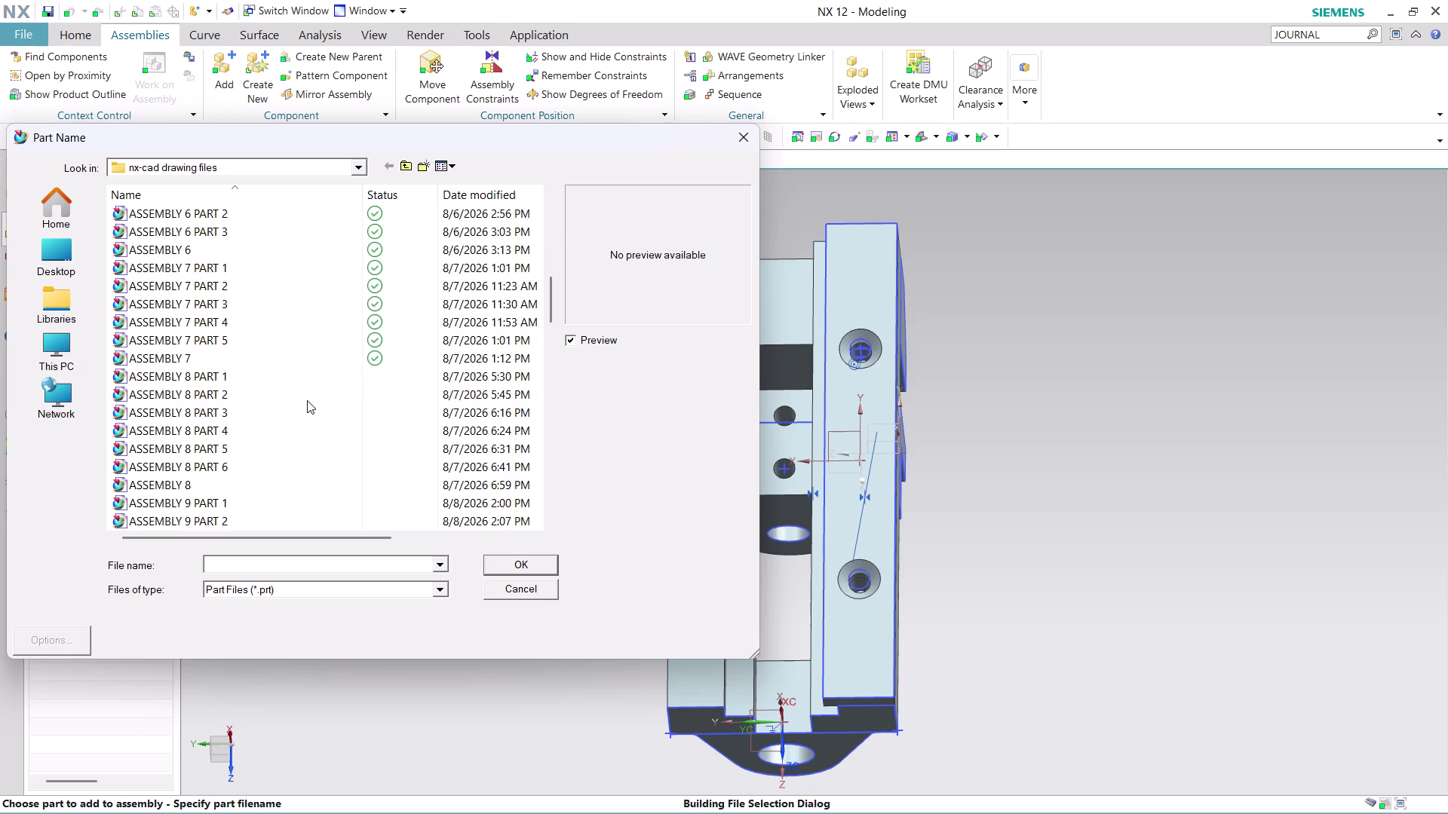
Select ASSEMBLY 15 PART 1 as the component to add.
scroll(down, 3)
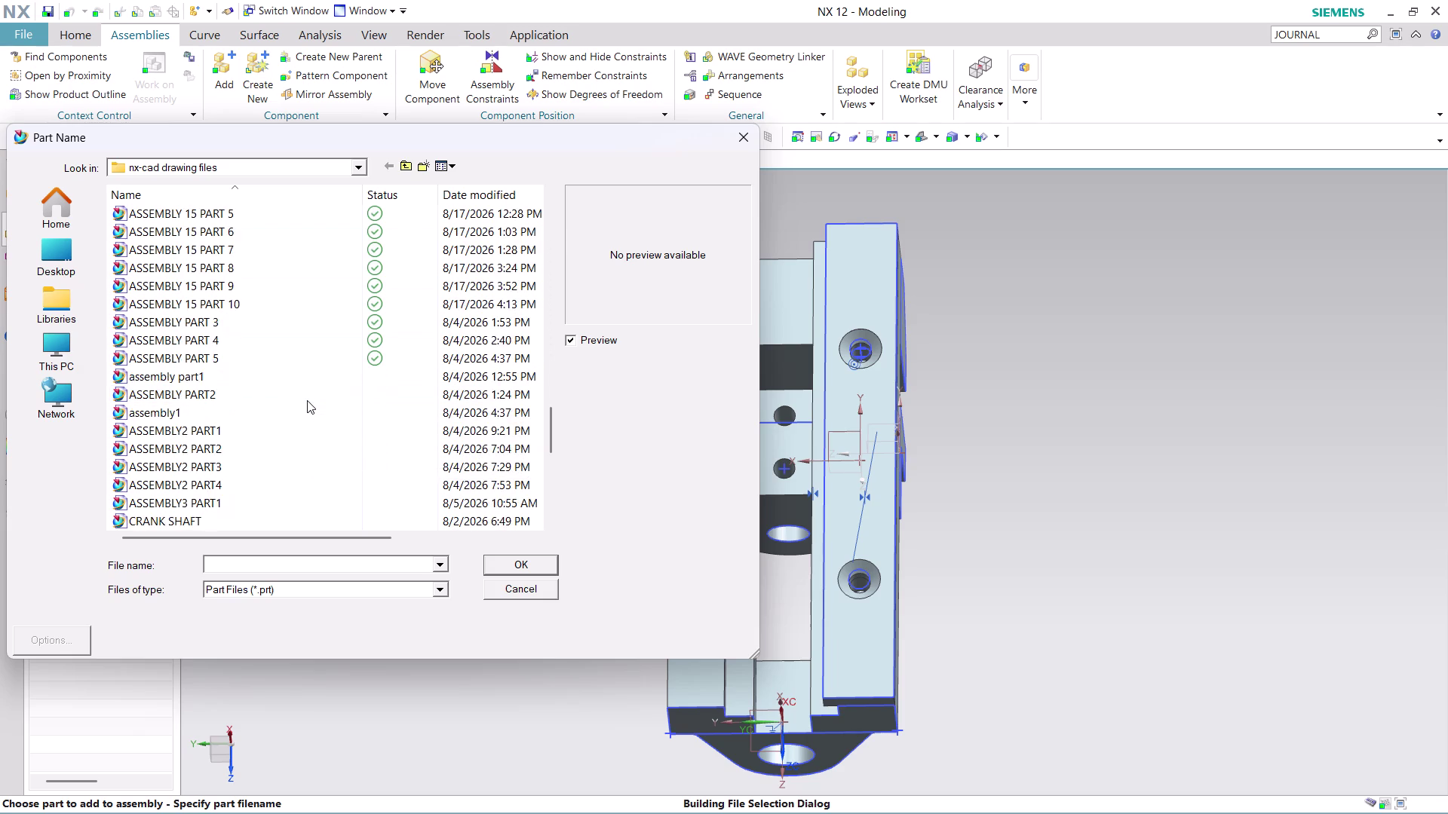
scroll(down, 3)
scroll(up, 3)
scroll(up, 3)
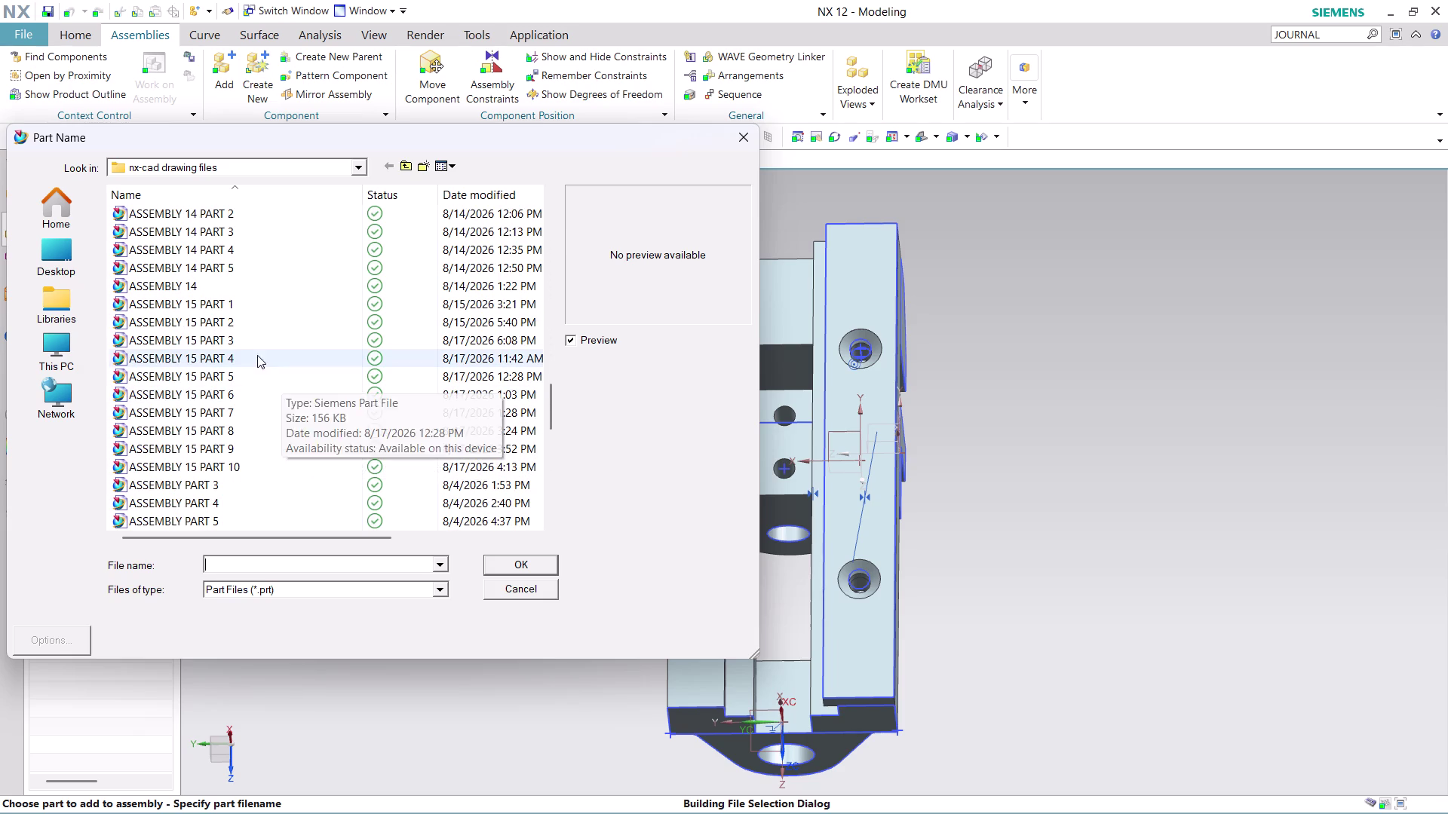
click(250, 298)
click(251, 325)
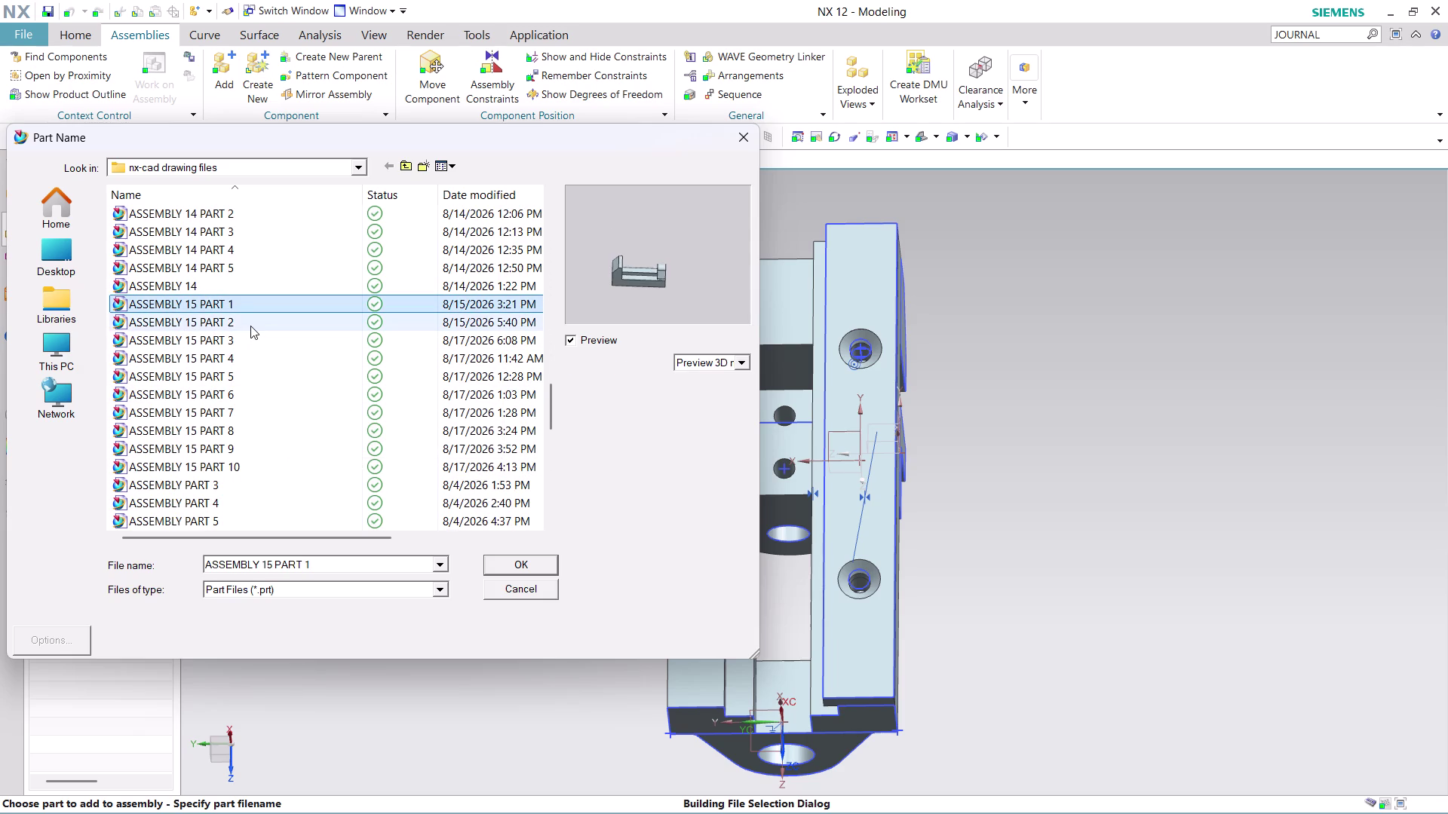
click(257, 343)
click(524, 562)
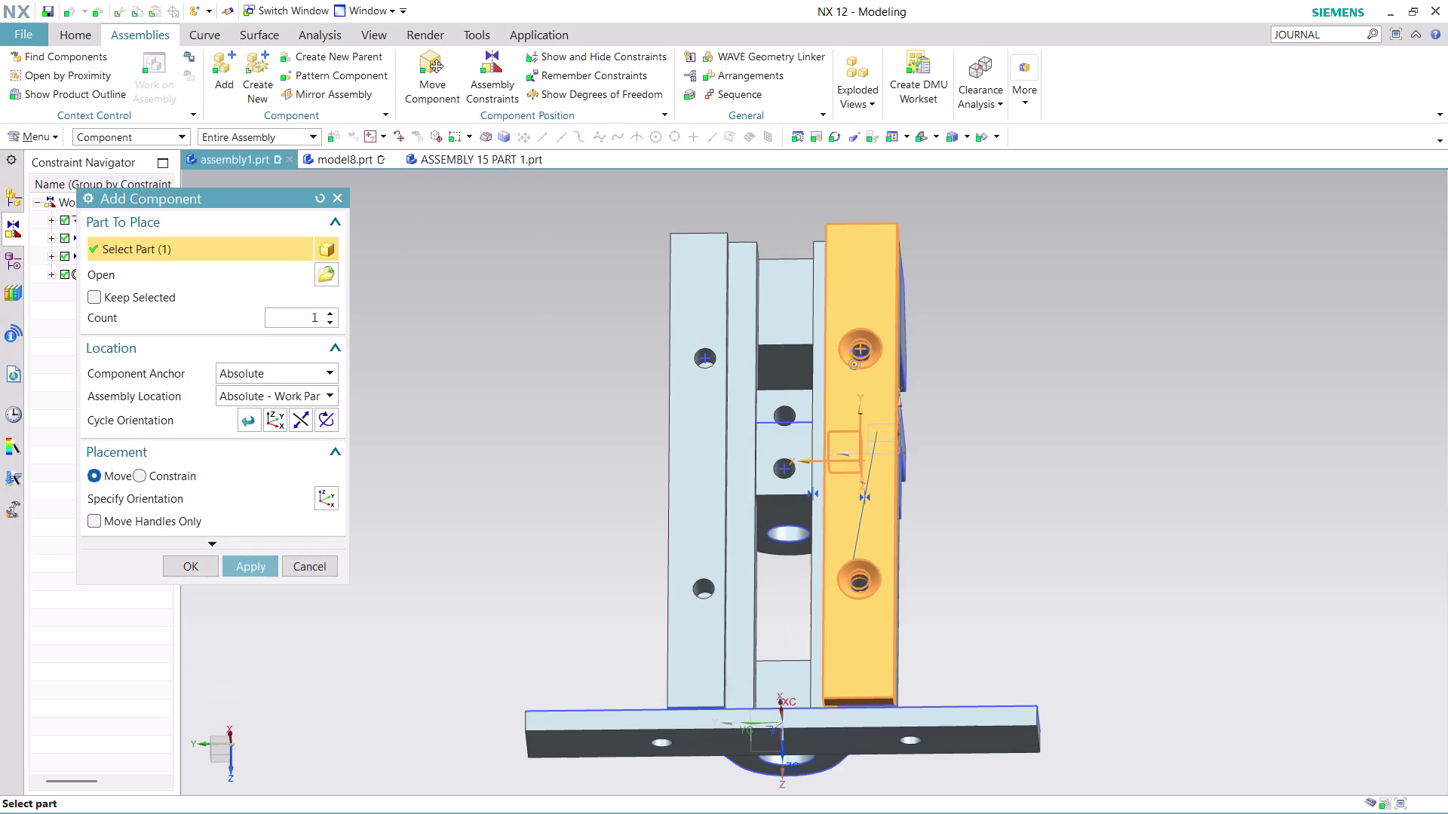
Set Assembly Location to Absolute - Displayed Part.
scroll(down, 3)
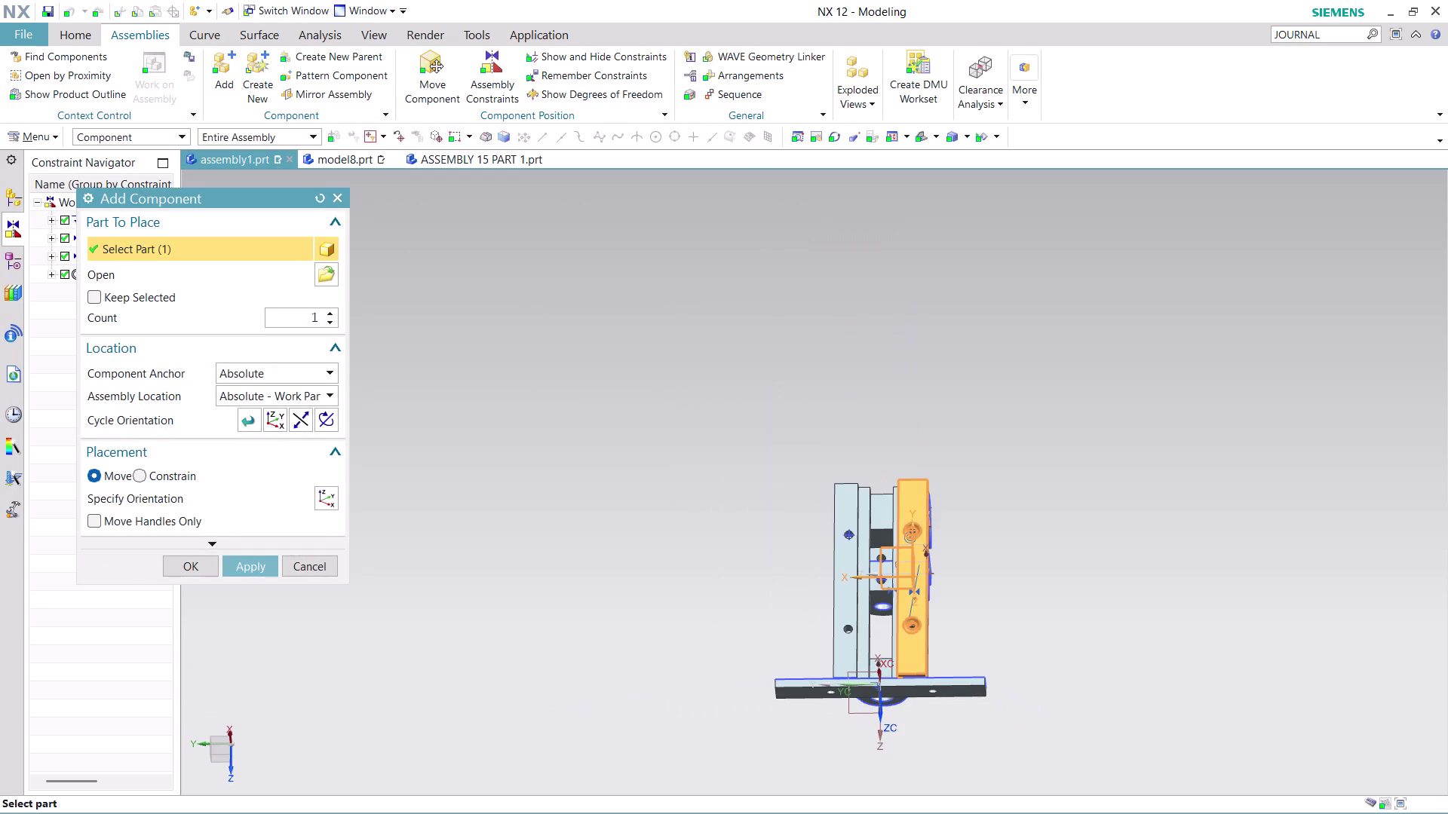
middle_drag(969, 750, 962, 689)
scroll(up, 3)
scroll(up, 3)
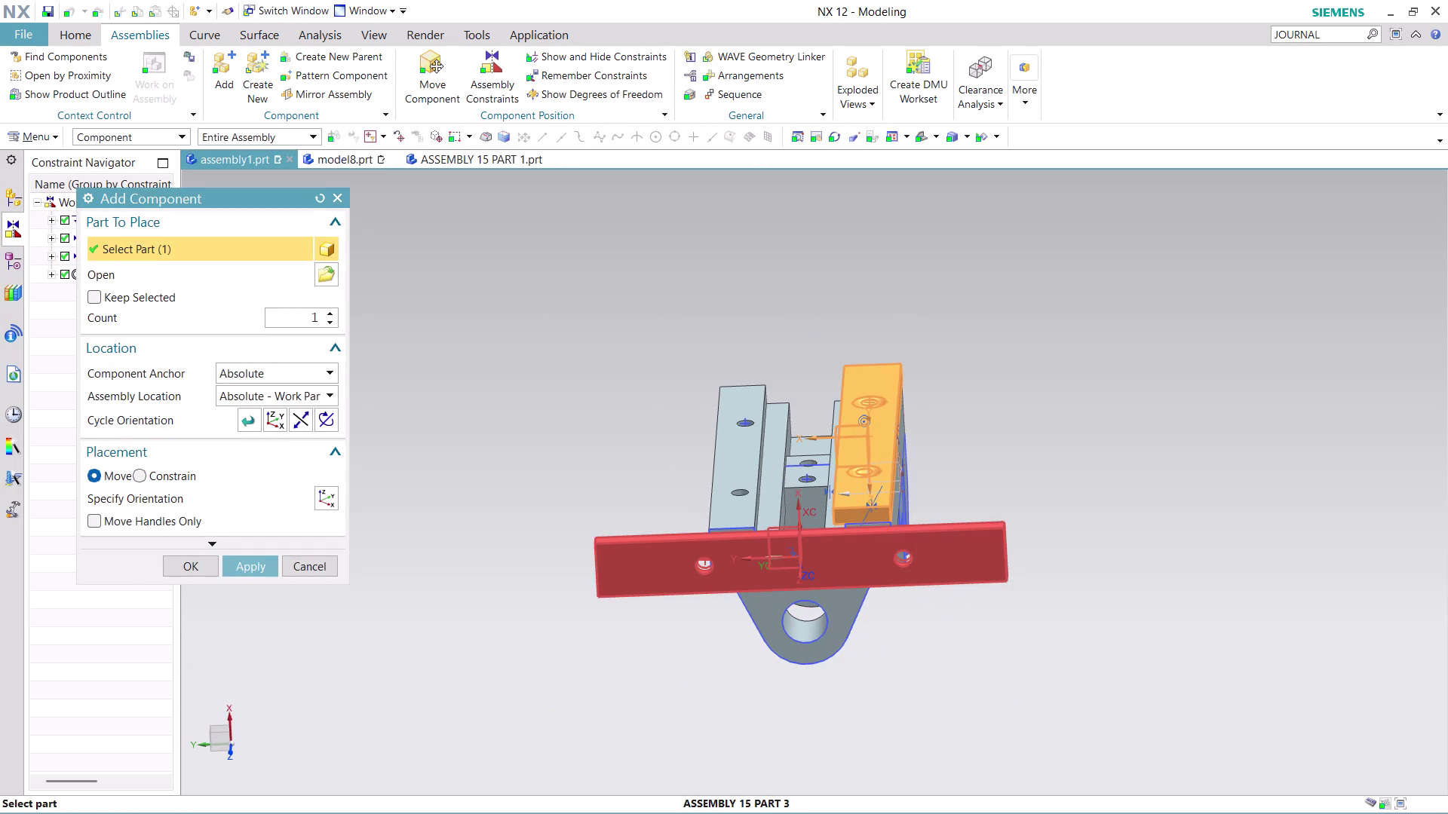
click(327, 398)
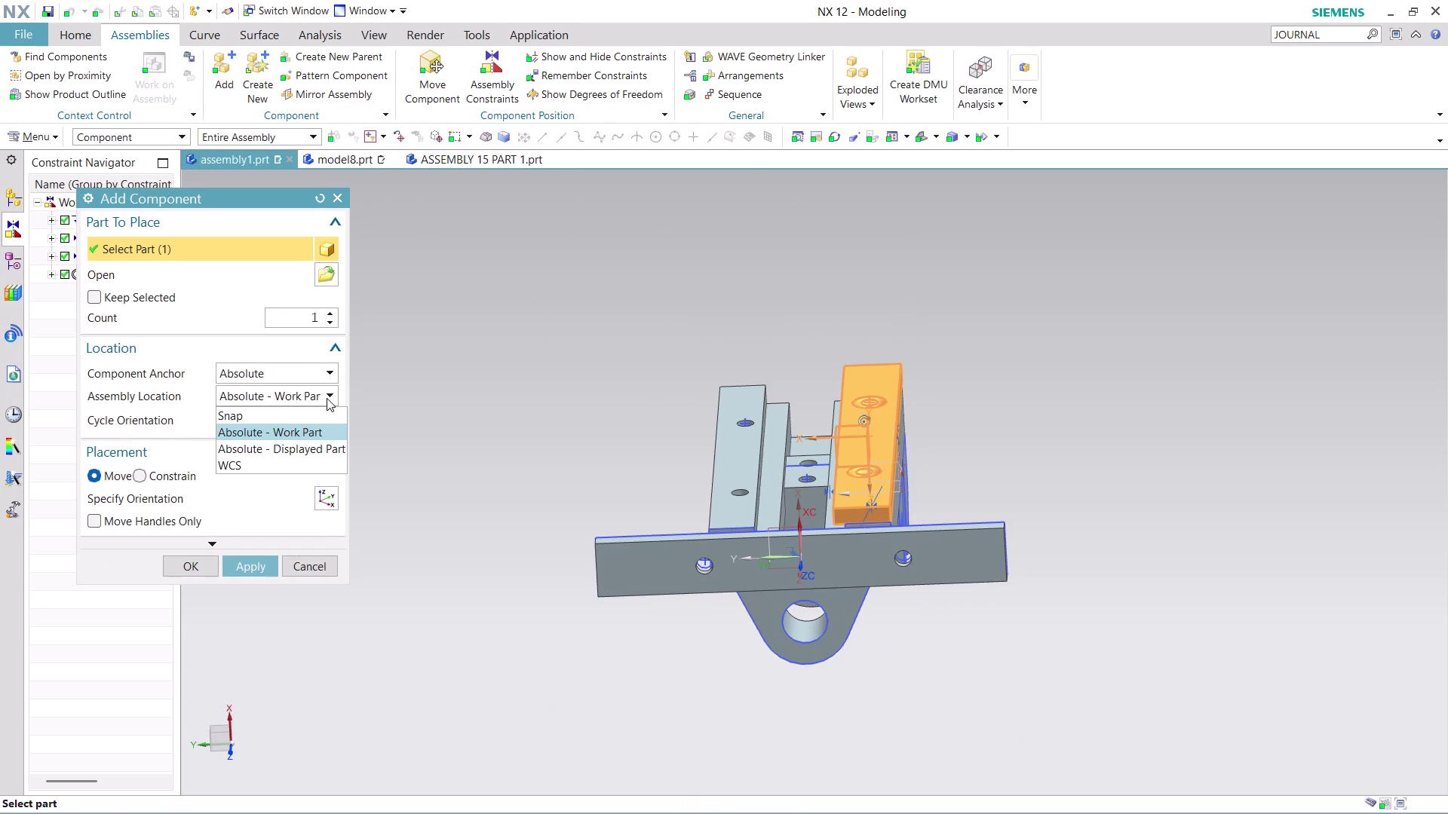
click(311, 442)
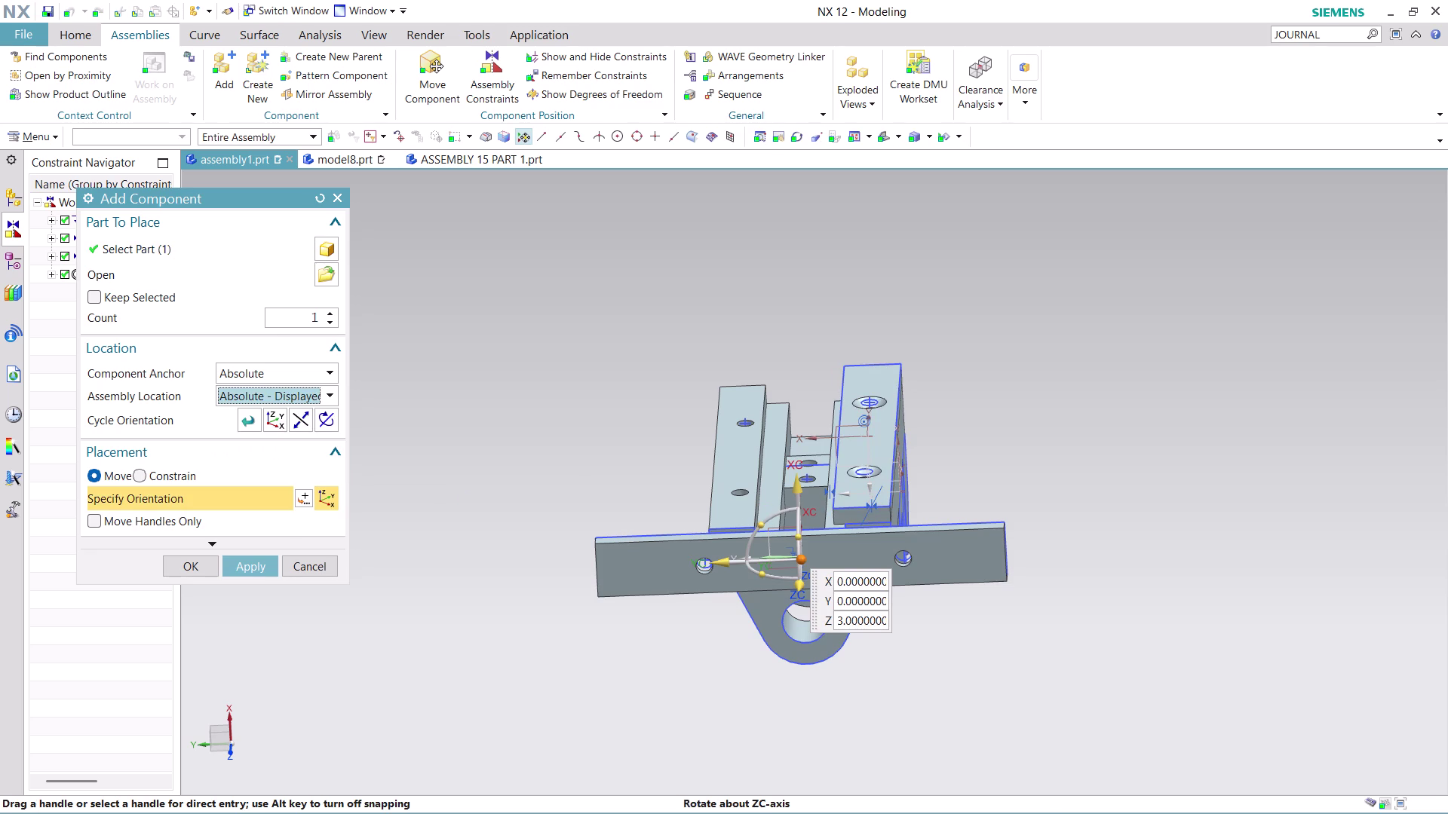
Drag the new bar upward above the base.
drag(800, 487, 765, 297)
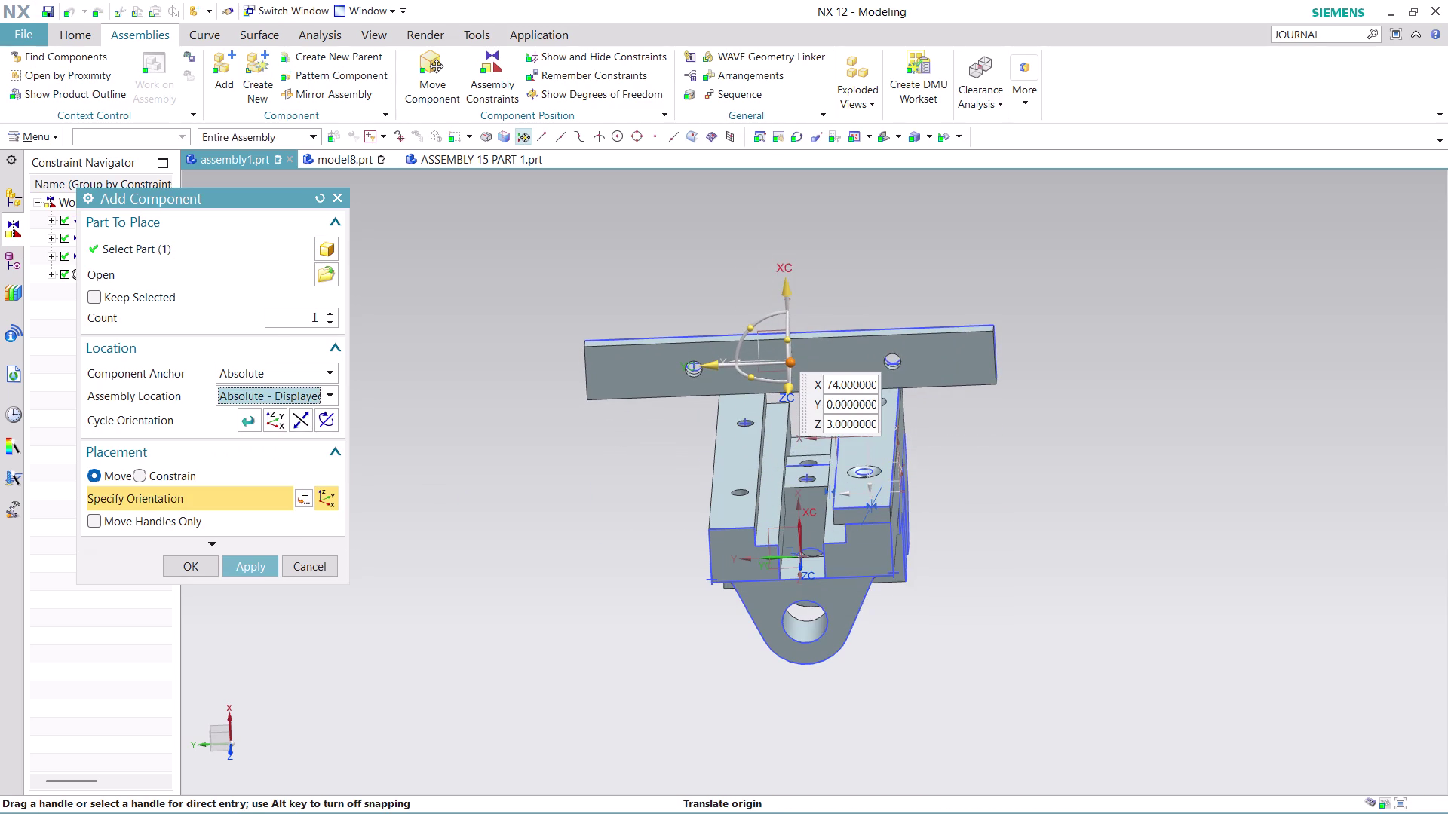
middle_drag(839, 272, 869, 325)
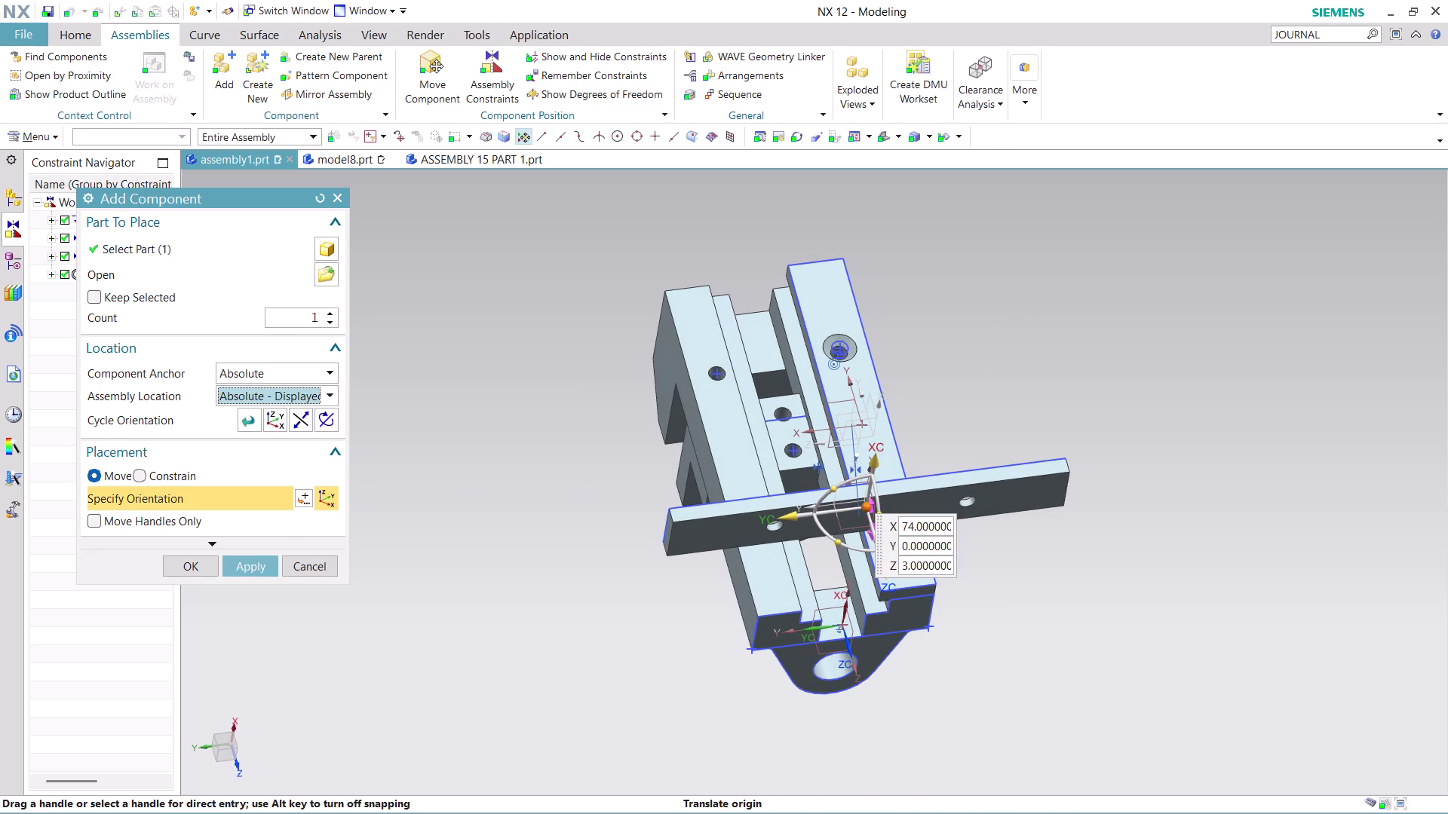
drag(879, 502, 866, 435)
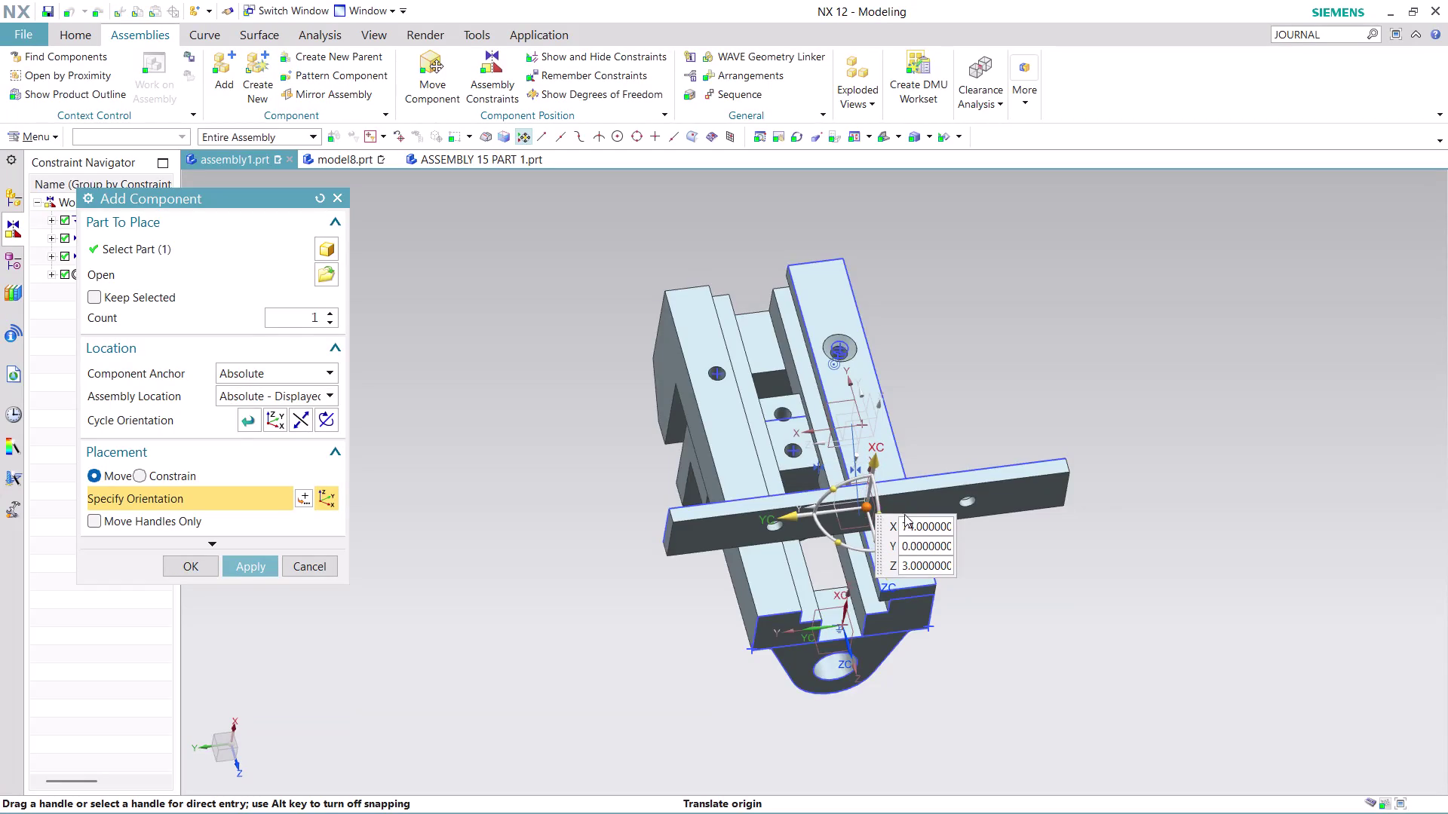
scroll(down, 3)
scroll(up, 3)
scroll(down, 3)
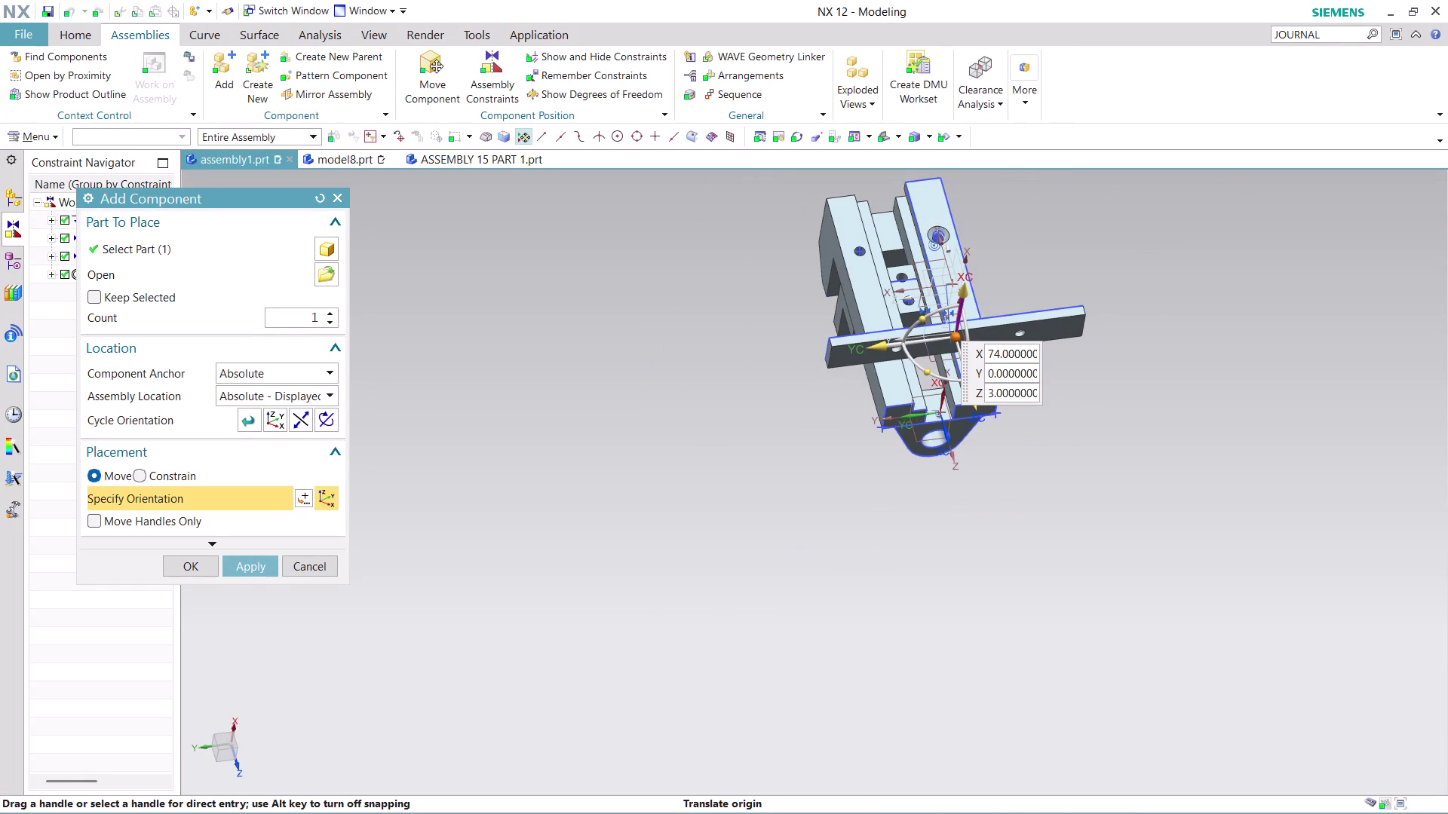
scroll(up, 3)
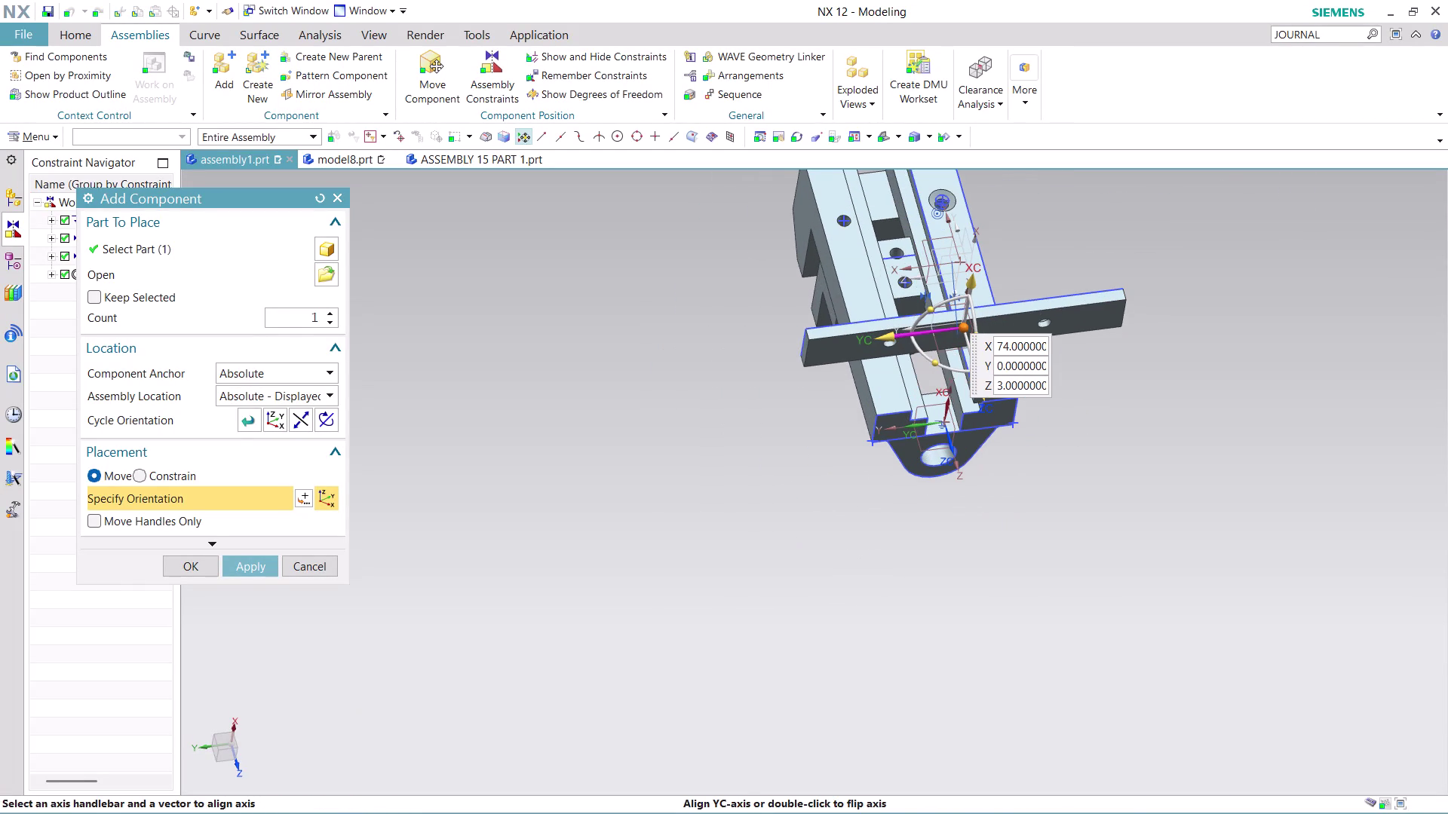
Rotate the bar to lie along the supports, slide it over them, and confirm.
drag(931, 359, 1011, 378)
drag(1006, 297, 969, 297)
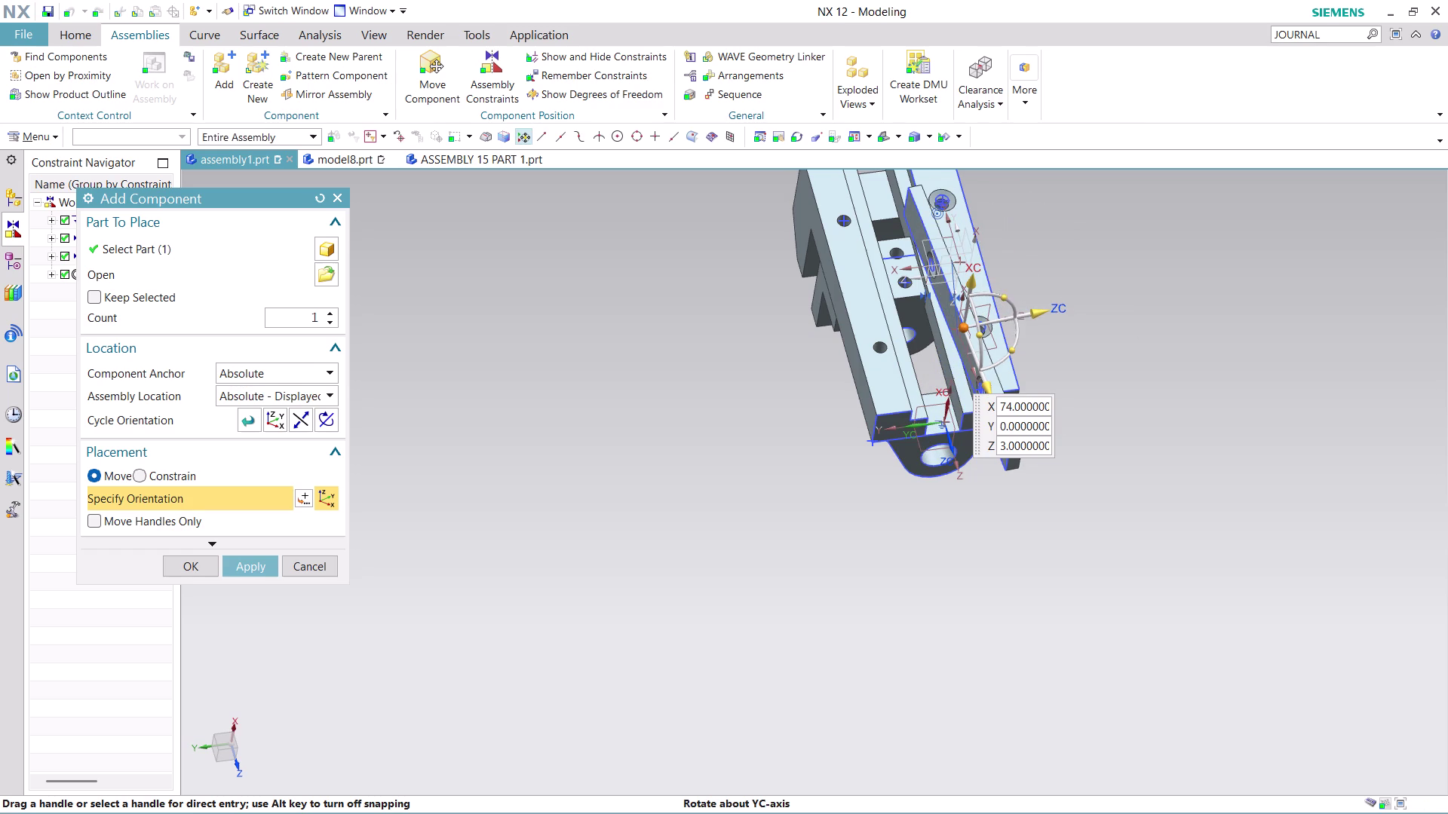
drag(969, 297, 1029, 376)
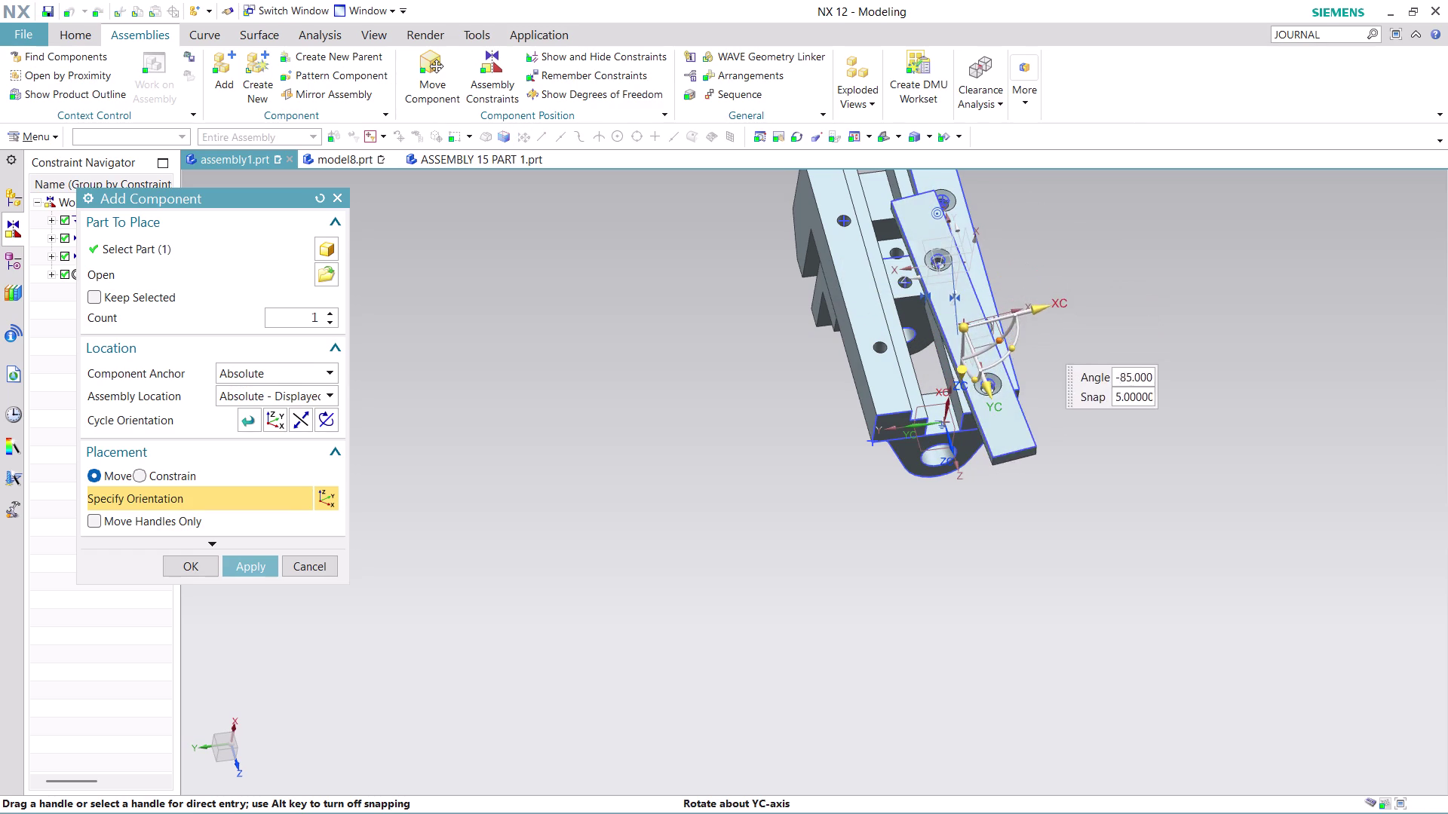
drag(1029, 377, 1008, 381)
scroll(down, 3)
scroll(up, 3)
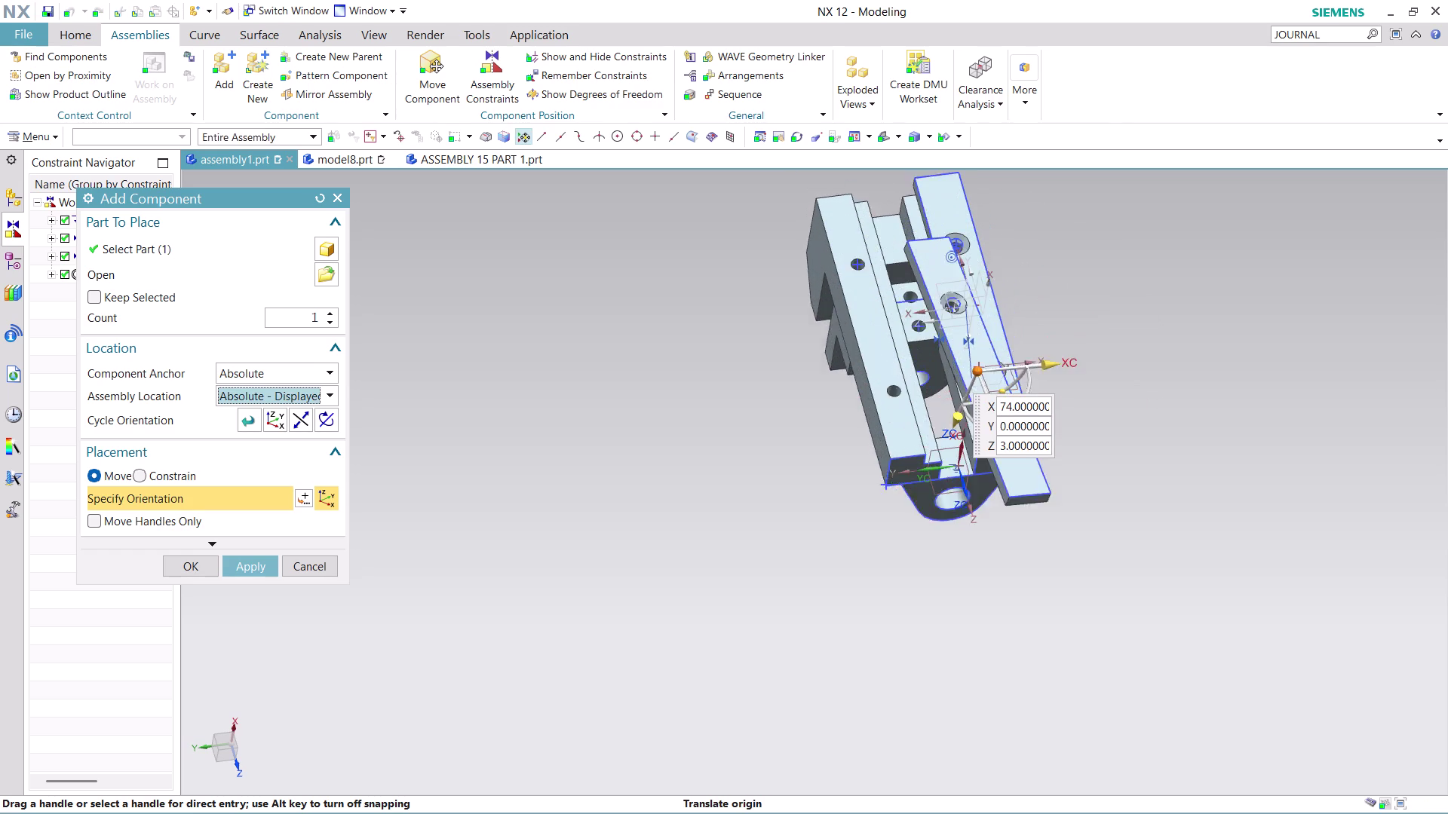
scroll(up, 3)
drag(973, 493, 905, 350)
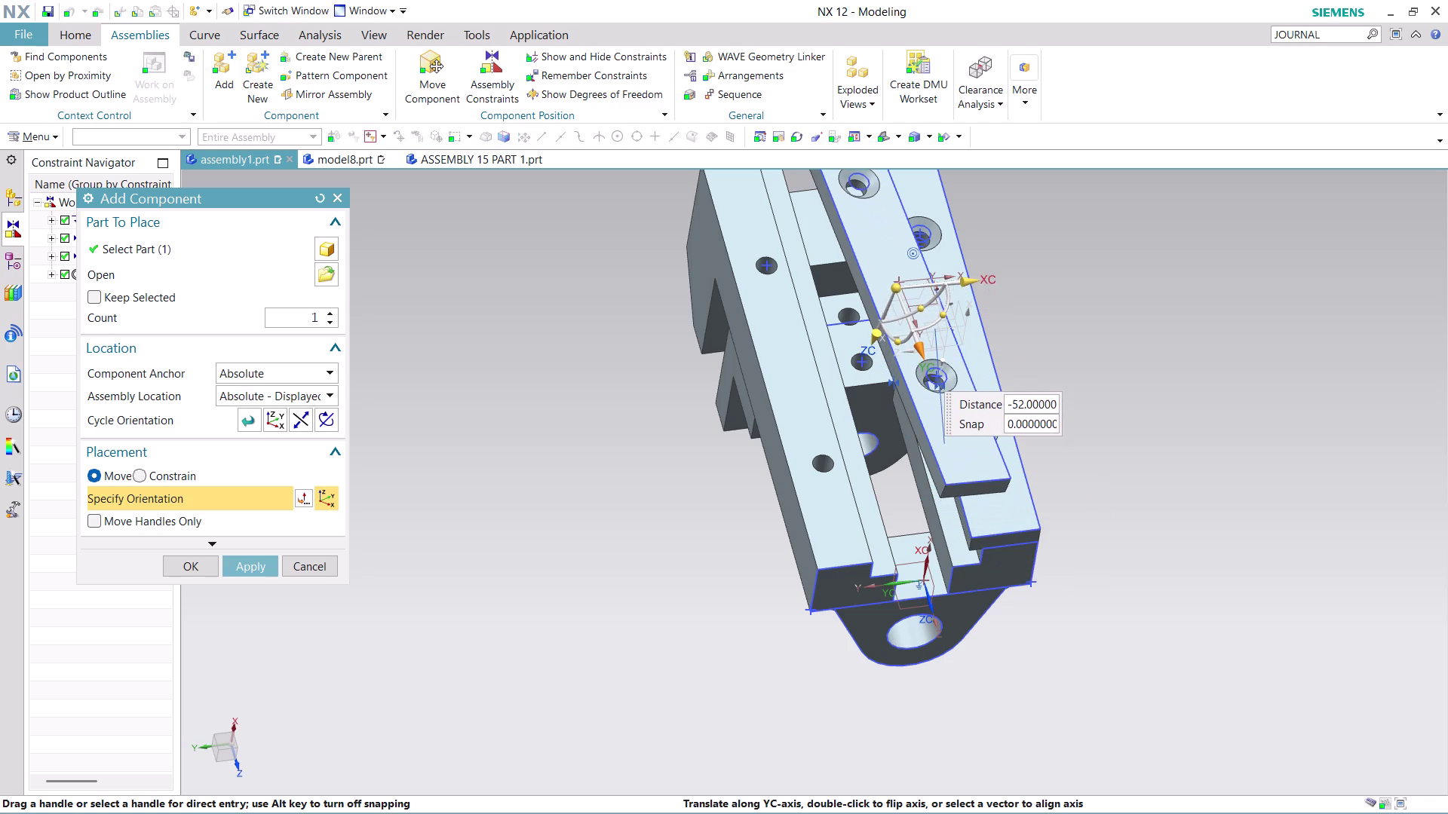
drag(904, 351, 903, 349)
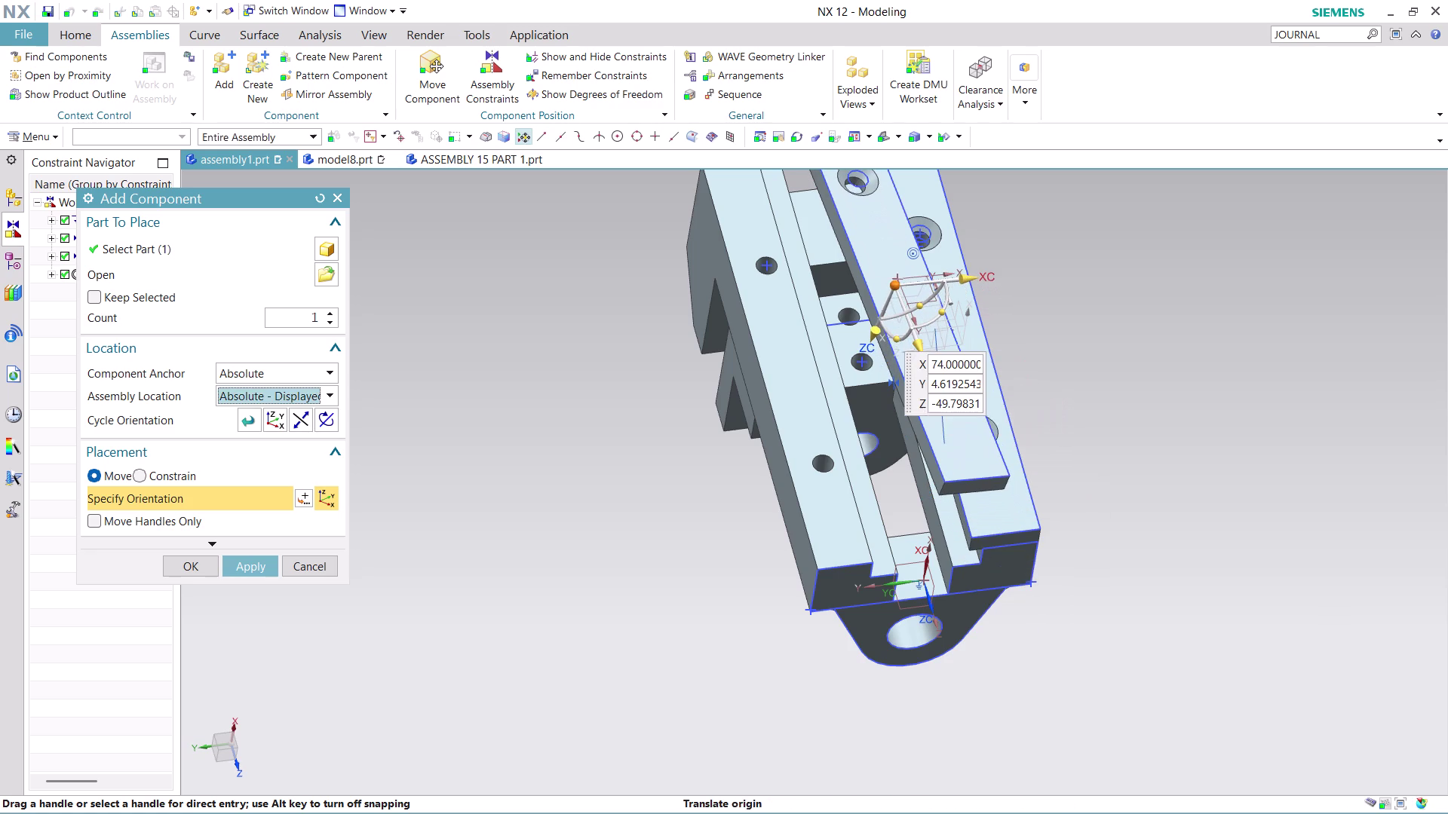
scroll(down, 3)
scroll(up, 3)
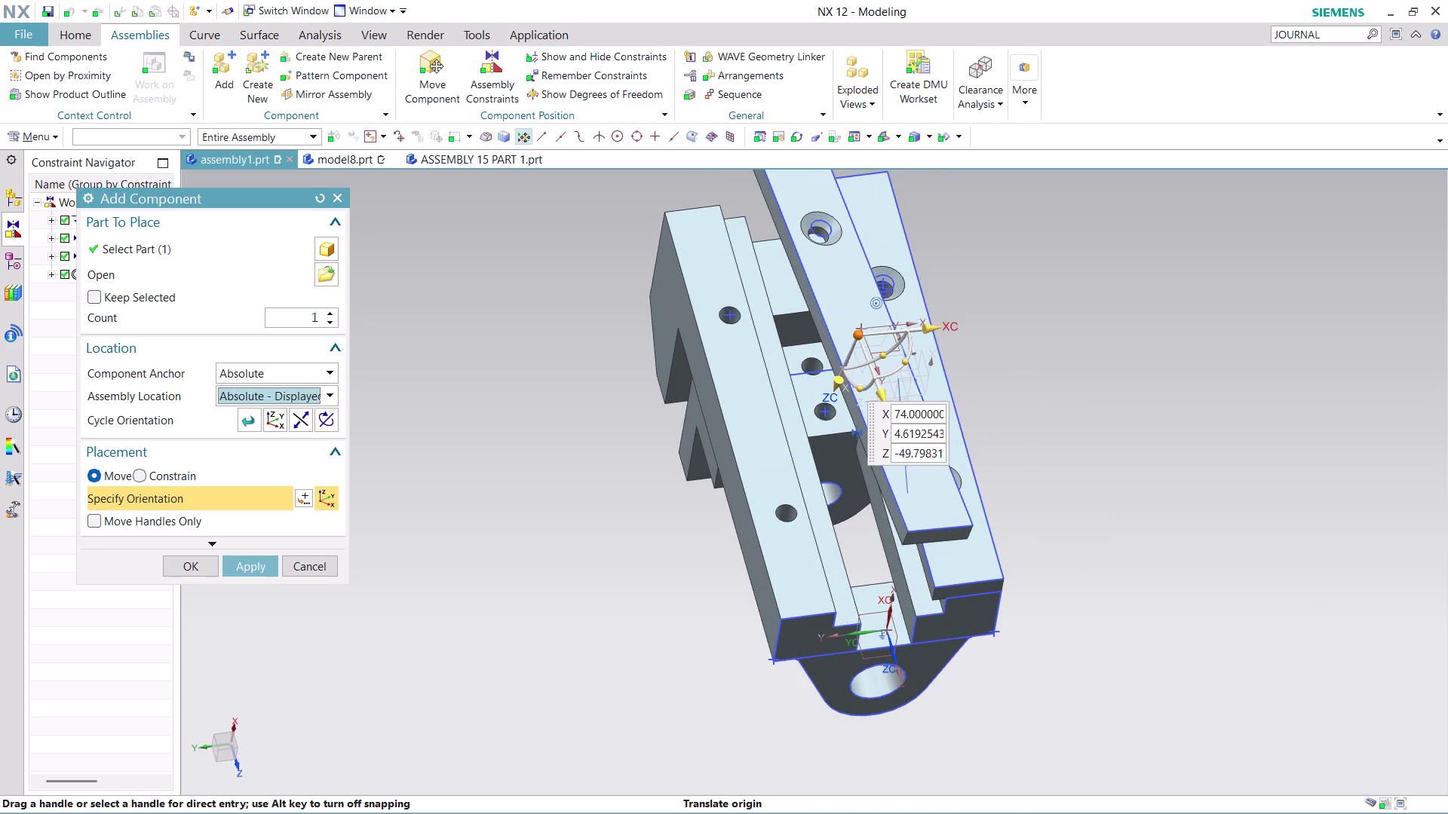
click(187, 568)
scroll(down, 3)
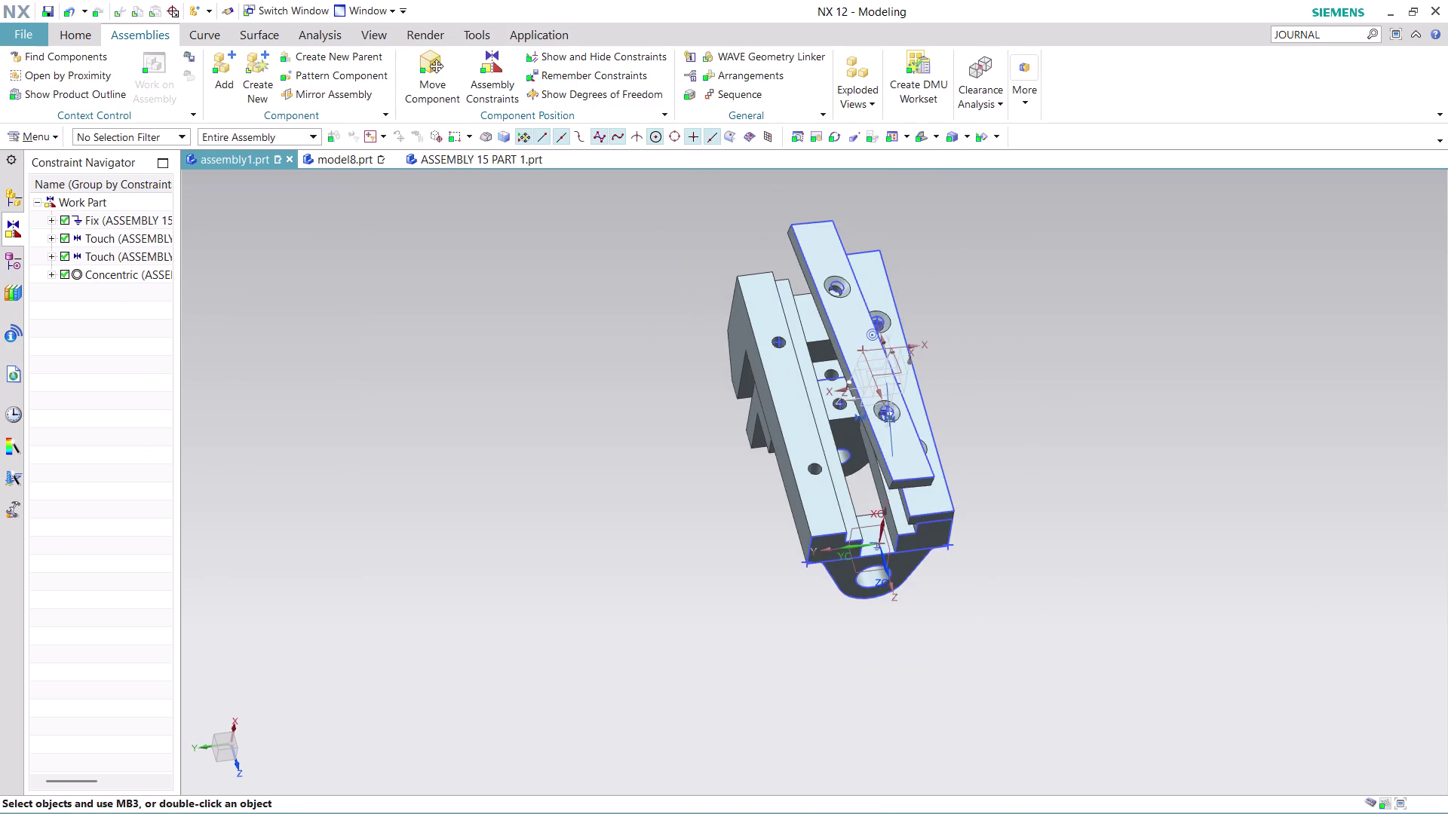
Make a bar hole edge concentric with the matching support hole.
middle_drag(989, 362, 675, 327)
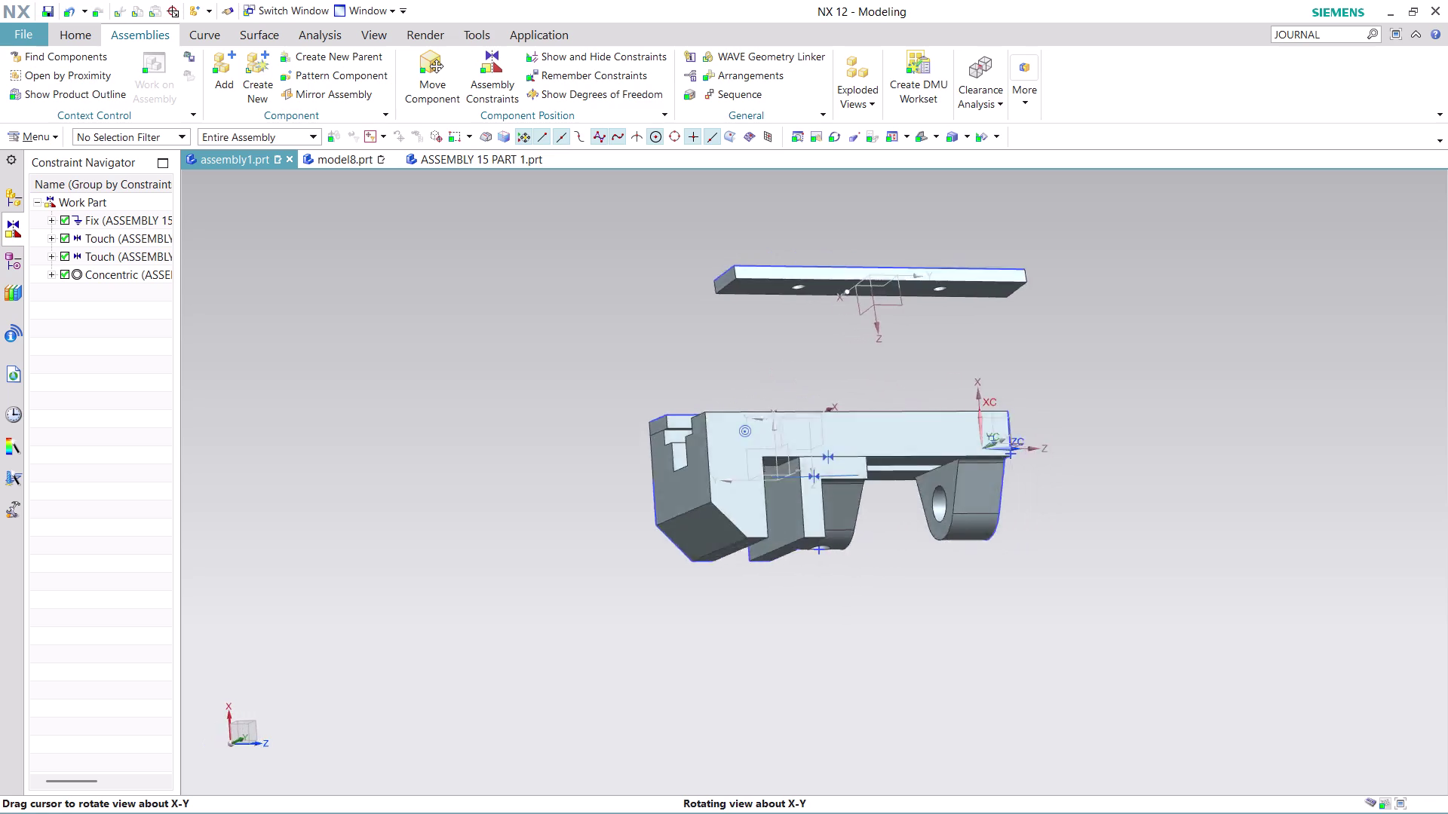
middle_drag(674, 328, 627, 362)
scroll(up, 3)
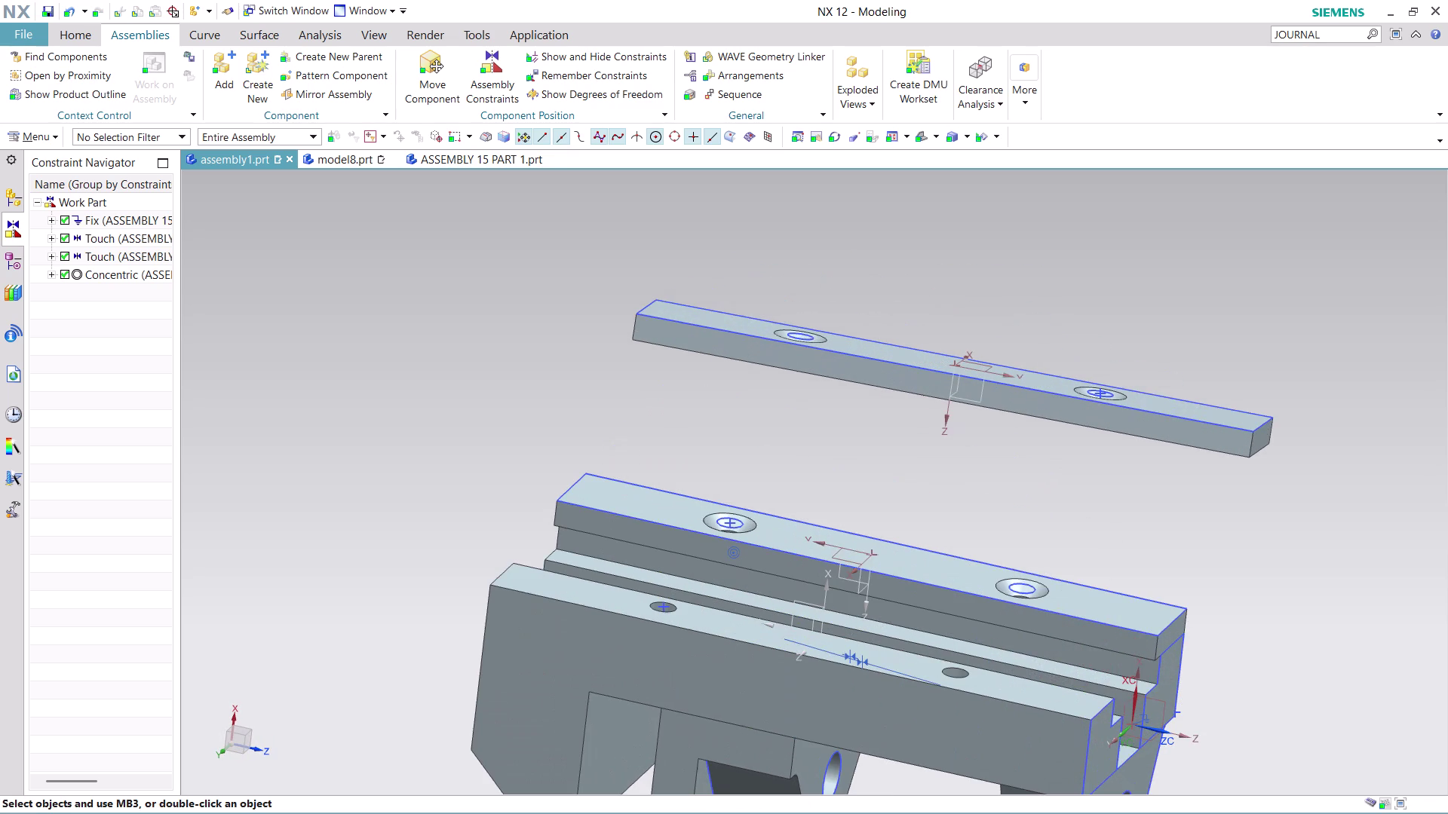
scroll(up, 3)
click(518, 67)
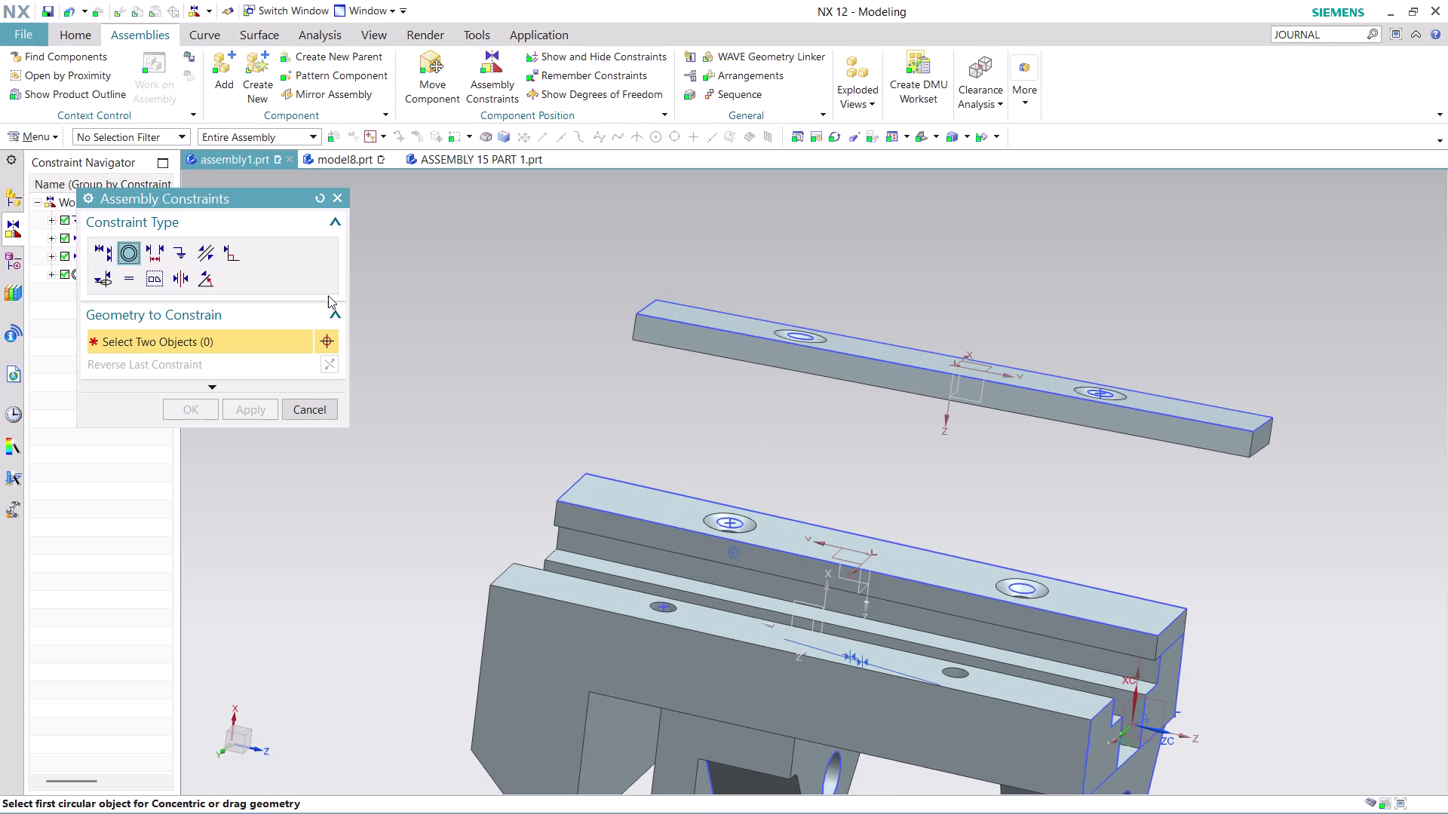
middle_drag(986, 295, 988, 251)
click(813, 361)
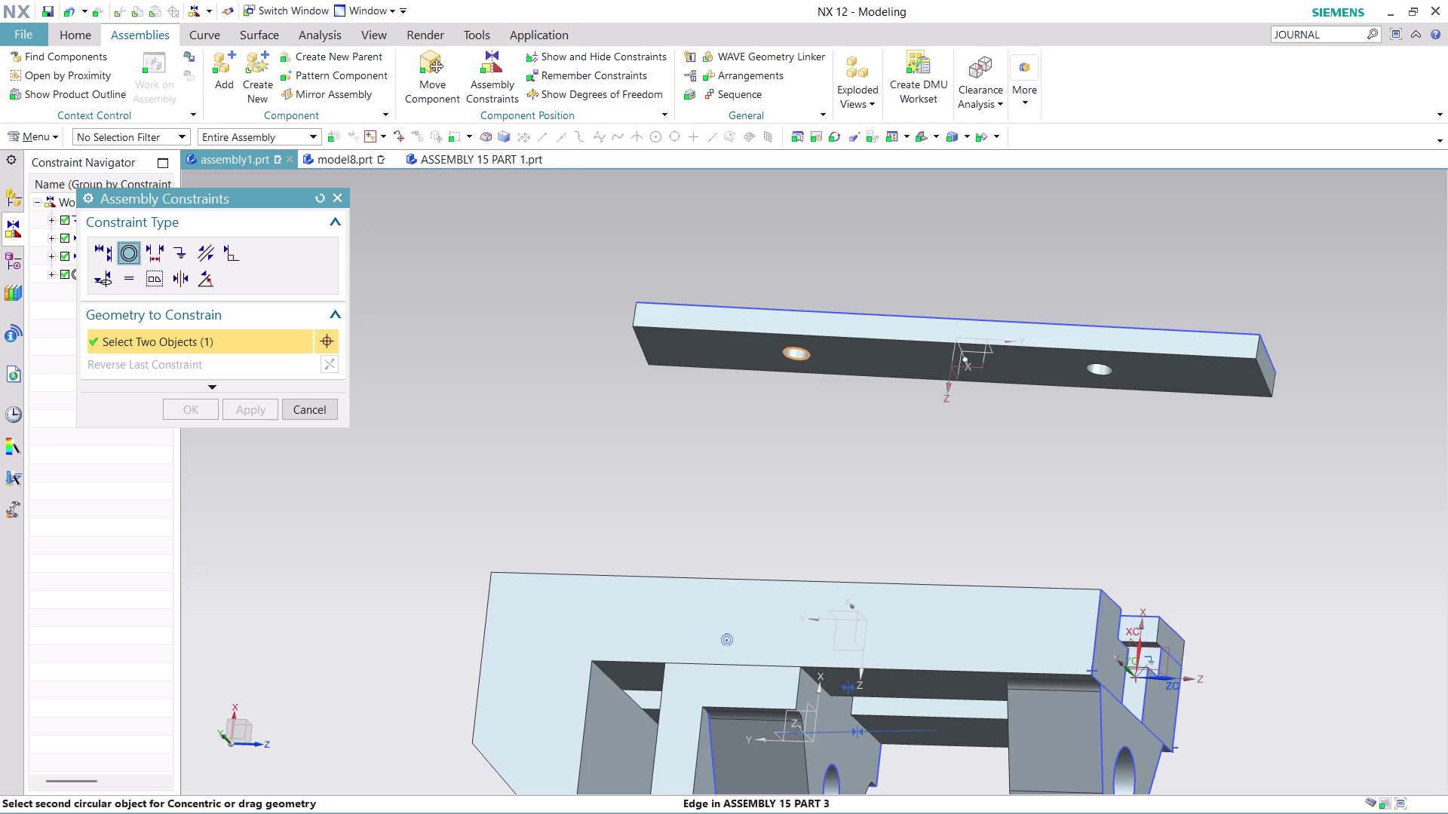
middle_drag(860, 257, 863, 330)
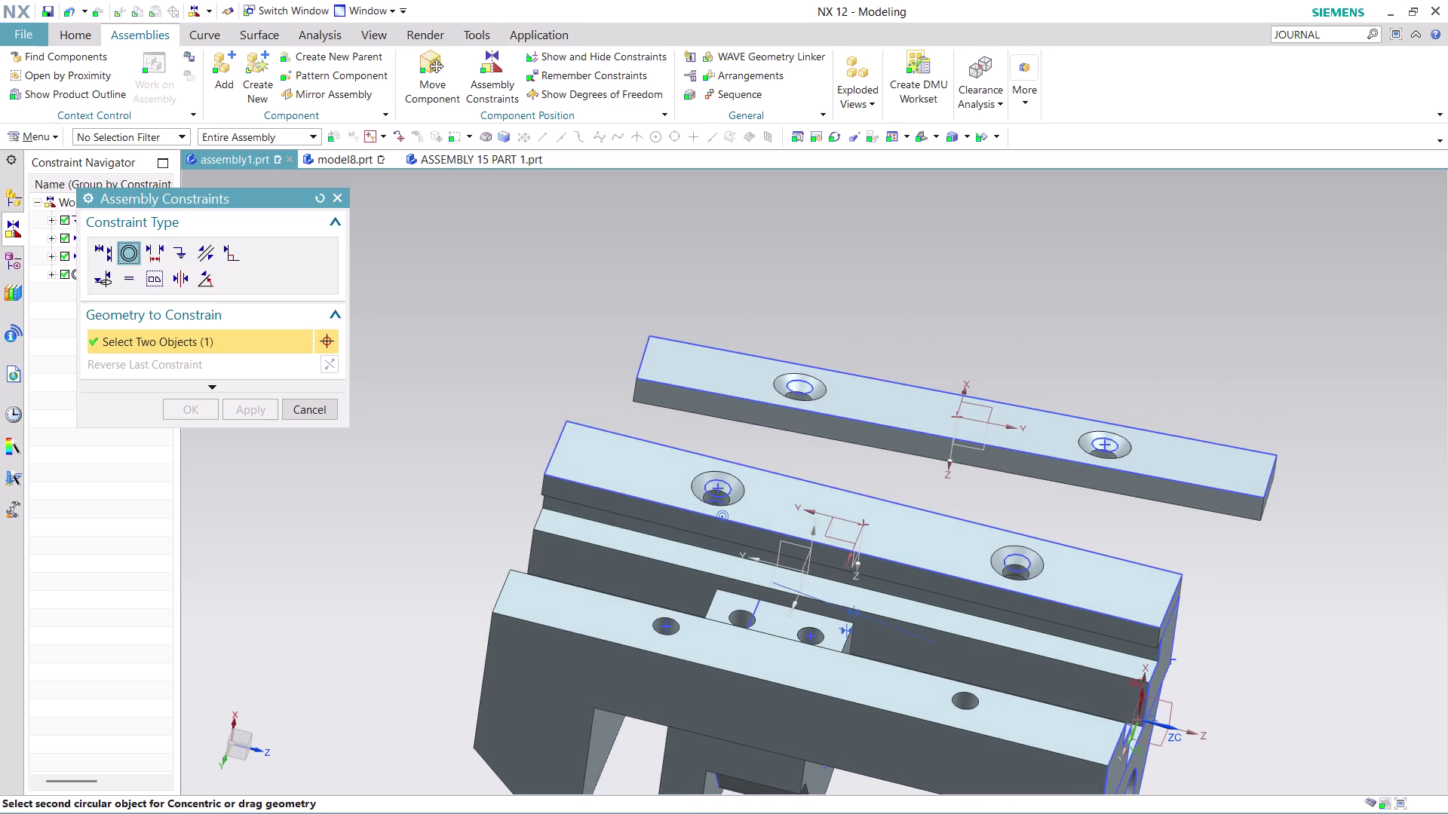
middle_drag(1048, 338, 1047, 270)
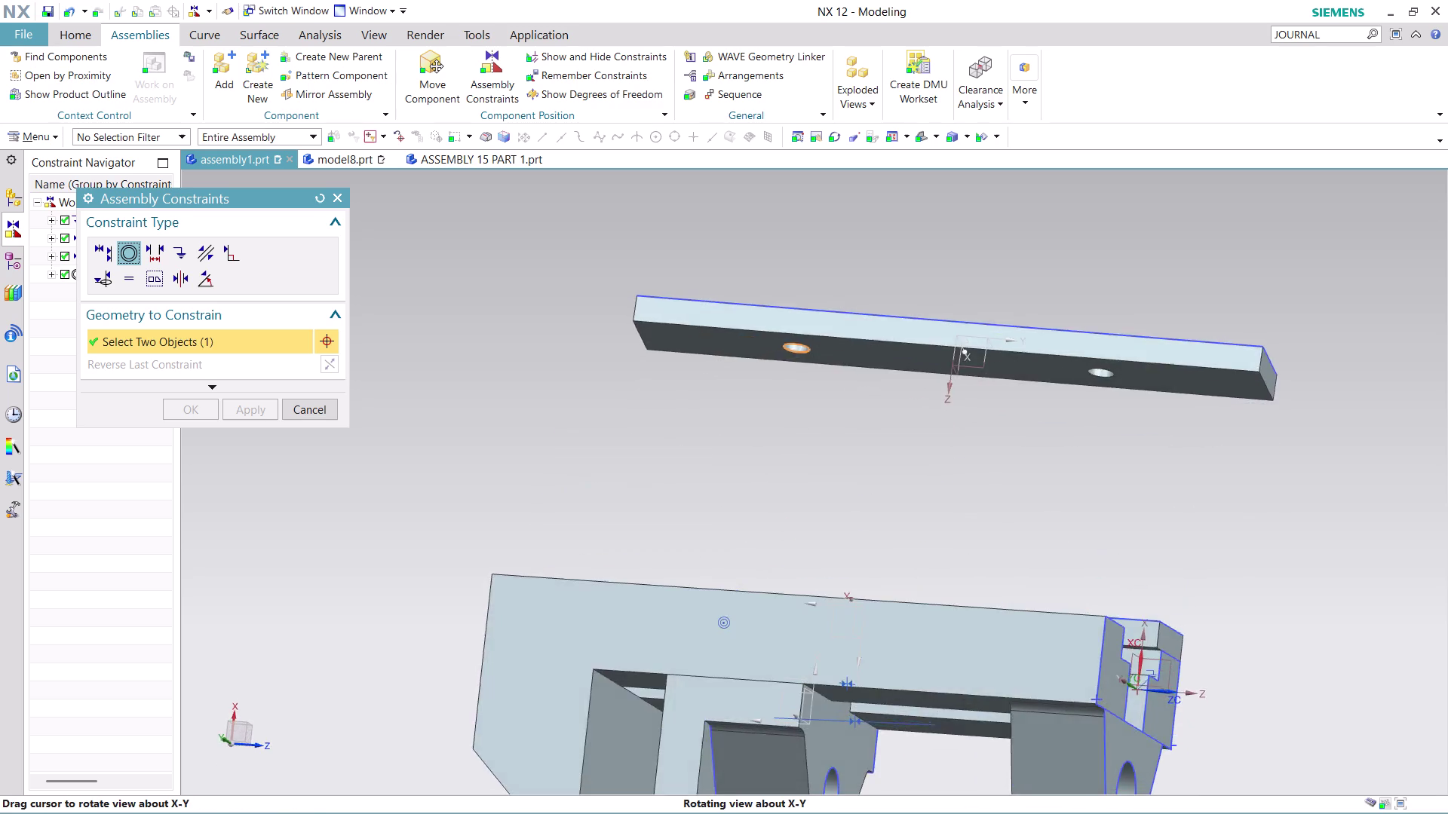
middle_drag(1048, 270, 1040, 346)
click(669, 644)
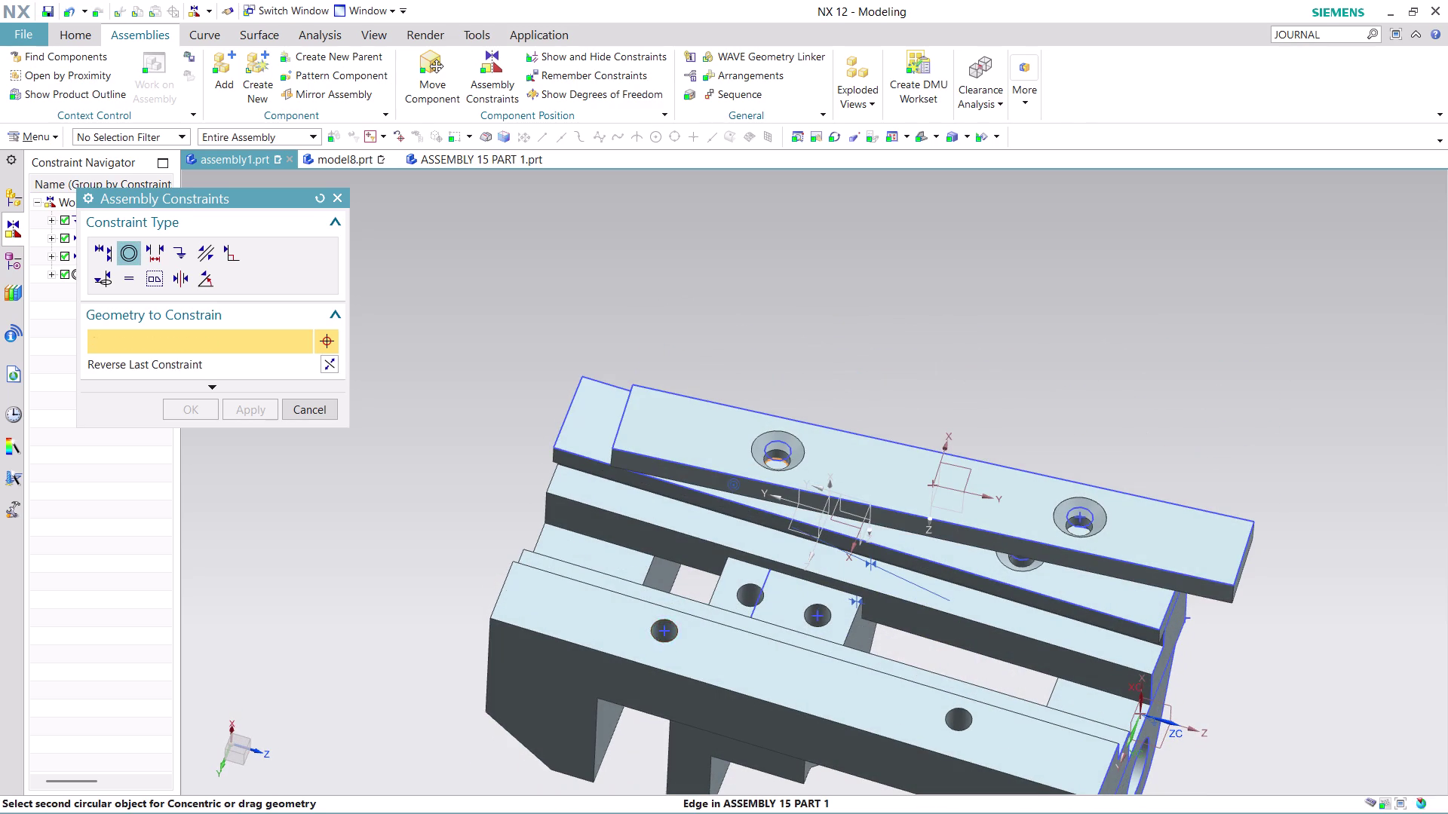
Inspect the alignment, undo it with Ctrl+Z, and cancel the constraint dialog.
scroll(down, 3)
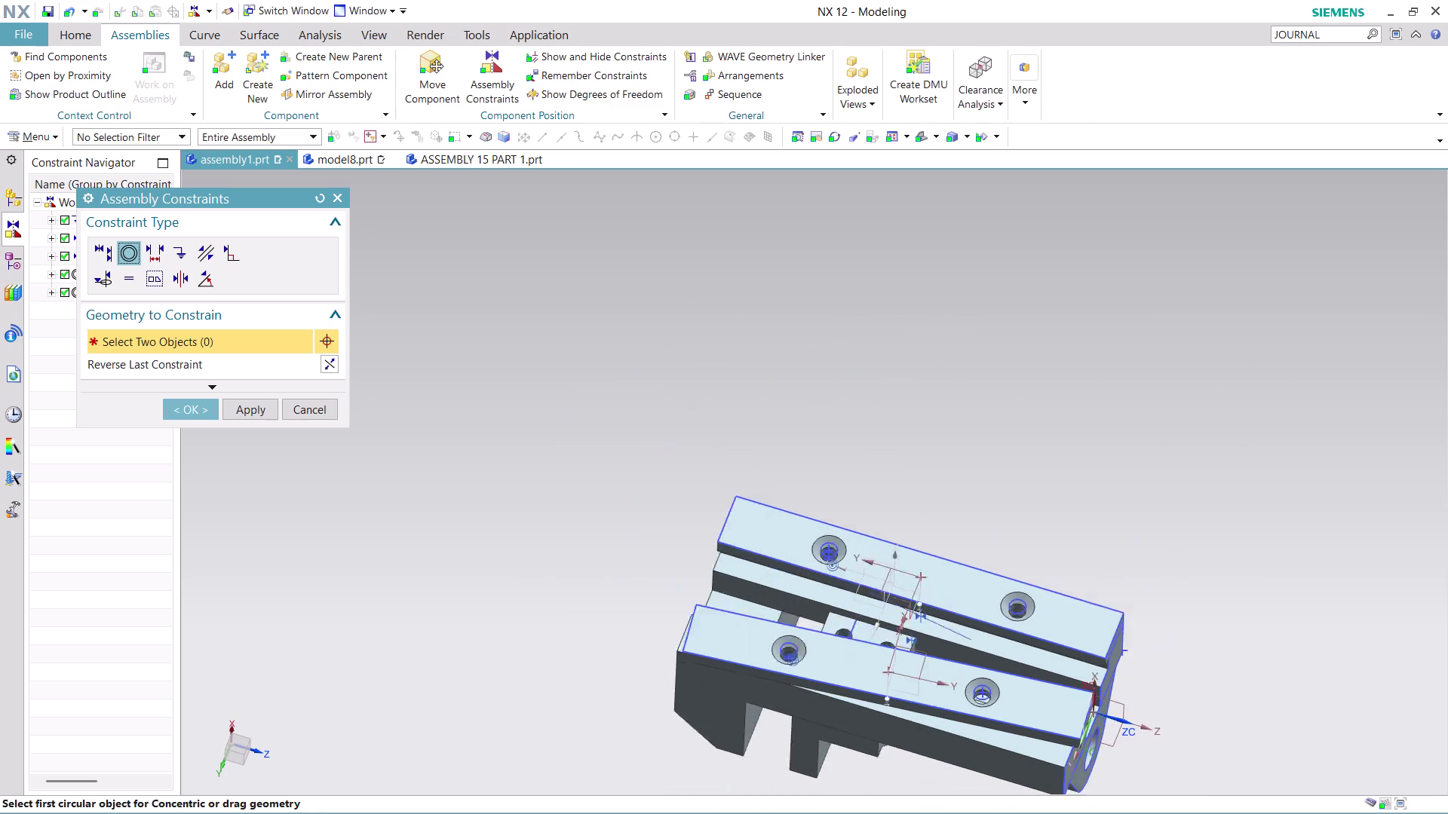
scroll(down, 3)
scroll(up, 3)
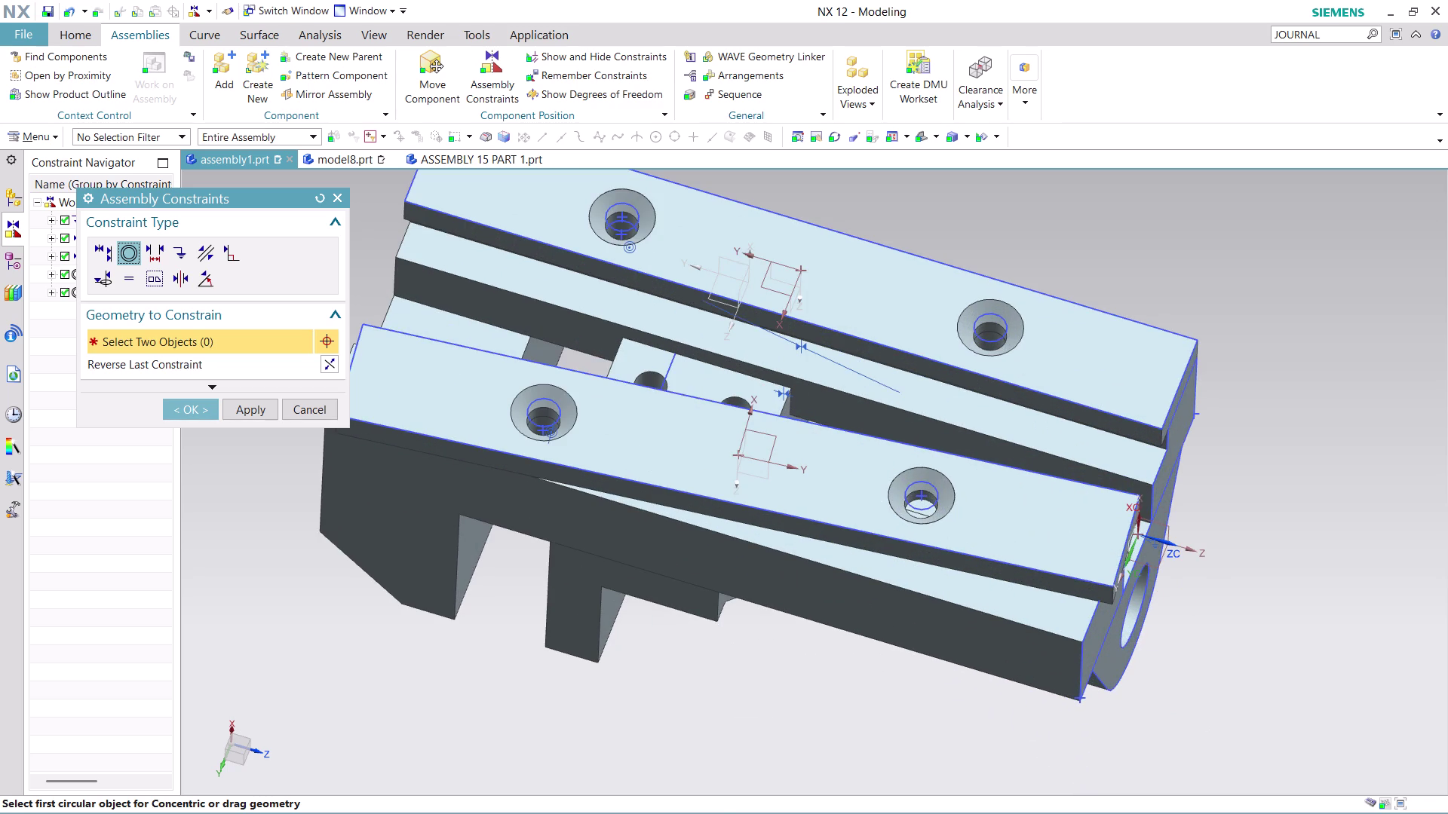
middle_drag(1265, 583, 1257, 536)
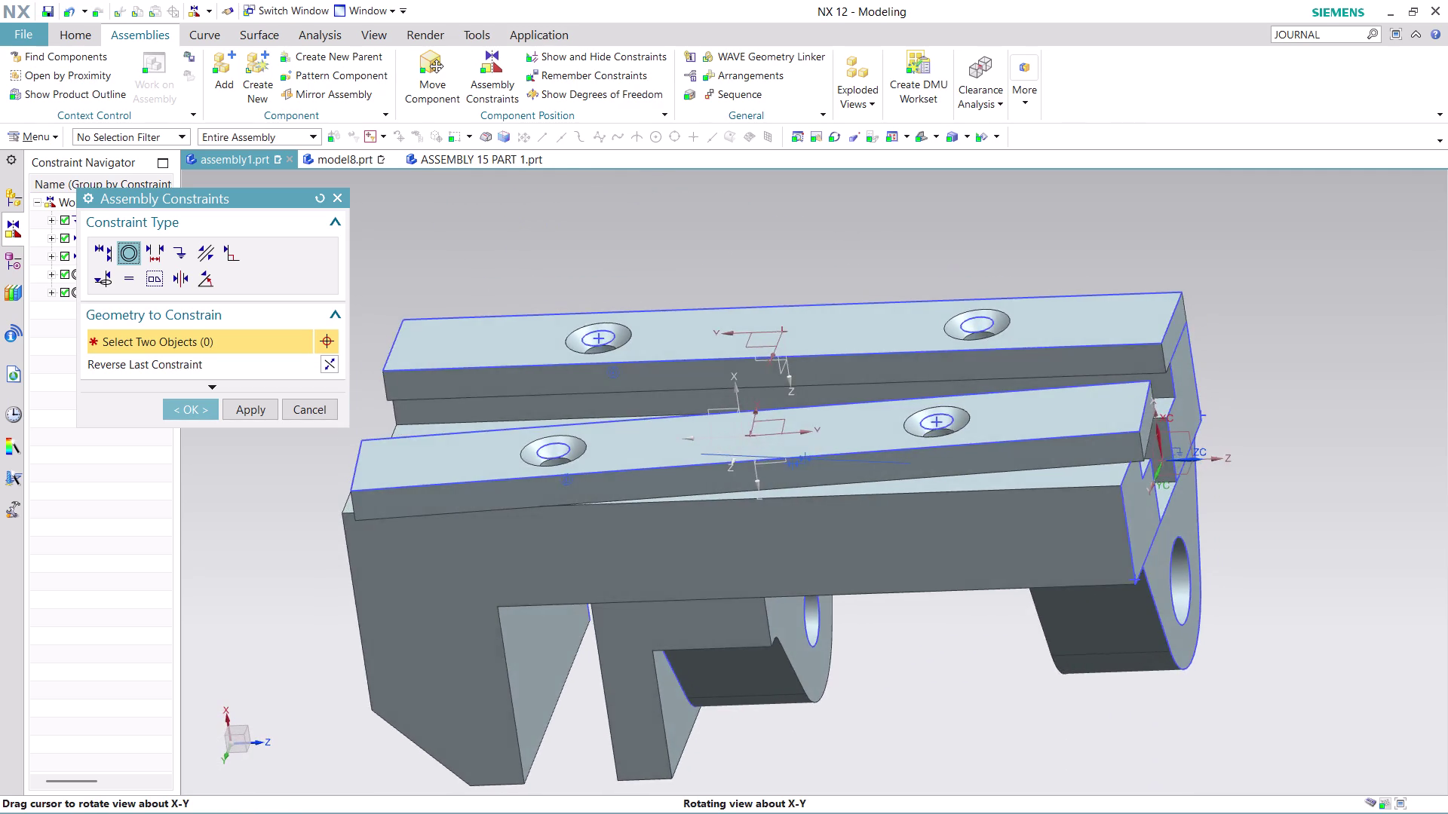
middle_drag(1258, 536, 1277, 546)
scroll(down, 3)
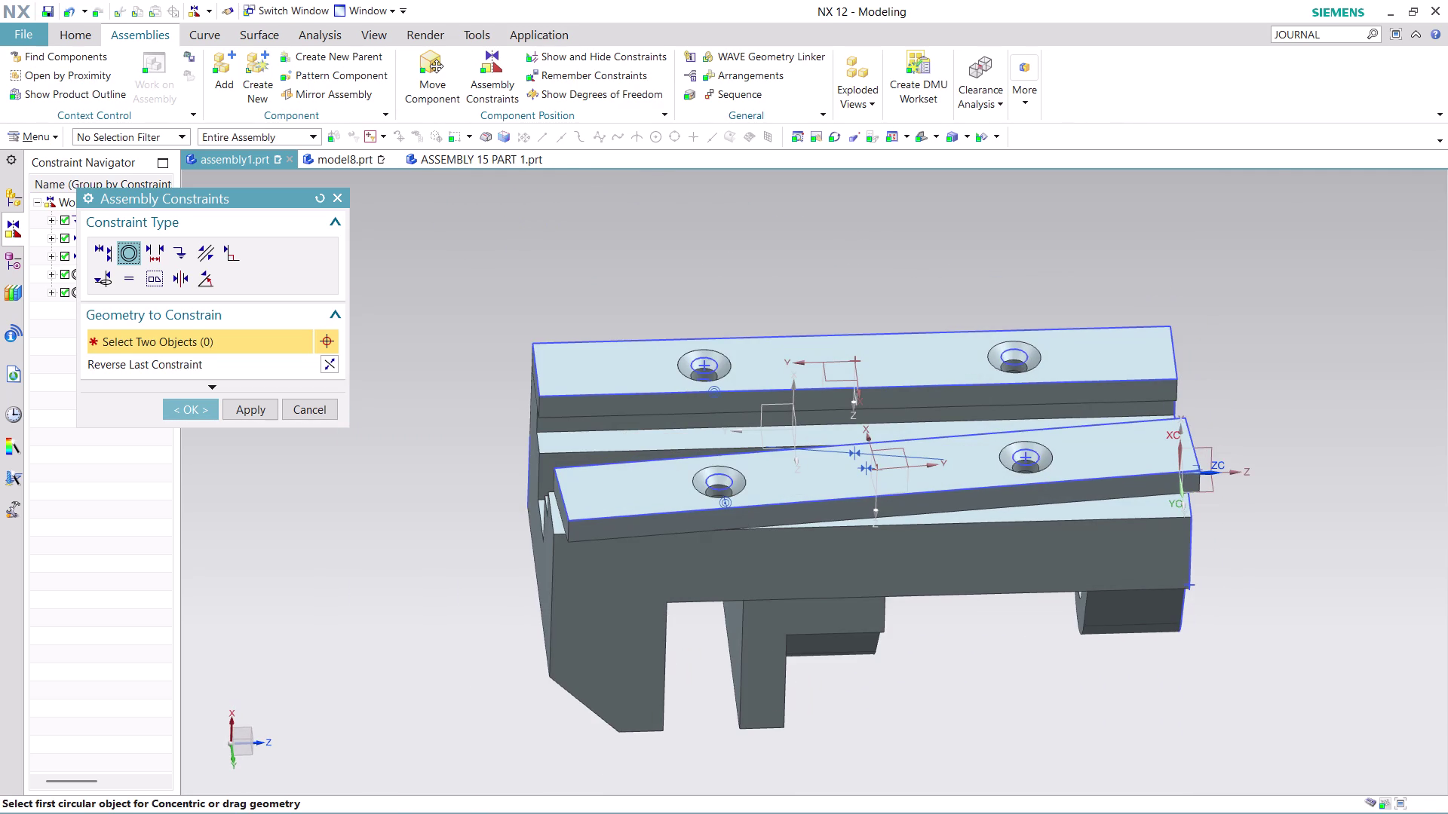
key(ctrl+z)
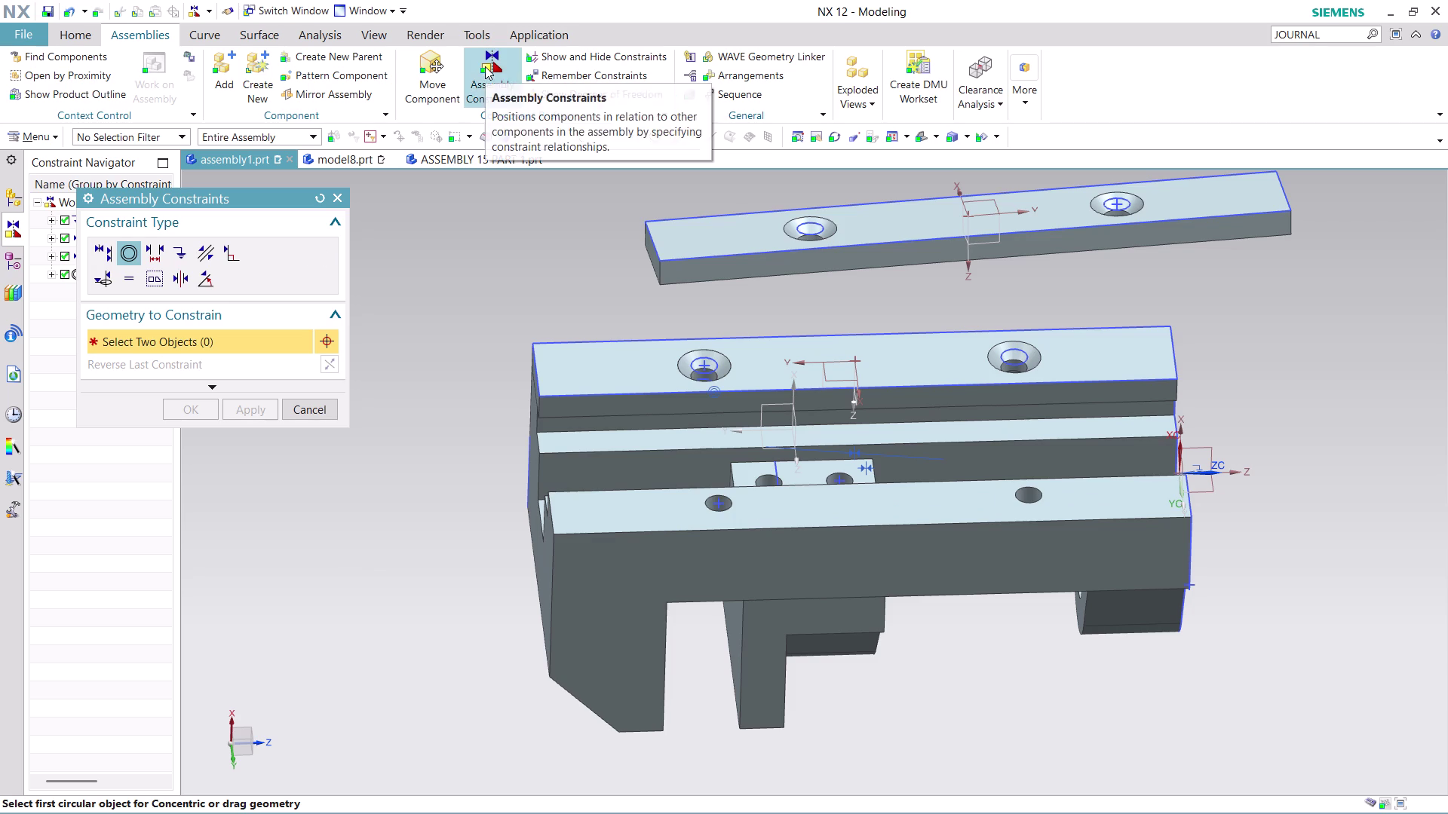
click(425, 77)
Rotate the top plate about 180° around its vertical ZC axis with Move Component.
click(735, 236)
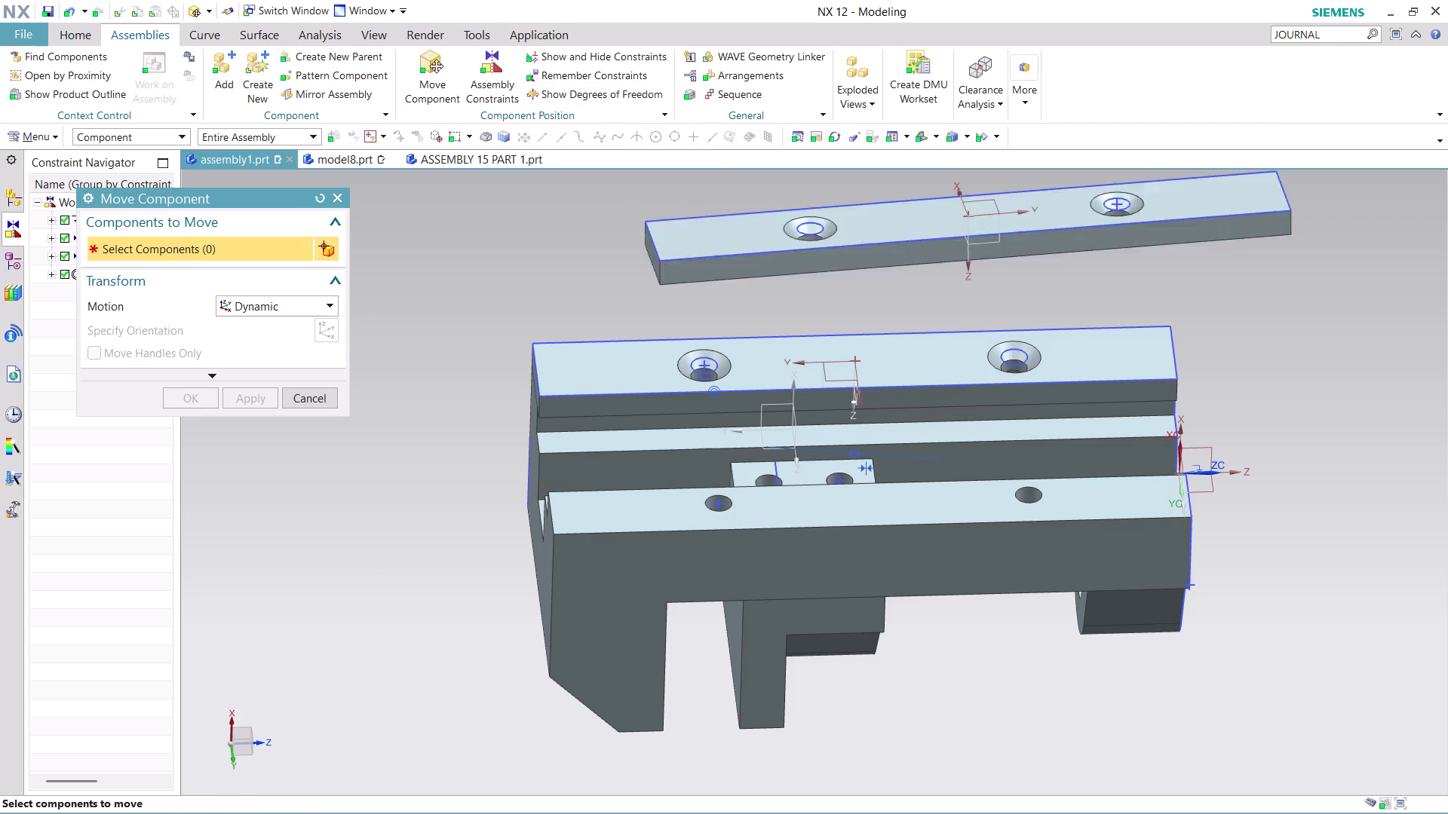
click(329, 335)
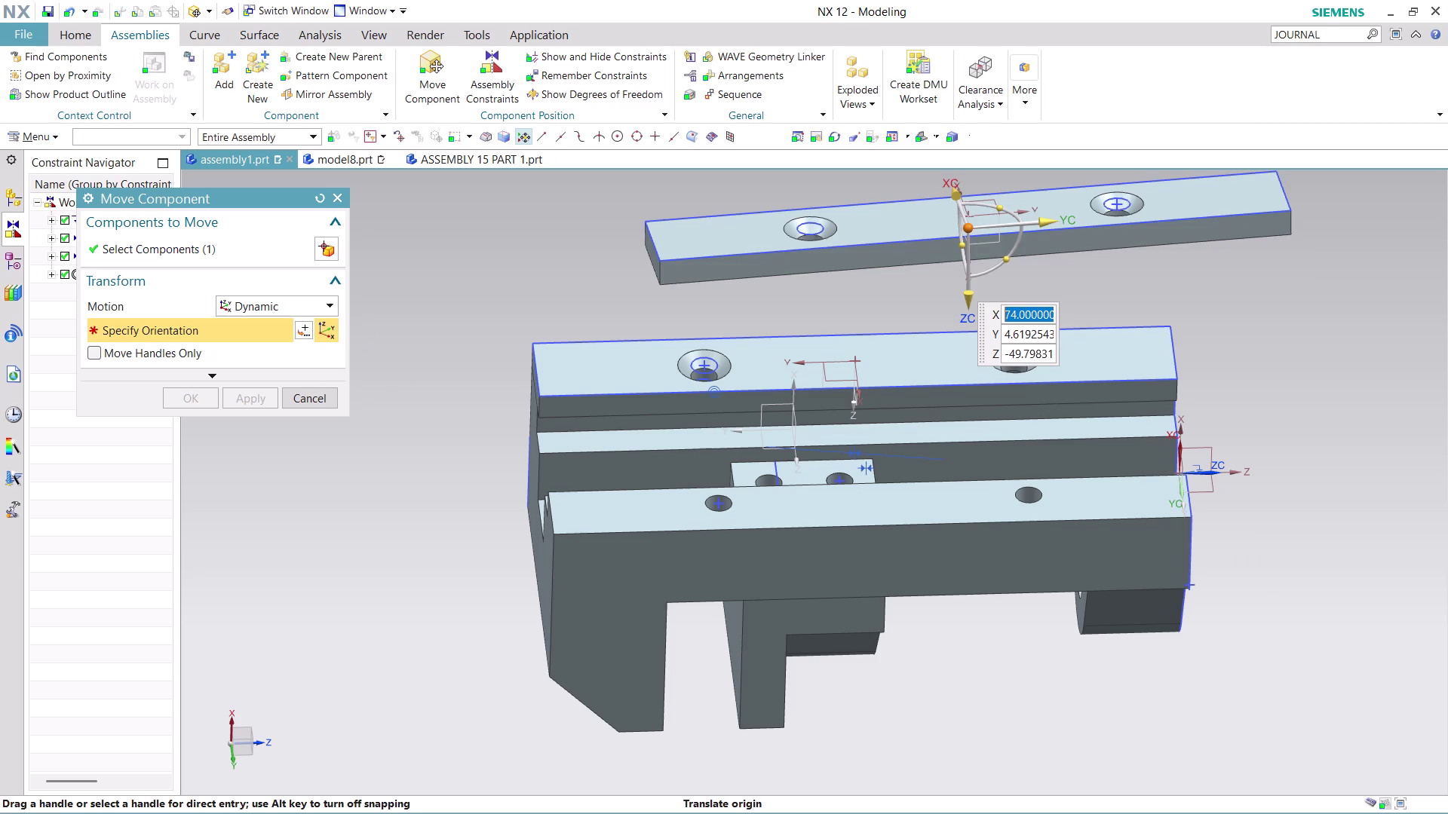
drag(1008, 206, 878, 257)
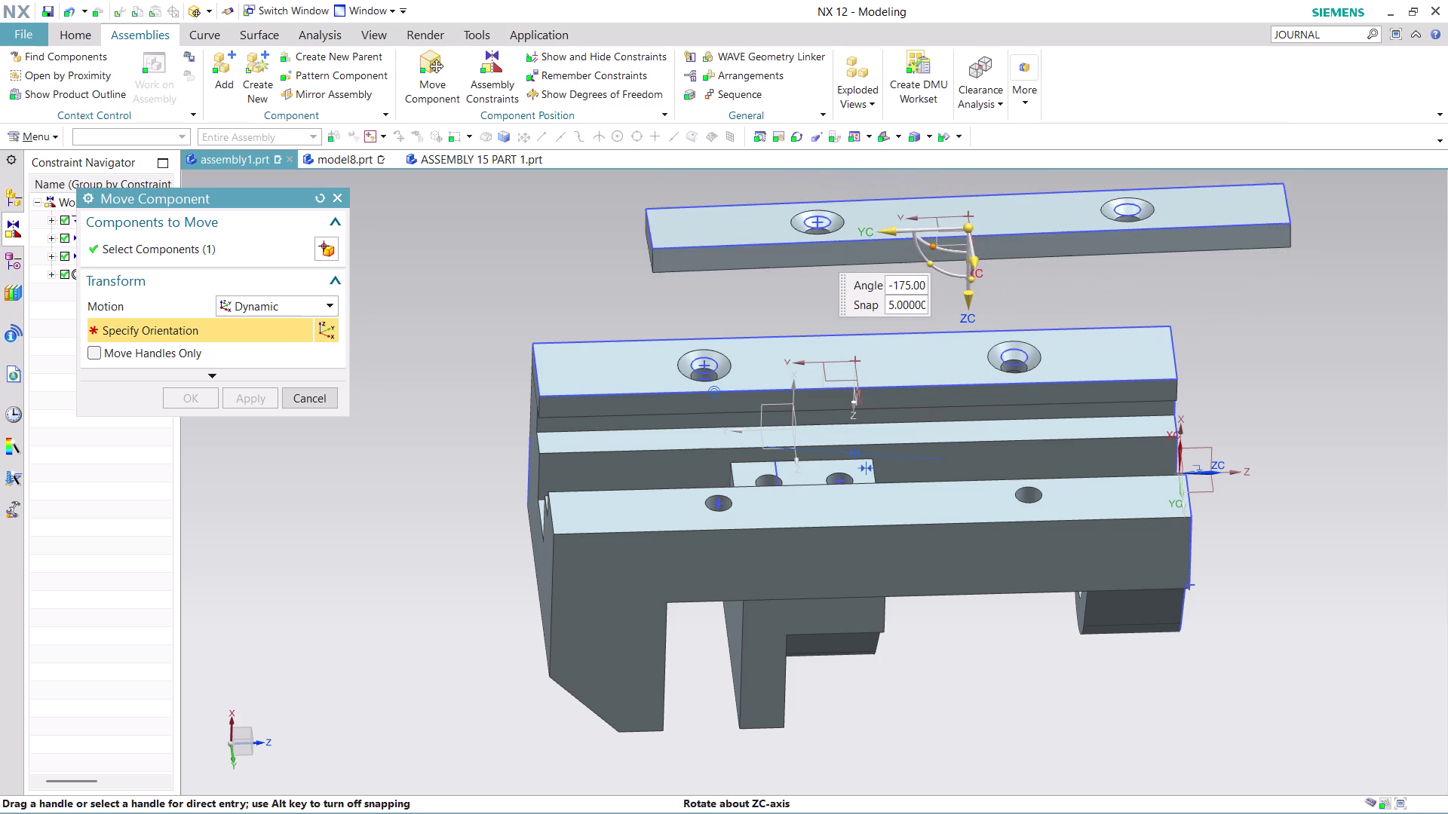
drag(878, 258, 865, 258)
click(180, 393)
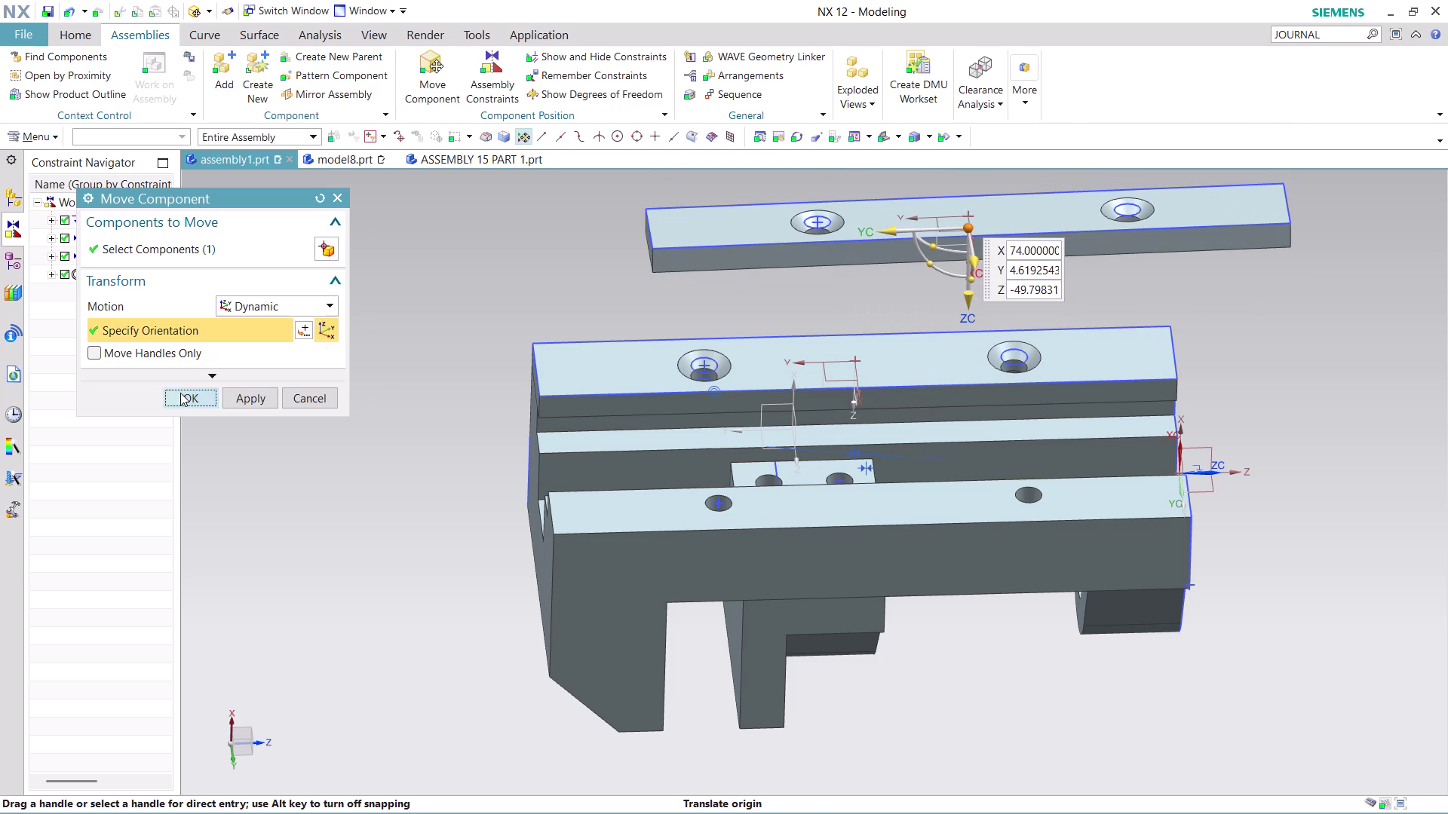
middle_drag(1038, 283, 1015, 232)
scroll(down, 3)
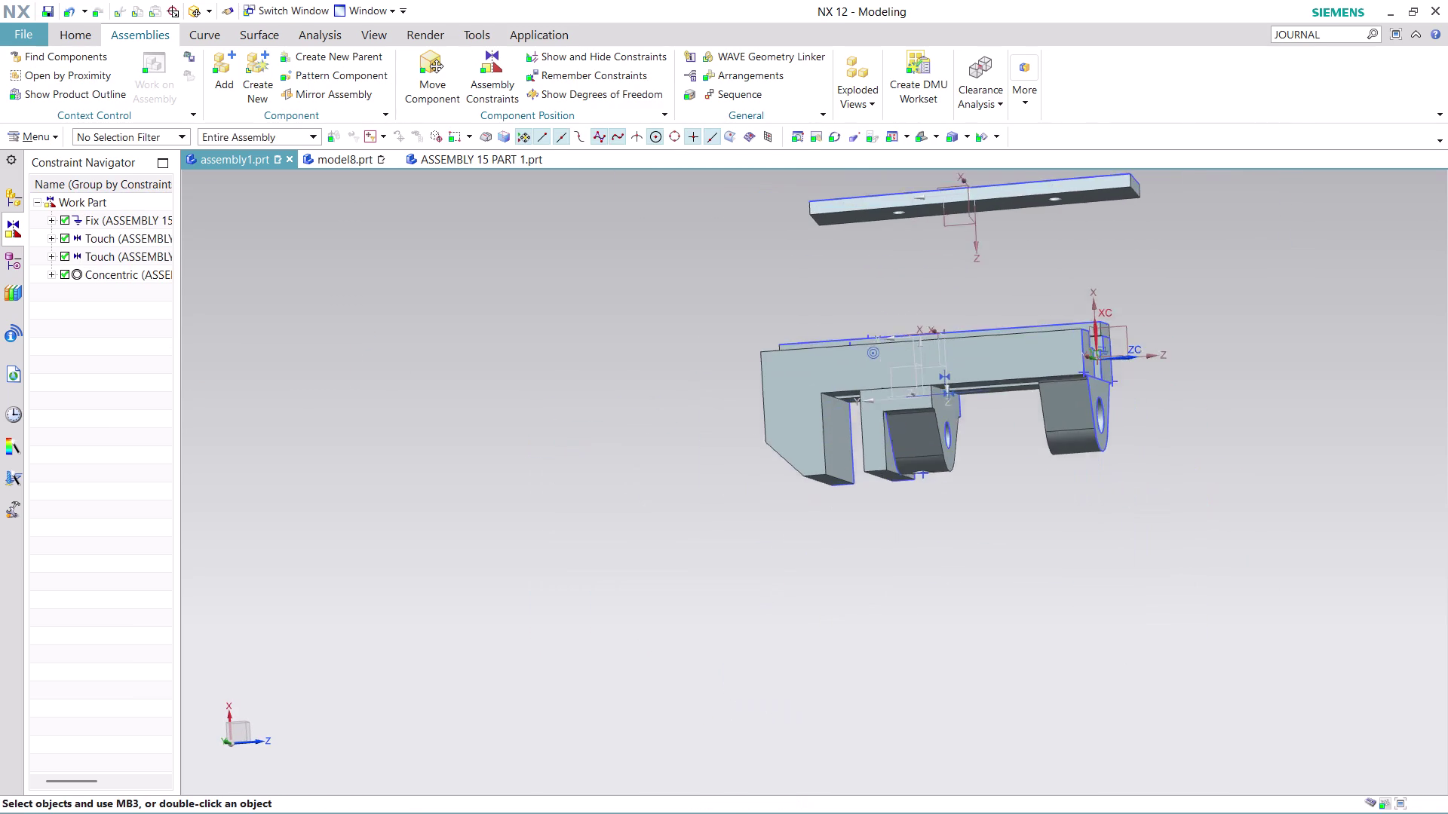
scroll(down, 3)
scroll(up, 3)
scroll(up, 3)
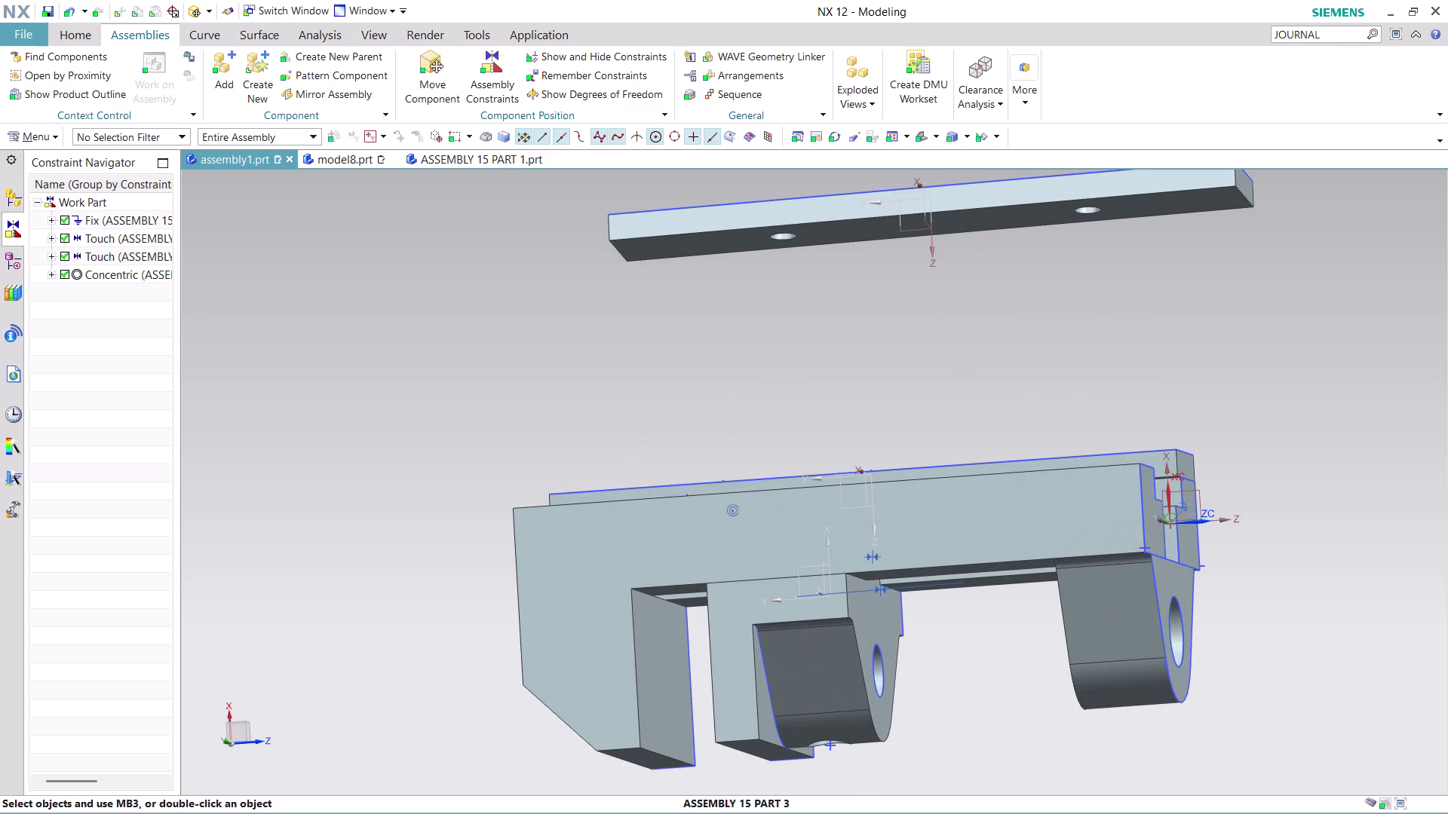
click(510, 72)
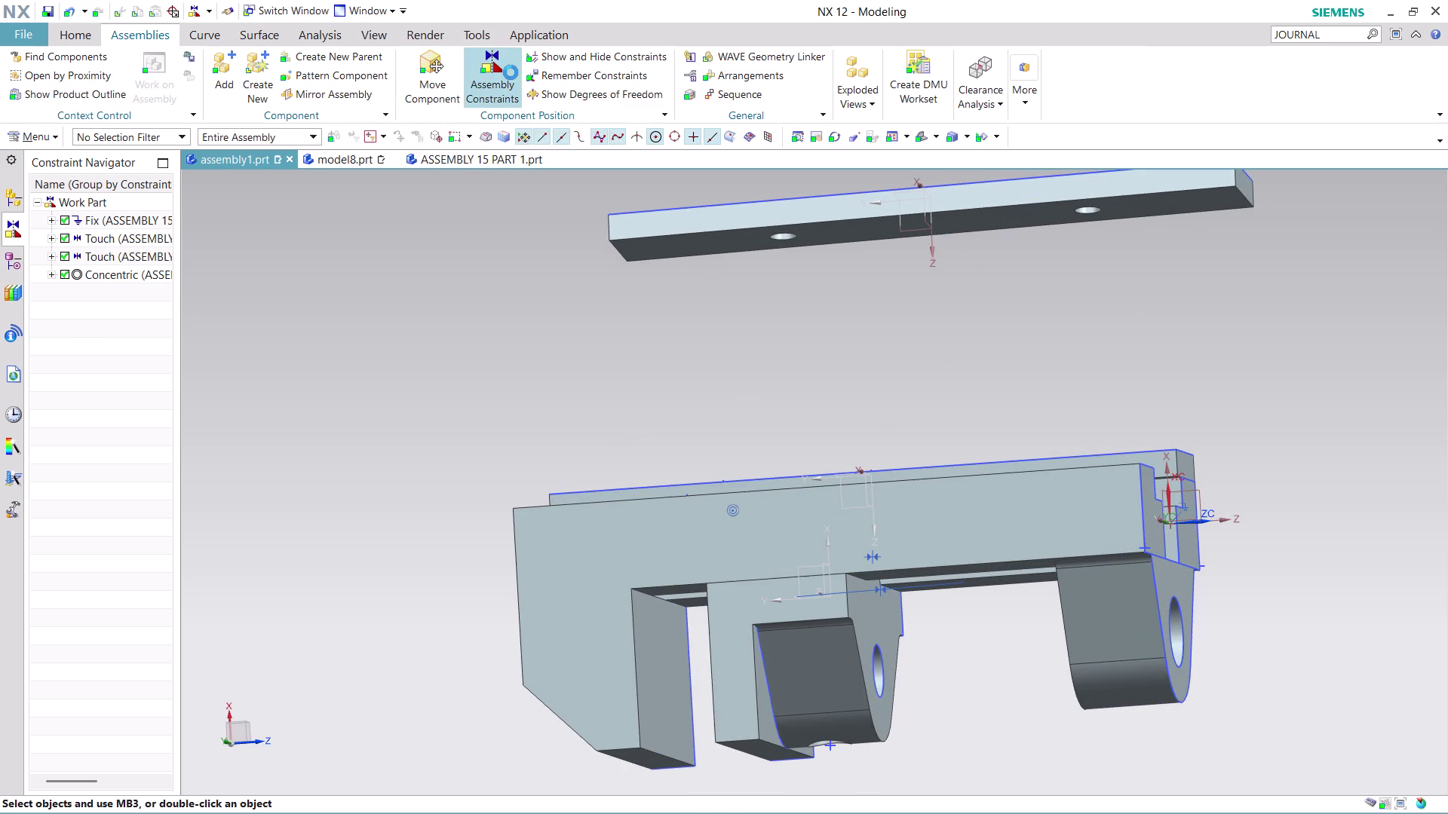
Constrain the top plate's hole edge concentric with the mating hole below, then accept.
click(779, 240)
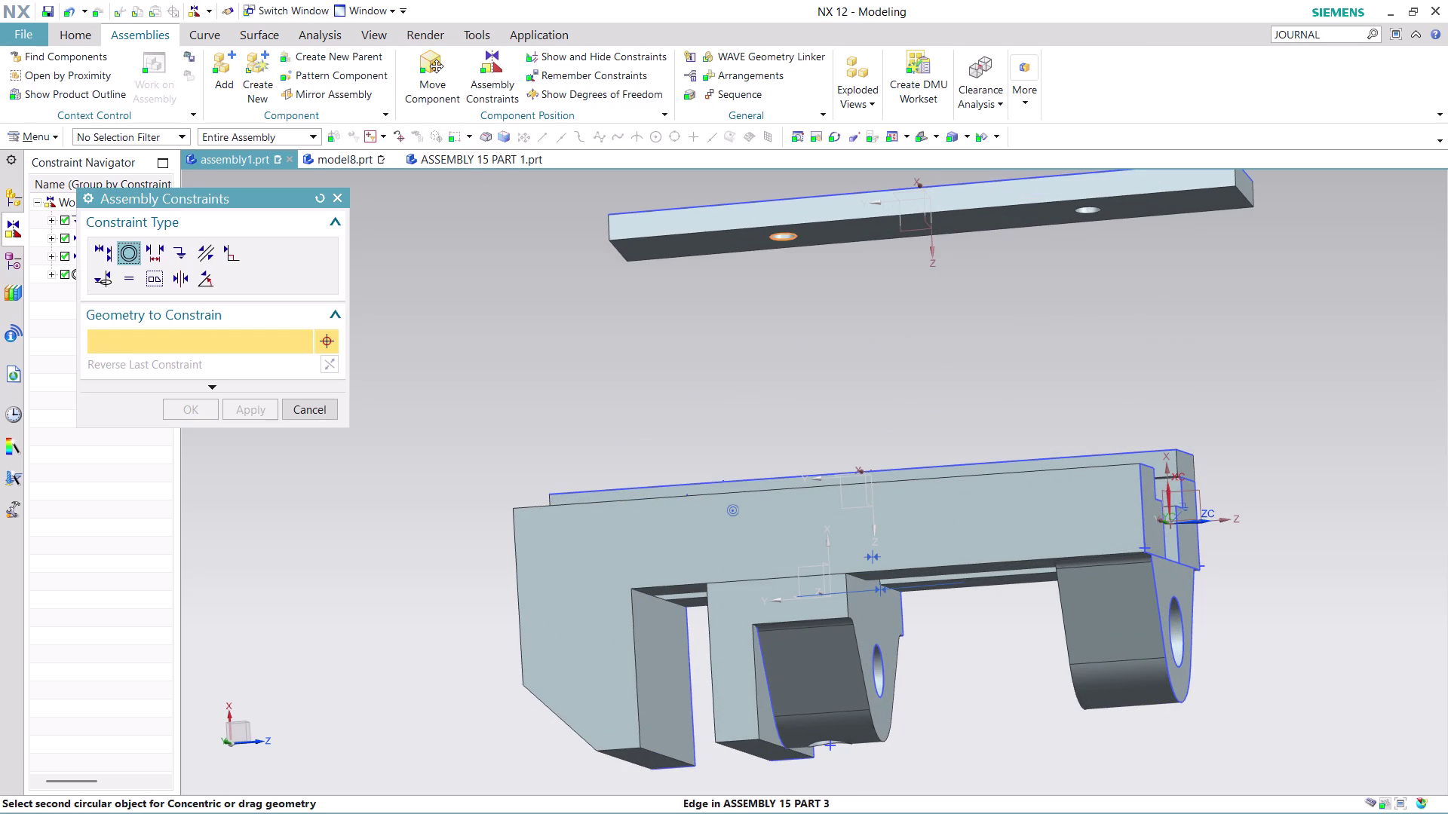
middle_drag(796, 307, 791, 378)
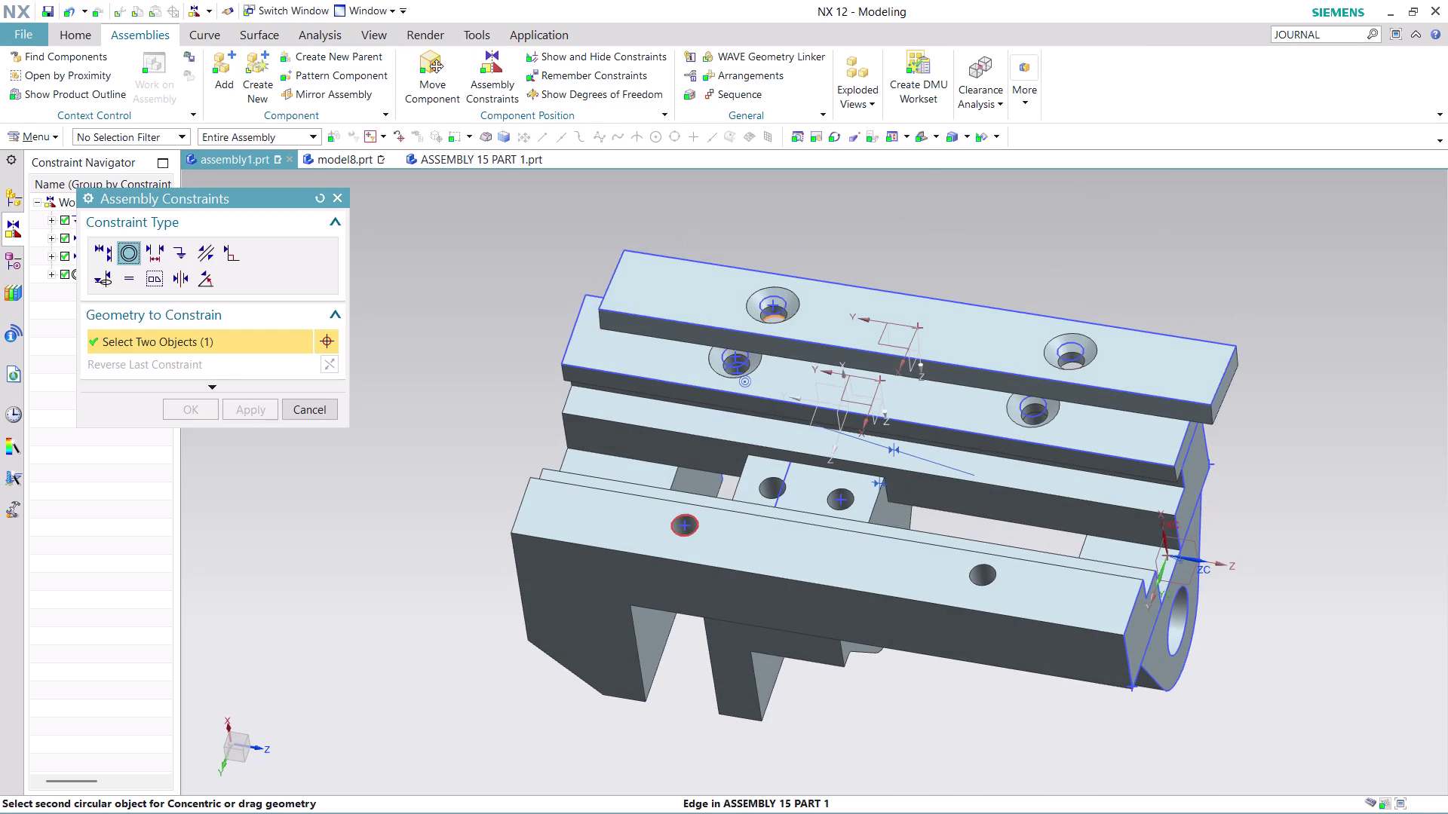
click(698, 526)
middle_drag(1194, 322, 1160, 298)
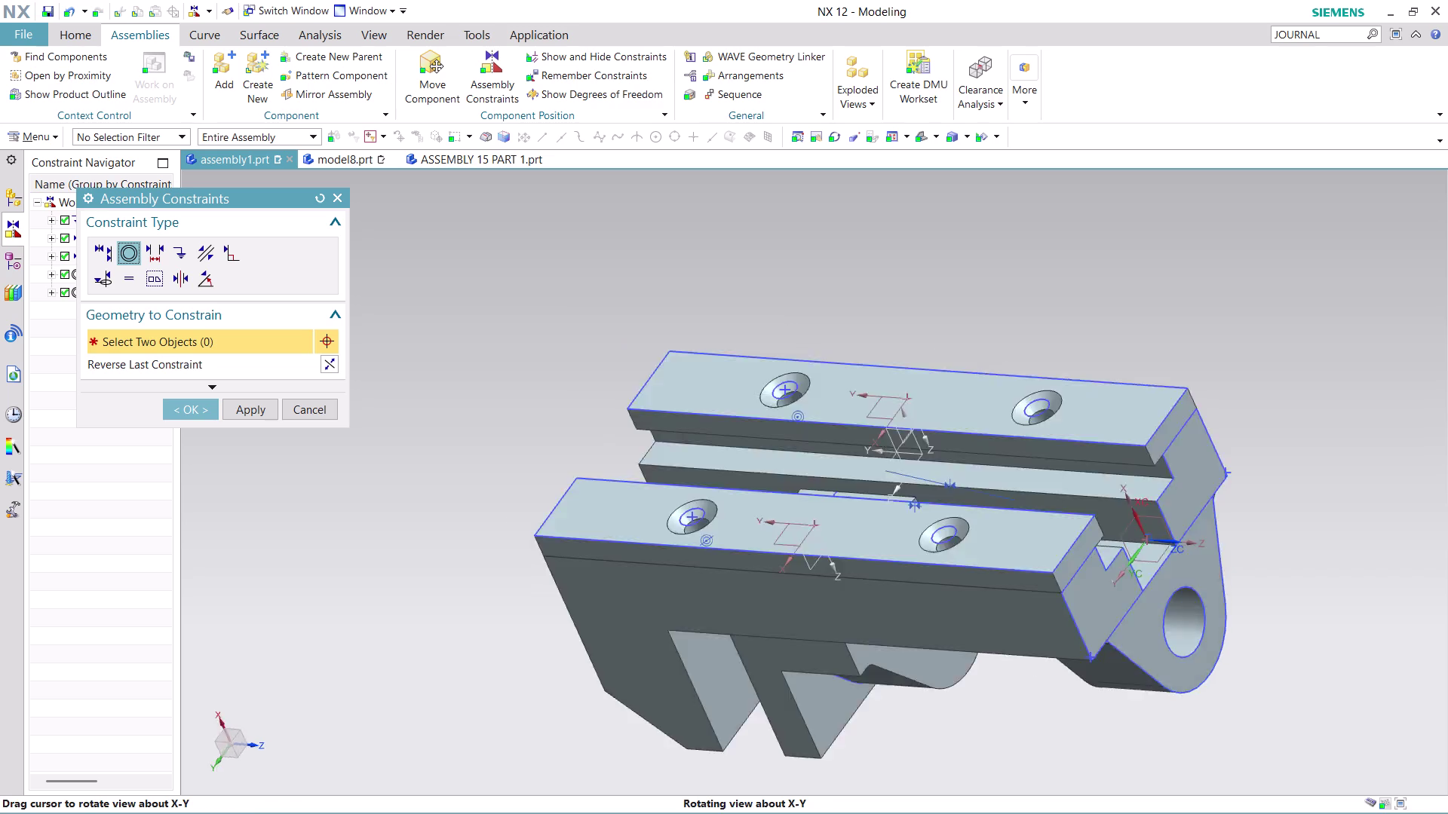
middle_drag(1160, 298, 1120, 346)
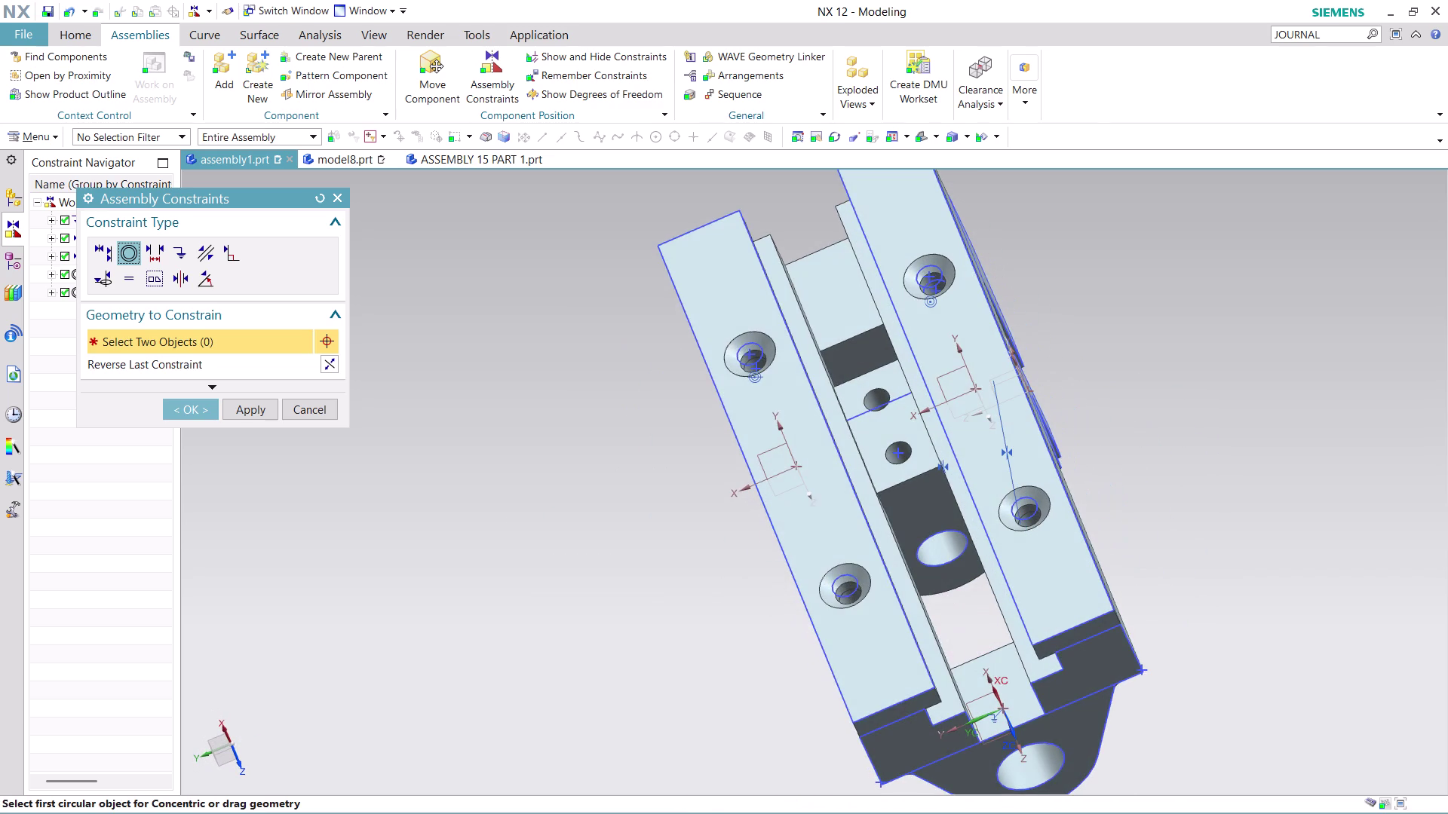
scroll(down, 3)
middle_drag(981, 325, 908, 244)
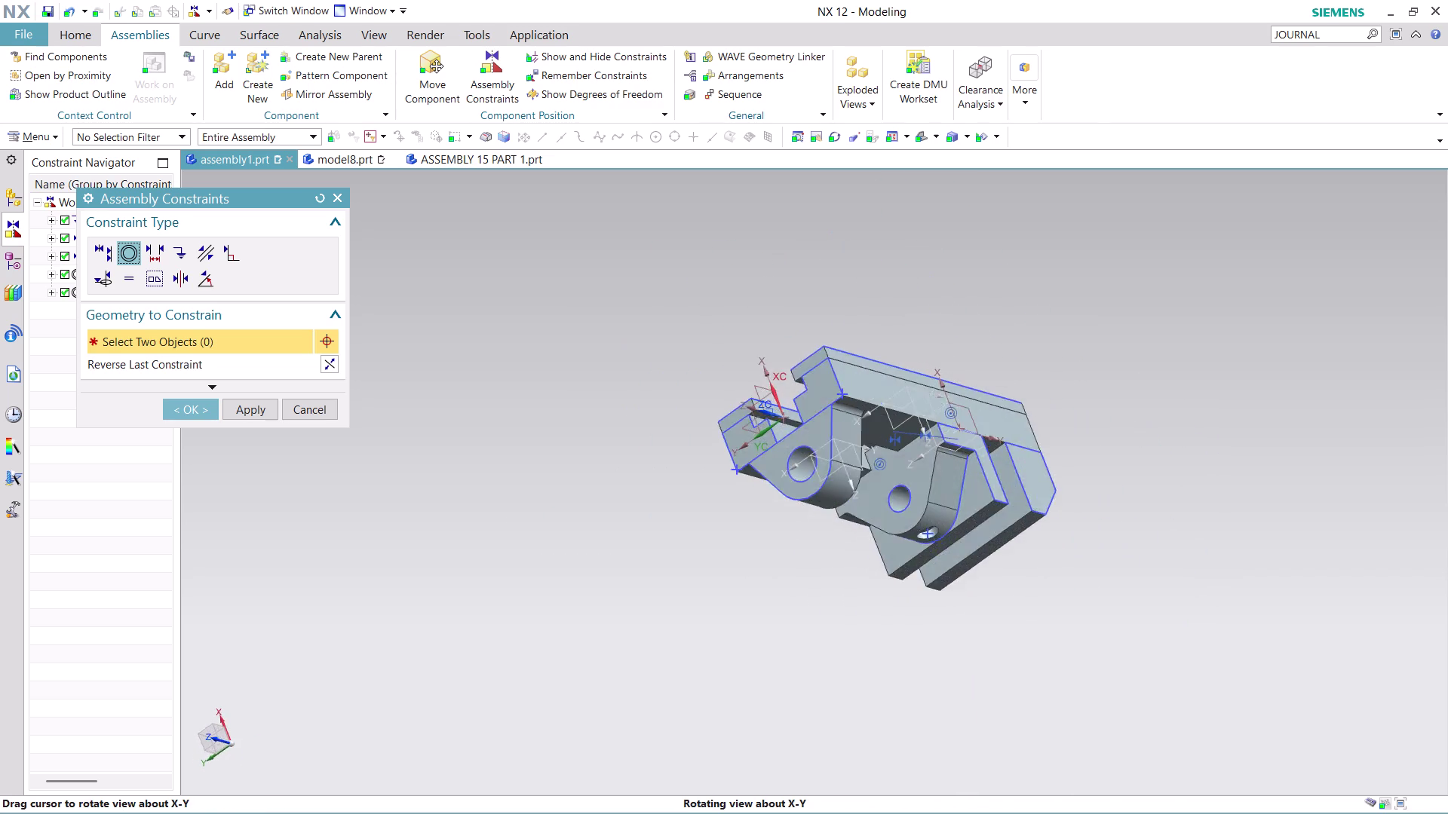
middle_drag(909, 245, 958, 299)
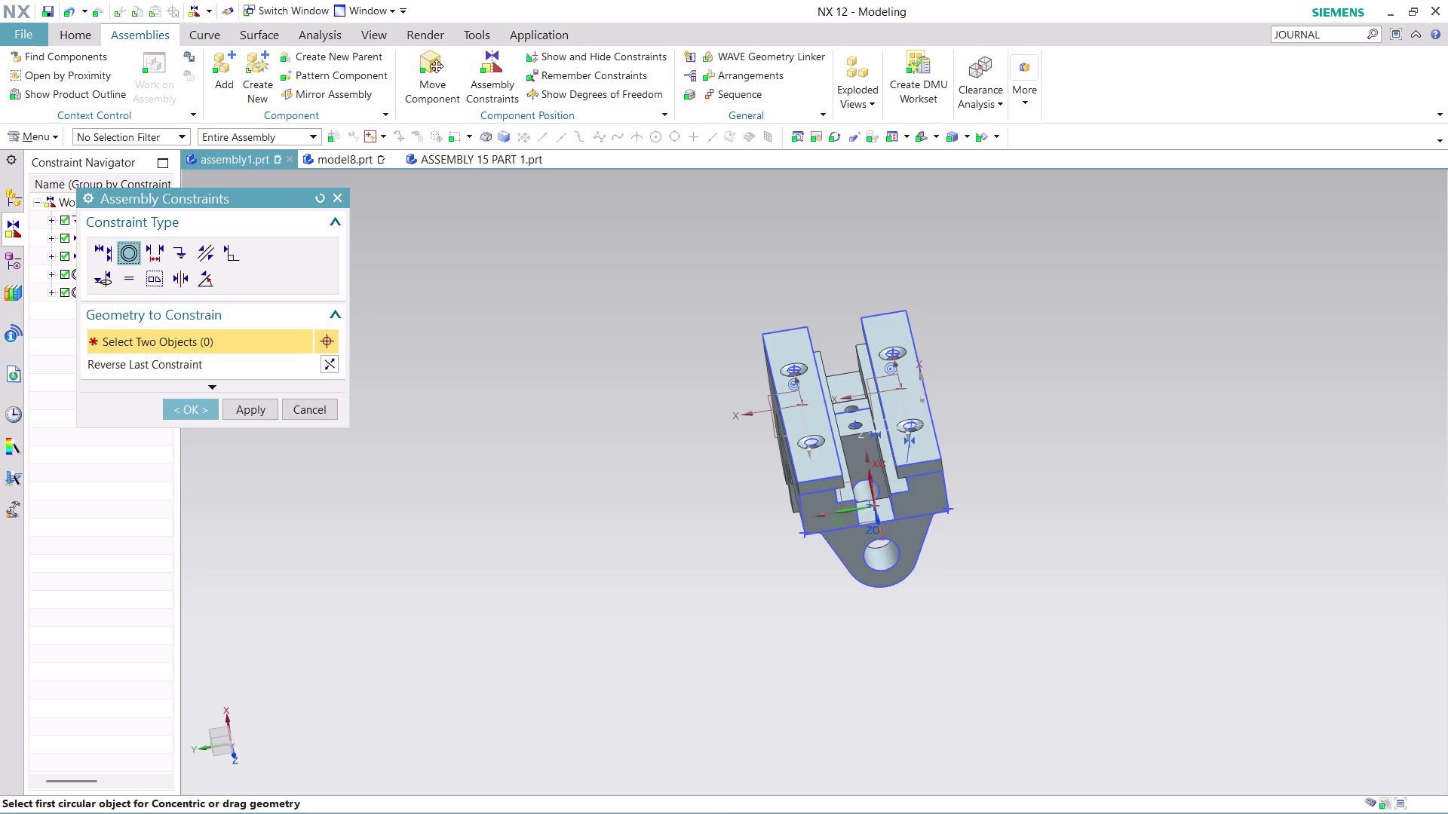
middle_drag(937, 331, 943, 374)
click(203, 415)
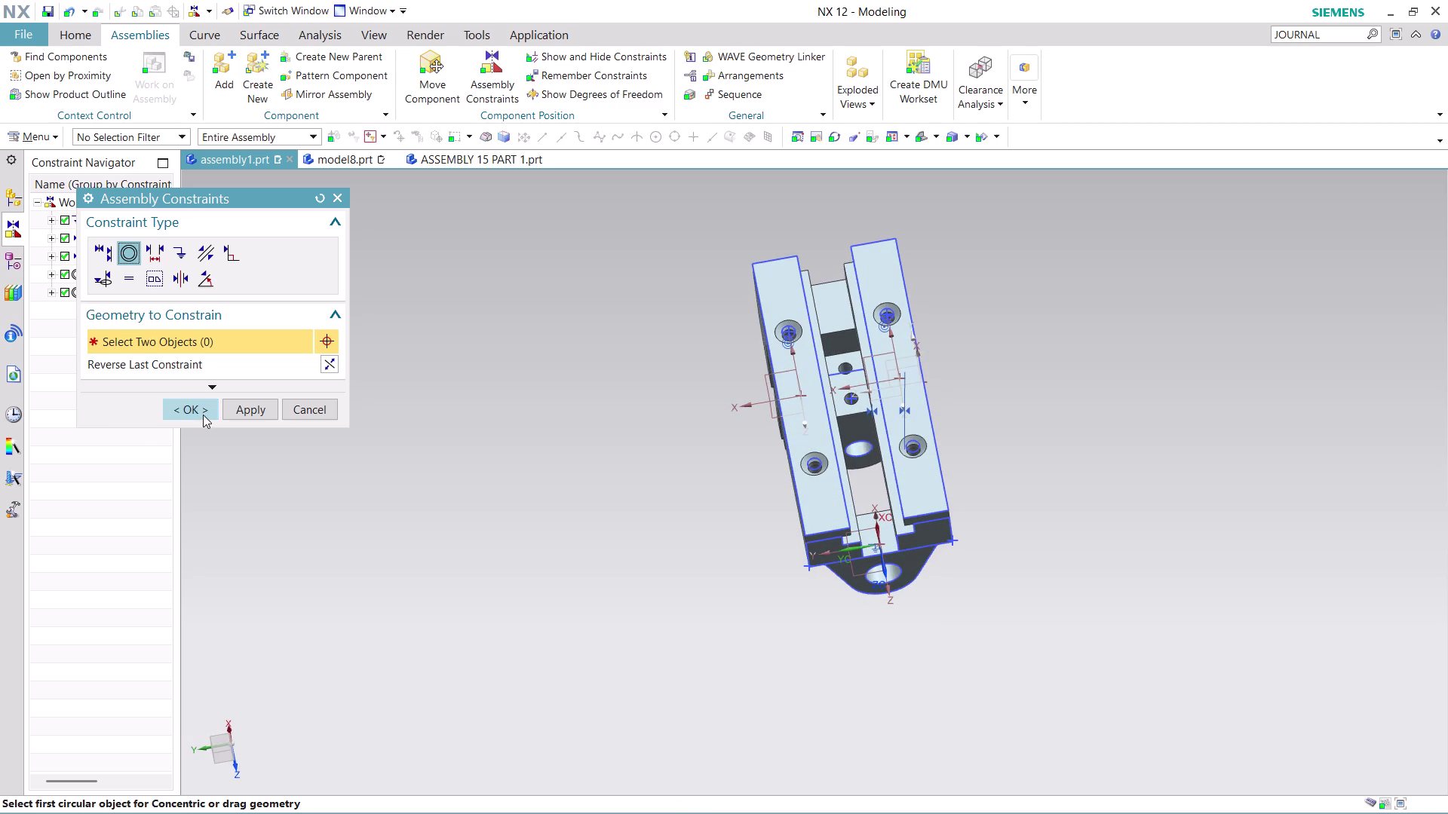
scroll(up, 3)
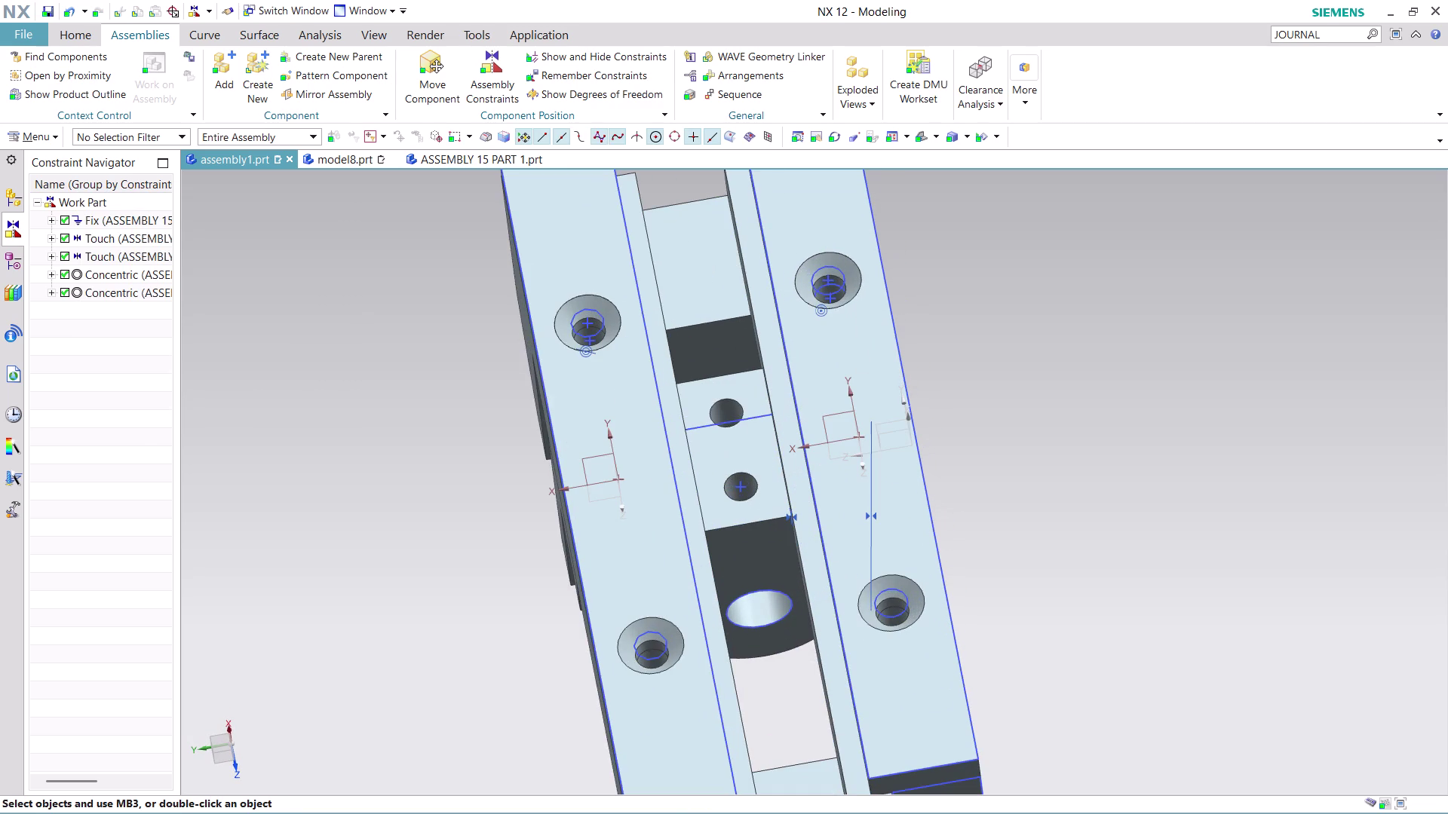
scroll(down, 3)
scroll(up, 3)
scroll(down, 3)
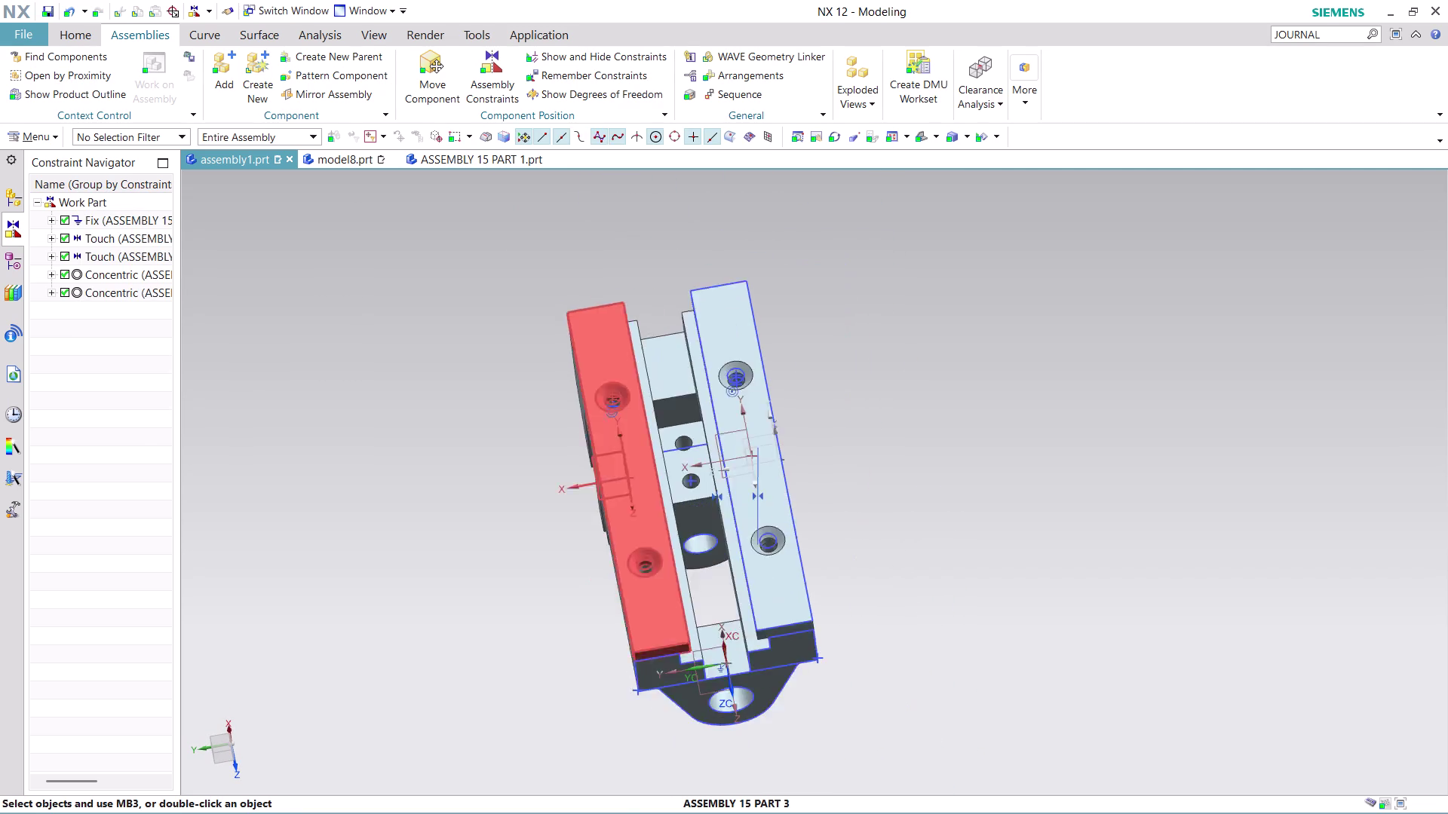
scroll(down, 3)
scroll(up, 3)
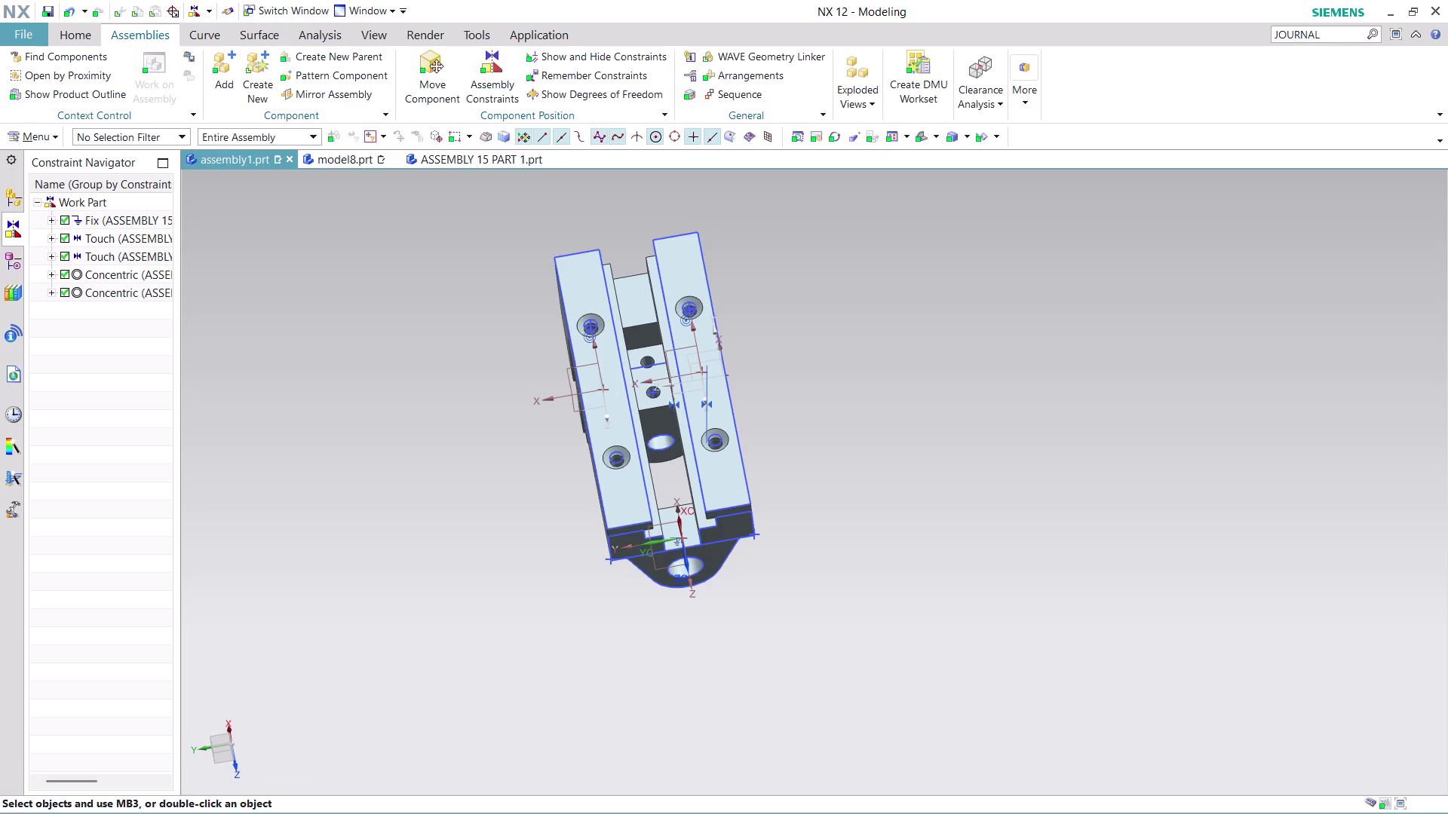
Press the spacebar repeatedly in the NX window.
key(space)
key(space)
key(space)
key(space)
key(space)
key(space)
key(space)
key(space)
key(space)
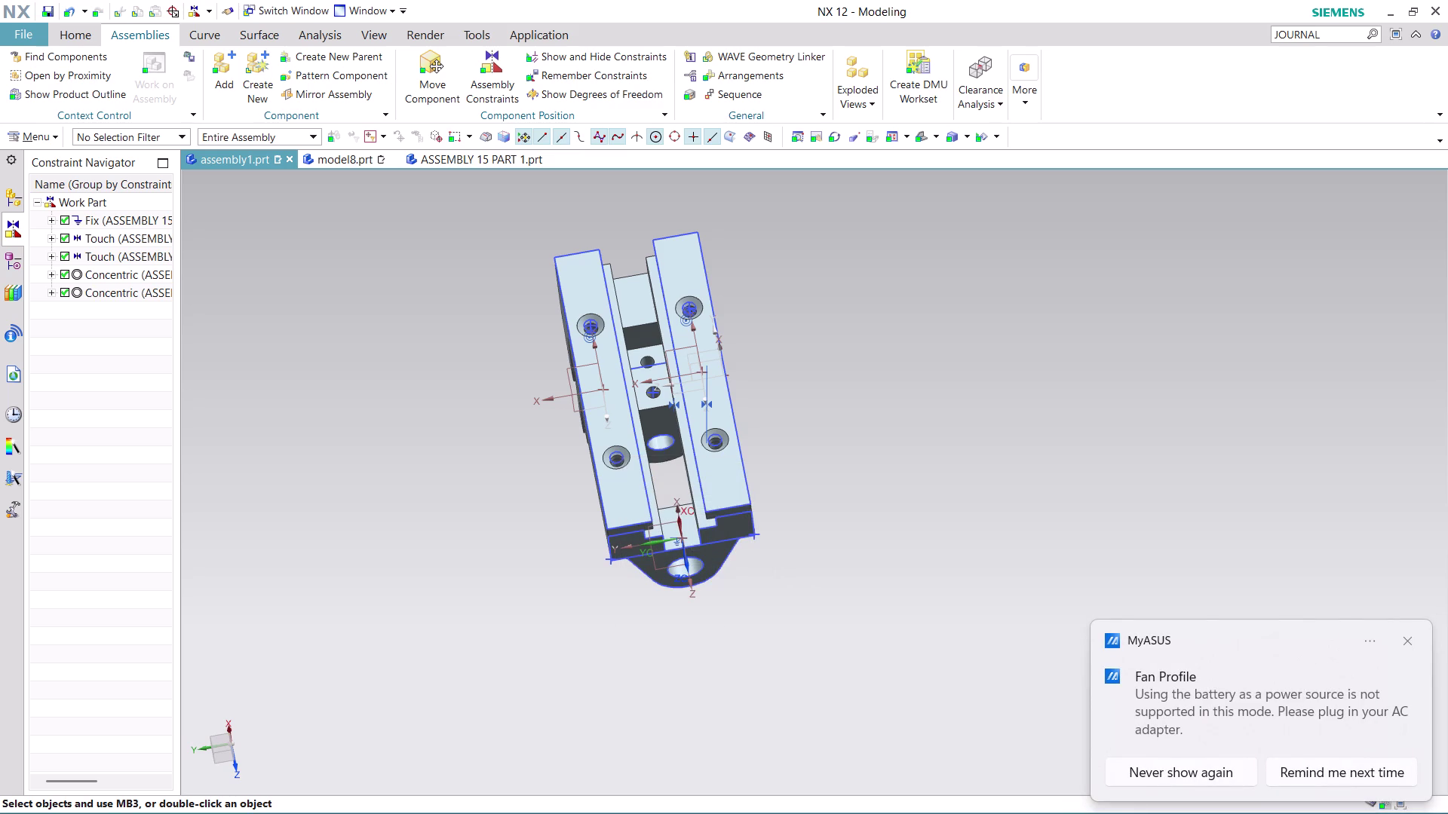
key(space)
key(space)
key(space)
key(space)
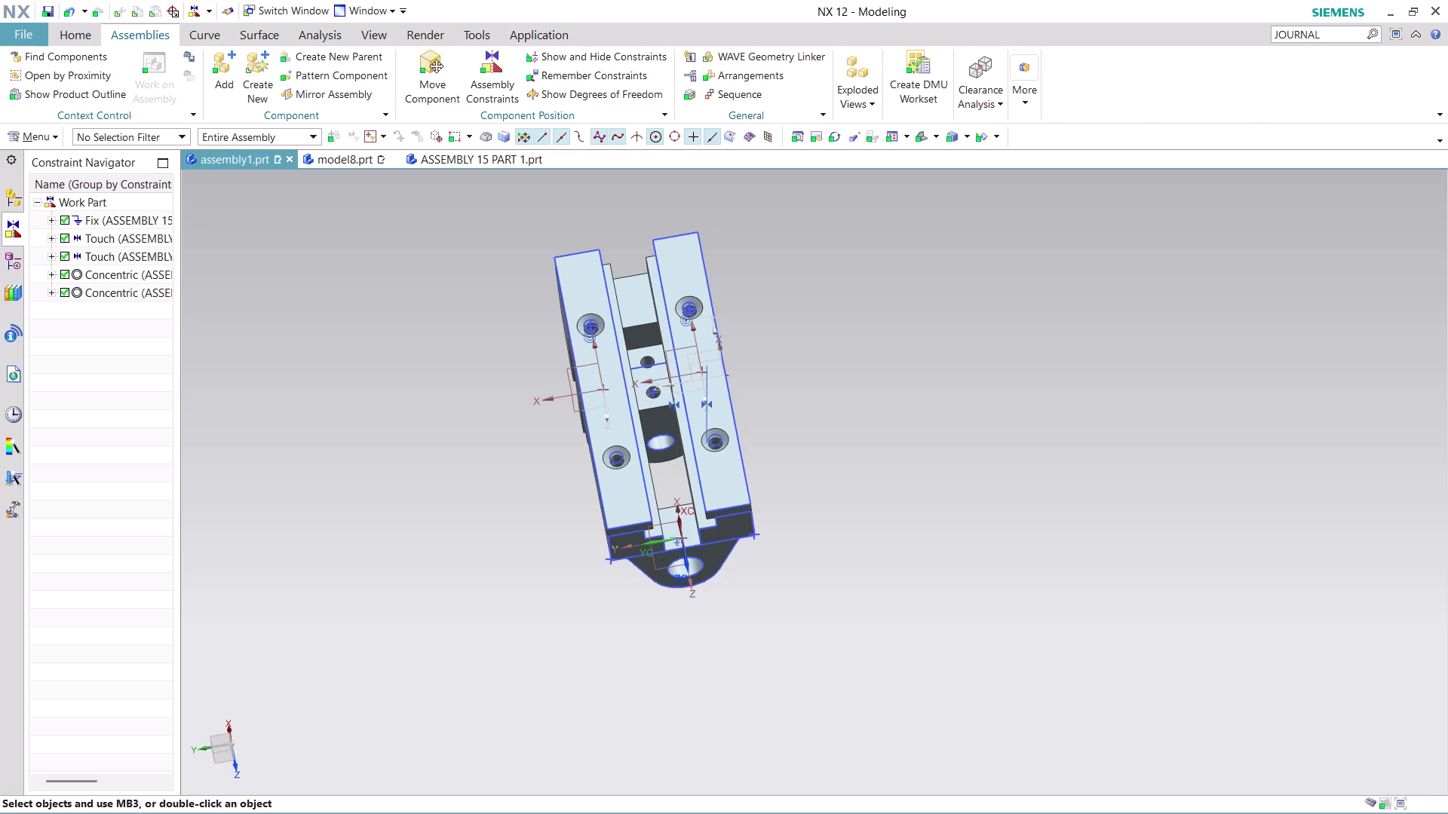
key(space)
key(space)
key(space)
scroll(up, 3)
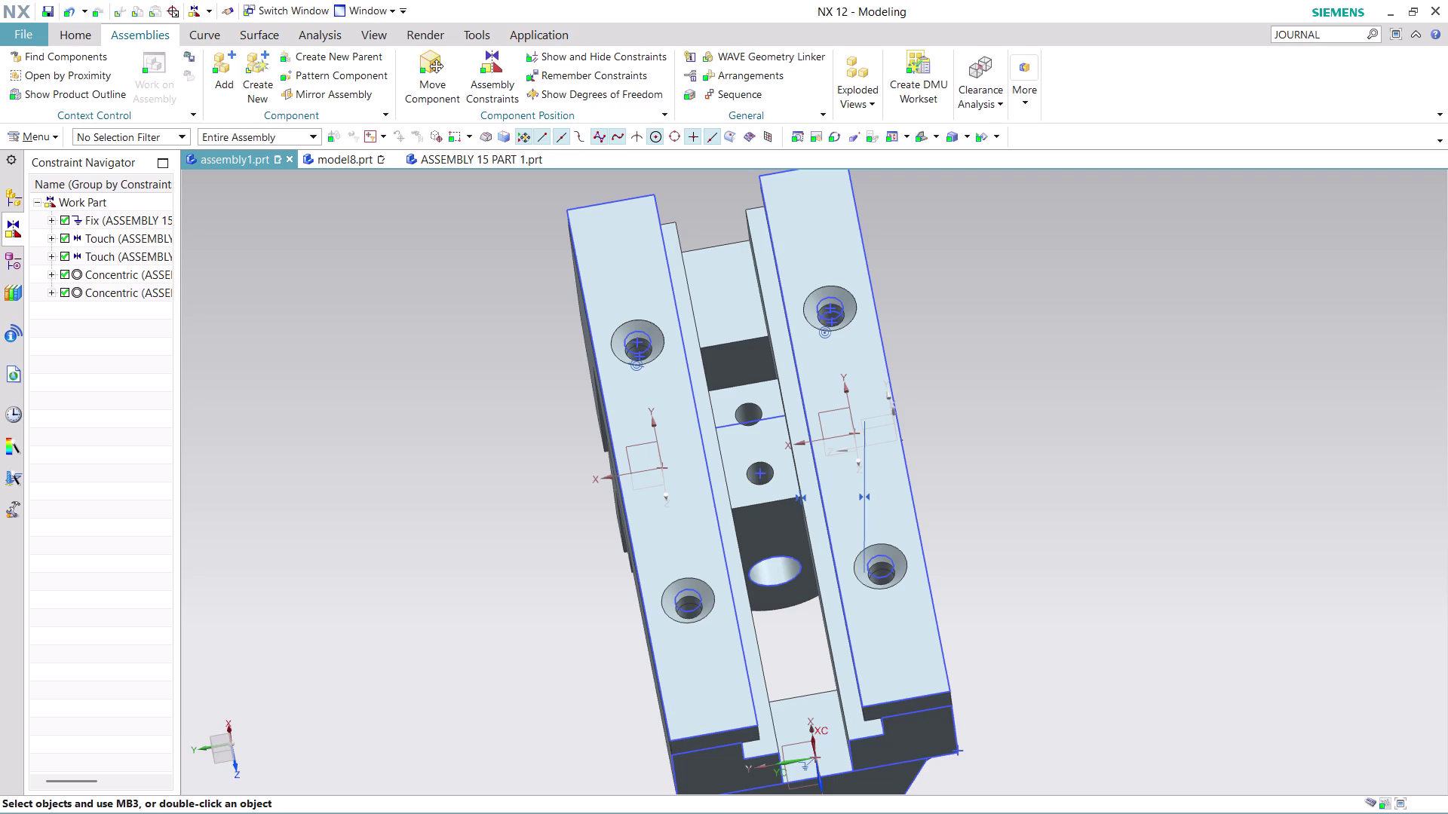
Start Add Component and browse for a part file.
scroll(up, 3)
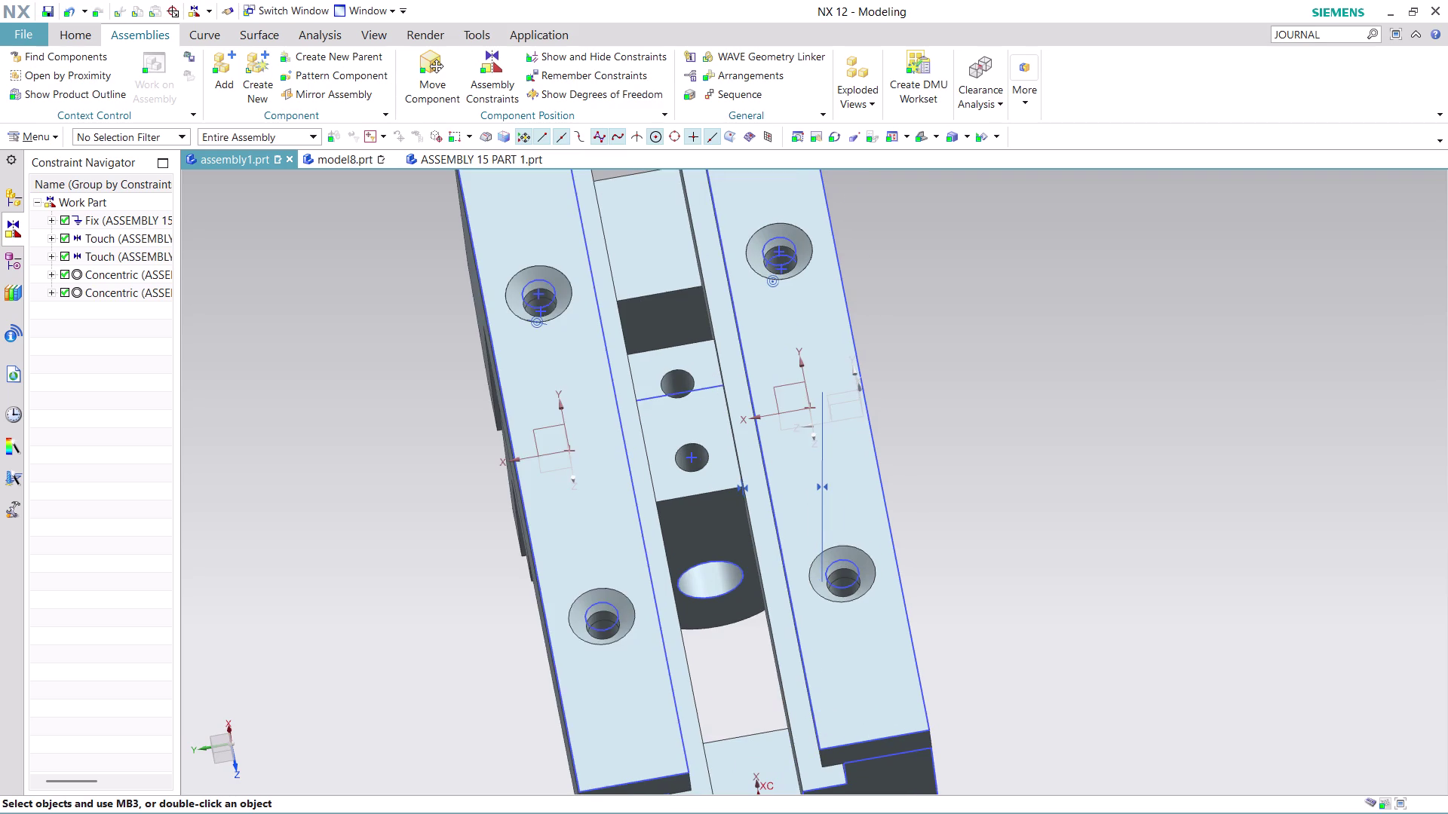
scroll(down, 3)
scroll(up, 3)
scroll(up, 3)
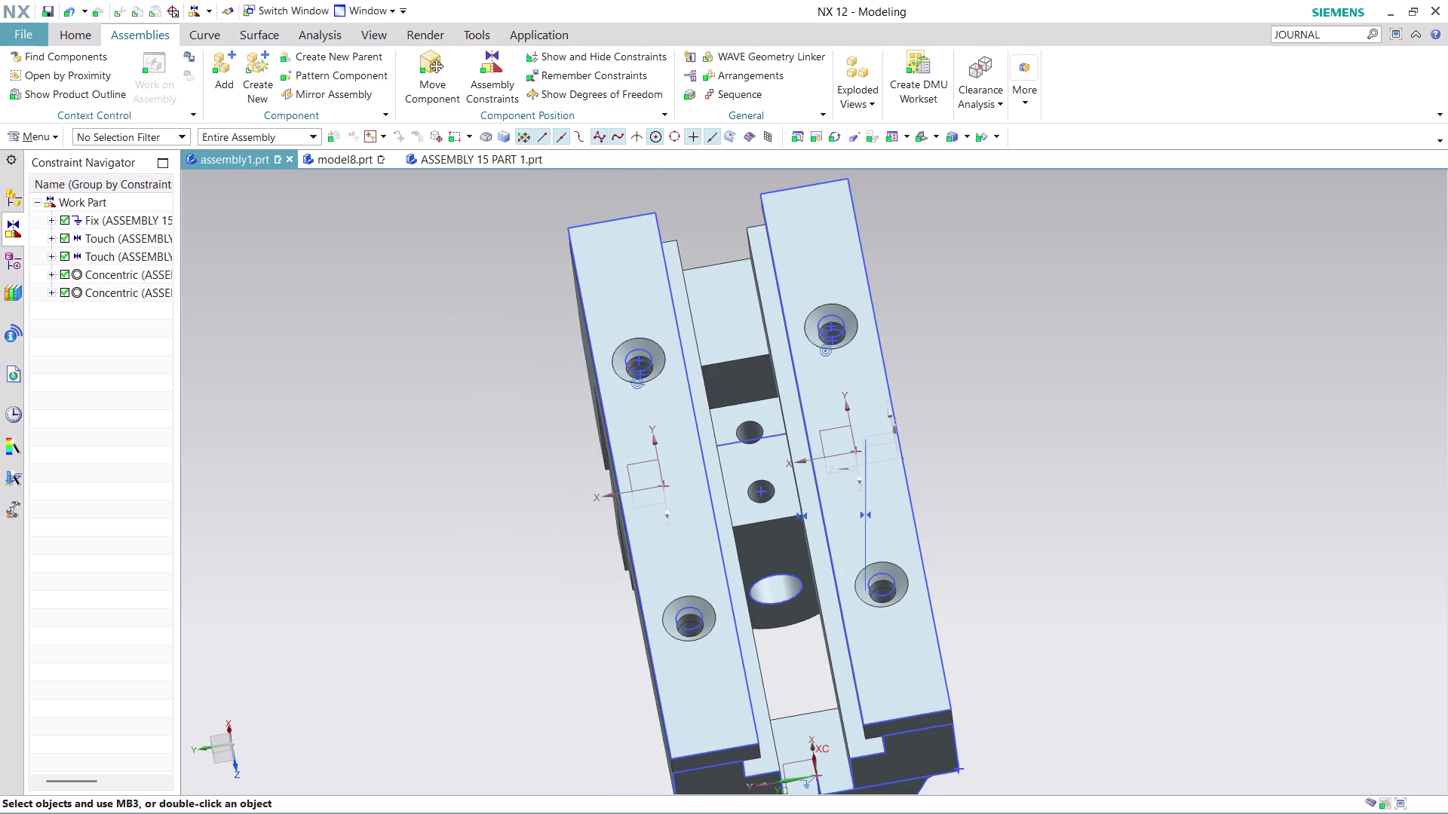
click(230, 73)
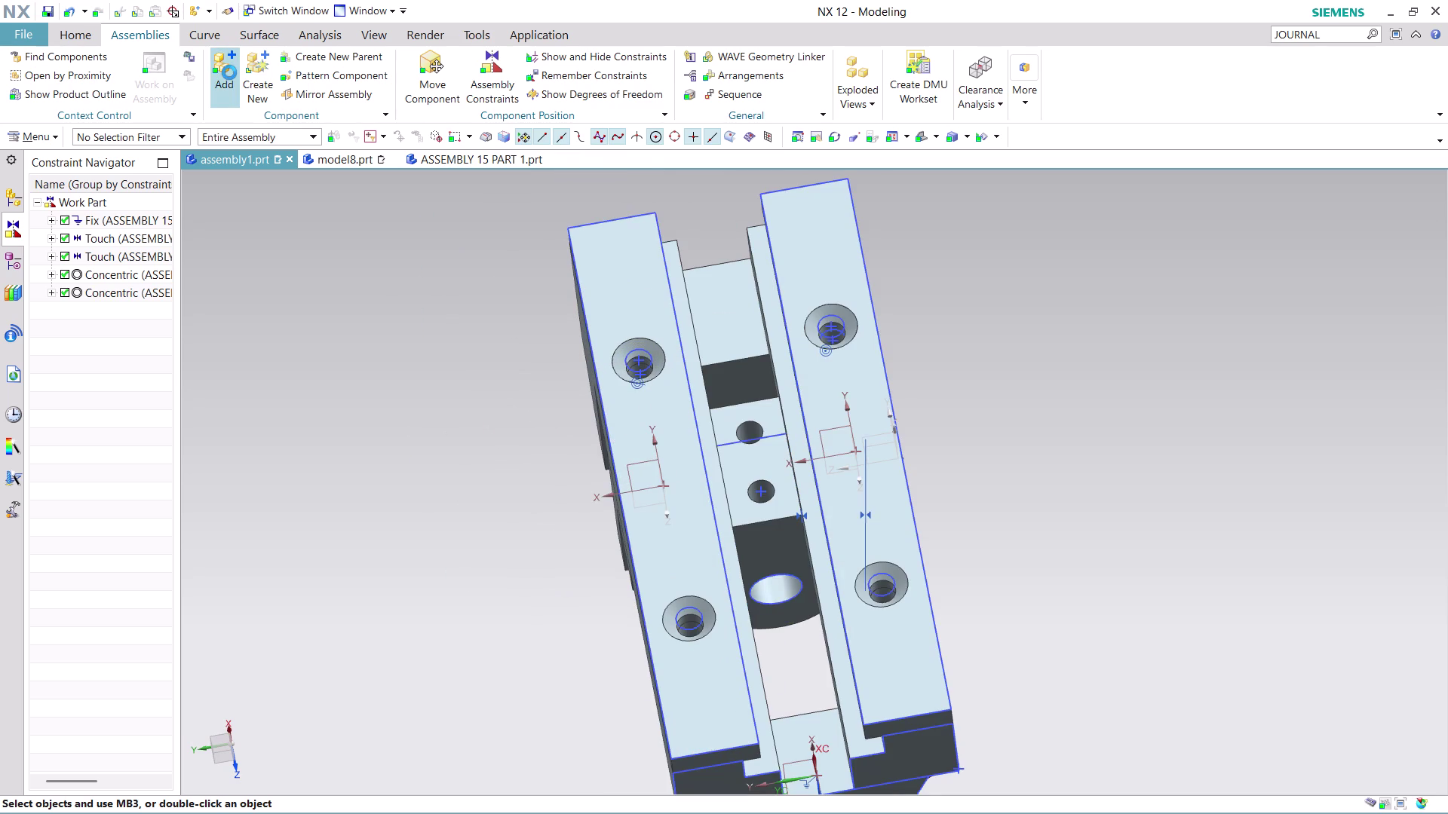
click(330, 271)
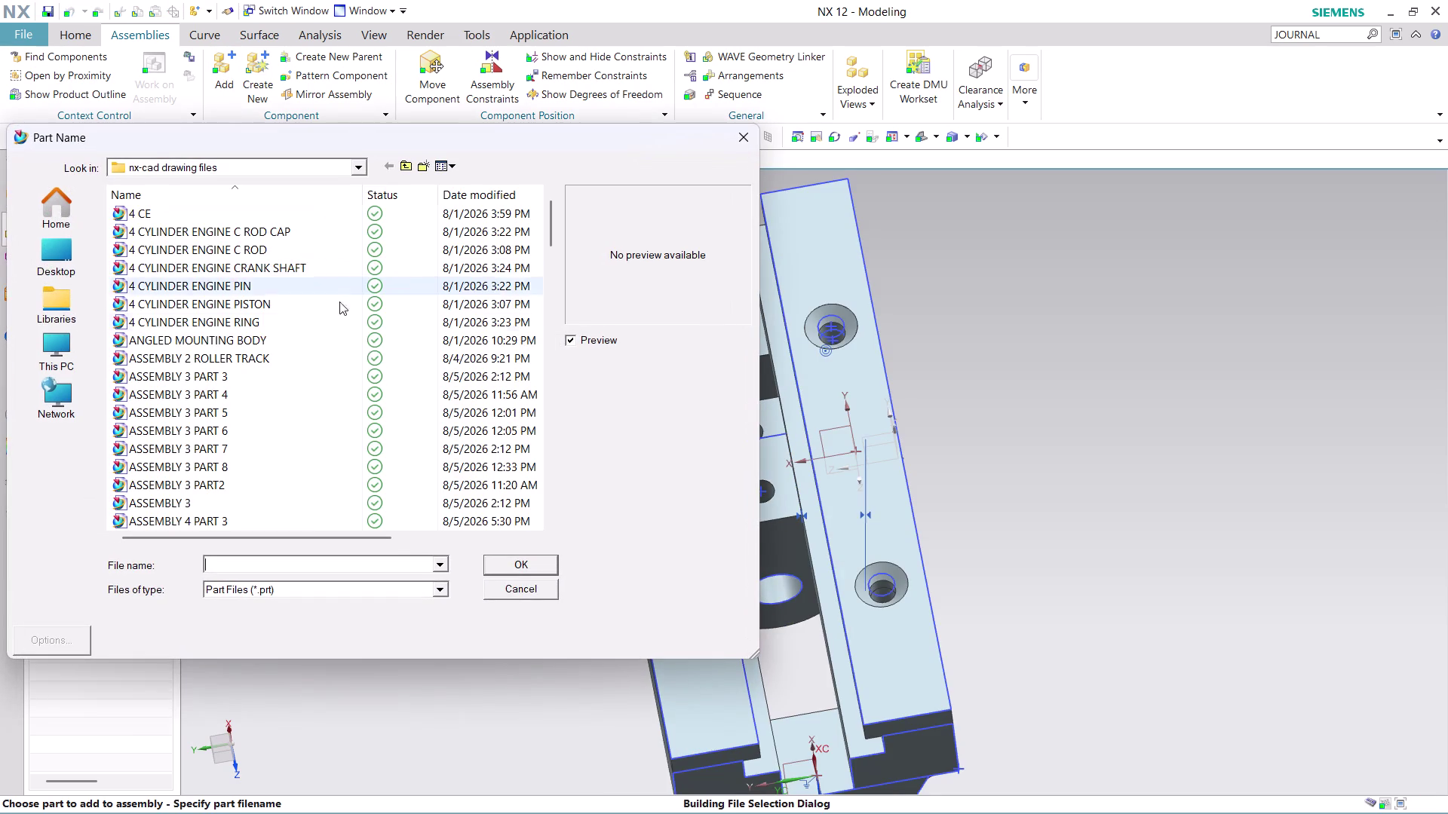
Pick ASSEMBLY 15 PART 10 from the part file list and confirm.
scroll(down, 3)
scroll(down, 3)
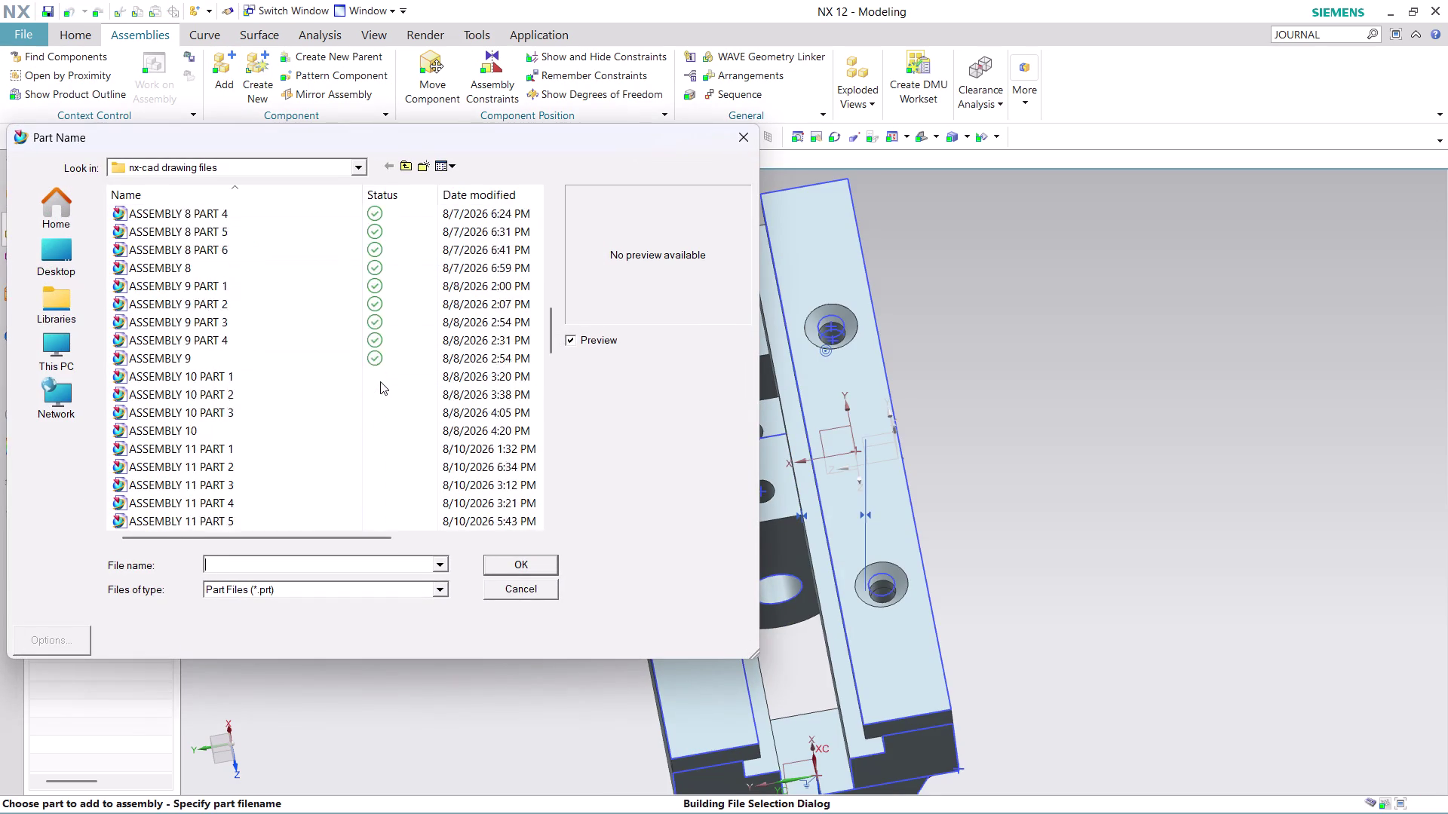
scroll(down, 3)
scroll(down, 3)
scroll(down, 3)
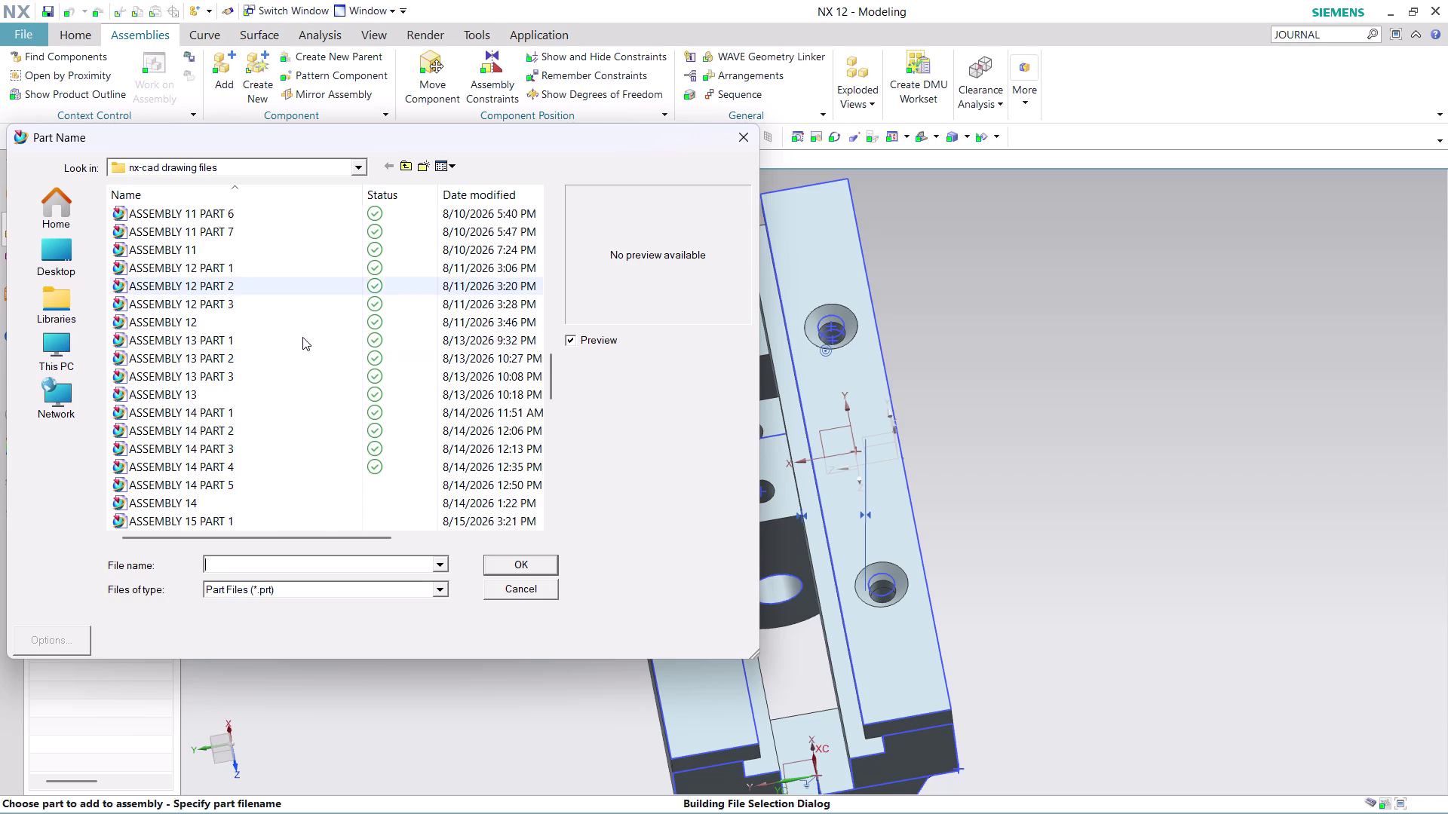
scroll(down, 3)
scroll(down, 3)
click(230, 405)
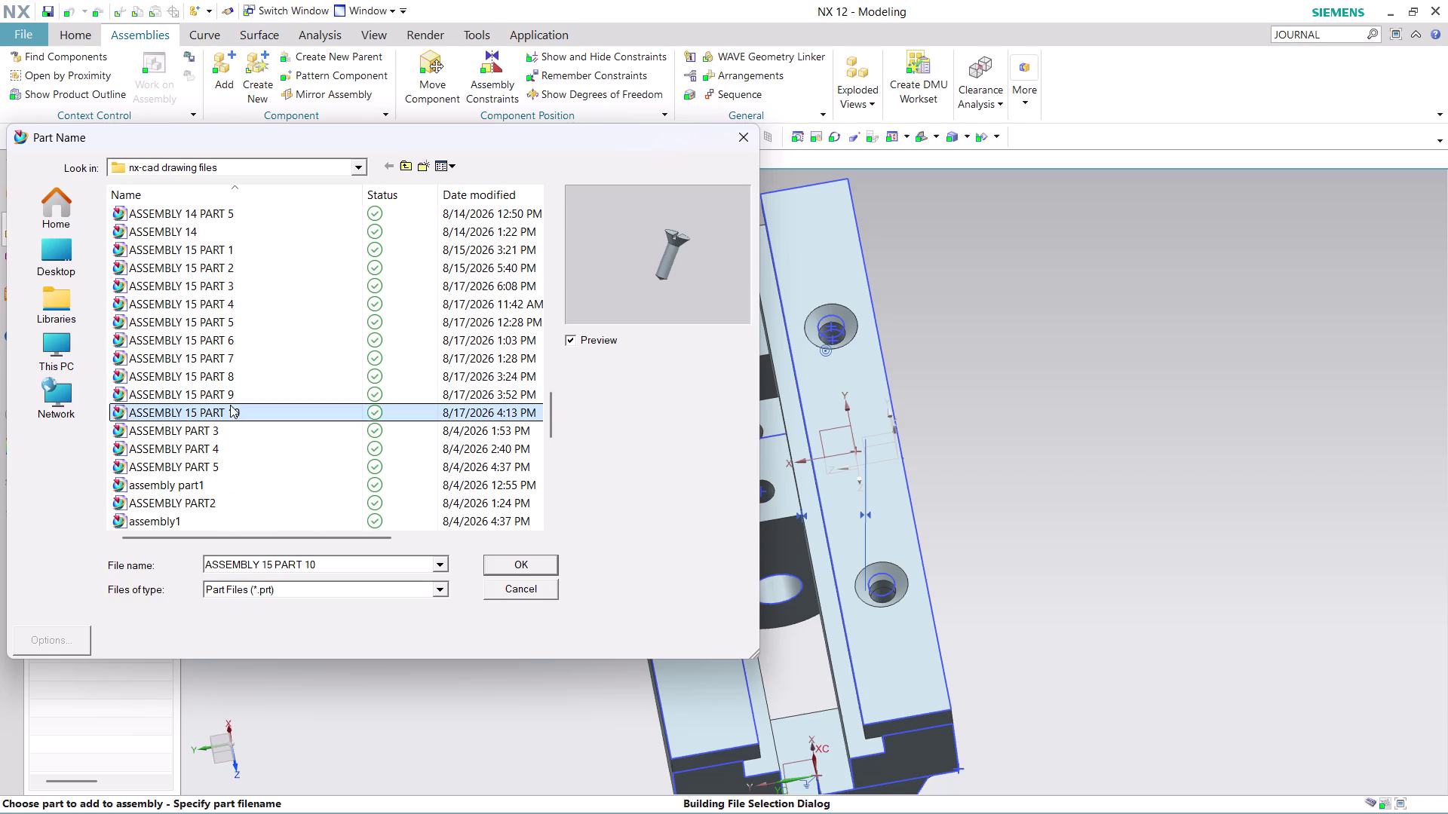
click(529, 568)
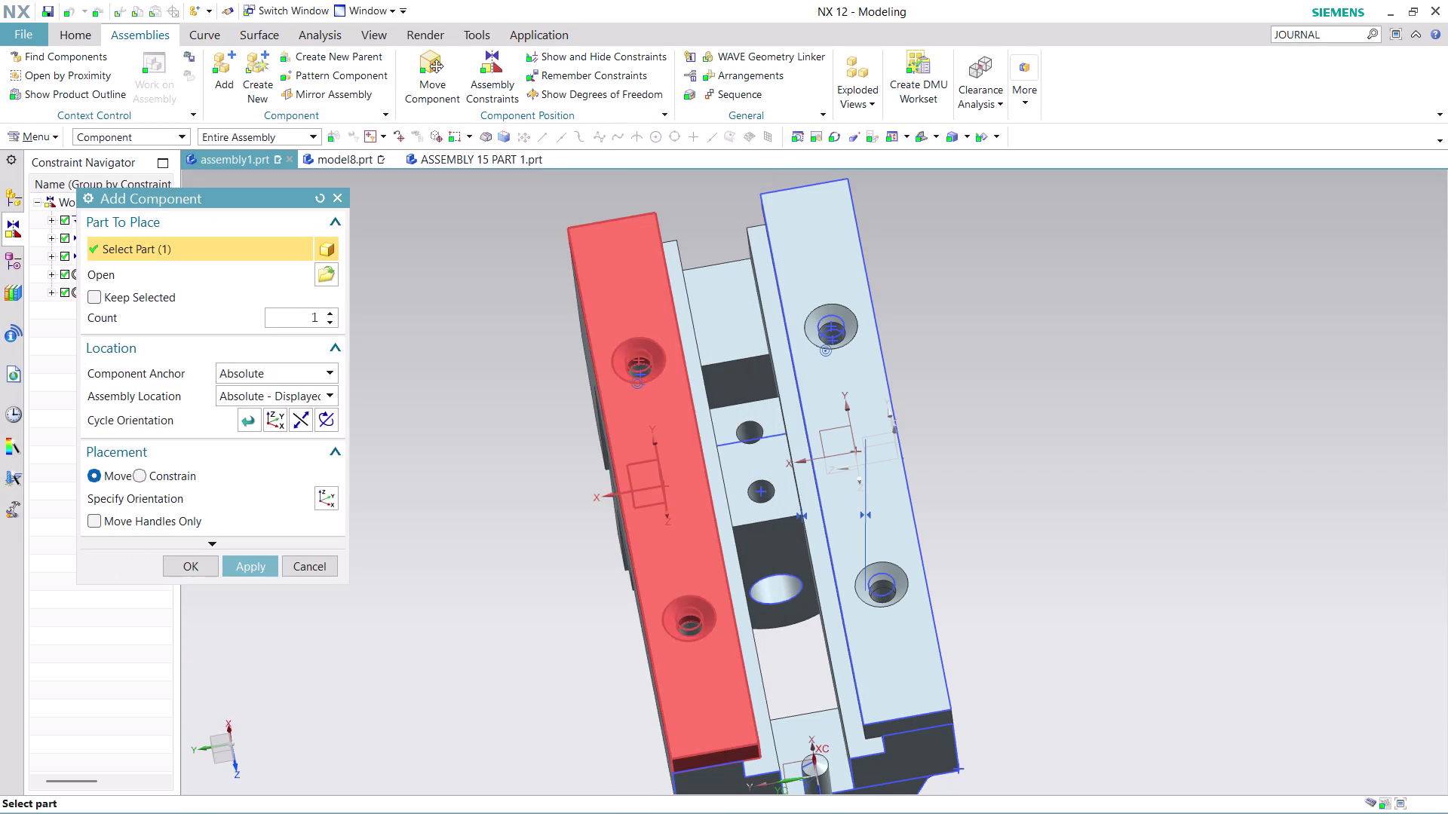
Choose a placement option from the Assembly Location list.
scroll(down, 3)
middle_drag(789, 554, 815, 487)
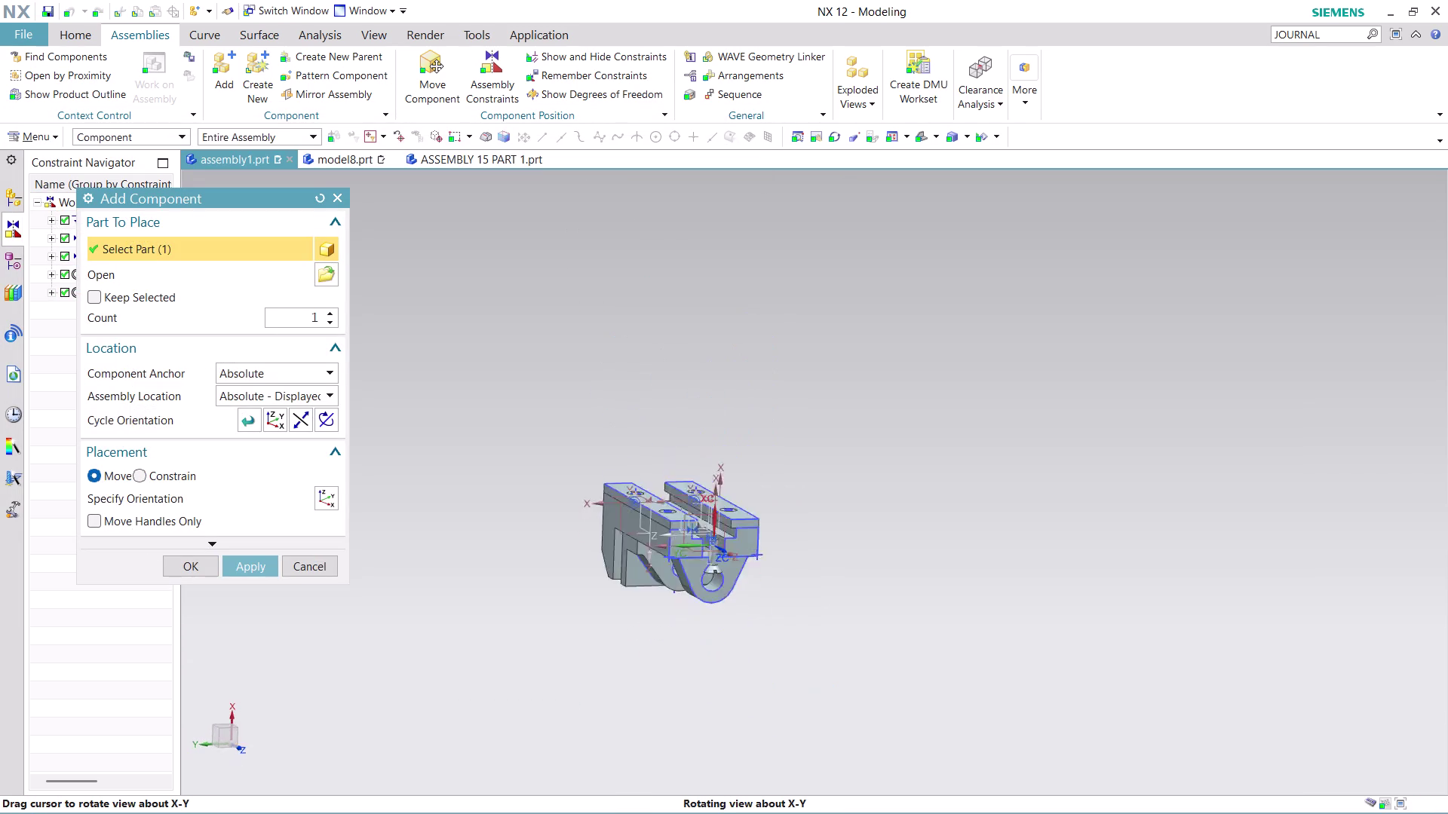
middle_drag(815, 487, 790, 532)
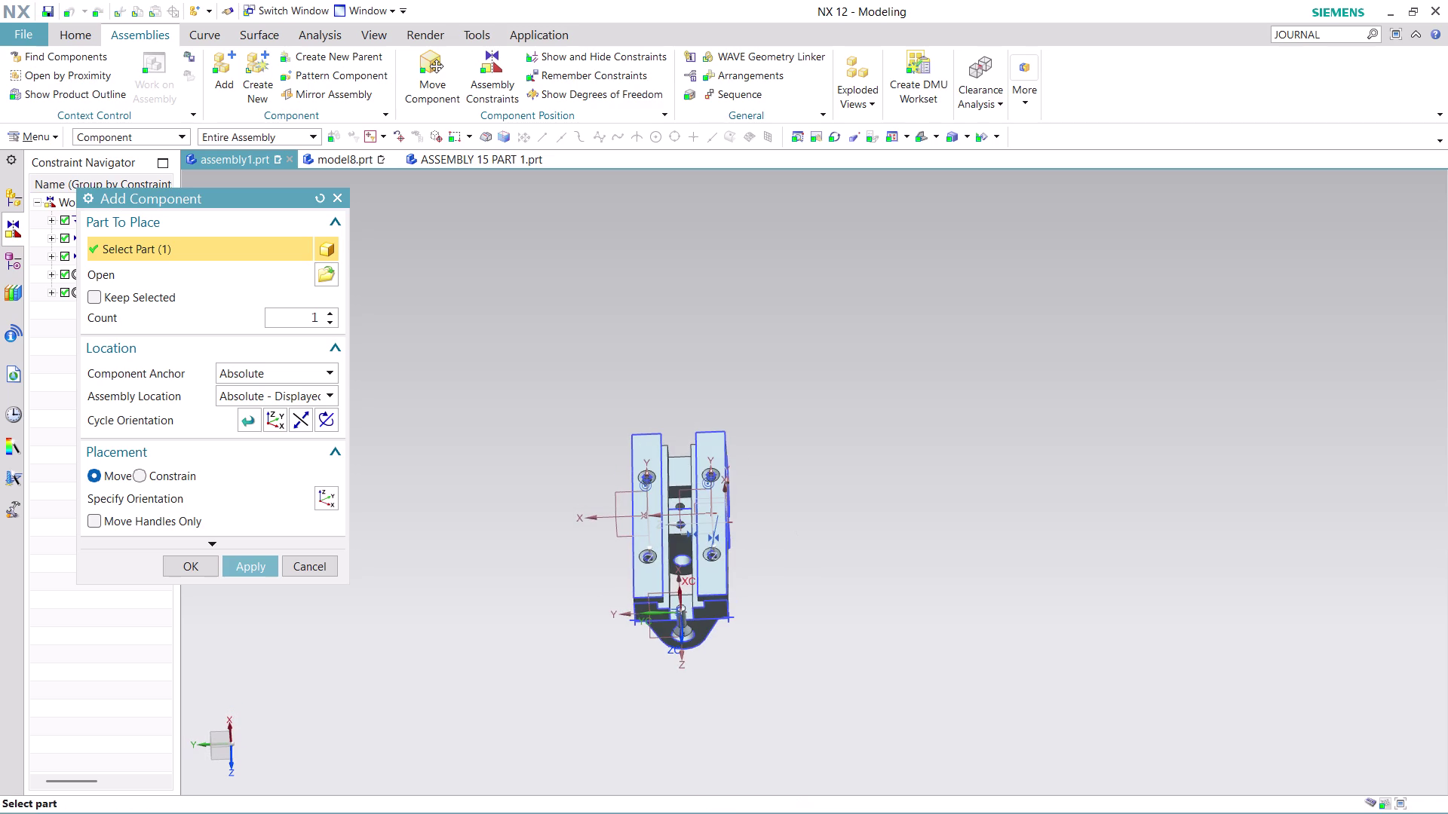
click(327, 396)
click(326, 396)
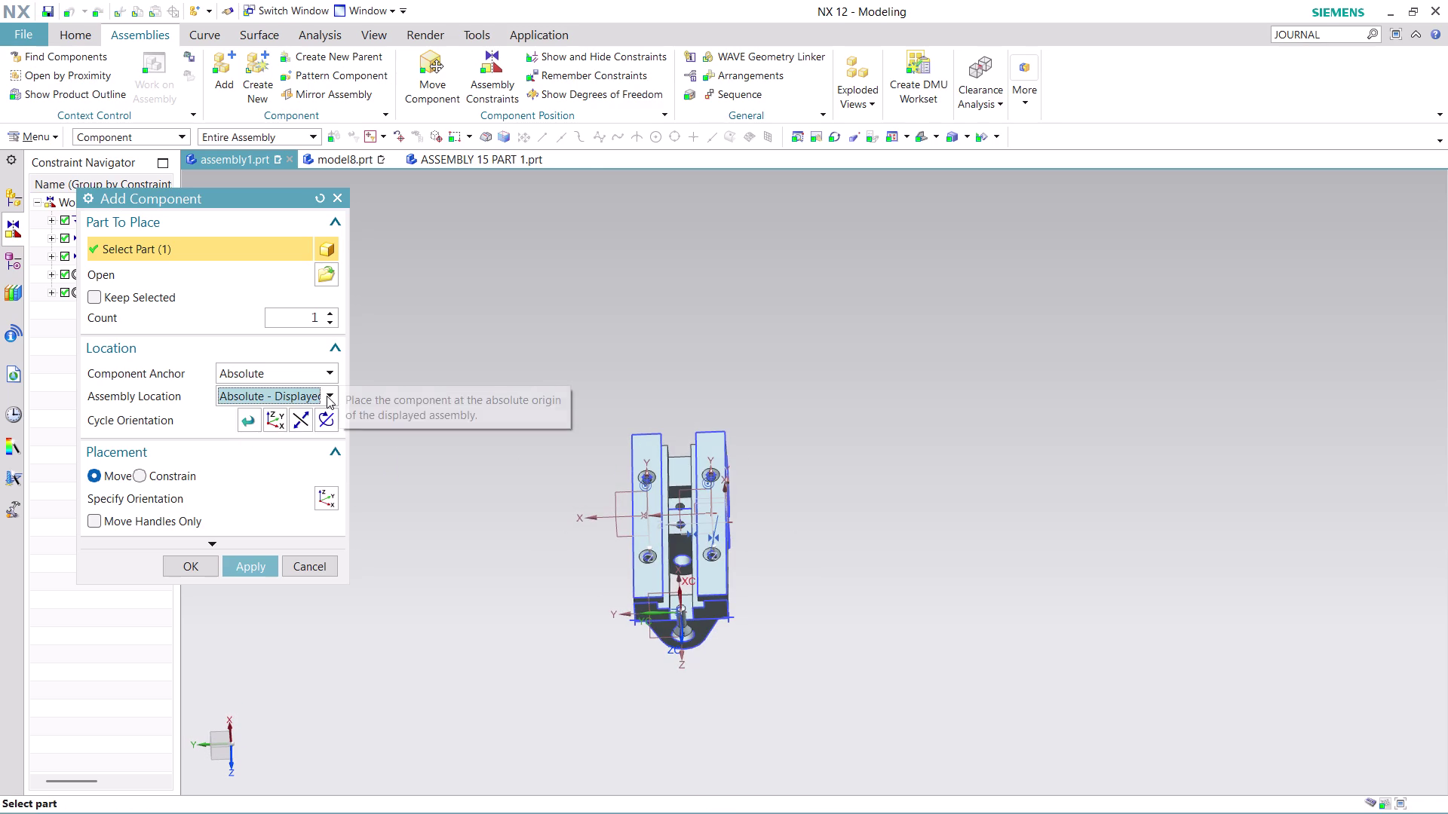
click(326, 396)
click(315, 435)
Raise the shaft above the base and rotate it about its vertical axis.
scroll(up, 3)
drag(783, 655, 792, 384)
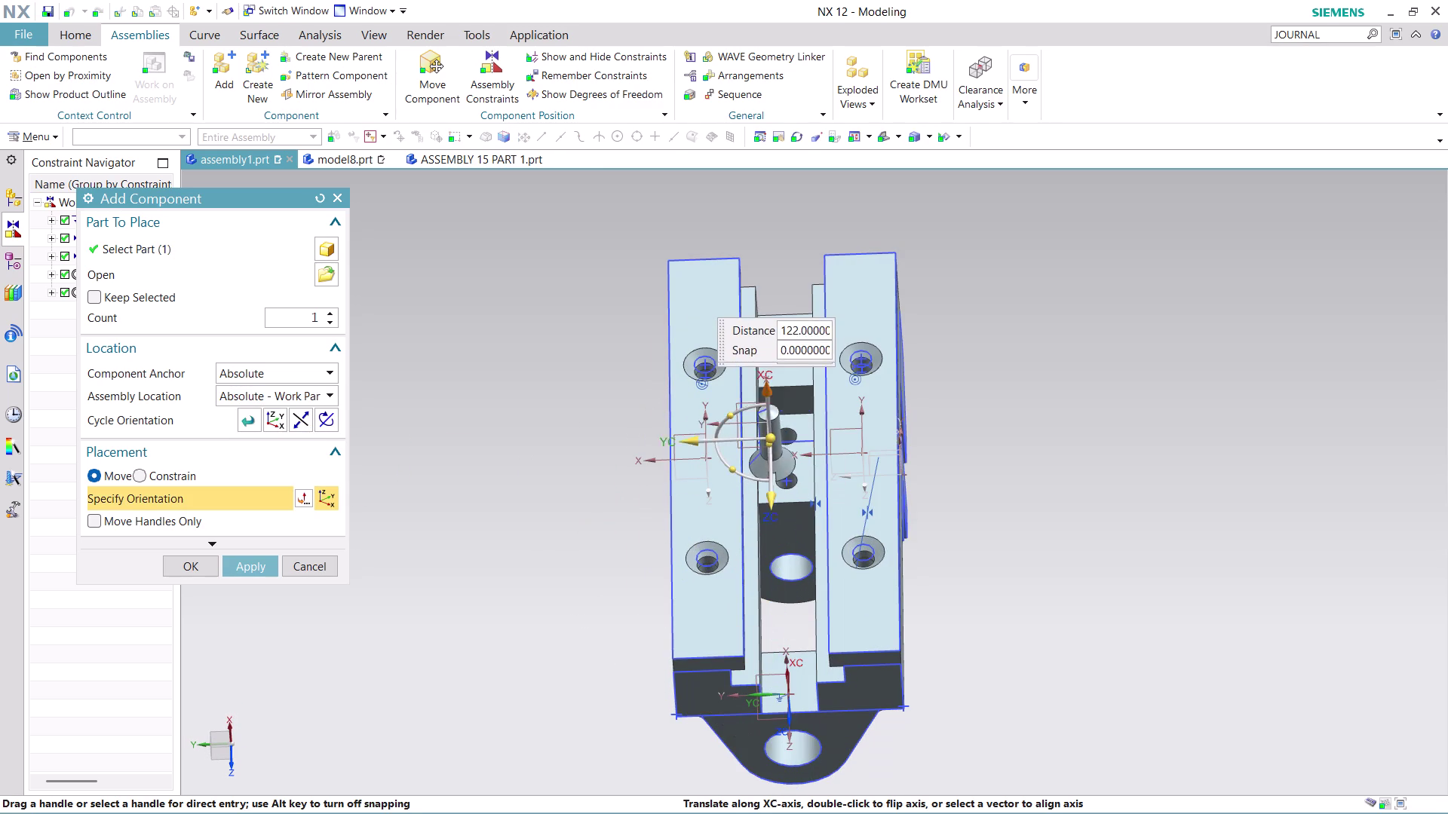
drag(792, 383, 797, 357)
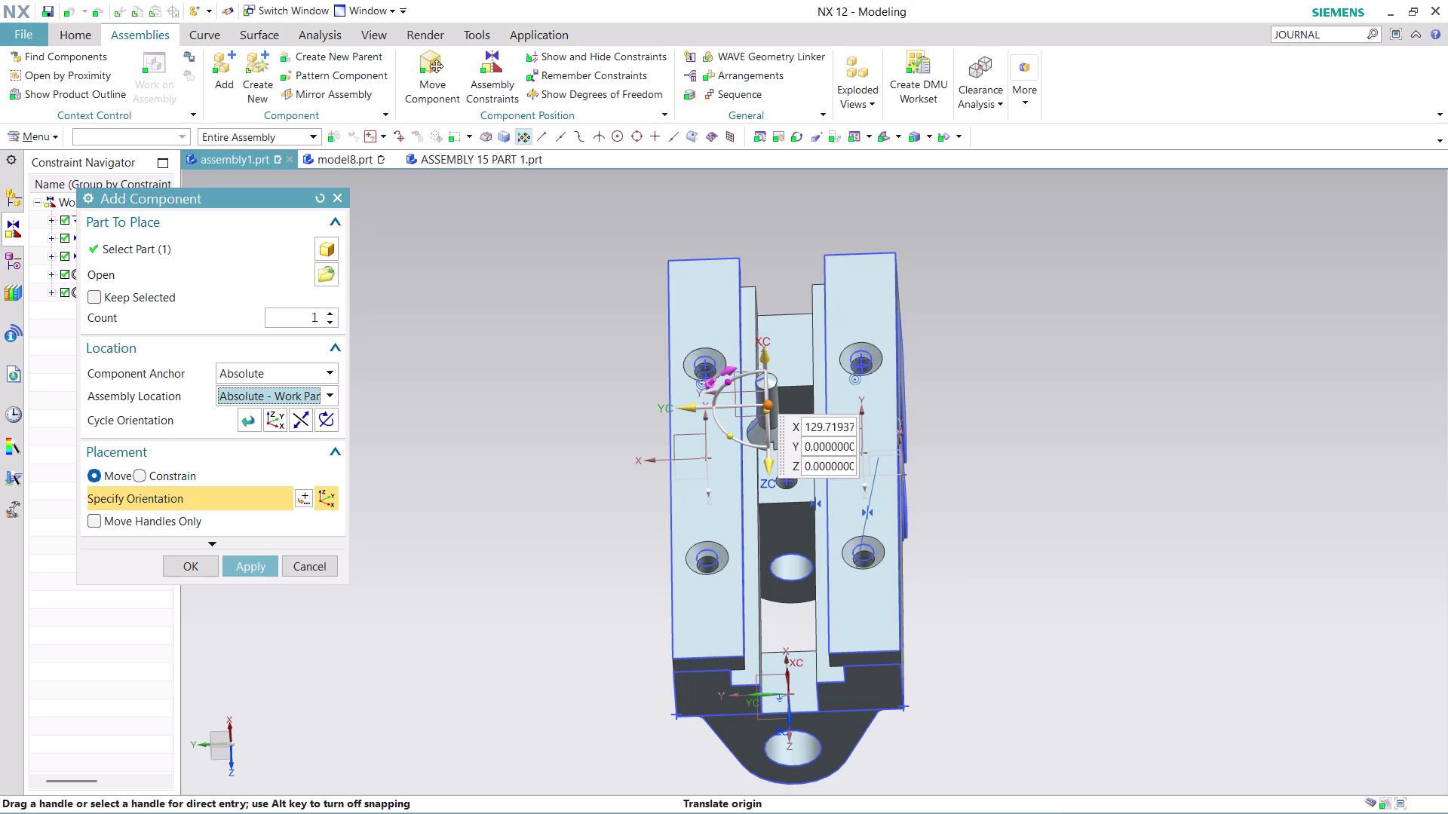
drag(729, 375, 859, 476)
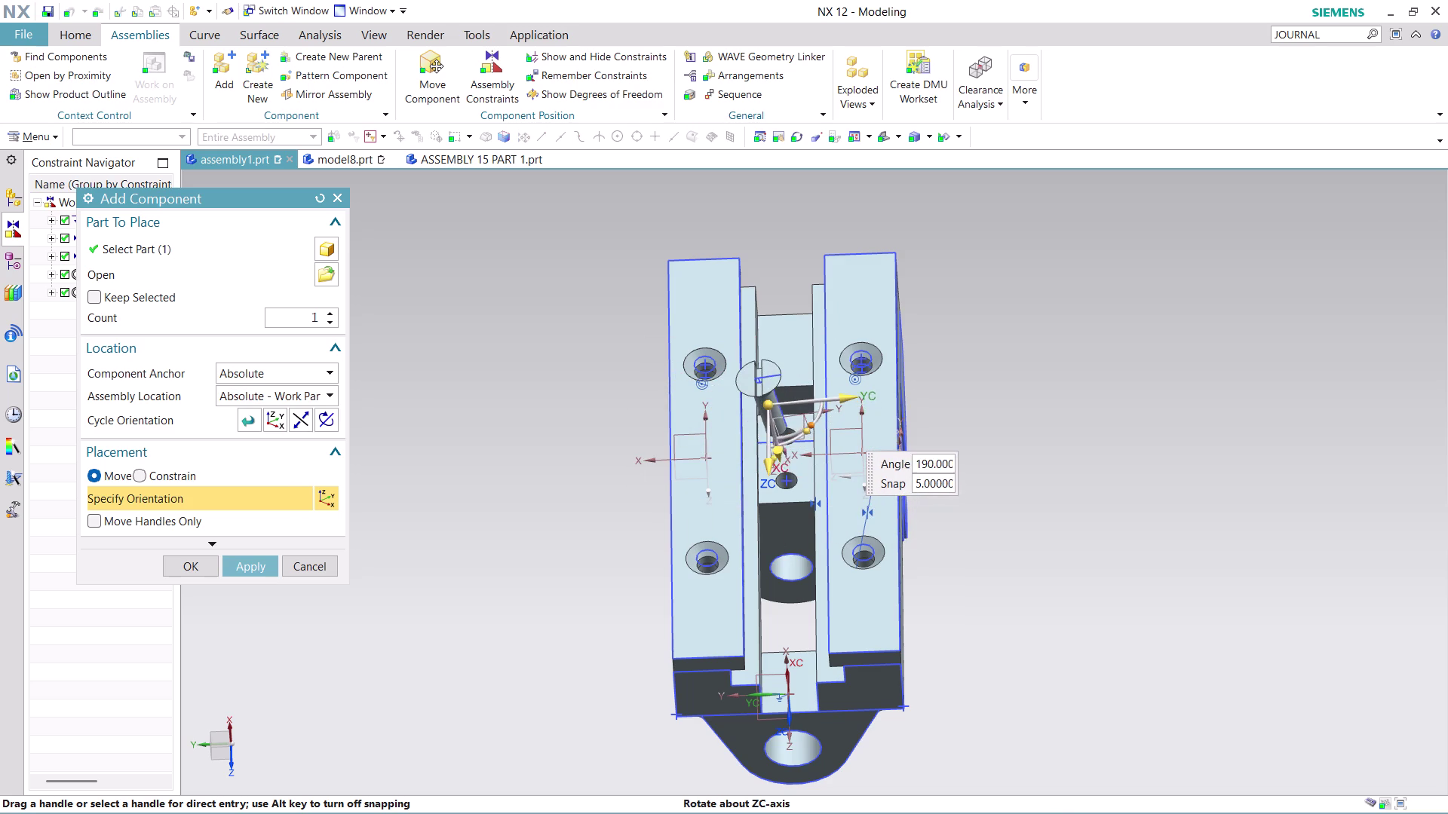
drag(860, 476, 874, 530)
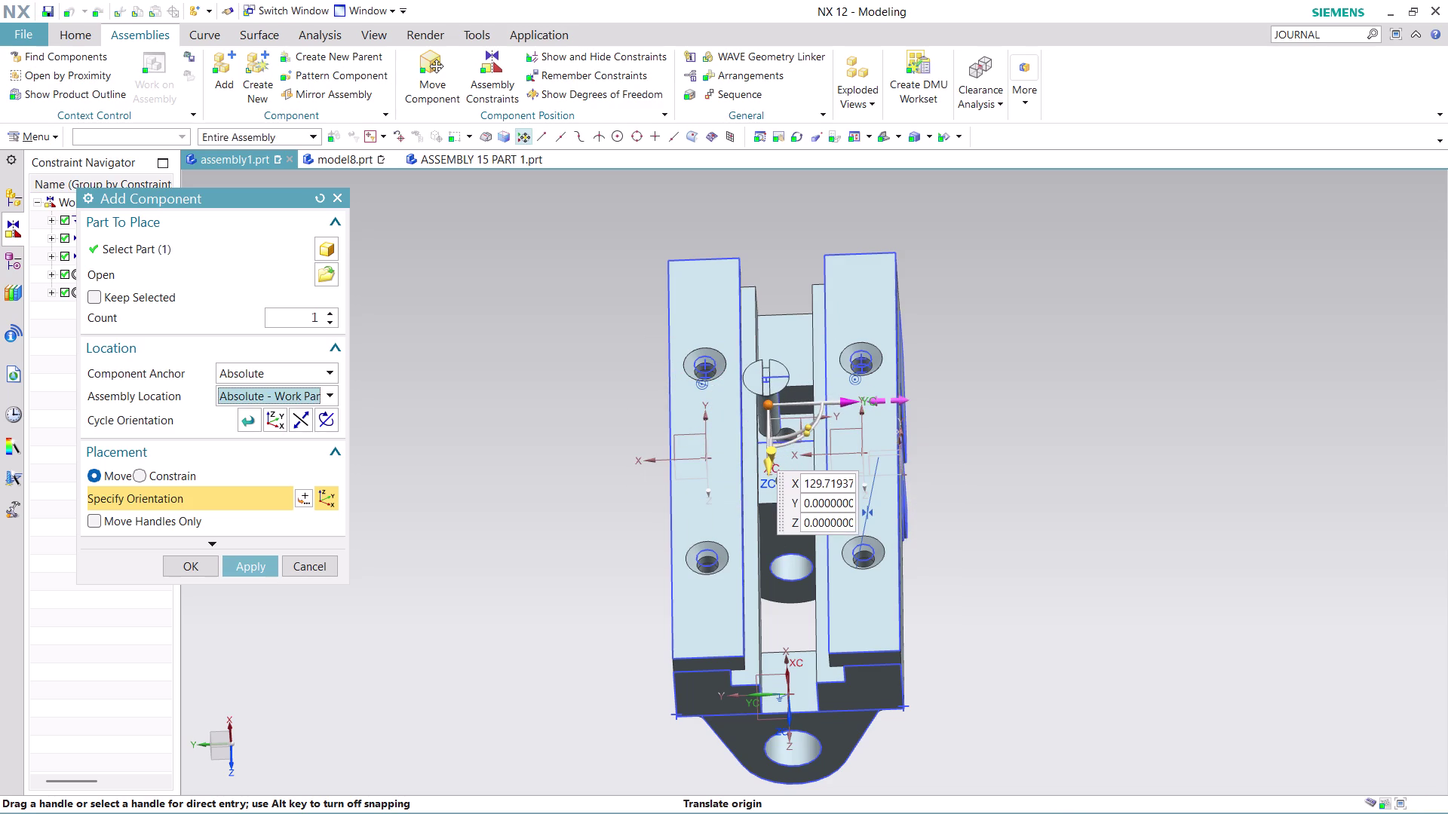
drag(860, 400, 772, 411)
Lower the shaft between the two supports and confirm its placement.
middle_drag(939, 398, 954, 333)
scroll(down, 3)
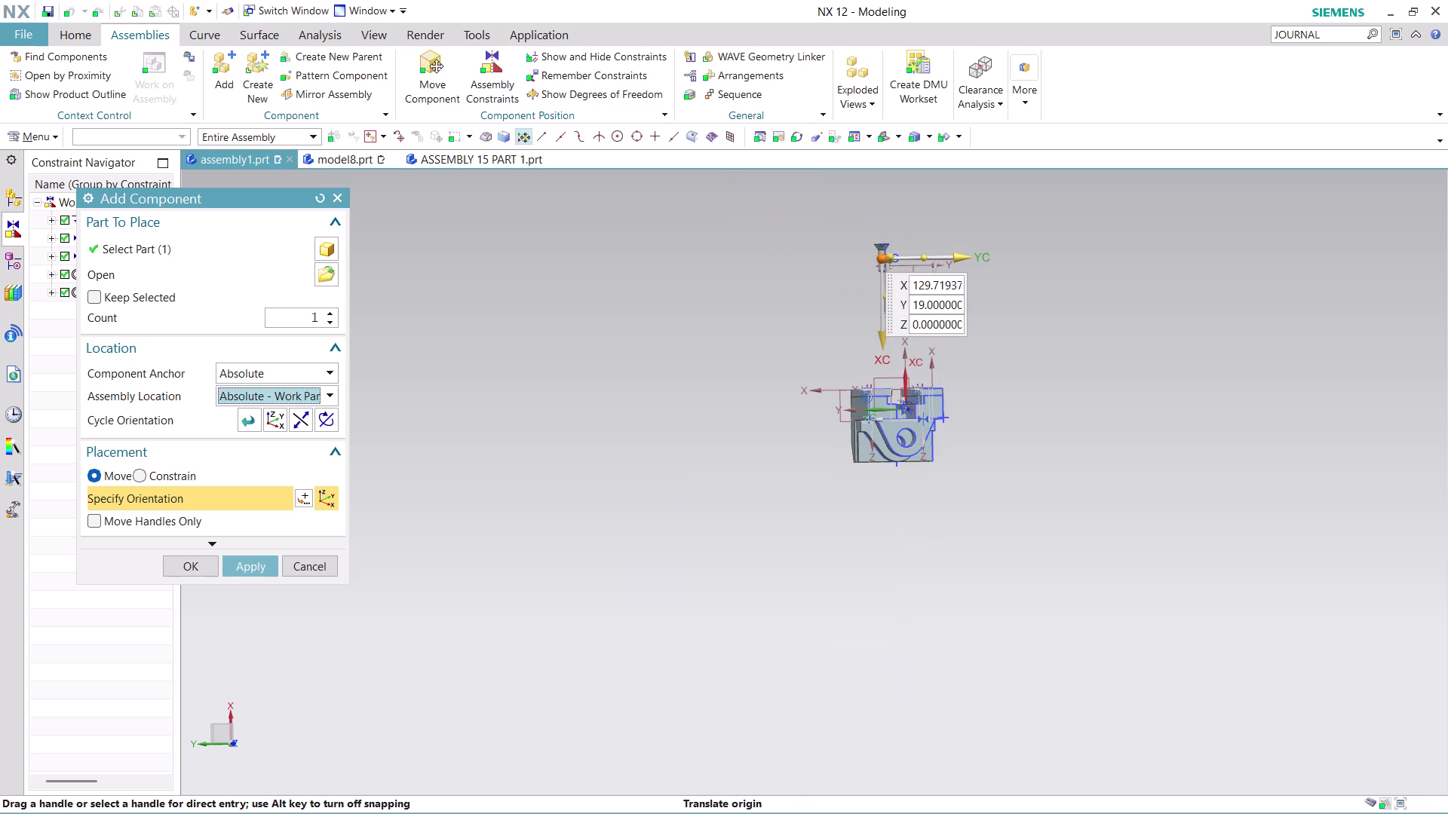
scroll(up, 3)
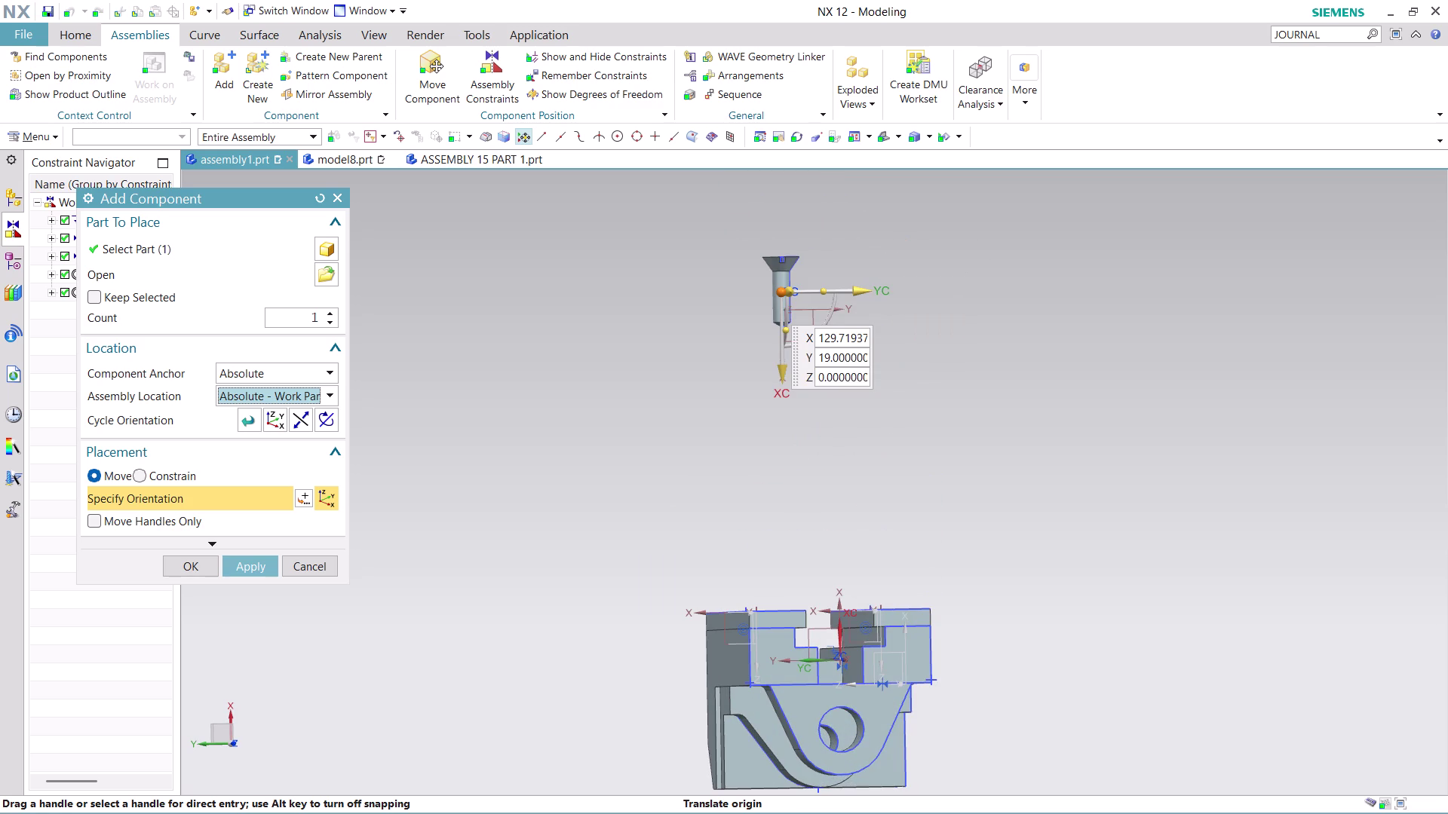
middle_drag(908, 319, 912, 363)
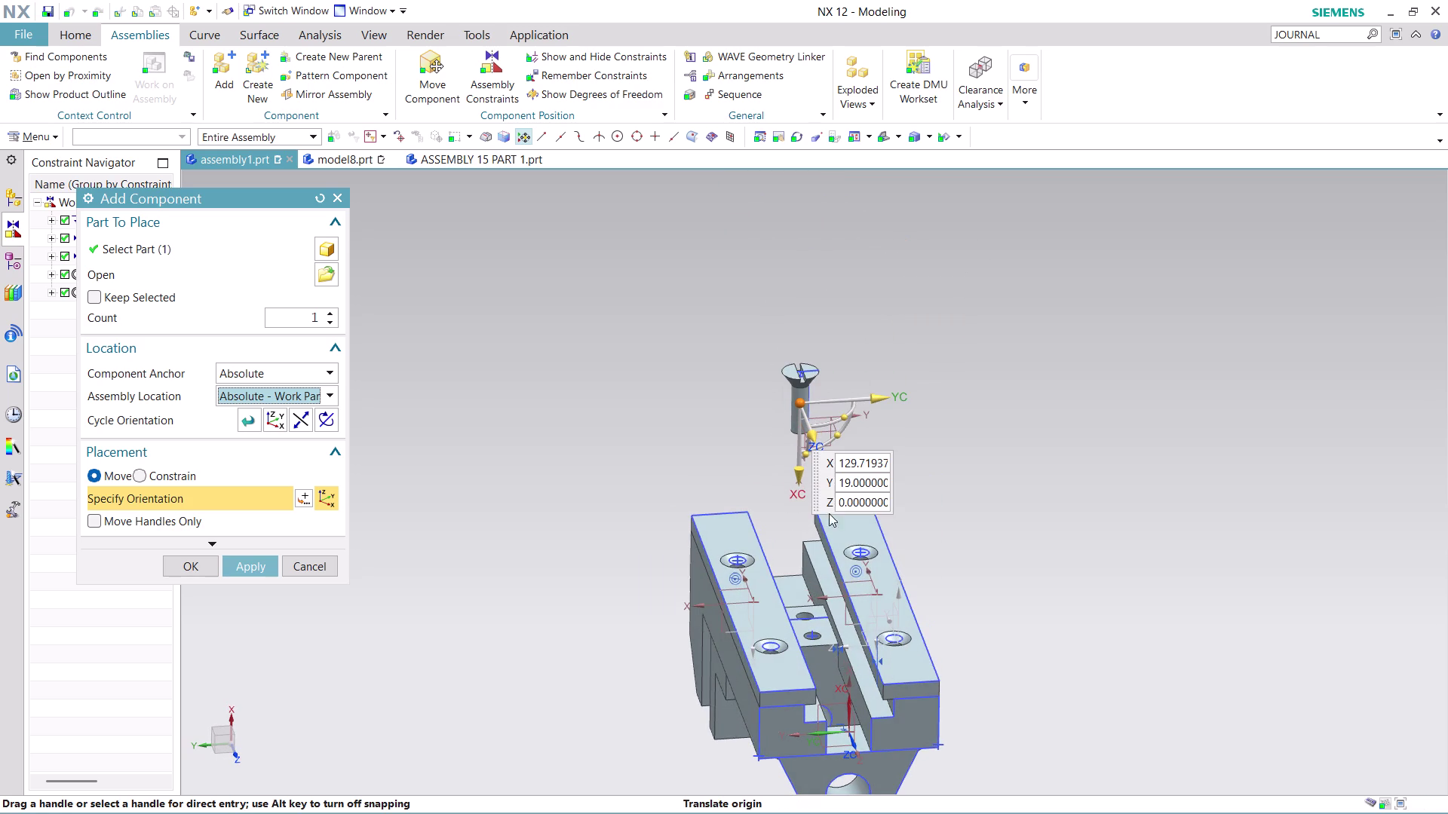
drag(799, 474, 825, 645)
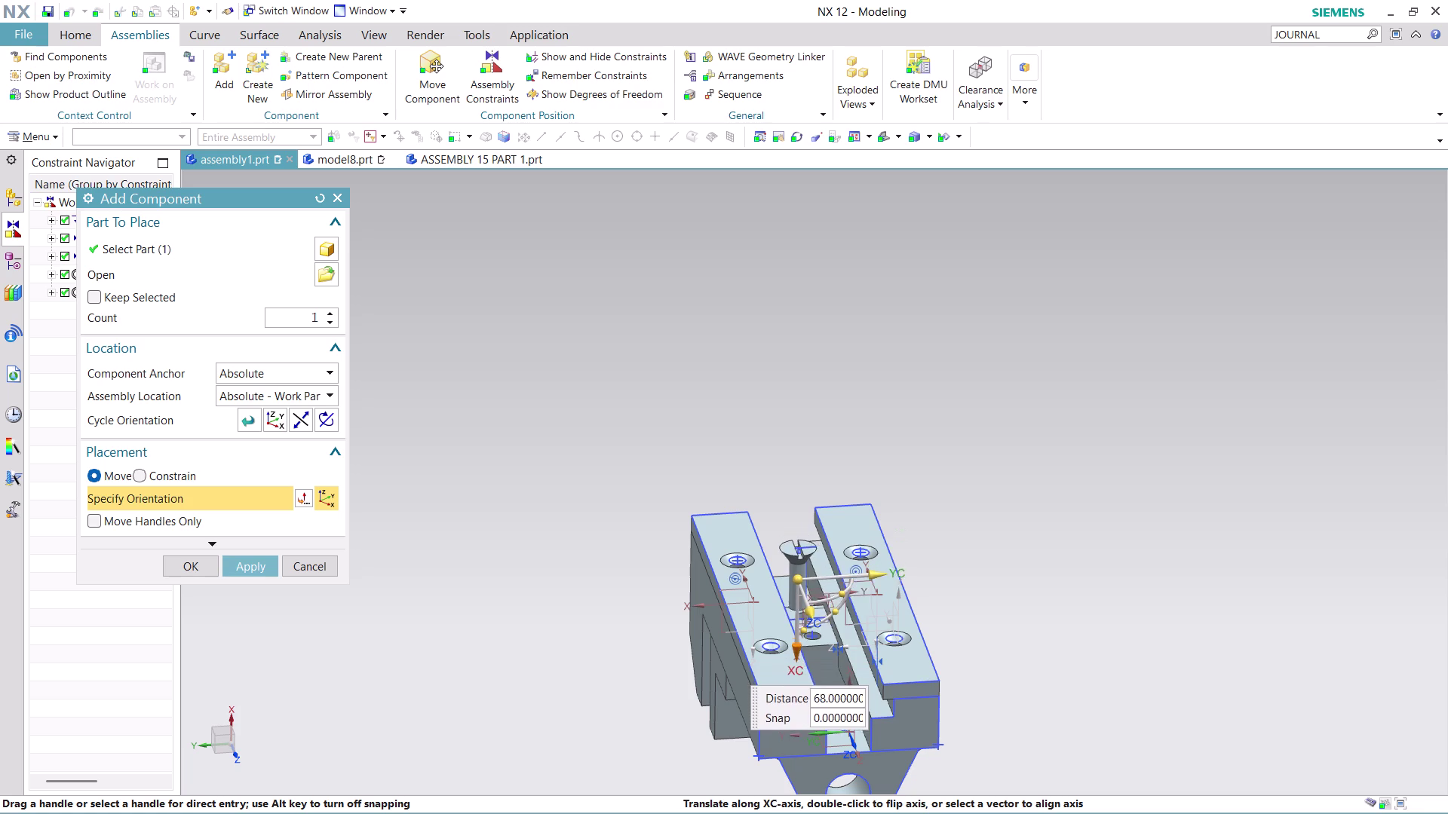
drag(824, 646, 827, 659)
click(194, 570)
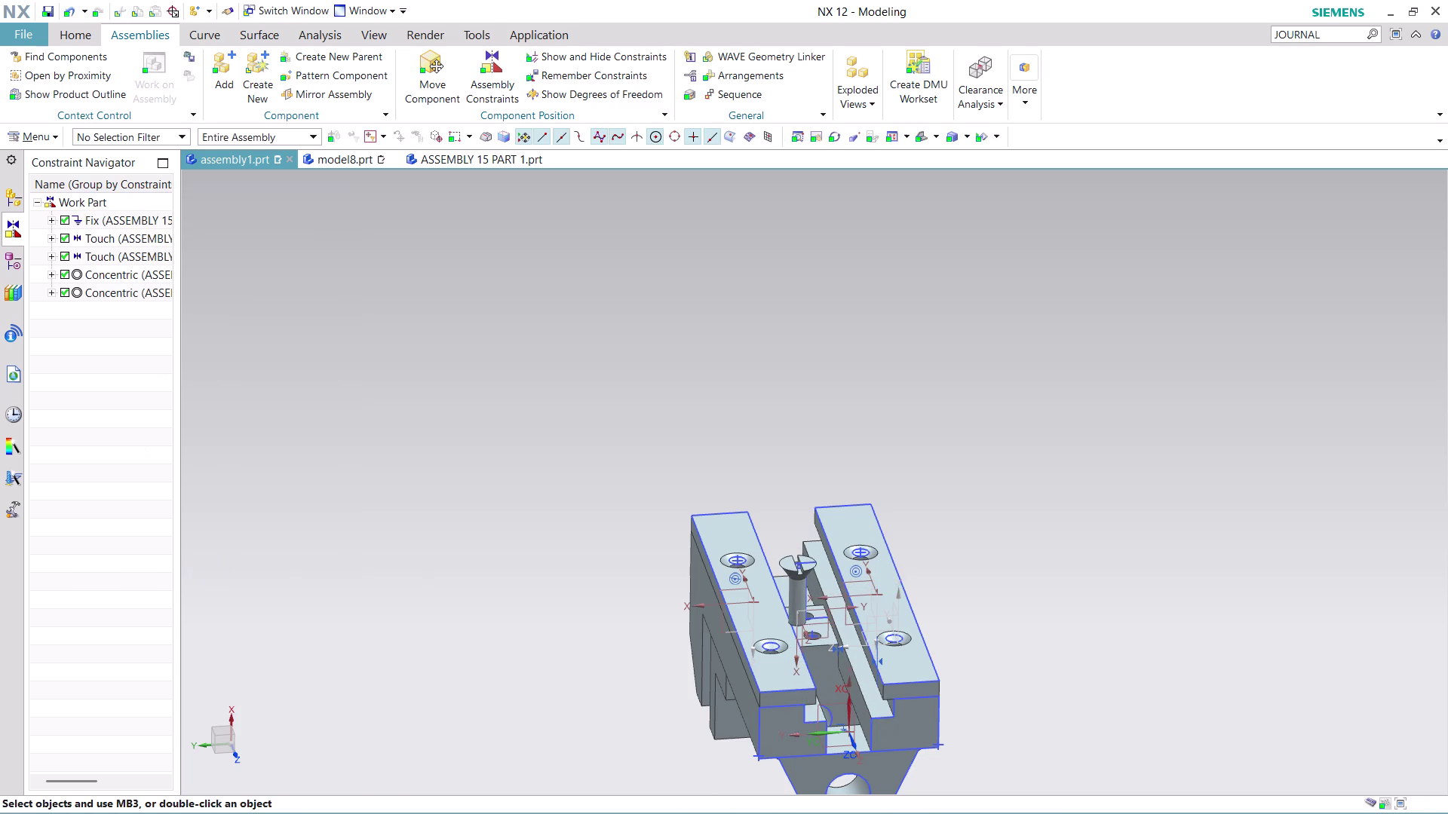
scroll(up, 3)
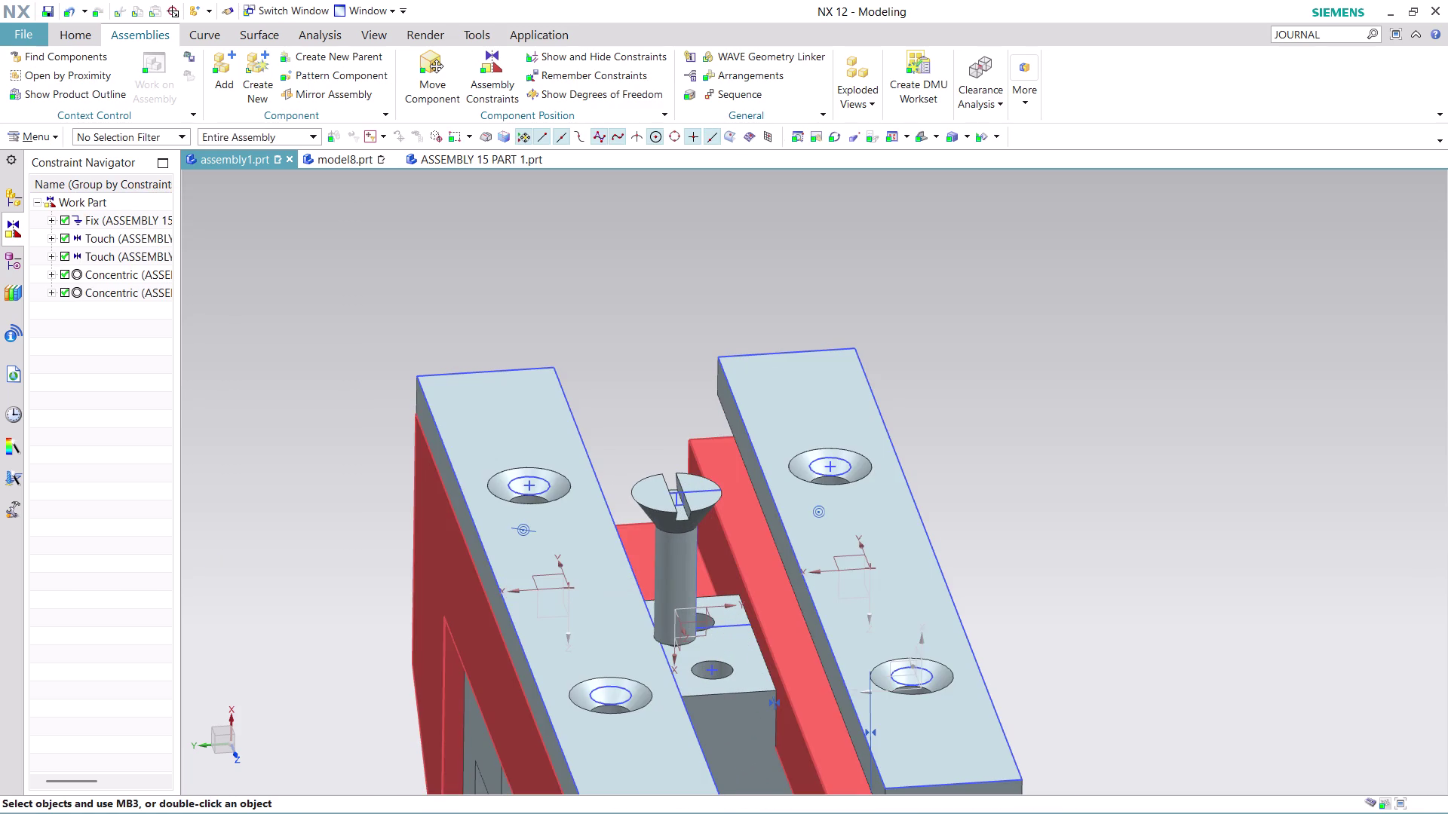
click(489, 67)
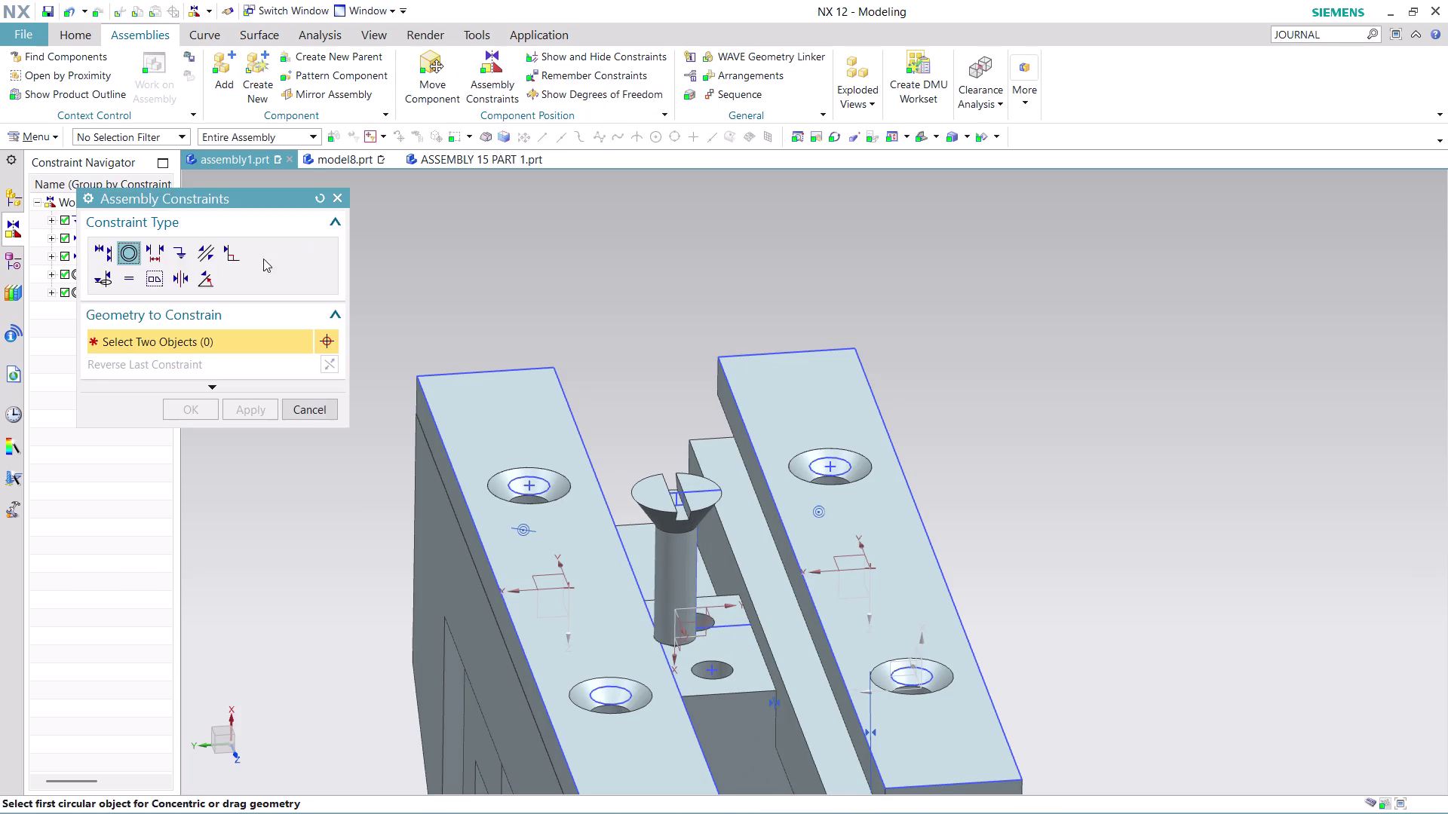
Constrain the shaft's conical tip to a hole in the base.
click(101, 244)
middle_drag(680, 395, 679, 318)
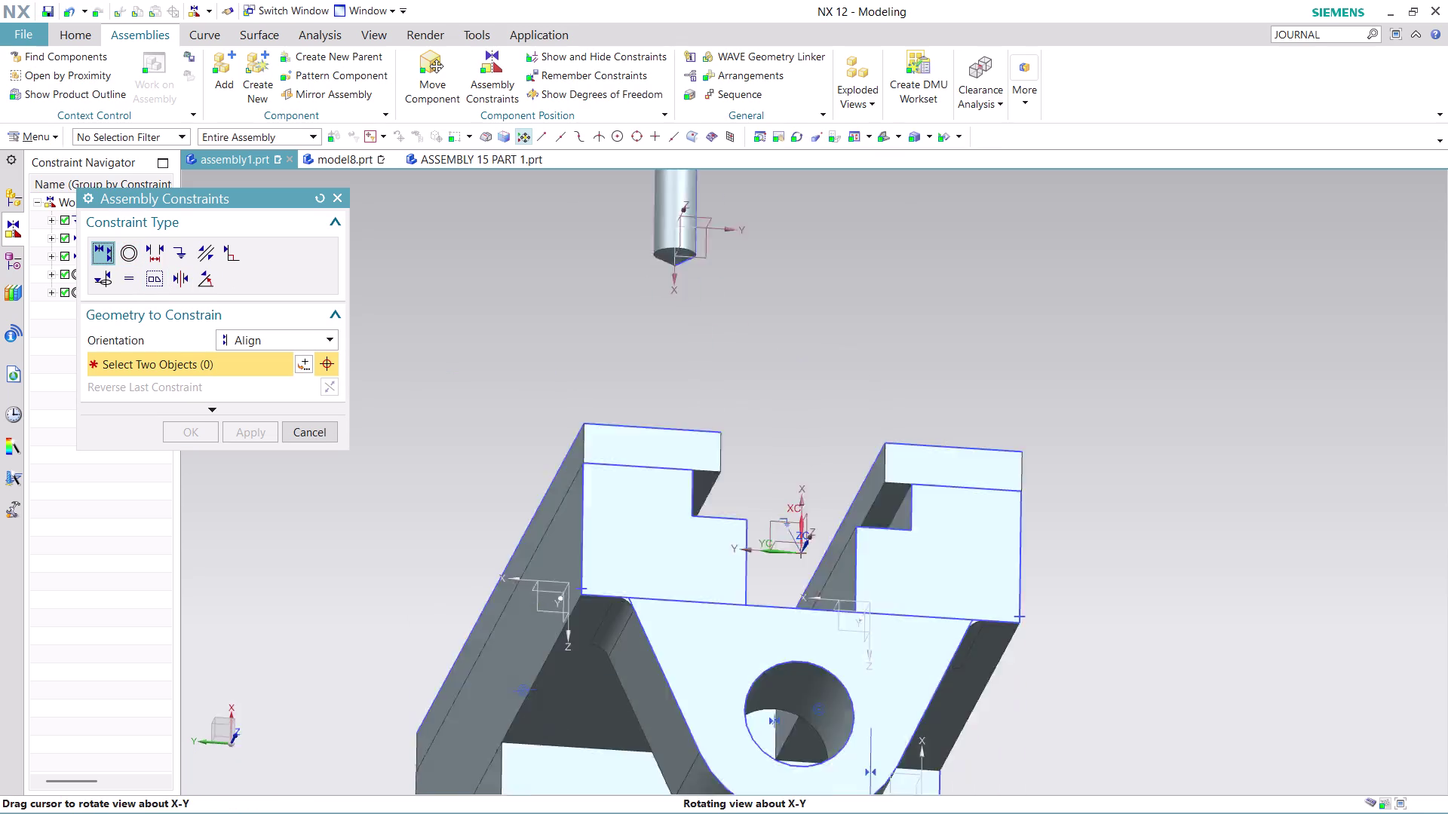
middle_drag(679, 317, 675, 337)
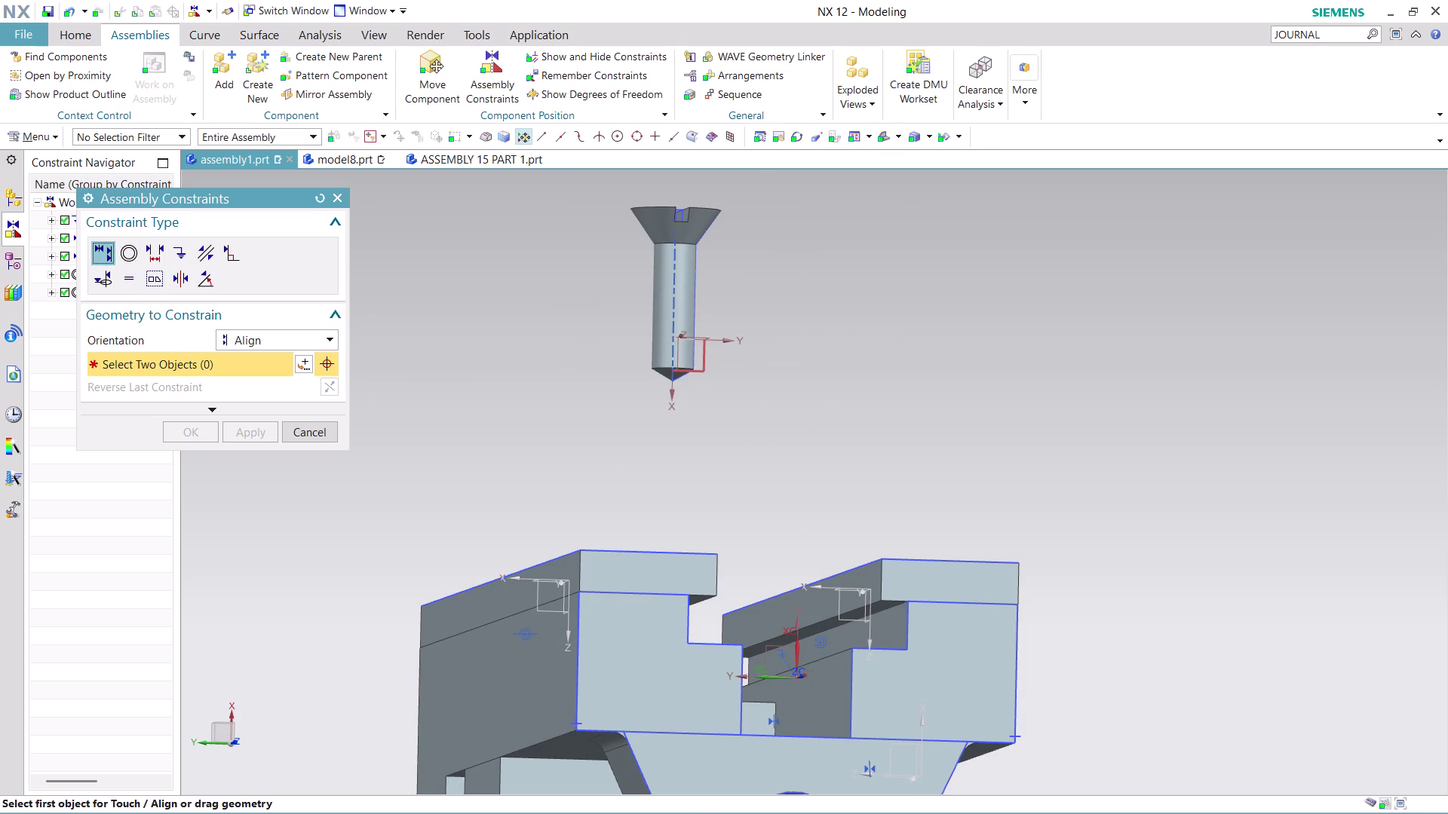
scroll(up, 3)
click(660, 369)
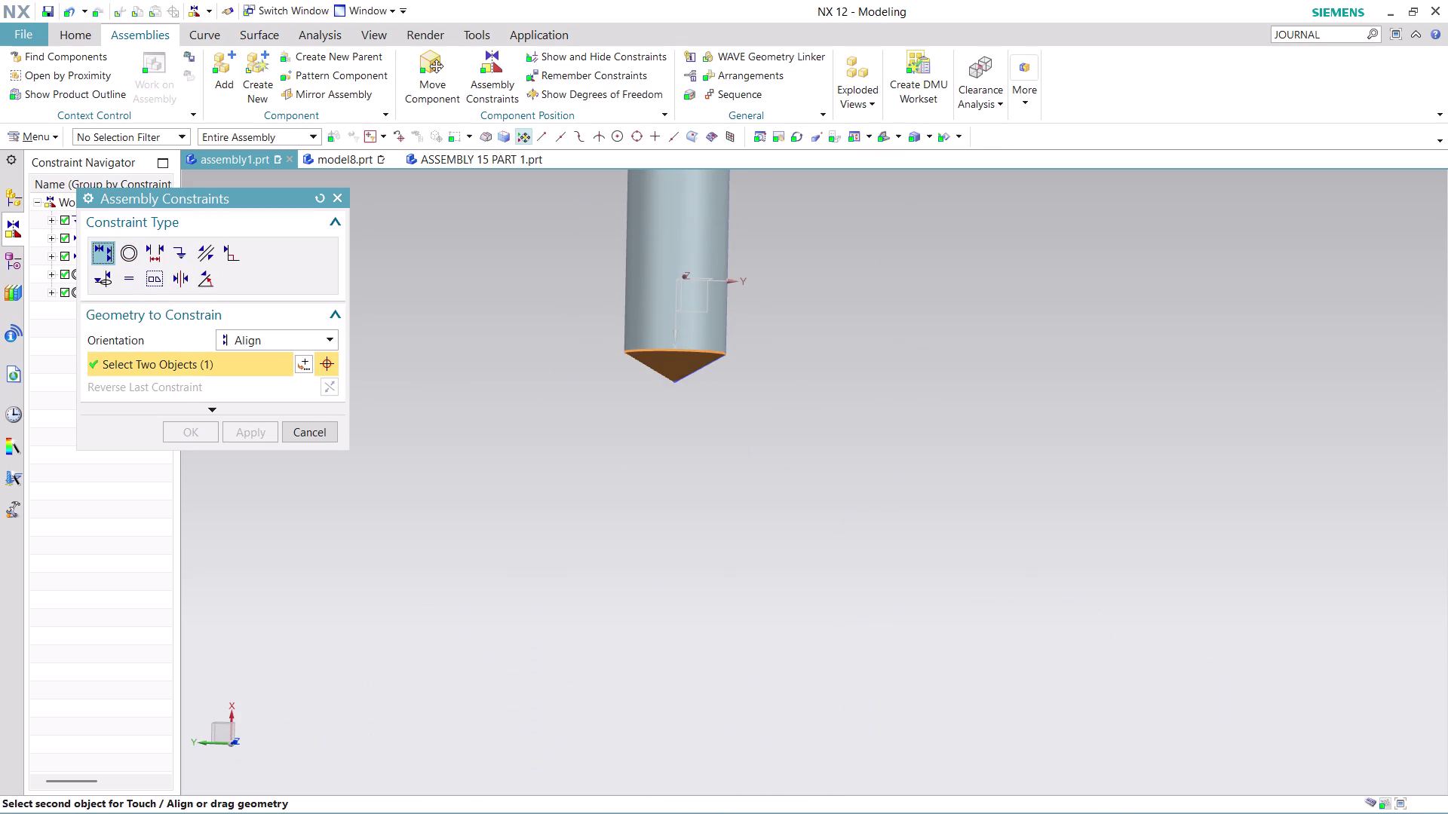
middle_drag(803, 350, 803, 459)
scroll(down, 3)
scroll(up, 3)
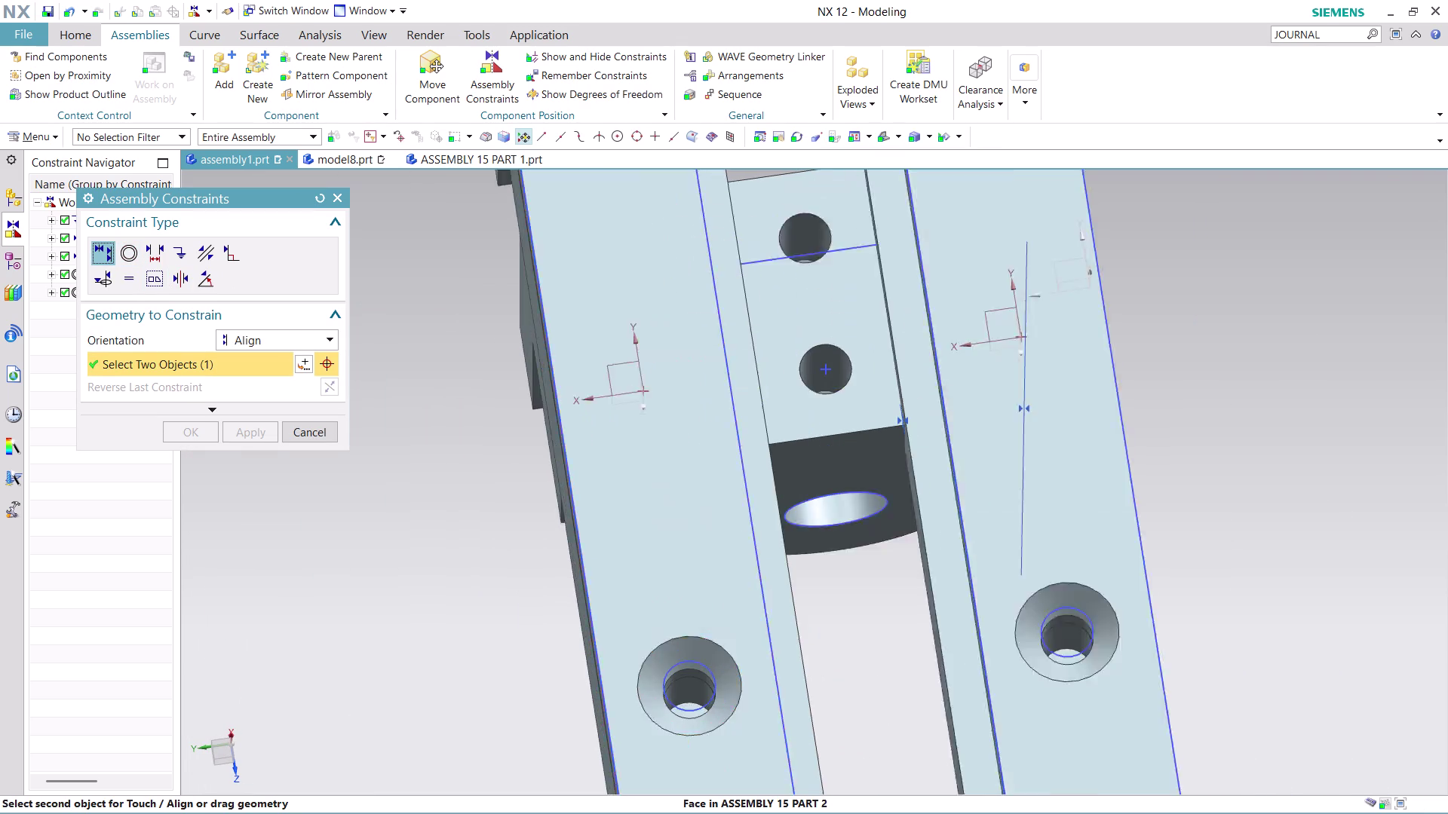
scroll(up, 3)
click(720, 672)
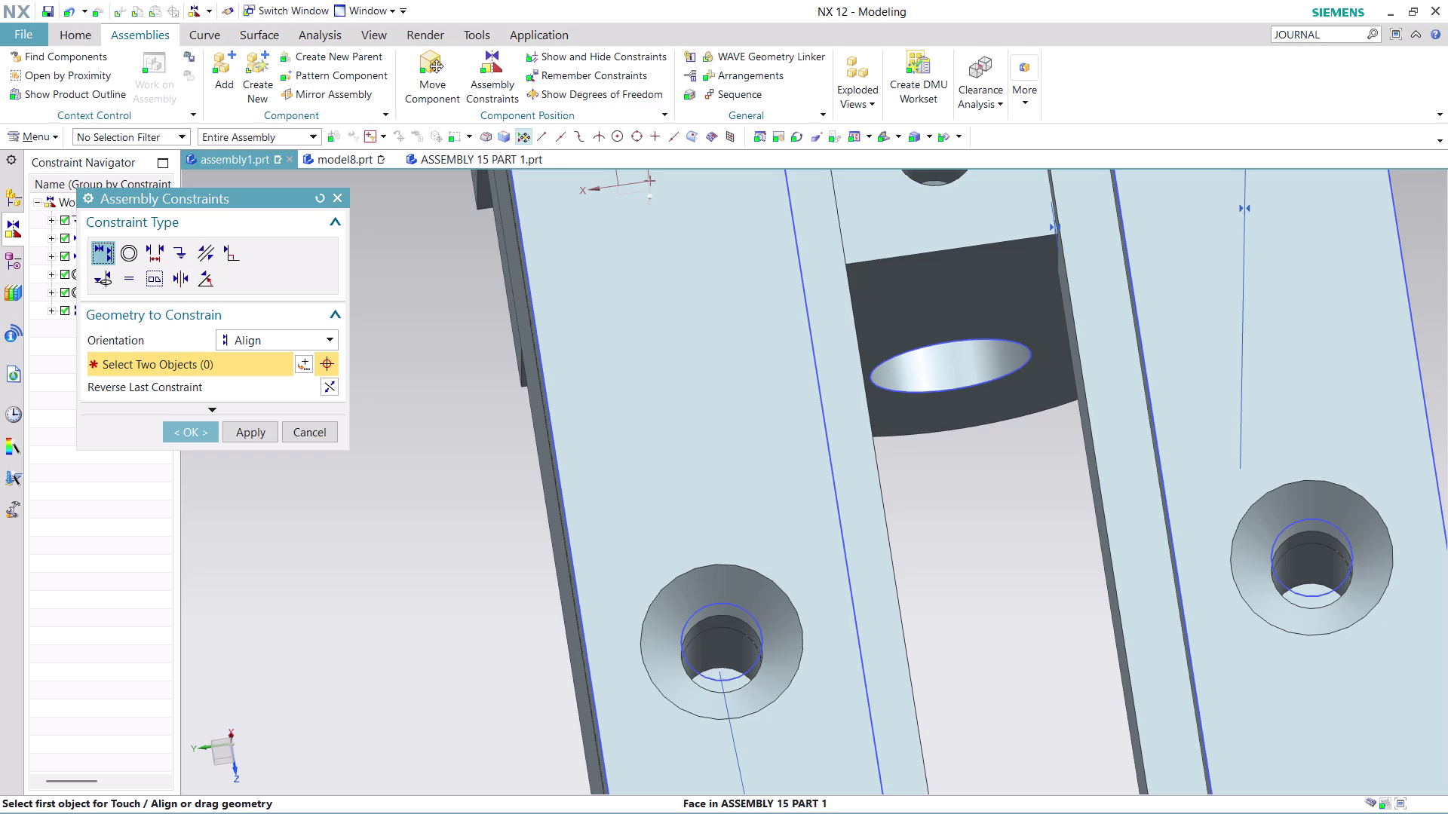
Inspect the tilted shaft and undo the failed base-hole alignment.
scroll(down, 3)
scroll(down, 3)
scroll(down, 3)
scroll(up, 3)
scroll(up, 3)
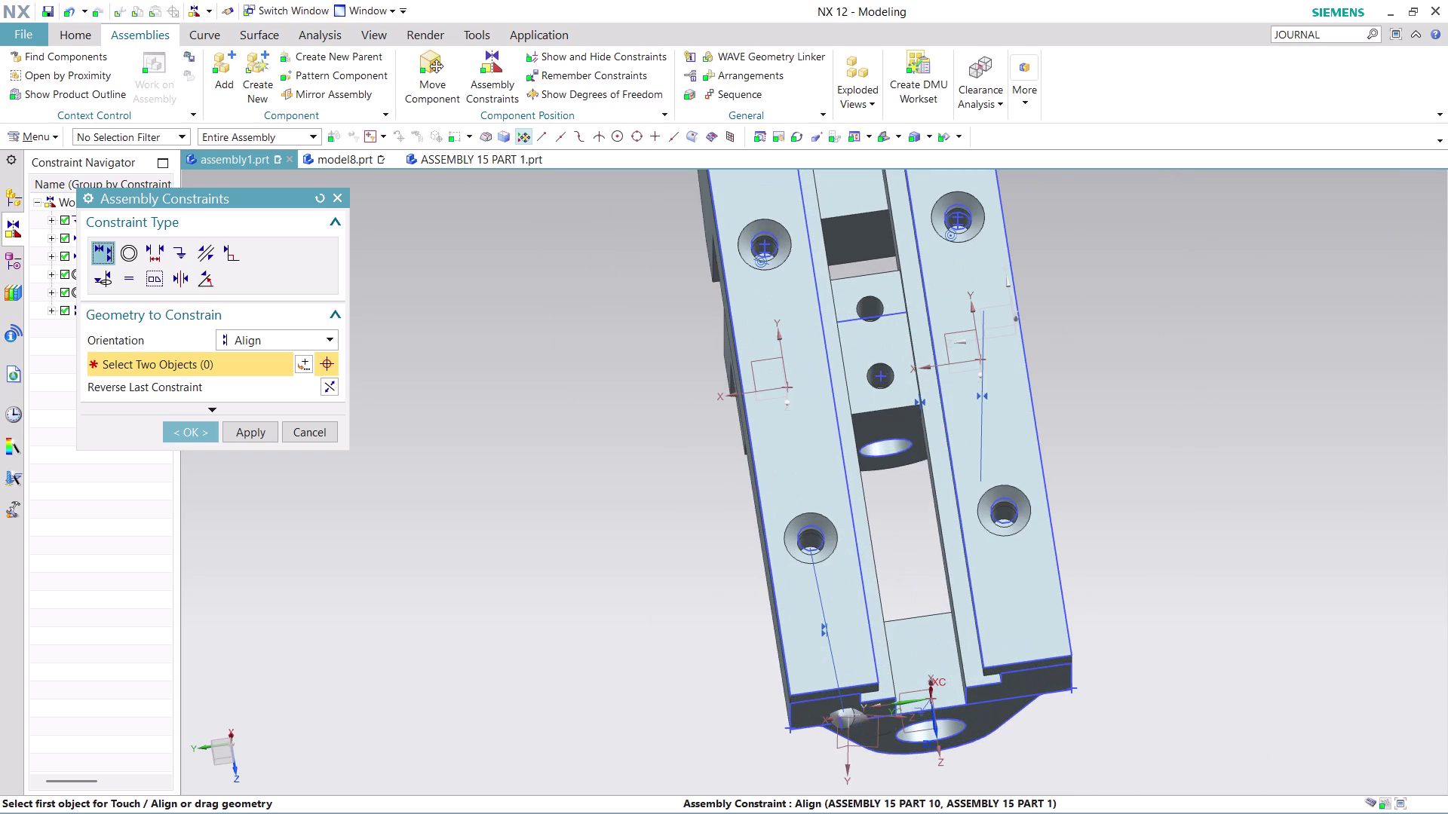
scroll(up, 3)
scroll(down, 3)
scroll(down, 3)
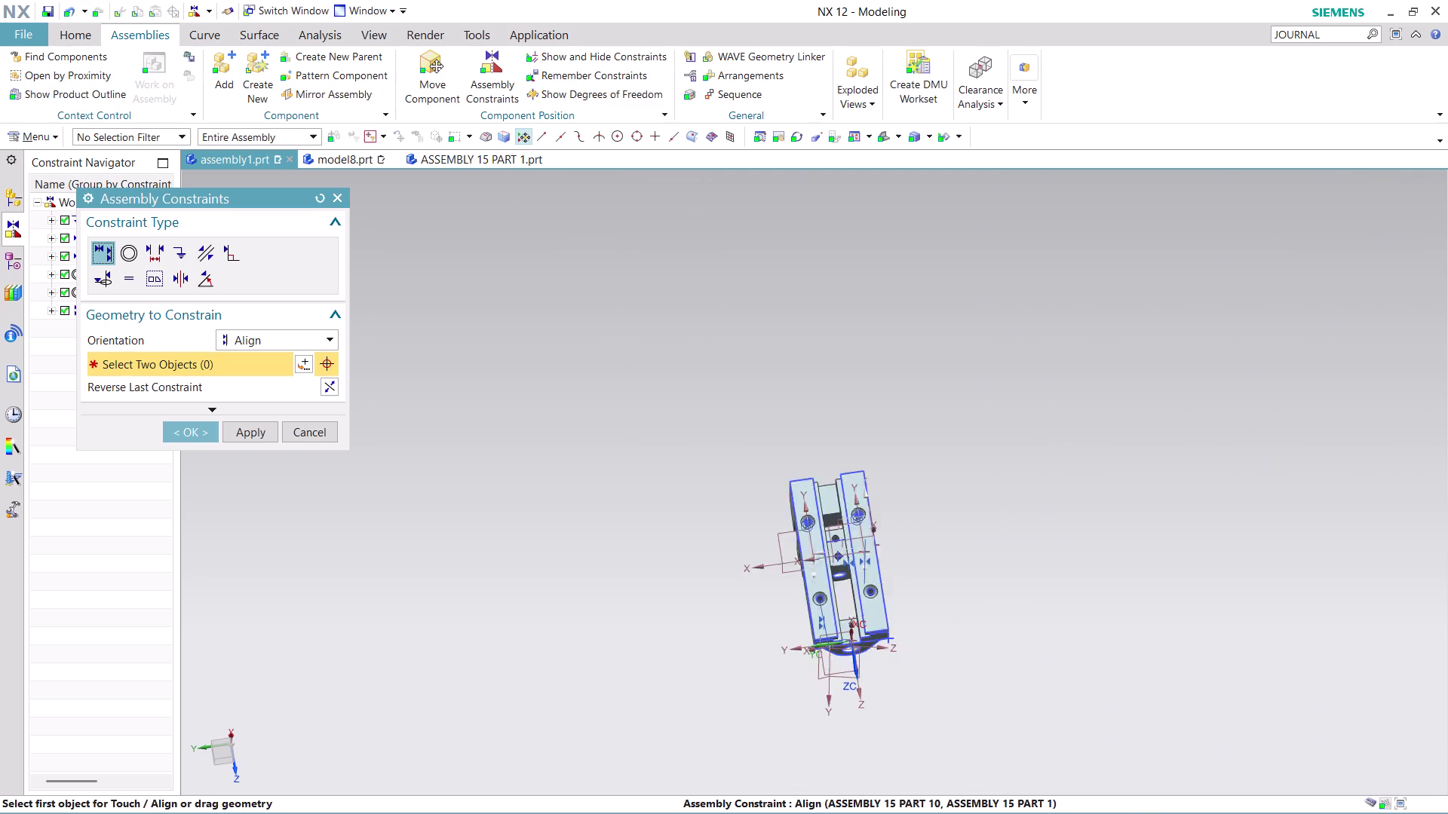
scroll(down, 3)
scroll(up, 3)
scroll(up, 3)
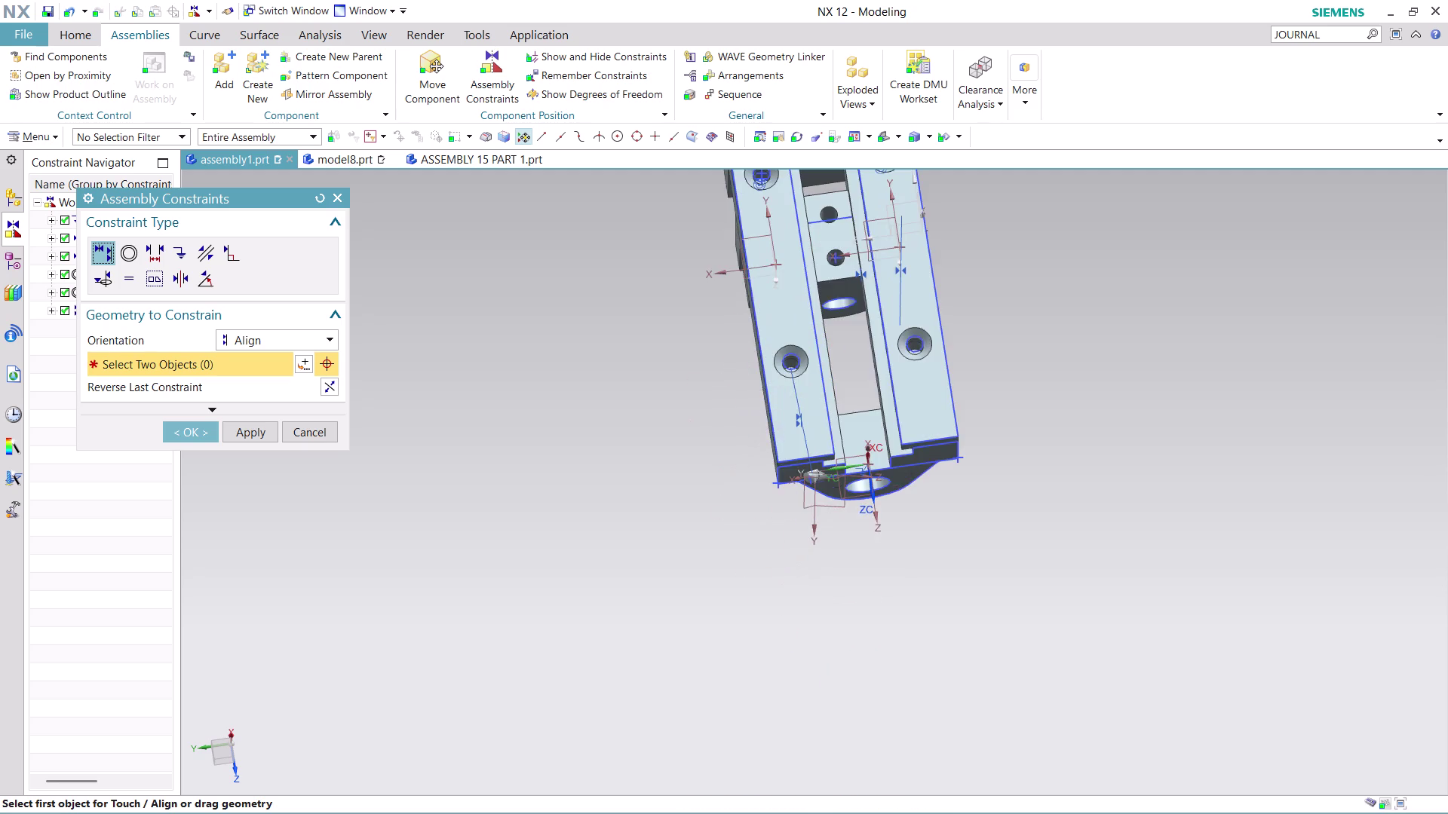
scroll(up, 3)
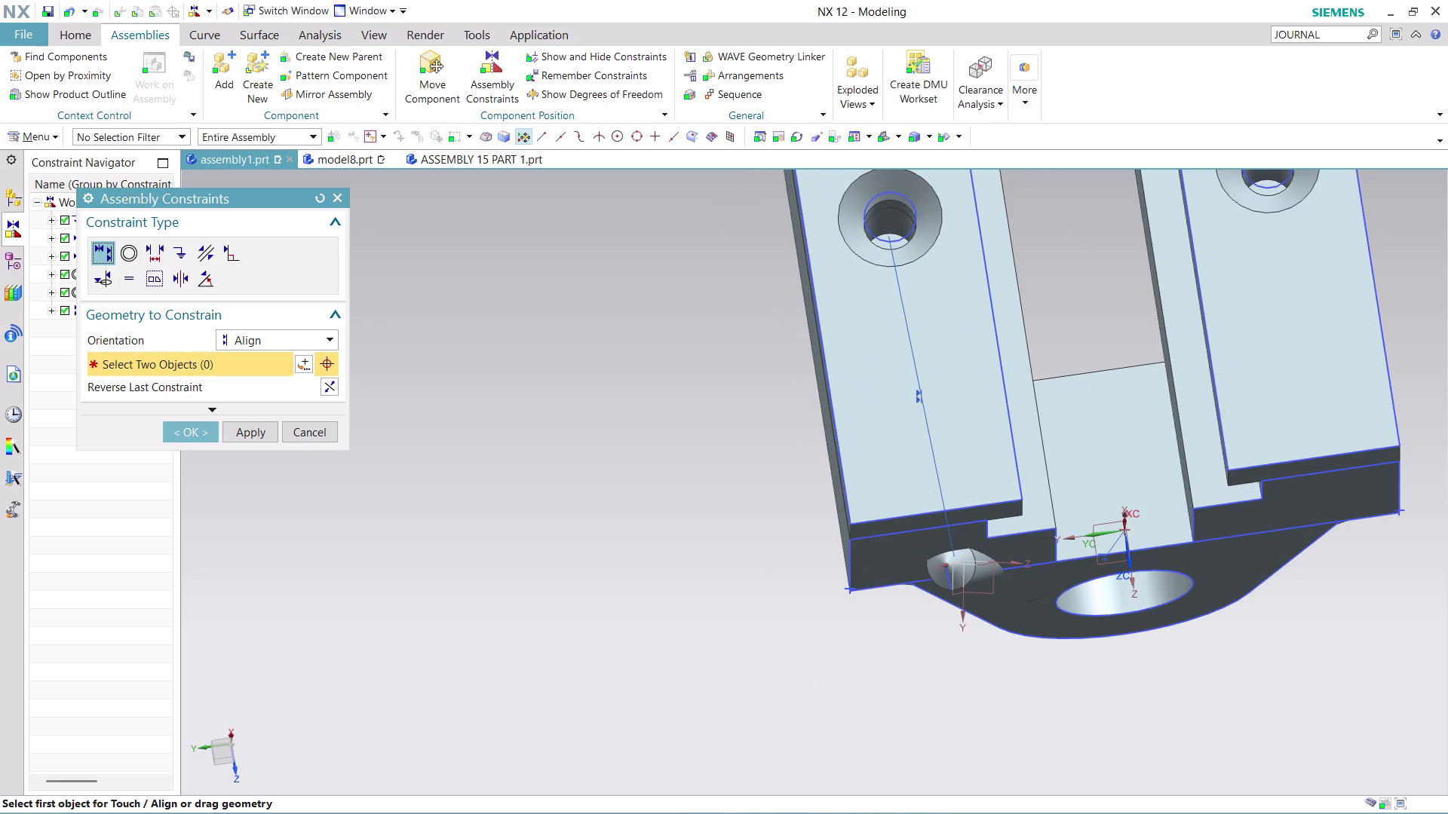
middle_drag(1055, 284, 1051, 208)
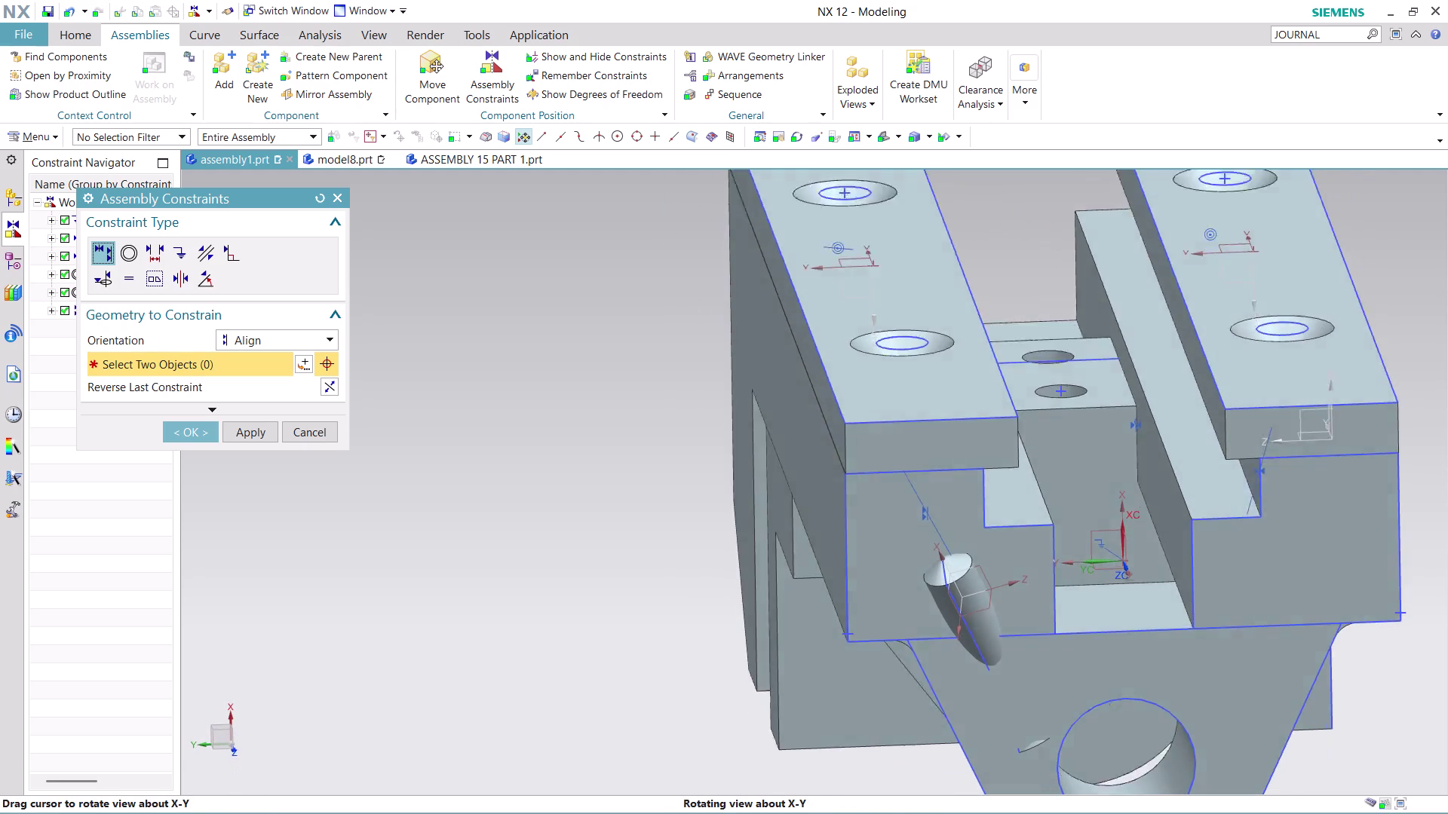
middle_drag(1052, 208, 1050, 227)
key(ctrl+z)
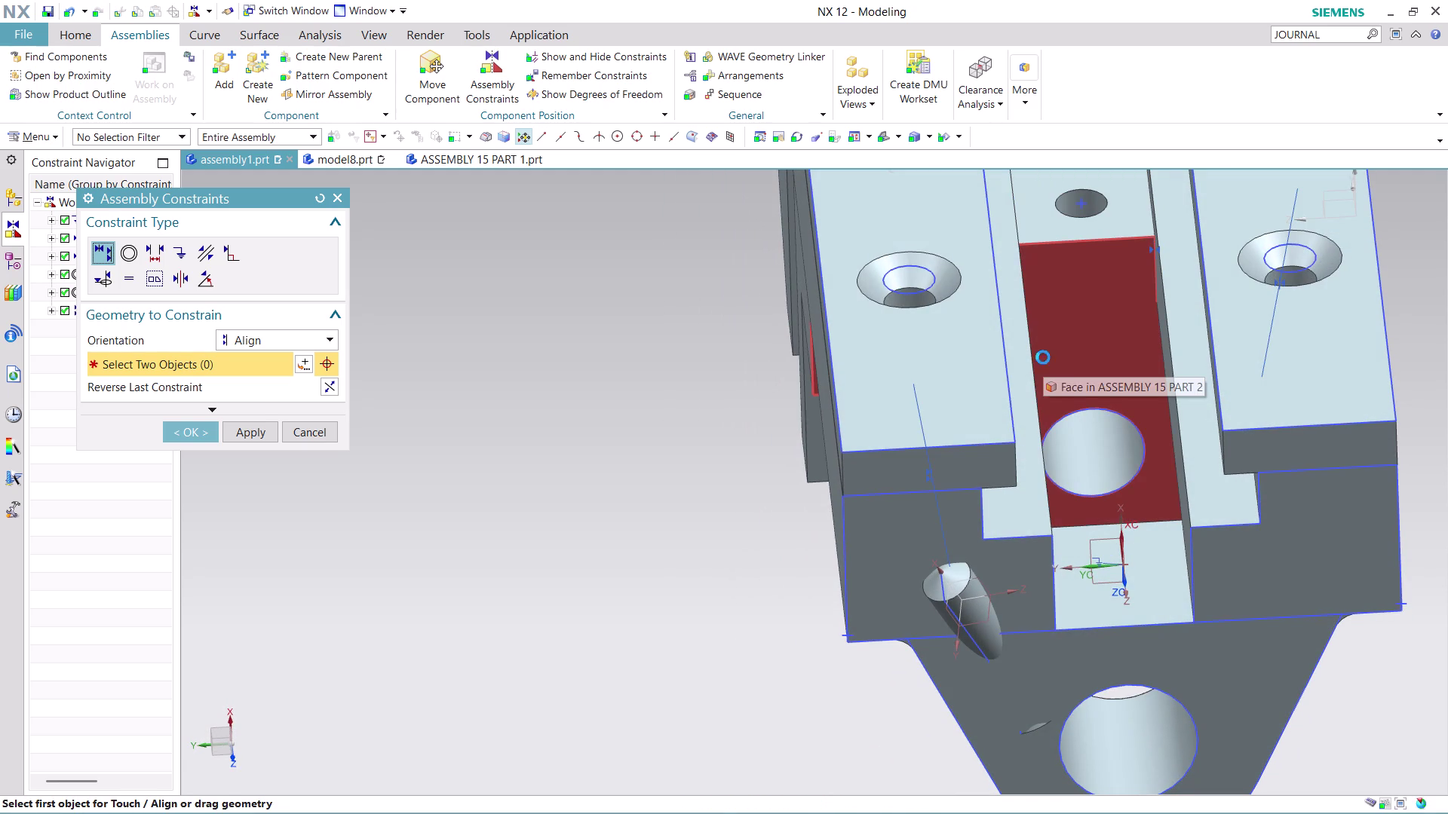
Align a shaft face with the support's countersunk hole and check the result.
scroll(down, 3)
scroll(up, 3)
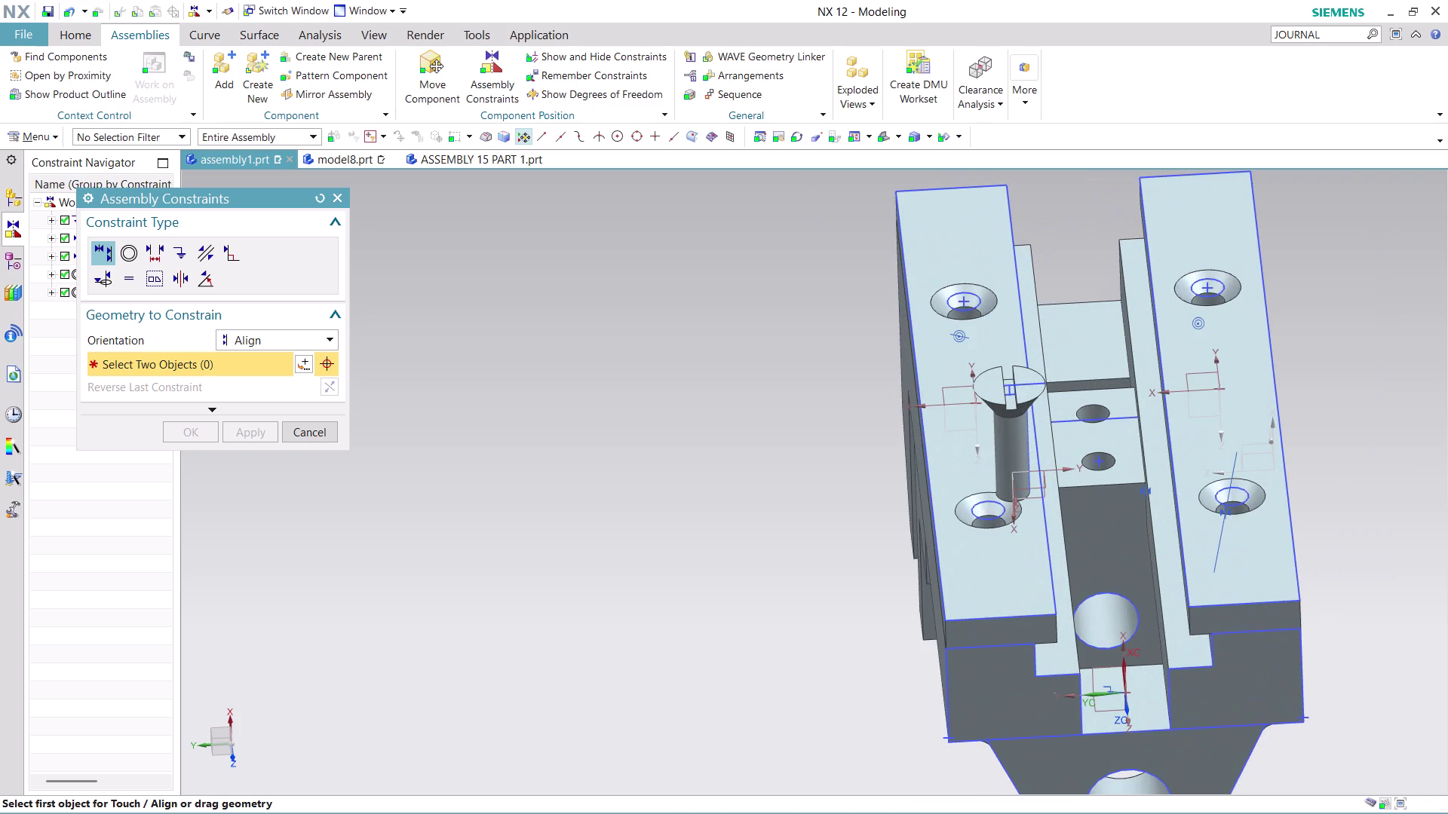
click(1000, 452)
middle_drag(1305, 356, 1311, 378)
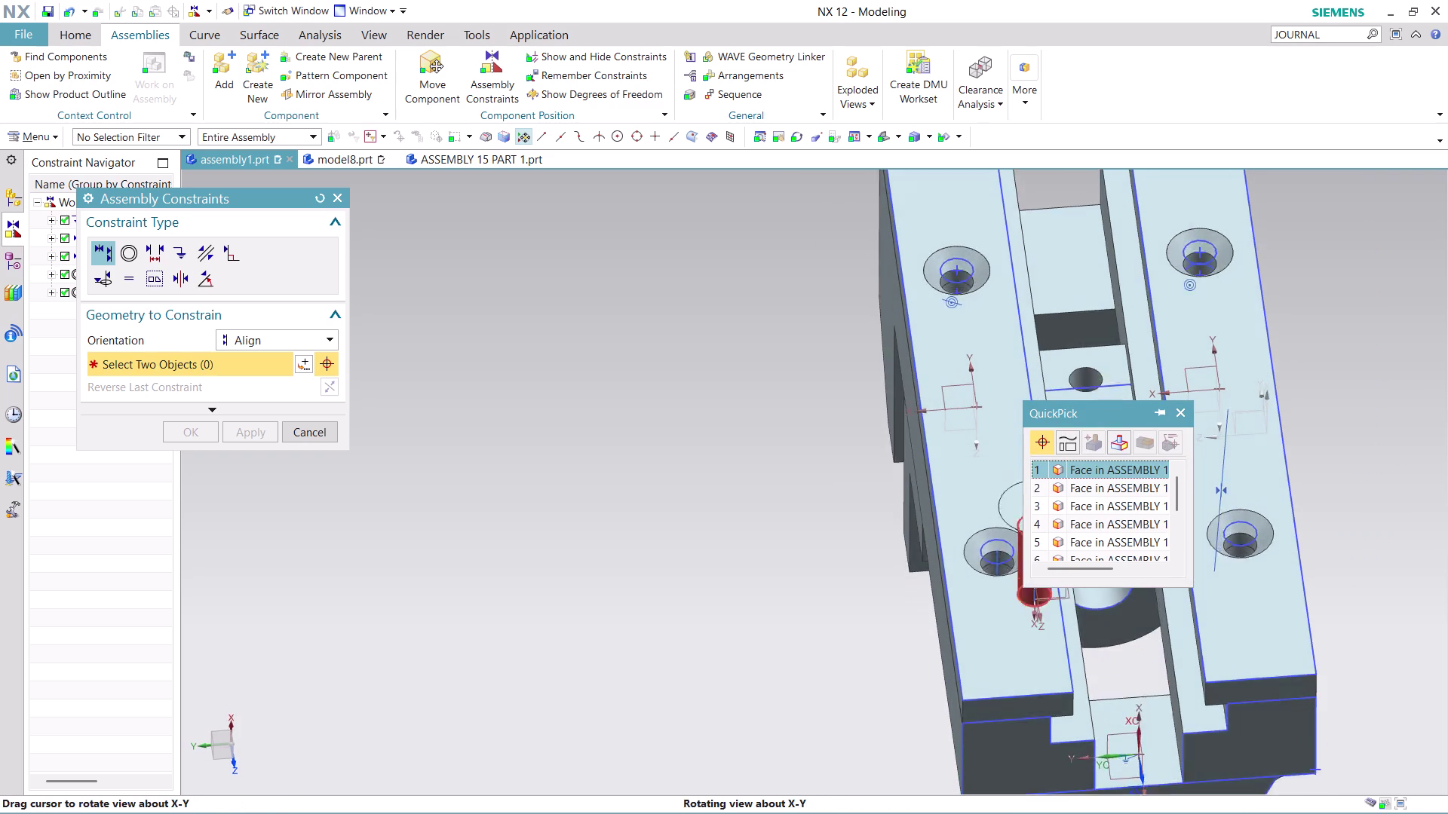
middle_drag(1310, 378, 1313, 387)
click(1110, 469)
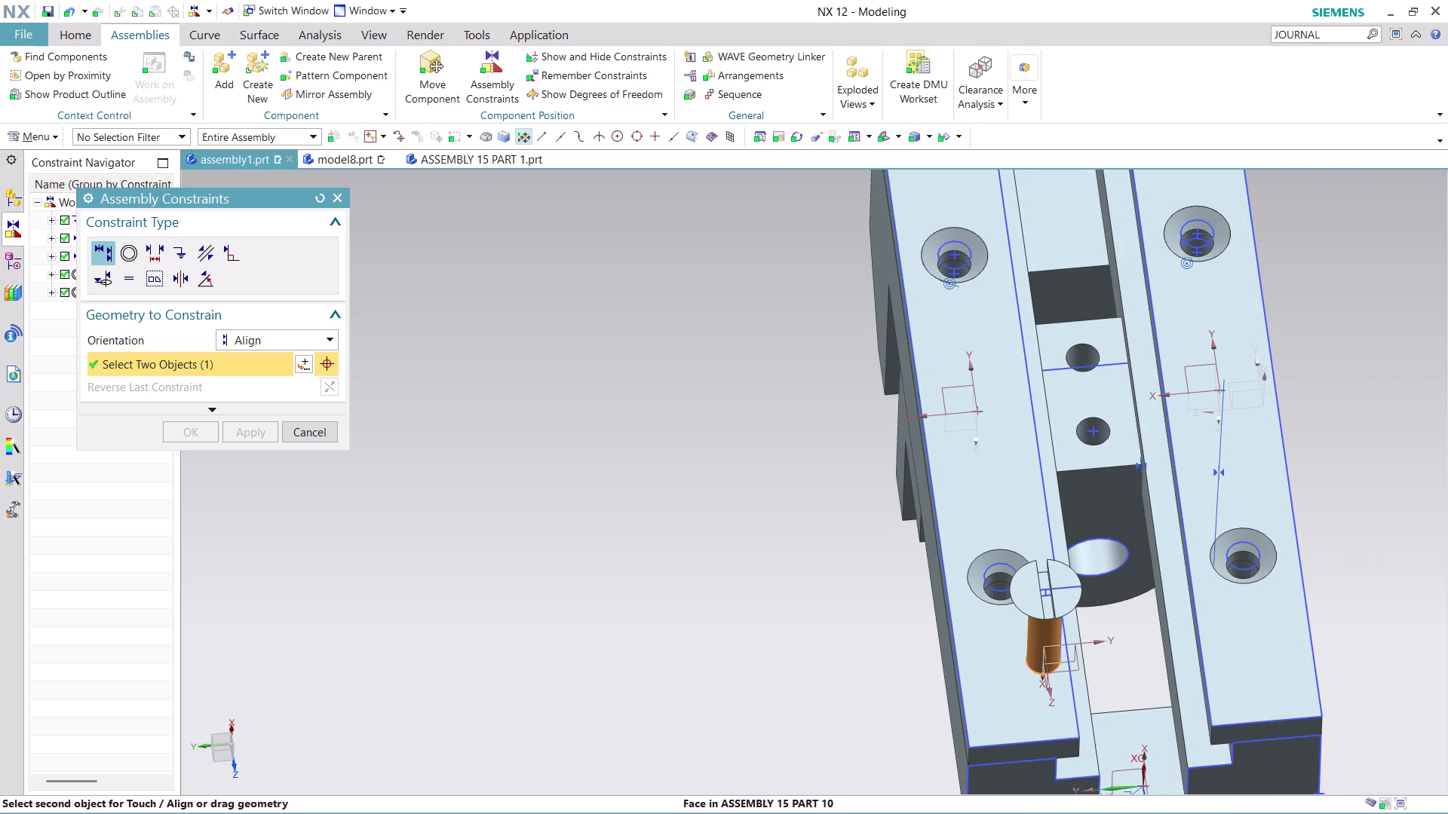
scroll(up, 3)
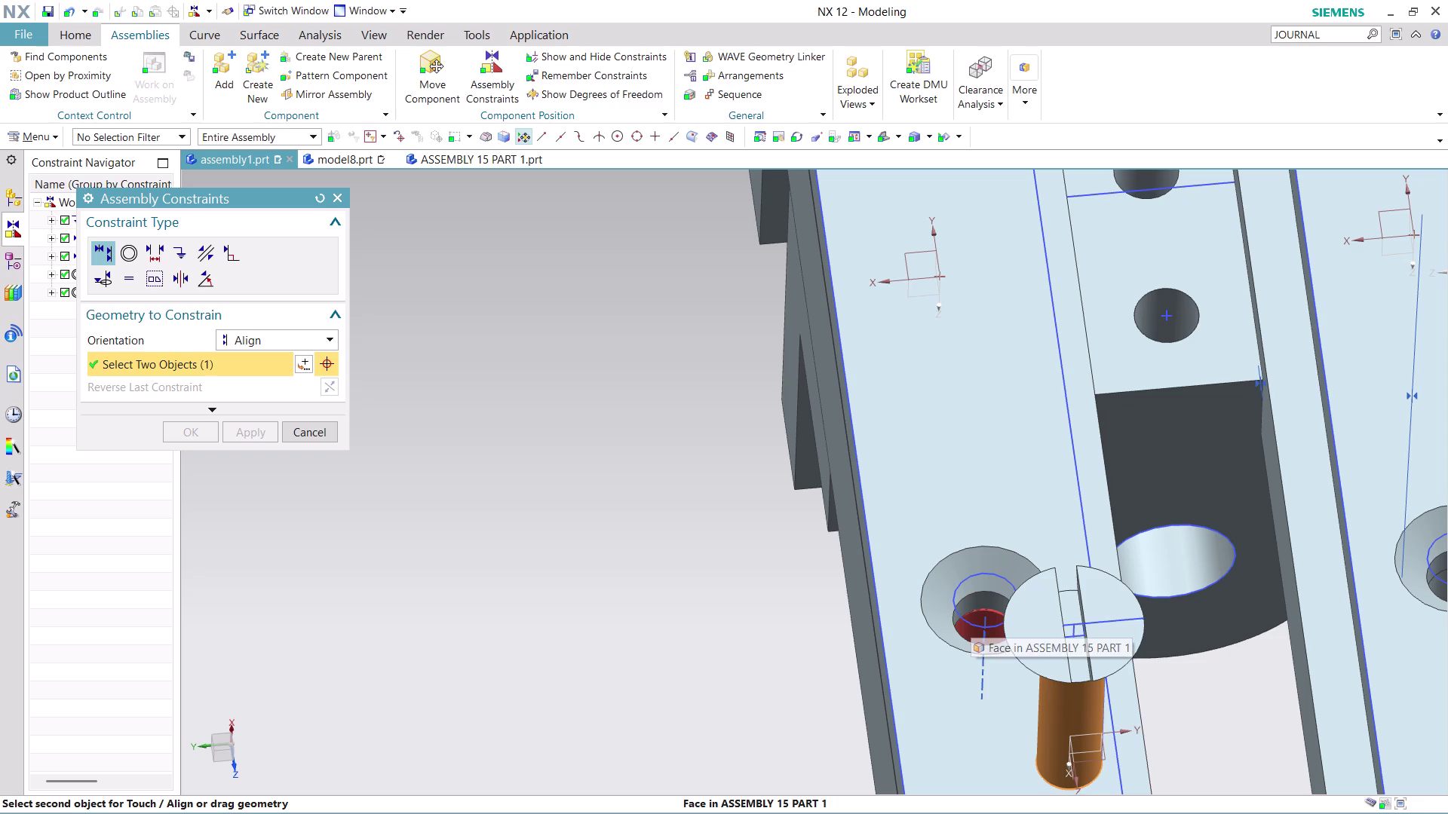
click(971, 618)
scroll(down, 3)
scroll(up, 3)
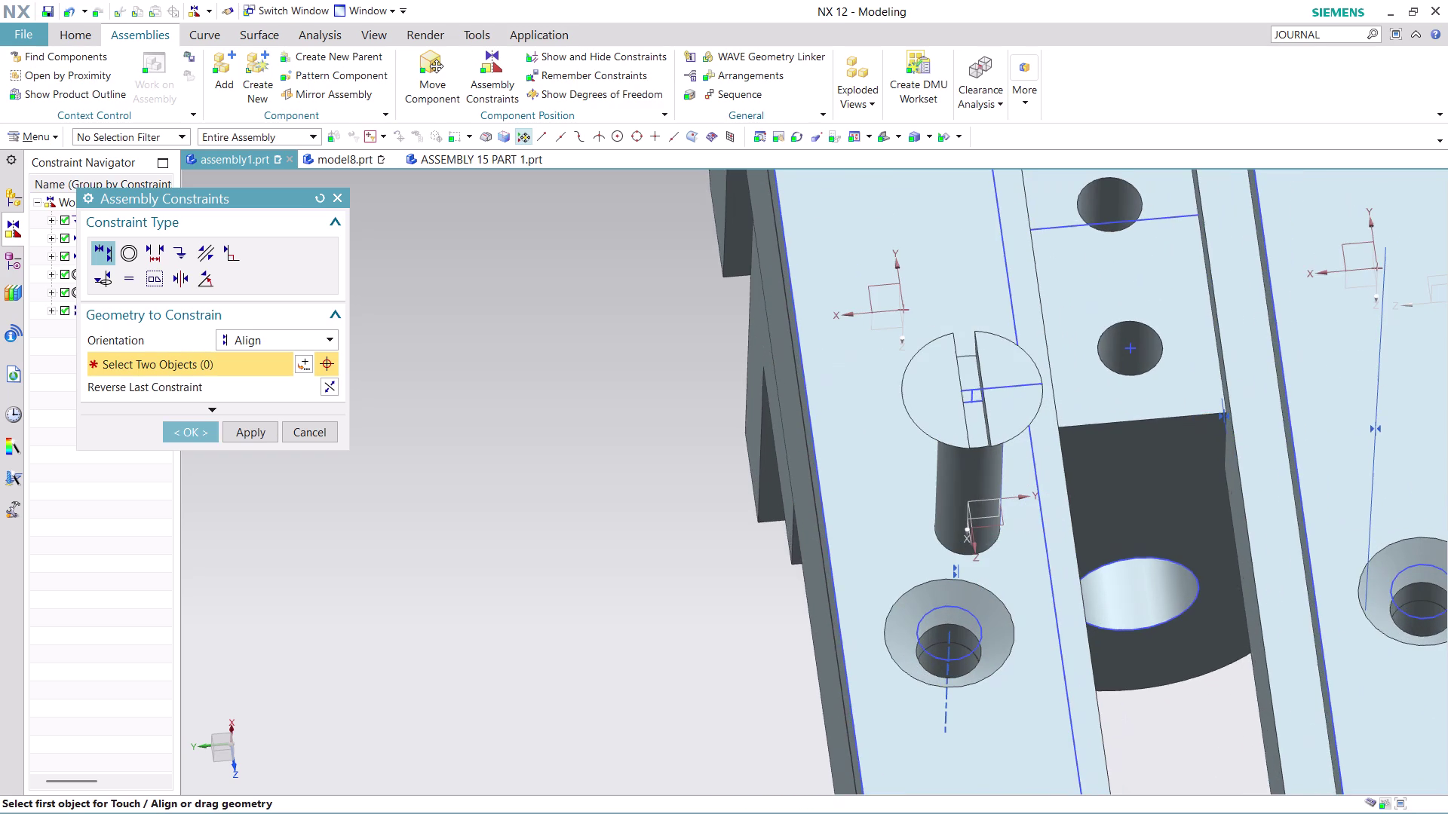
middle_drag(1134, 477, 1128, 417)
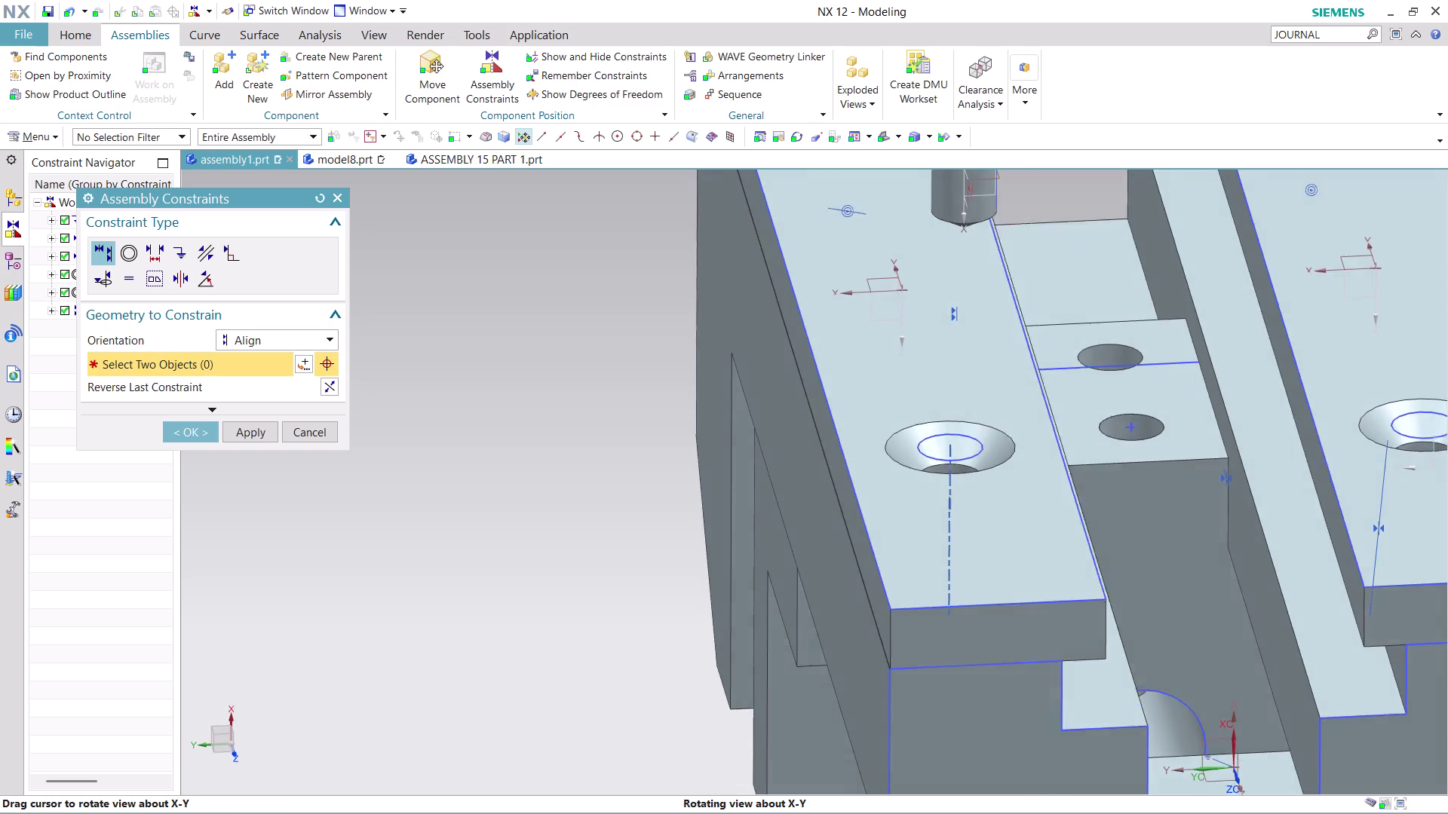
middle_drag(1128, 417, 1129, 419)
scroll(down, 3)
middle_drag(1292, 308, 1281, 267)
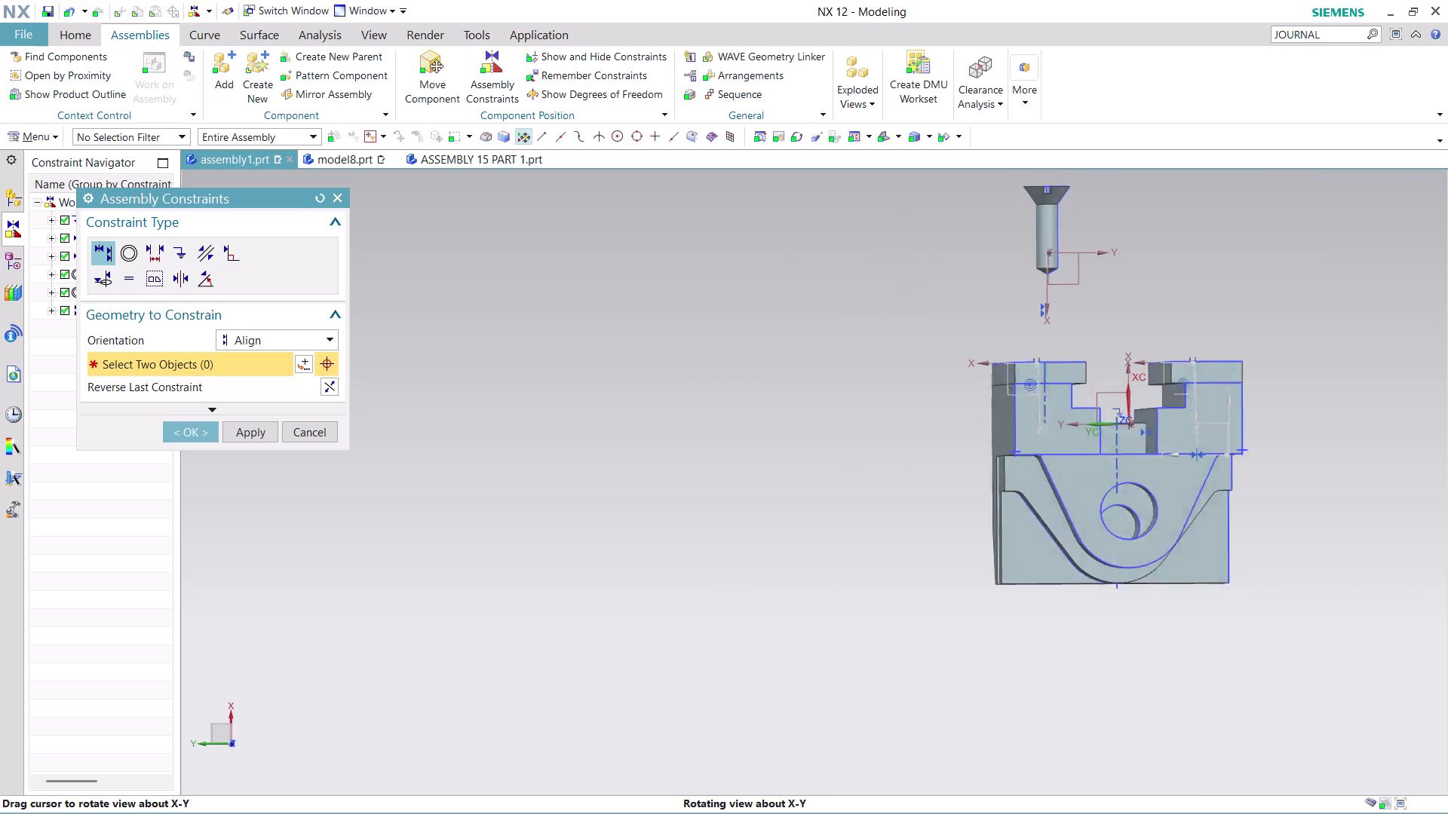
middle_drag(1281, 267, 1279, 261)
scroll(up, 3)
scroll(up, 3)
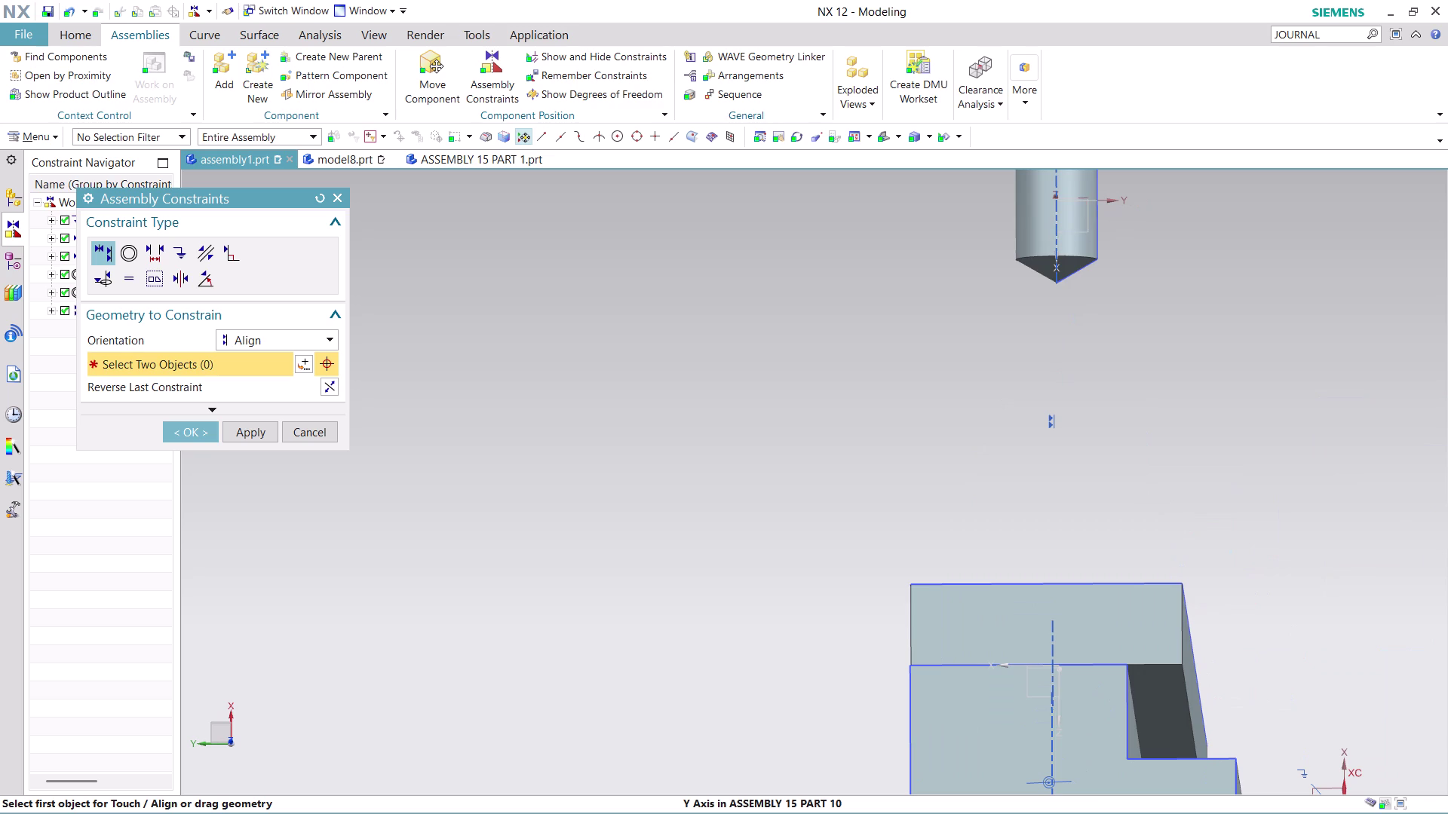
Pick the shaft axis, survey the support holes, and undo that constraint.
click(1078, 263)
middle_drag(1246, 313, 1252, 391)
scroll(down, 3)
scroll(up, 3)
scroll(down, 3)
middle_drag(1015, 591, 841, 534)
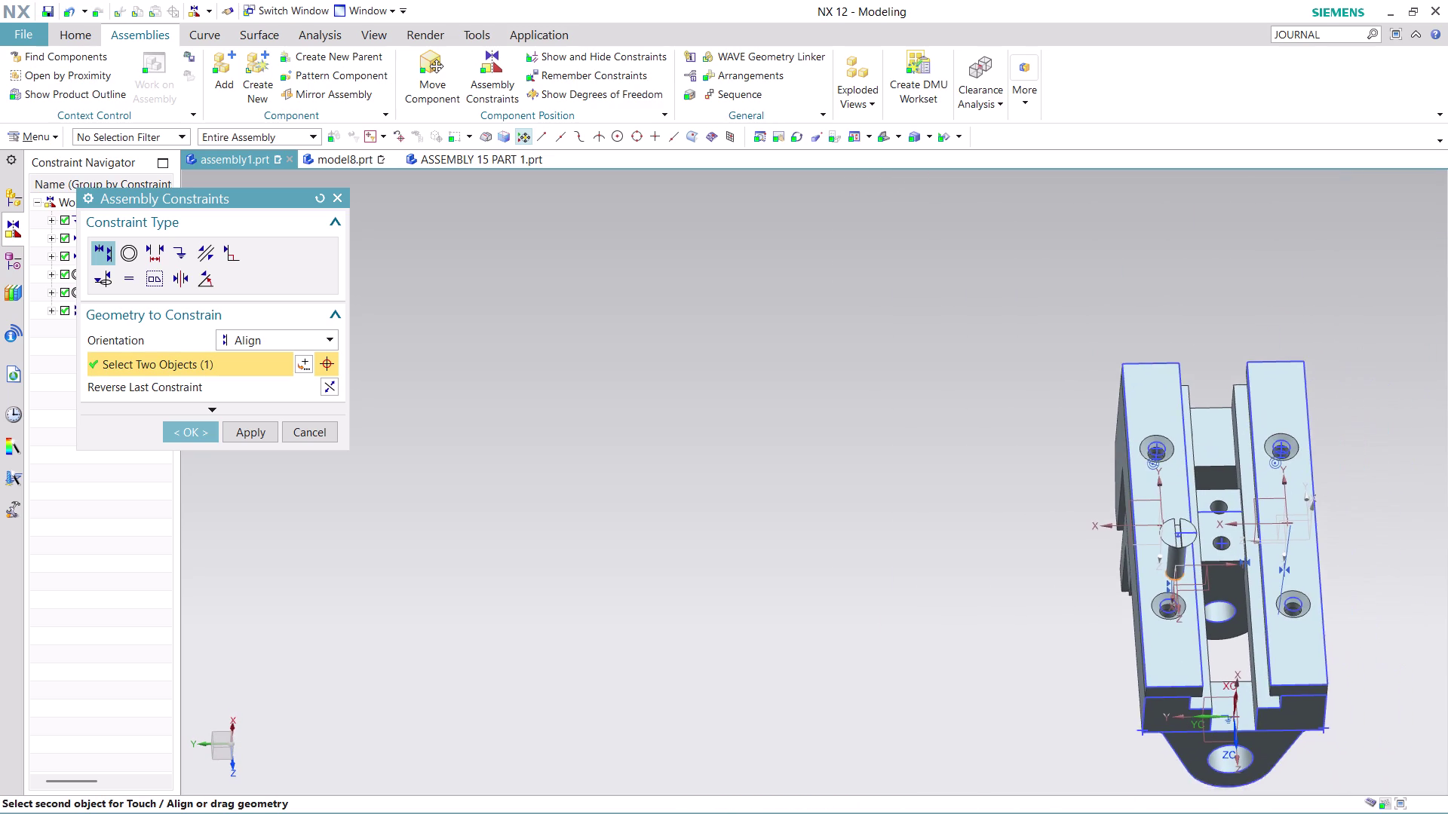
middle_drag(840, 534, 655, 497)
scroll(down, 3)
scroll(up, 3)
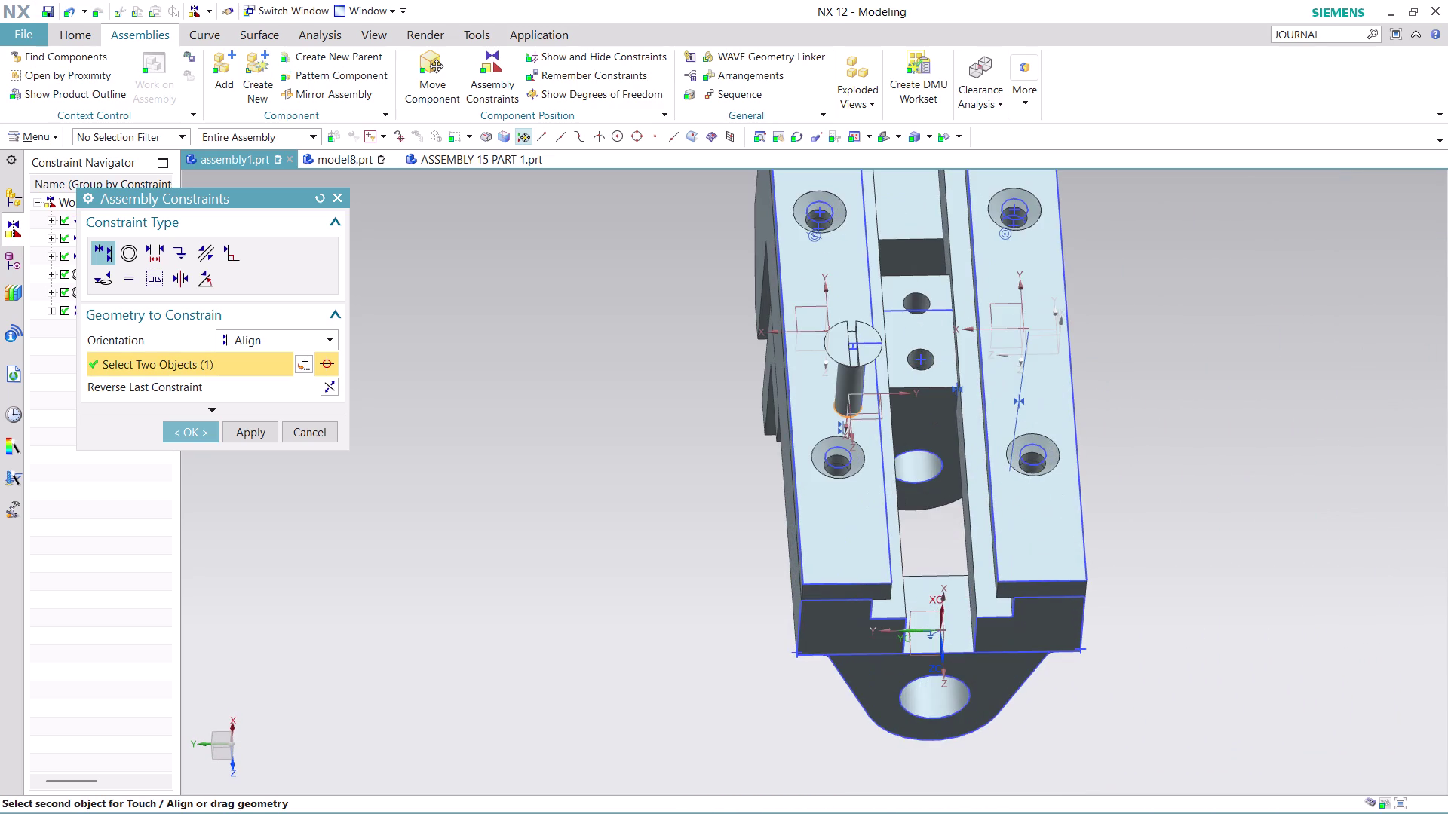
middle_drag(1130, 423, 1120, 461)
scroll(down, 3)
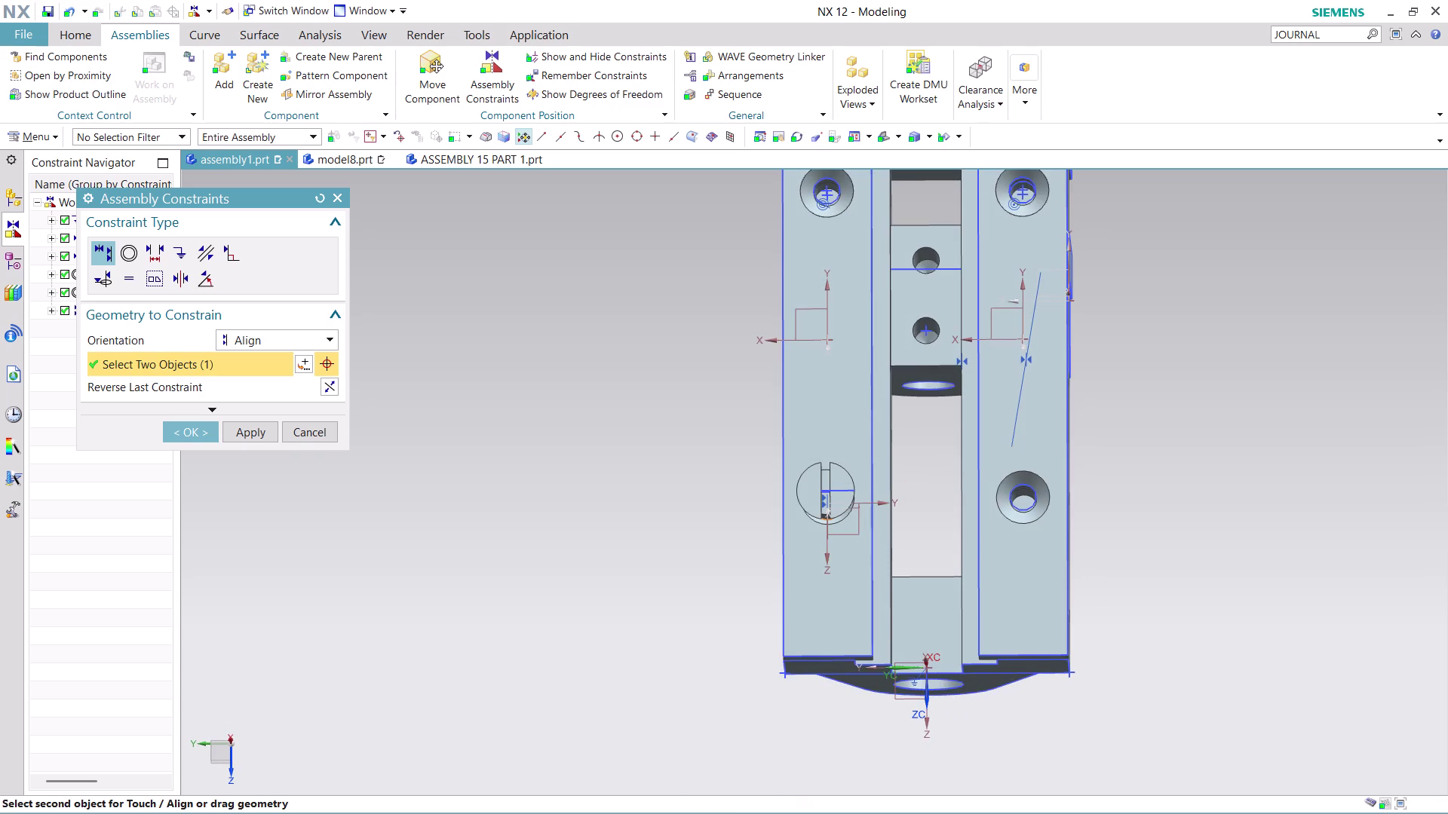
scroll(up, 3)
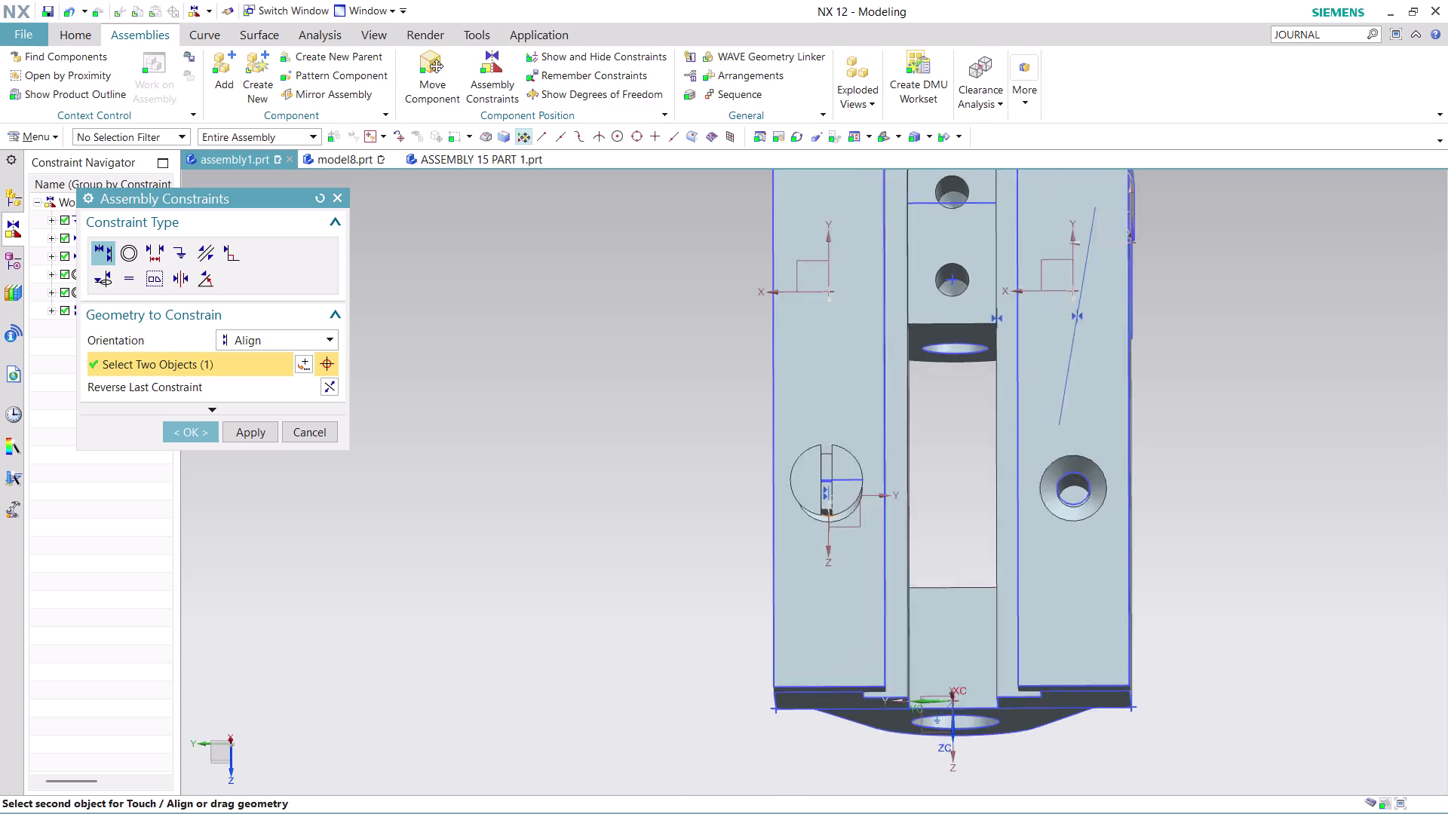
scroll(up, 3)
middle_drag(1118, 412, 1122, 396)
click(852, 457)
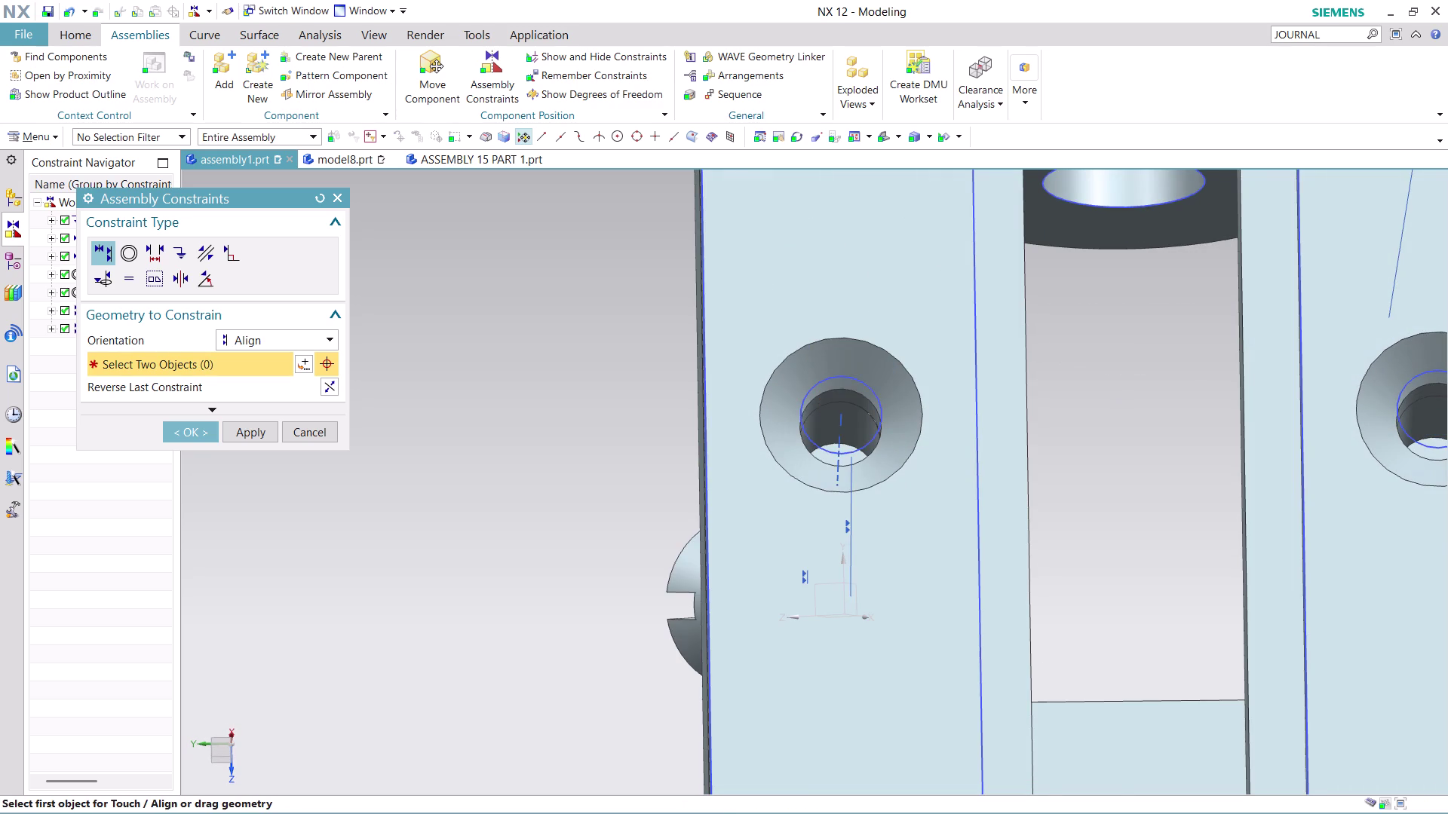
scroll(down, 3)
middle_drag(1075, 474, 1109, 446)
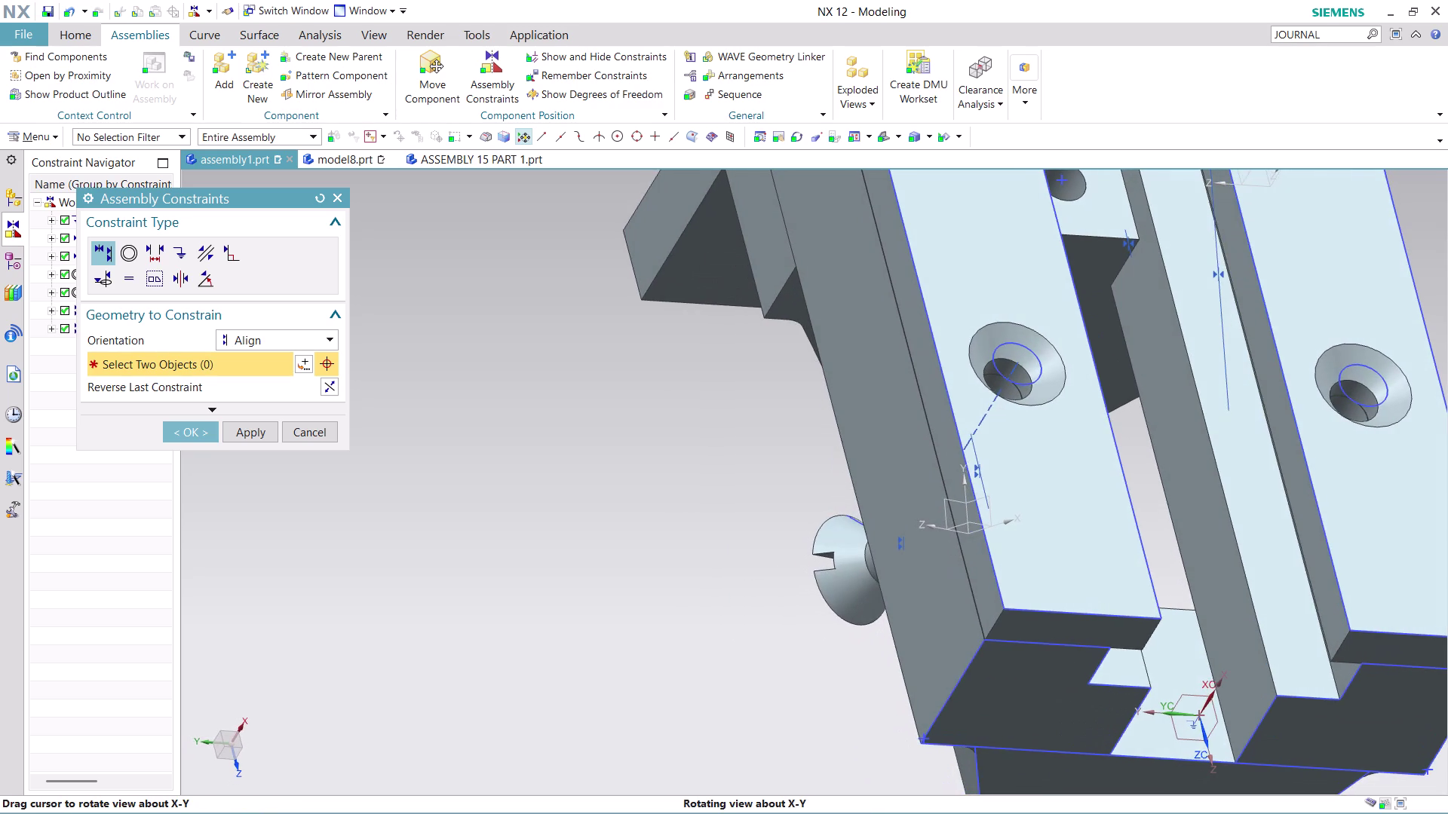
middle_drag(1110, 446, 1099, 445)
key(ctrl+z)
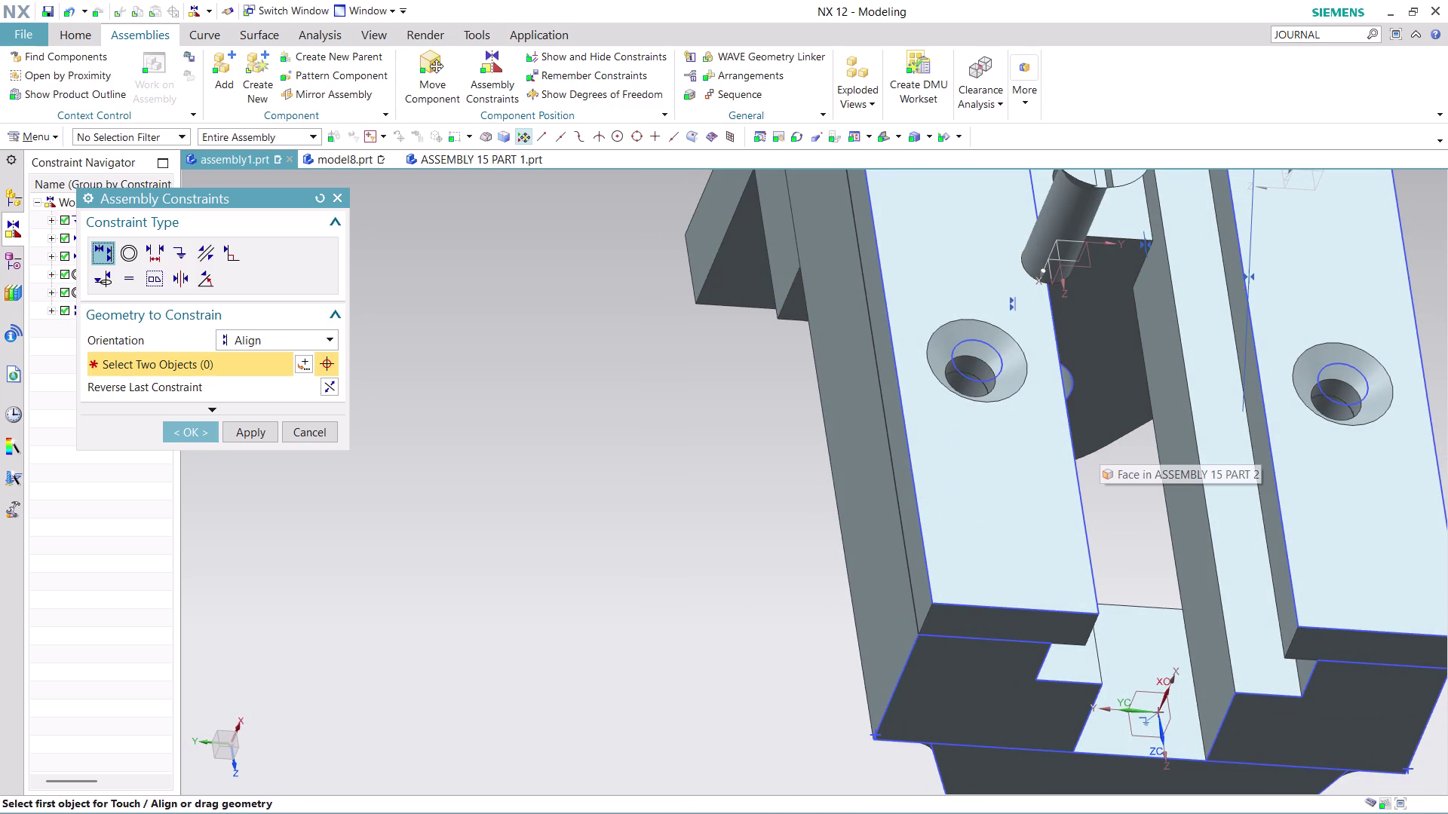
Touch the shaft's end face to a support hole.
click(302, 330)
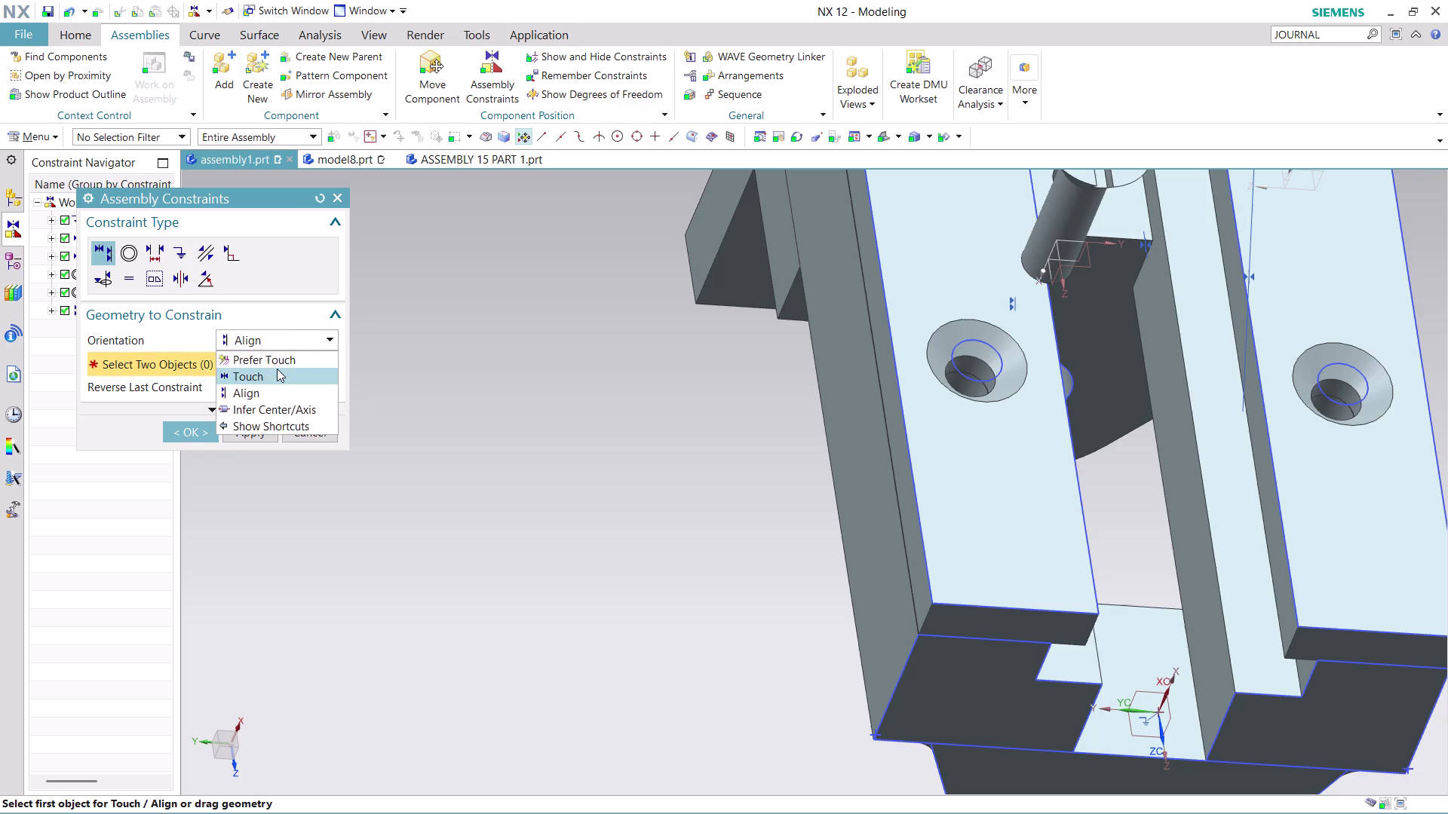
click(277, 369)
scroll(down, 3)
middle_drag(1024, 347, 1024, 354)
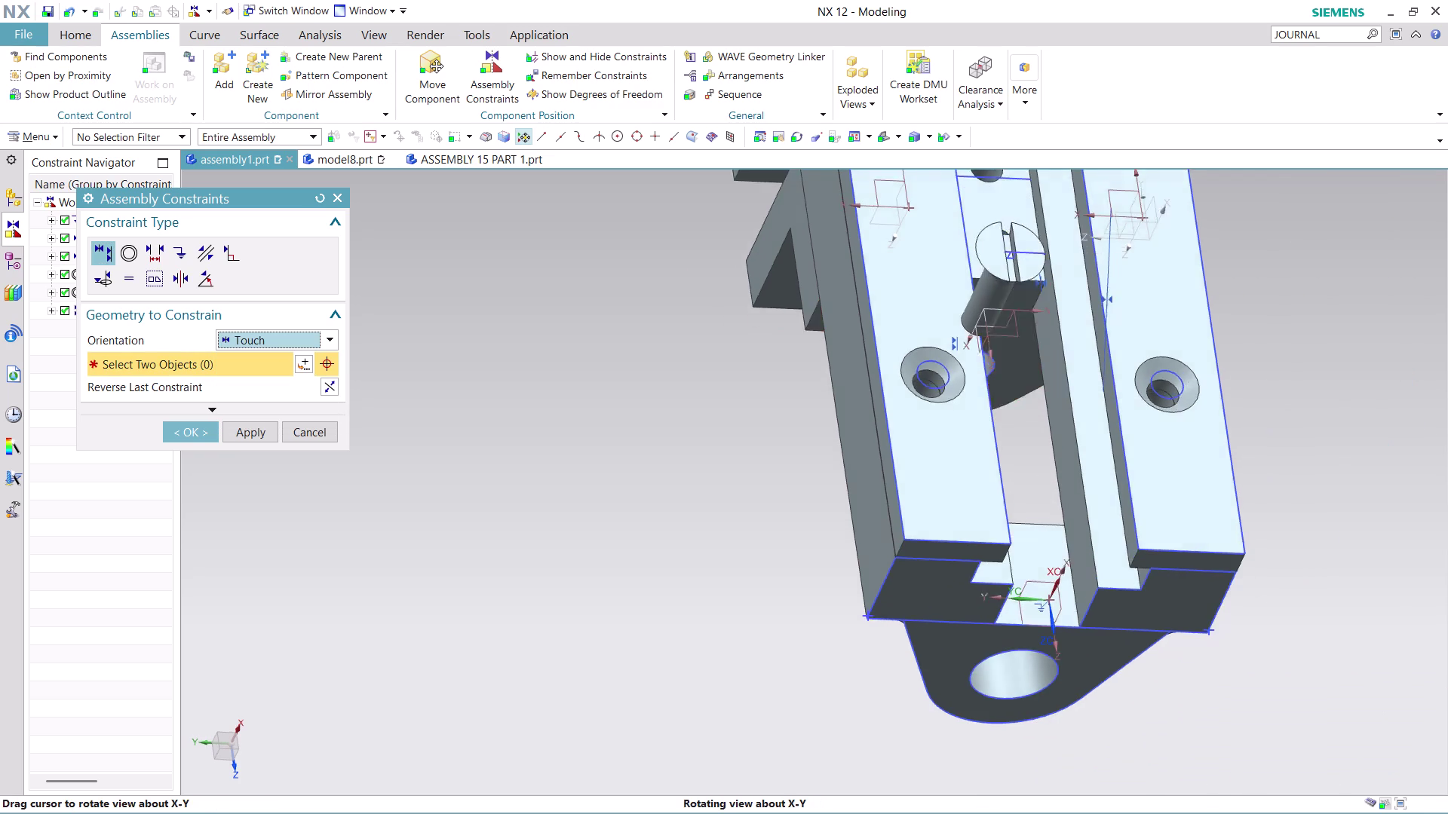
middle_drag(1024, 354, 1010, 380)
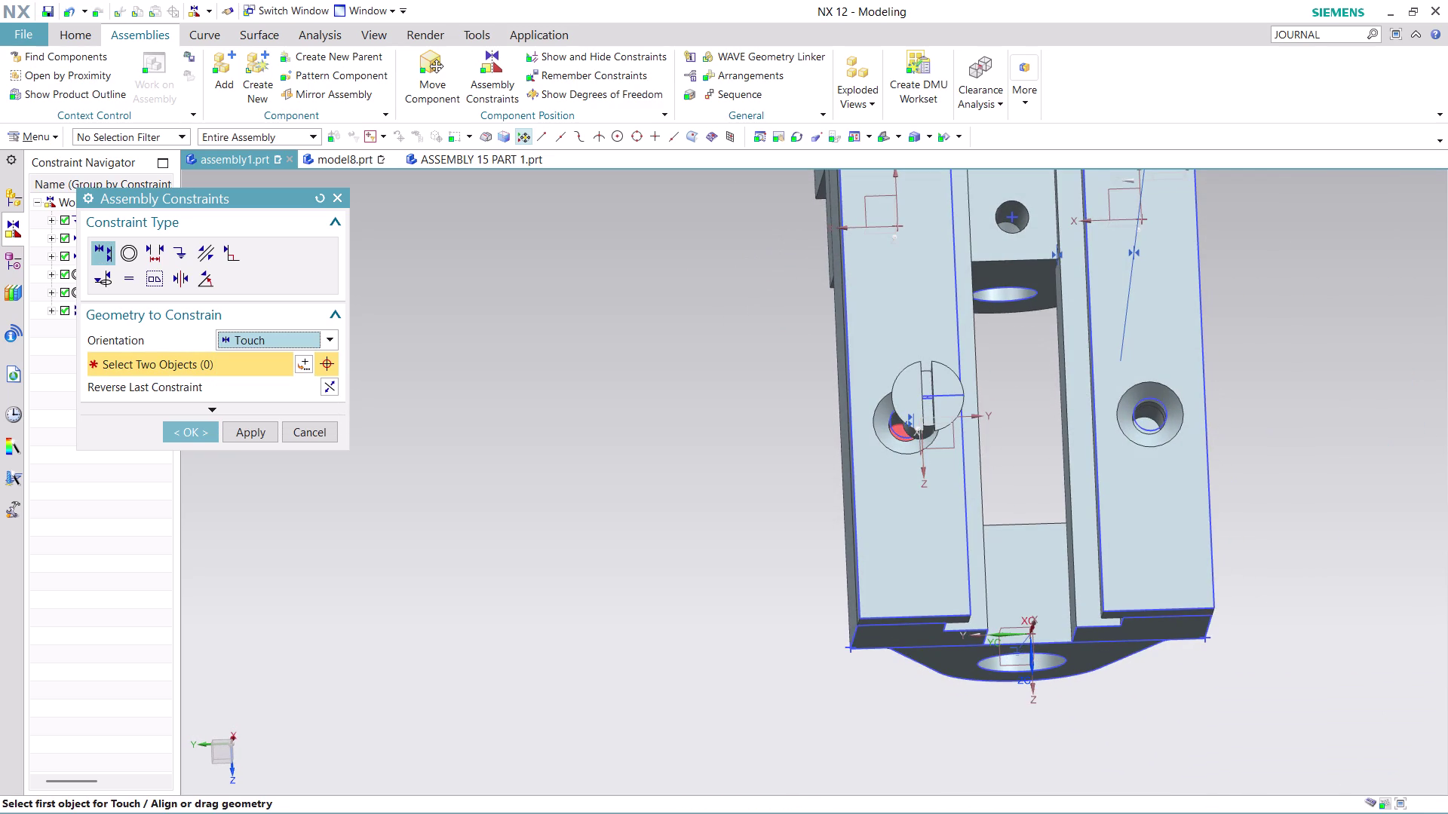
click(902, 428)
middle_drag(1007, 422, 1002, 353)
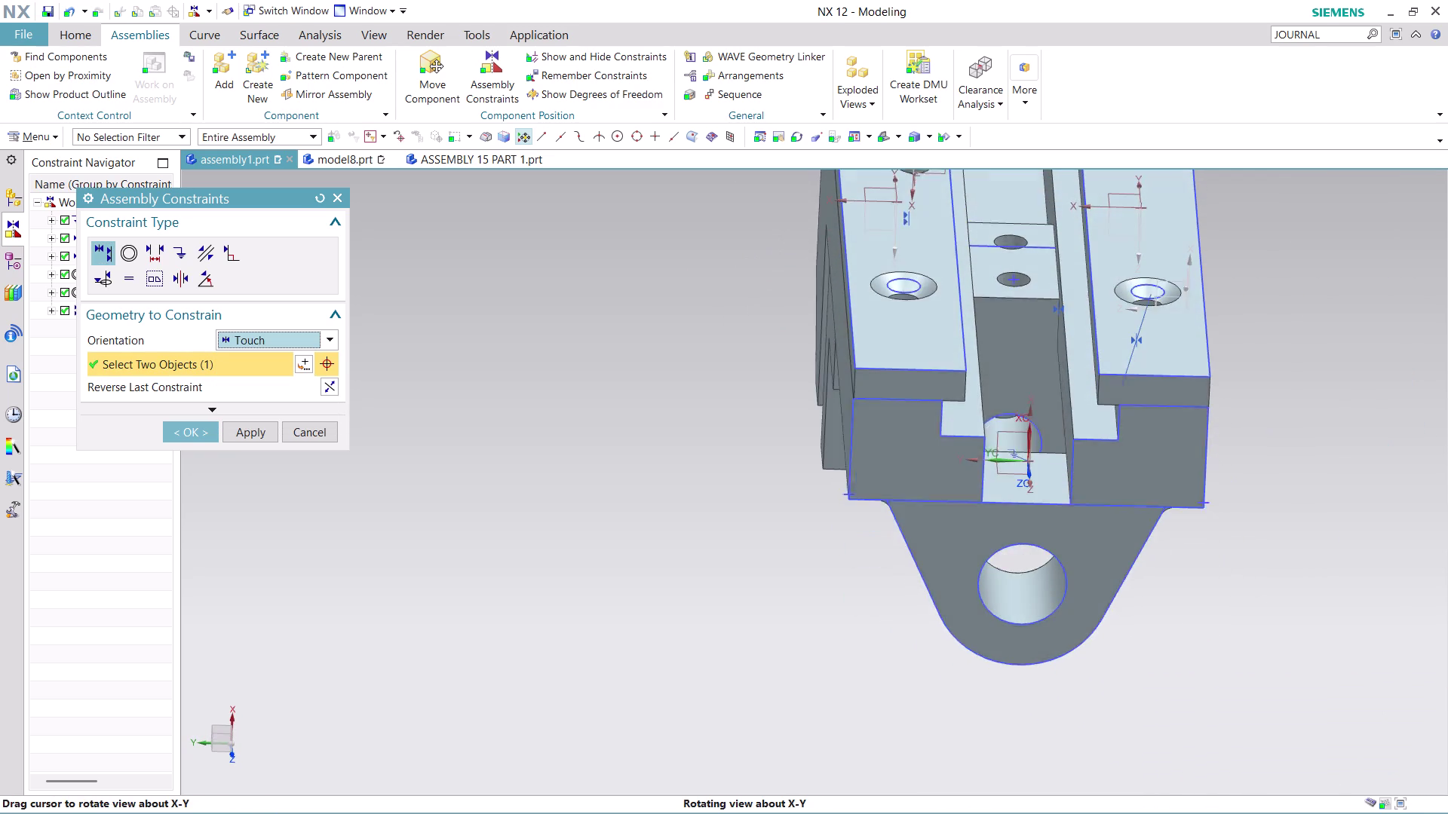
middle_drag(1002, 353, 1002, 353)
scroll(down, 3)
scroll(up, 3)
middle_drag(1026, 343, 1031, 320)
scroll(up, 3)
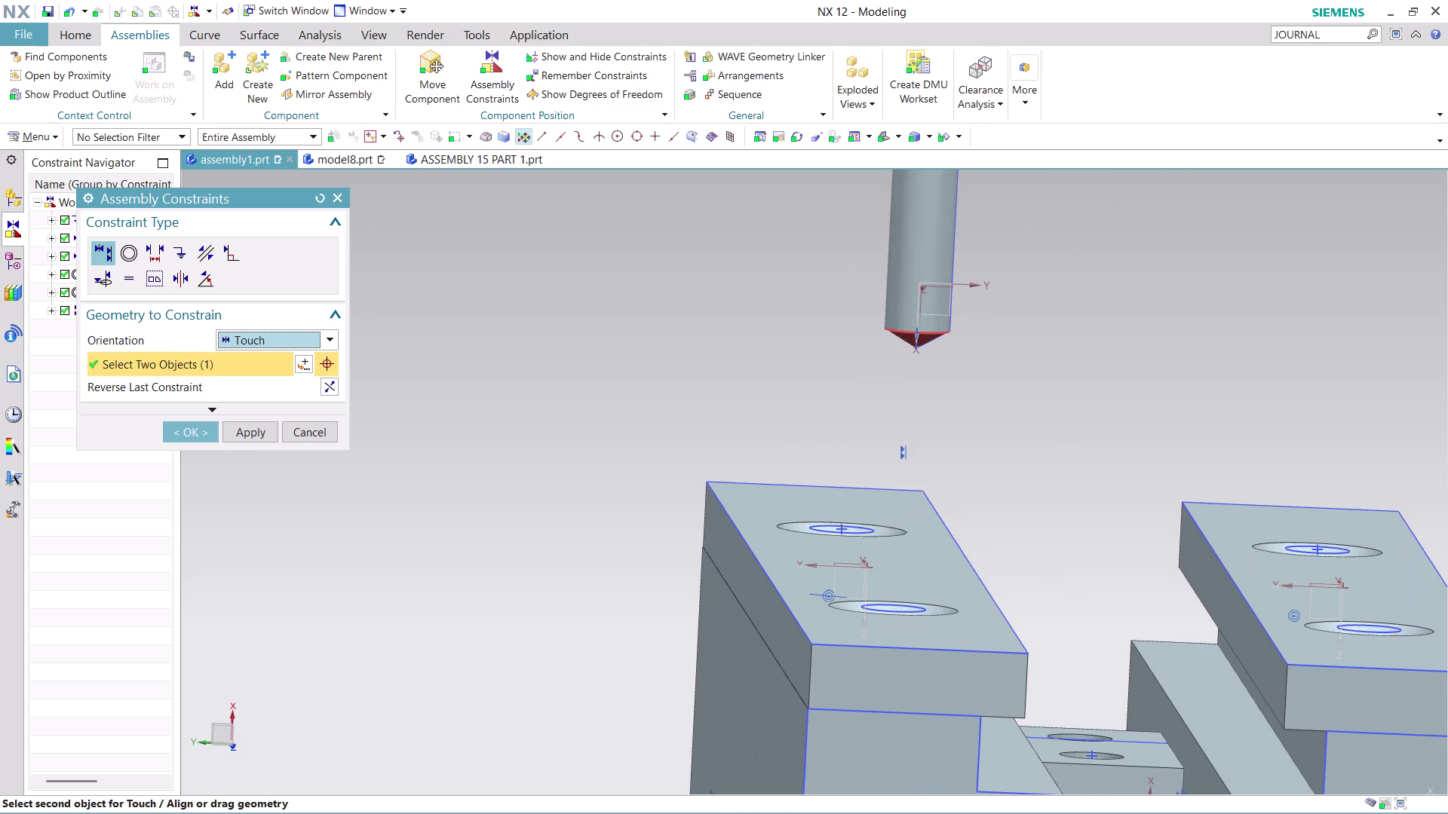
click(902, 335)
scroll(down, 3)
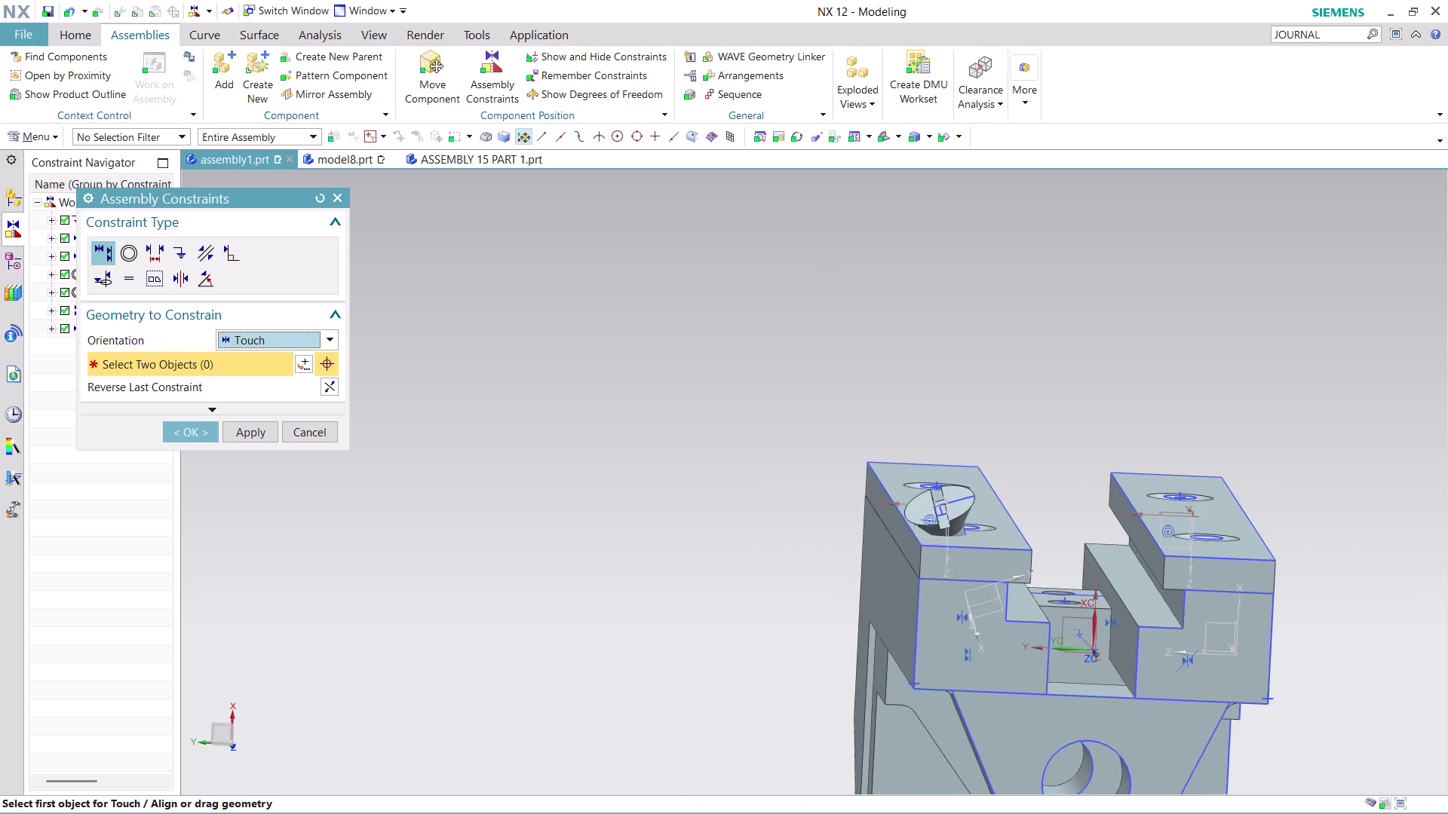
scroll(up, 3)
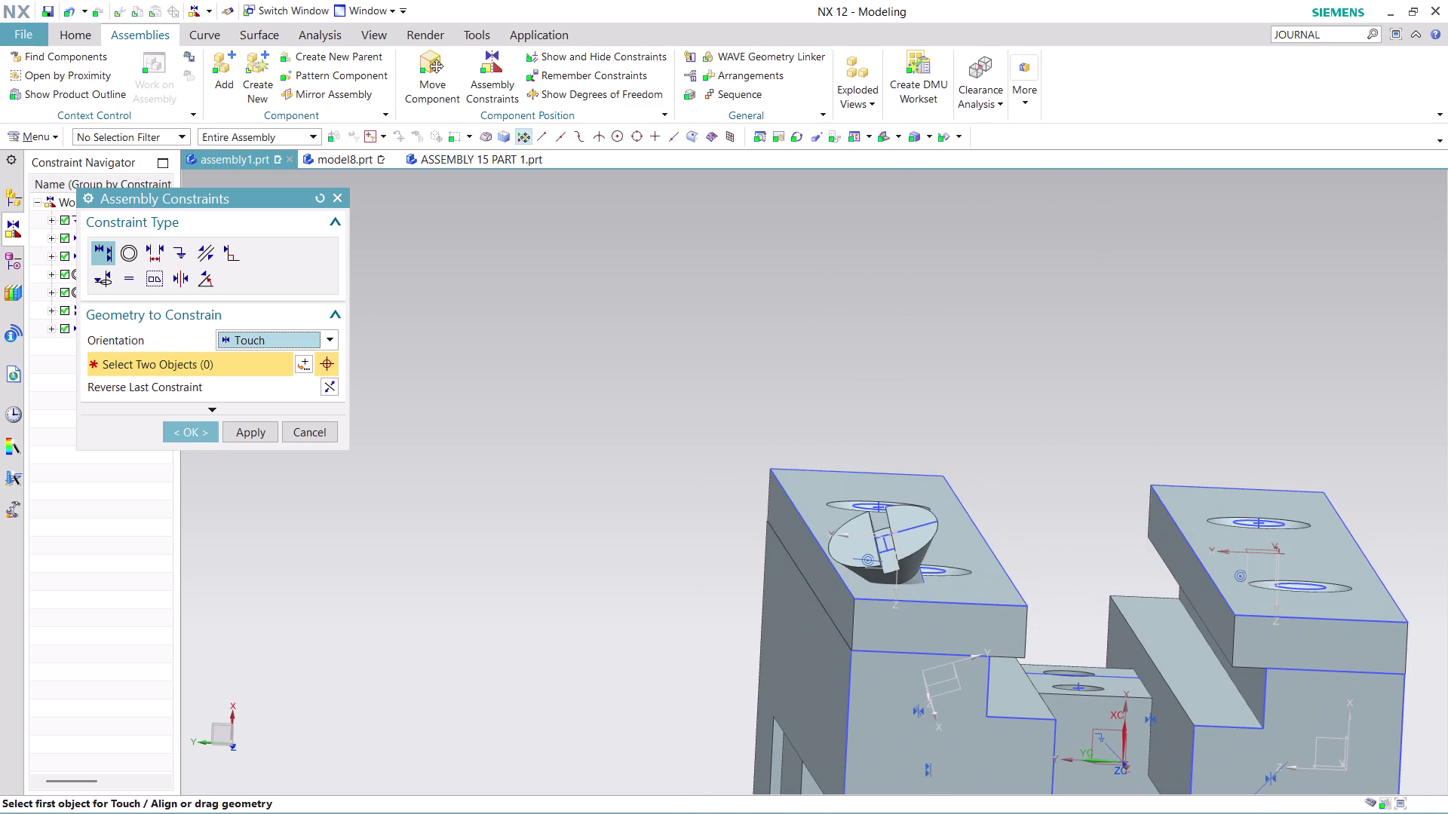
Undo the last two shaft constraints.
key(ctrl+z)
scroll(down, 3)
key(ctrl+z)
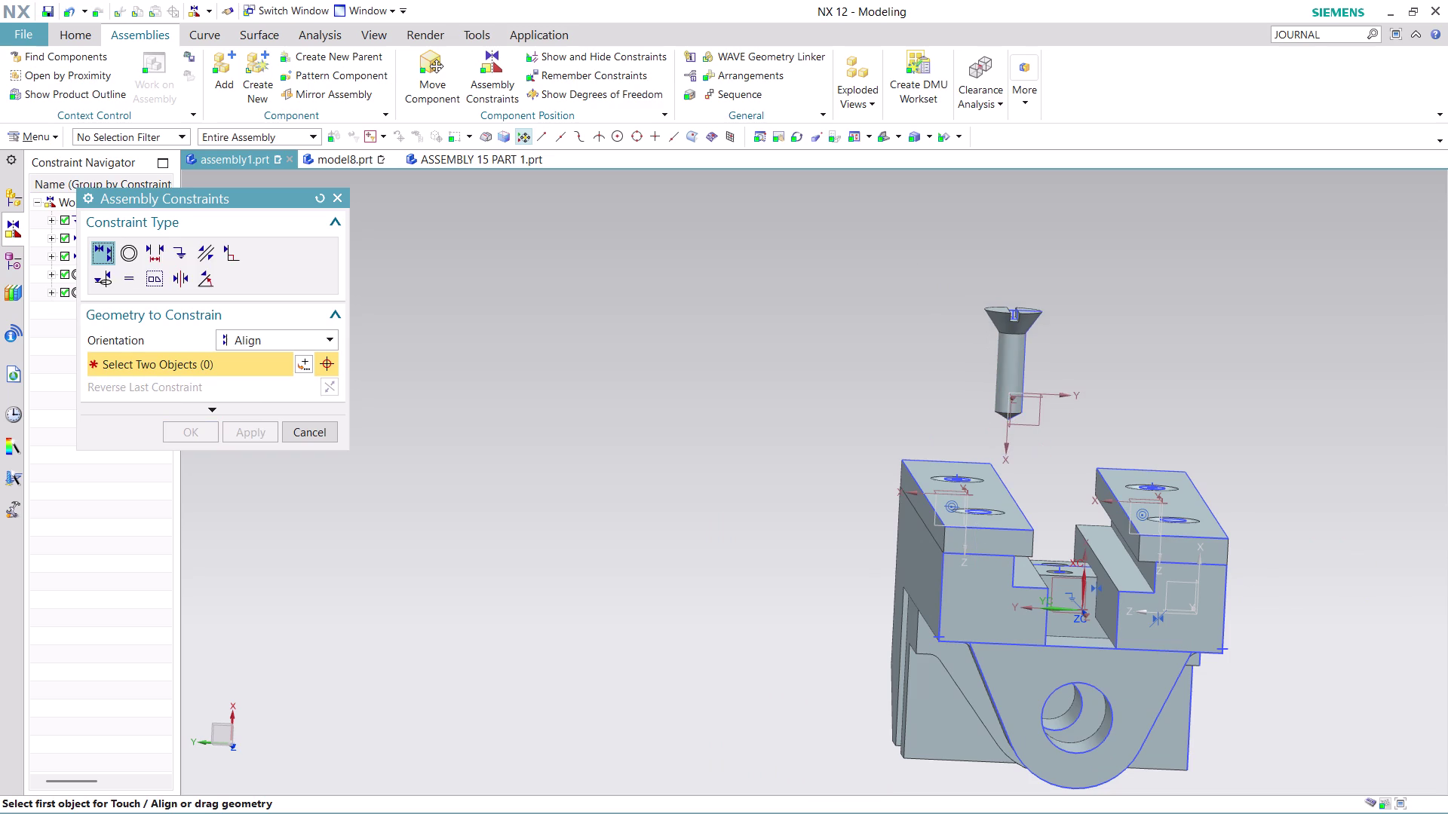
Align the countersunk hole's inner face with the shaft's bottom edge.
middle_drag(1095, 283, 1086, 330)
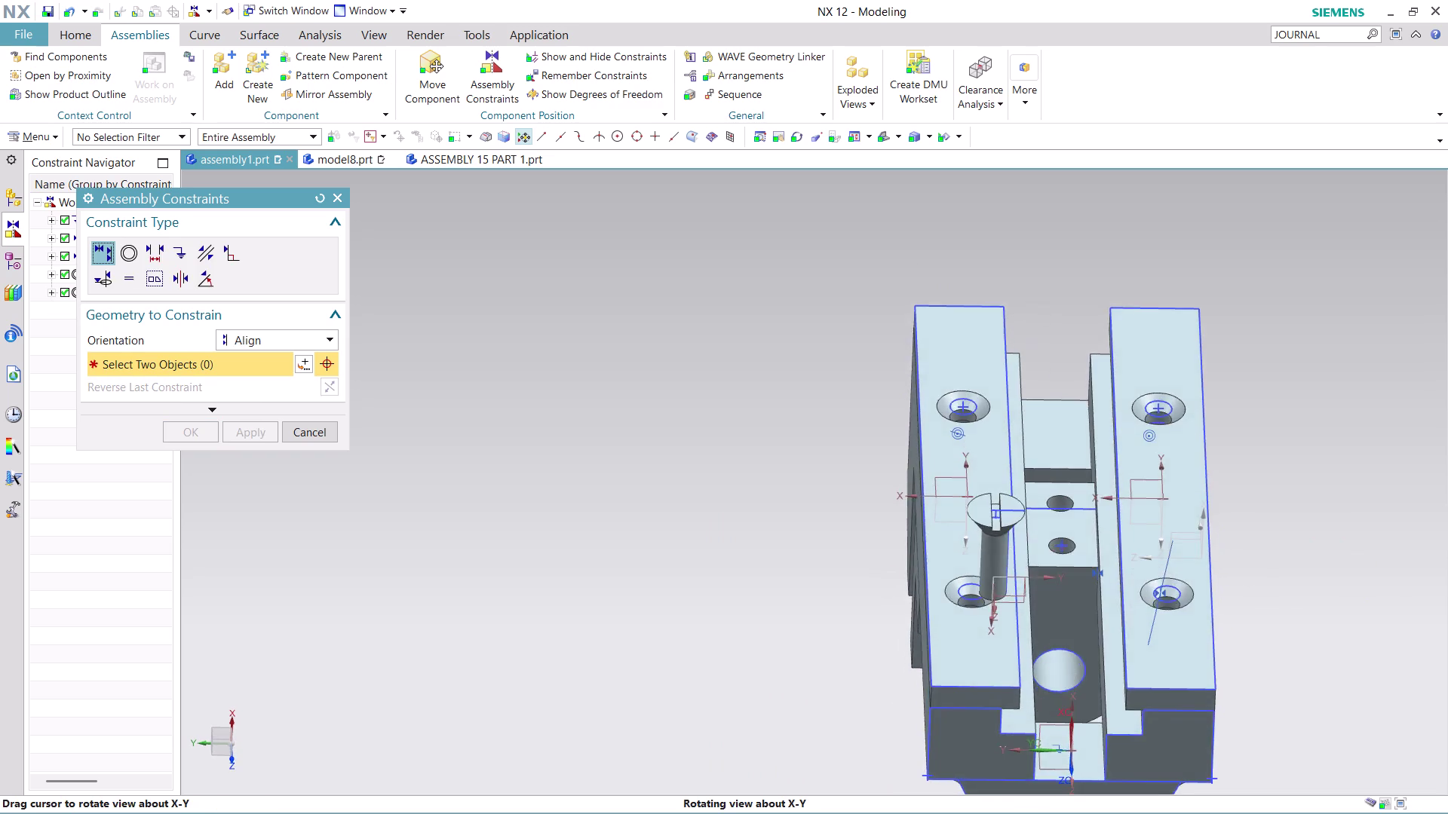
middle_drag(1086, 331, 1030, 369)
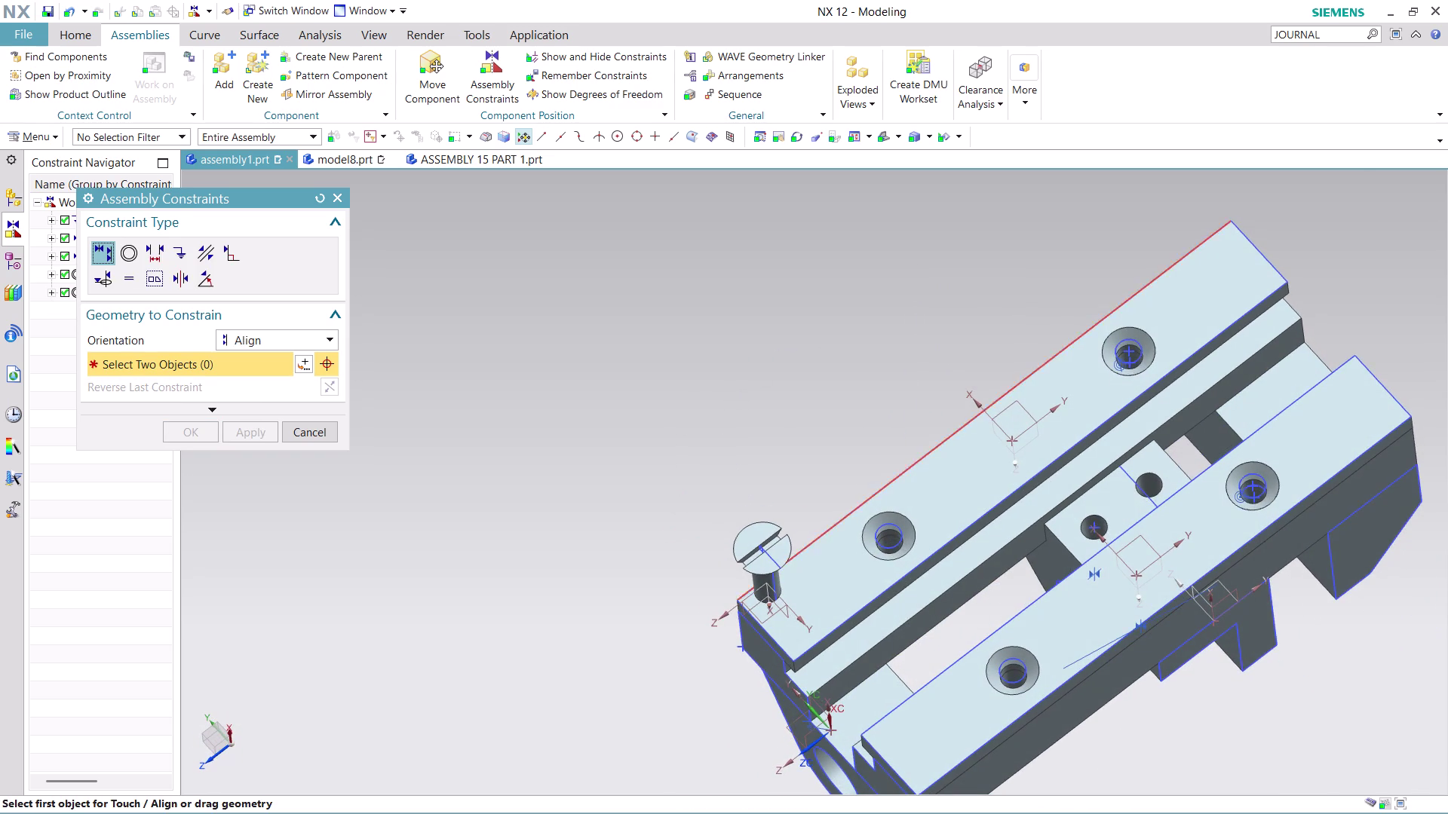
scroll(up, 3)
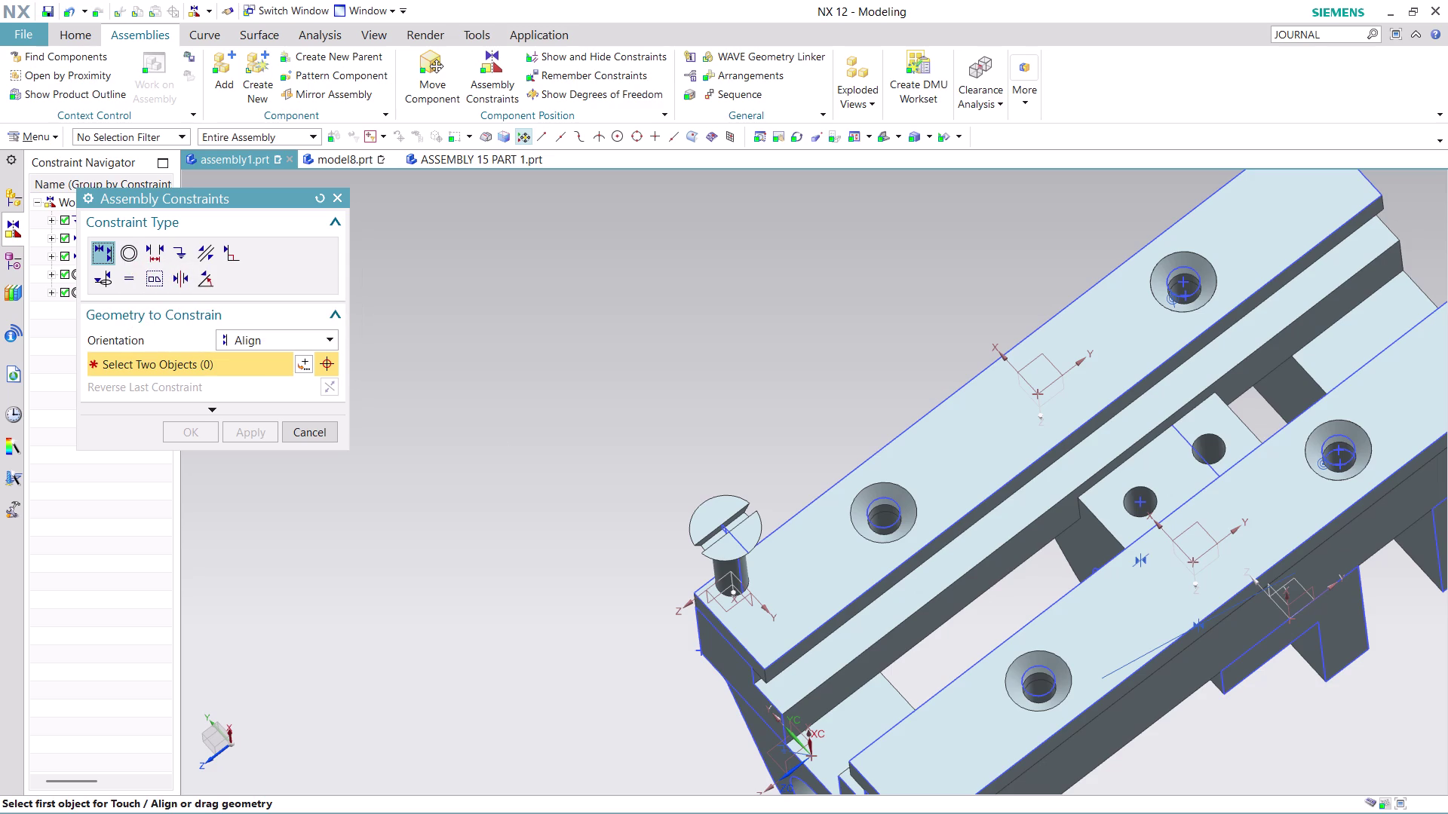
scroll(up, 3)
middle_drag(860, 398, 839, 424)
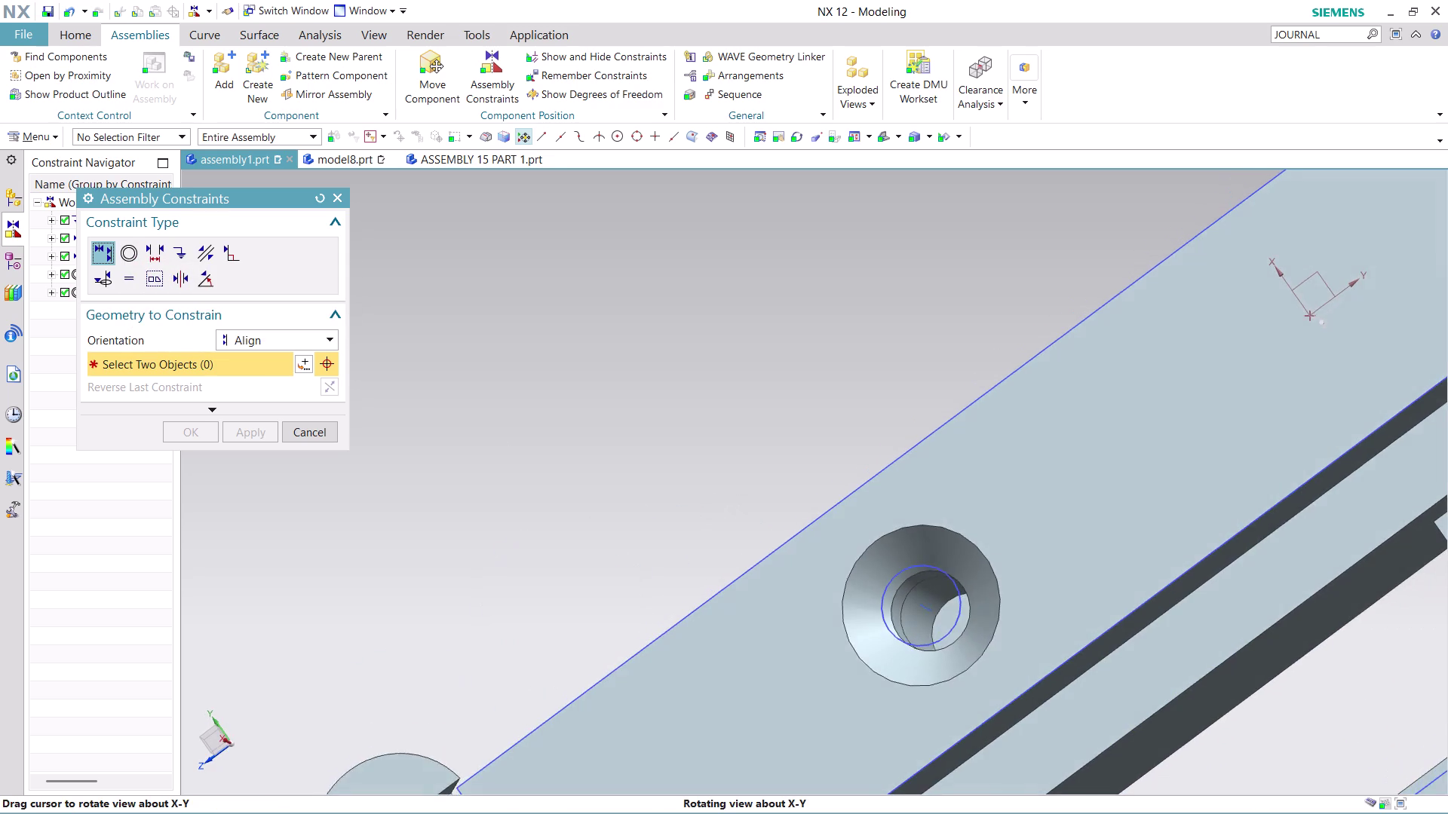
middle_drag(839, 423, 858, 427)
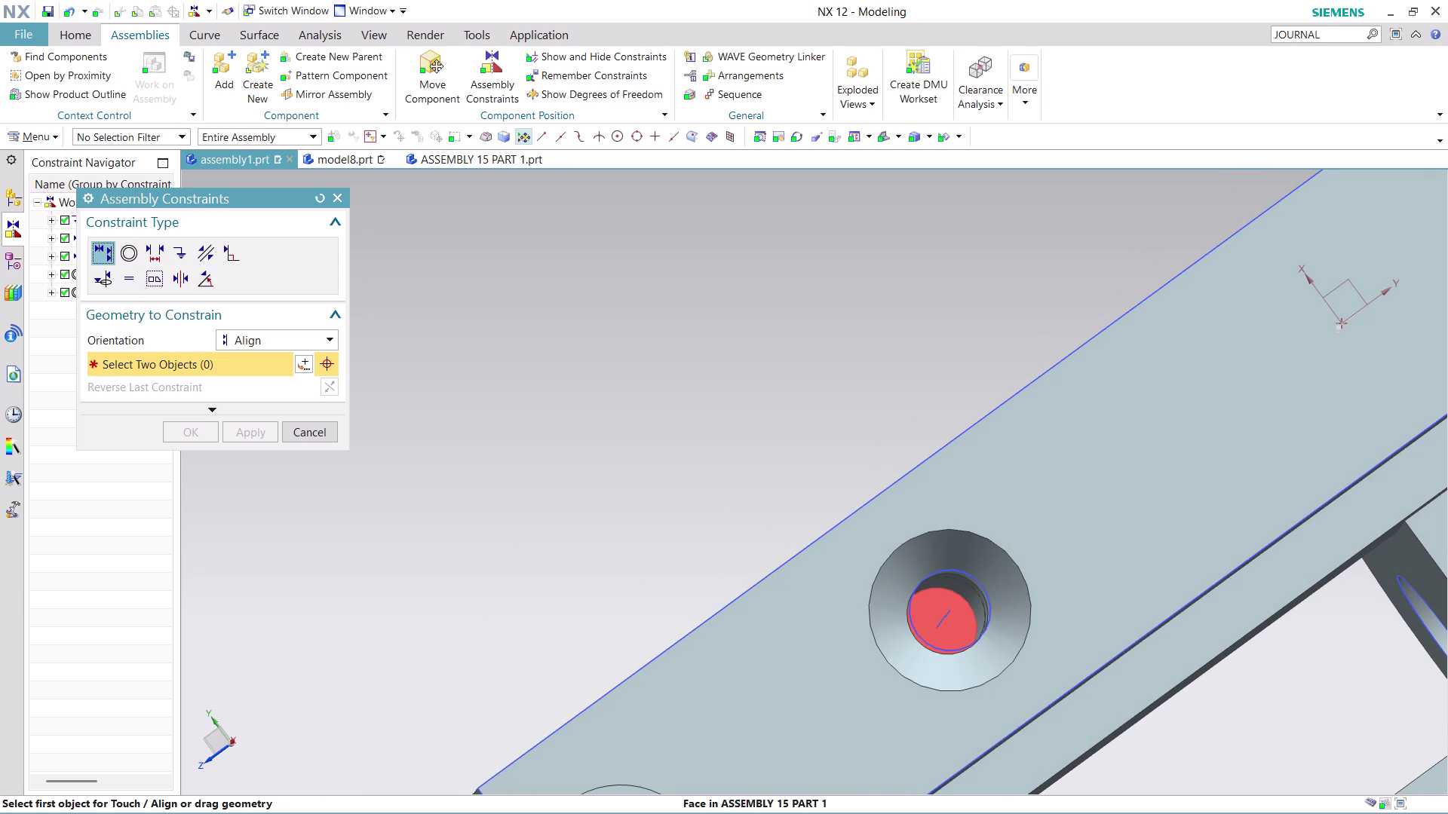
click(951, 622)
scroll(down, 3)
middle_drag(976, 654, 966, 591)
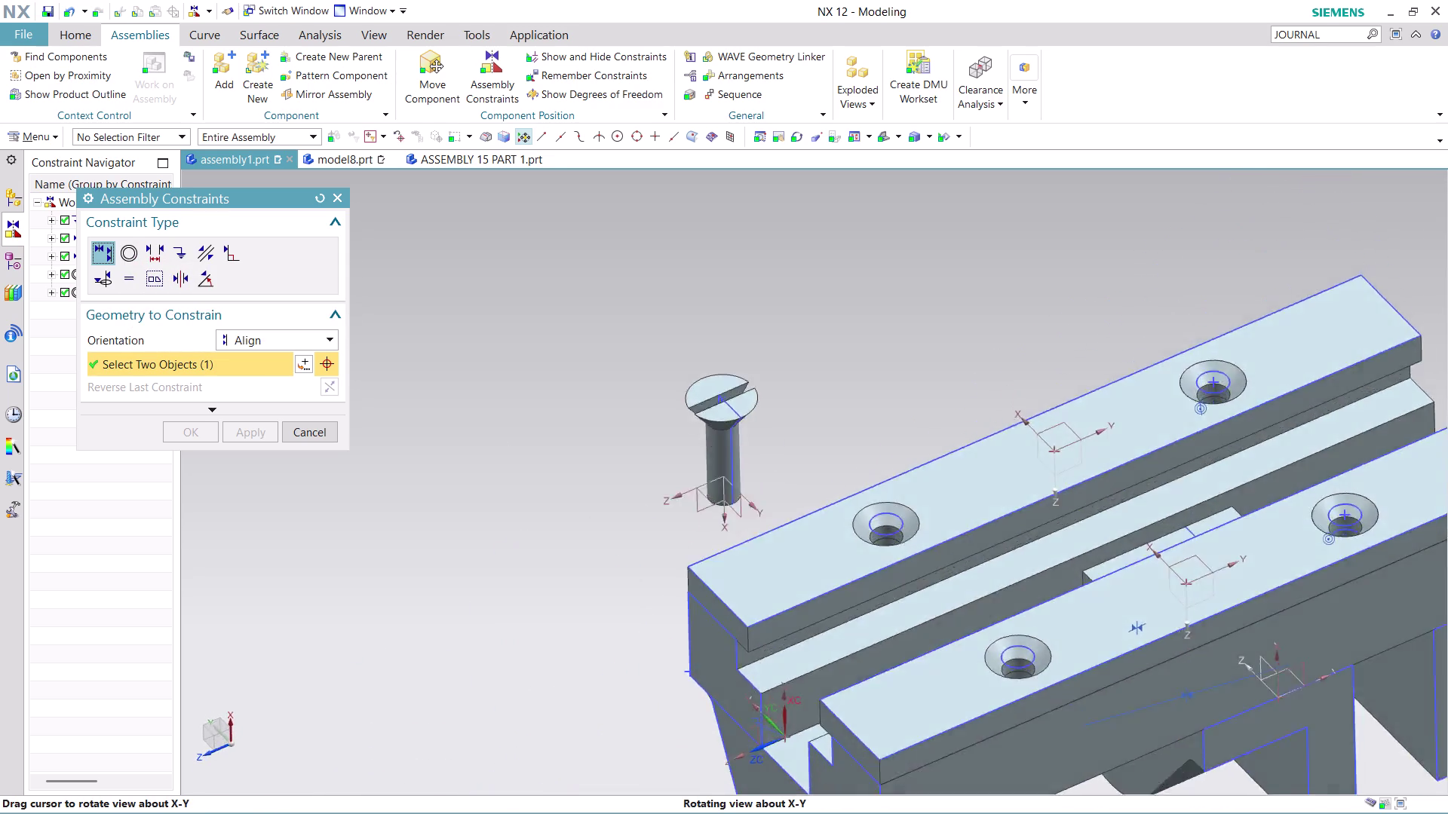
middle_drag(966, 591, 908, 543)
click(756, 444)
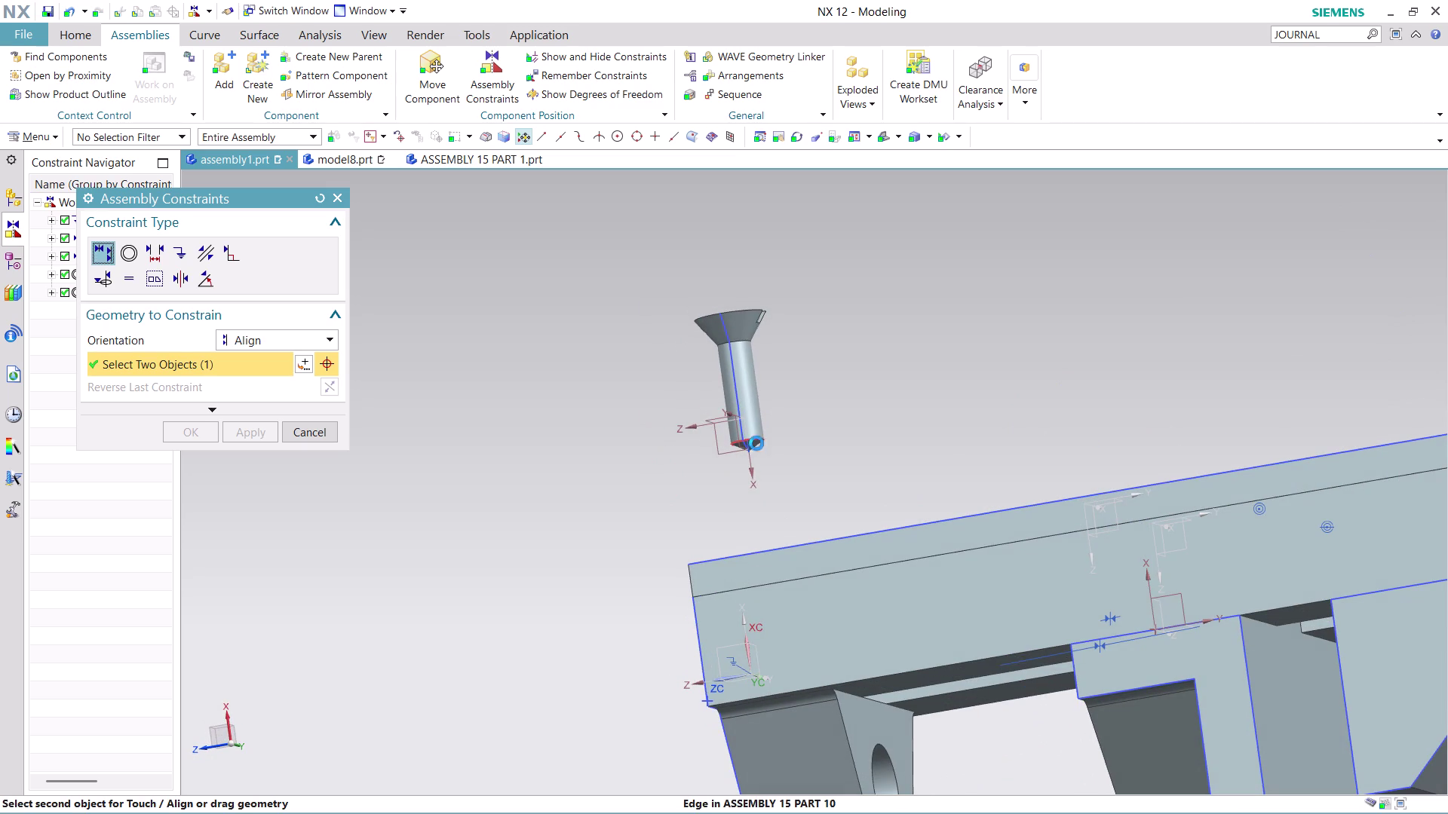
Use QuickPick to align the shaft's cylindrical face with the hole's inner face.
scroll(down, 3)
middle_drag(936, 421, 960, 479)
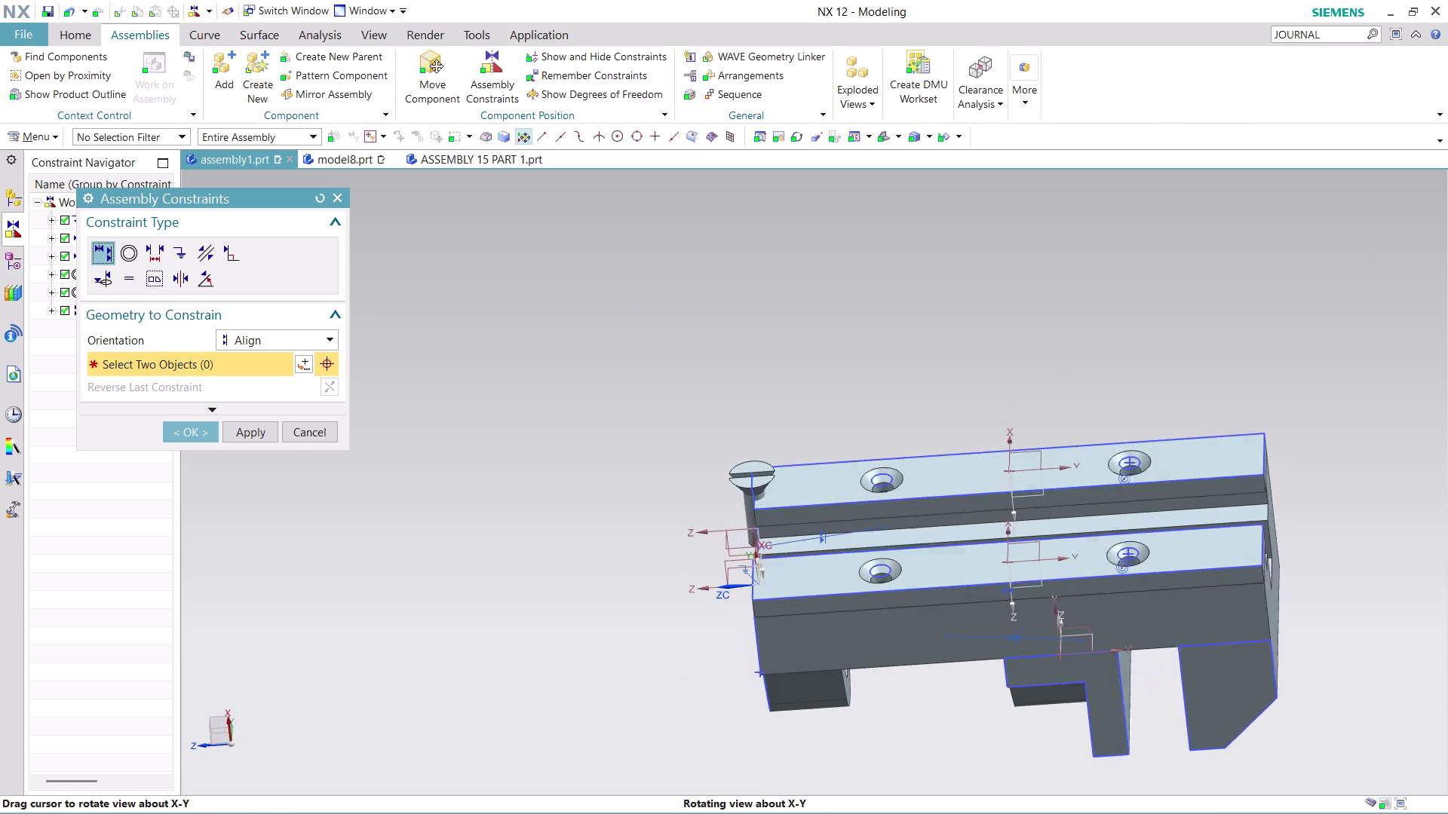
middle_drag(960, 479, 960, 479)
scroll(up, 3)
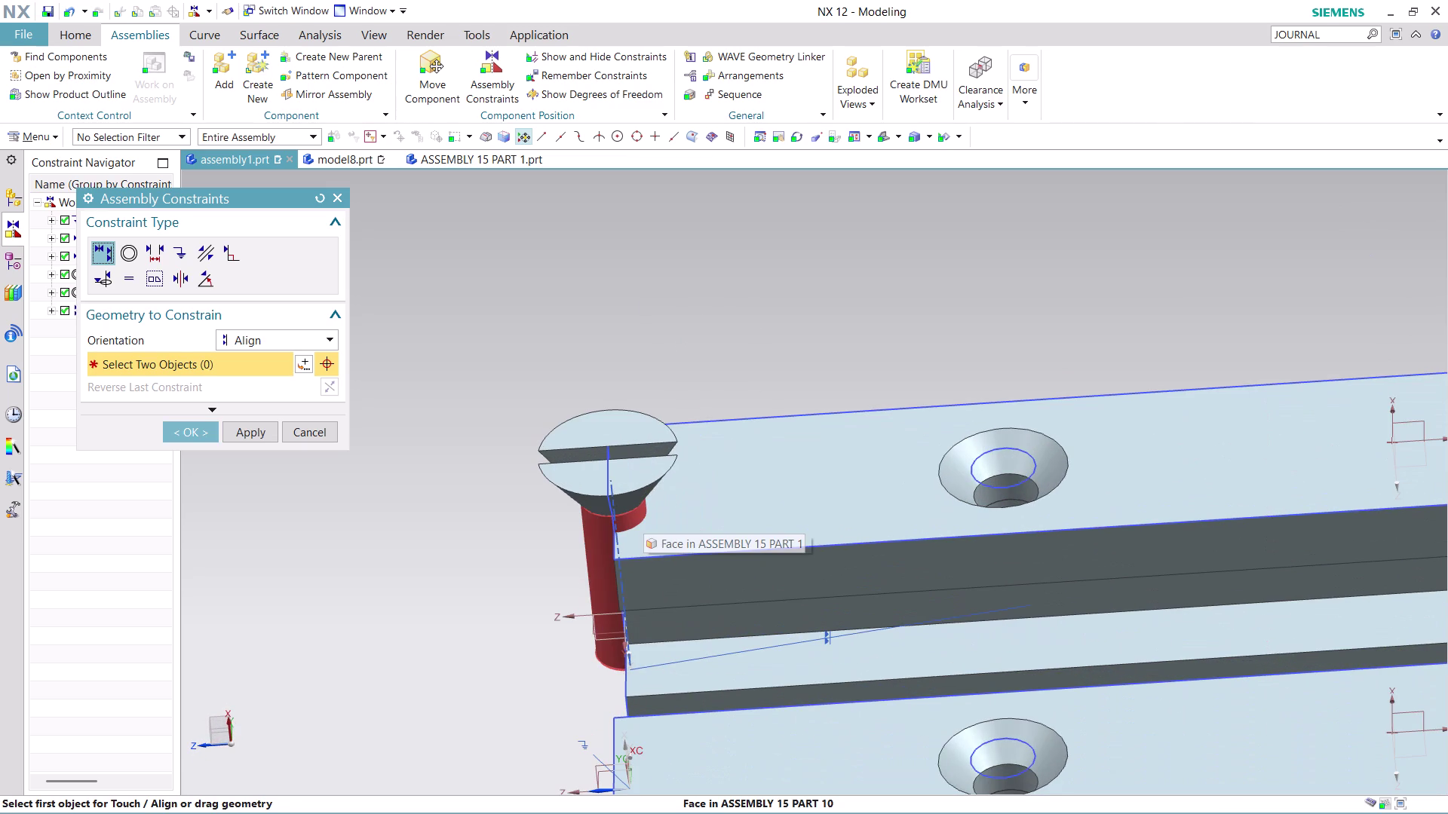
click(644, 514)
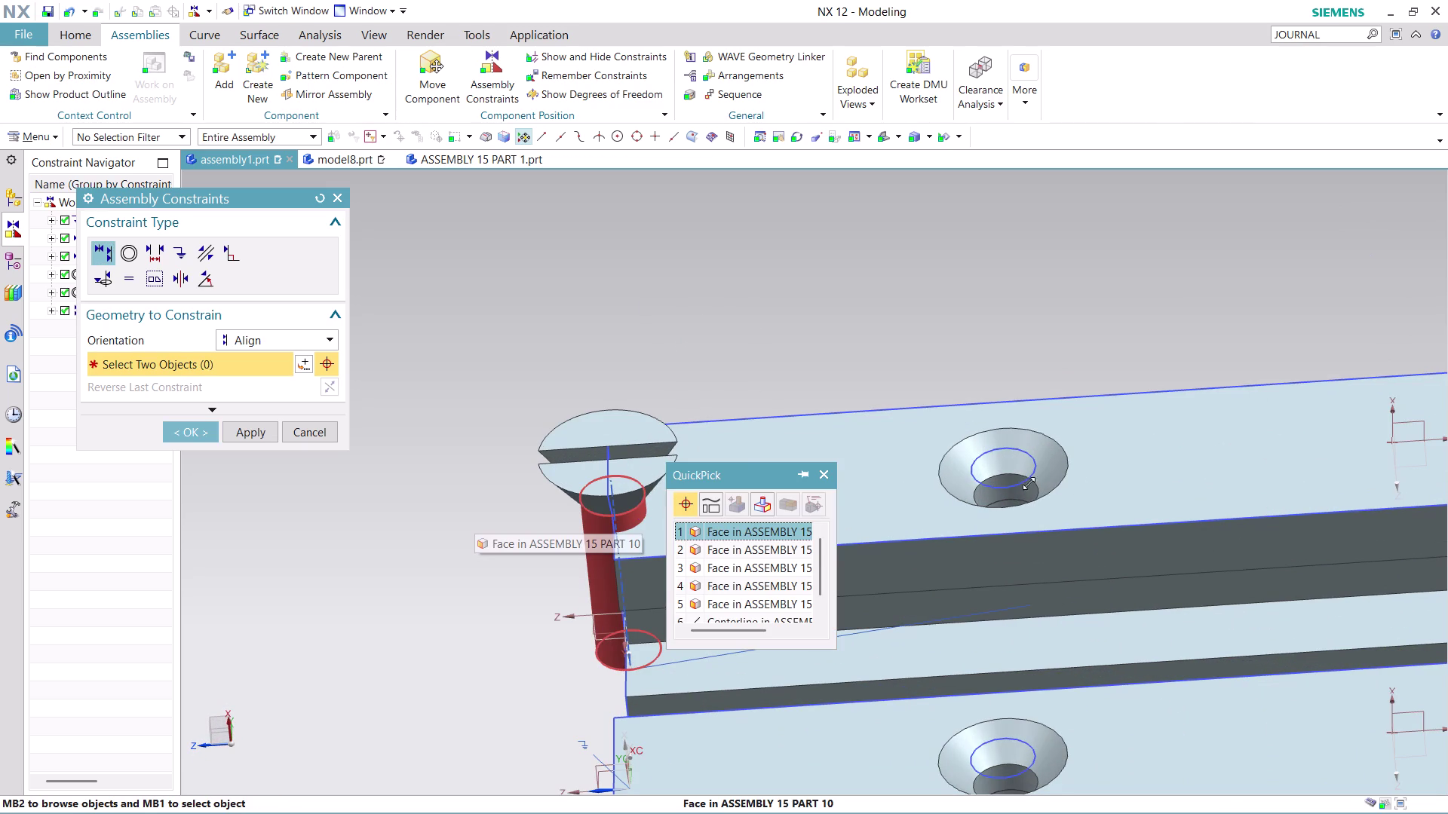
click(745, 530)
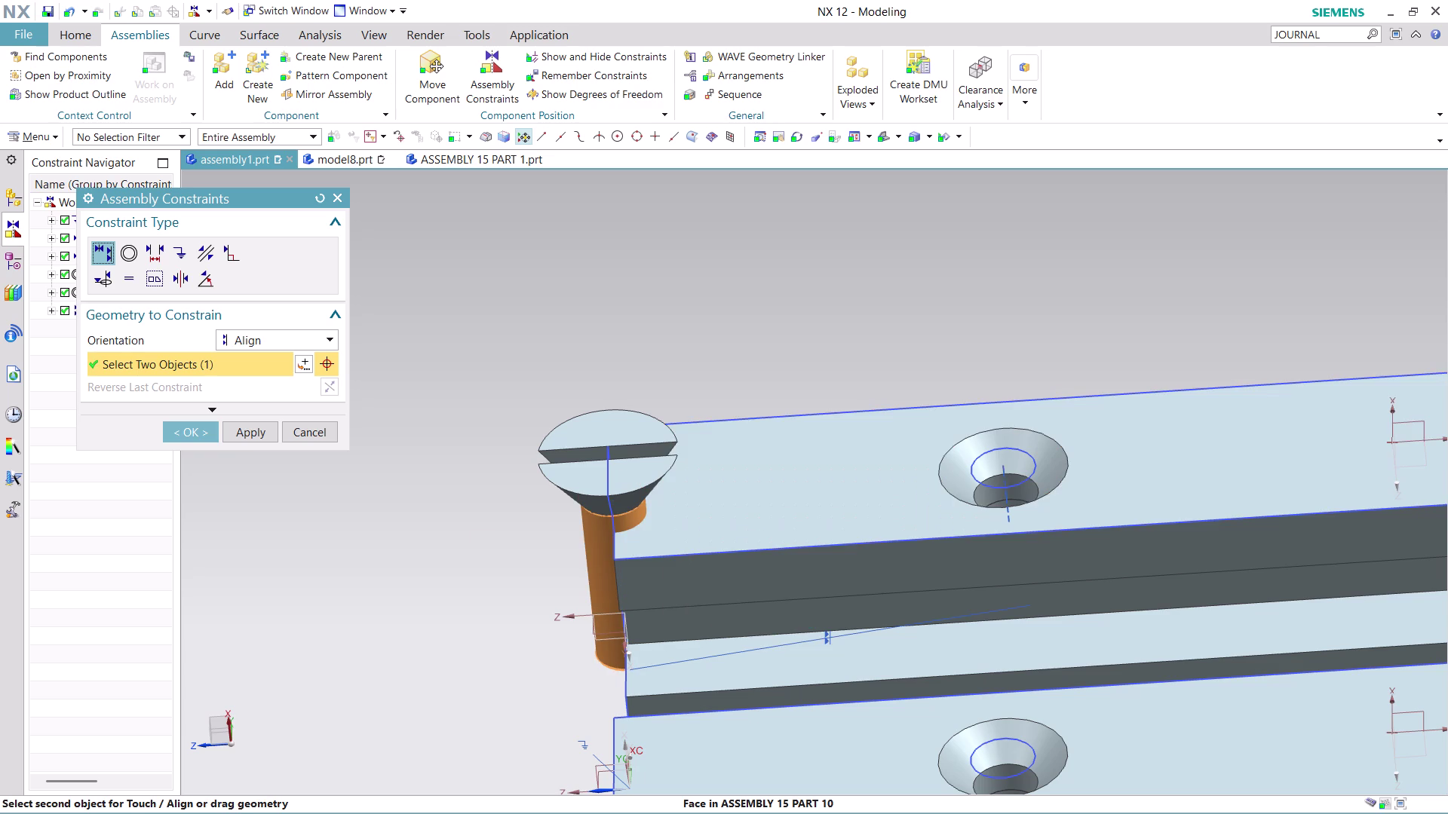
scroll(up, 3)
scroll(up, 3)
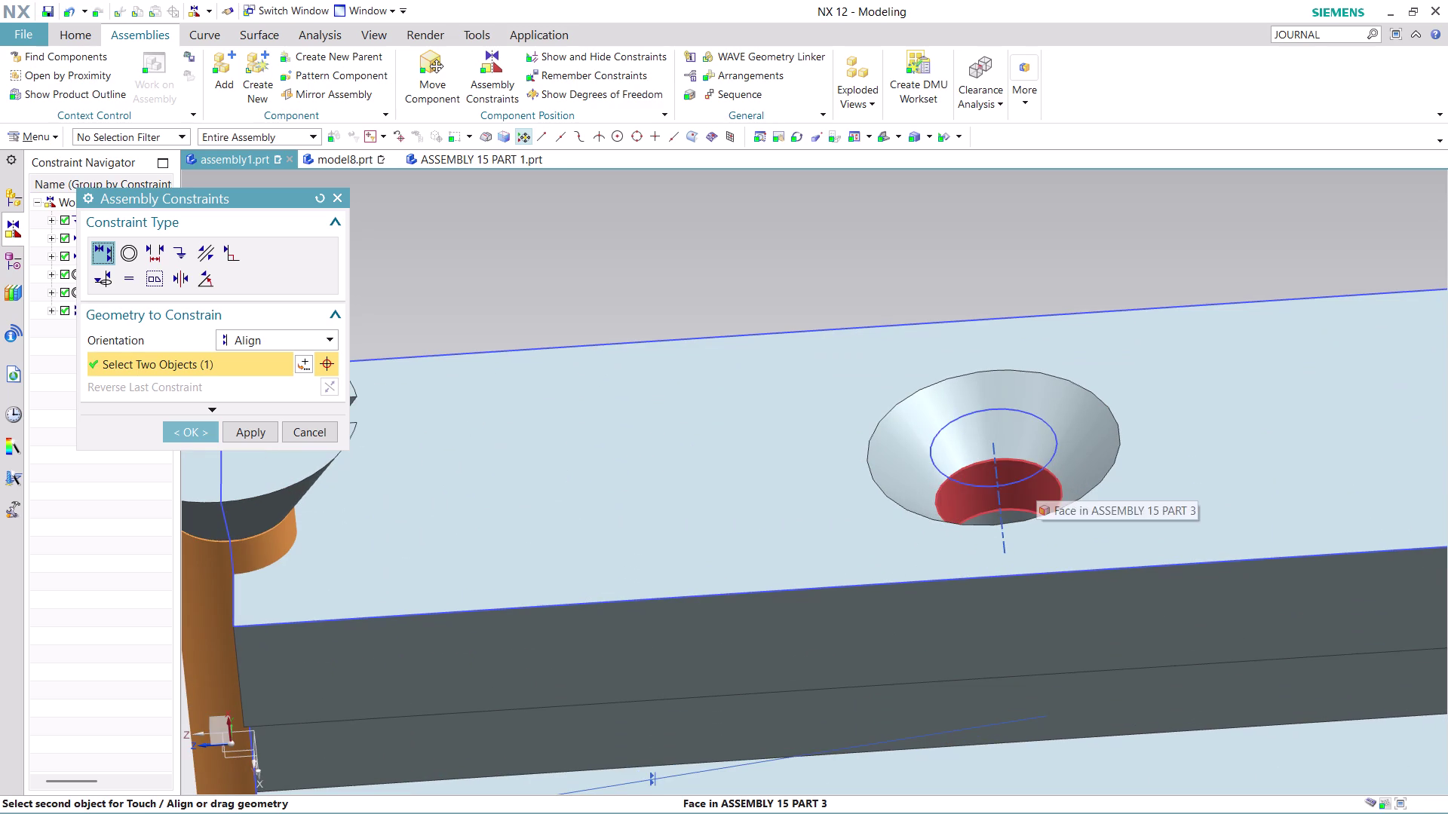
click(1036, 481)
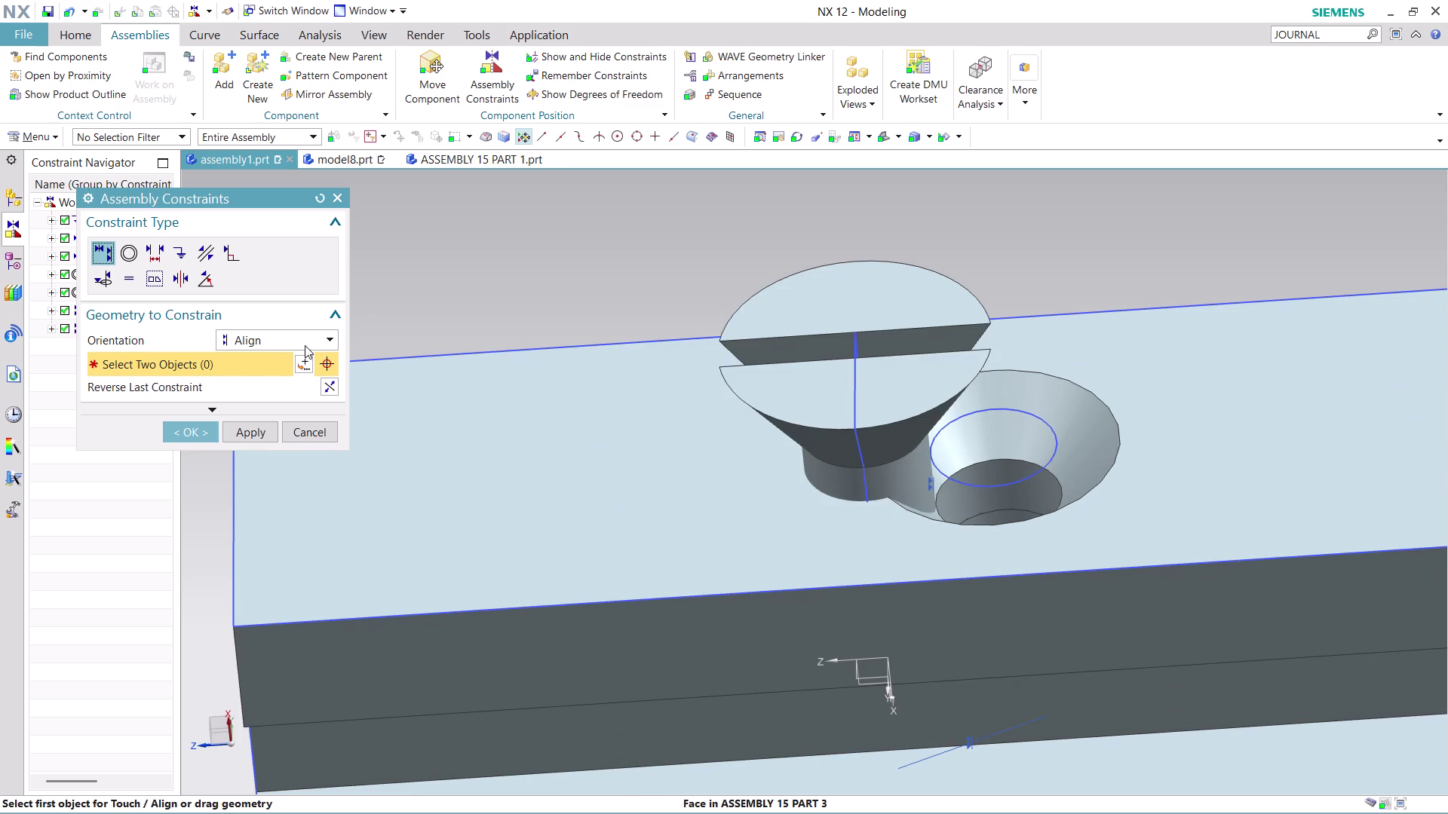
Touch the shaft head's conical underside to the countersink, then undo twice.
click(325, 334)
click(282, 375)
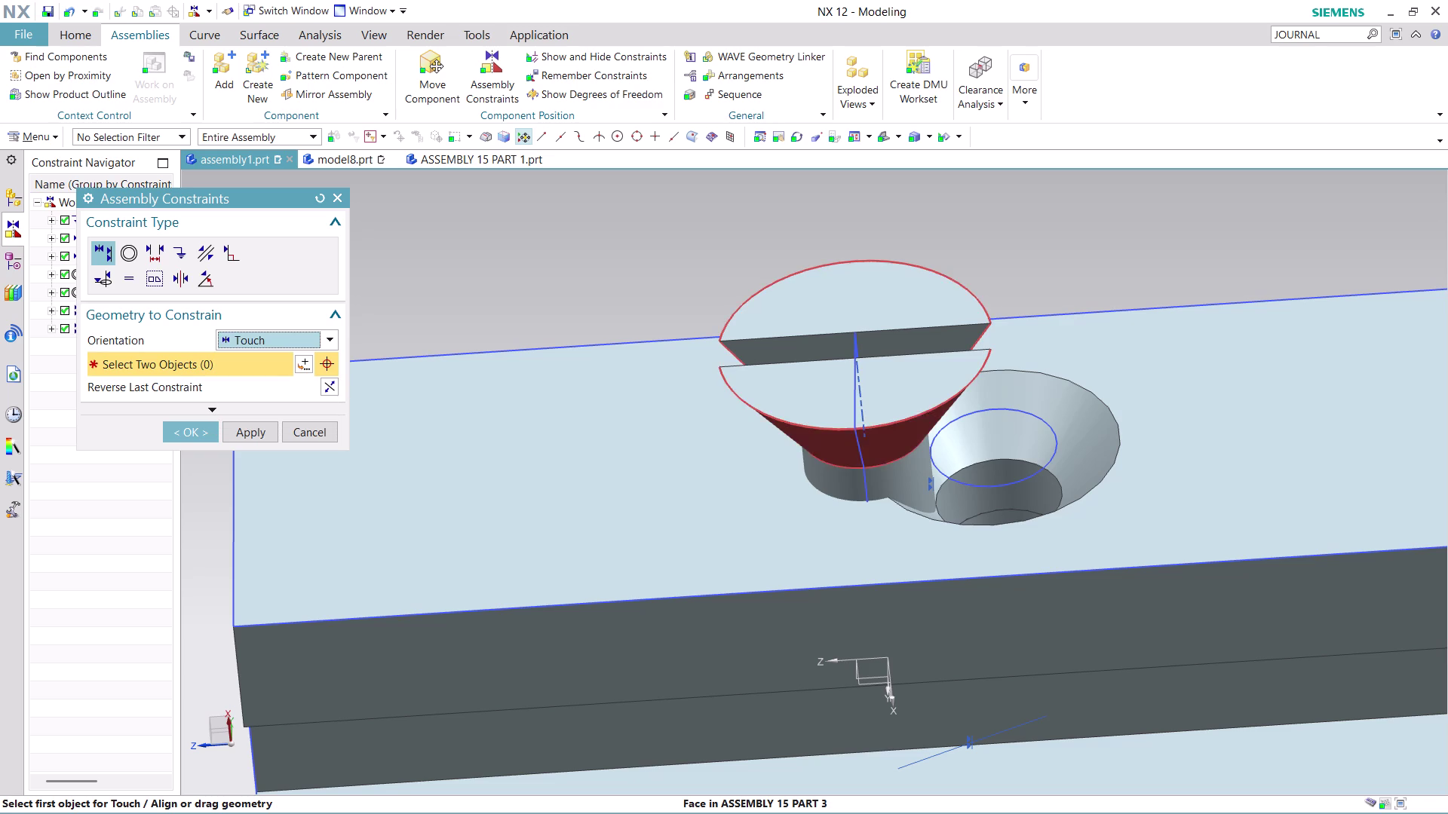
click(919, 476)
click(1041, 483)
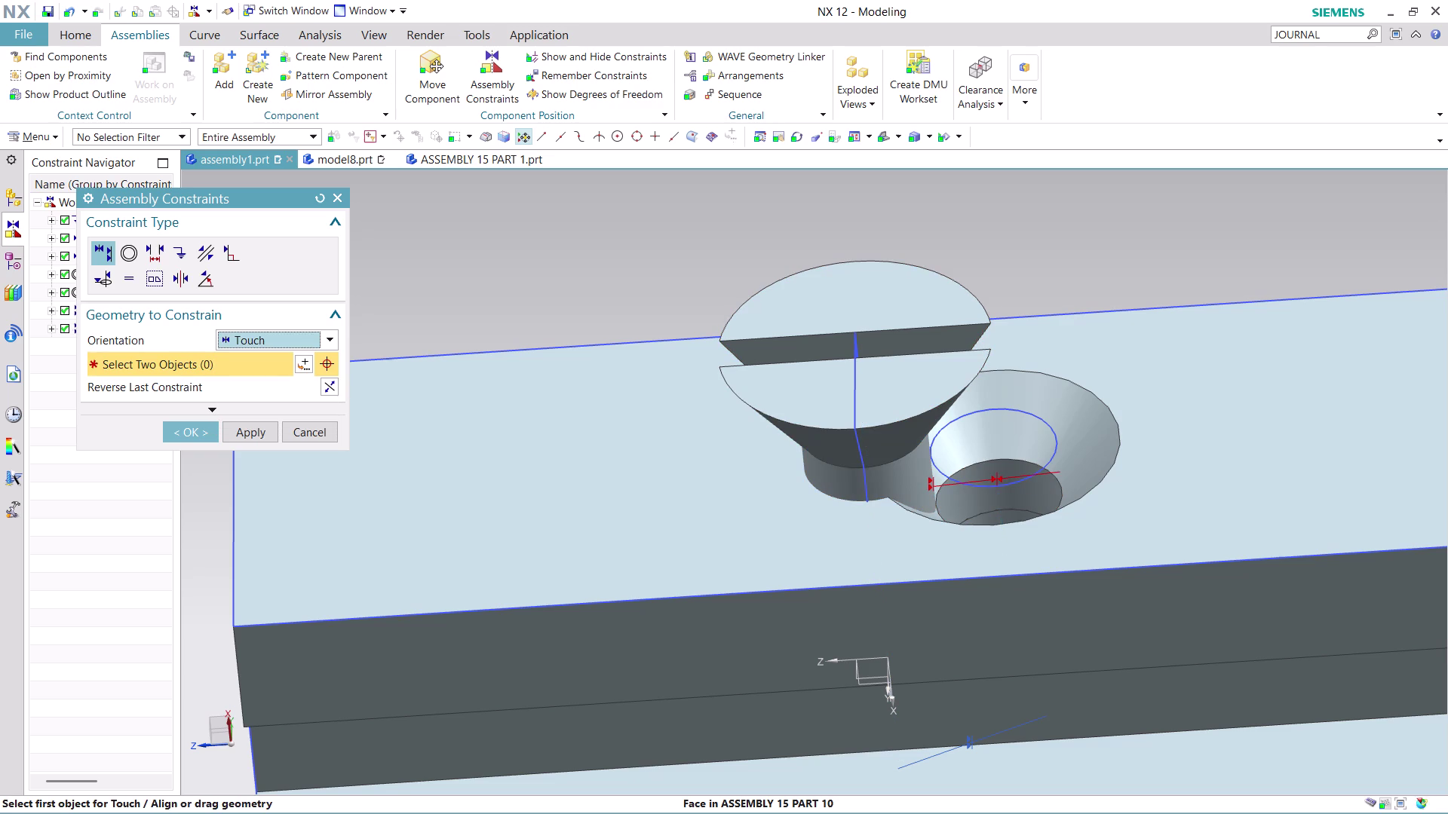
key(ctrl+z)
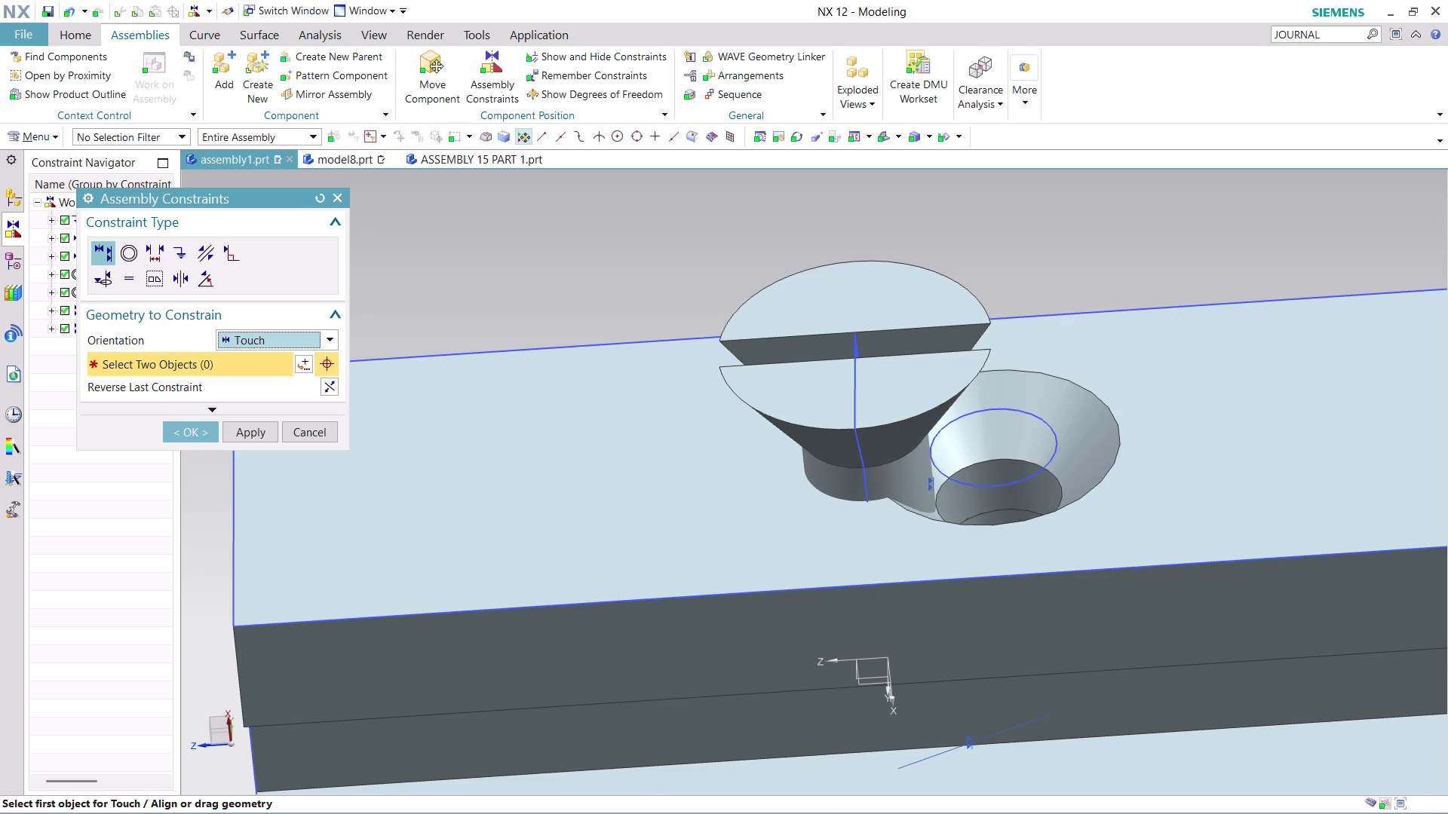
key(ctrl+z)
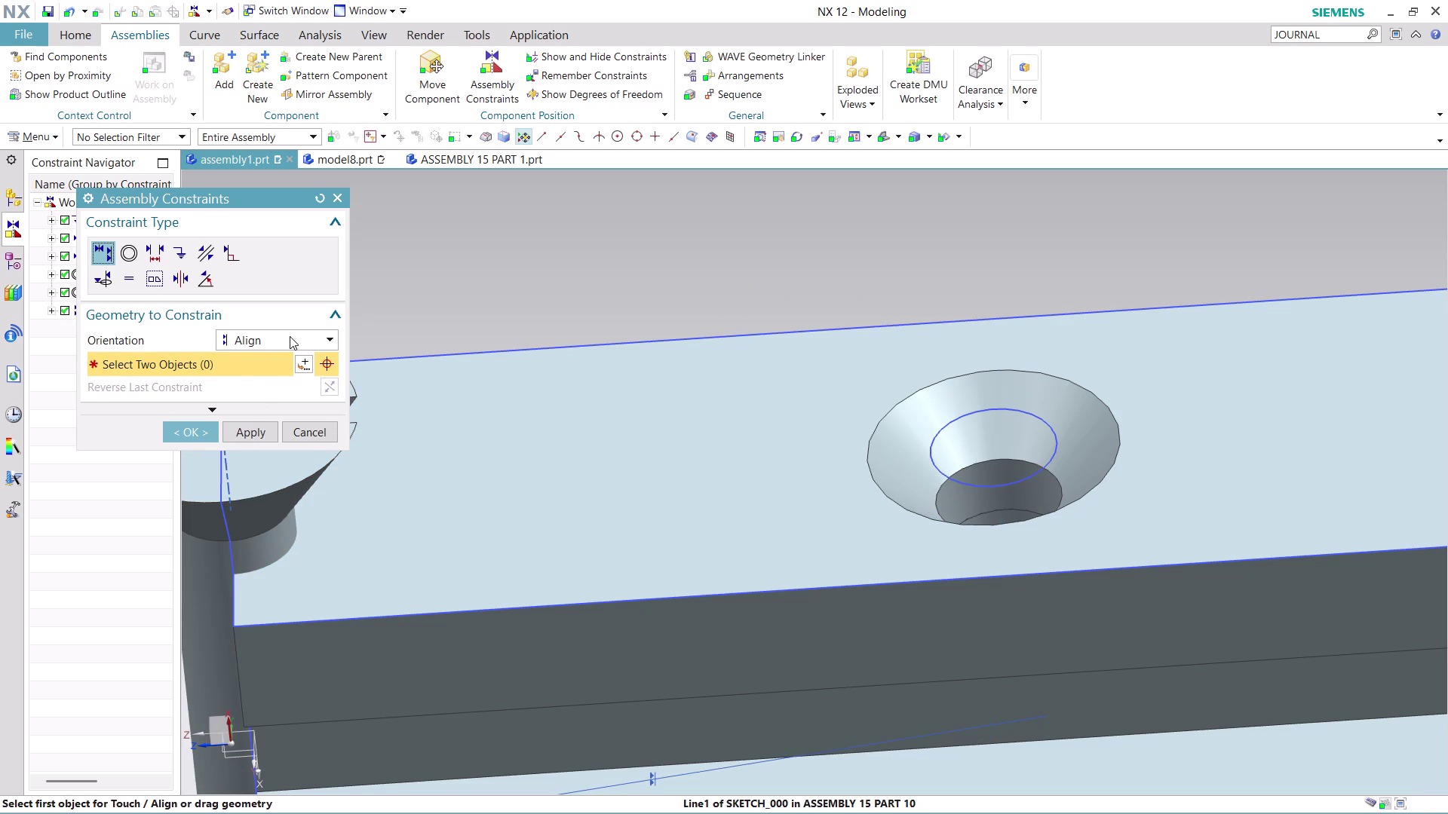
Touch the shaft's cylindrical face to the hole face.
click(289, 336)
click(279, 378)
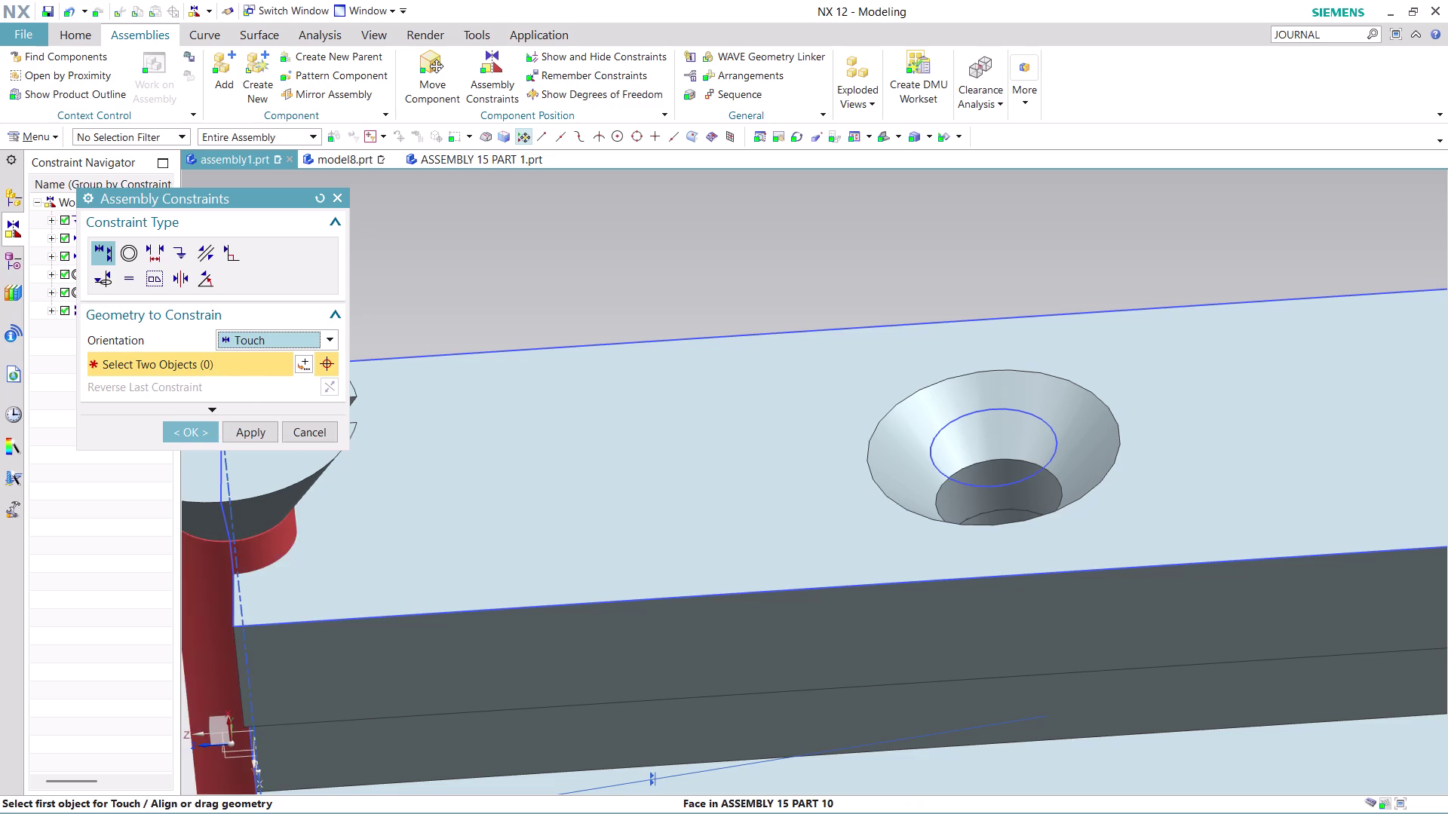
click(289, 531)
click(1001, 493)
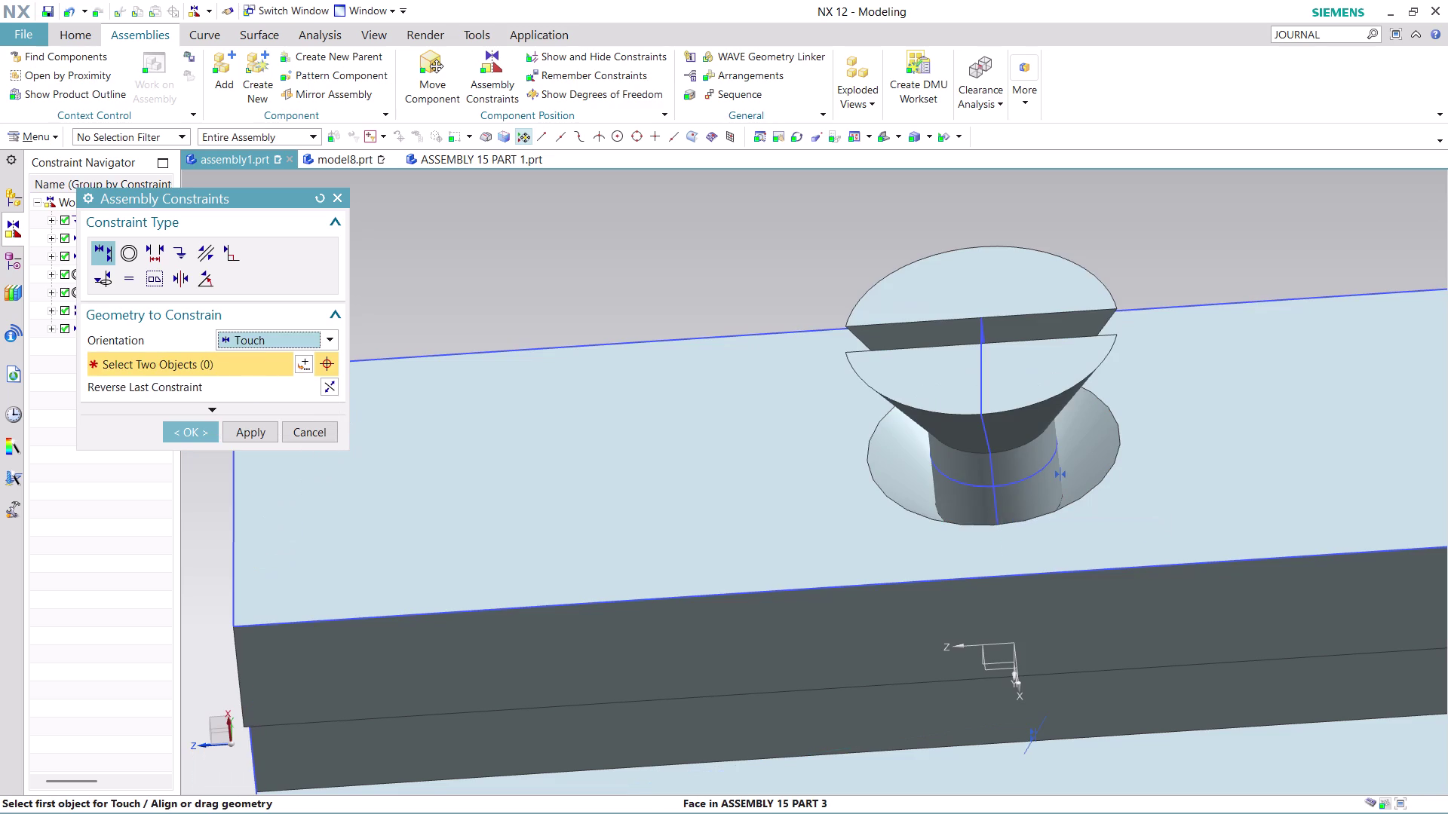
scroll(down, 3)
middle_drag(1112, 374, 1098, 329)
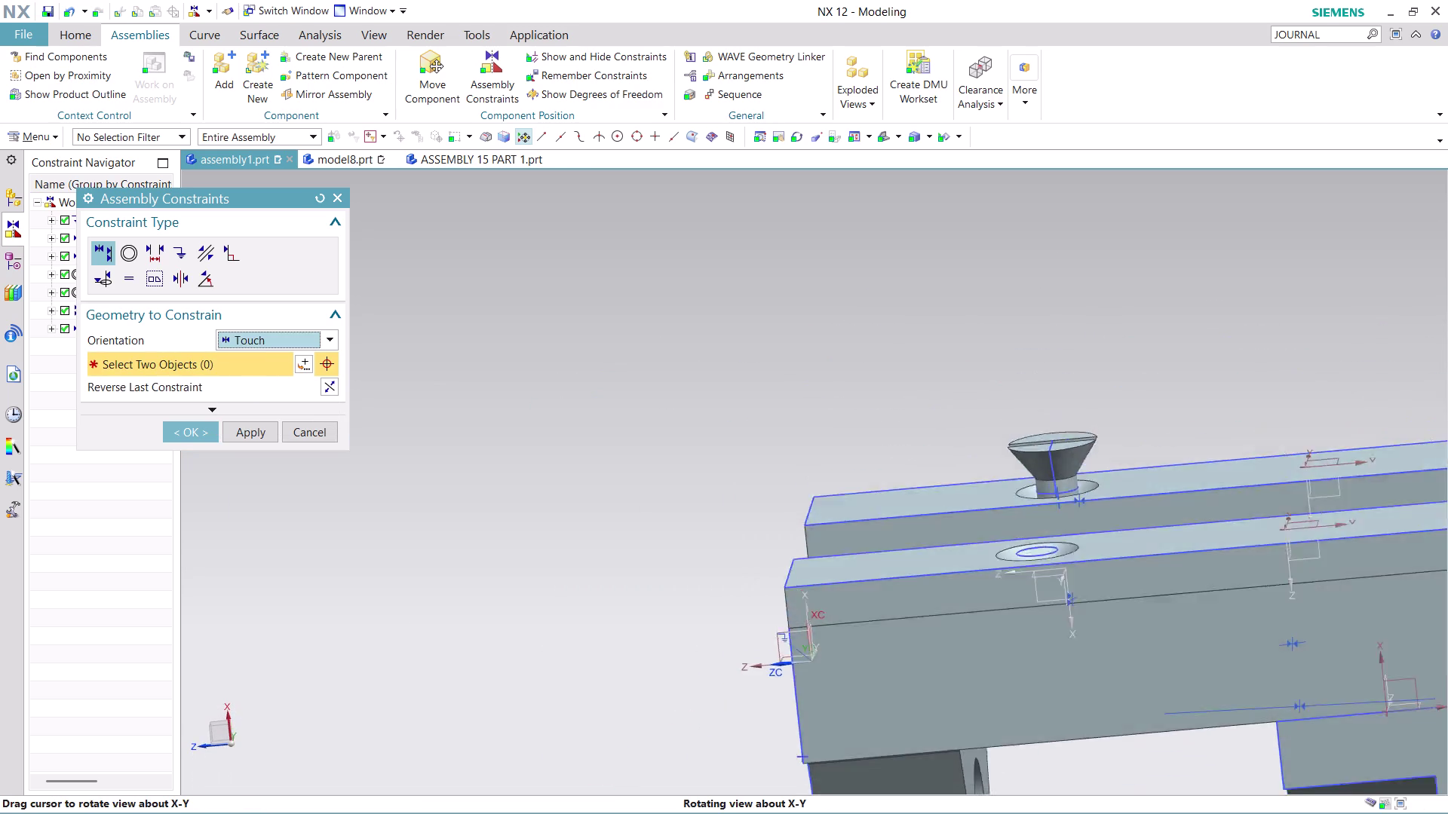
middle_drag(1098, 329, 1099, 346)
scroll(up, 3)
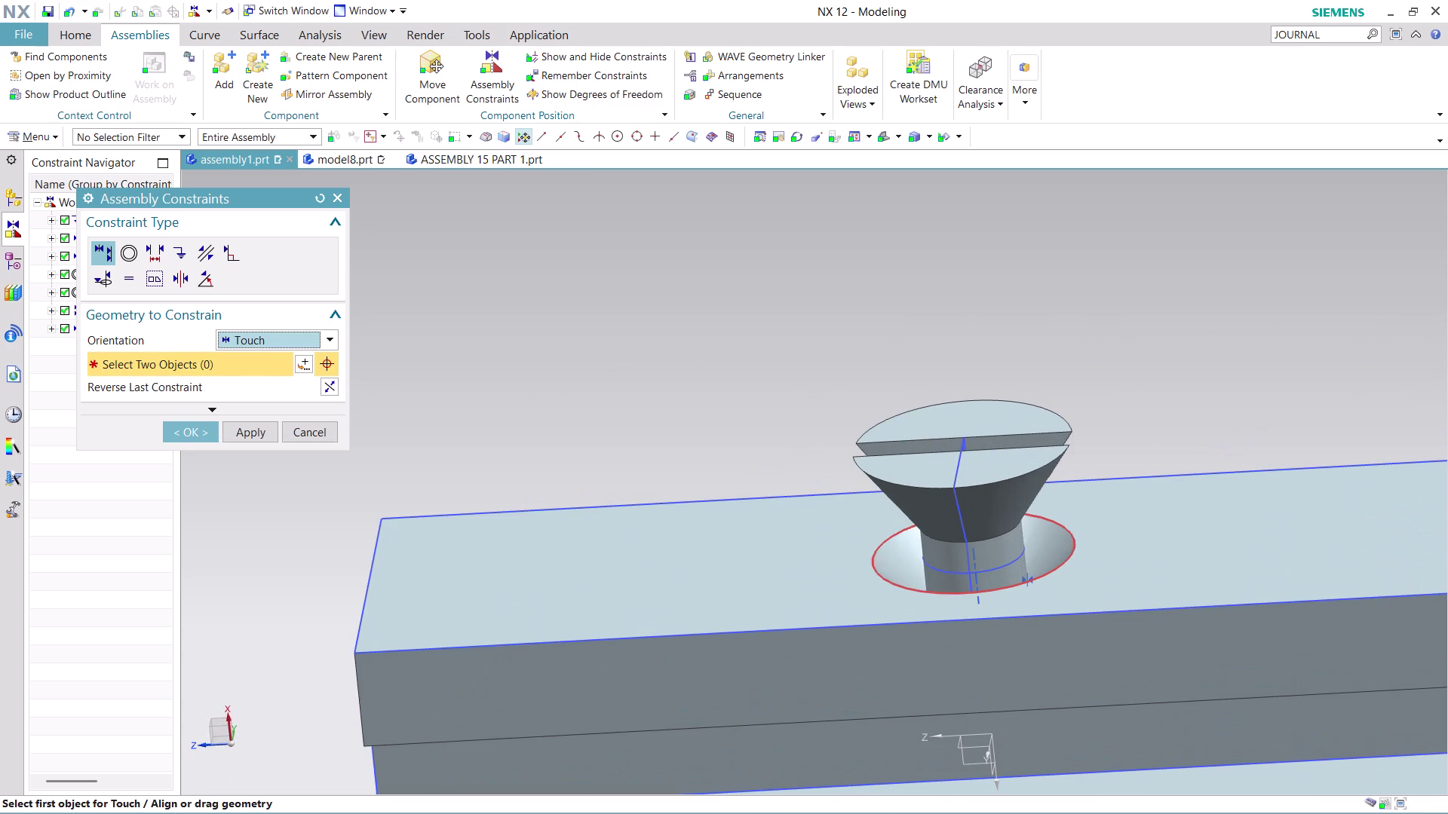
Touch the shaft head to the support face, then undo both constraints.
click(1020, 506)
middle_drag(1138, 405, 1142, 446)
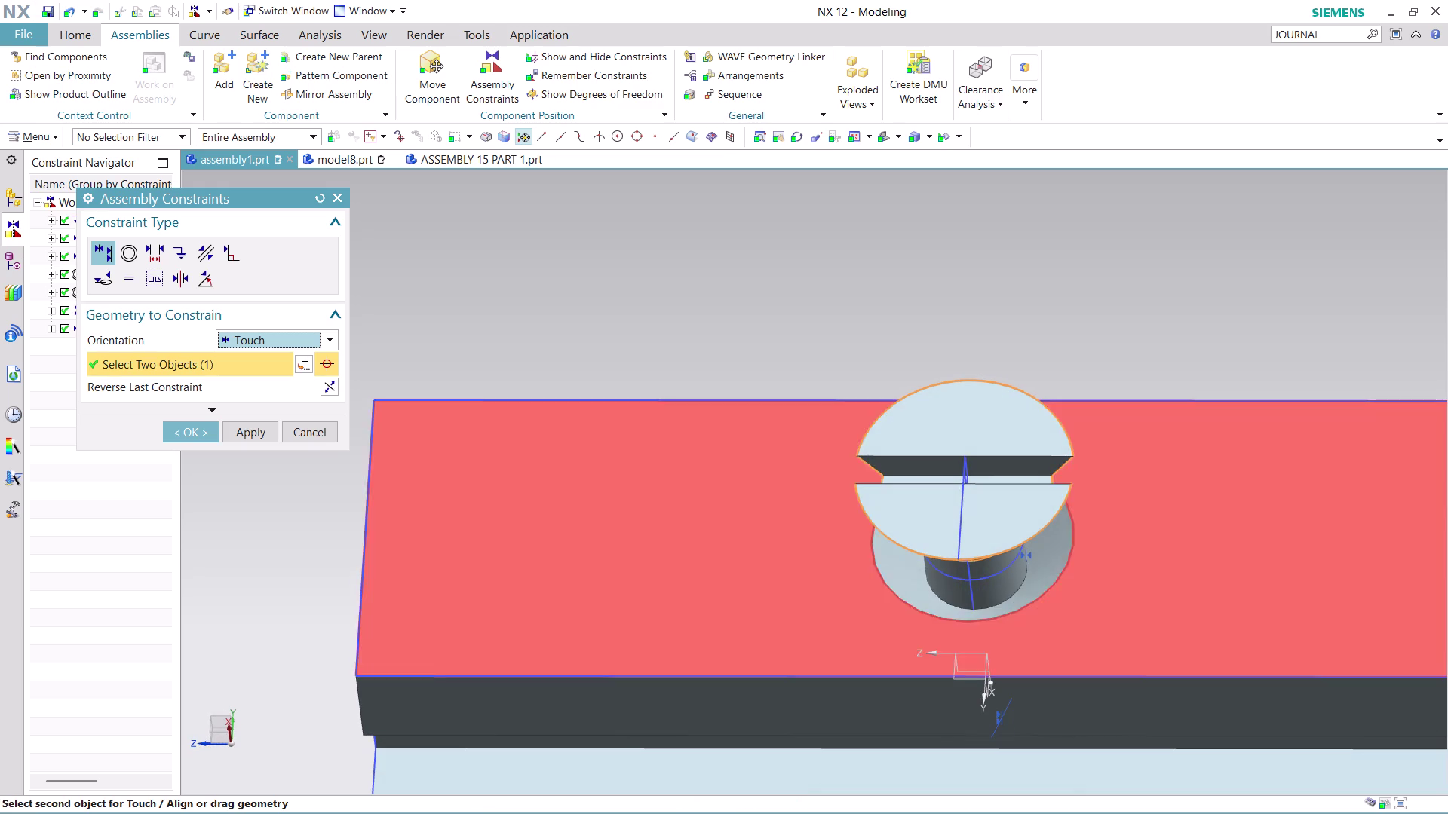
click(1033, 567)
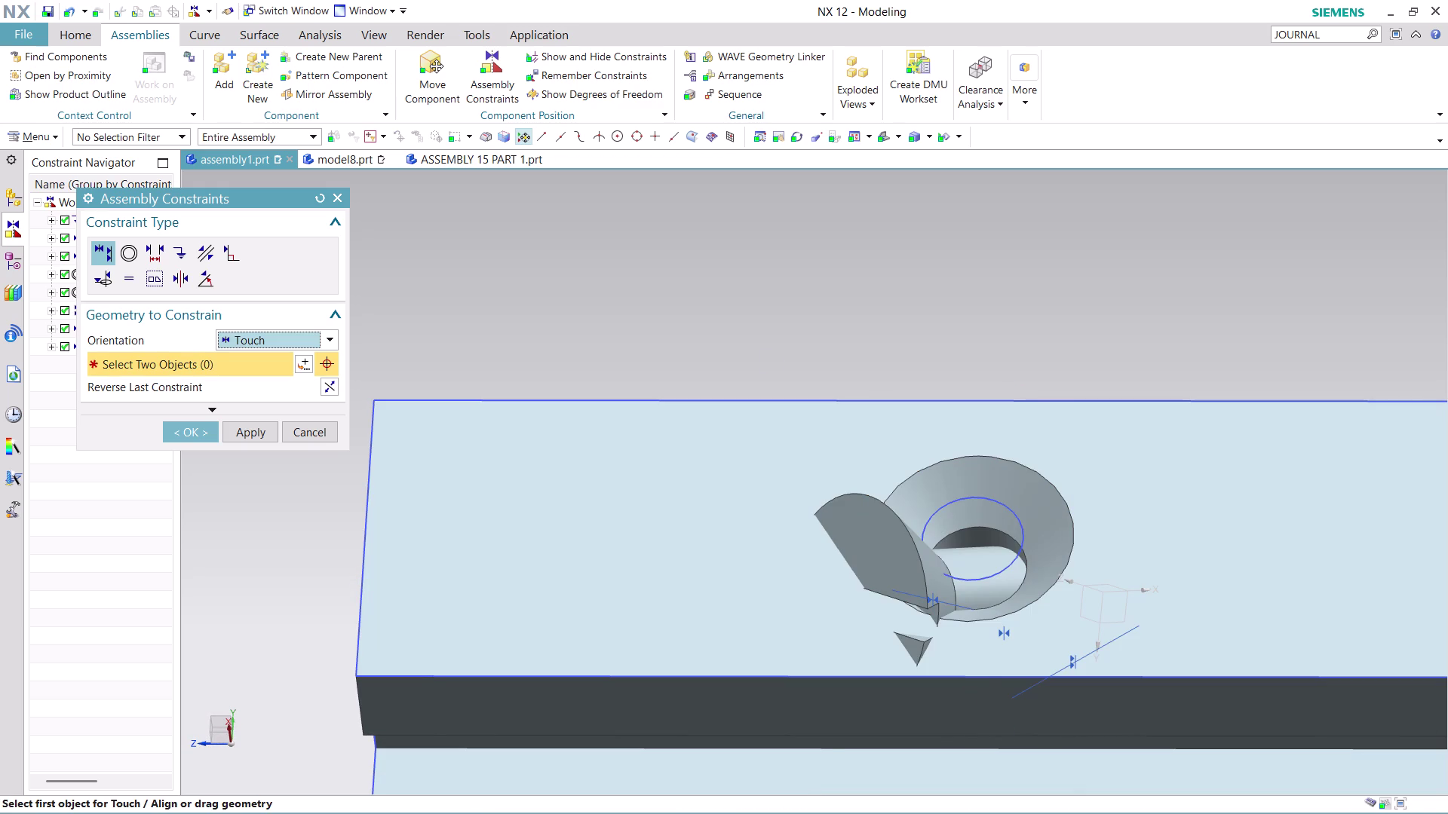
key(ctrl+z)
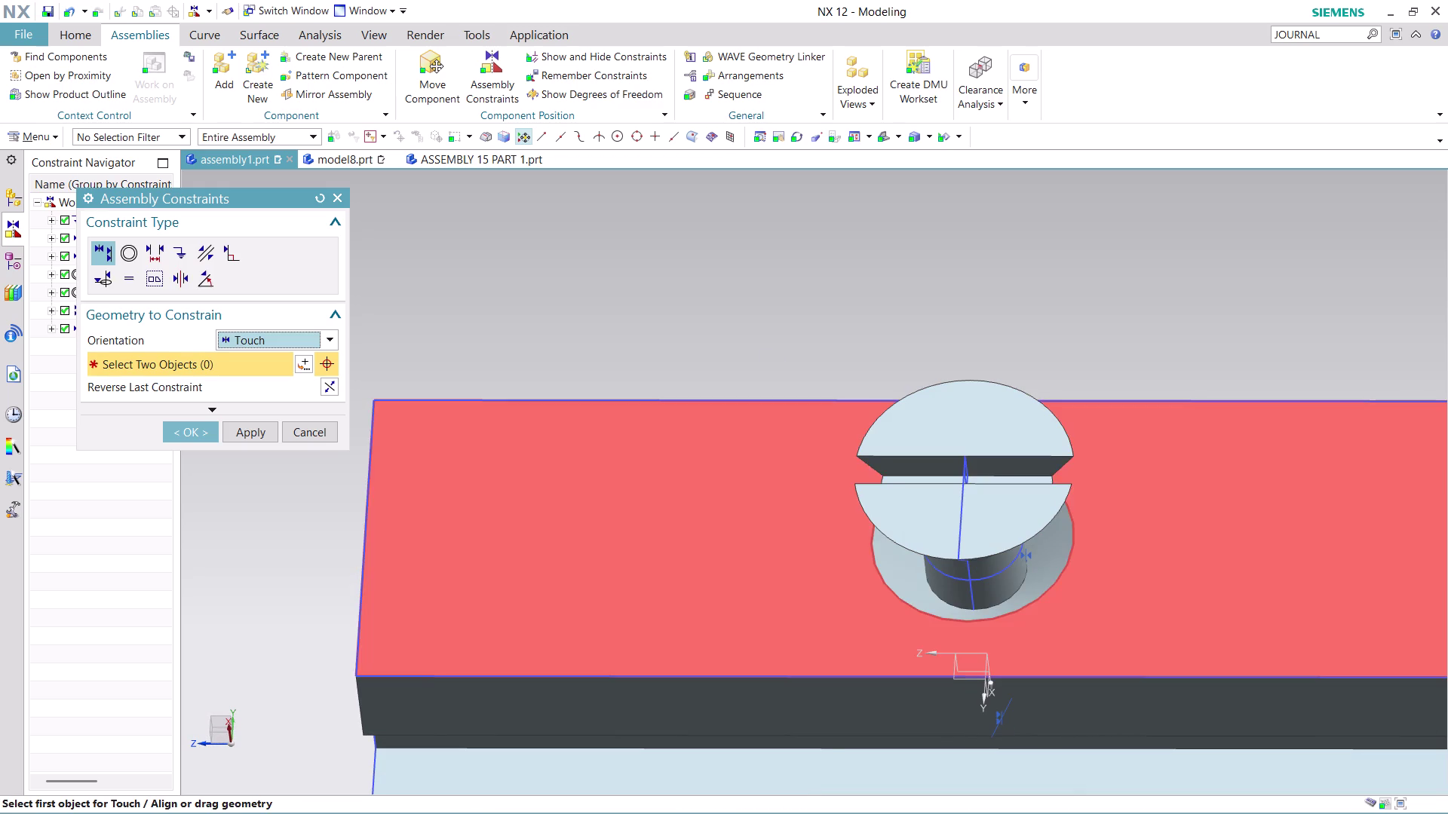
scroll(down, 3)
middle_drag(1169, 409, 1169, 330)
scroll(up, 3)
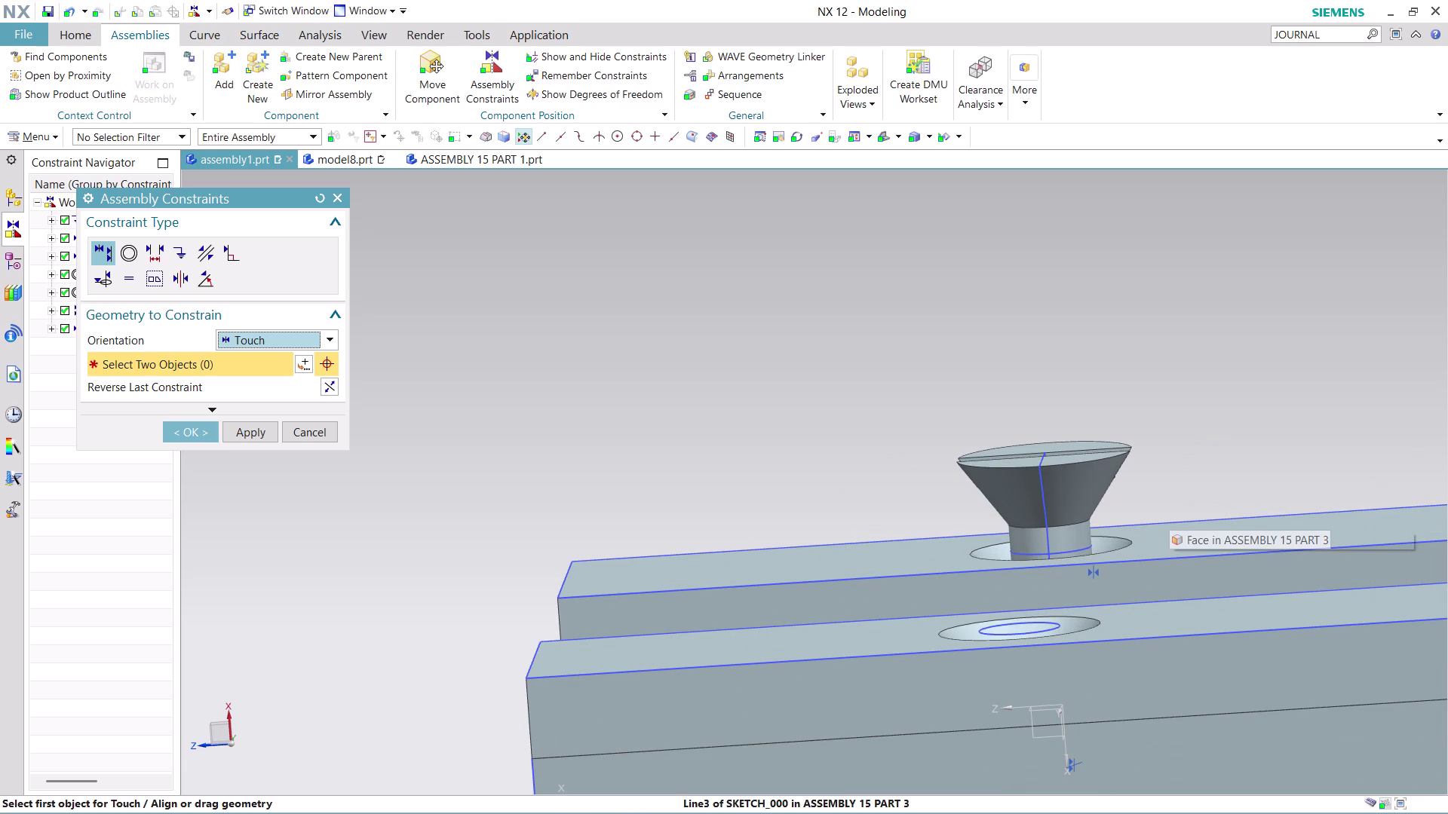
middle_drag(1172, 431, 1183, 456)
key(ctrl+z)
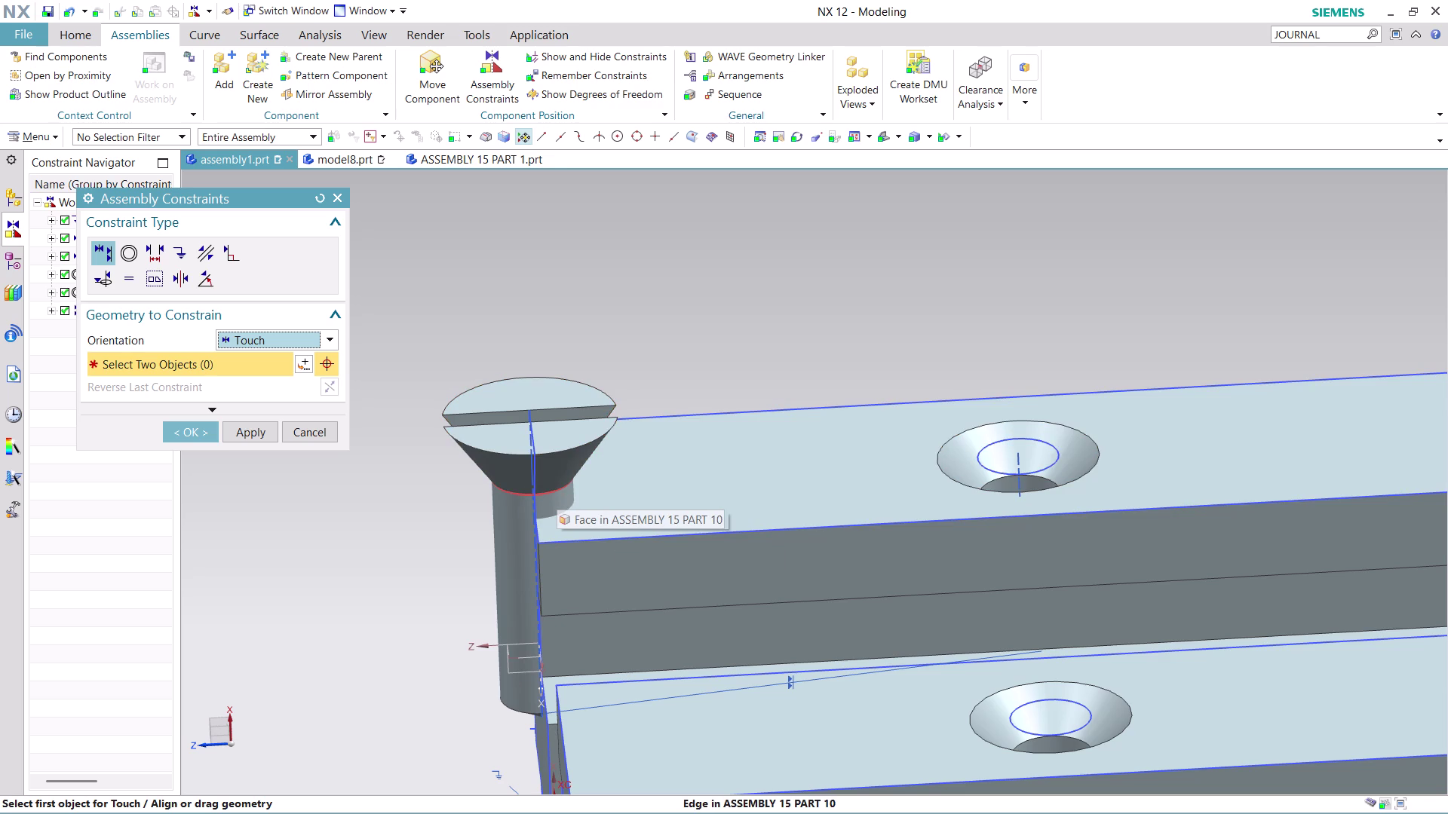
Start a Concentric constraint from the shaft head's circular edge.
click(126, 249)
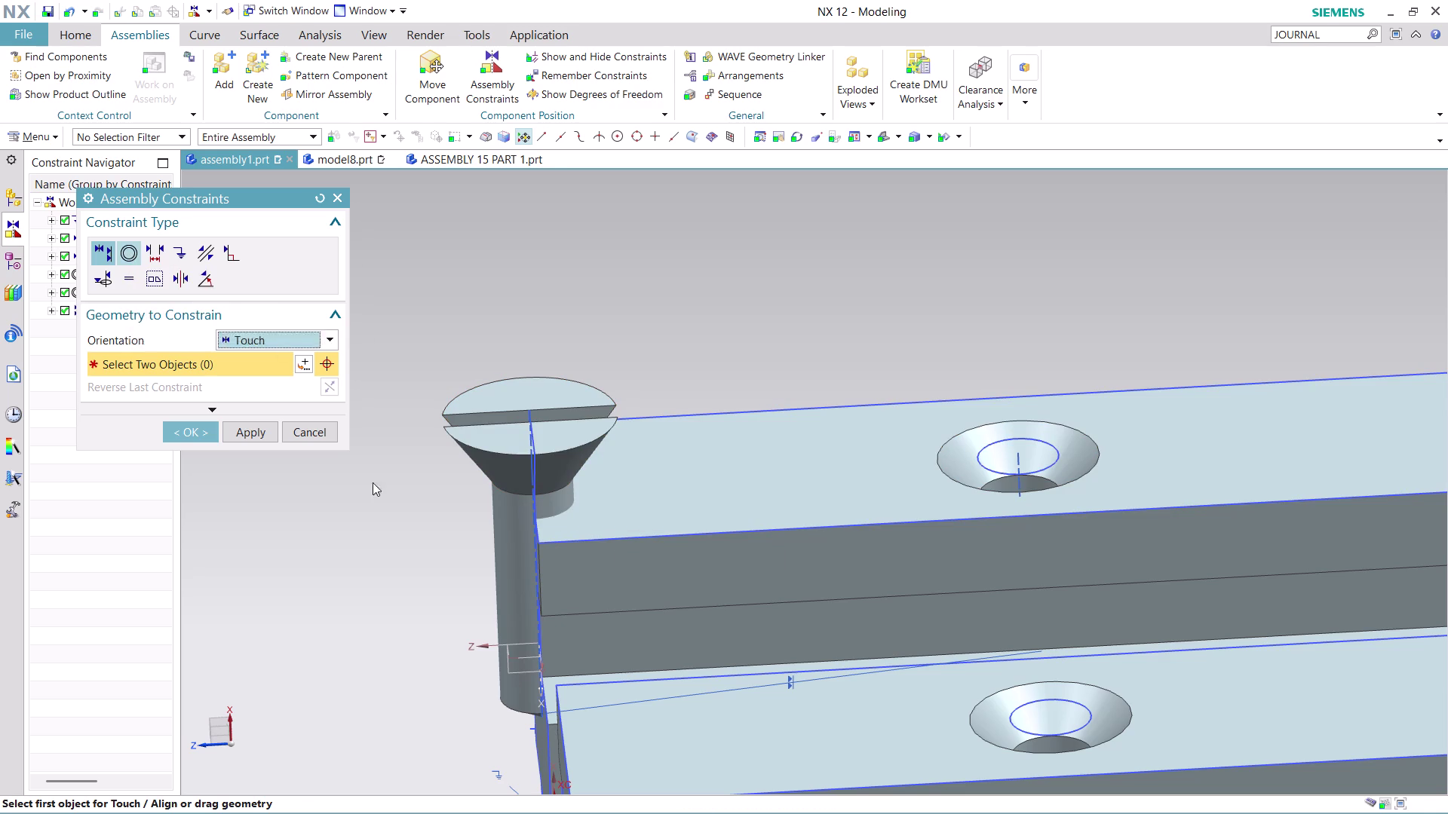
click(565, 489)
middle_drag(948, 313, 953, 326)
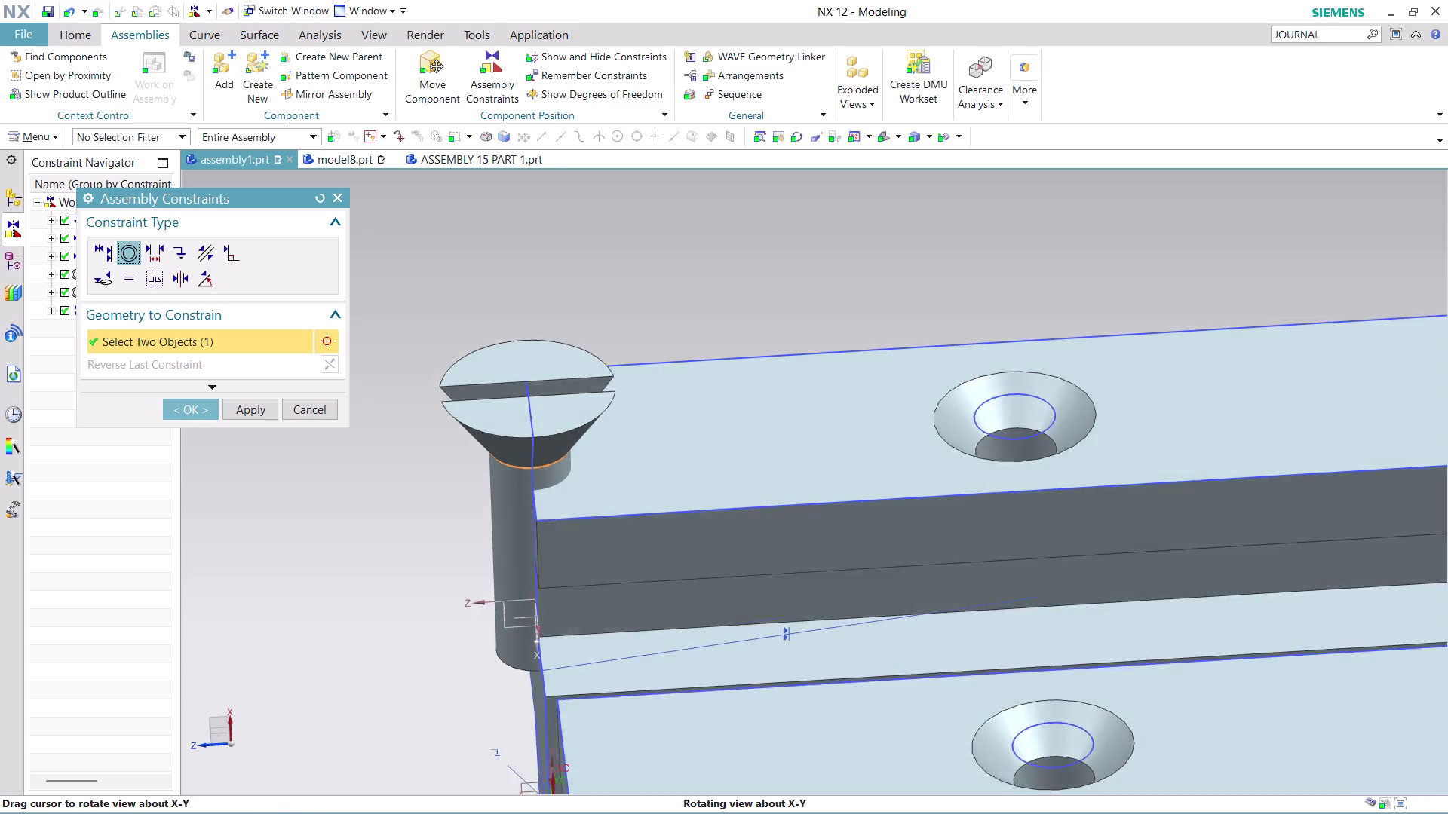
Make the shaft concentric with the support hole edge.
middle_drag(953, 326, 956, 352)
click(994, 303)
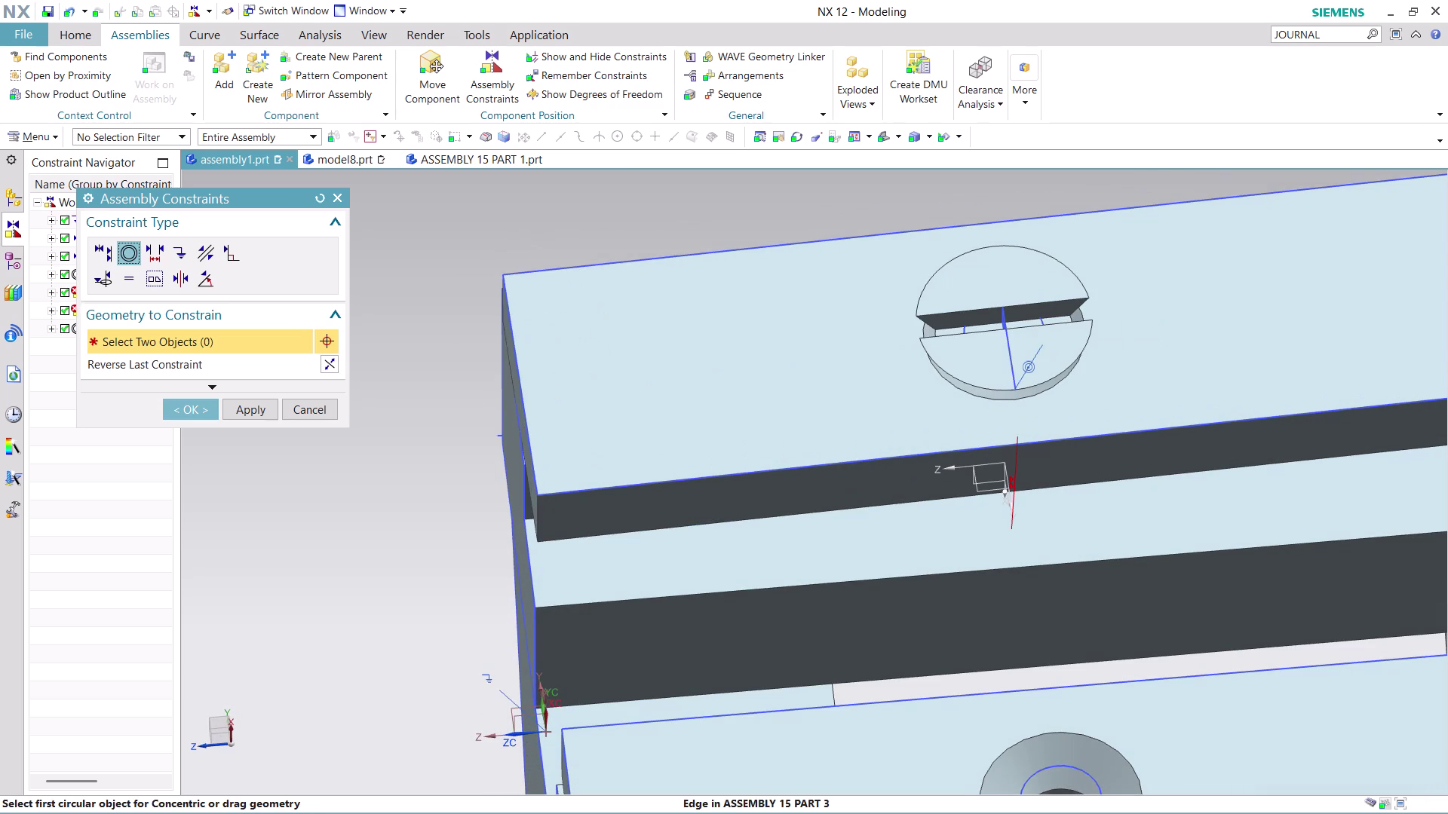
scroll(down, 3)
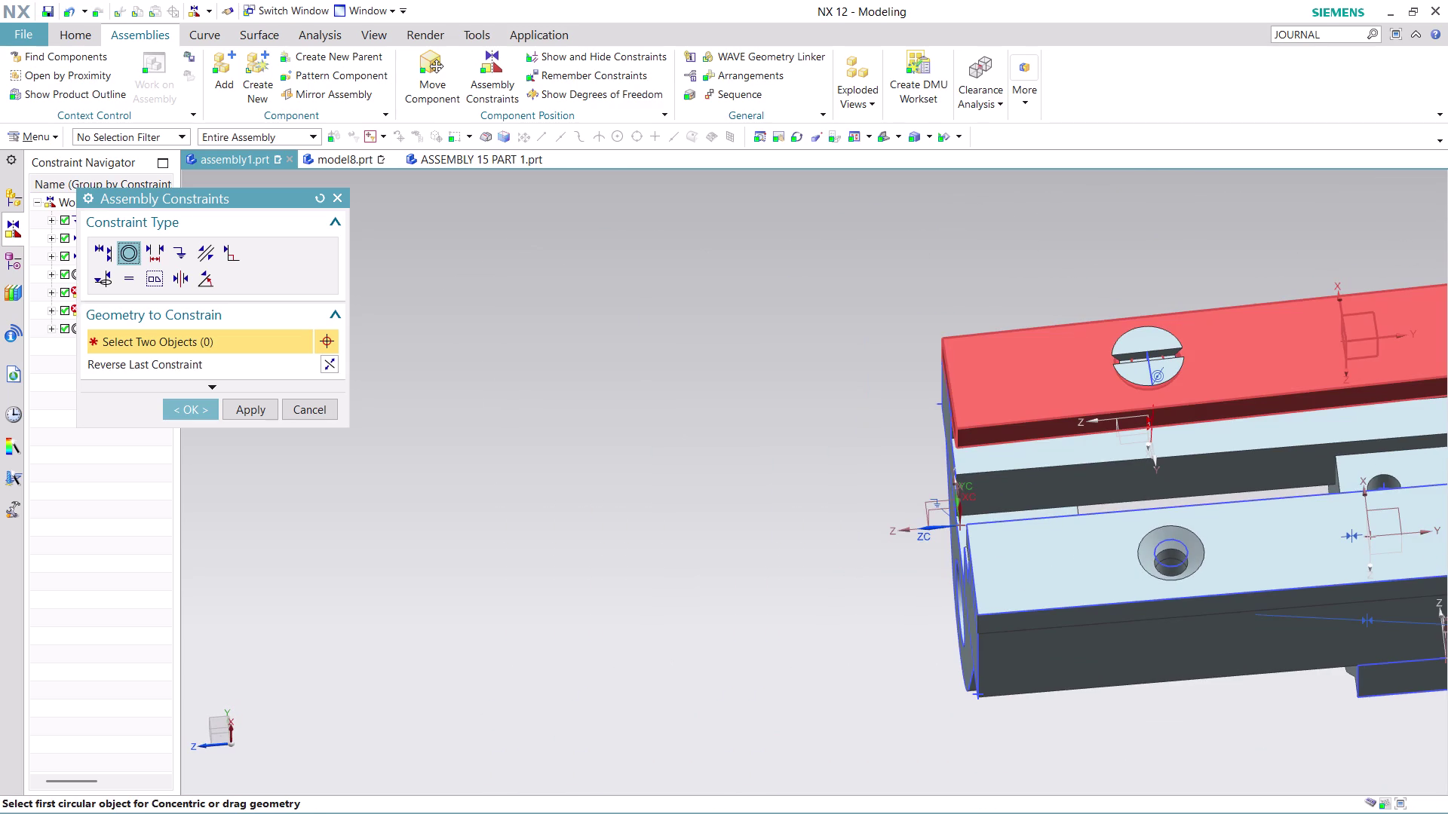
middle_drag(724, 504, 370, 476)
scroll(up, 3)
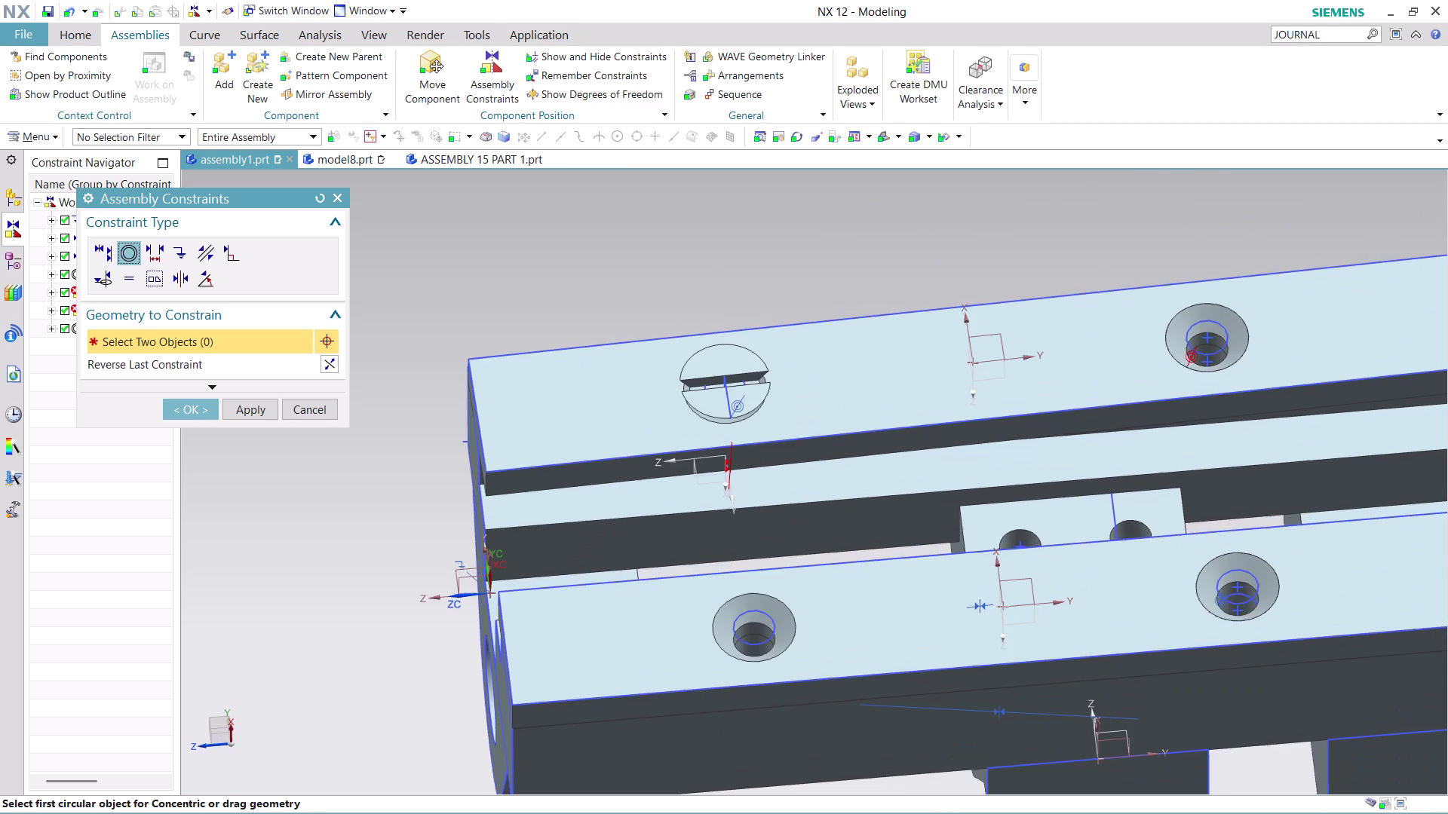
Inspect the seated screw from several angles and finish the constraints.
middle_drag(1009, 253, 1030, 324)
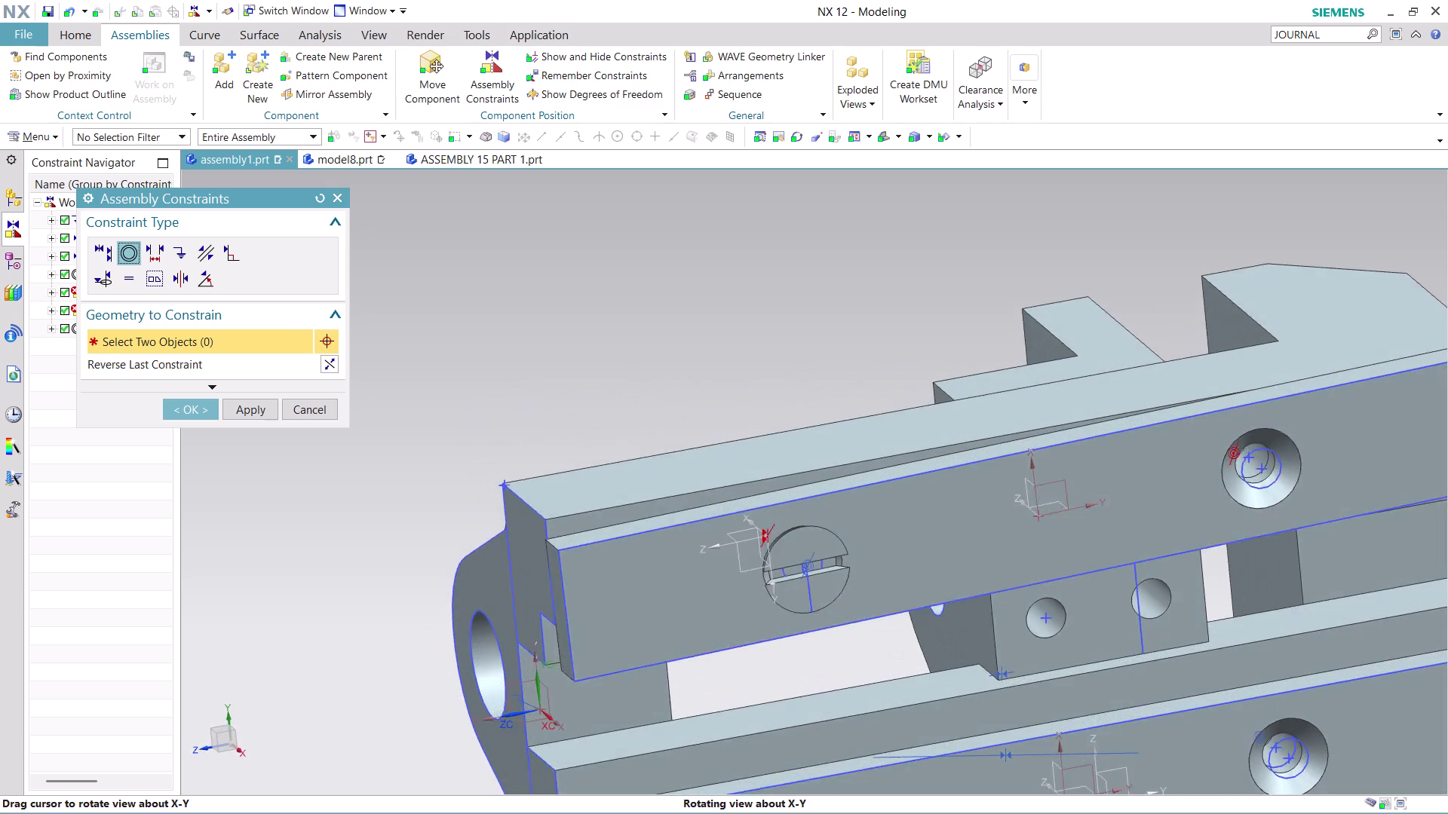
middle_drag(1029, 324, 1057, 355)
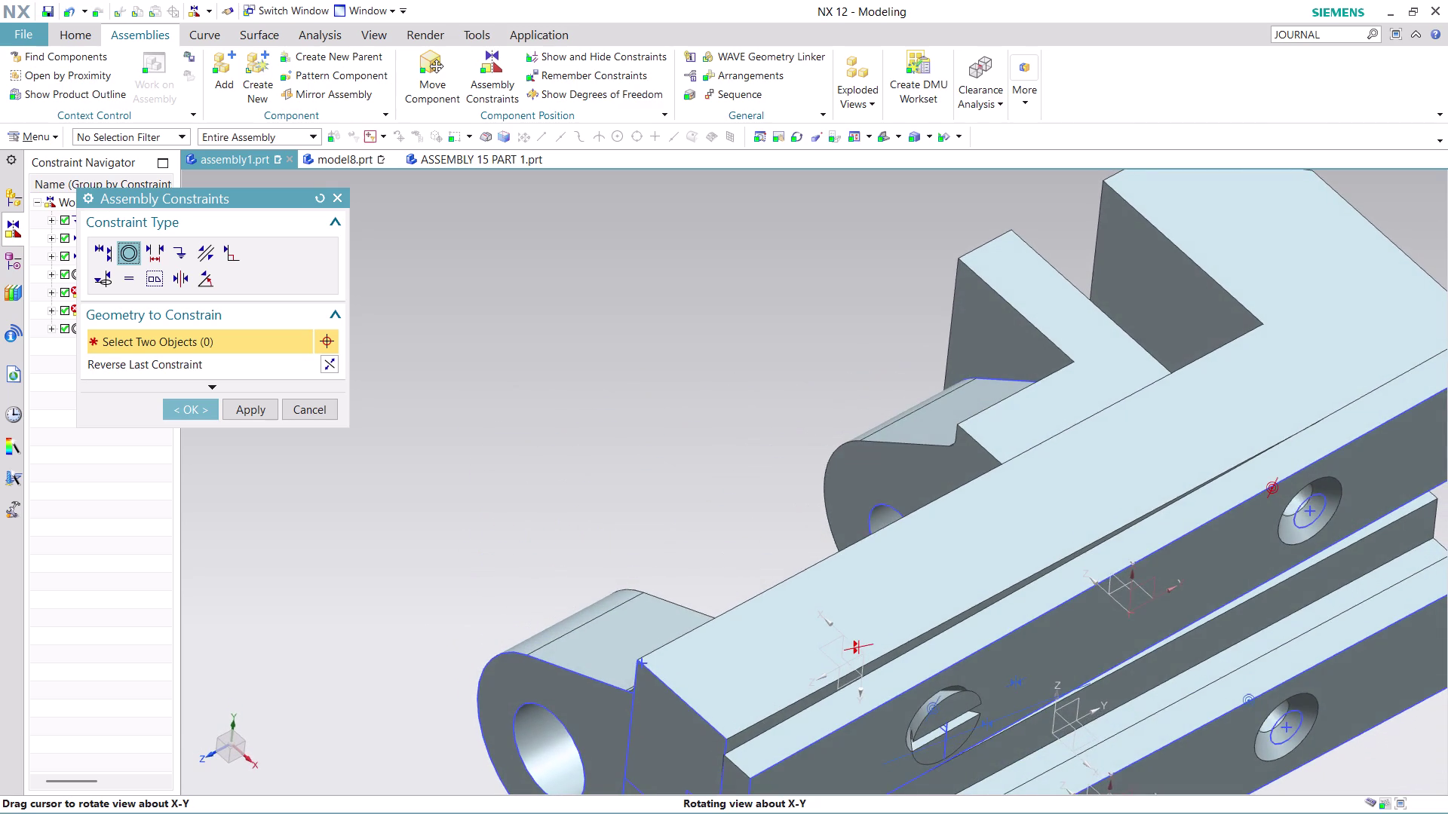
middle_drag(1057, 354, 974, 234)
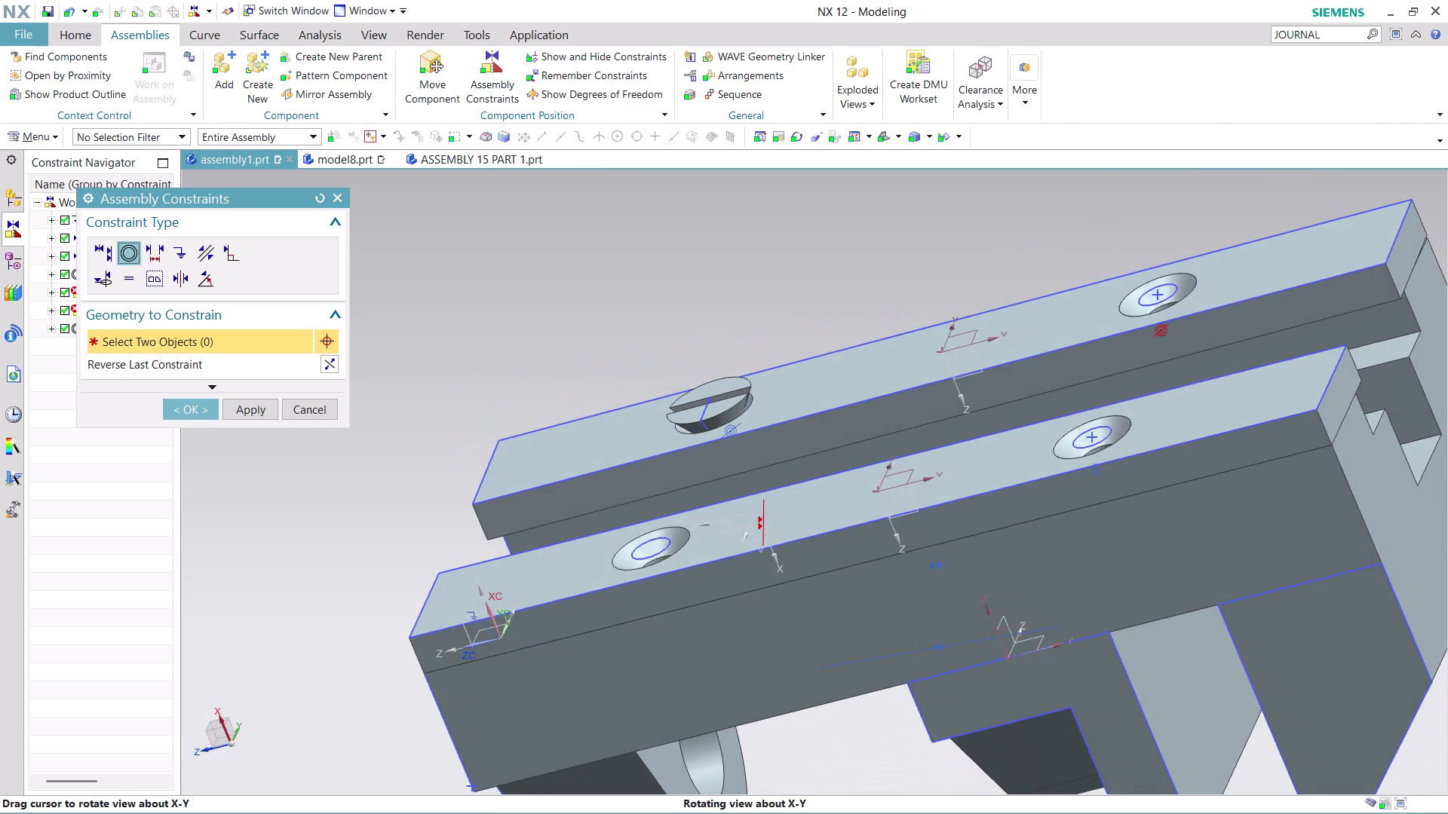
middle_drag(974, 235, 986, 272)
scroll(up, 3)
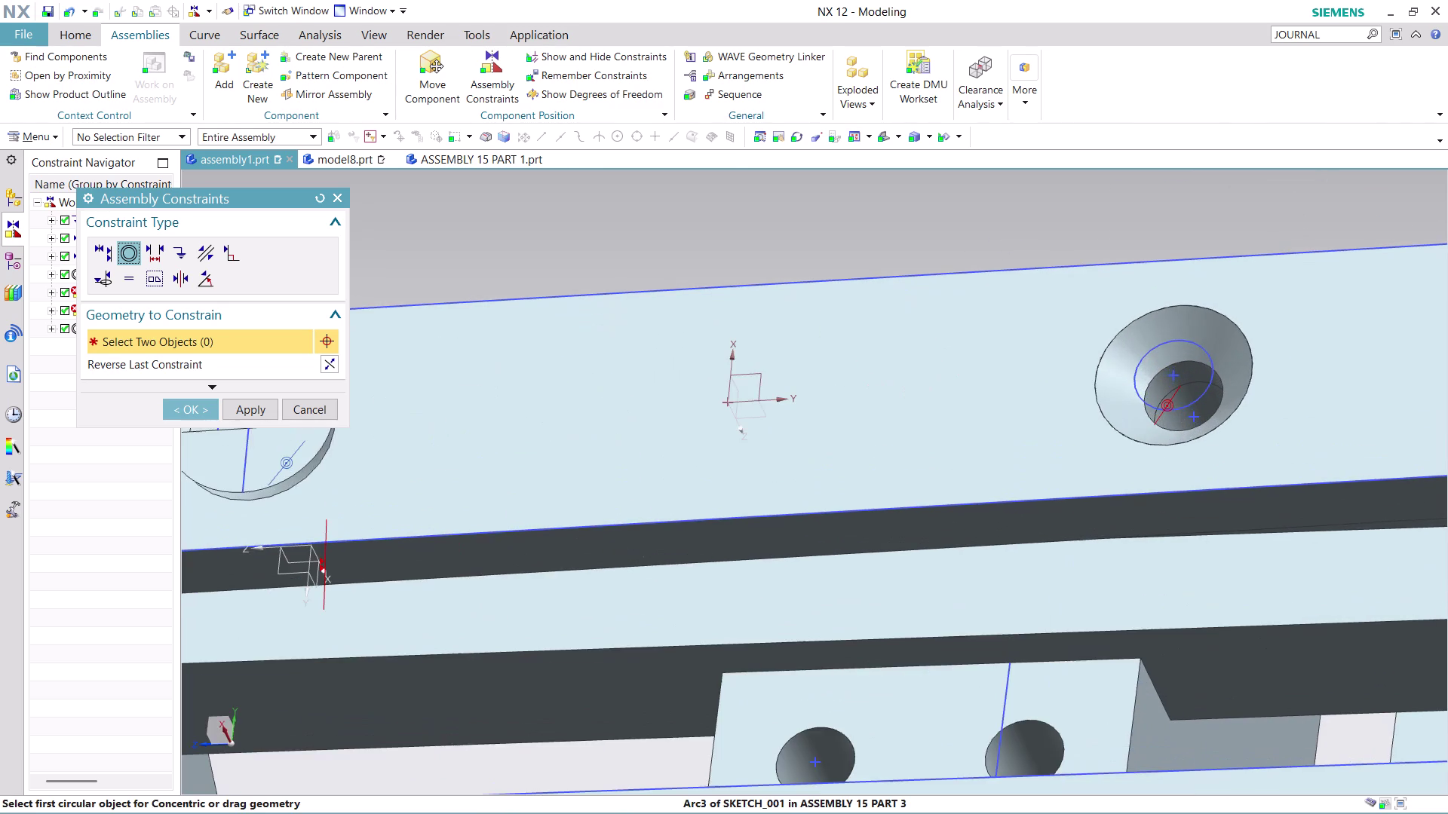
scroll(down, 3)
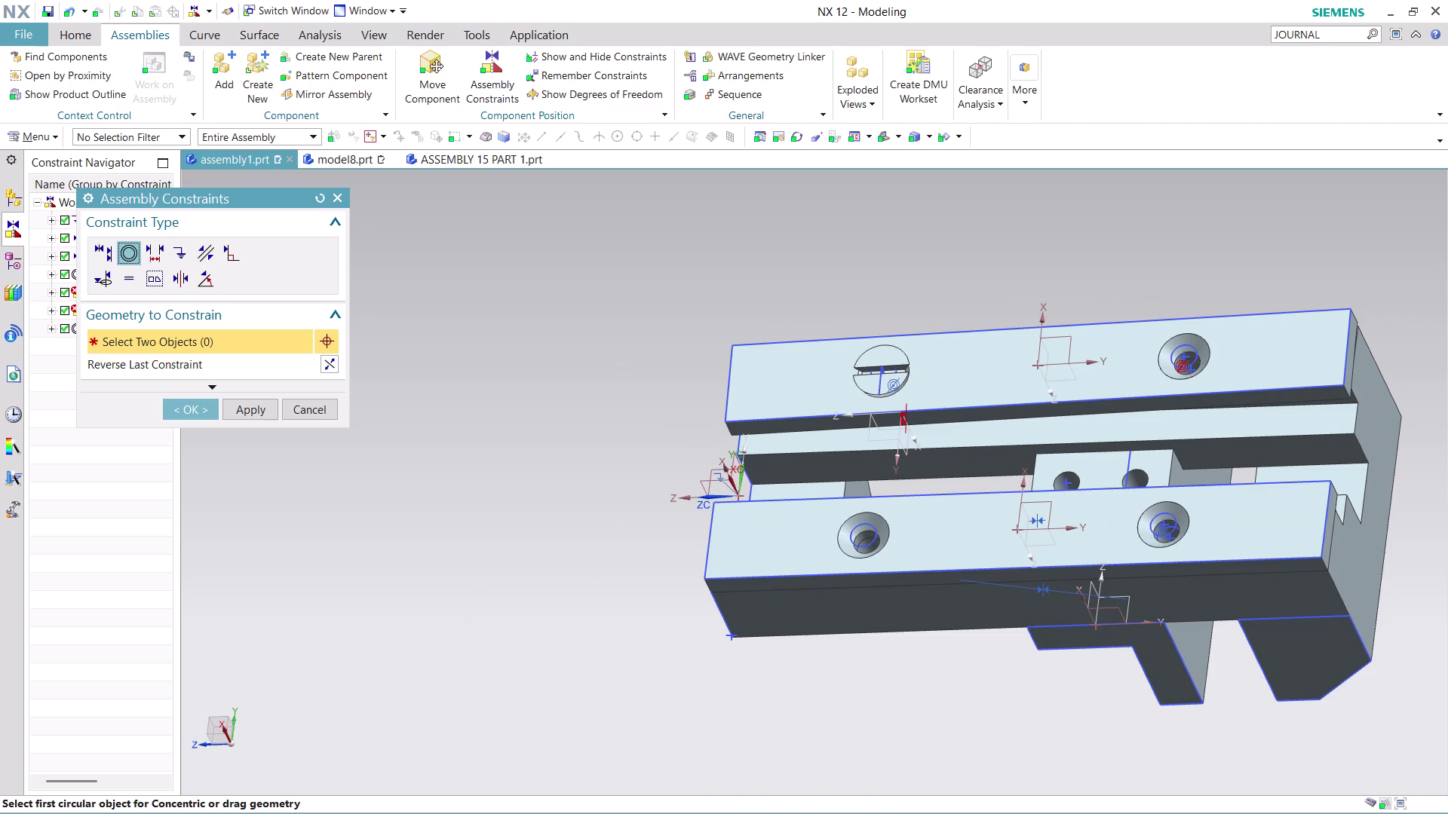
click(183, 411)
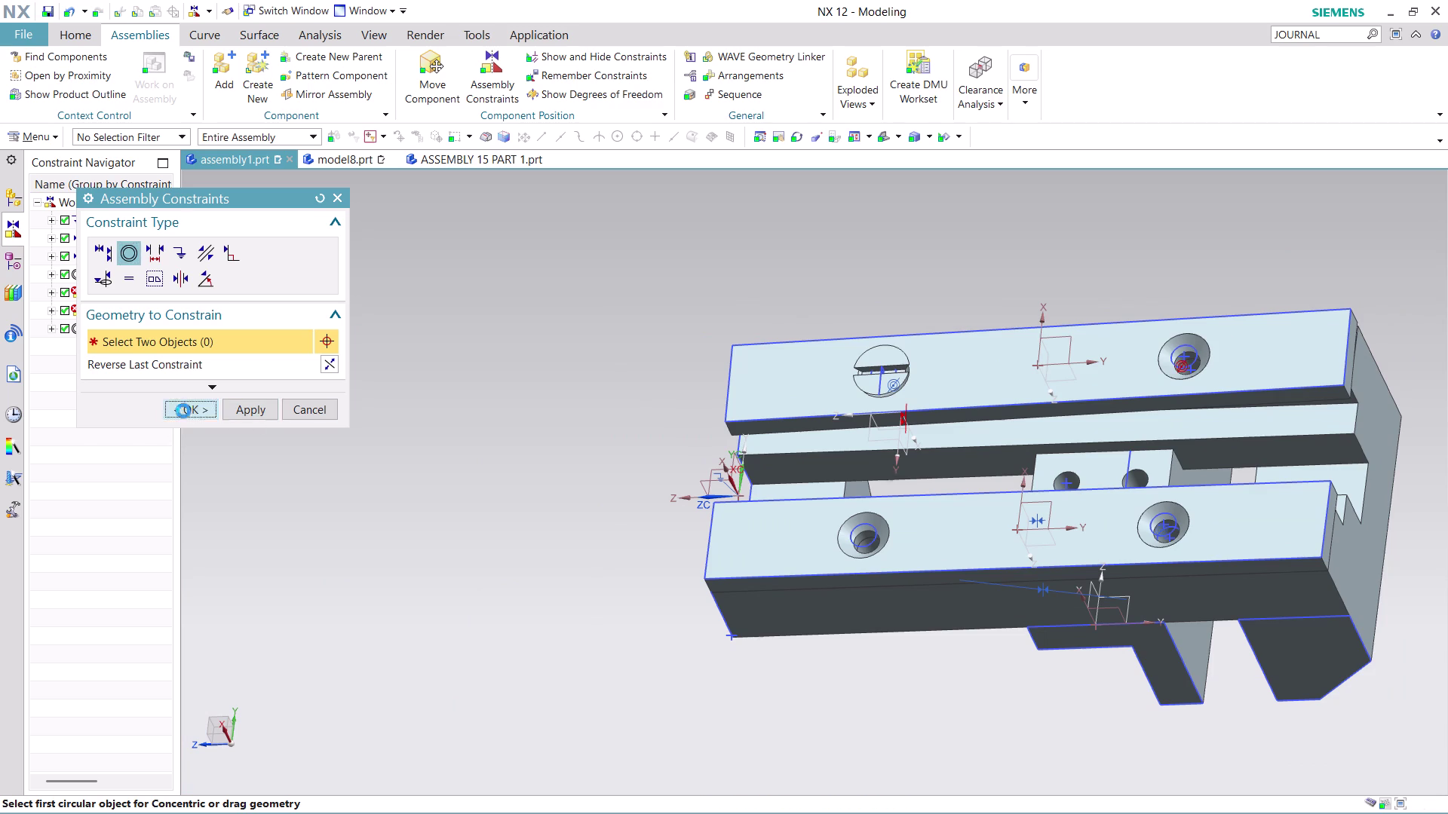
click(348, 77)
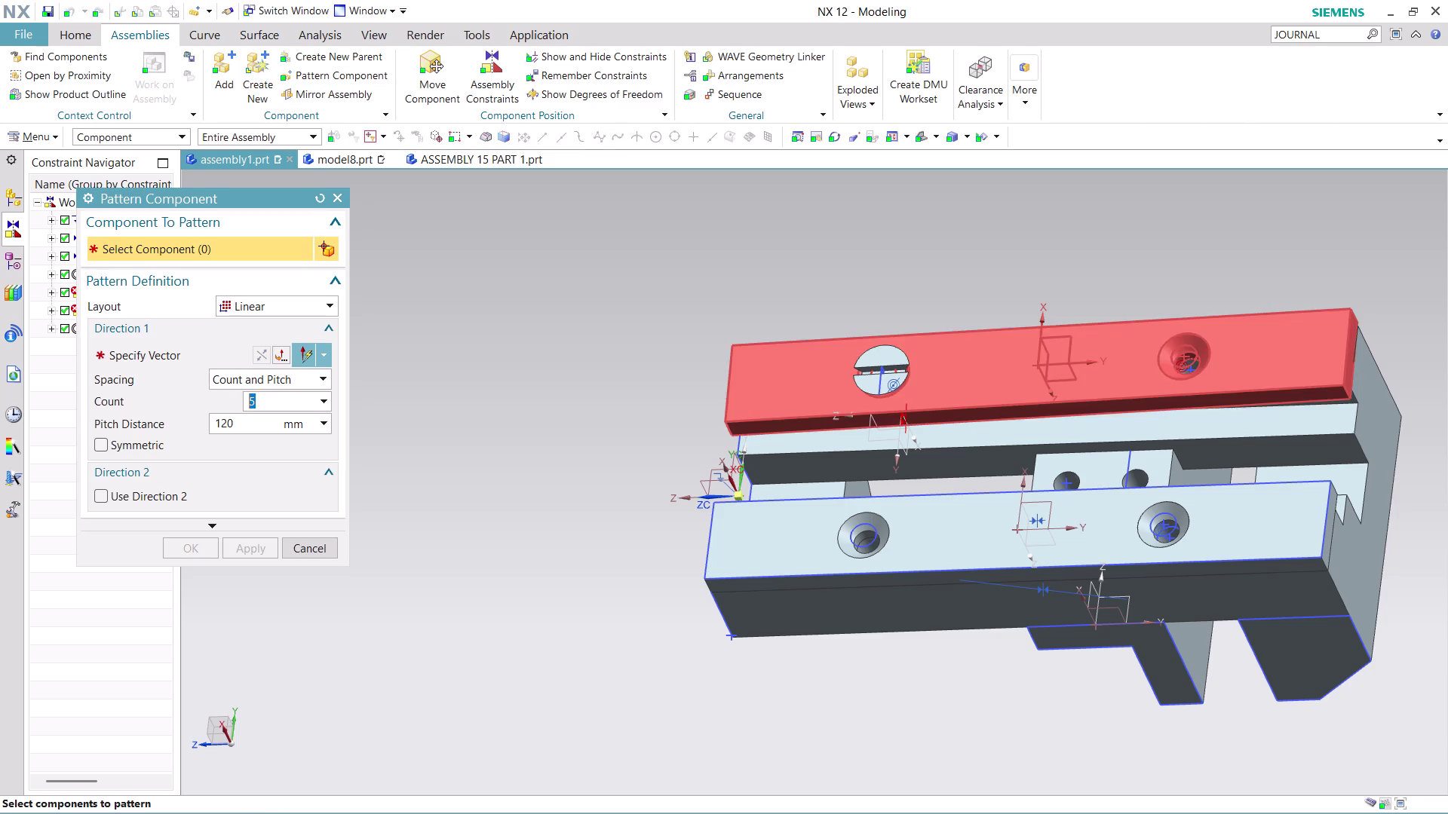
Select the shaft as the component to pattern and set the linear count to 2.
click(884, 361)
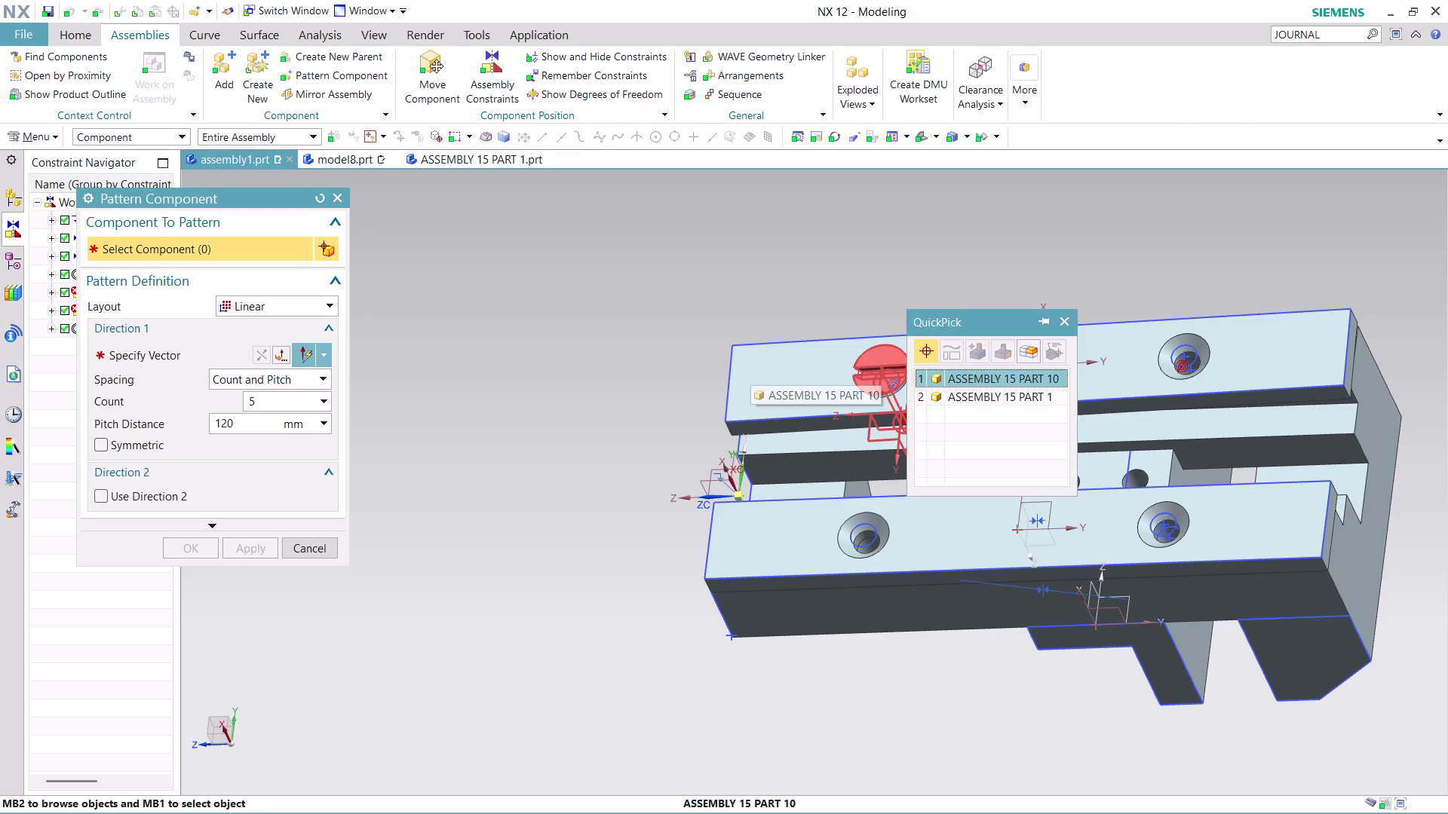
click(271, 403)
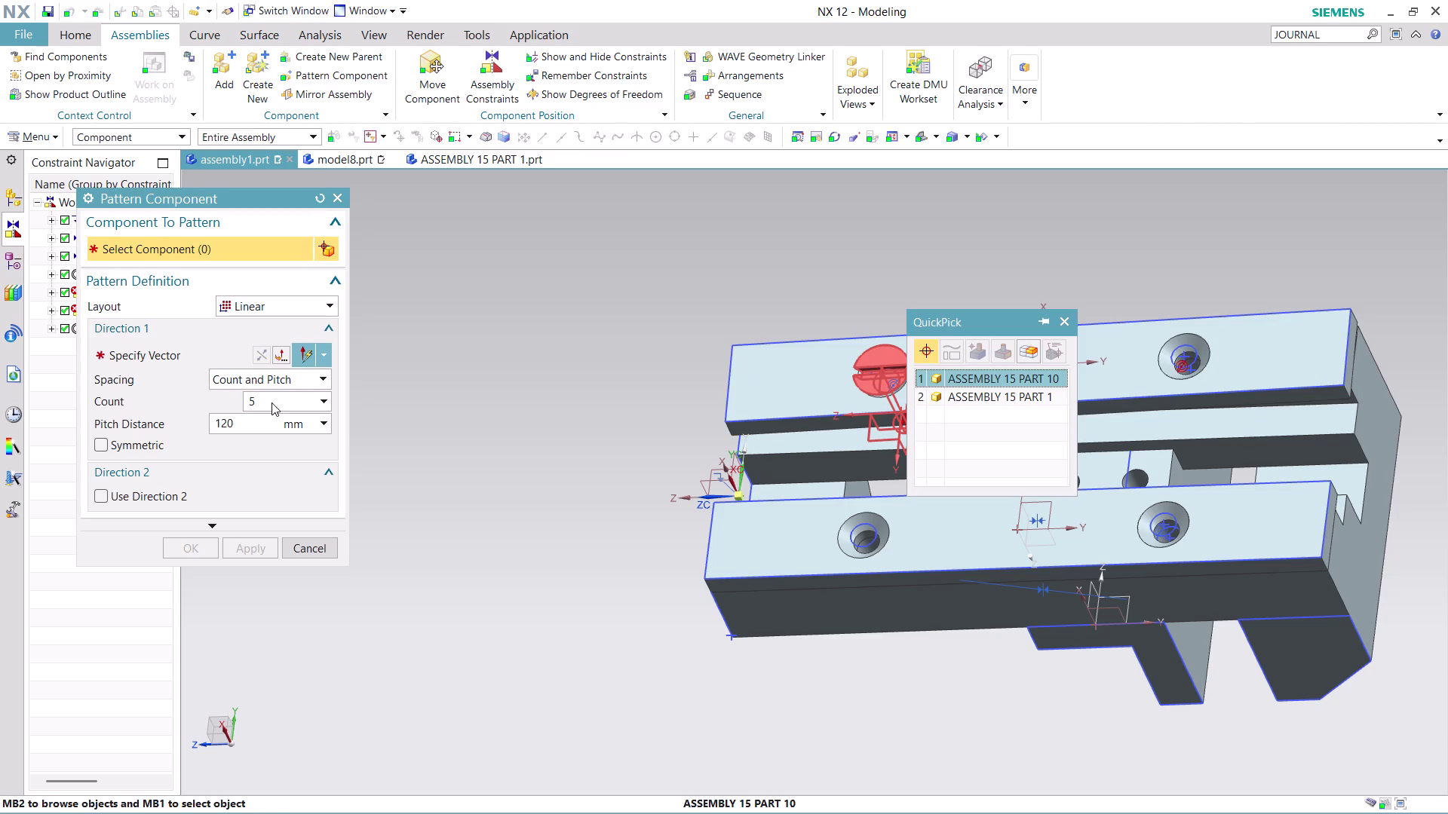
double_click(266, 396)
click(253, 400)
click(992, 377)
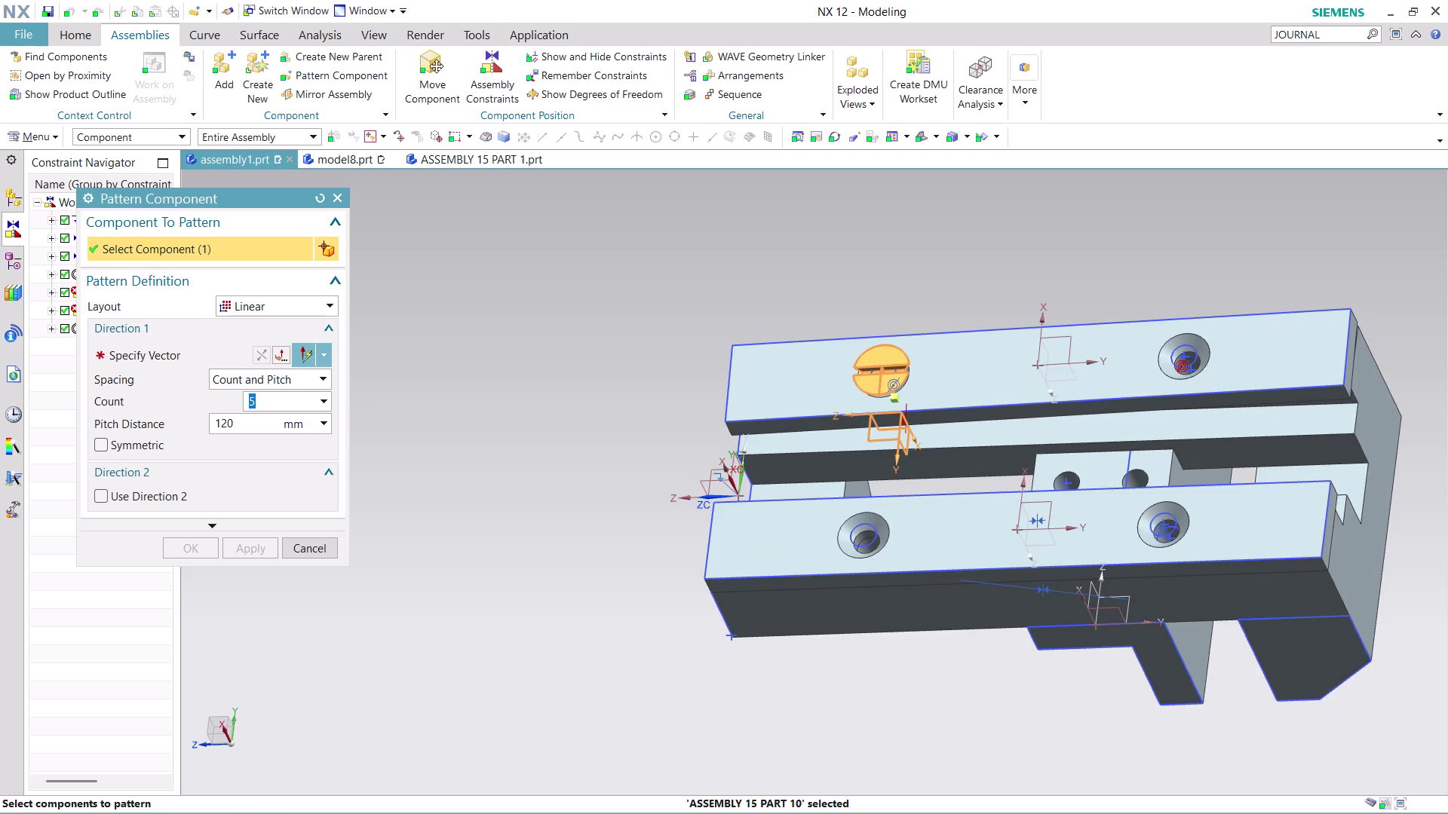
key(2)
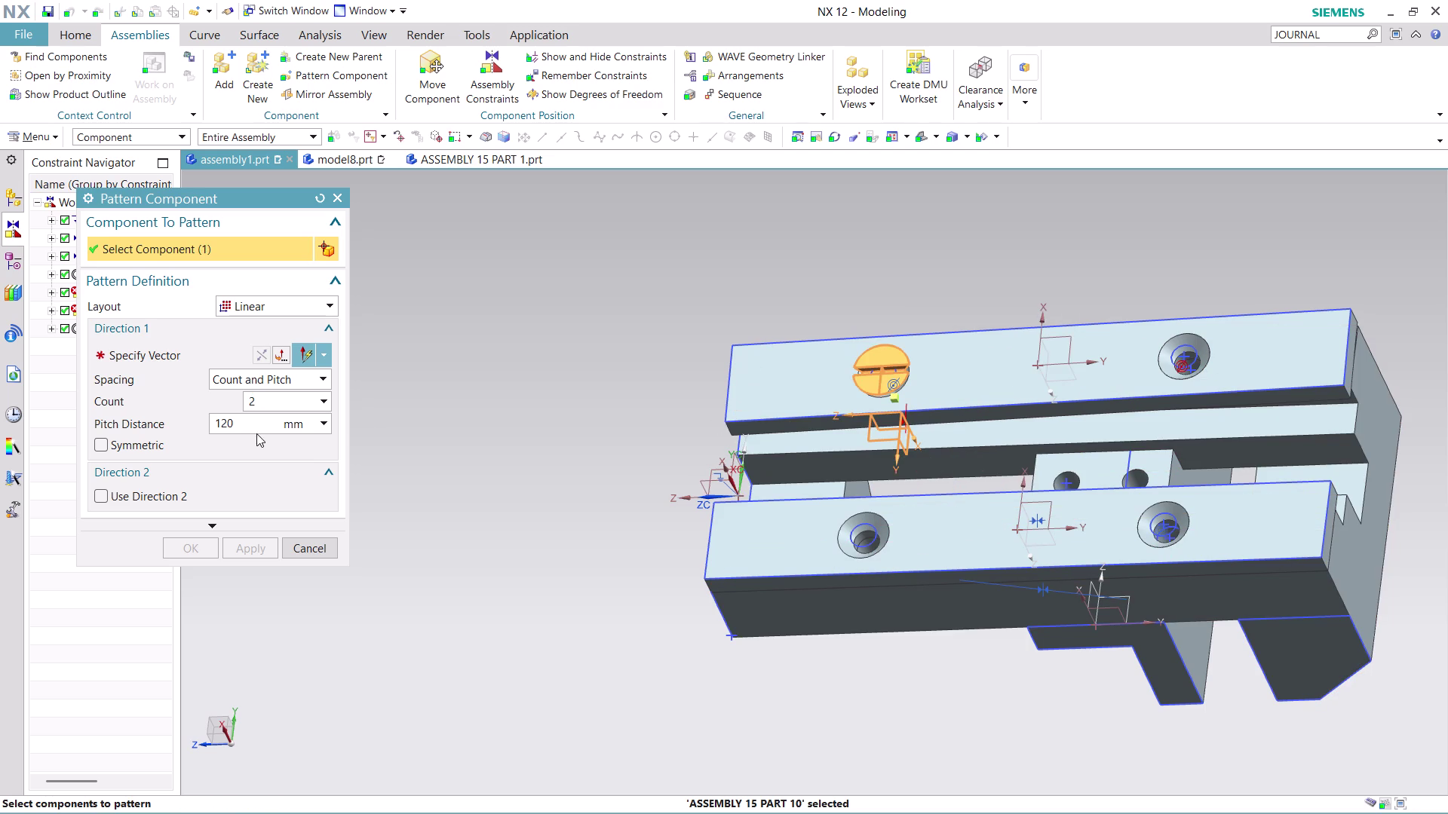
Space the copy 70 mm along the support's long edge and create the pattern.
double_click(252, 422)
text(7)
text(0)
click(127, 350)
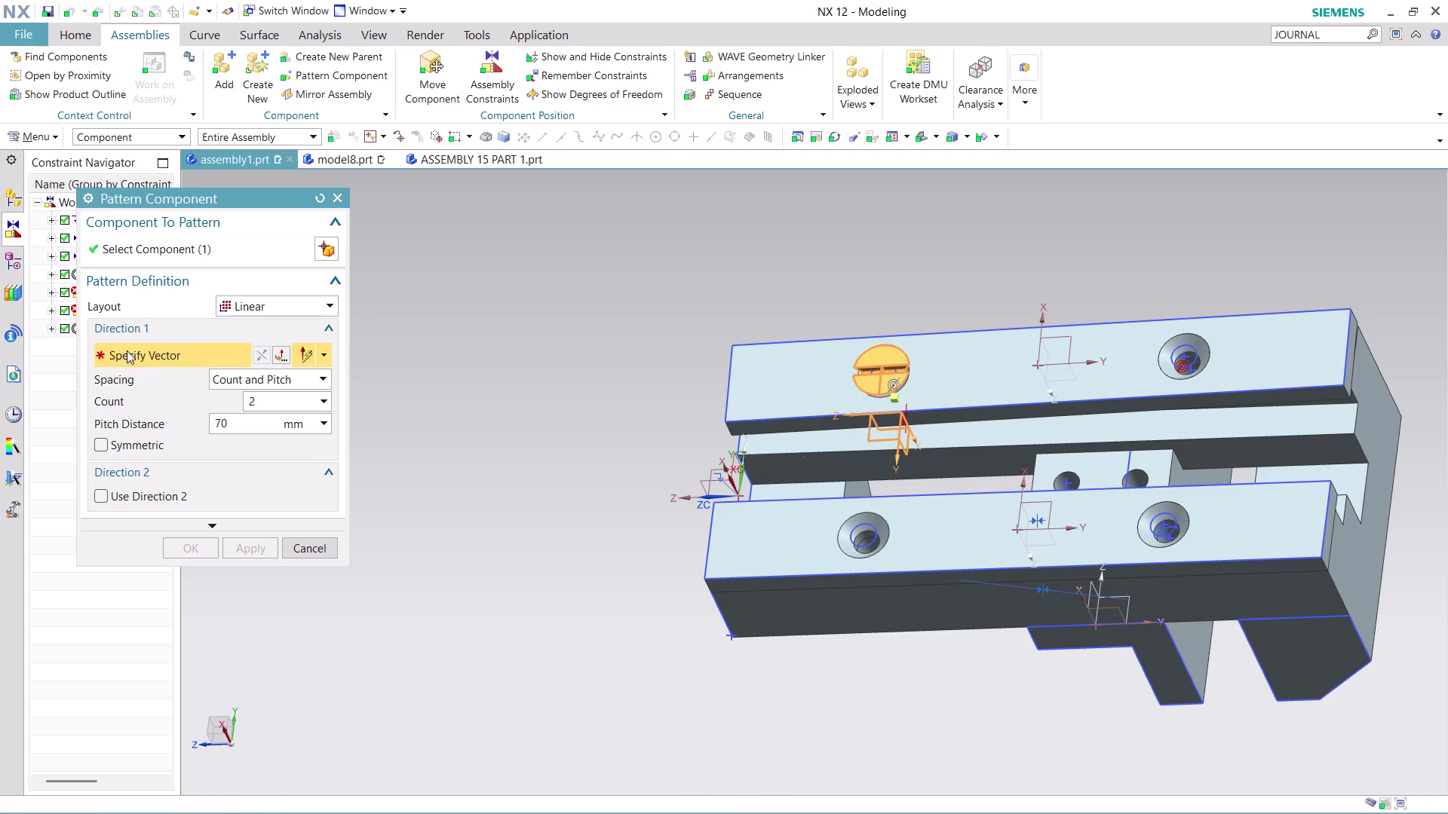
click(987, 329)
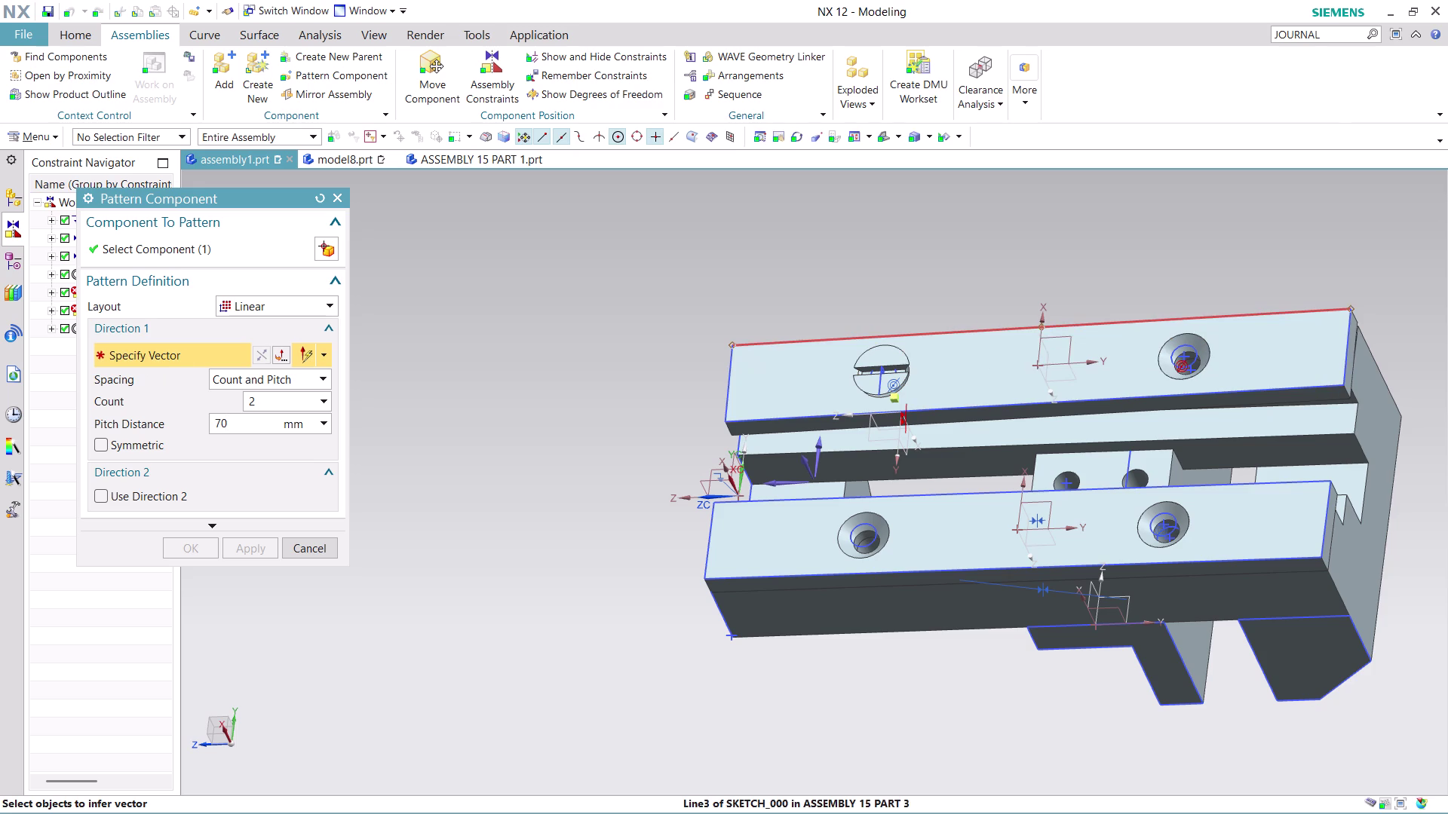
click(259, 356)
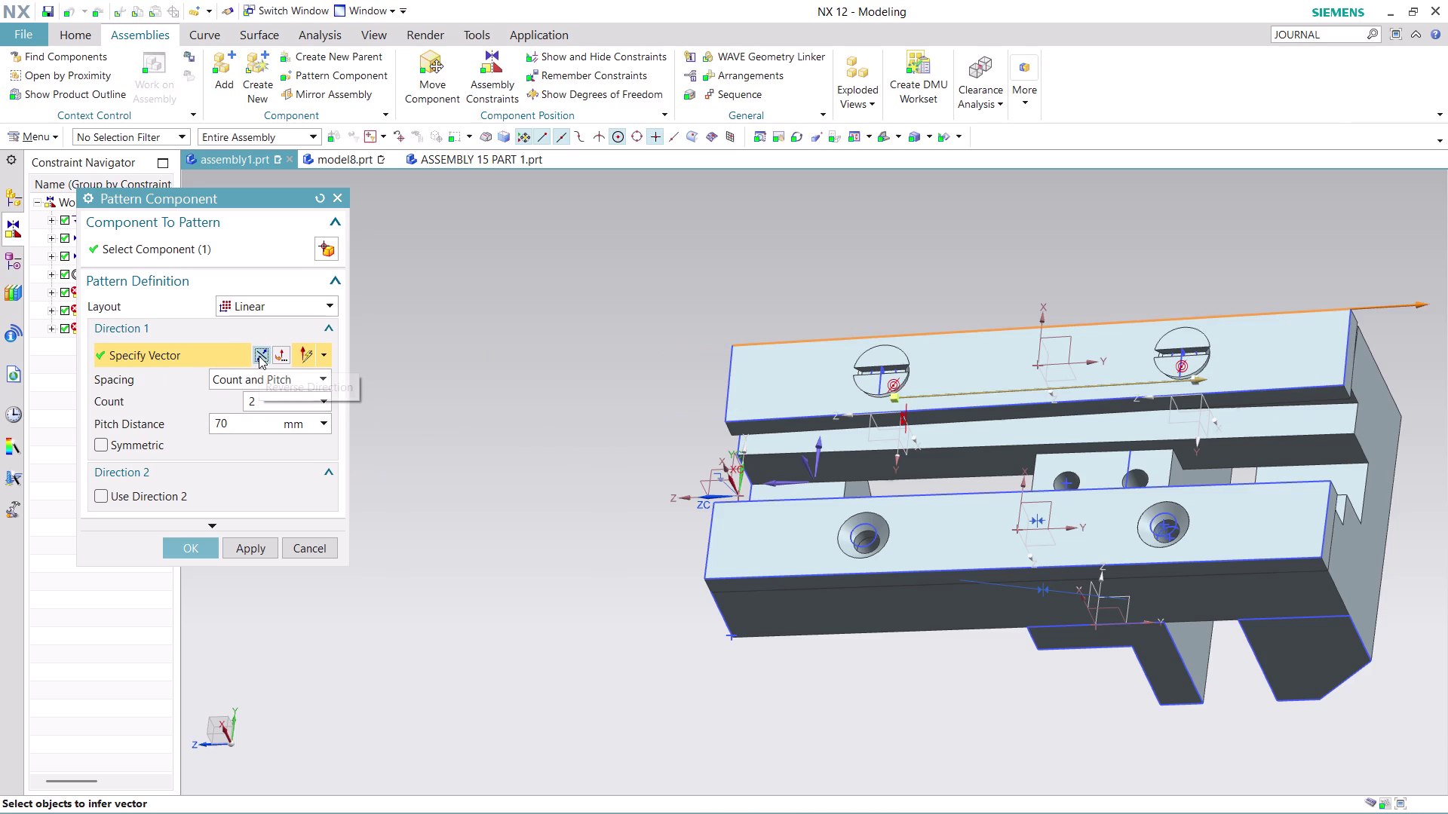
click(202, 546)
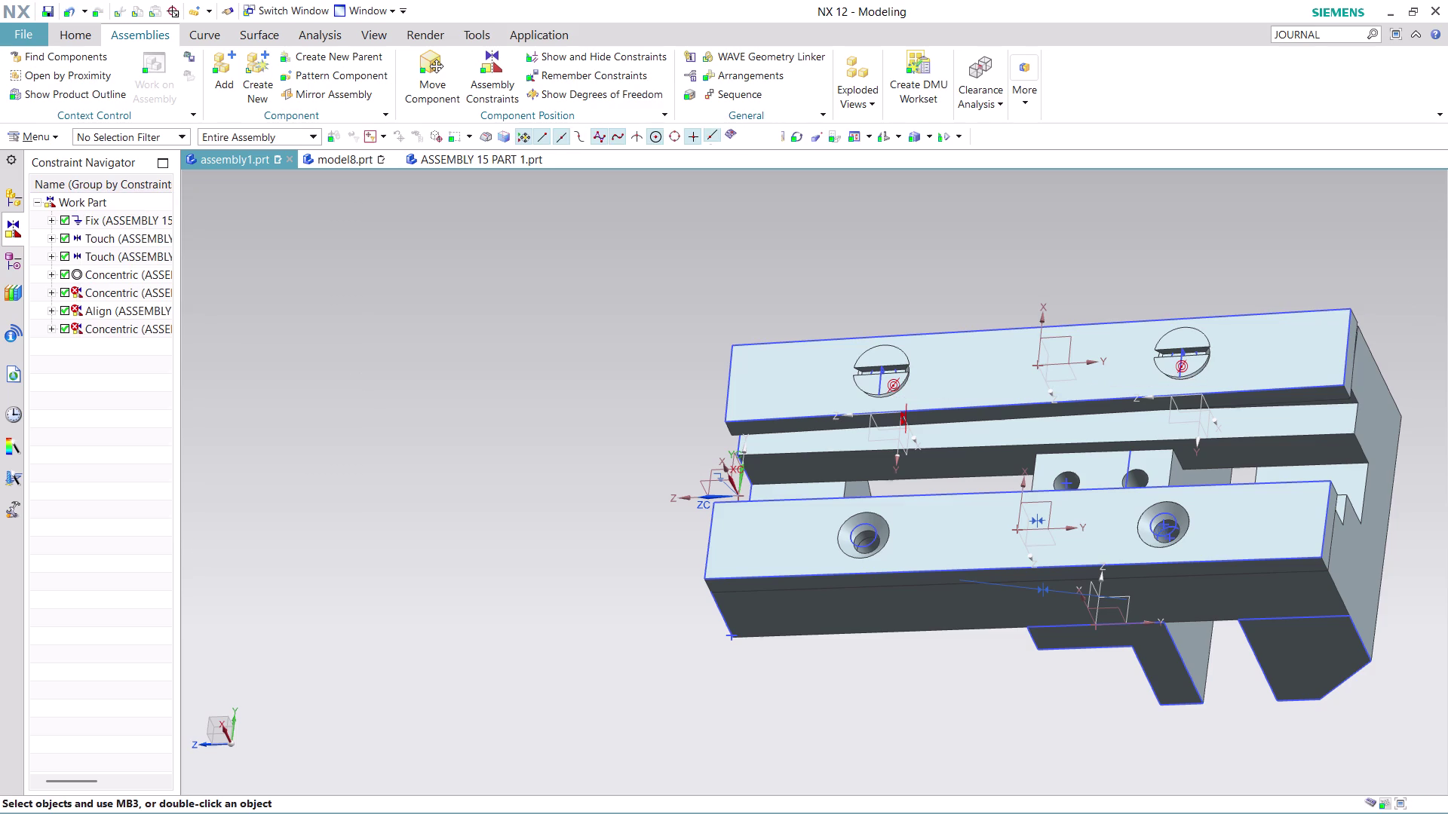
scroll(up, 3)
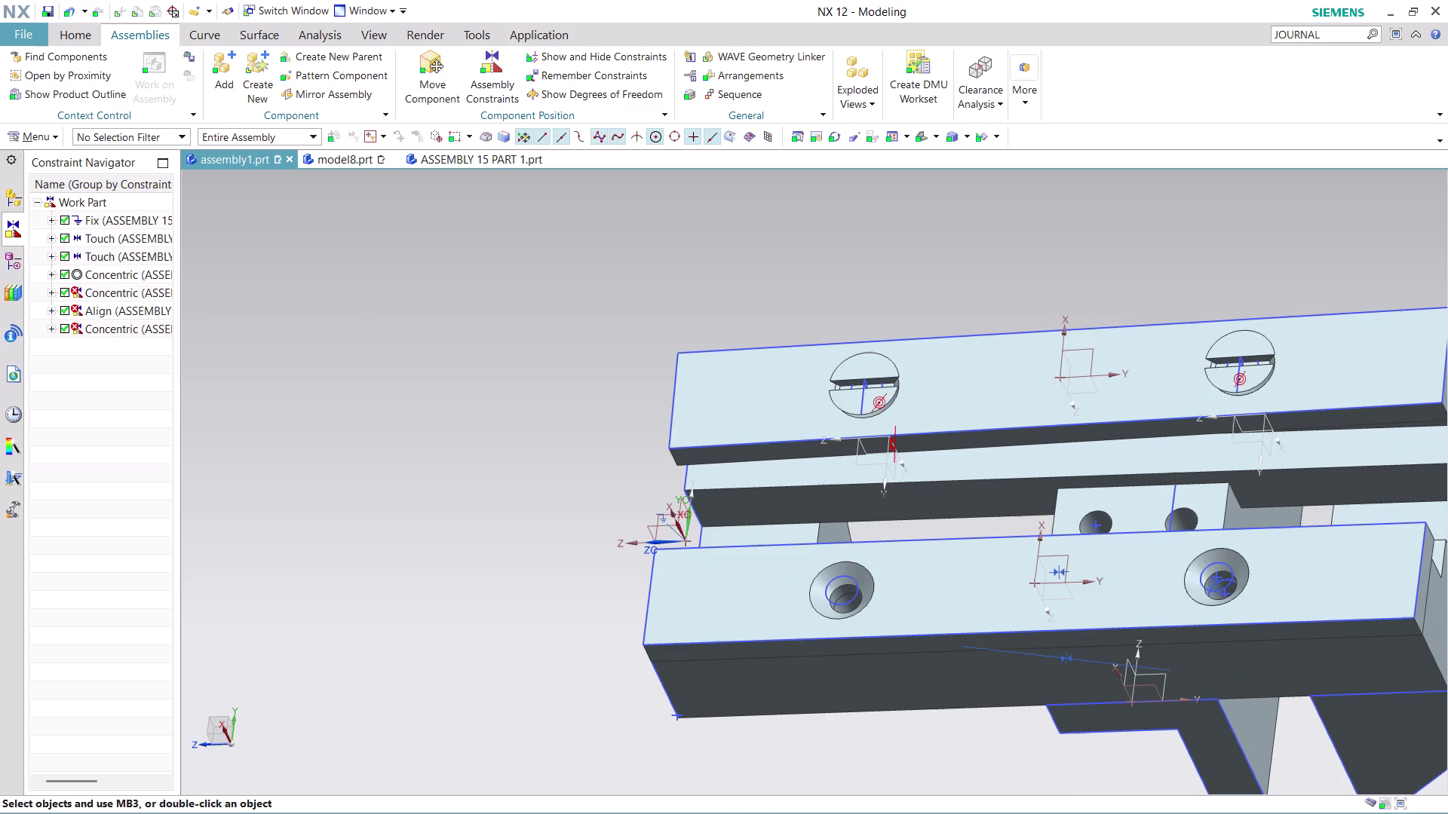
key(ctrl+z)
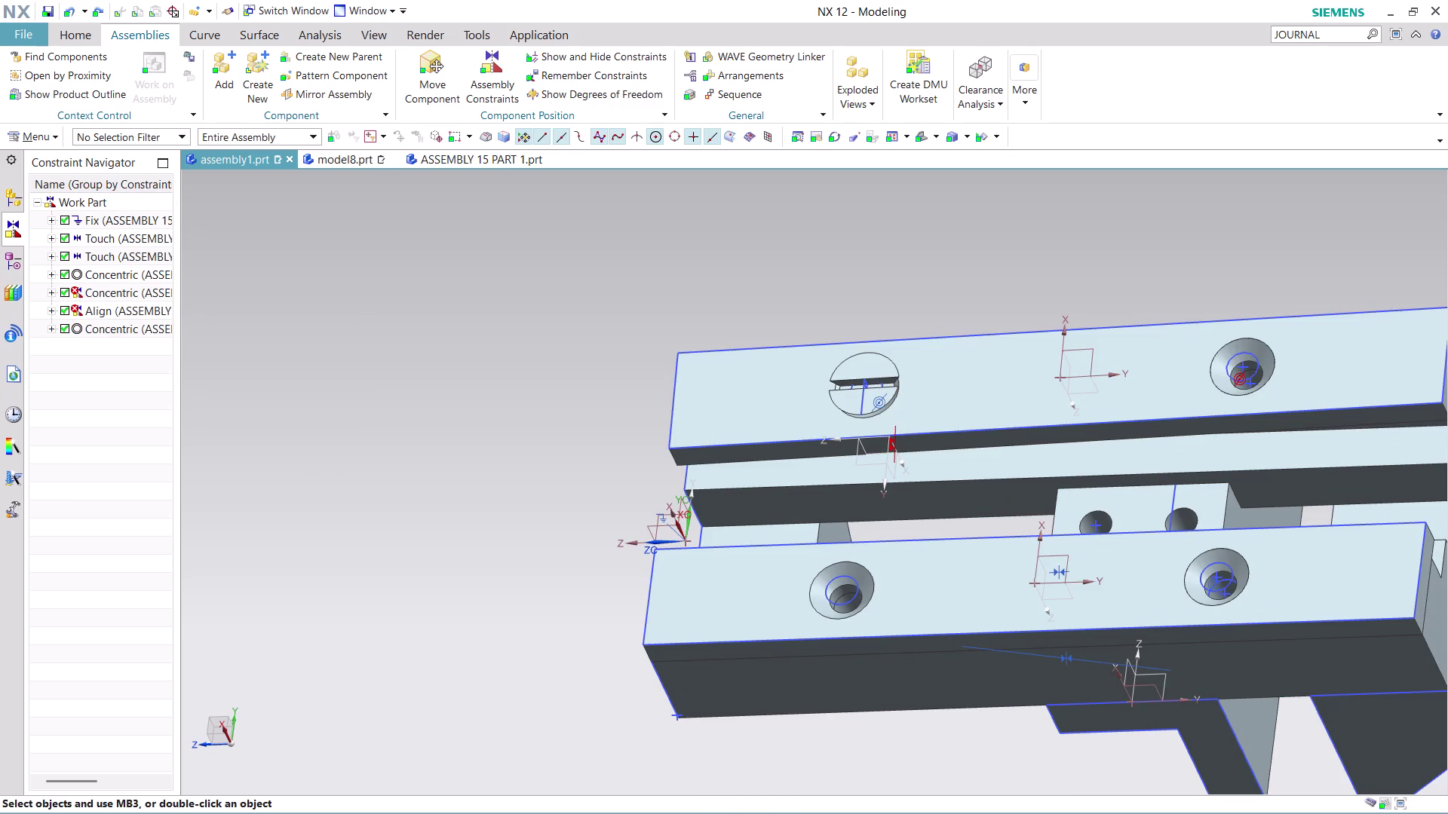
scroll(down, 3)
scroll(up, 3)
middle_drag(1282, 282, 1154, 270)
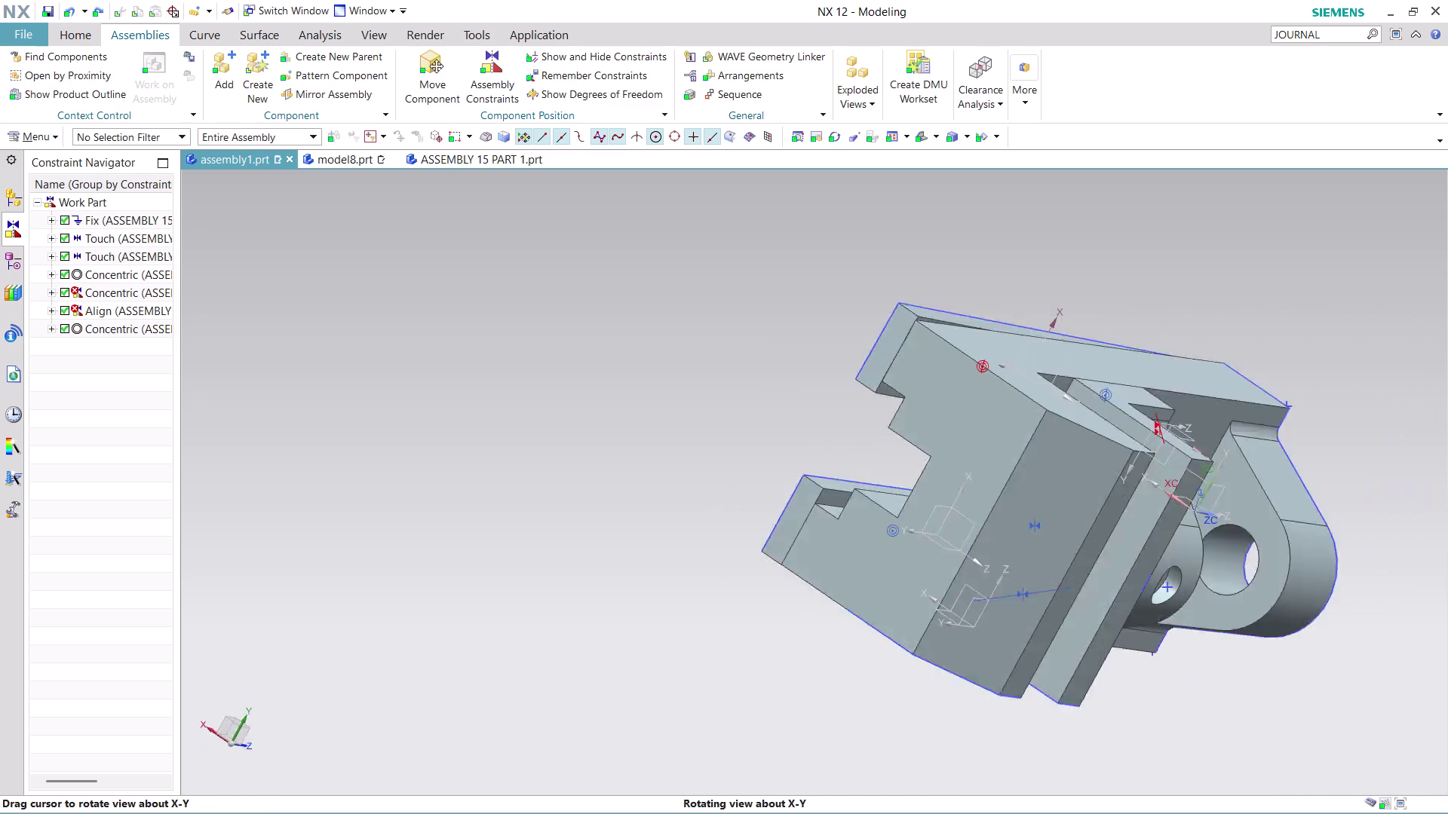
middle_drag(1154, 271, 1134, 383)
scroll(up, 3)
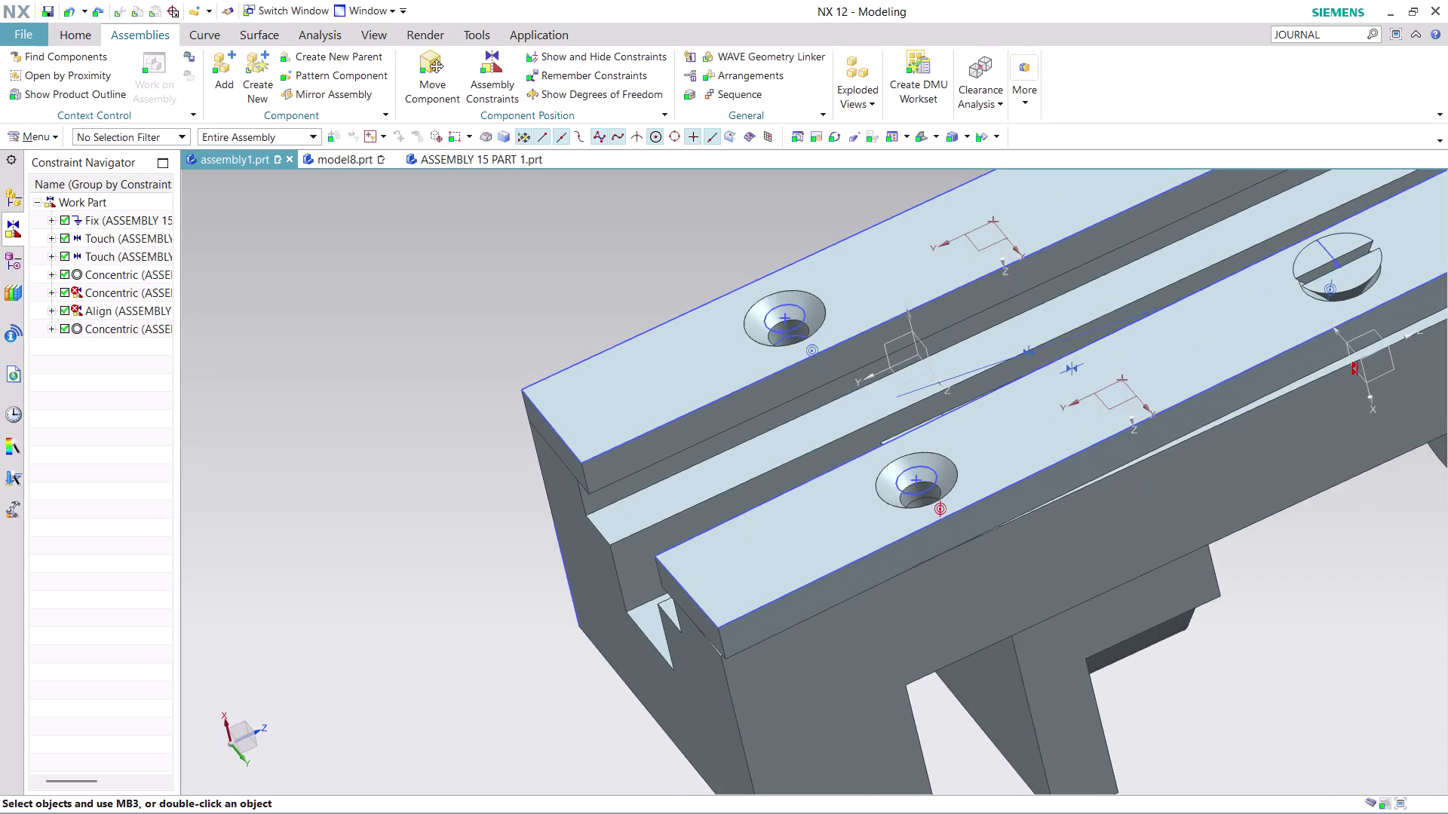
scroll(up, 3)
scroll(up, 3)
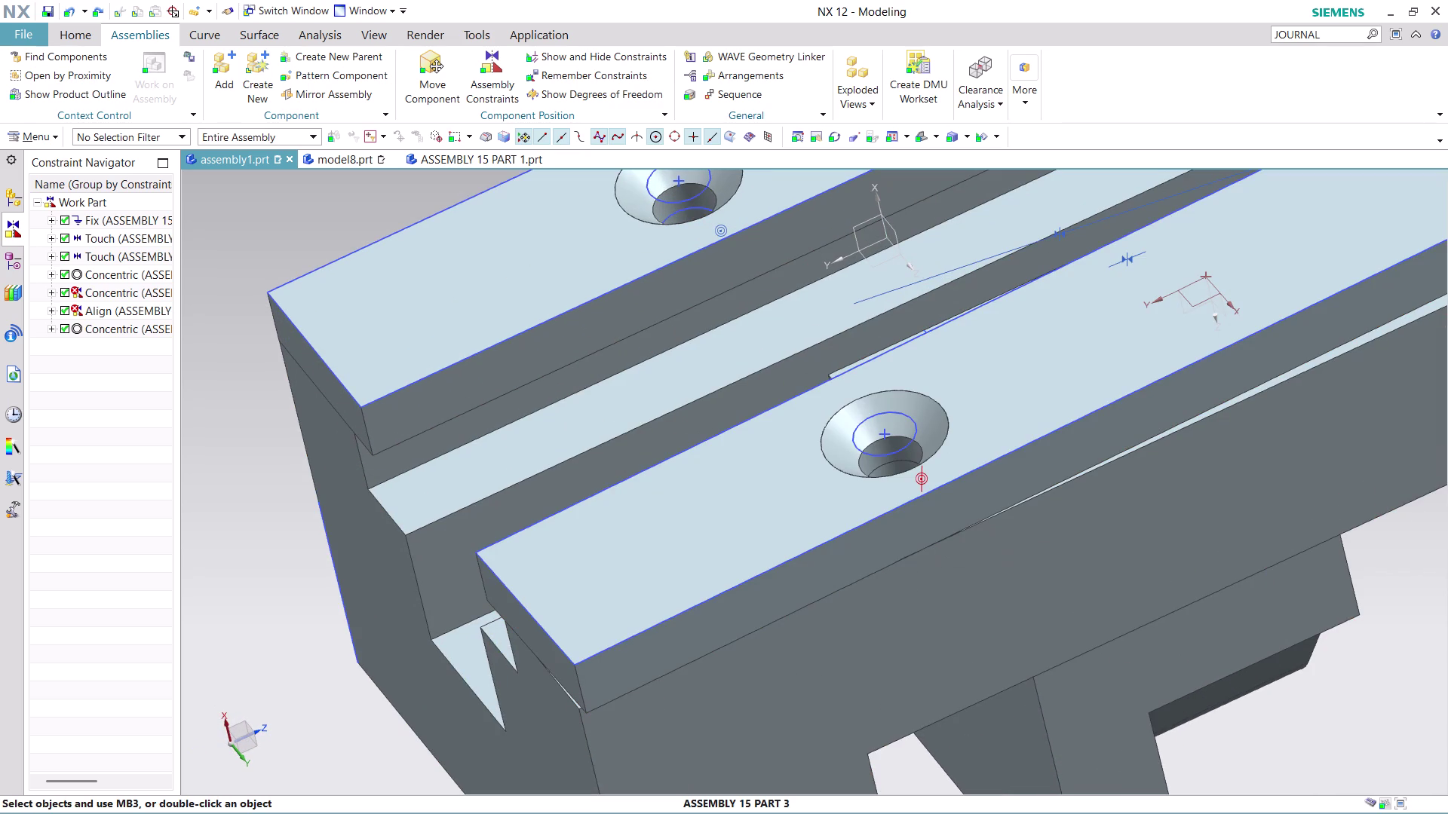
scroll(down, 3)
middle_drag(1351, 727, 1314, 695)
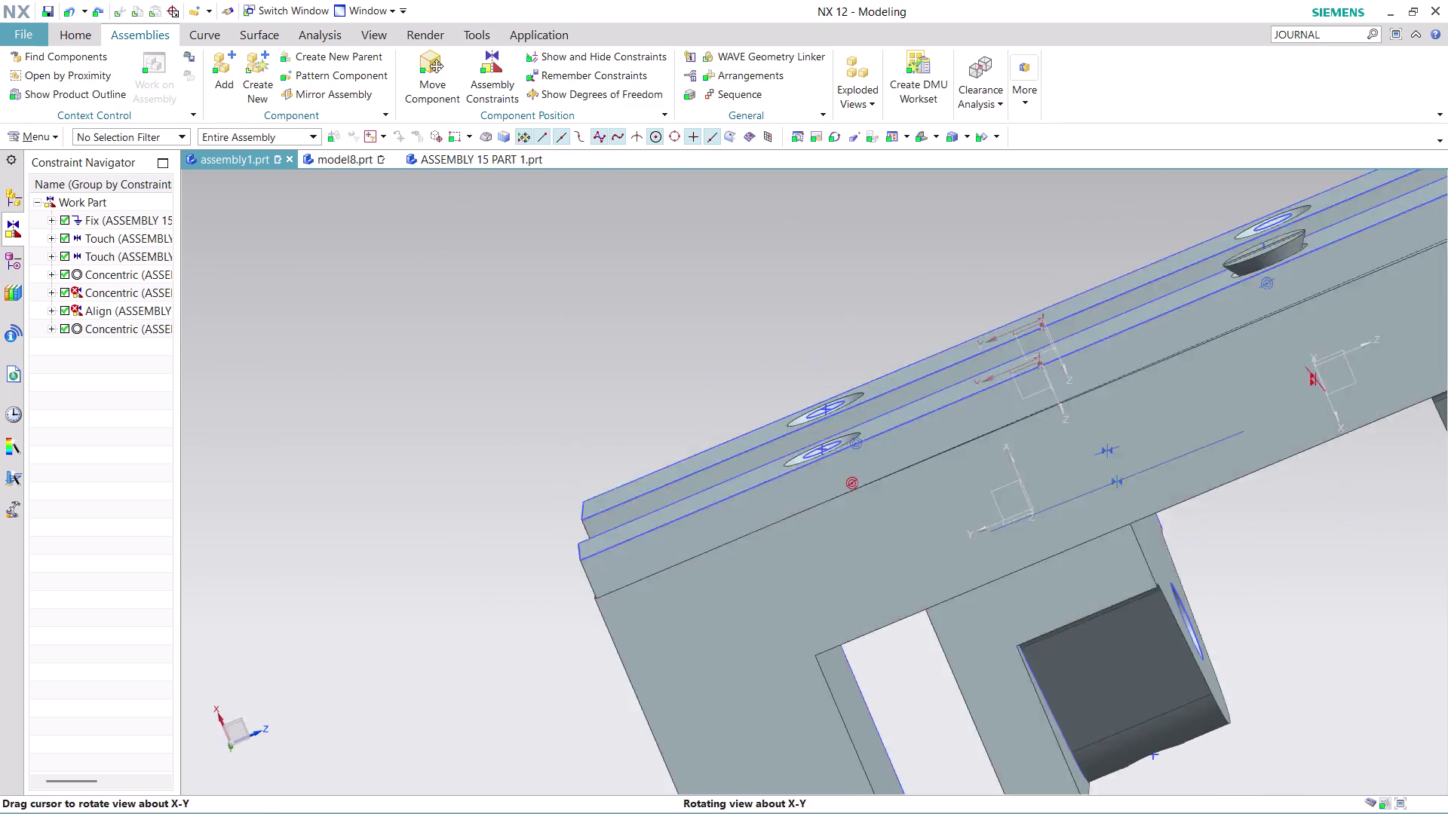
middle_drag(1315, 695, 1280, 719)
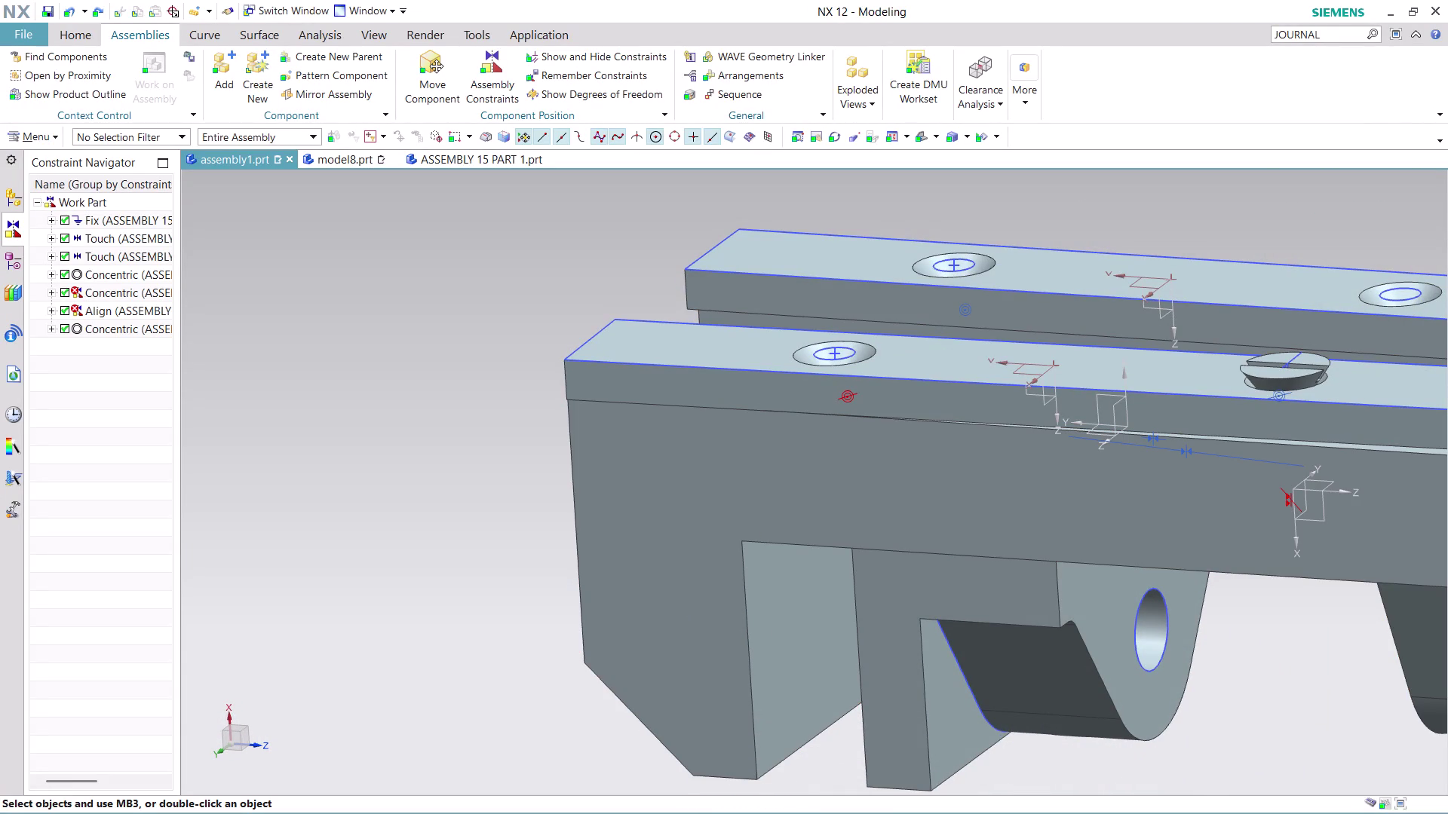
scroll(down, 3)
scroll(up, 3)
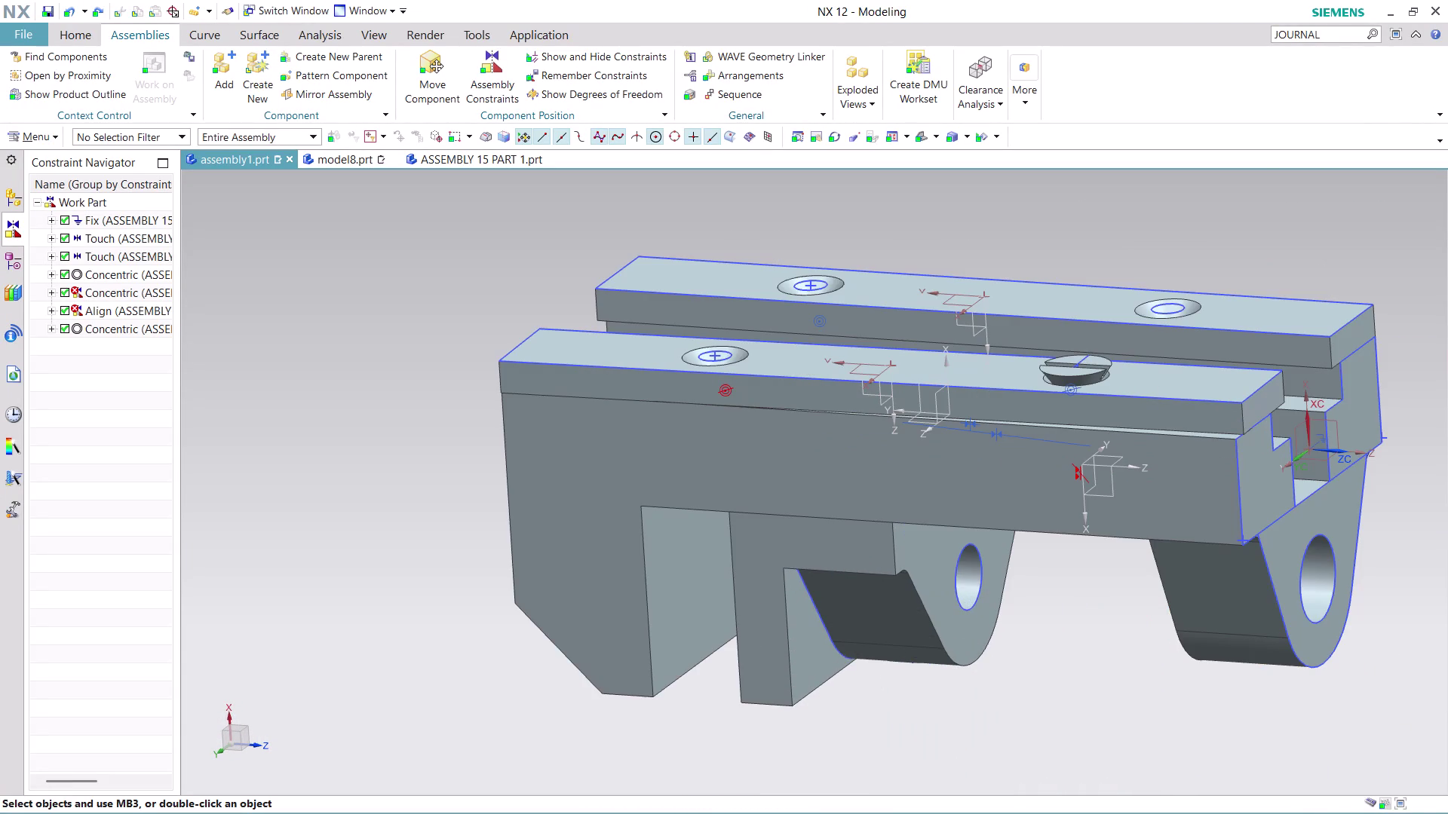
middle_drag(1403, 322, 1280, 329)
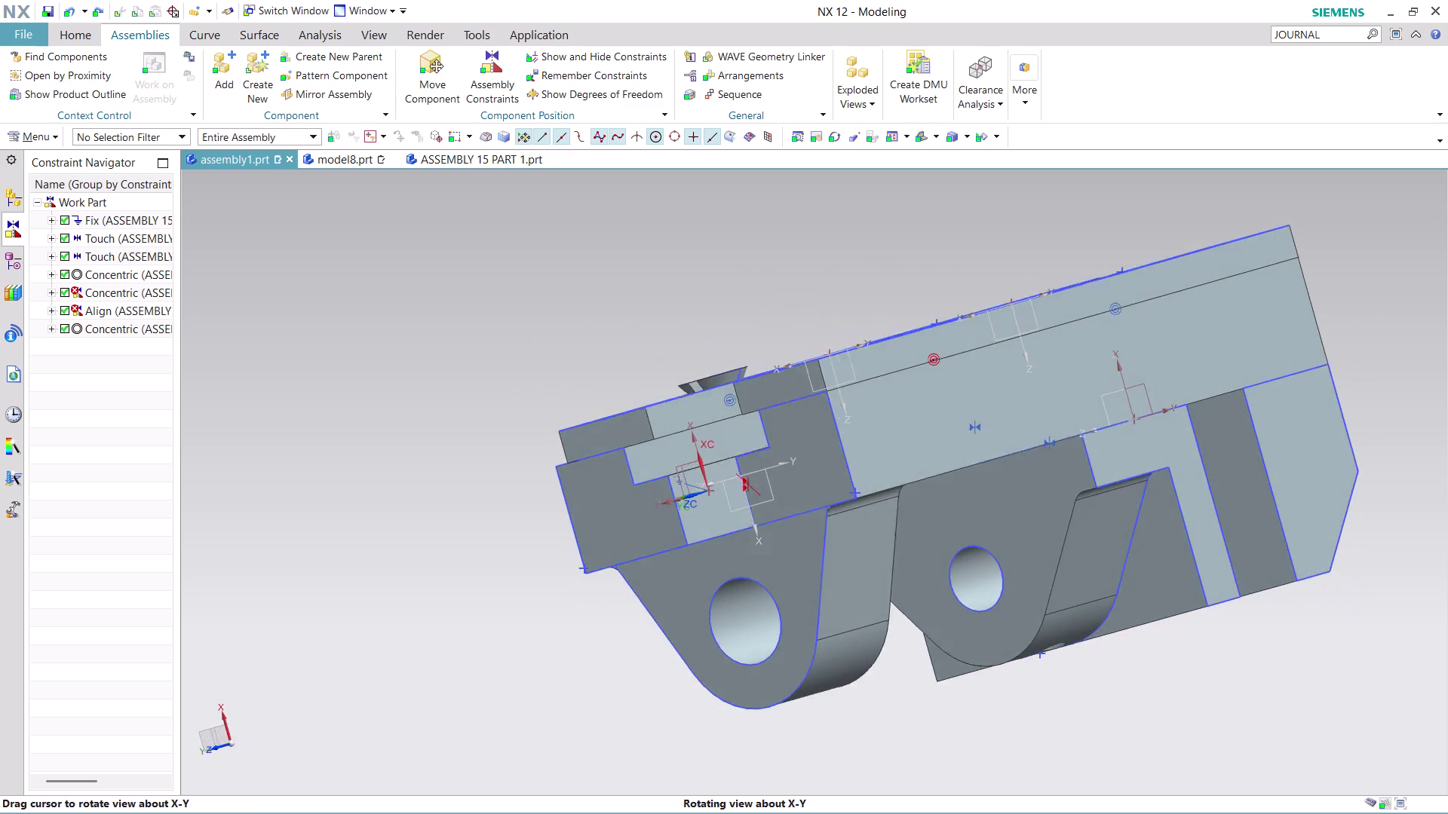
middle_drag(1280, 330, 1401, 346)
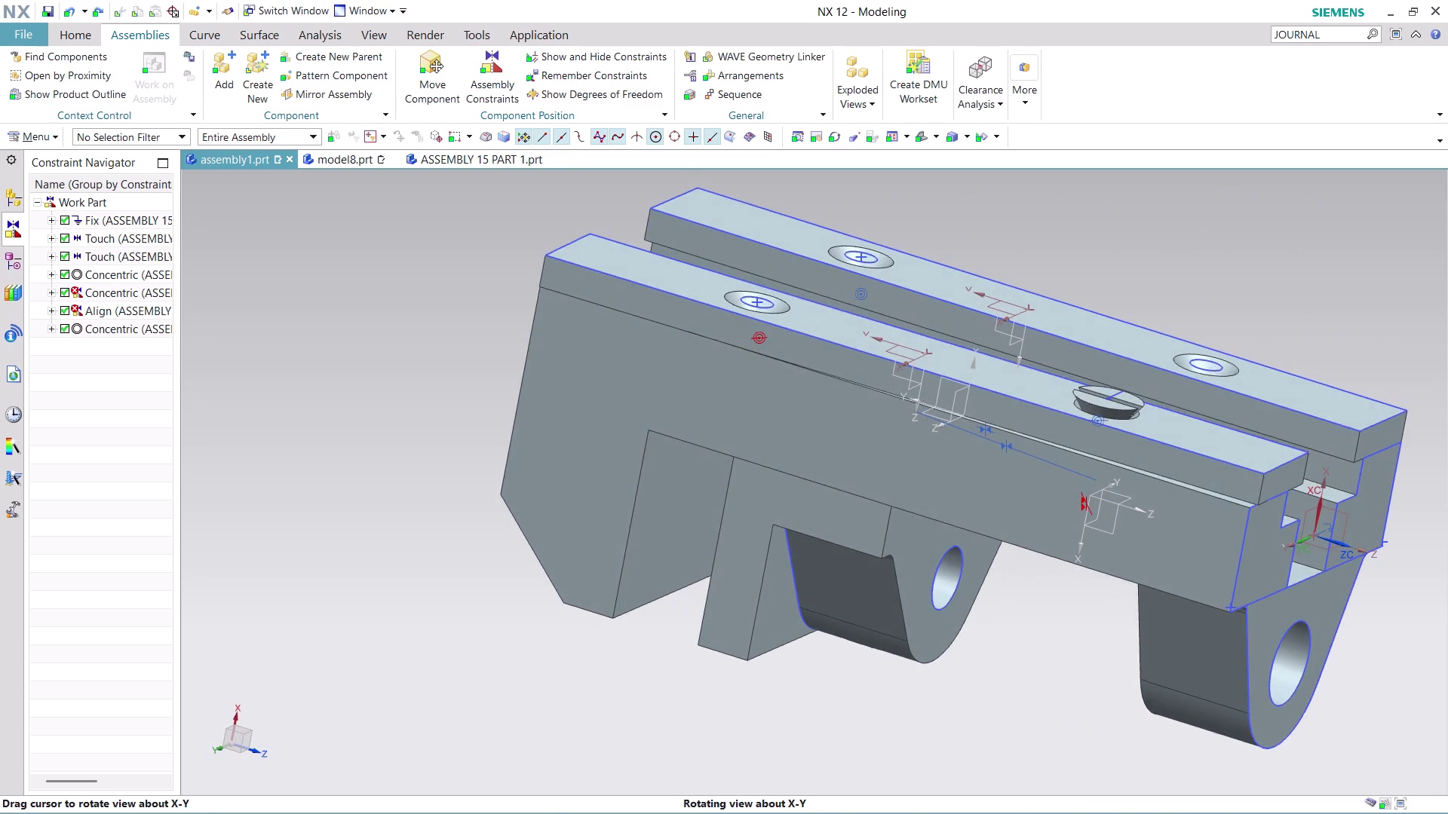
middle_drag(1401, 346, 1395, 355)
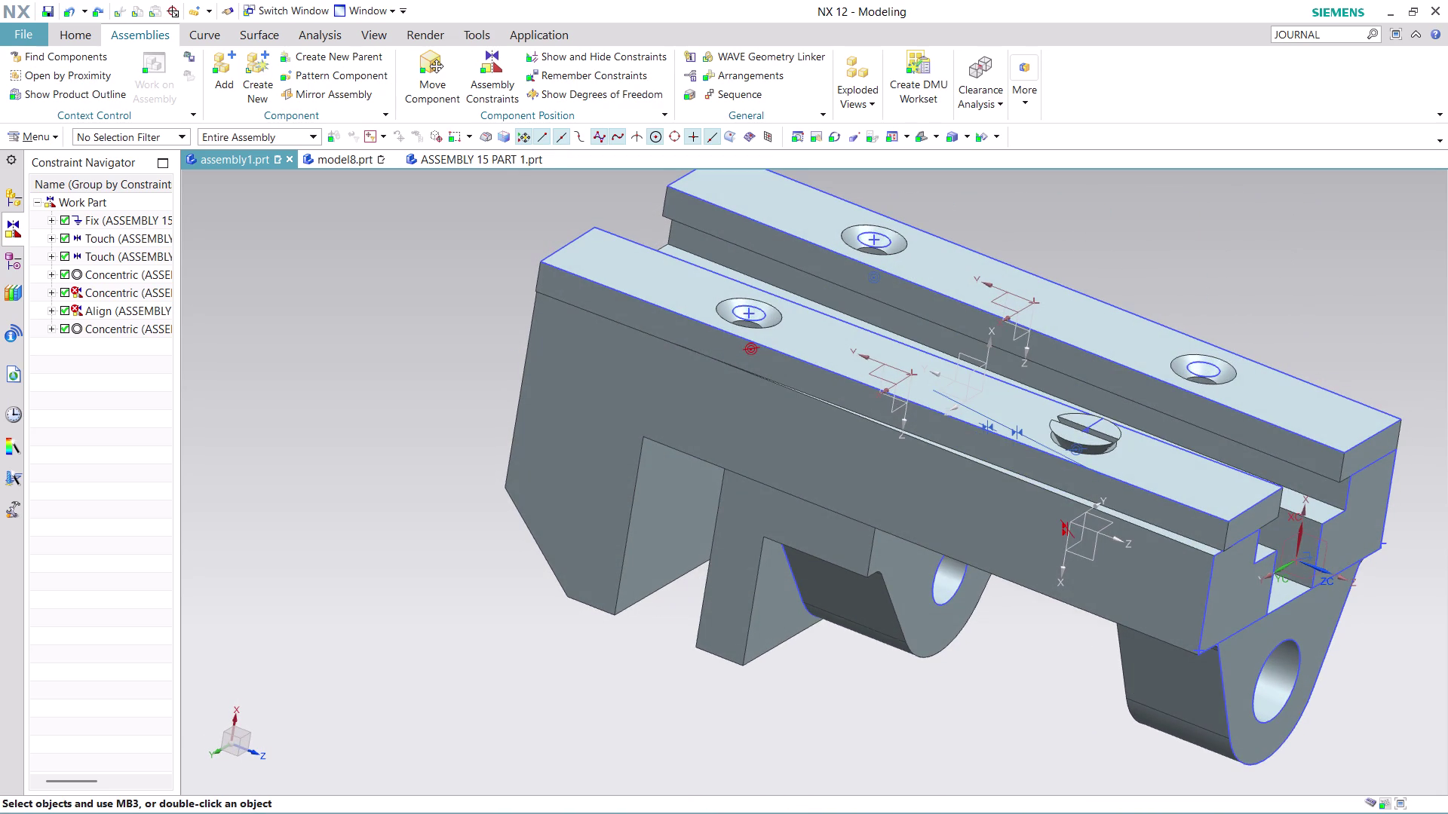
click(498, 60)
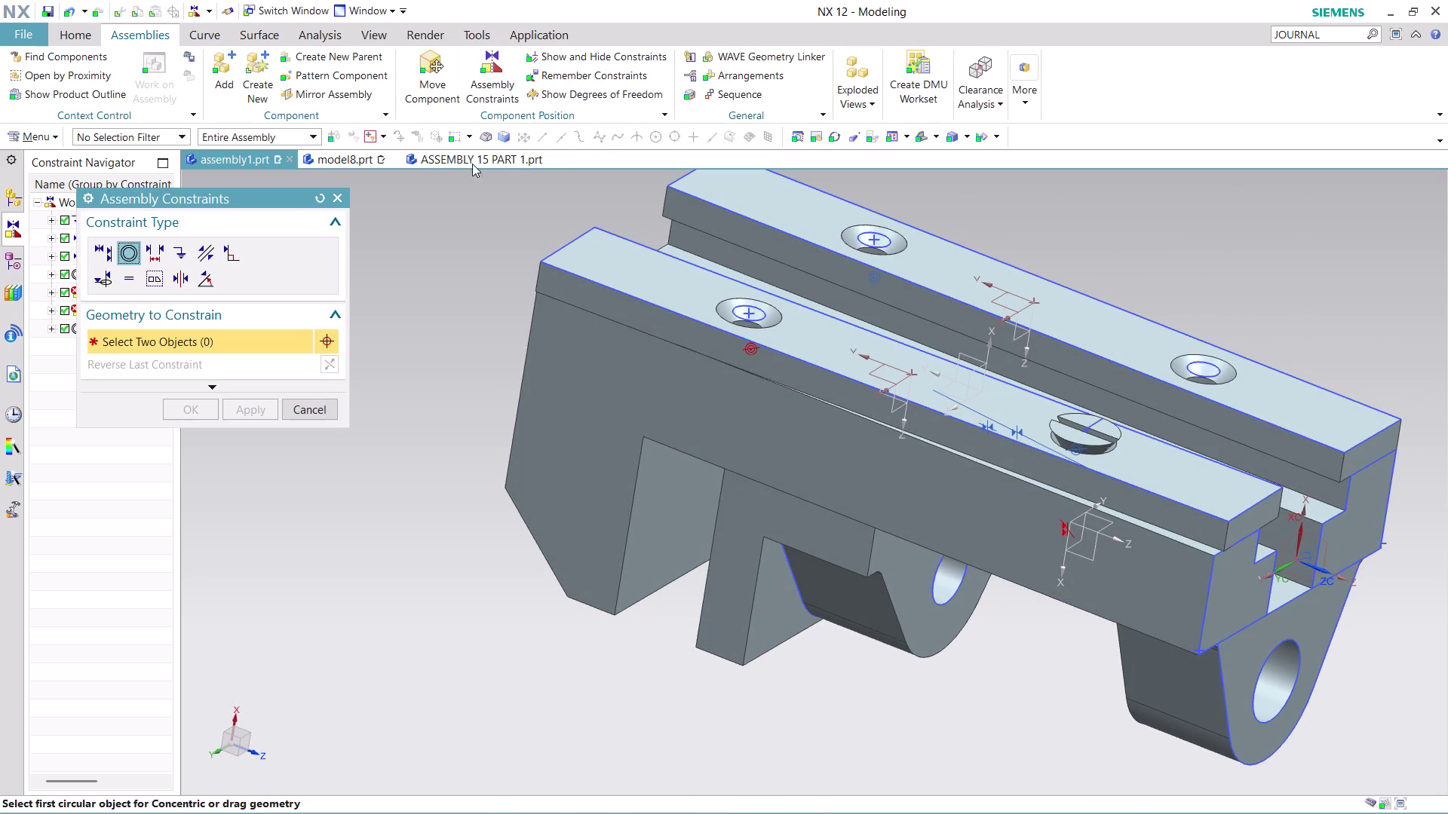
Apply a Touch Align between two shaft and support faces, then undo the shaft constraints.
click(106, 254)
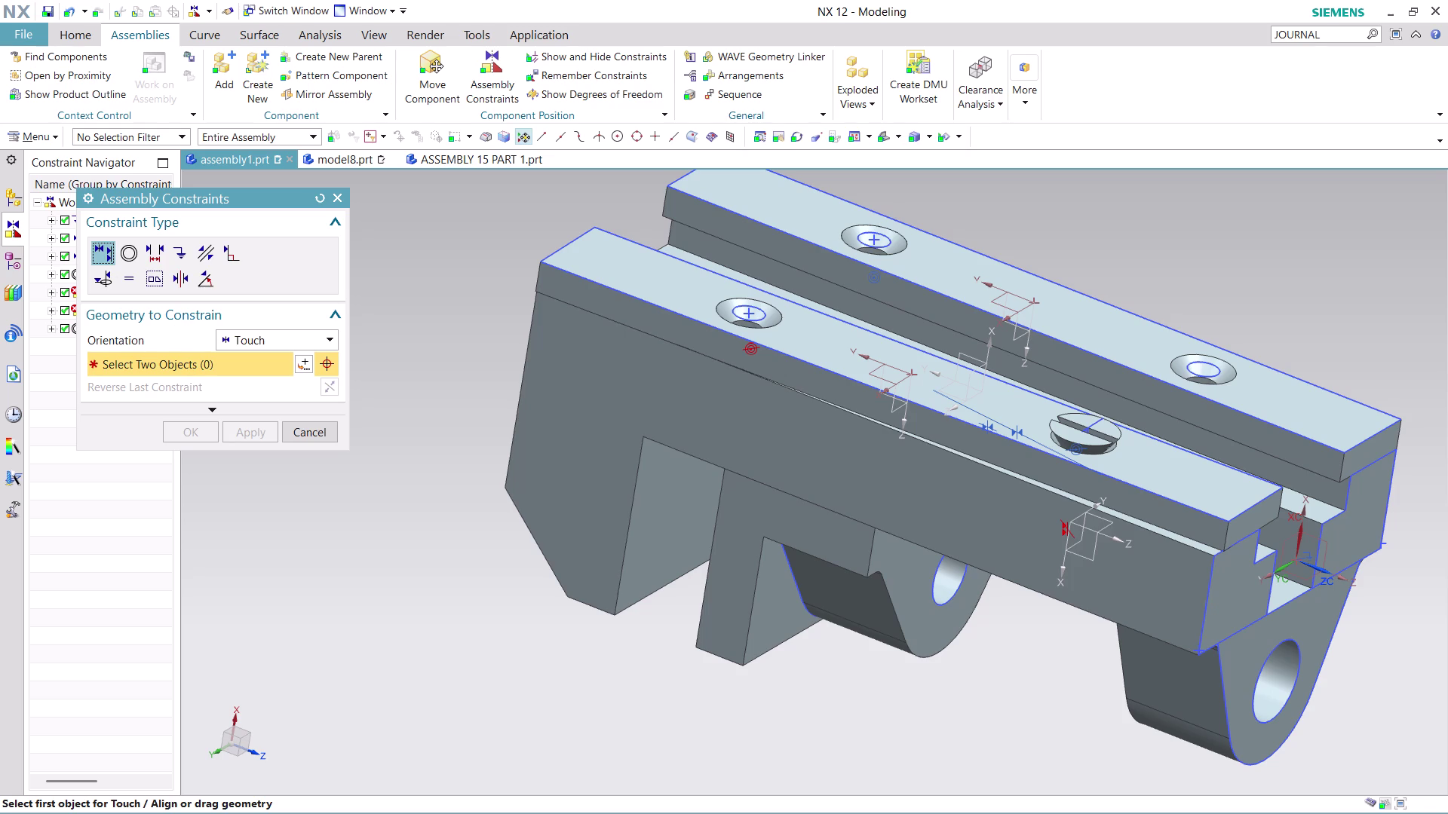
click(680, 385)
click(782, 364)
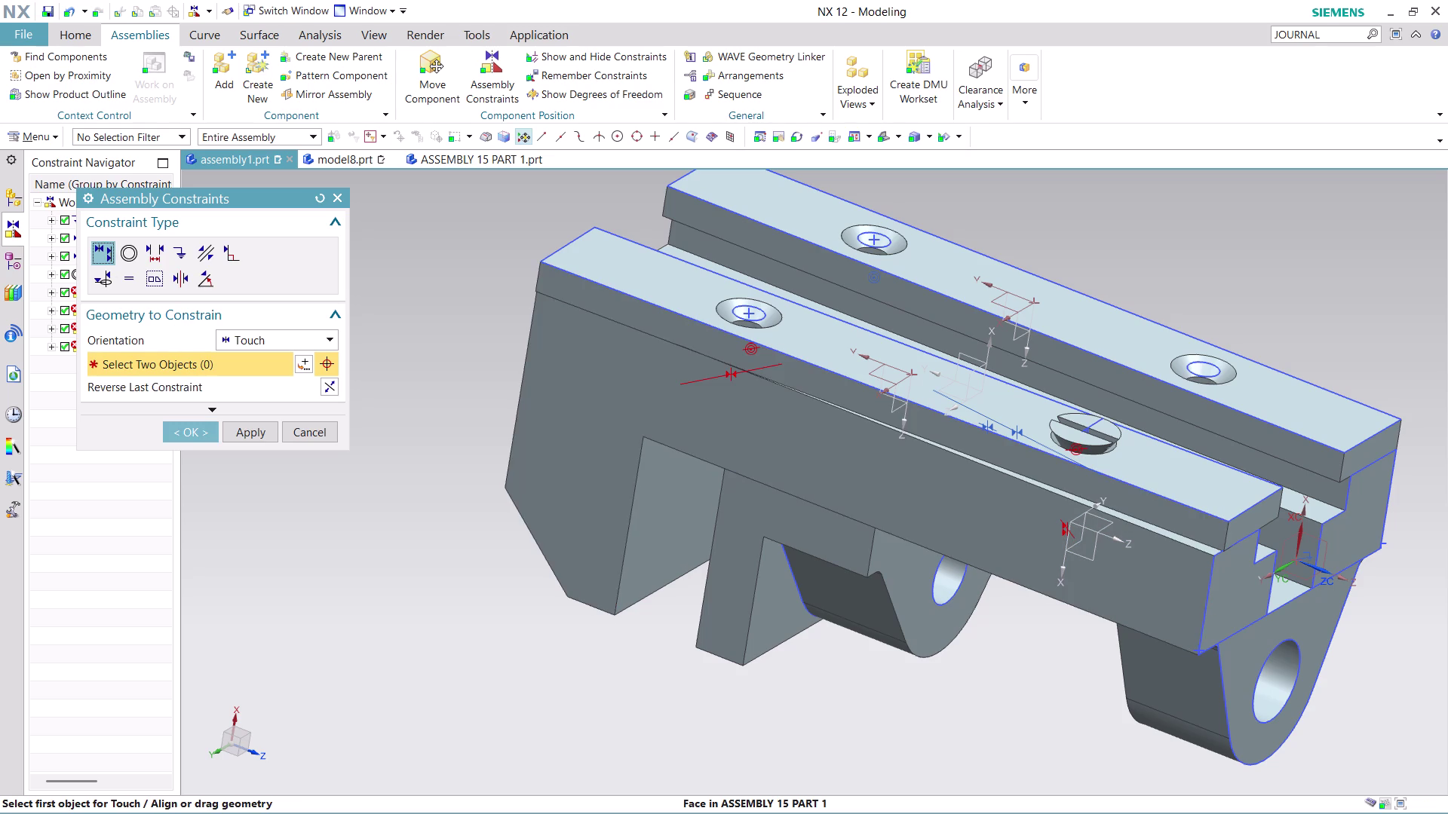
click(187, 431)
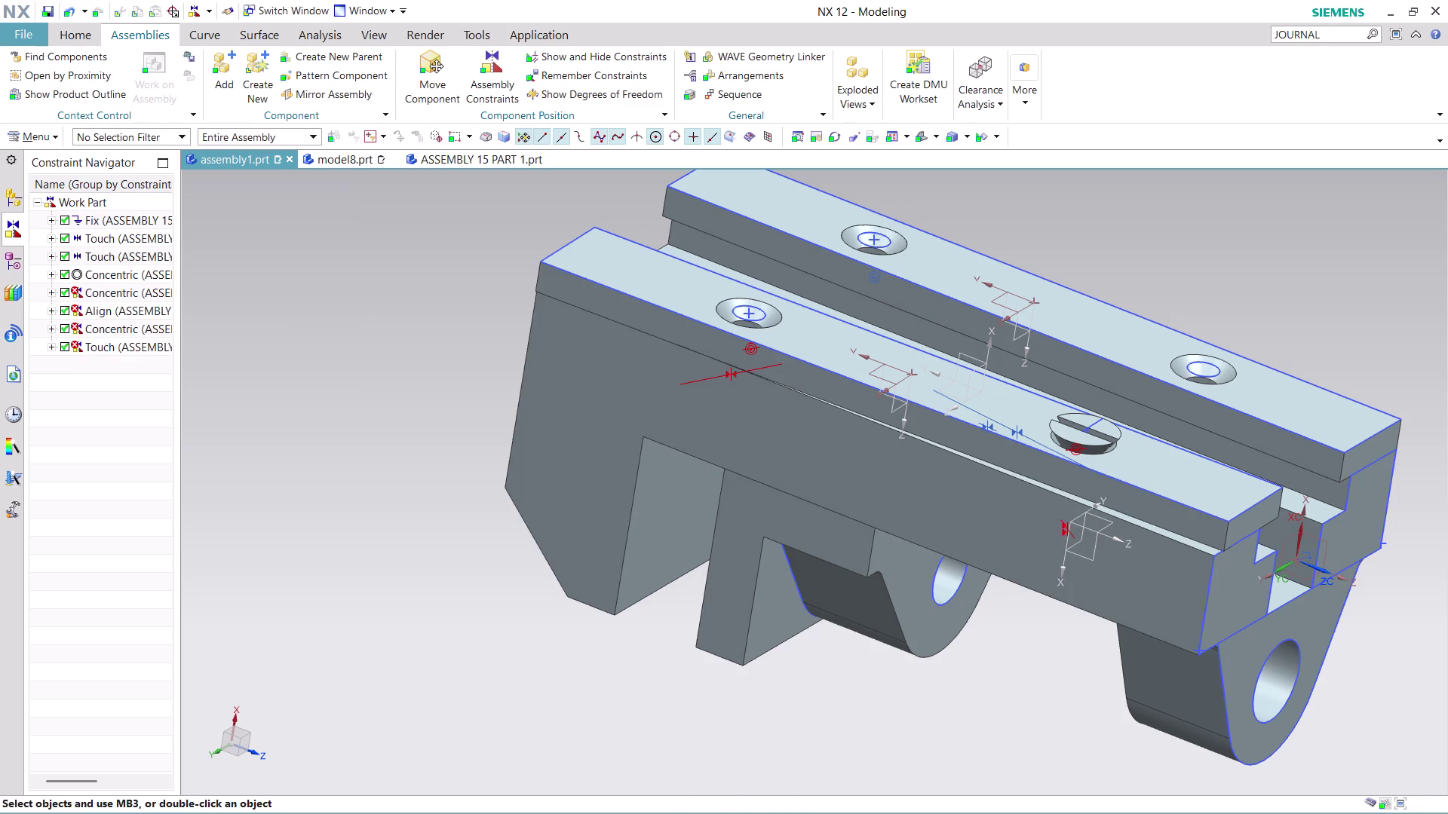
key(ctrl+z)
key(ctrl+z)
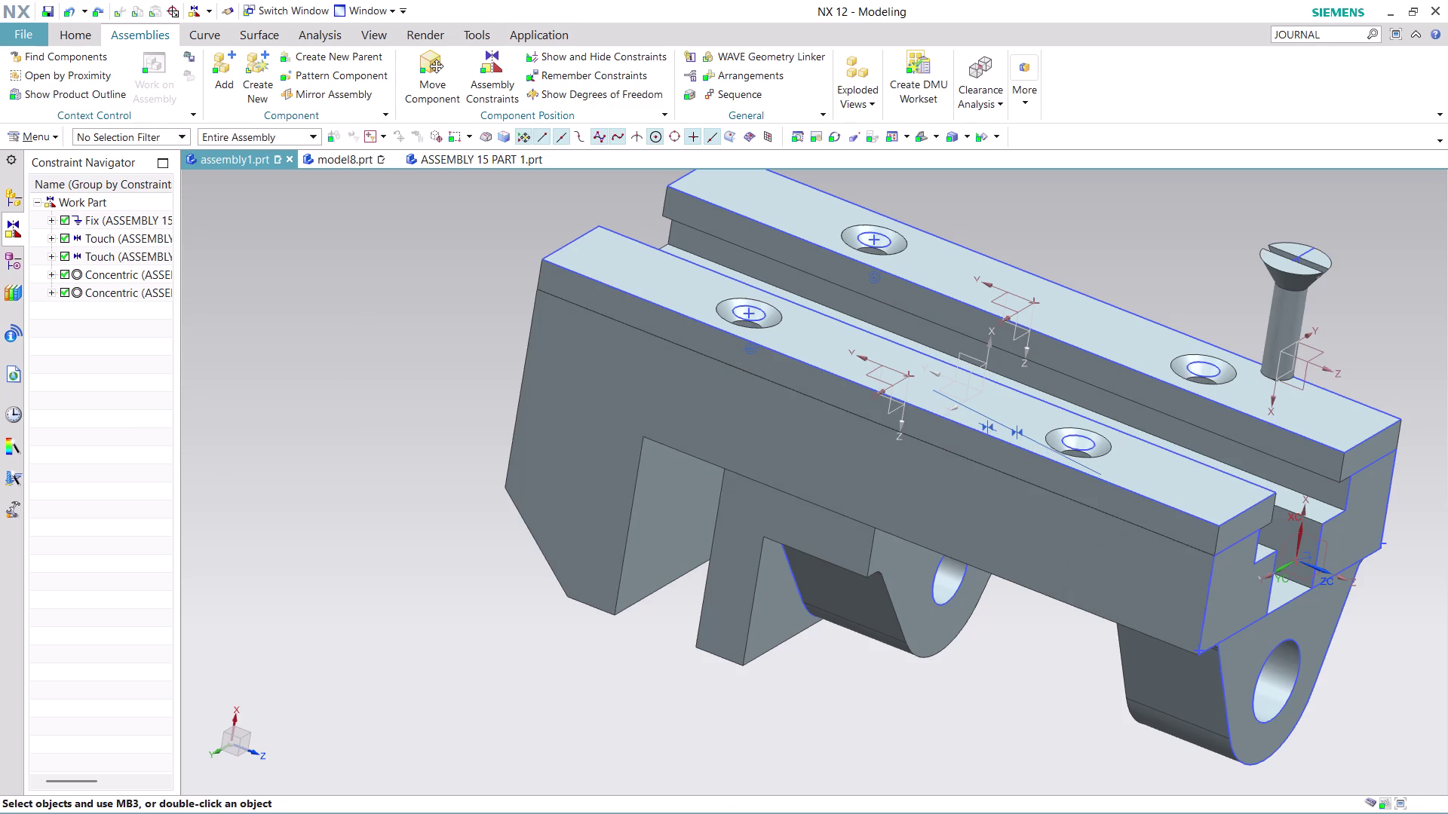
Move one support bar 19 along its Z direction with the dynamic handle.
middle_drag(1078, 703, 1022, 673)
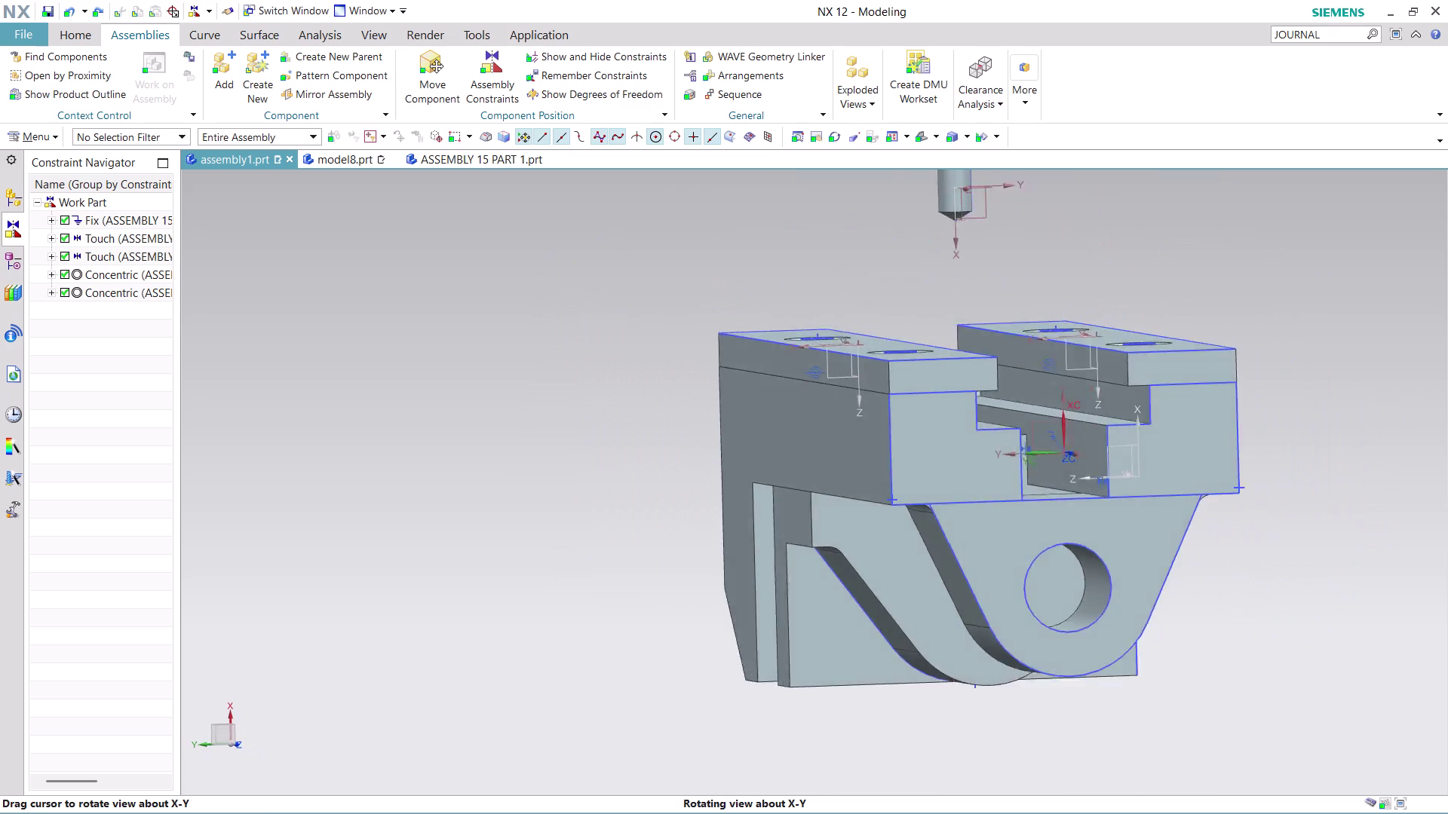
middle_drag(1023, 673, 1007, 694)
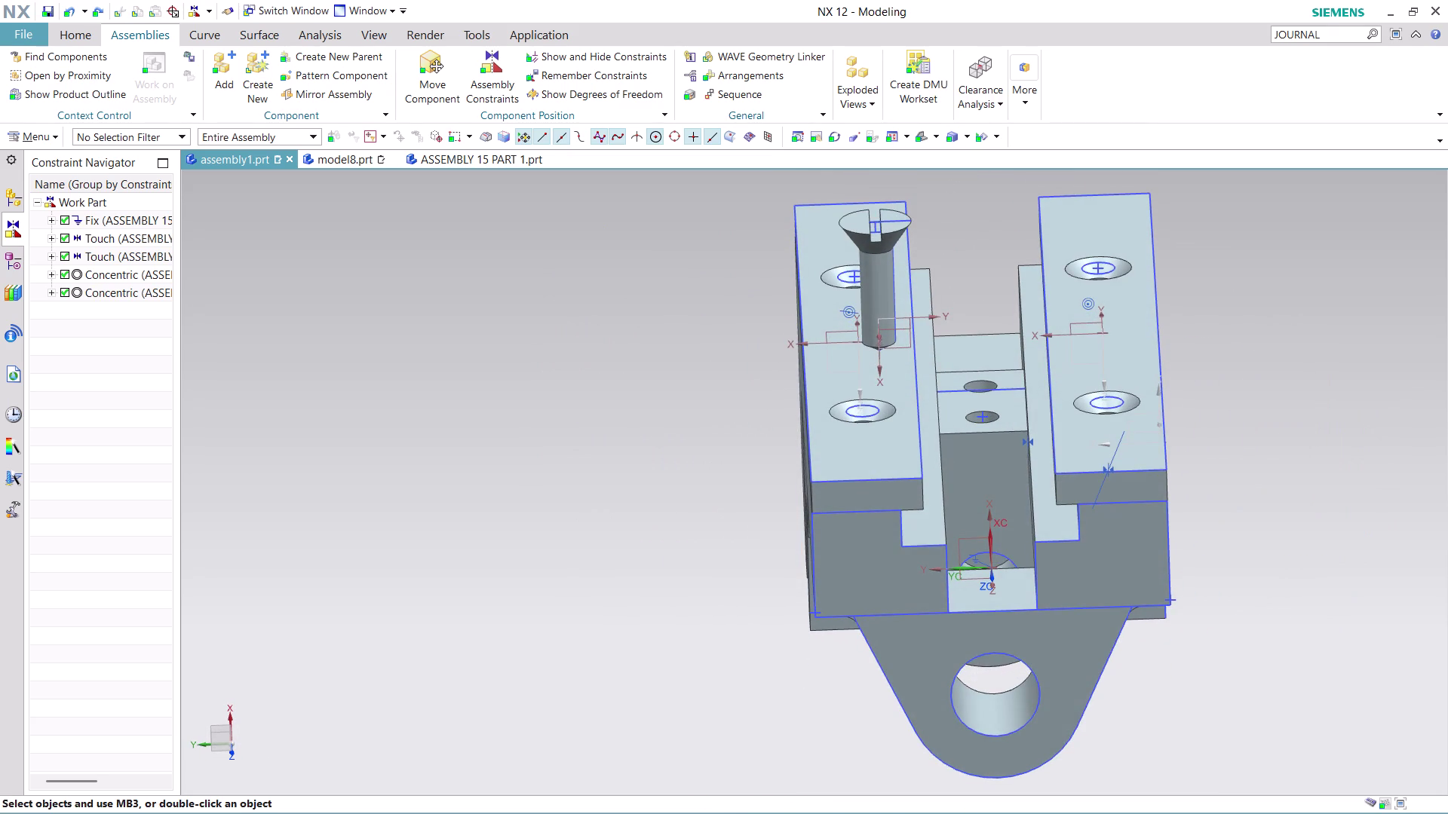
middle_drag(640, 400, 670, 431)
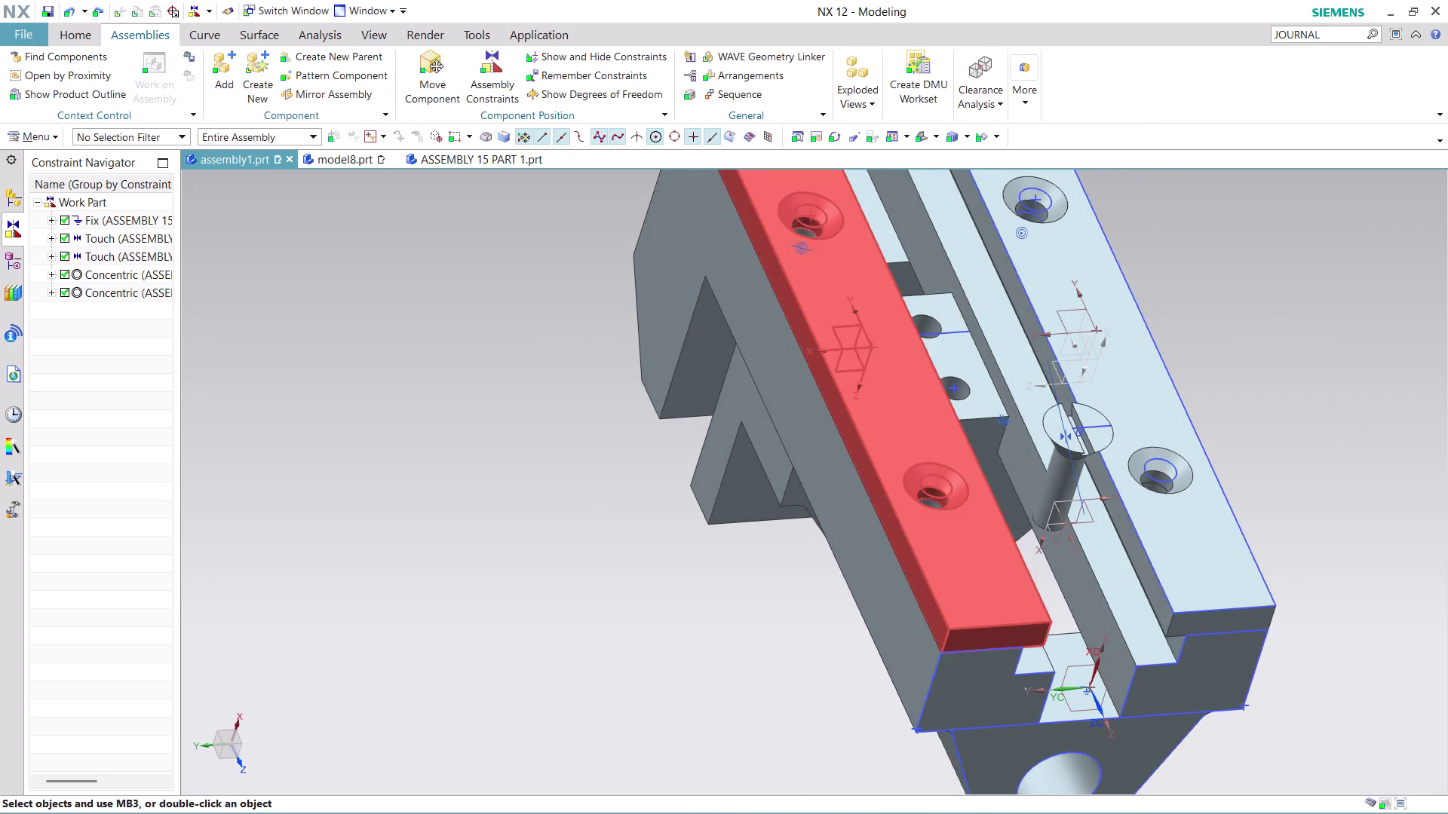
click(437, 68)
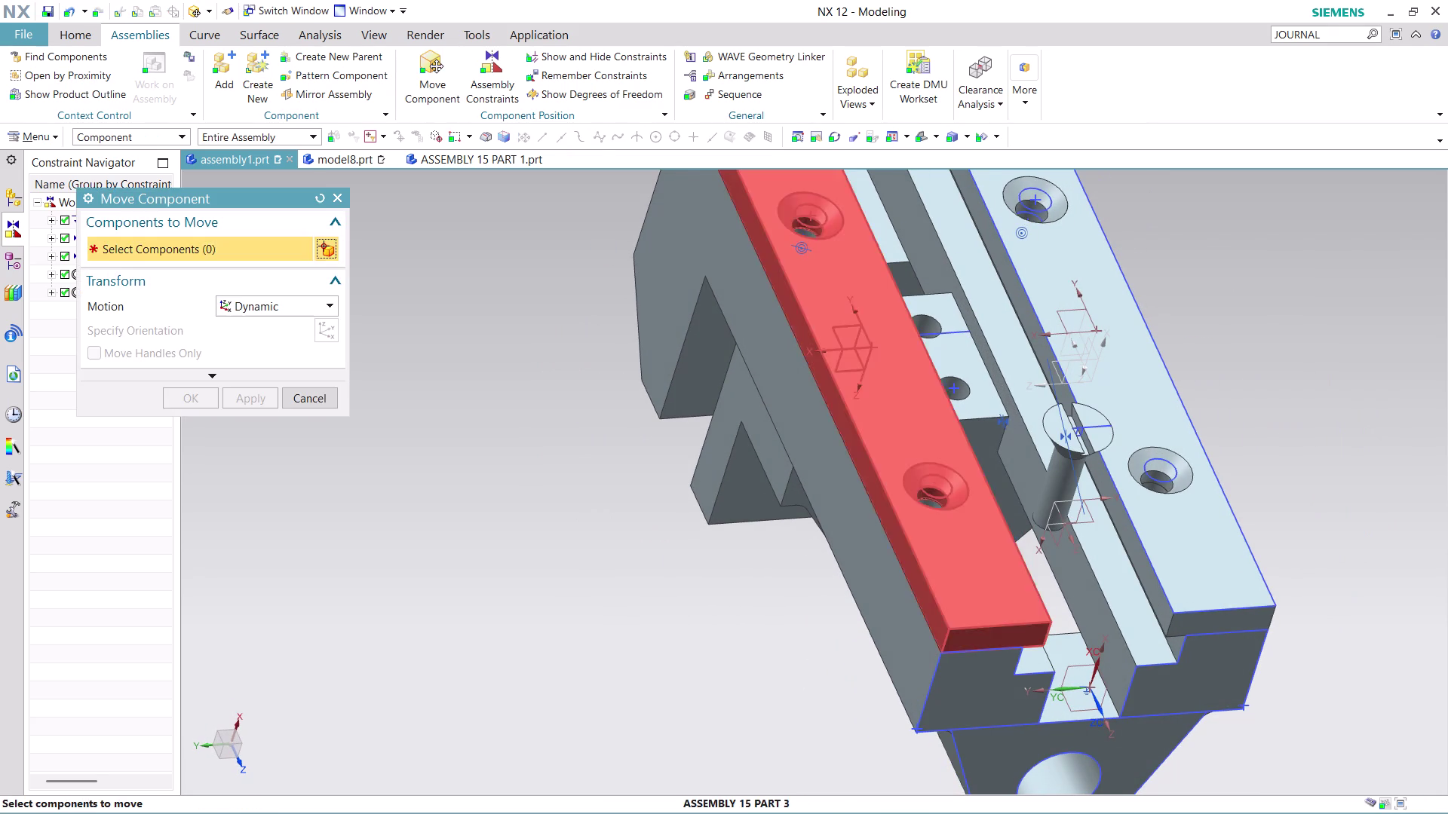
click(879, 381)
click(320, 323)
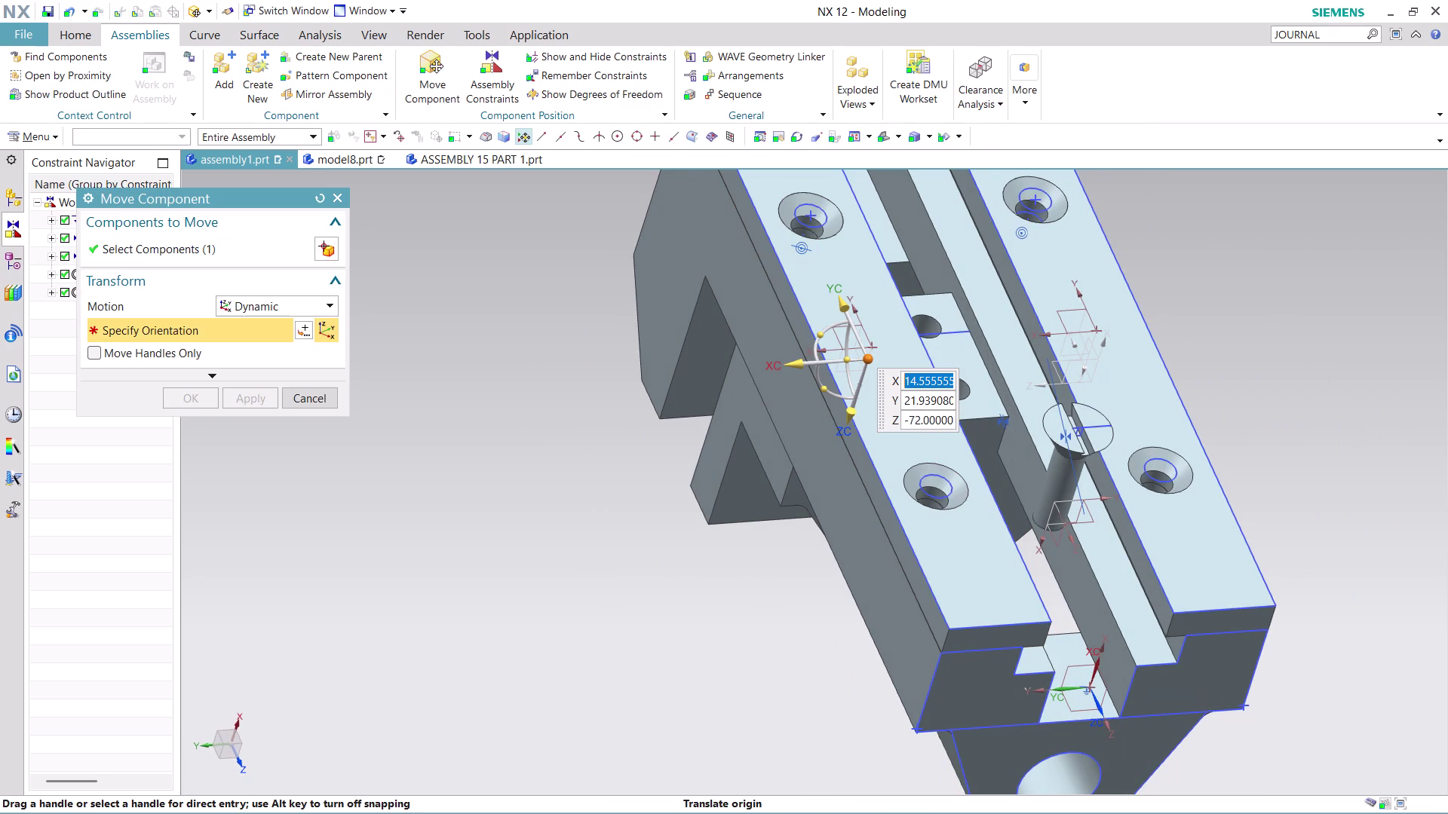
drag(801, 364, 717, 371)
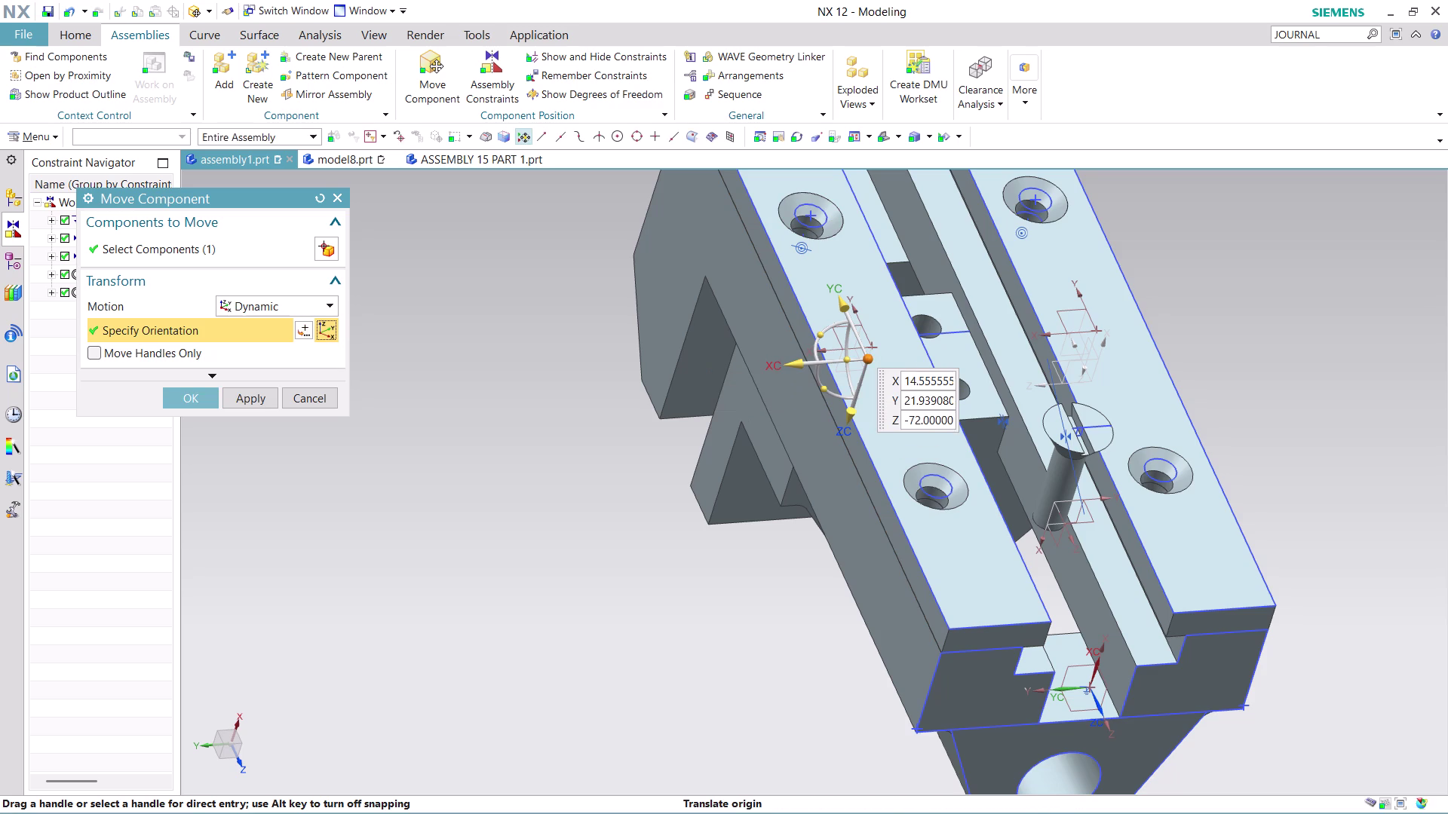
drag(847, 304, 808, 241)
drag(847, 421, 827, 488)
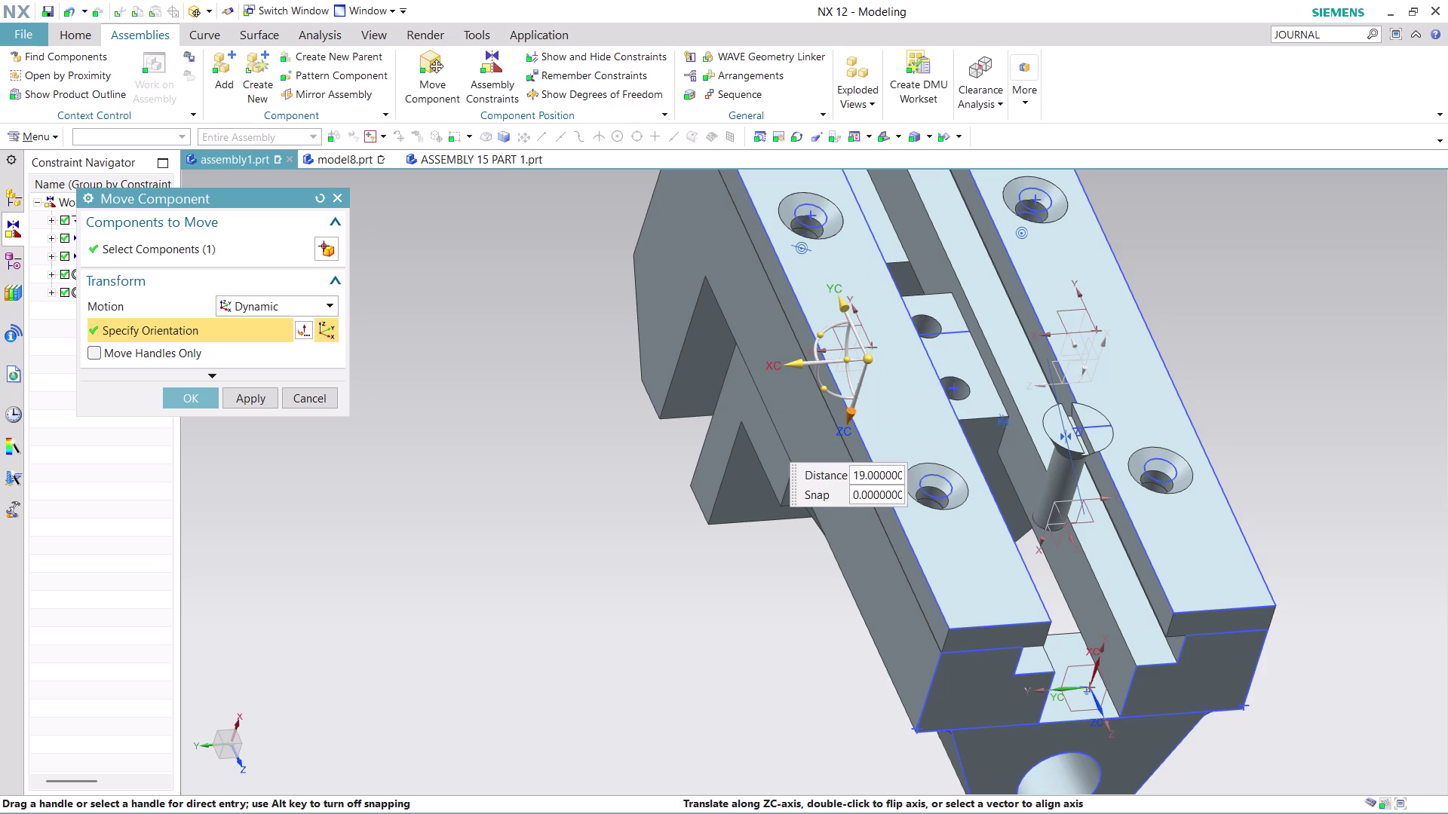
drag(826, 488, 821, 497)
click(215, 397)
Zoom and orbit to bring the loose shaft into close view.
scroll(down, 3)
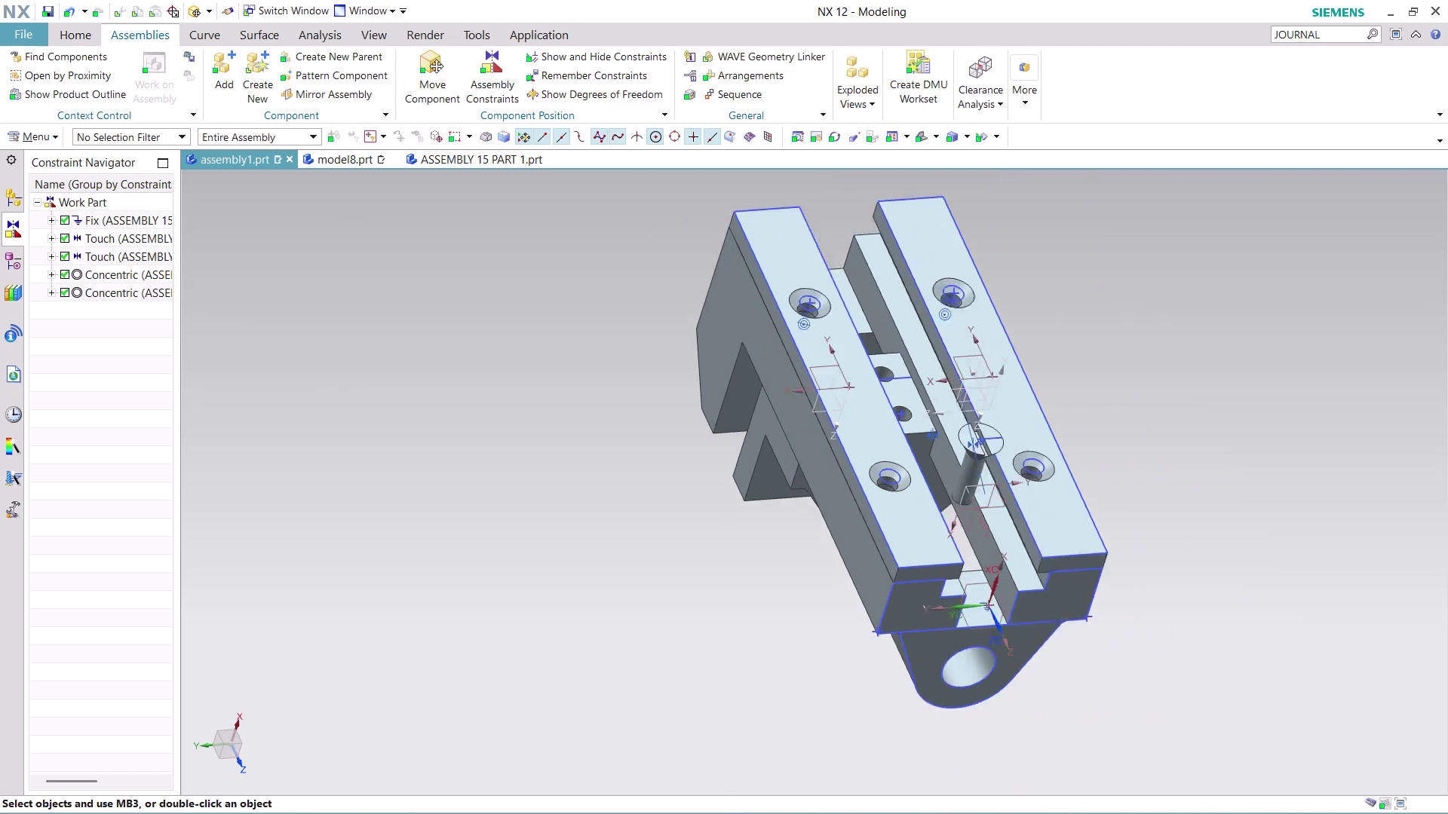
scroll(down, 3)
middle_drag(1076, 392, 958, 374)
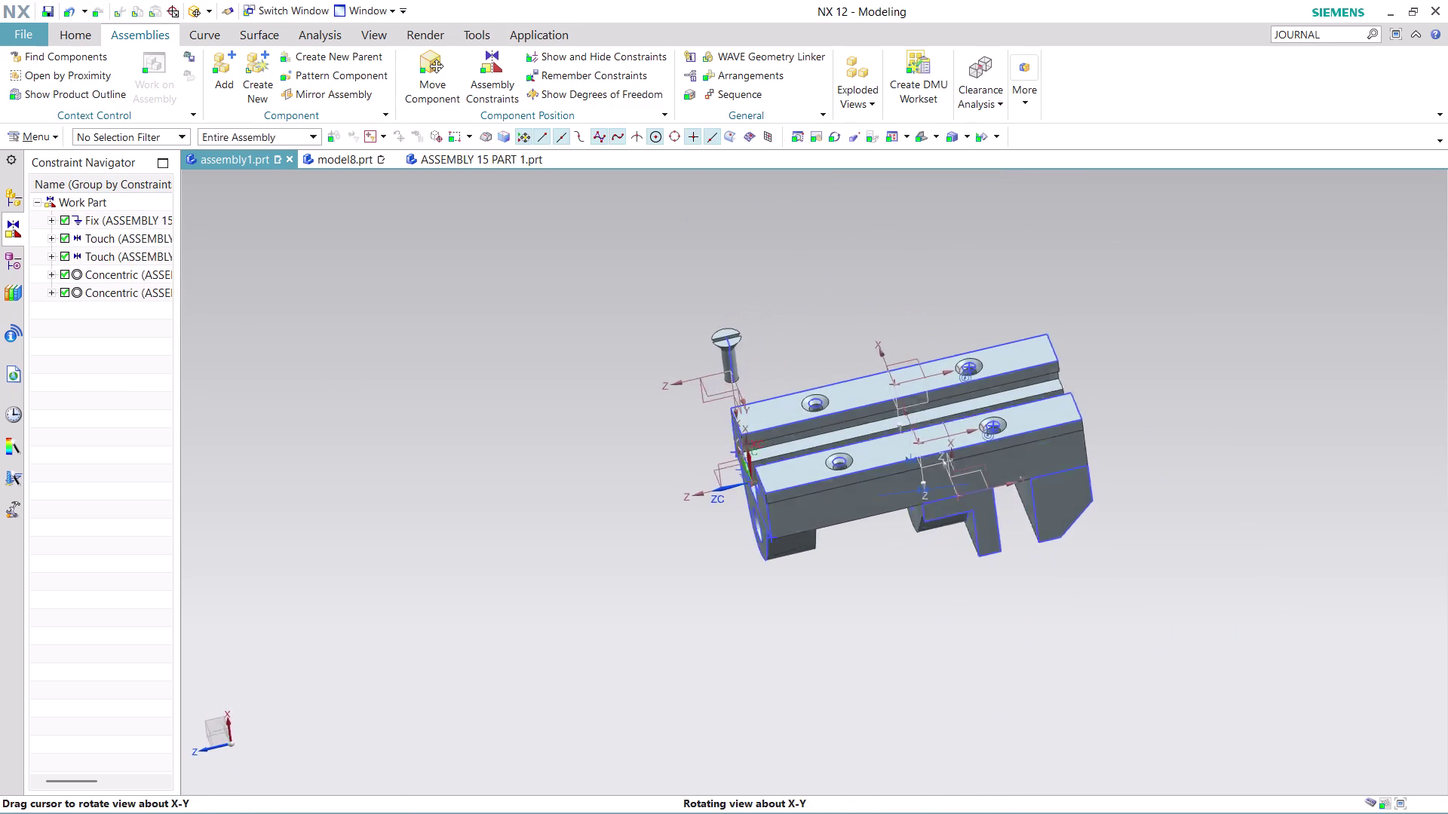
middle_drag(958, 374, 950, 383)
scroll(up, 3)
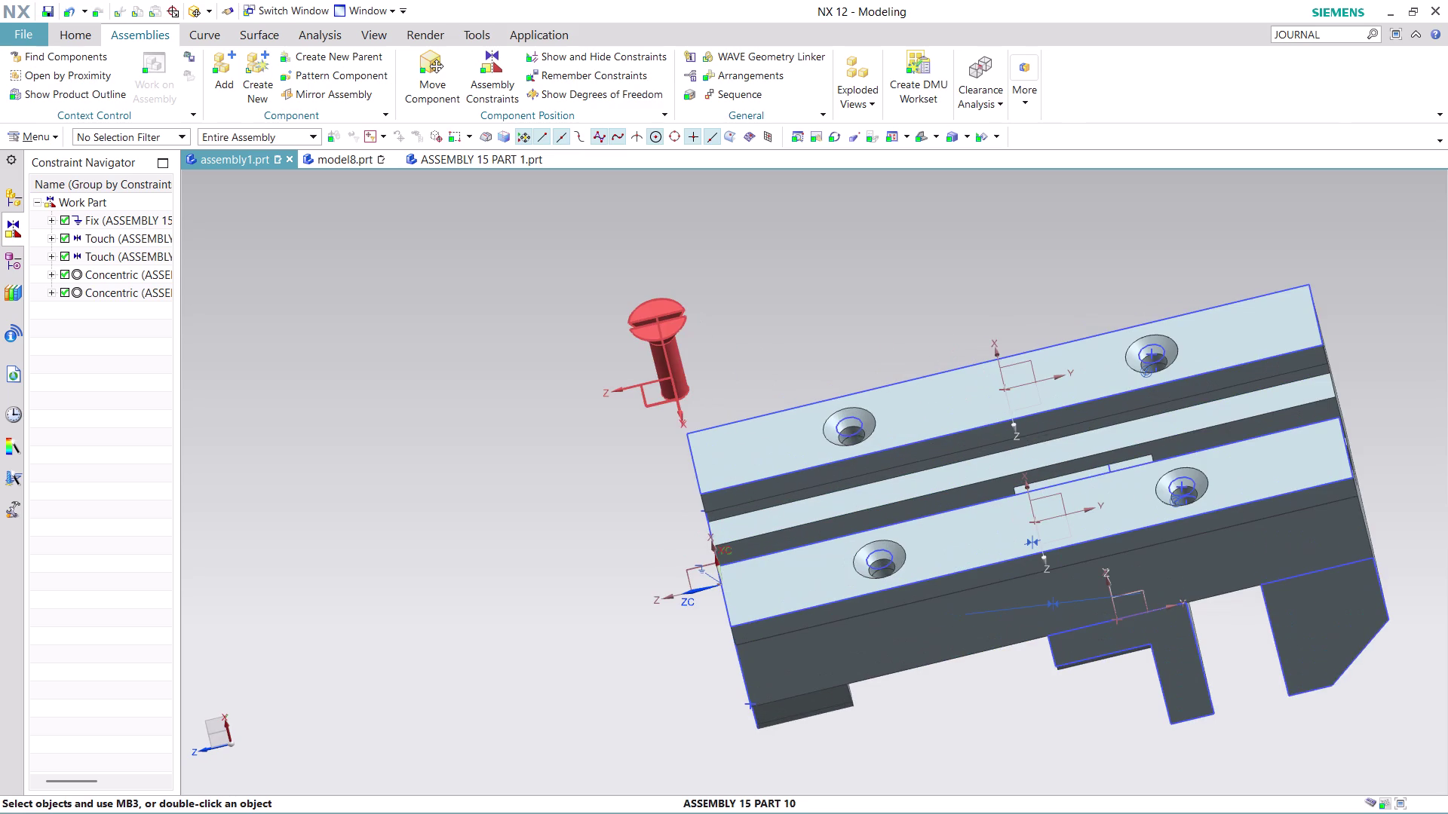
scroll(up, 3)
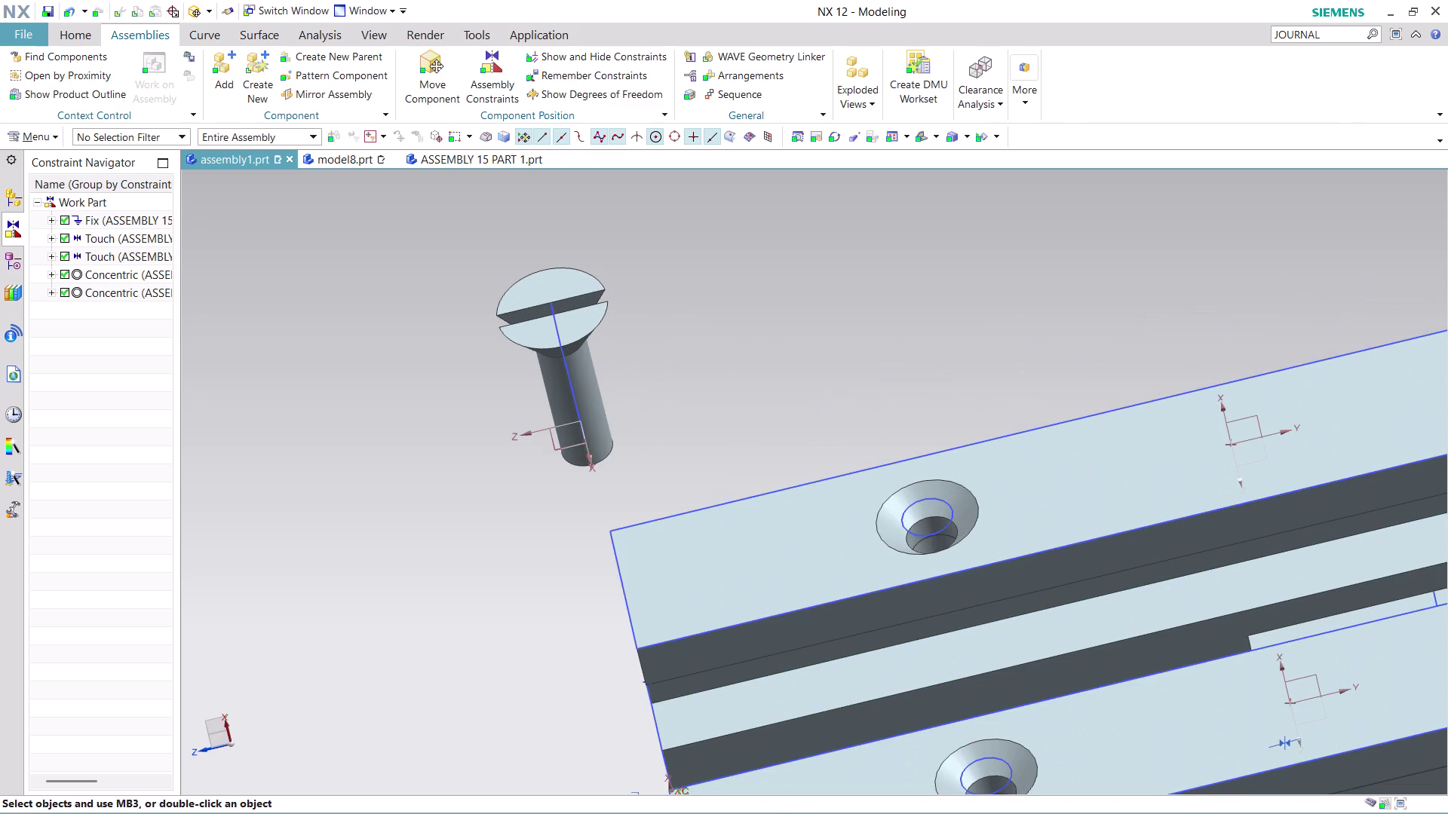
click(502, 81)
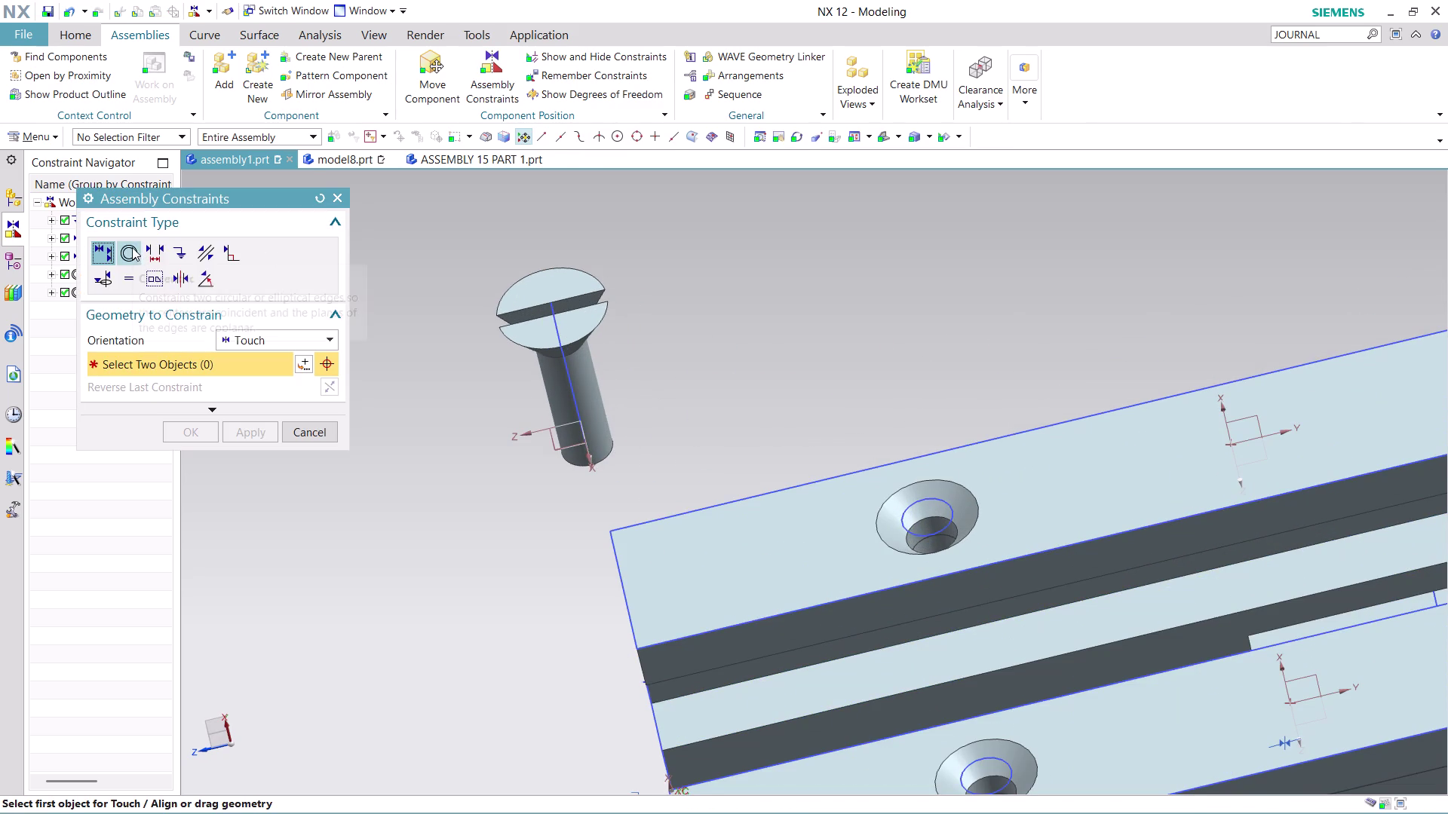
Choose Concentric and pick the shaft's circular edge and the countersunk hole edge.
click(132, 247)
middle_drag(829, 297, 802, 258)
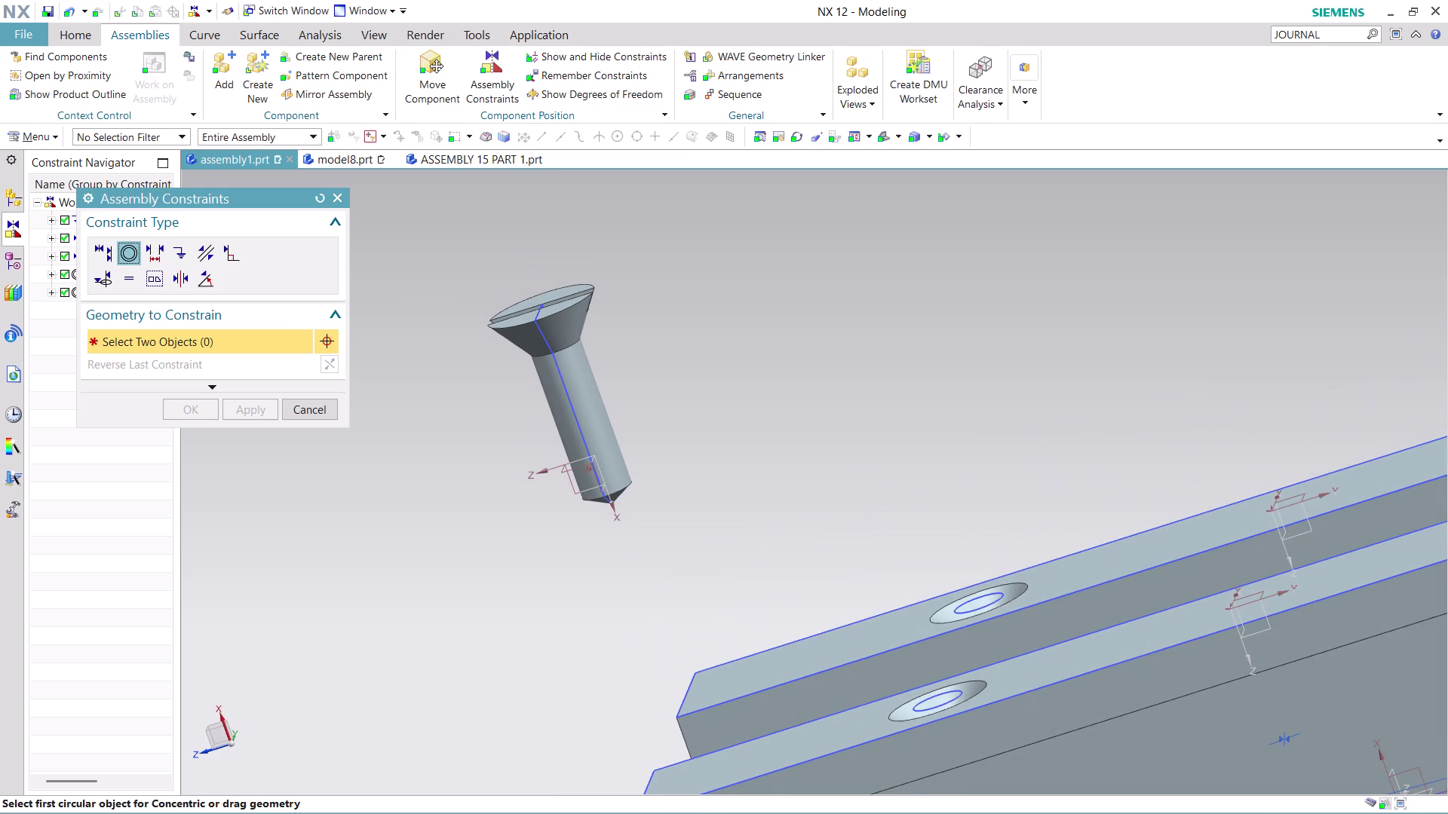
click(579, 346)
middle_drag(961, 313, 1016, 381)
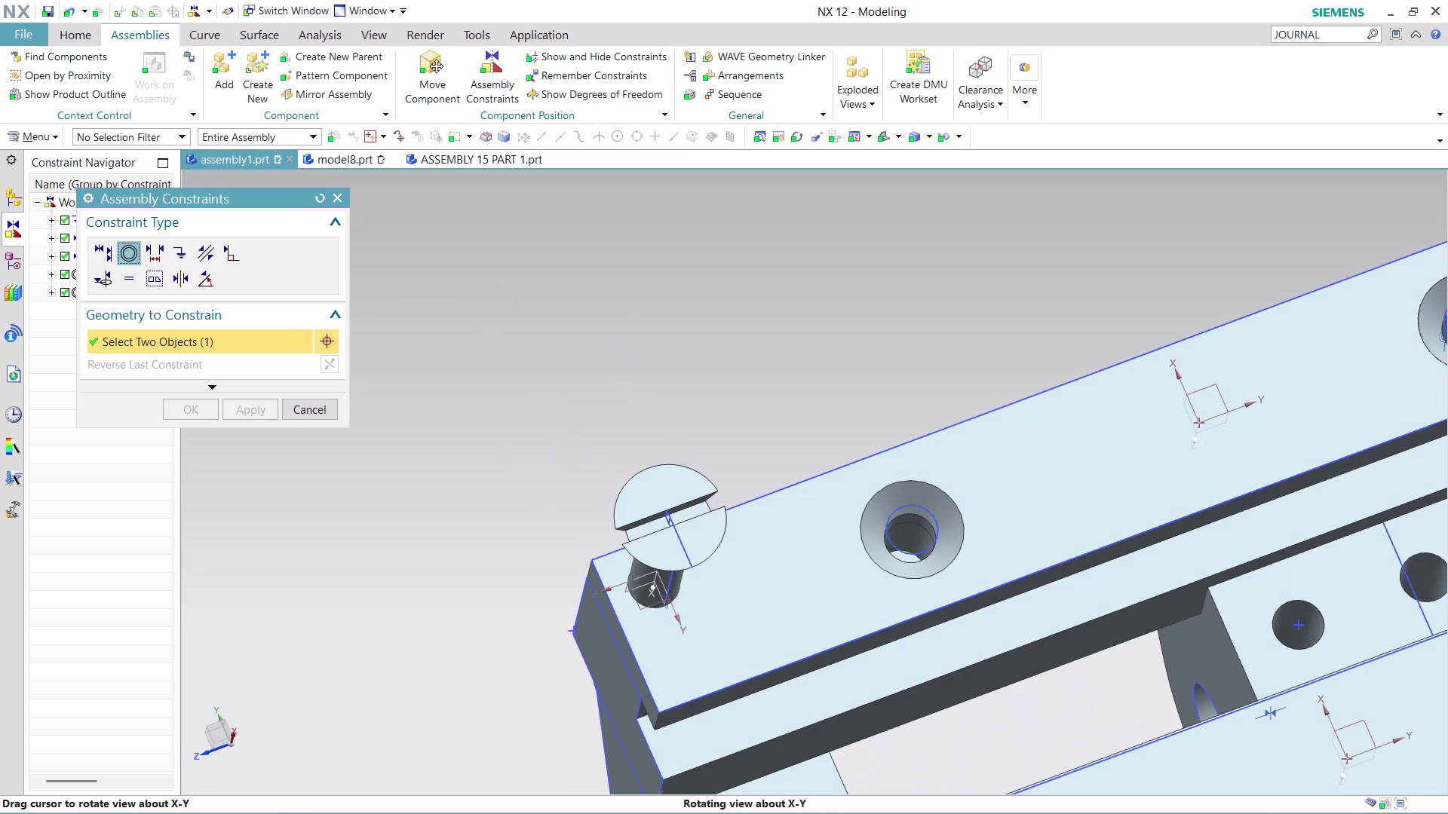
middle_drag(1016, 382, 1017, 382)
click(922, 519)
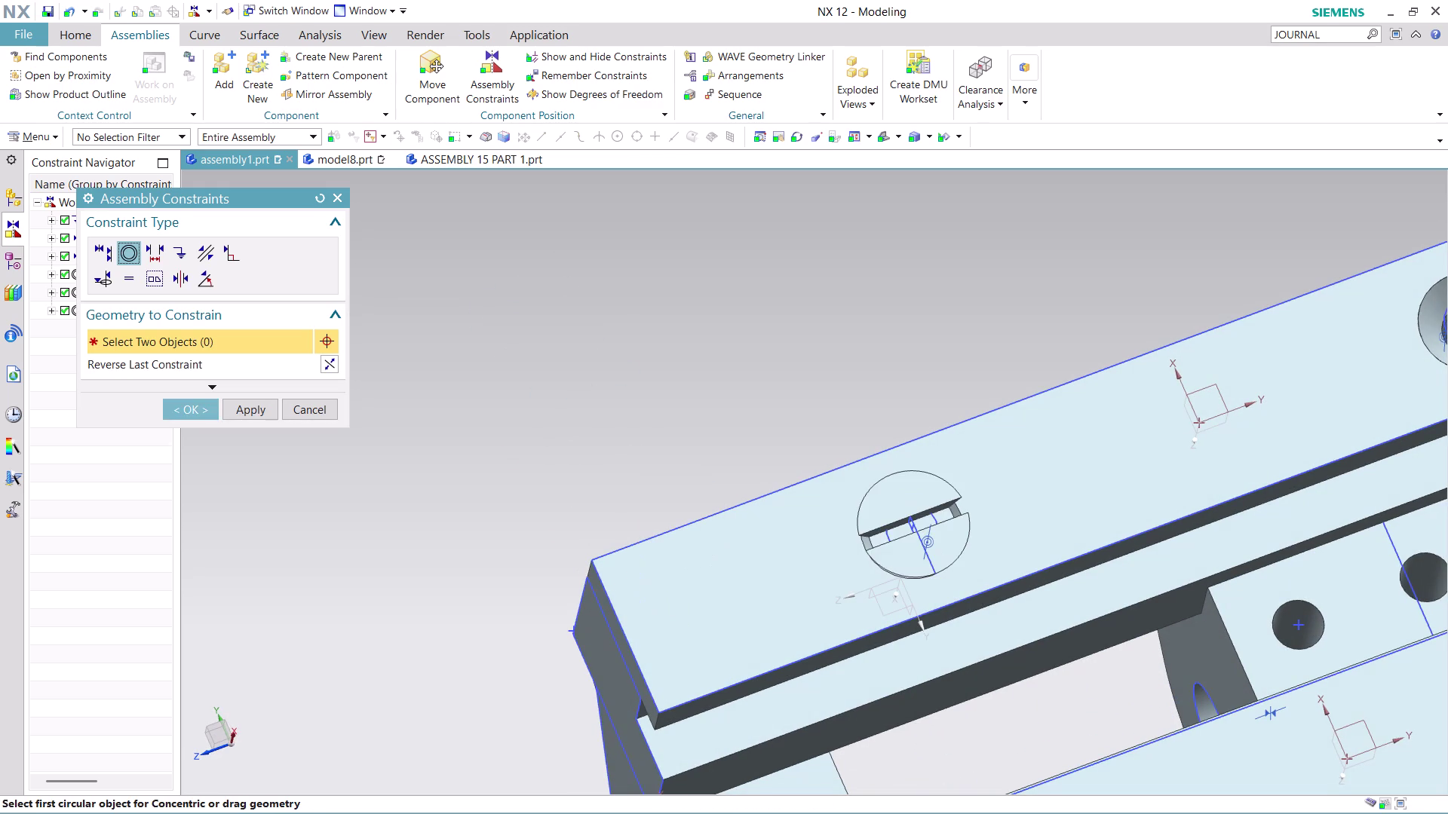
Inspect the seated shaft from several angles and confirm the concentric constraint.
scroll(down, 3)
middle_drag(1098, 632, 1057, 570)
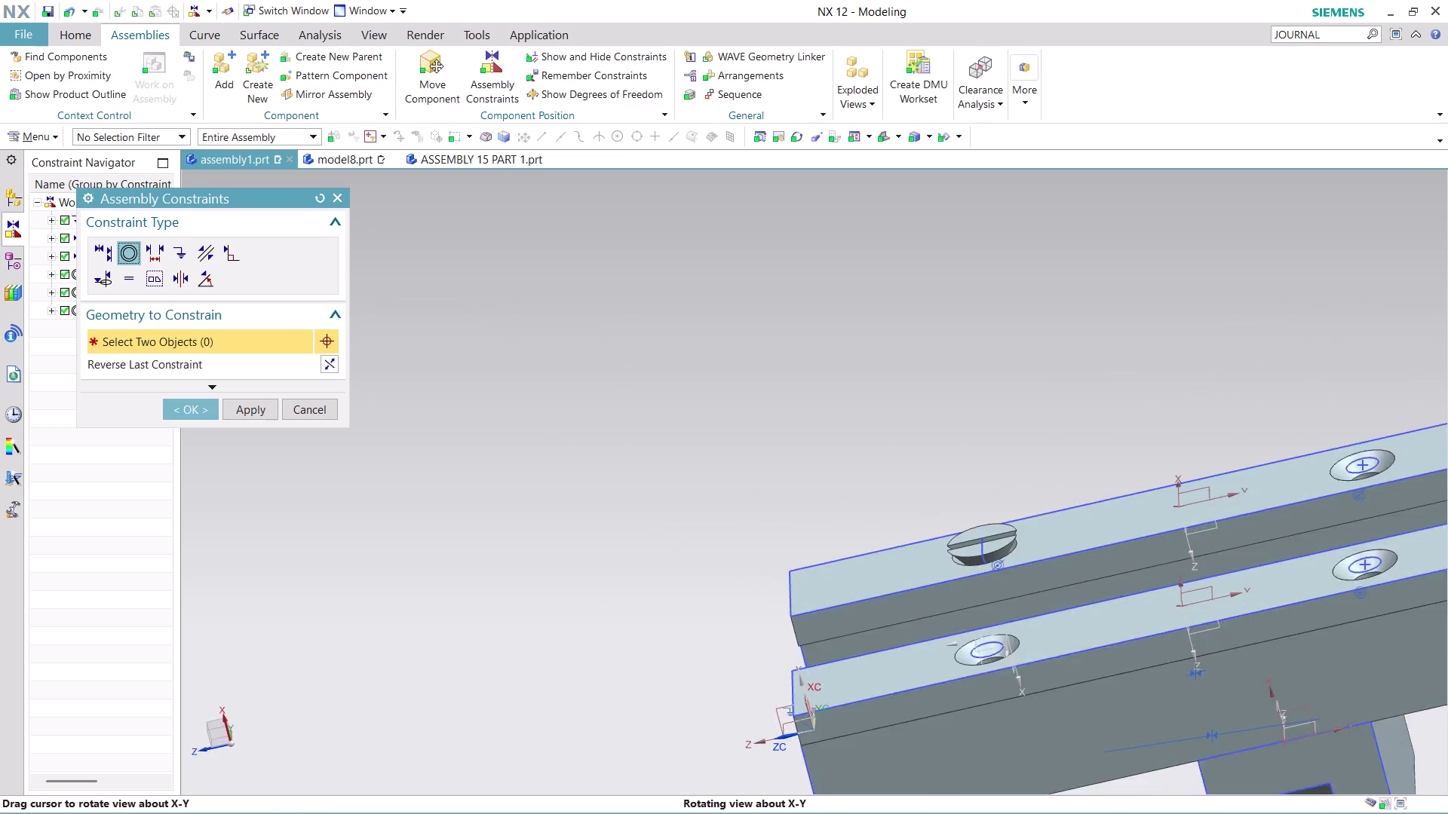
middle_drag(1057, 571, 1060, 587)
scroll(down, 3)
scroll(up, 3)
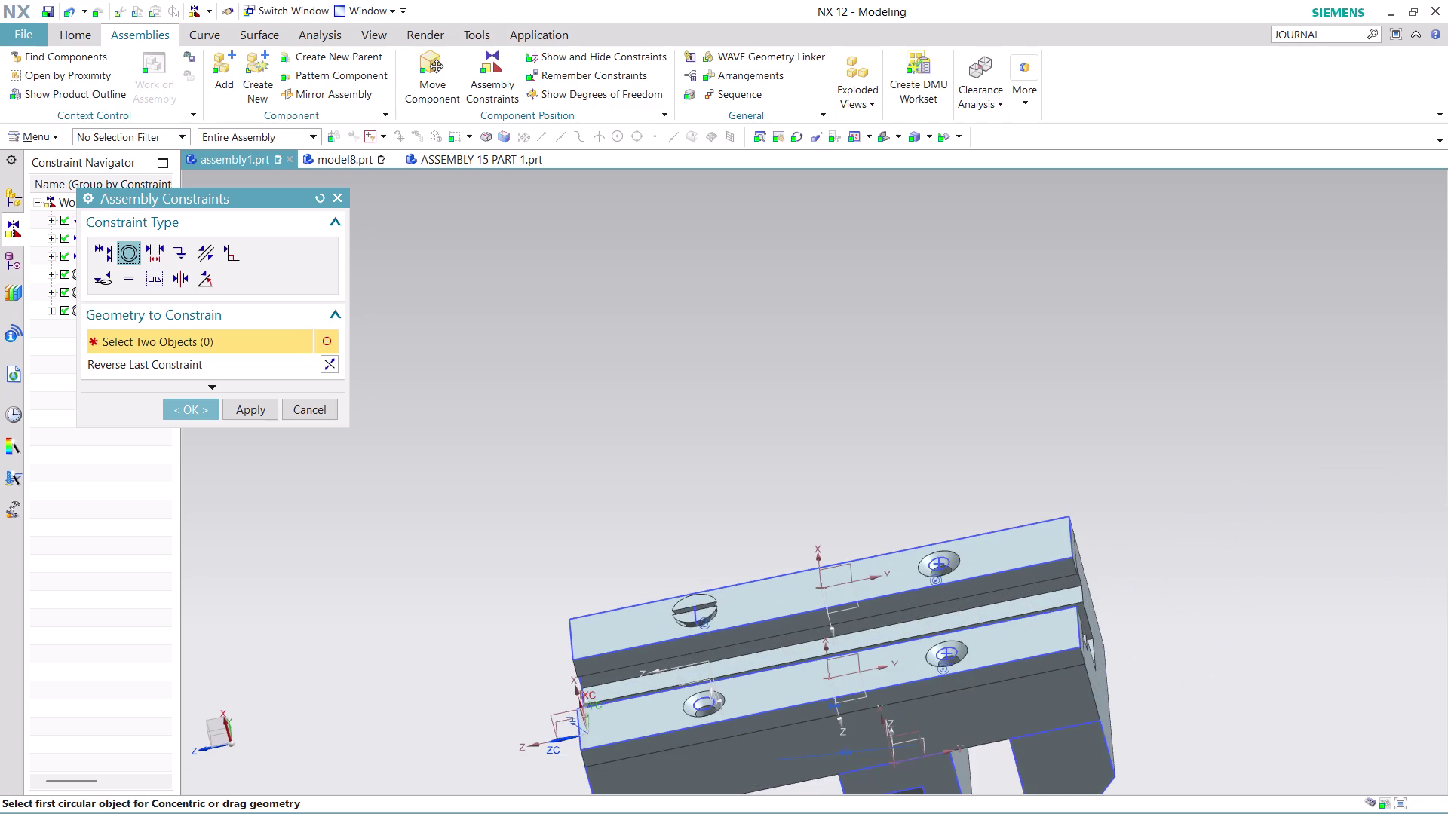
scroll(up, 3)
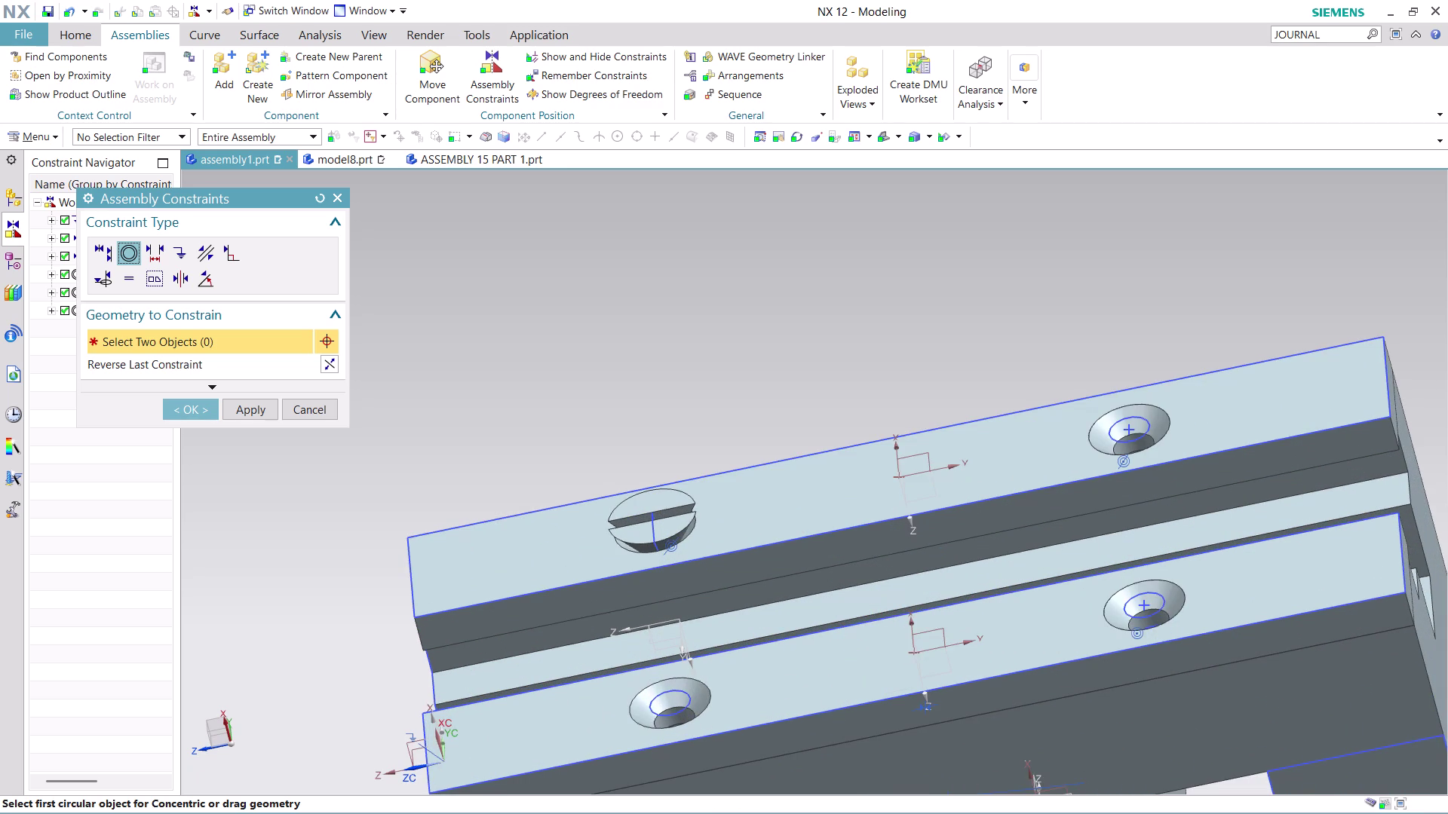
click(186, 408)
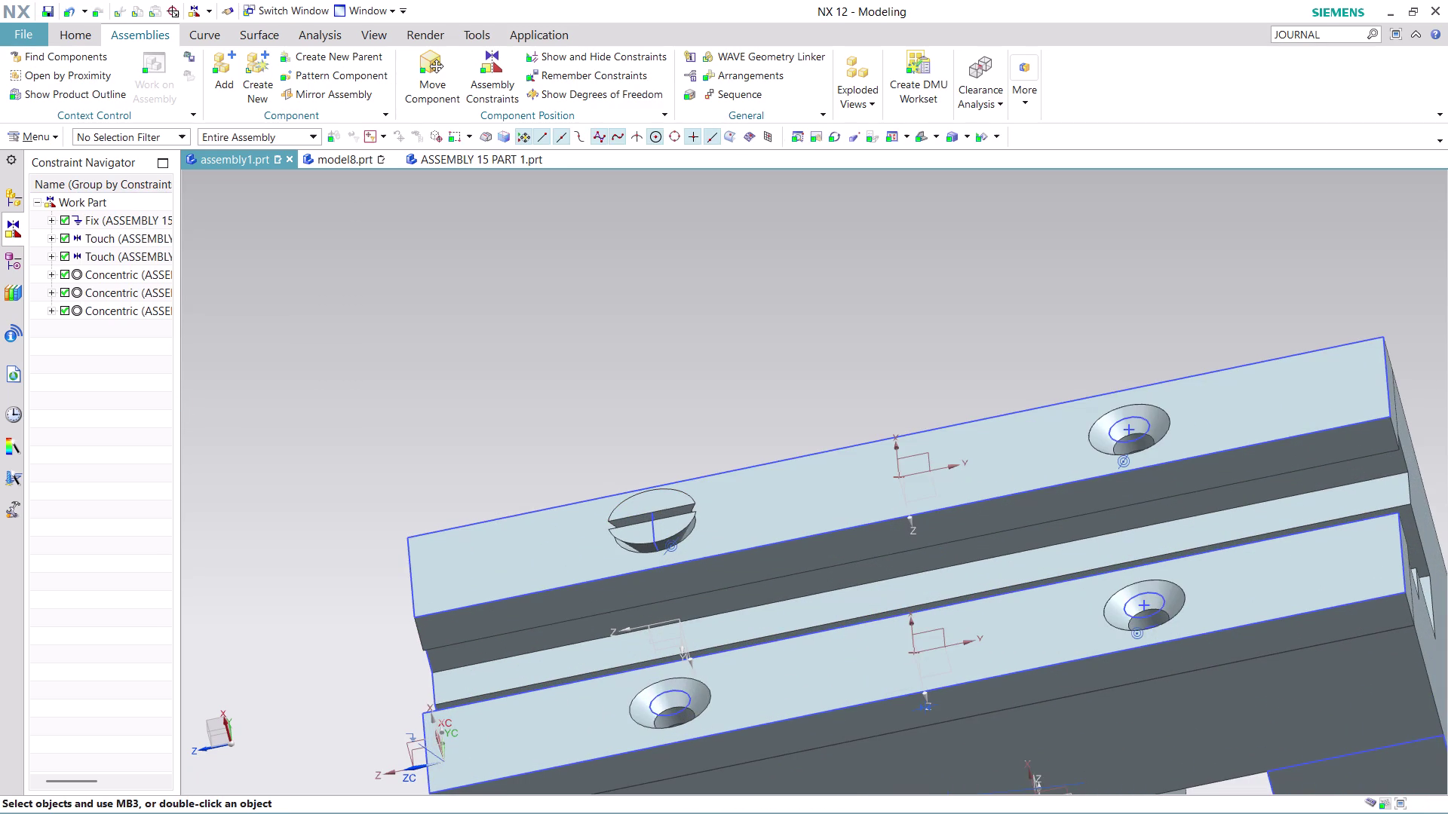
click(357, 67)
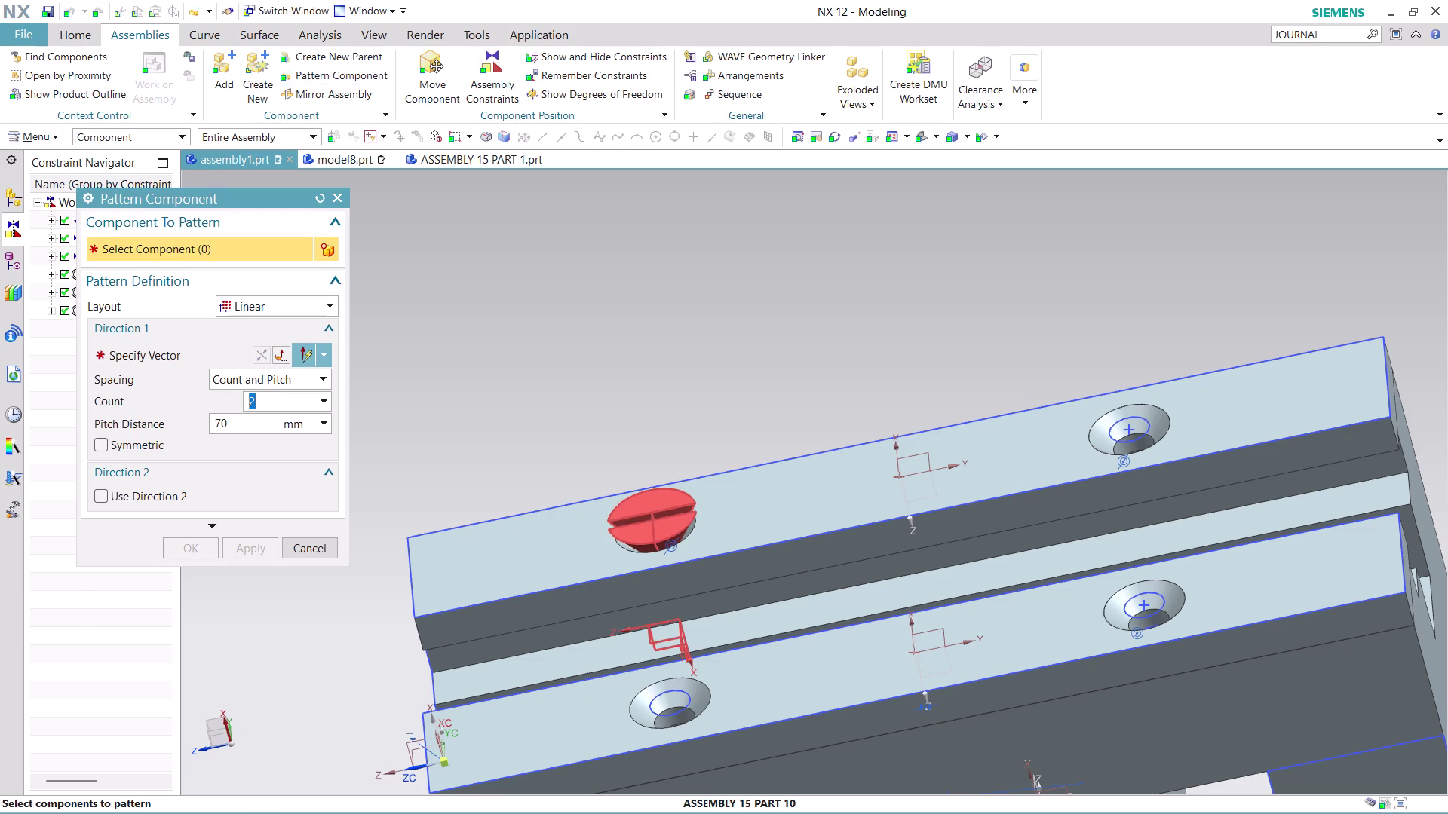
Pattern the screw along the far support's reversed edge into its second hole, 70 mm away.
click(662, 517)
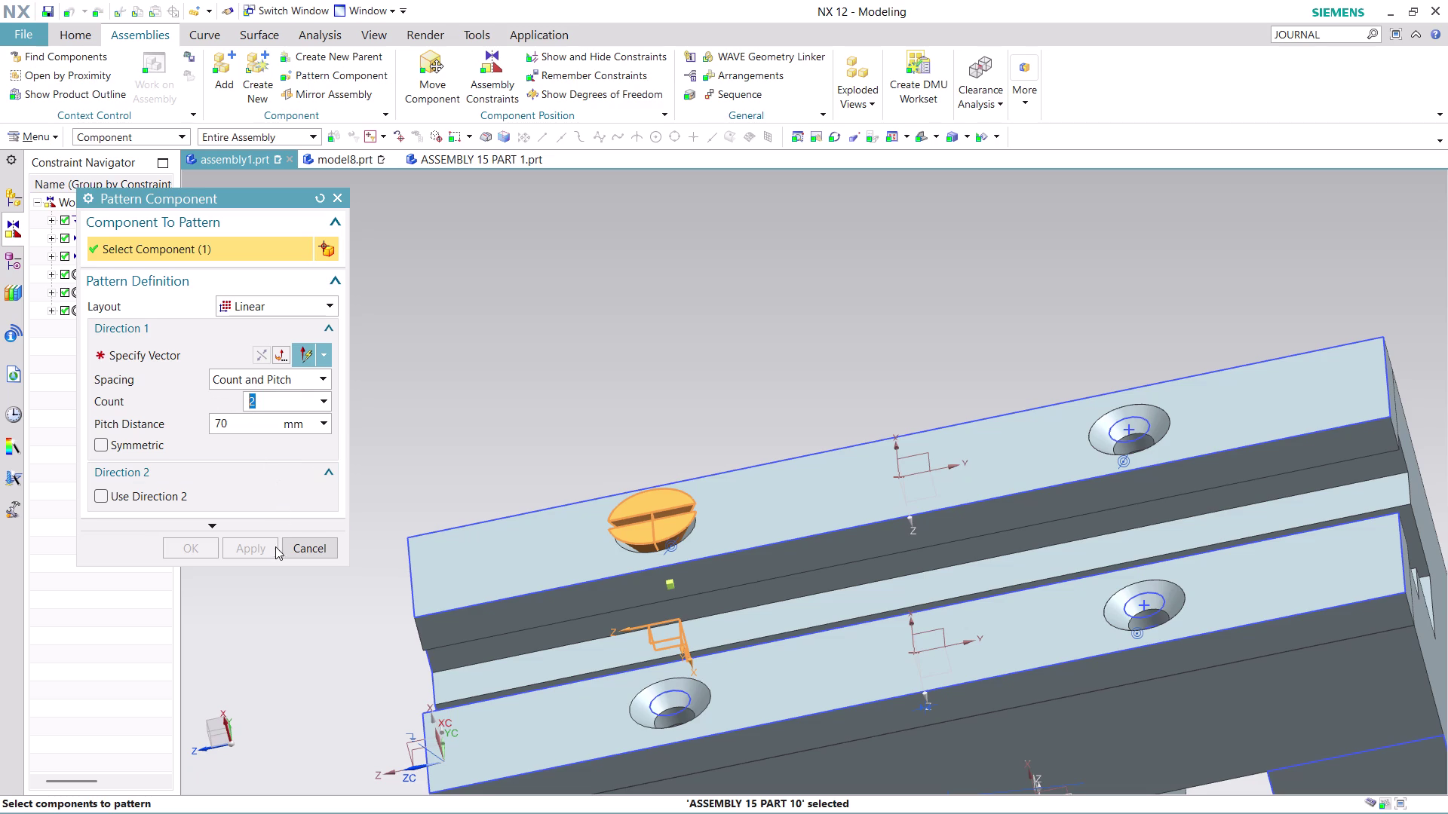
click(231, 353)
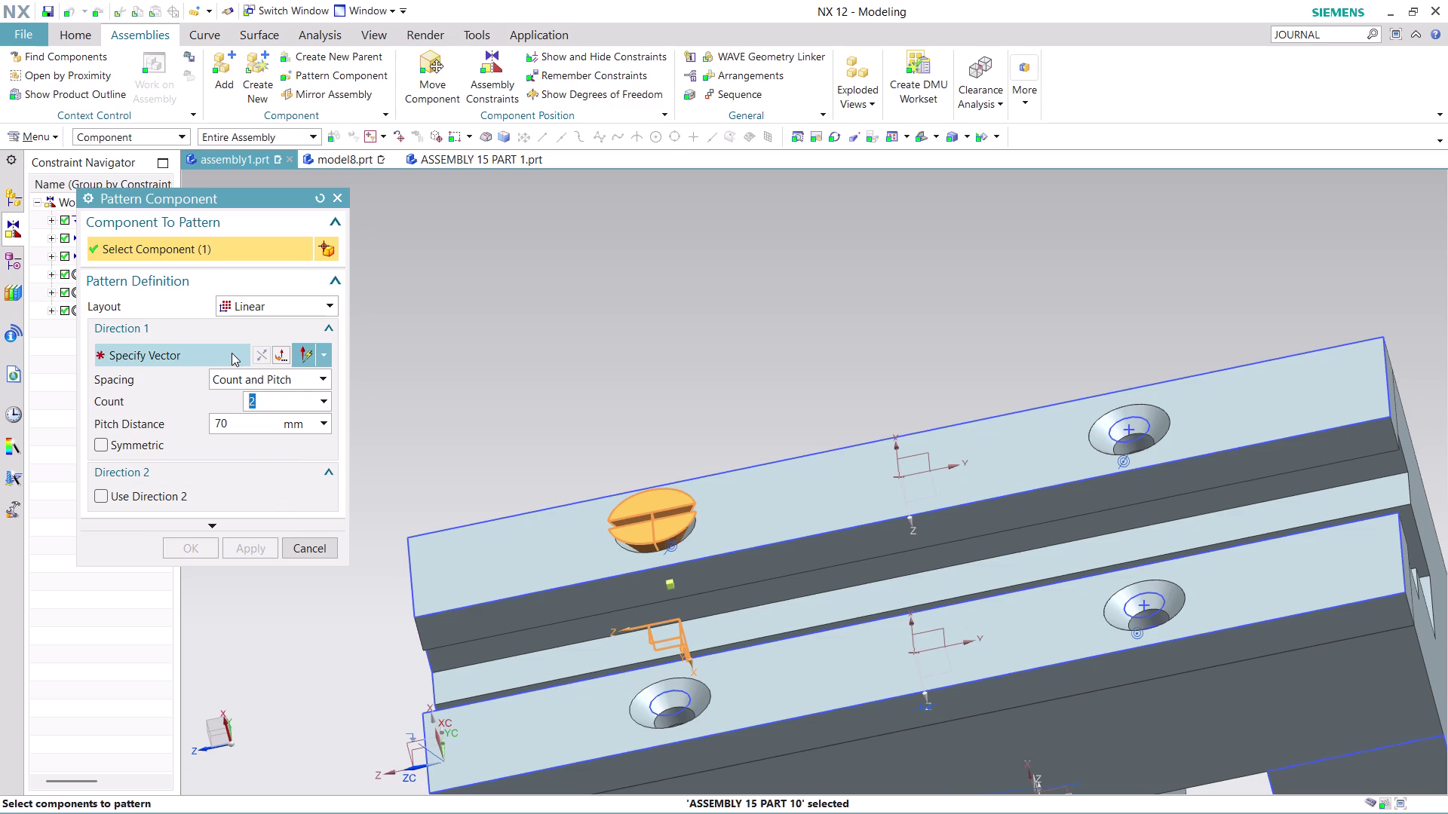
click(738, 464)
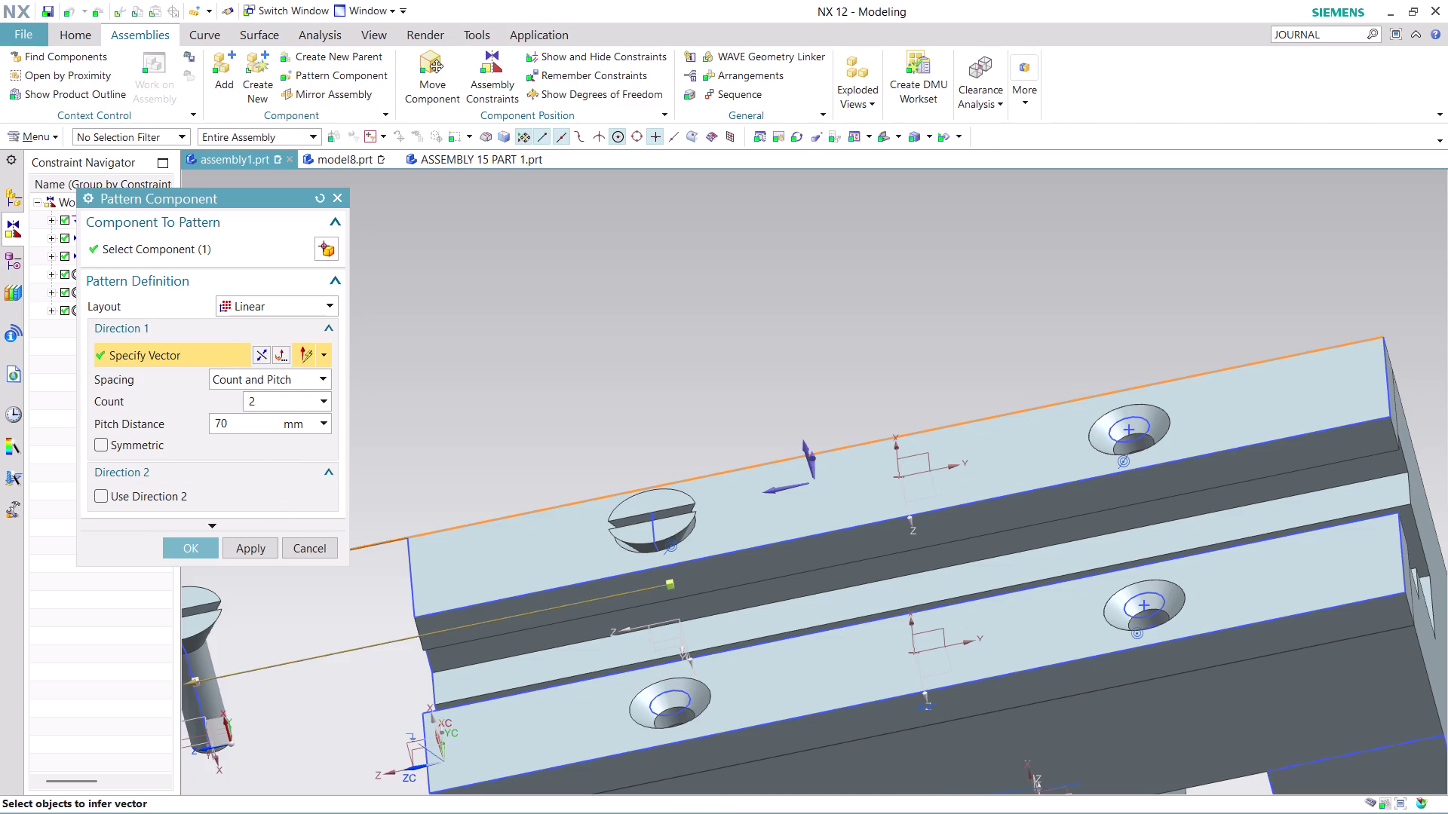
click(258, 351)
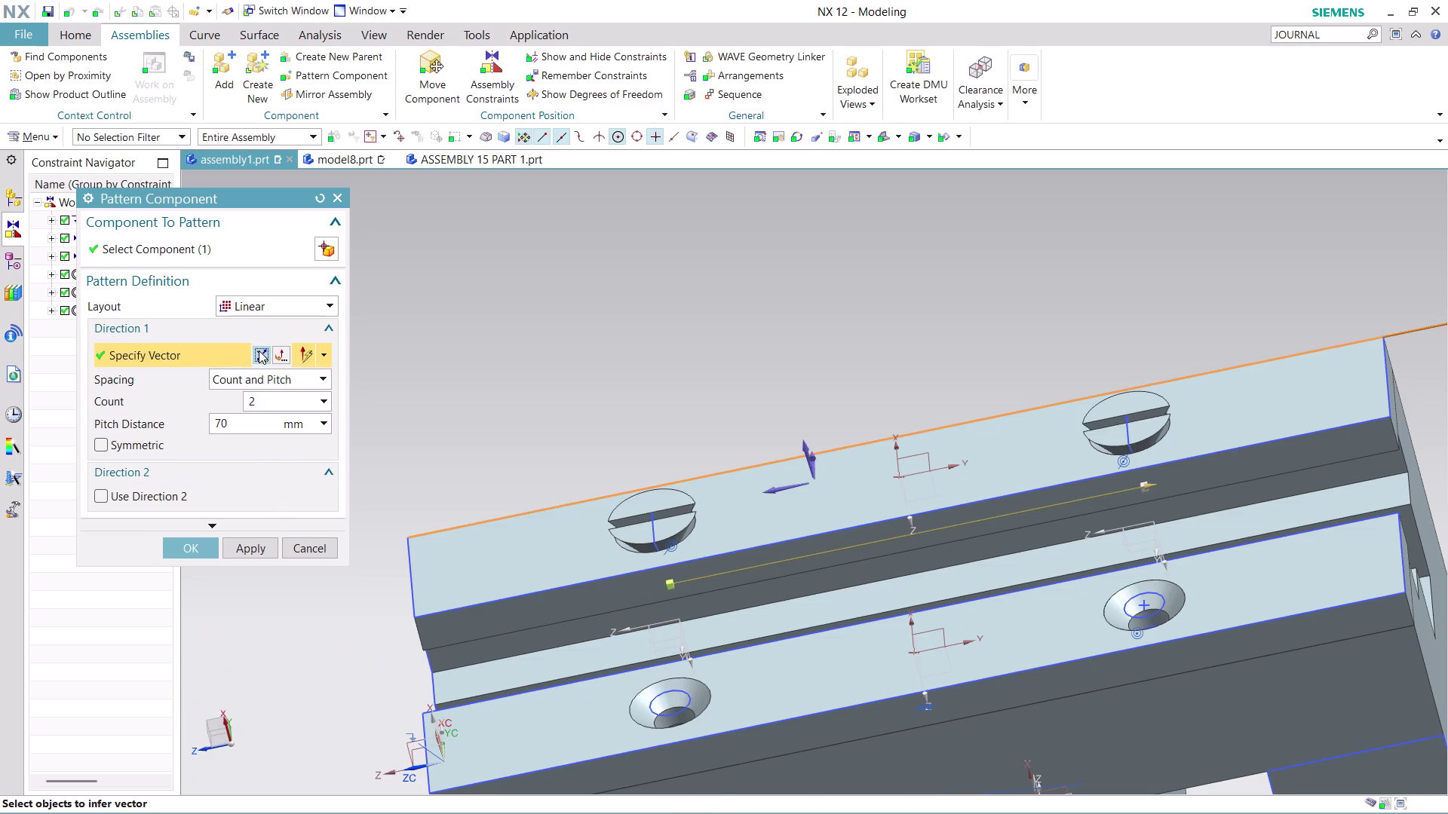
click(197, 547)
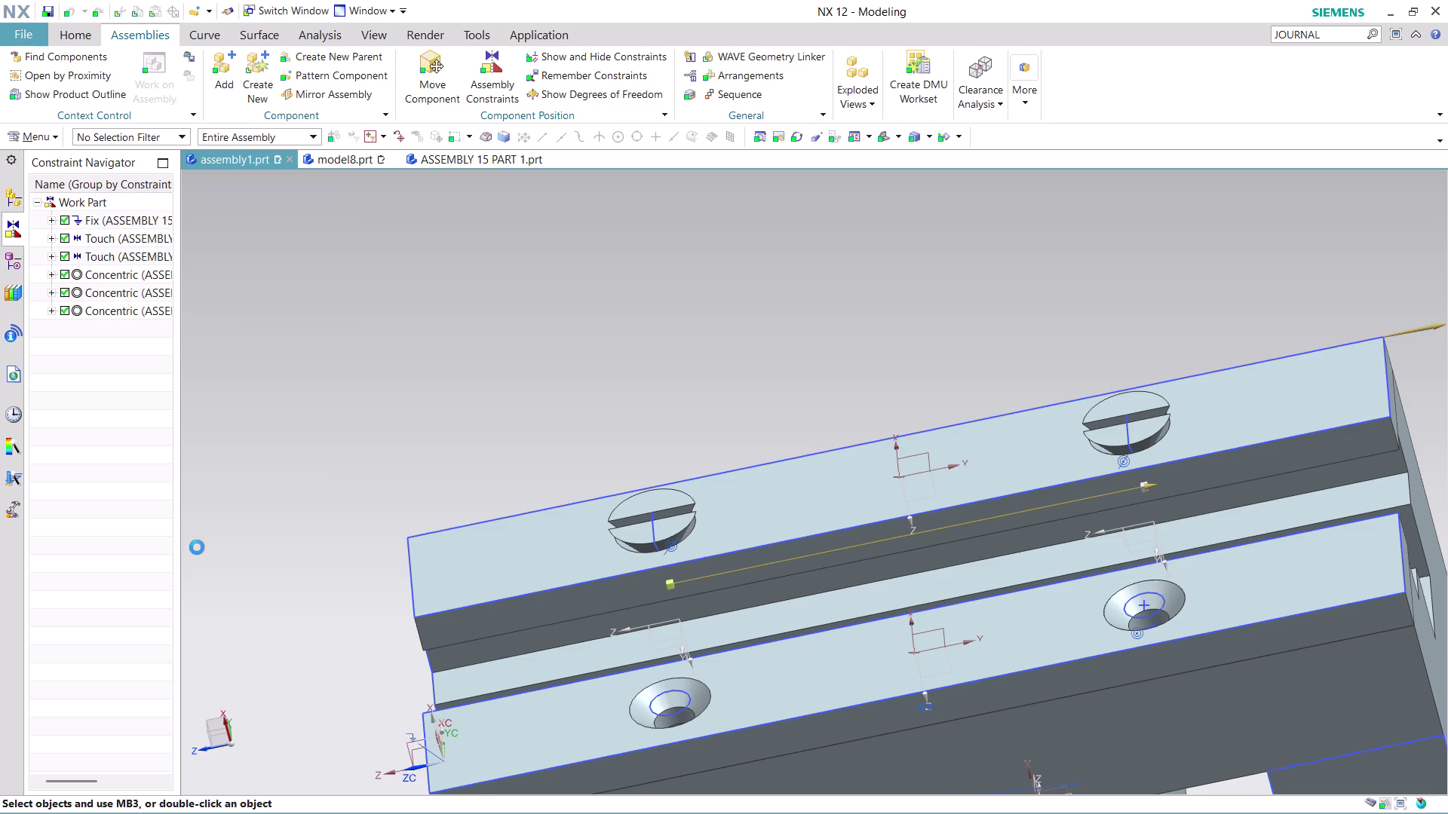
scroll(down, 3)
scroll(up, 3)
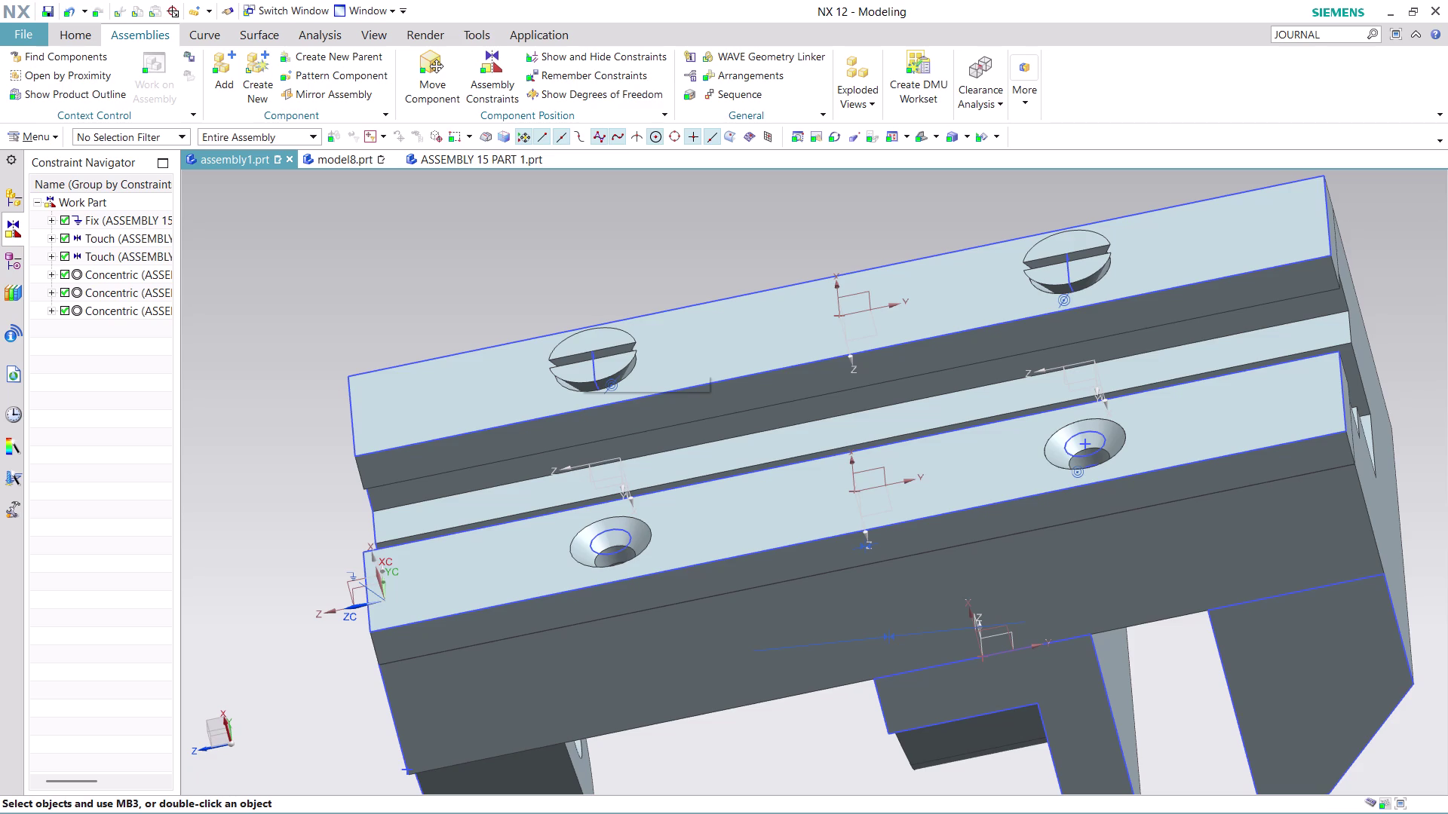
click(343, 70)
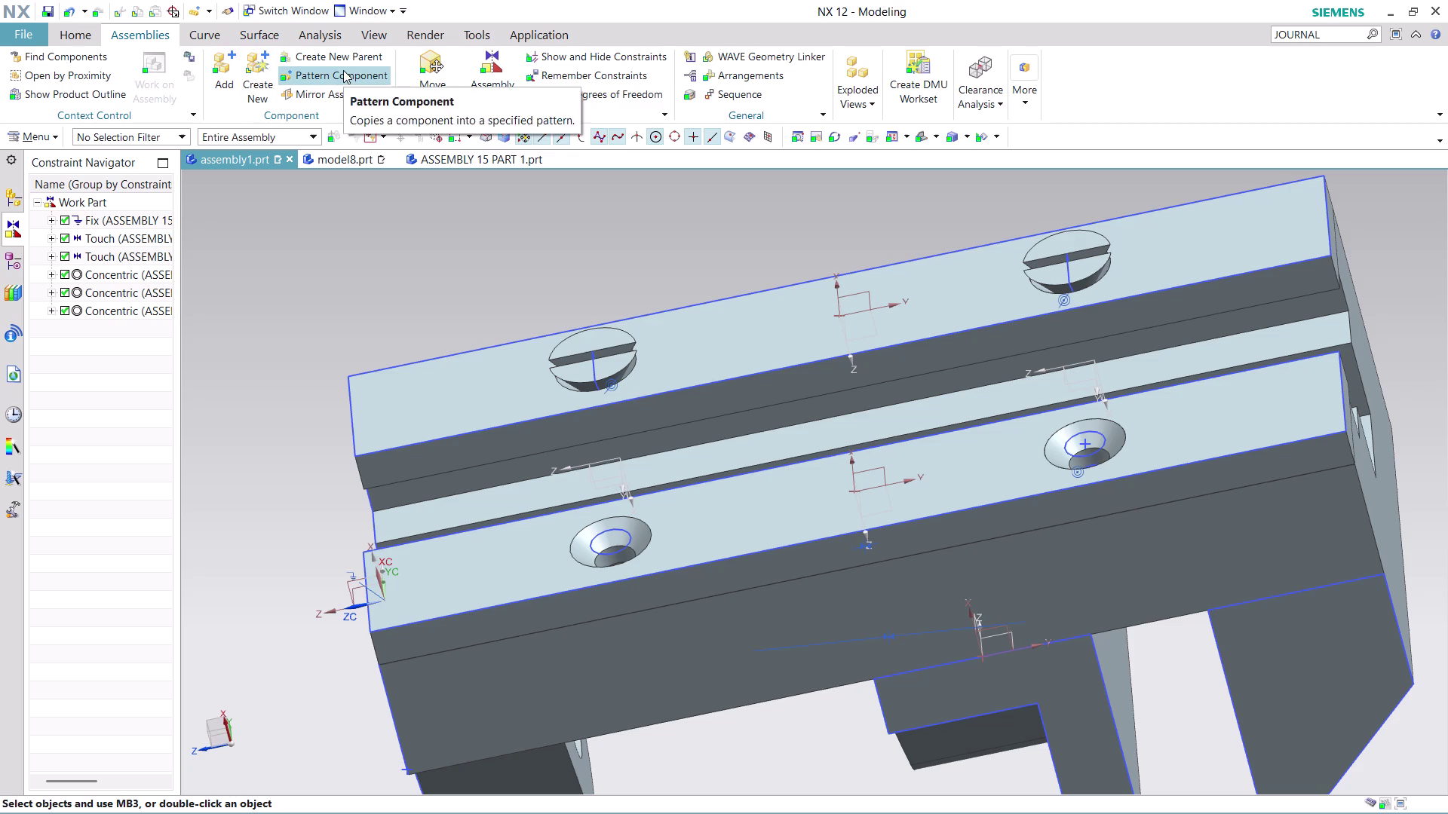
Pattern a screw along a sketch-line direction with value 44 and apply the copy.
click(575, 356)
scroll(down, 3)
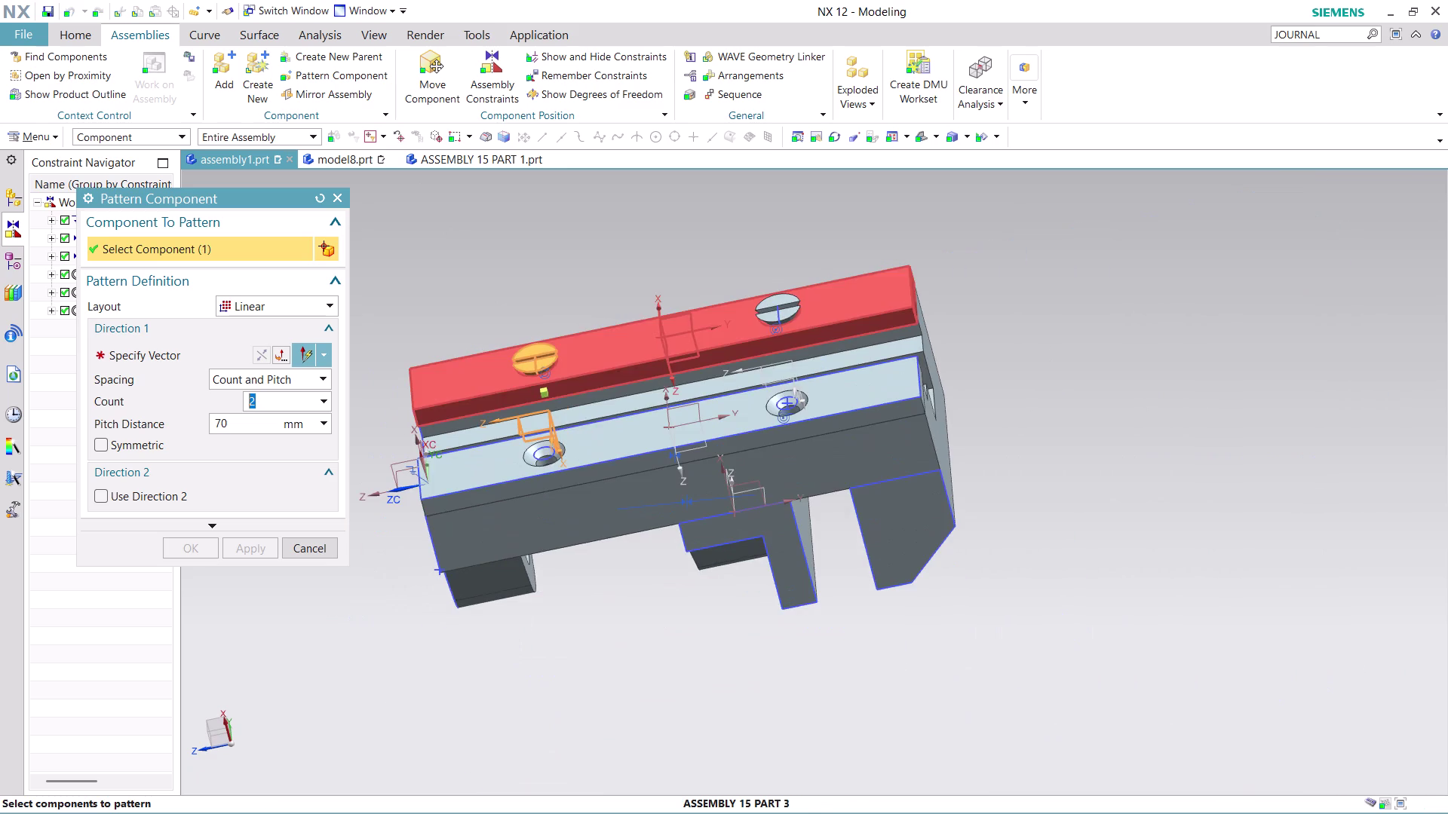
scroll(up, 3)
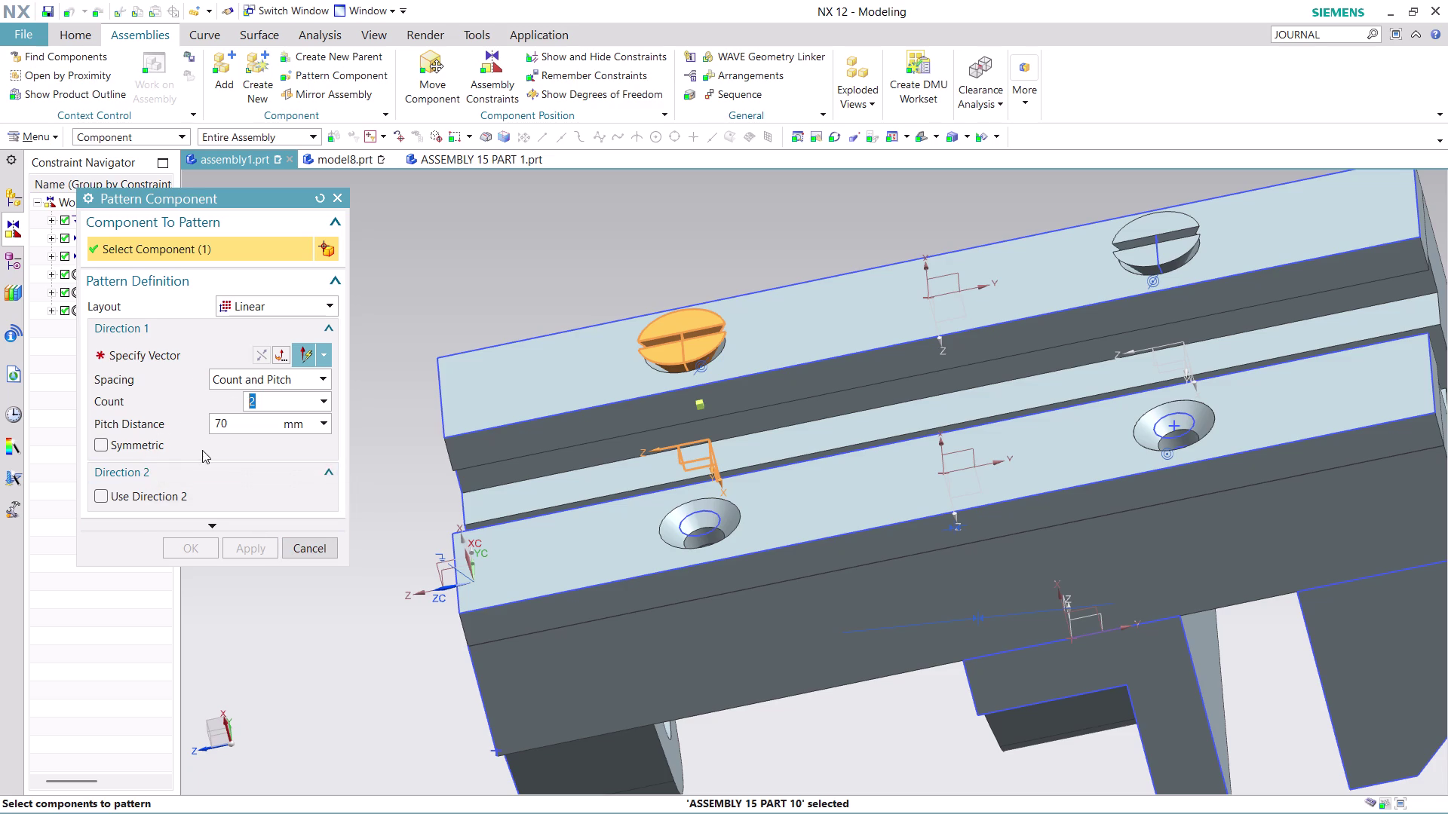
click(198, 357)
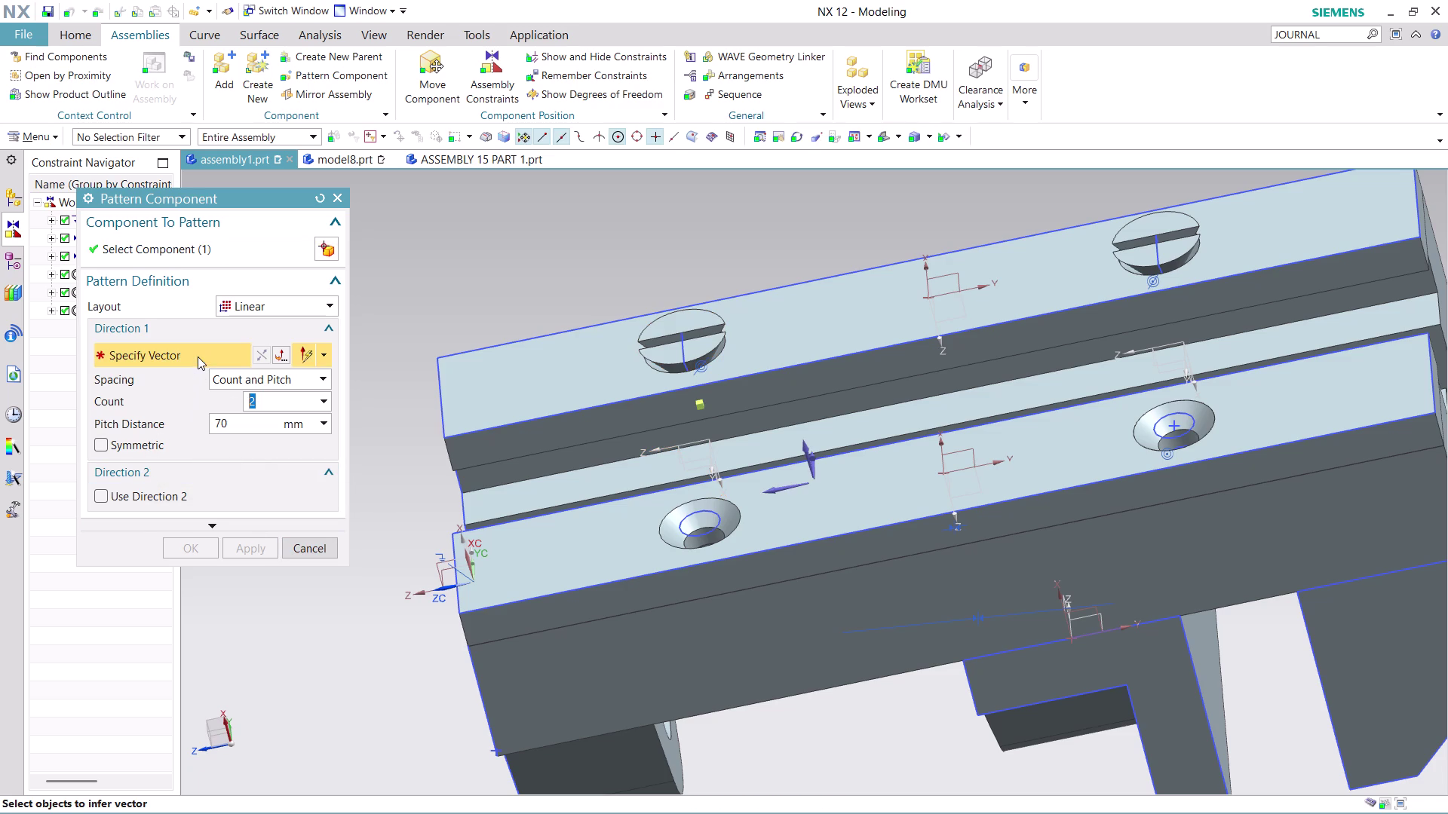
click(450, 597)
click(545, 618)
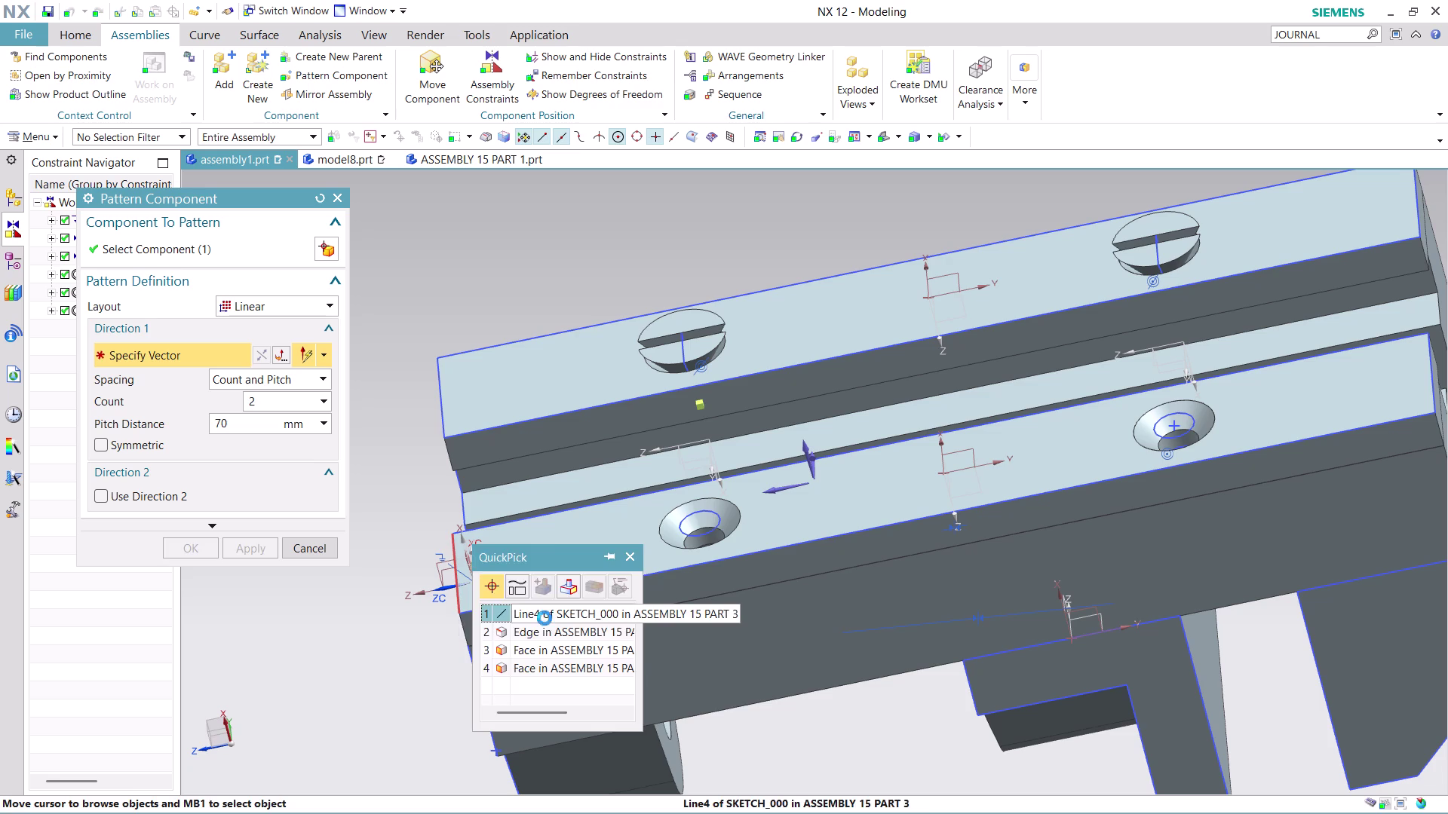
double_click(258, 424)
text(44)
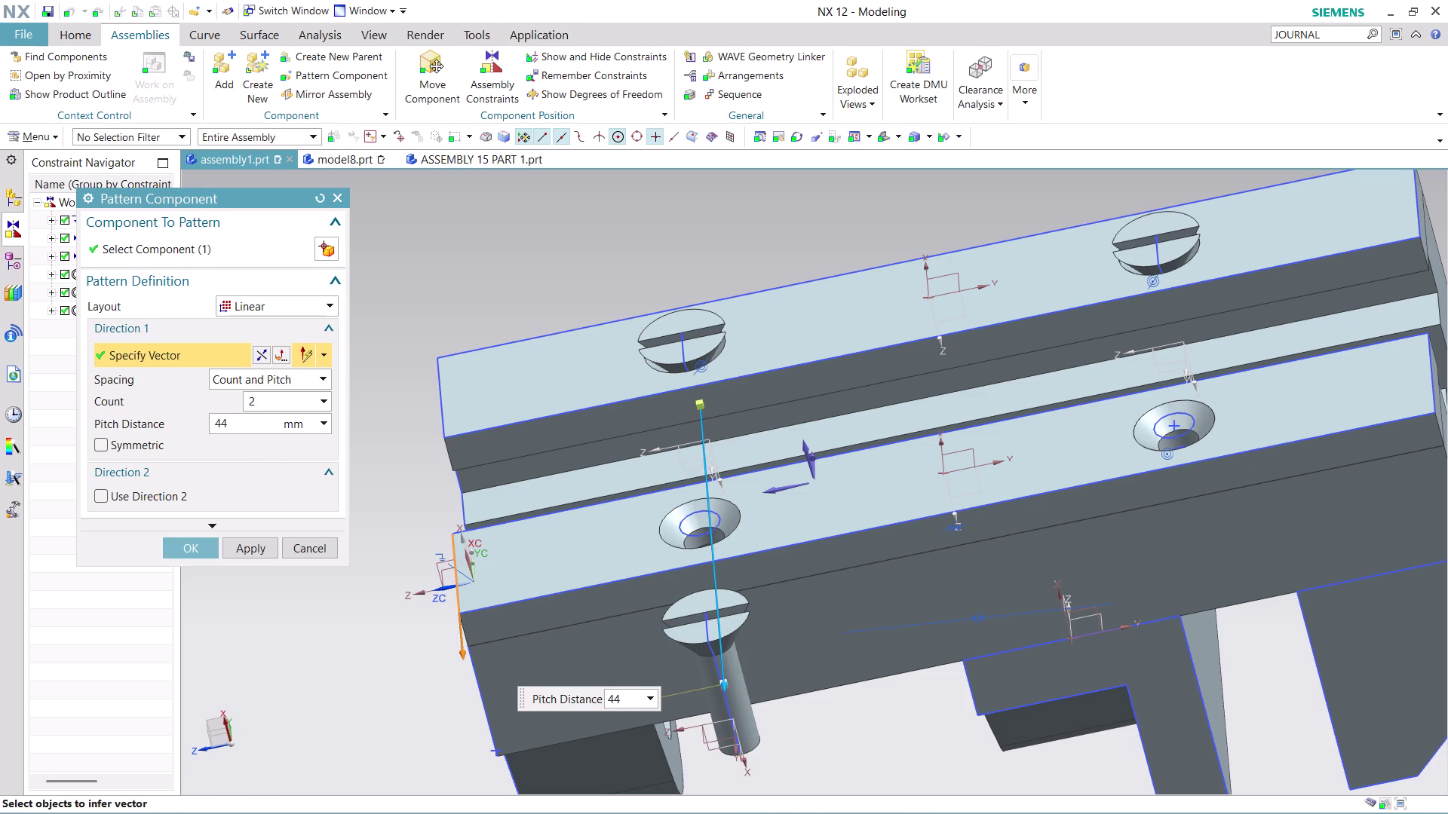
click(249, 544)
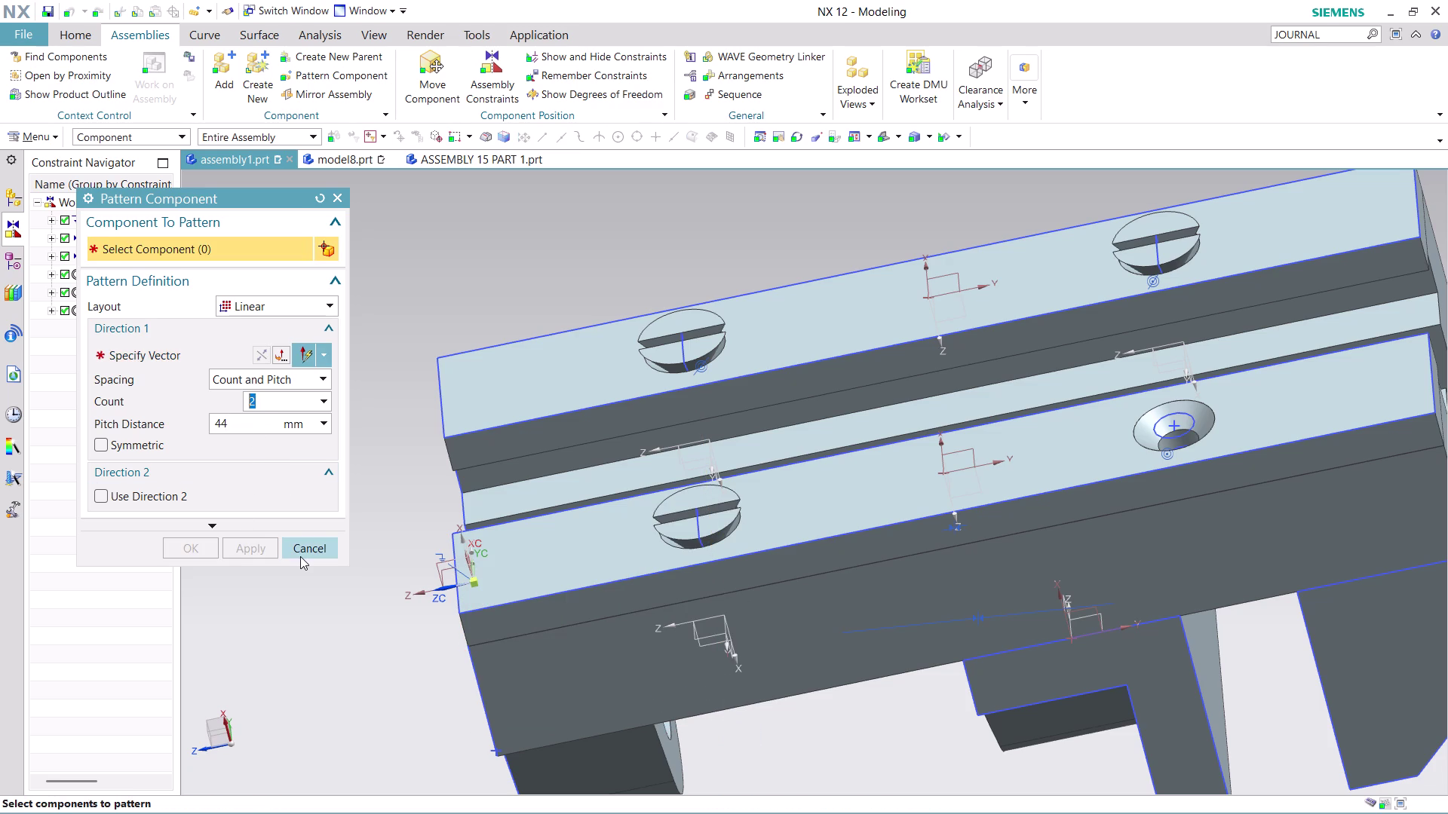
Pattern the near-support screw 70 mm along that support's reversed edge, then close the dialog.
click(704, 516)
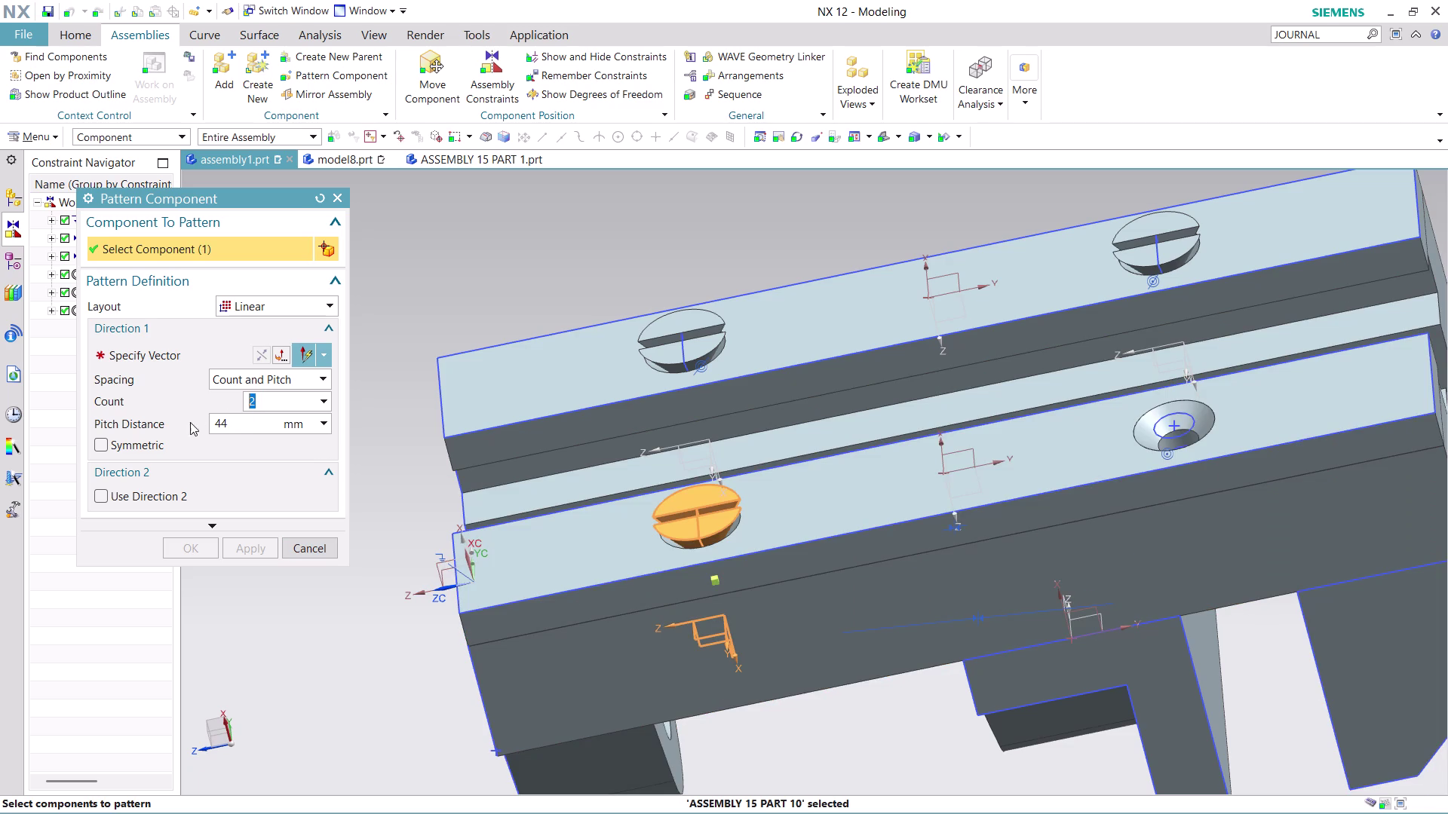
double_click(252, 418)
text(70)
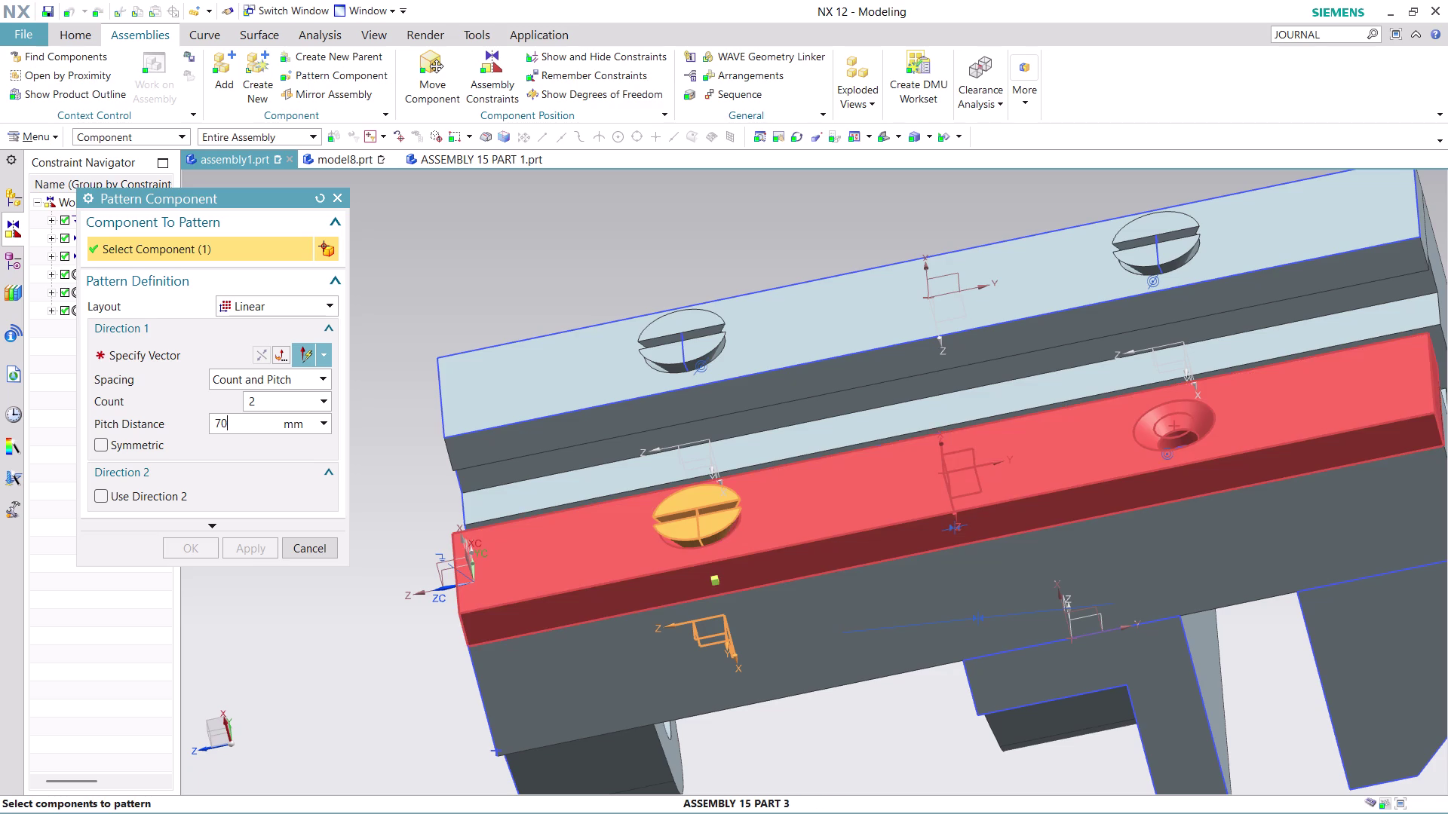
click(184, 349)
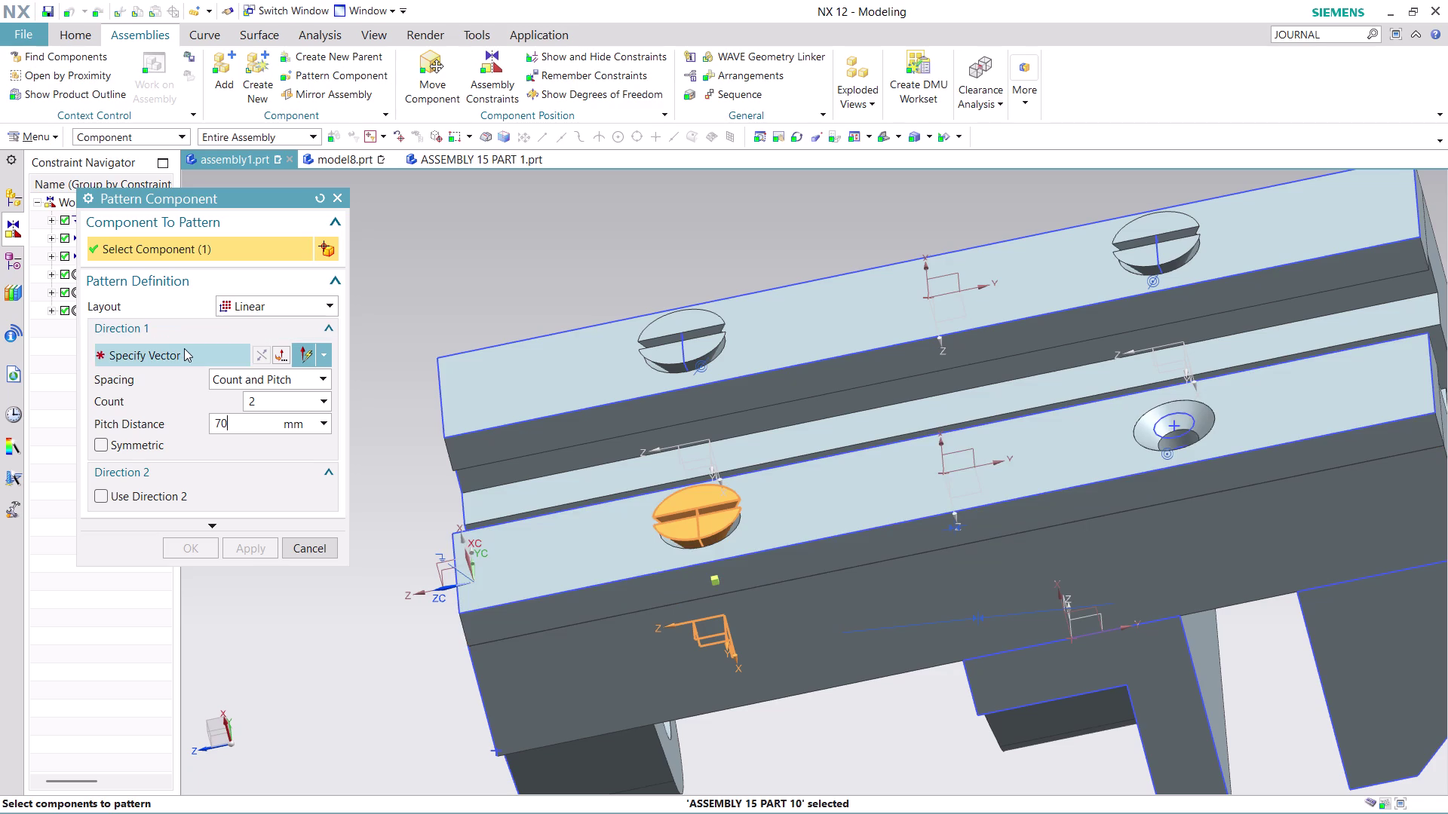
click(896, 524)
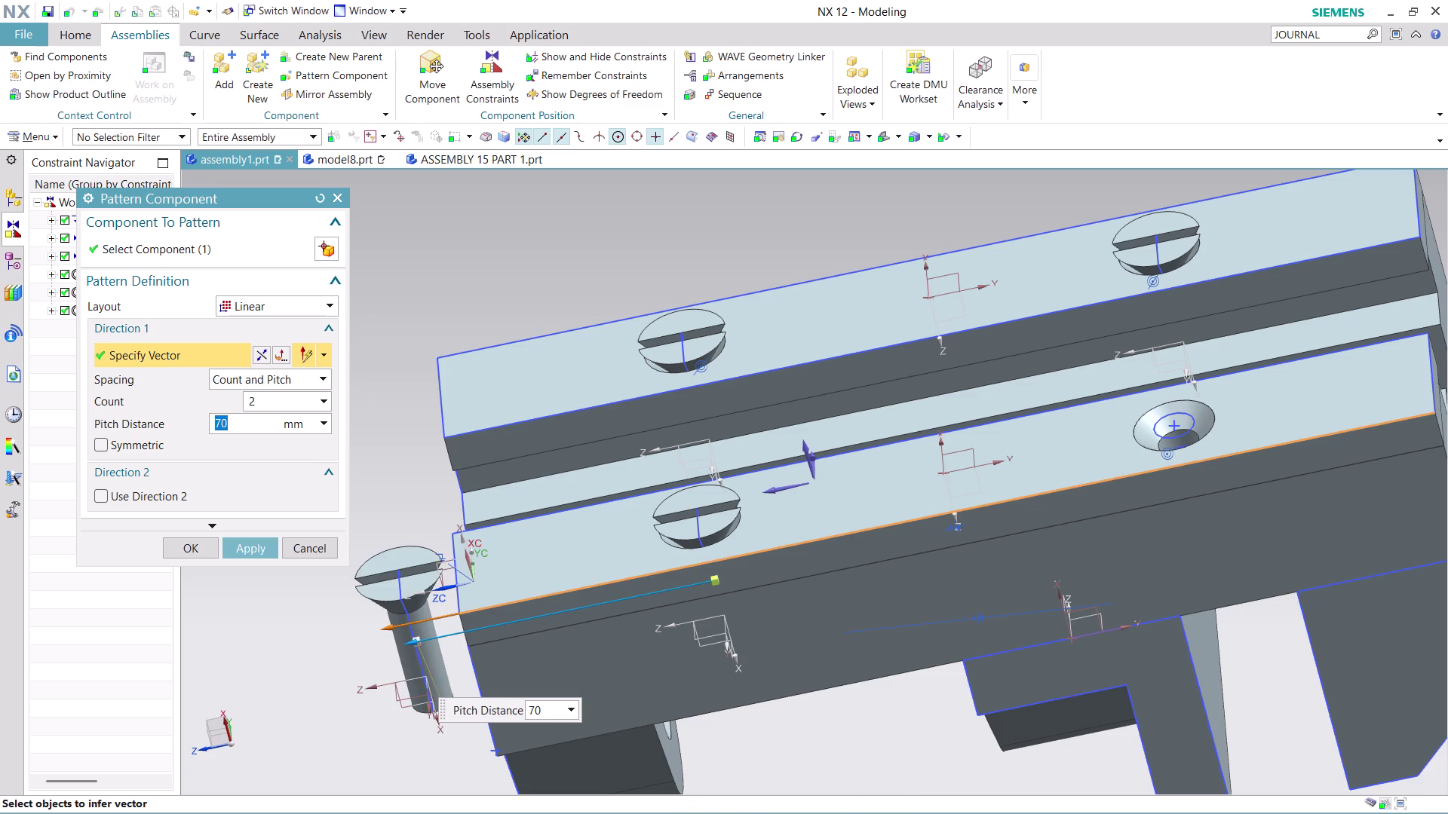
click(259, 355)
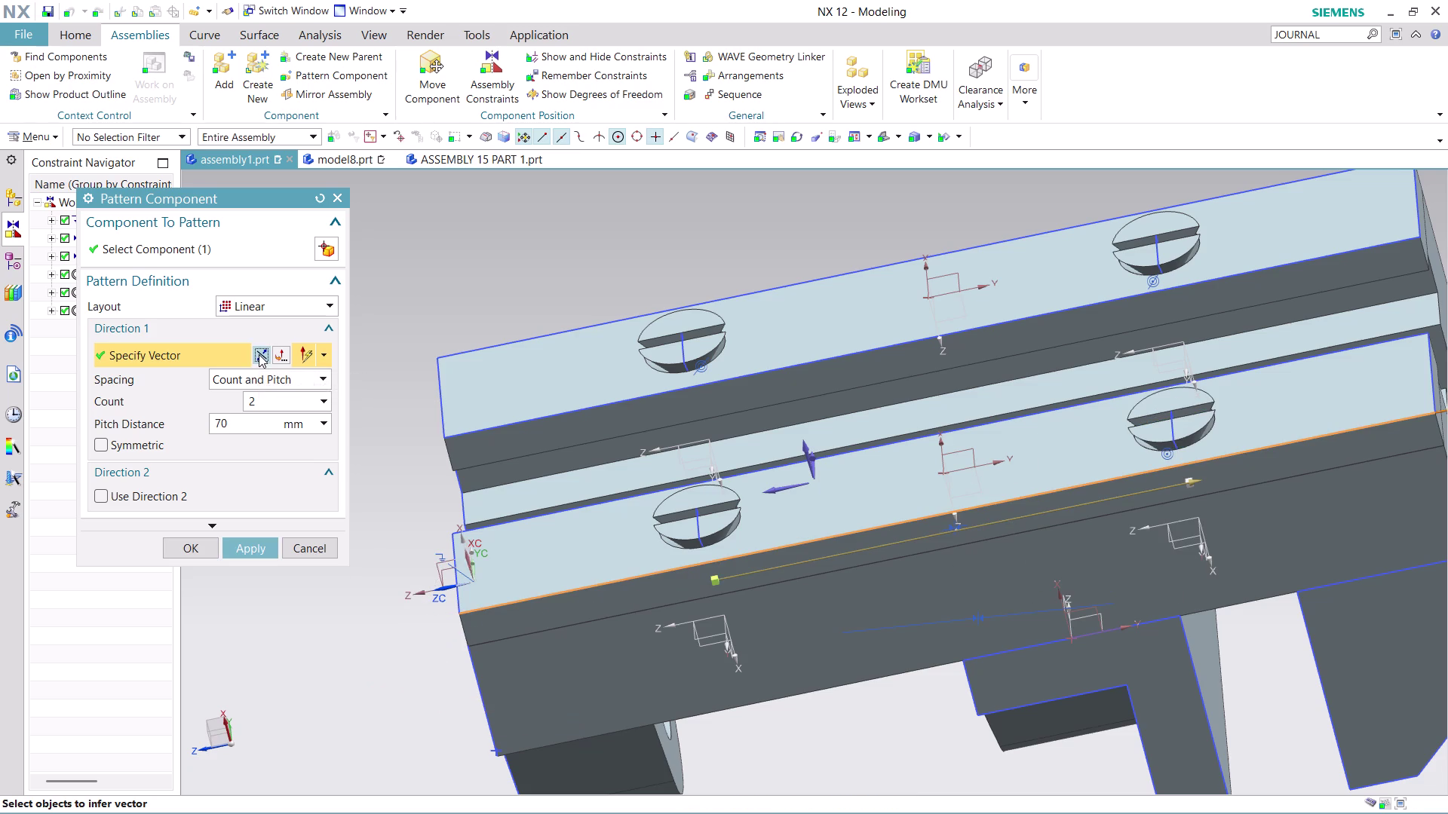
click(250, 542)
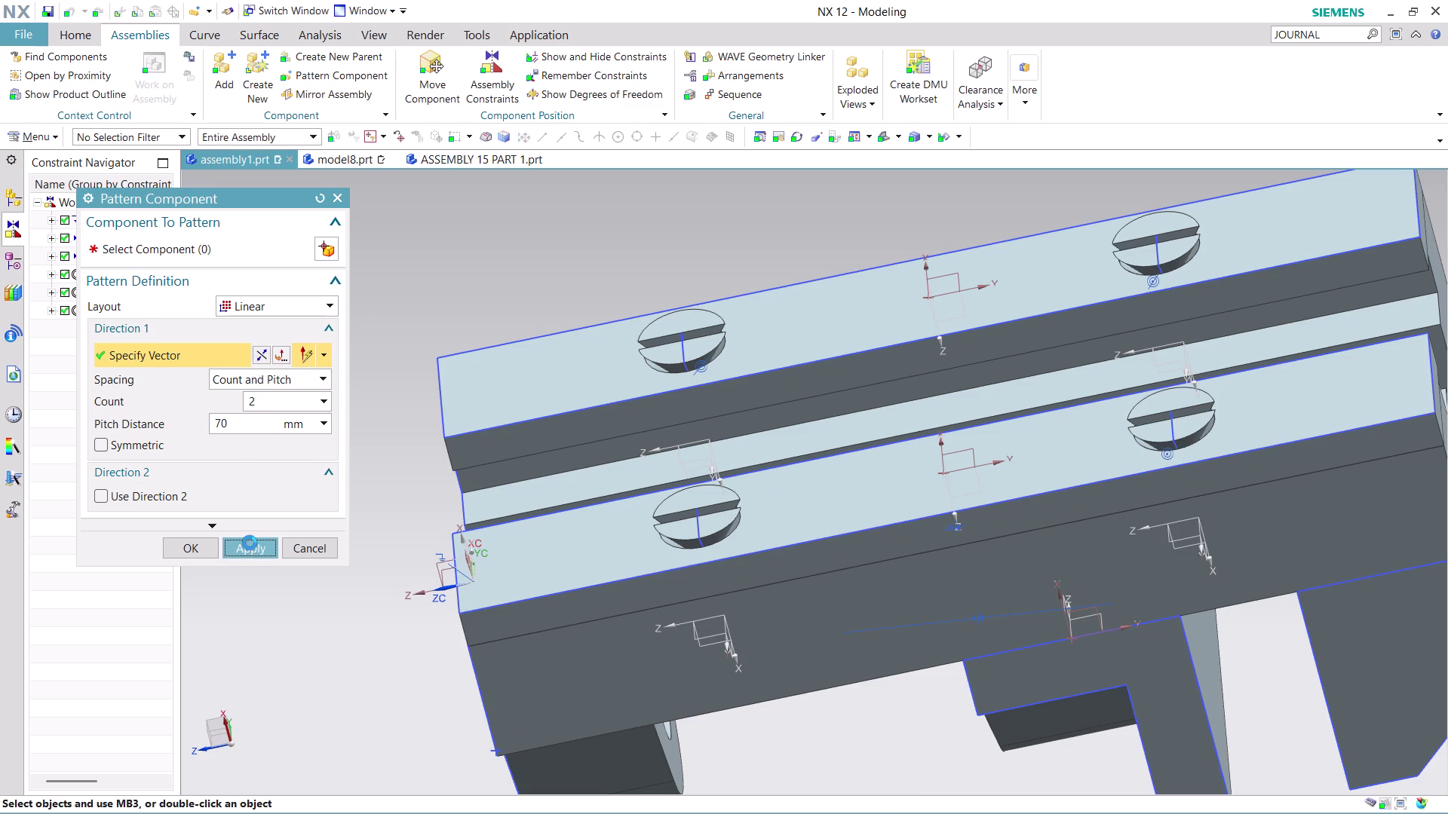
click(336, 546)
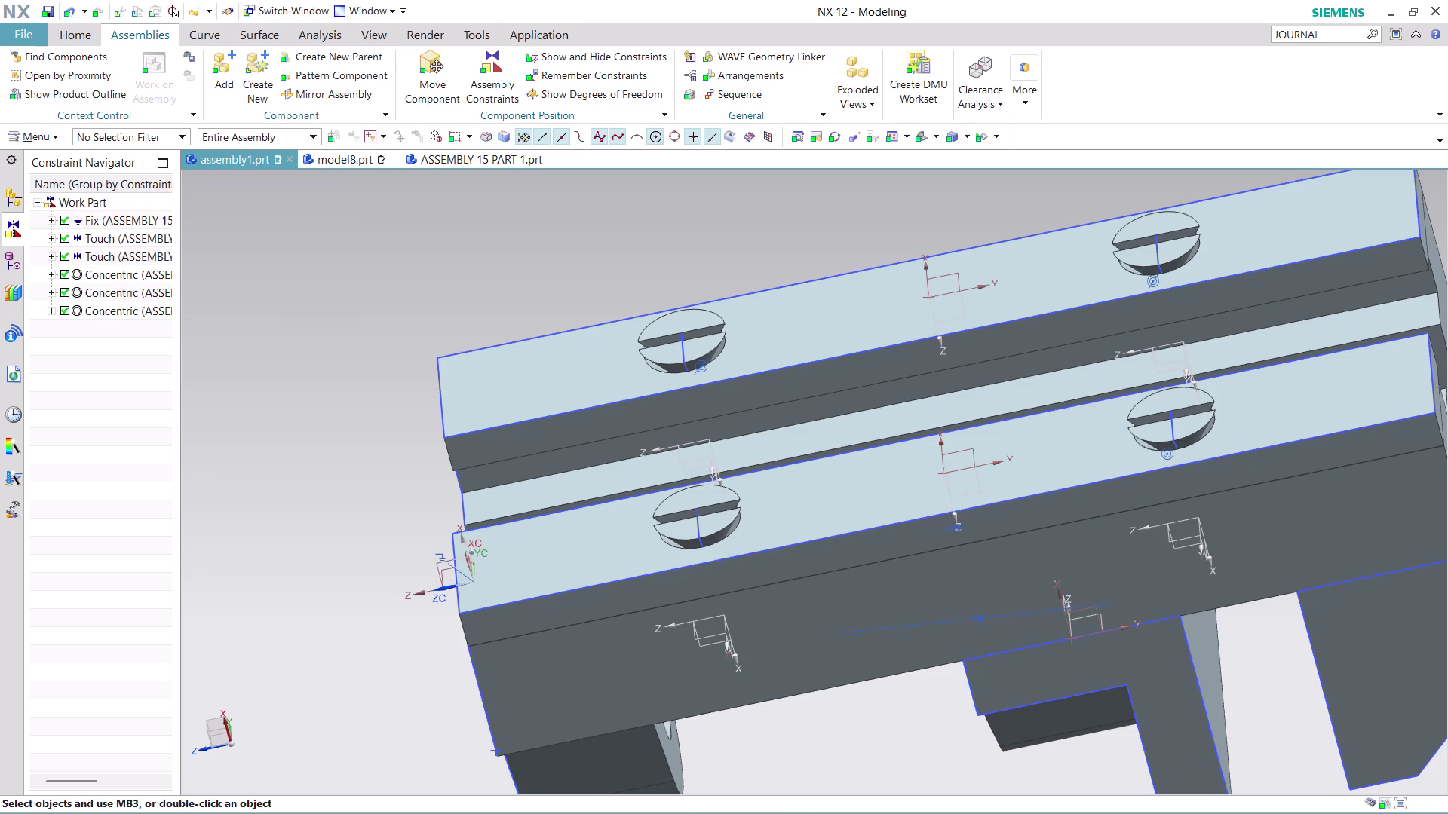
scroll(down, 3)
middle_drag(1269, 559, 1154, 532)
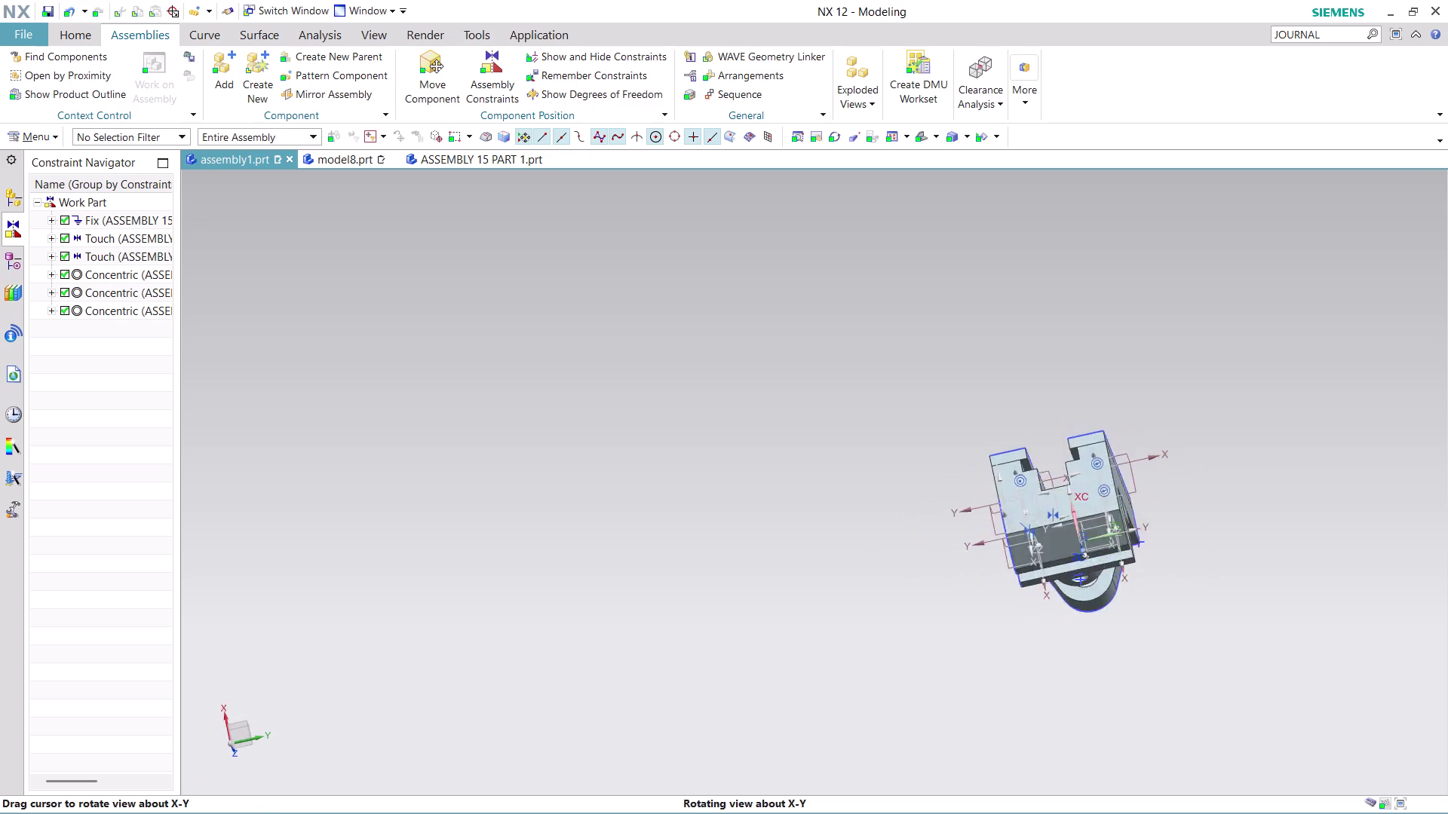
middle_drag(1154, 532, 1160, 556)
scroll(up, 3)
scroll(up, 3)
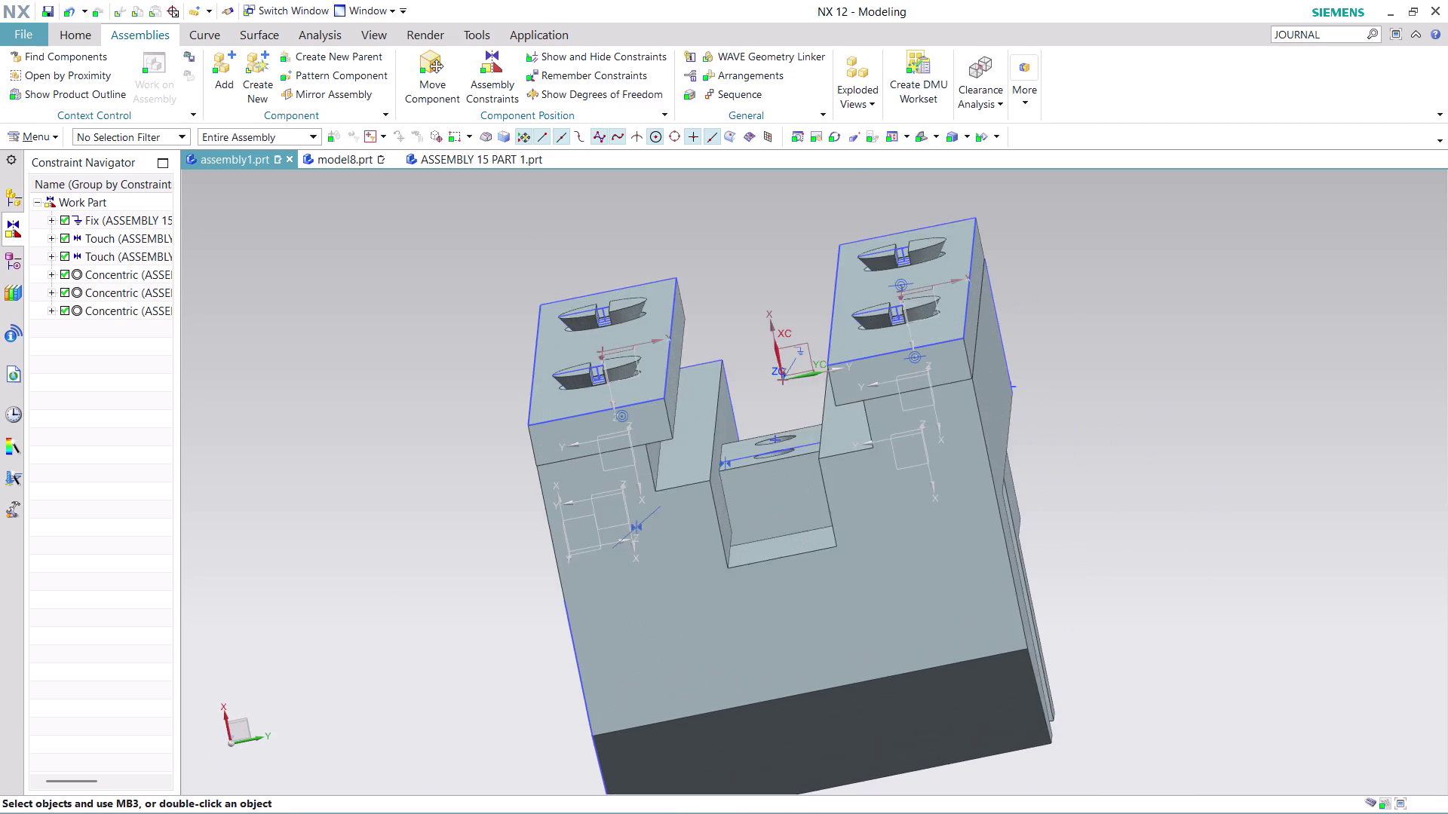
scroll(up, 3)
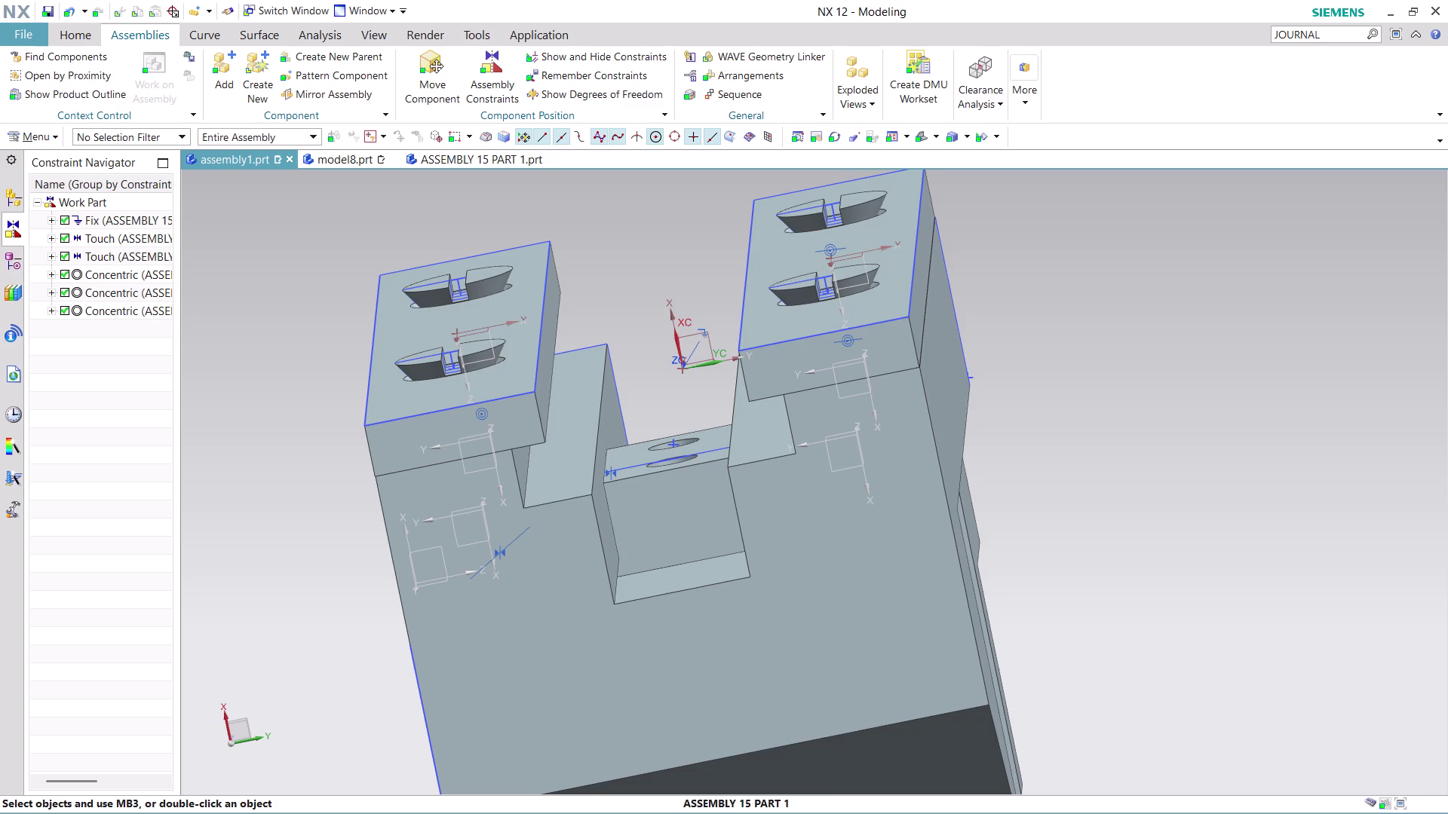
middle_drag(644, 247, 666, 338)
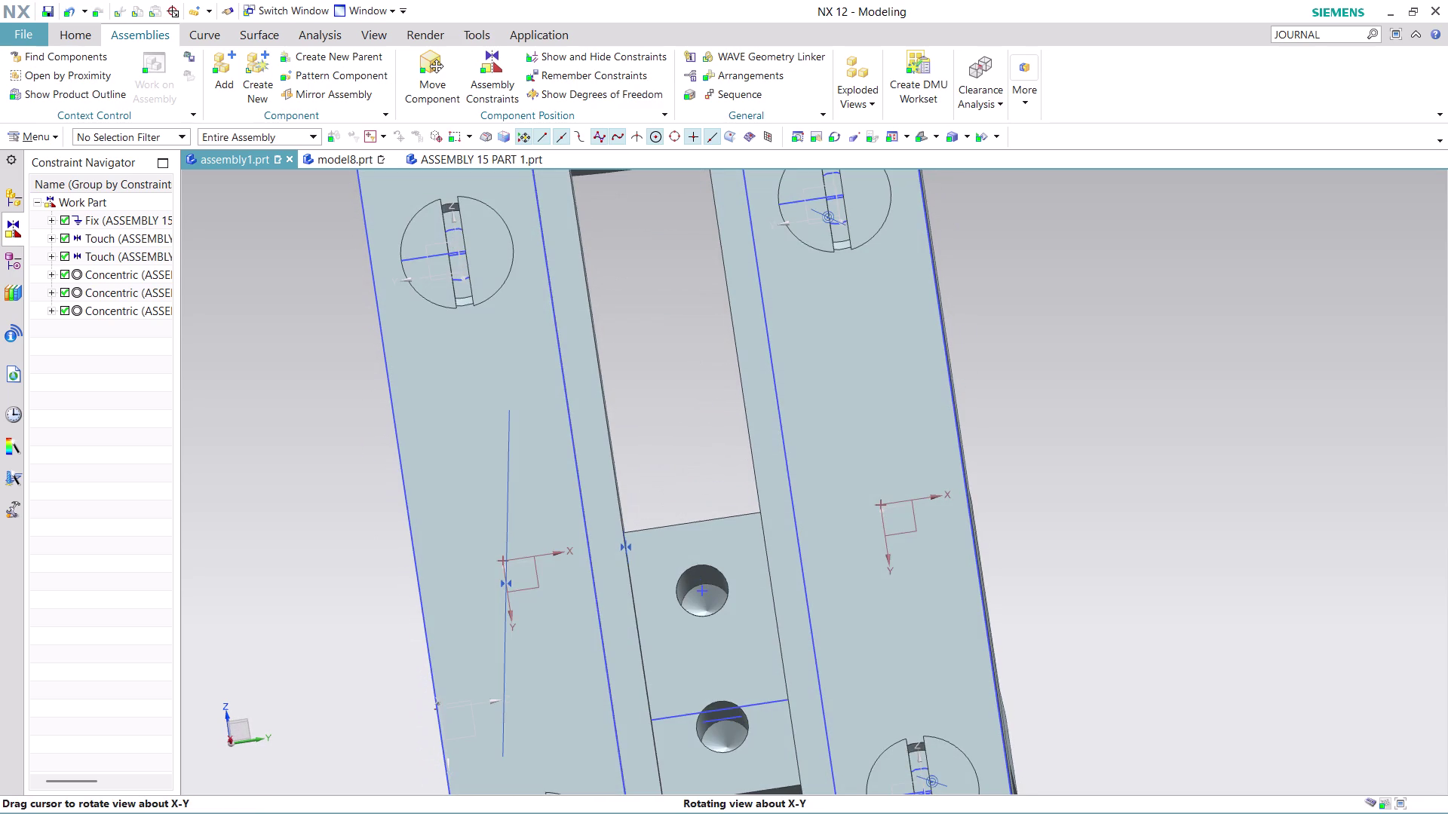
middle_drag(665, 339, 650, 303)
scroll(down, 3)
scroll(up, 3)
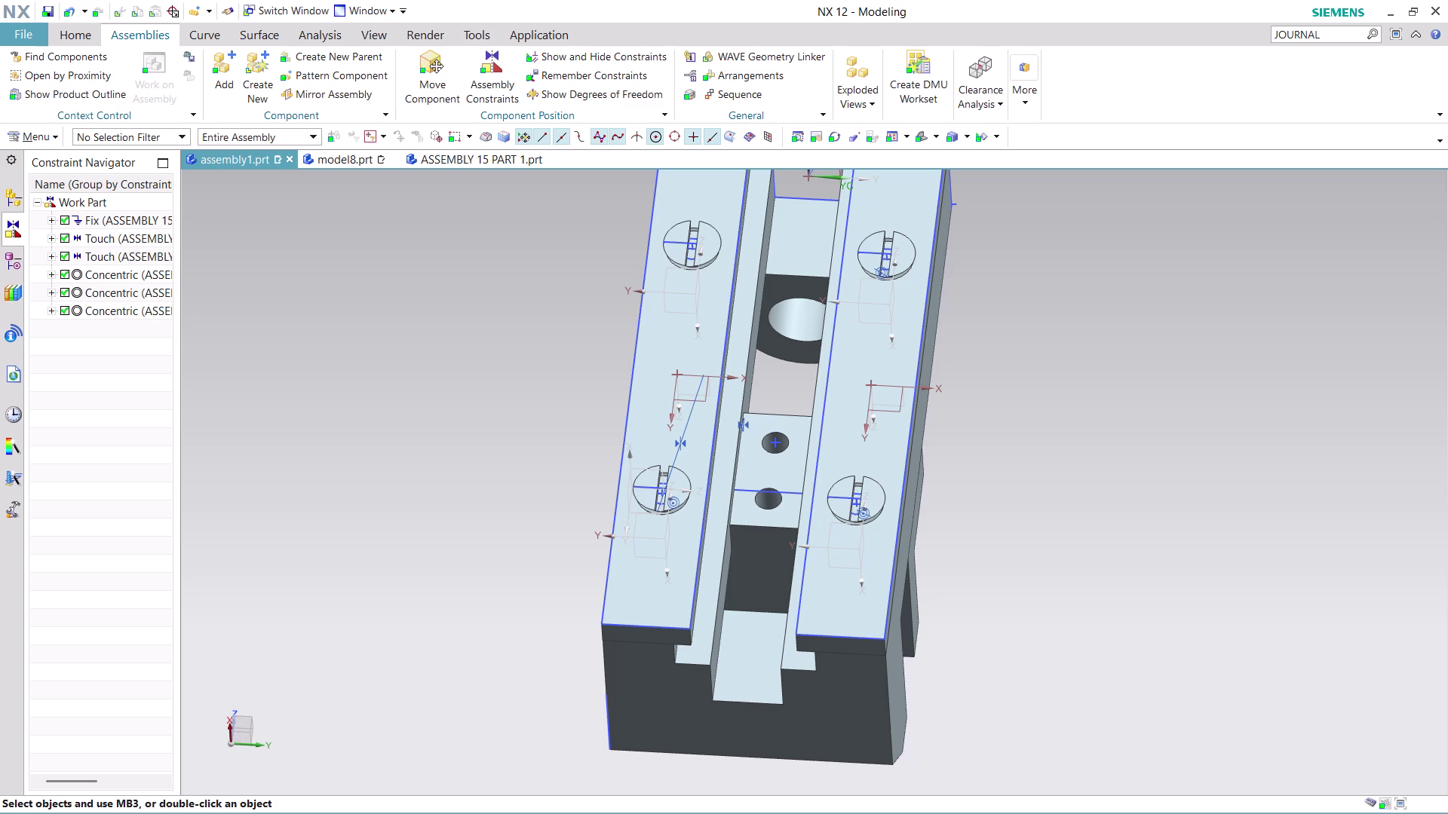
click(223, 74)
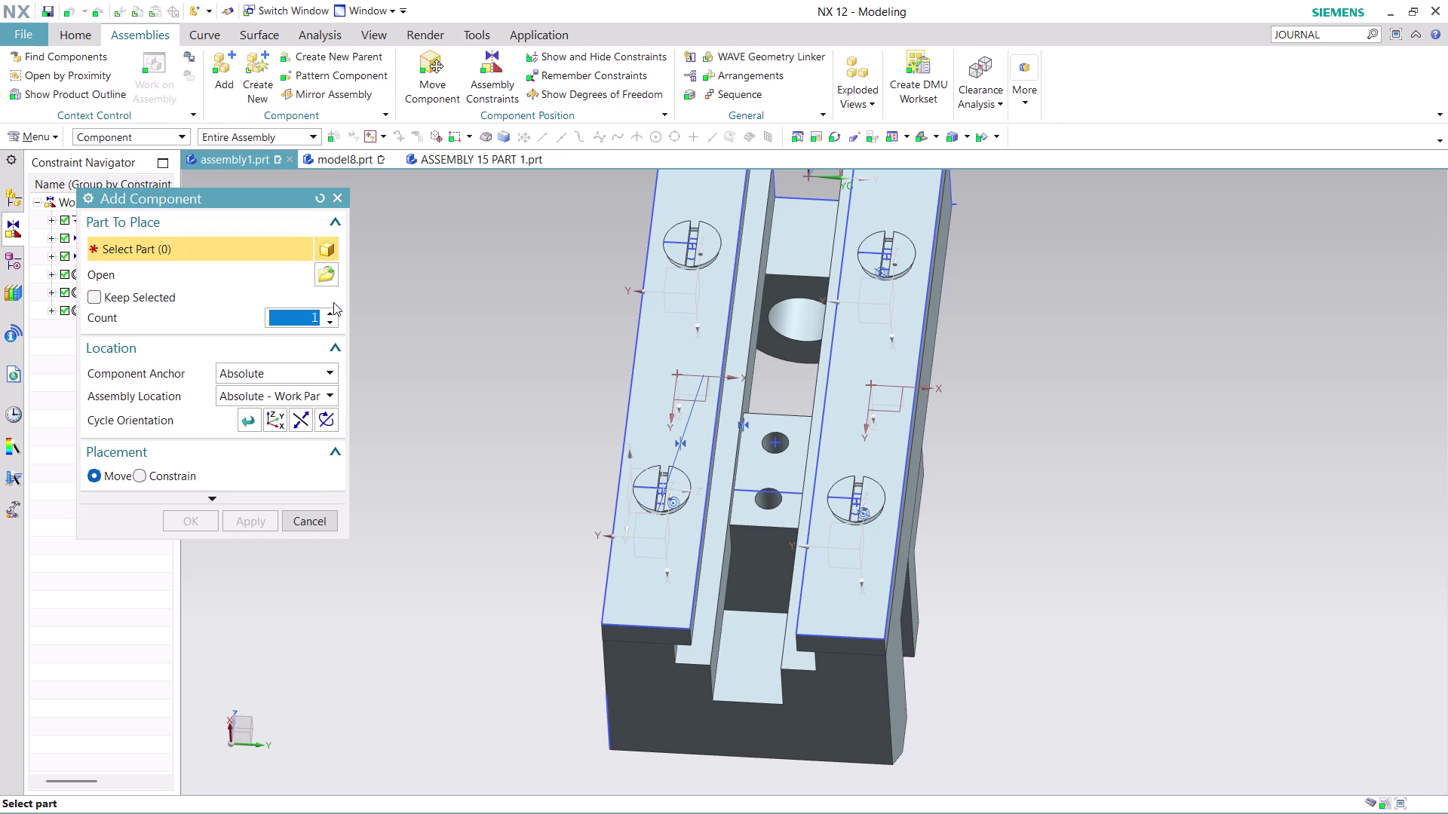
Browse the part list, previewing several Assembly 15 parts, and choose ASSEMBLY 15 PART 7.
click(316, 271)
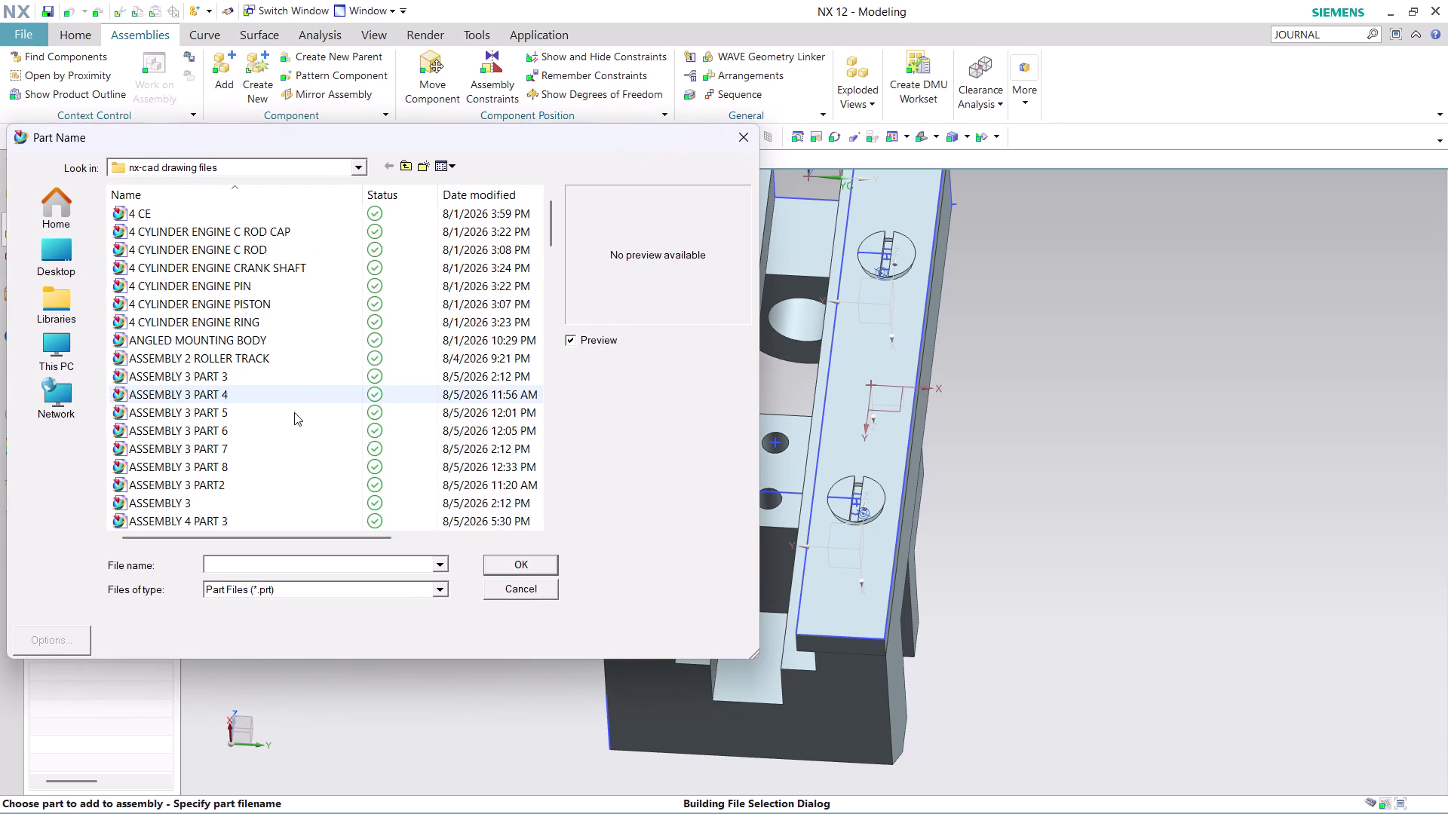
scroll(down, 3)
click(253, 234)
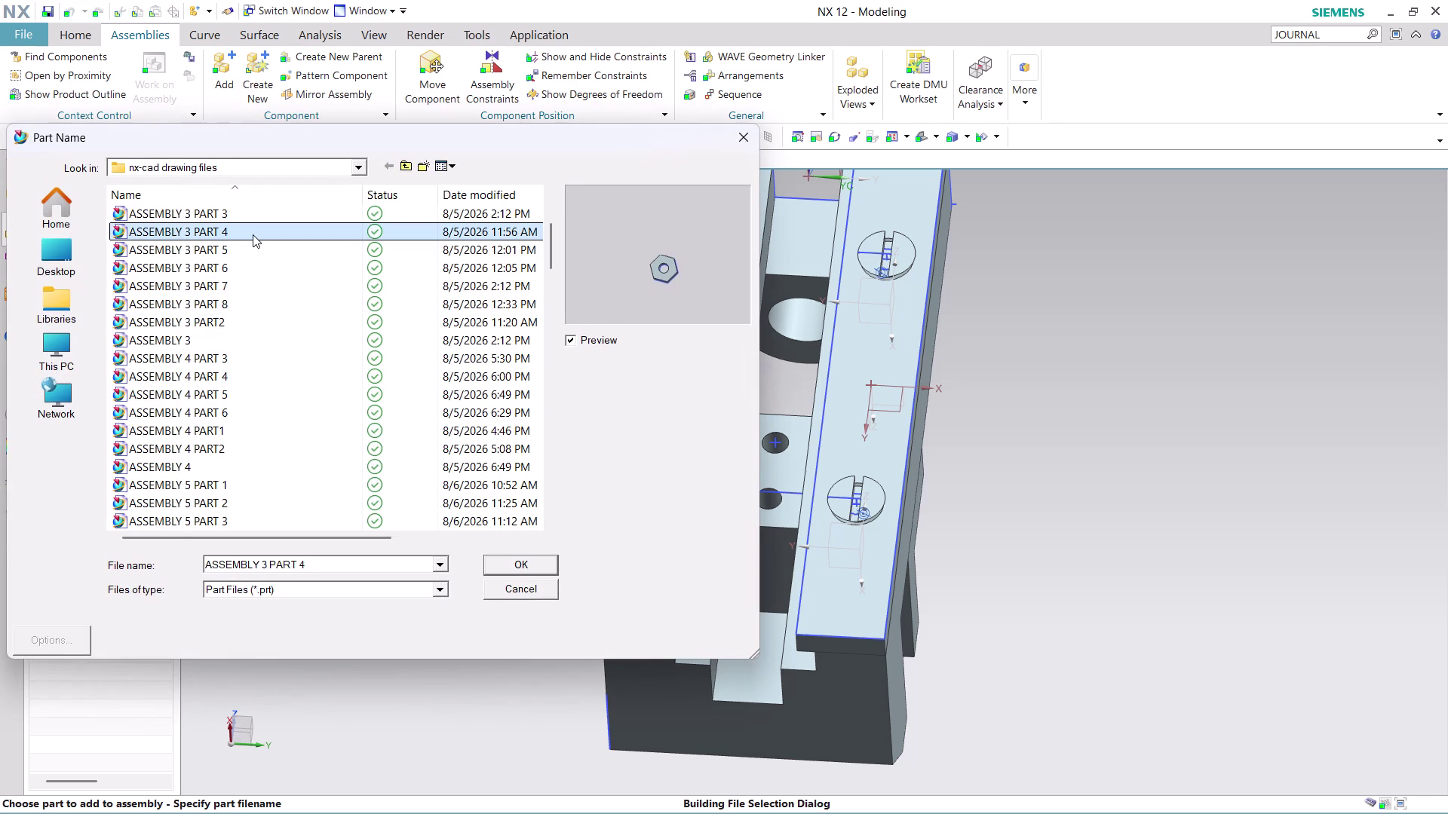
scroll(down, 3)
scroll(down, 3)
scroll(down, 3)
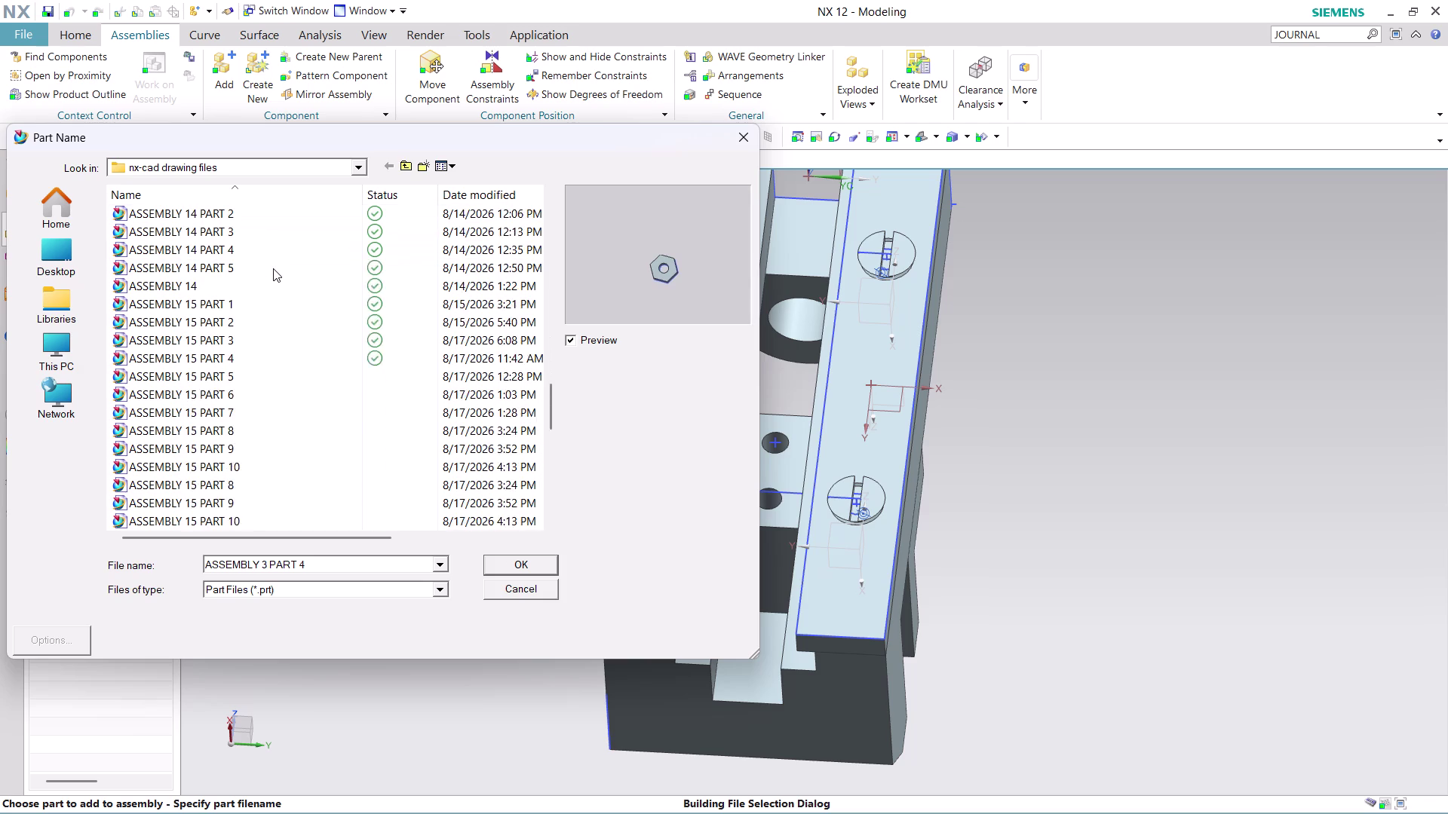
scroll(down, 3)
click(241, 250)
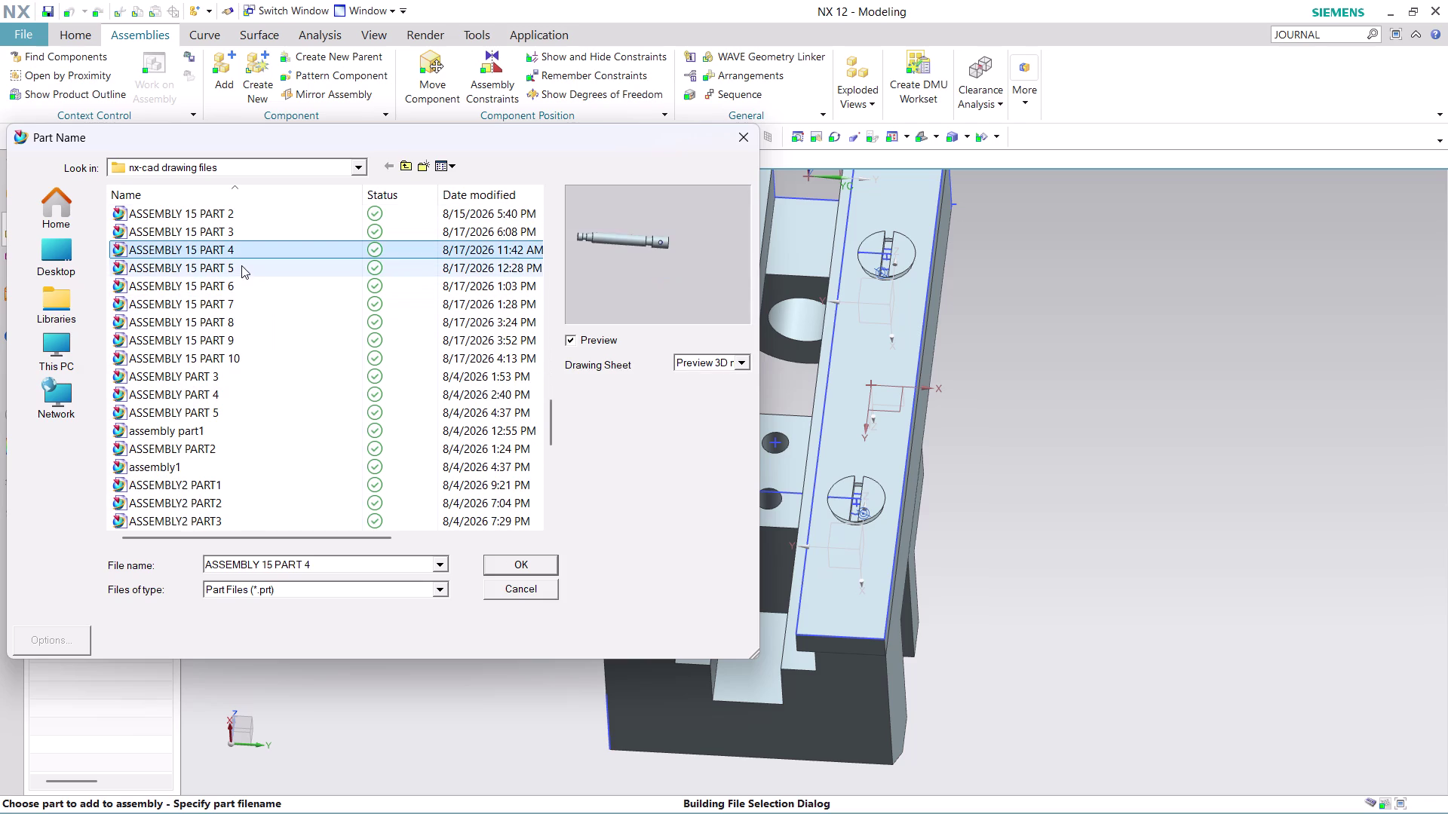
click(241, 284)
click(246, 231)
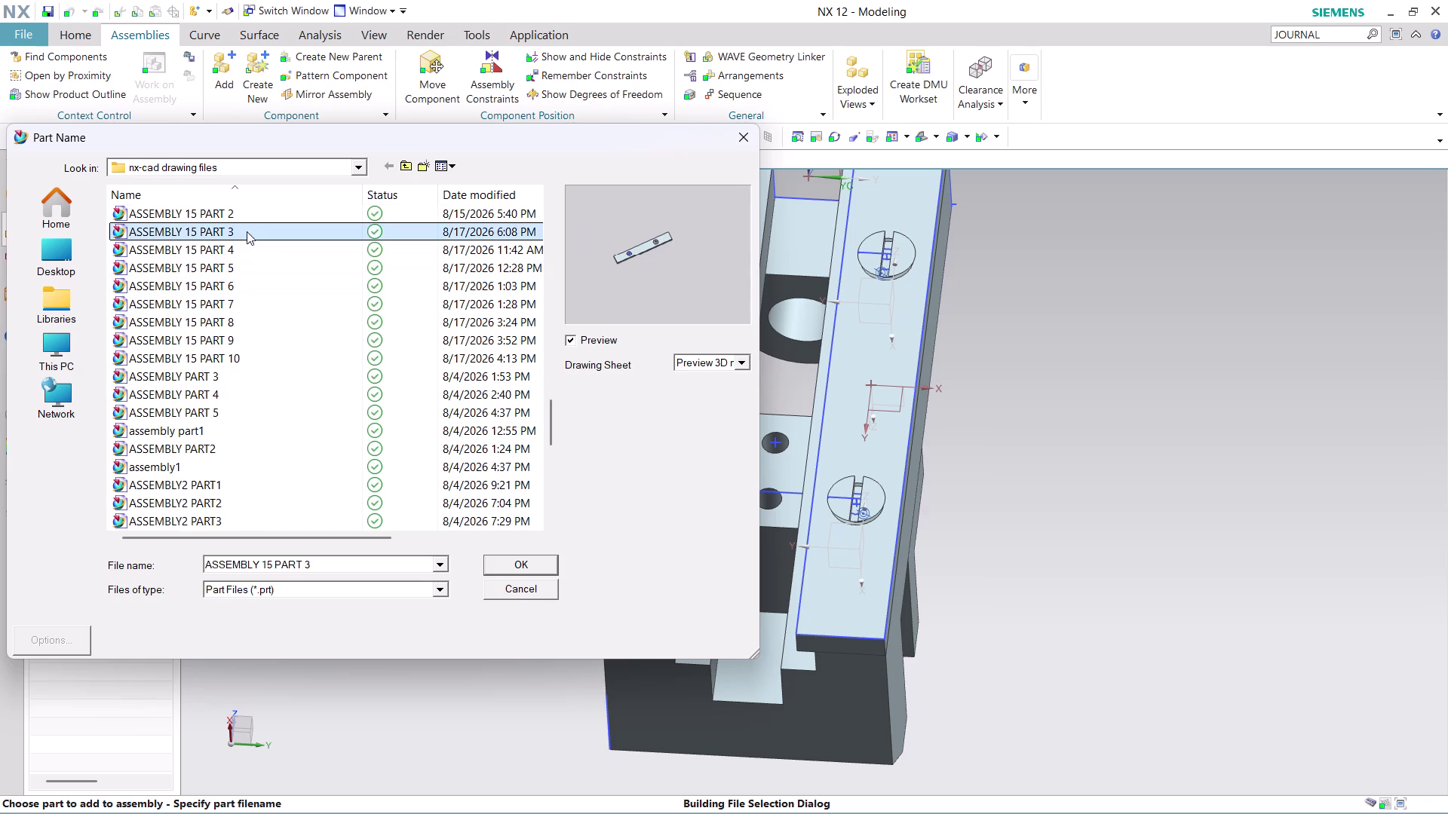
click(247, 254)
click(246, 268)
click(244, 299)
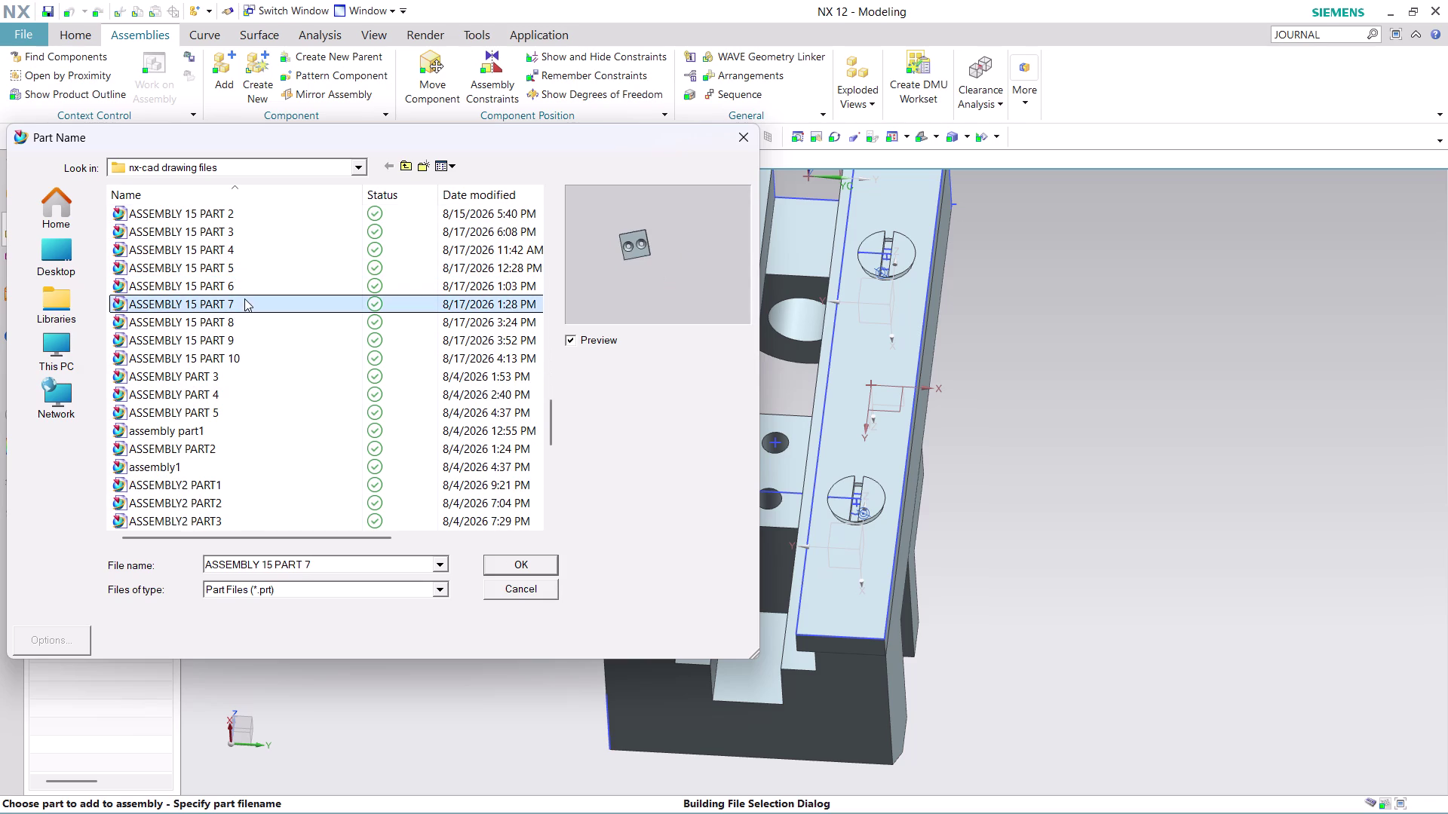
click(519, 566)
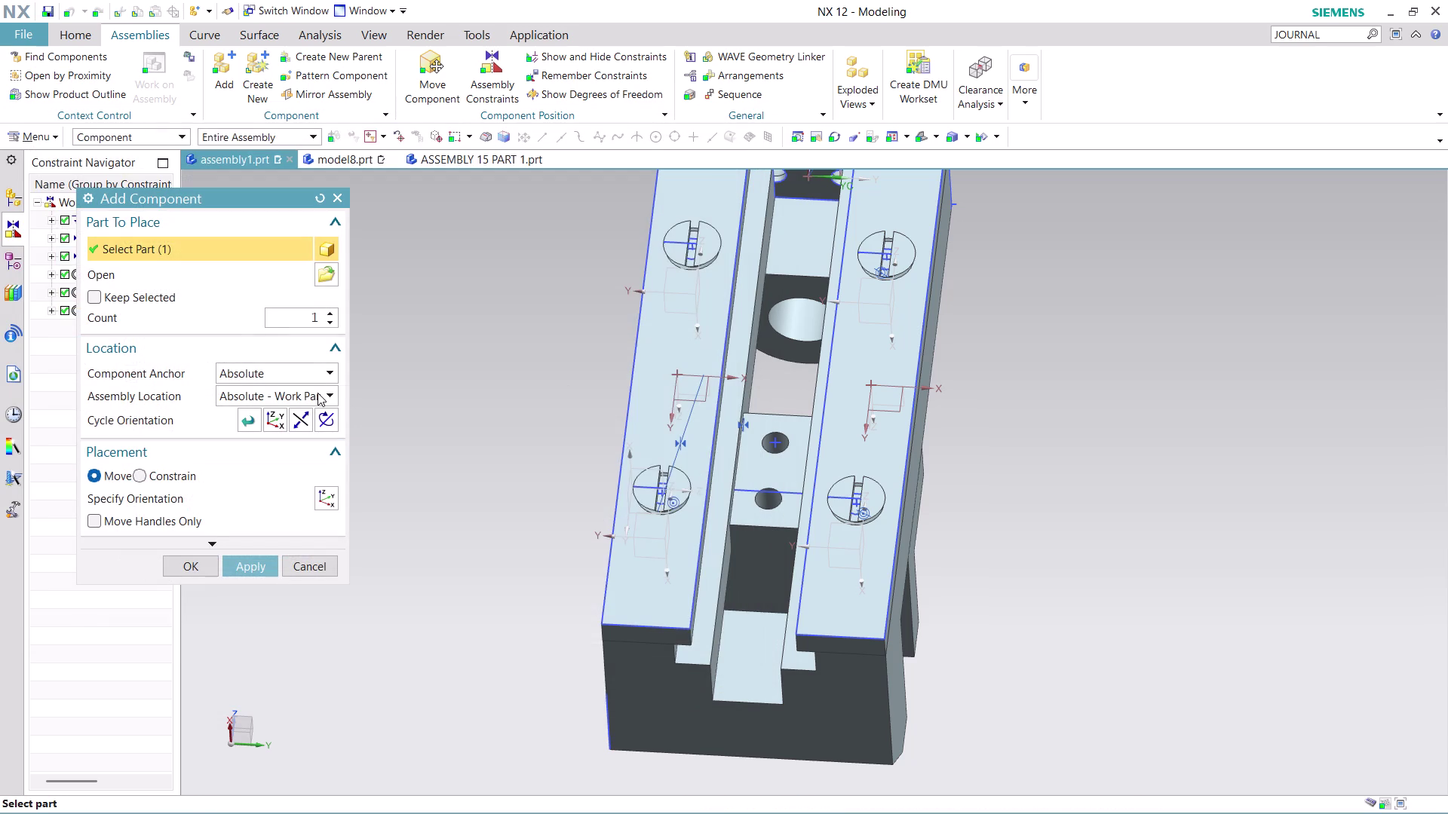
Lift the new two-hole block upward using its origin move handles.
click(317, 393)
click(319, 446)
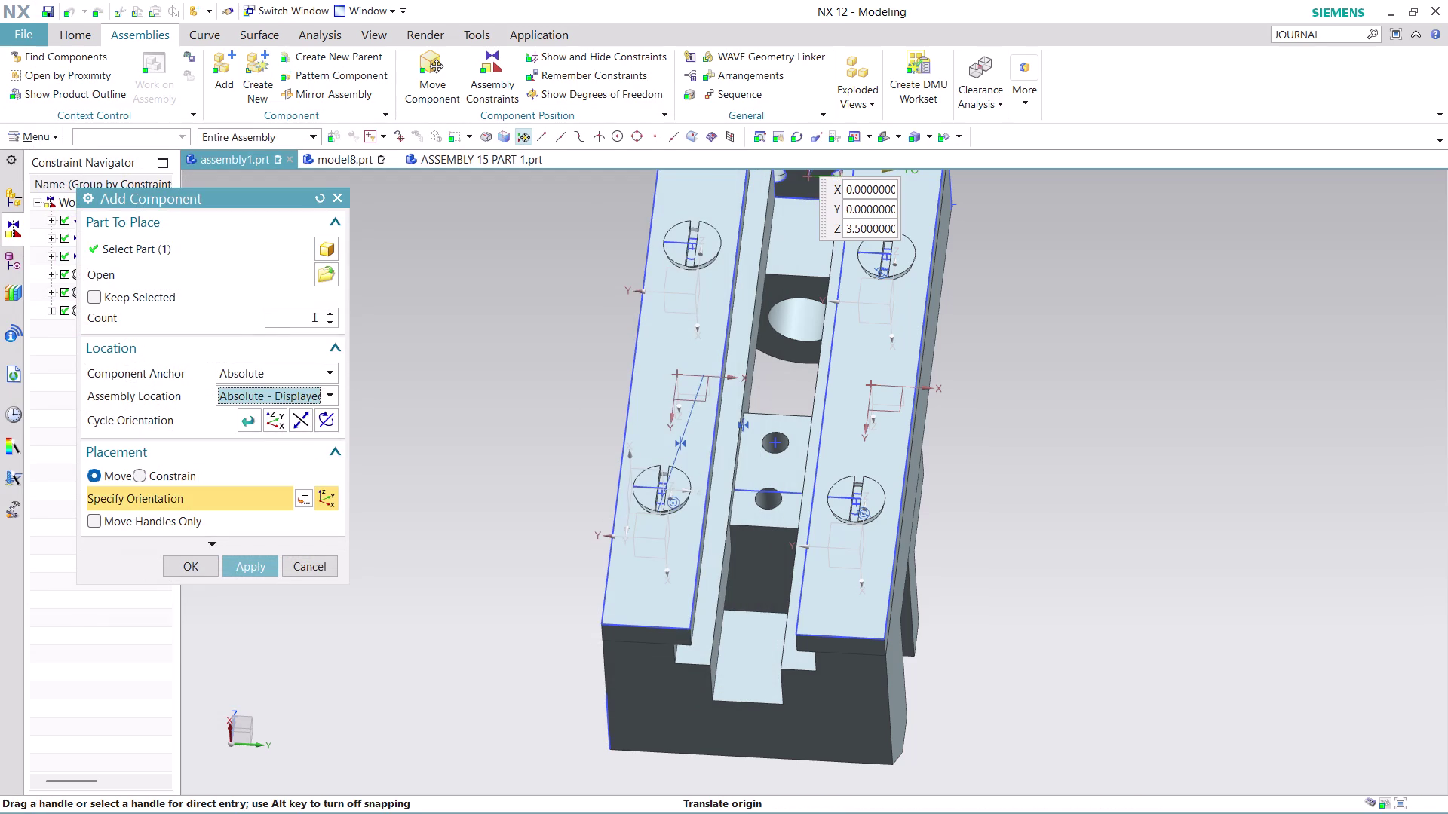
scroll(down, 3)
scroll(up, 3)
drag(759, 270, 767, 225)
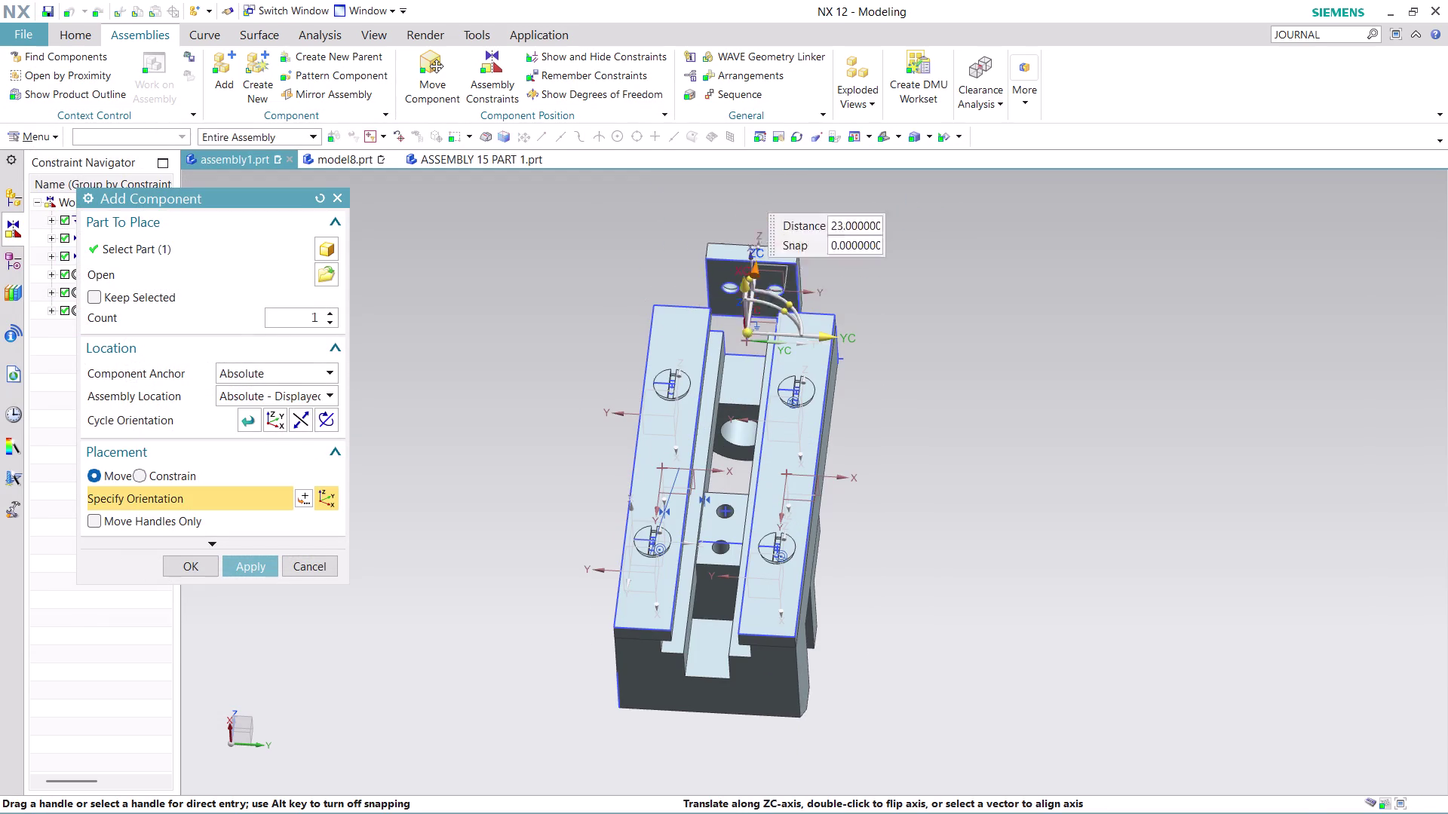
drag(767, 224, 780, 196)
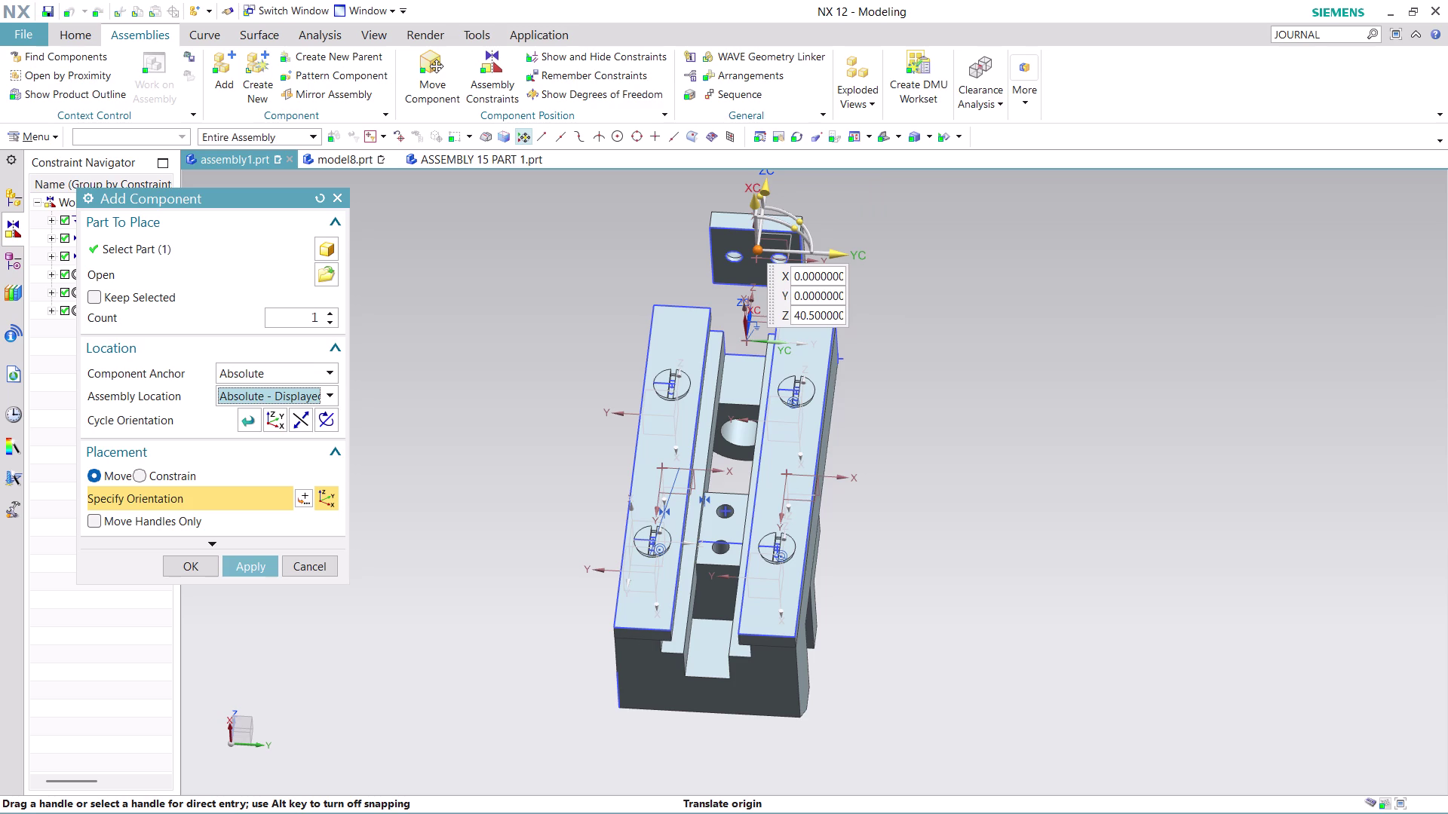
middle_drag(873, 503, 758, 501)
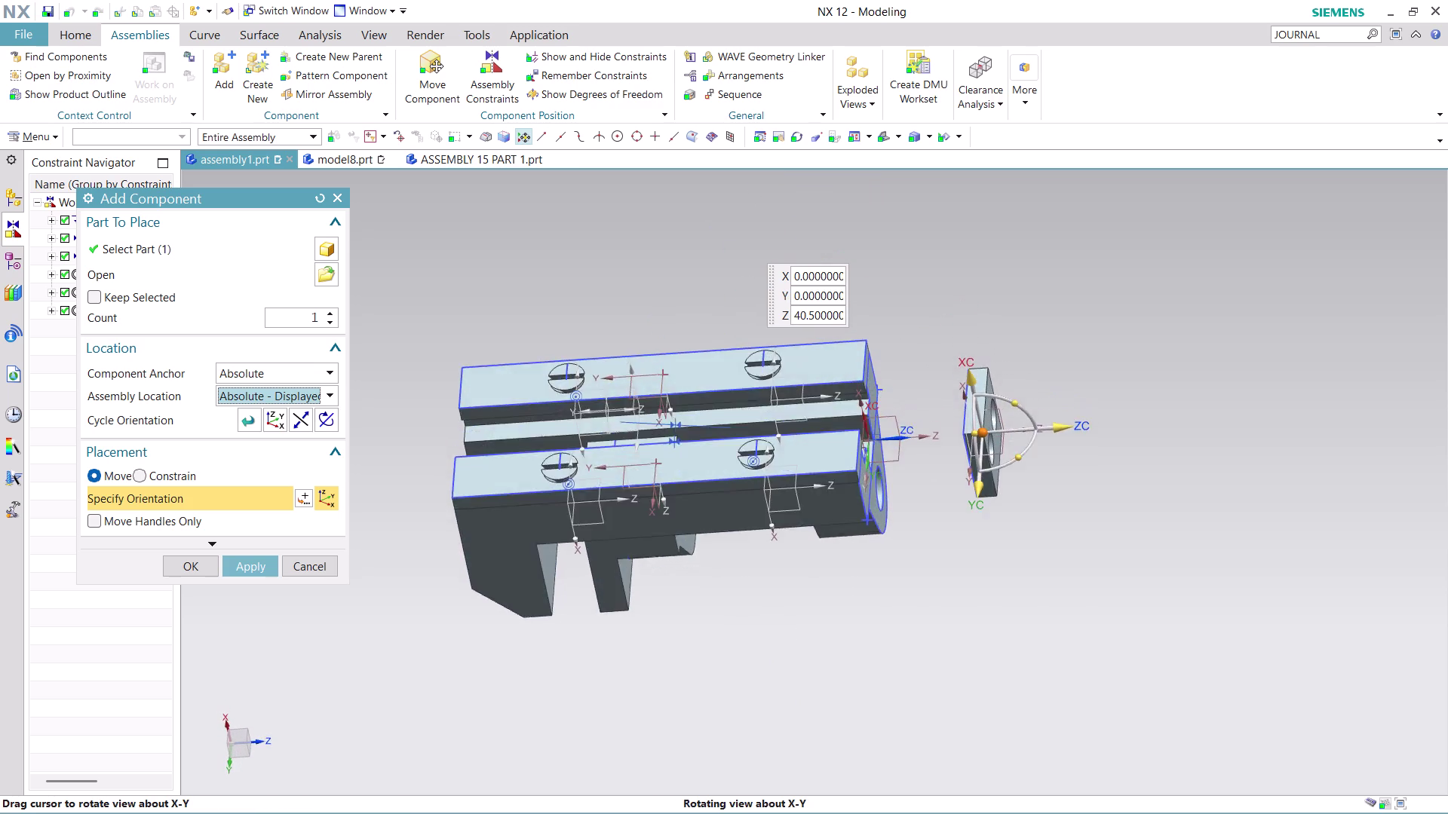
middle_drag(758, 501, 758, 470)
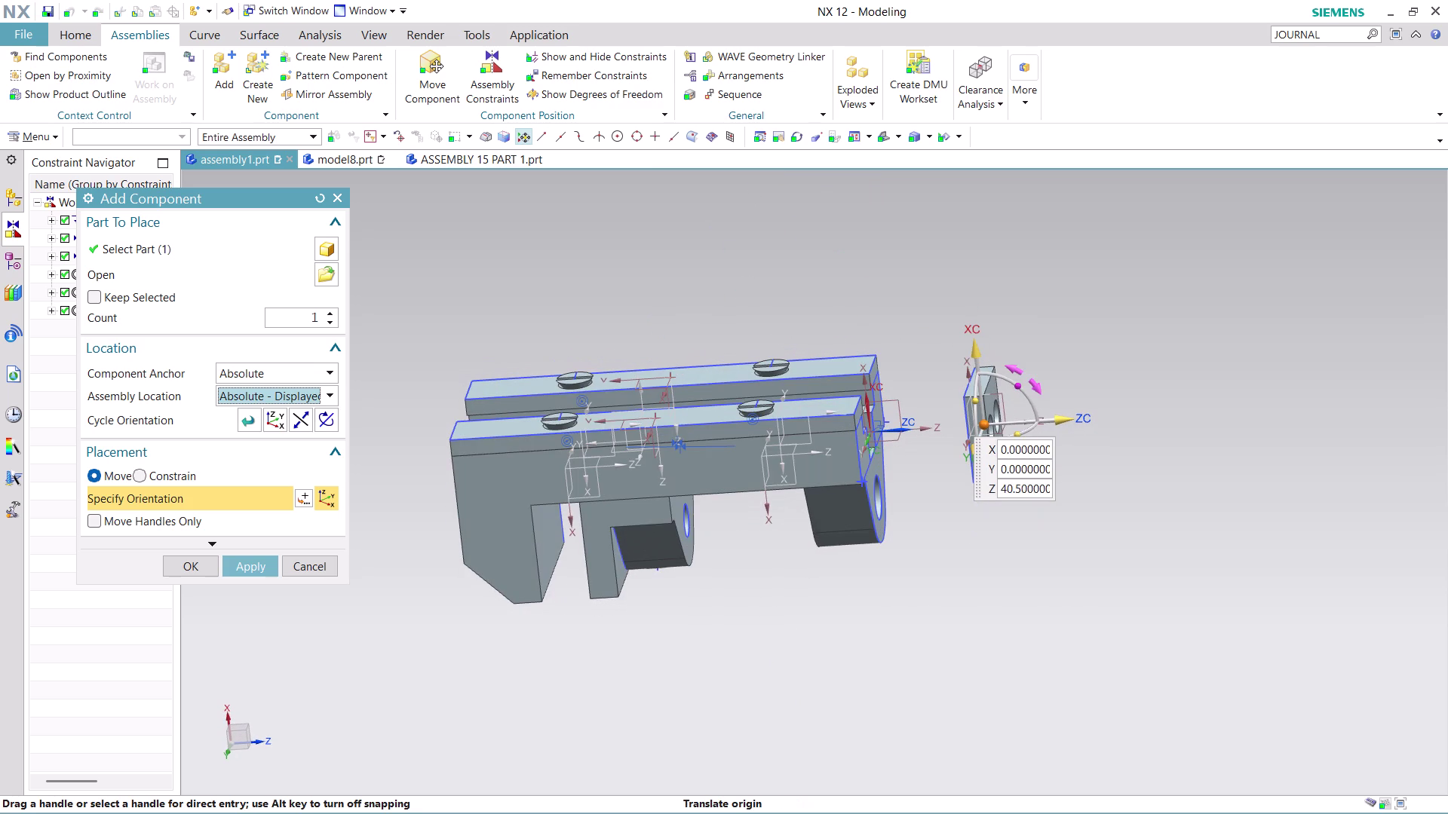
Rotate the block about its Y axis and slide it over the middle of the base.
drag(1009, 386, 1075, 482)
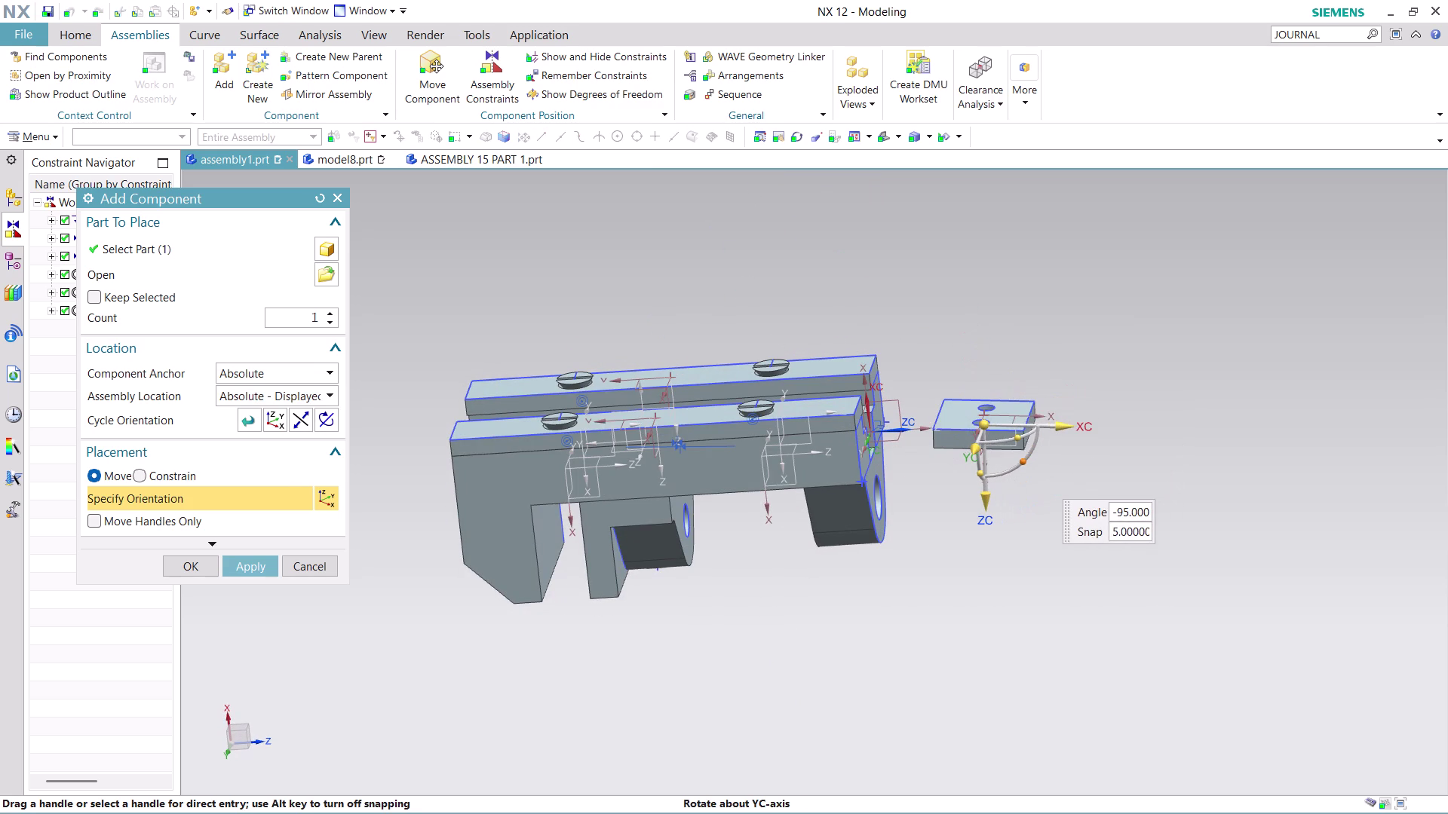
drag(1074, 482, 951, 409)
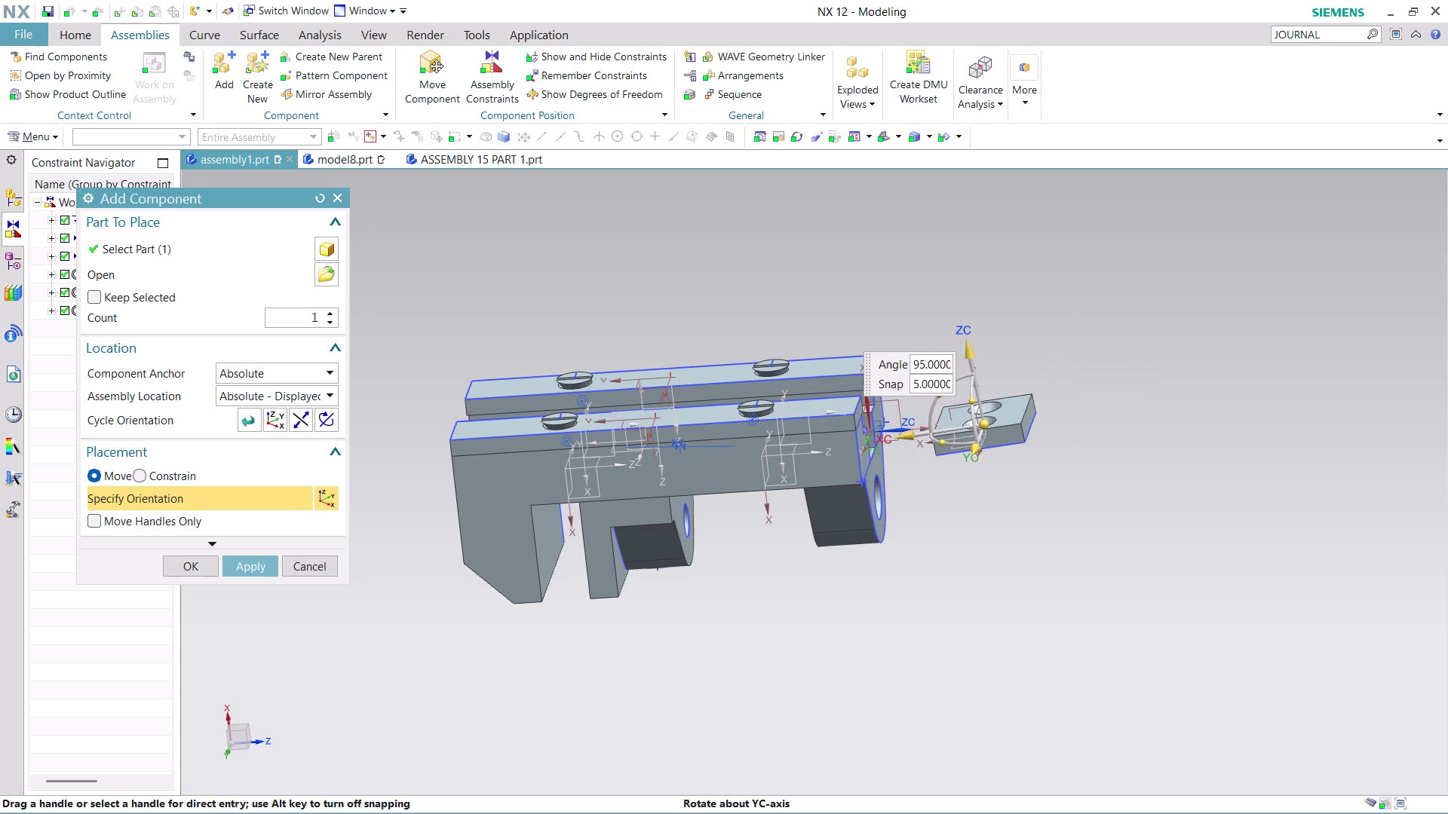
drag(951, 409, 951, 405)
drag(987, 338, 975, 235)
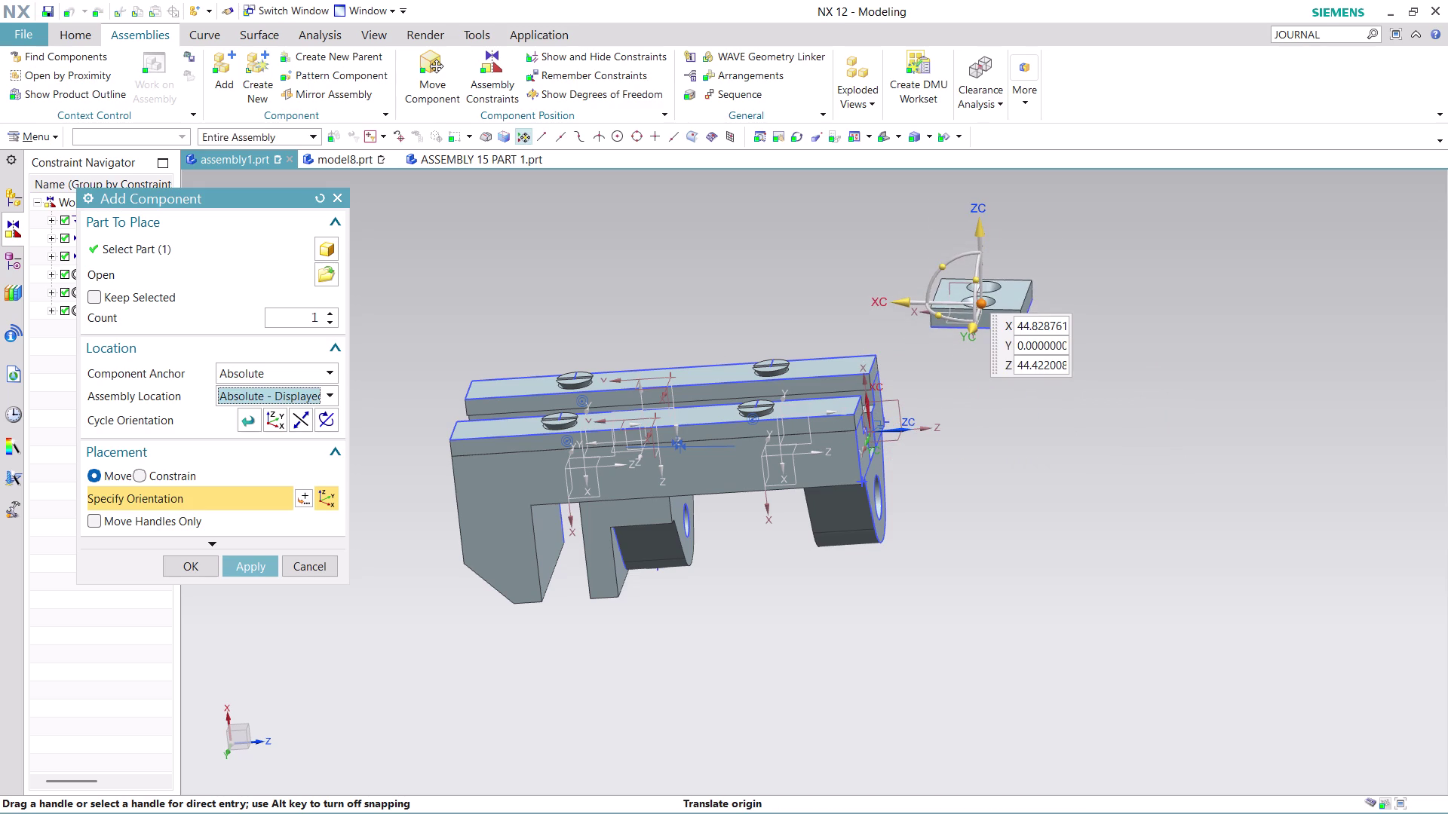
drag(890, 300, 693, 322)
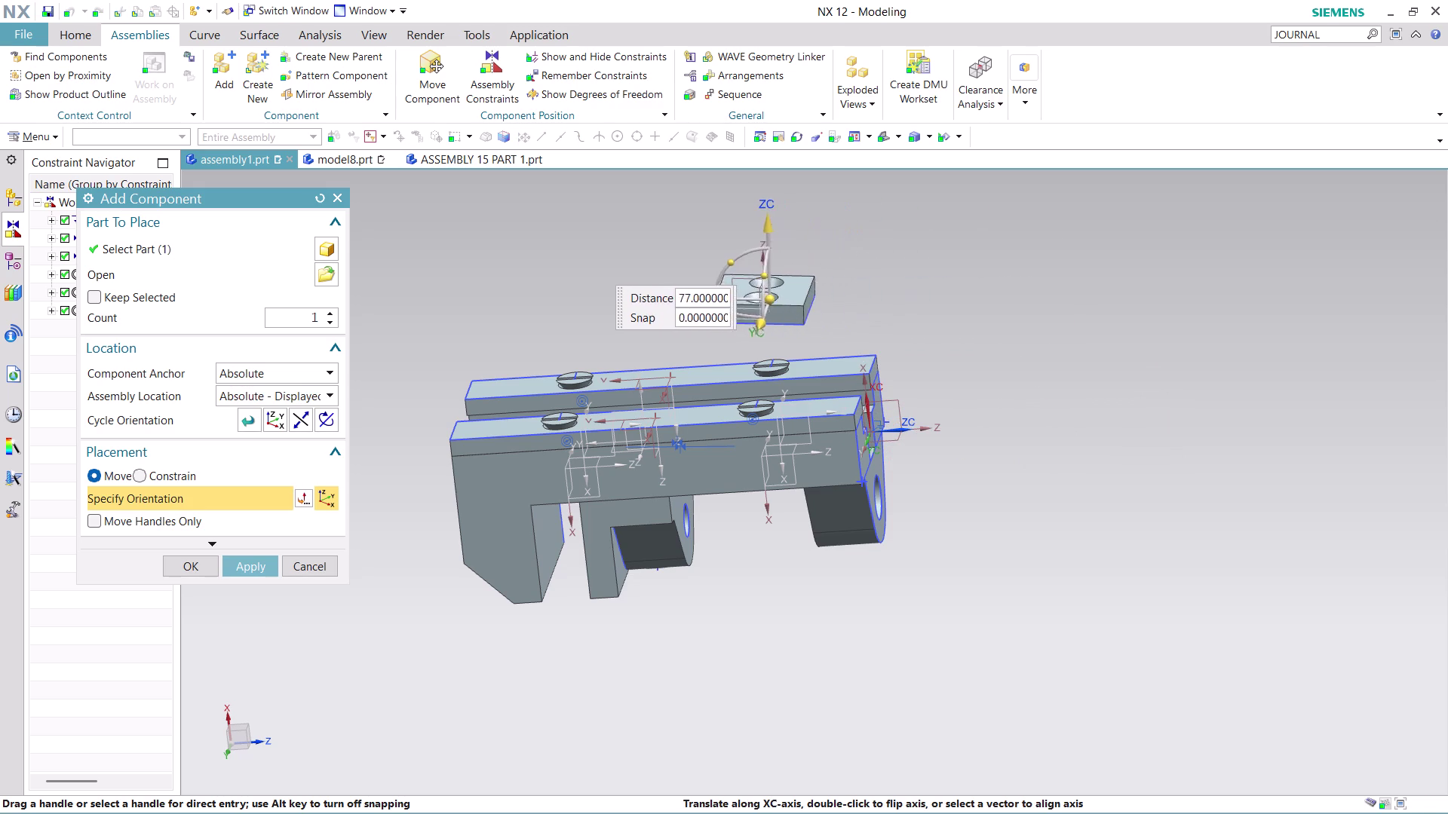
drag(693, 322, 641, 331)
Move the block over the central slot, turn it square with the rails, and place it.
middle_drag(795, 262, 802, 329)
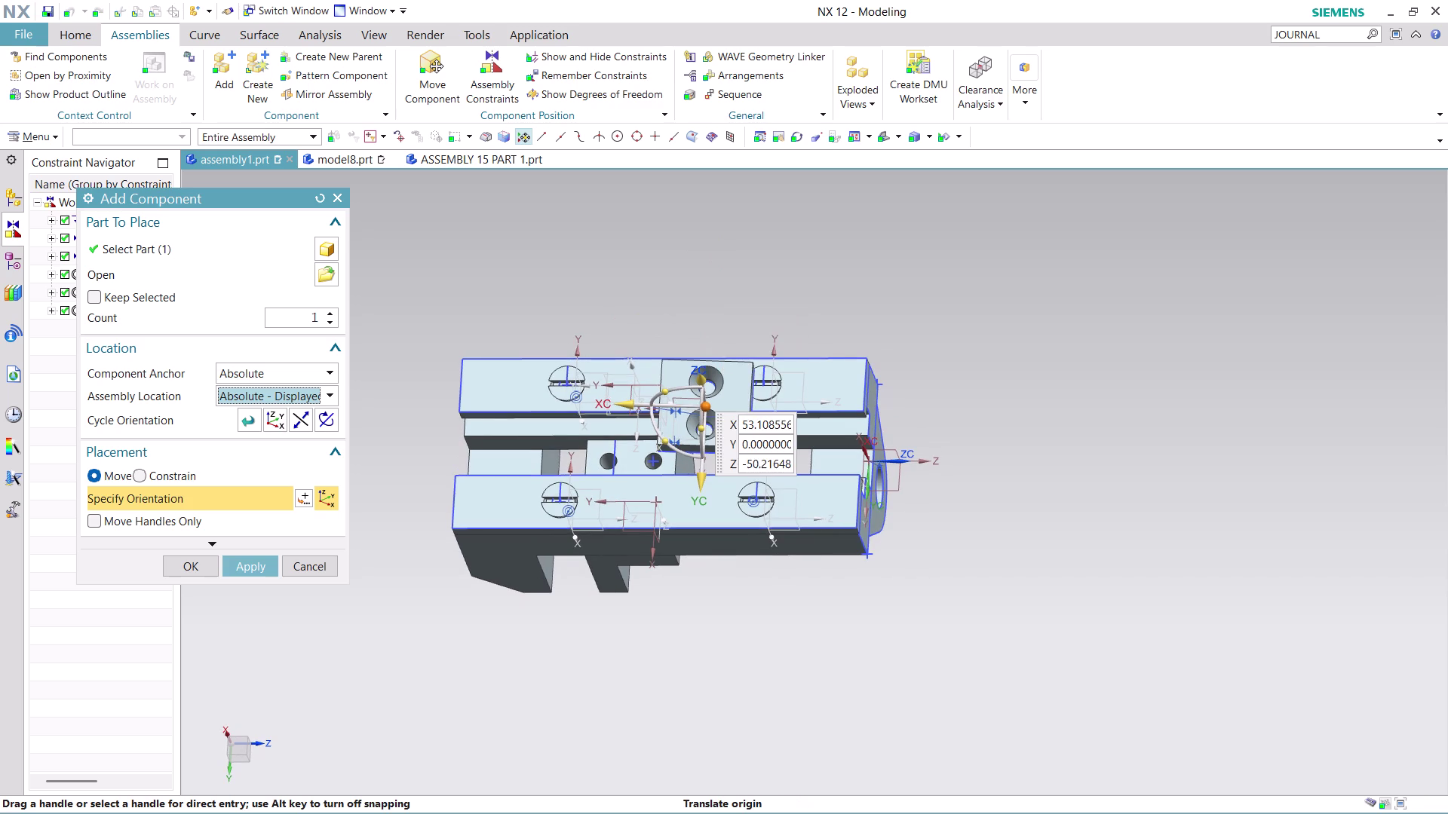
scroll(up, 3)
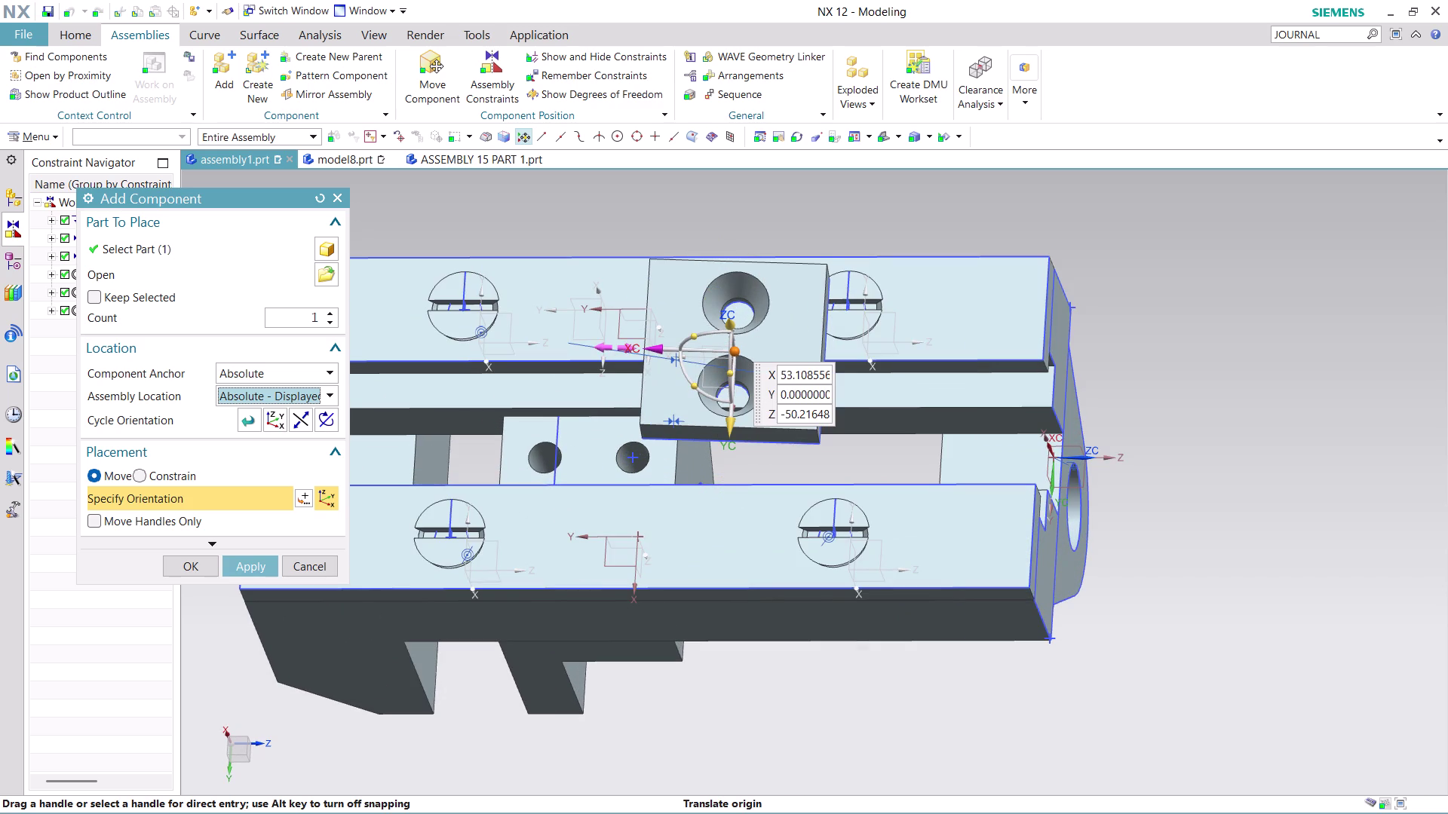
drag(648, 348, 490, 364)
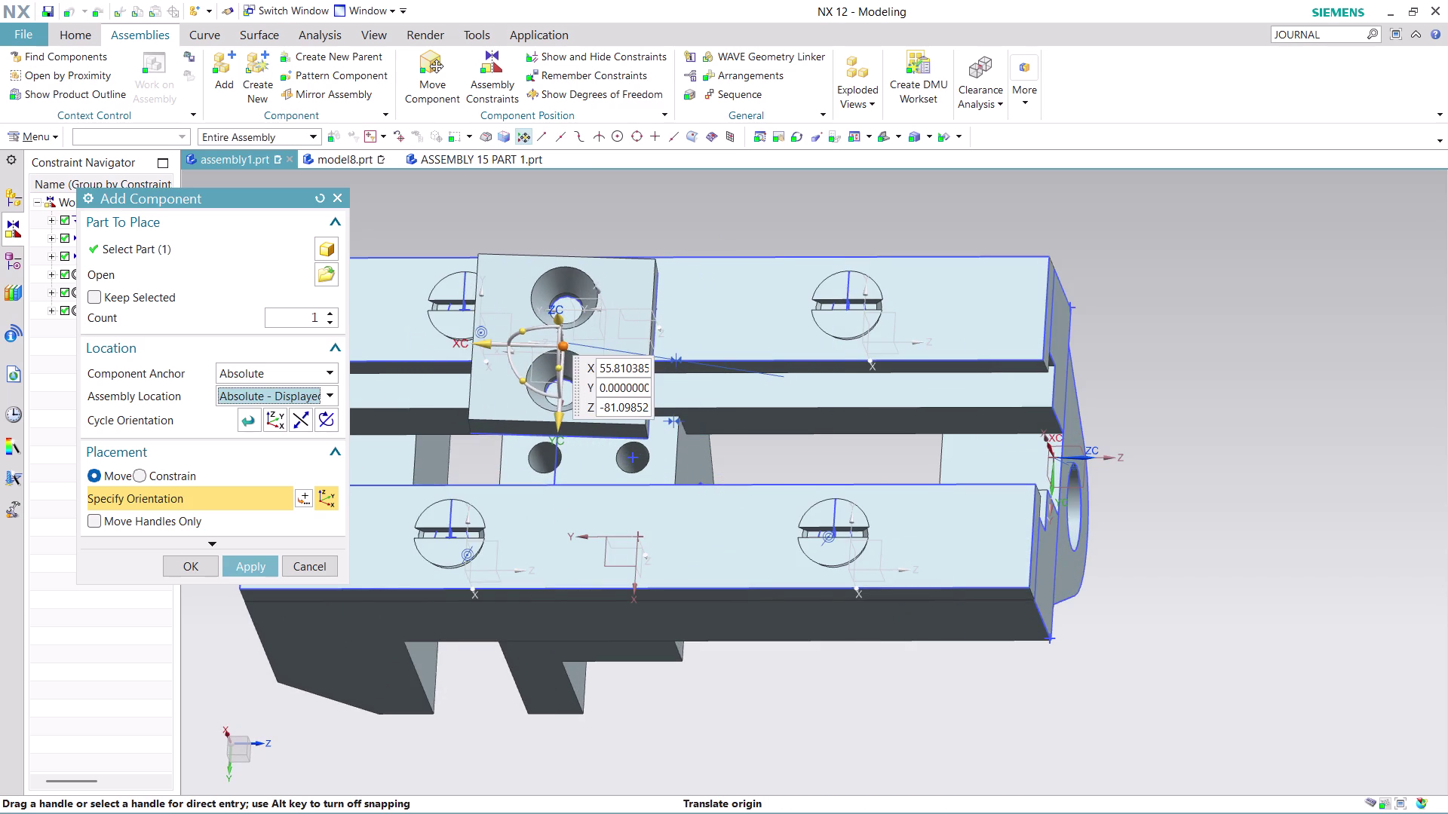
scroll(down, 3)
middle_drag(722, 589, 752, 549)
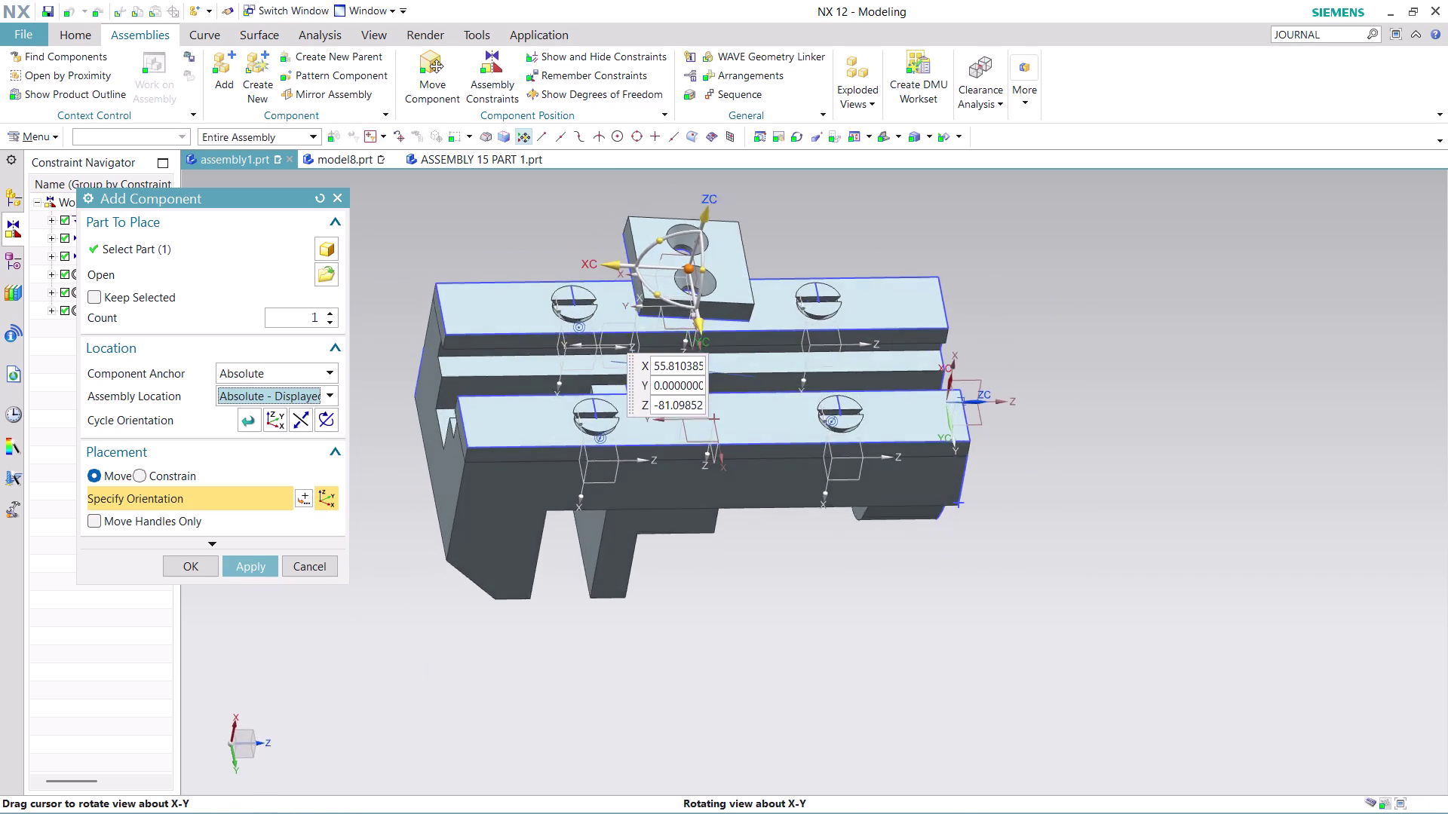
middle_drag(753, 549, 754, 557)
drag(655, 328, 593, 261)
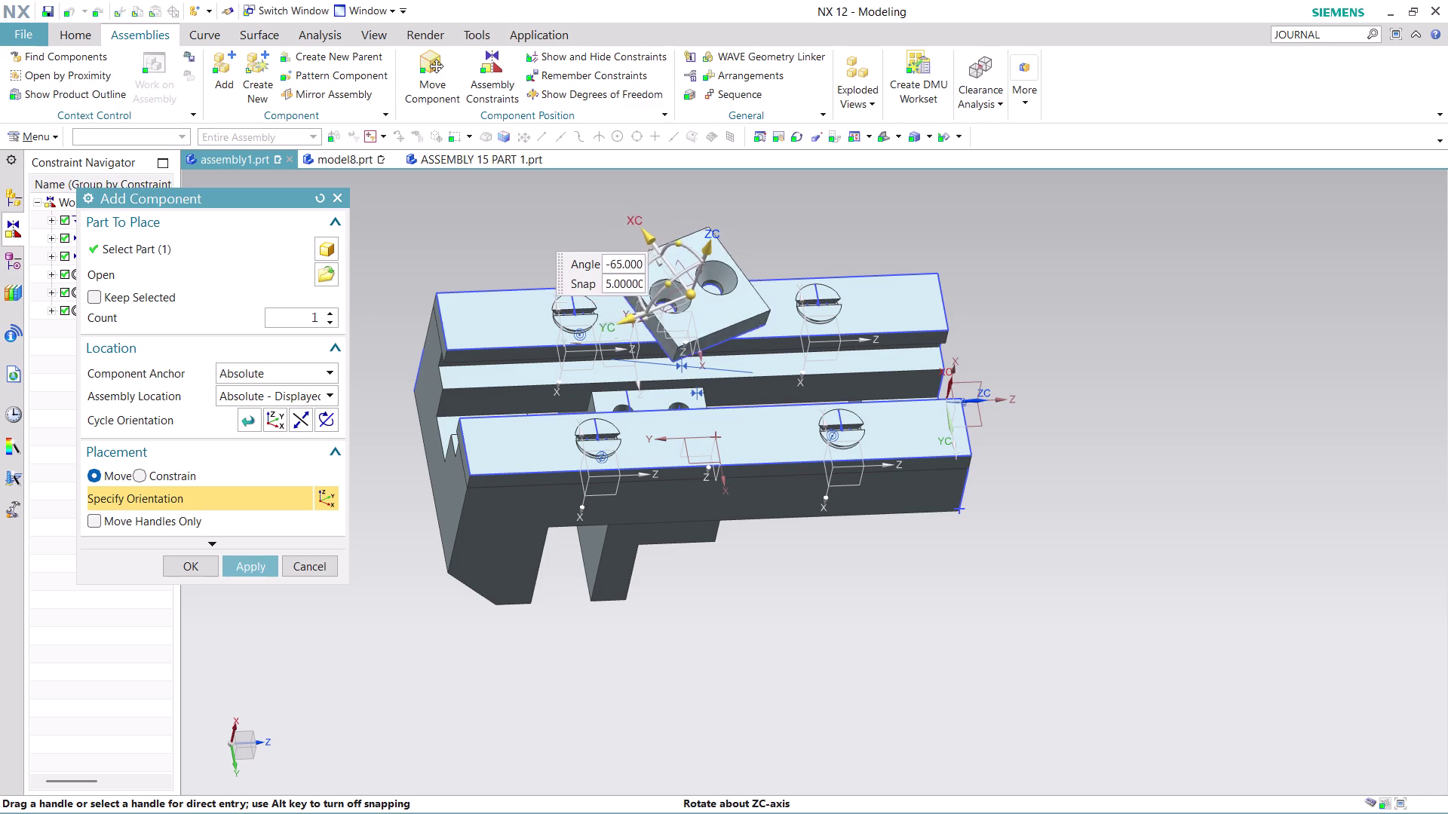
drag(593, 260, 573, 190)
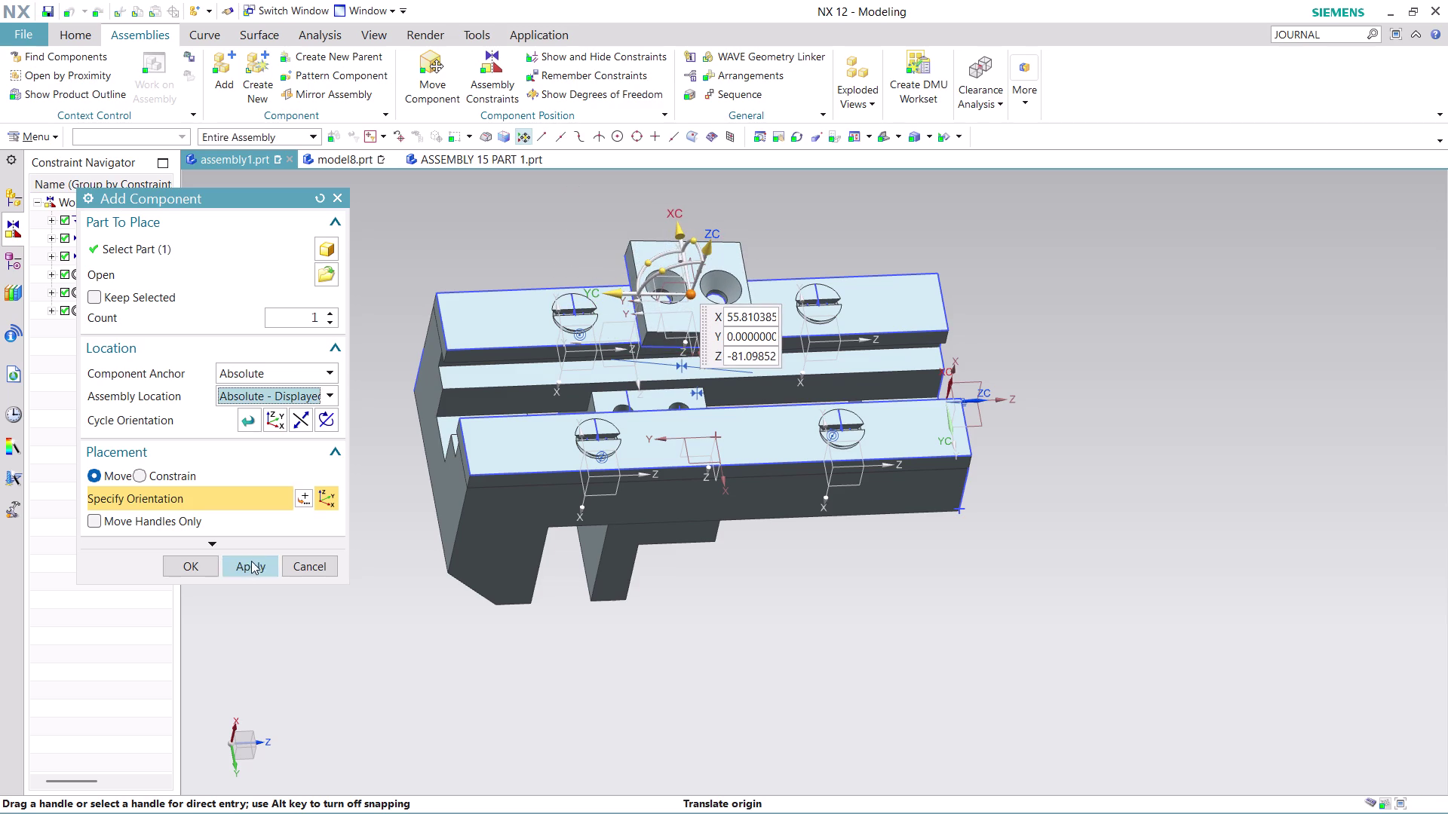
click(181, 562)
scroll(down, 3)
scroll(up, 3)
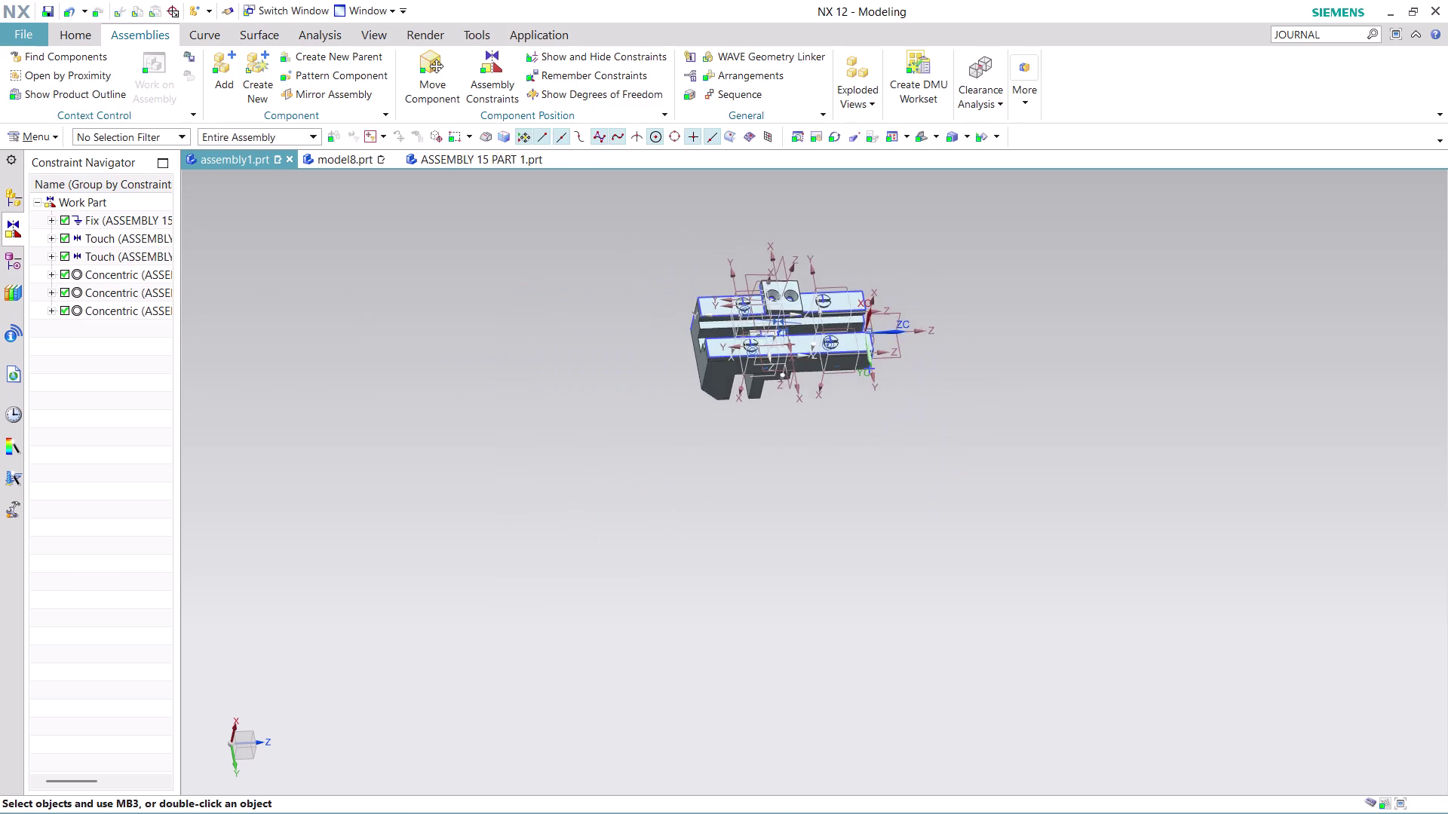
scroll(up, 3)
scroll(up, 3)
middle_drag(823, 326, 816, 258)
scroll(up, 3)
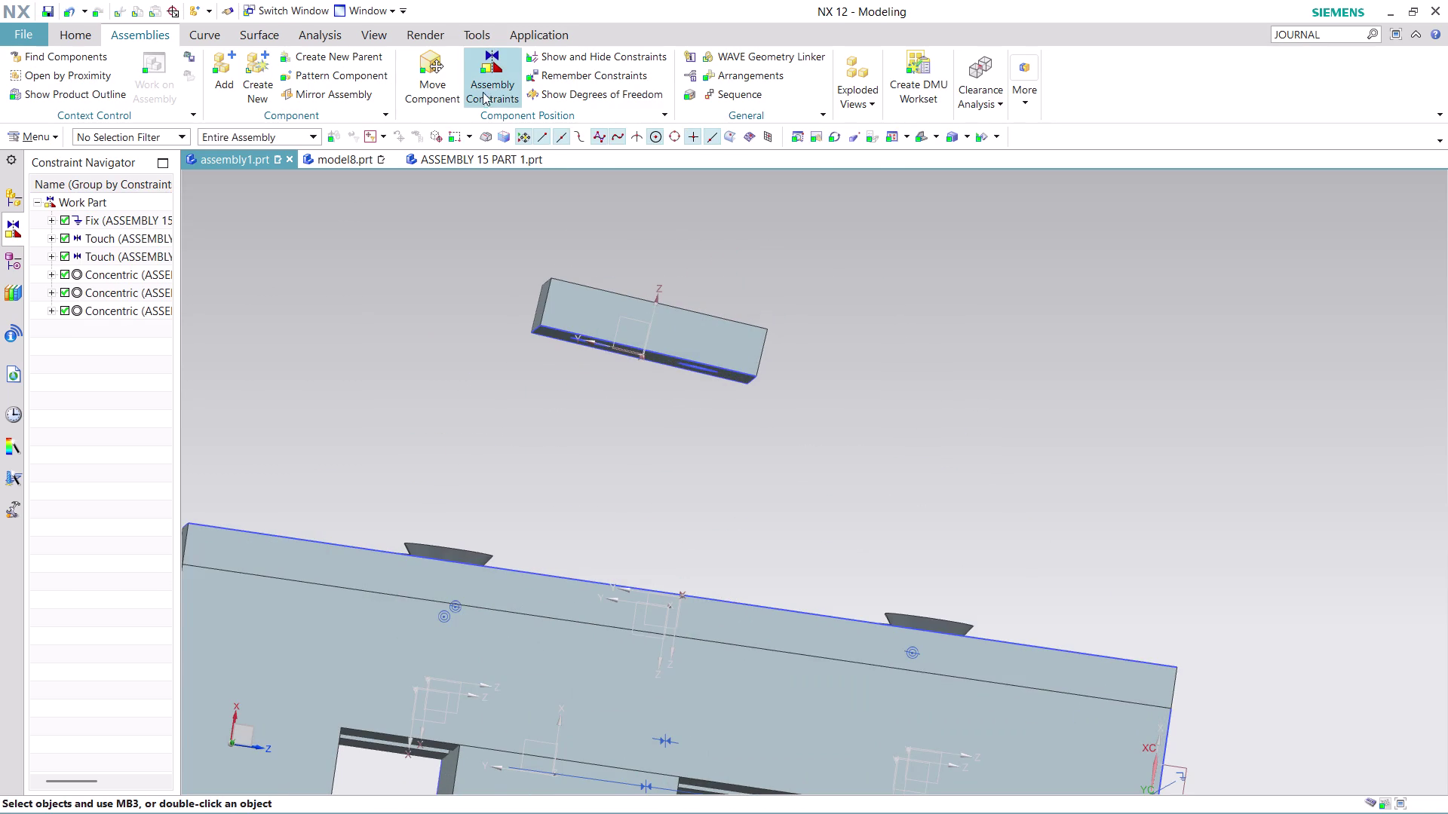
Make the block's underside hole concentric with a central hole in the base.
click(485, 82)
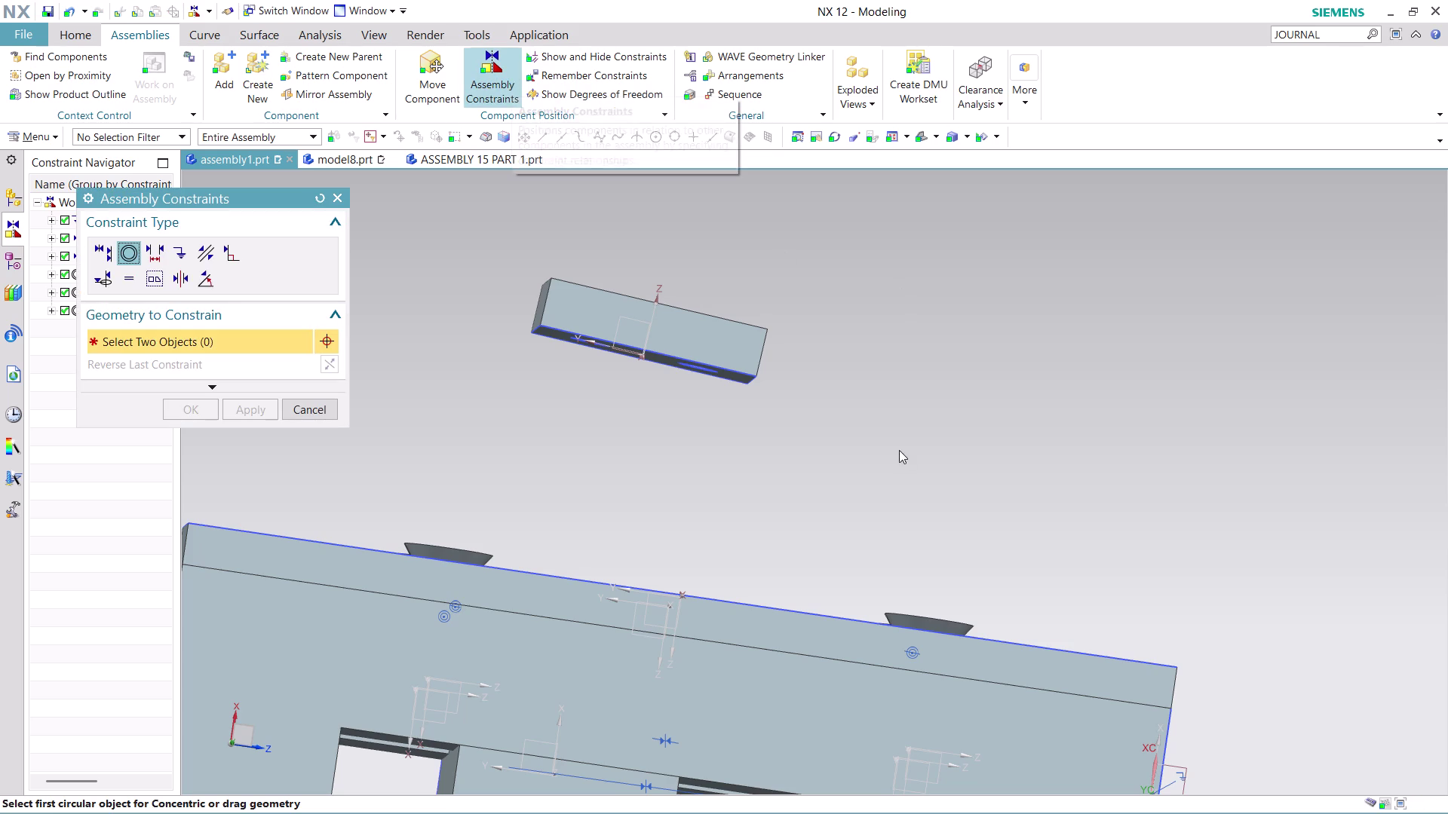
scroll(down, 3)
scroll(up, 3)
middle_drag(818, 269, 818, 264)
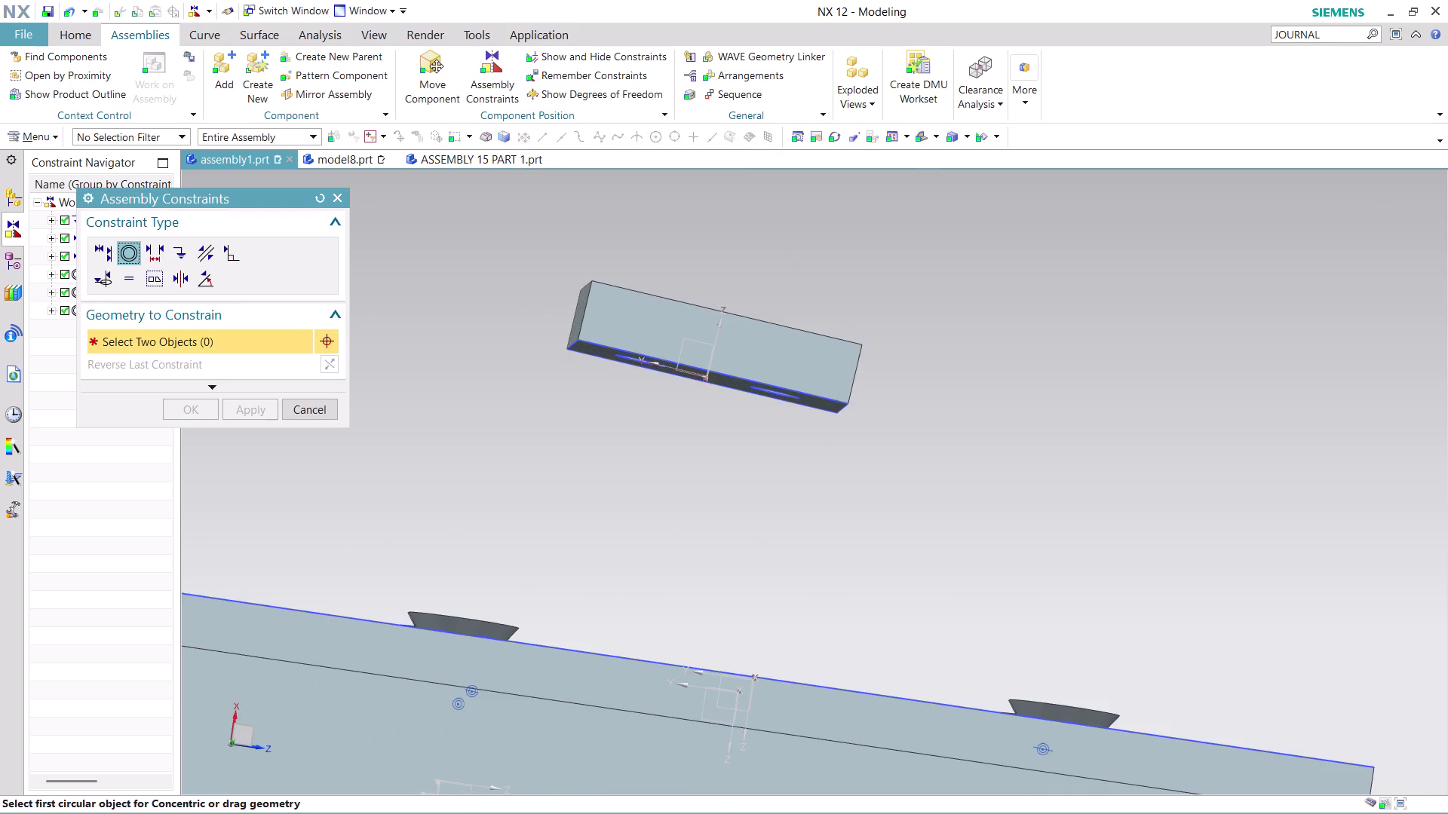
middle_drag(818, 263, 817, 224)
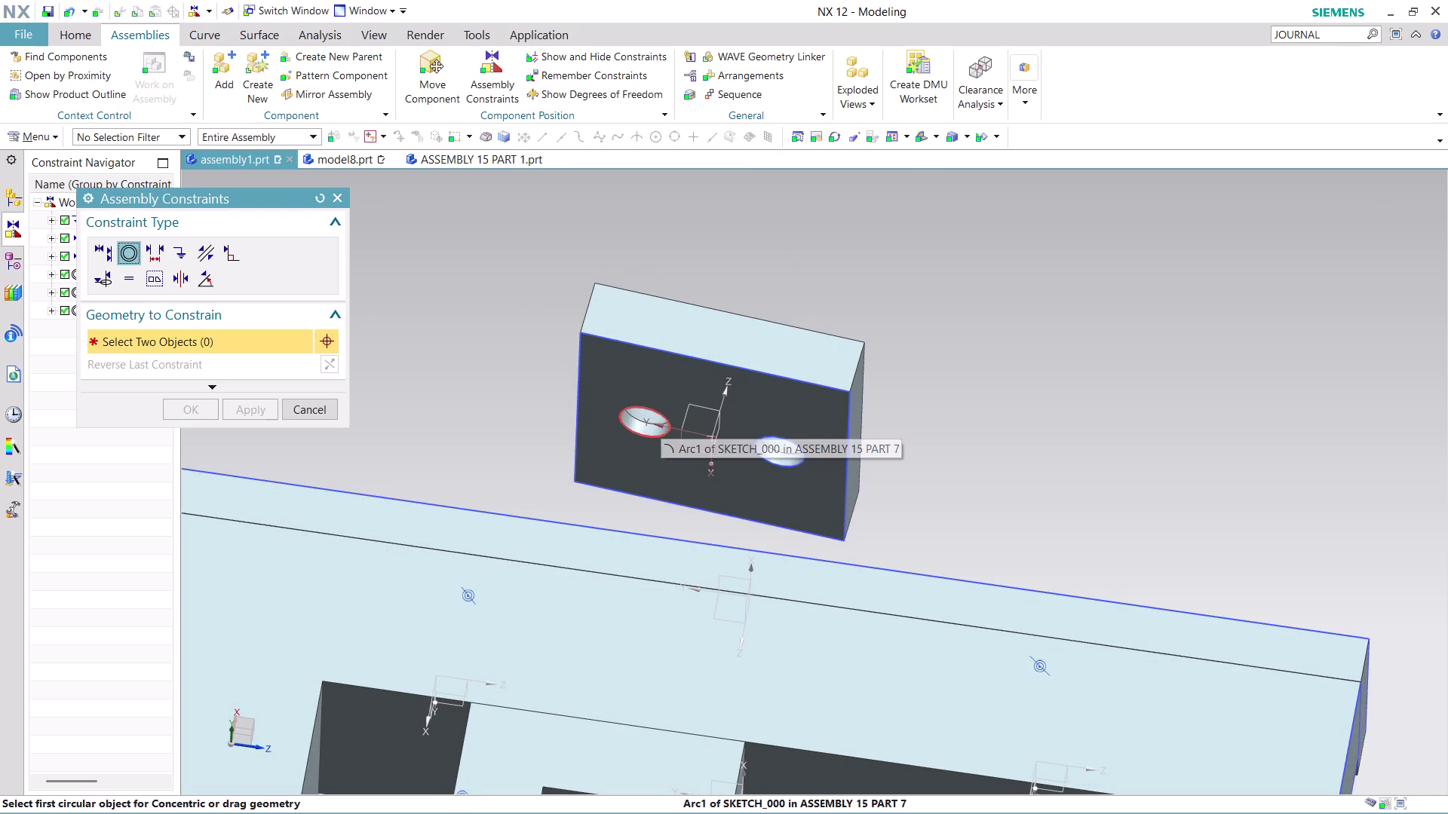
click(660, 420)
click(806, 443)
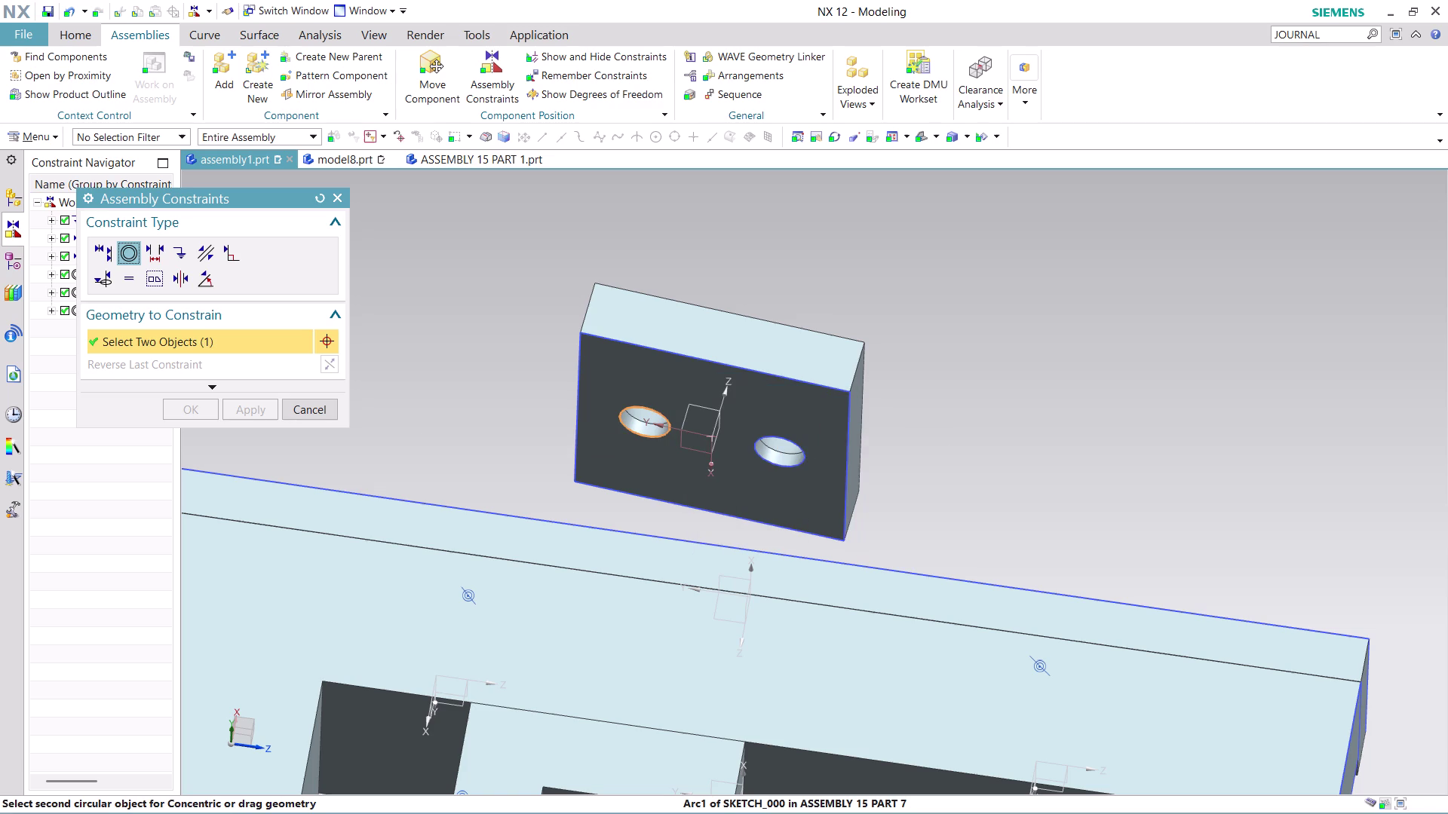
middle_drag(896, 359, 877, 465)
scroll(down, 3)
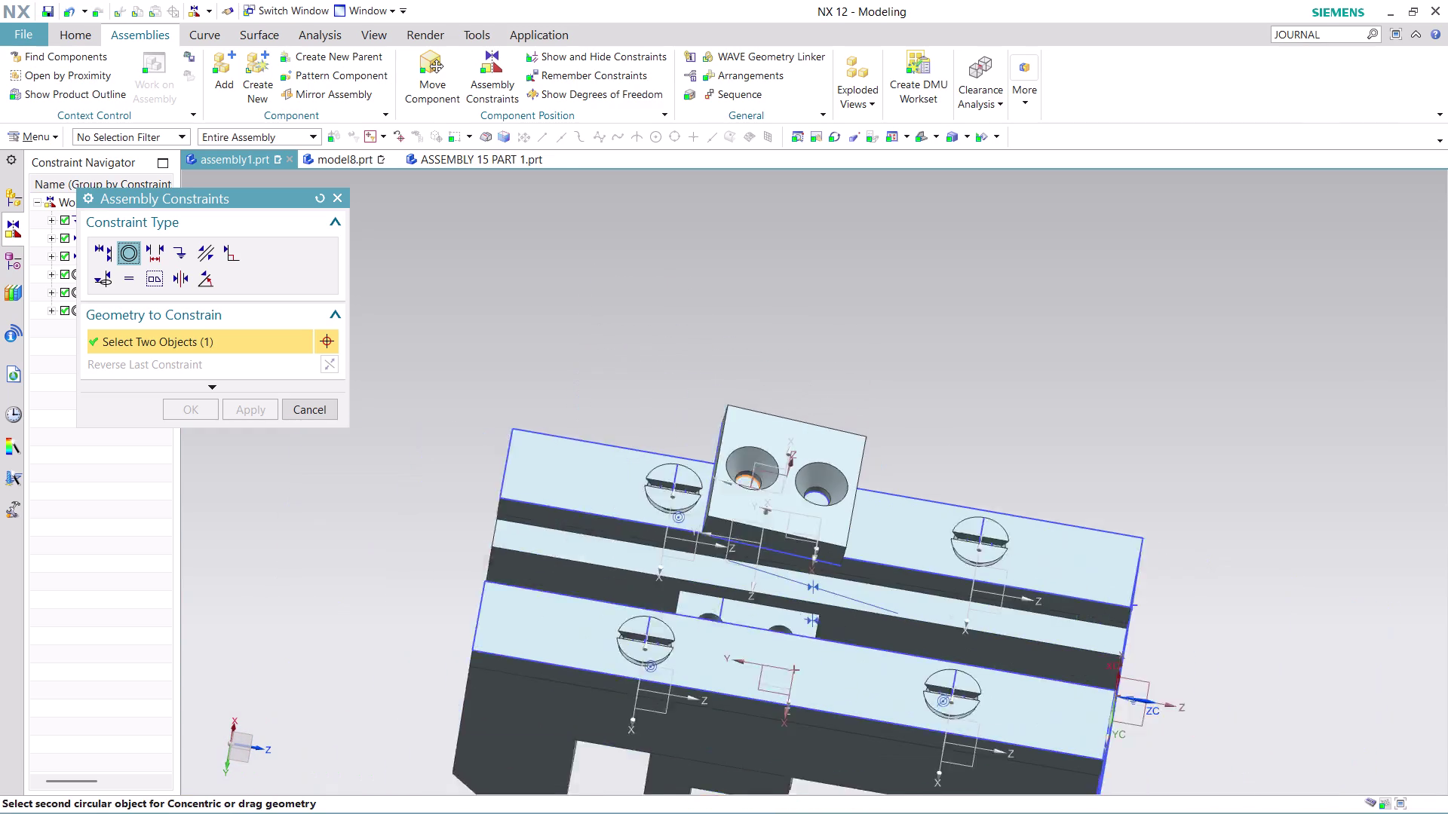
scroll(down, 3)
scroll(up, 3)
middle_drag(913, 451, 906, 478)
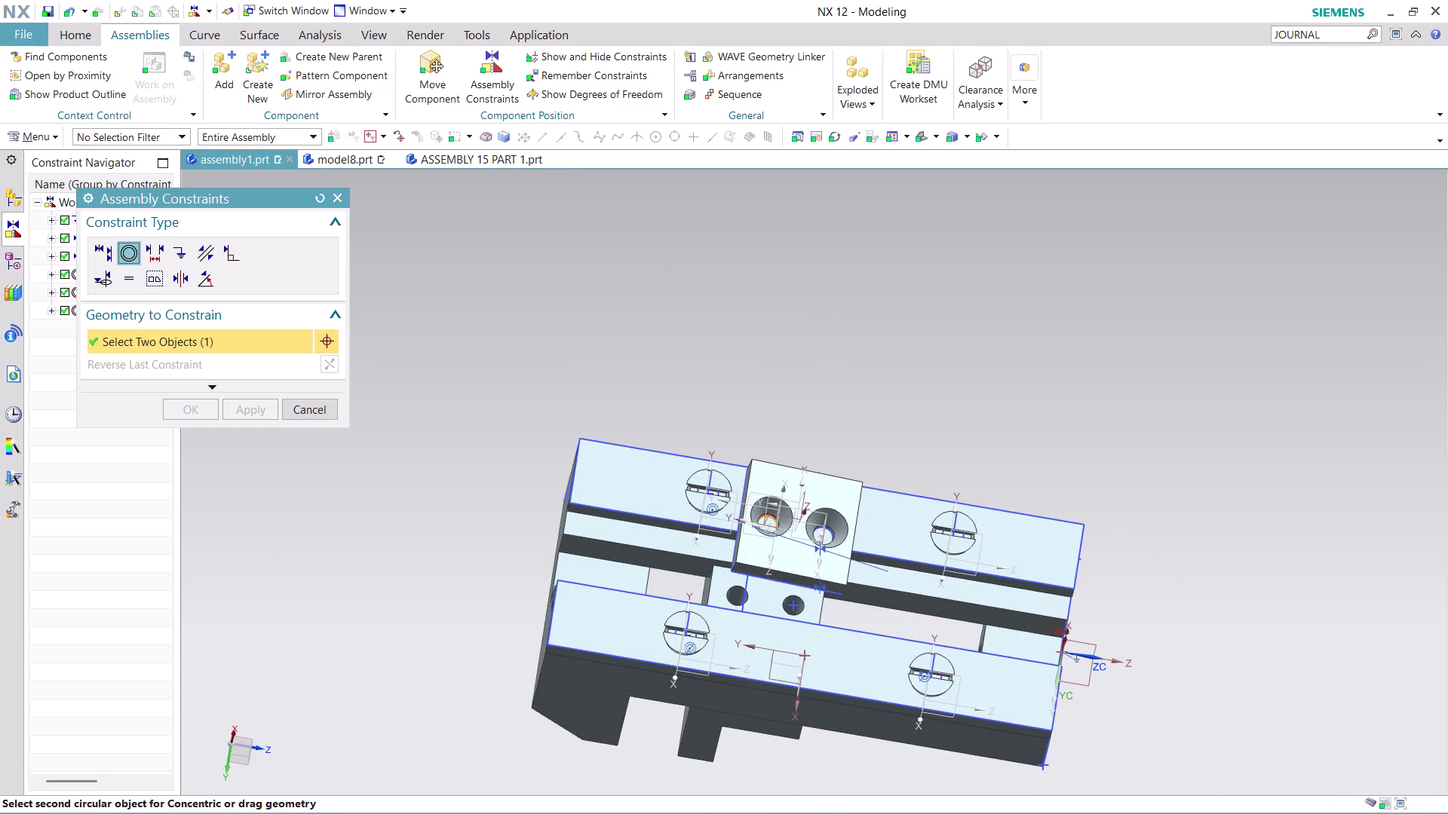
click(737, 604)
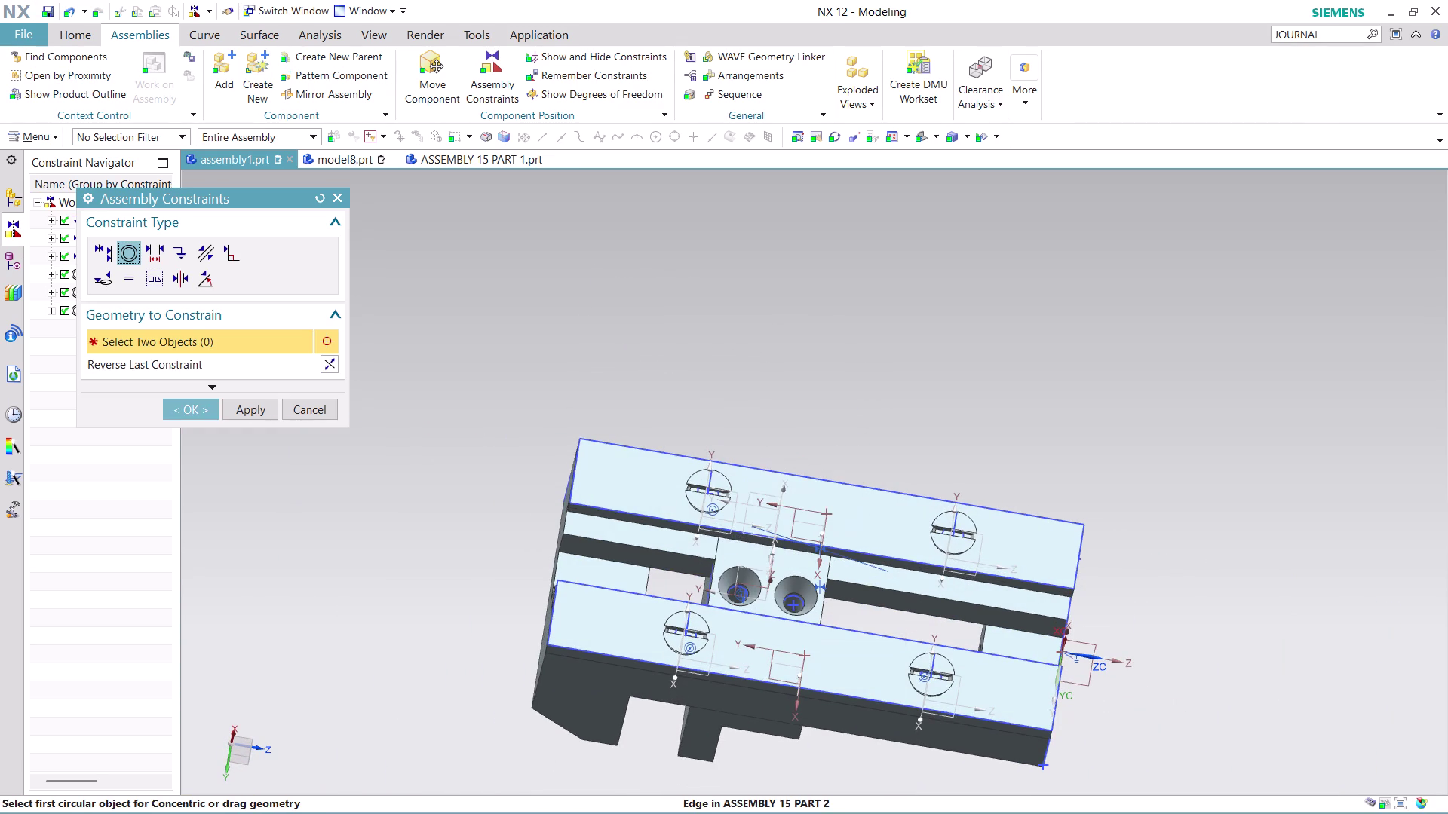
Orbit around the assembly to check the seated block, then finish the constraint.
middle_drag(898, 459, 981, 416)
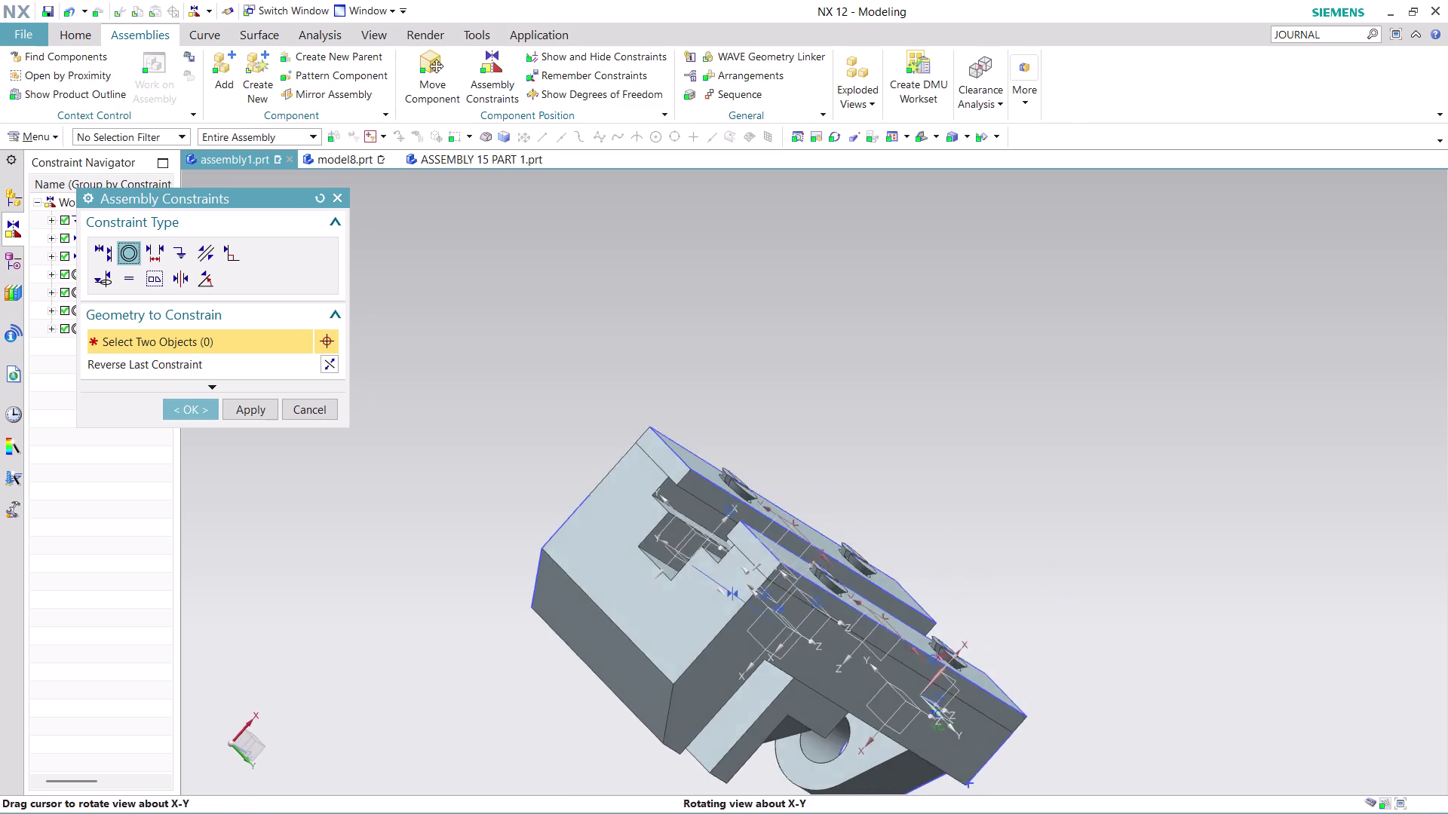
middle_drag(981, 416, 1007, 419)
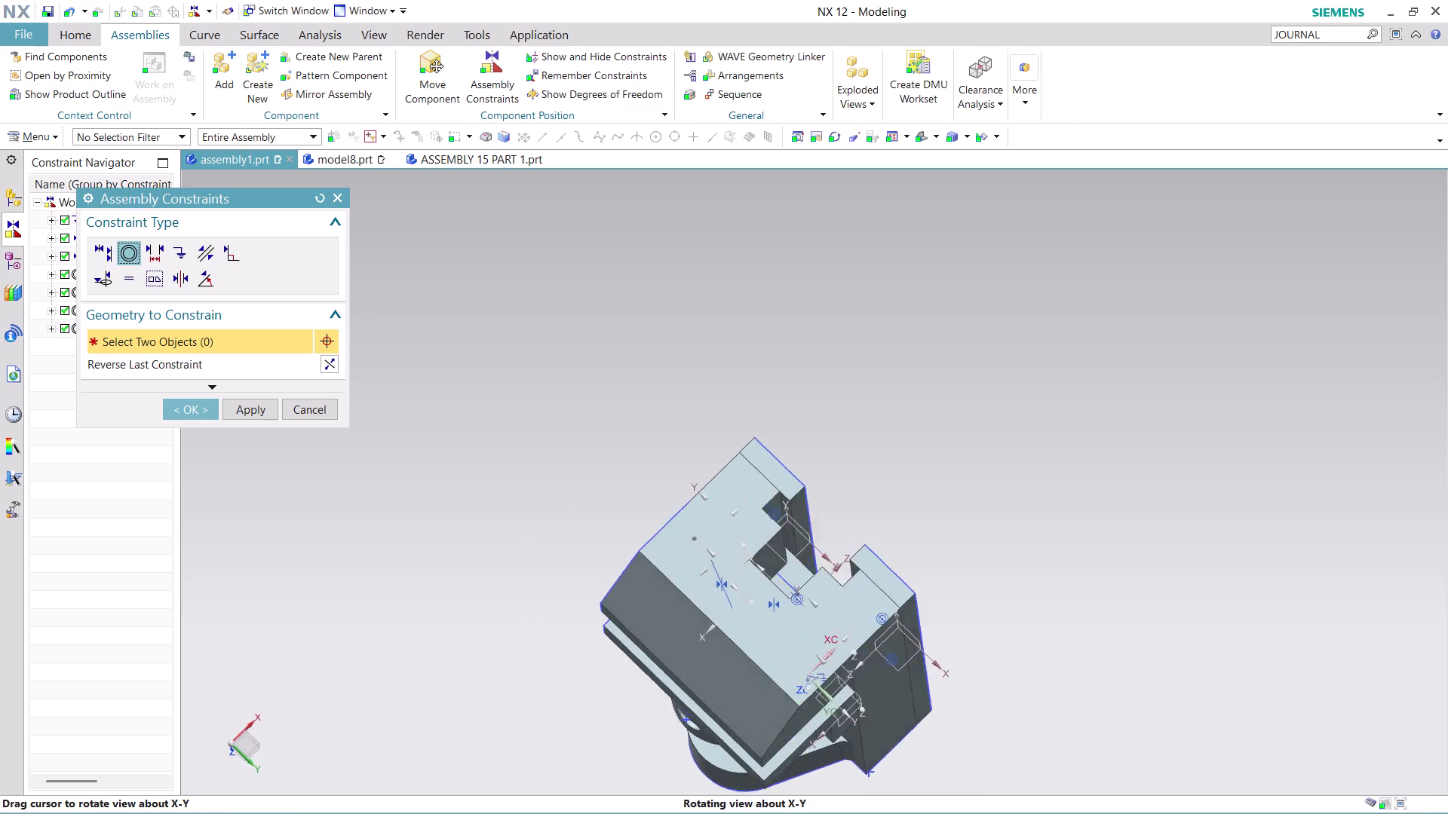
middle_drag(1007, 419, 831, 336)
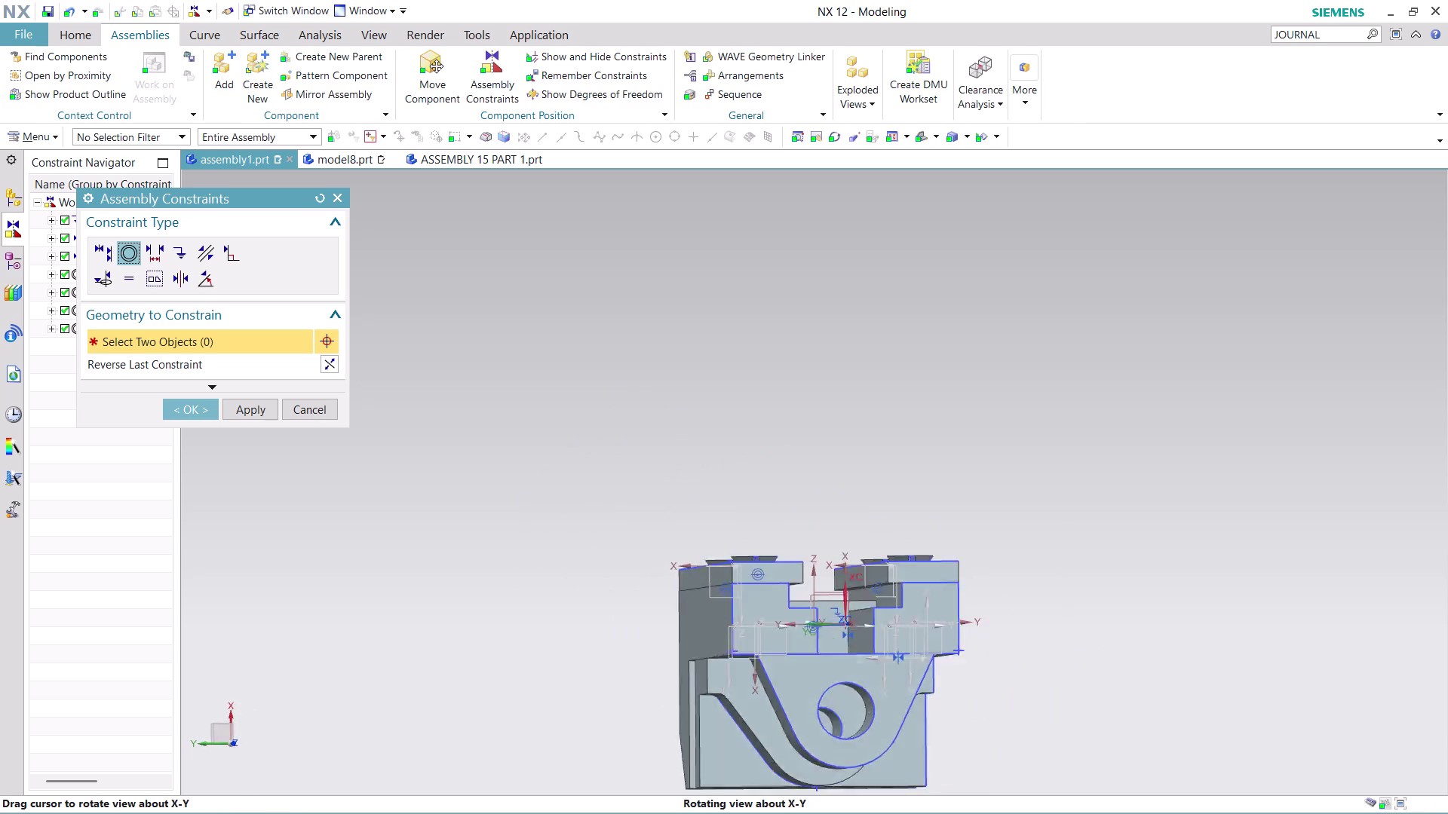
middle_drag(832, 336, 826, 366)
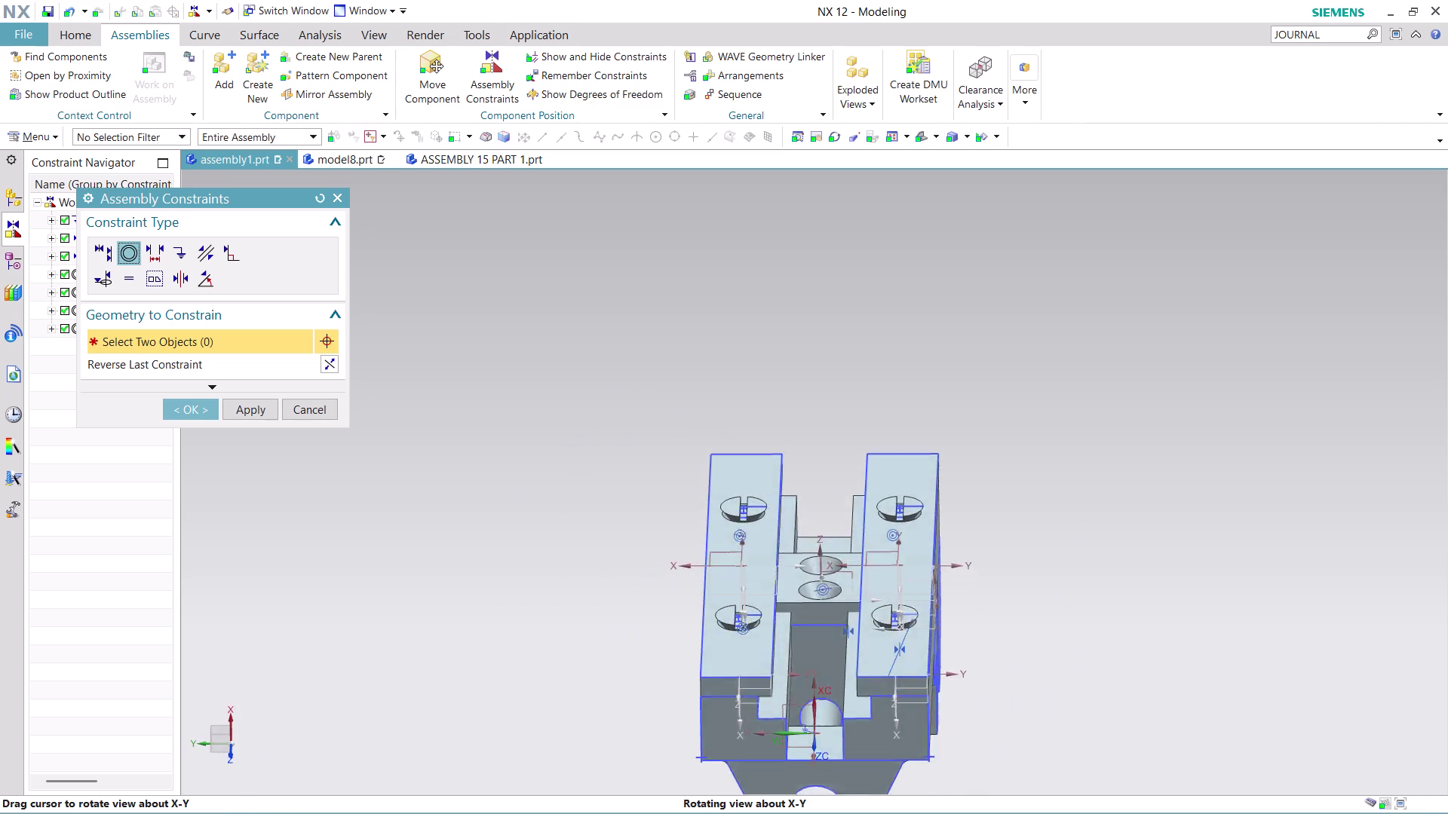
middle_drag(826, 366, 830, 502)
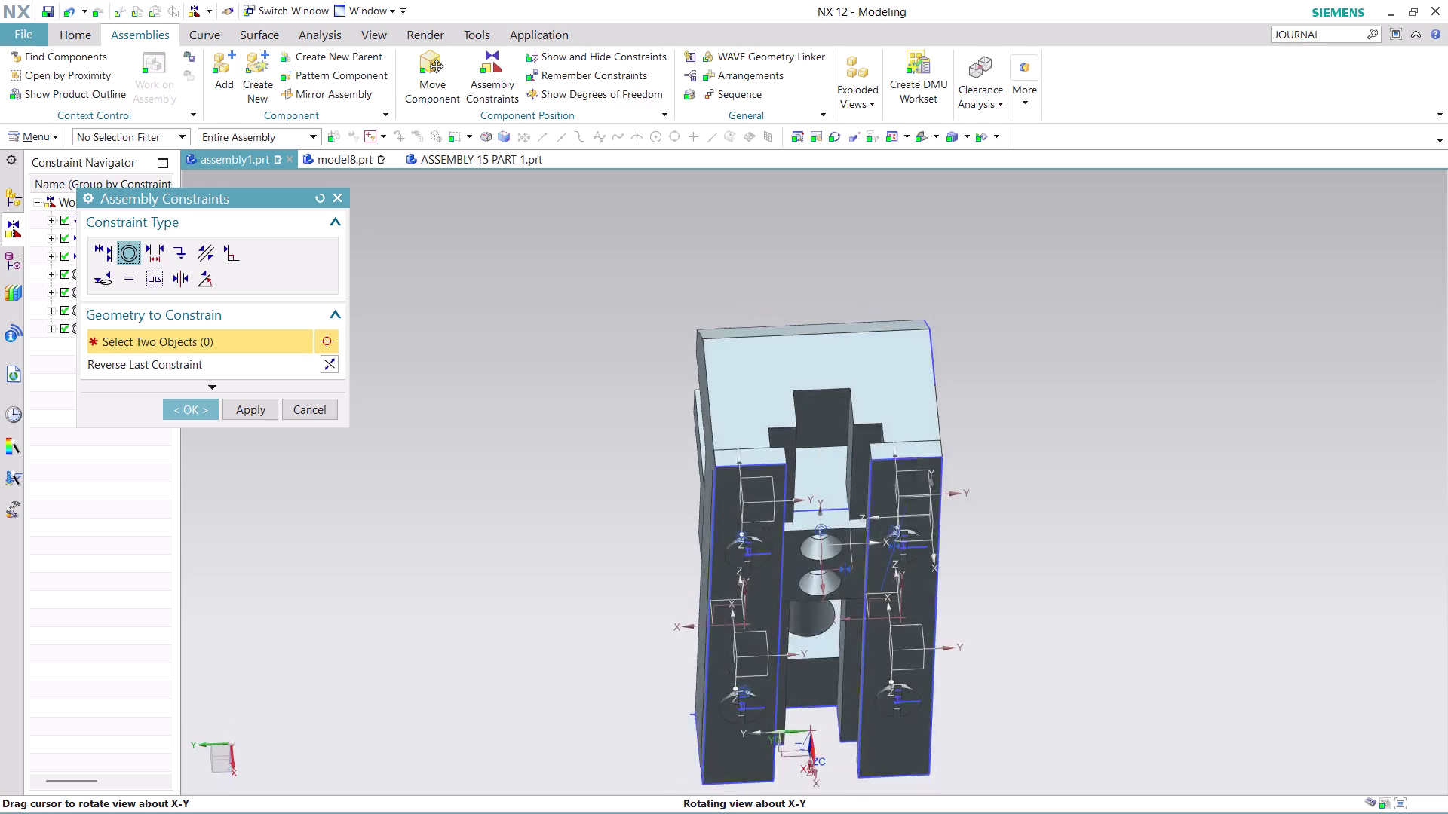
middle_drag(830, 502, 830, 642)
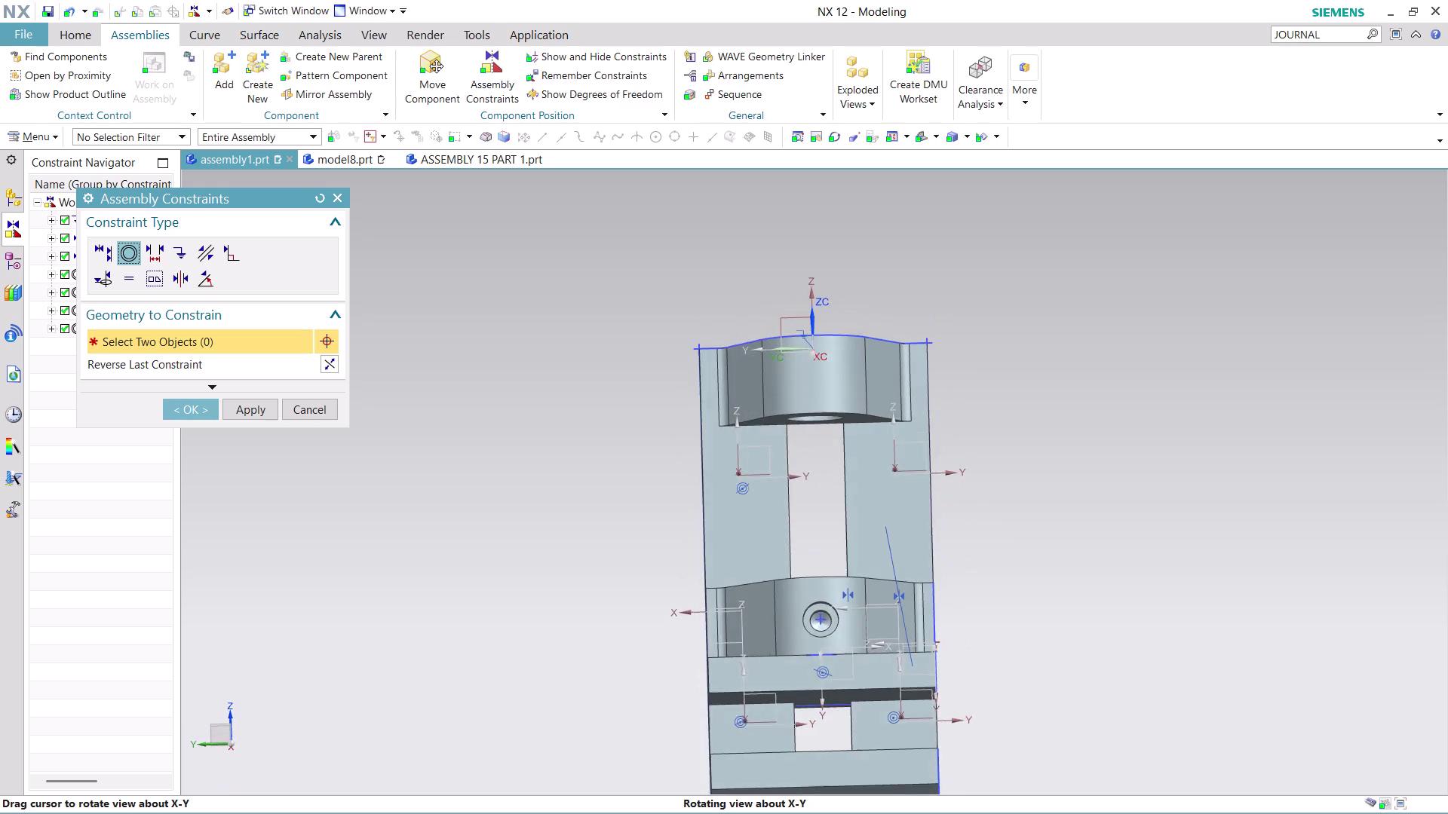
middle_drag(830, 642, 801, 347)
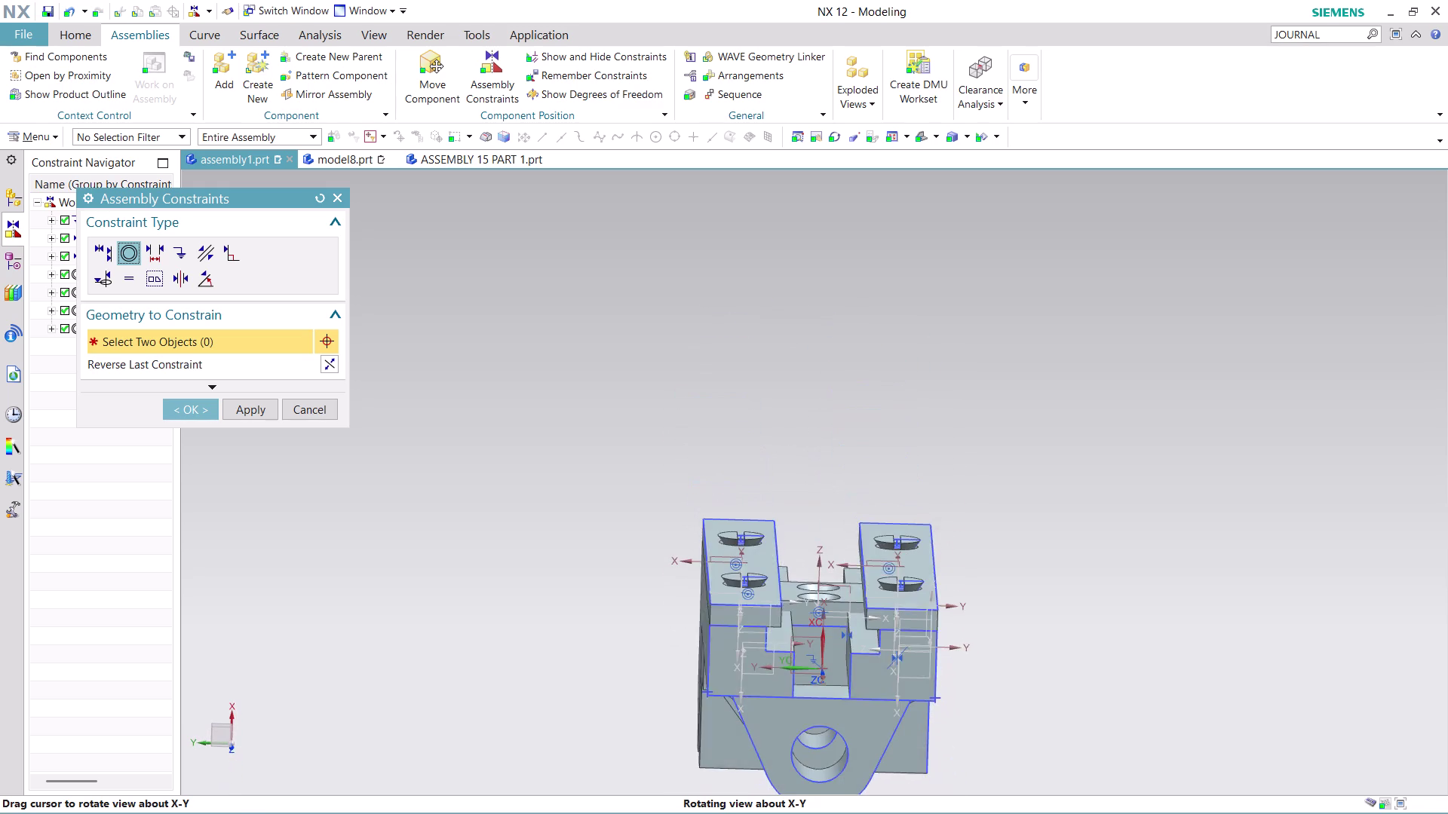
middle_drag(800, 347, 799, 346)
middle_click(799, 346)
scroll(up, 3)
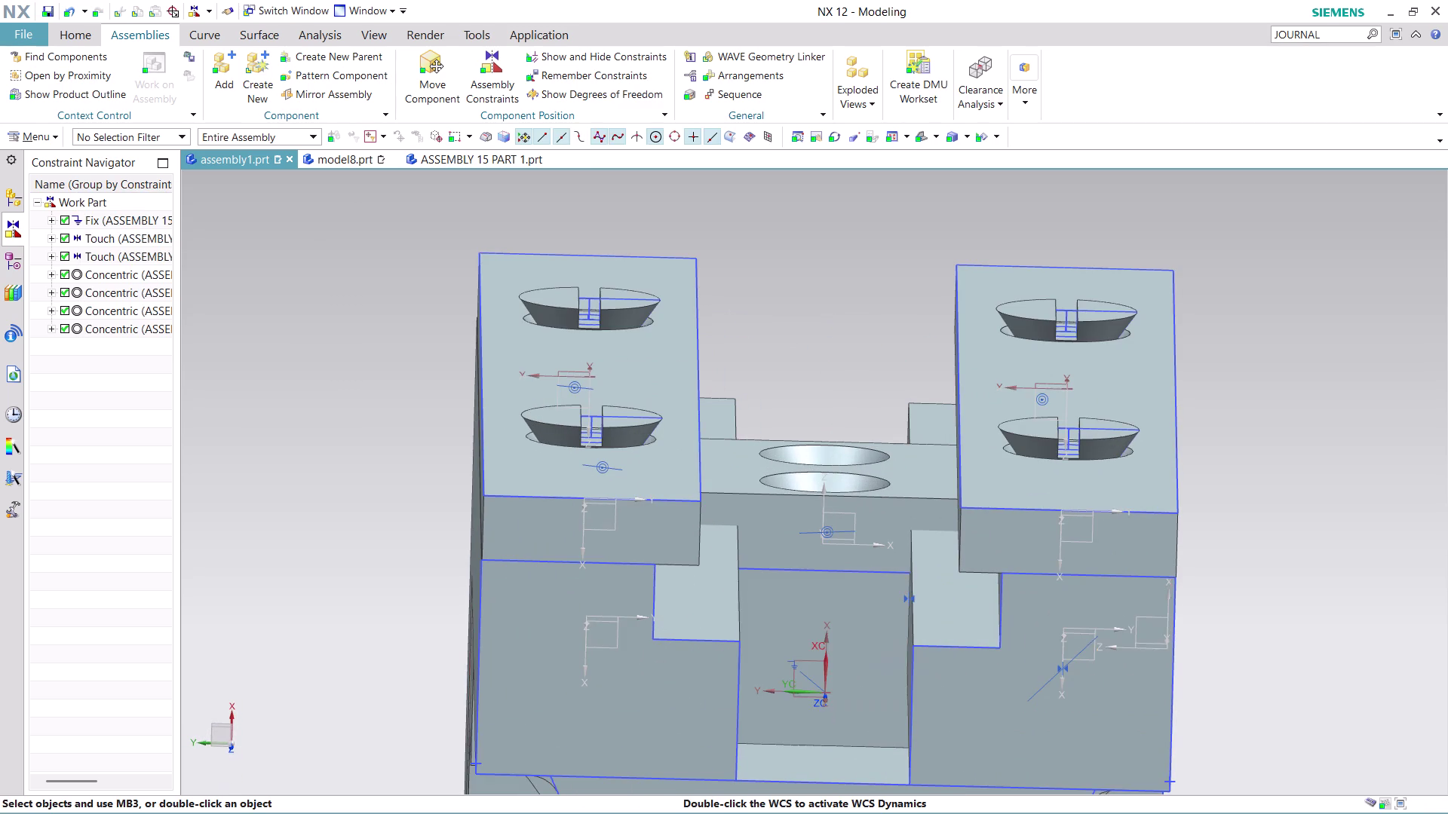
Undo the block's concentric constraint with Ctrl+Z and reopen Assembly Constraints.
scroll(down, 3)
middle_click(1257, 578)
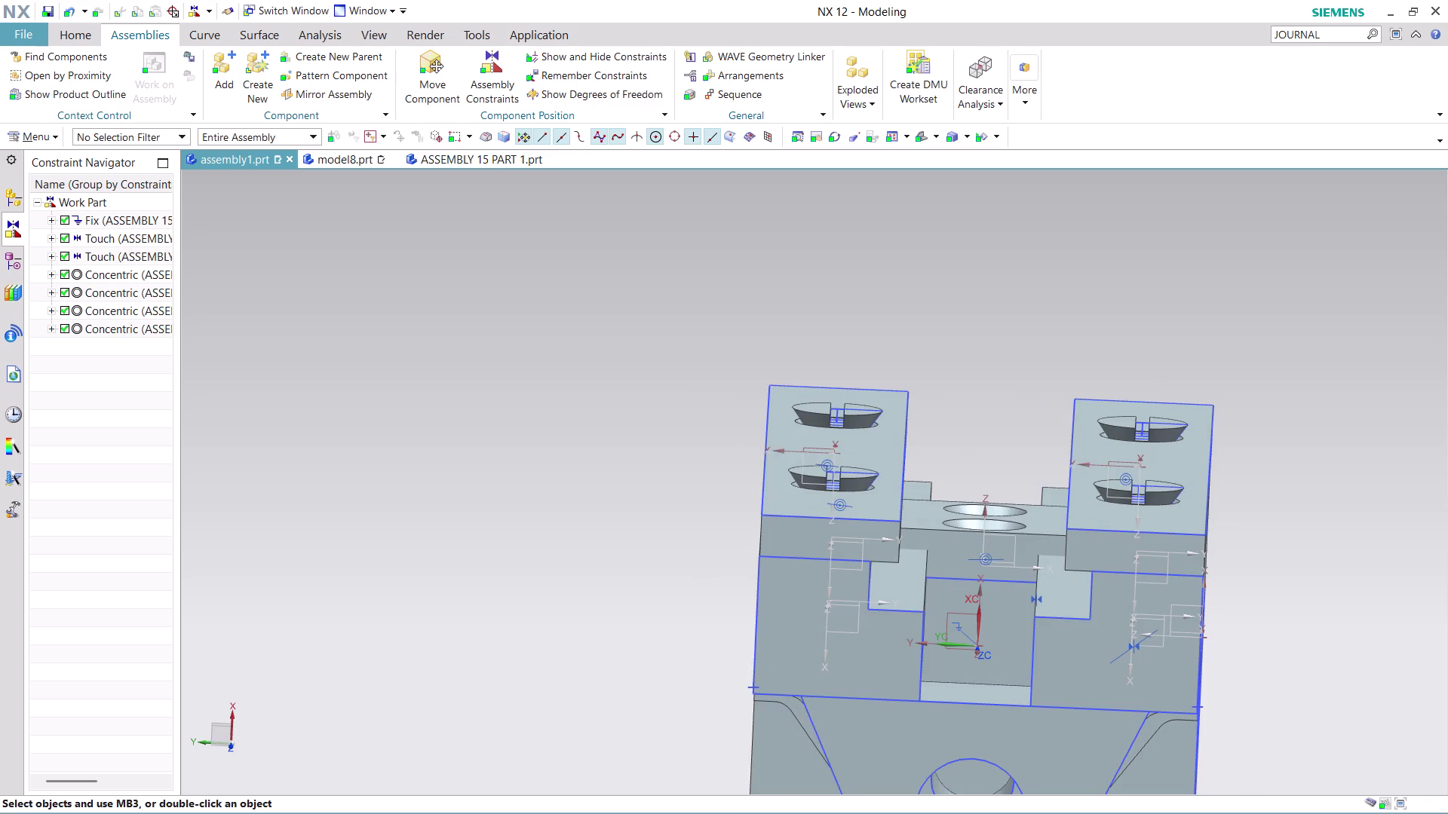
key(ctrl+z)
scroll(down, 3)
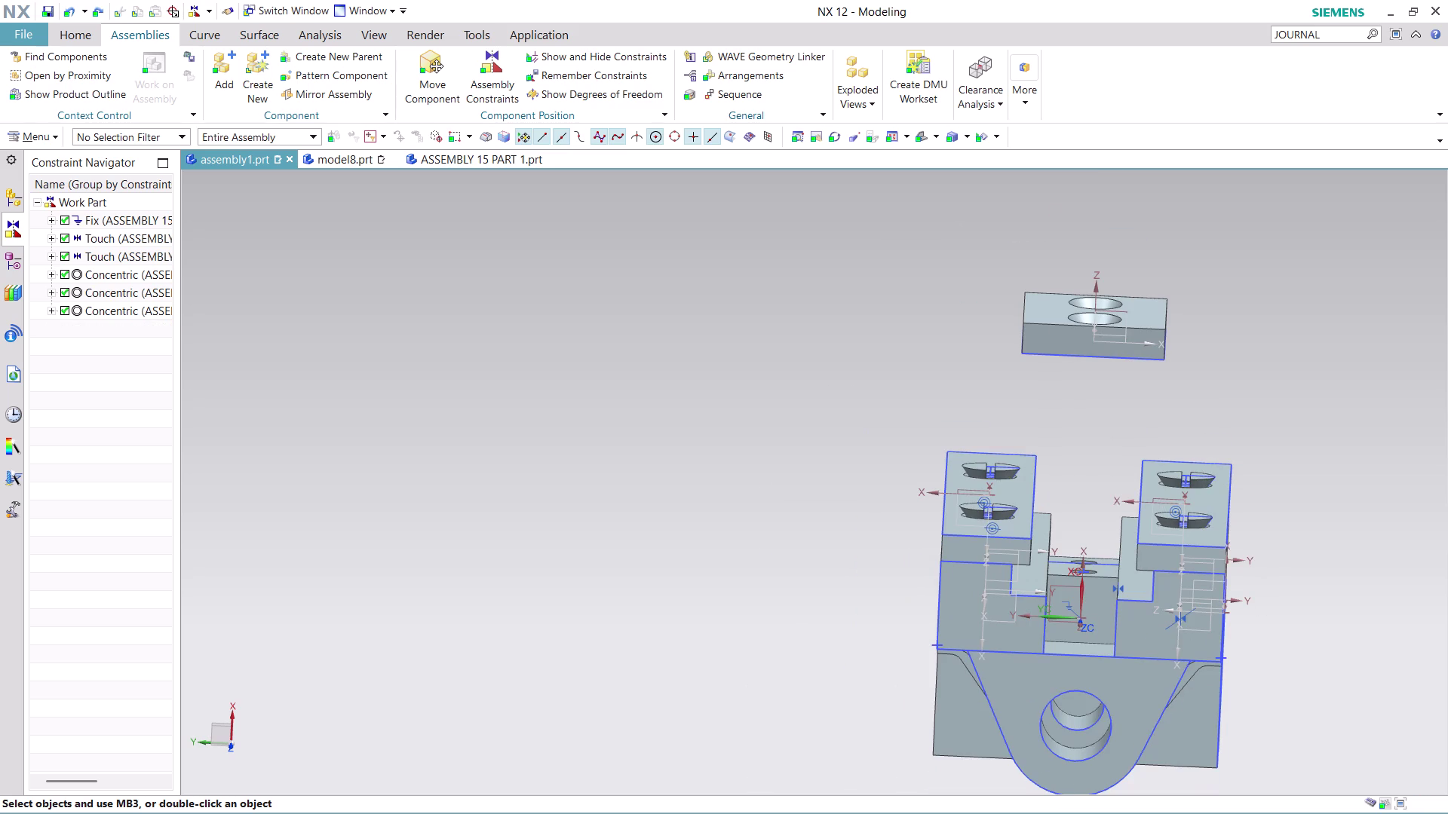
scroll(down, 3)
middle_drag(1230, 365, 1218, 348)
scroll(up, 3)
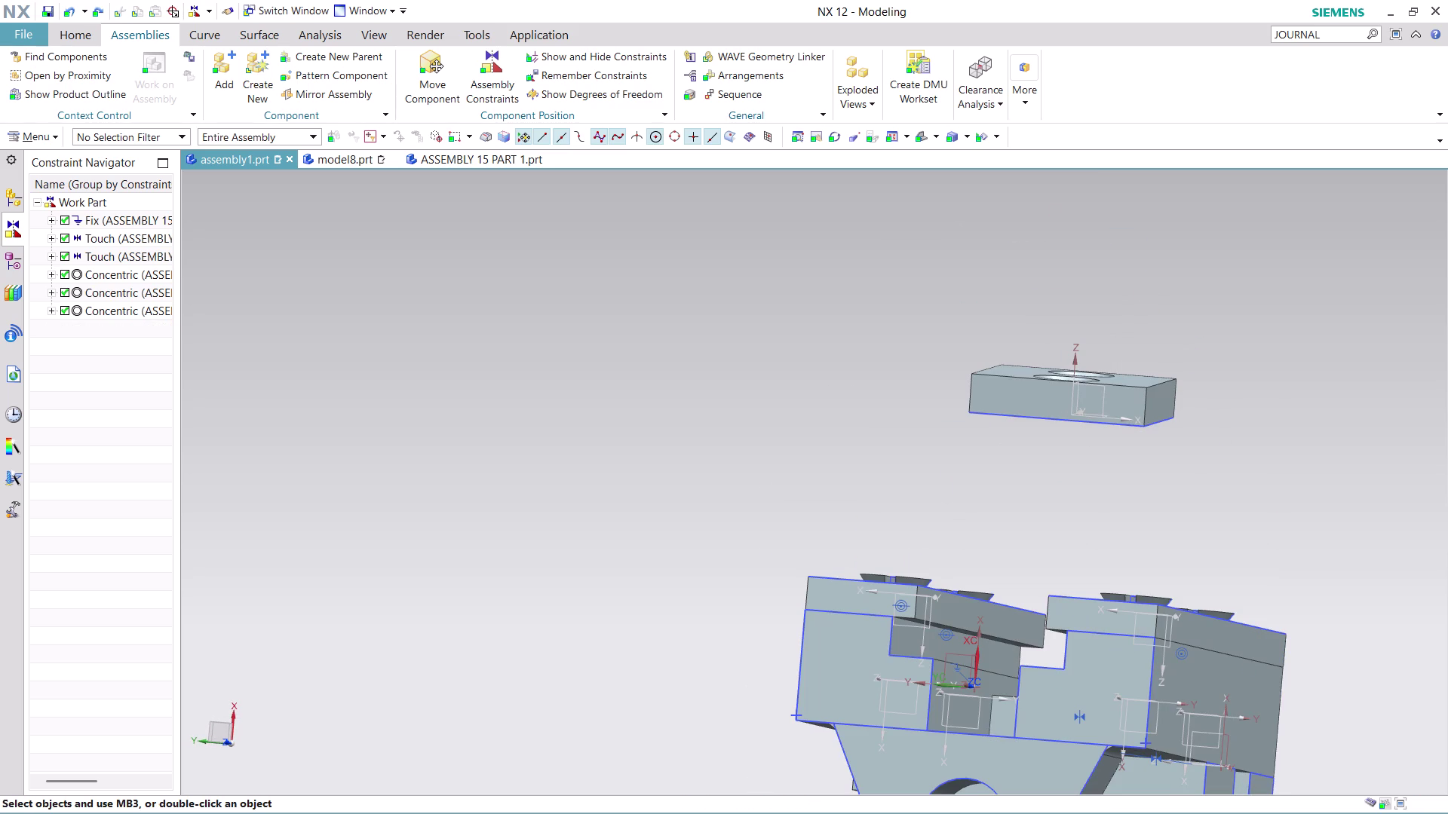
click(490, 64)
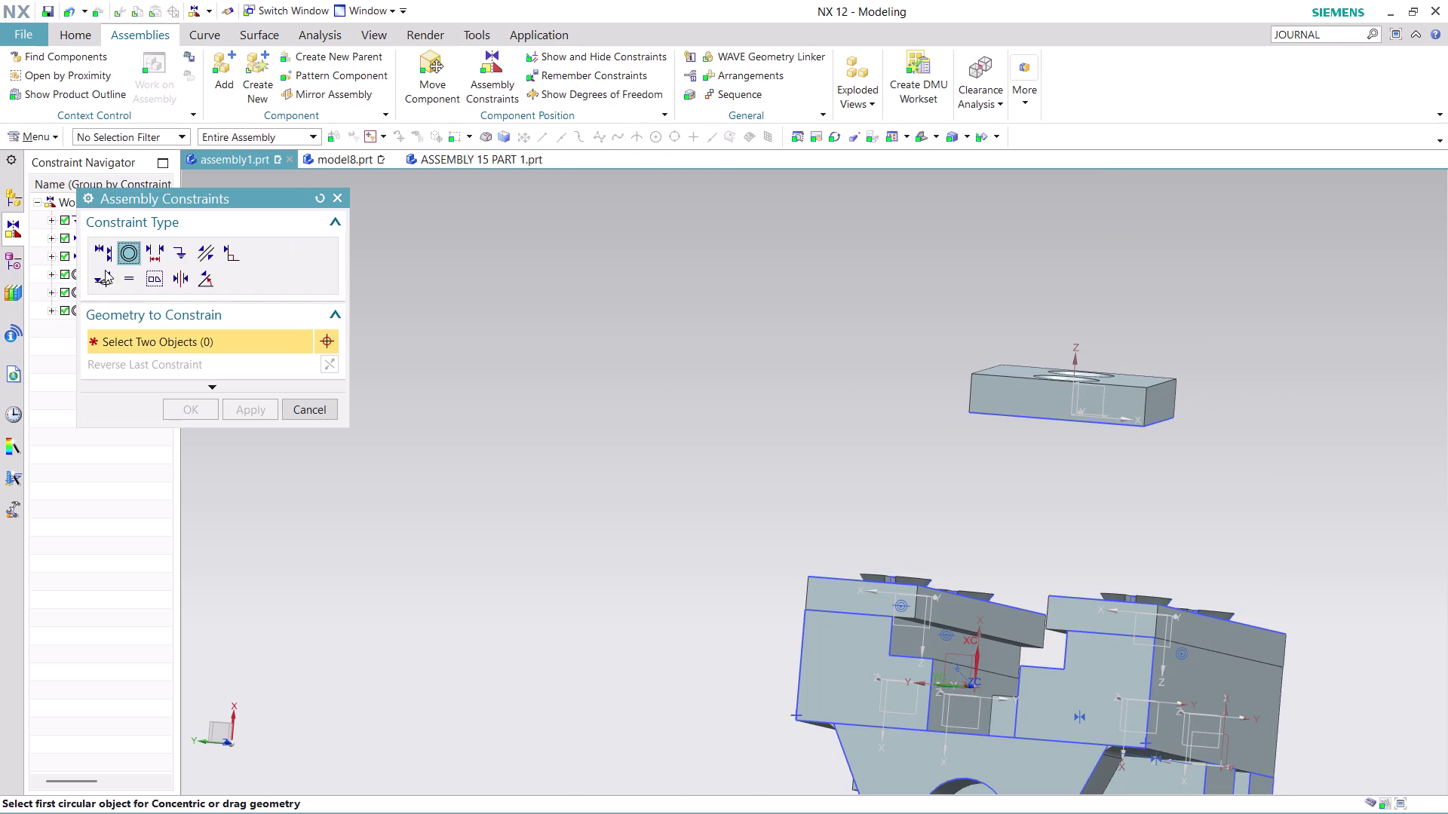
Add a Touch Align constraint between a shaft block side face and a base face.
click(92, 252)
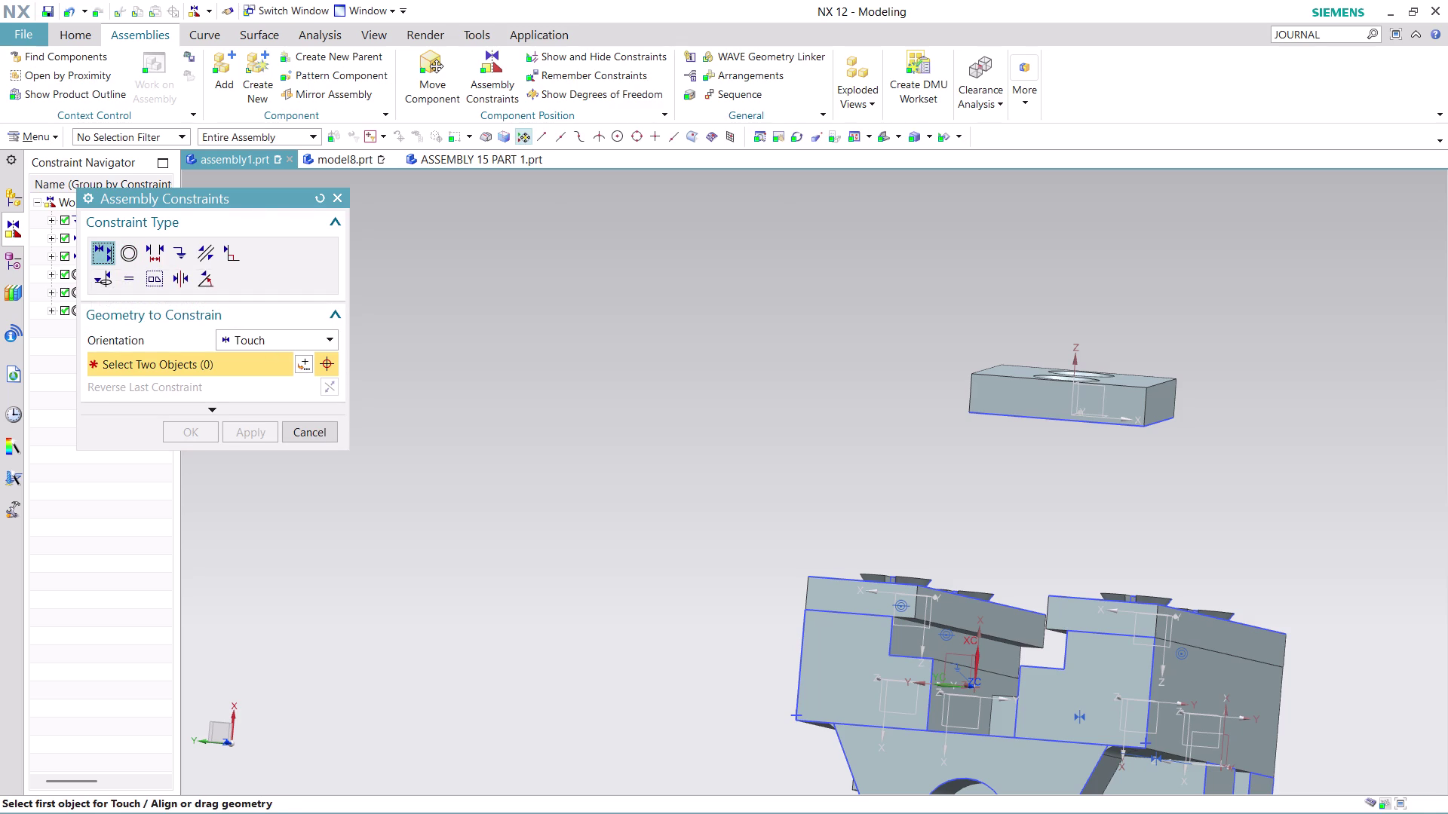
middle_drag(901, 341, 922, 350)
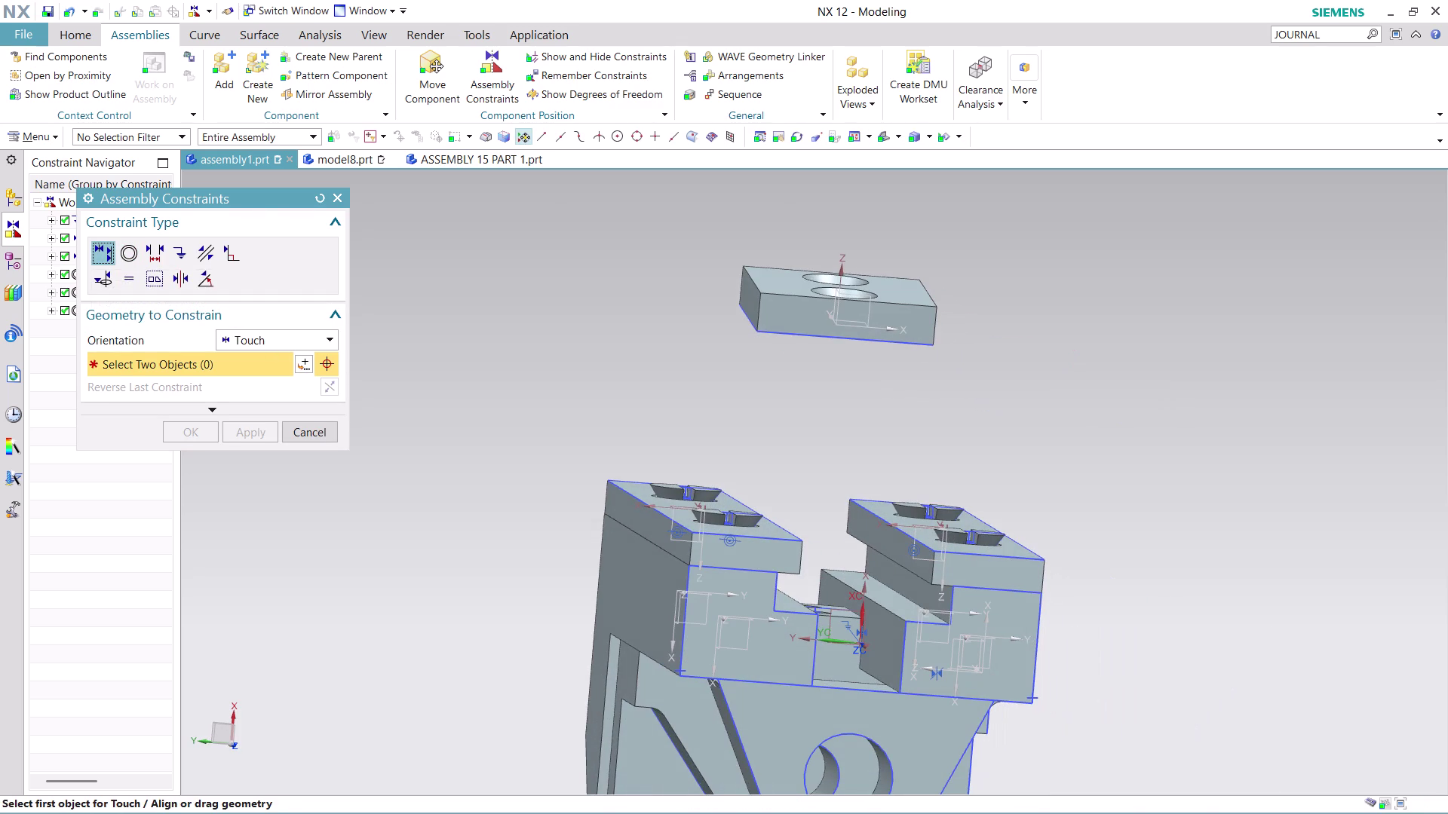
click(750, 295)
middle_drag(789, 436, 771, 413)
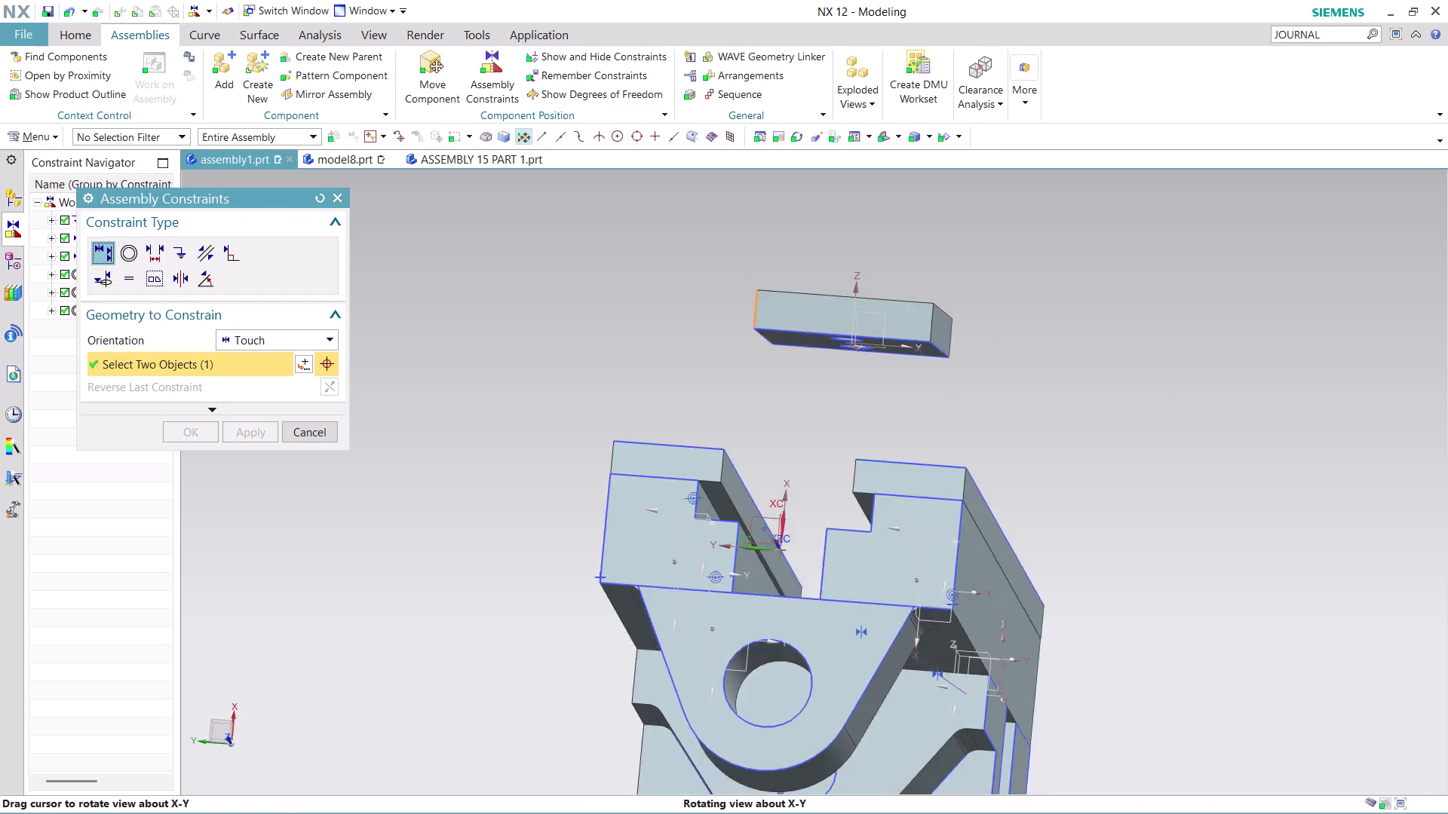
middle_drag(771, 413, 753, 414)
click(630, 509)
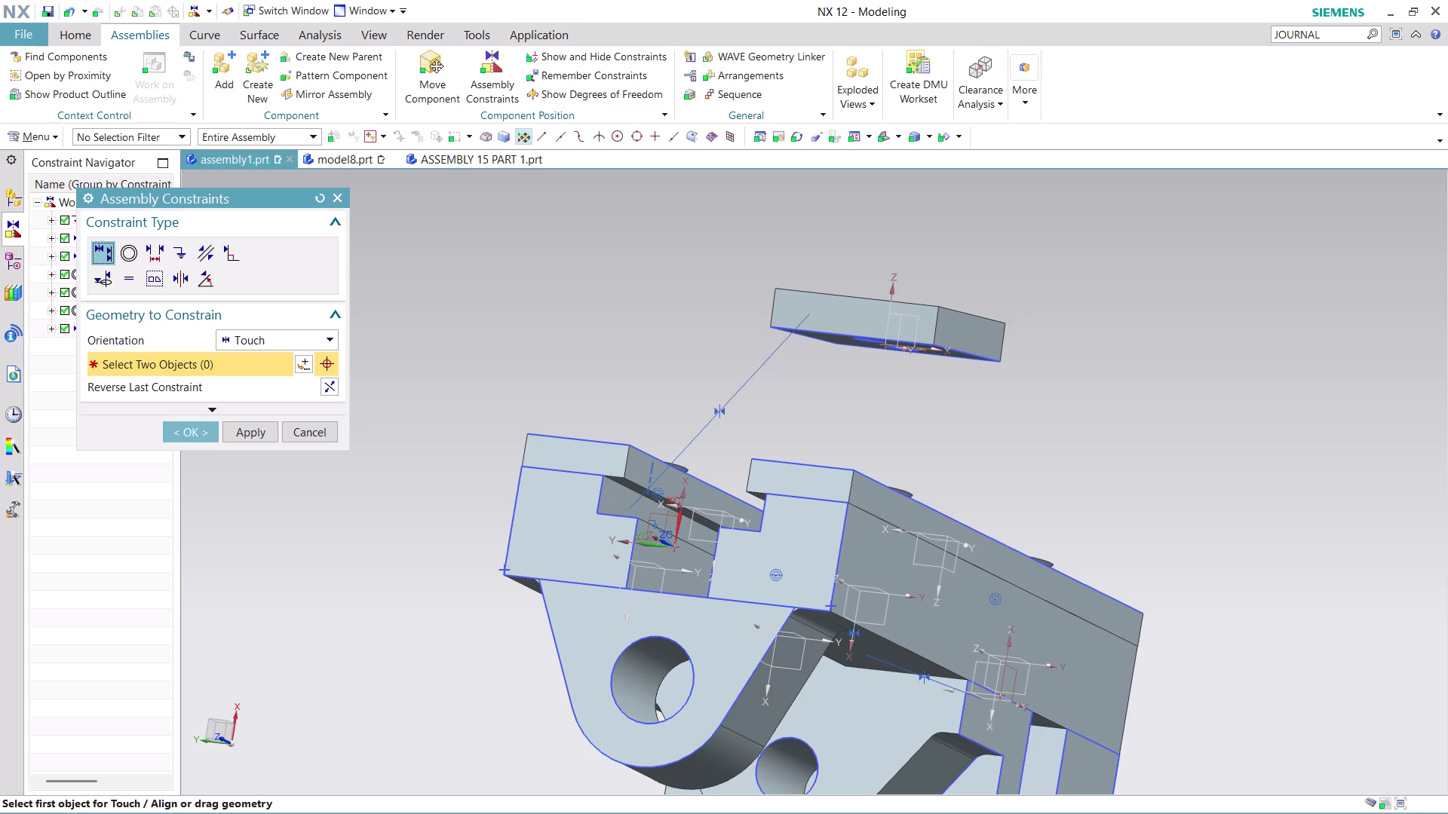
Touch the slot face inside the base to a shaft block face.
middle_drag(1083, 353, 1090, 317)
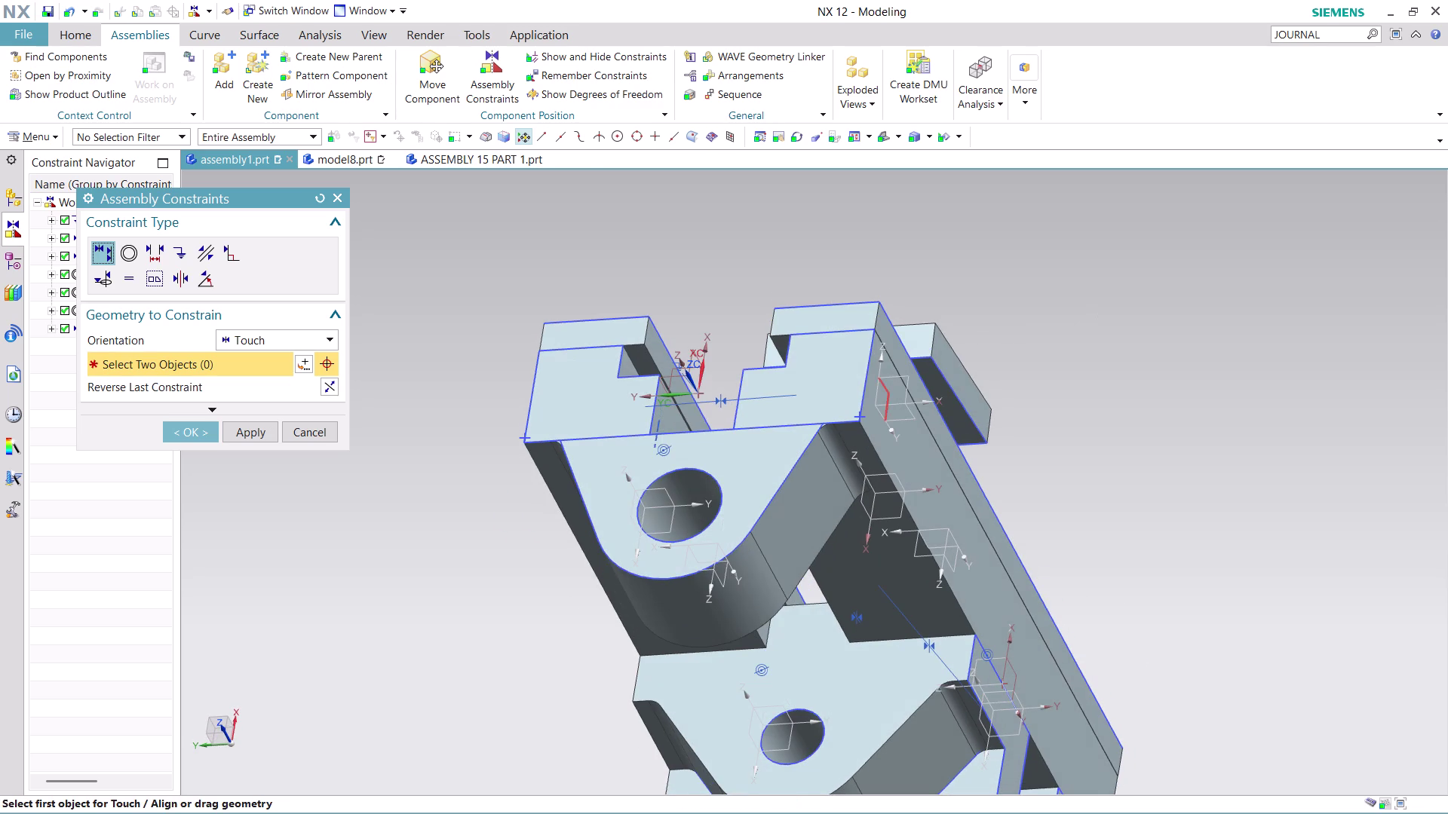
middle_drag(1005, 302, 1030, 310)
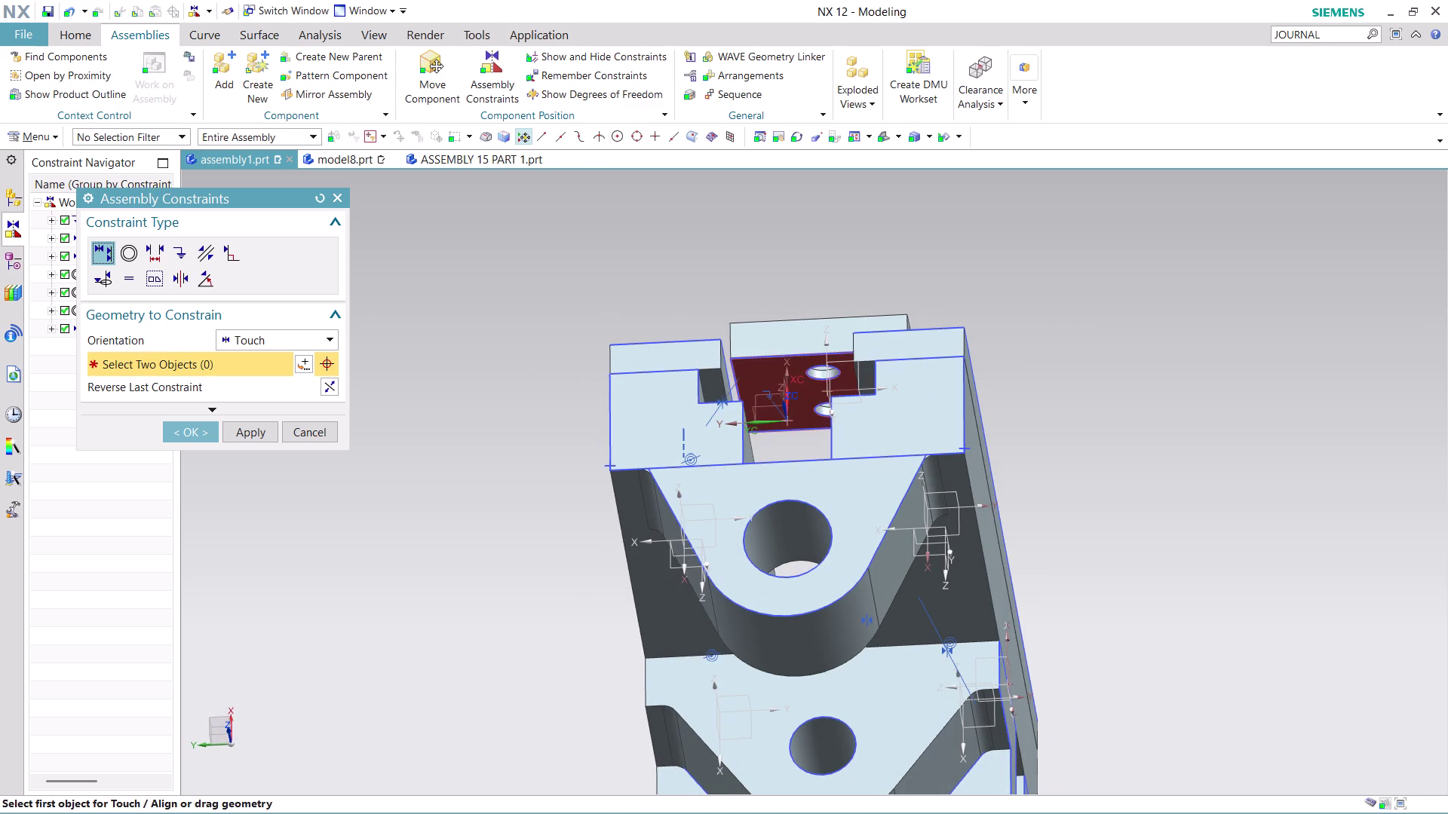
click(767, 381)
middle_drag(797, 260, 802, 317)
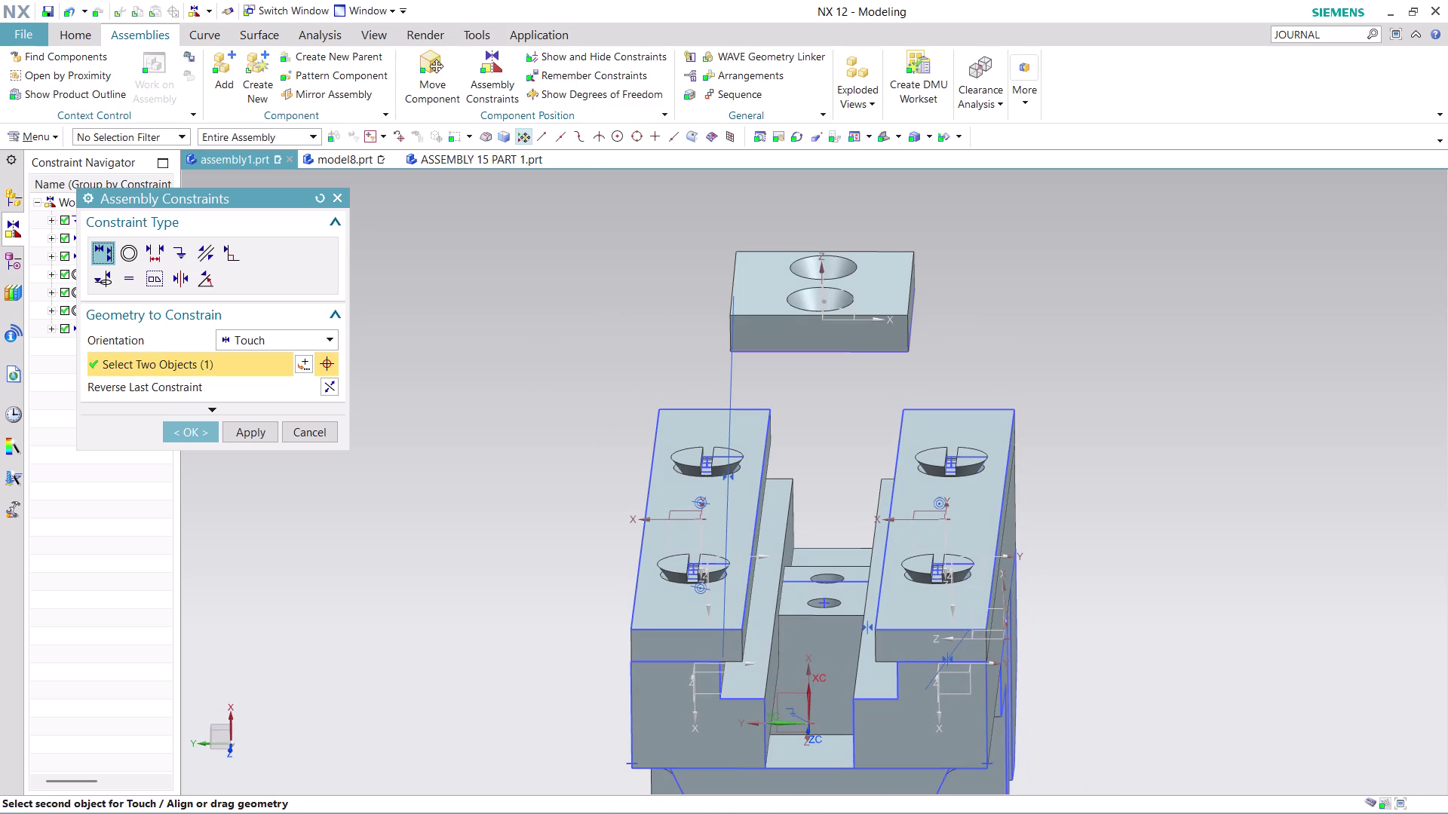
click(766, 571)
Orbit around the supports and block holes to check alignment, and open the Orientation list.
middle_drag(843, 456, 840, 447)
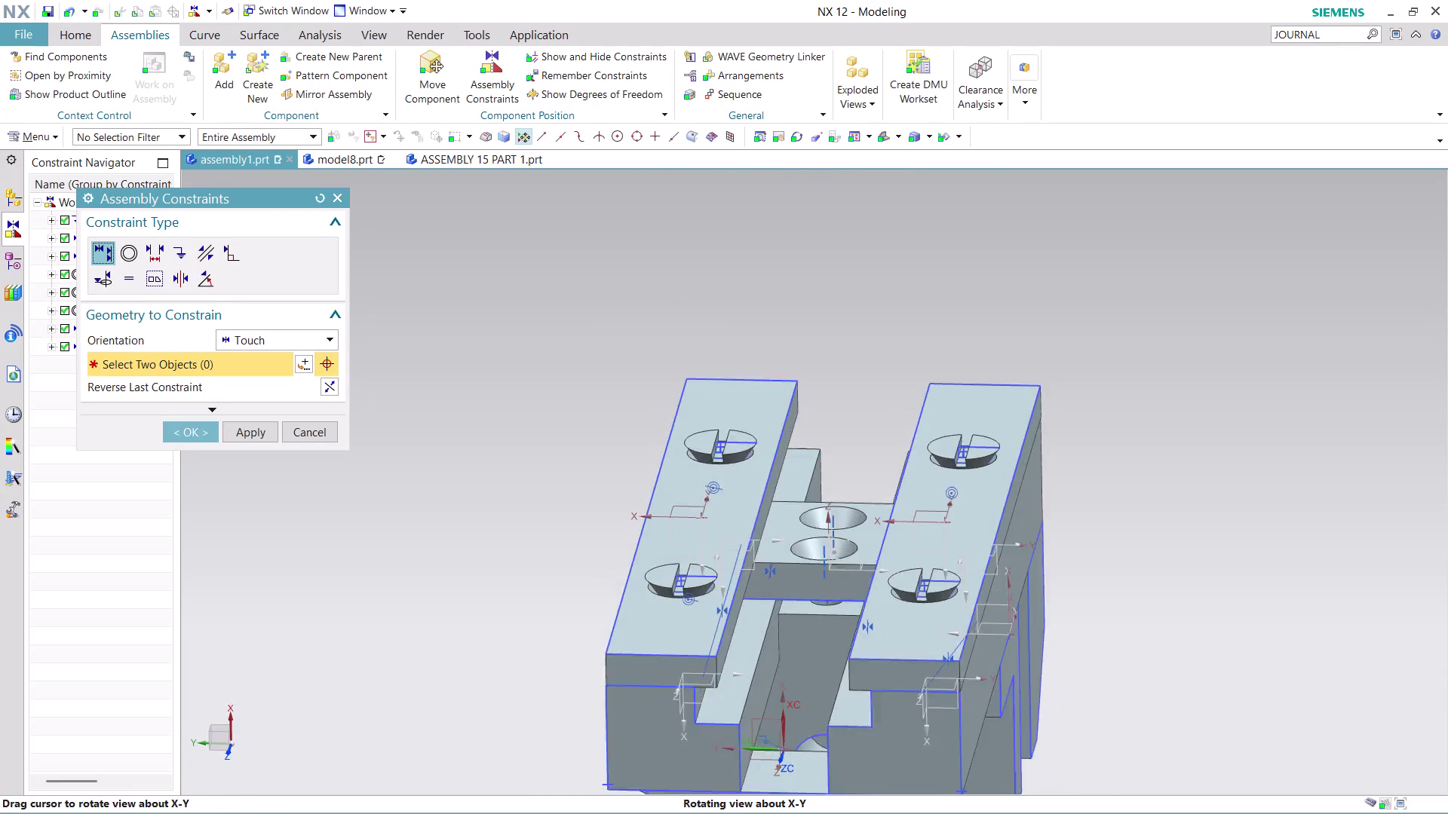
middle_drag(841, 447, 700, 457)
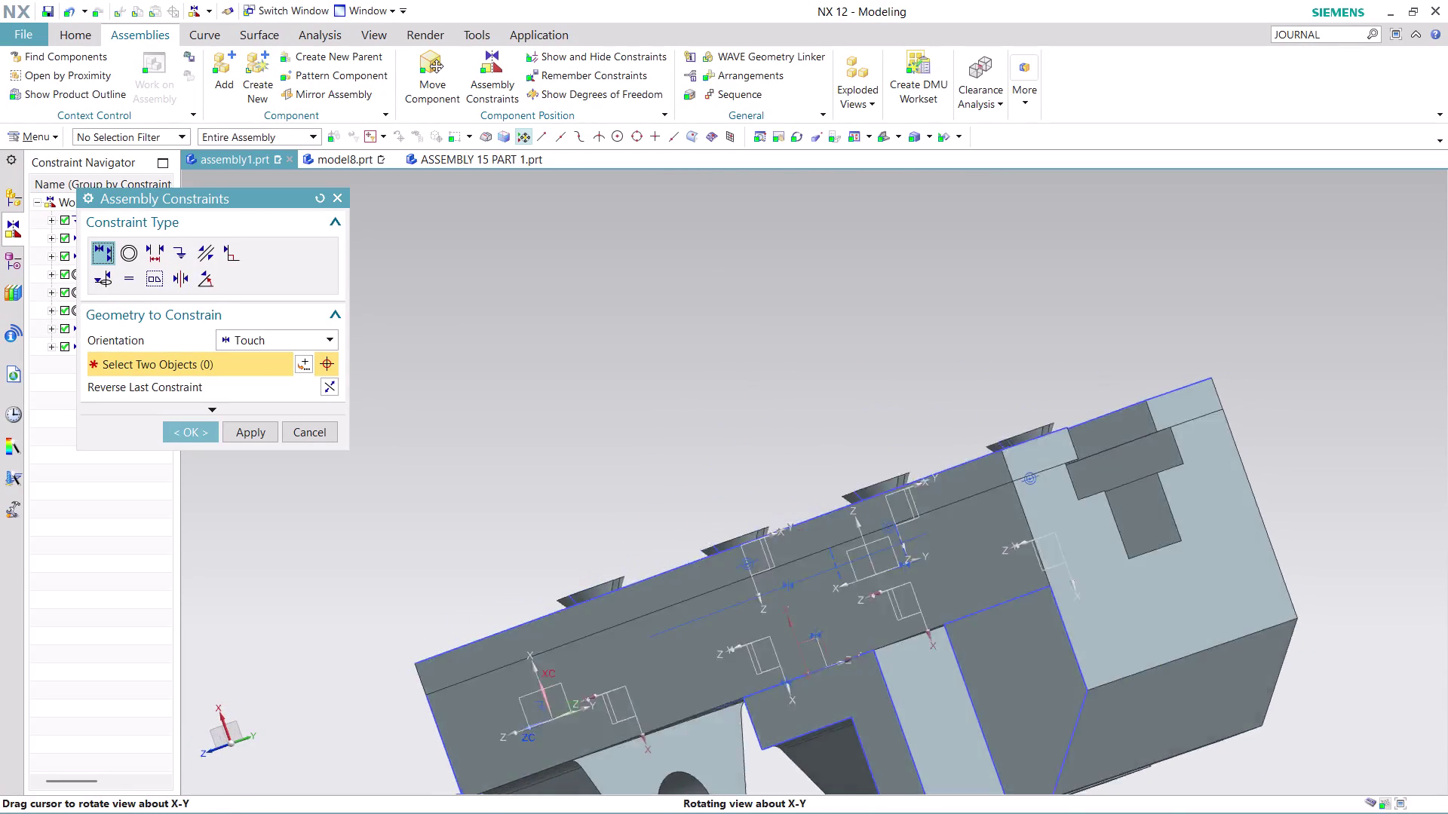
middle_drag(700, 457, 648, 480)
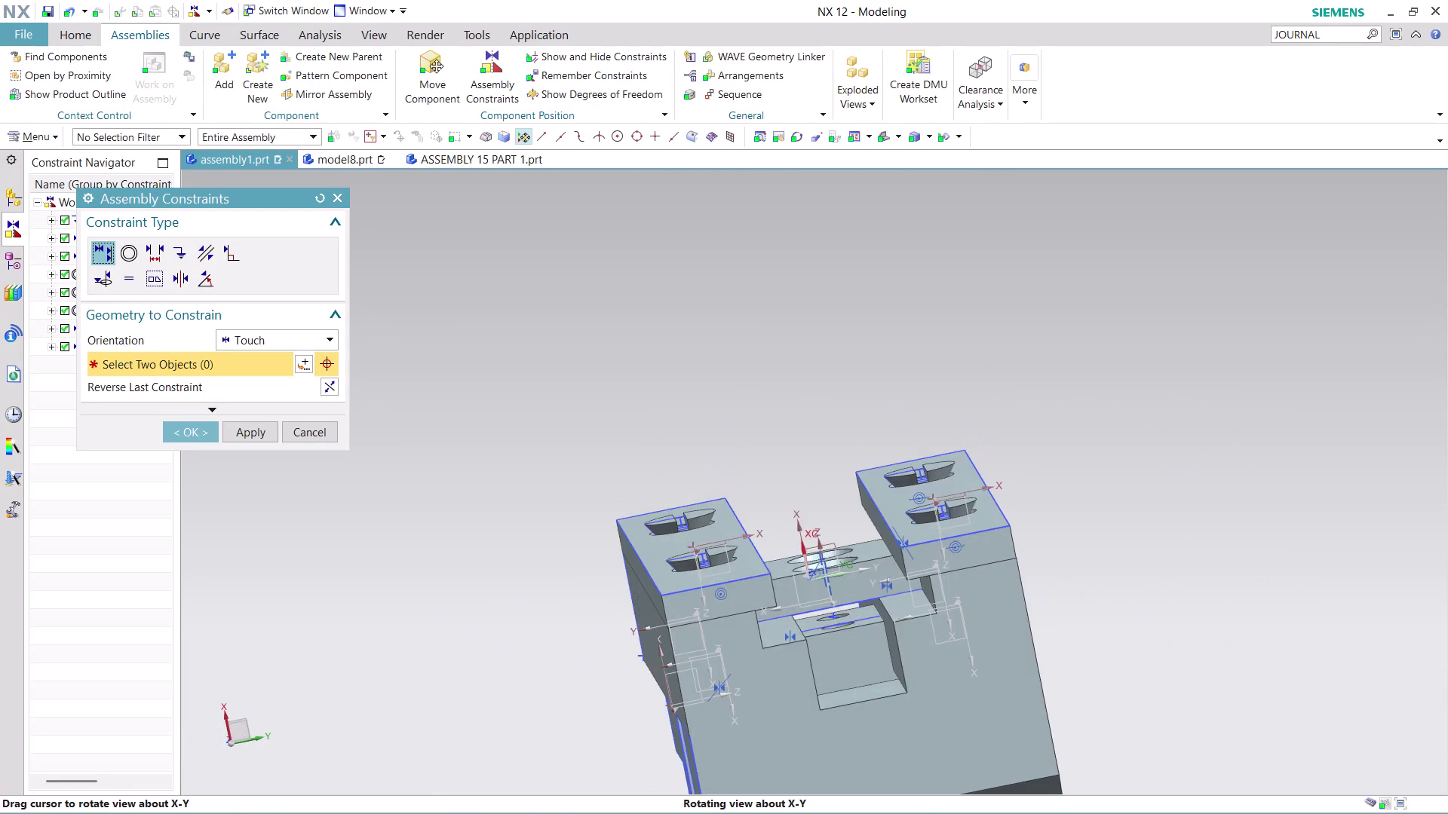
middle_drag(647, 480, 640, 474)
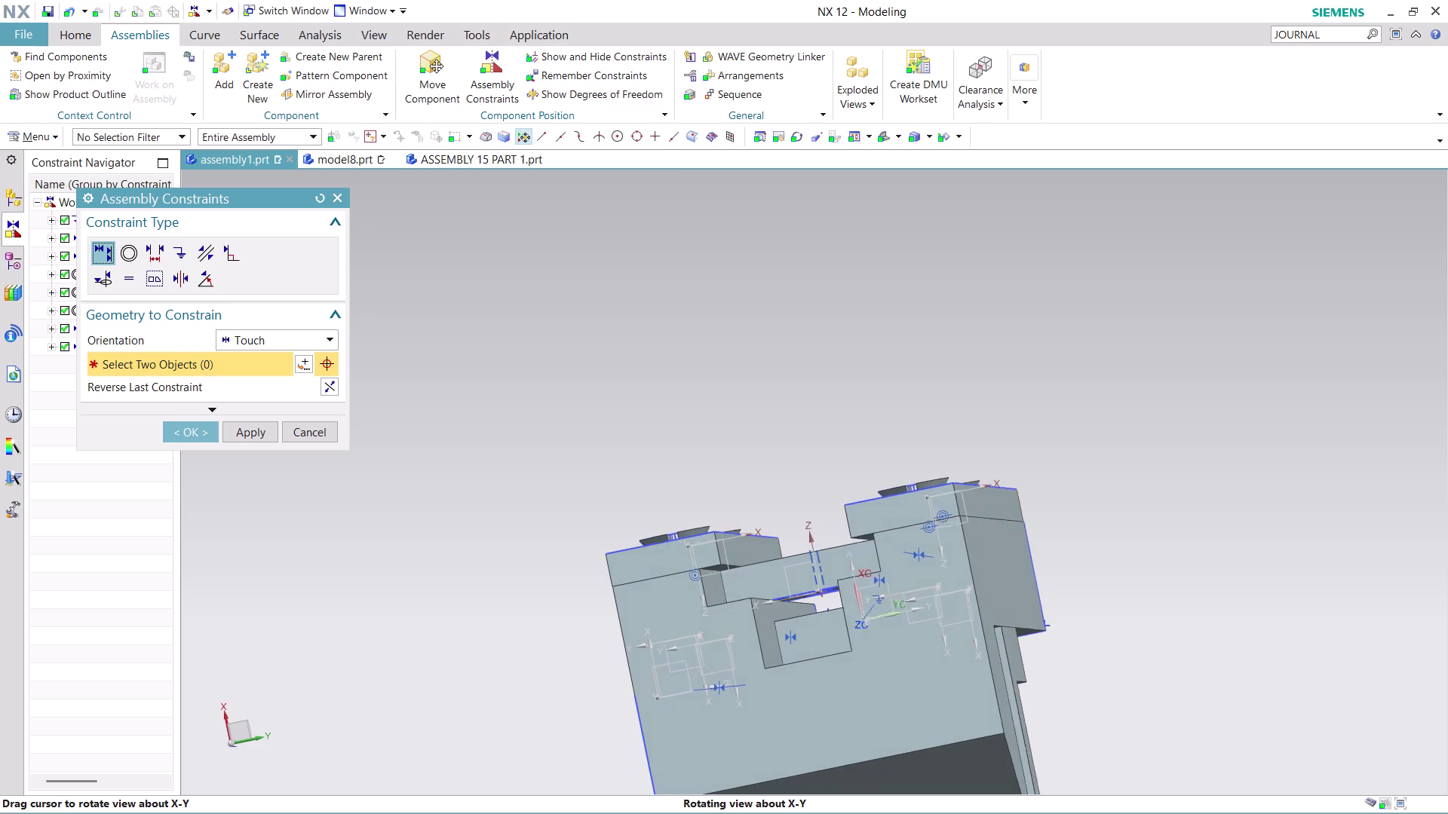
middle_drag(640, 474, 634, 481)
scroll(up, 3)
middle_drag(947, 480, 733, 484)
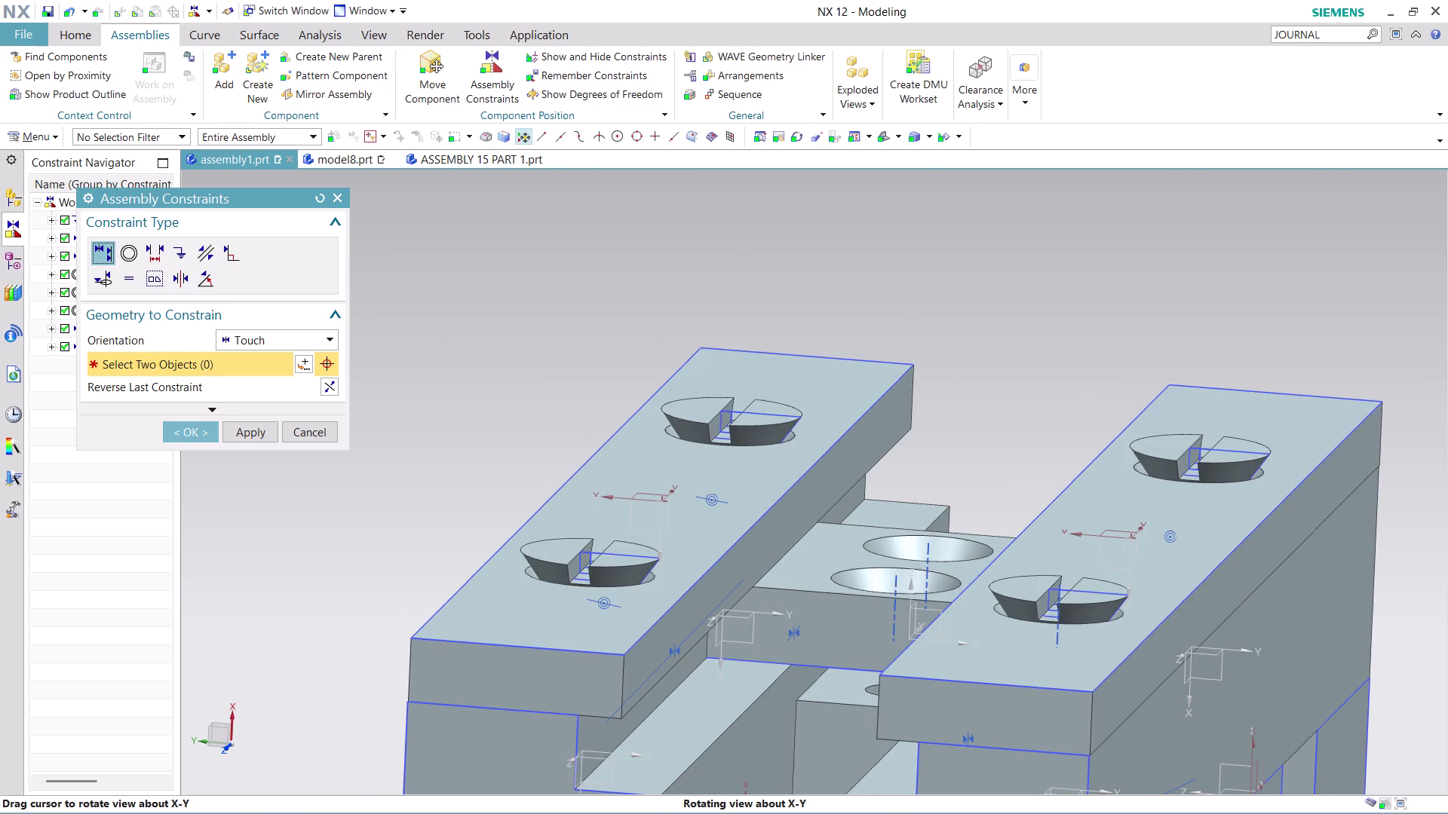
middle_drag(732, 483, 732, 472)
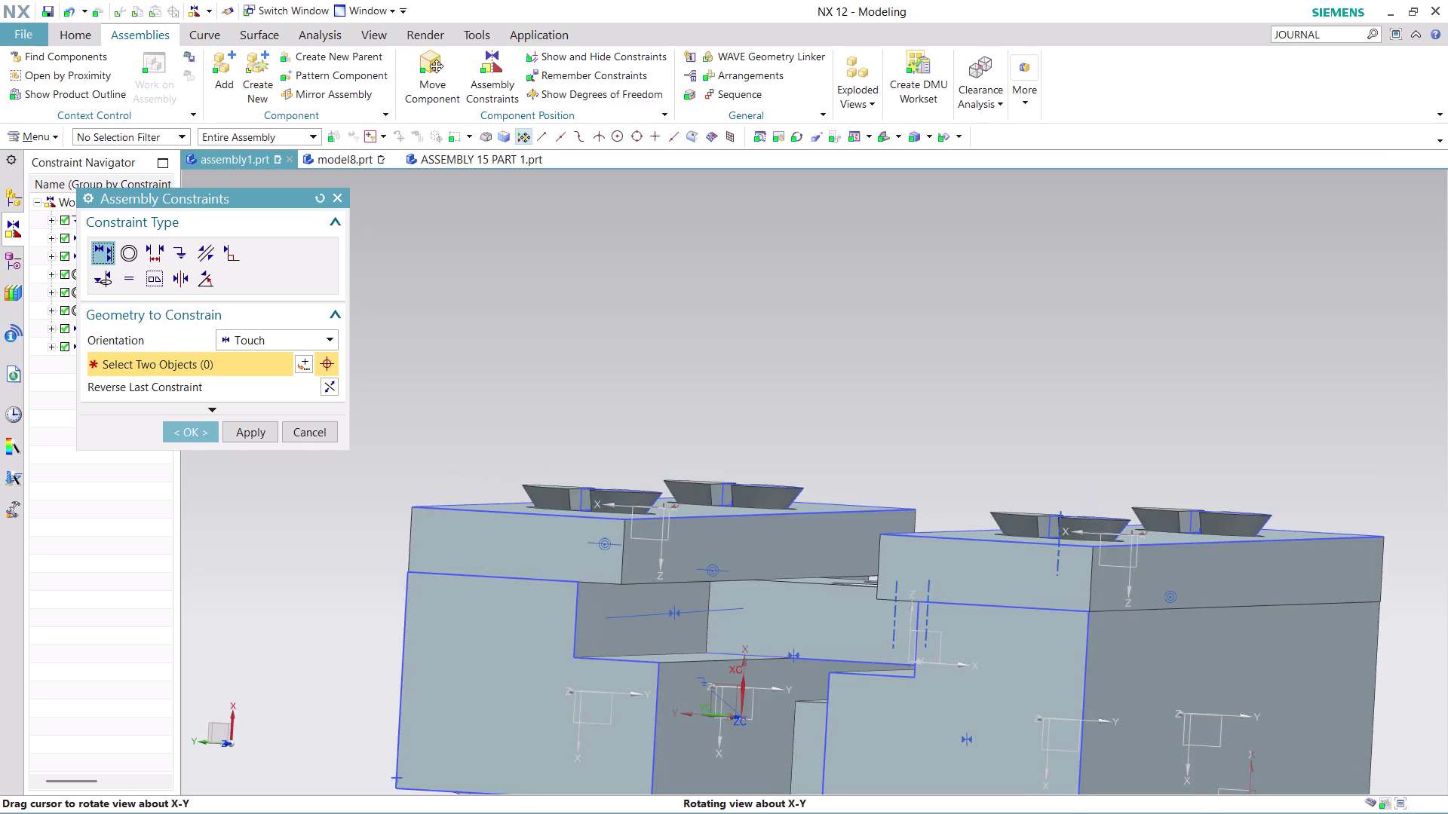
middle_drag(731, 472, 730, 474)
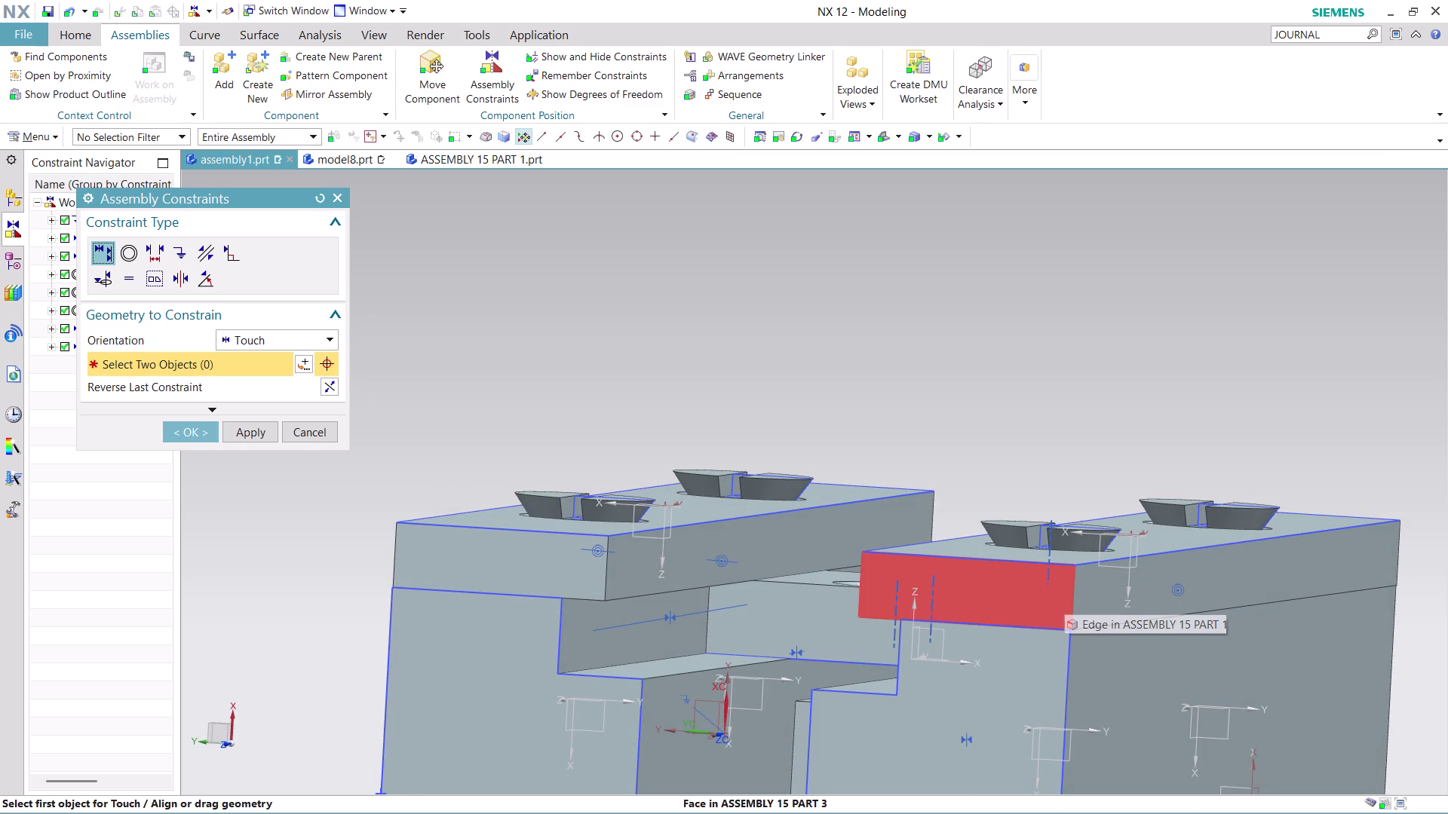
scroll(down, 3)
middle_drag(1290, 541, 1176, 525)
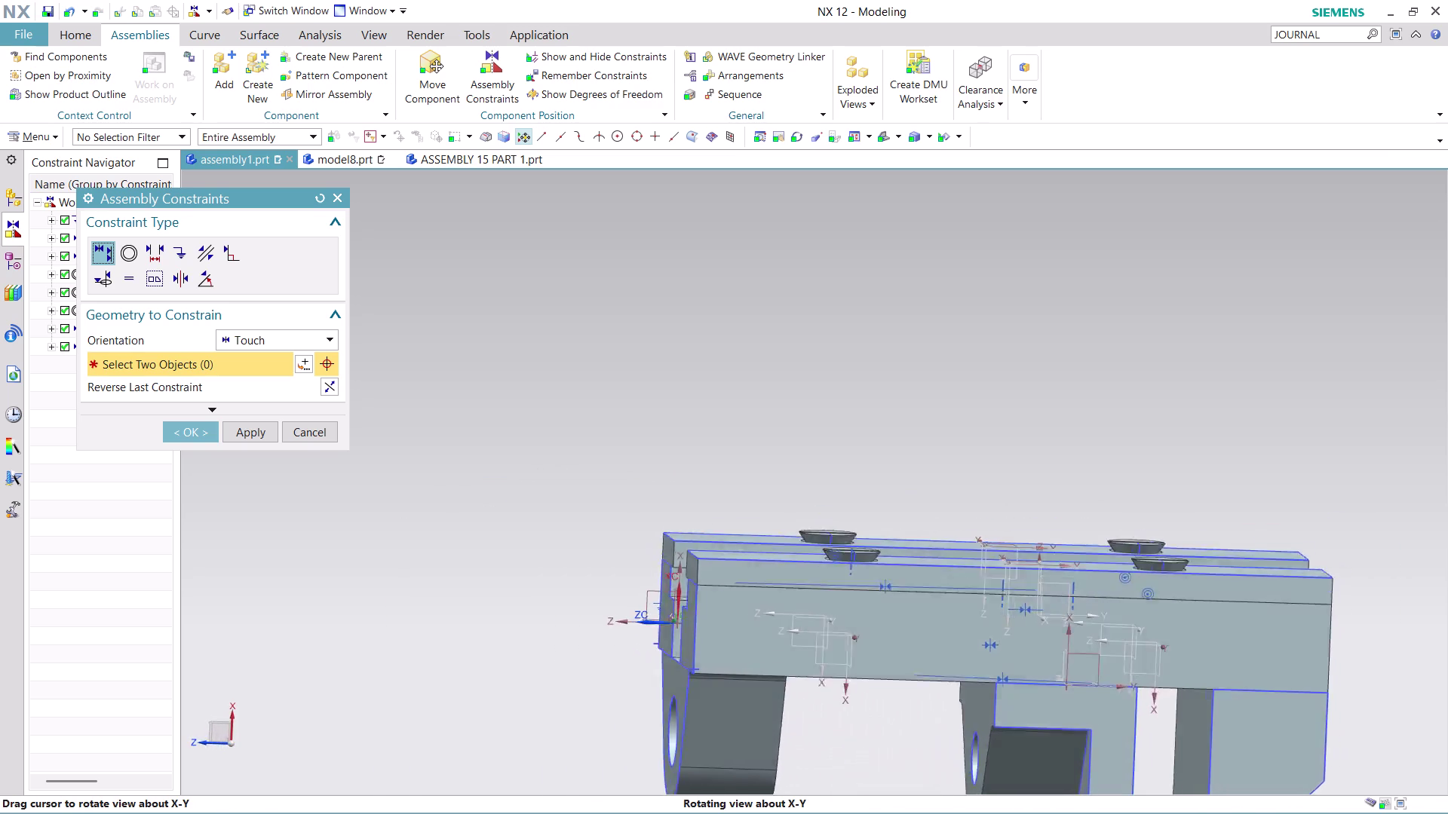
middle_drag(1177, 525, 1162, 616)
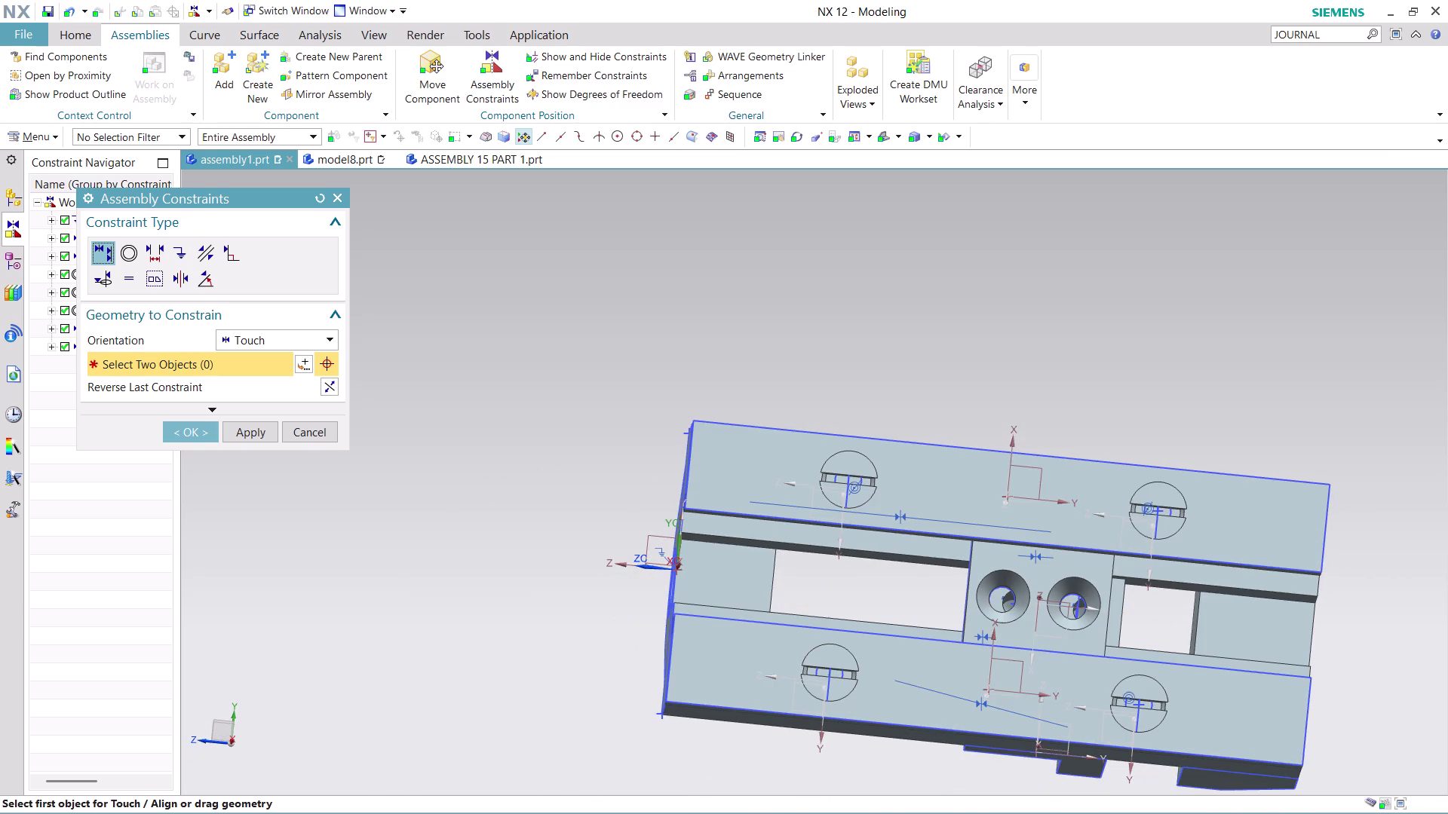
scroll(up, 3)
scroll(up, 3)
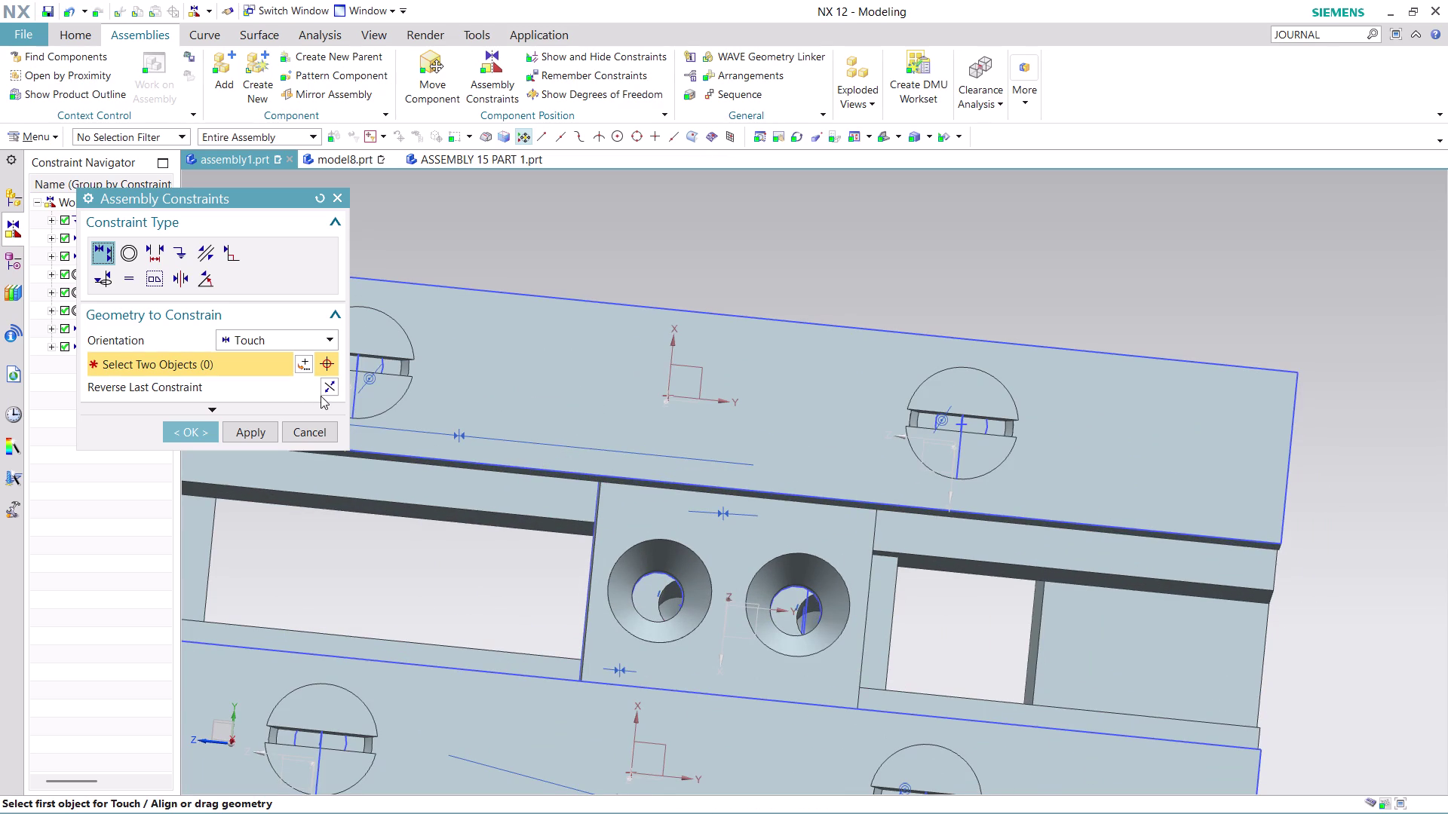
click(312, 340)
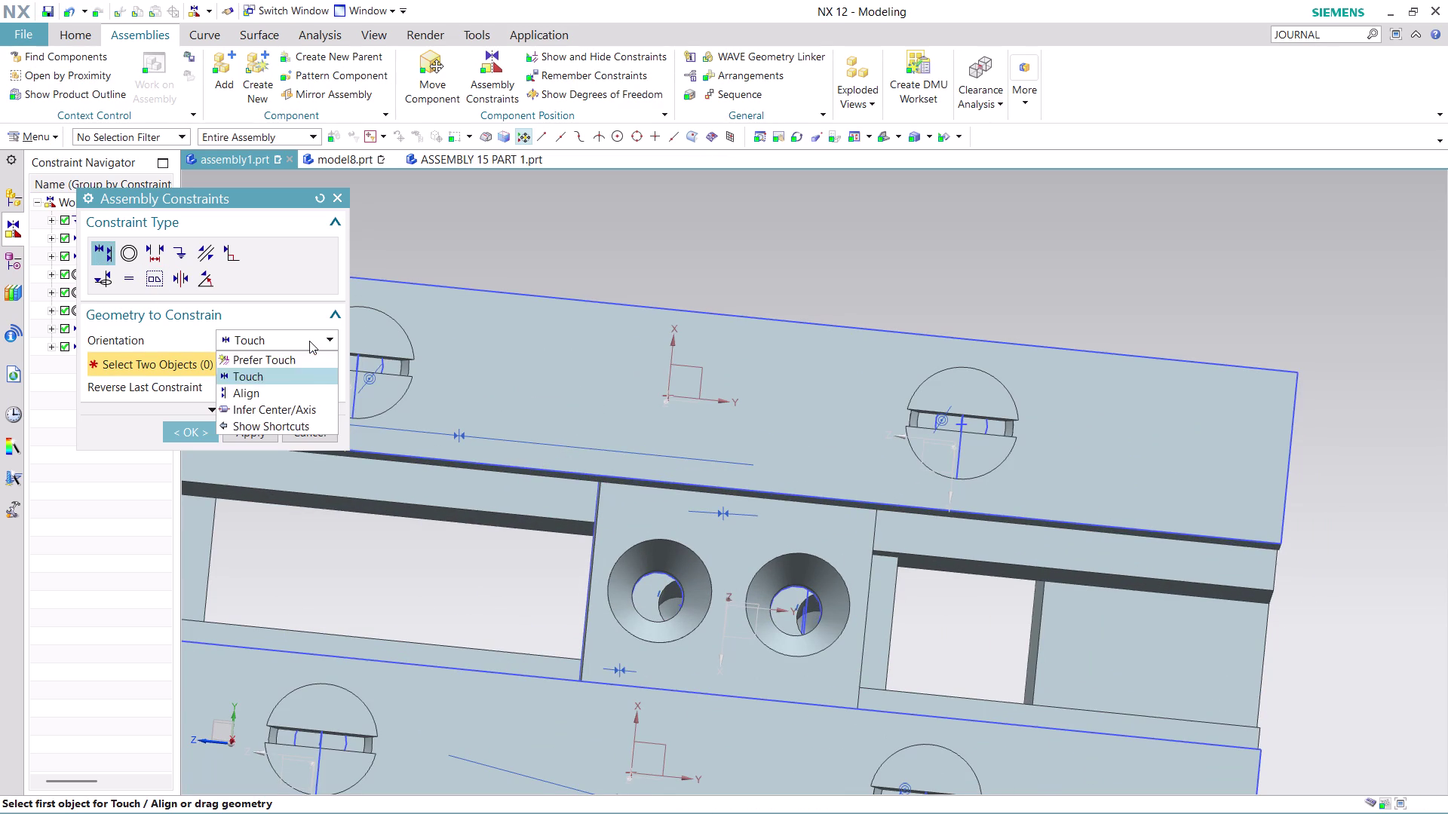
Align the two centre-block hole faces, then cancel and discard unapplied changes.
click(293, 391)
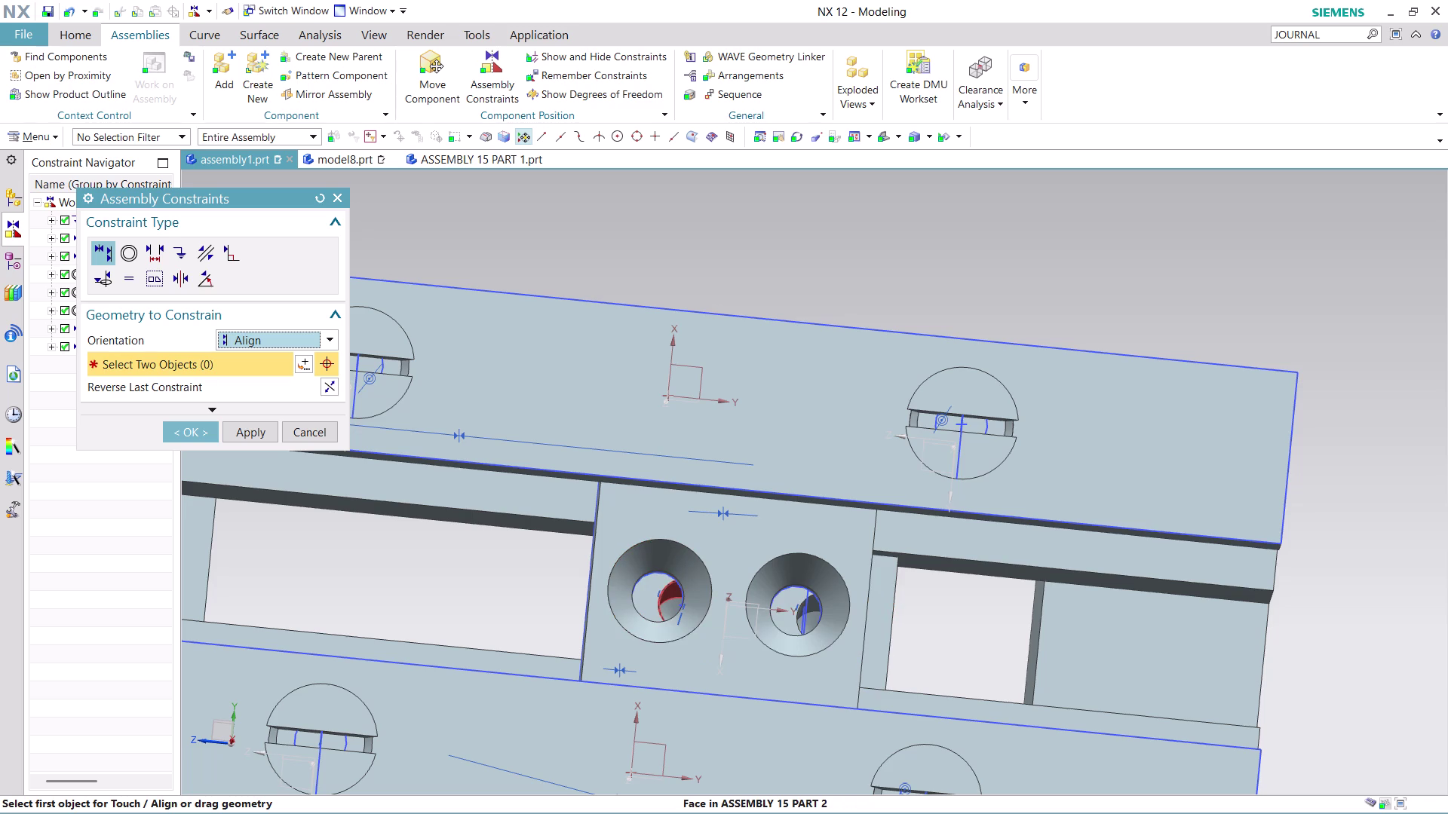
click(666, 593)
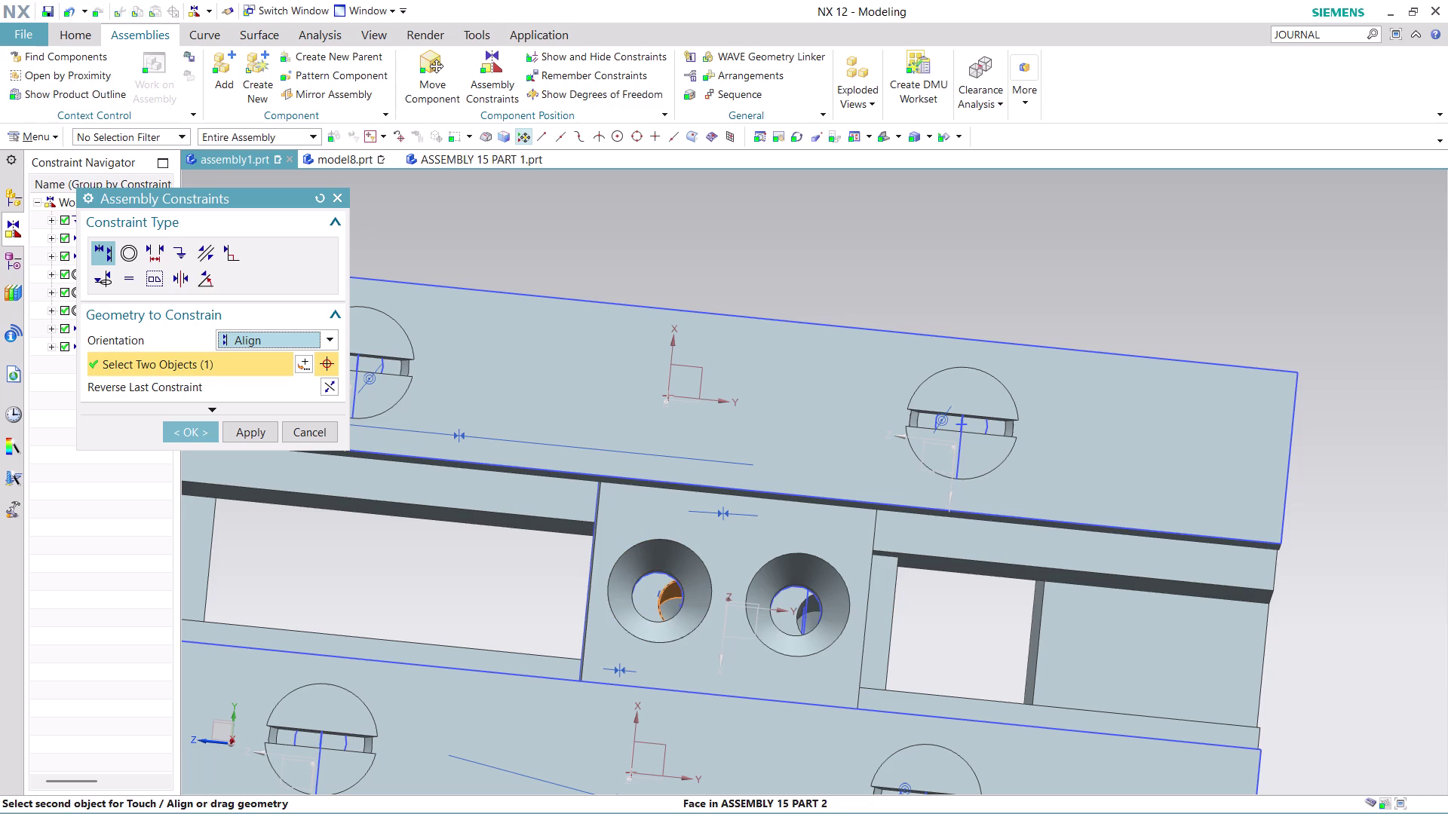
click(678, 611)
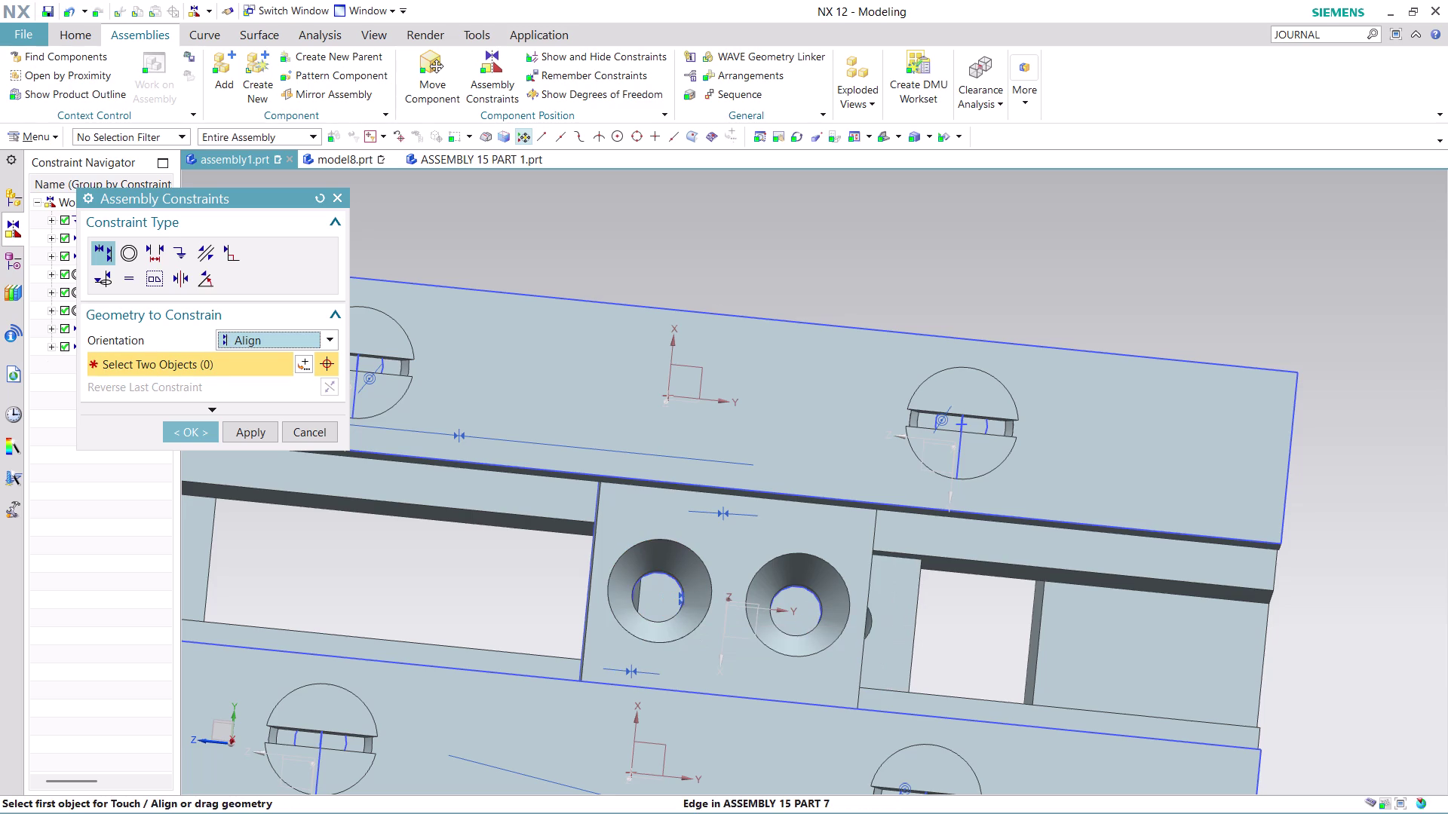
click(310, 436)
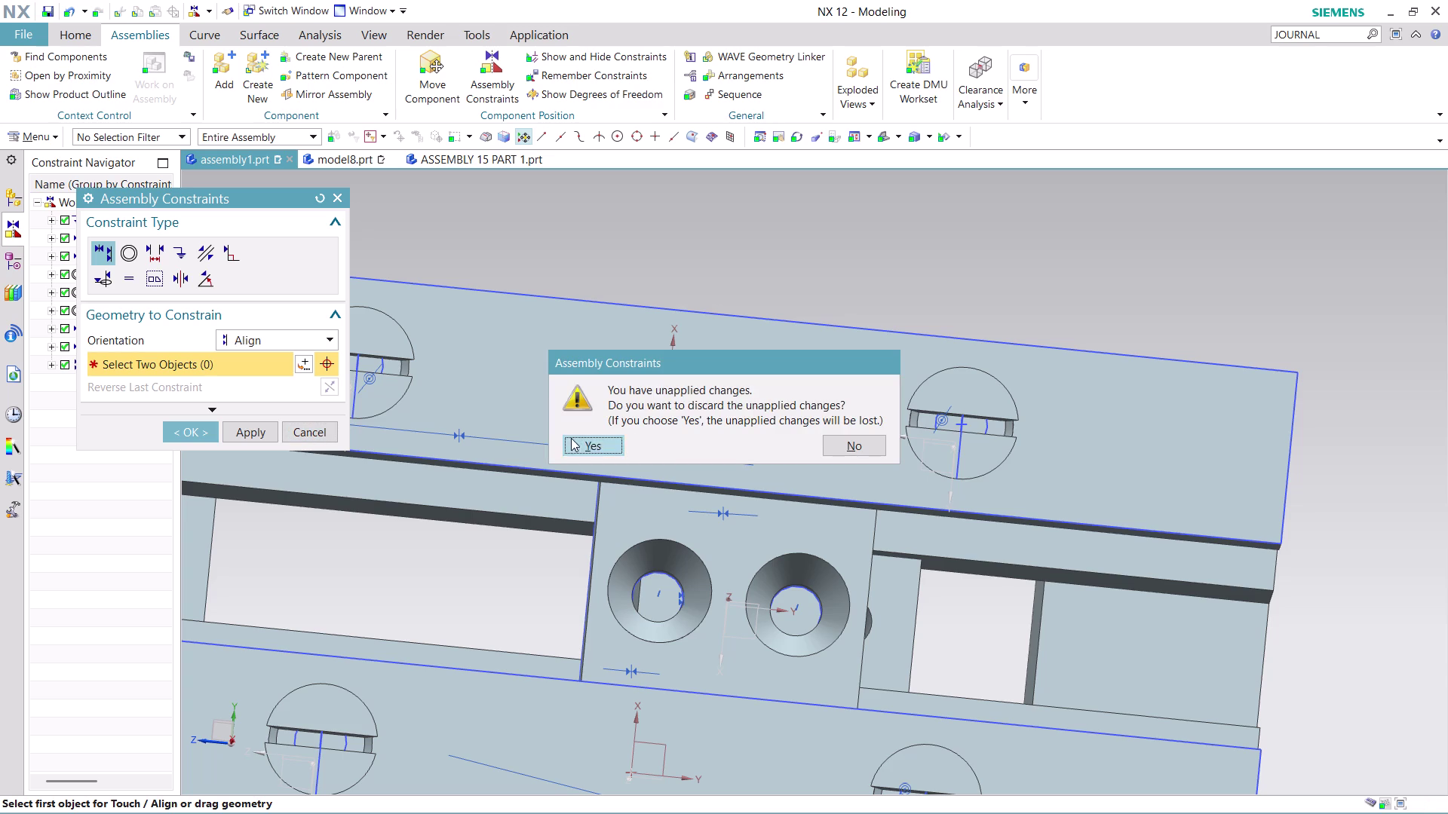
click(854, 446)
scroll(down, 3)
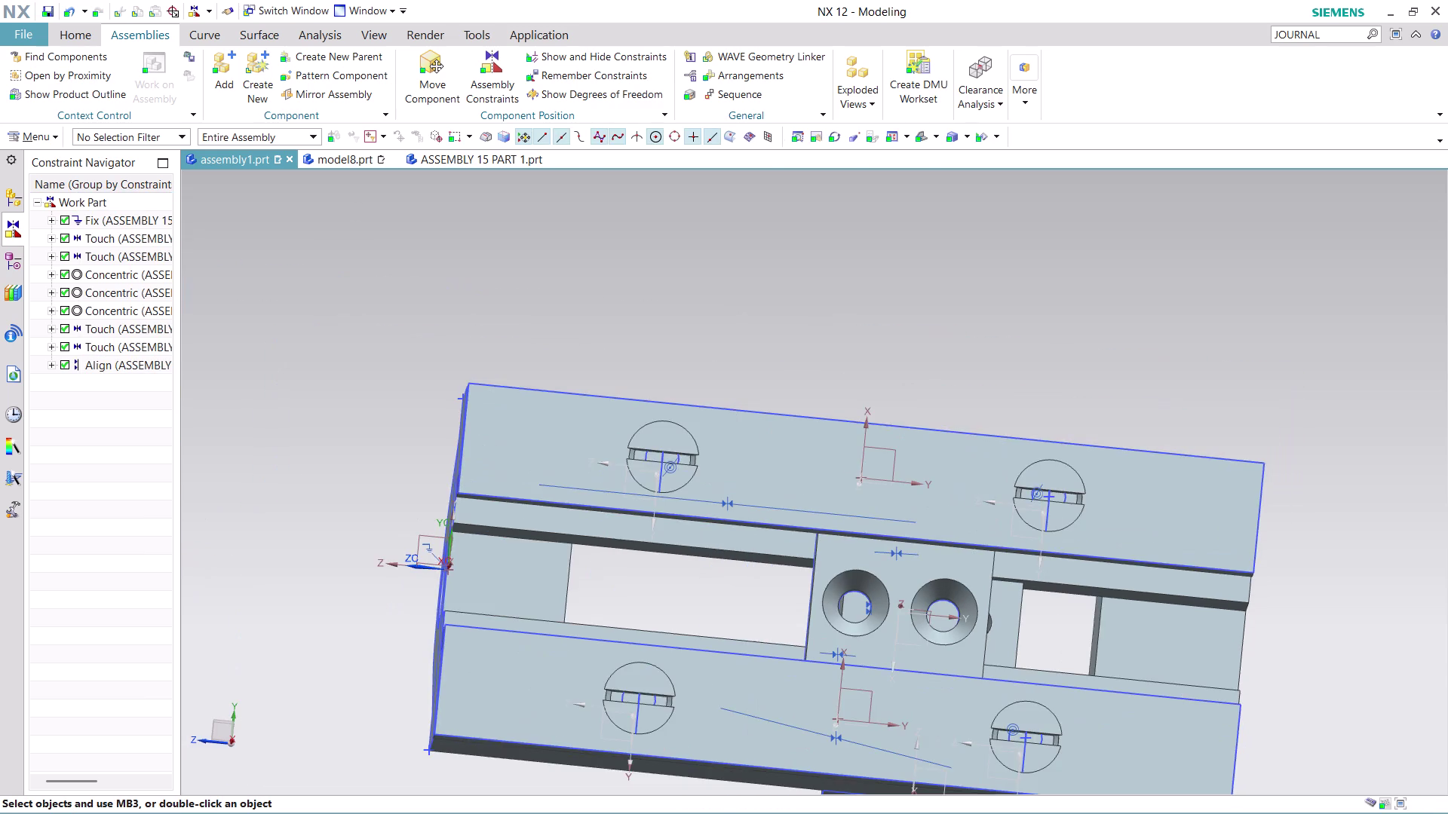
middle_drag(1287, 630, 1186, 587)
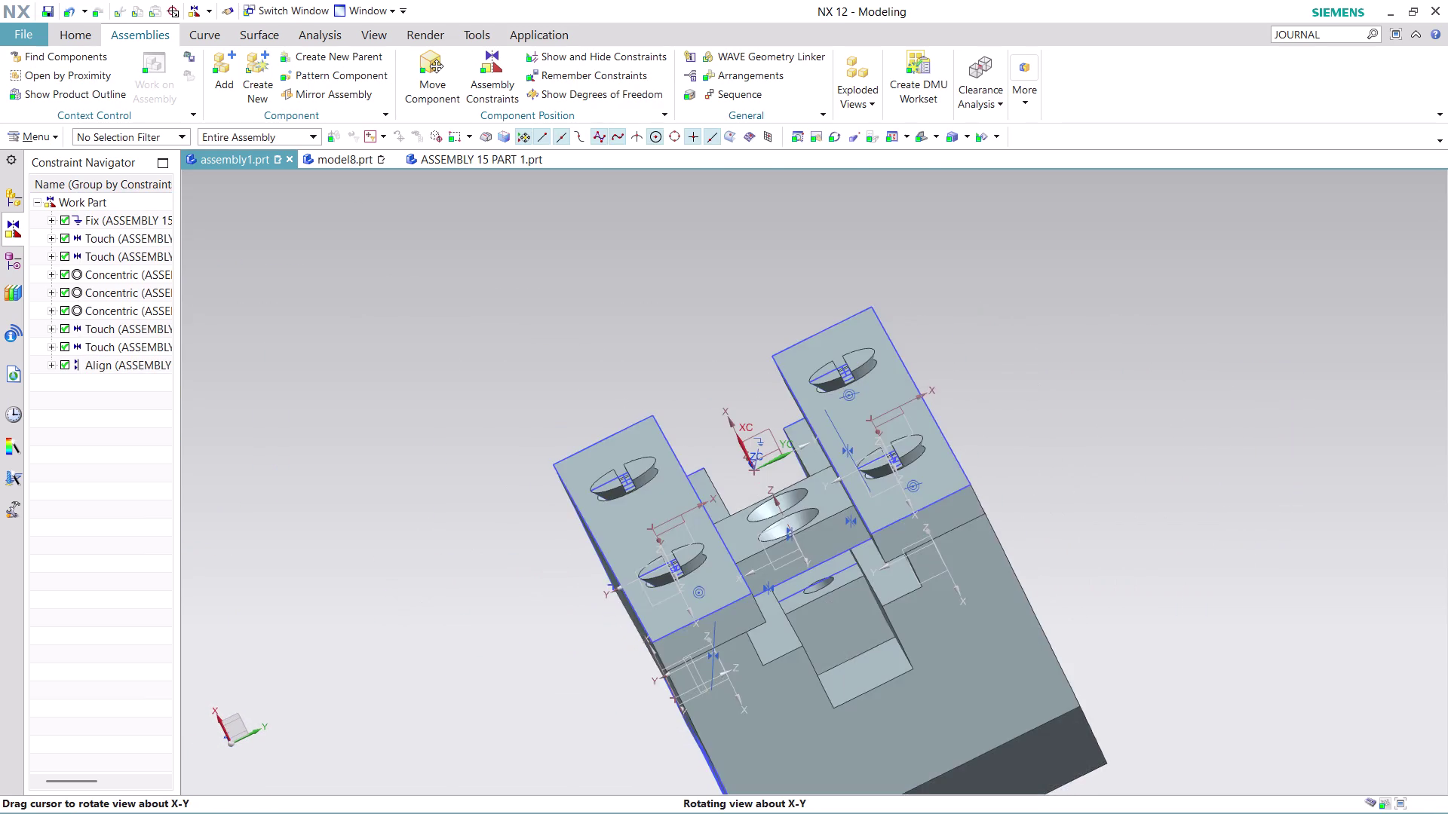
middle_drag(1186, 587, 1186, 593)
scroll(down, 3)
scroll(up, 3)
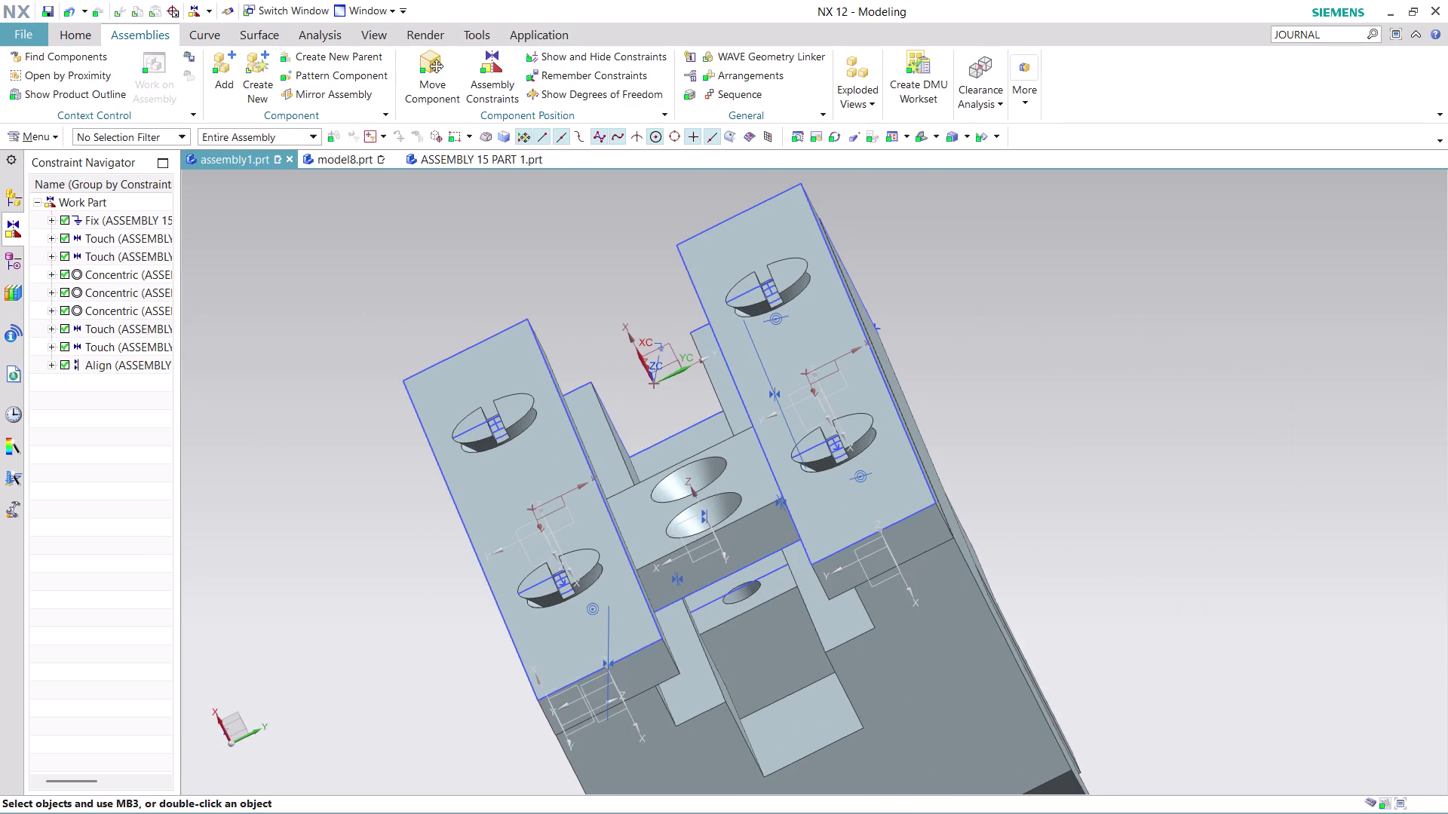
scroll(down, 3)
middle_drag(1003, 506, 987, 497)
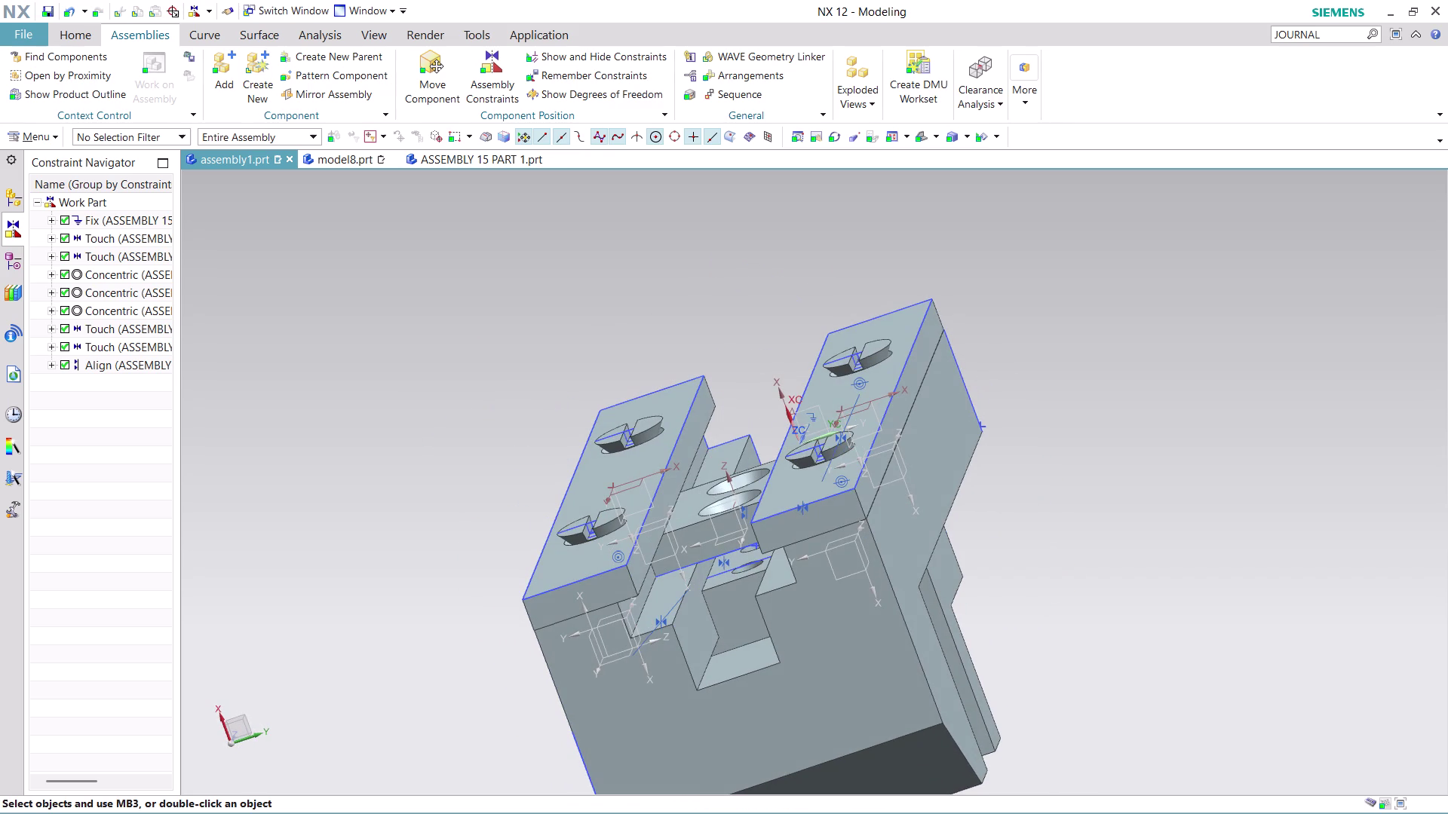
click(509, 75)
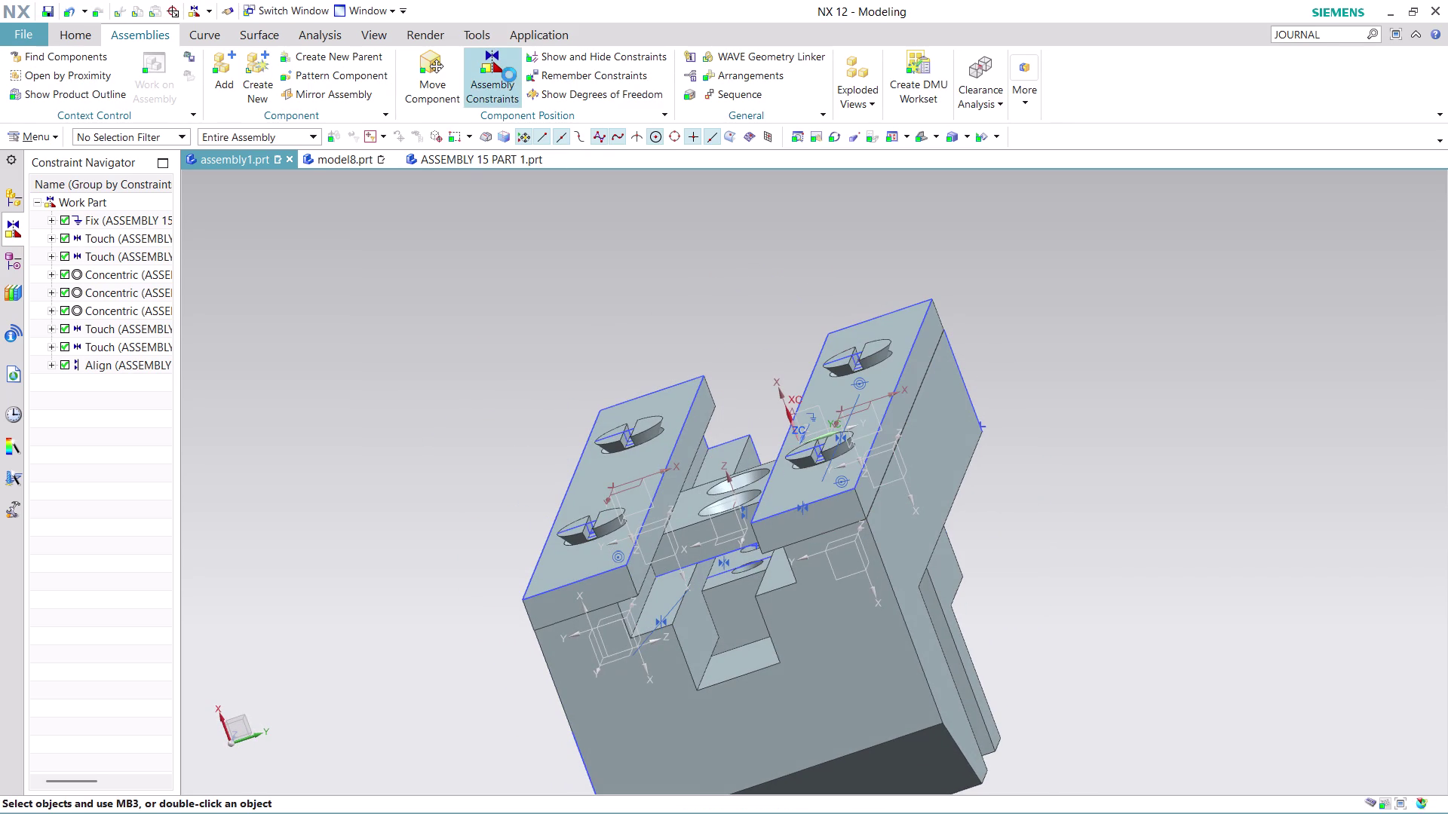
Pick centre block faces, orbit over the supports, and close constraint editing.
click(683, 547)
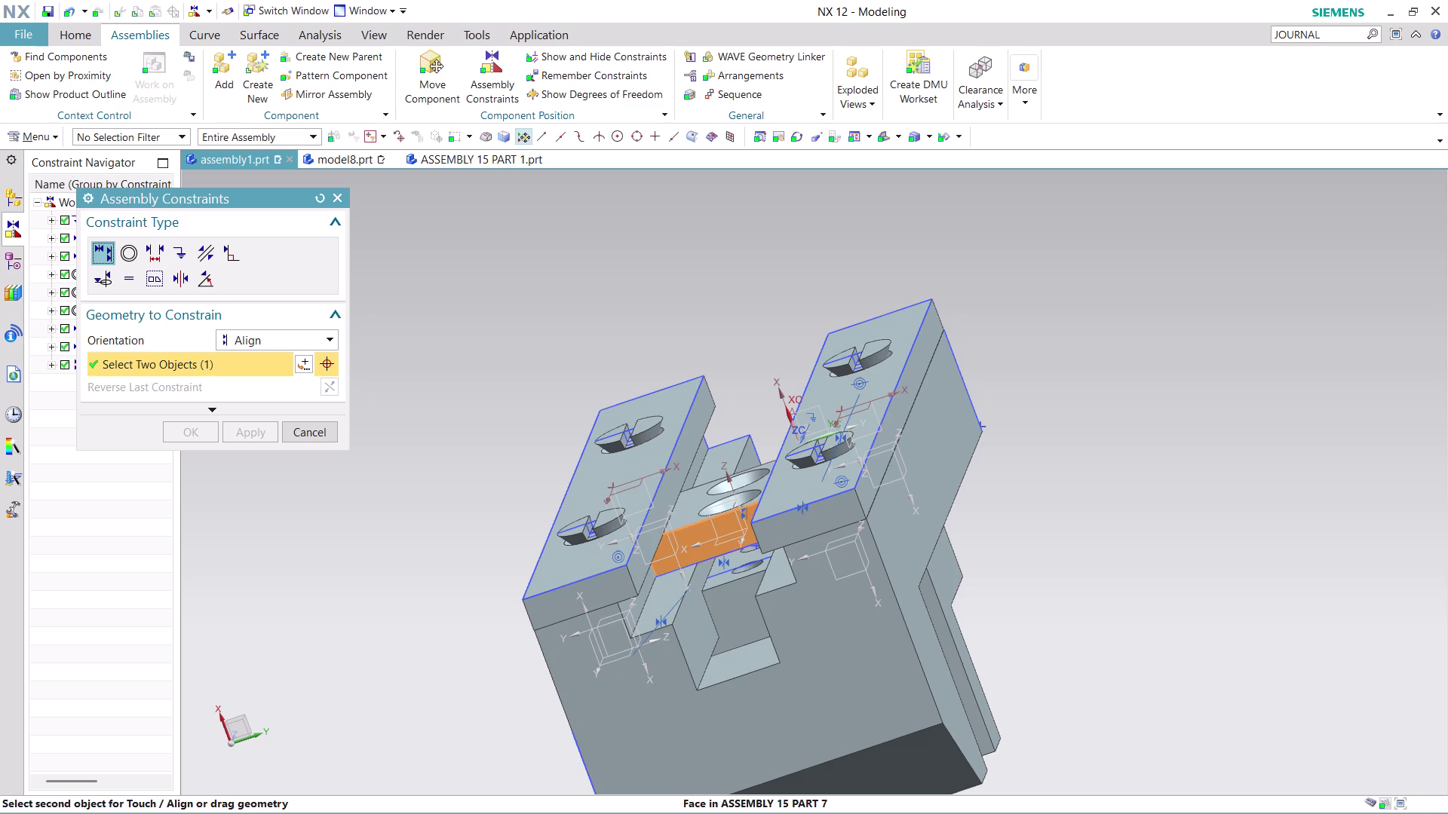
click(744, 616)
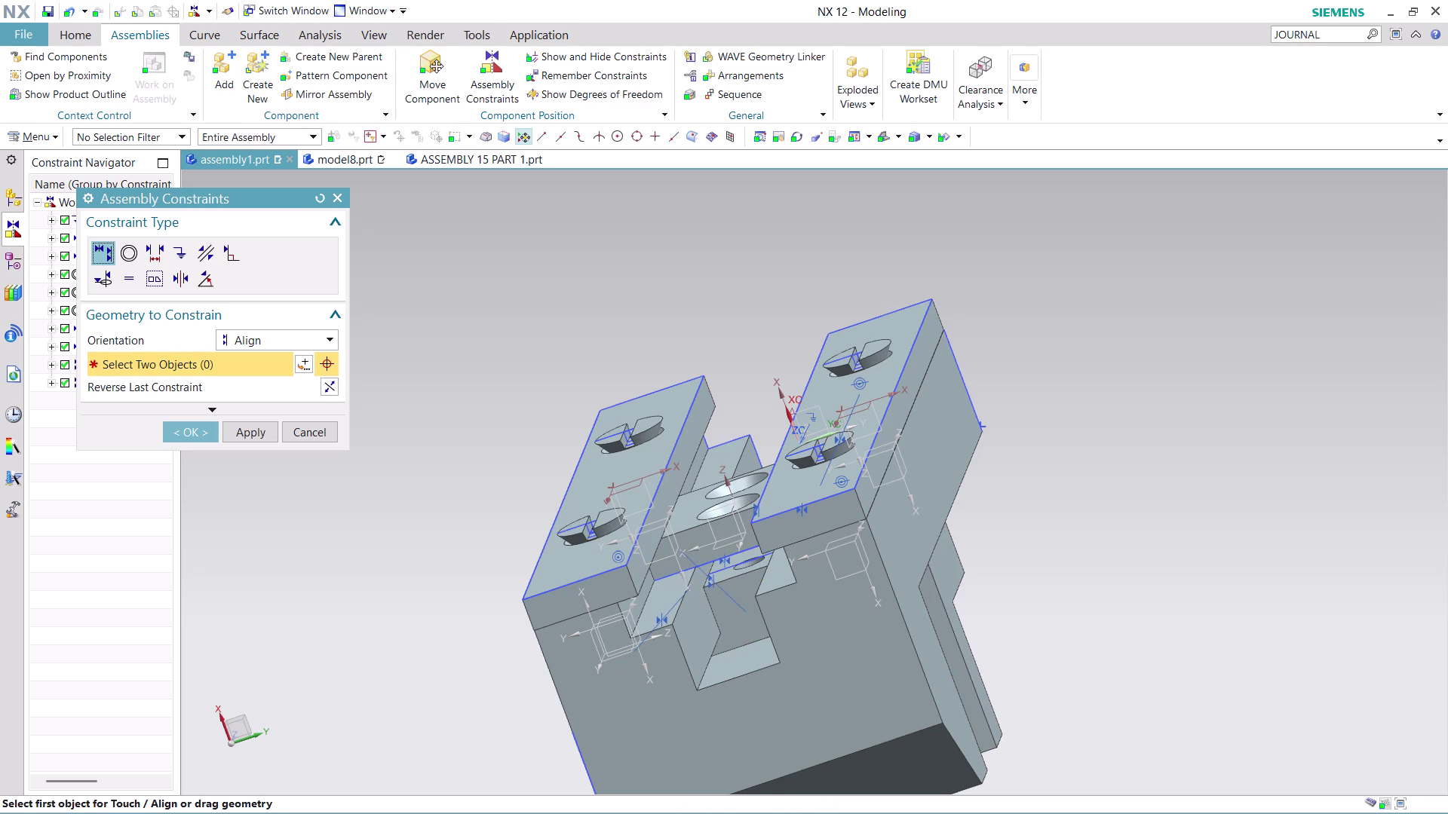
middle_drag(1021, 494, 1059, 582)
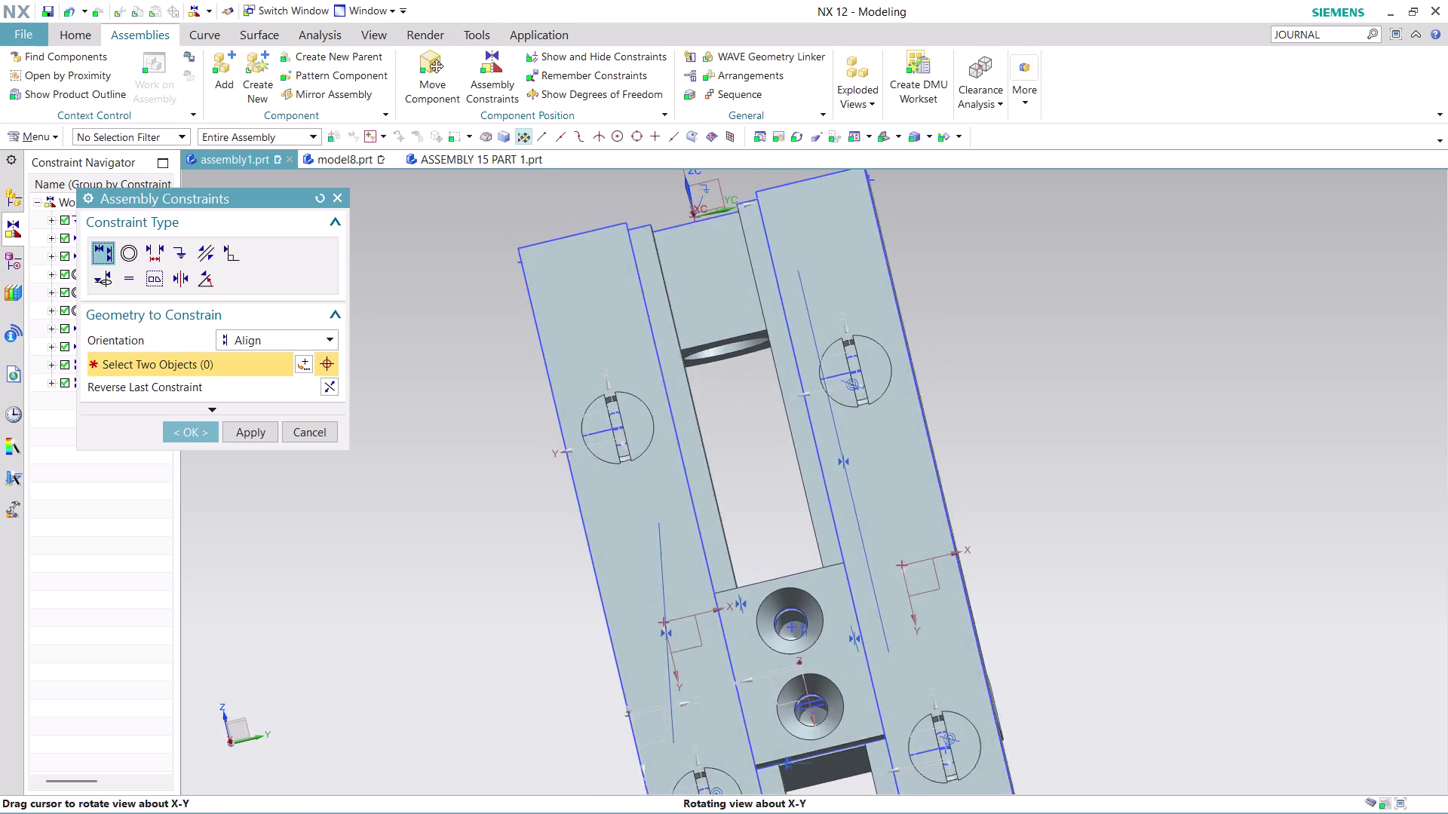
middle_drag(1059, 582, 1031, 474)
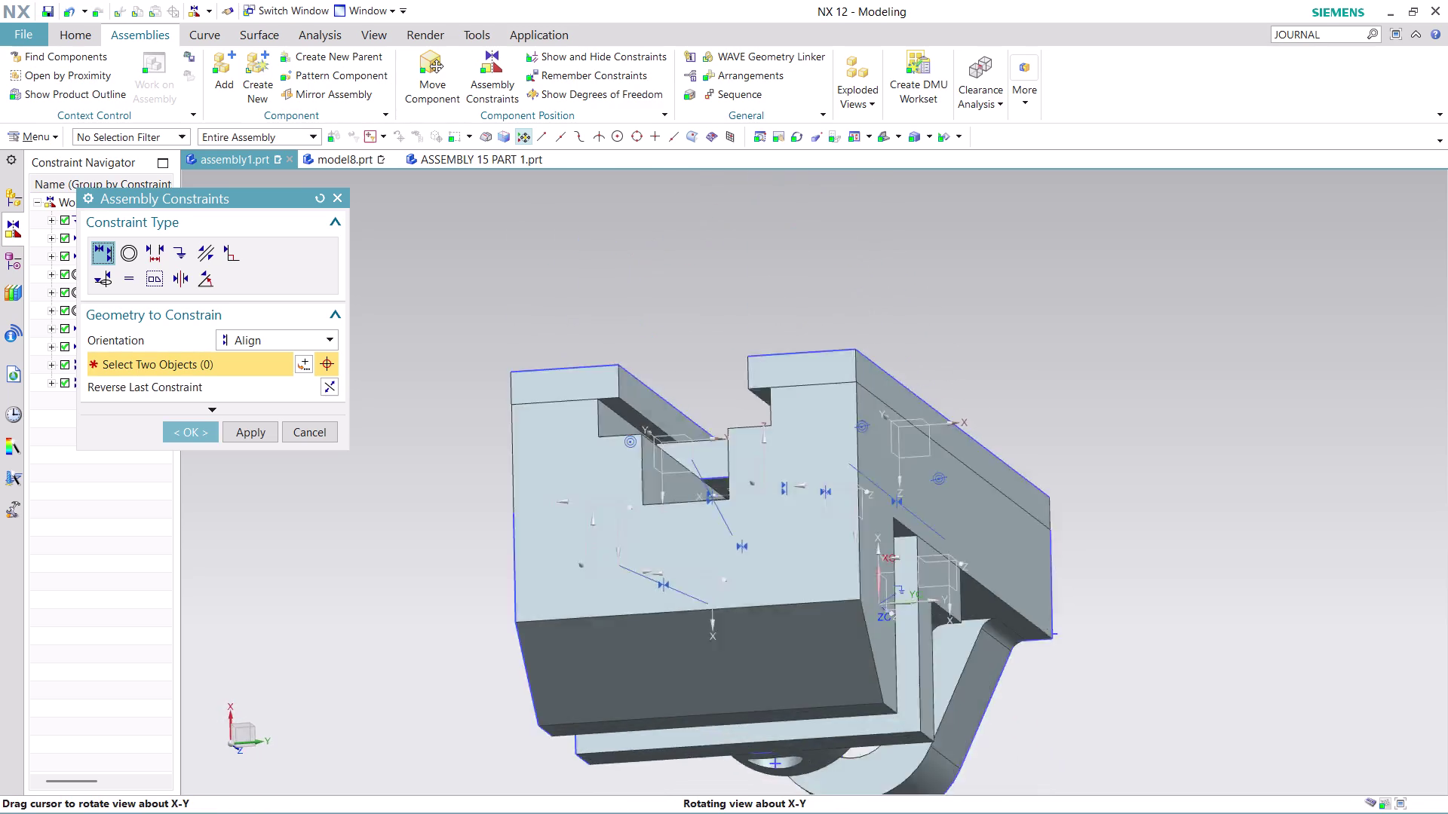
middle_drag(1031, 474, 941, 577)
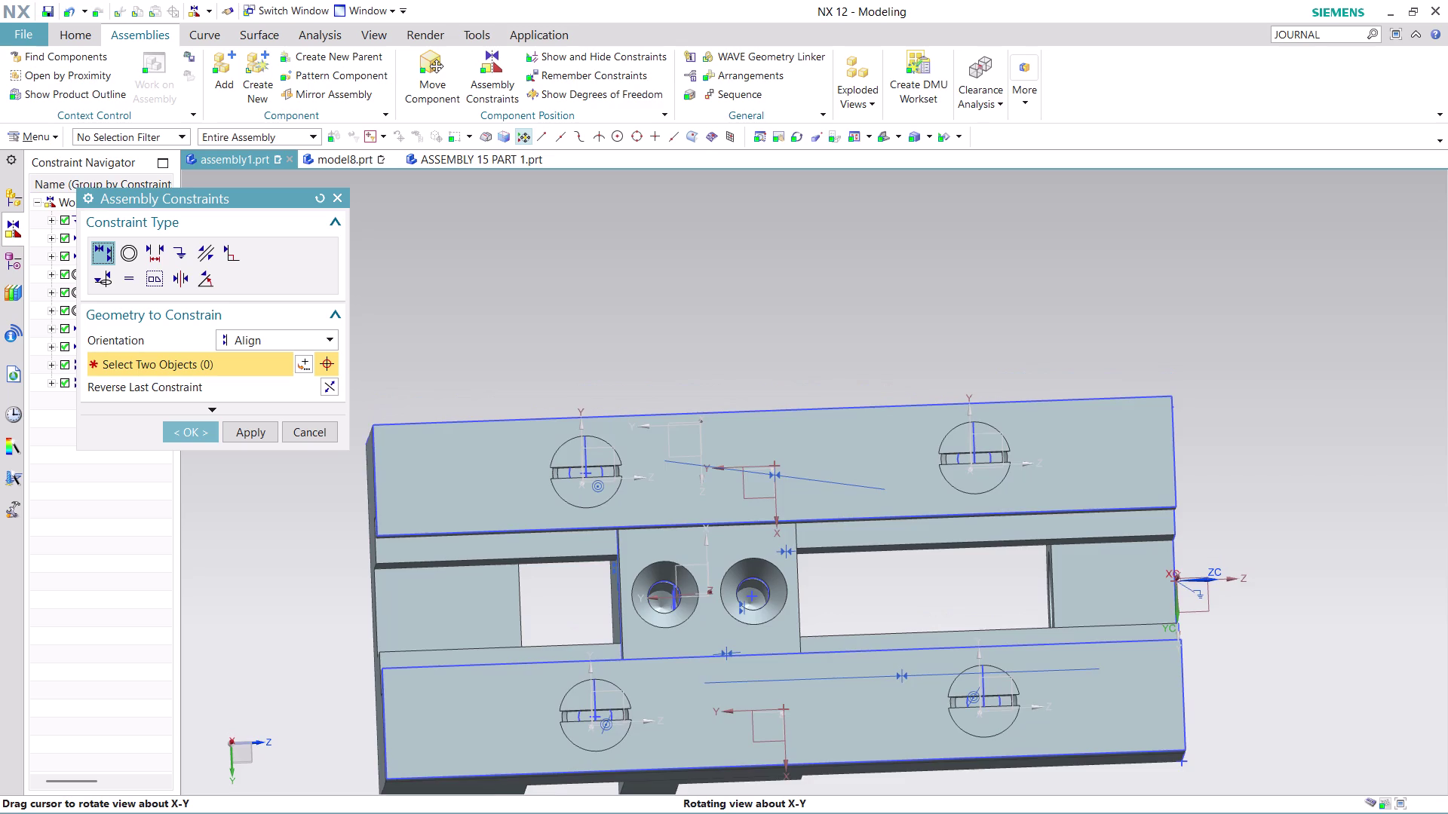
middle_drag(940, 577, 936, 579)
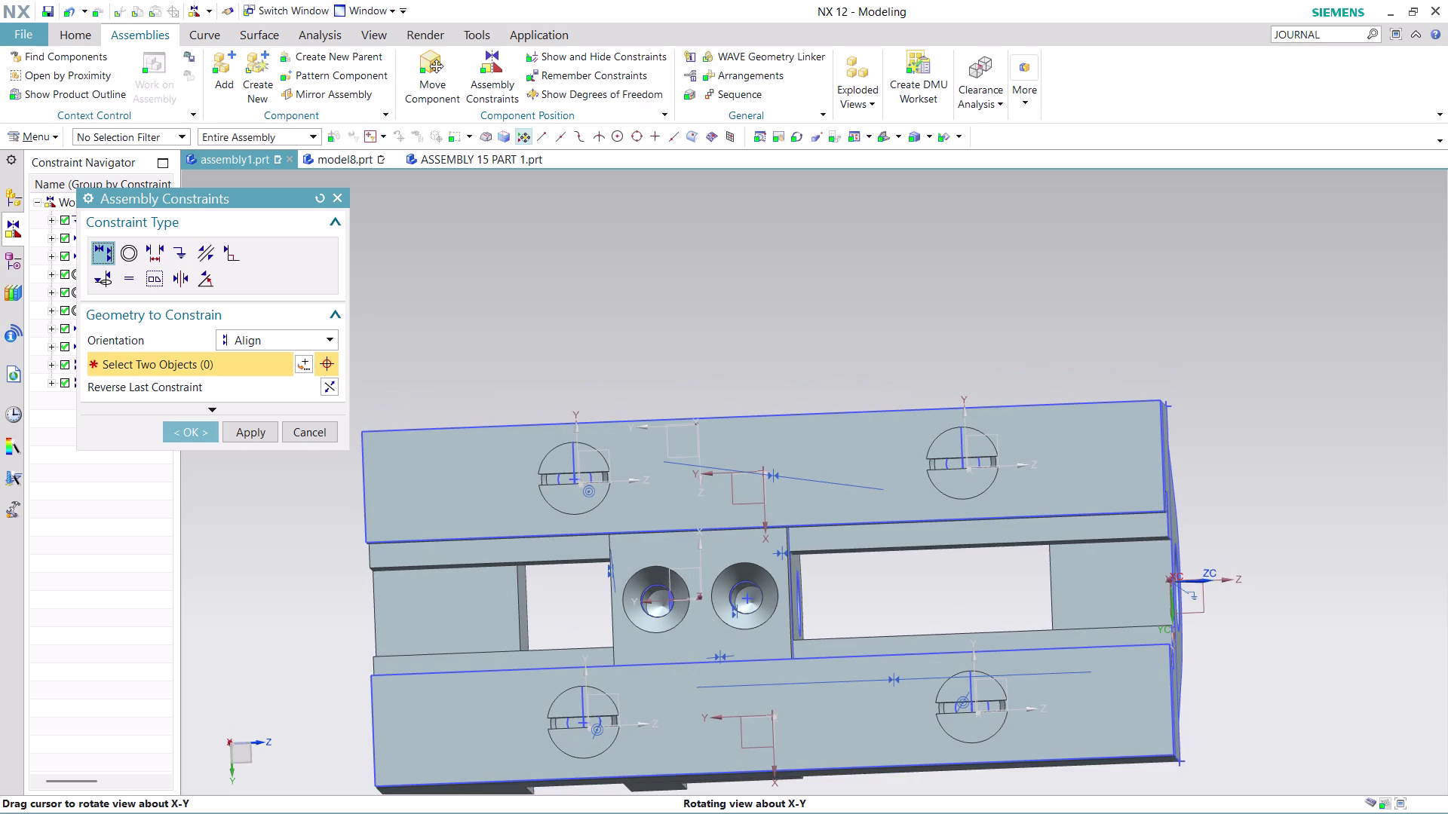
middle_drag(936, 579, 937, 581)
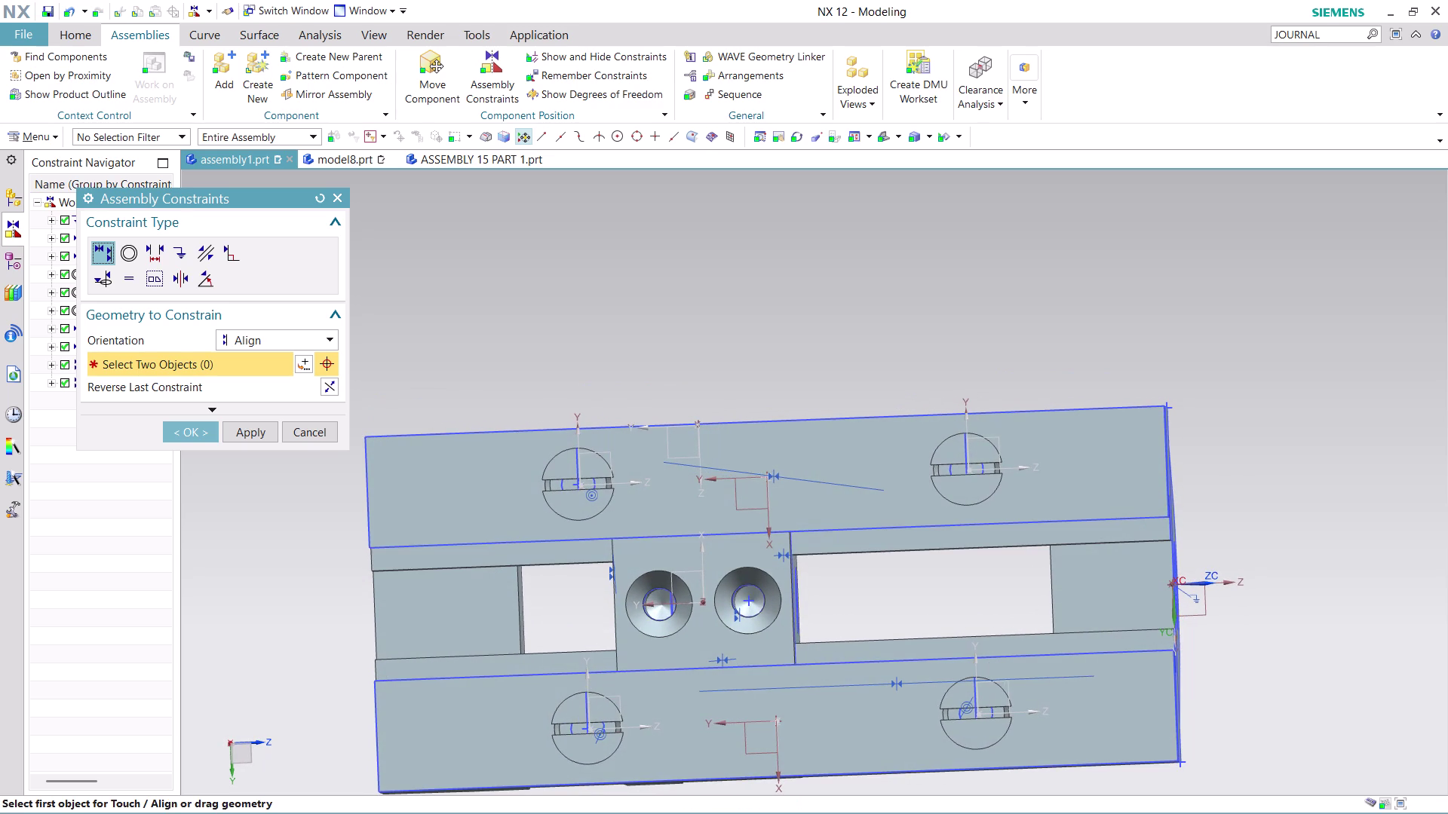
scroll(up, 3)
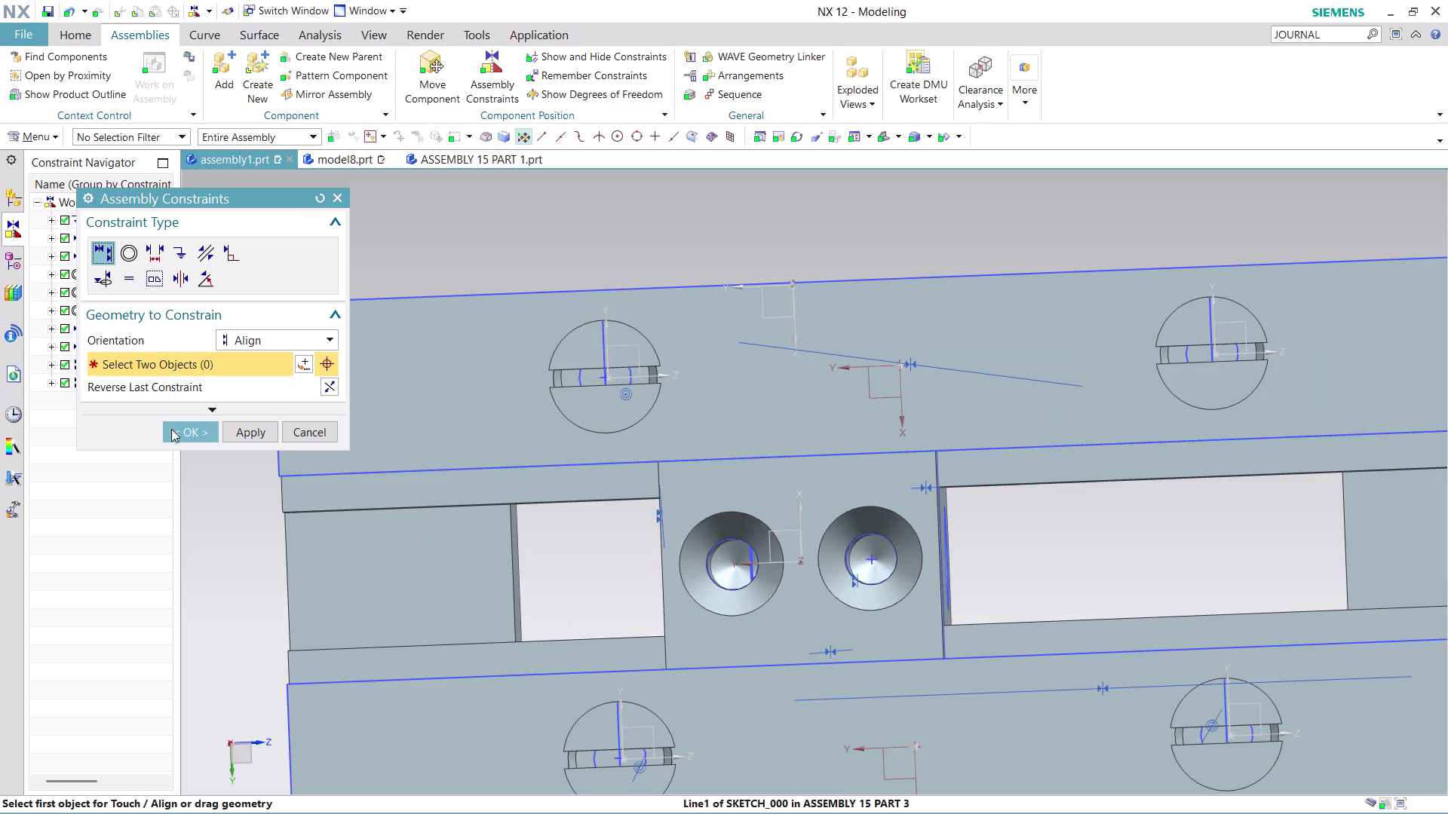
click(171, 429)
Orbit to a slanted view of the supports and bearing holes, then start Add Component.
scroll(up, 3)
scroll(down, 3)
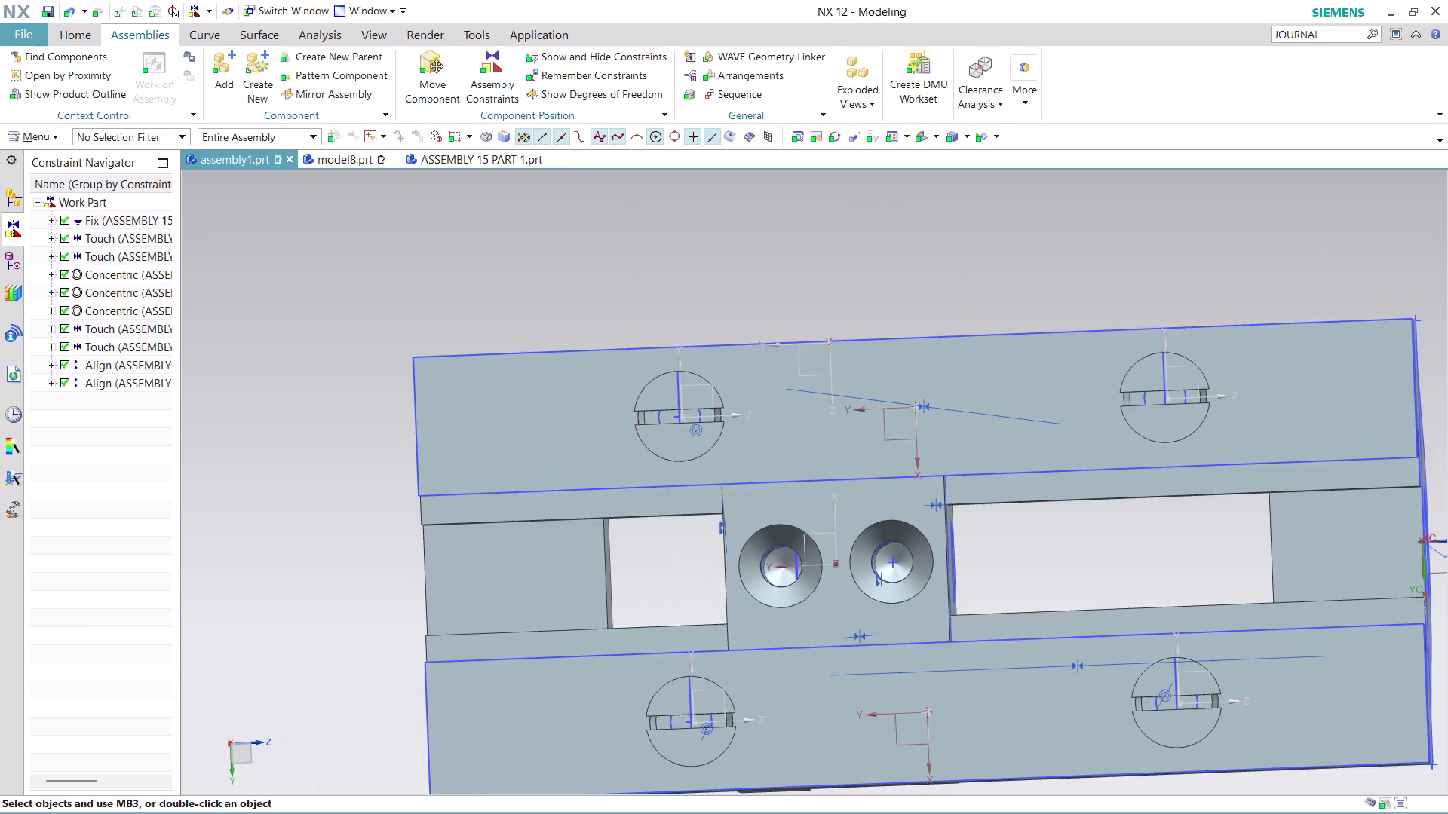
middle_drag(1020, 567, 1026, 559)
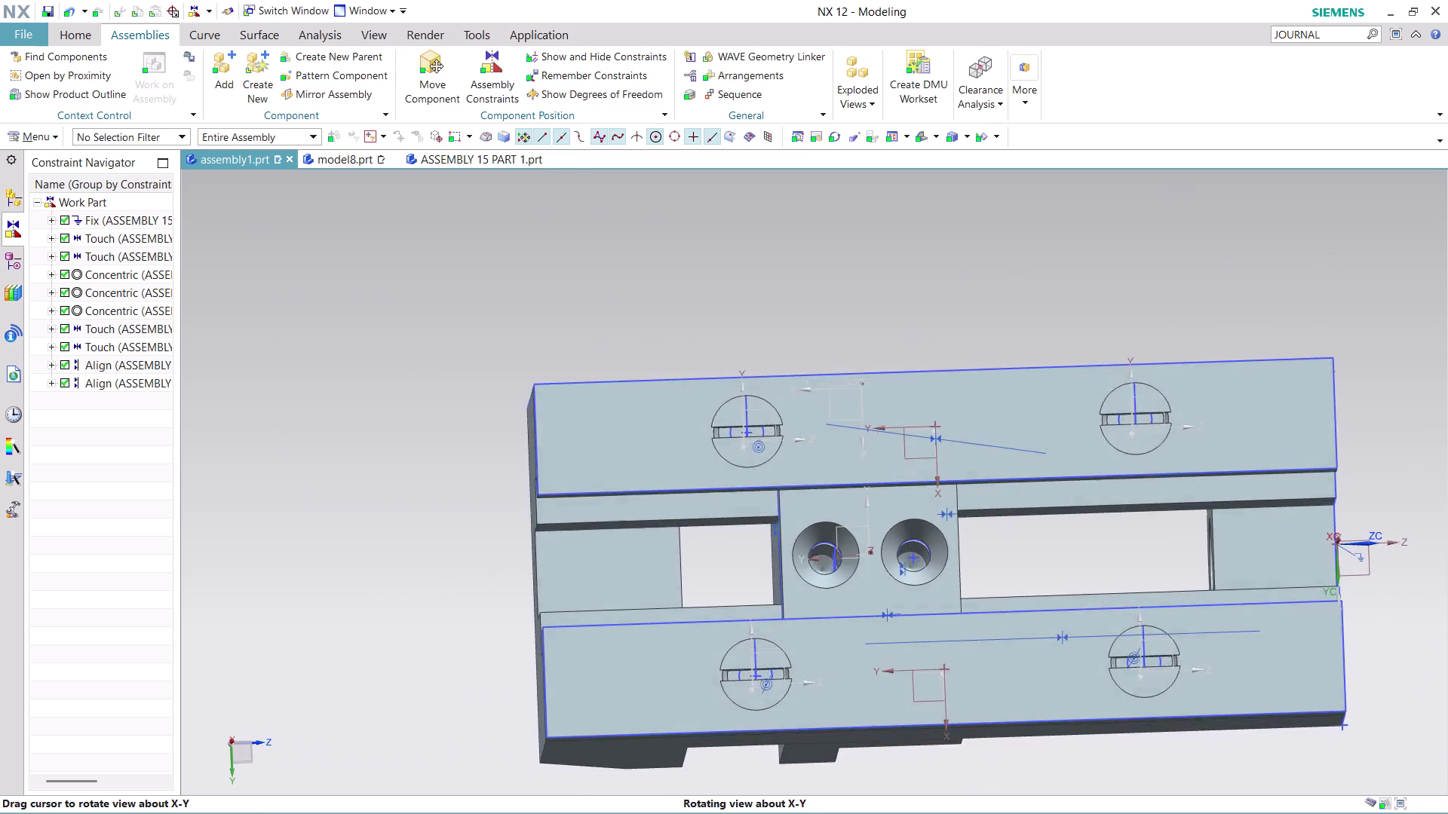
middle_drag(1026, 559, 1019, 523)
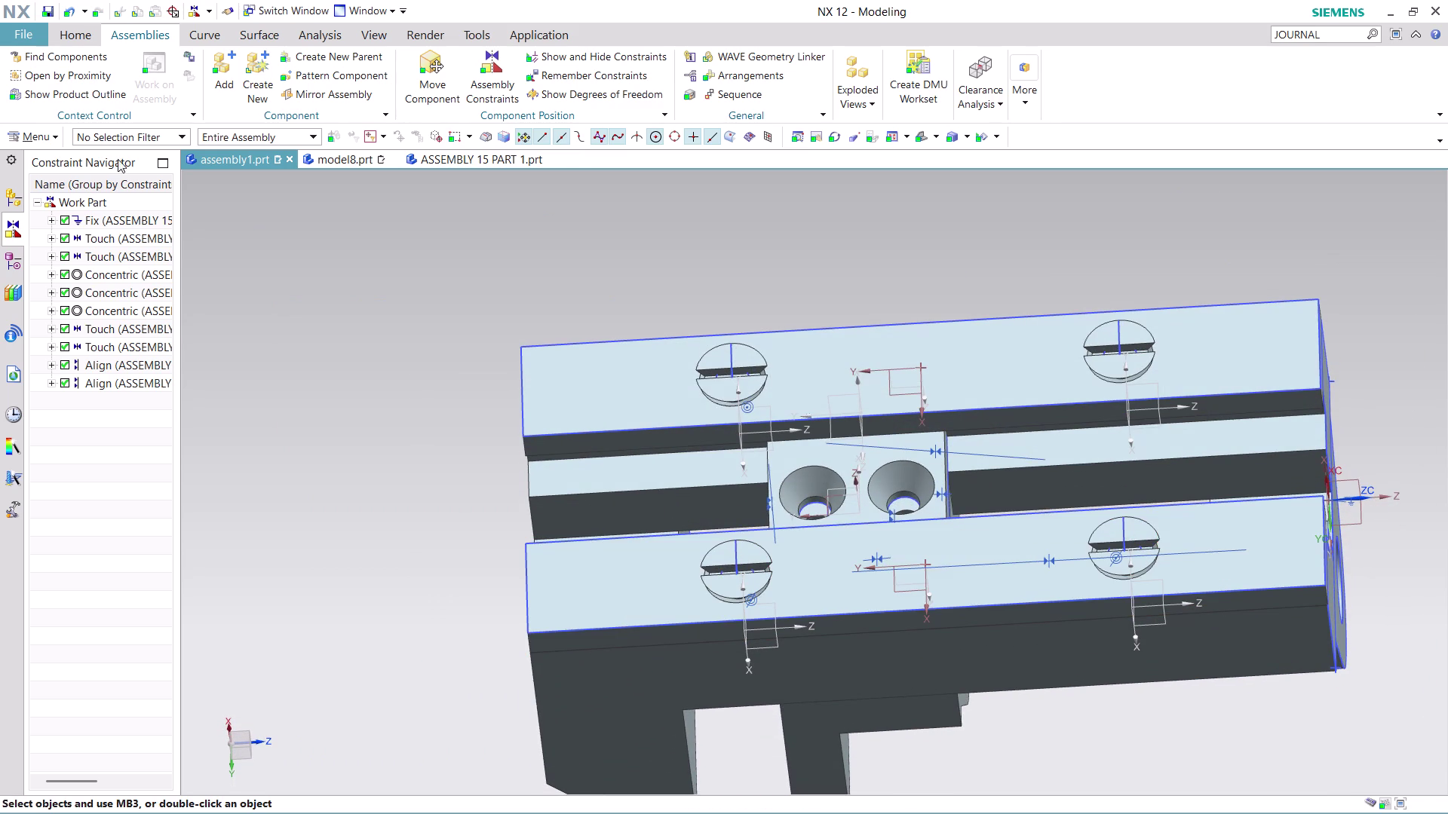
click(225, 61)
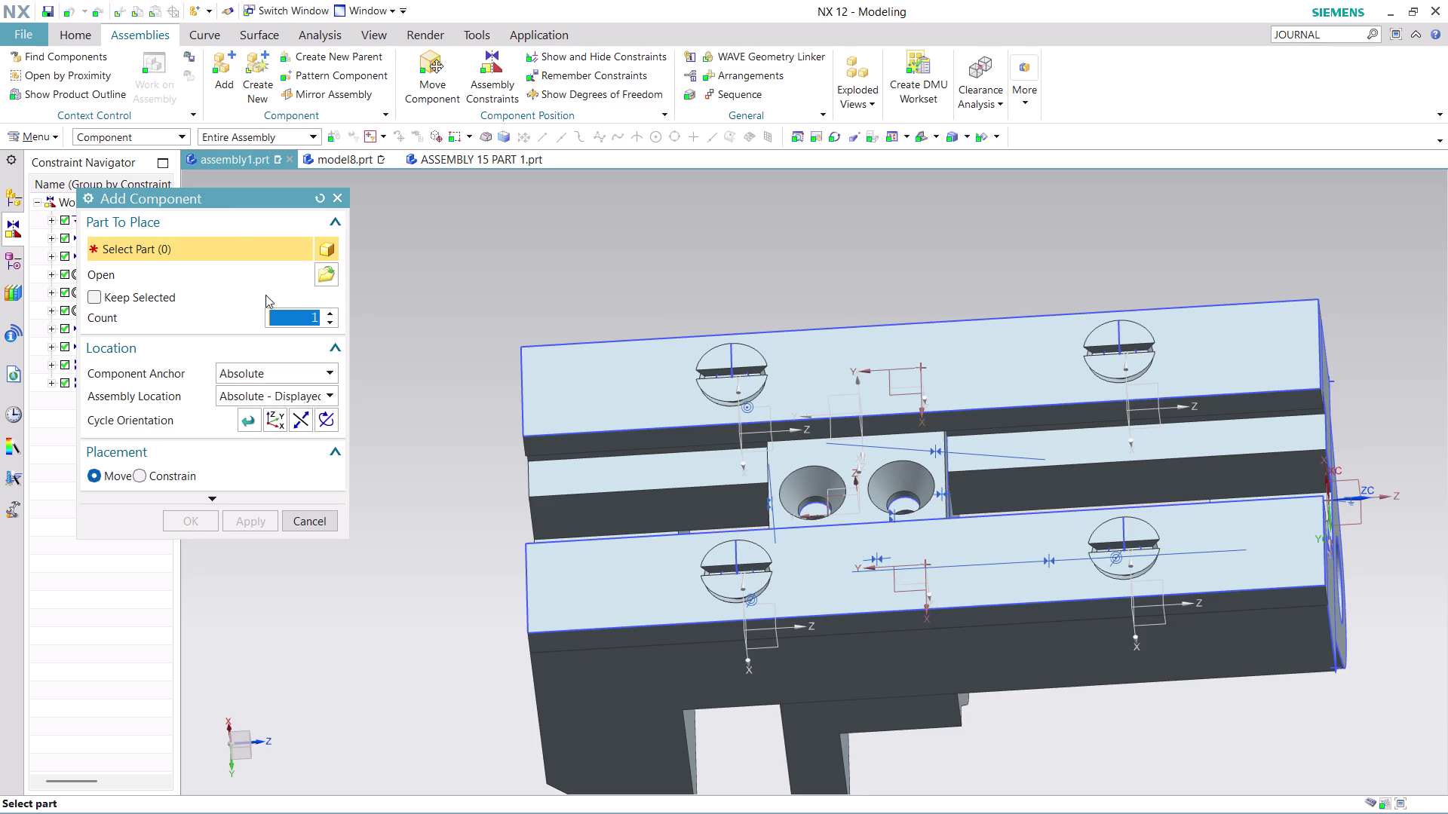
Browse to and load the ASSEMBLY 15 PART 10 screw file.
click(316, 275)
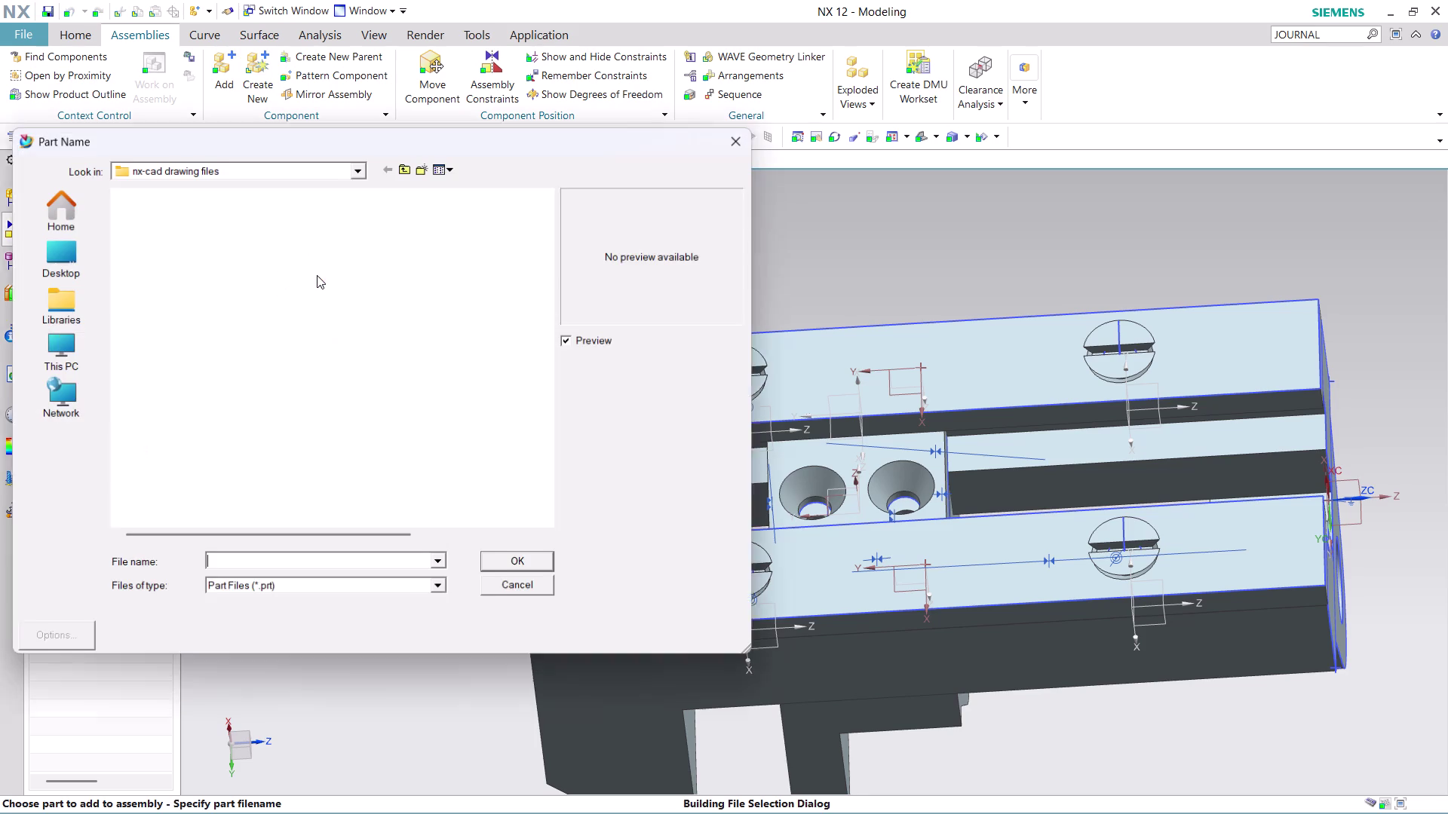
scroll(down, 3)
scroll(down, 3)
scroll(down, 3)
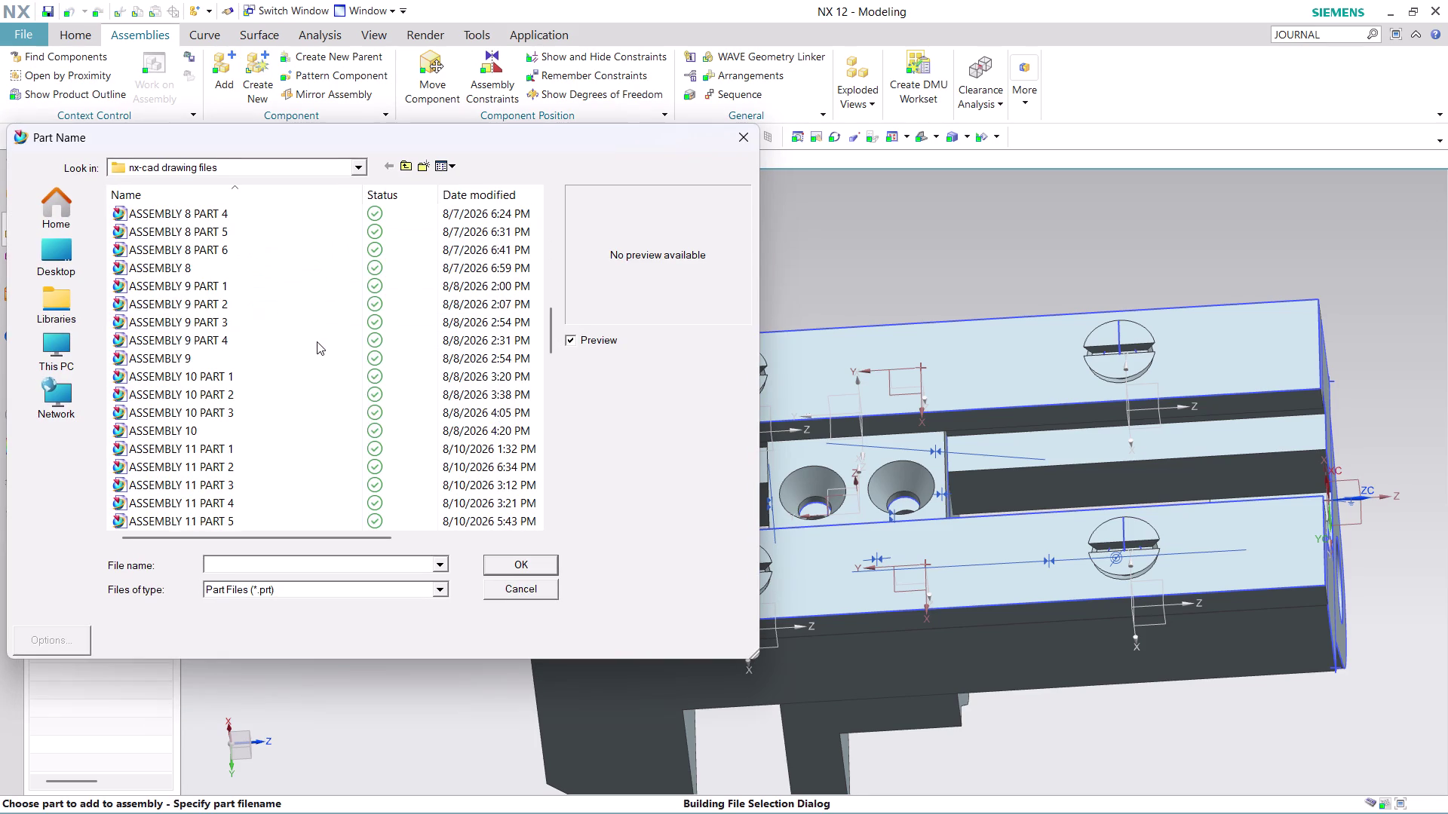
scroll(down, 3)
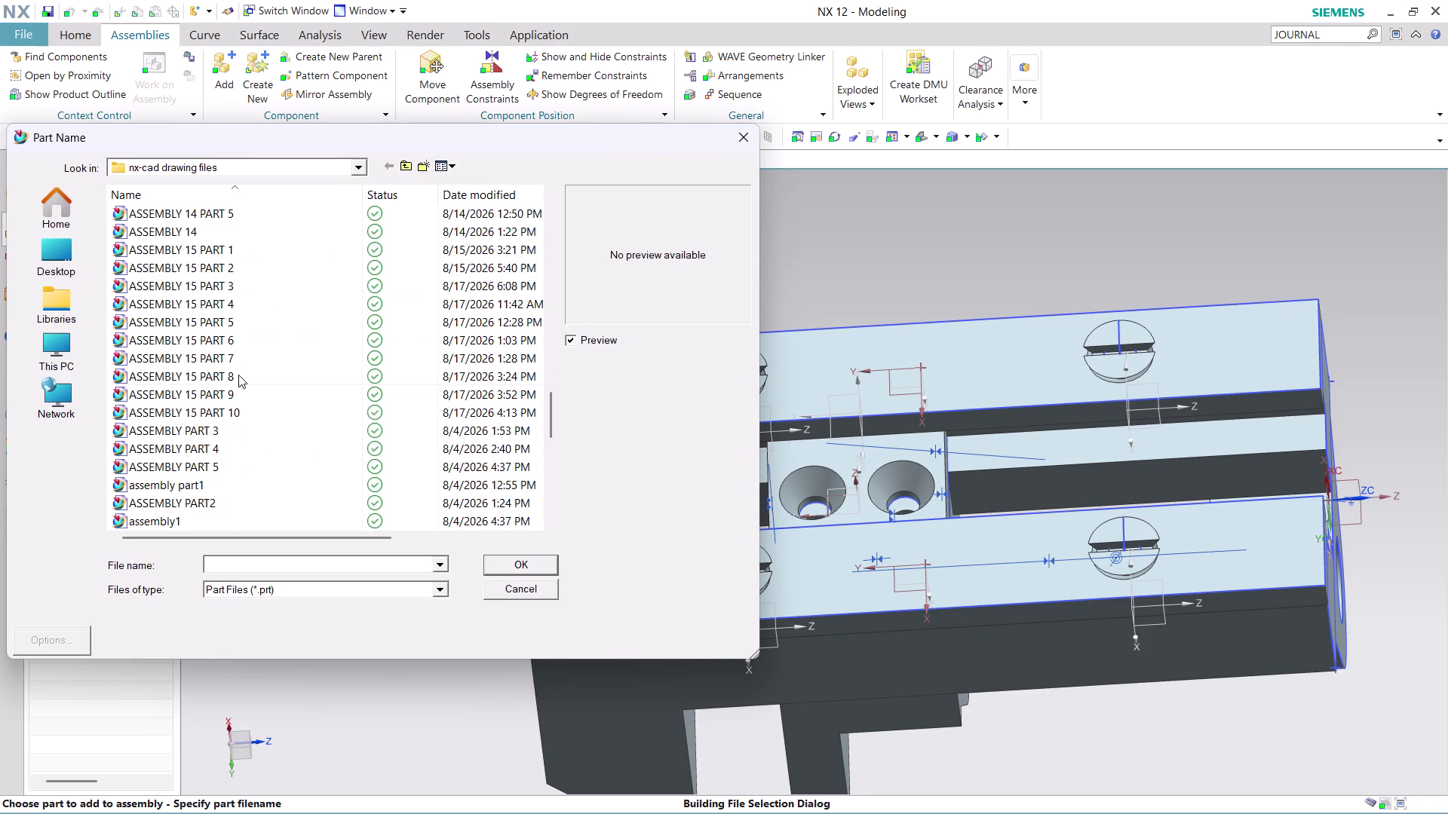
click(236, 407)
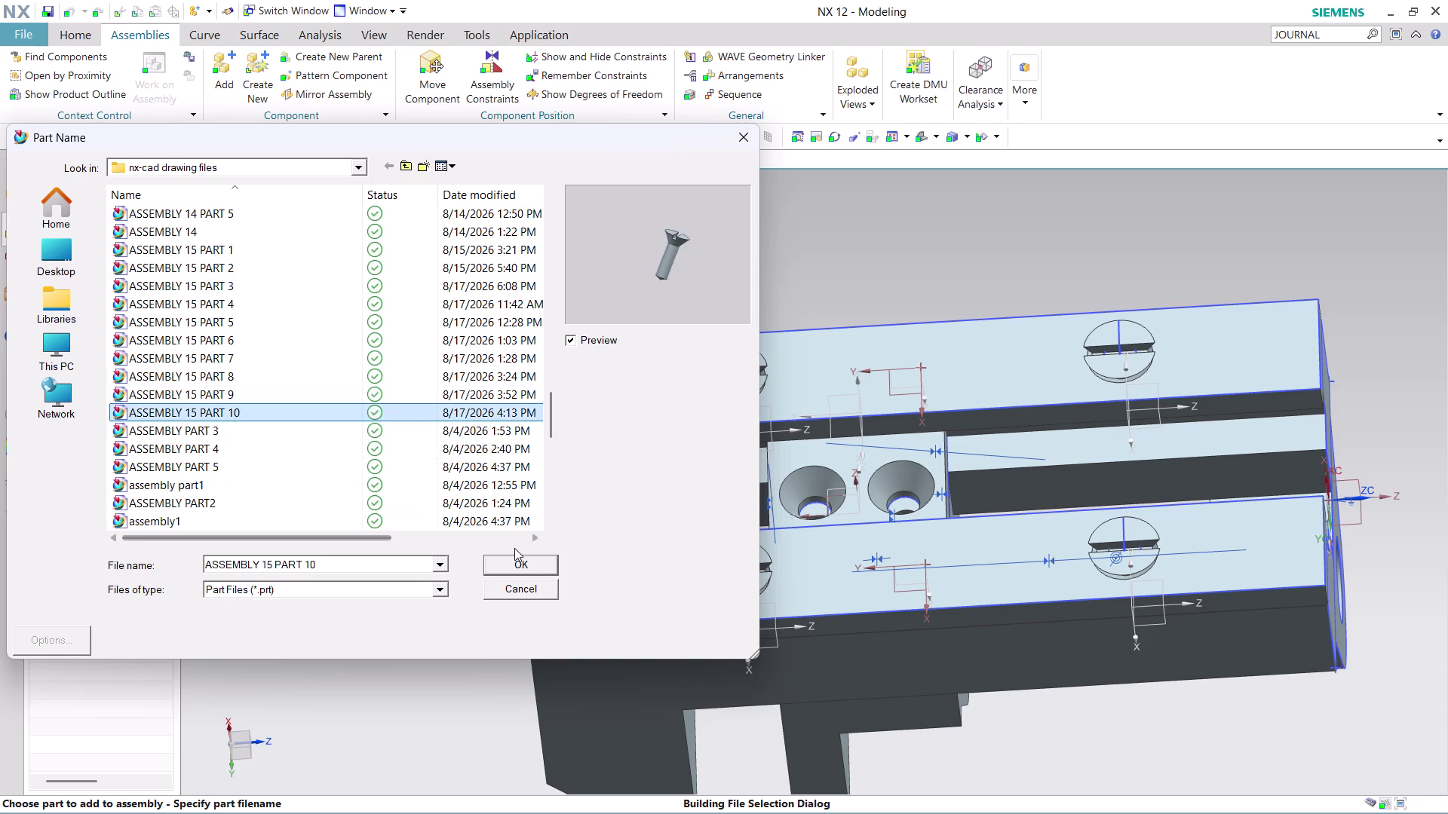
click(524, 565)
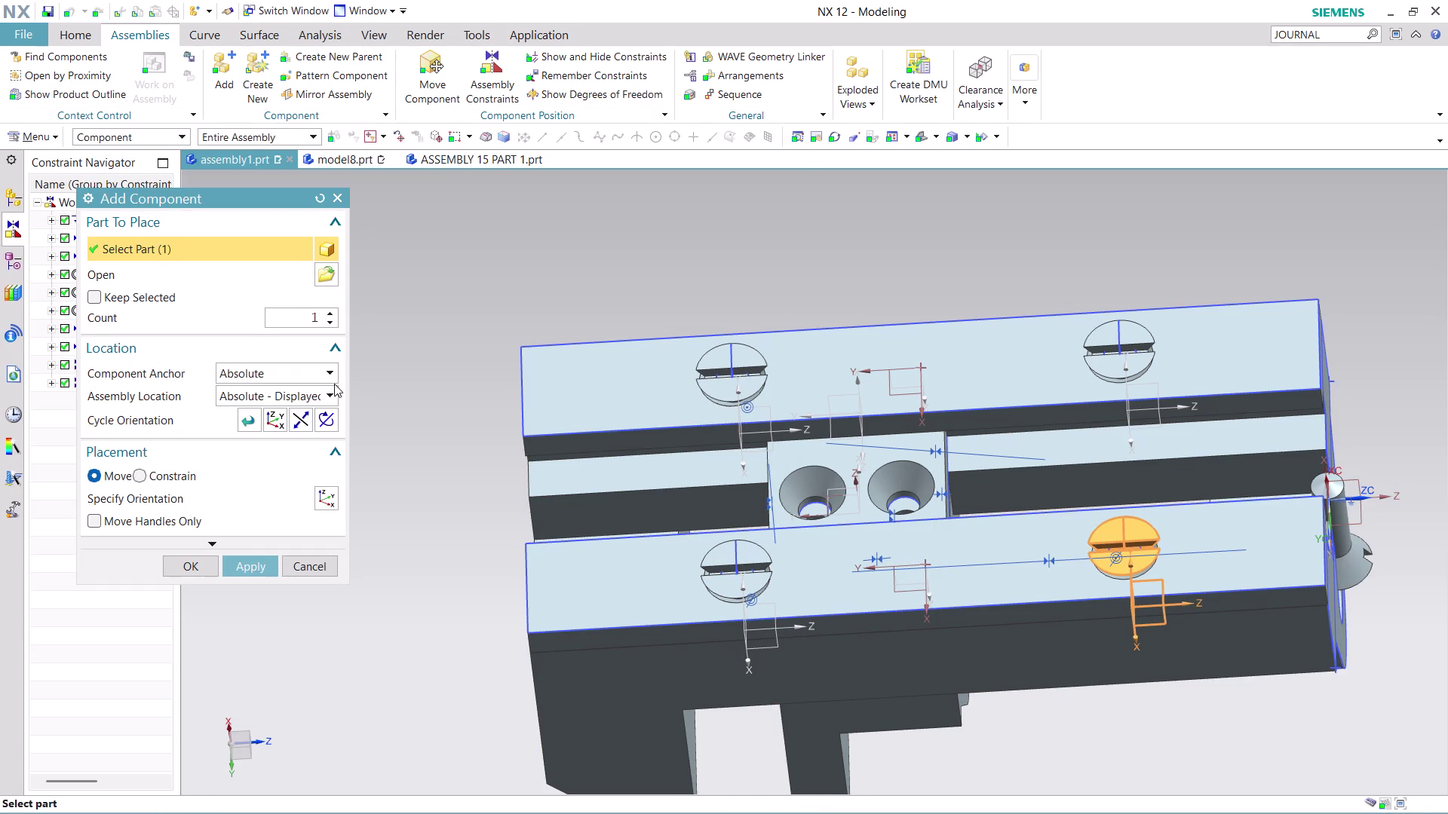
Turn on orientation handles, lift the screw above the base, and rotate it about YC.
click(325, 394)
click(320, 426)
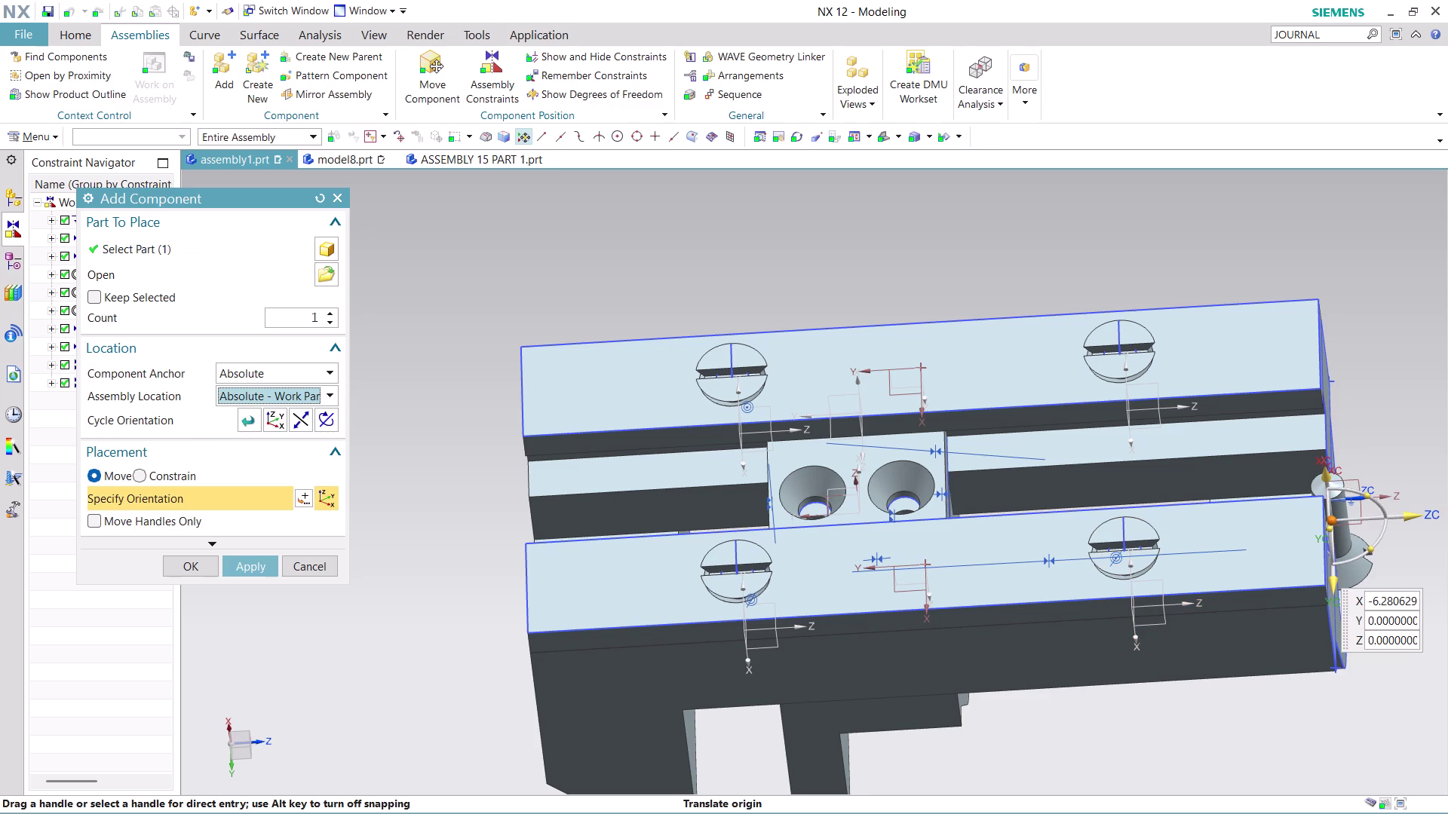
drag(1321, 466, 1237, 246)
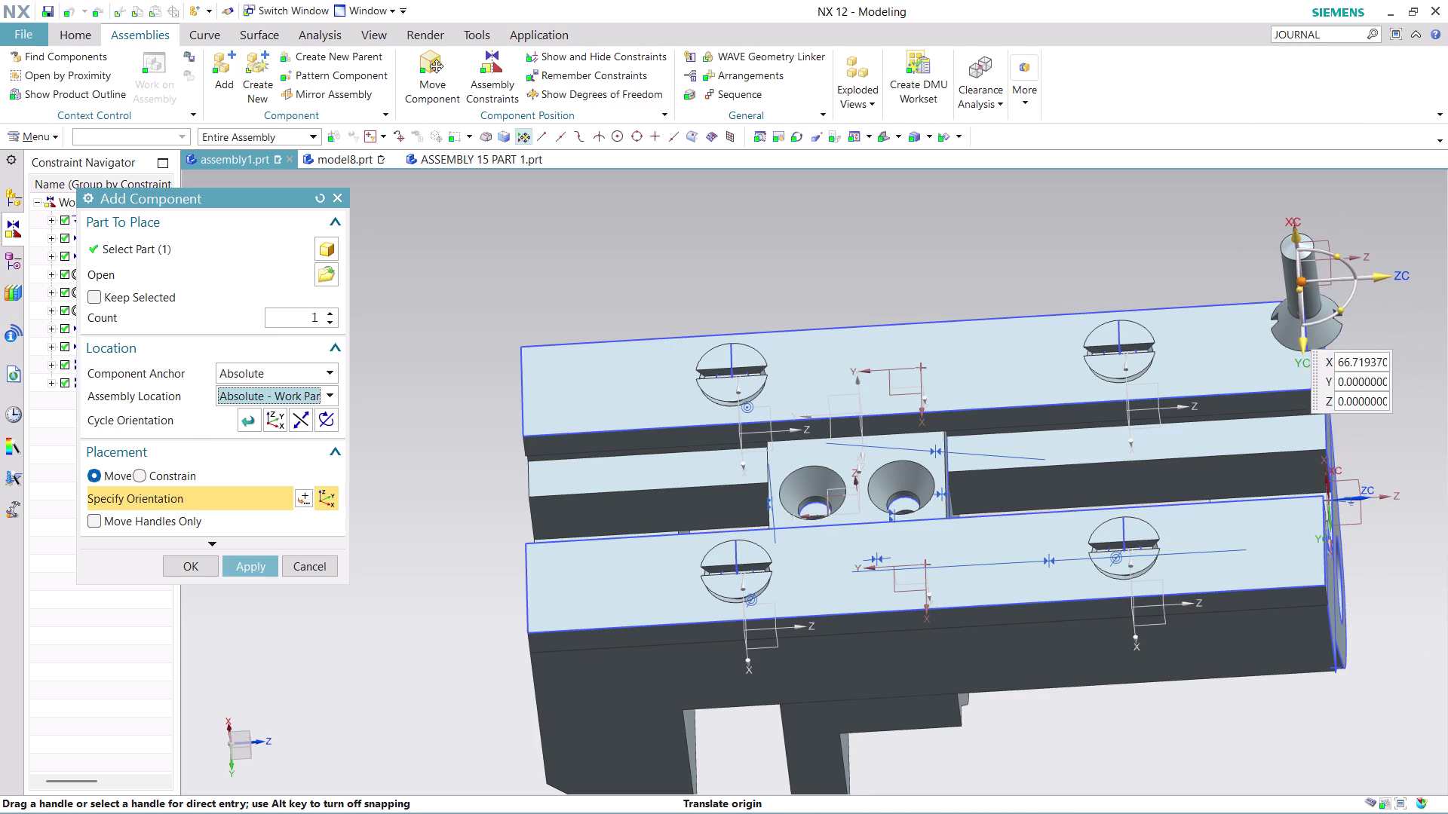
drag(1323, 255, 1193, 291)
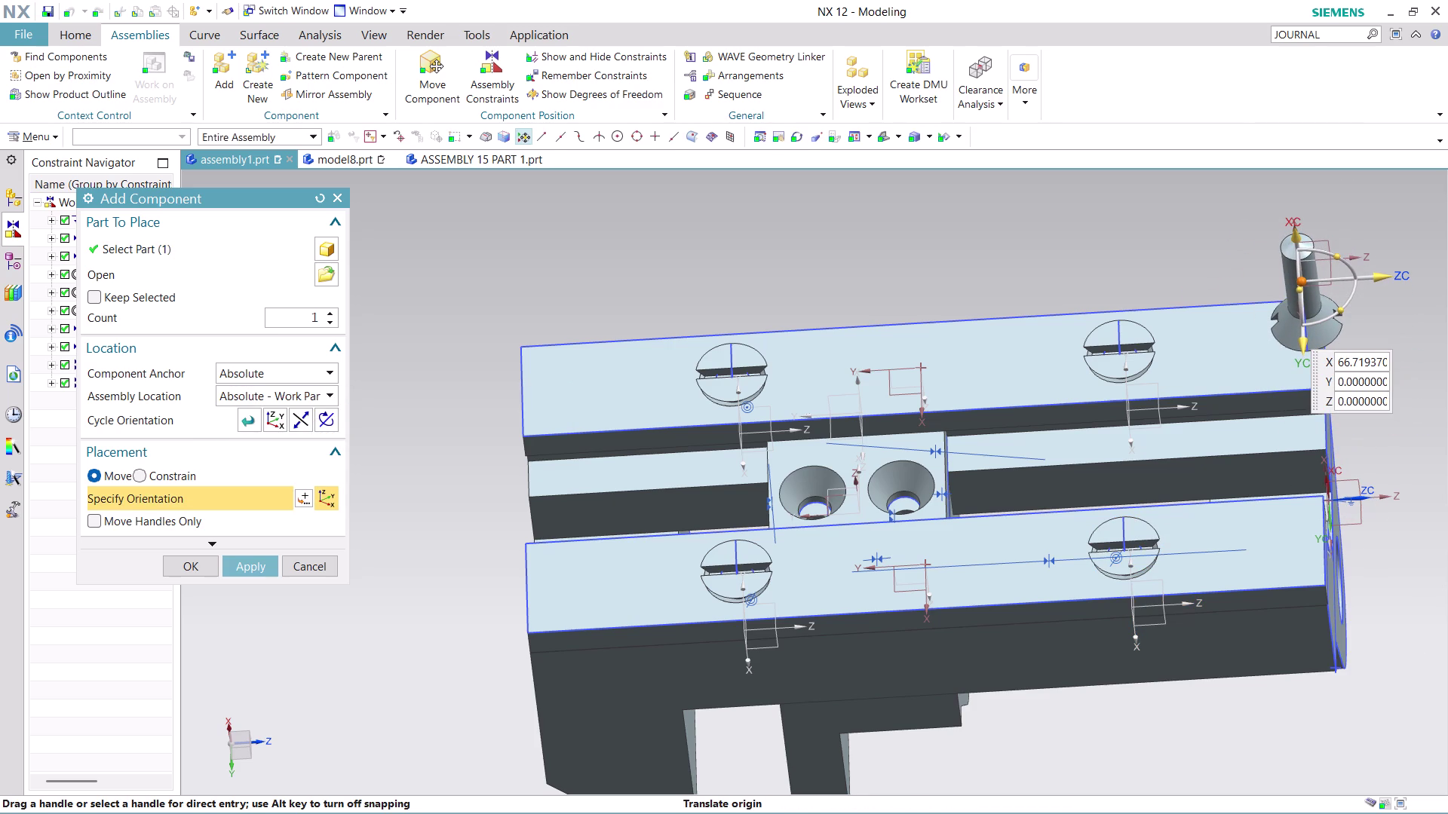
drag(1343, 255, 1265, 288)
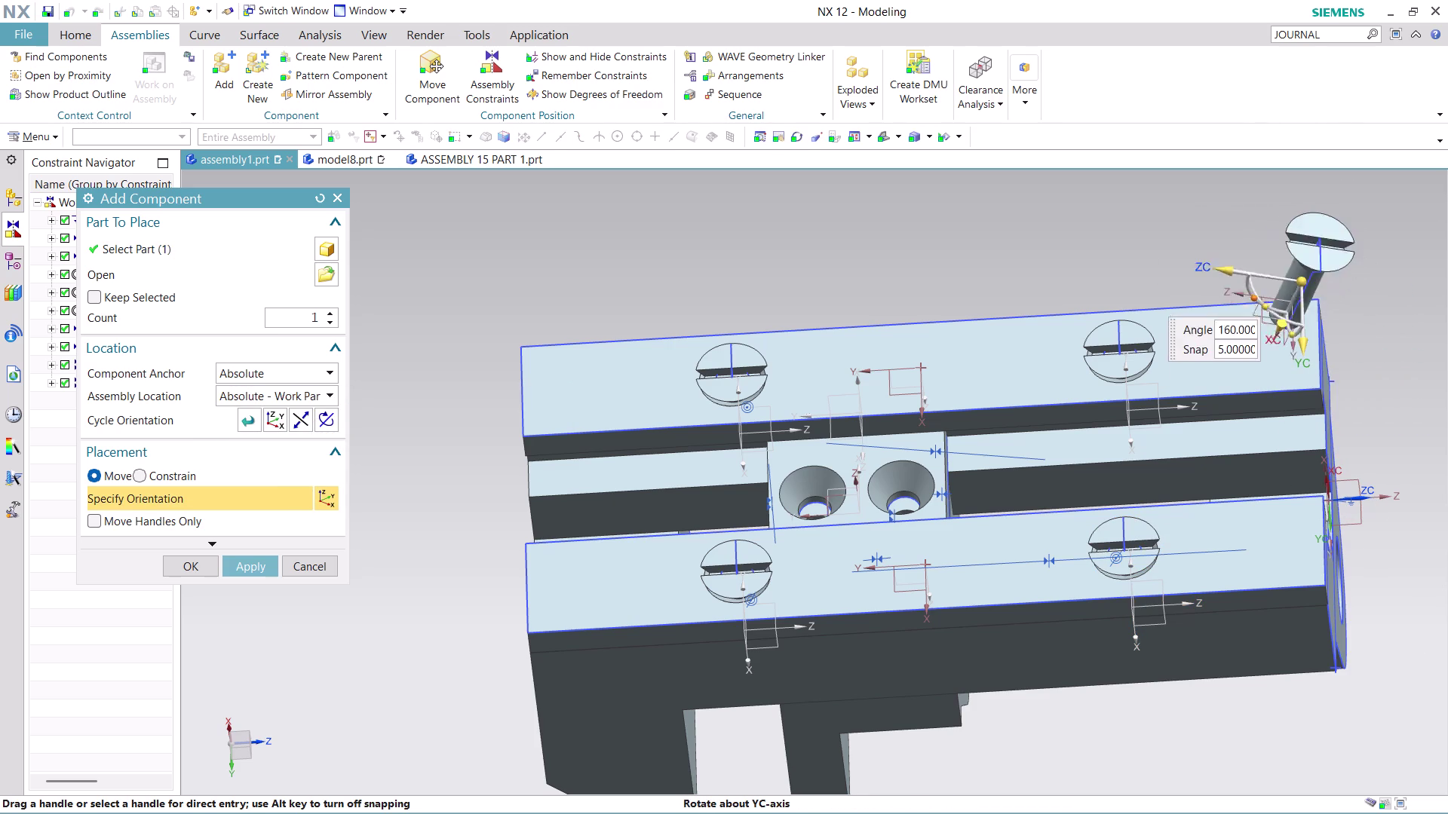
drag(1265, 288, 1270, 292)
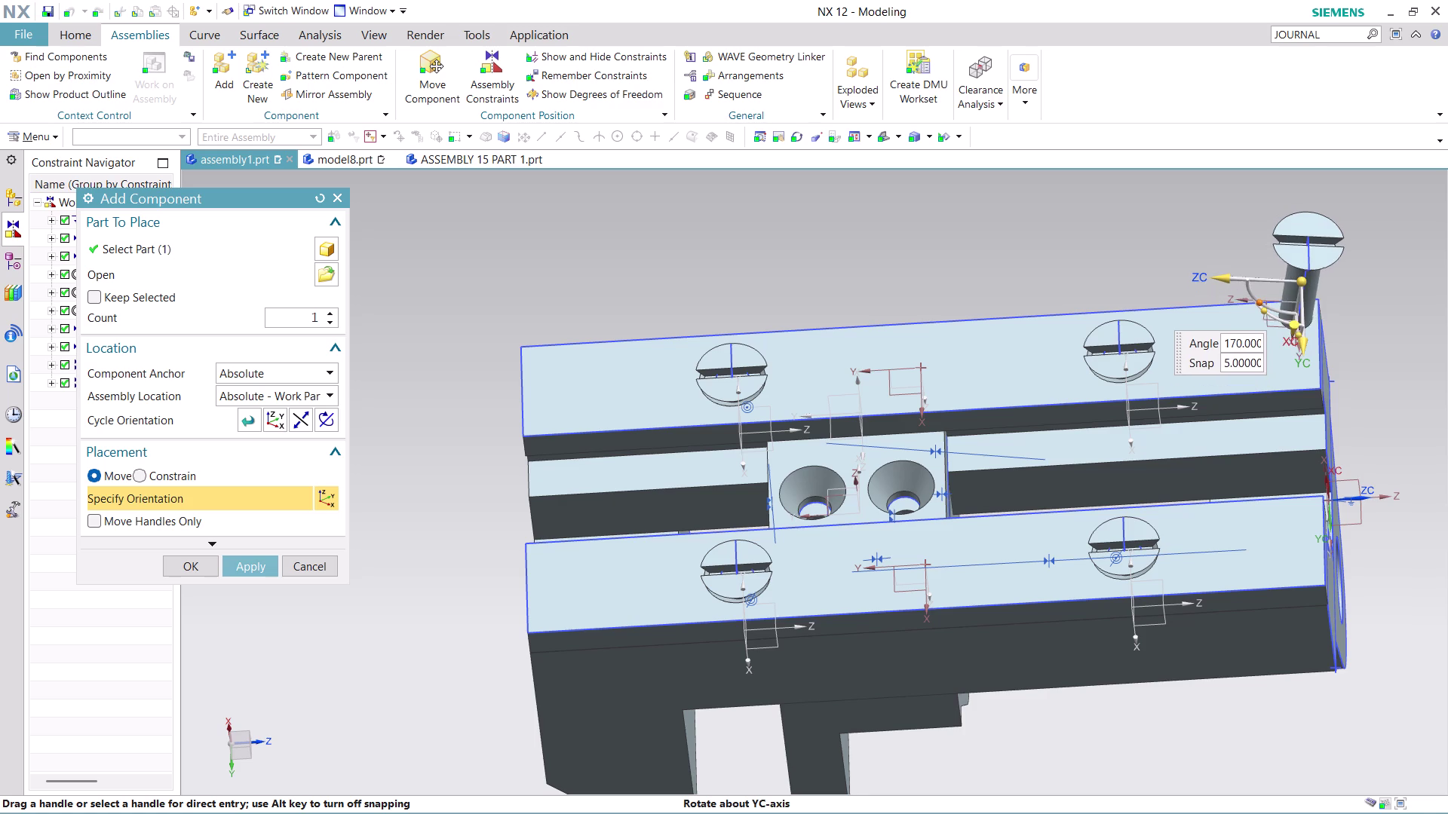
Slide the screw along ZC over the base's left part and place it.
drag(1270, 292, 1274, 297)
drag(1209, 286, 1096, 320)
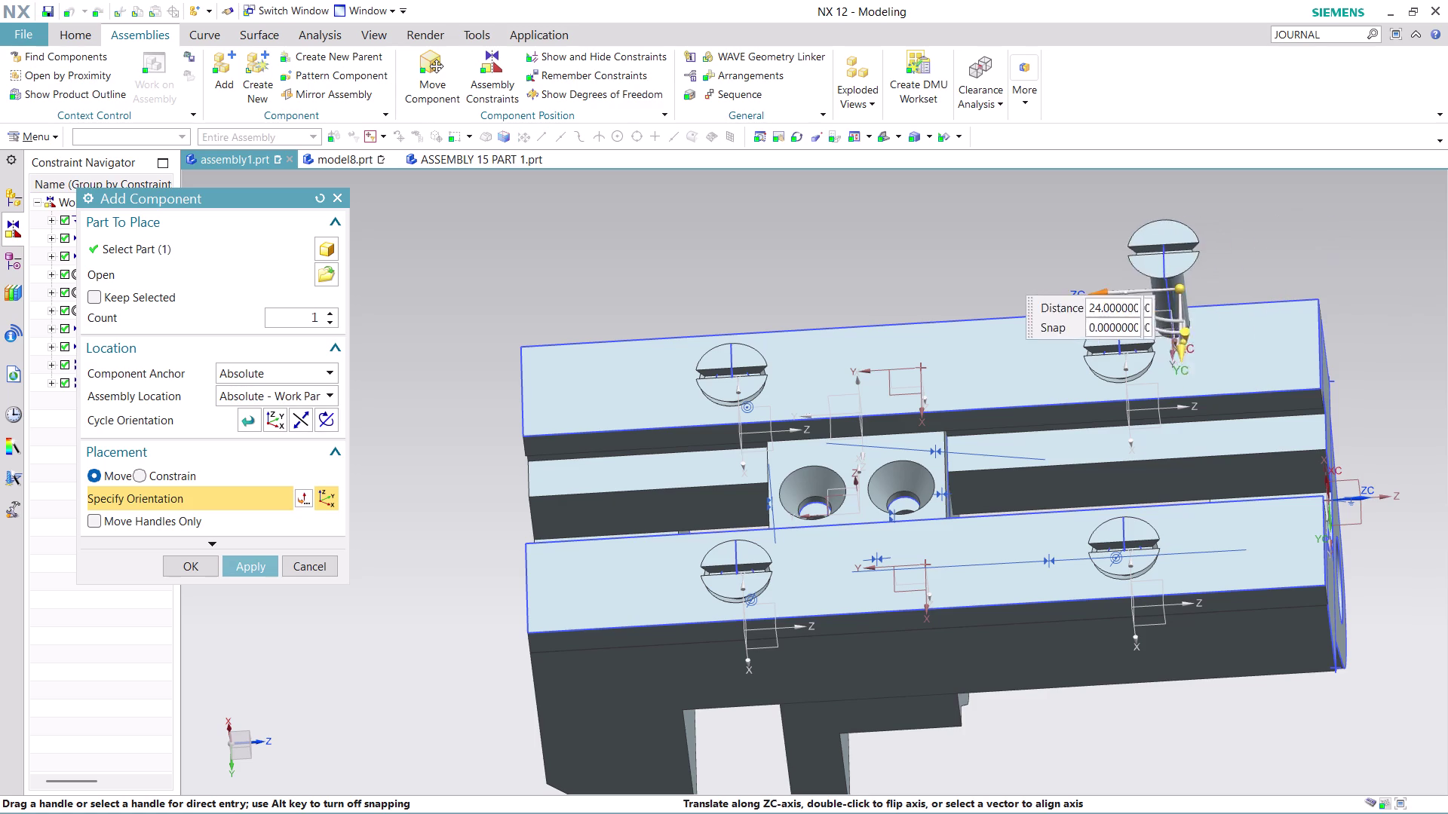
drag(1097, 320, 701, 419)
drag(763, 379, 773, 451)
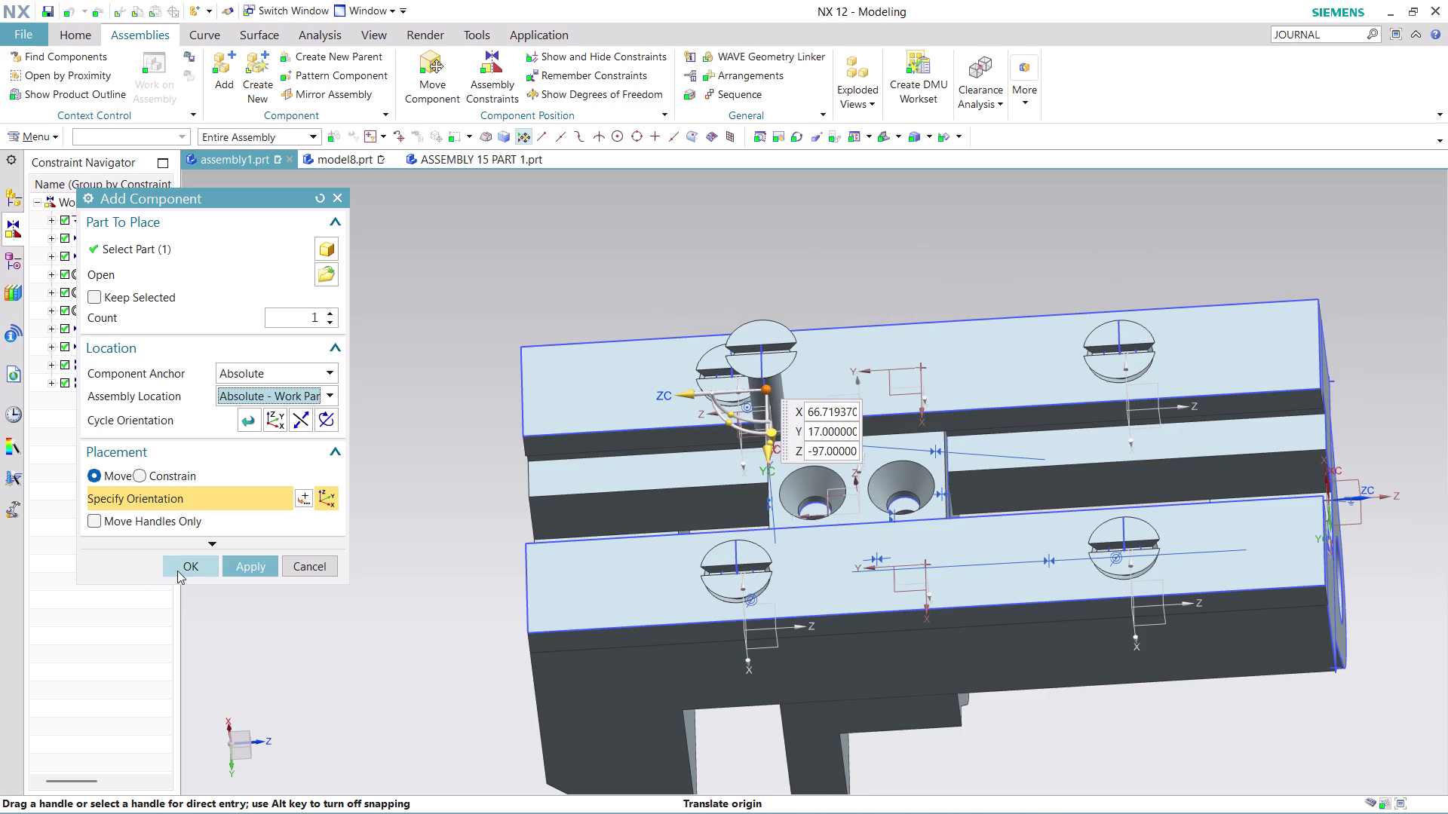
click(186, 565)
Orbit and zoom to view the screw above the base, then open Assembly Constraints.
middle_drag(874, 286, 840, 260)
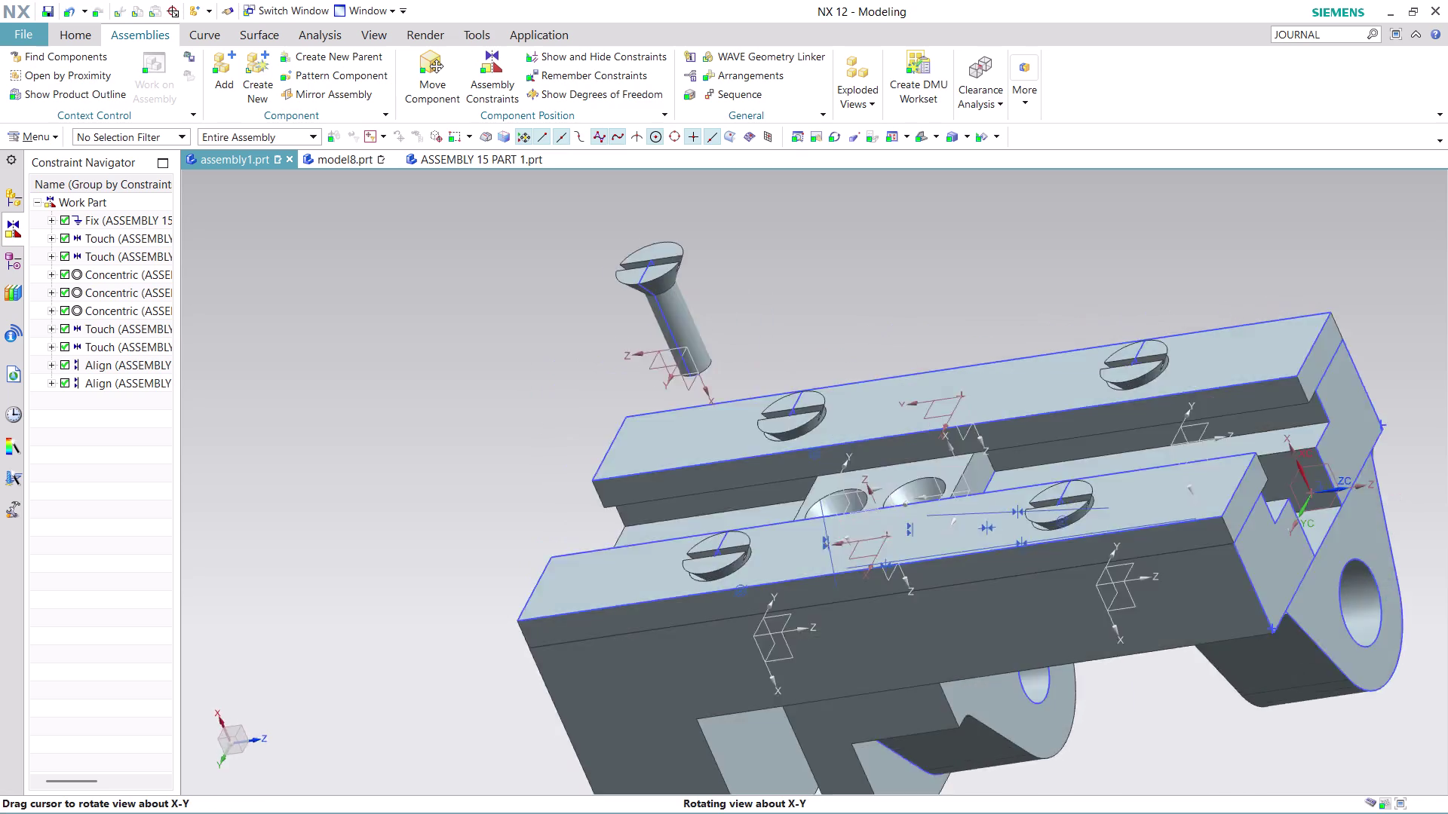
middle_drag(840, 261, 748, 377)
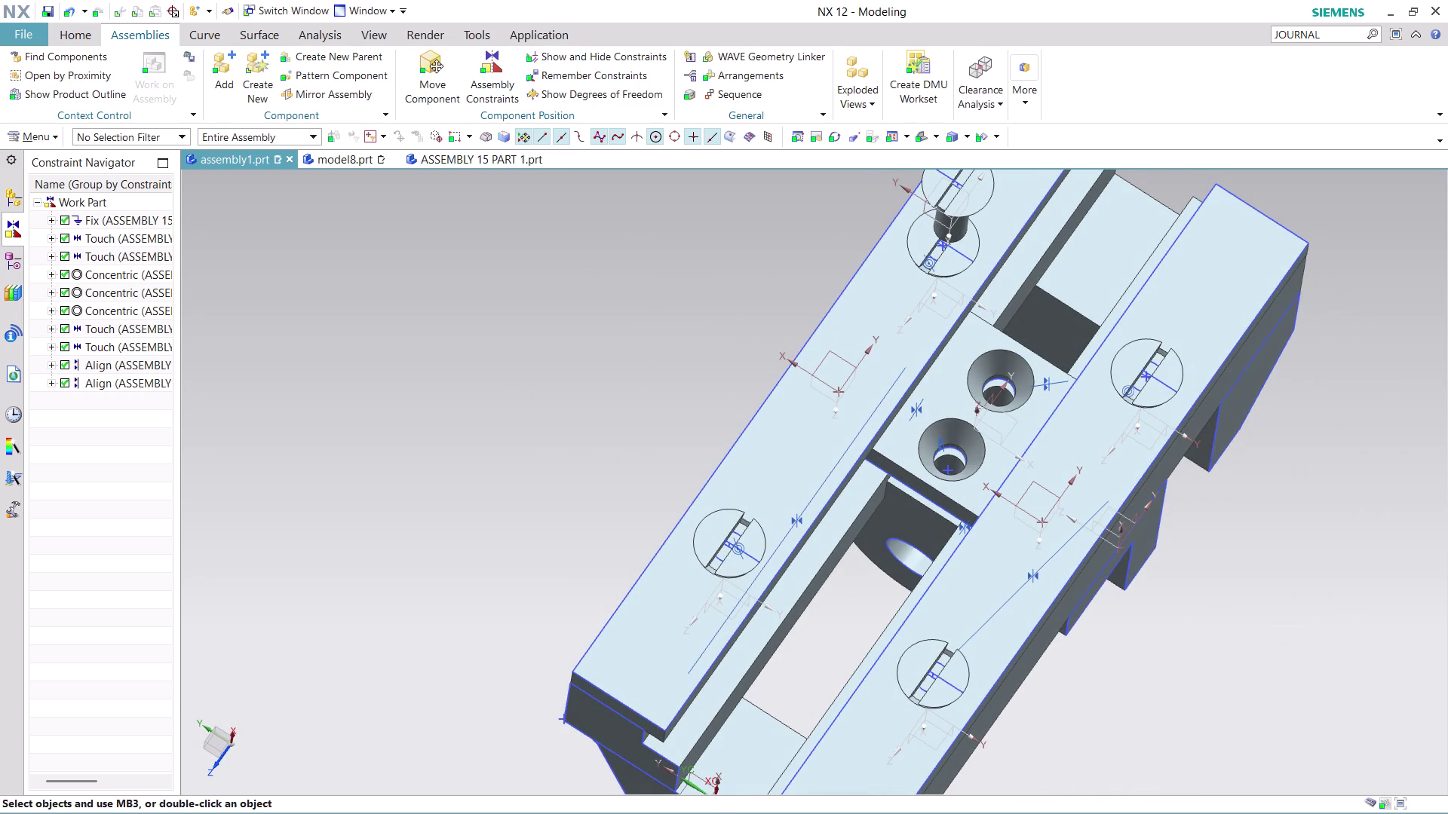
scroll(down, 3)
scroll(up, 3)
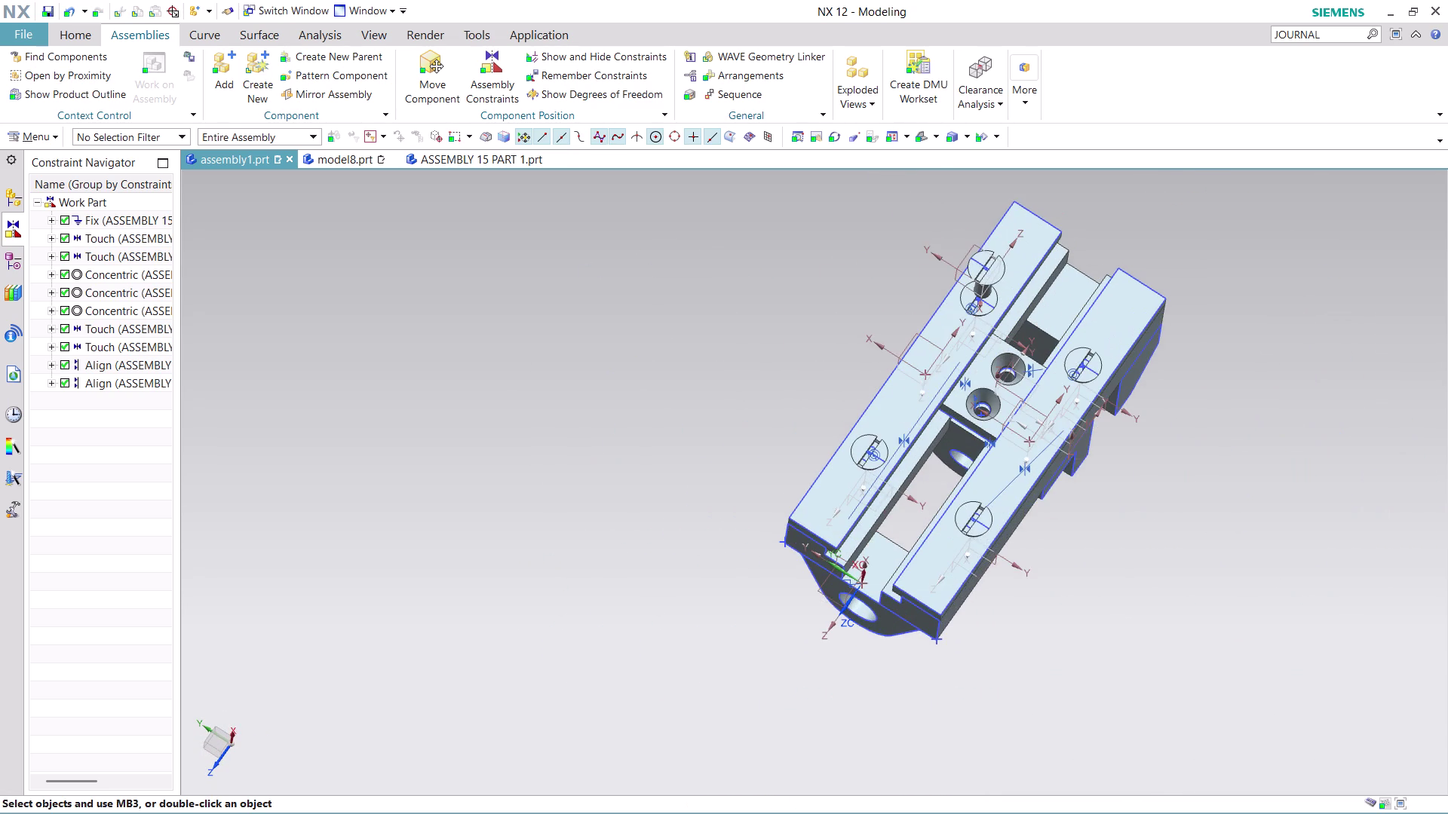
middle_drag(1088, 237, 1033, 235)
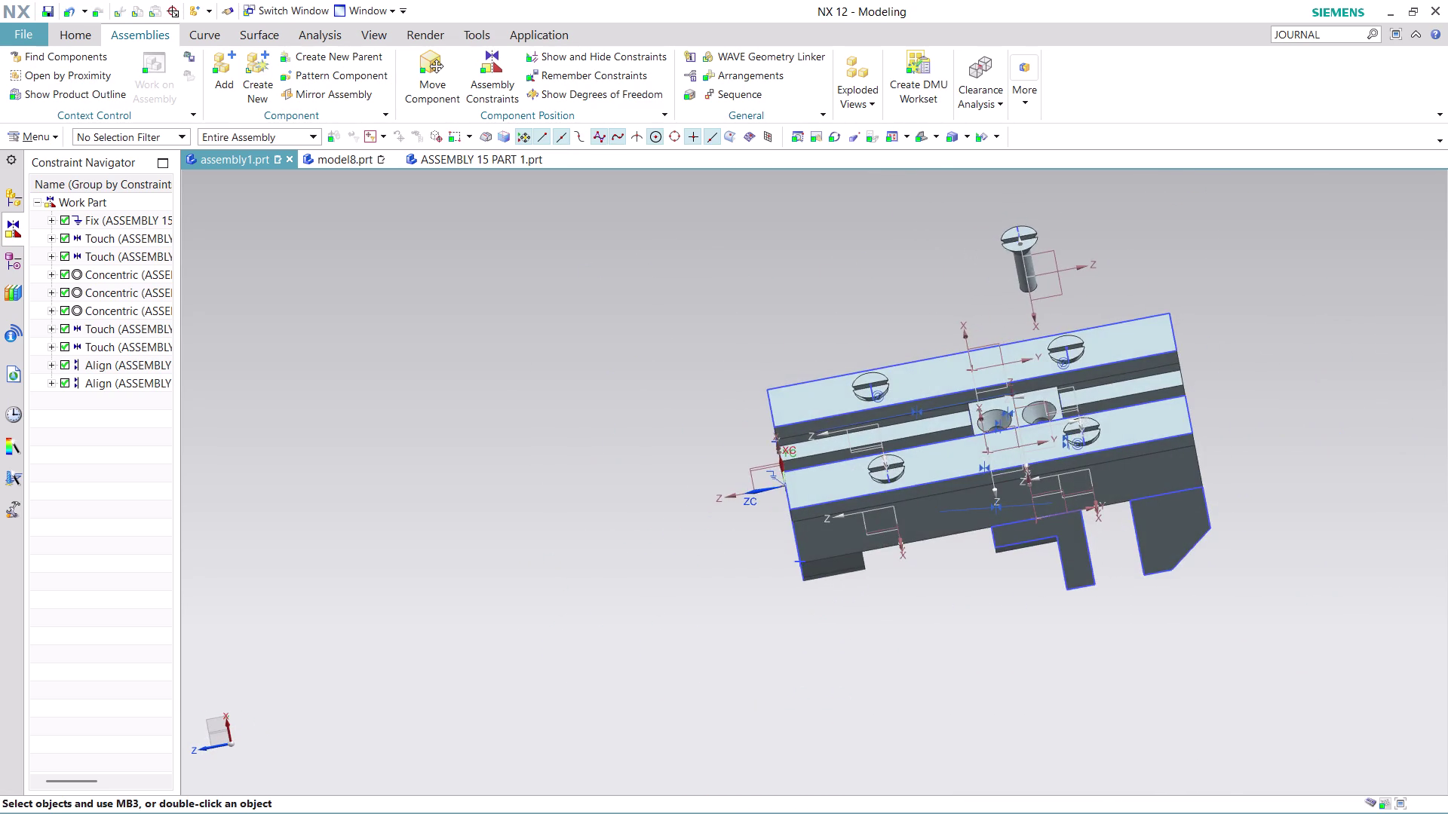
scroll(up, 3)
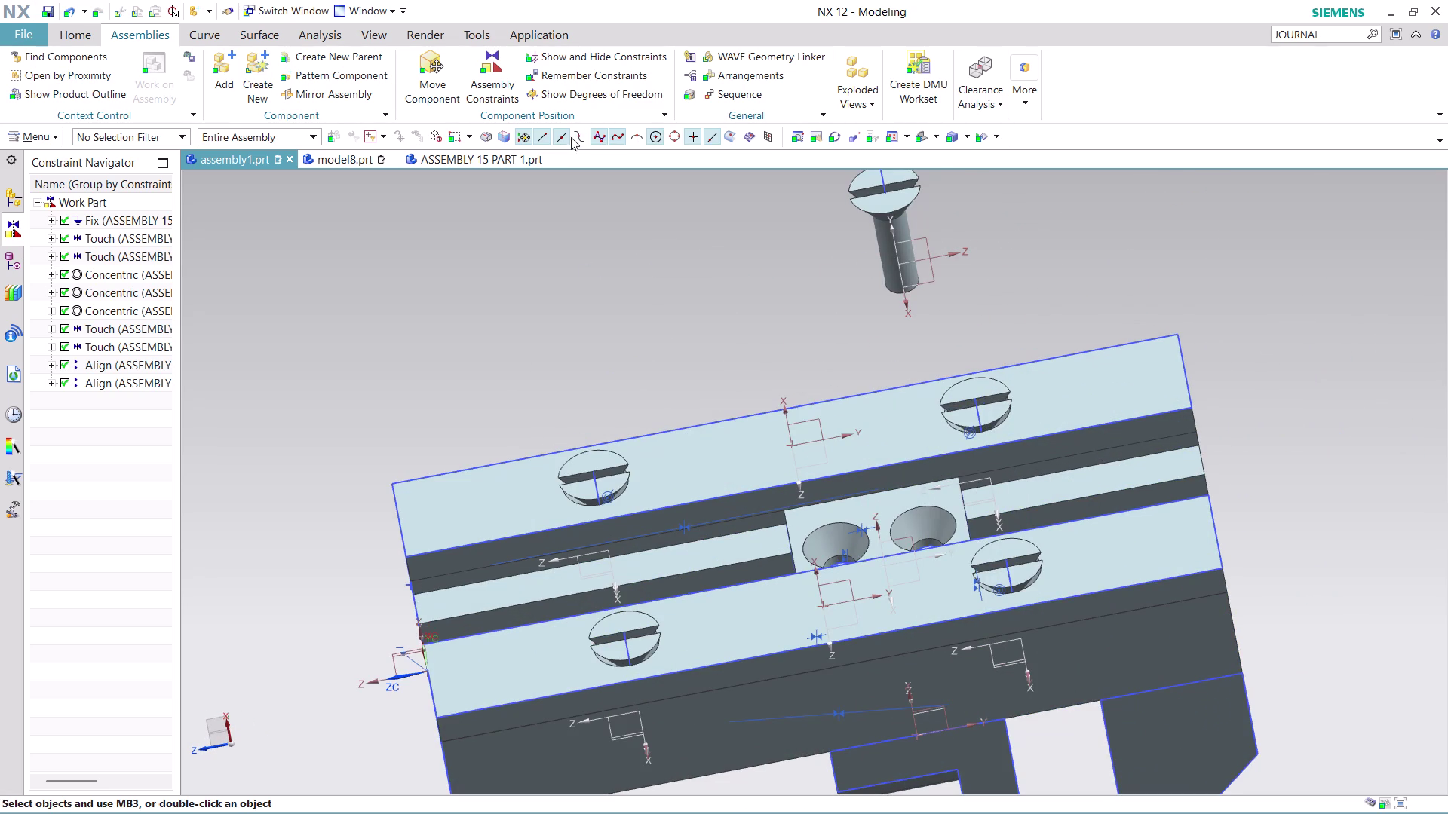
click(498, 68)
Switch to Concentric and pick the screw's circular edge as the first object.
middle_drag(580, 298, 557, 248)
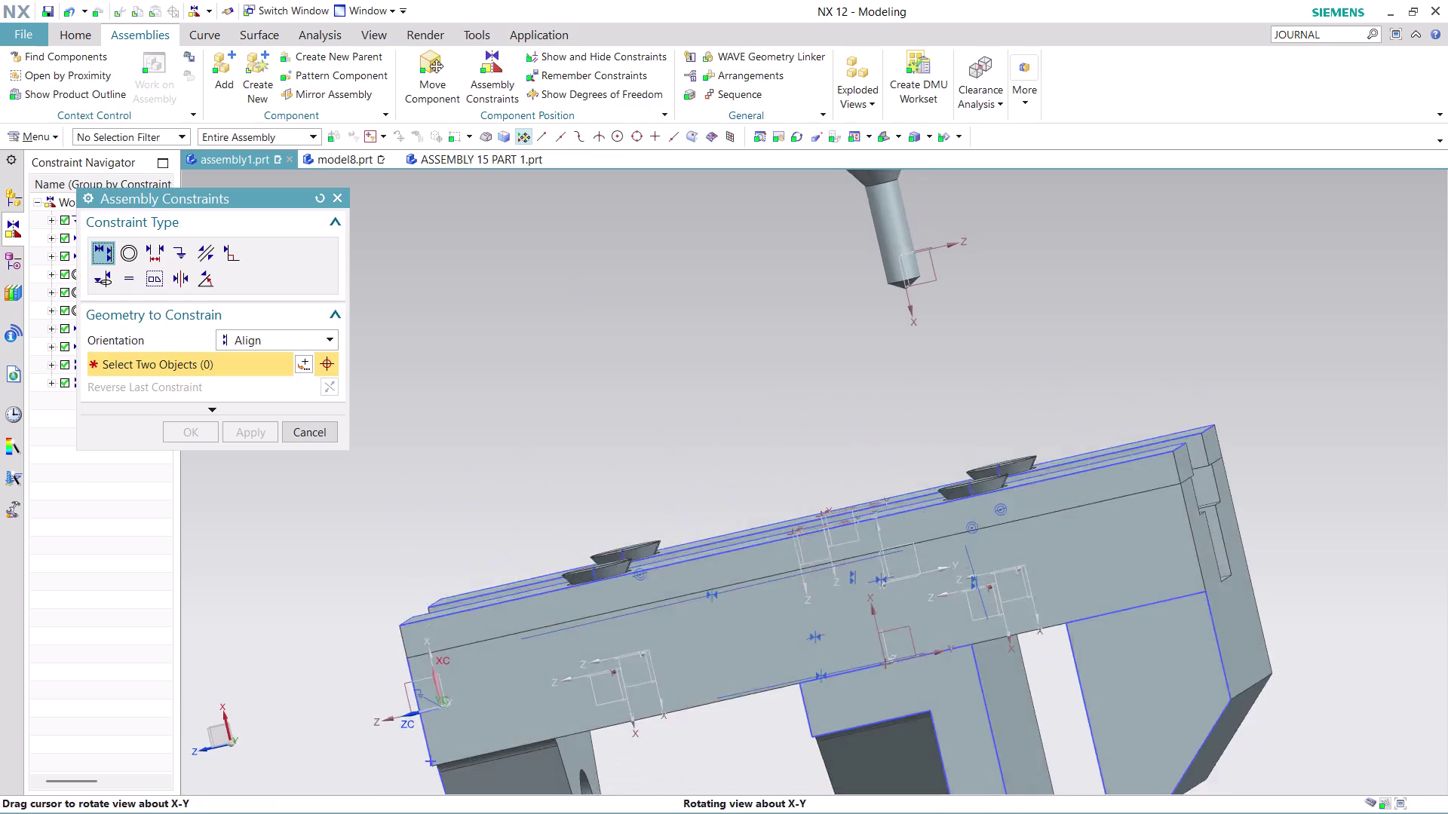
middle_drag(557, 248, 545, 234)
click(131, 247)
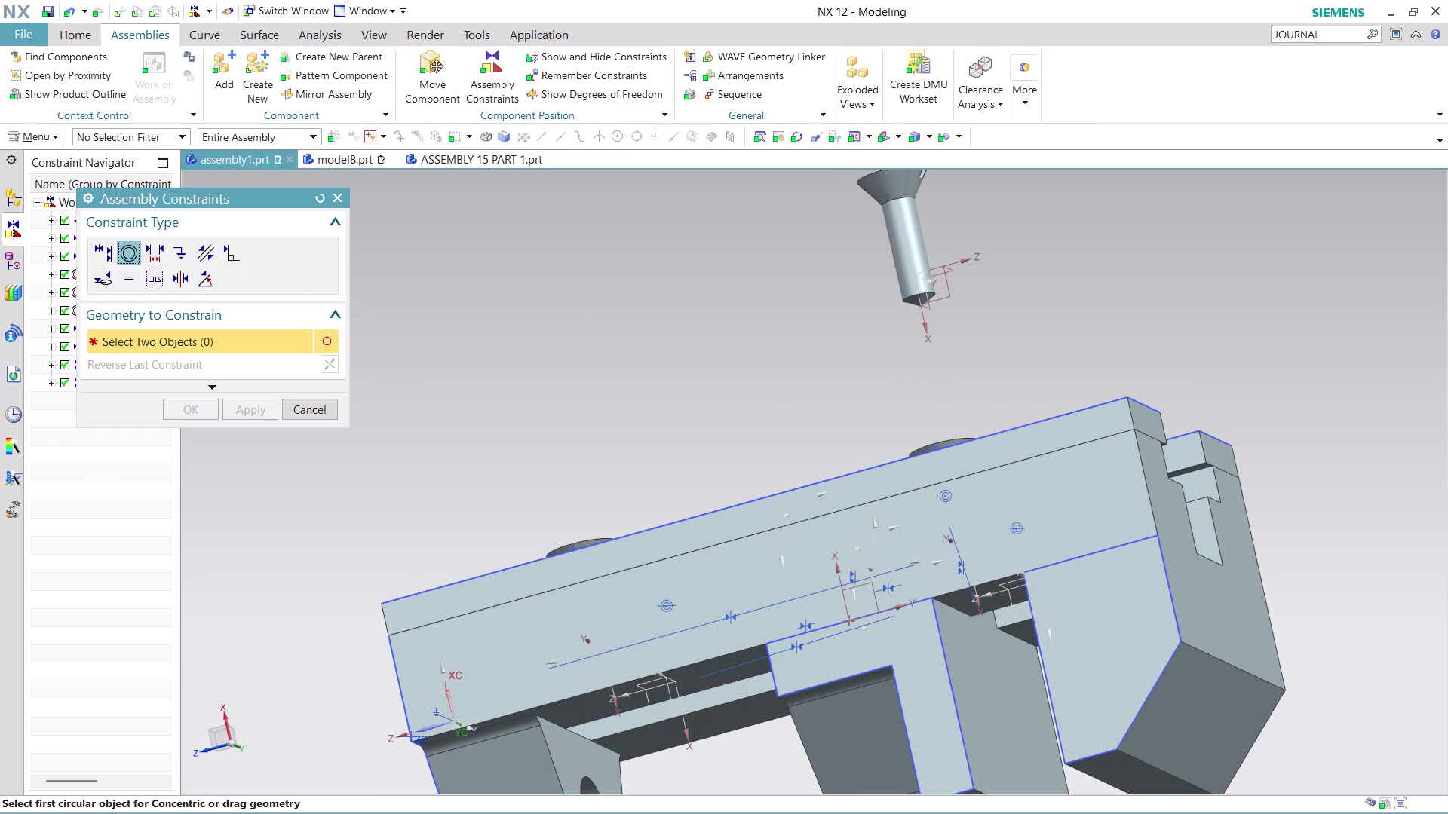
scroll(up, 3)
scroll(down, 3)
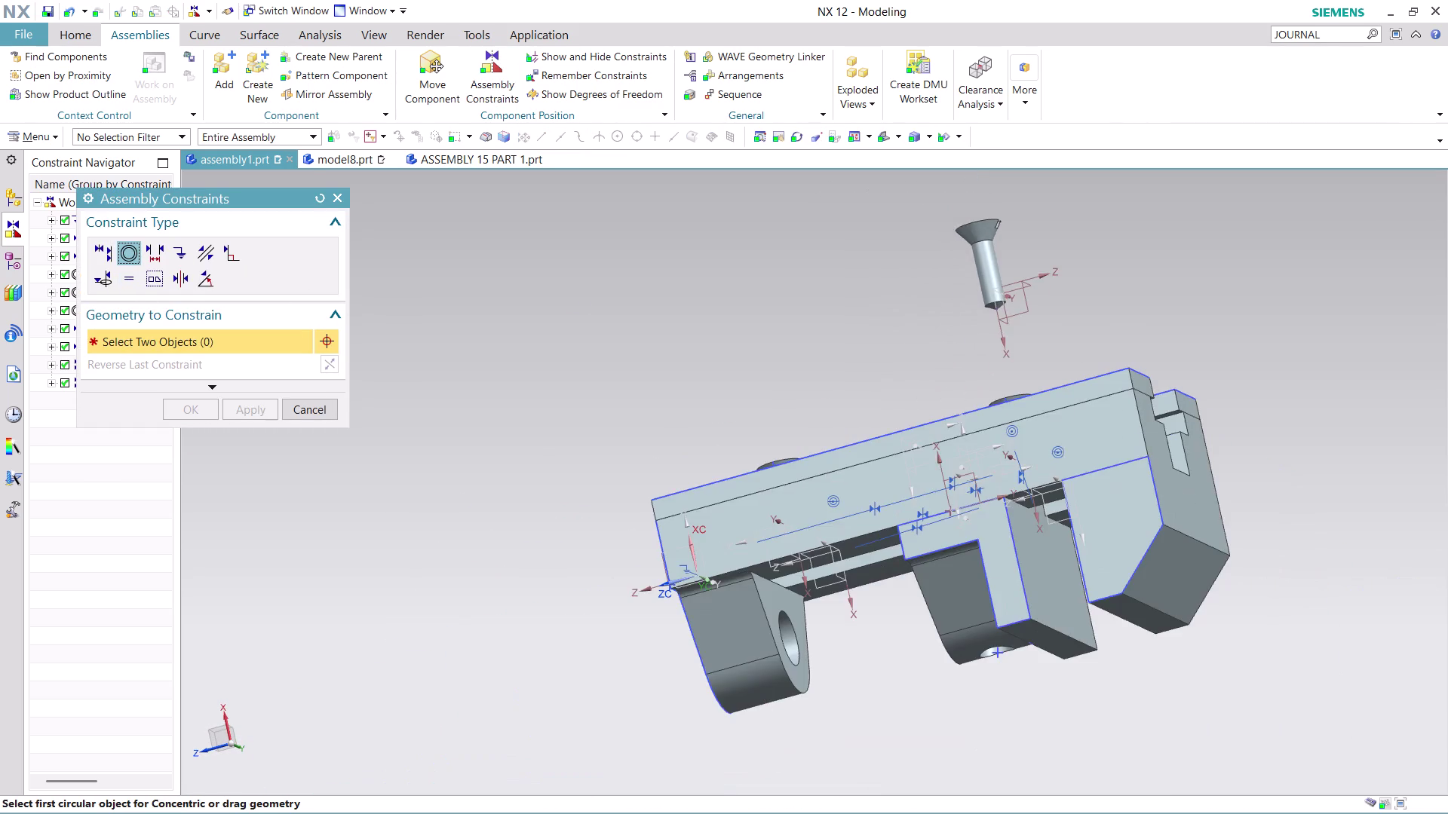
scroll(down, 3)
middle_drag(1163, 263, 953, 293)
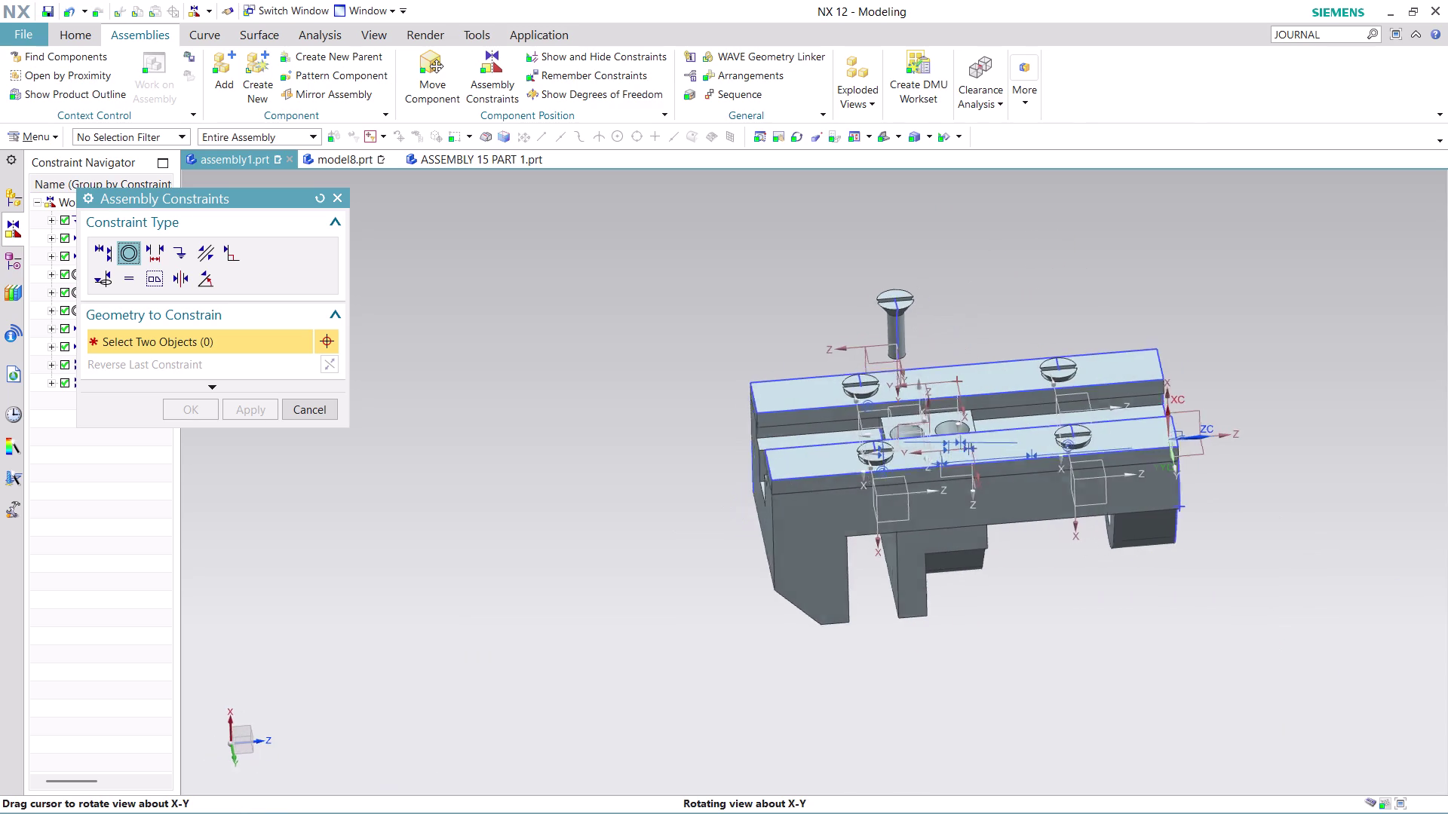
middle_drag(953, 292, 950, 294)
scroll(up, 3)
middle_drag(902, 265, 886, 239)
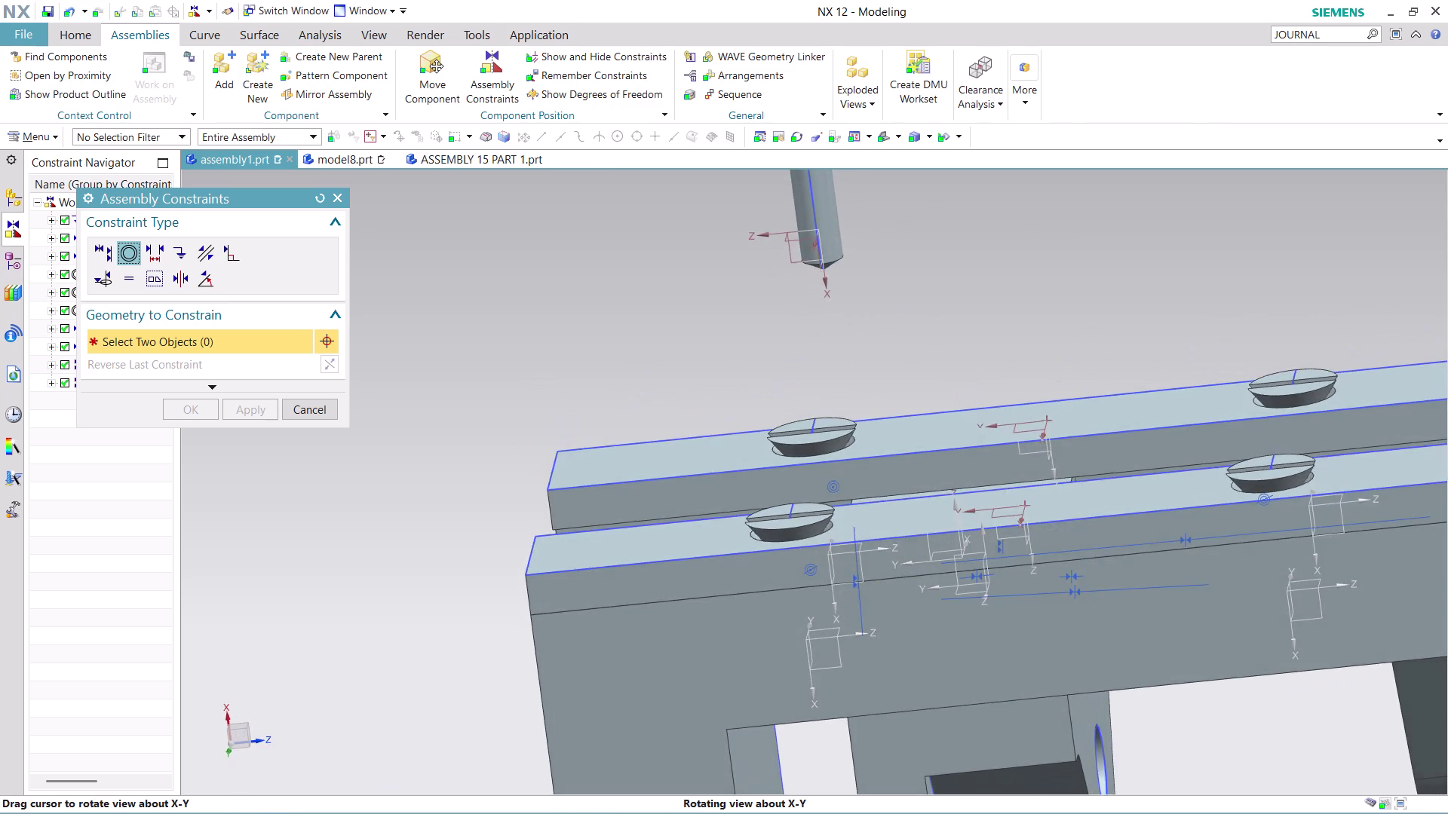
middle_drag(886, 240, 891, 251)
scroll(down, 3)
scroll(up, 3)
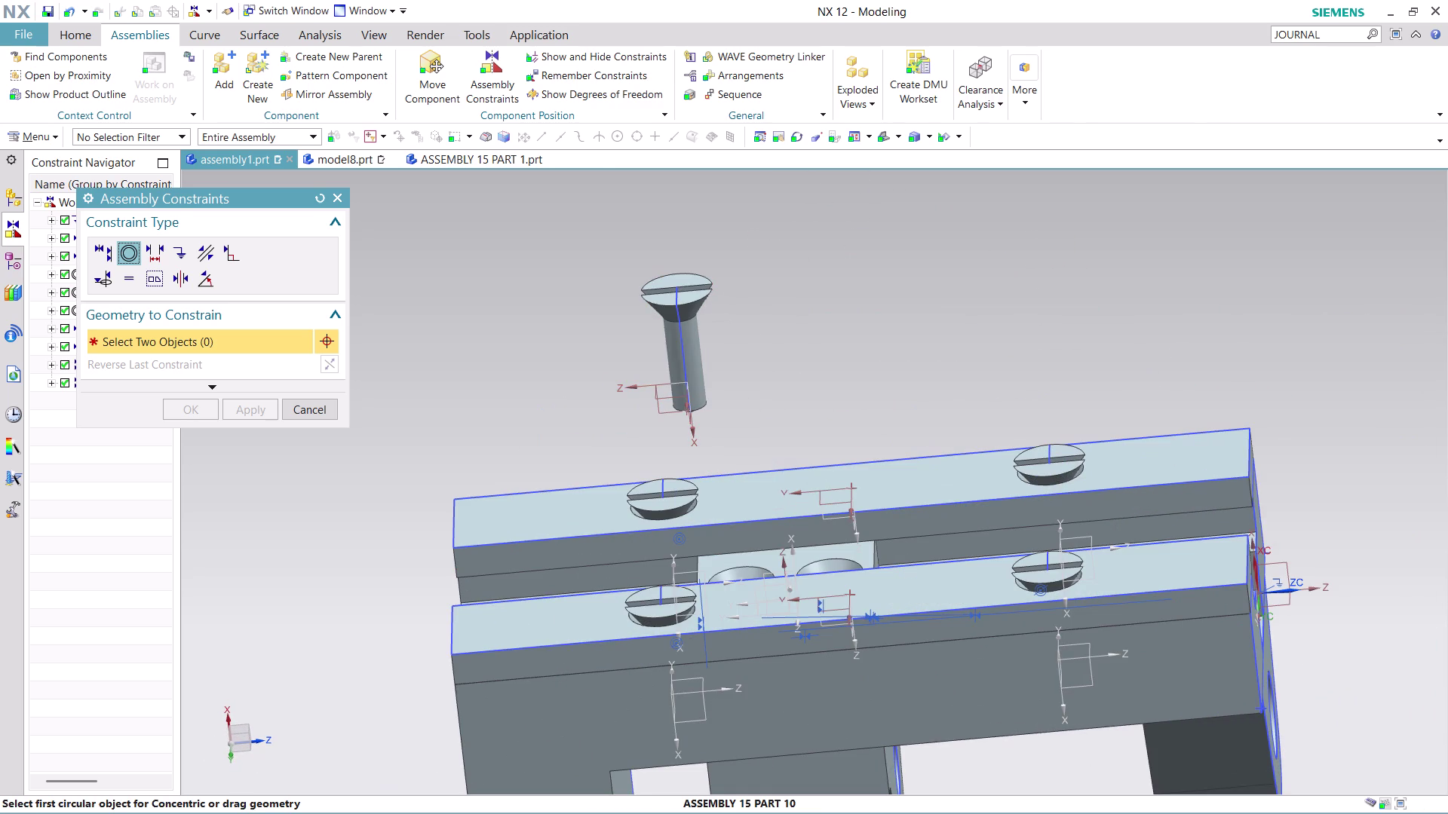
middle_drag(722, 305, 725, 271)
click(692, 241)
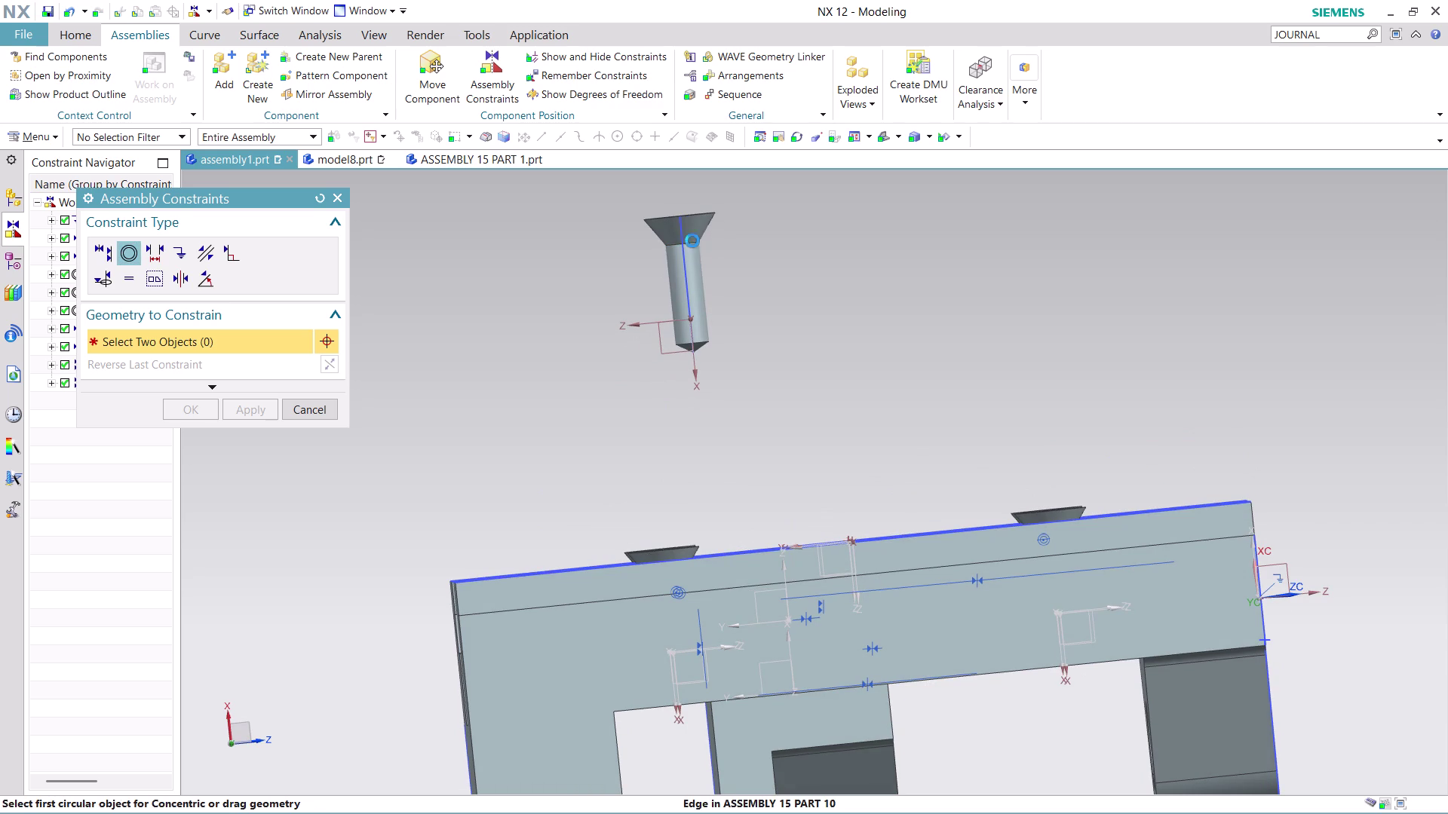
Pick the left countersunk hole edge, orbit to check the screw, and apply.
middle_drag(782, 278, 810, 405)
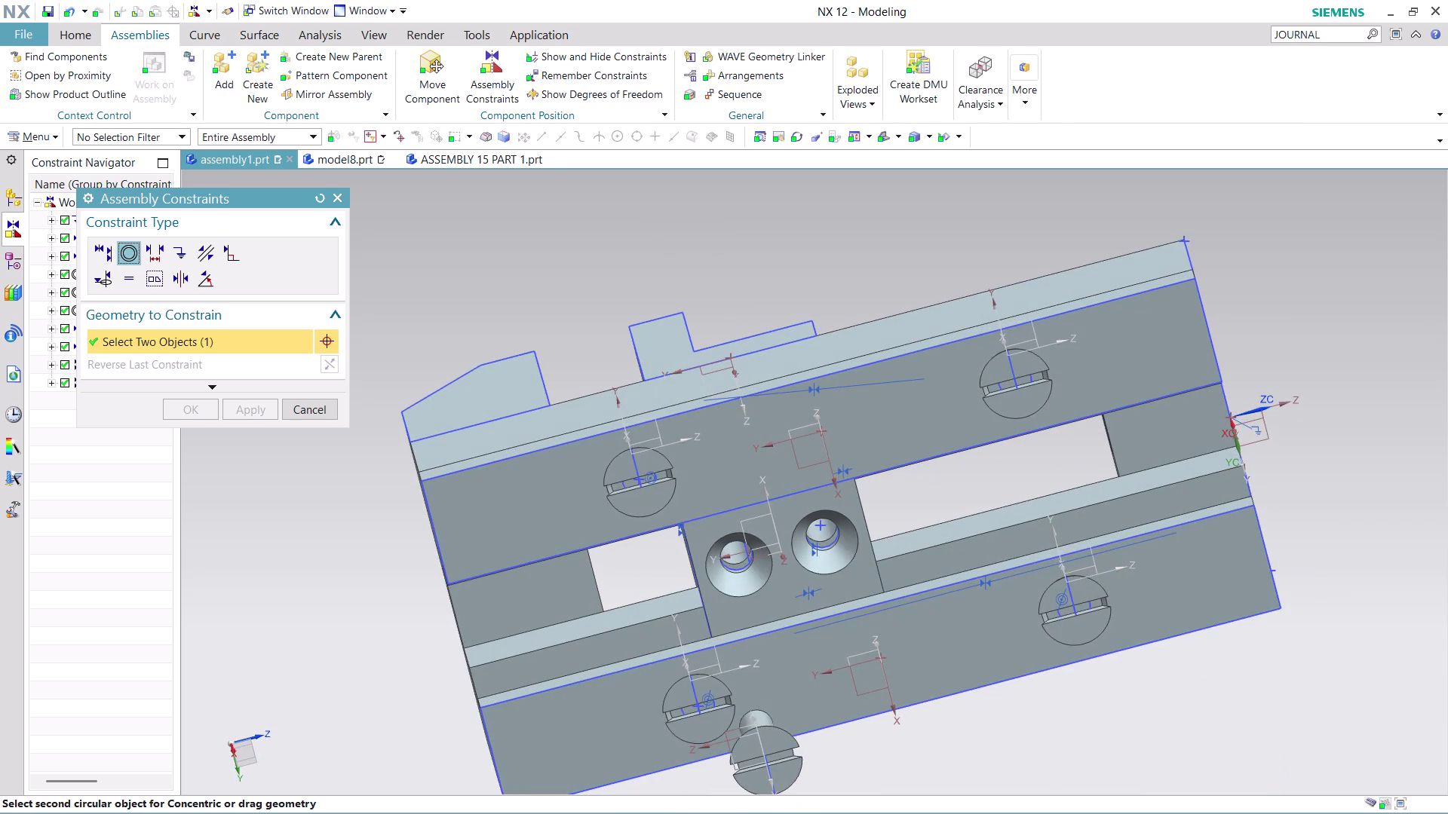
scroll(down, 3)
scroll(up, 3)
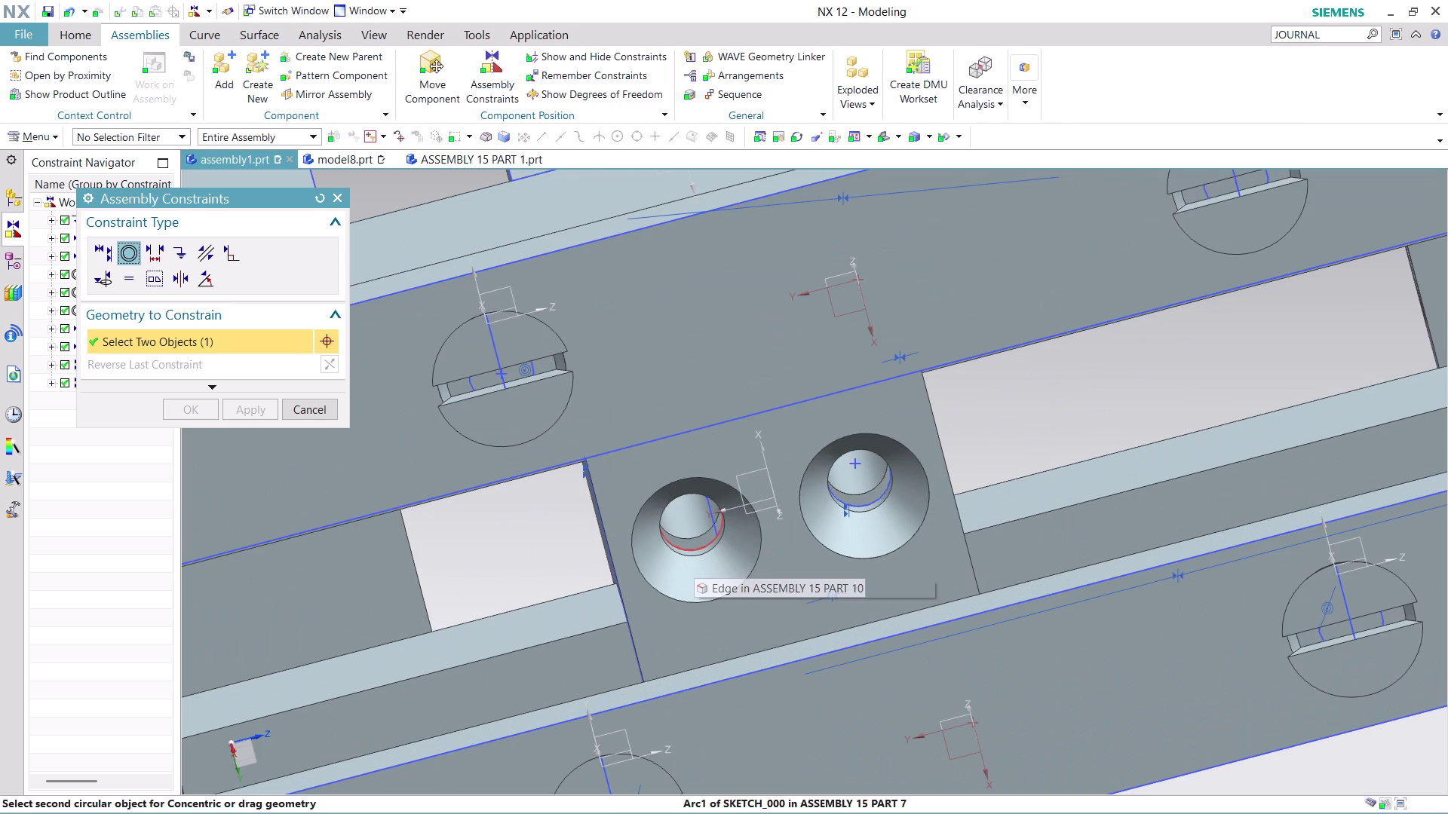
click(674, 551)
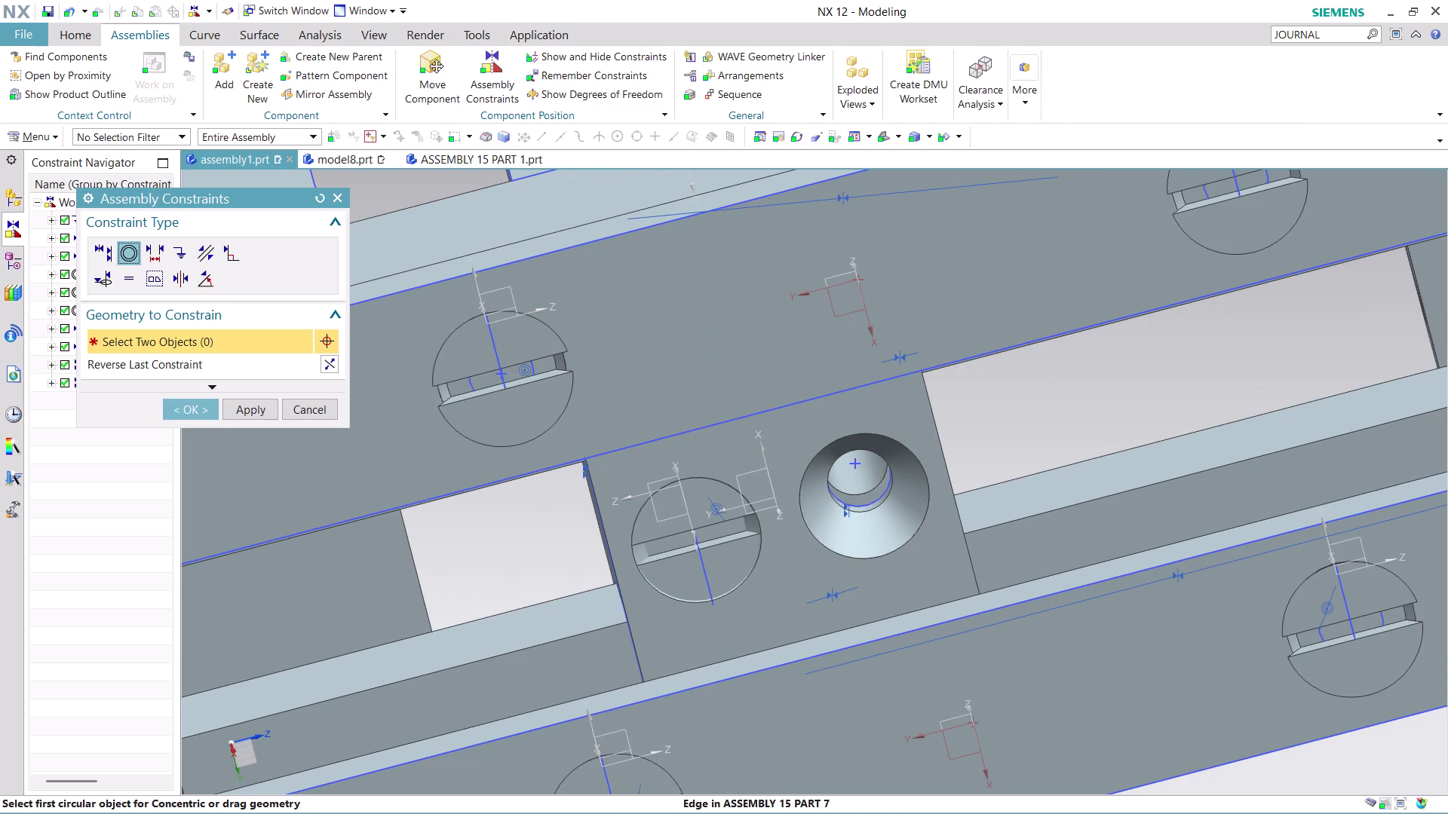
middle_drag(991, 408, 1063, 300)
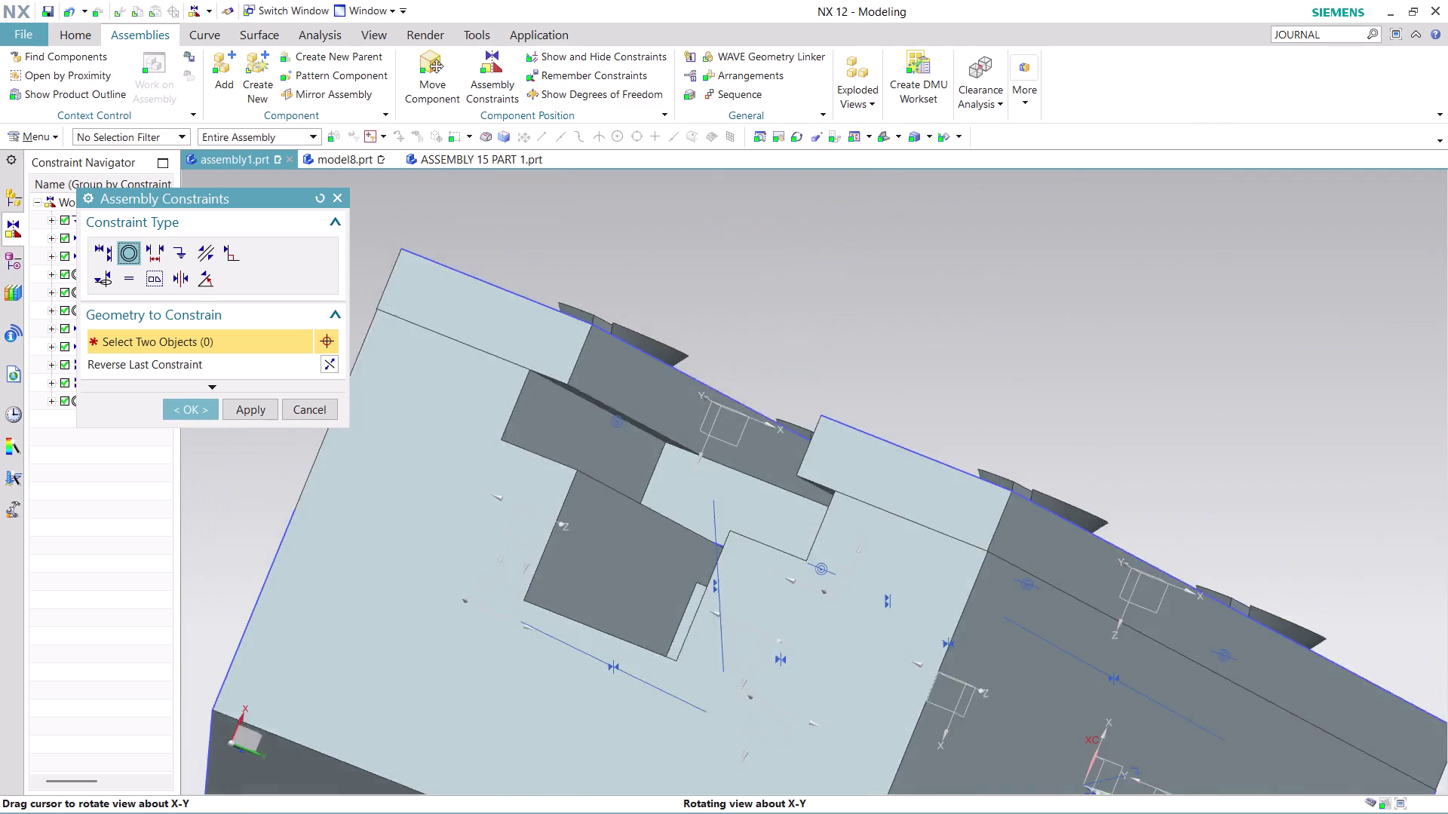
middle_drag(1063, 300, 1009, 298)
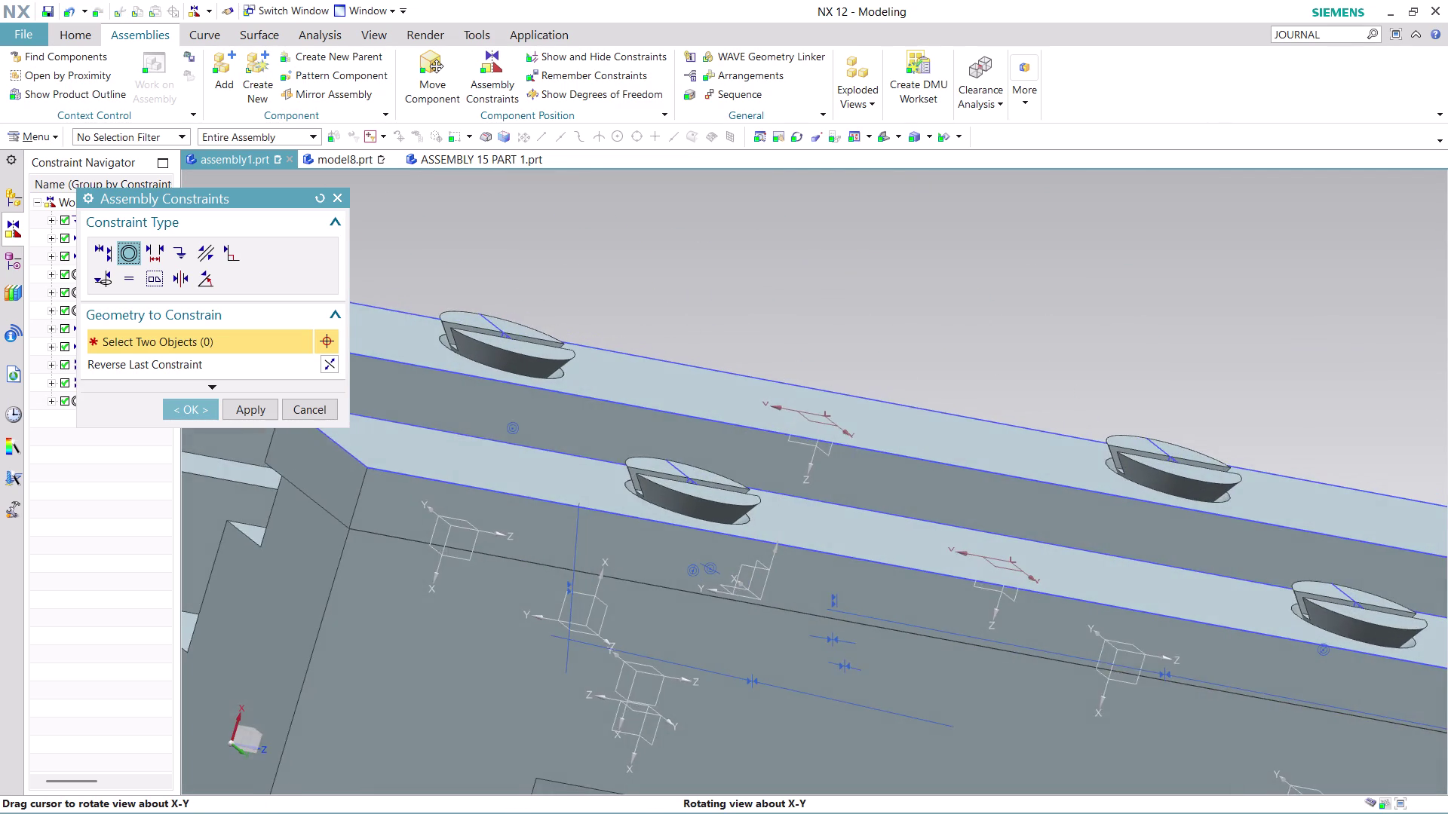
middle_drag(1009, 298, 1009, 297)
scroll(down, 3)
scroll(up, 3)
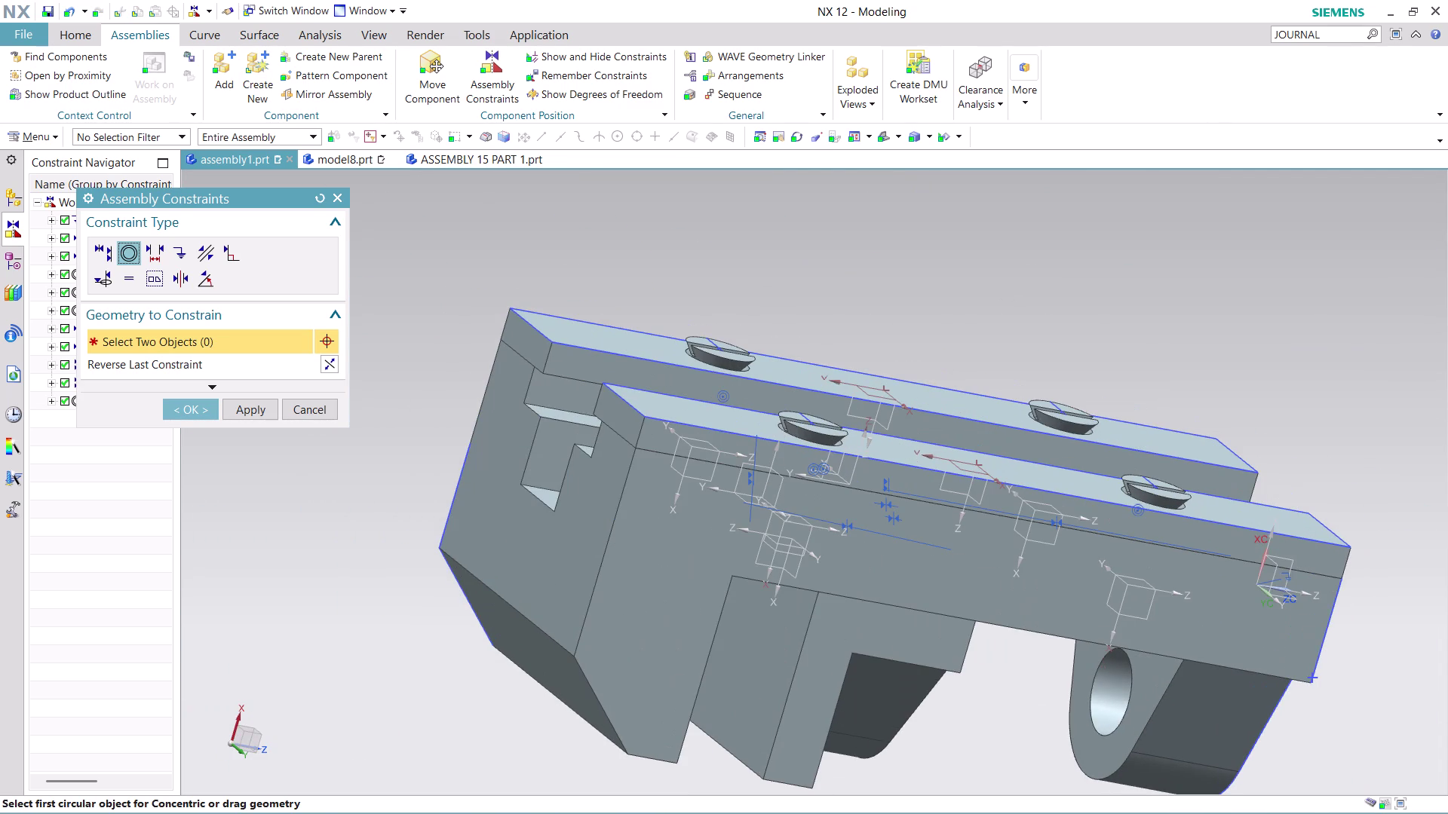
click(196, 403)
scroll(down, 3)
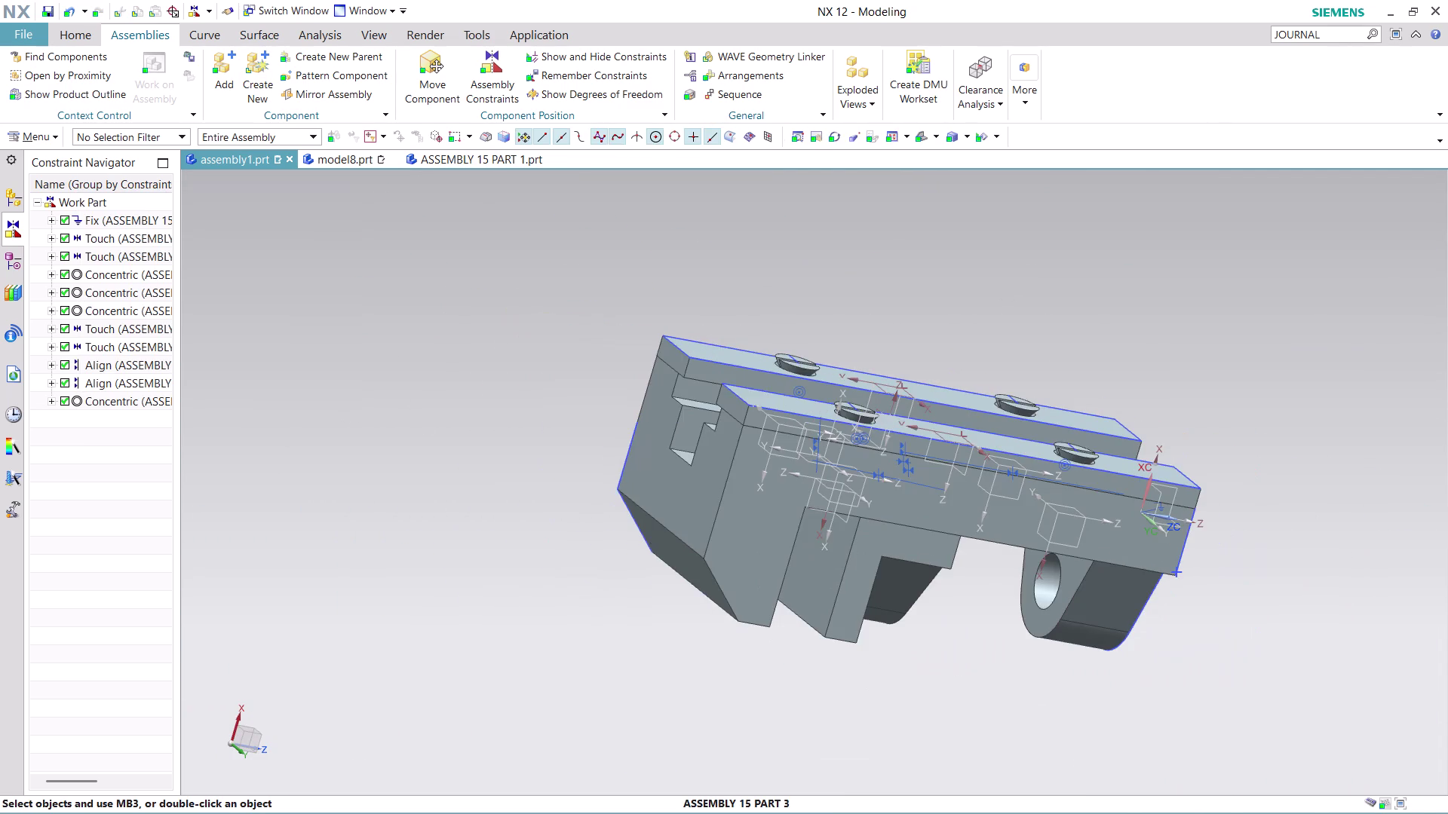
Orbit to look down on the supports and inspect a Concentric constraint's menu.
scroll(down, 3)
middle_drag(1144, 329, 1105, 393)
scroll(up, 3)
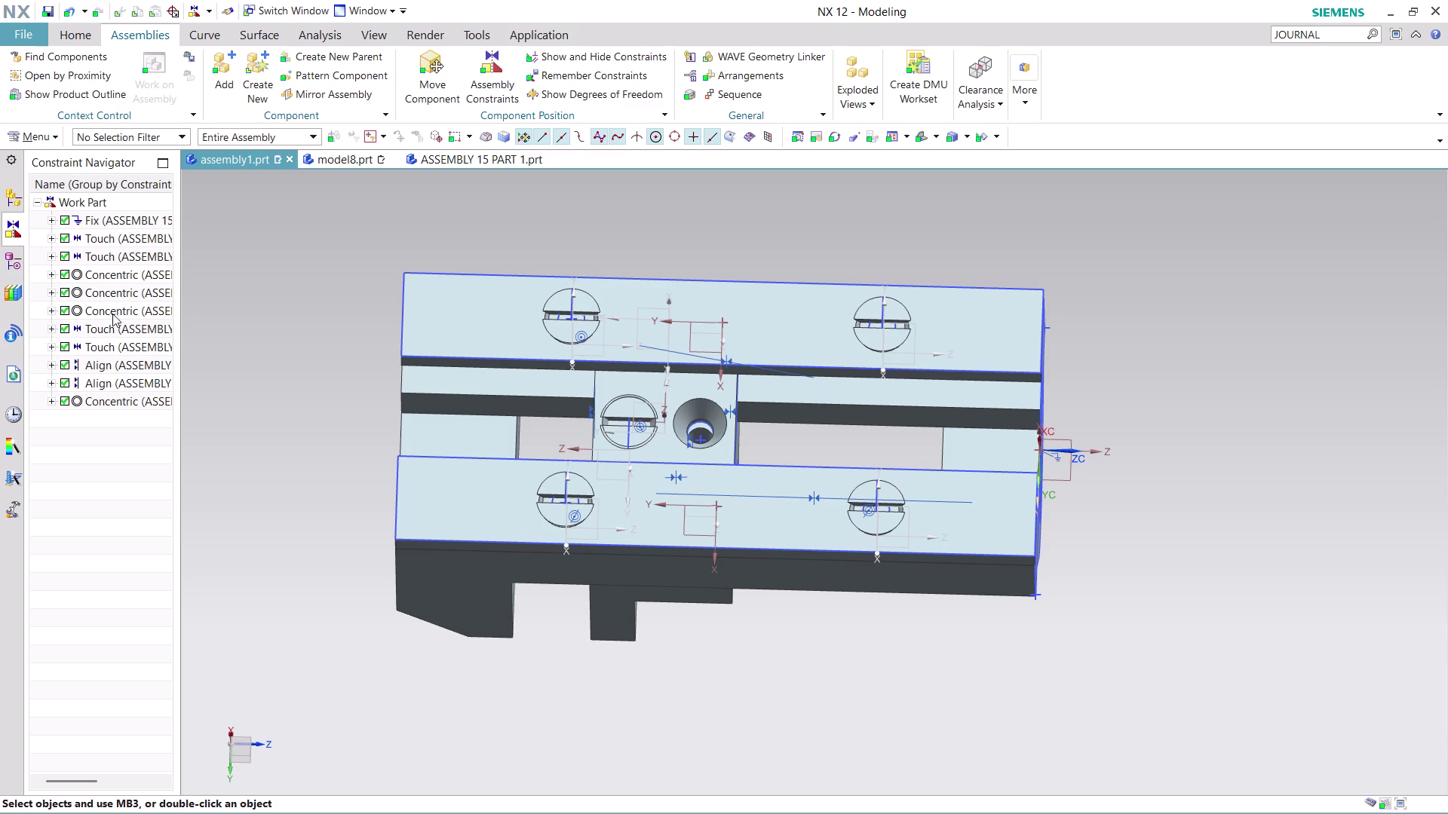
click(102, 275)
right_click(103, 276)
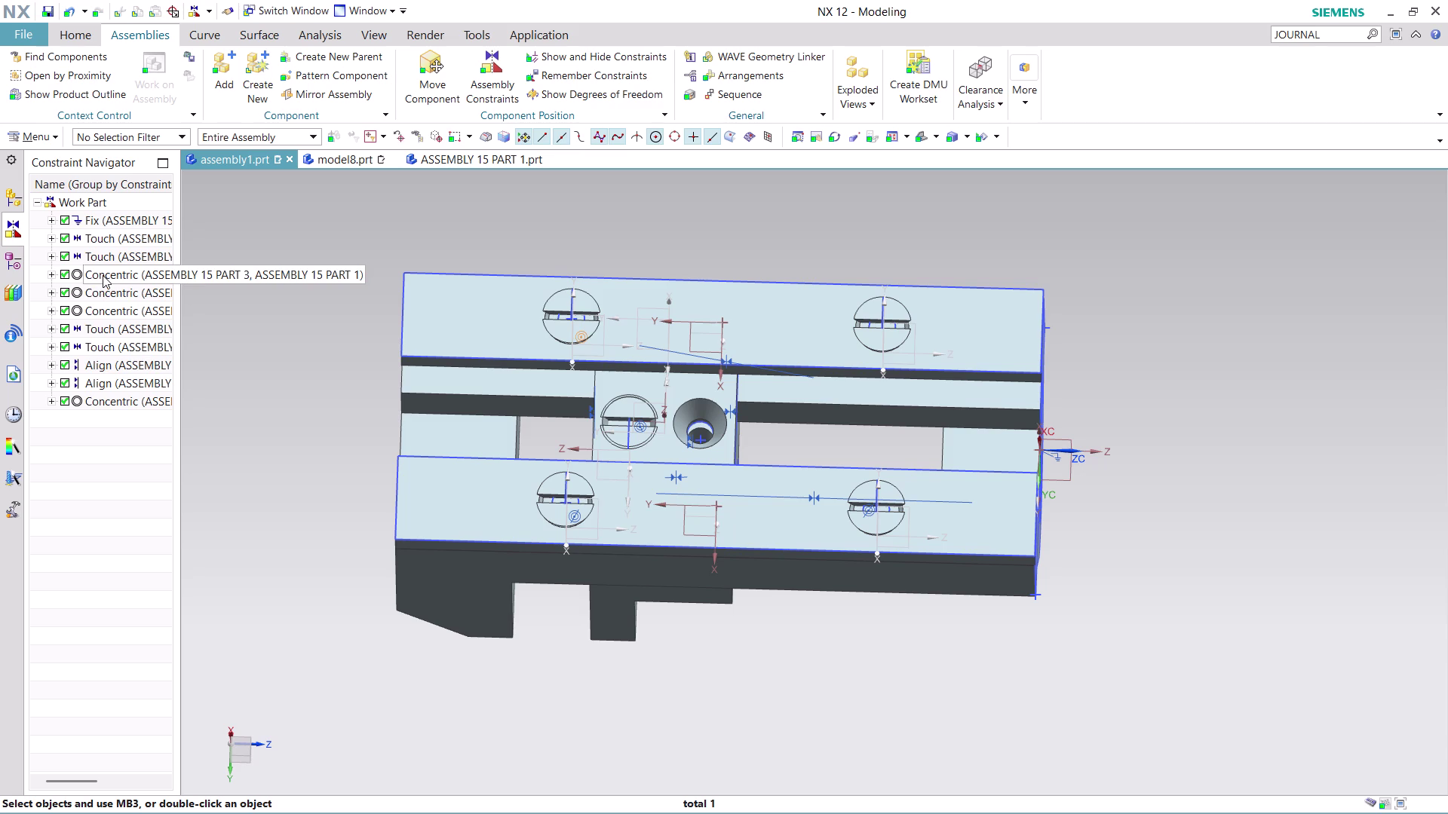
click(152, 399)
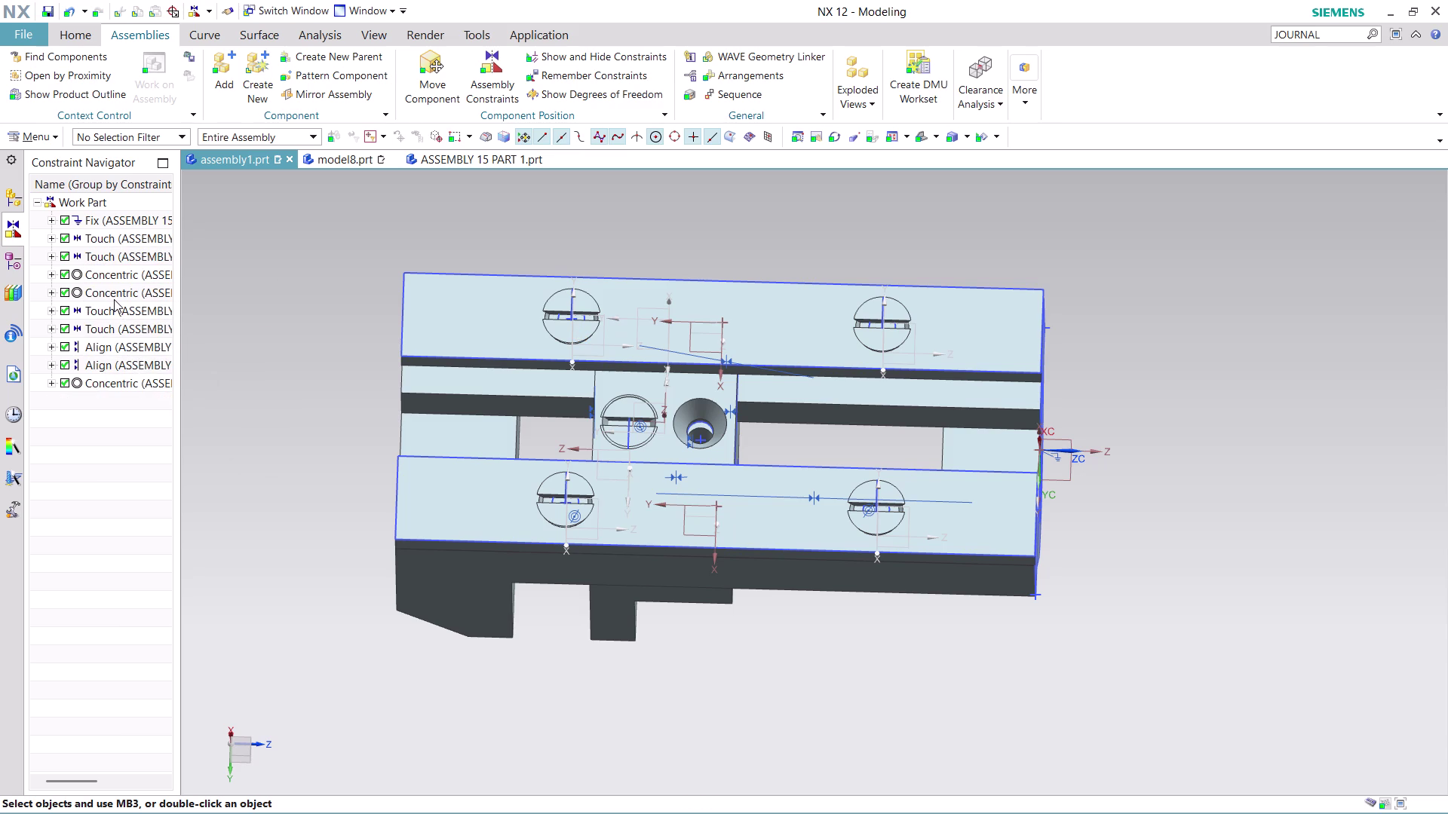
Delete the top-left screw from the support bar.
right_click(568, 317)
click(626, 621)
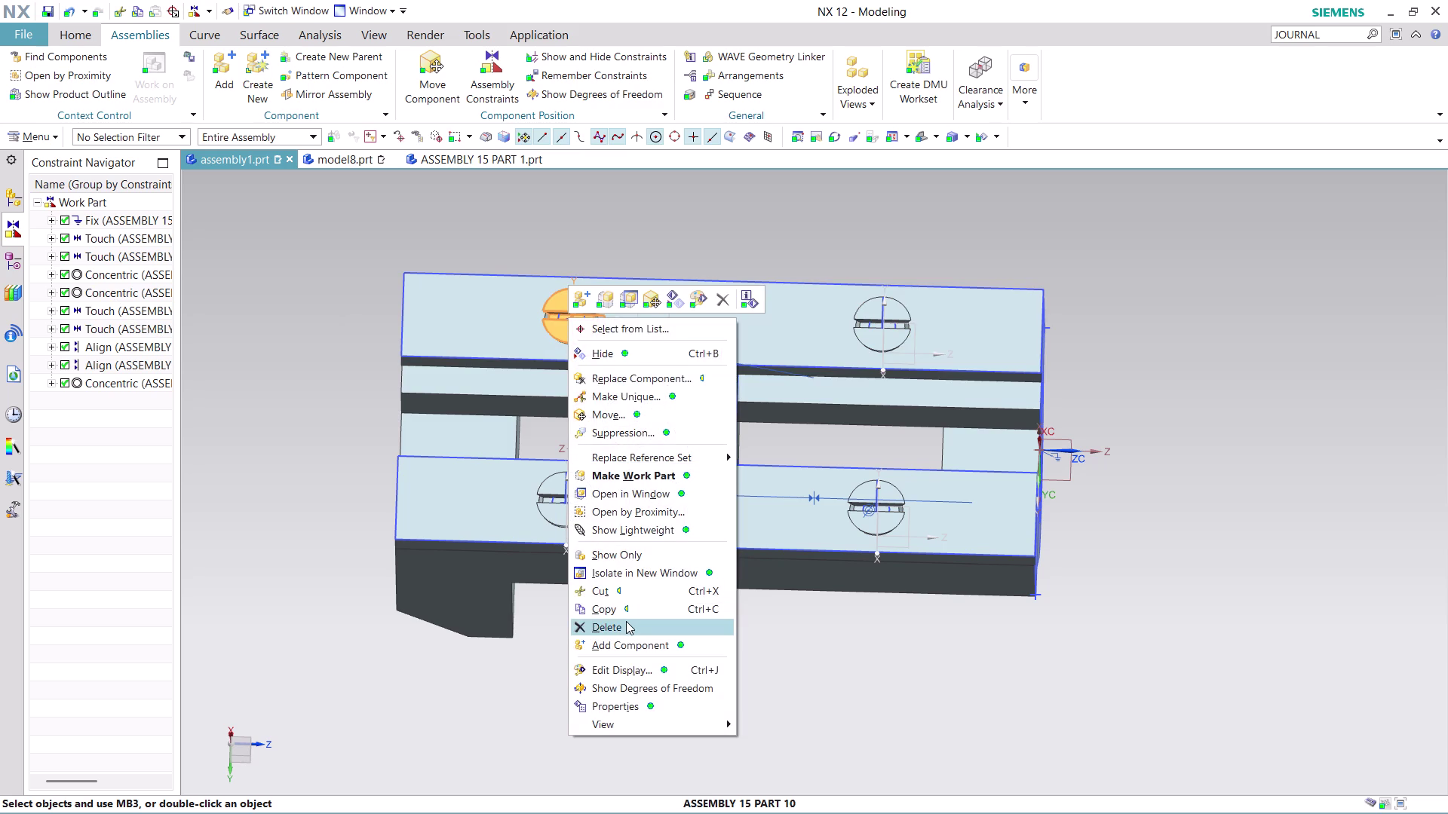
click(526, 455)
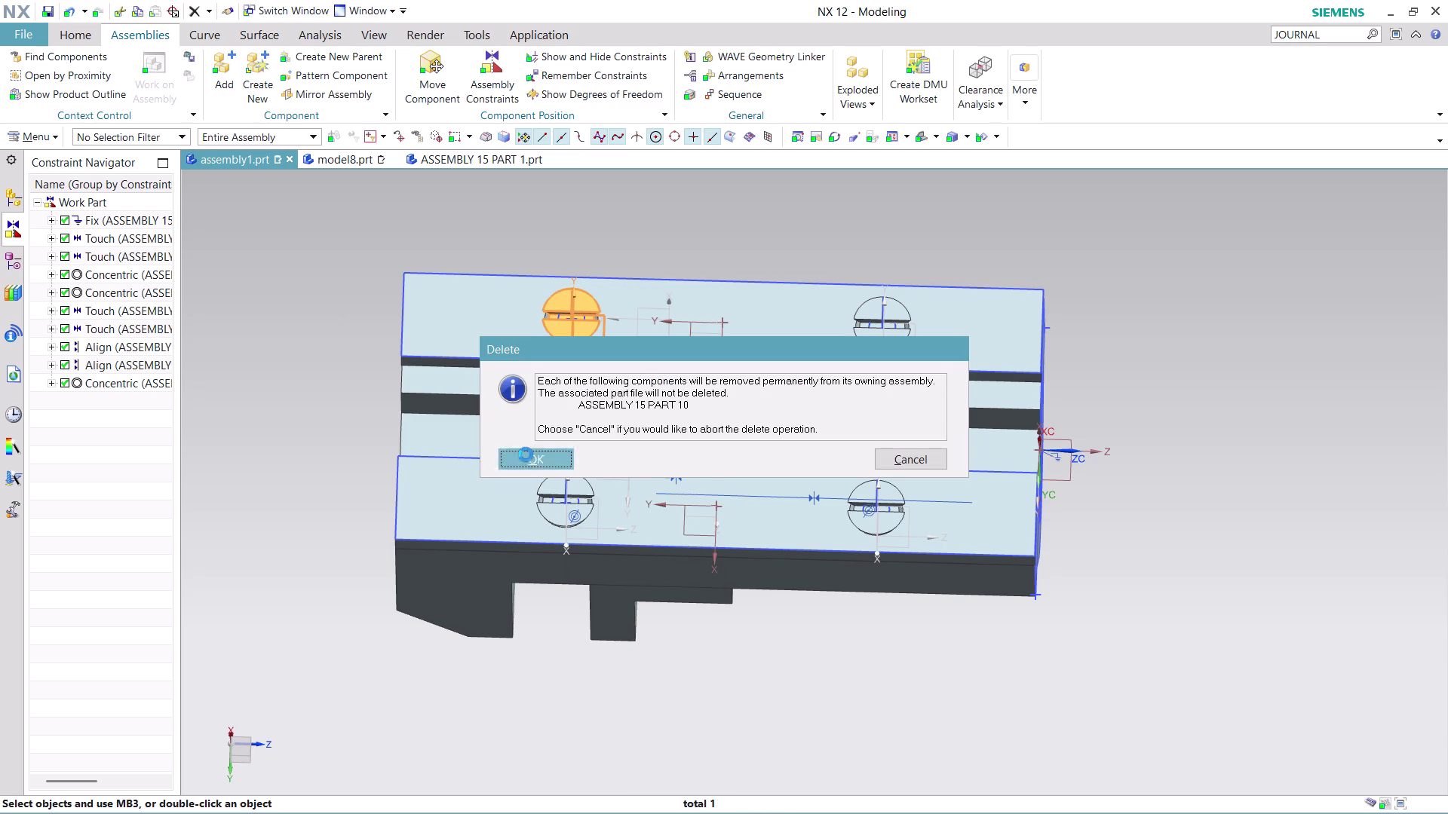
click(518, 460)
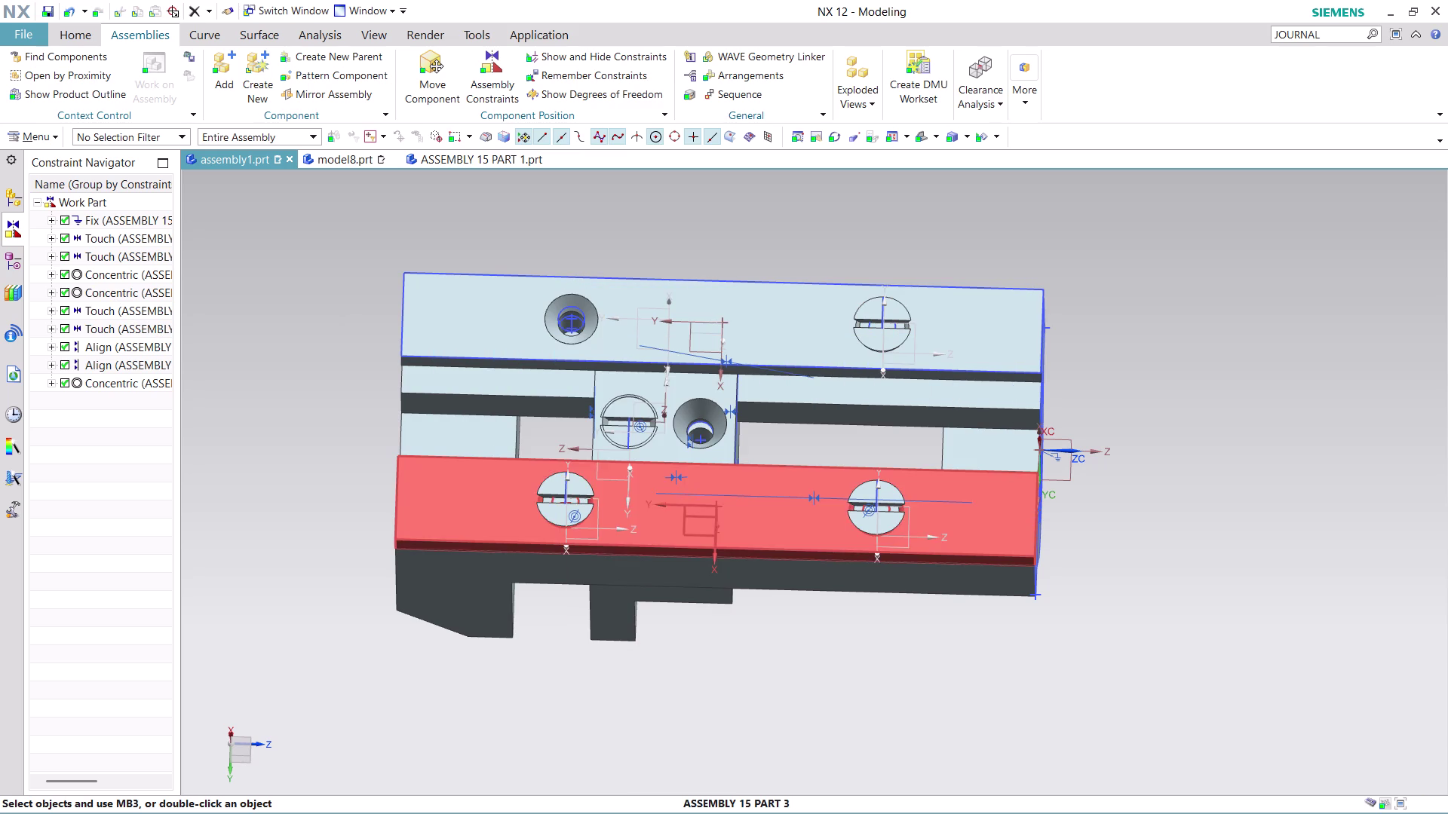
Select the bottom-left, bottom-right and top-right screws, cancelling a stray view menu.
click(558, 499)
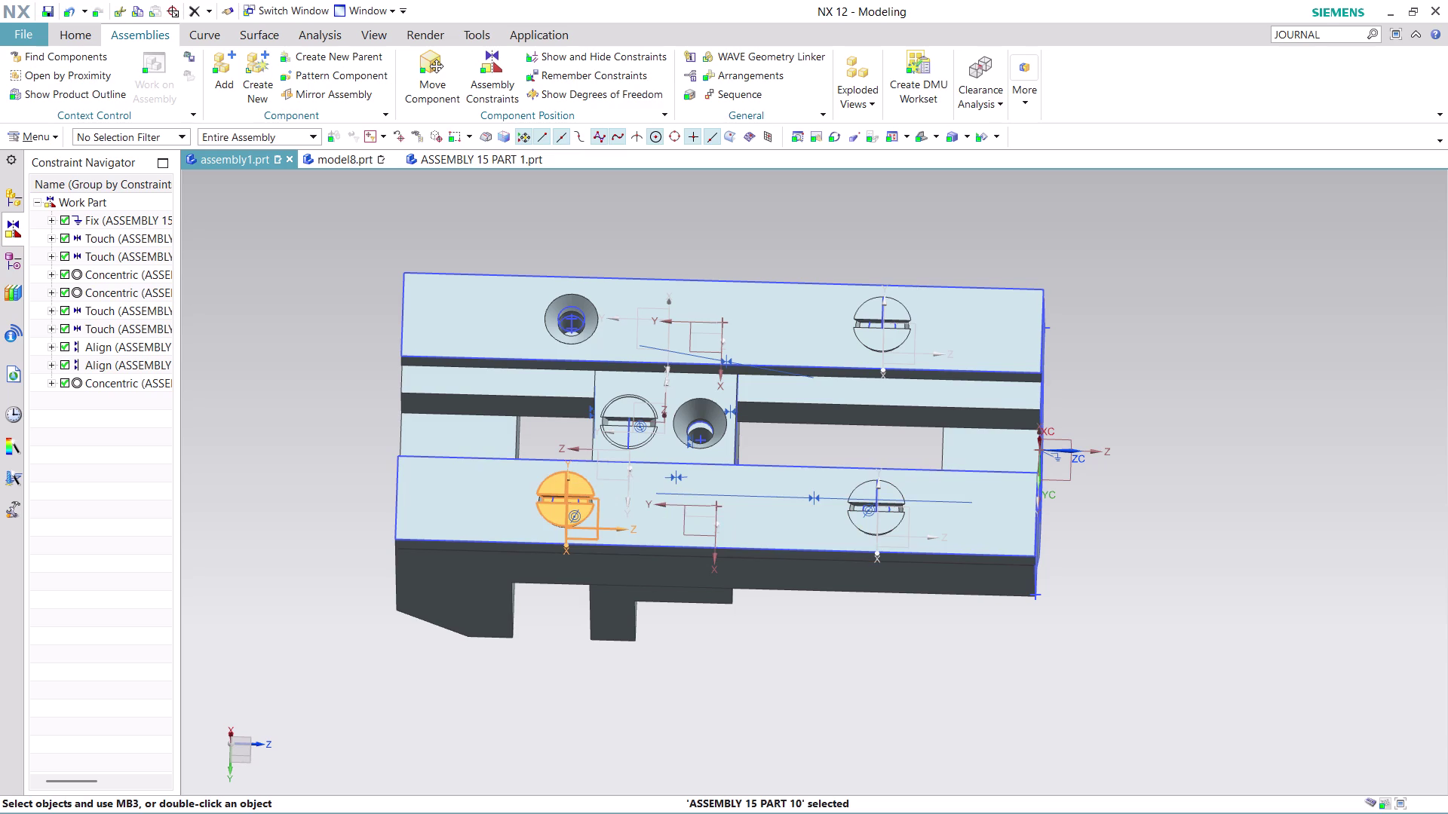
key(Escape)
click(559, 503)
click(859, 508)
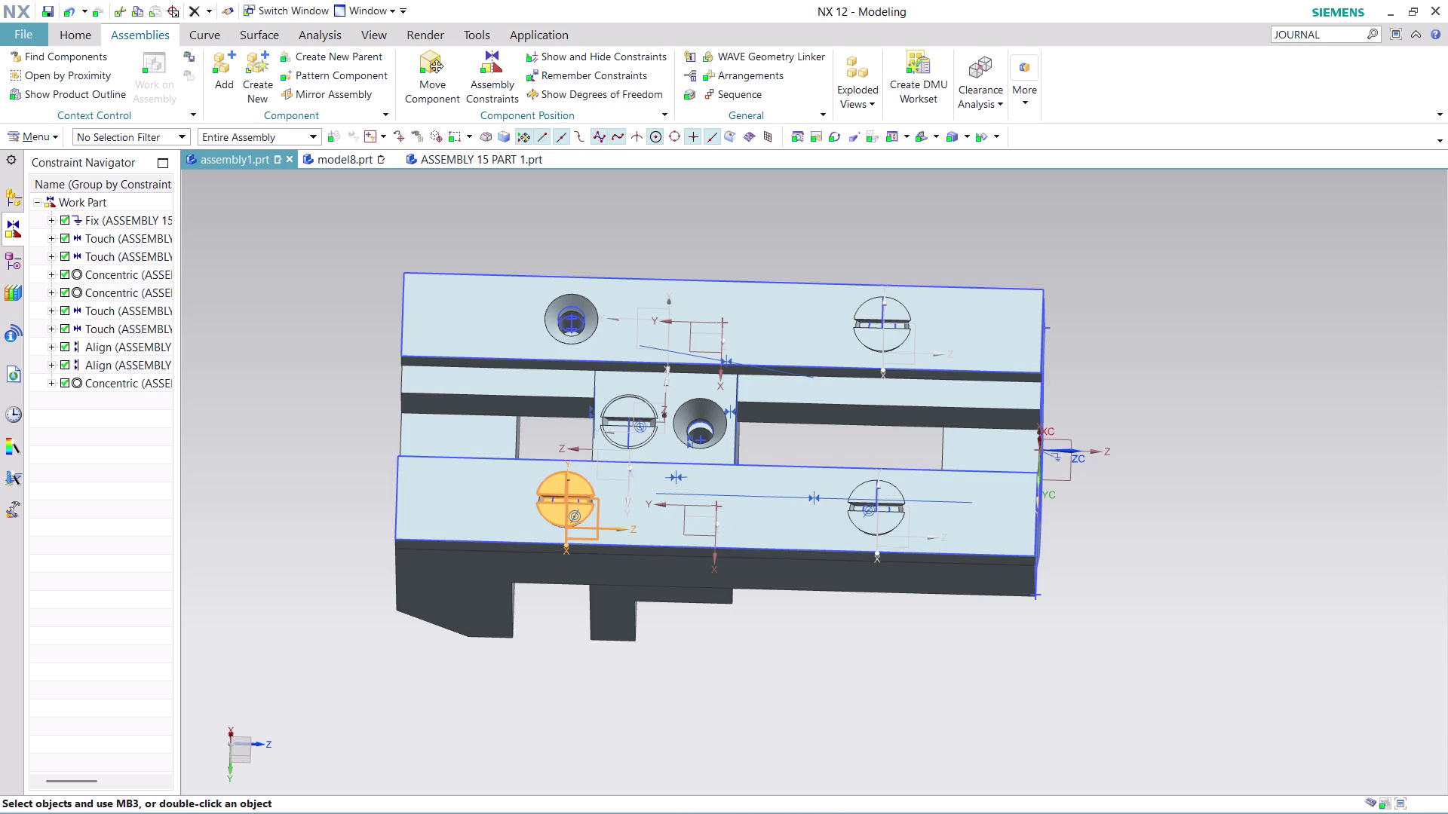
click(870, 513)
click(890, 525)
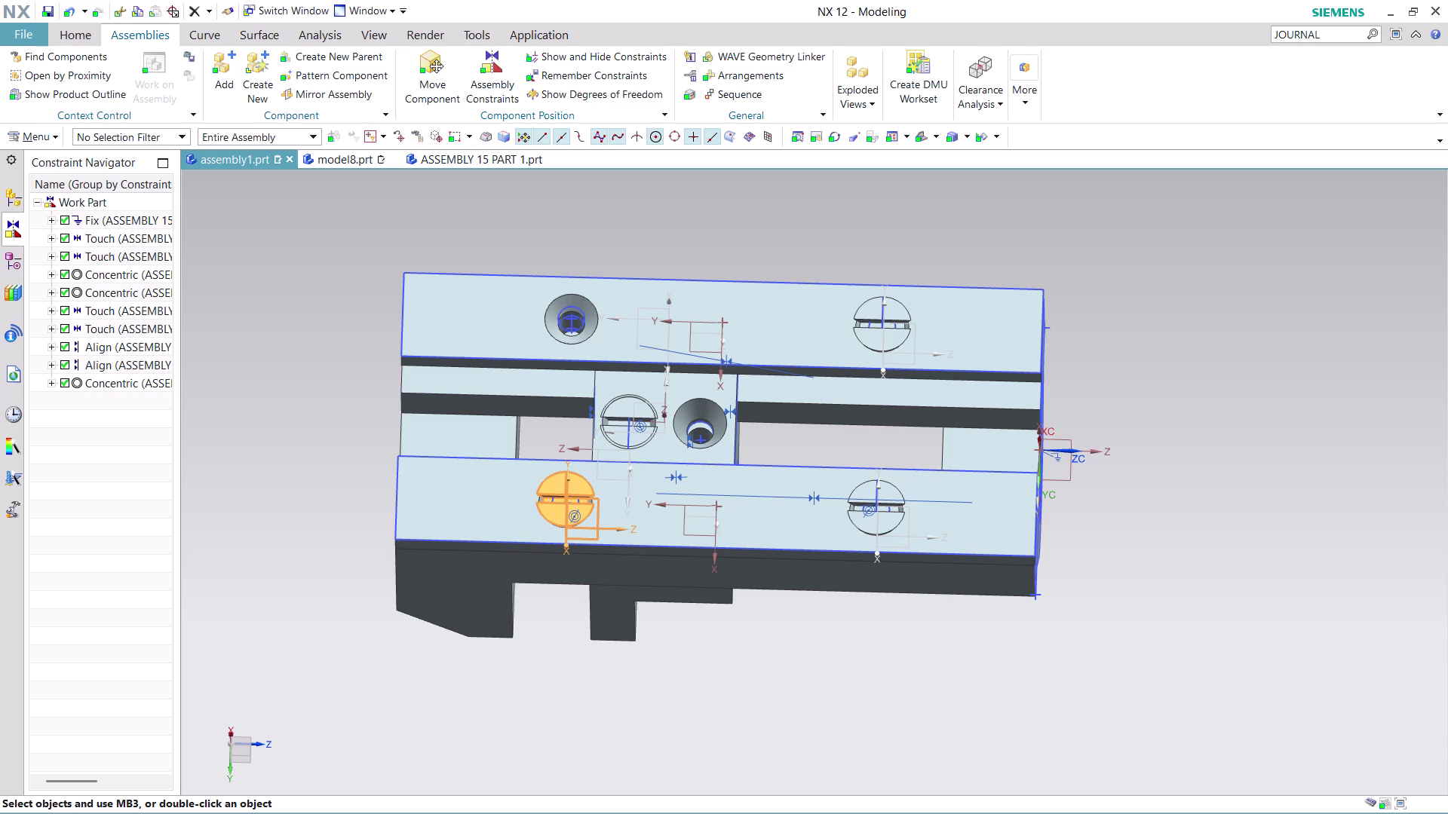
click(880, 516)
click(889, 521)
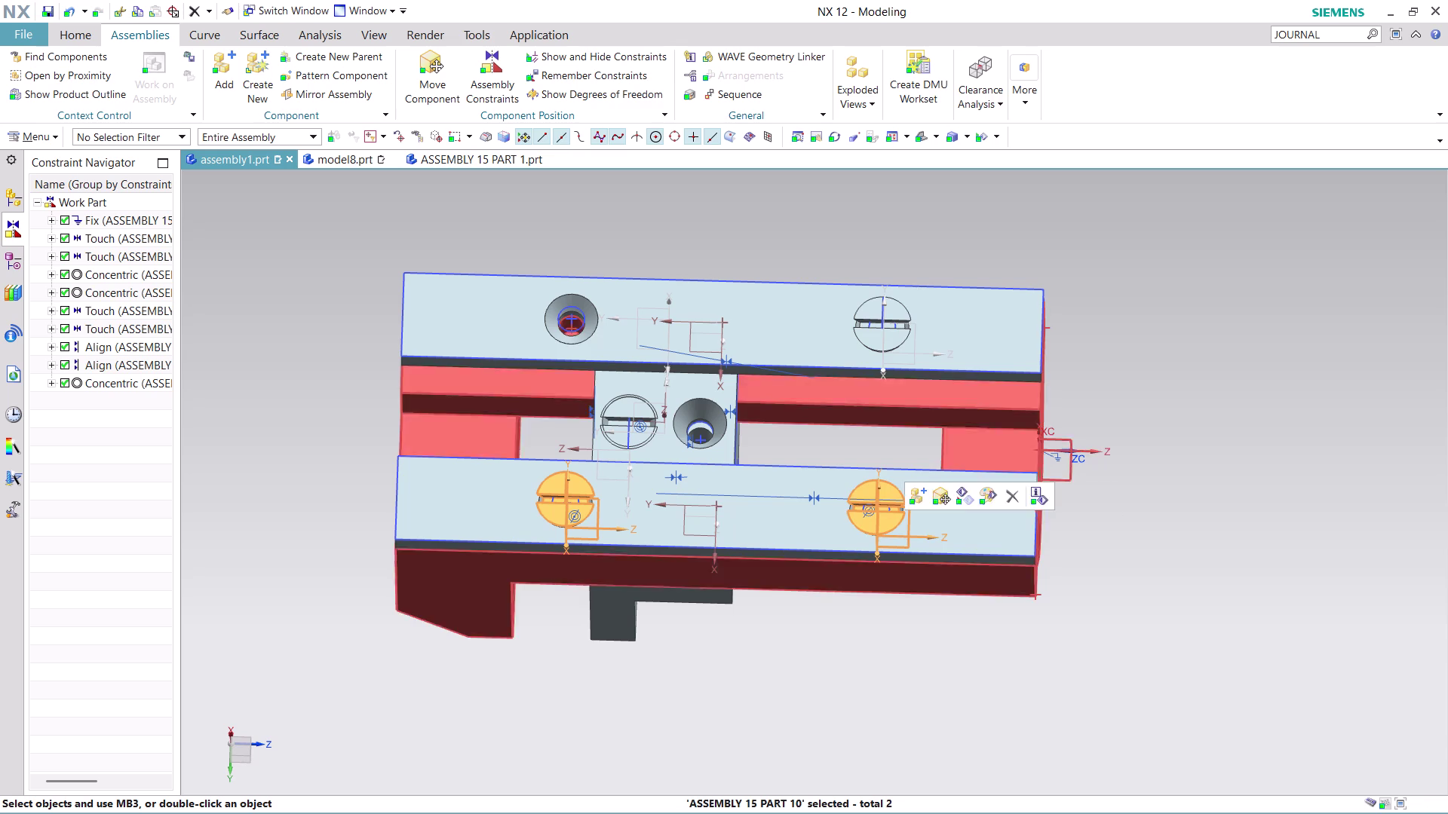
click(890, 327)
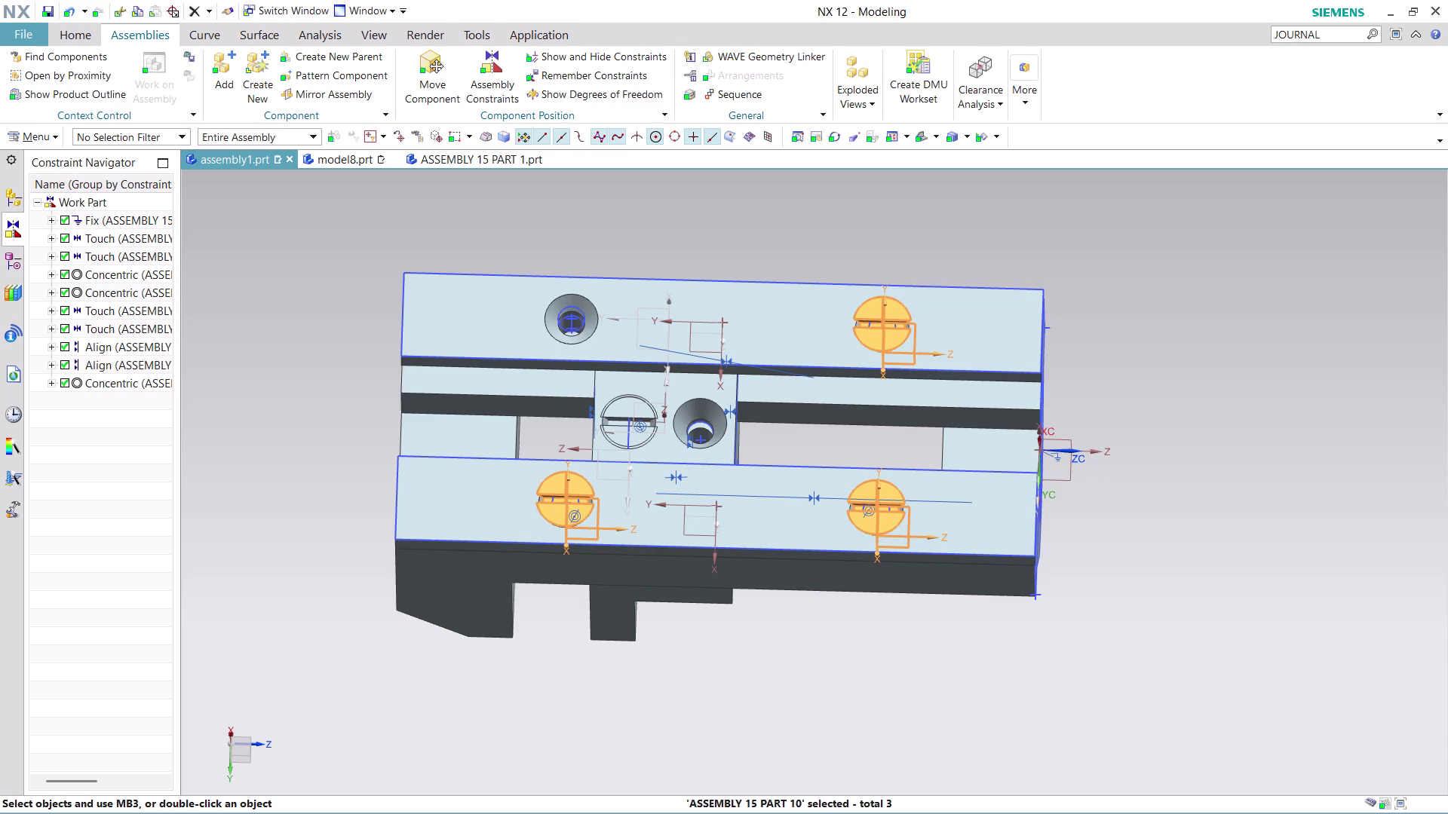
right_click(771, 433)
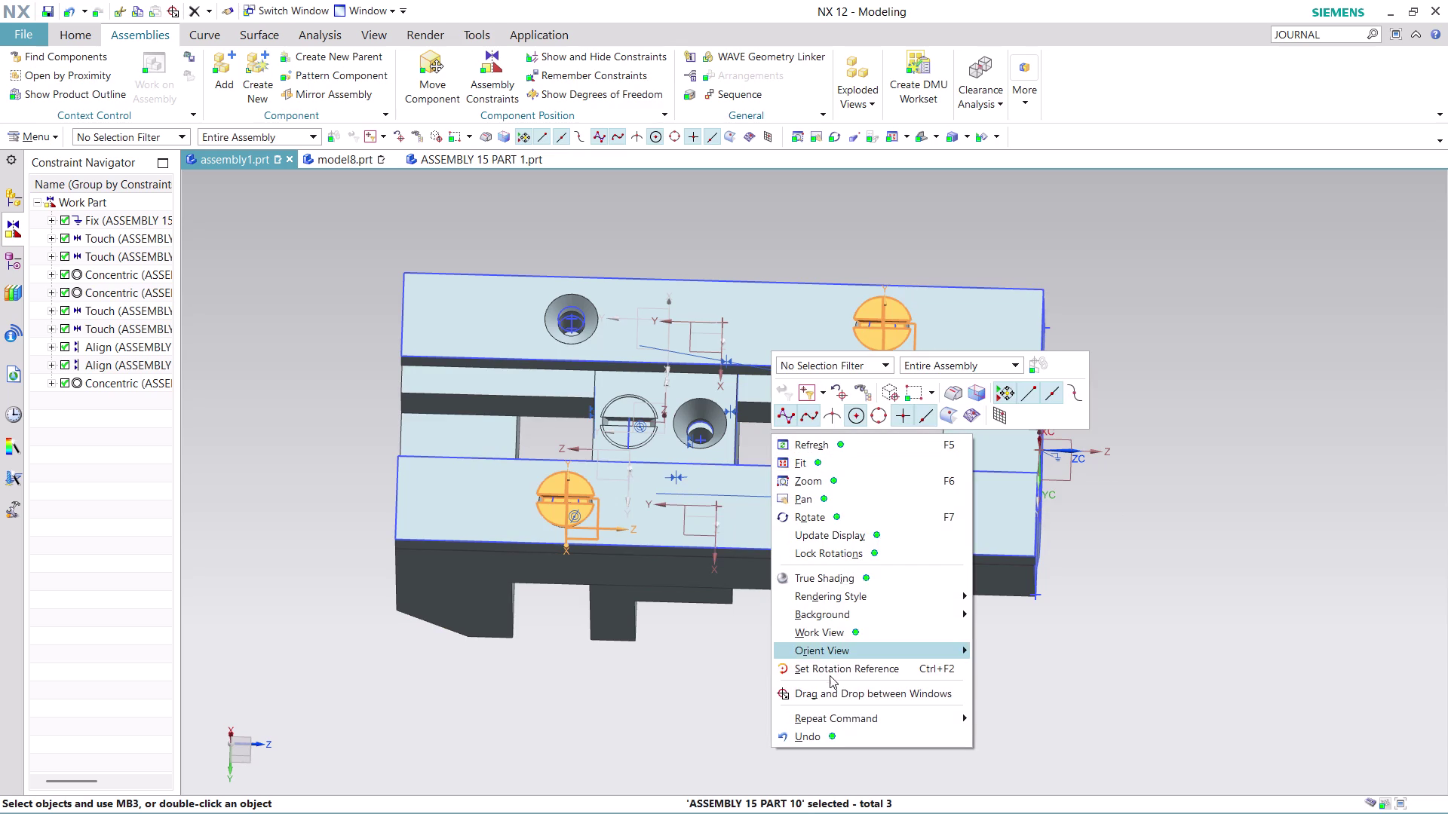
key(Escape)
key(Escape)
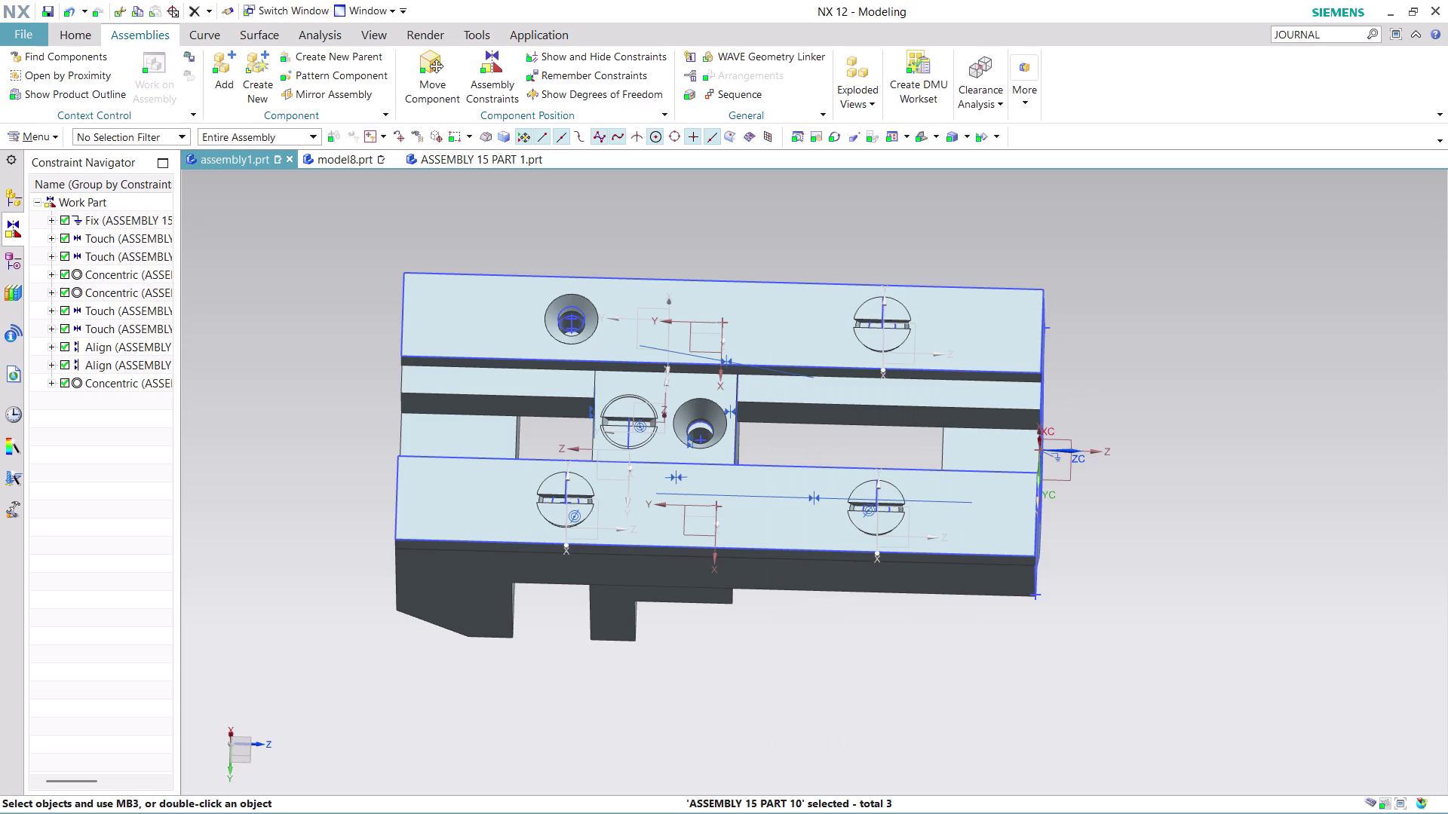
Delete the bottom-left screw and attempt deleting the bottom-right screw.
right_click(577, 510)
click(645, 399)
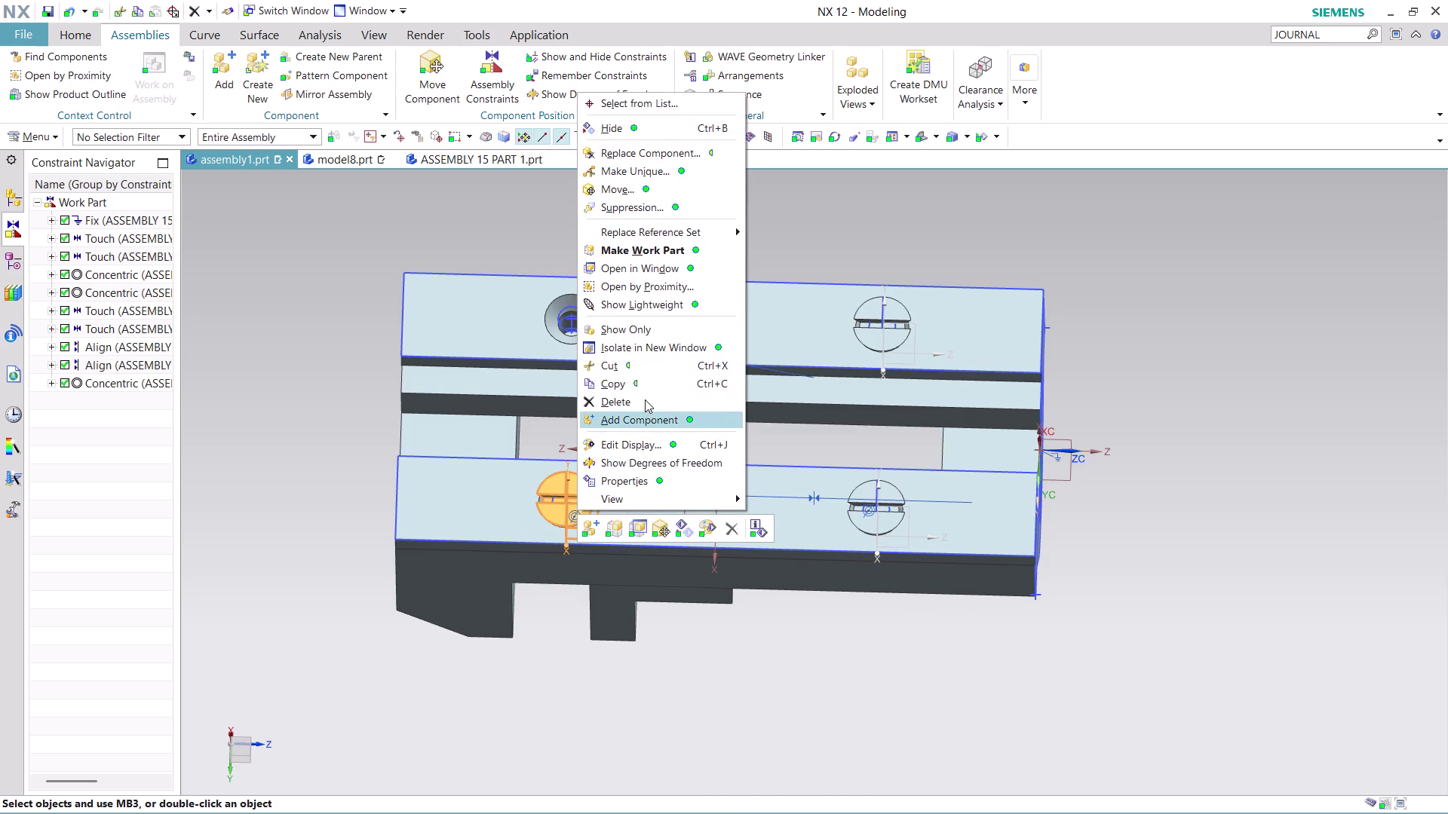
click(538, 457)
click(503, 464)
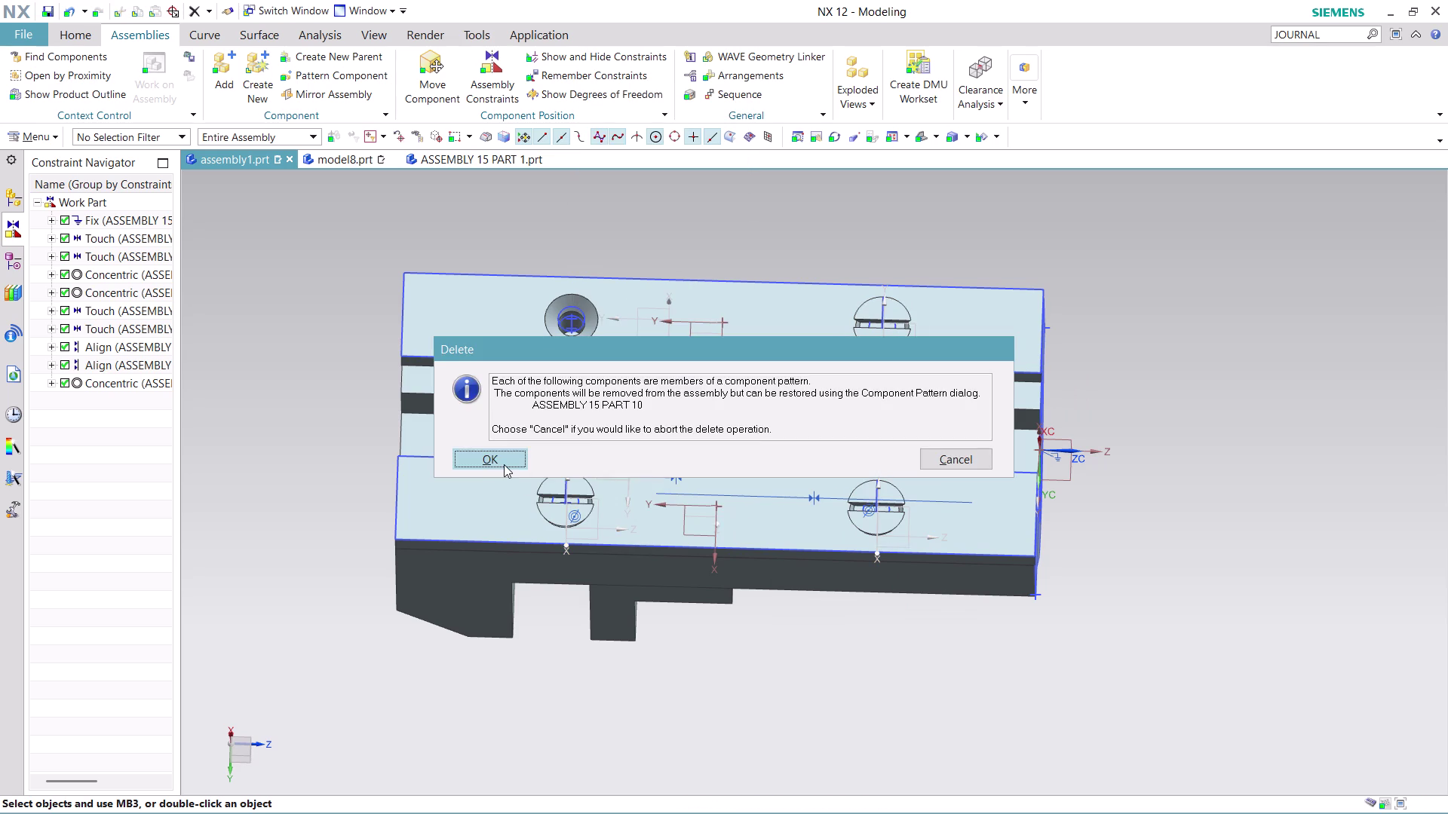
right_click(864, 496)
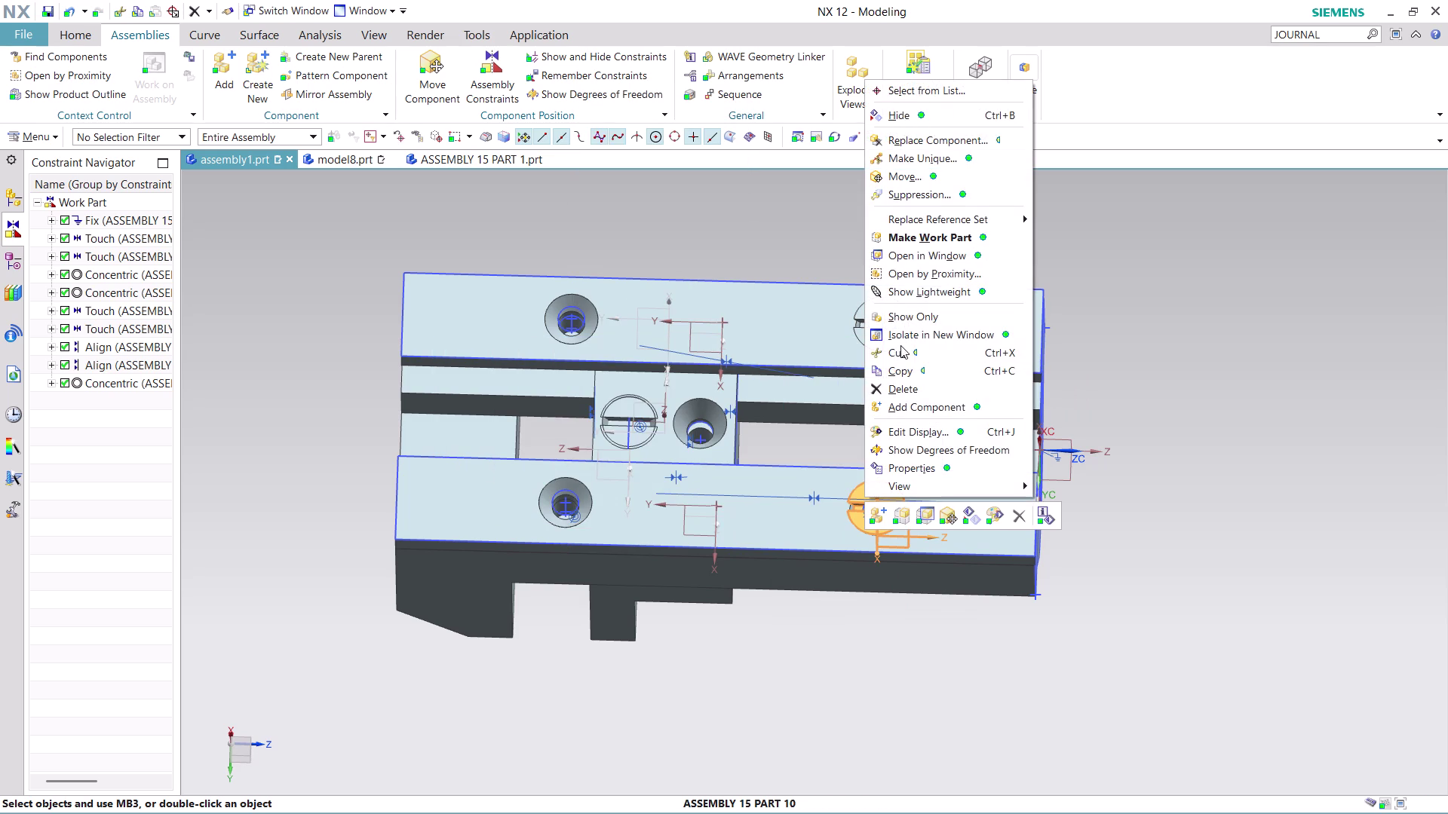
click(918, 393)
click(548, 458)
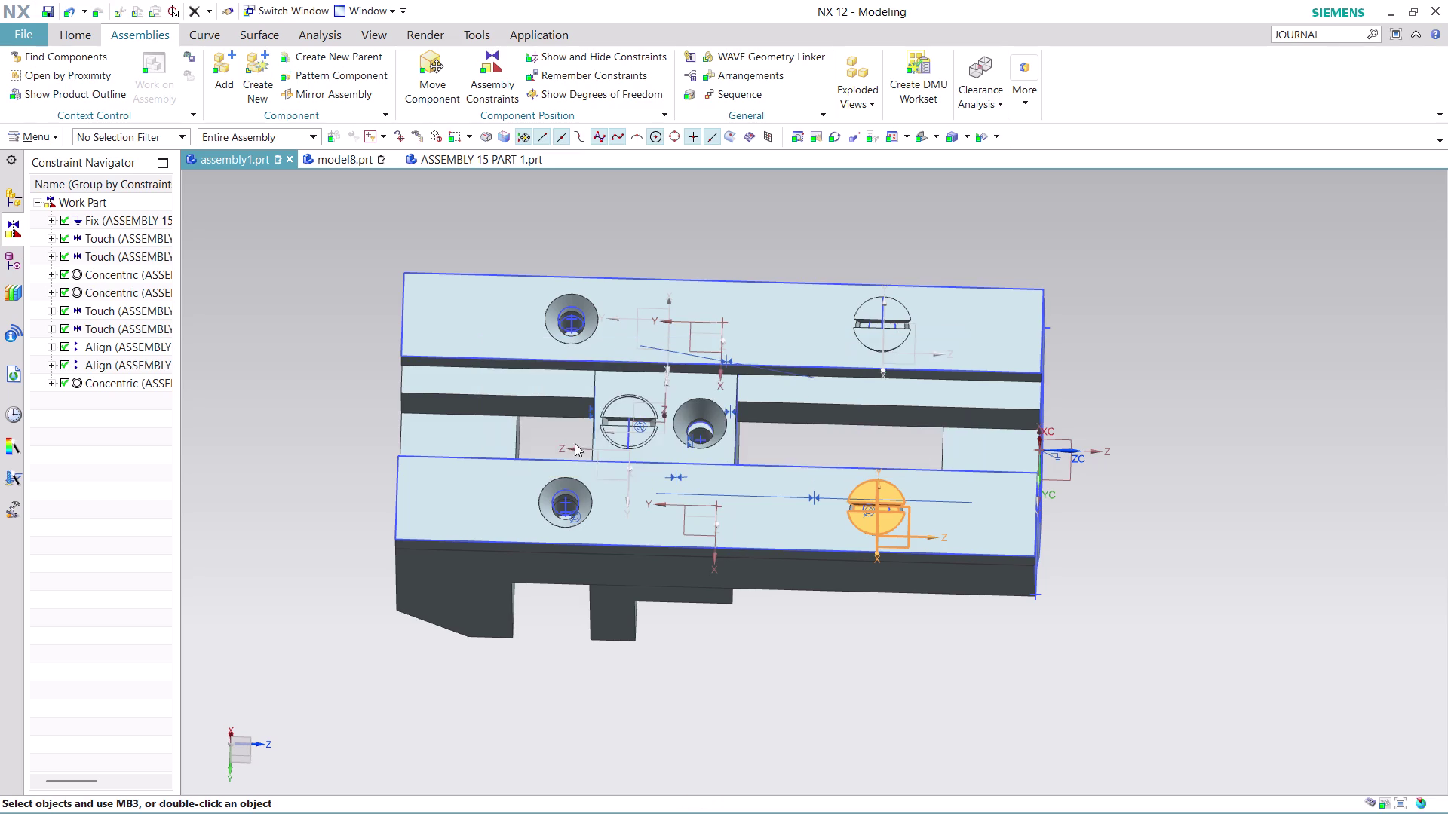
Try deleting the top-right pattern master screw and acknowledge the refusal.
click(746, 447)
right_click(876, 325)
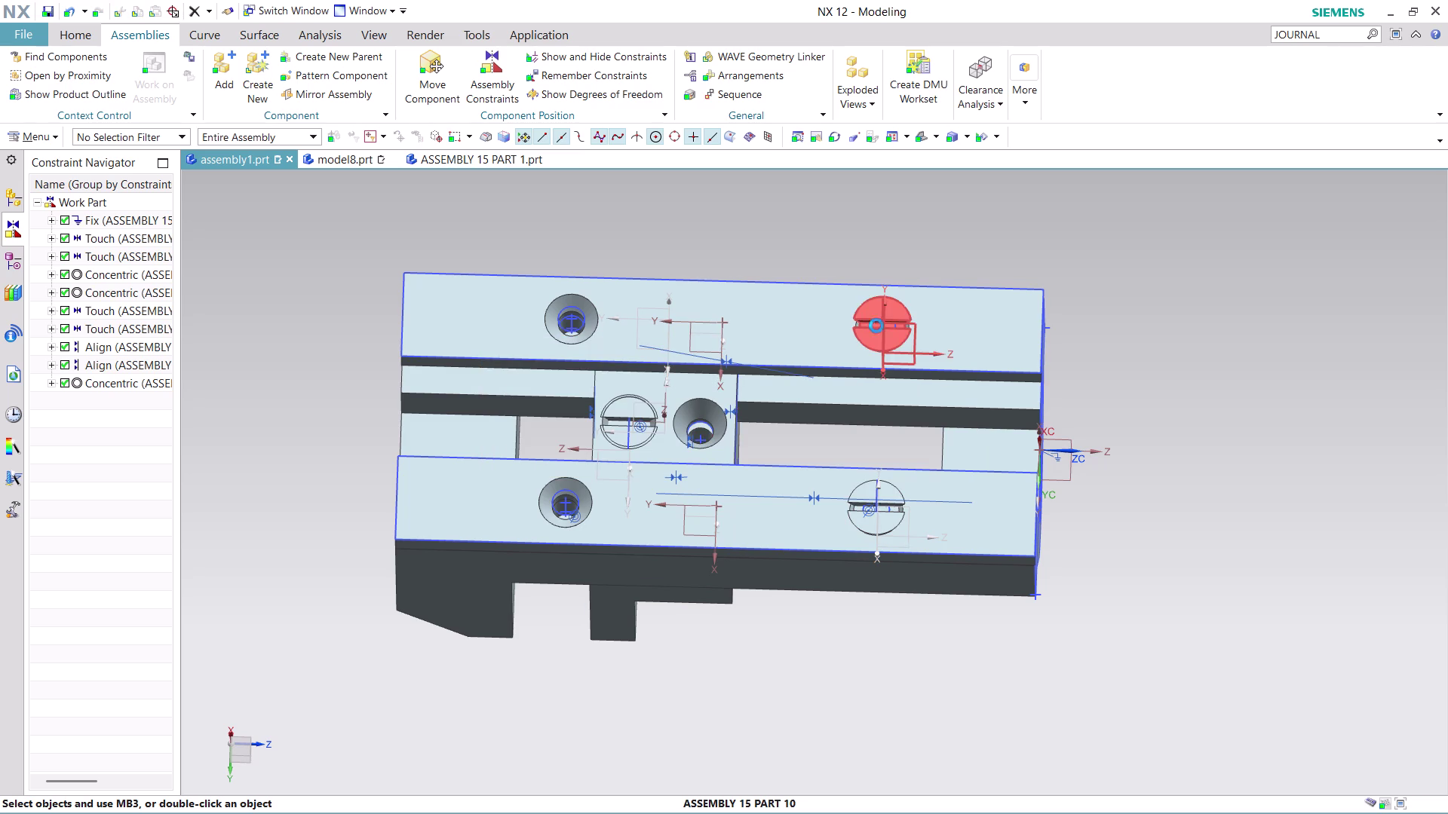
click(930, 629)
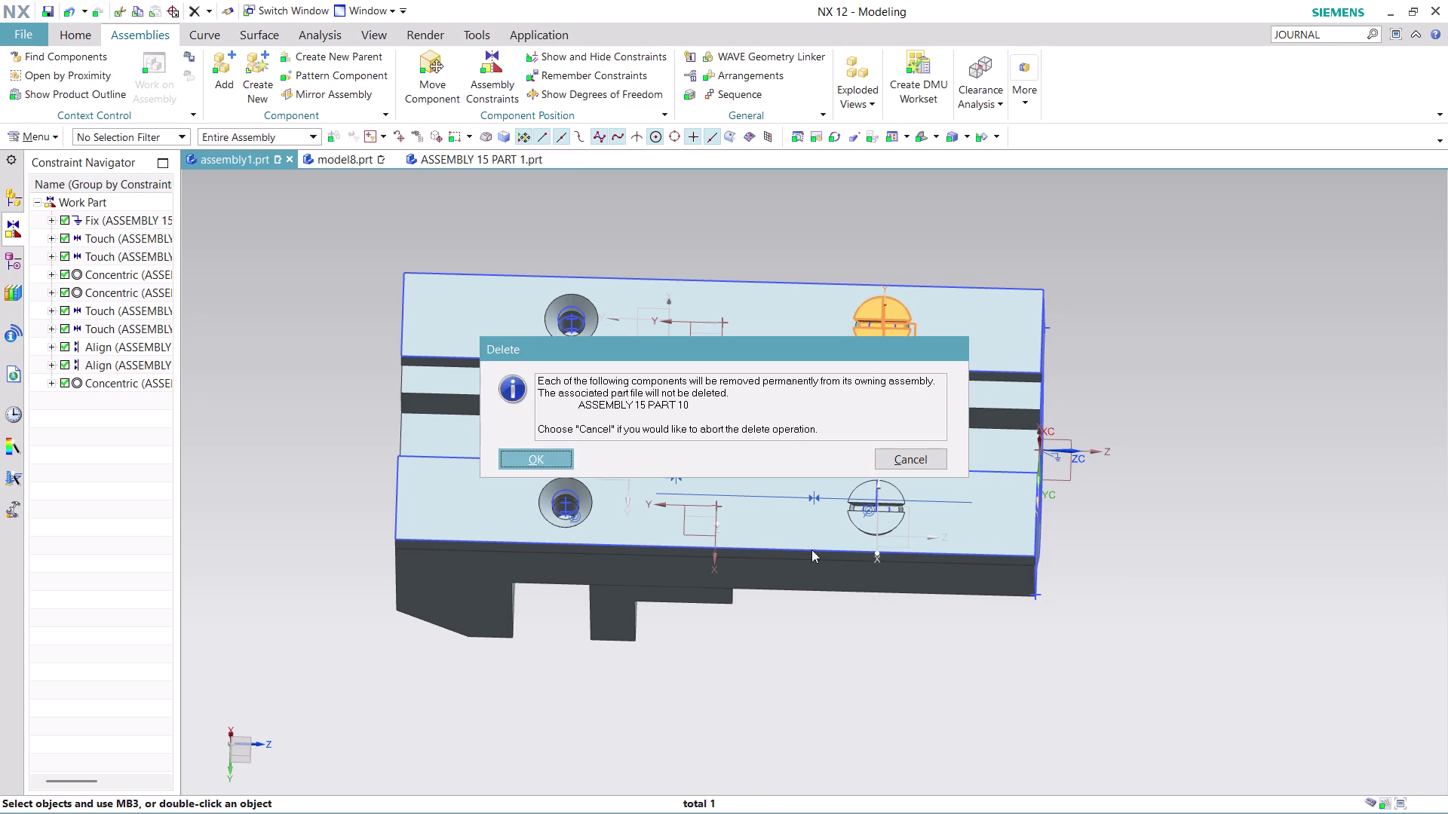
click(544, 468)
click(486, 456)
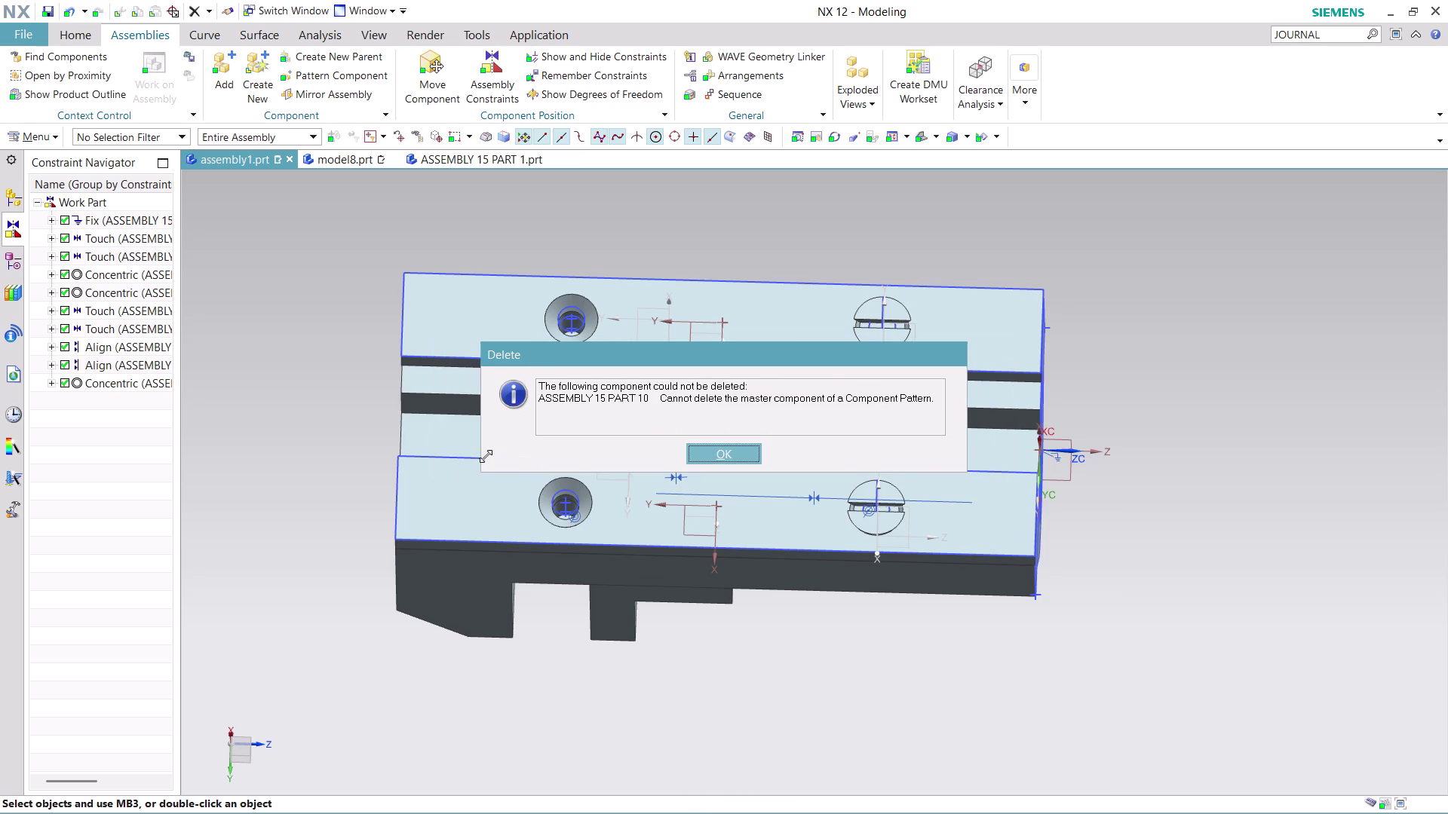
click(730, 450)
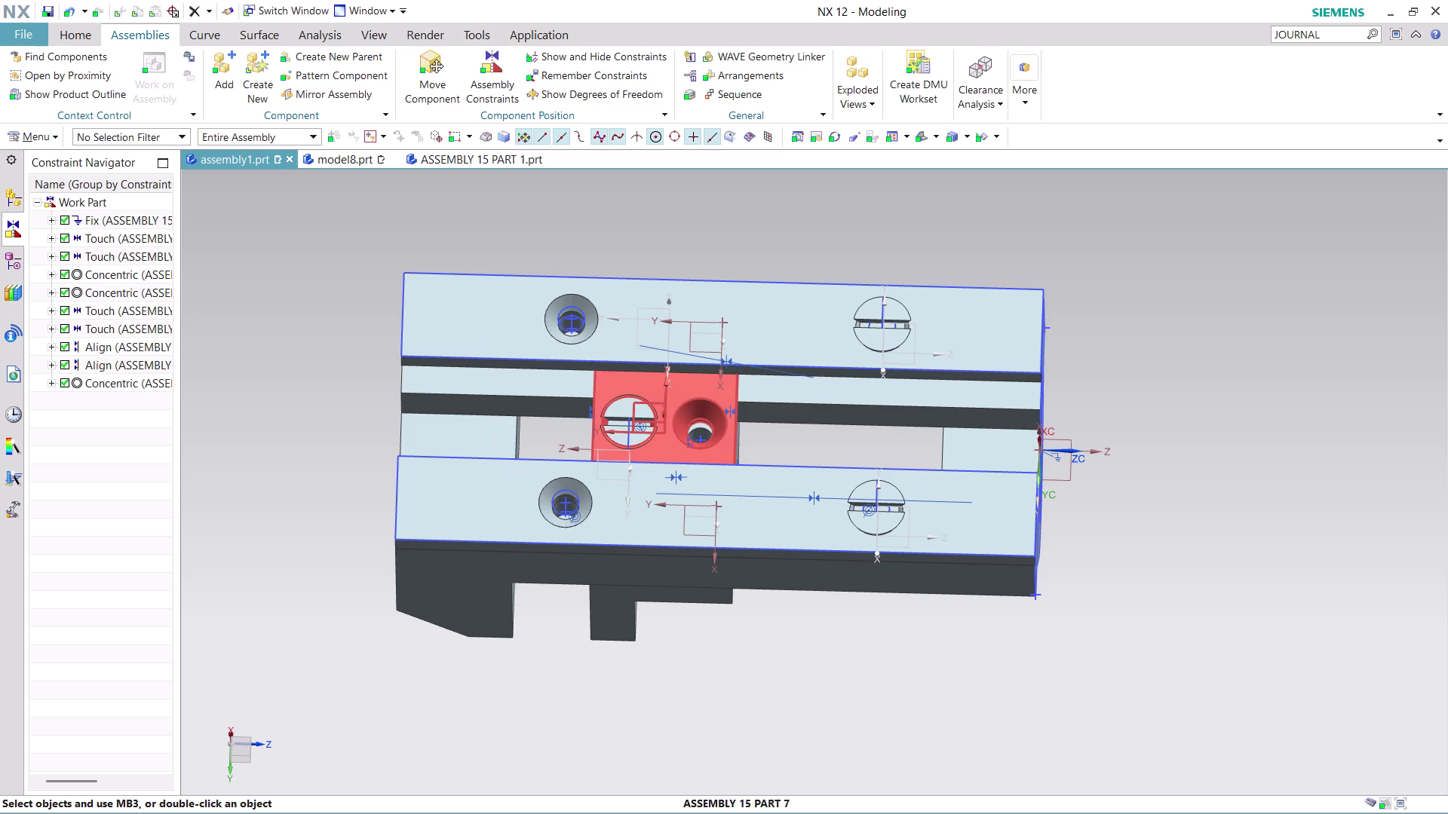
scroll(up, 3)
scroll(down, 3)
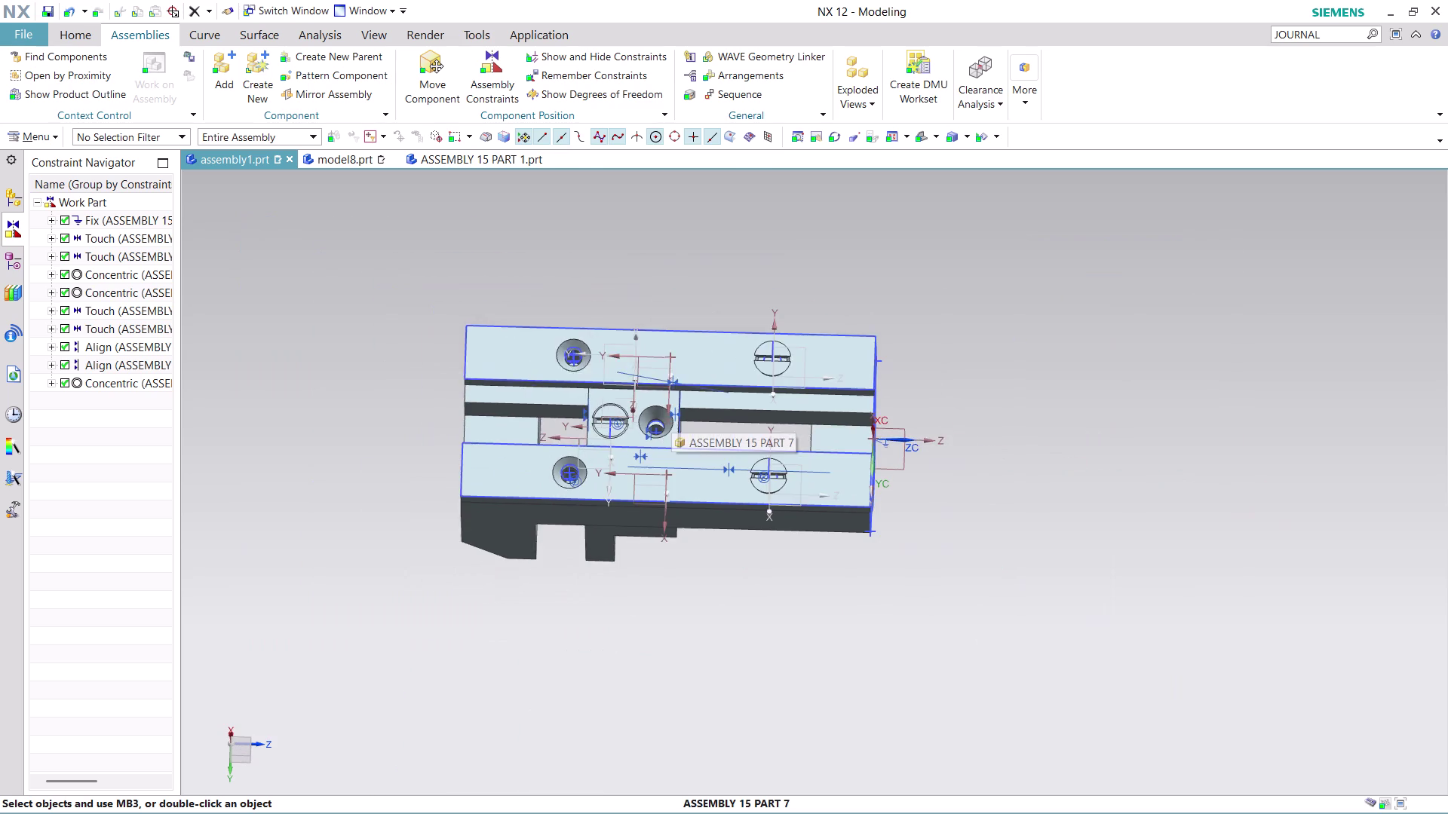
scroll(up, 3)
Add a component, browsing to and opening ASSEMBLY 15 PART 10.
click(220, 69)
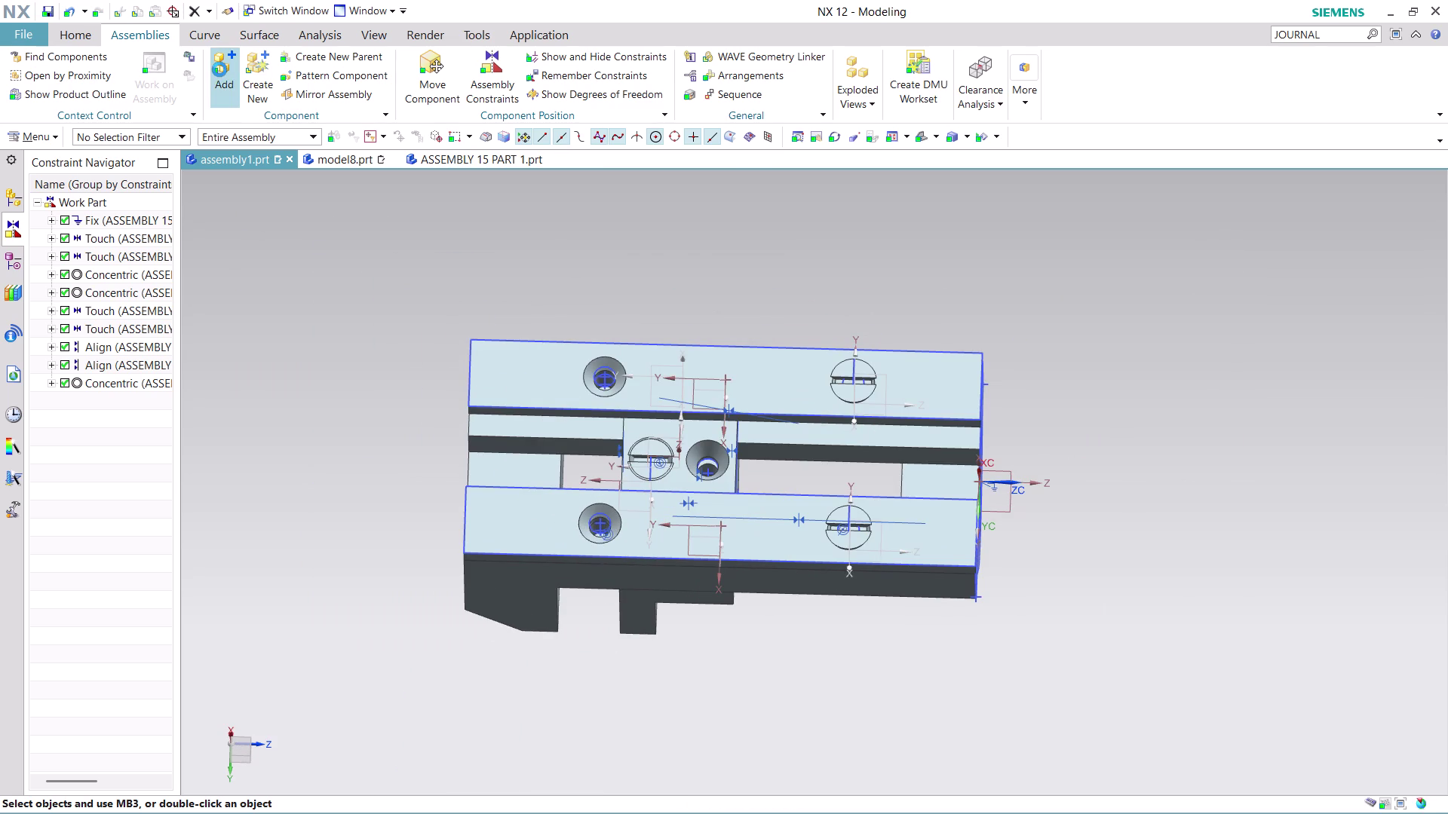
click(328, 273)
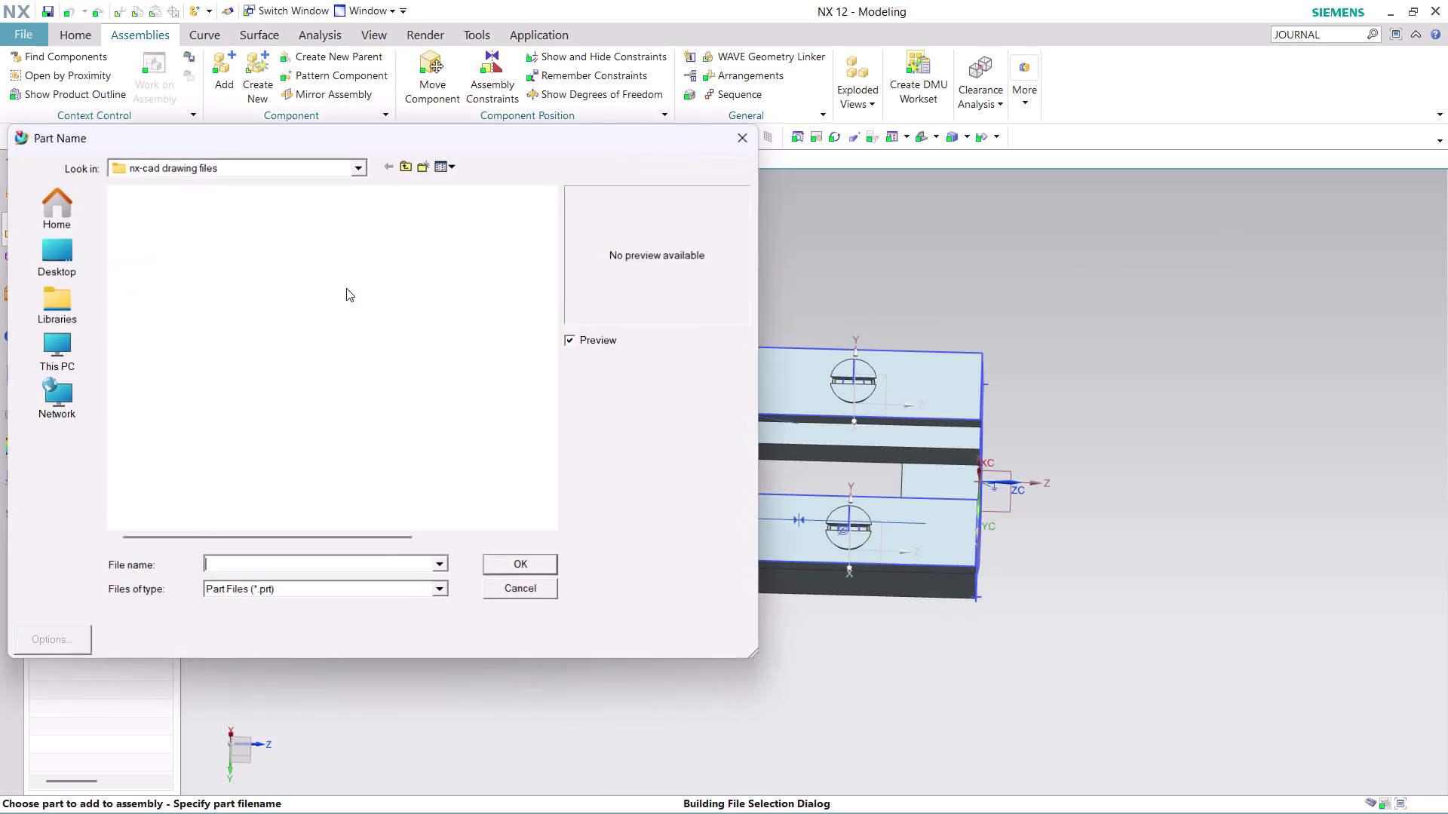
scroll(down, 3)
scroll(down, 3)
scroll(down, 3)
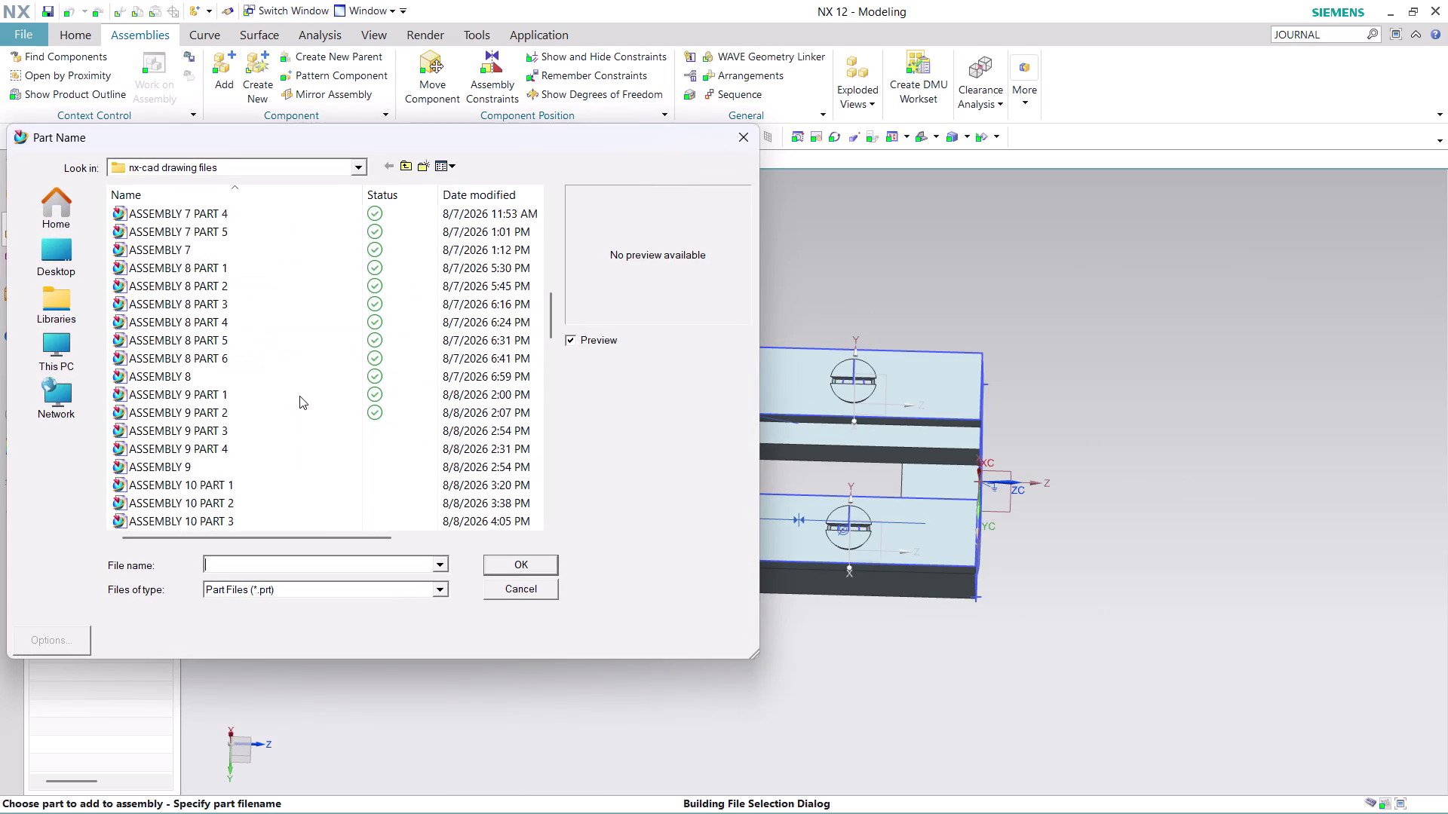
scroll(down, 3)
scroll(down, 3)
scroll(down, 3)
scroll(down, 3)
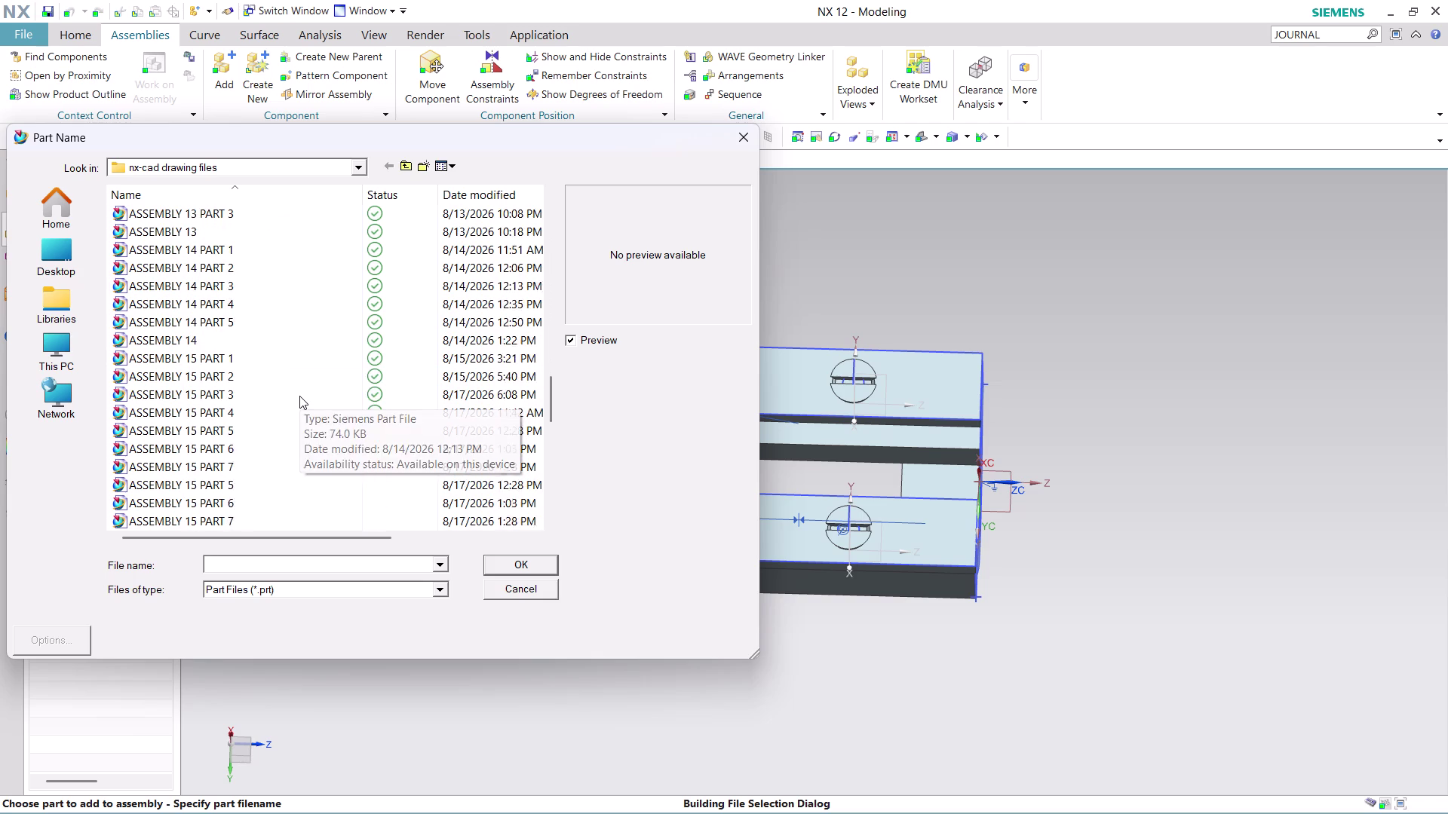
scroll(down, 3)
click(251, 463)
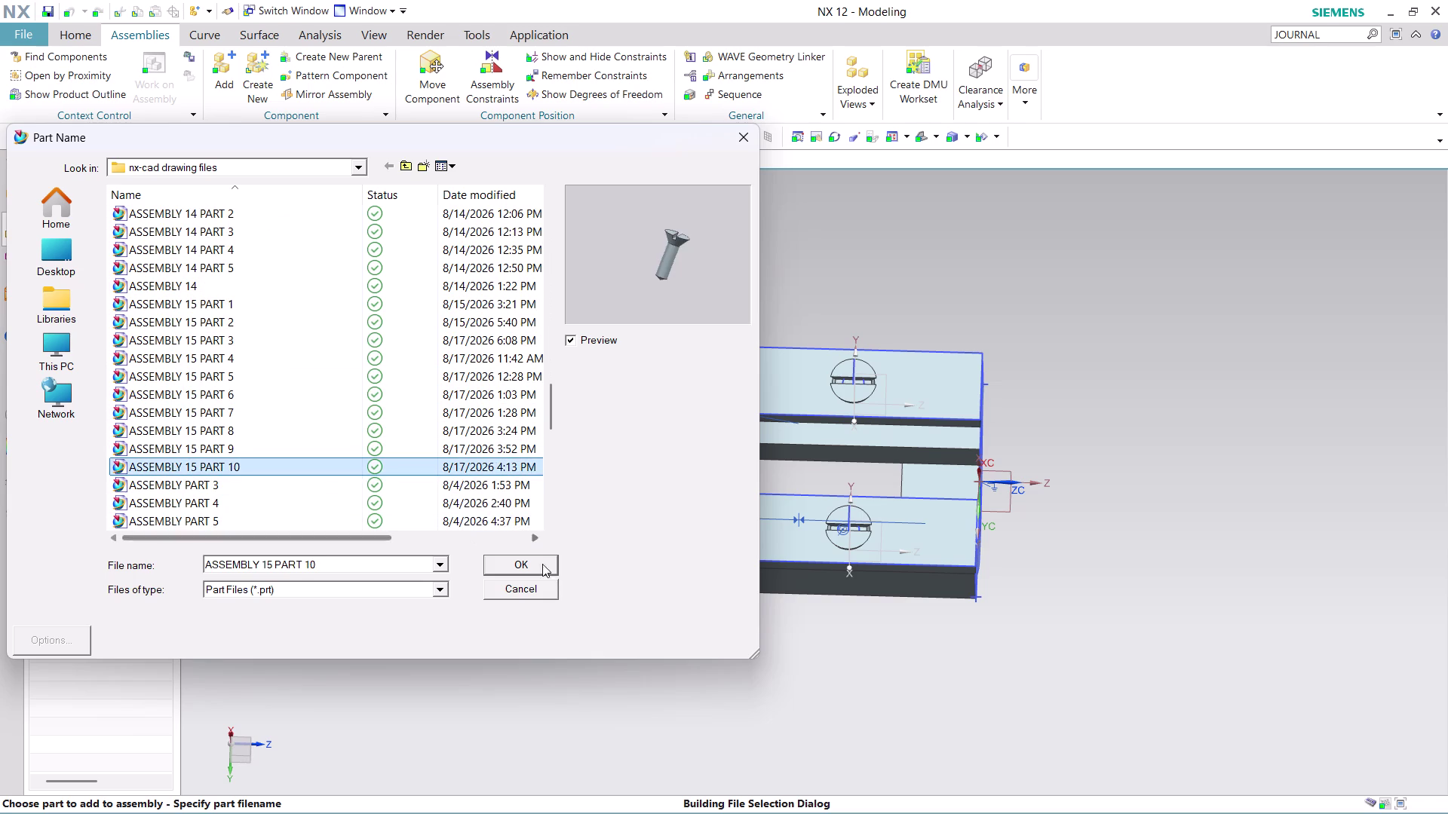
click(539, 568)
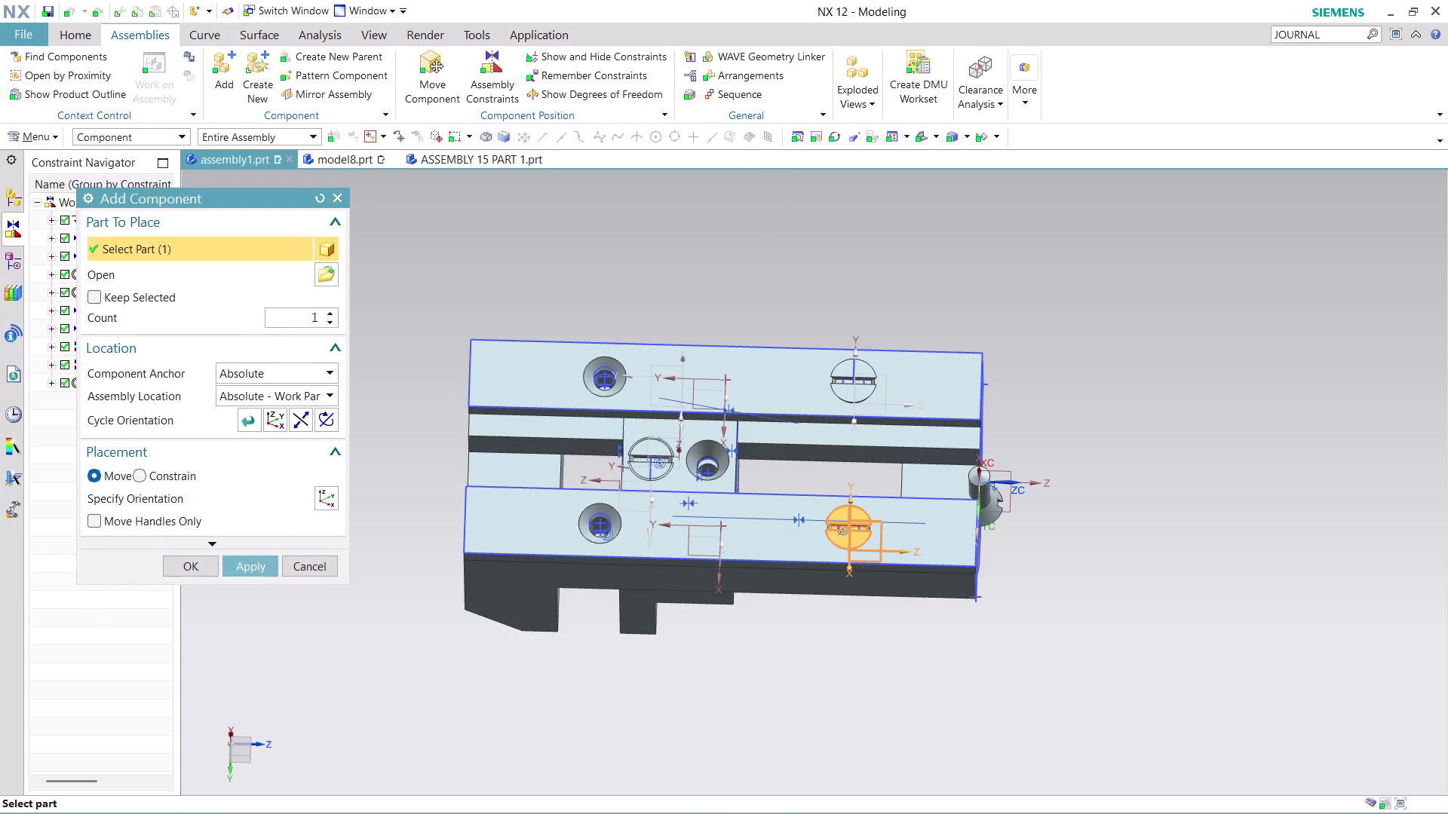
Place at Absolute - Displayed Part, lift, flip 180° over the middle block, and confirm.
click(327, 398)
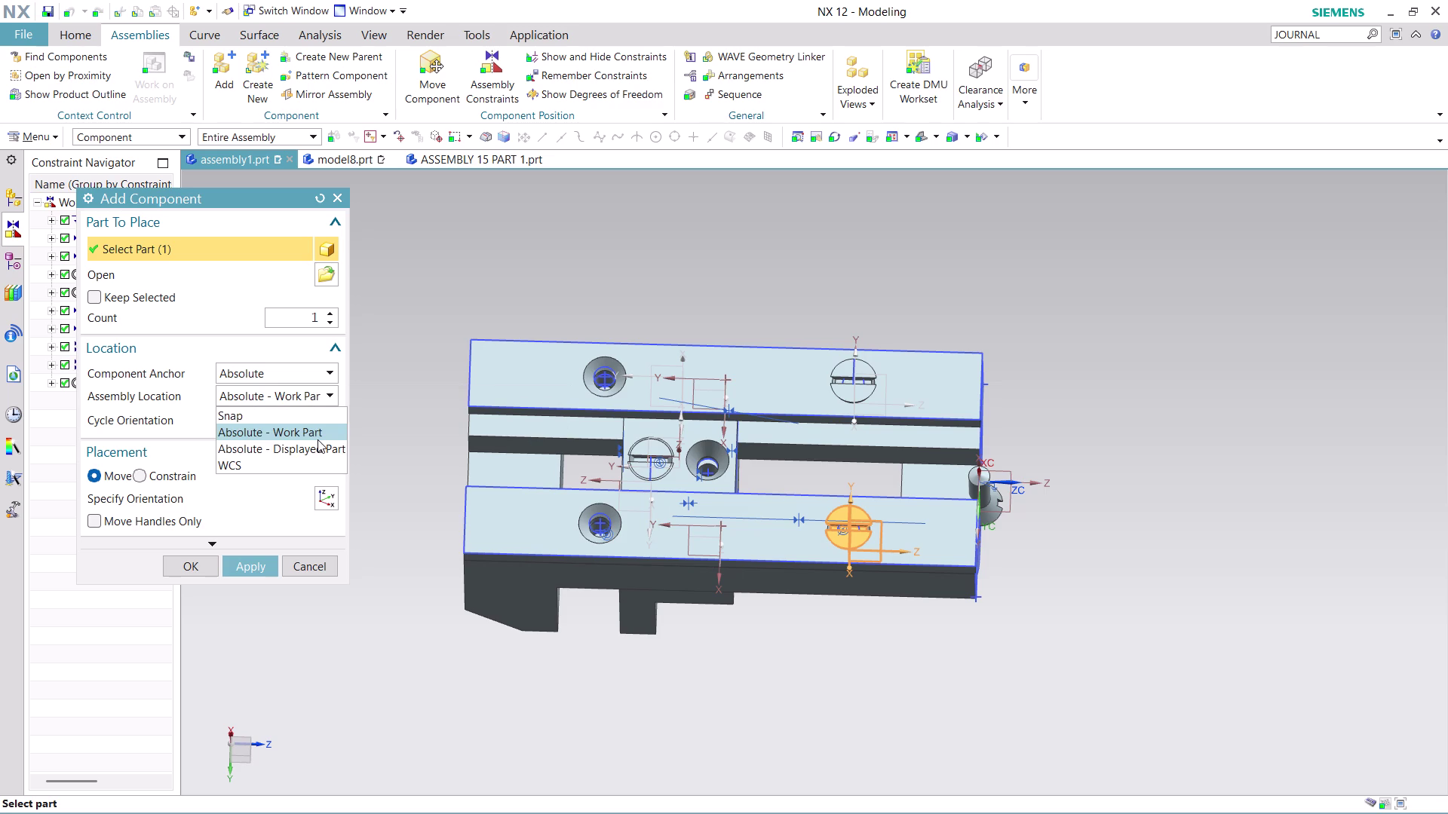
click(317, 440)
click(327, 392)
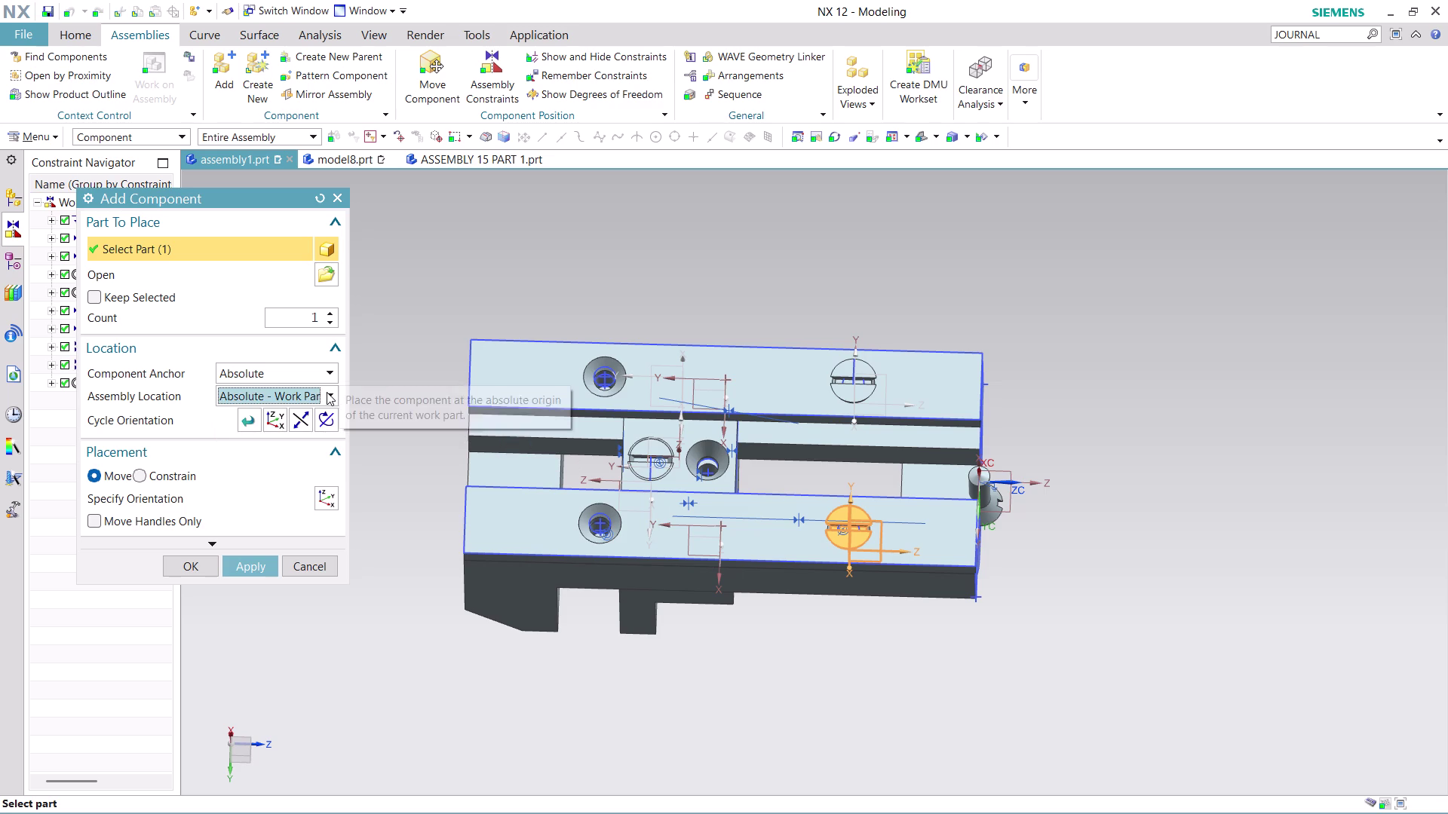
click(332, 448)
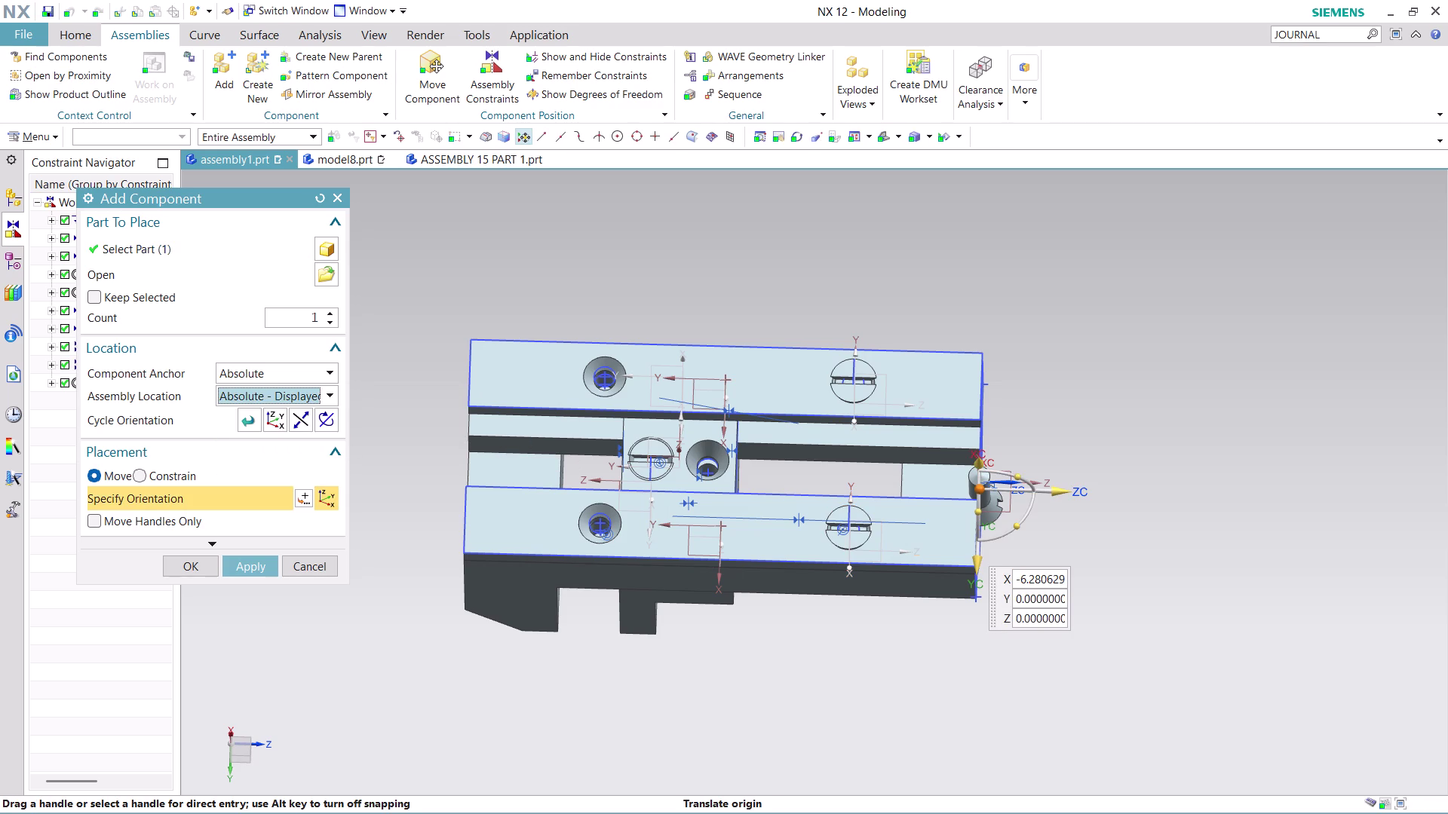
drag(975, 454, 939, 308)
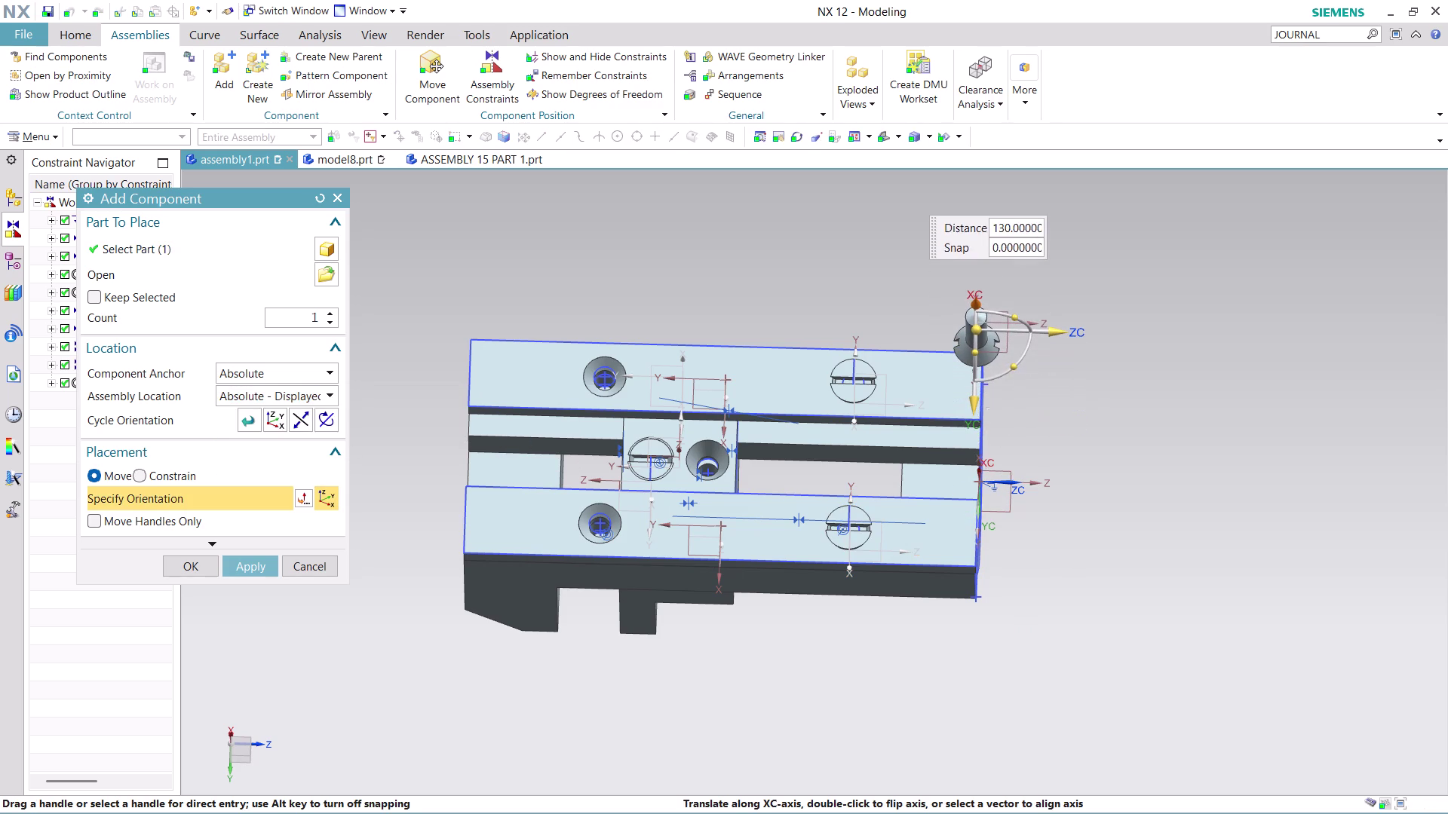
drag(1012, 312, 876, 373)
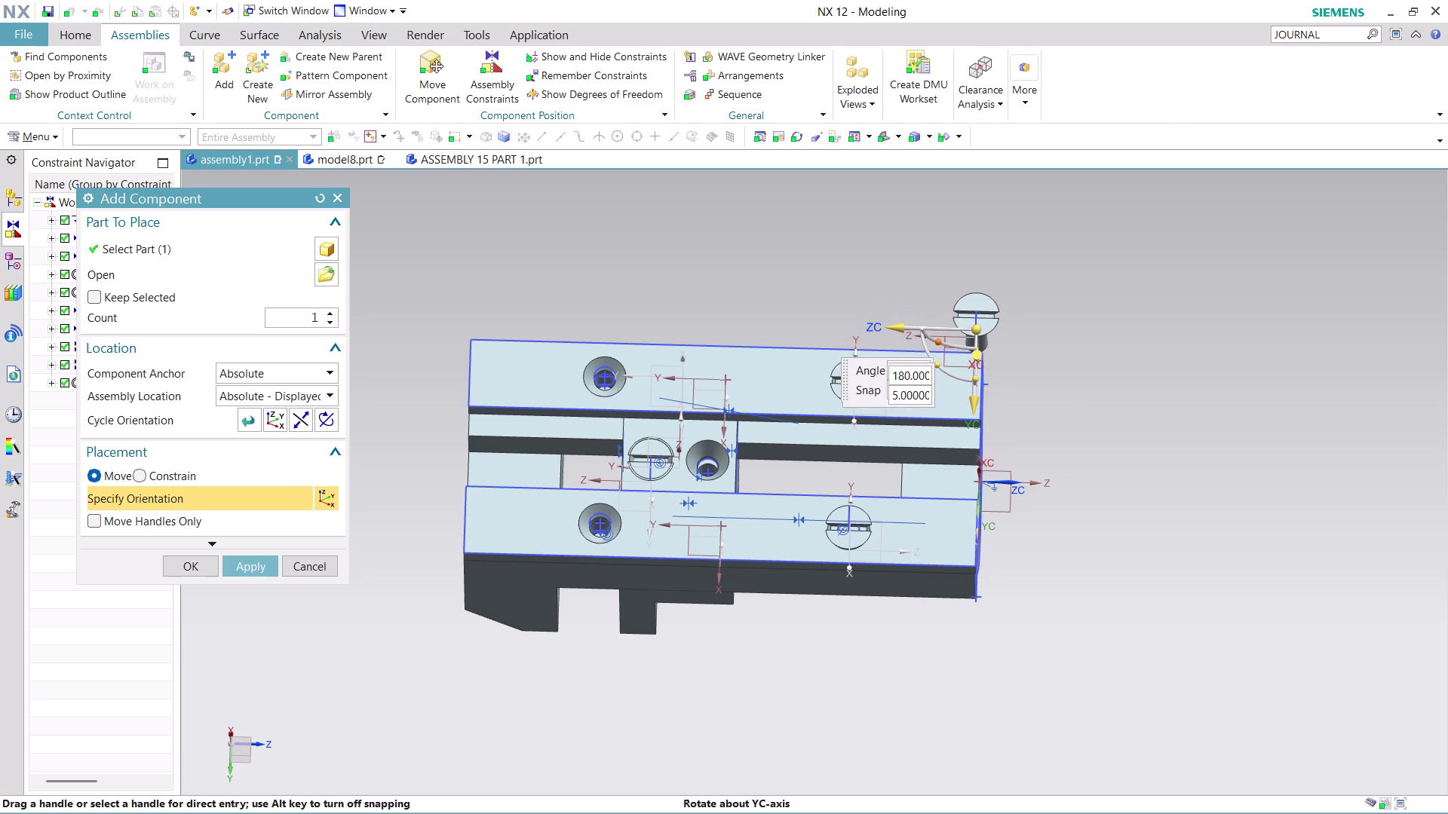
drag(877, 373, 861, 353)
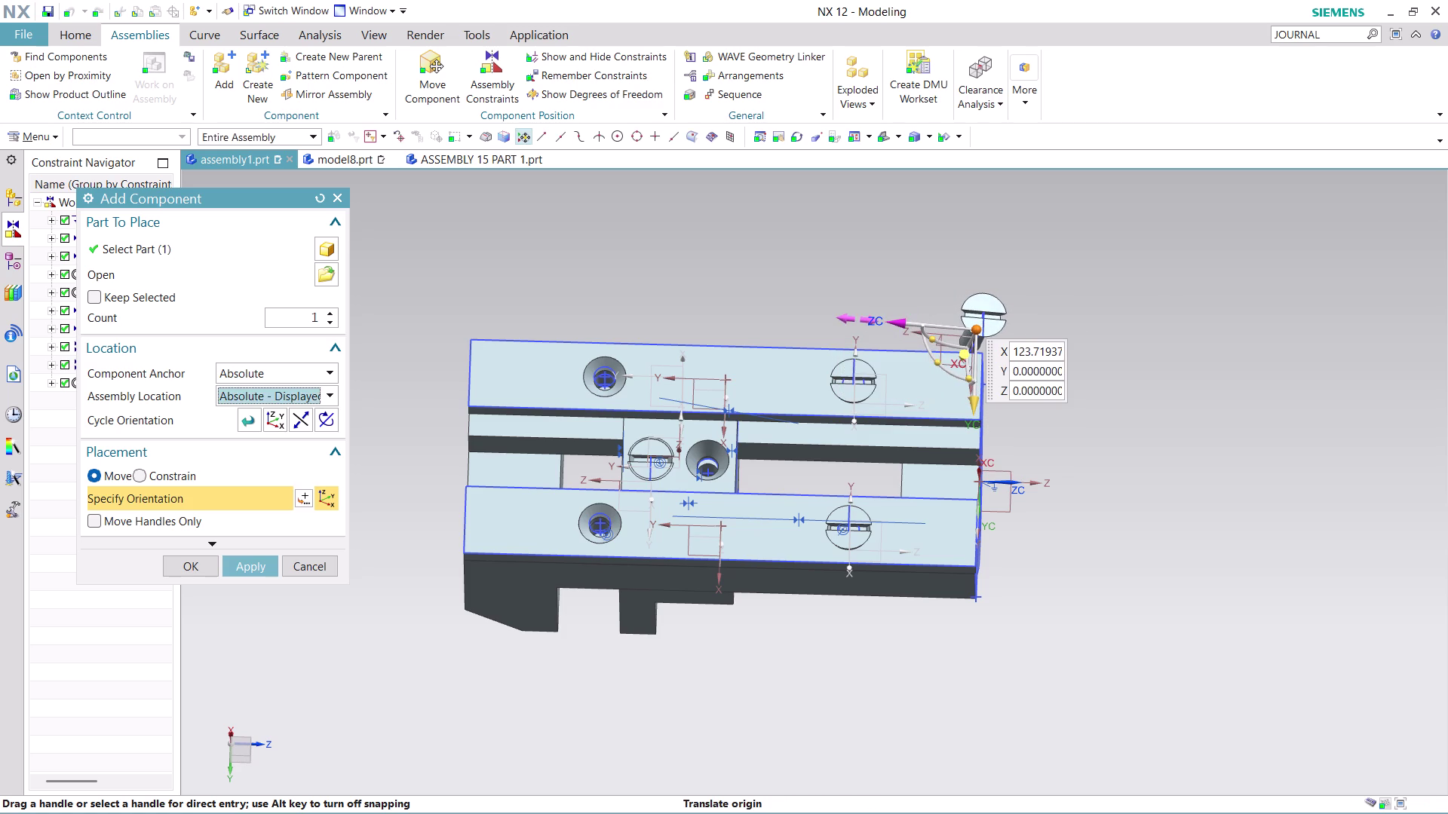
drag(888, 323, 633, 383)
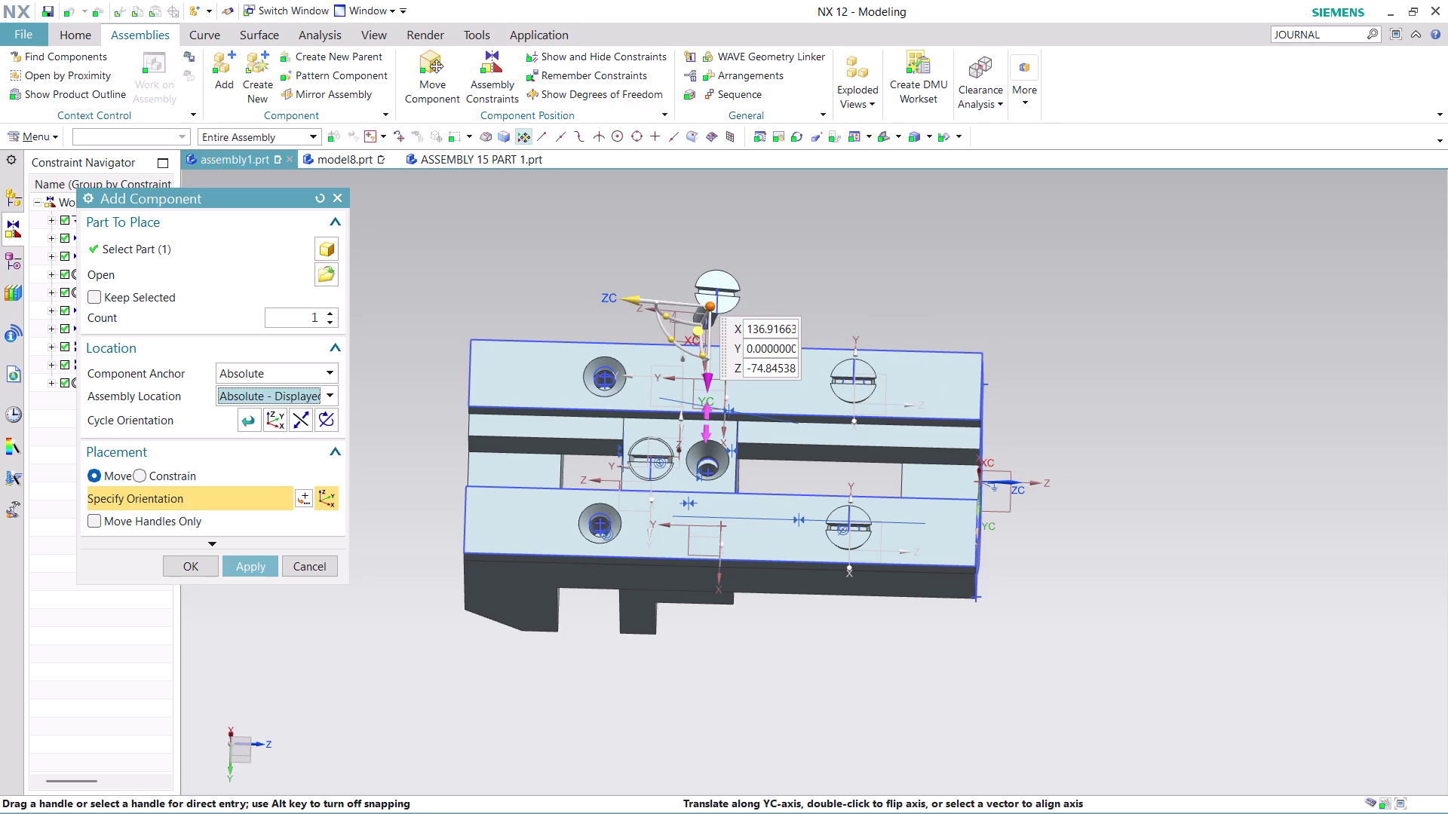
drag(711, 387, 724, 494)
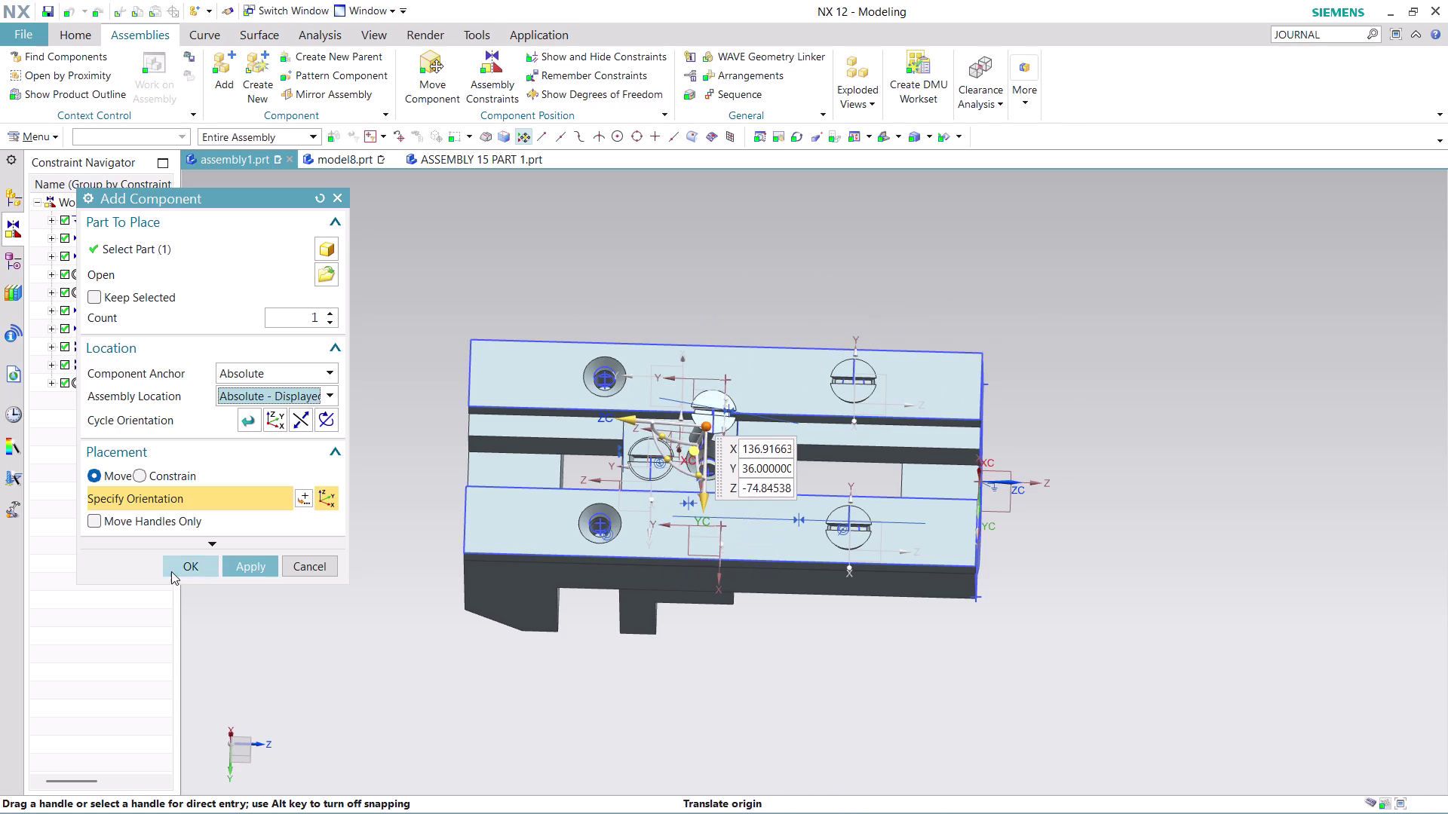
click(190, 570)
middle_drag(739, 311, 725, 275)
scroll(down, 3)
Start a Concentric assembly constraint and pick the screw's circular edge.
scroll(up, 3)
middle_drag(730, 262, 730, 244)
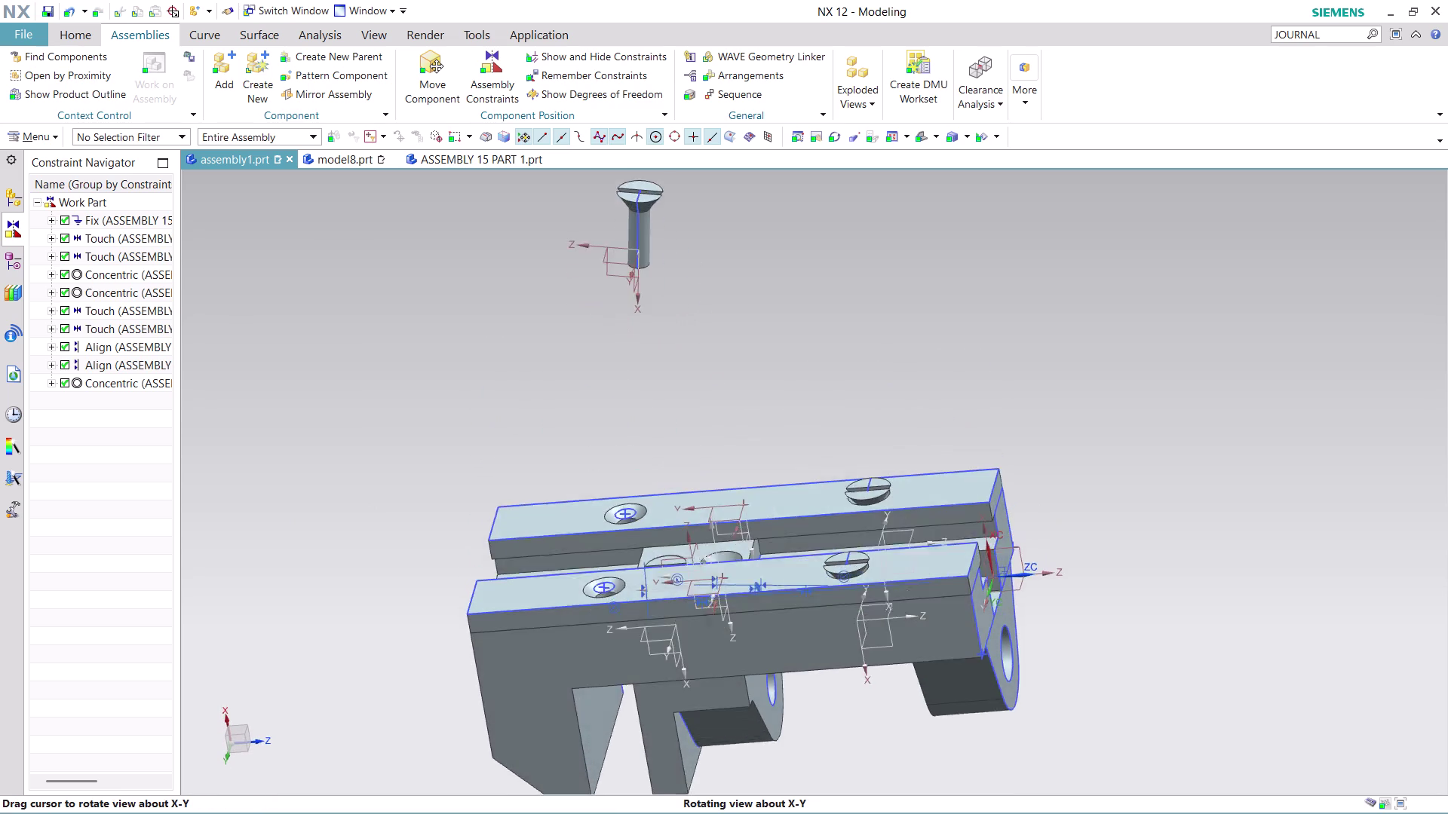
middle_drag(730, 245, 760, 251)
scroll(up, 3)
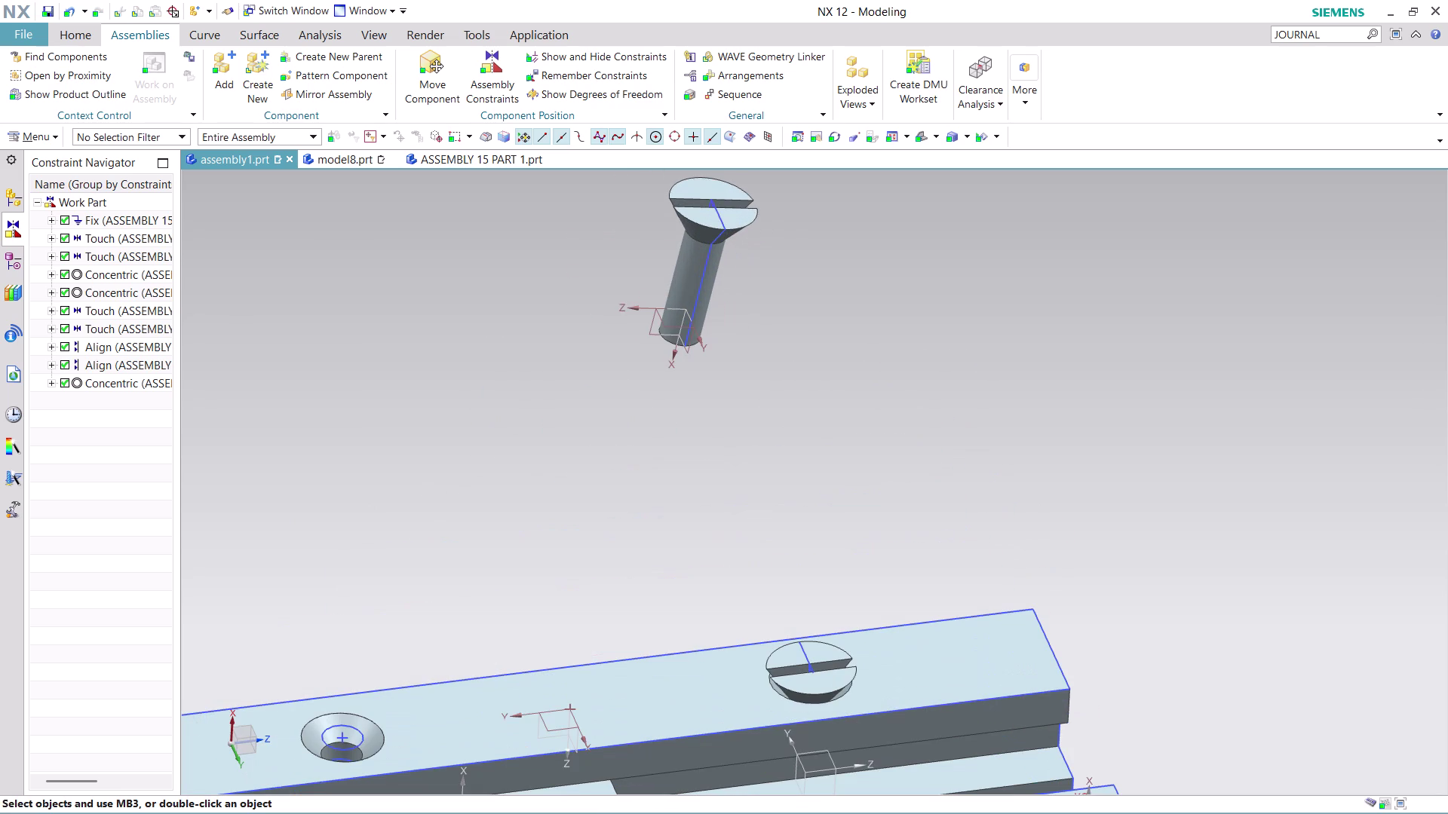
click(488, 69)
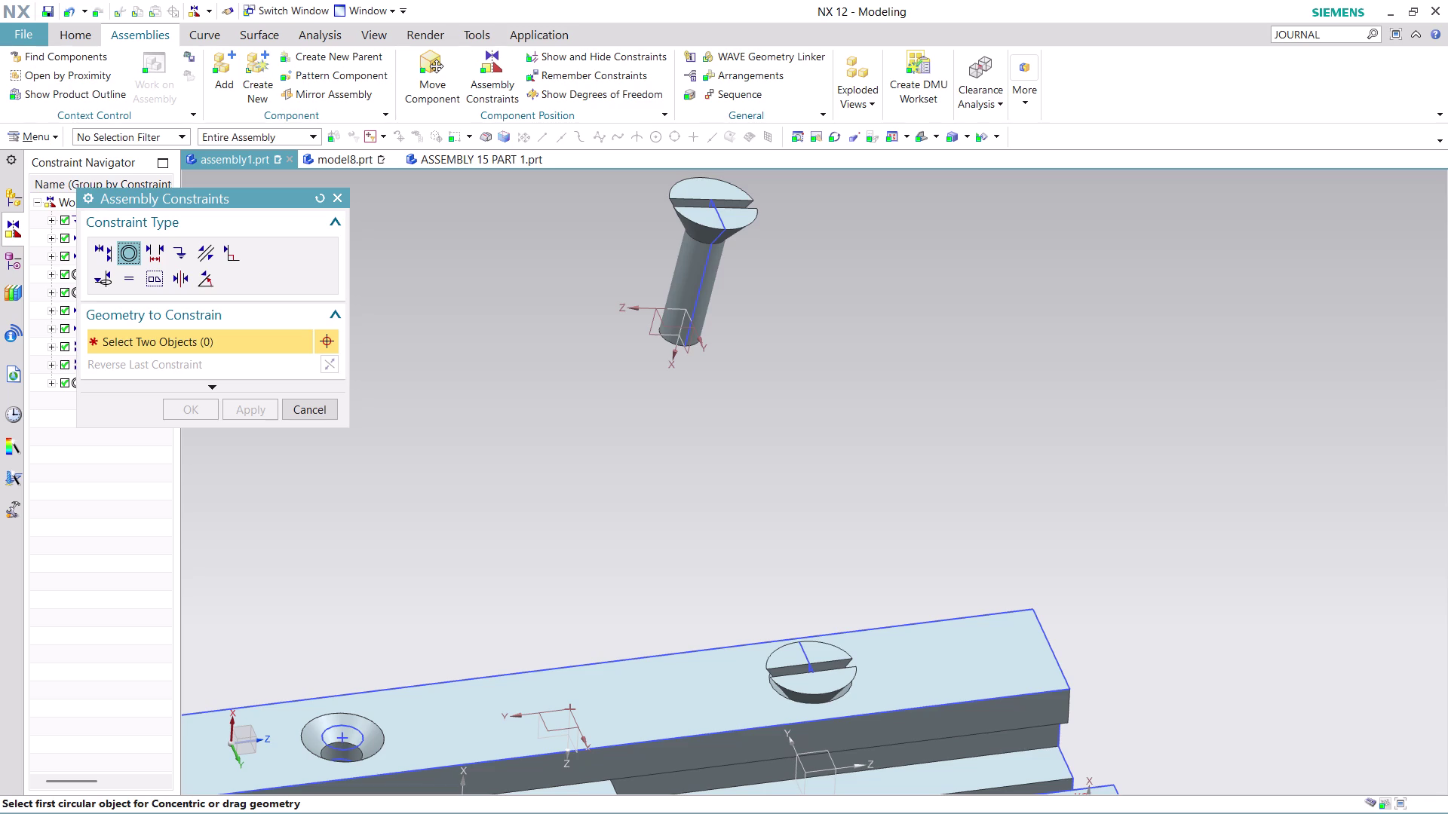
middle_drag(760, 257, 752, 261)
scroll(up, 3)
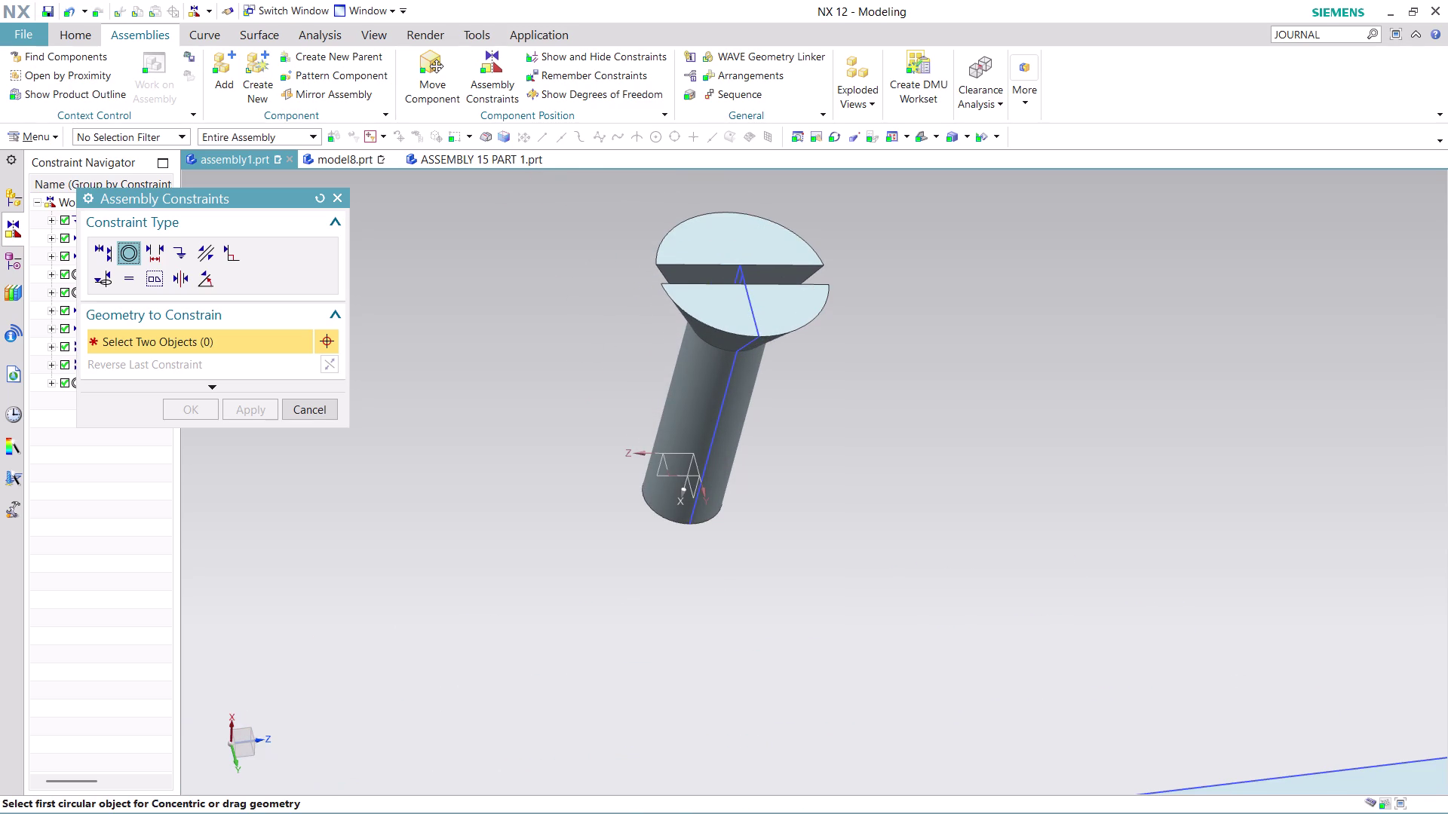
middle_drag(804, 335, 825, 324)
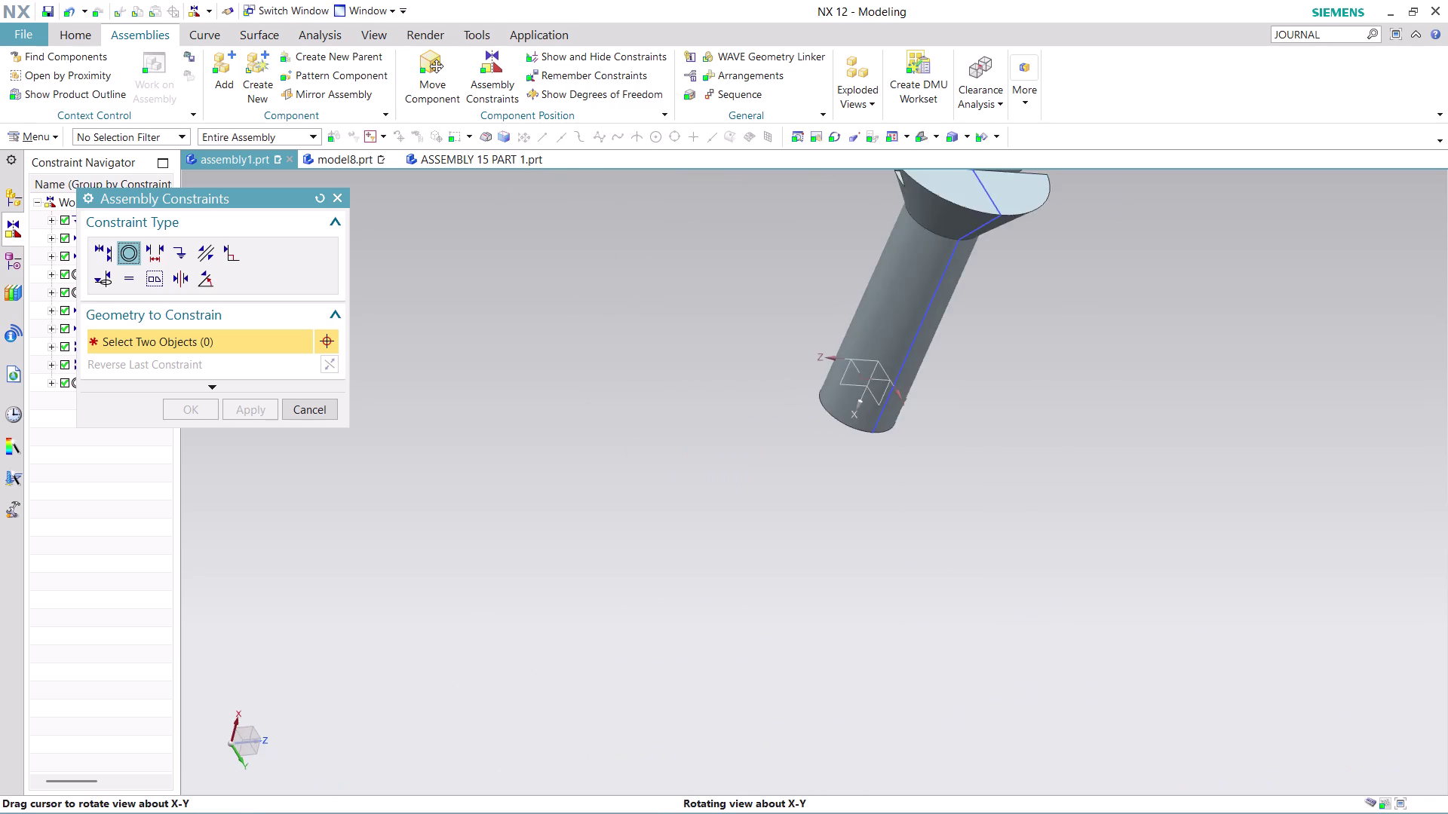
middle_drag(825, 324, 838, 335)
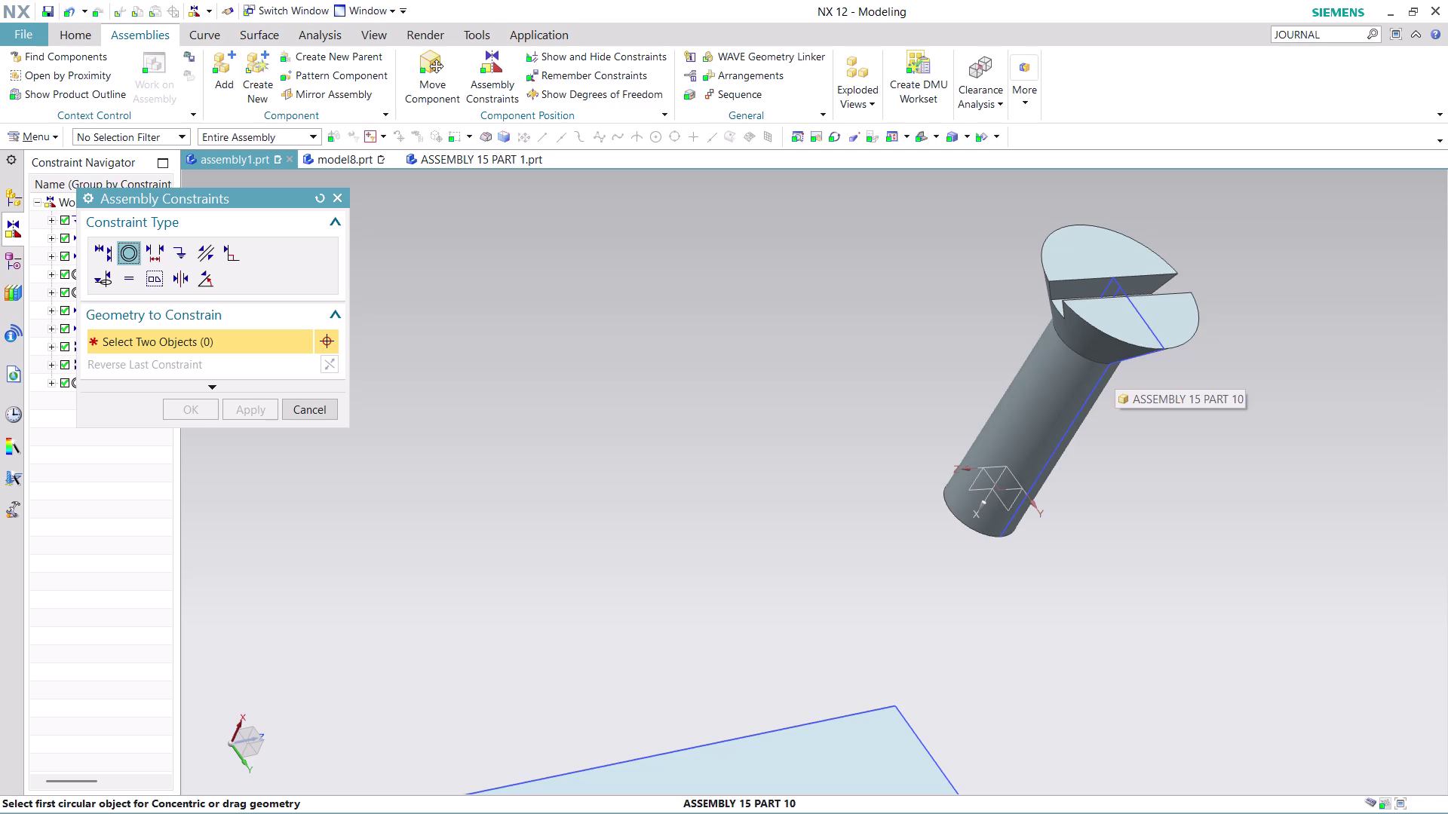
scroll(down, 3)
scroll(down, 3)
middle_drag(1254, 527, 1213, 496)
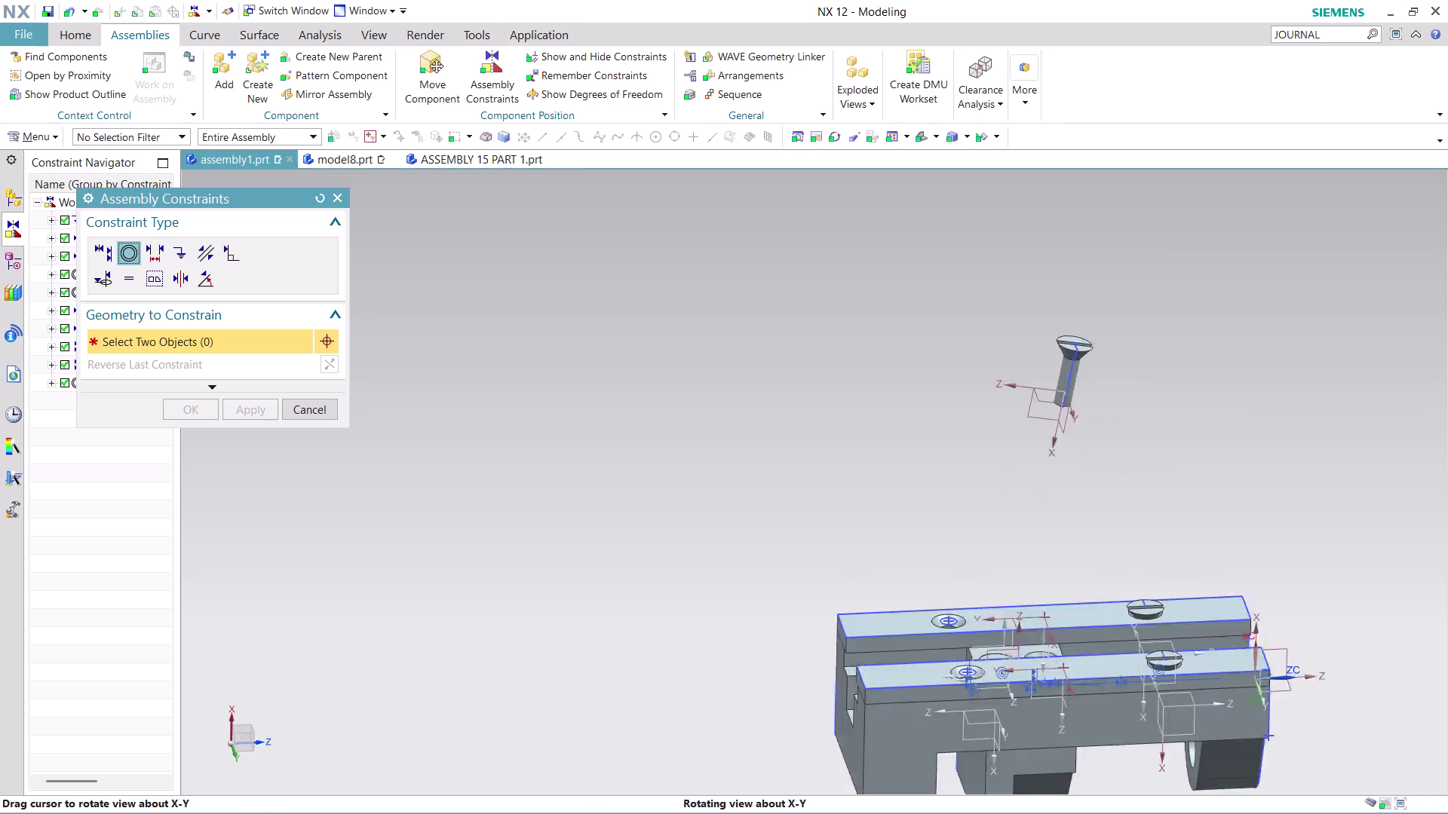
middle_drag(1213, 496, 1014, 464)
click(1064, 313)
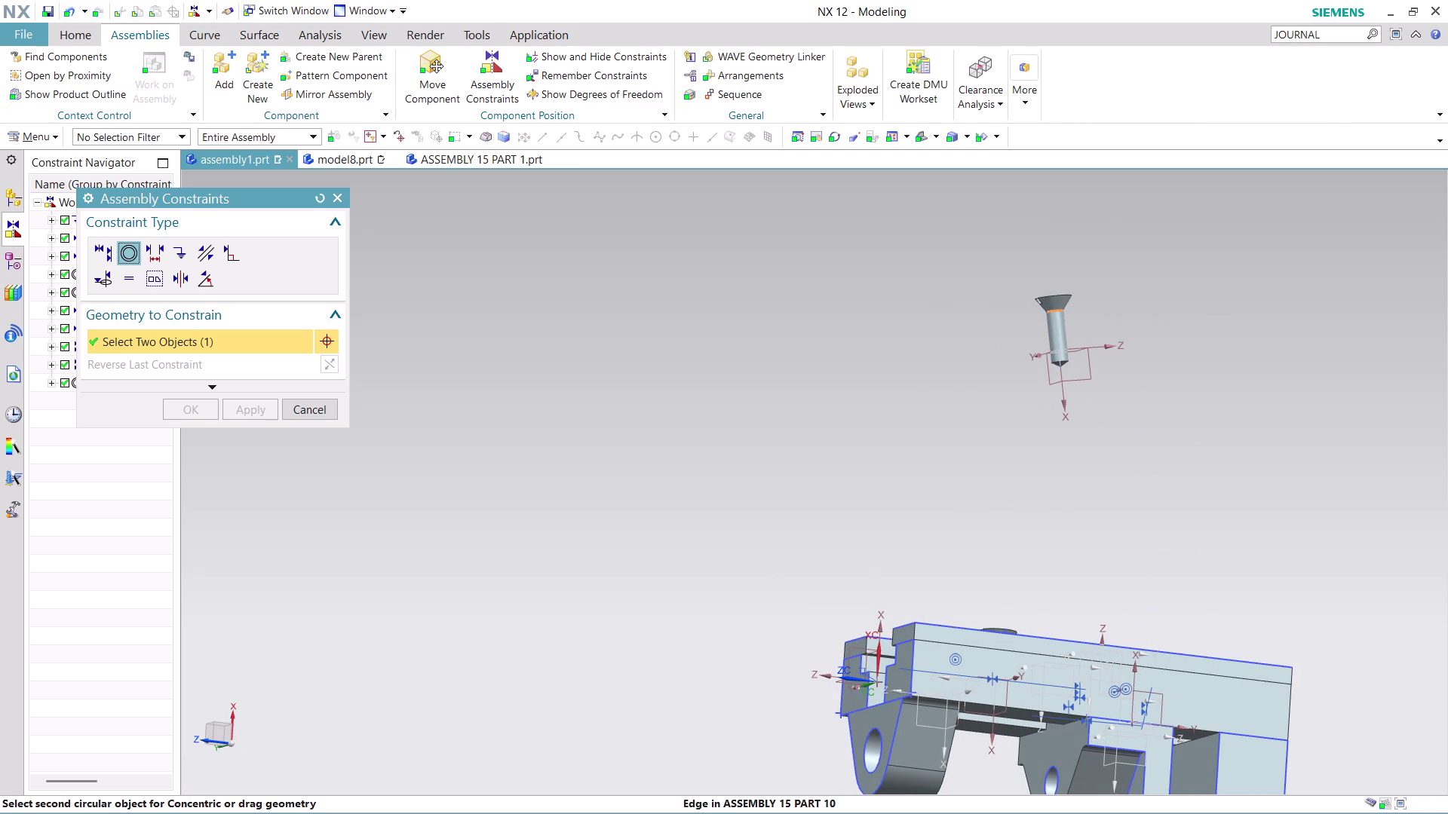
Pick the middle block's countersunk hole edge and confirm the constraint.
middle_drag(1140, 441, 1147, 513)
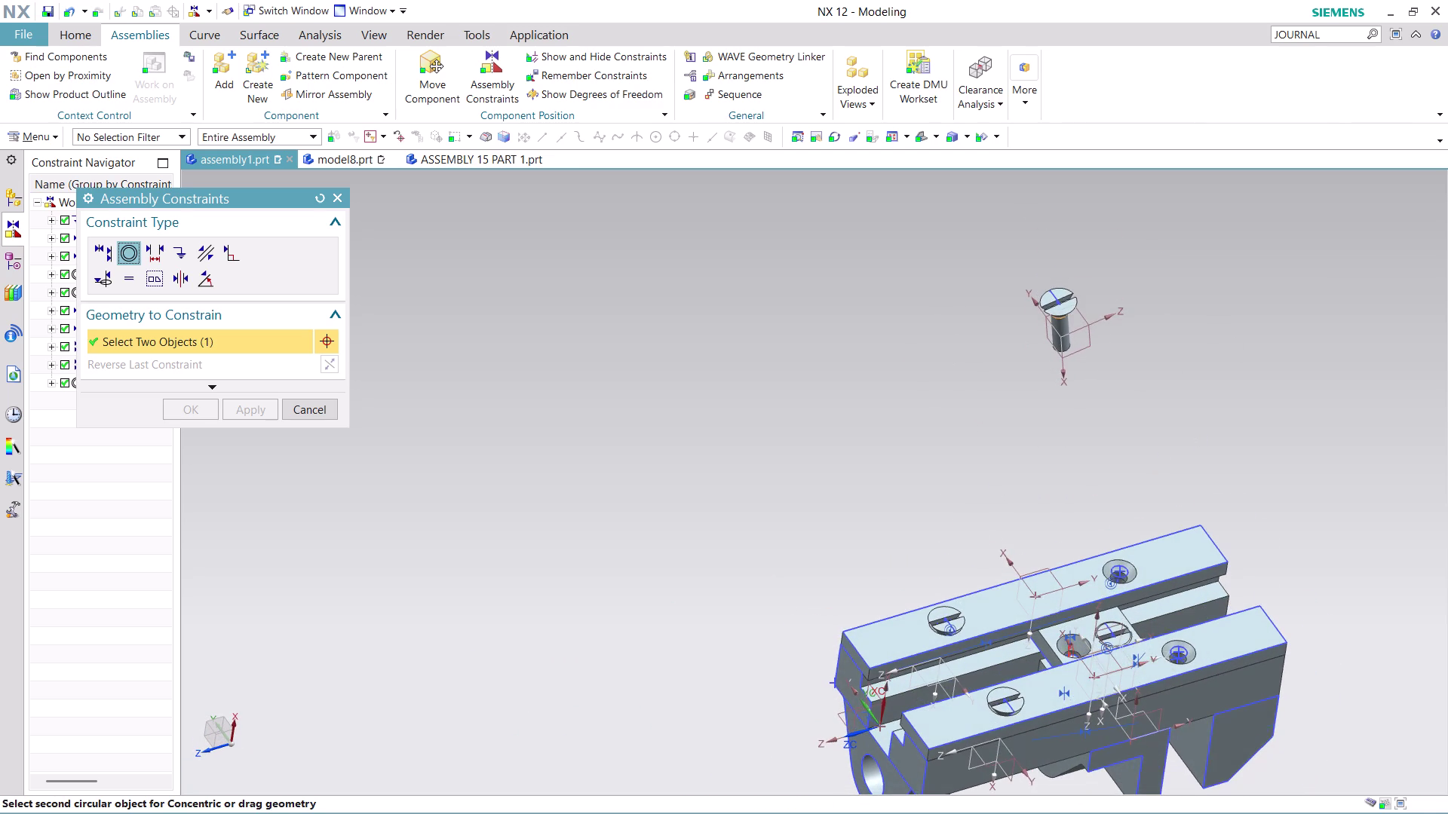
scroll(up, 3)
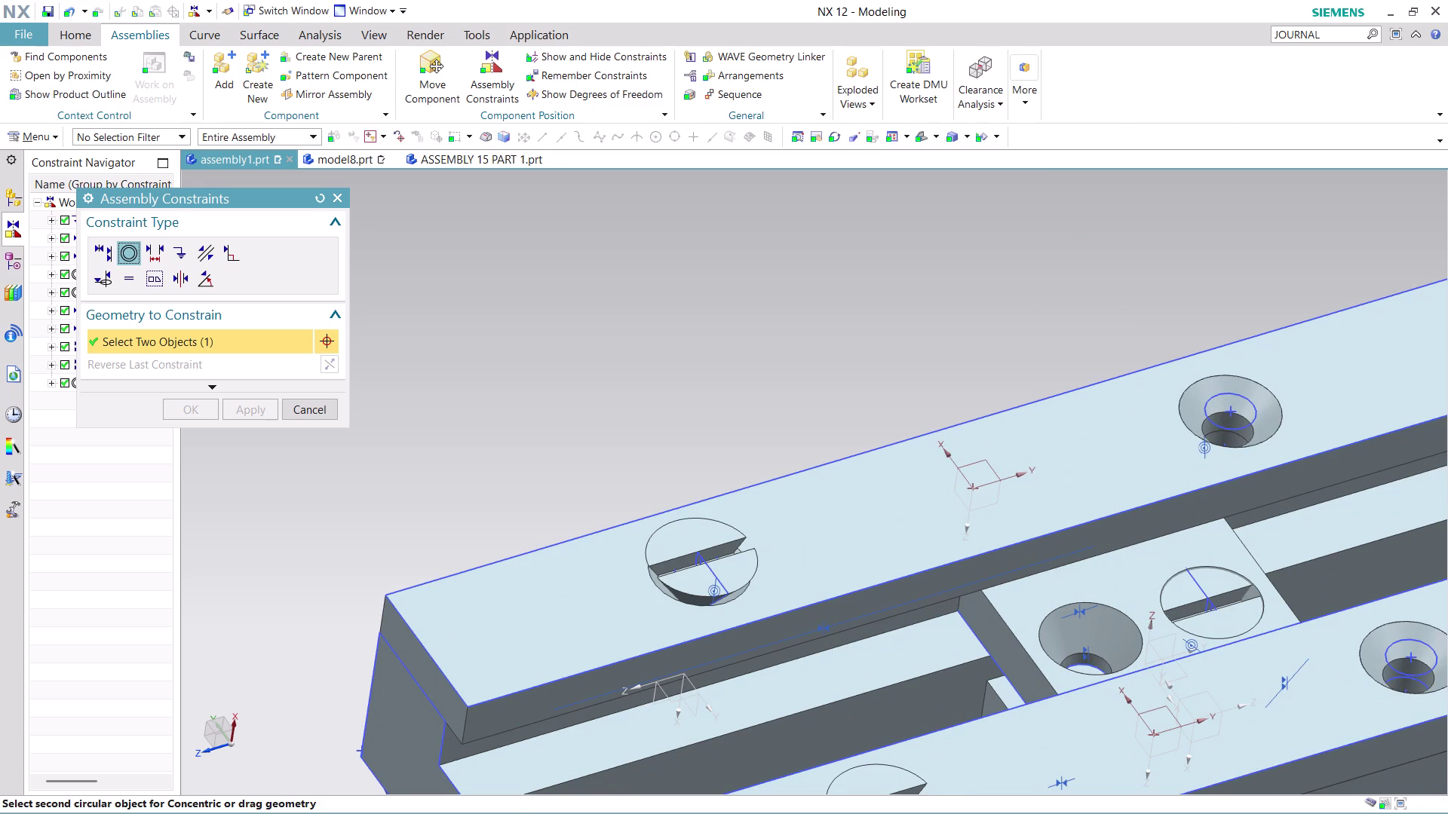
scroll(up, 3)
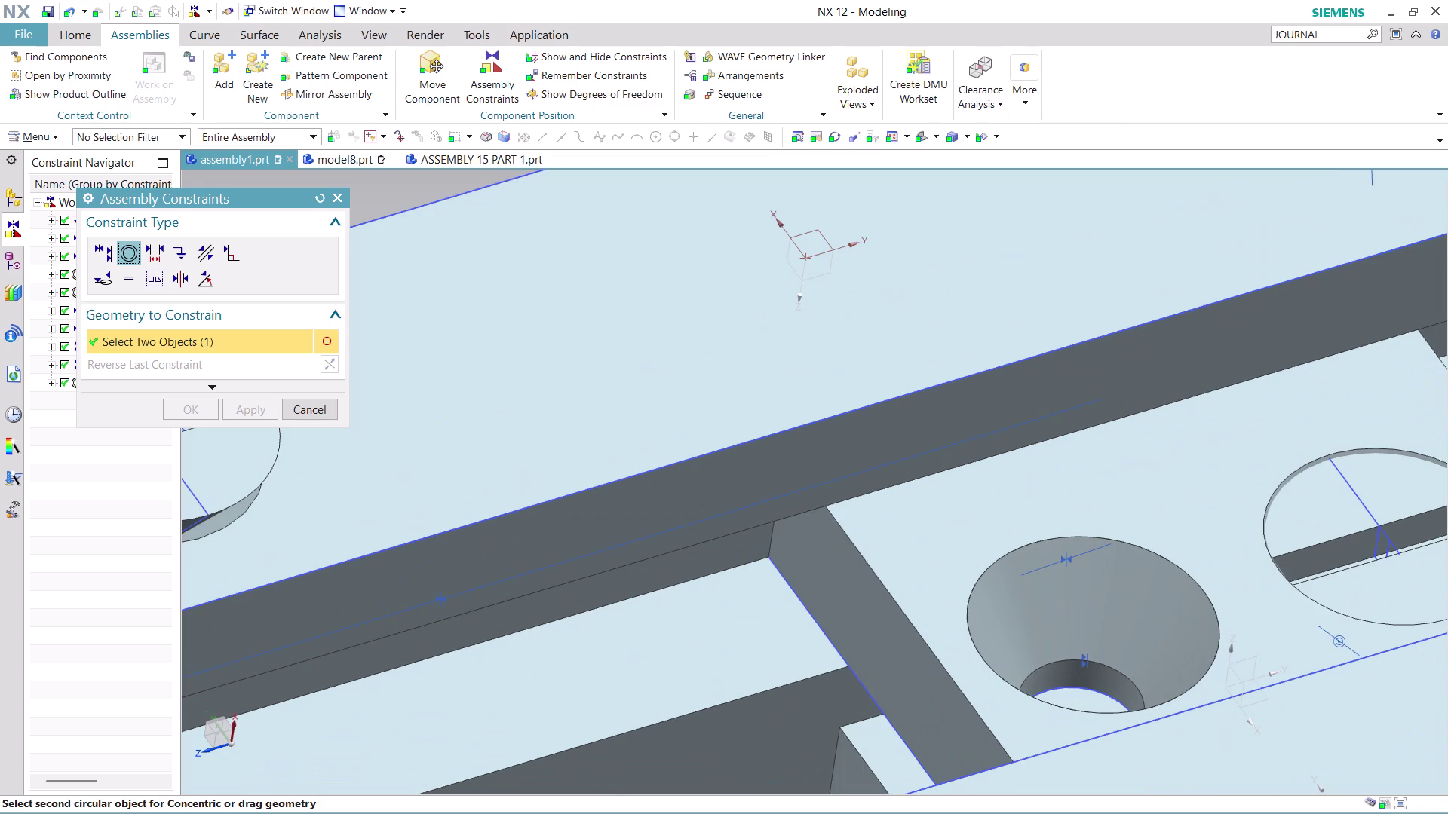
scroll(down, 3)
middle_drag(1157, 519, 1156, 533)
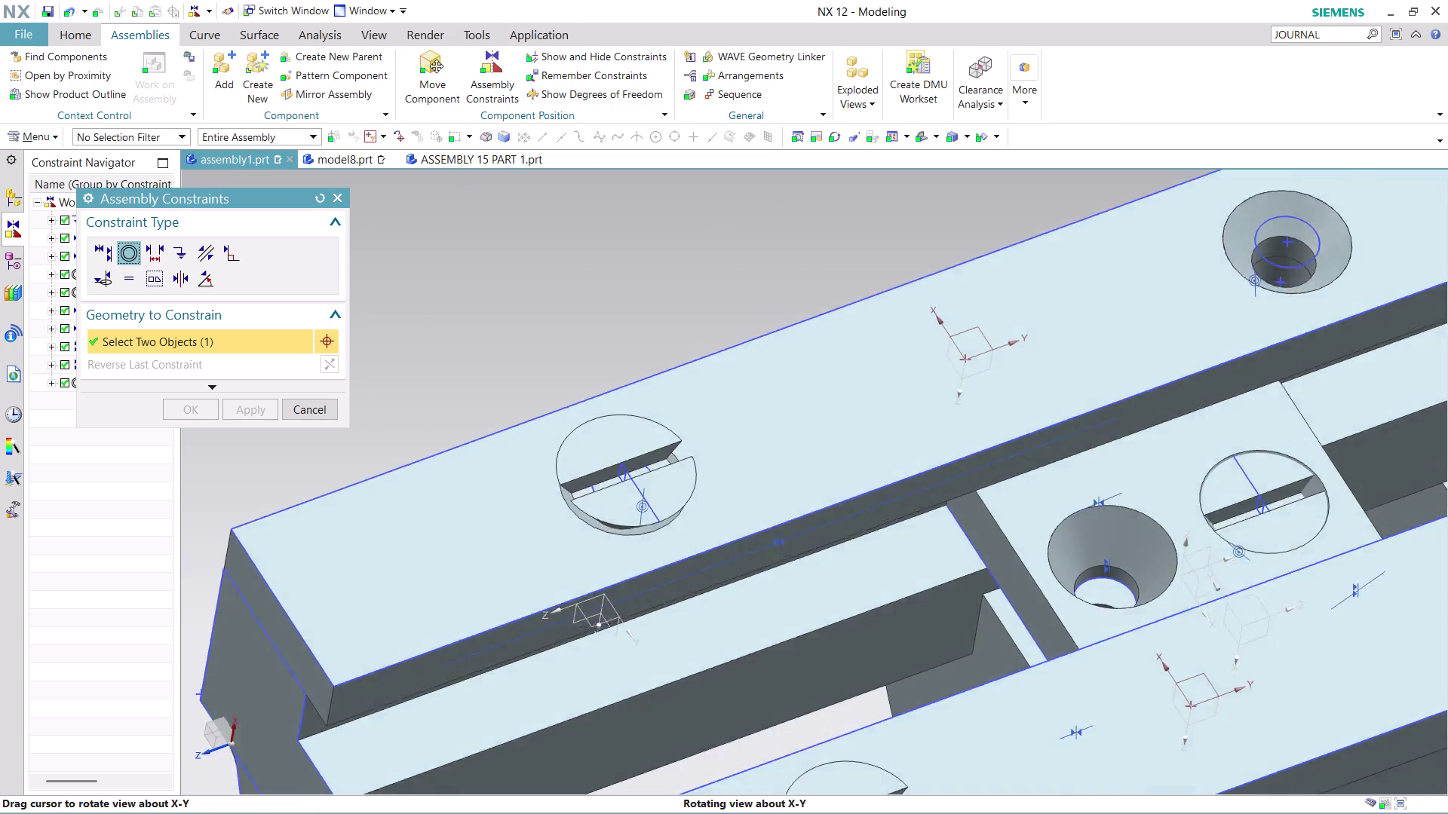
middle_drag(1156, 533, 1156, 554)
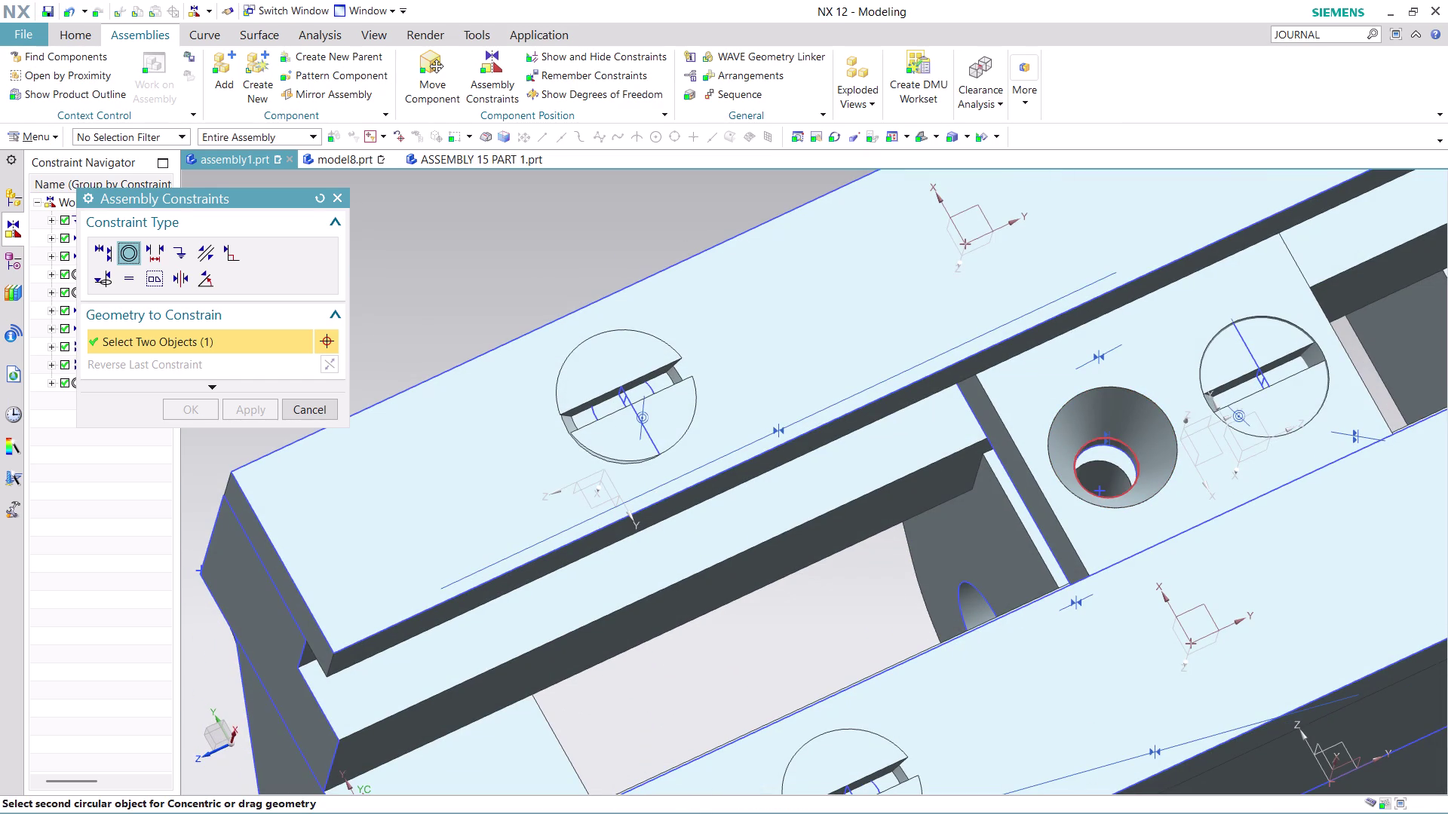
click(1125, 492)
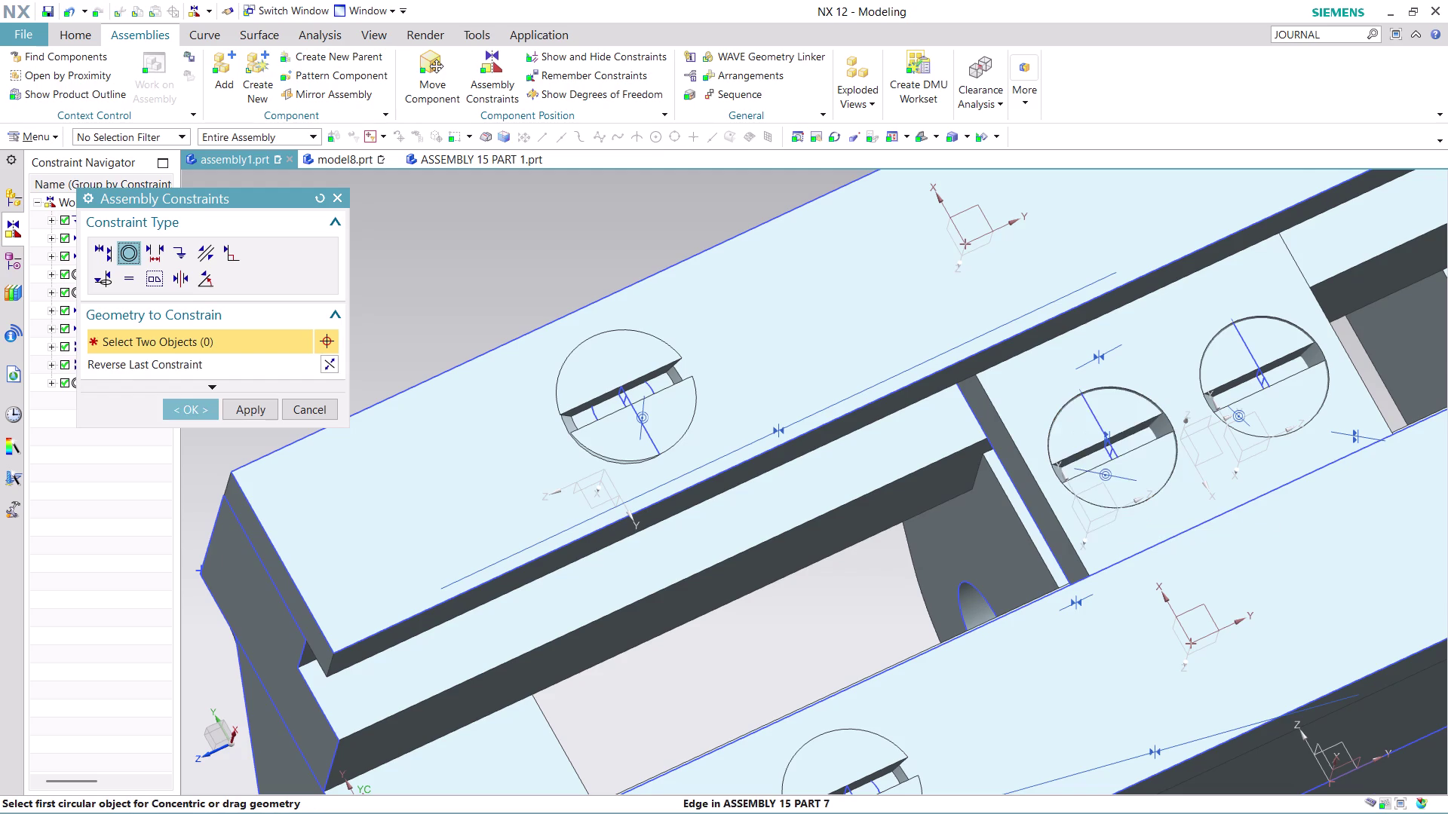
scroll(down, 3)
scroll(down, 3)
middle_drag(1131, 682, 1098, 643)
scroll(down, 3)
scroll(up, 3)
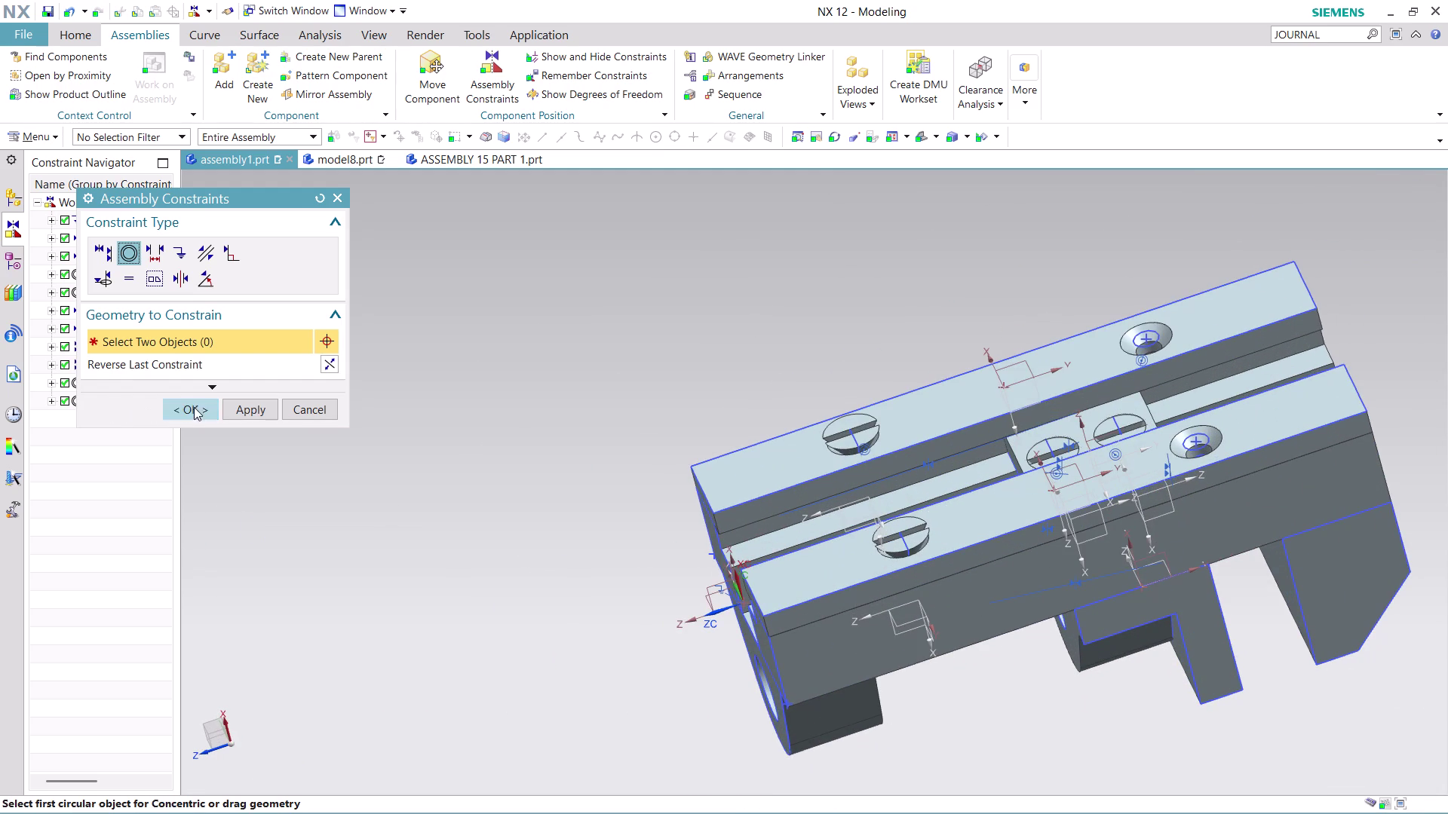
click(195, 406)
Attempt deleting the front support screw, dismissing the could-not-delete message.
right_click(901, 534)
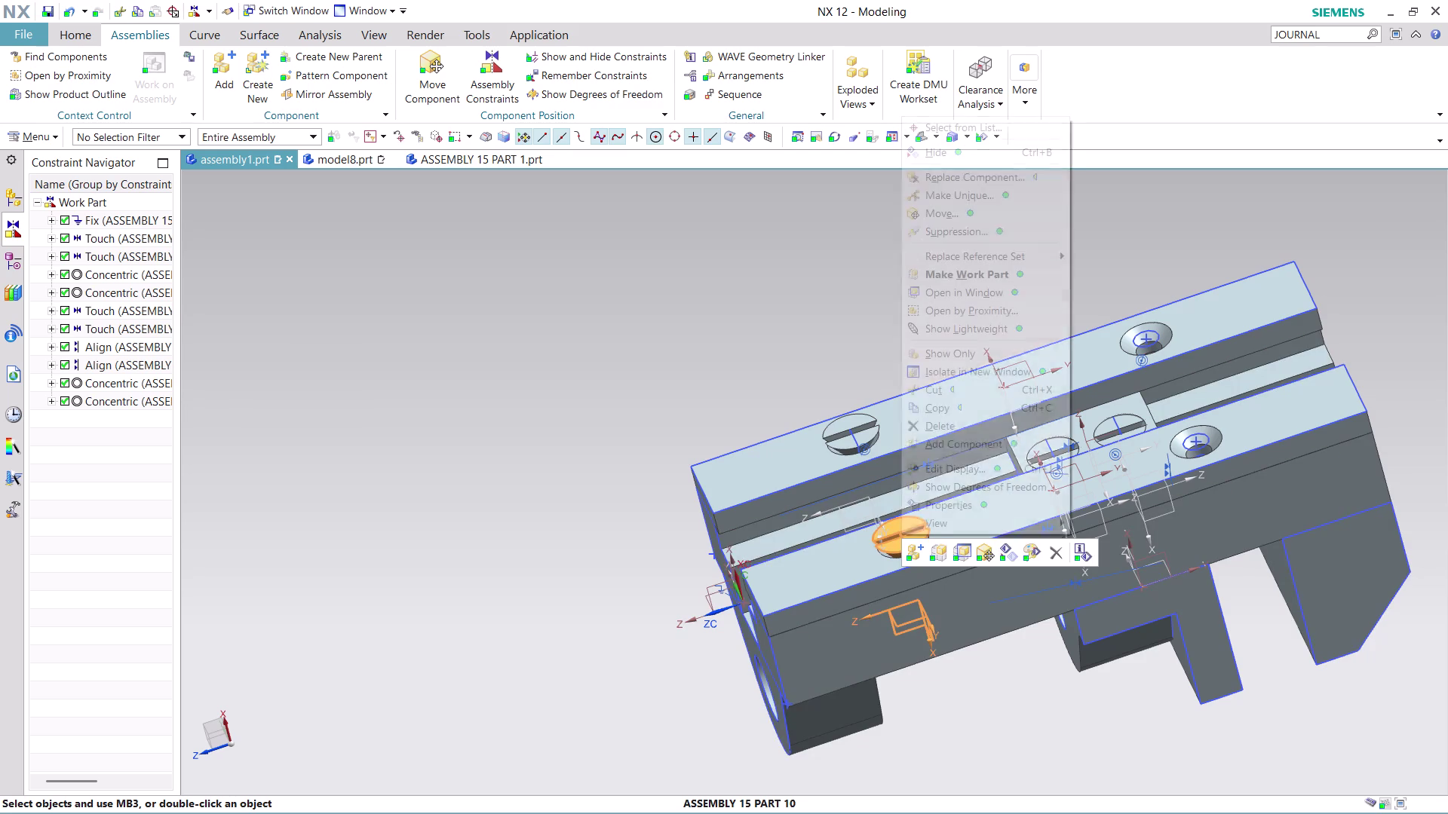
click(961, 428)
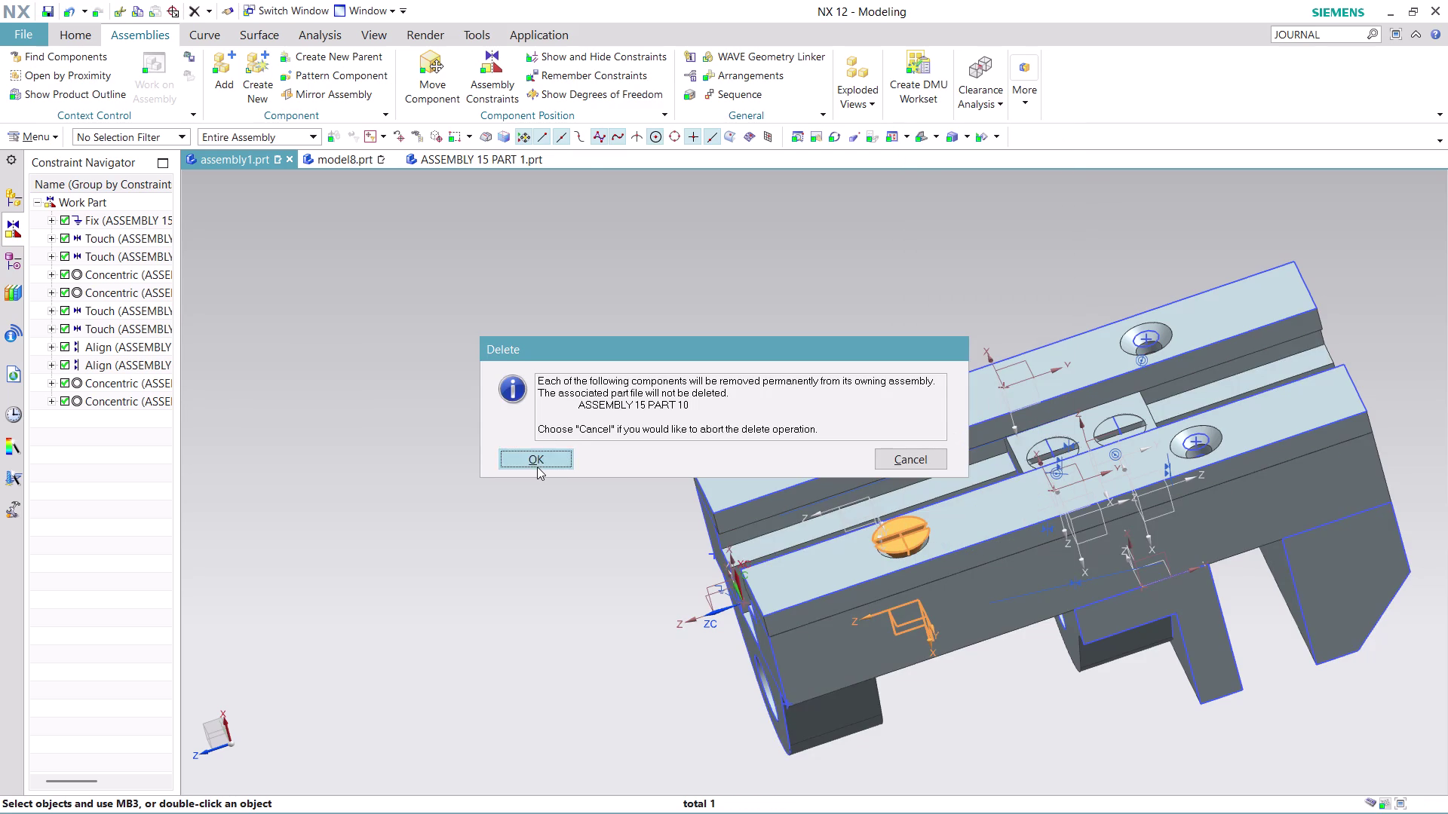
click(537, 467)
click(510, 450)
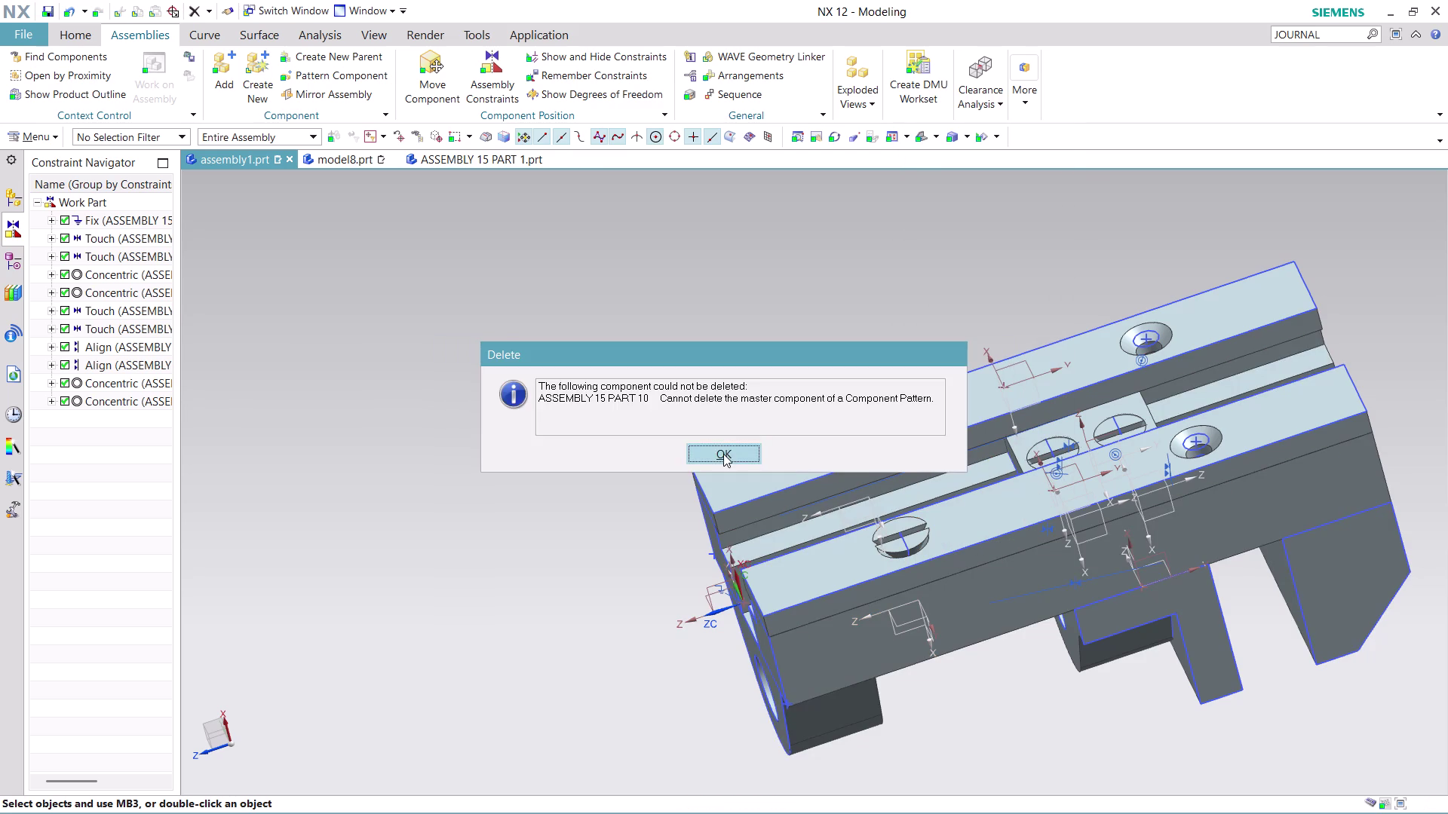
click(723, 454)
click(910, 533)
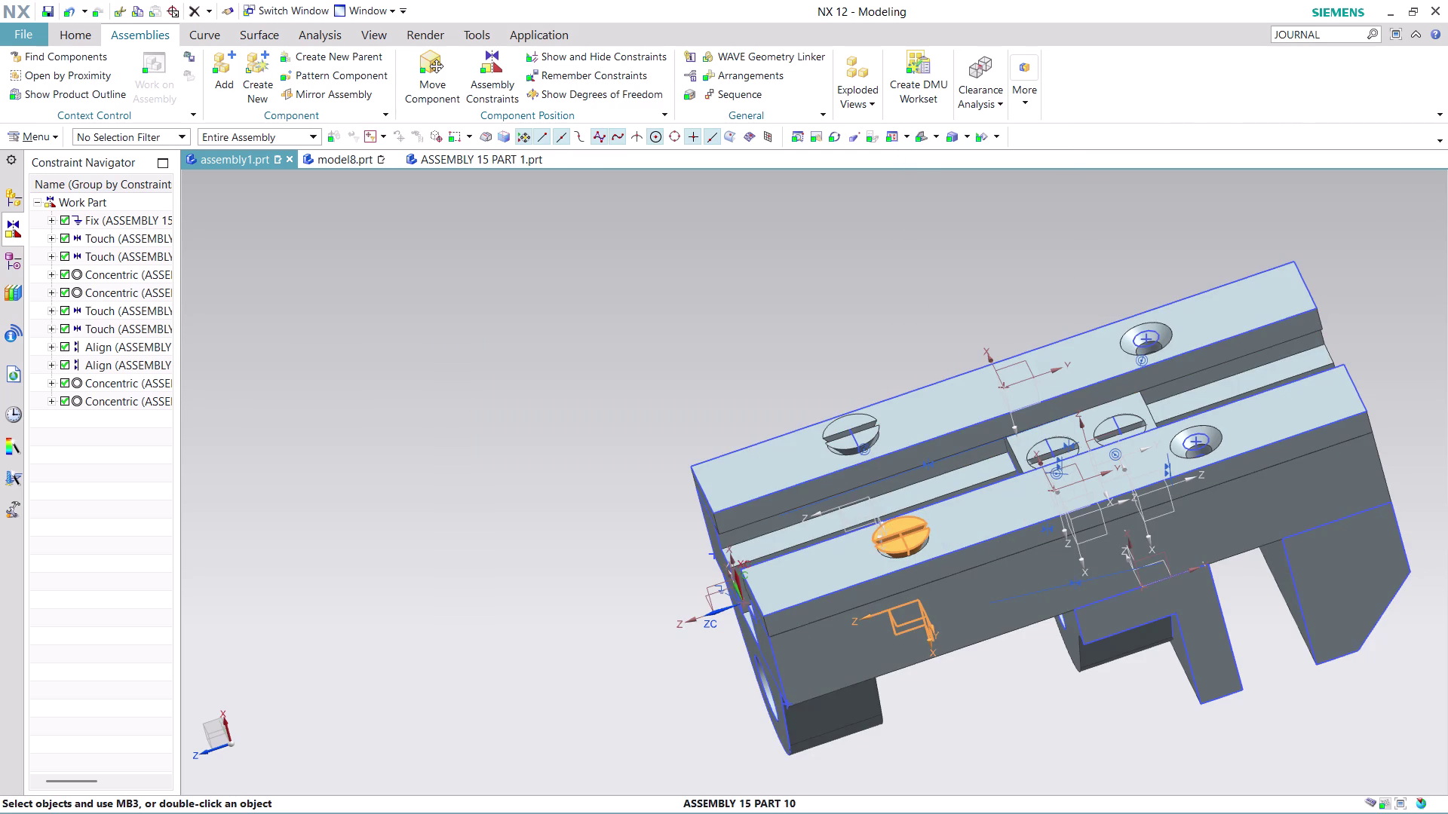
right_click(911, 533)
click(931, 438)
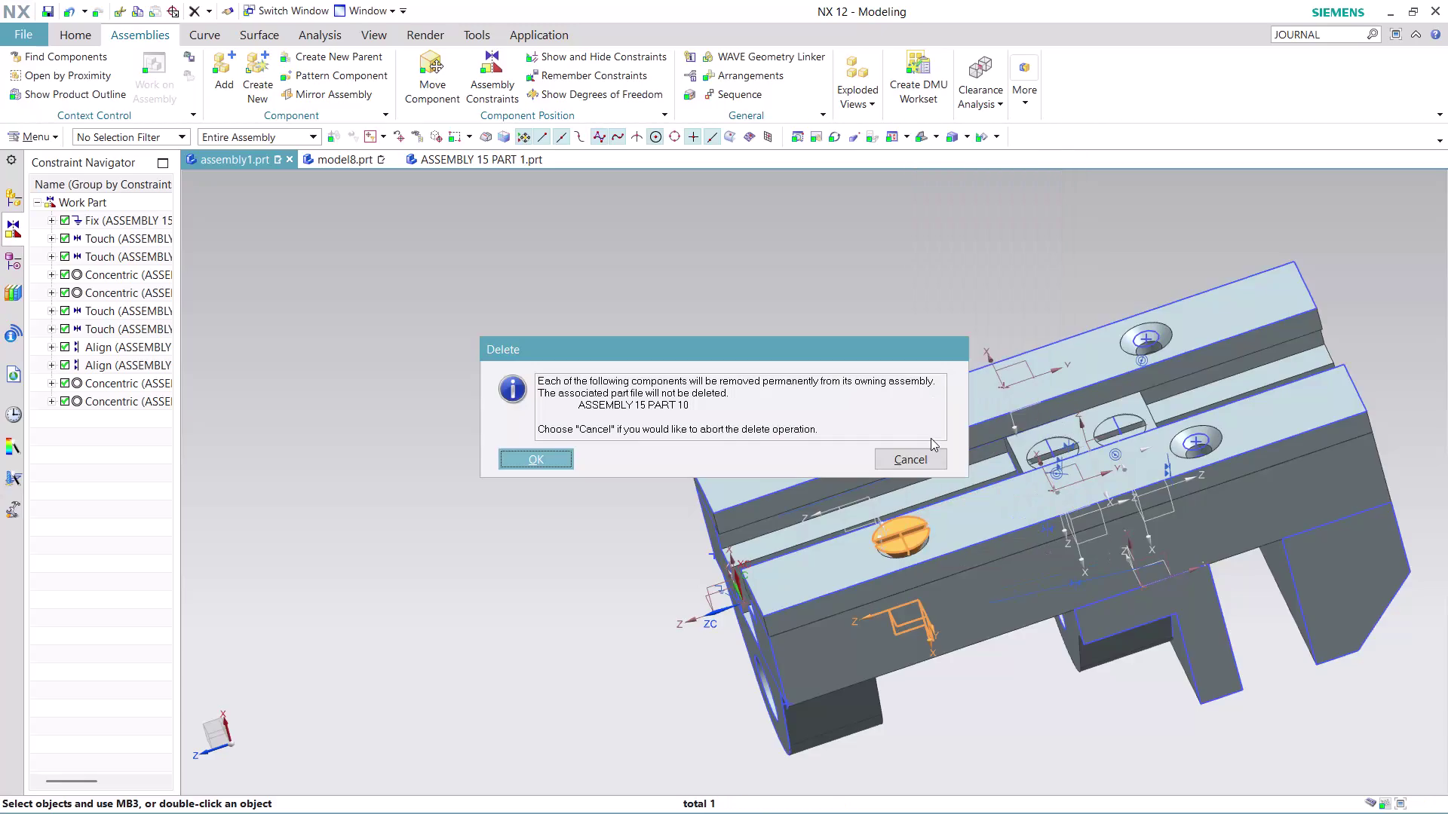
click(540, 463)
click(483, 458)
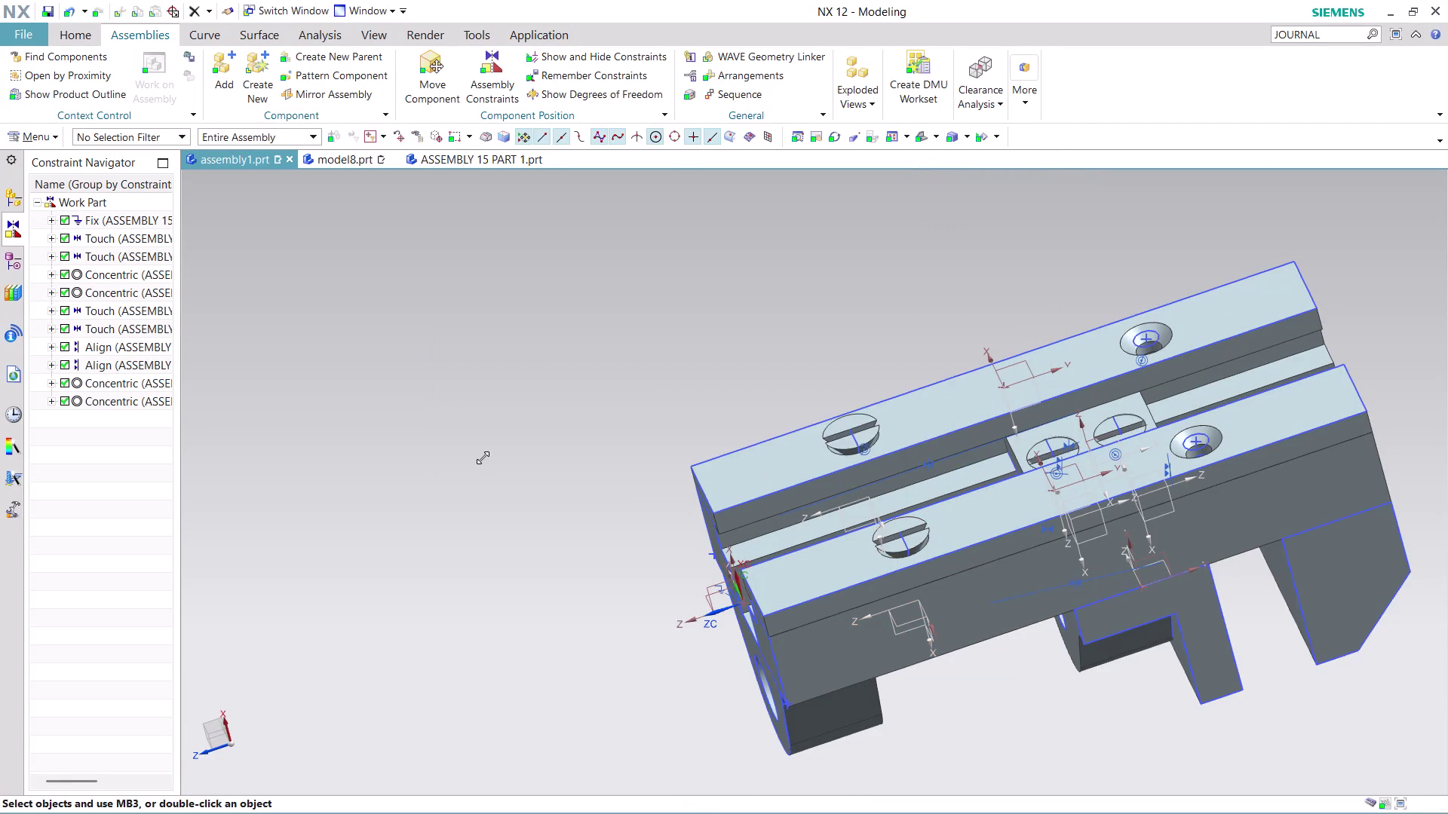
click(699, 449)
click(109, 366)
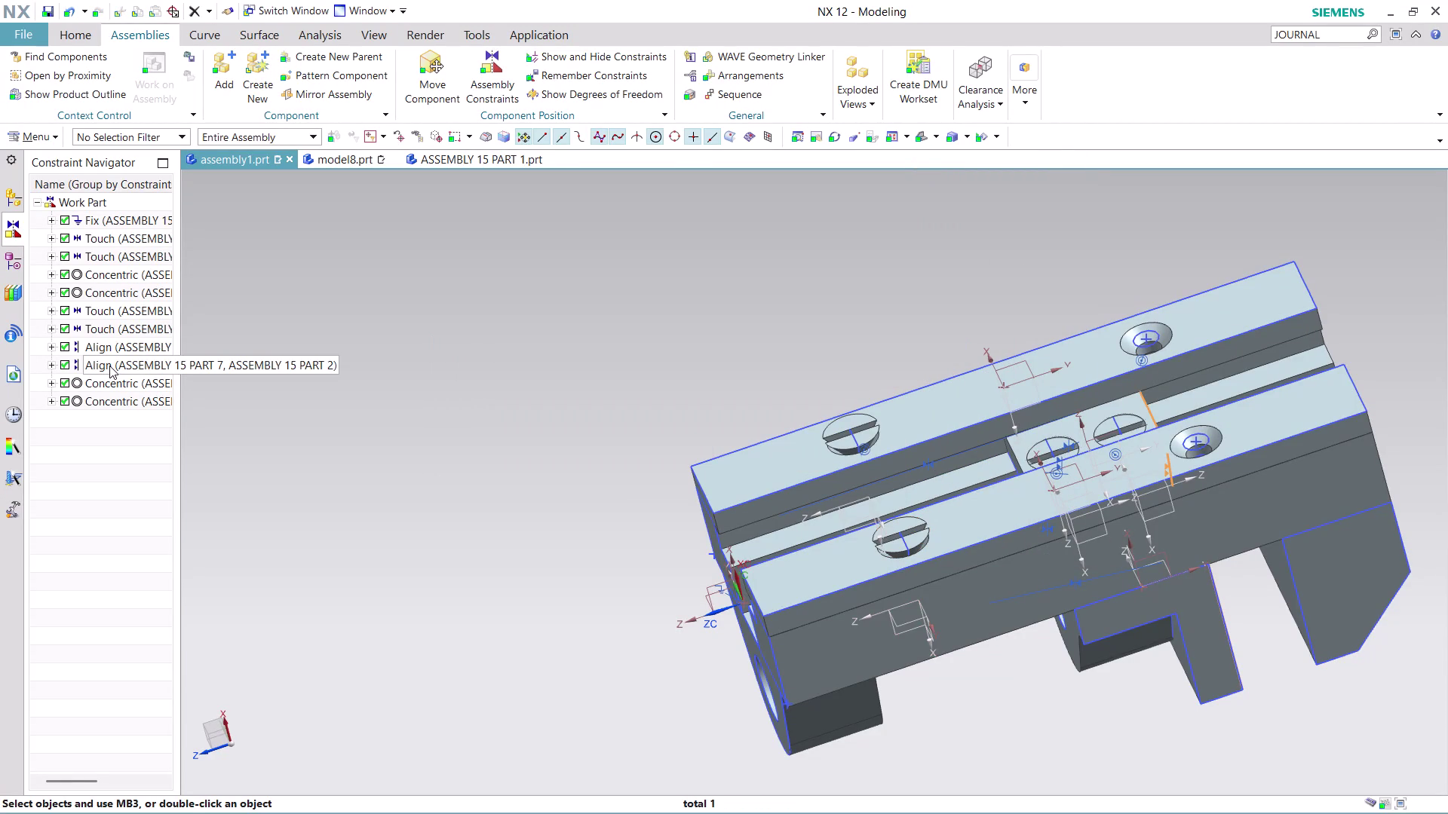
Delete the Concentric constraint between PART 10 and PART 3.
click(109, 286)
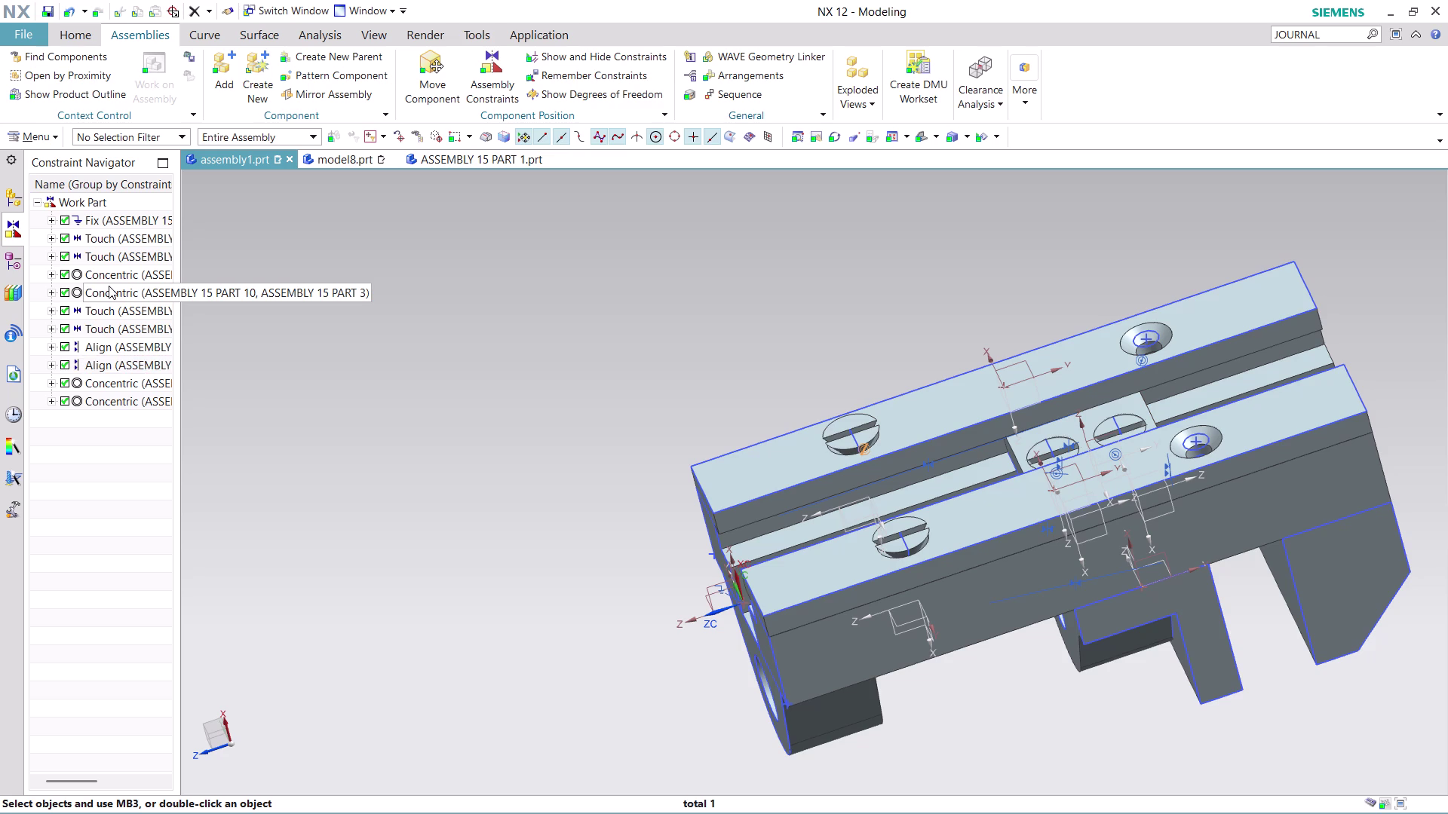
right_click(108, 286)
click(156, 410)
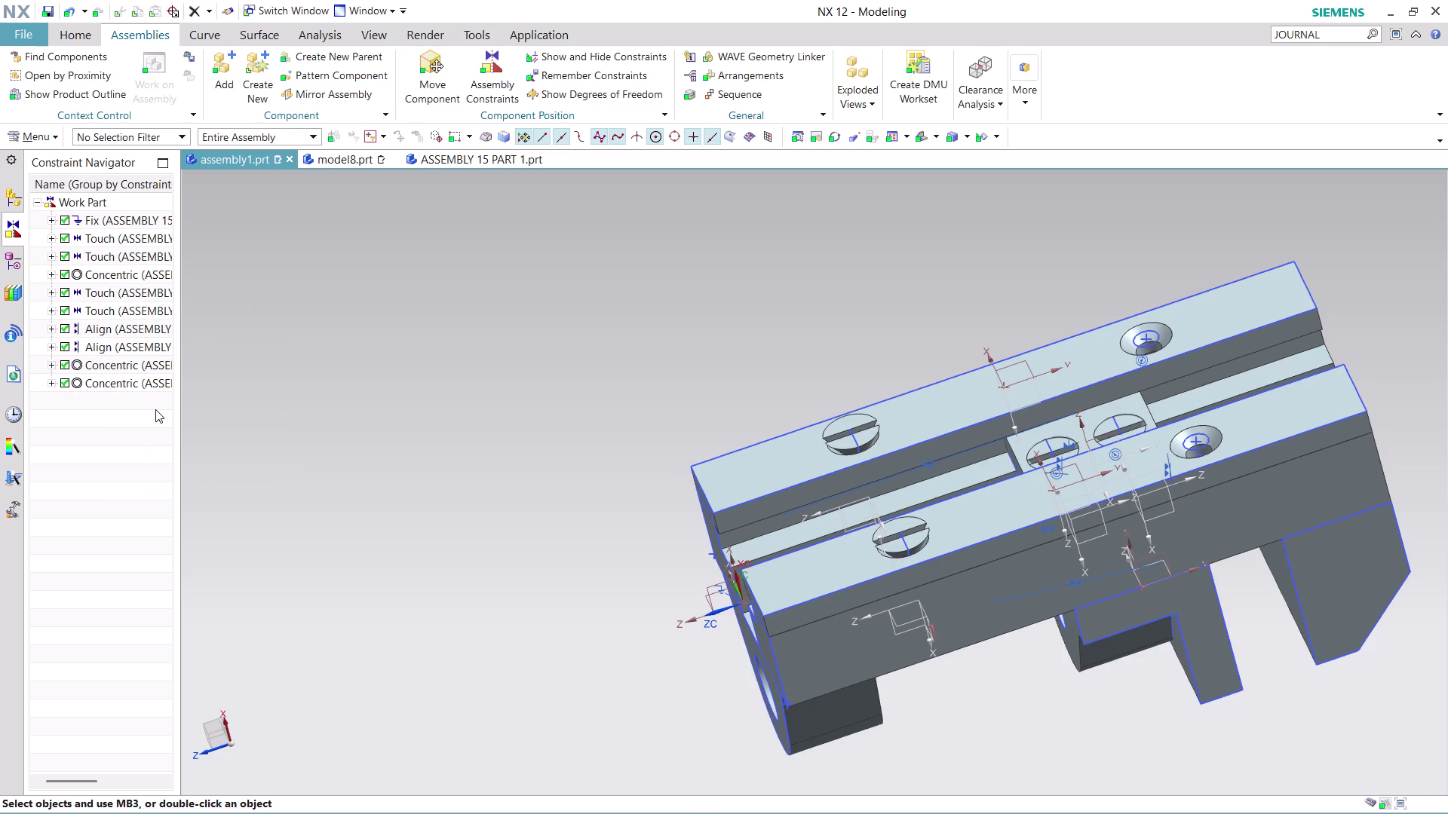
click(132, 275)
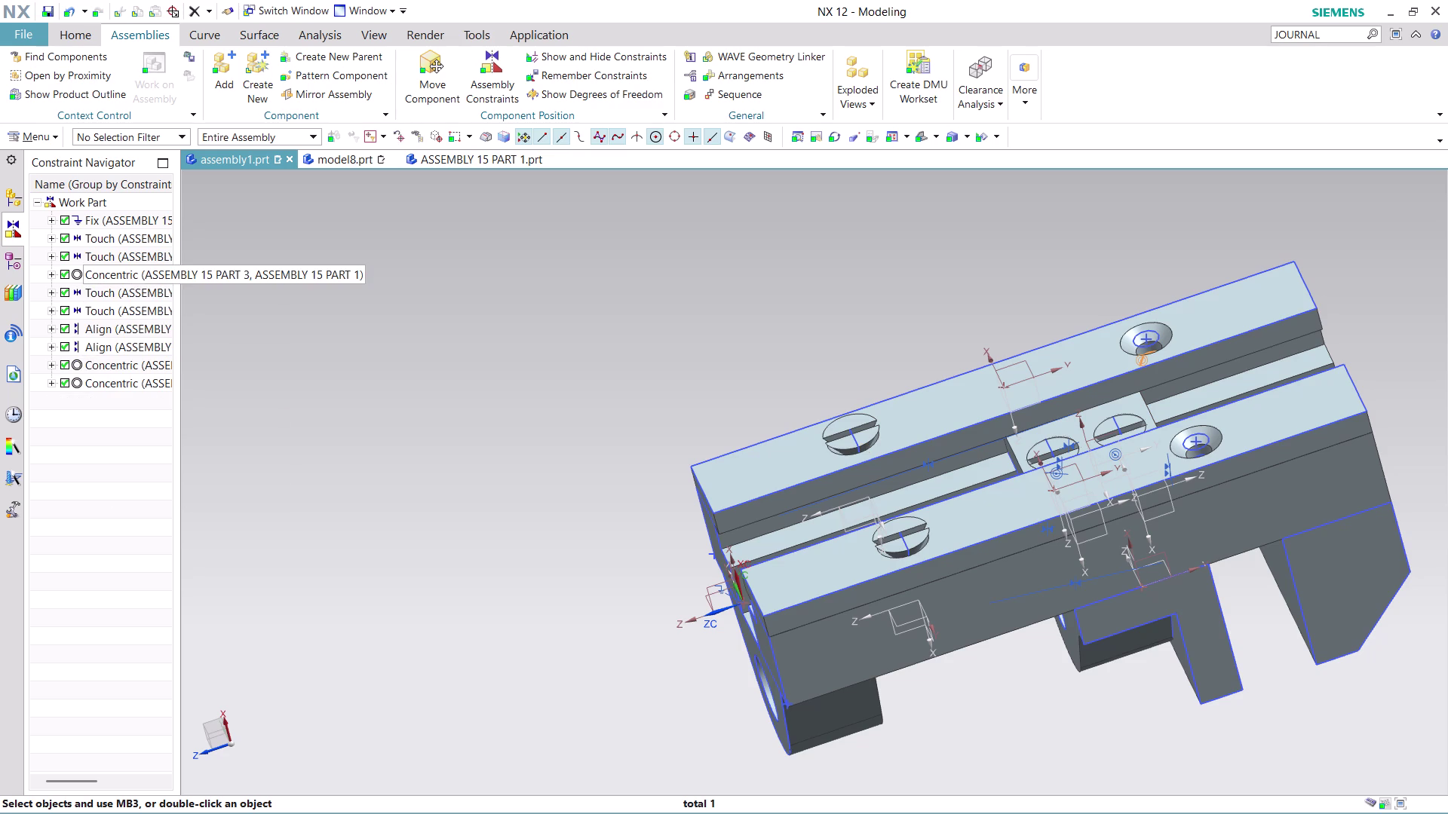
Try deleting the front support screw twice; dismiss the pattern-master refusal.
click(350, 361)
right_click(852, 430)
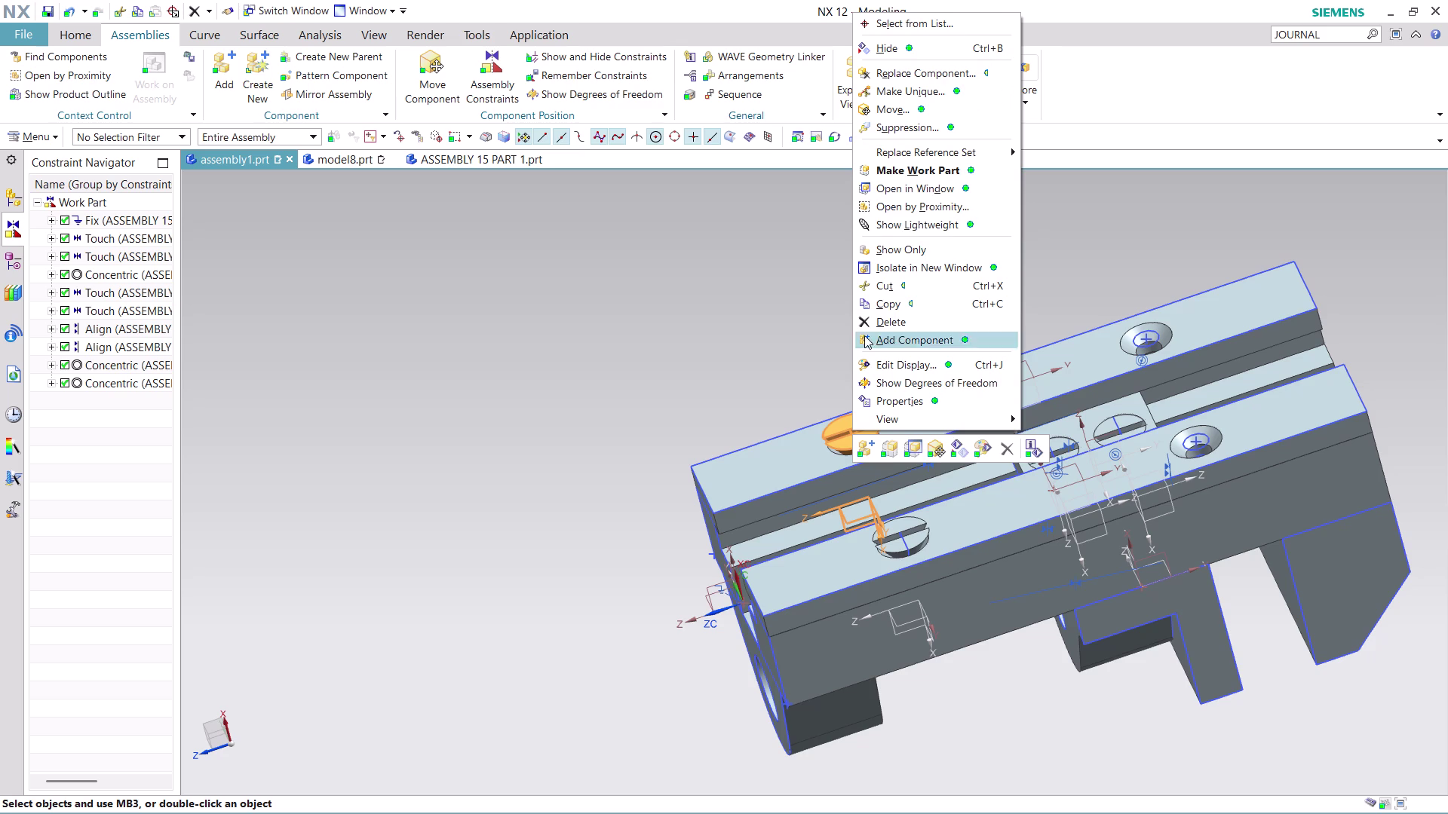
click(878, 319)
click(528, 471)
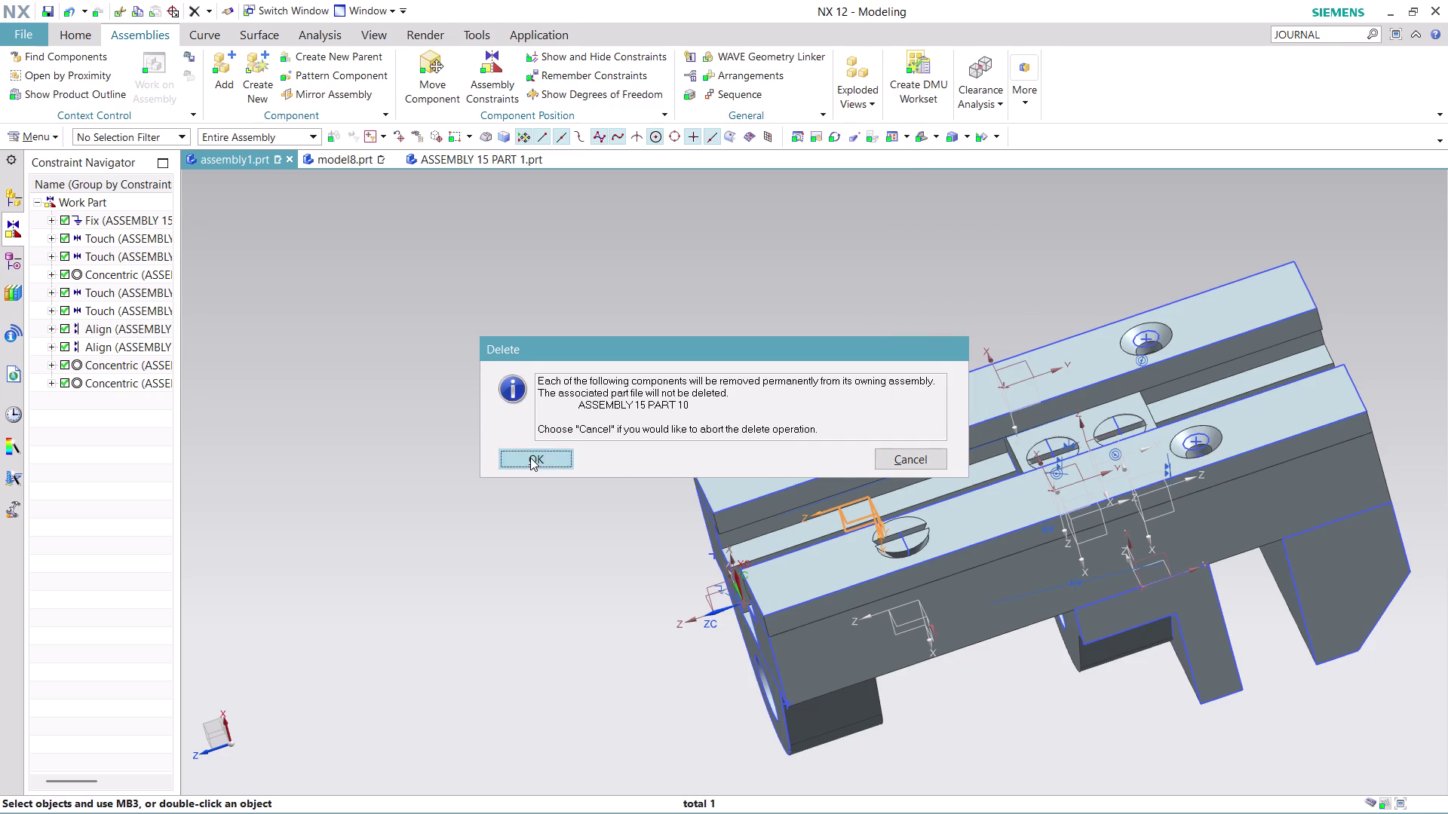
click(530, 458)
click(702, 446)
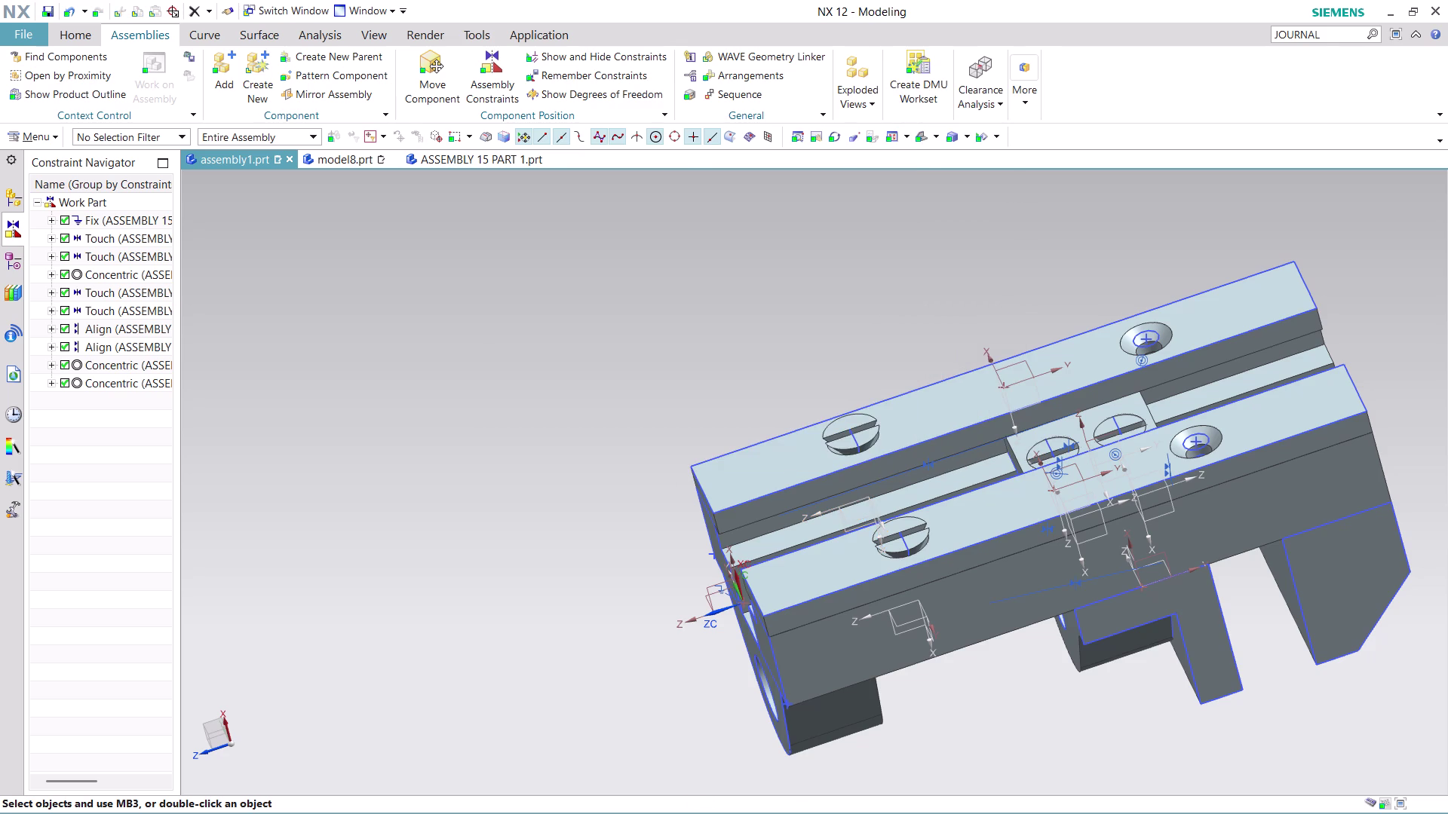
right_click(844, 435)
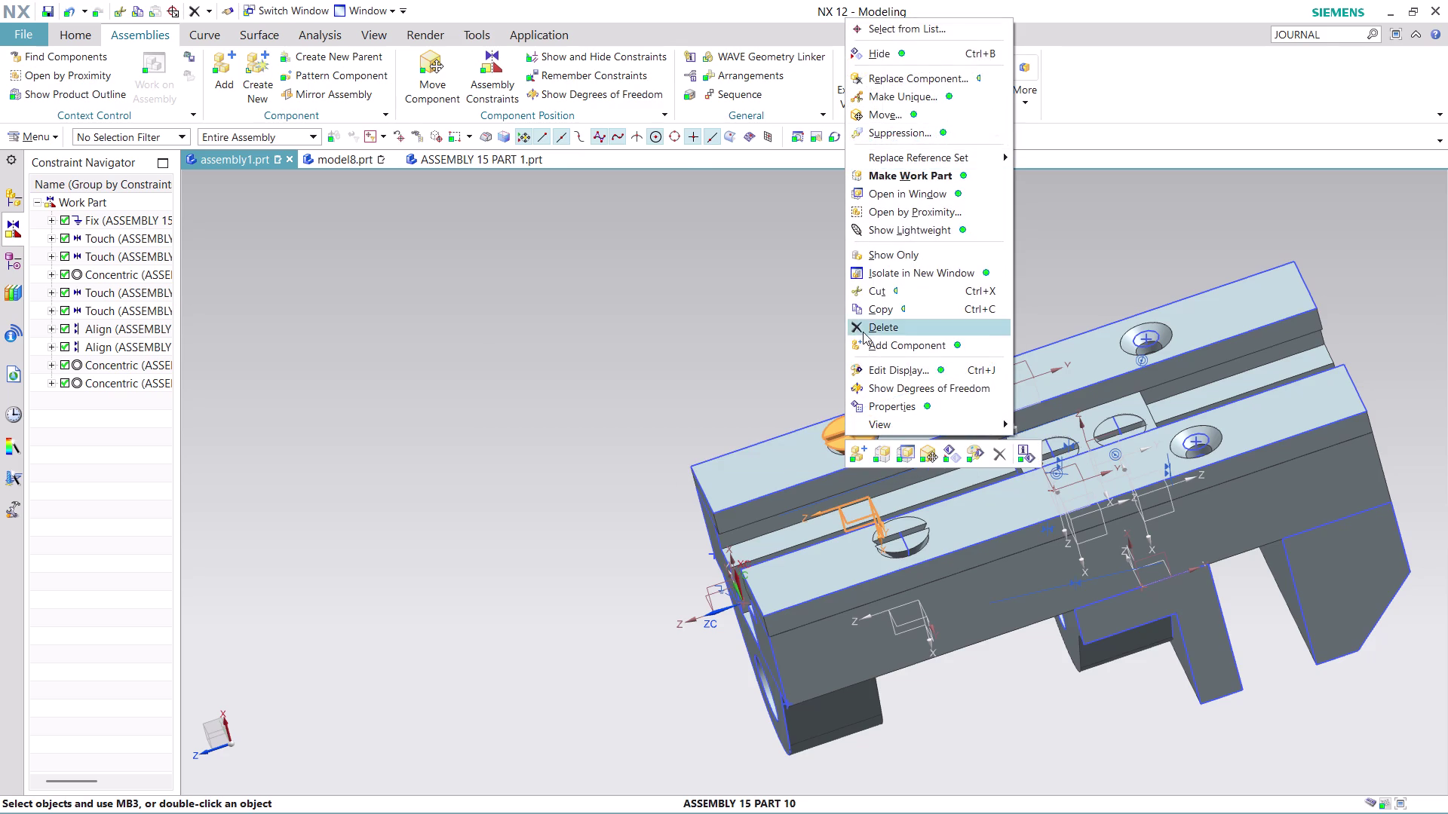
click(863, 331)
click(522, 457)
click(734, 444)
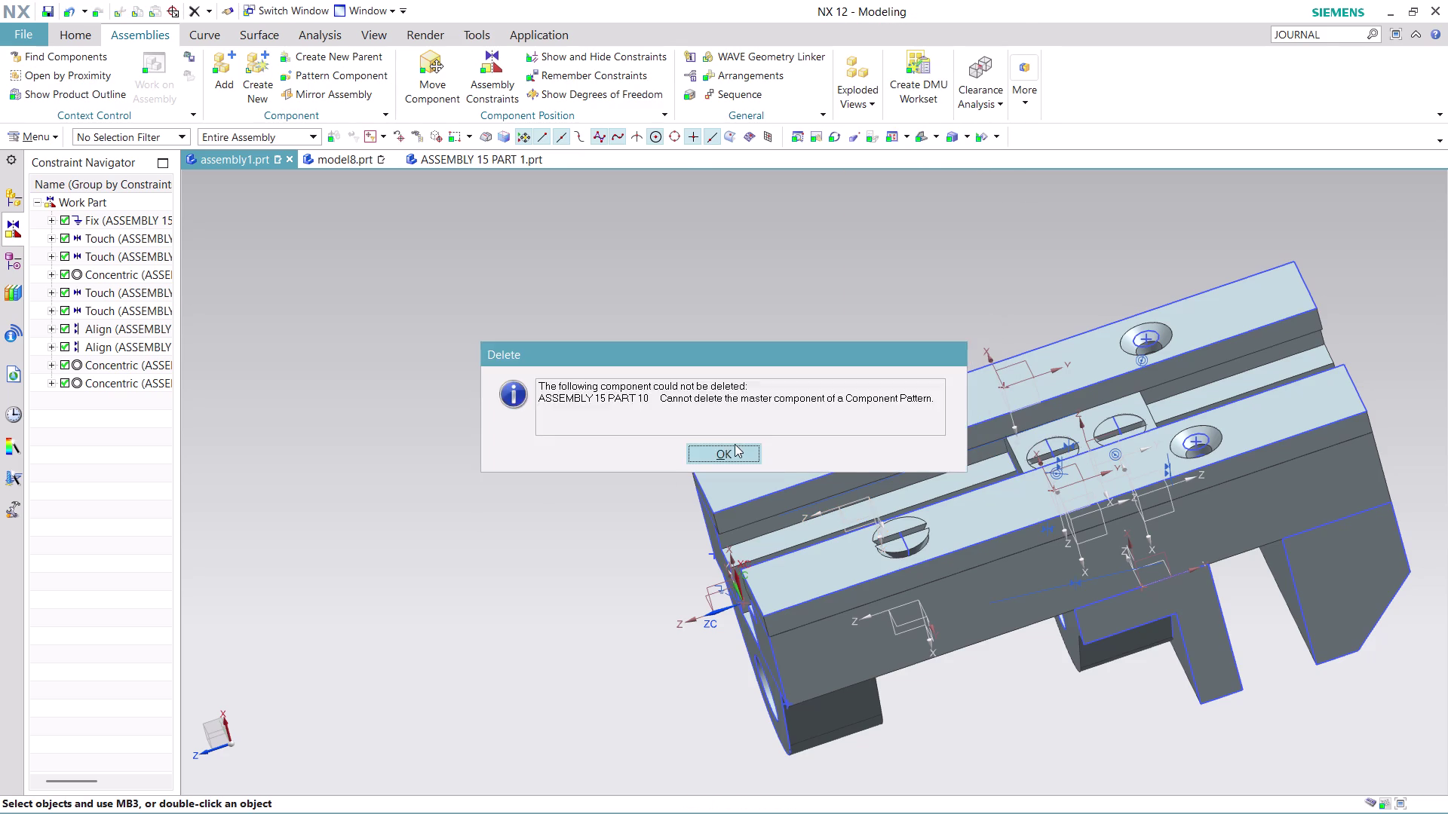
scroll(up, 3)
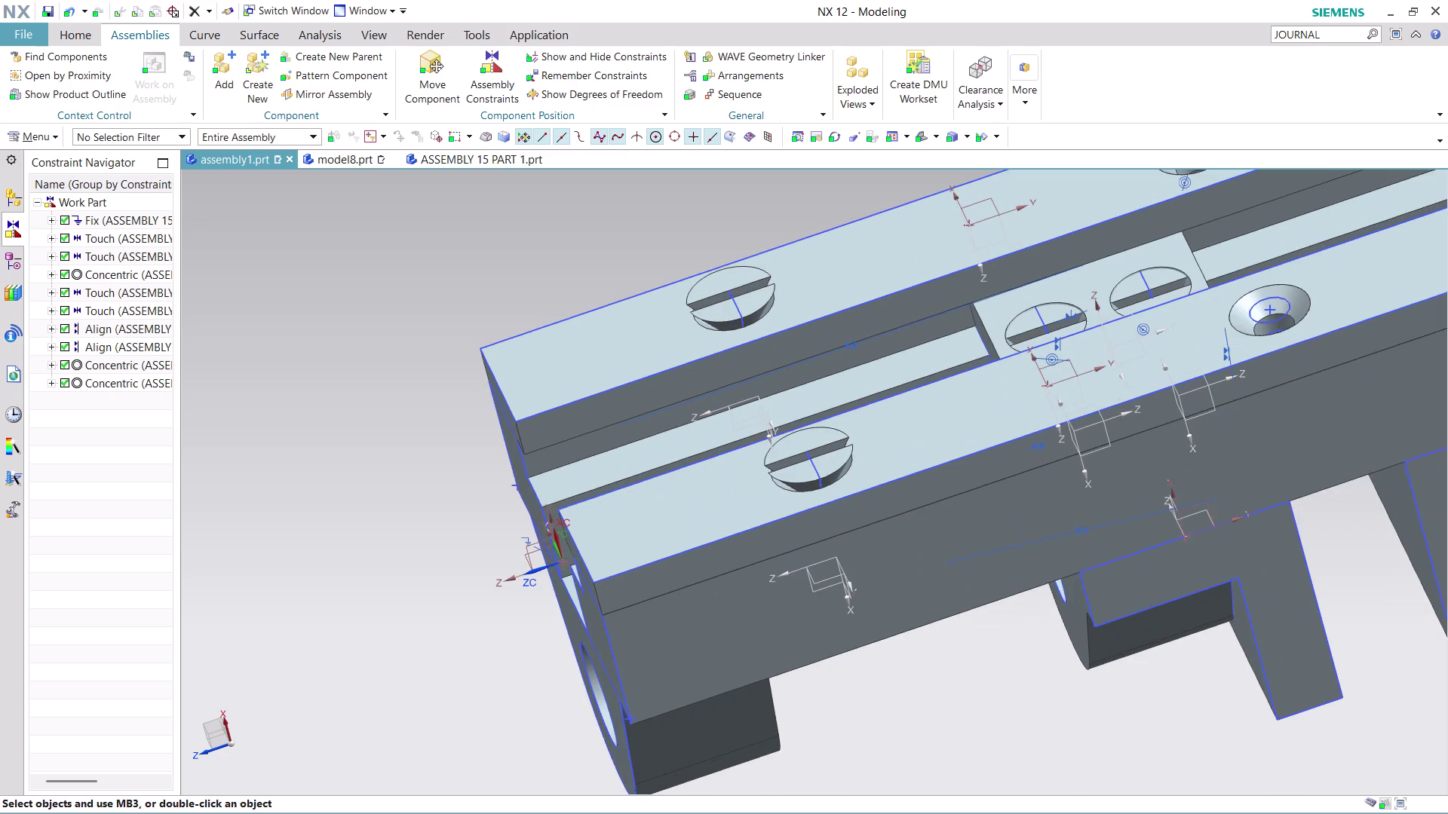
Highlight each Concentric, Fix, Touch and Align constraint's geometry, then show the Assembly Navigator.
scroll(down, 3)
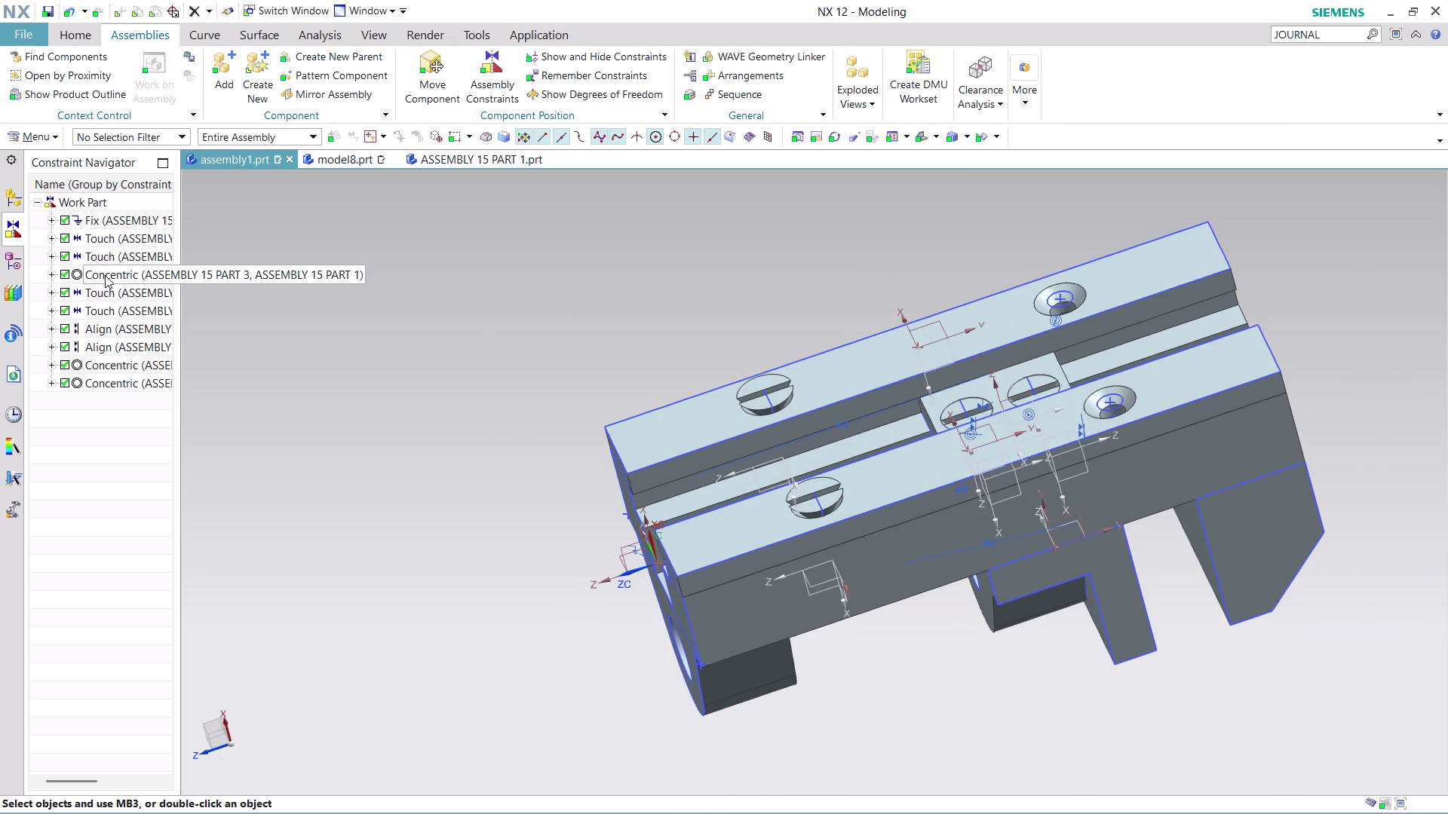
click(117, 218)
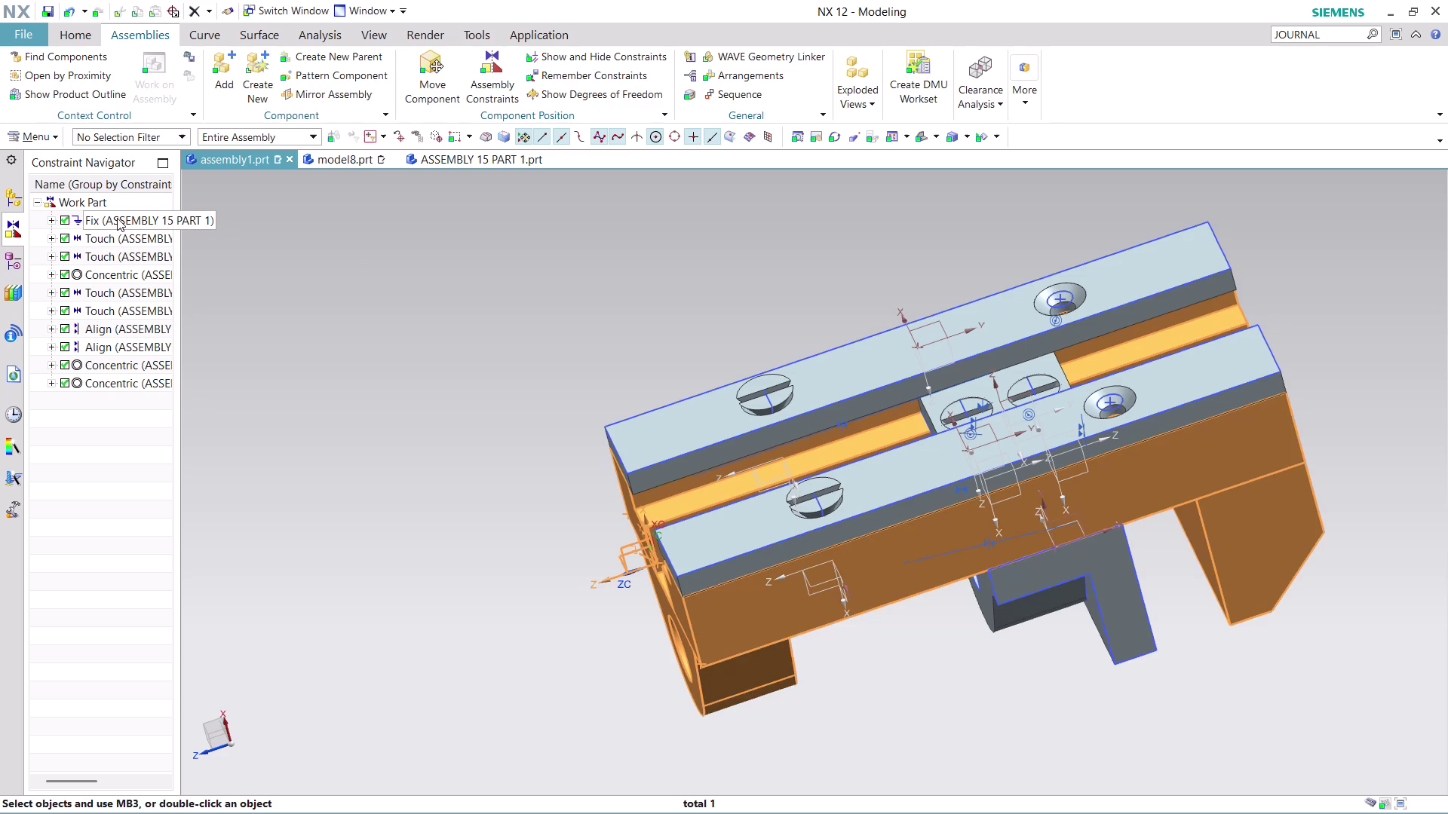
click(112, 233)
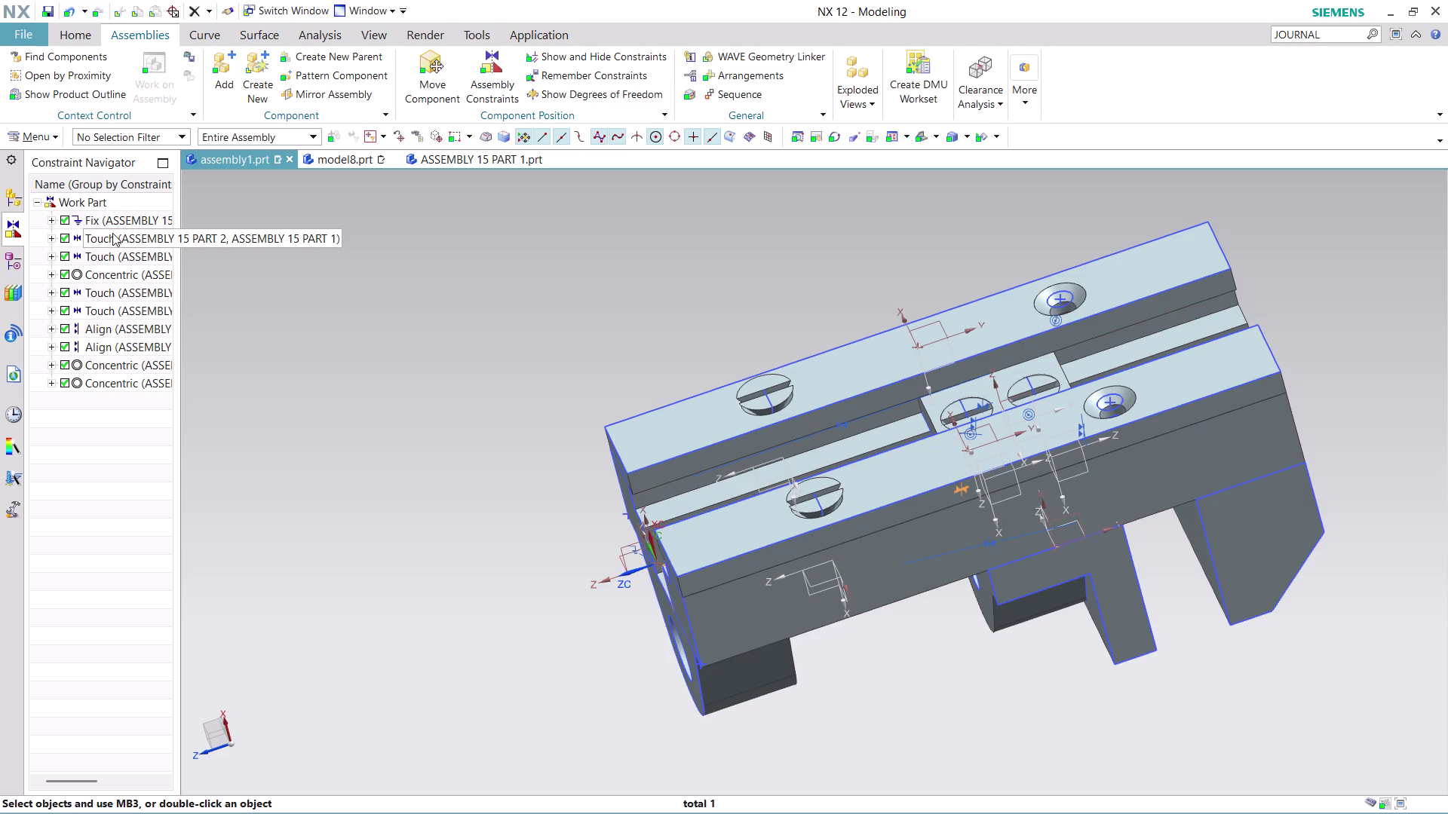
click(112, 252)
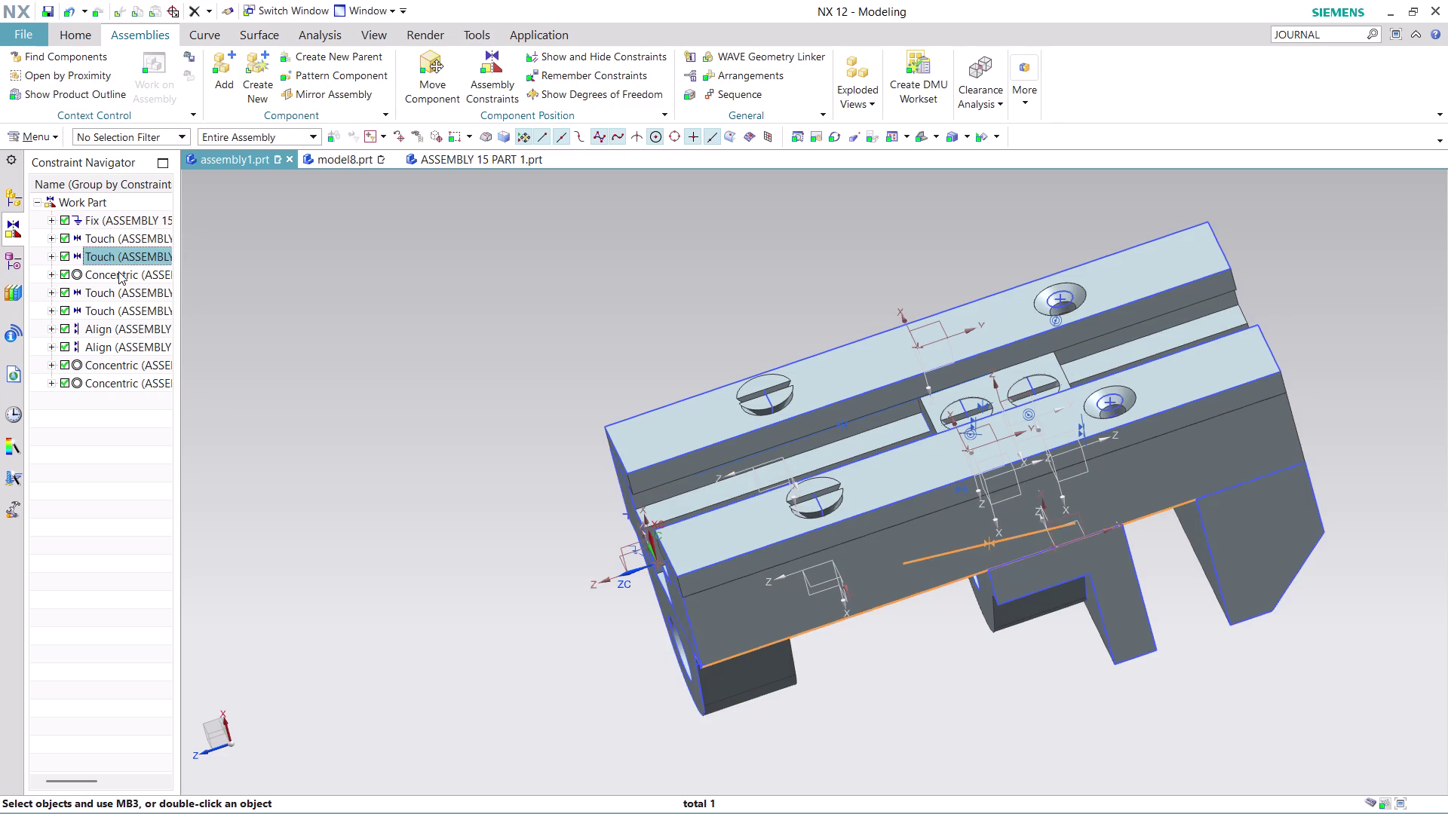
click(119, 273)
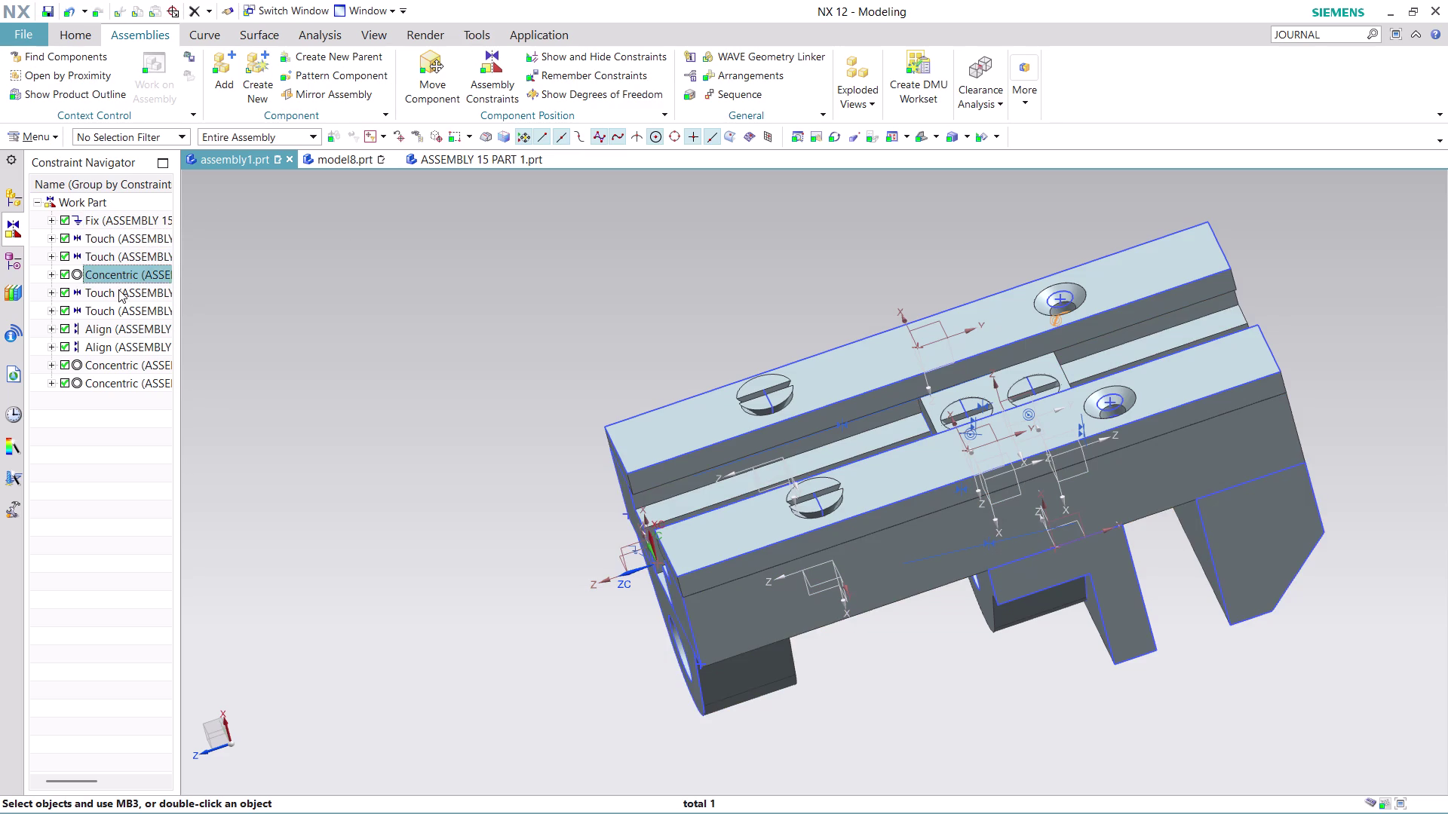
click(118, 289)
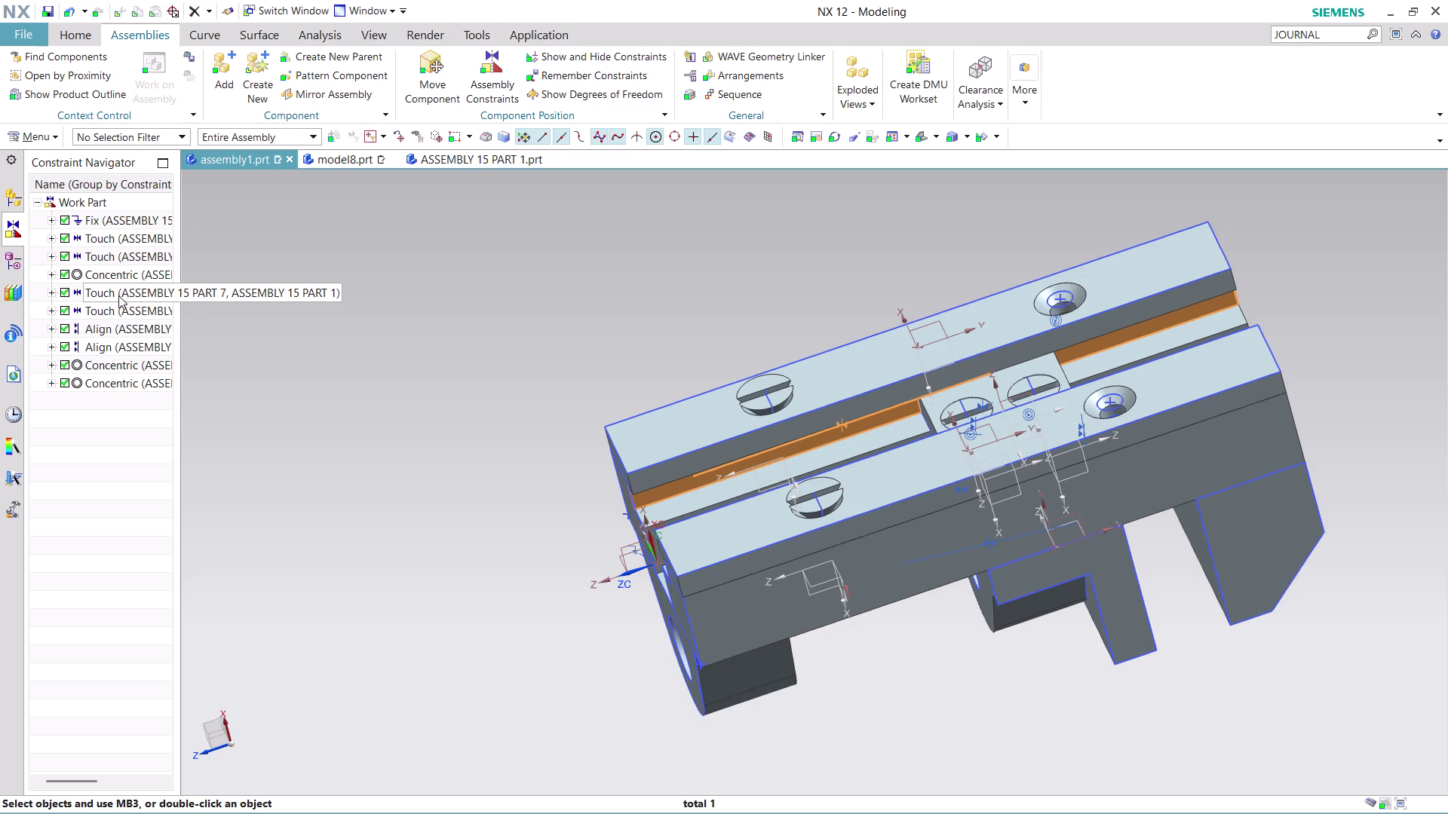
click(118, 310)
click(120, 328)
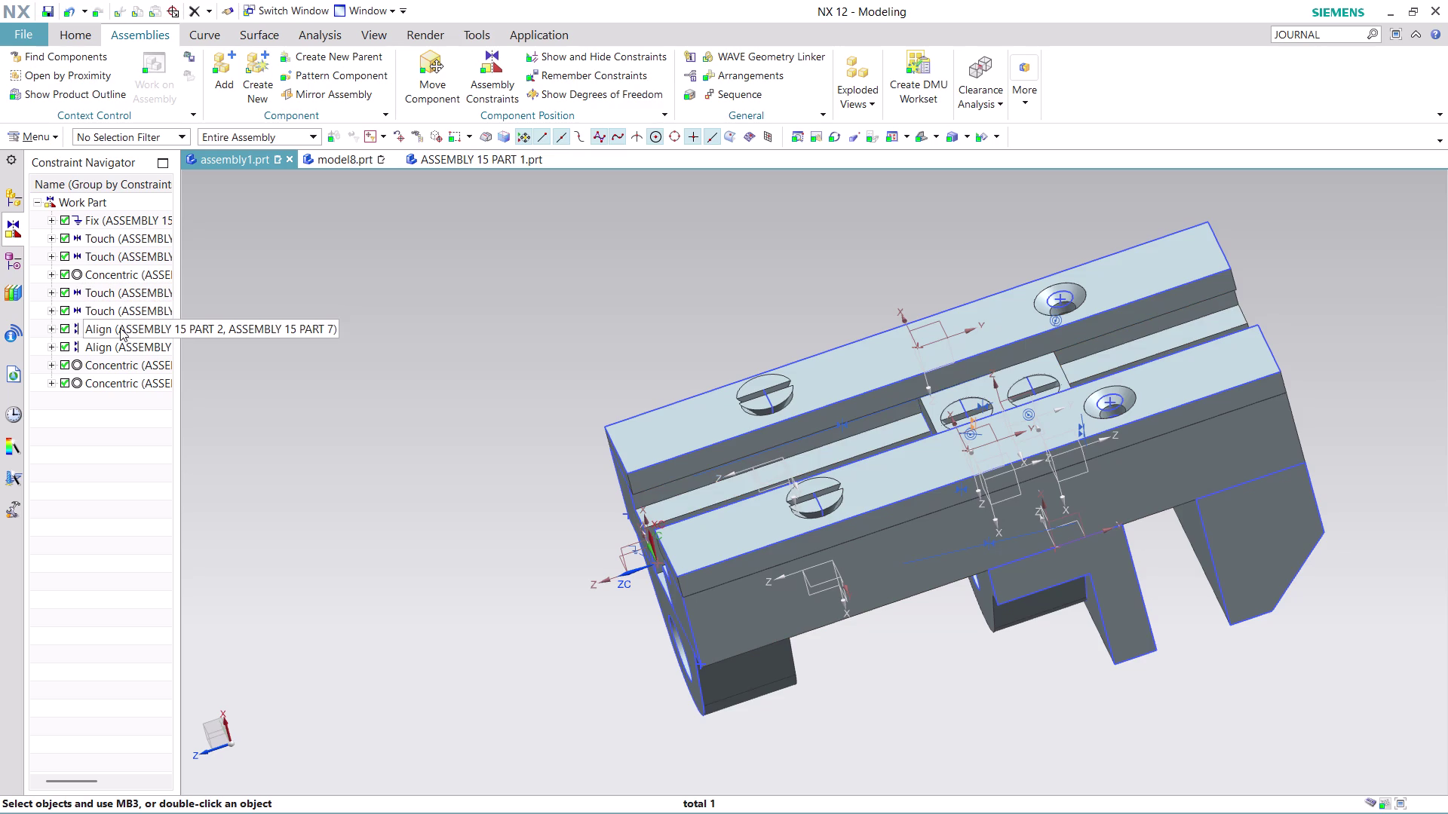
click(120, 328)
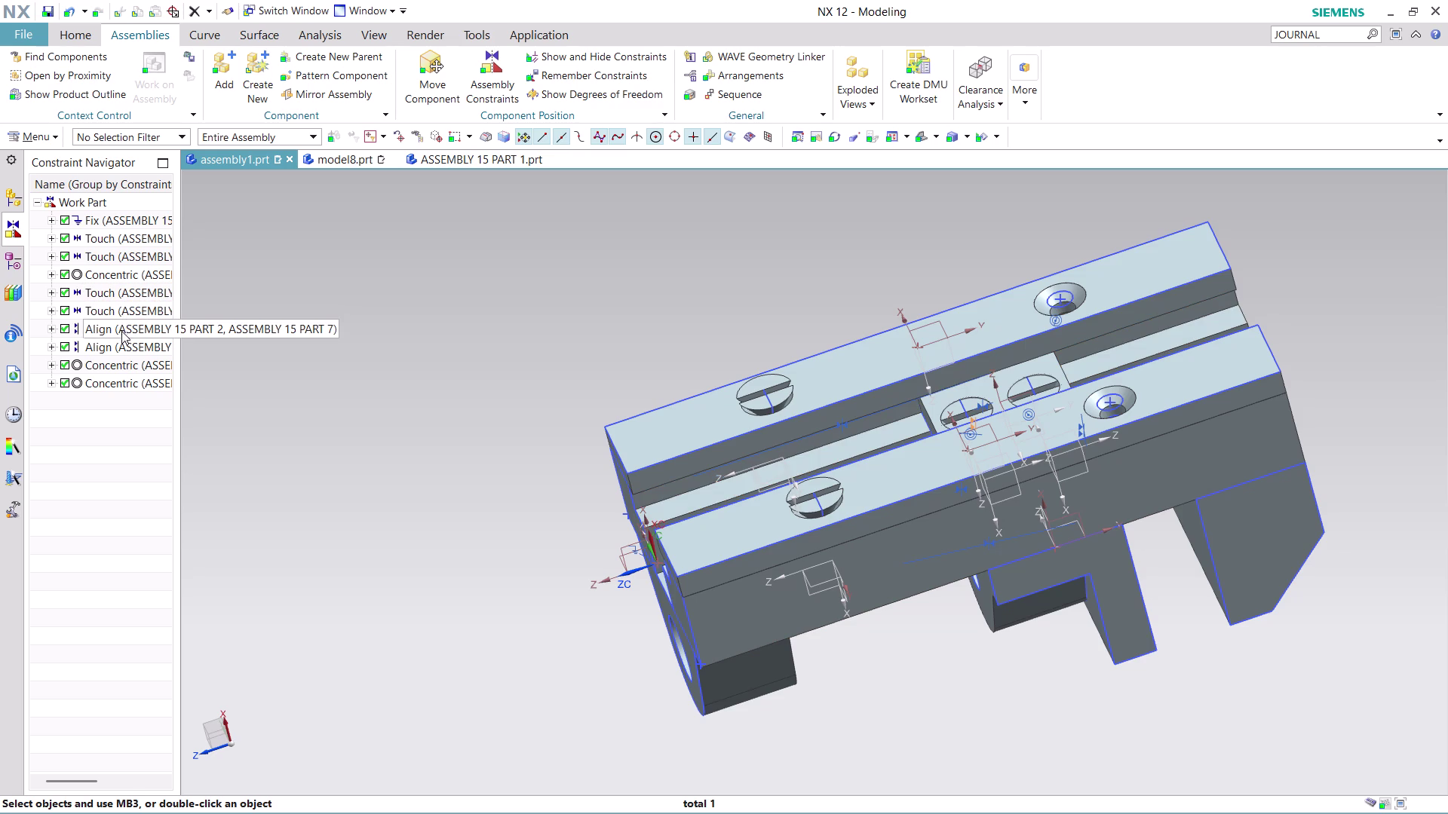
click(123, 341)
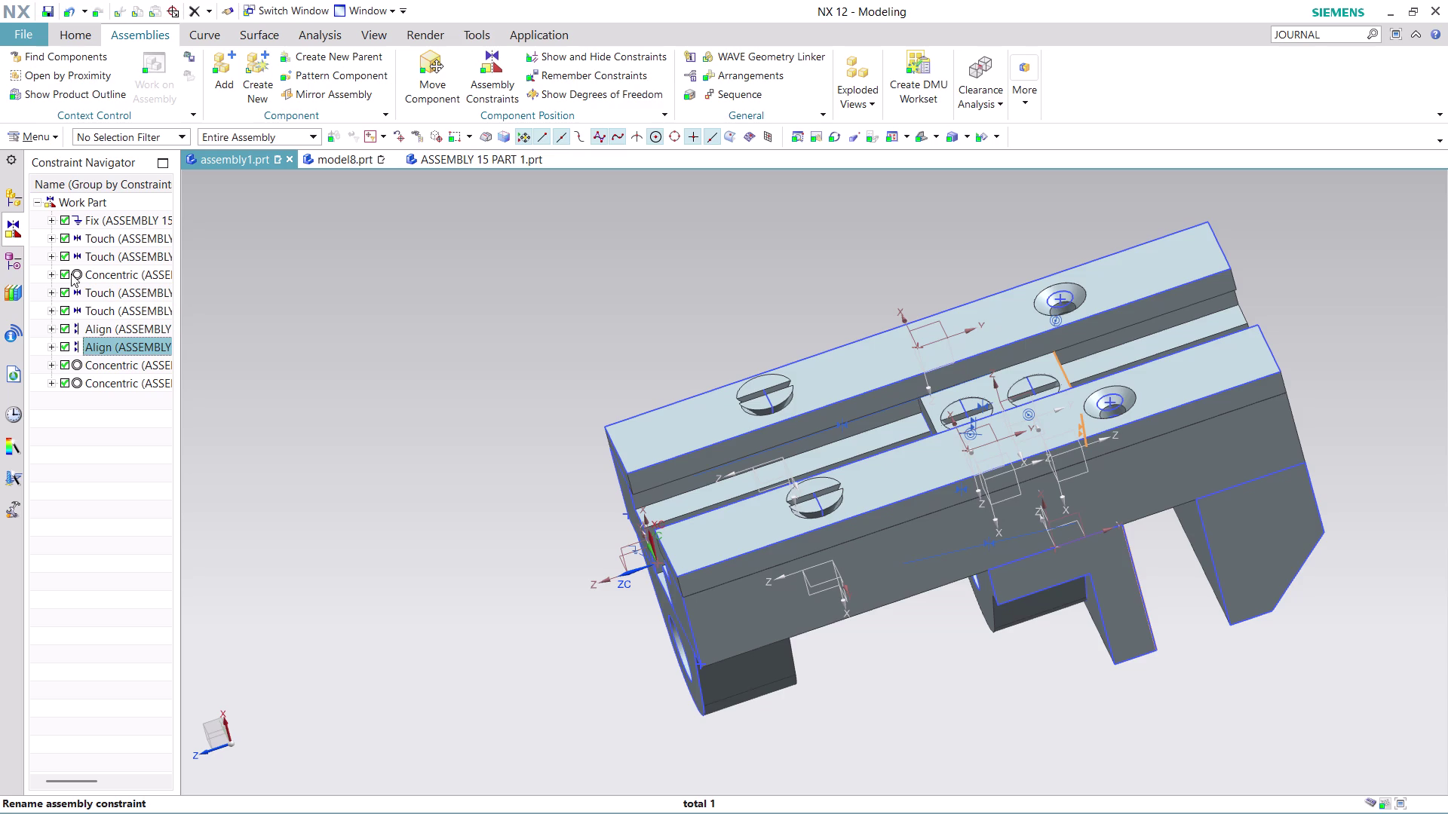
click(10, 204)
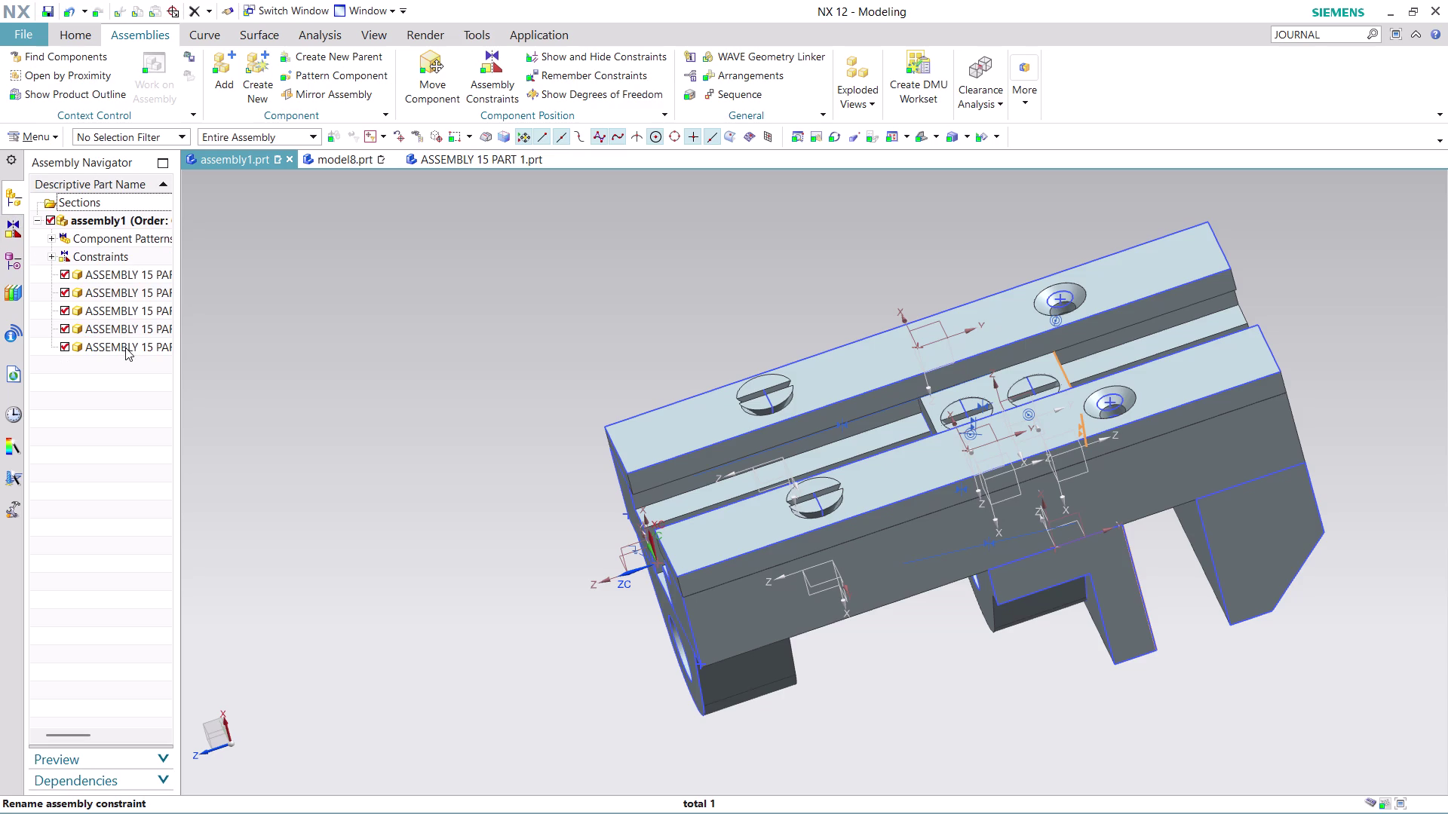
click(121, 323)
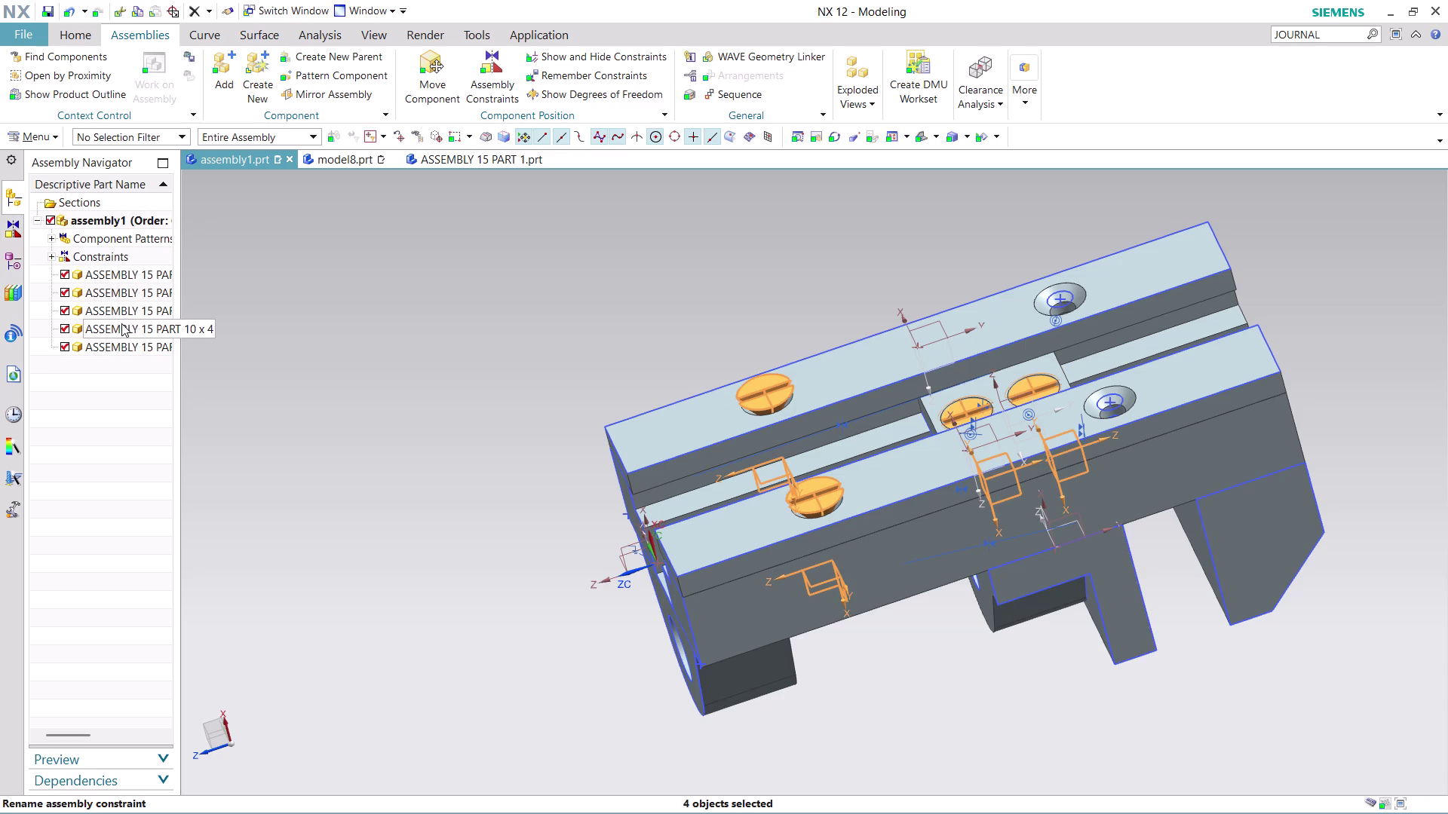
click(127, 344)
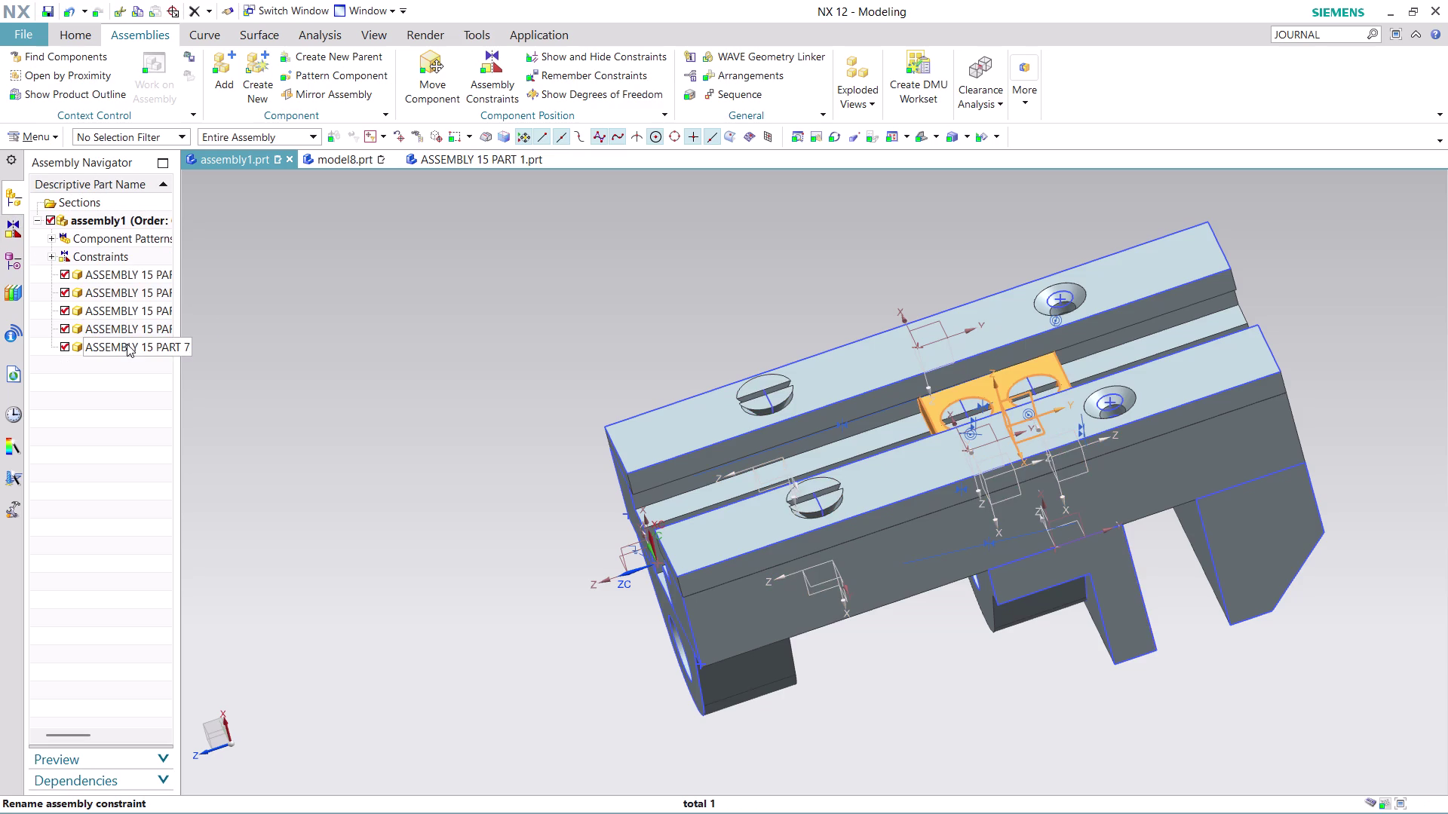
click(126, 320)
click(126, 307)
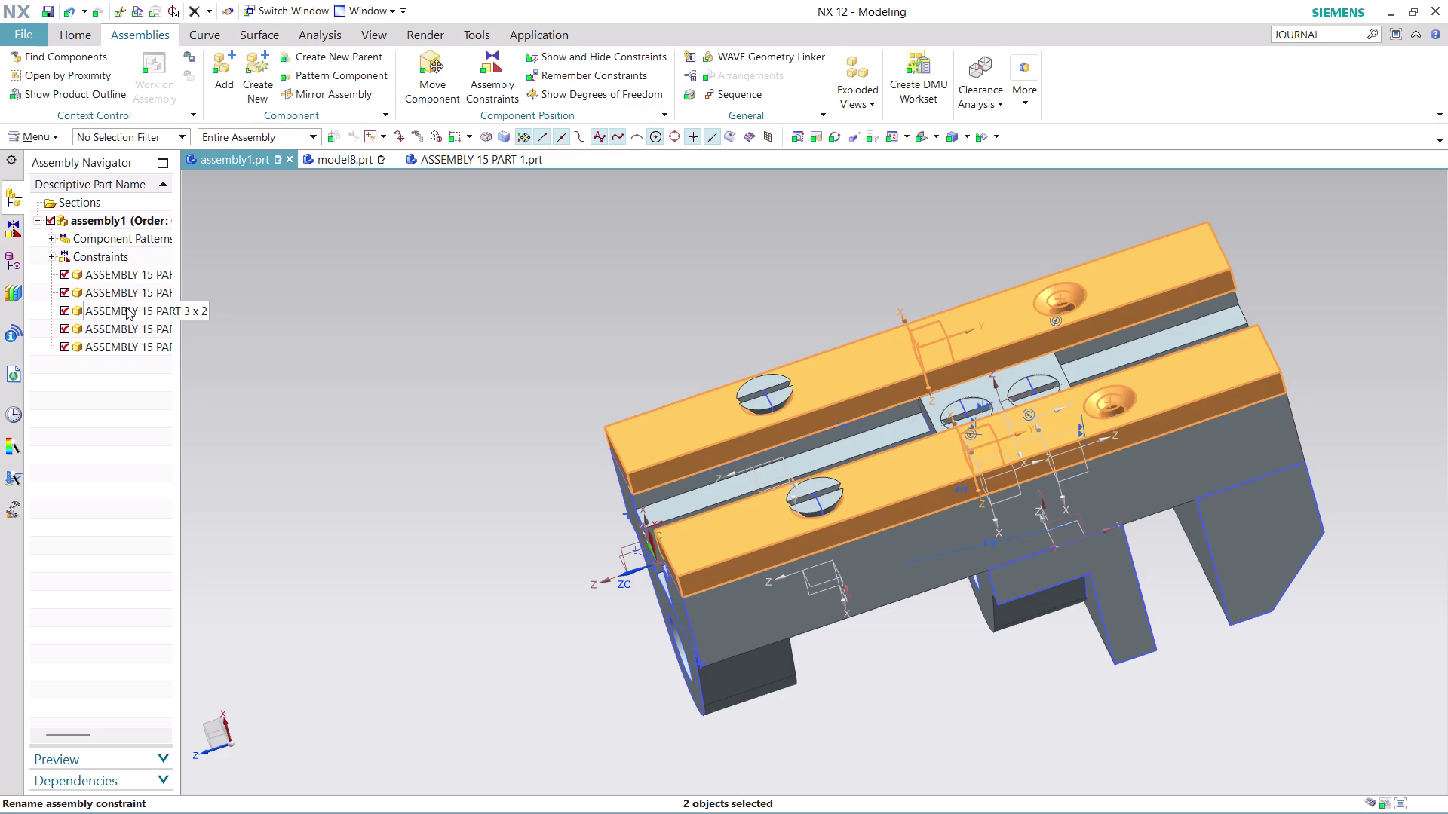
click(319, 335)
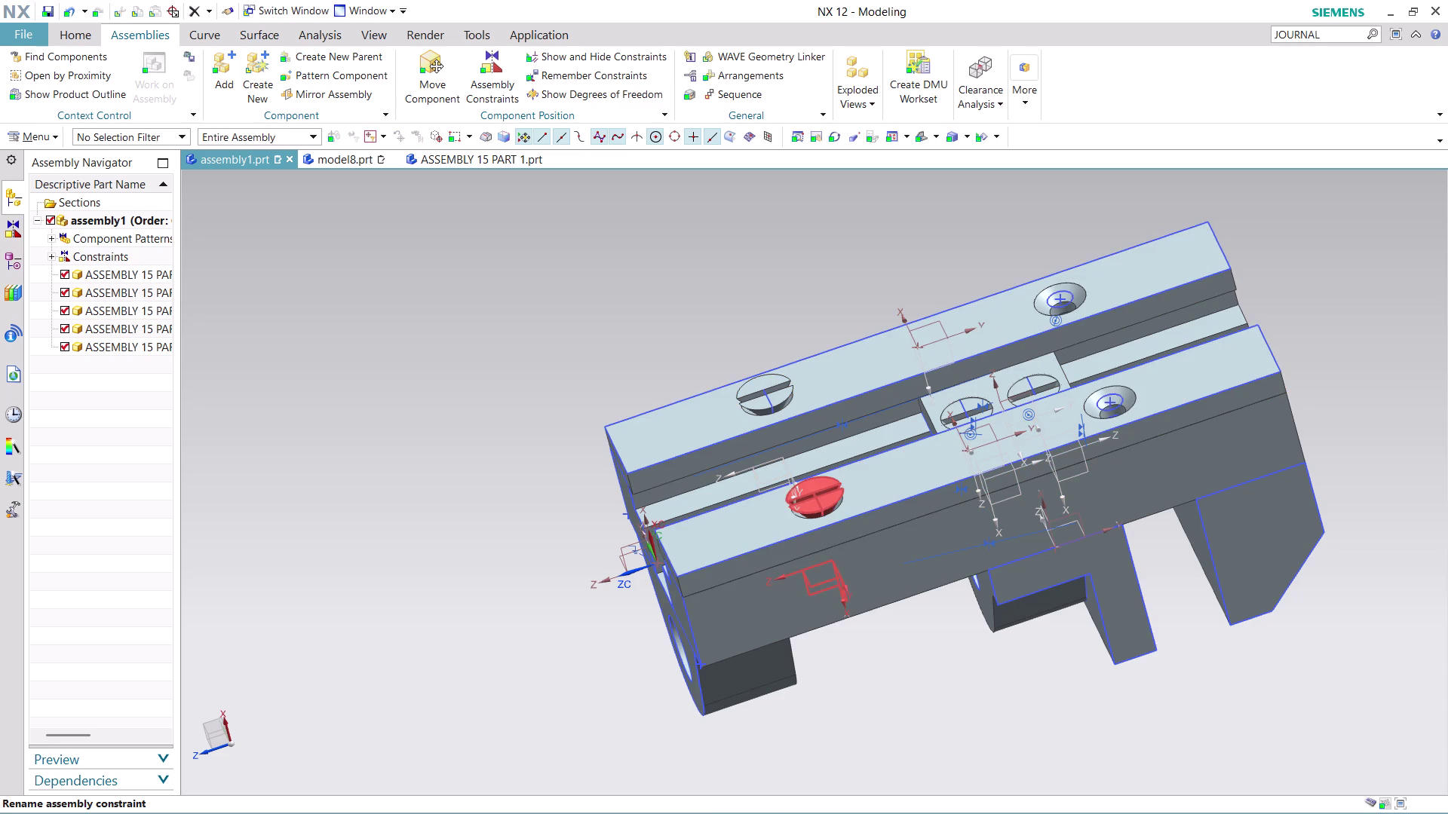
right_click(807, 492)
click(820, 391)
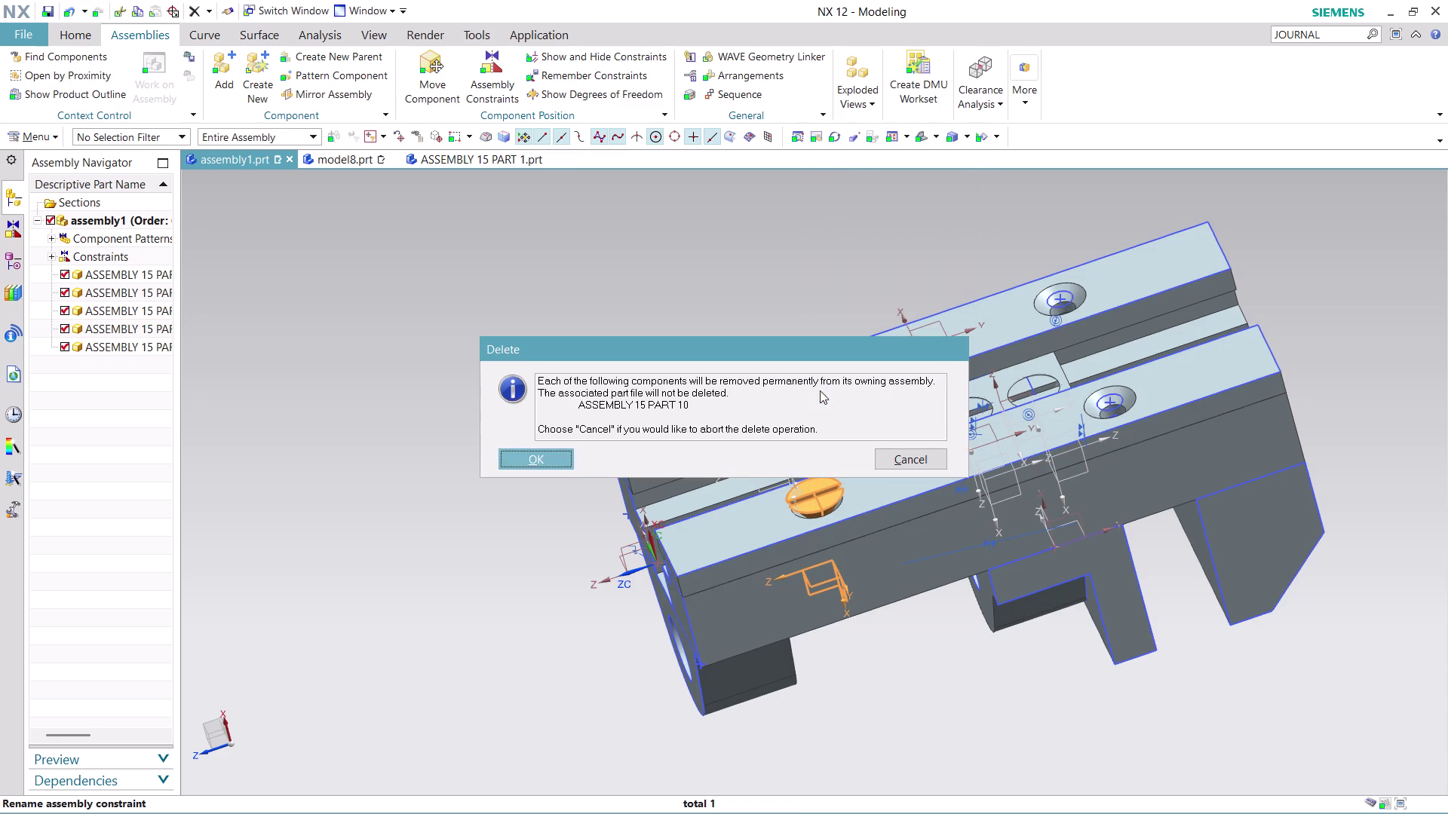
click(555, 456)
click(507, 463)
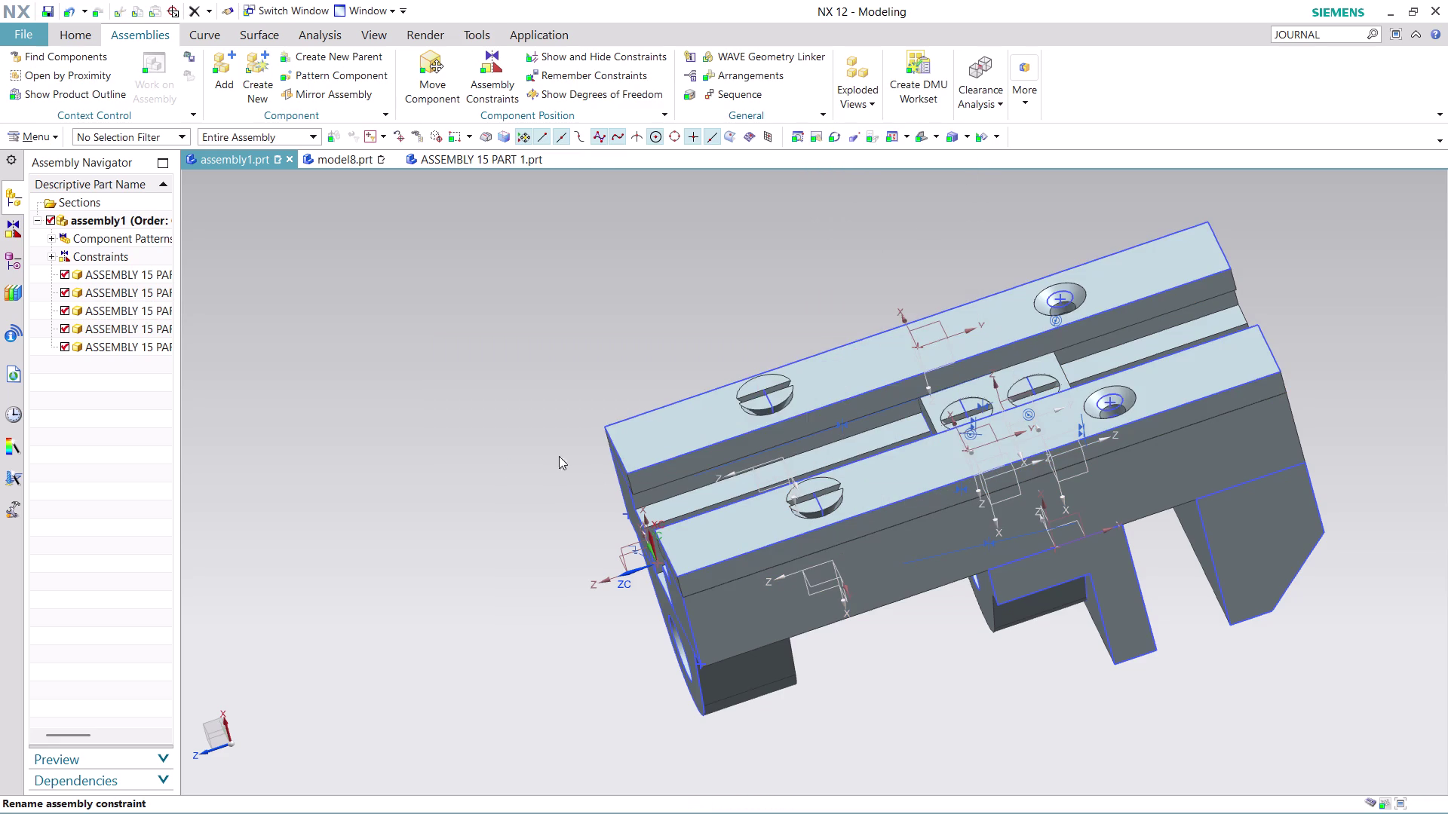
click(713, 445)
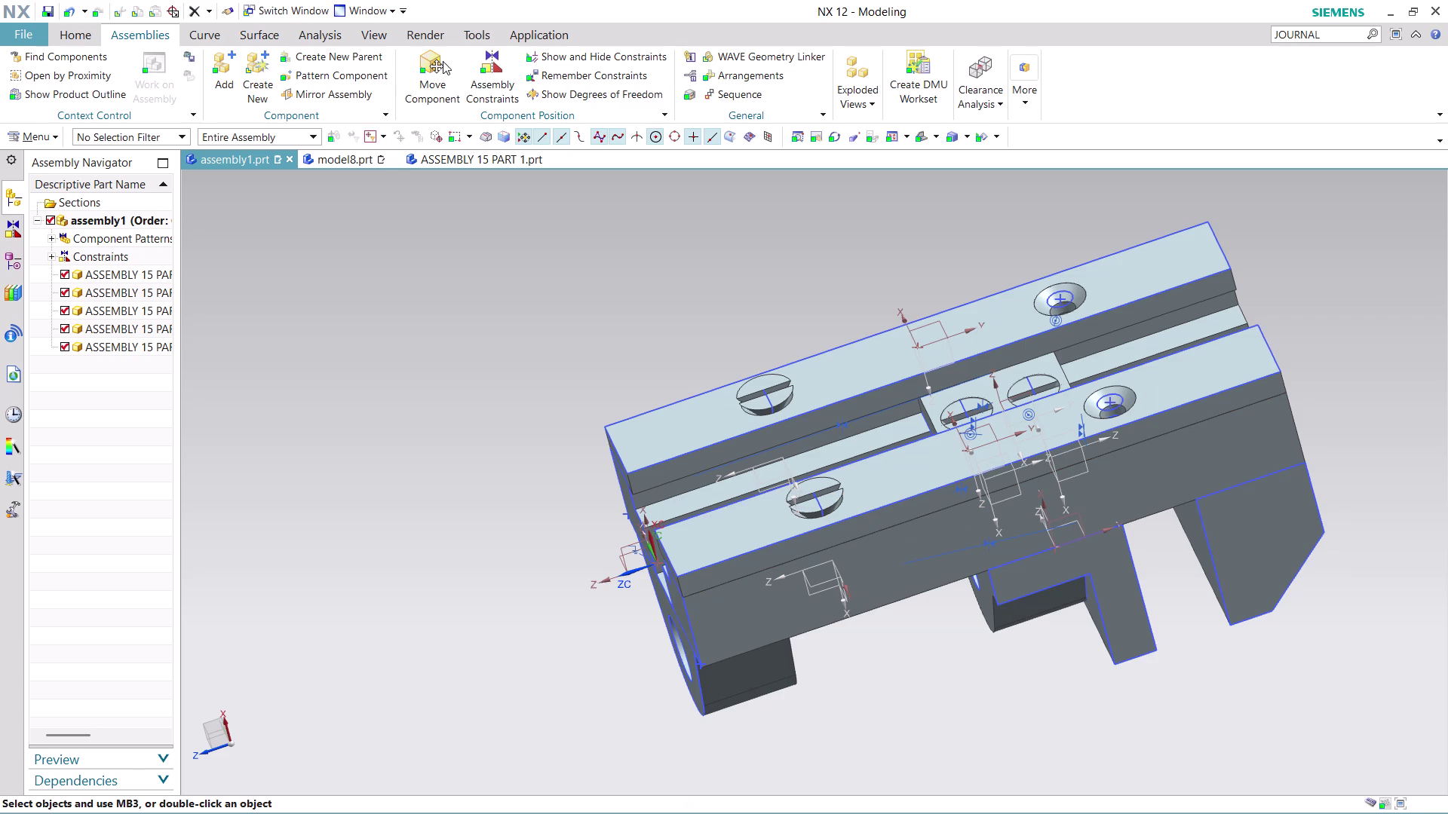
Start dragging a screw with the move handles, then cancel the move.
click(443, 60)
click(827, 499)
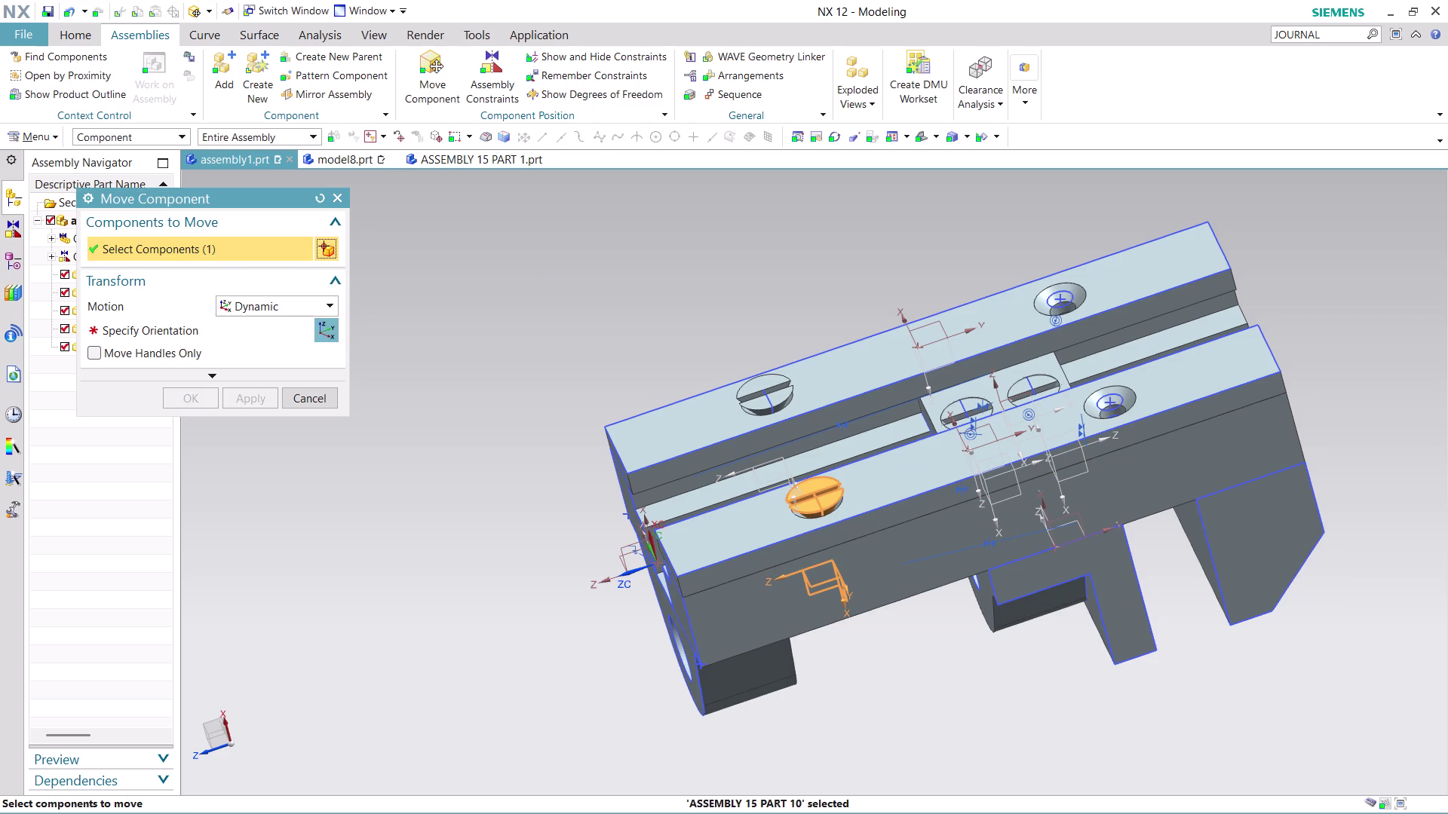
click(325, 331)
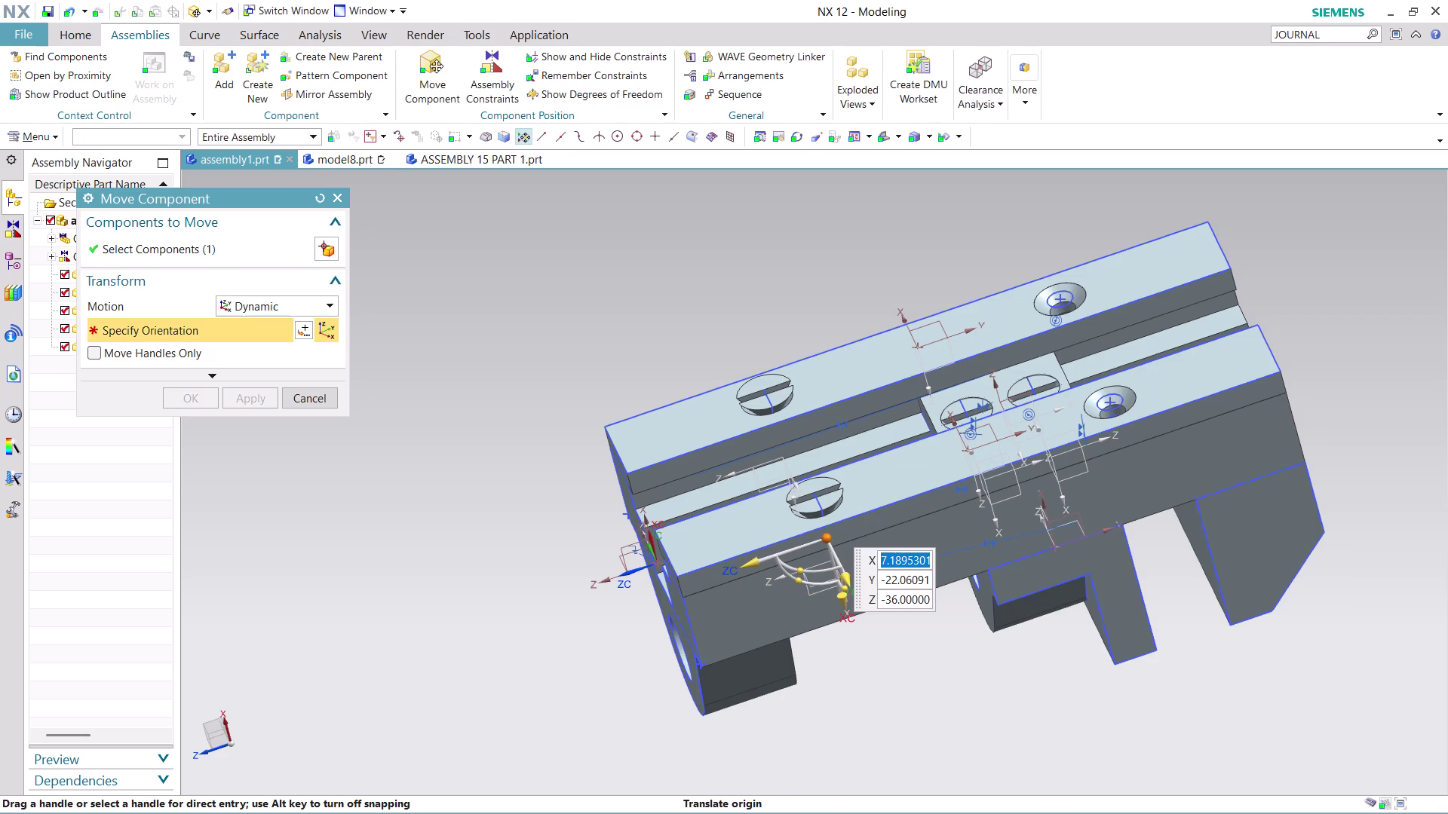
drag(842, 605, 693, 387)
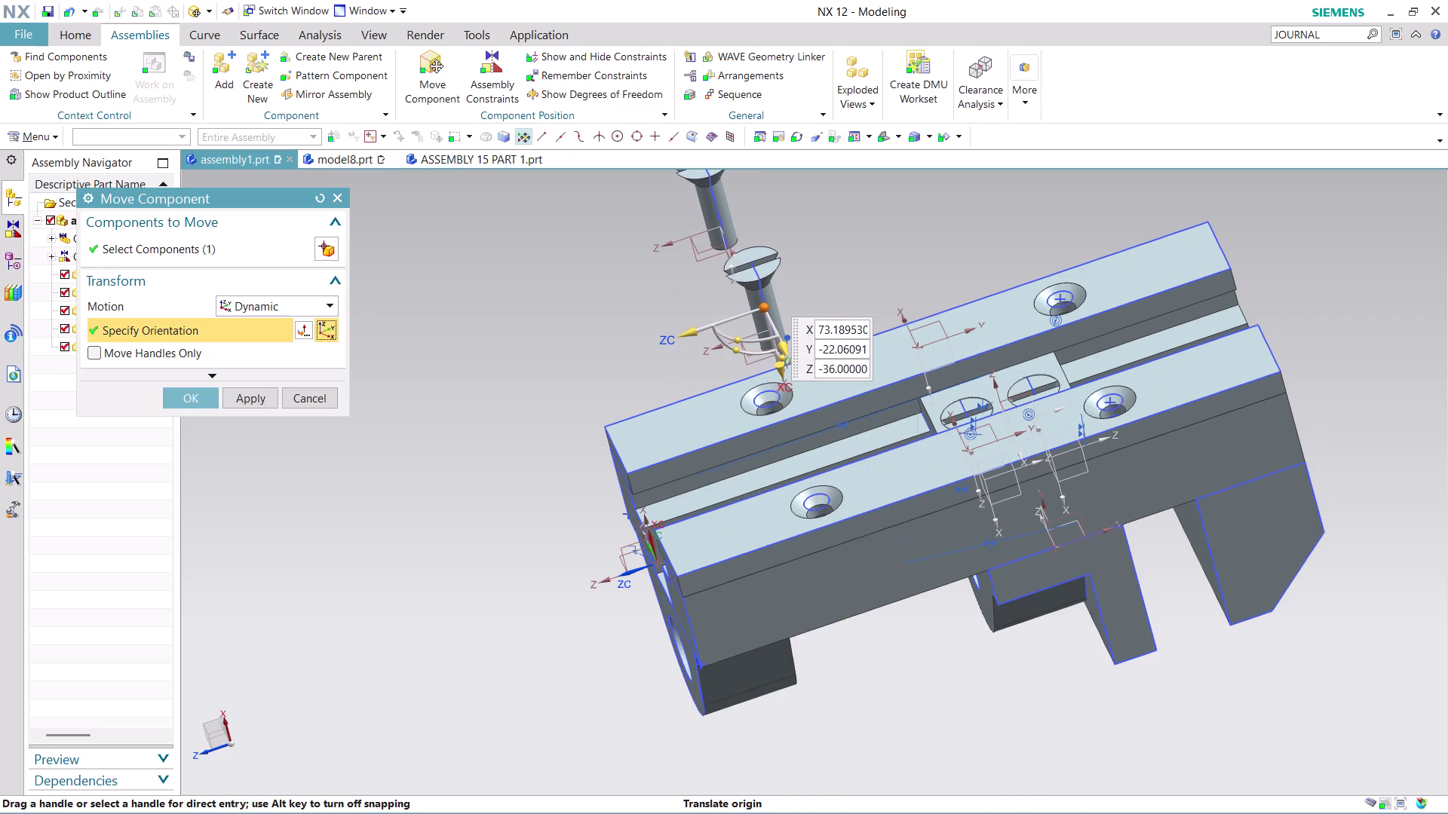
click(191, 408)
Orbit and zoom to look down on the two screws floating above the supports.
scroll(down, 3)
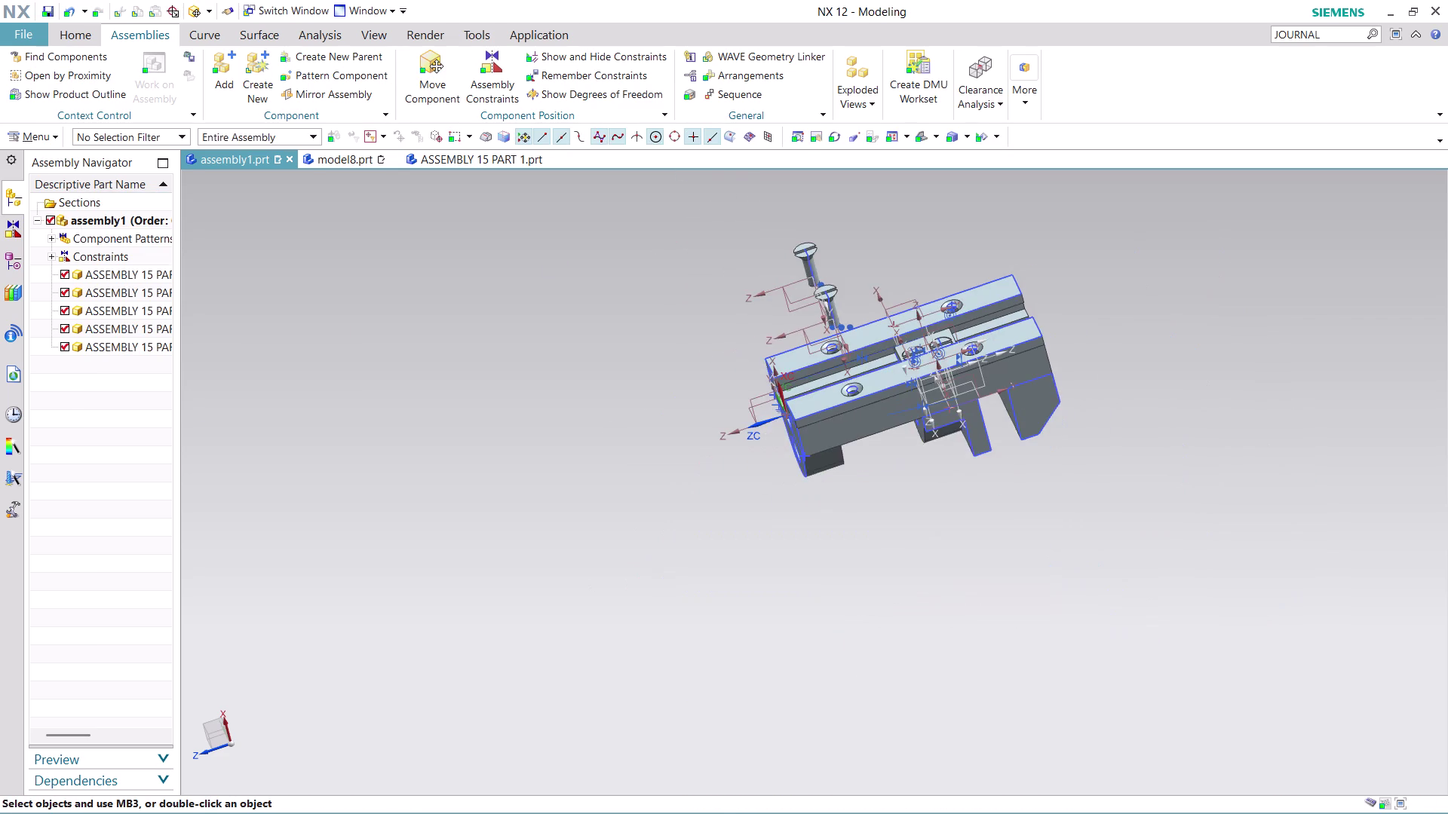
middle_drag(1131, 285, 987, 324)
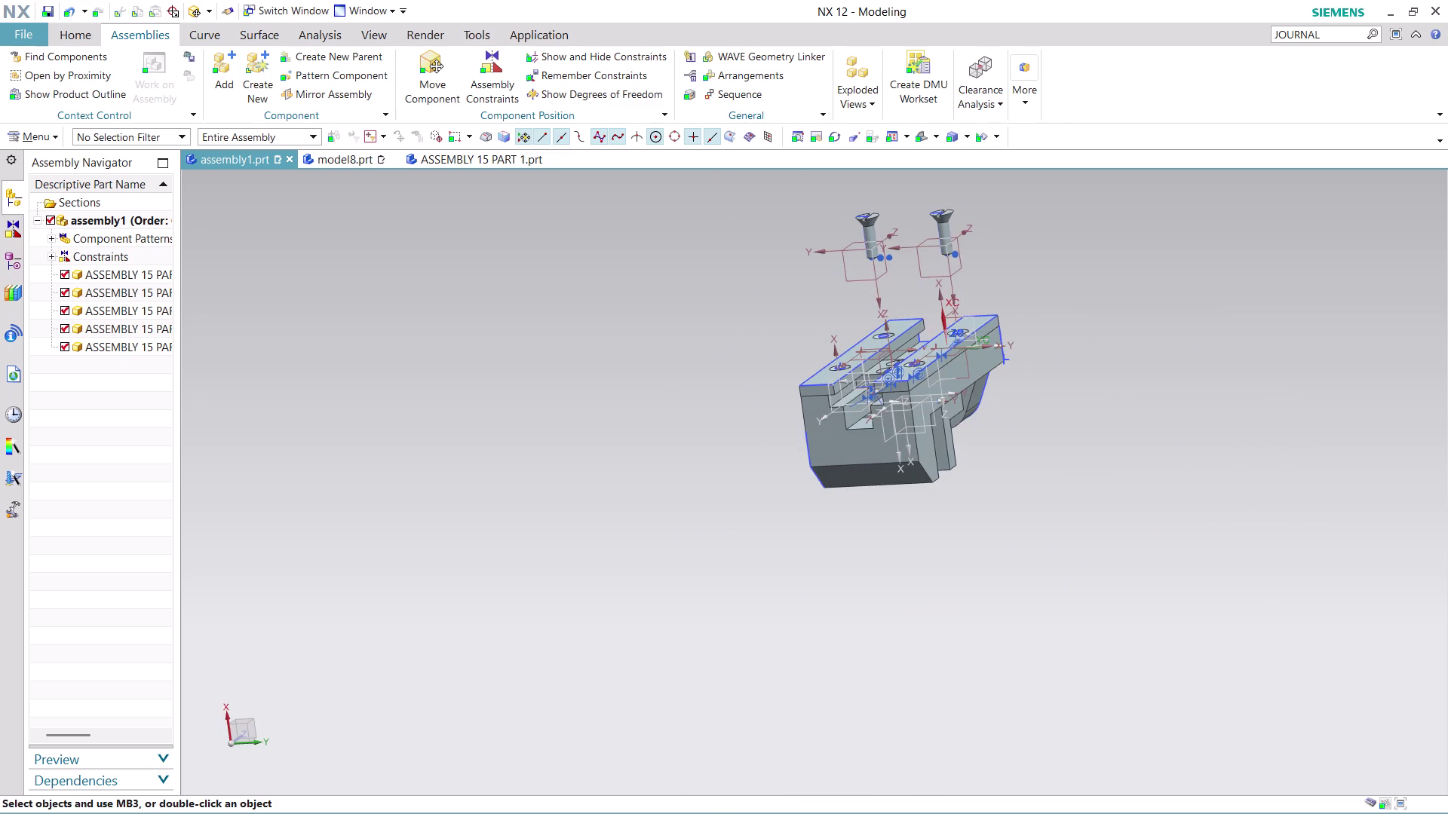
scroll(up, 3)
right_click(862, 225)
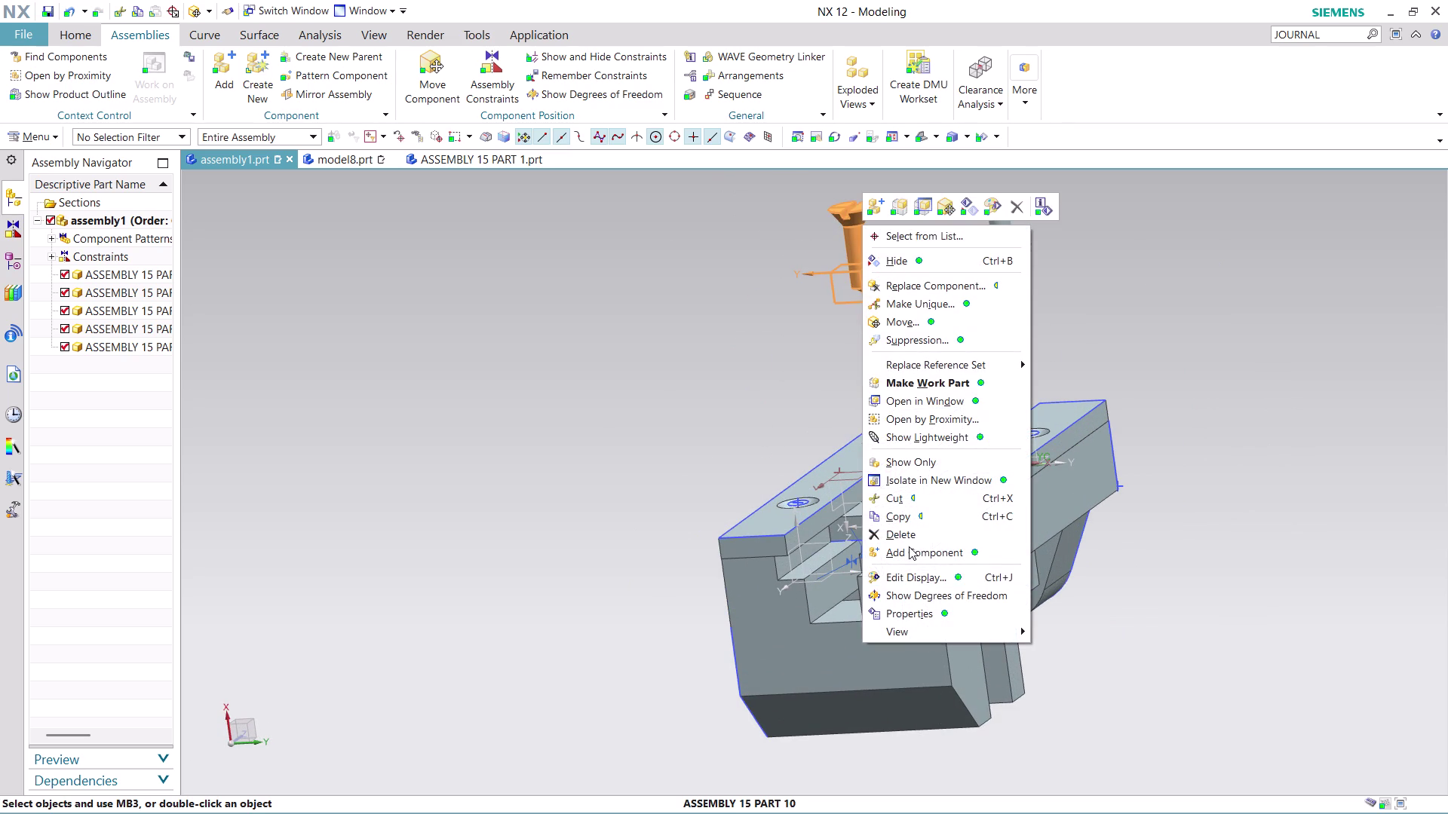
click(908, 539)
click(528, 455)
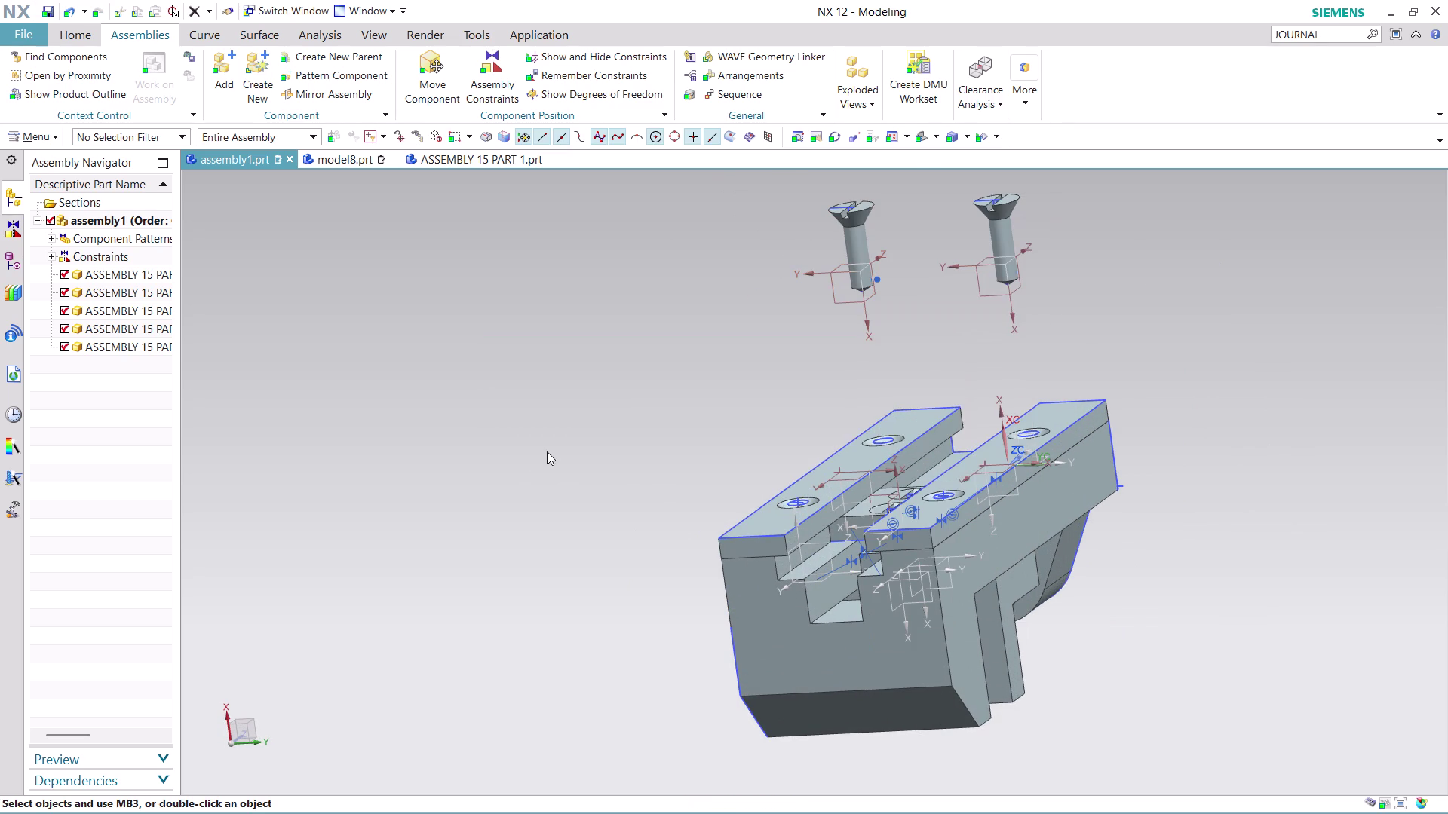
click(524, 454)
click(725, 454)
scroll(down, 3)
scroll(up, 3)
scroll(down, 3)
middle_drag(957, 413, 959, 422)
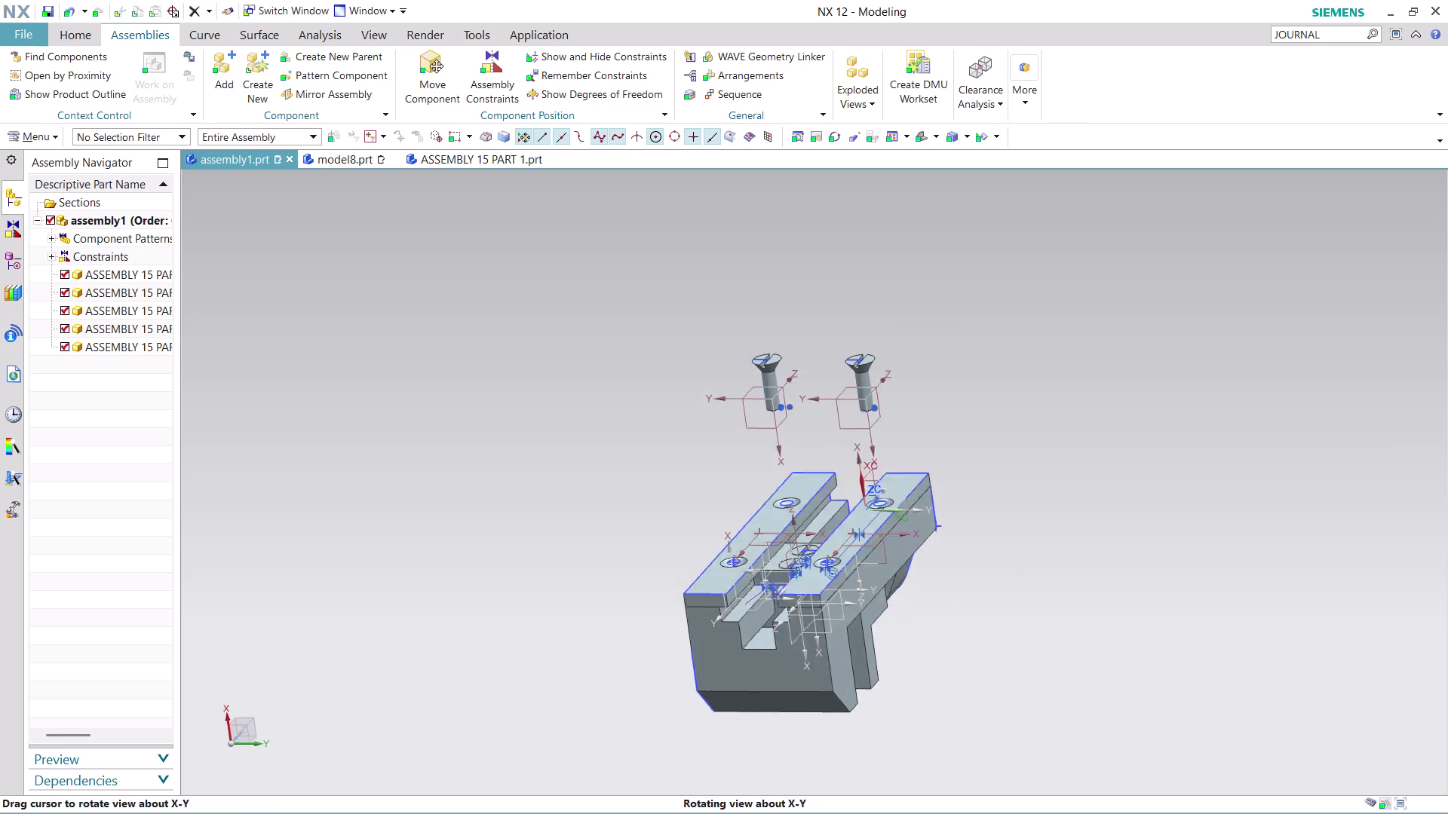
middle_drag(959, 422, 991, 472)
scroll(up, 3)
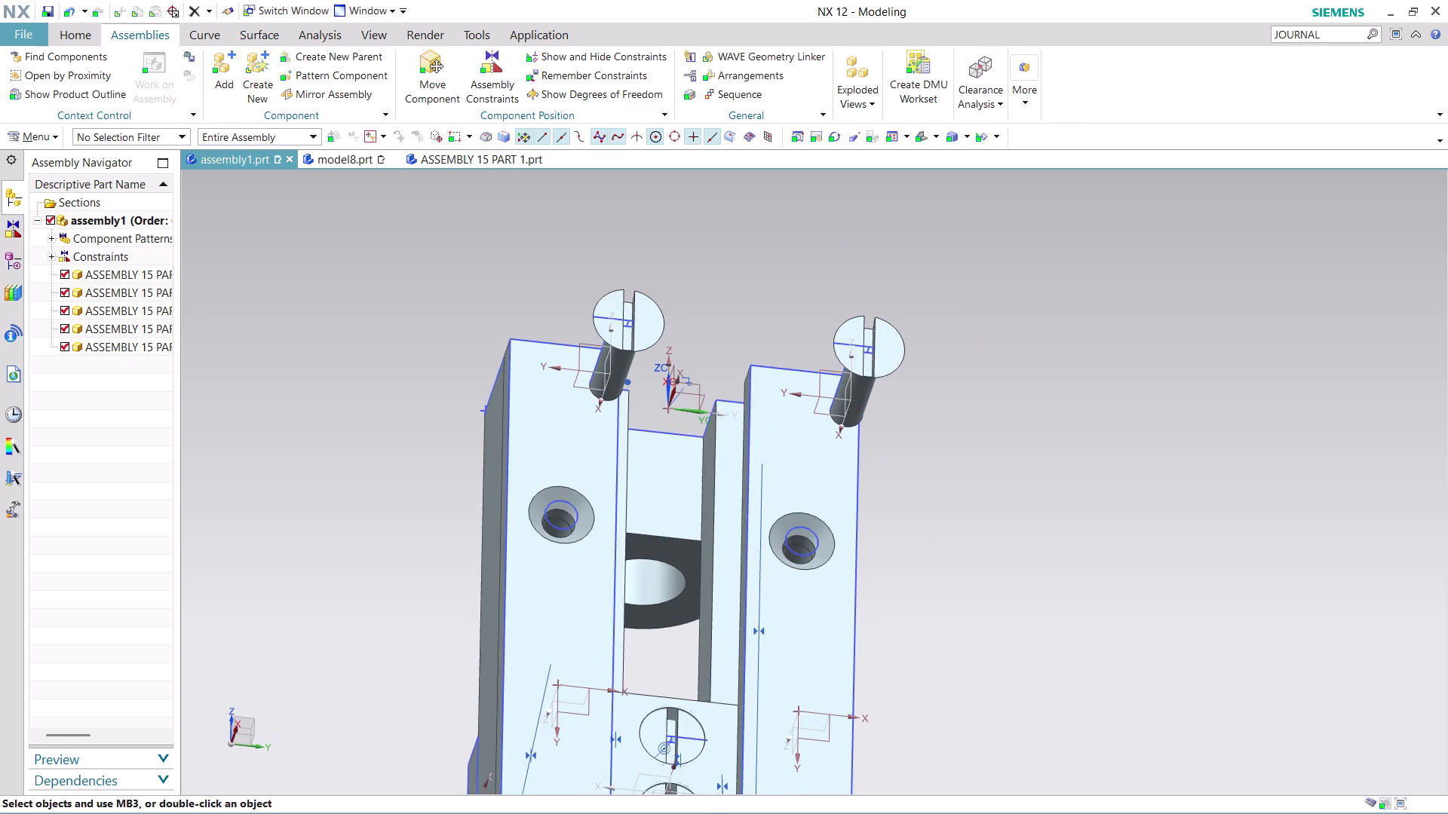
scroll(down, 3)
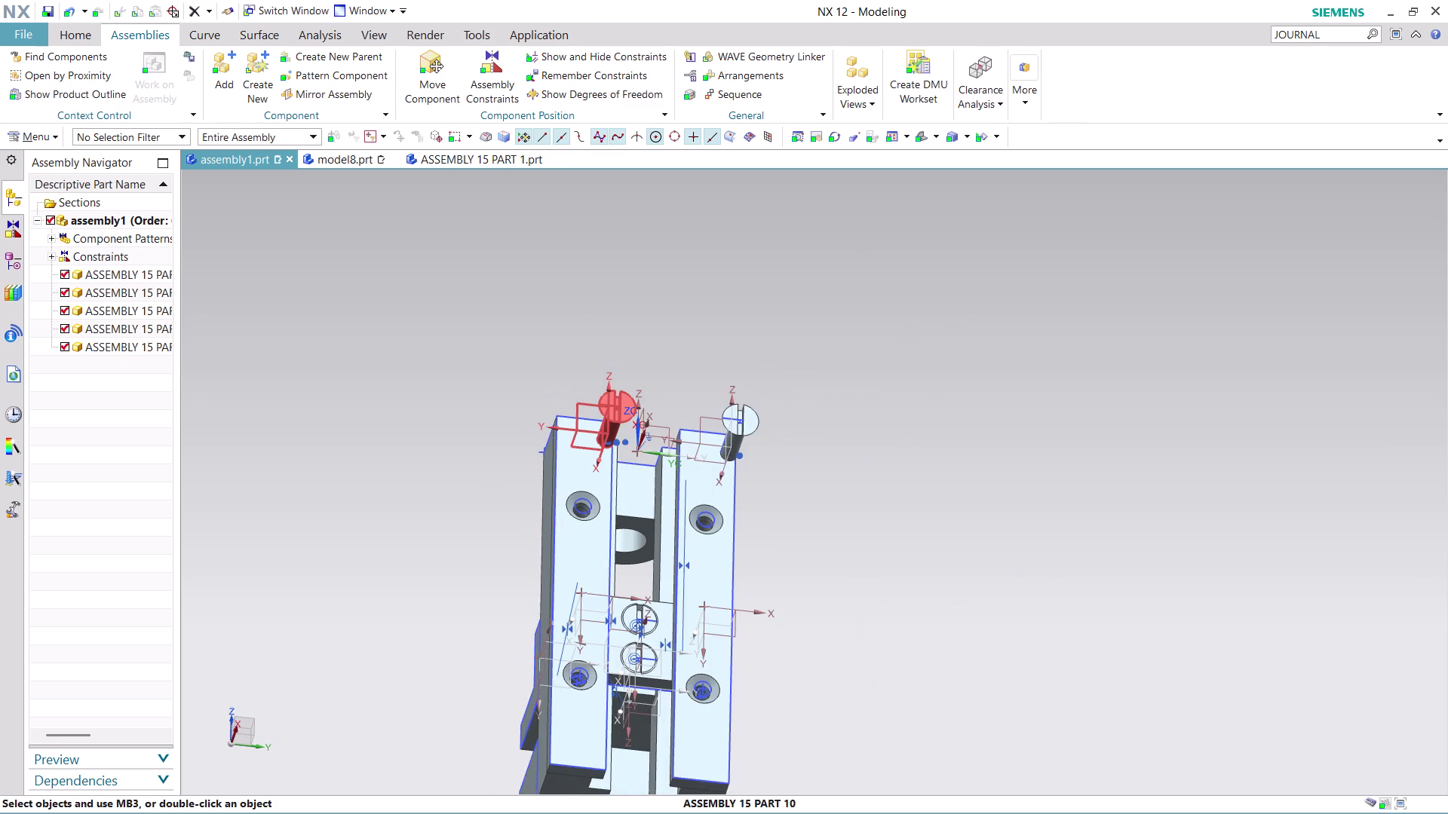
click(613, 415)
click(698, 432)
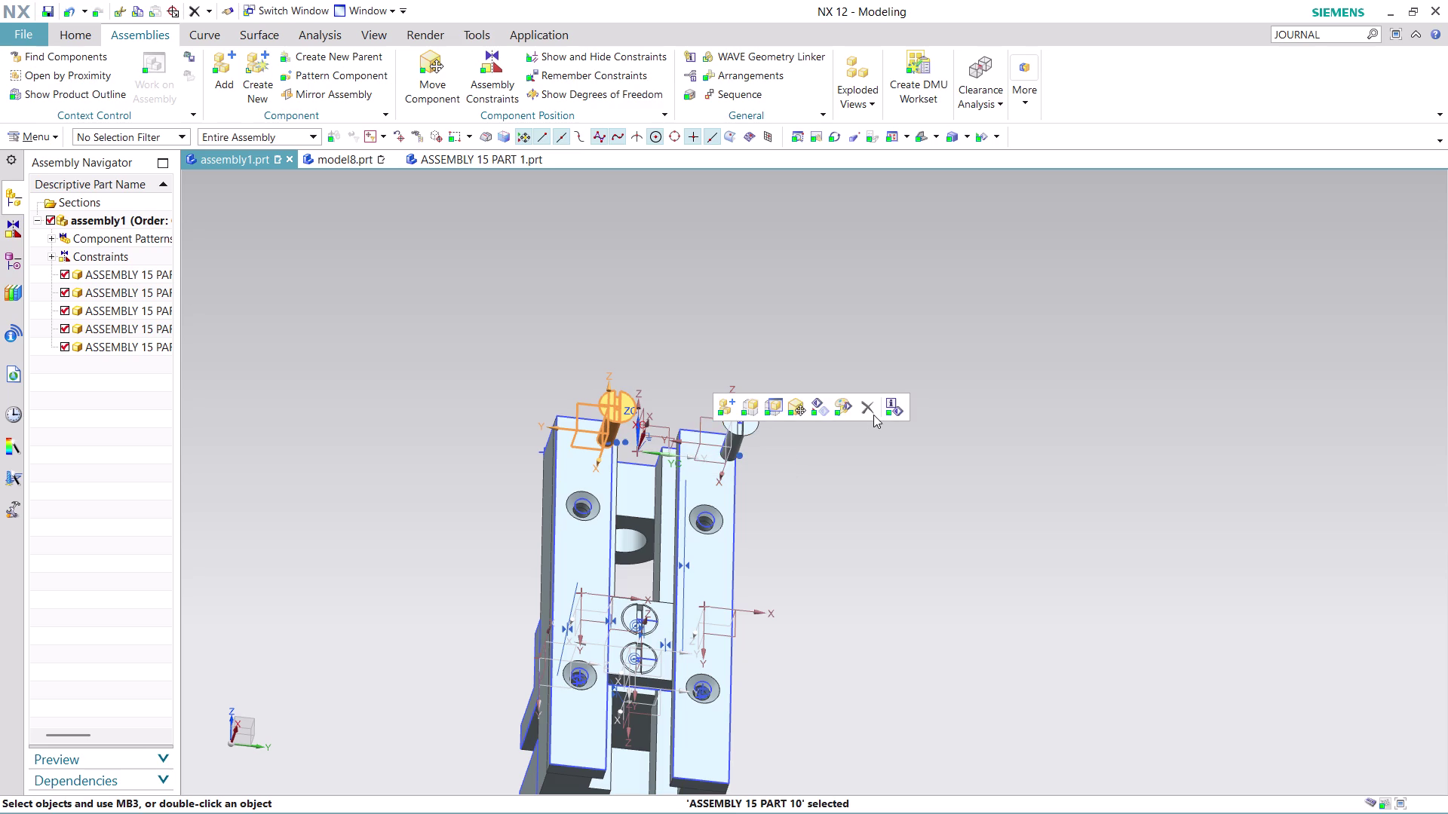
click(868, 411)
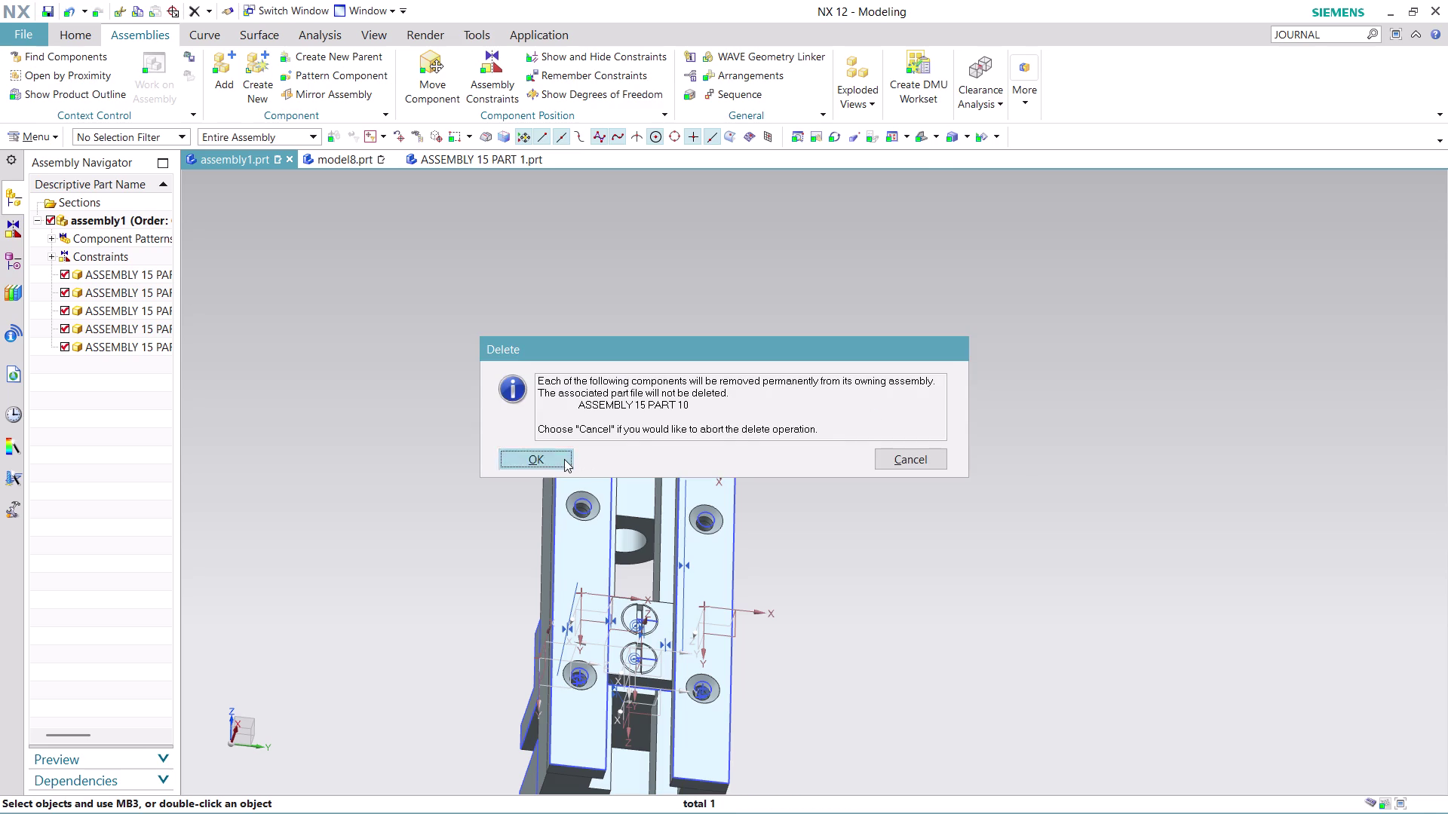
click(564, 460)
click(502, 456)
click(728, 448)
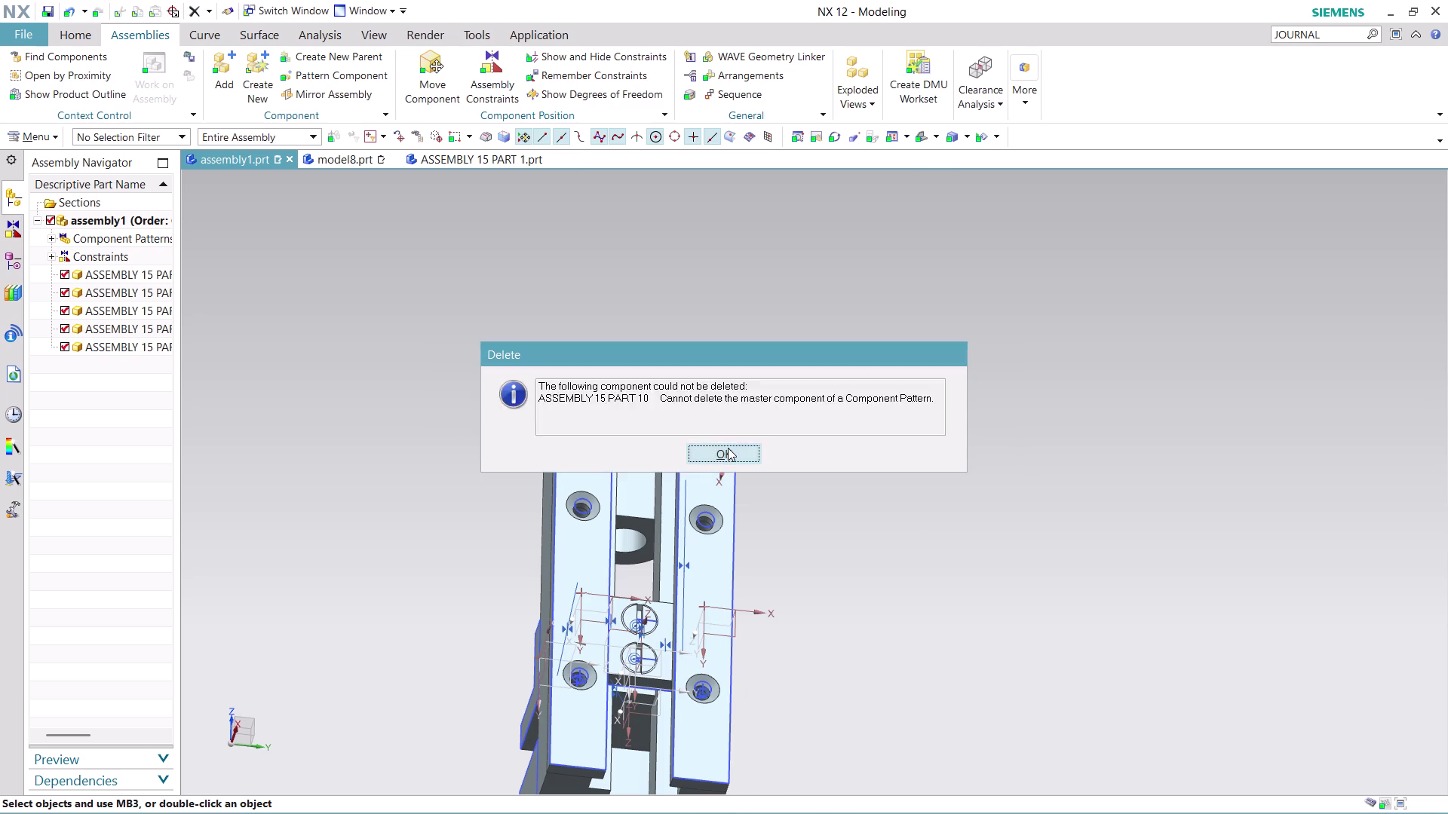
right_click(736, 430)
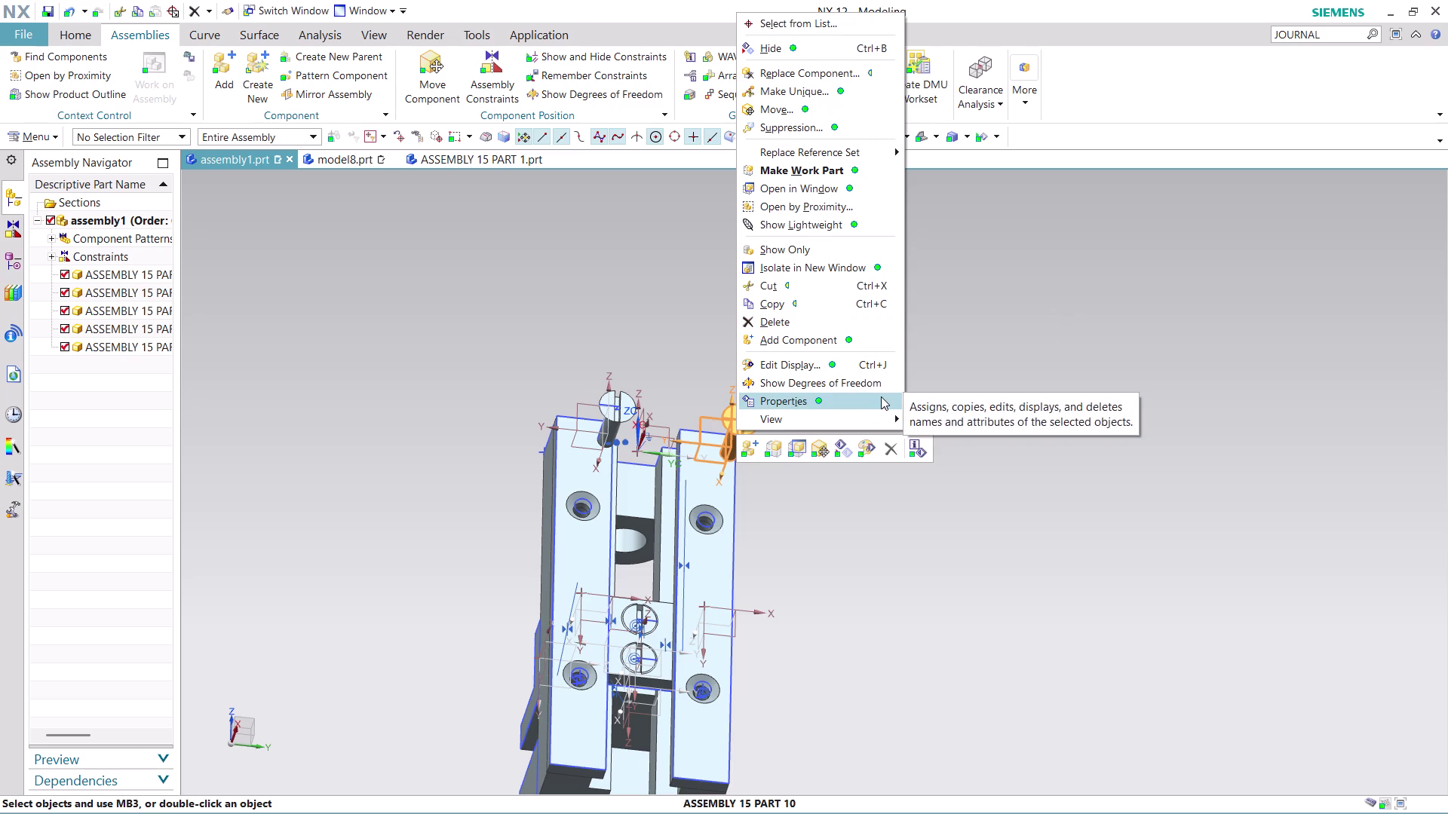
click(1022, 348)
click(149, 325)
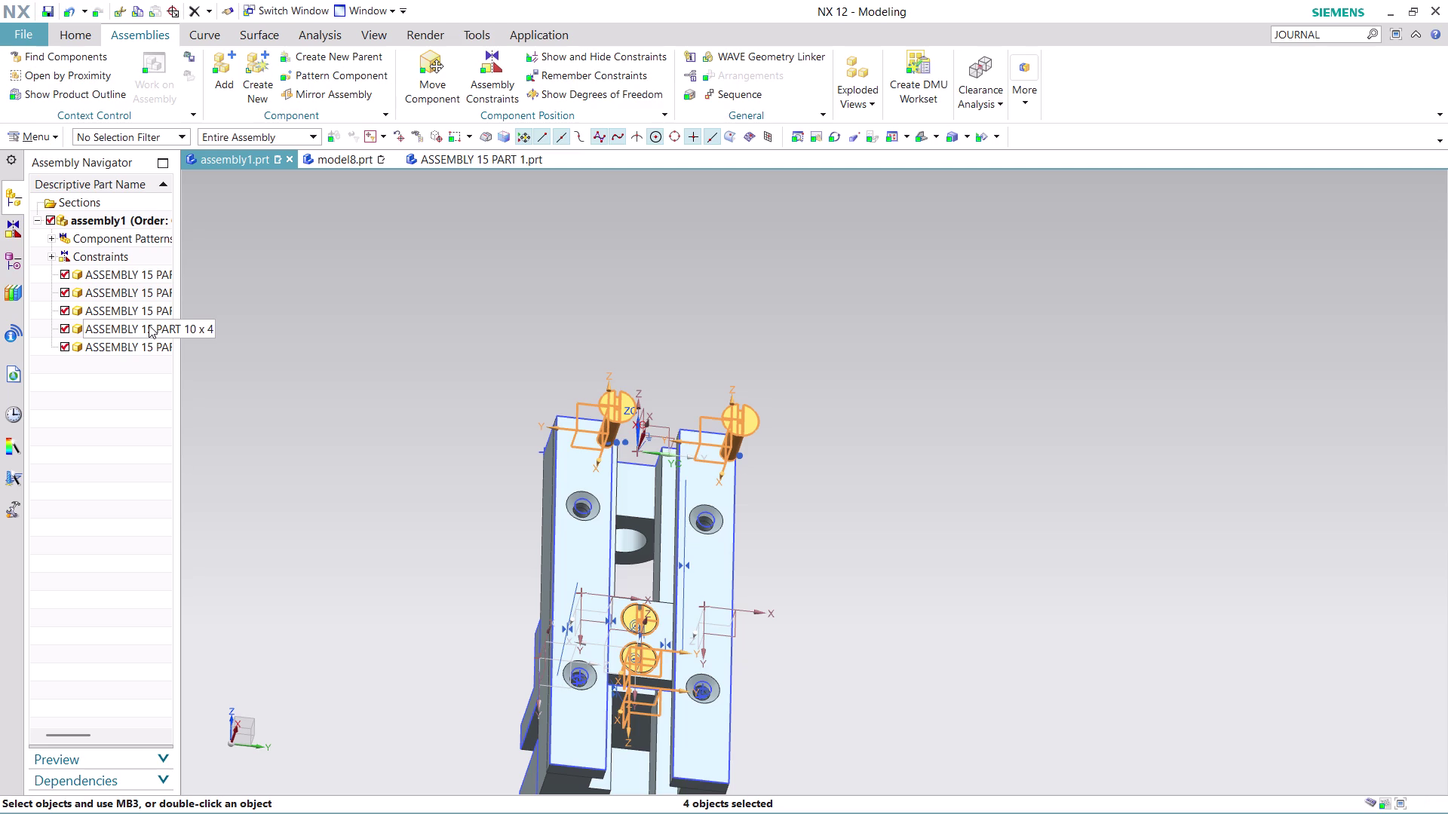
Double-click ASSEMBLY 15 PART 10 x 4 in the Assembly Navigator to make it the work part.
double_click(149, 325)
click(149, 325)
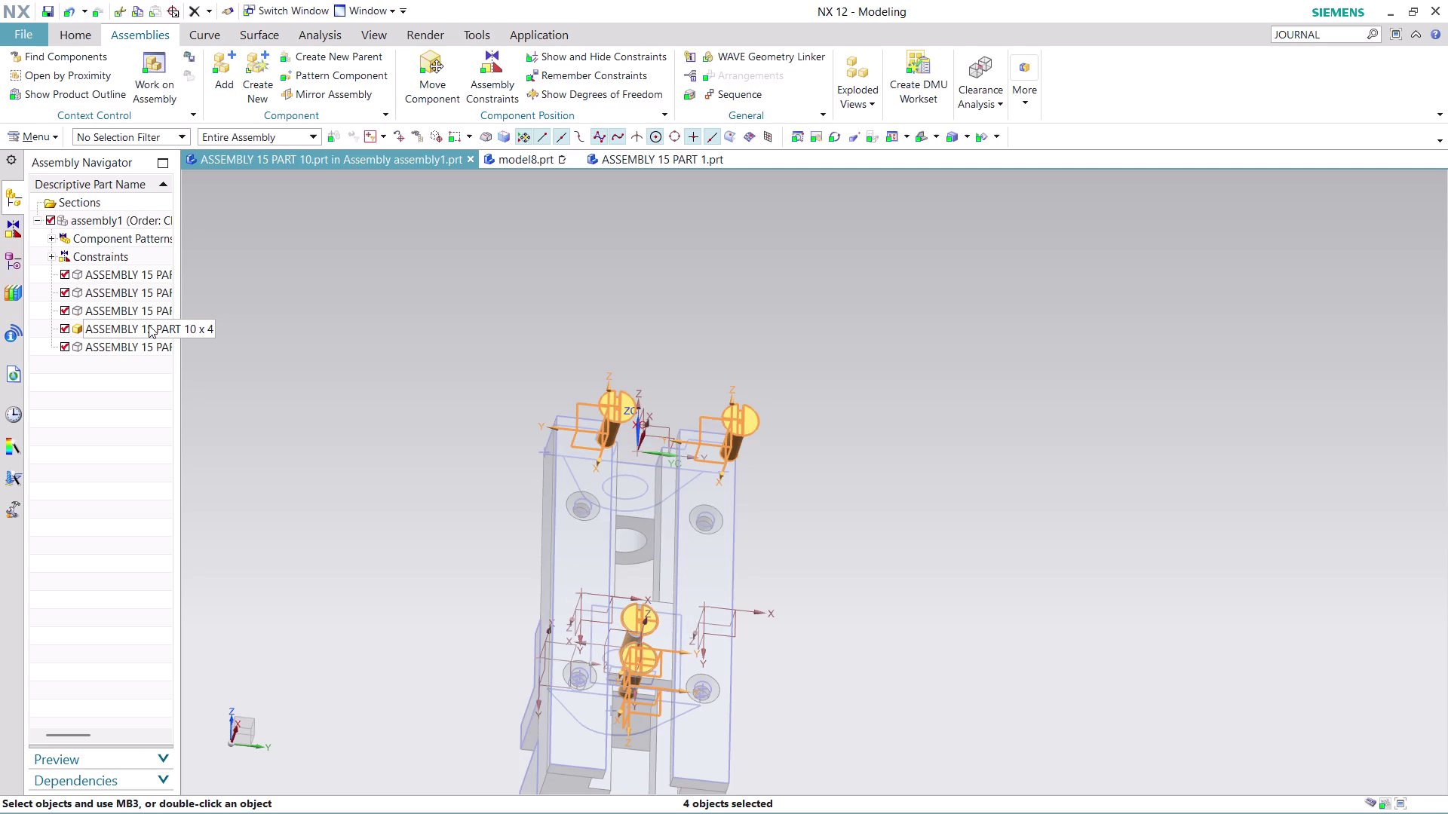
double_click(149, 325)
click(650, 607)
click(642, 674)
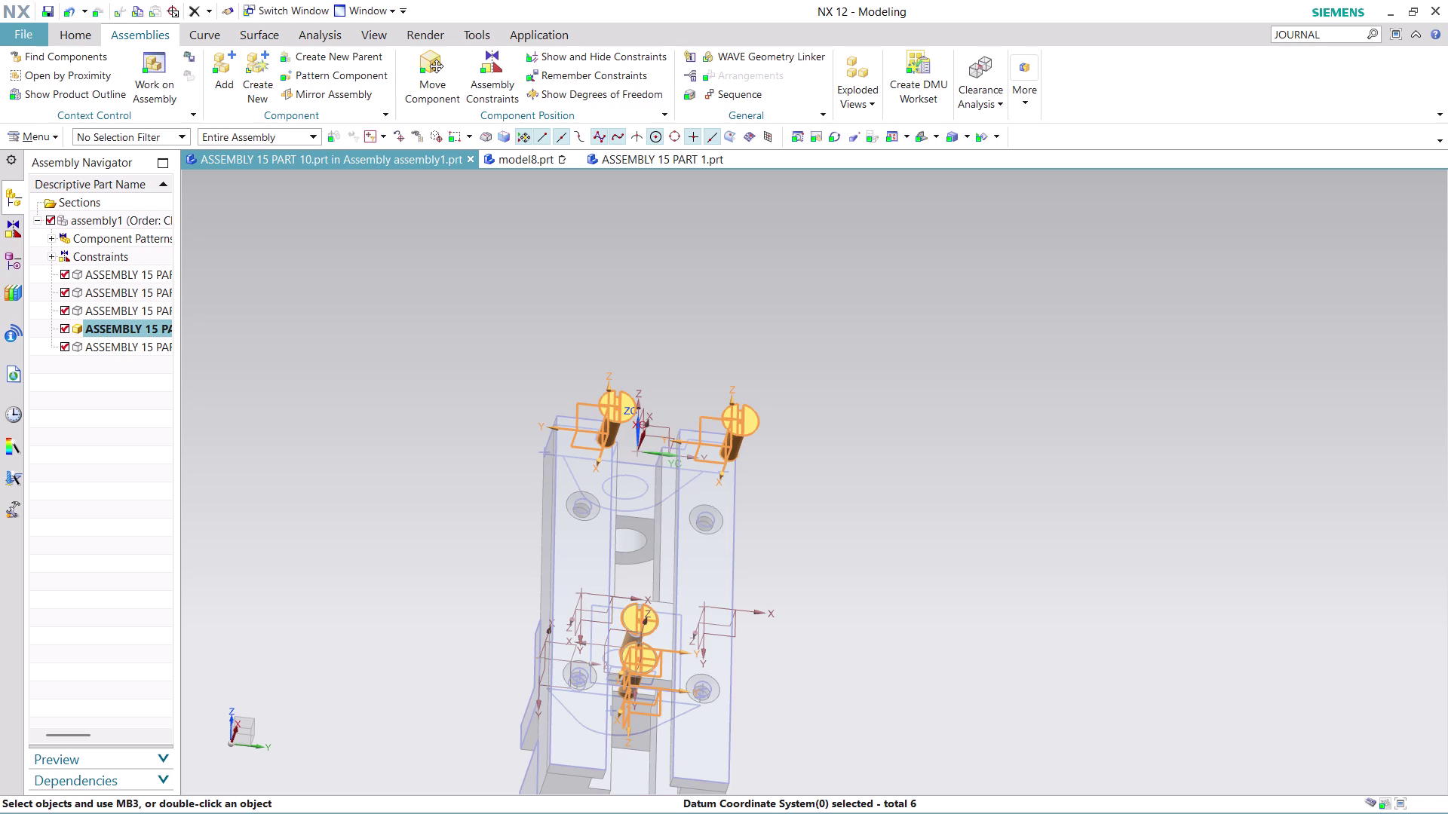
key(Escape)
key(Escape)
key(Escape)
key(Escape)
key(Escape)
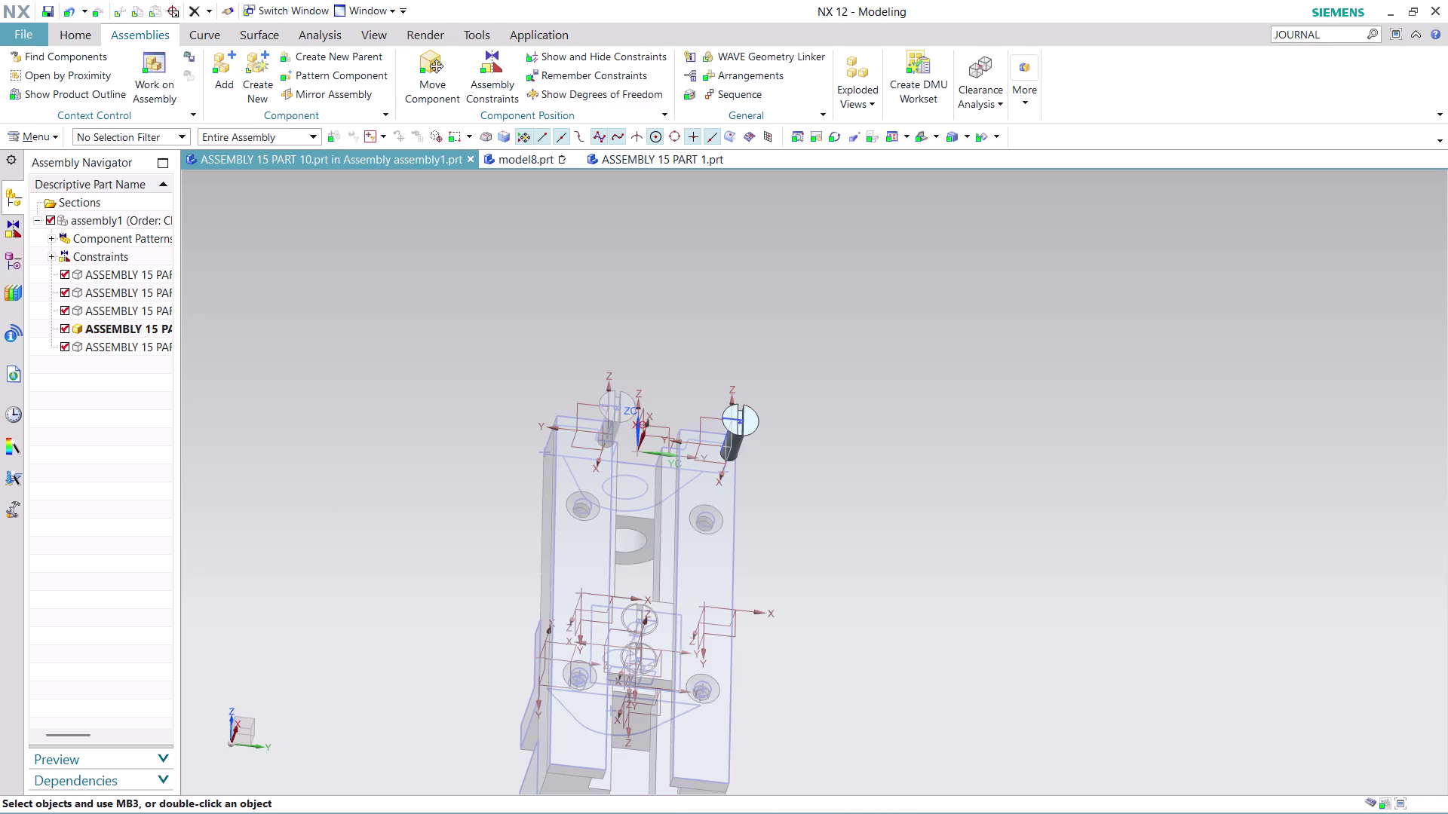
double_click(107, 329)
Return to working on the whole assembly and undo the last change.
click(107, 329)
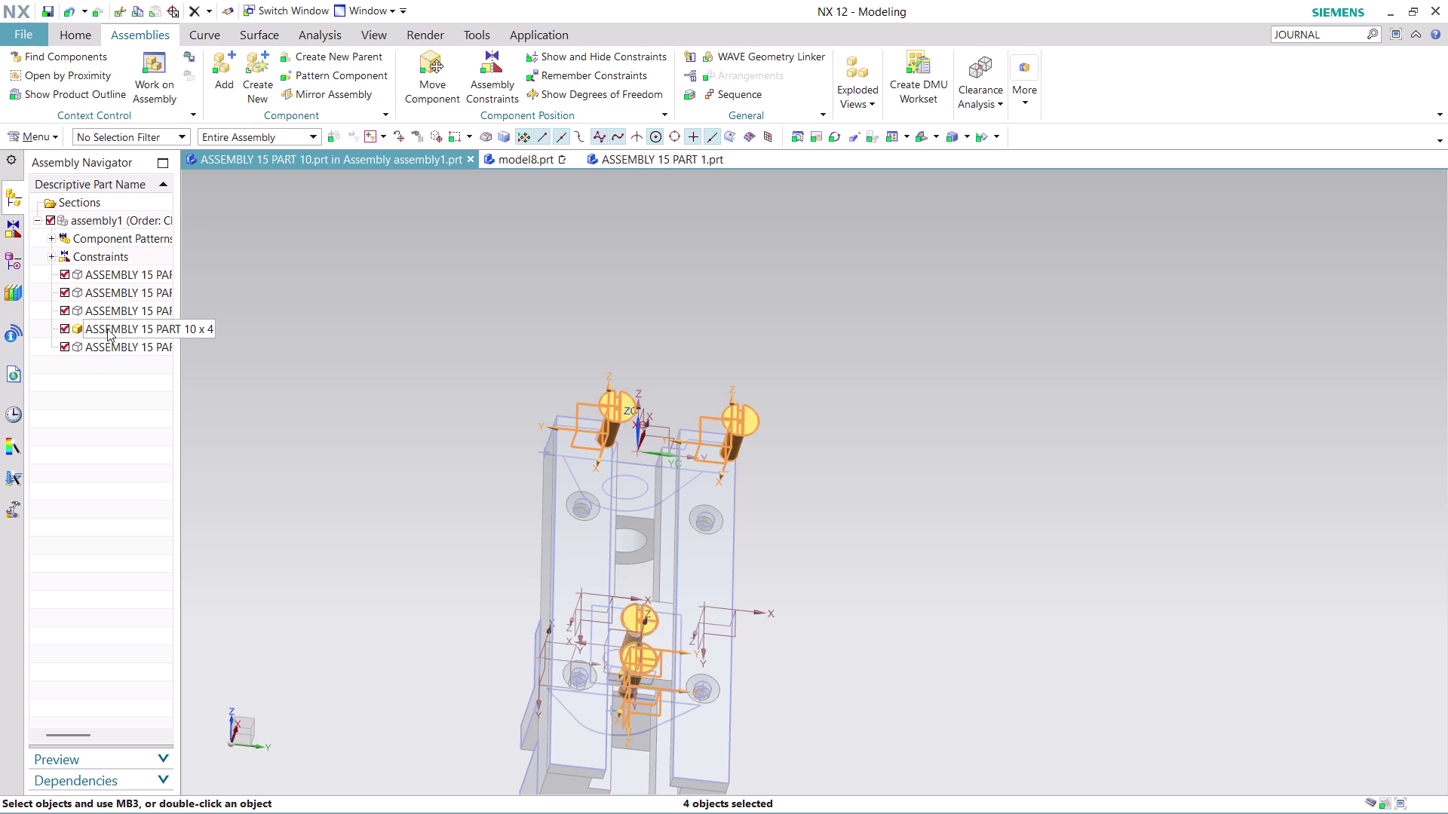
double_click(107, 329)
click(251, 325)
key(Escape)
key(Escape)
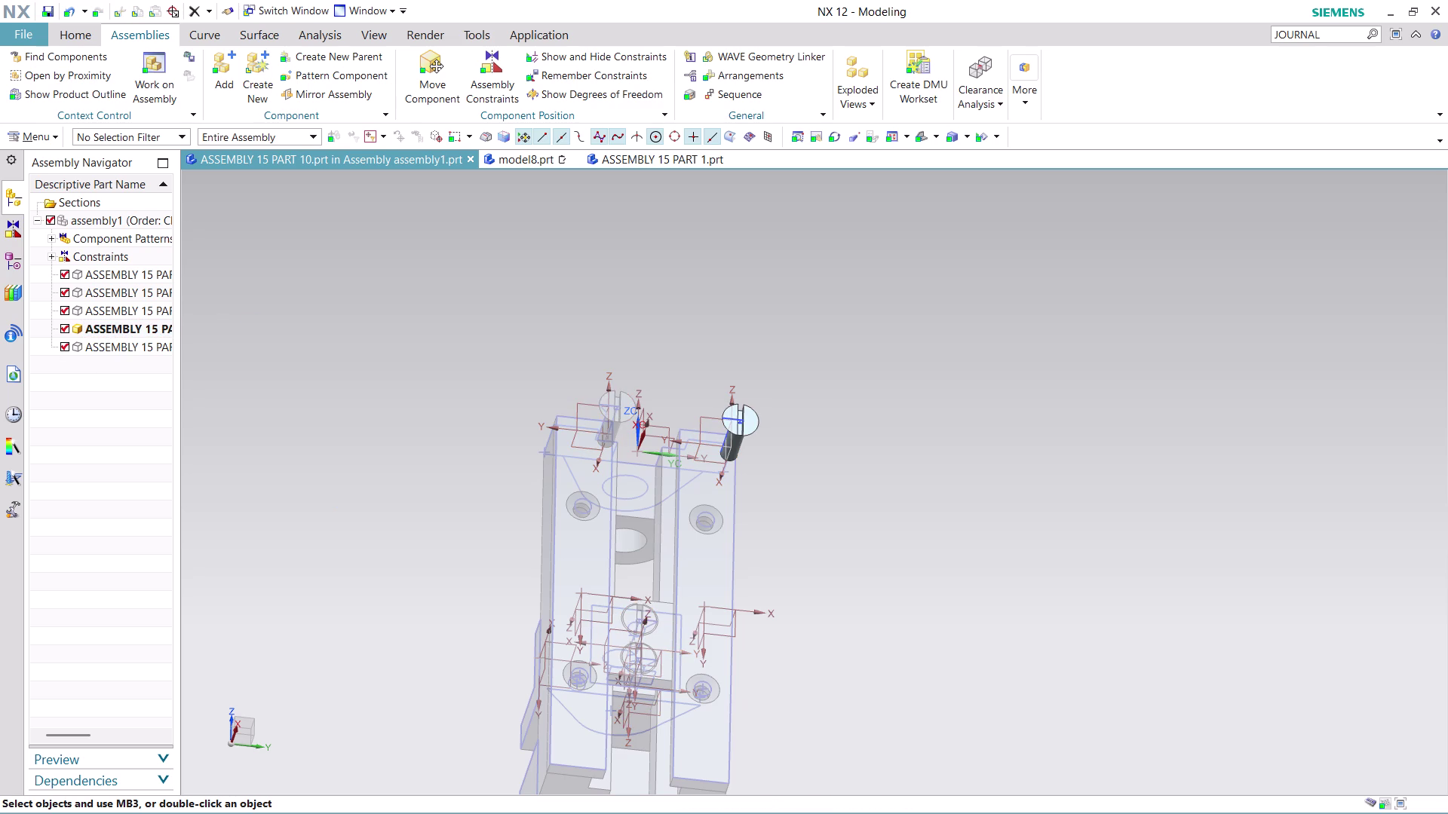
key(Escape)
key(ctrl+z)
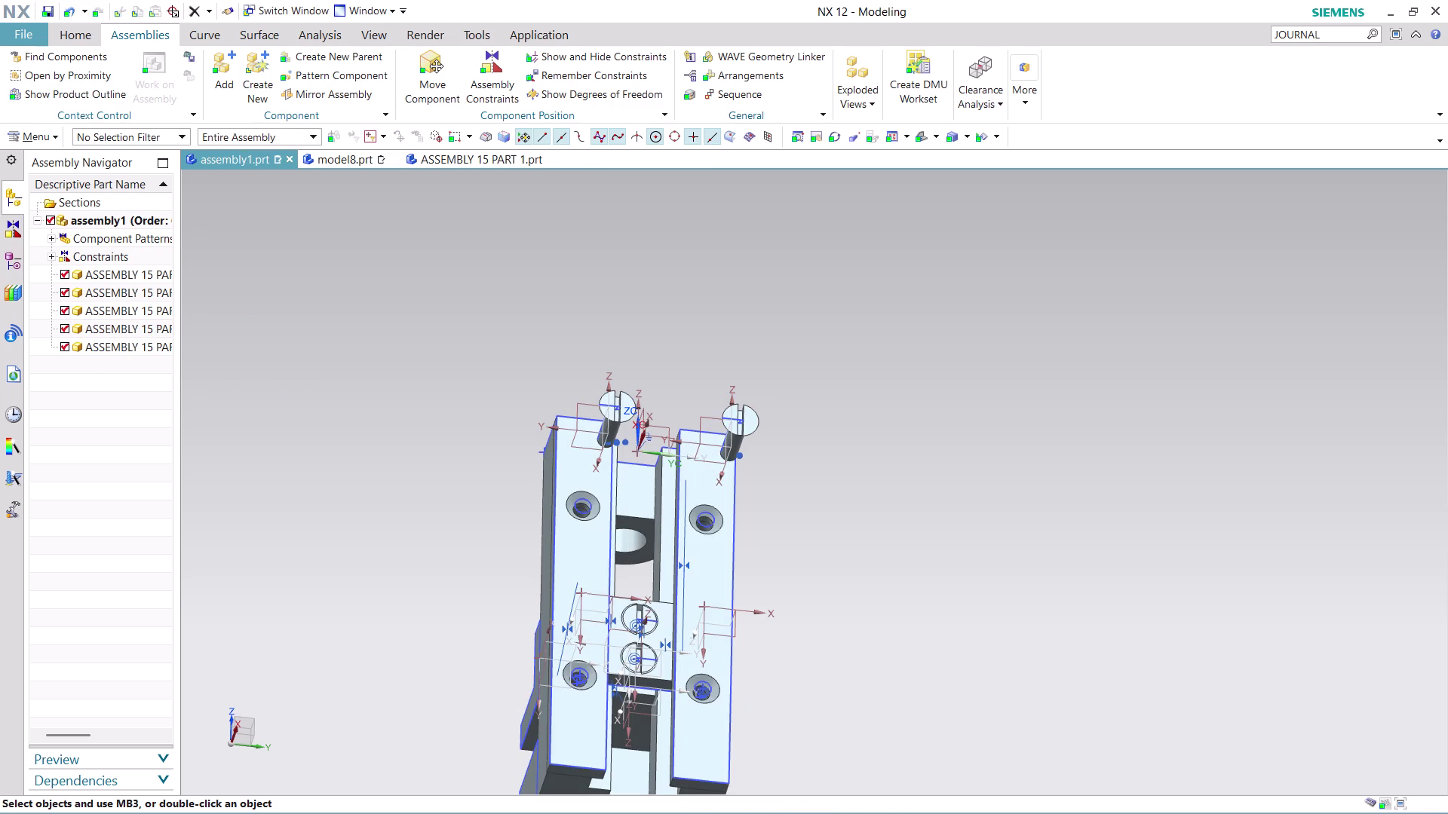
Delete the left screw, confirming removal of the pattern member.
right_click(605, 409)
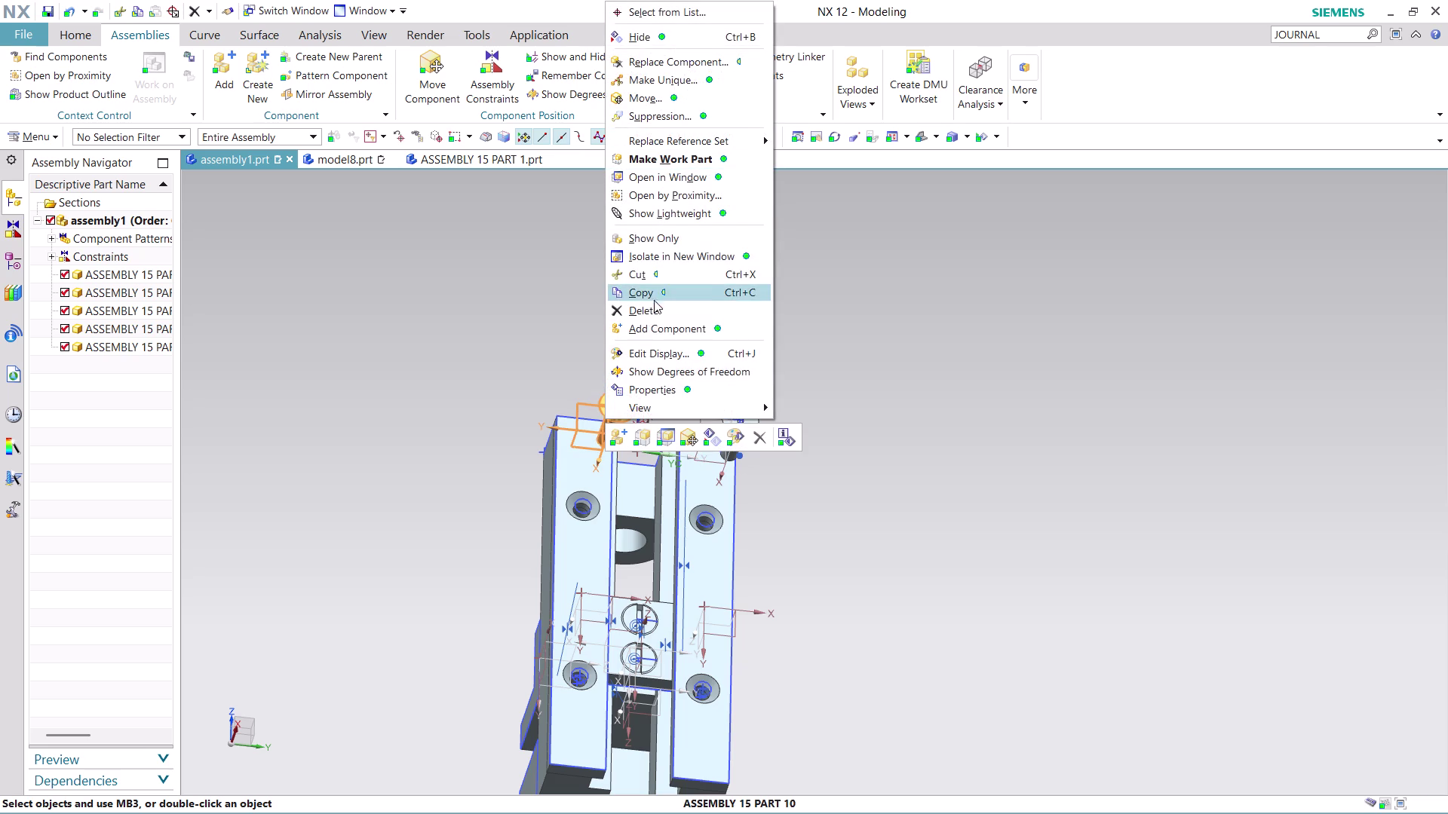
click(653, 310)
click(535, 466)
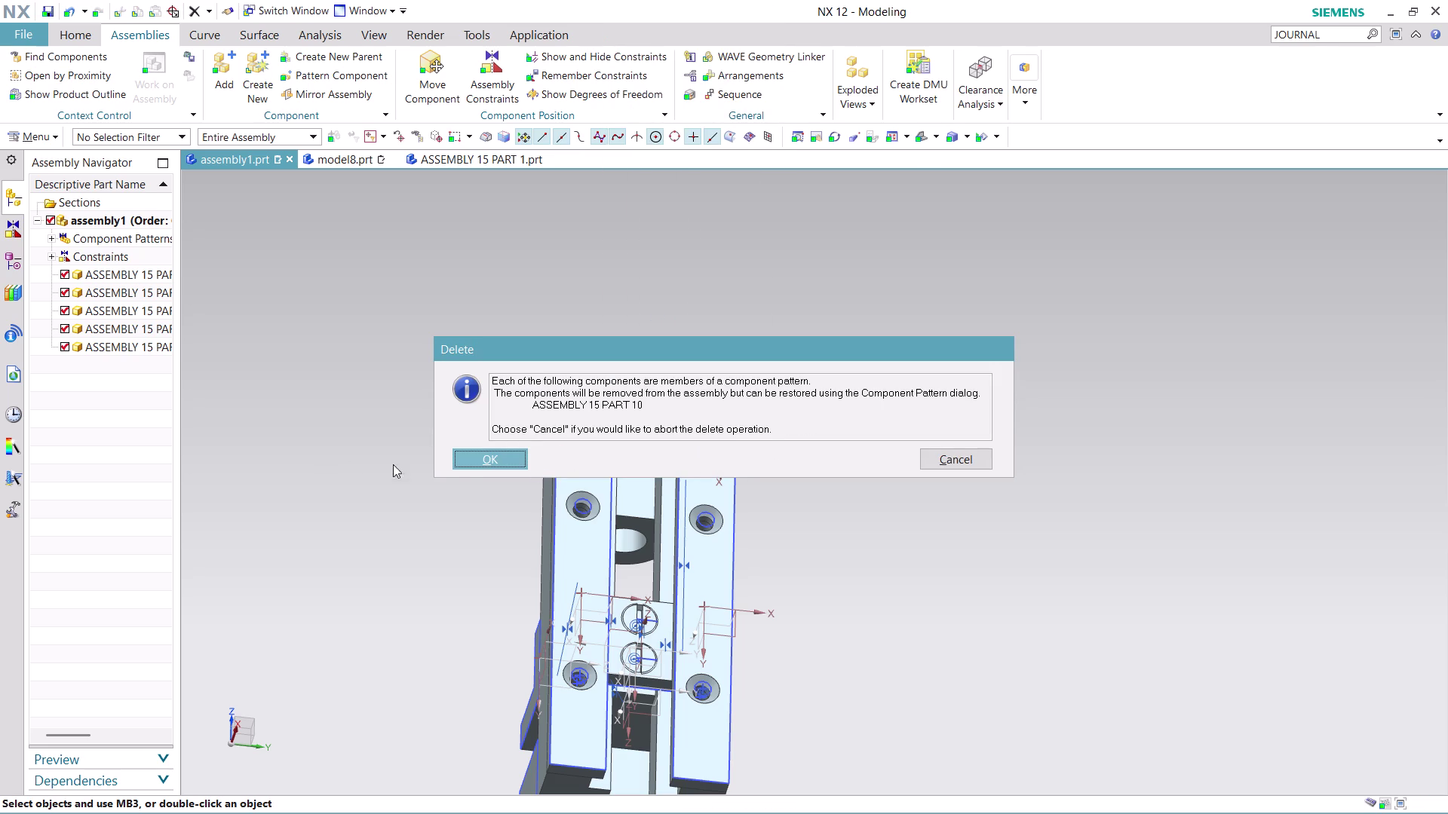
click(488, 454)
click(723, 449)
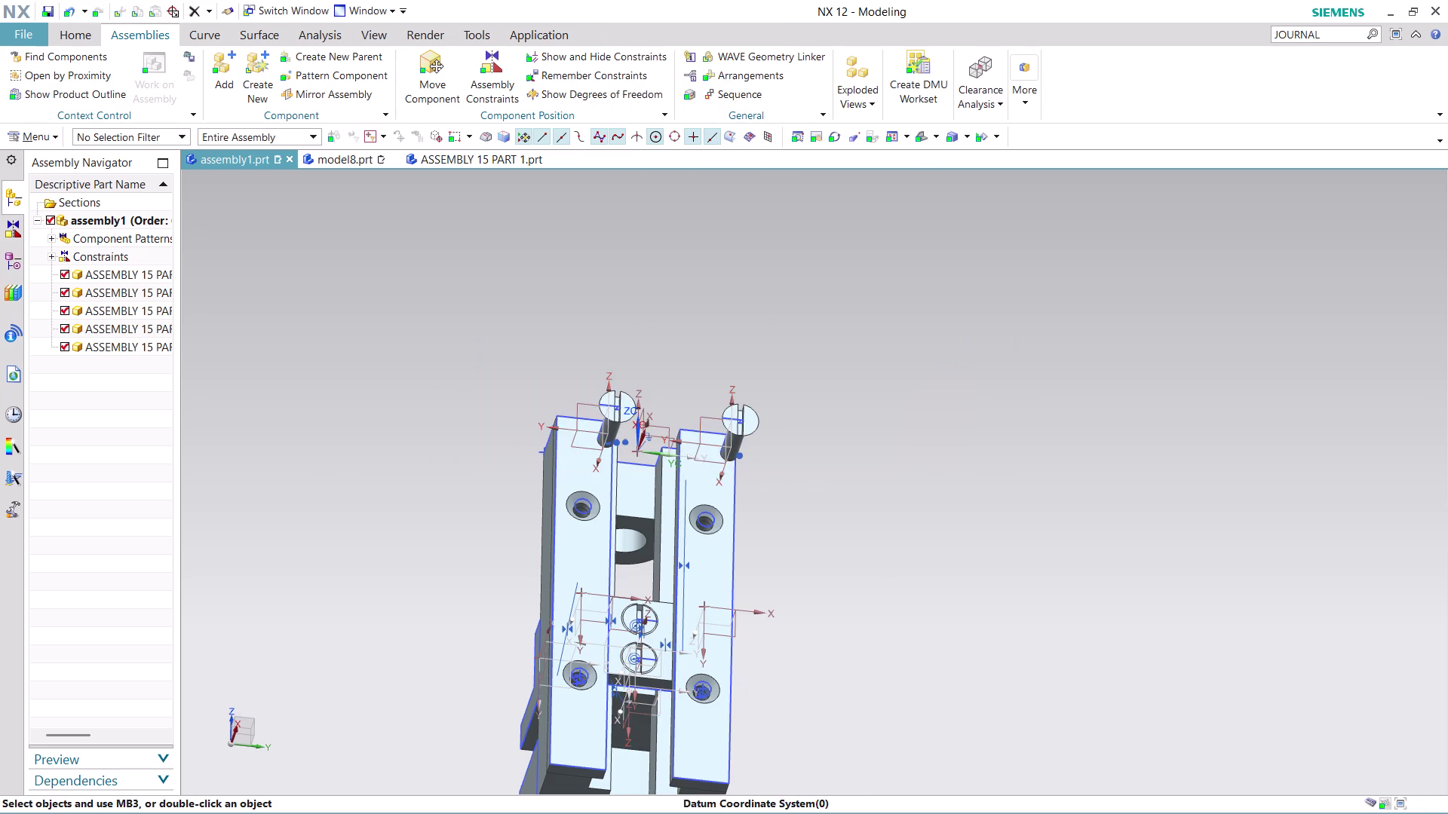
middle_drag(772, 441, 651, 387)
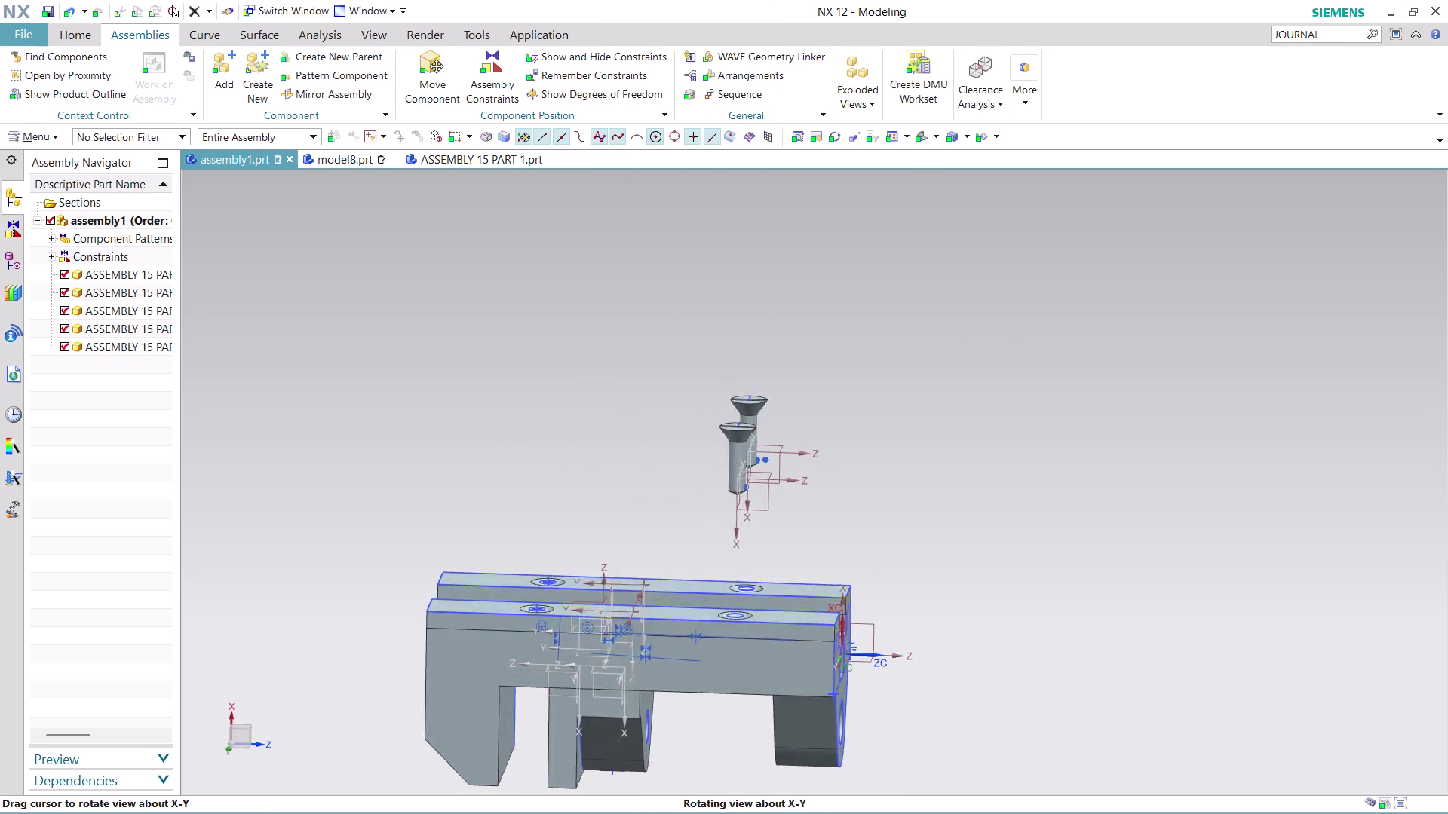
middle_drag(652, 387, 648, 400)
Try deleting the lower screw and dismiss the cannot-delete message.
right_click(755, 522)
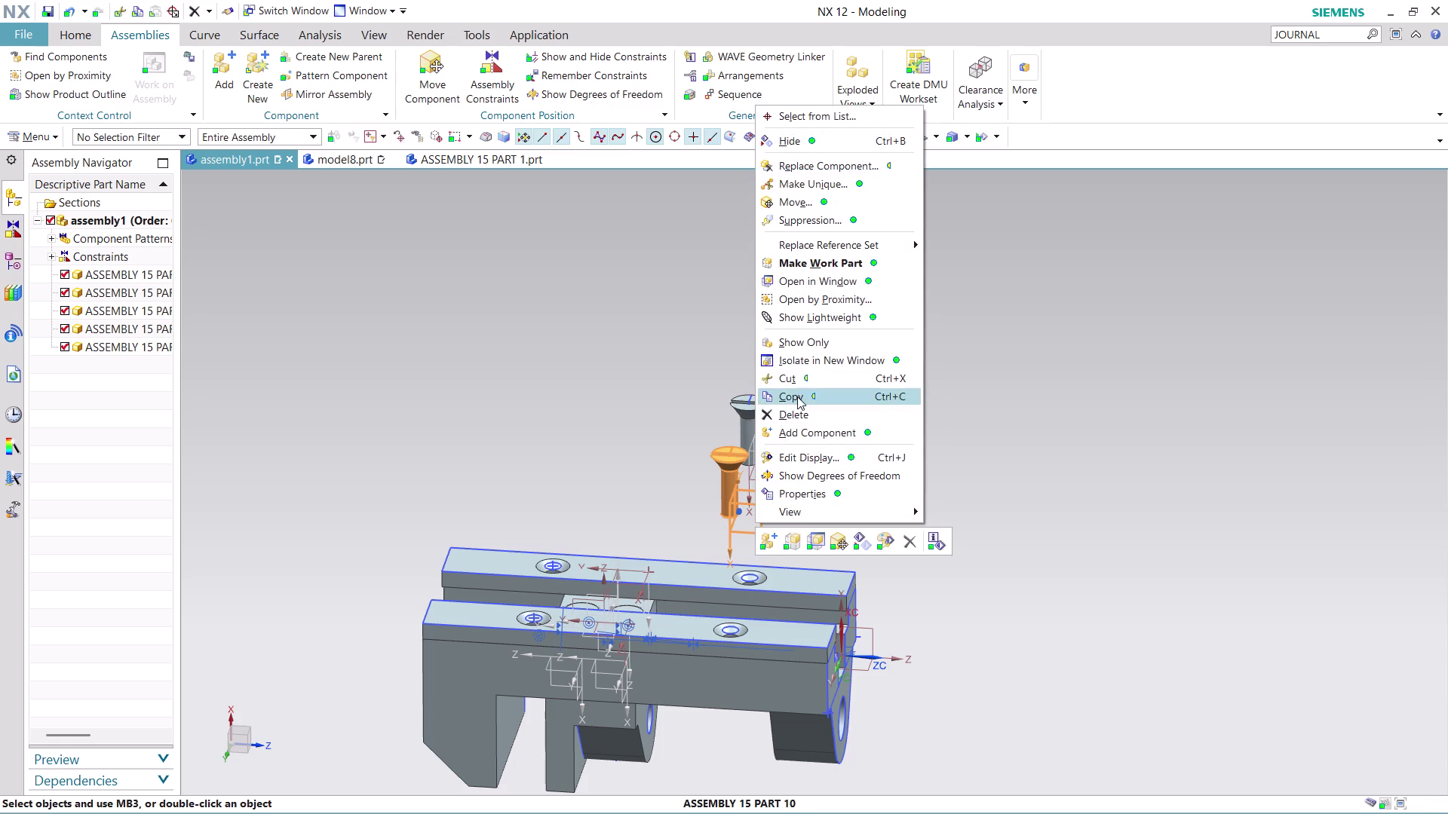
click(793, 419)
click(523, 468)
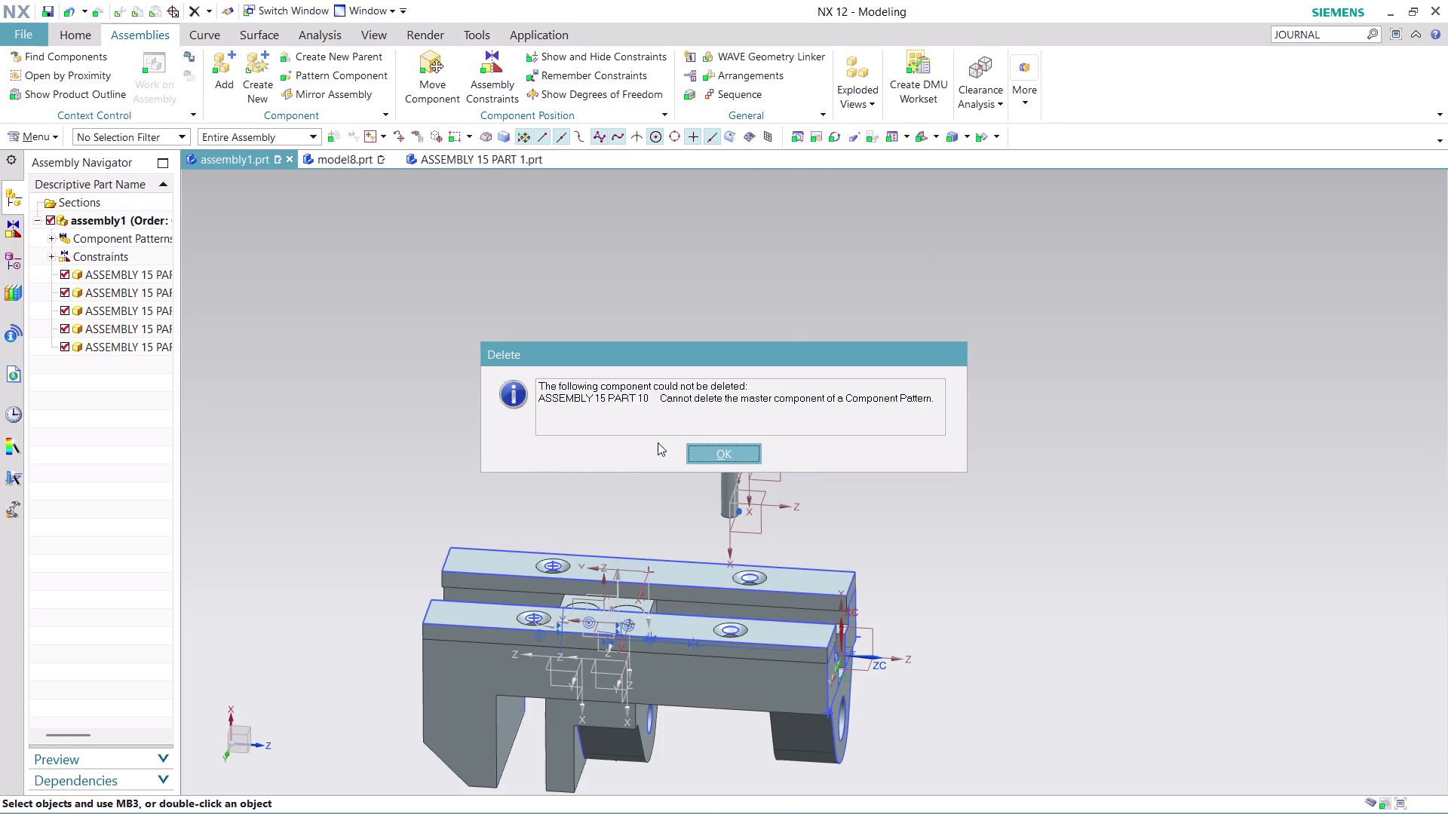
click(713, 438)
click(718, 453)
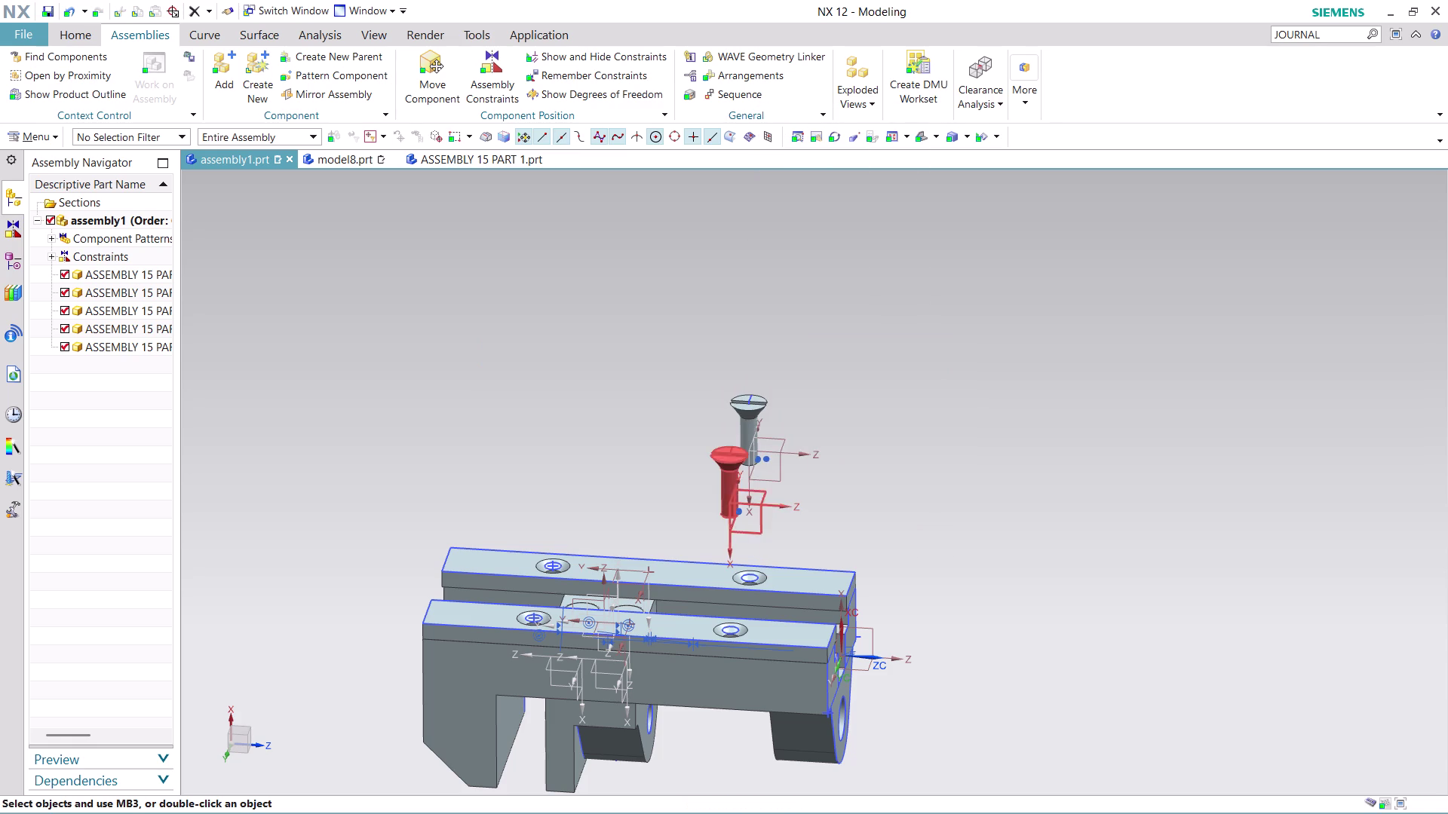
scroll(up, 3)
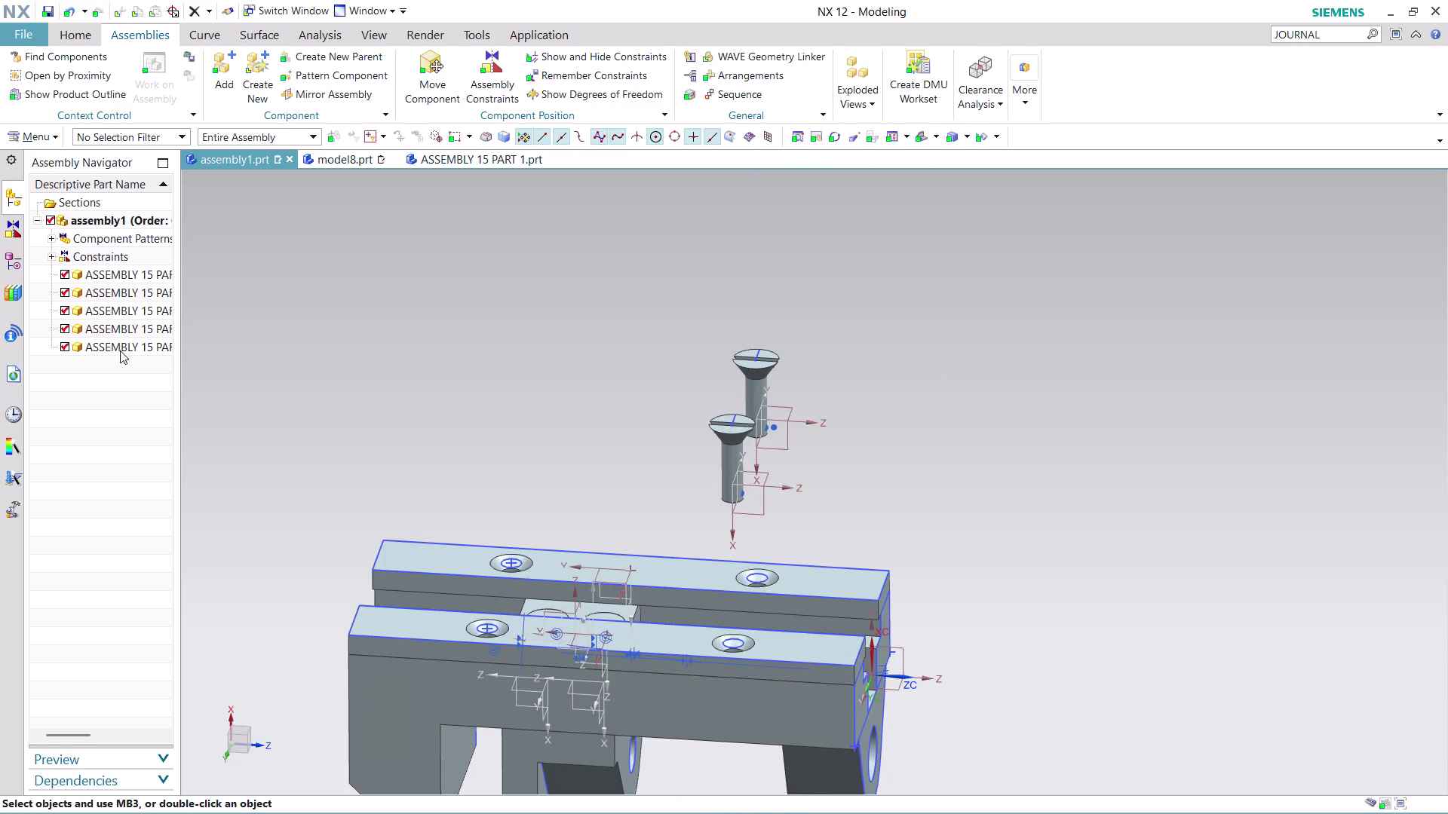
Delete the screw pattern from the assembly tree, accepting removal of all four instances.
click(137, 329)
right_click(133, 328)
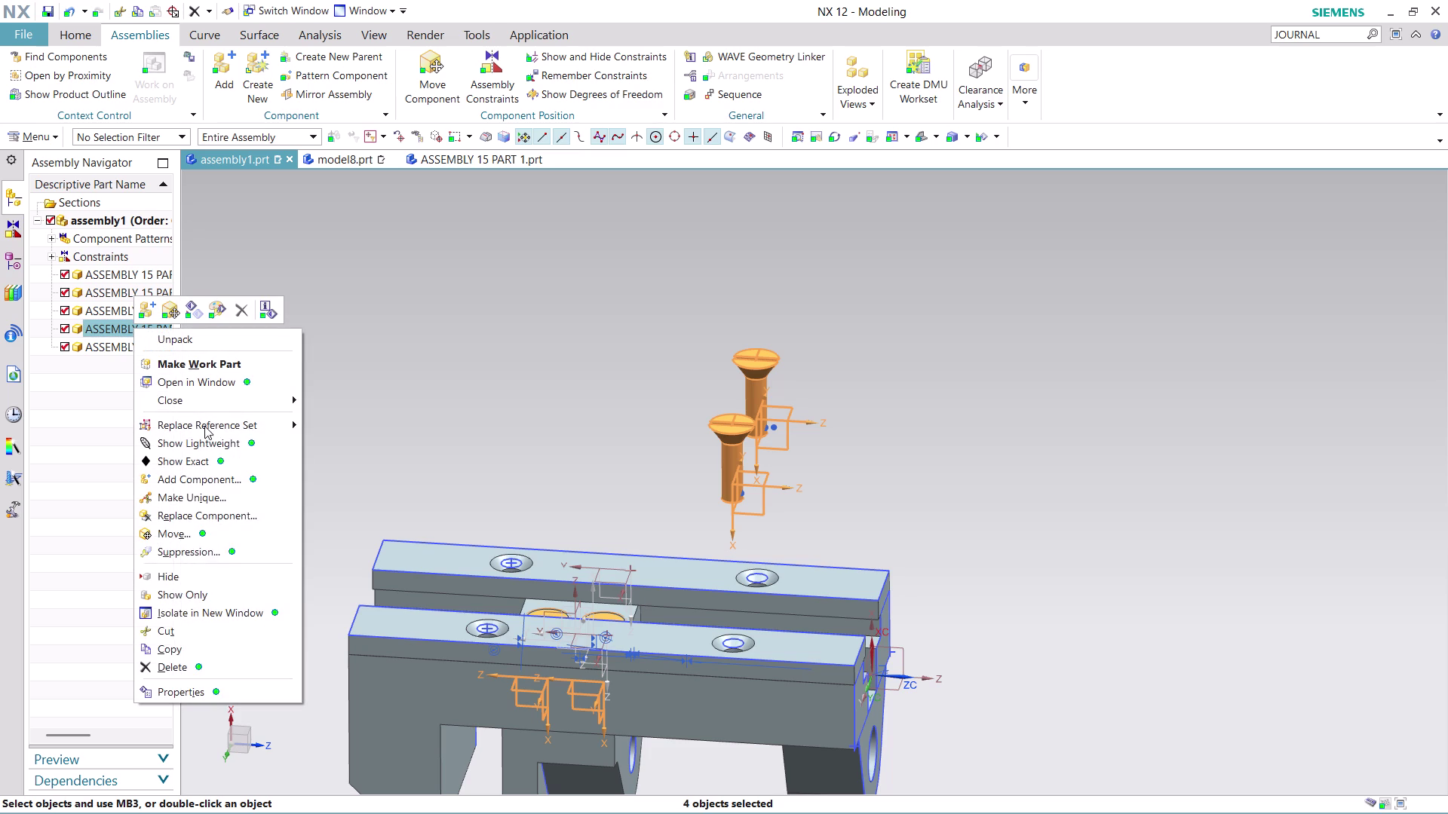
click(185, 667)
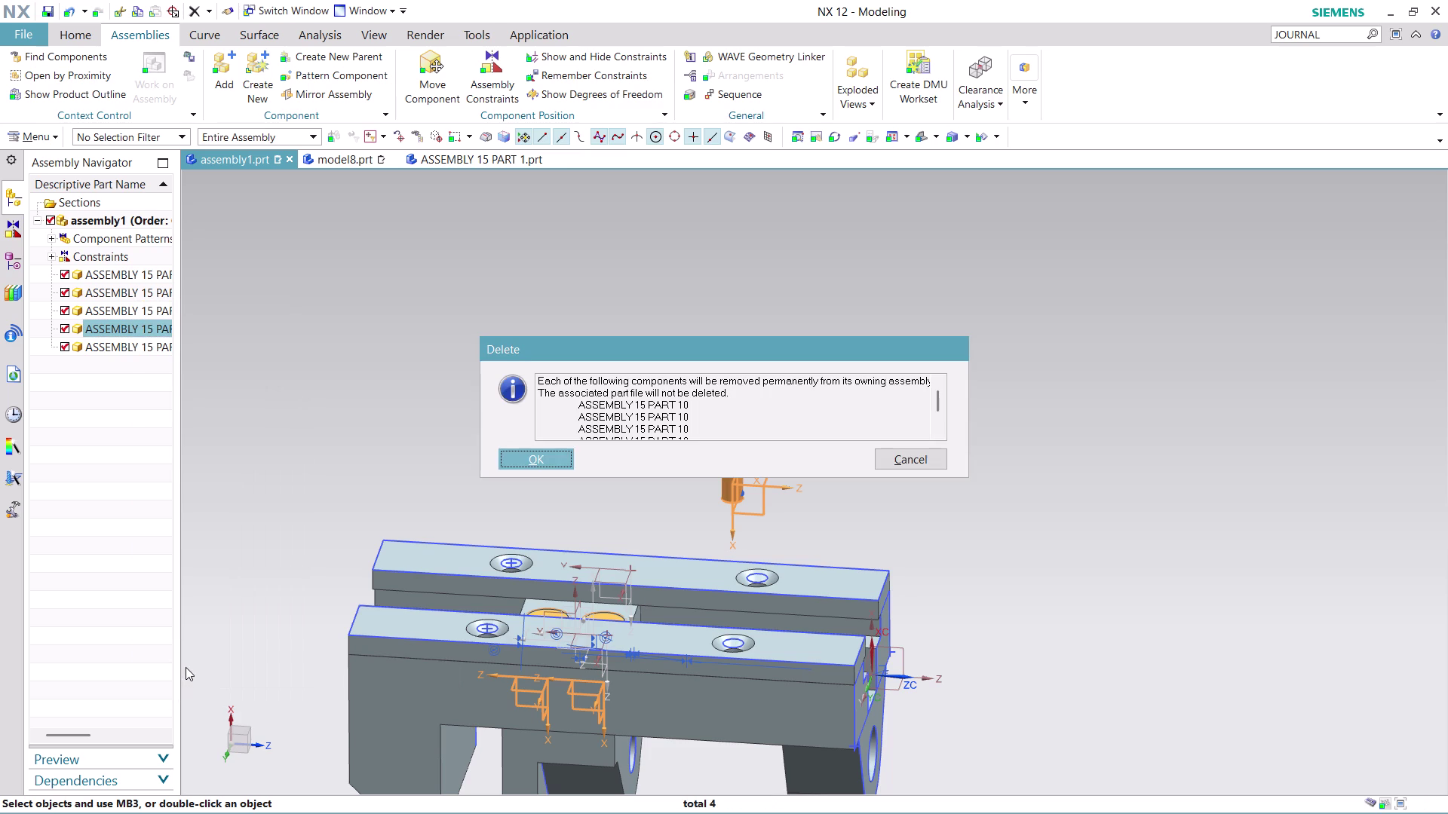
click(522, 447)
click(528, 463)
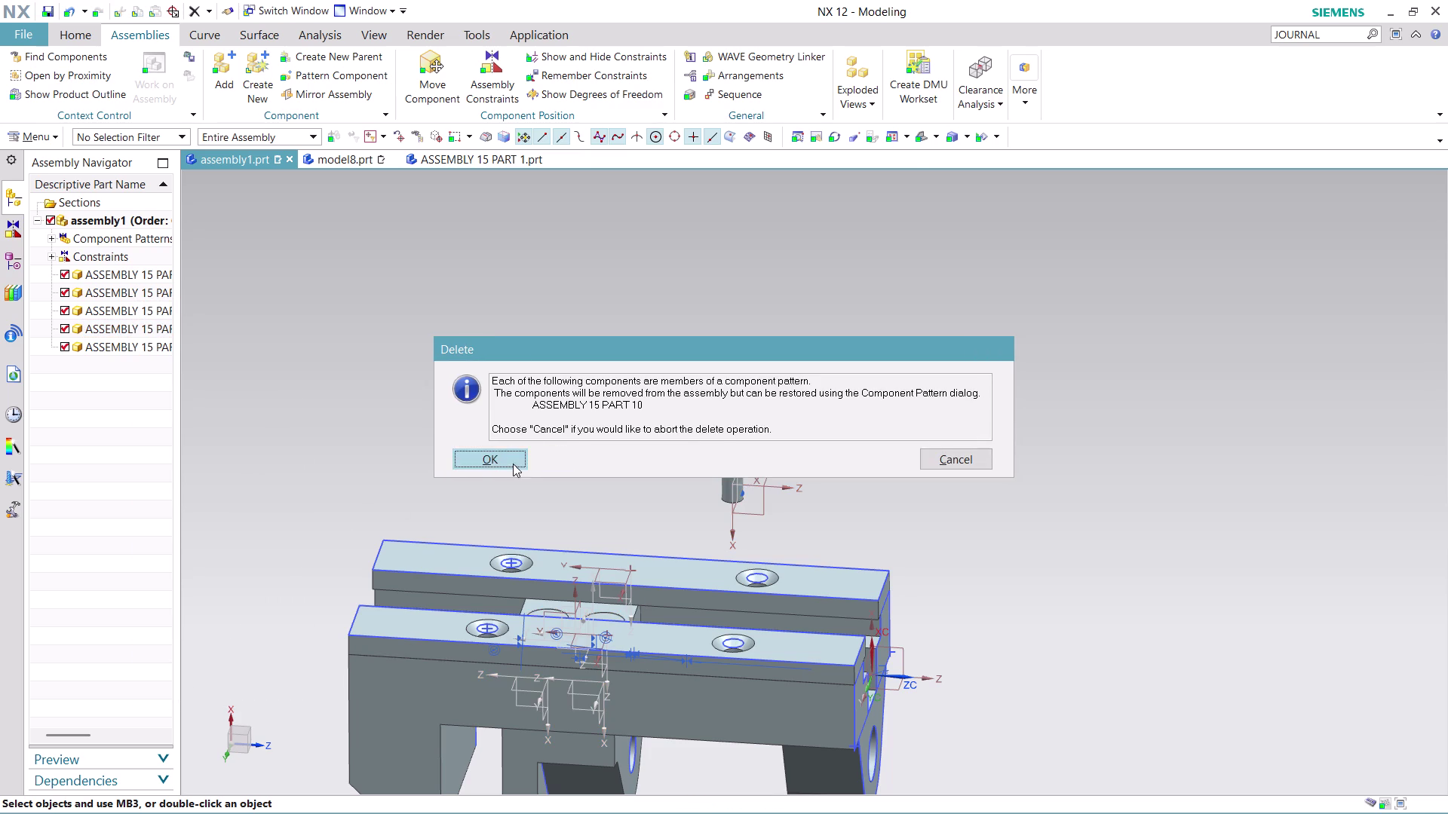
click(503, 455)
click(718, 447)
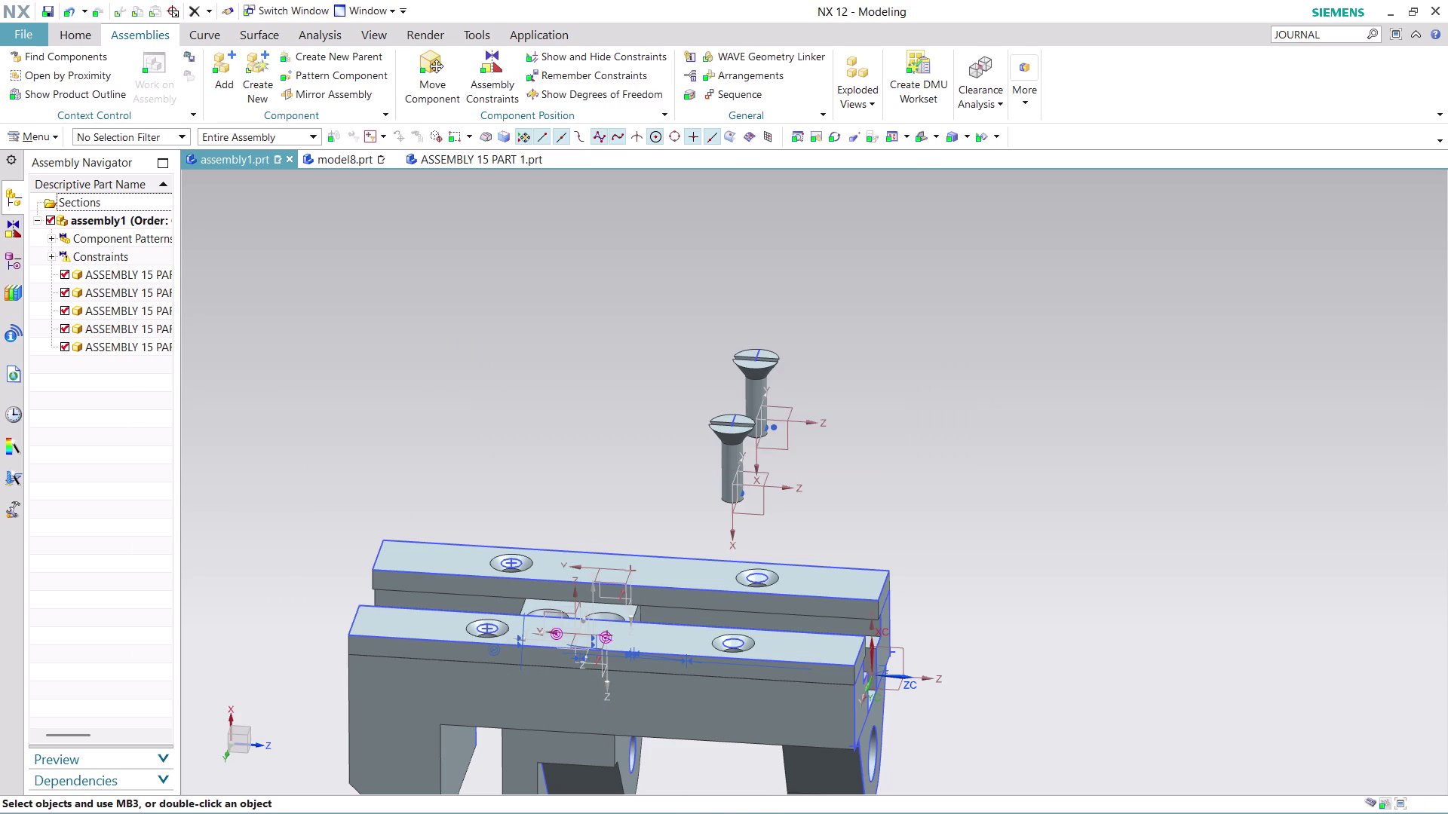
middle_drag(829, 432, 841, 488)
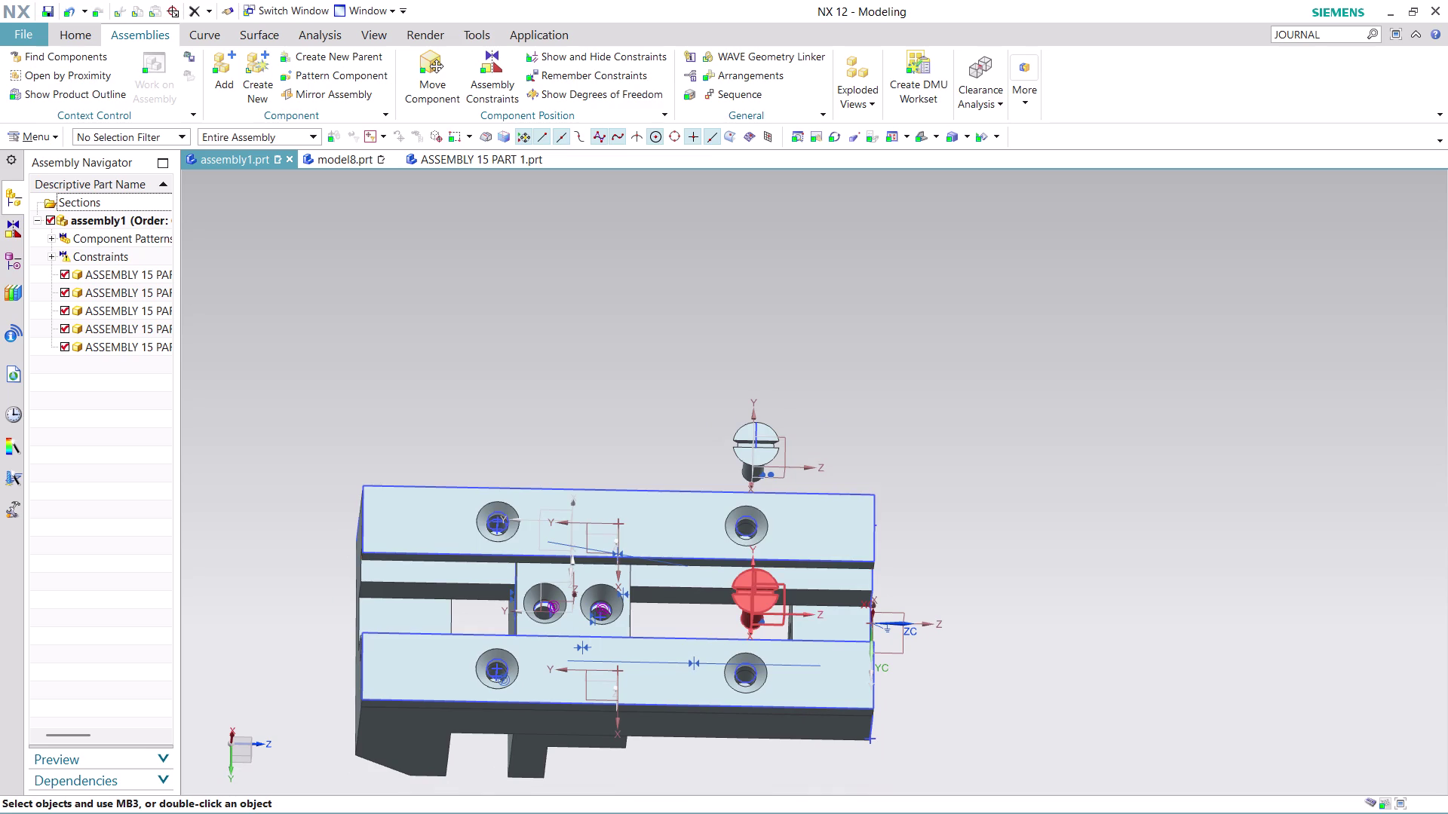
Try twice to delete the shaft component, acknowledging the master-component refusal.
right_click(768, 601)
click(818, 490)
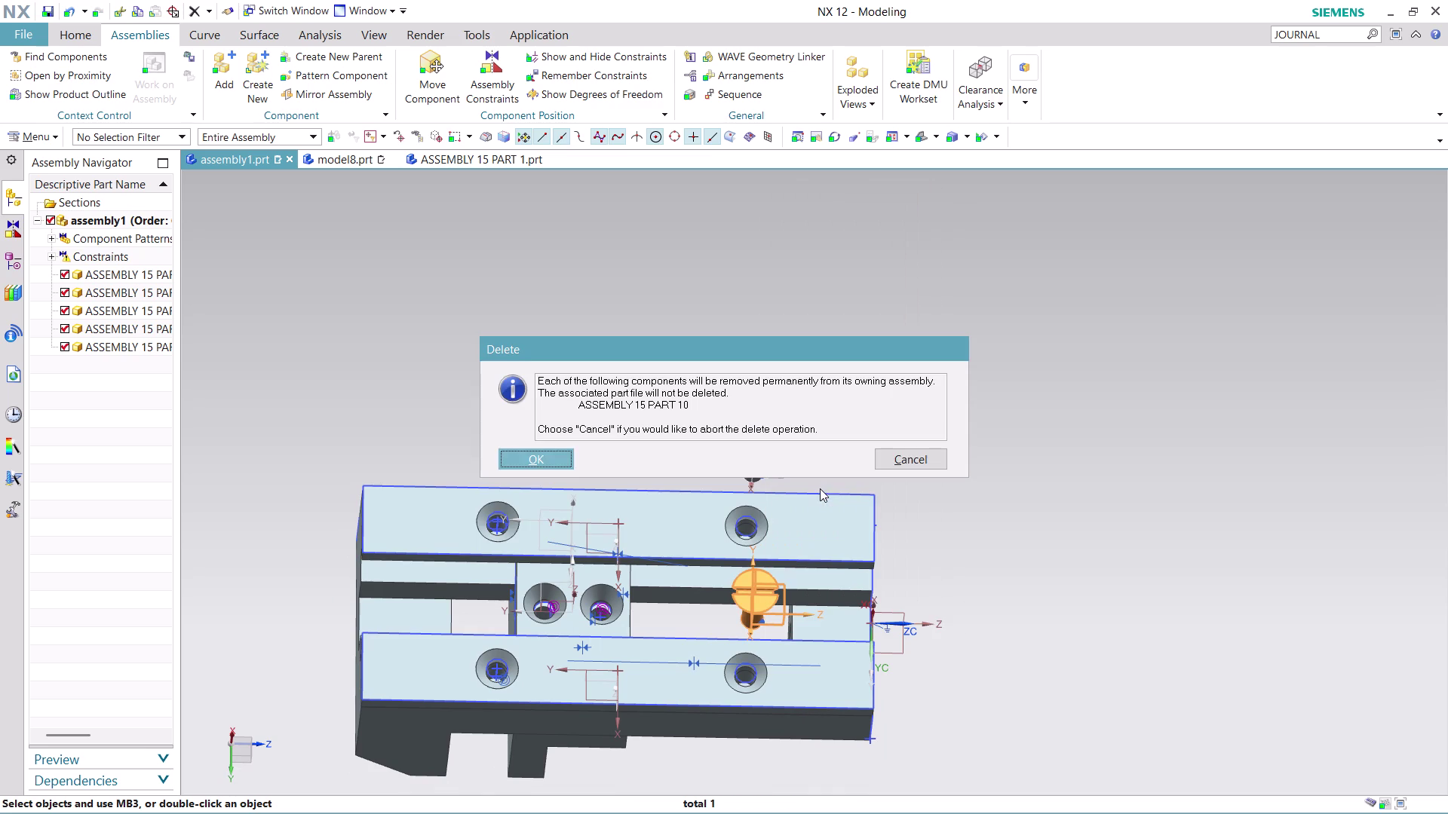
click(559, 451)
click(734, 442)
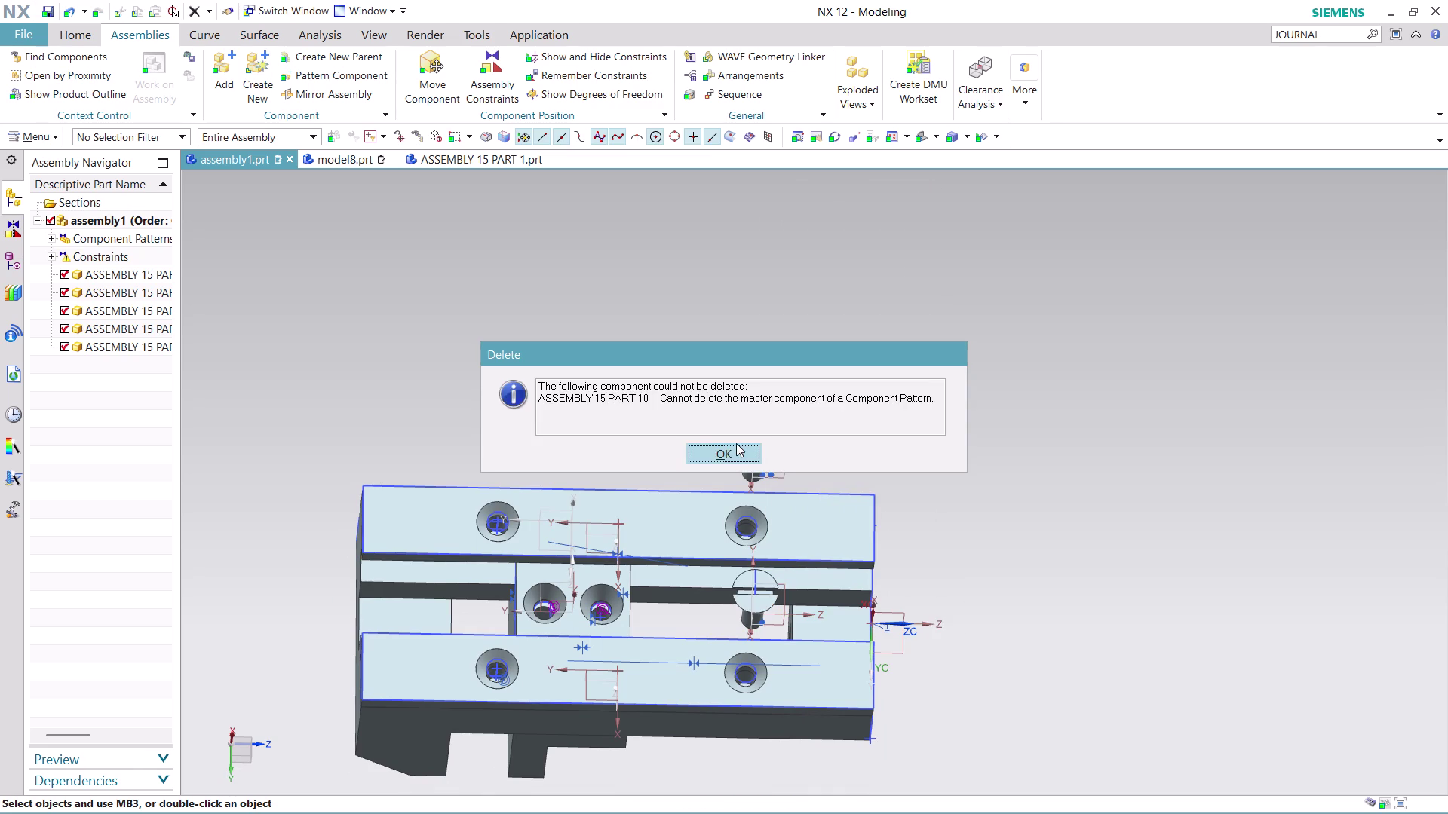
click(729, 458)
right_click(765, 461)
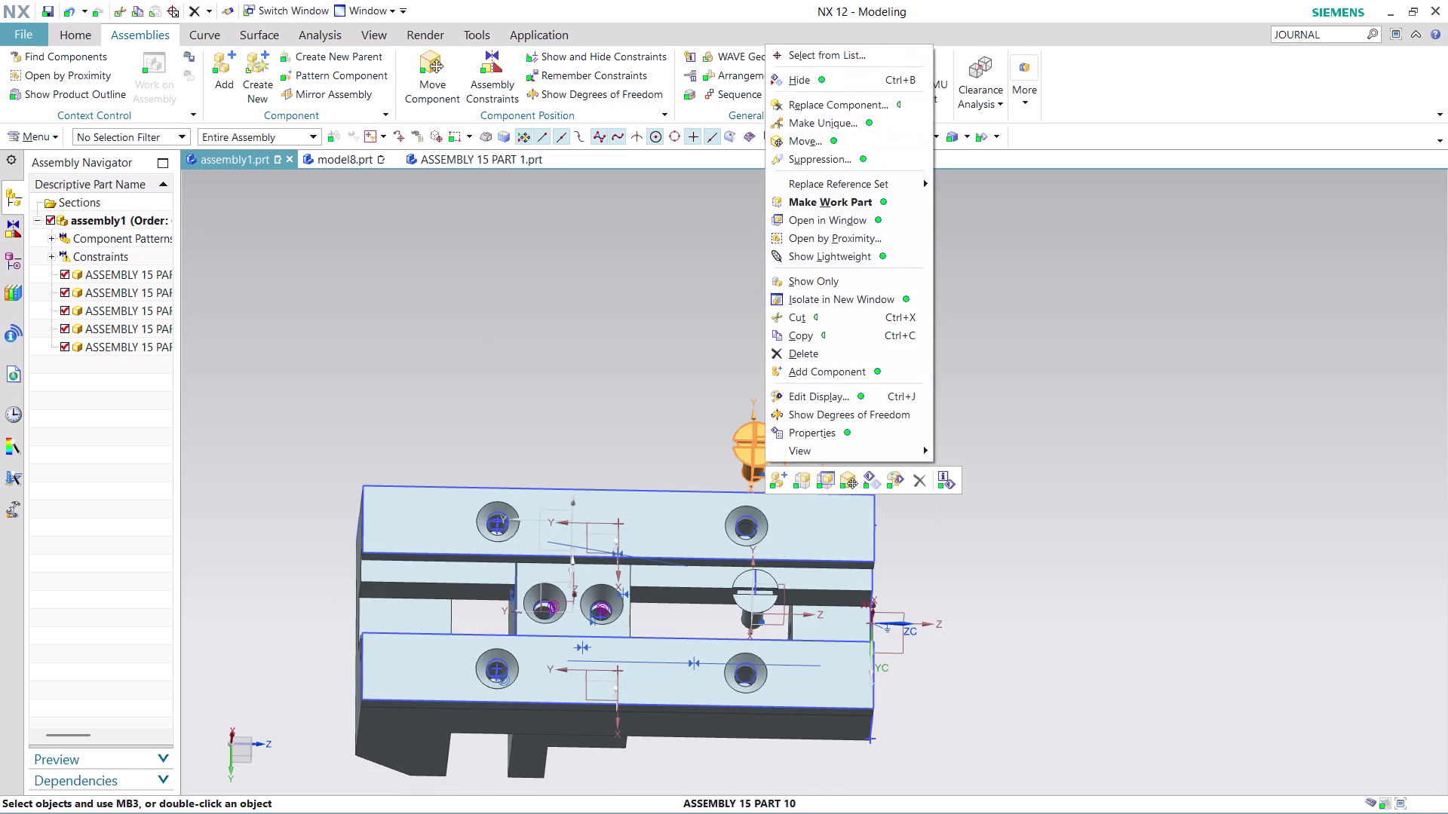
click(796, 355)
click(534, 464)
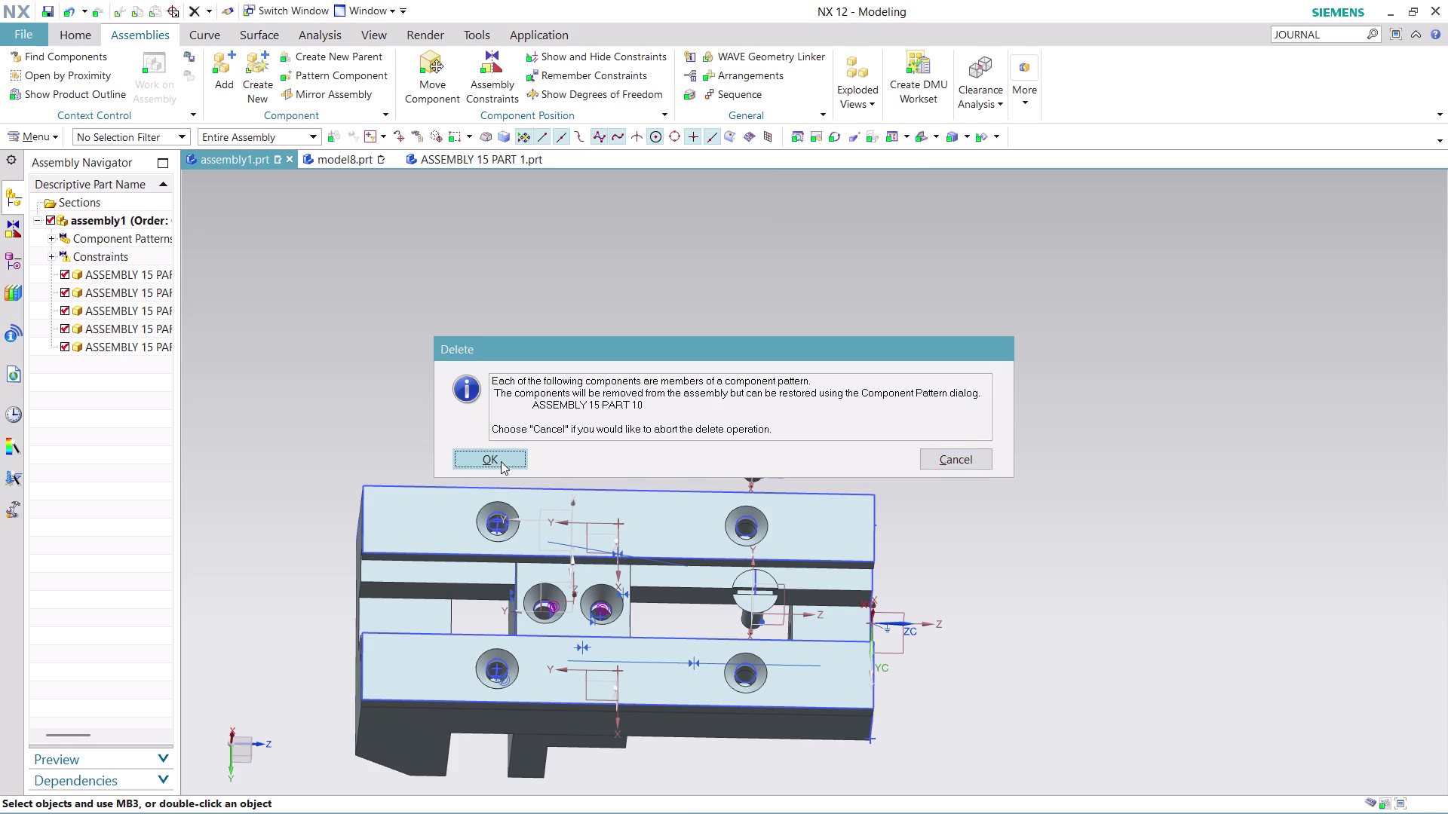
click(501, 462)
click(726, 448)
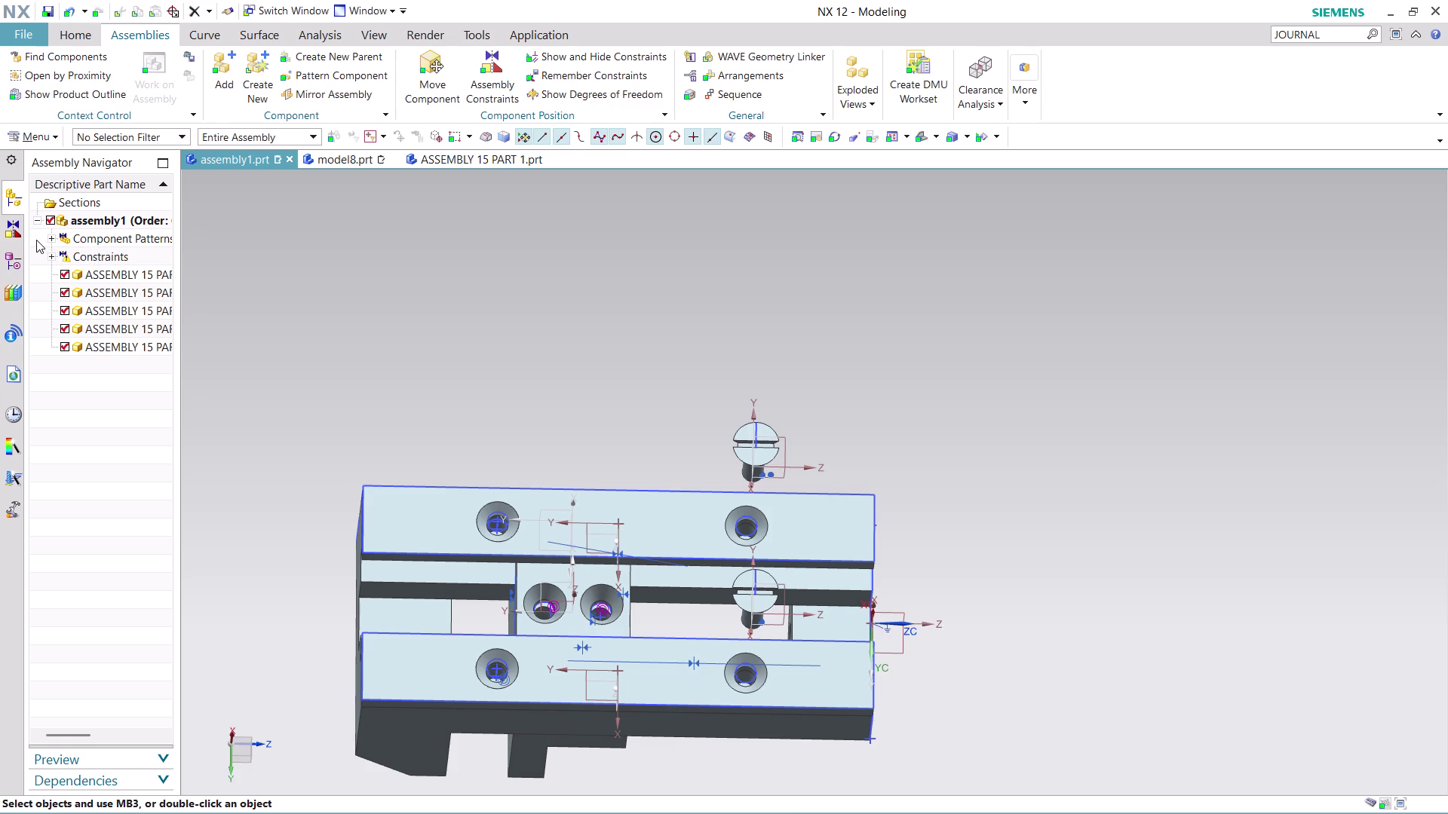
Show the assembly's constraint list in the Constraint Navigator.
click(12, 263)
click(11, 208)
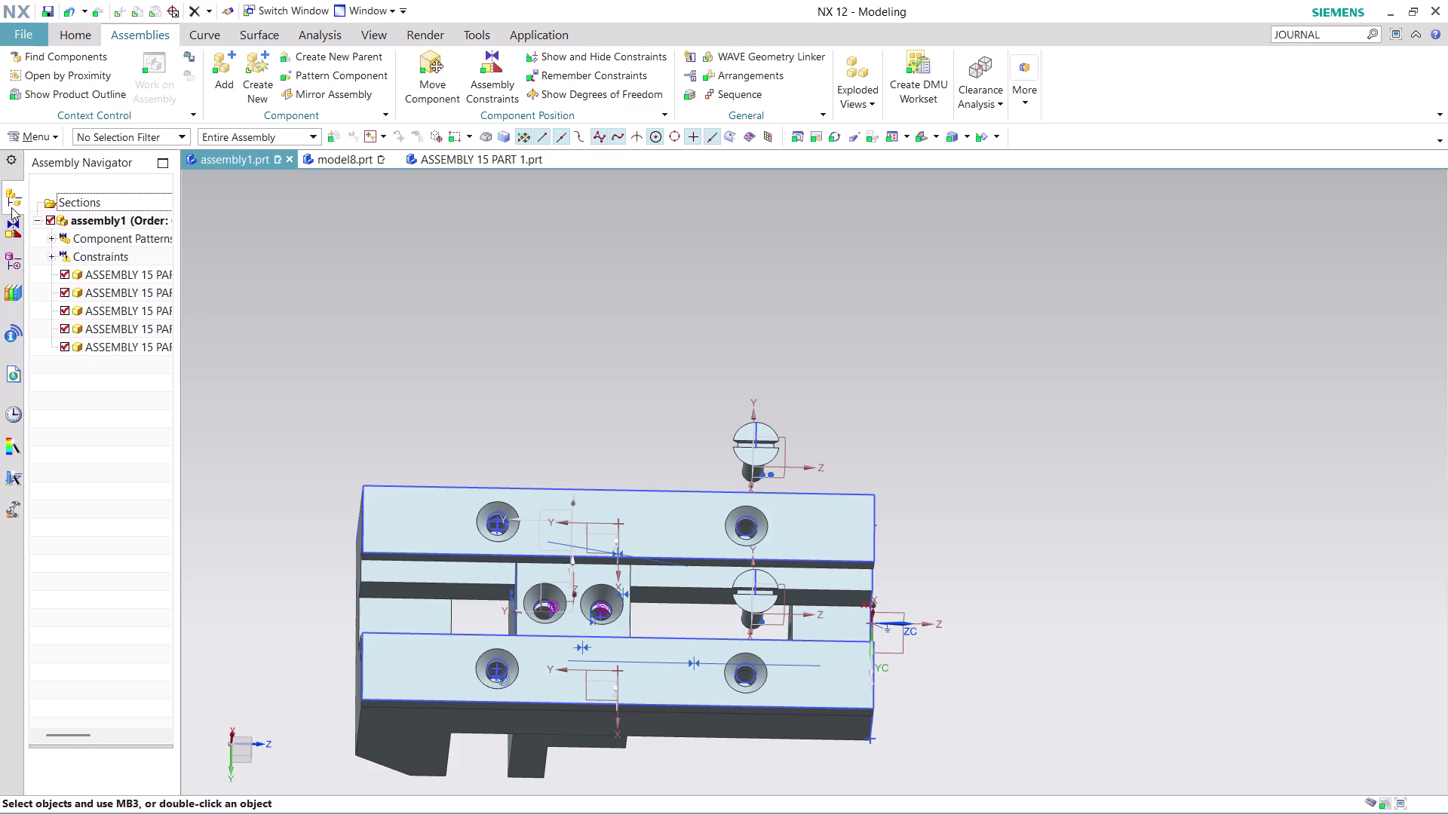
click(11, 225)
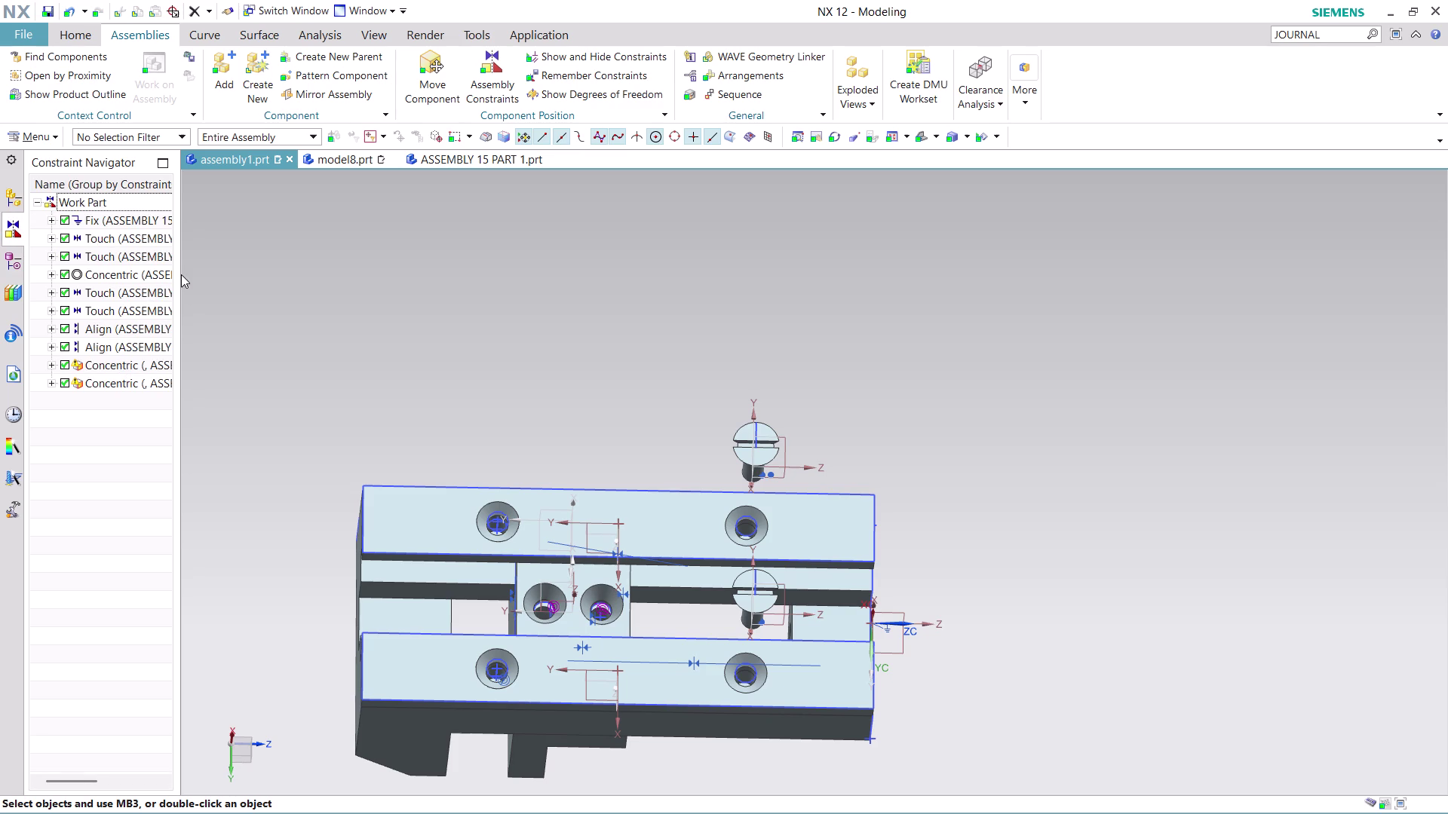
Widen the Constraint Navigator to show full columns and select both Concentric constraints.
drag(181, 274, 260, 278)
drag(180, 261, 323, 286)
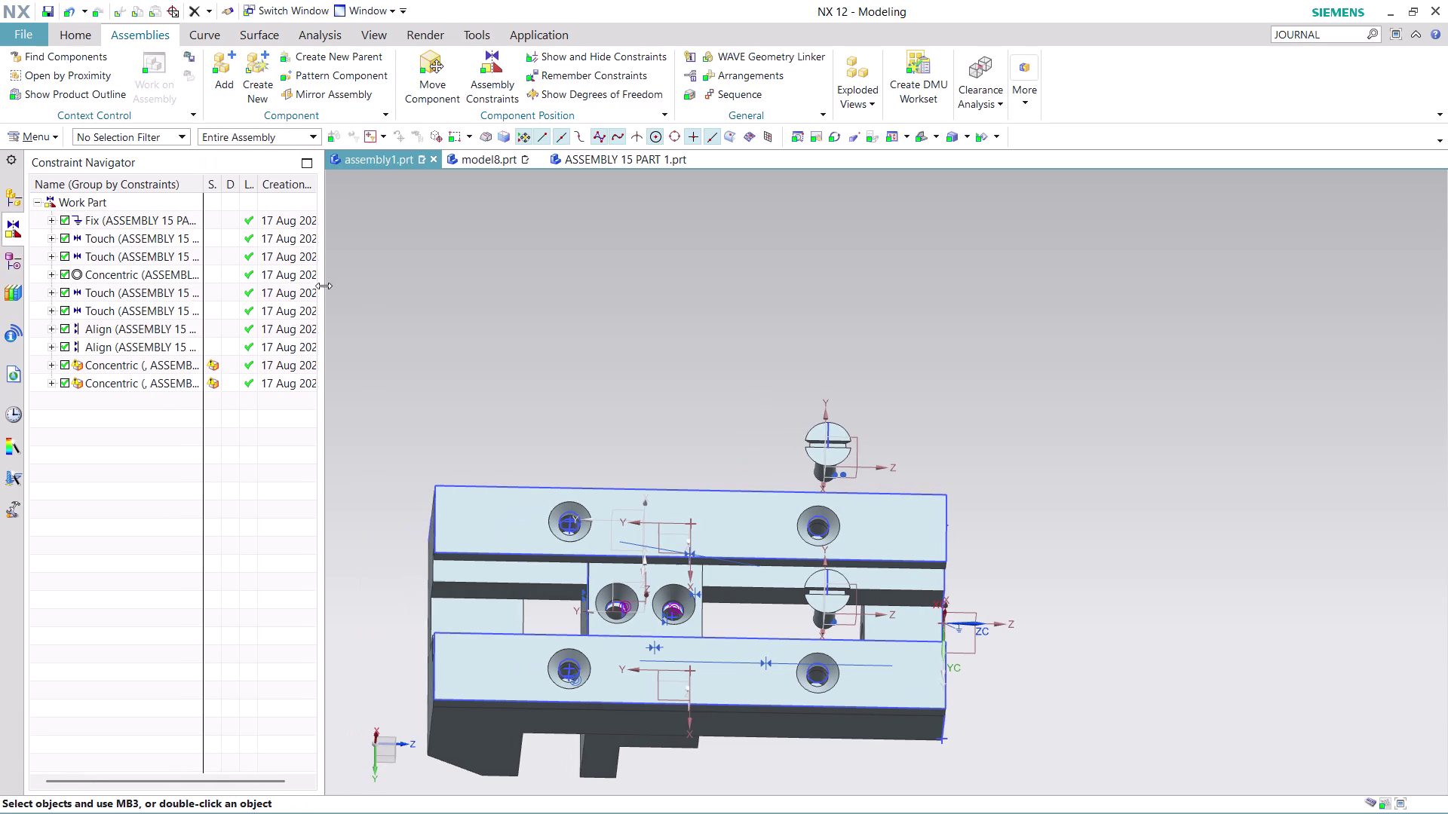
drag(324, 285, 452, 284)
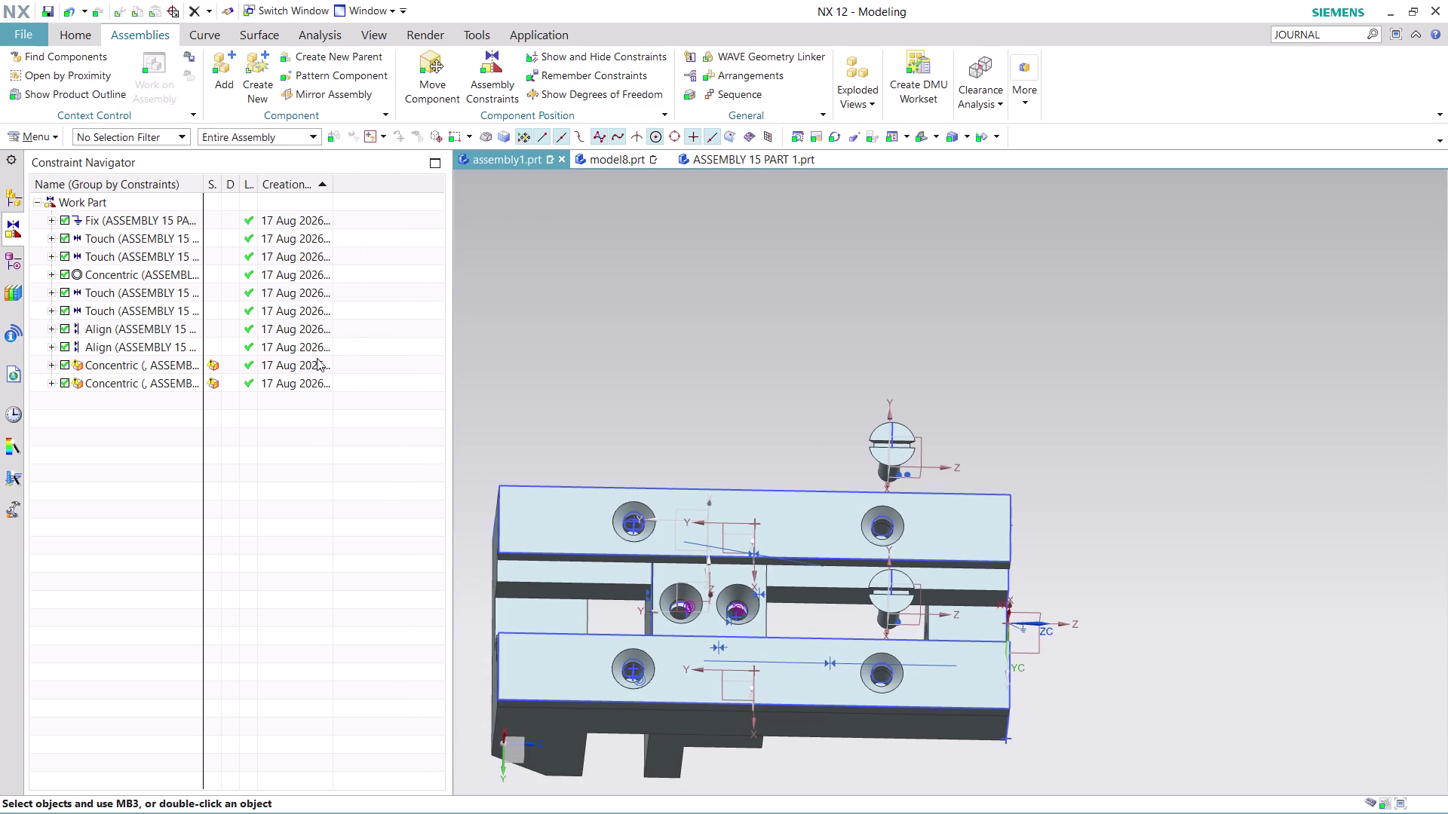
click(166, 378)
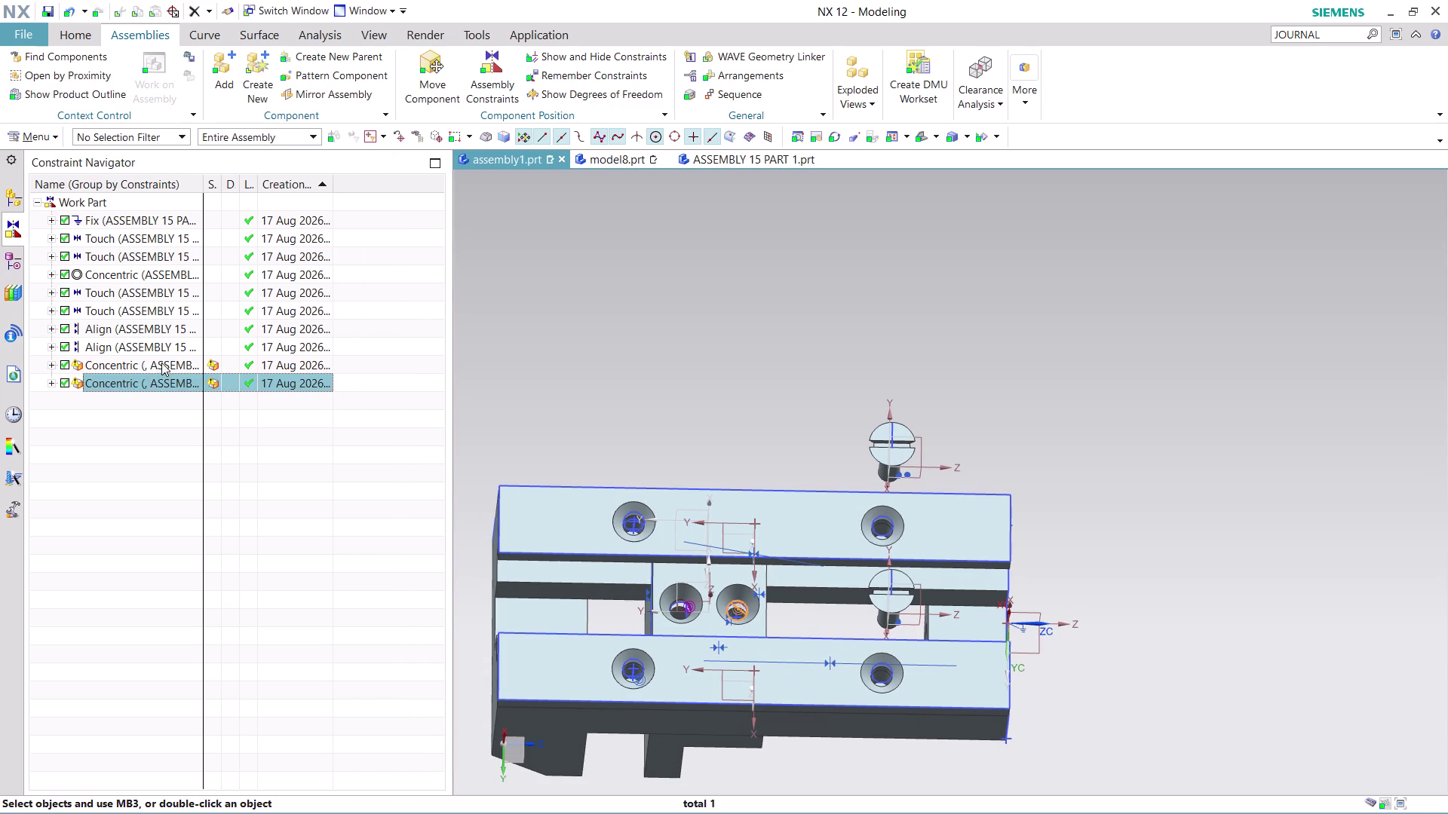
click(161, 359)
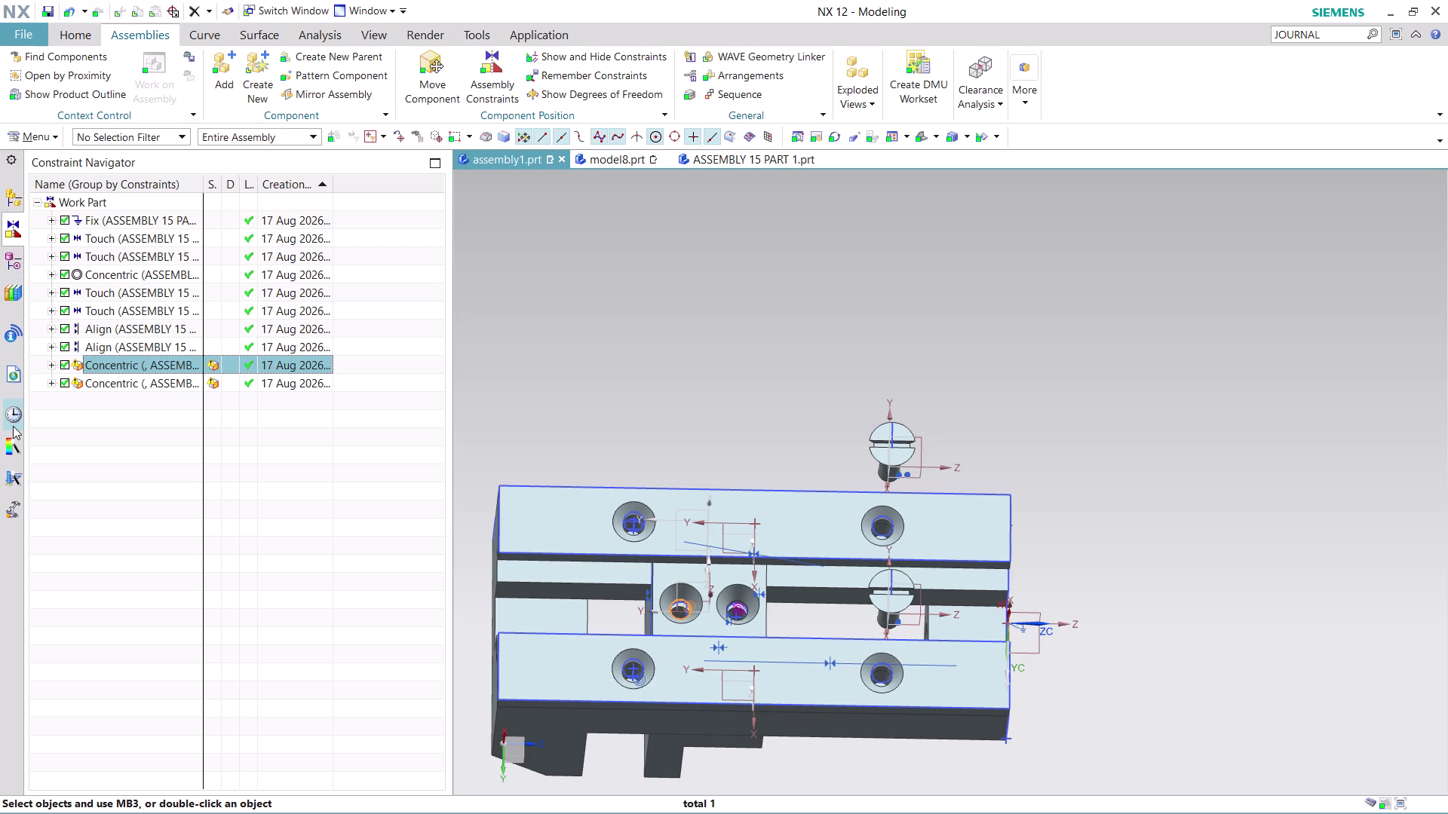
Narrow the panel and orbit the model to view the shafts below the base.
drag(449, 394, 271, 429)
scroll(down, 3)
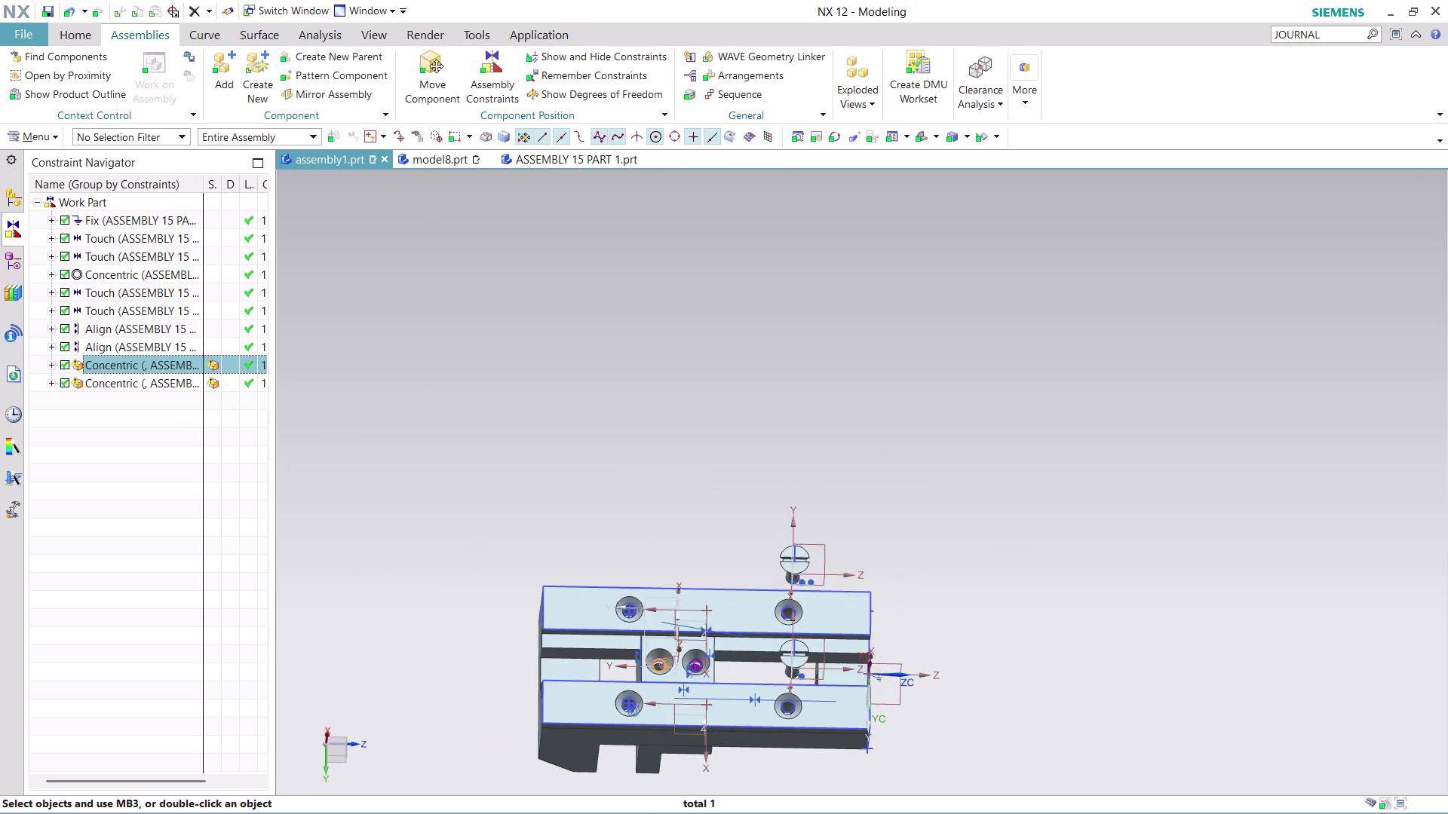
scroll(down, 3)
middle_drag(777, 782, 780, 488)
scroll(up, 3)
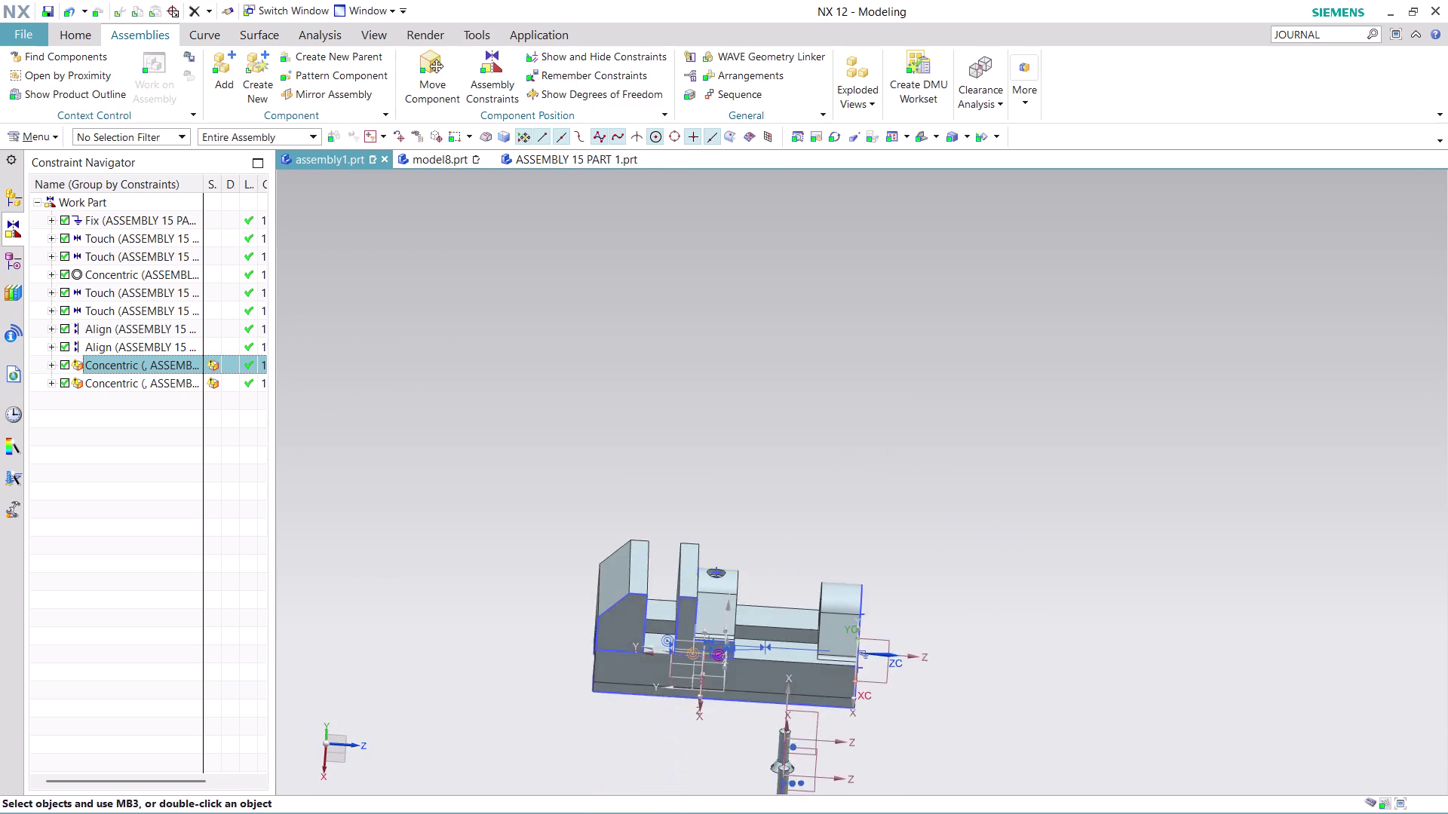
scroll(down, 3)
scroll(up, 3)
scroll(up, 3)
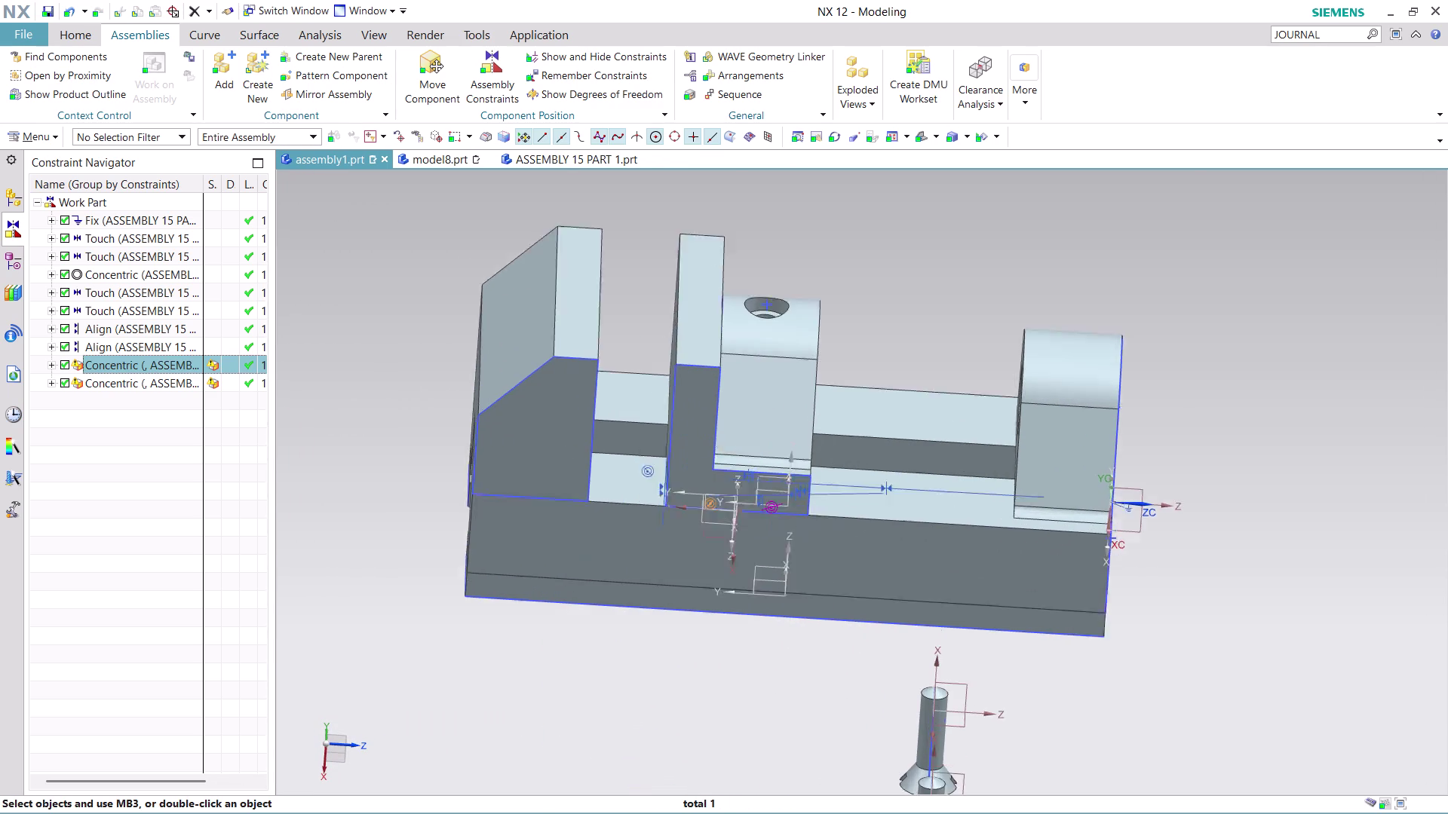
scroll(up, 3)
scroll(down, 3)
middle_drag(994, 733, 955, 542)
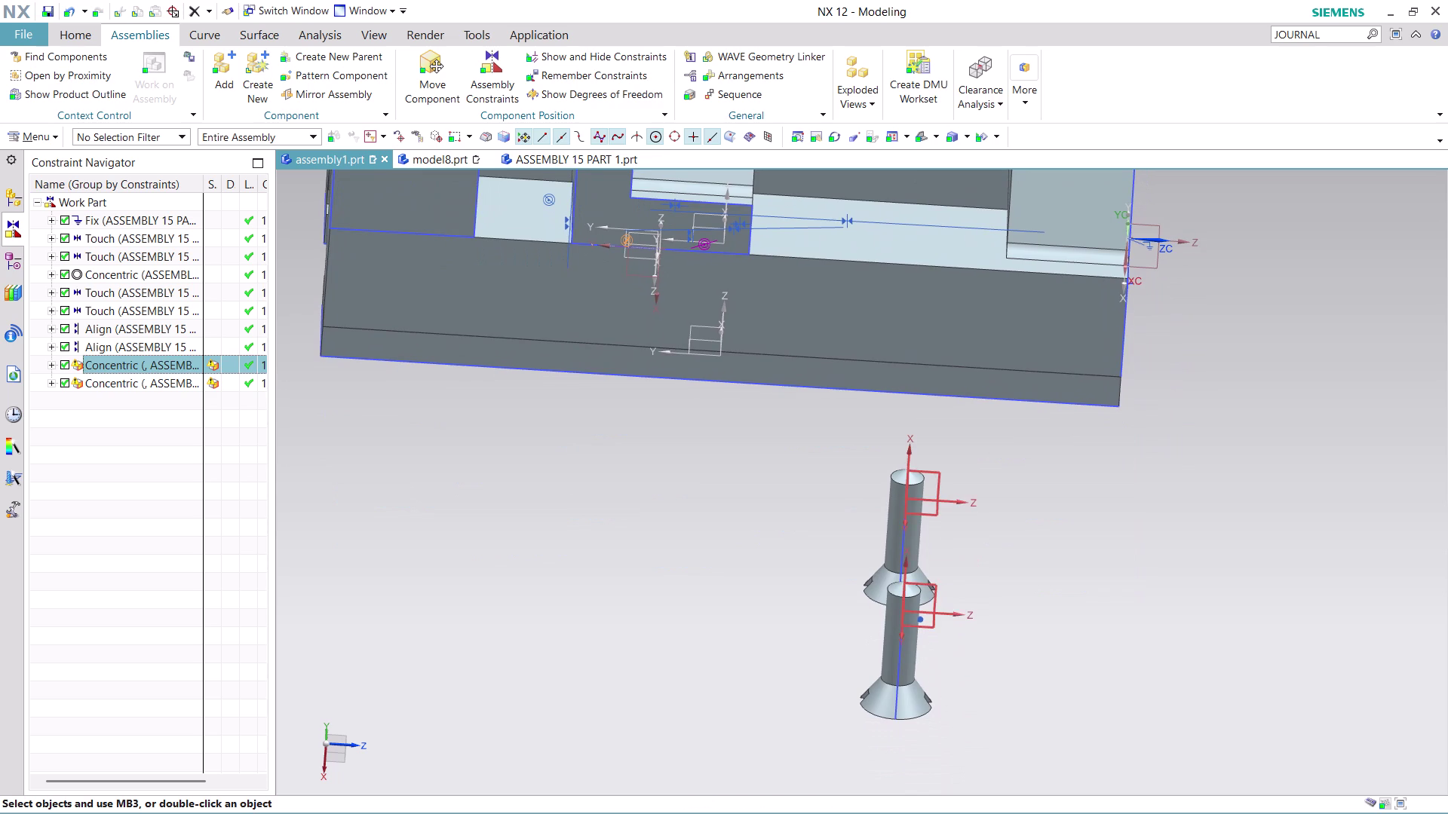
right_click(899, 612)
key(Escape)
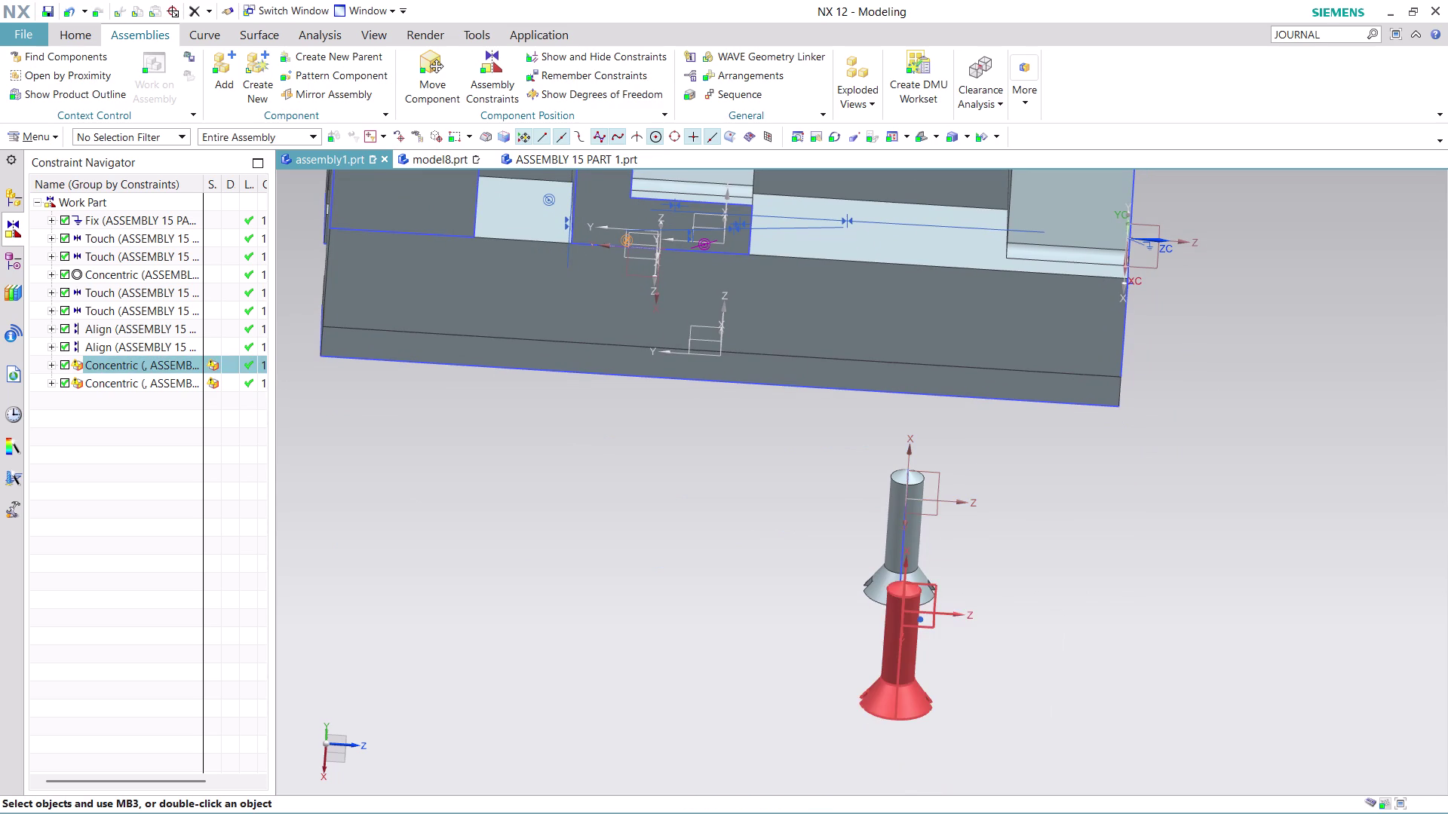
right_click(902, 682)
click(954, 575)
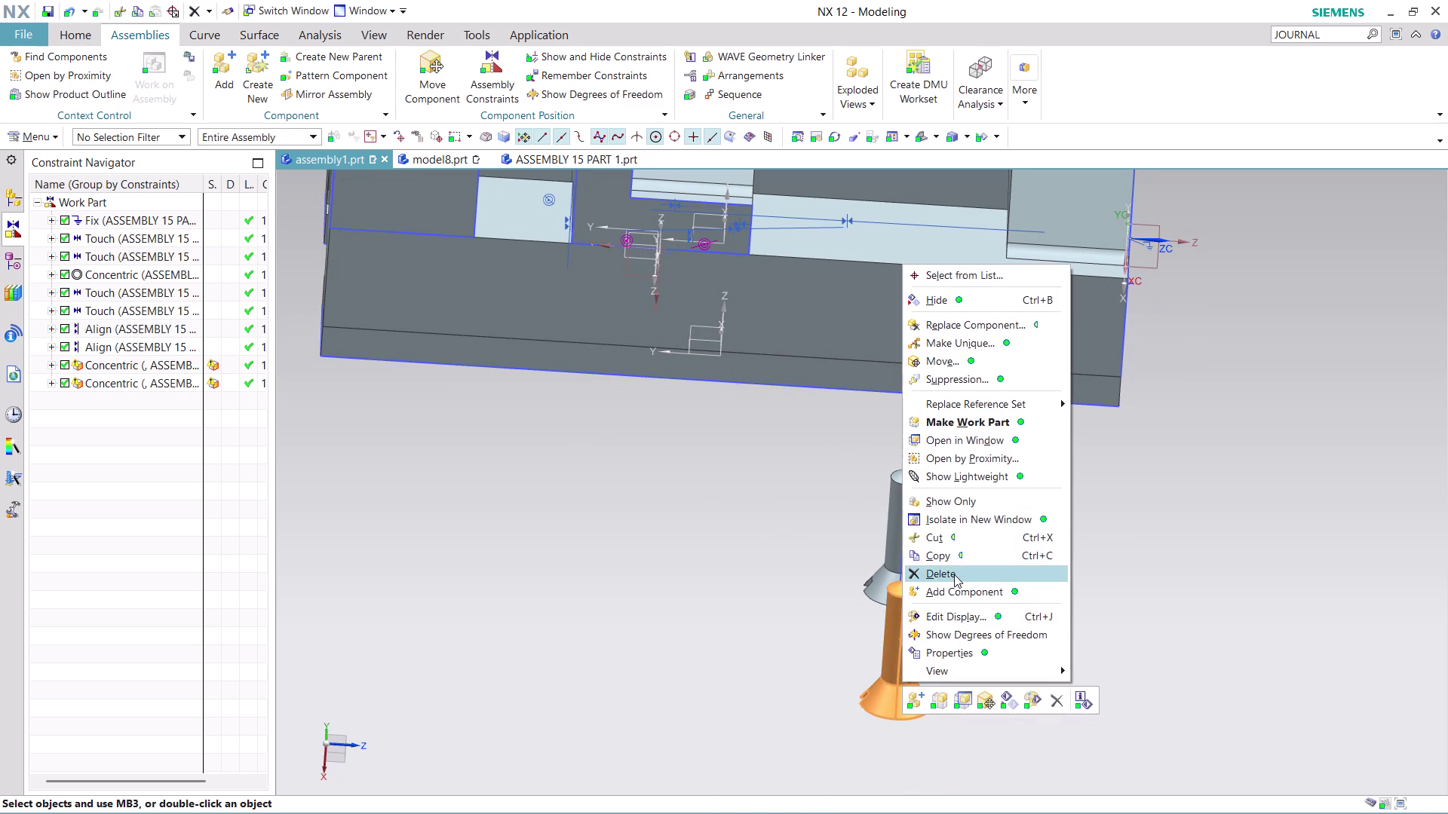
click(522, 451)
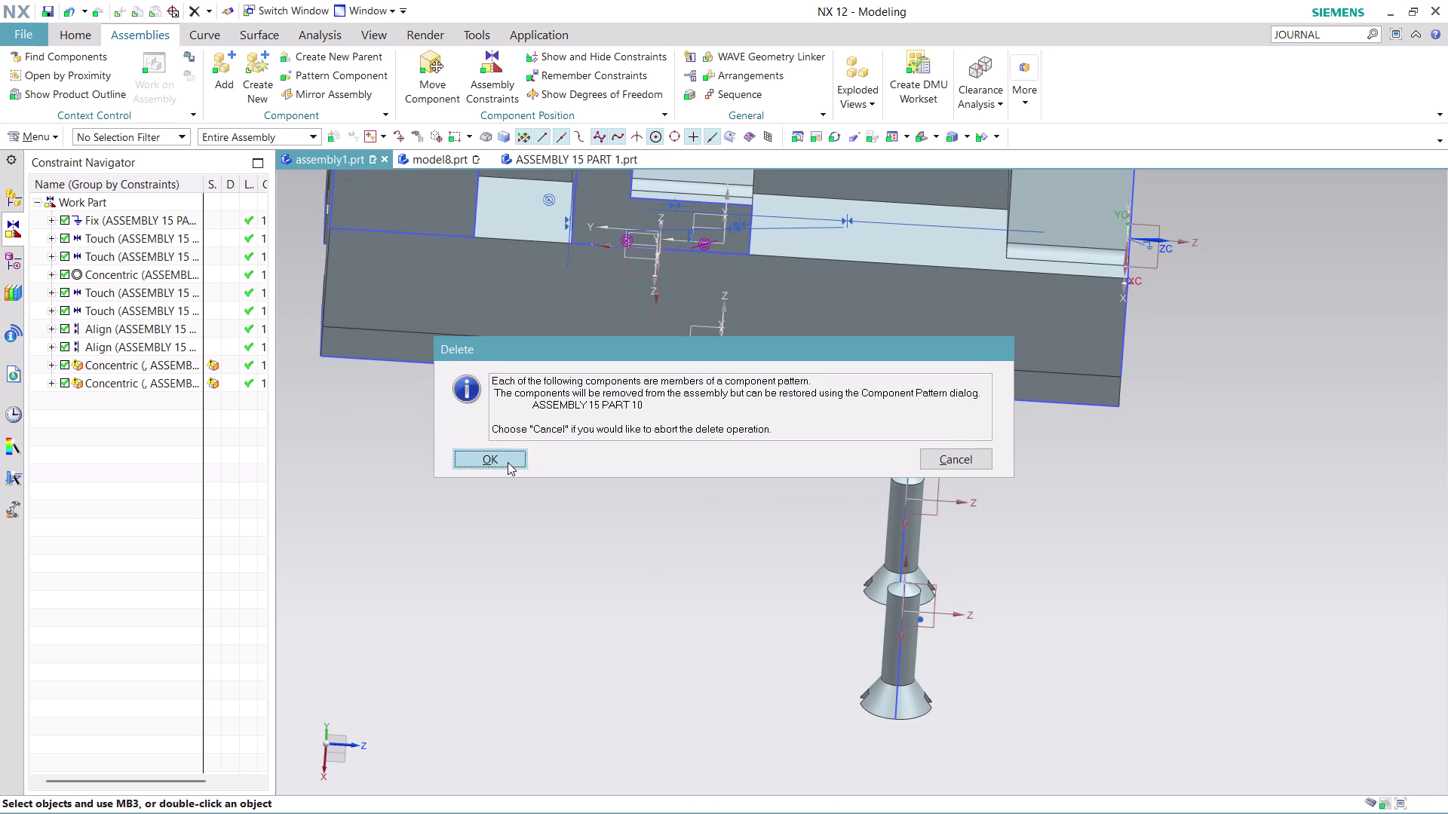
click(507, 462)
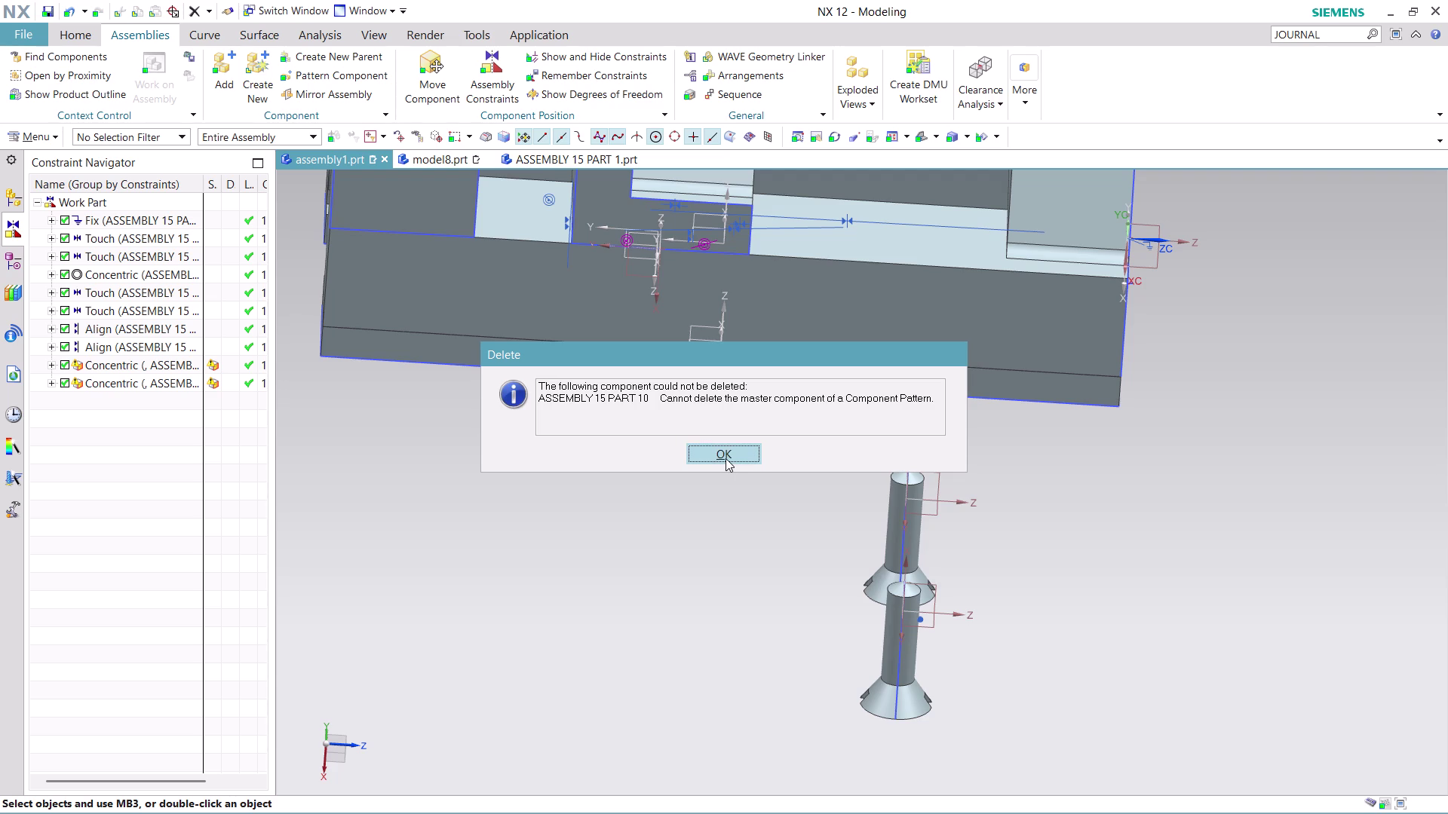
click(725, 459)
scroll(down, 3)
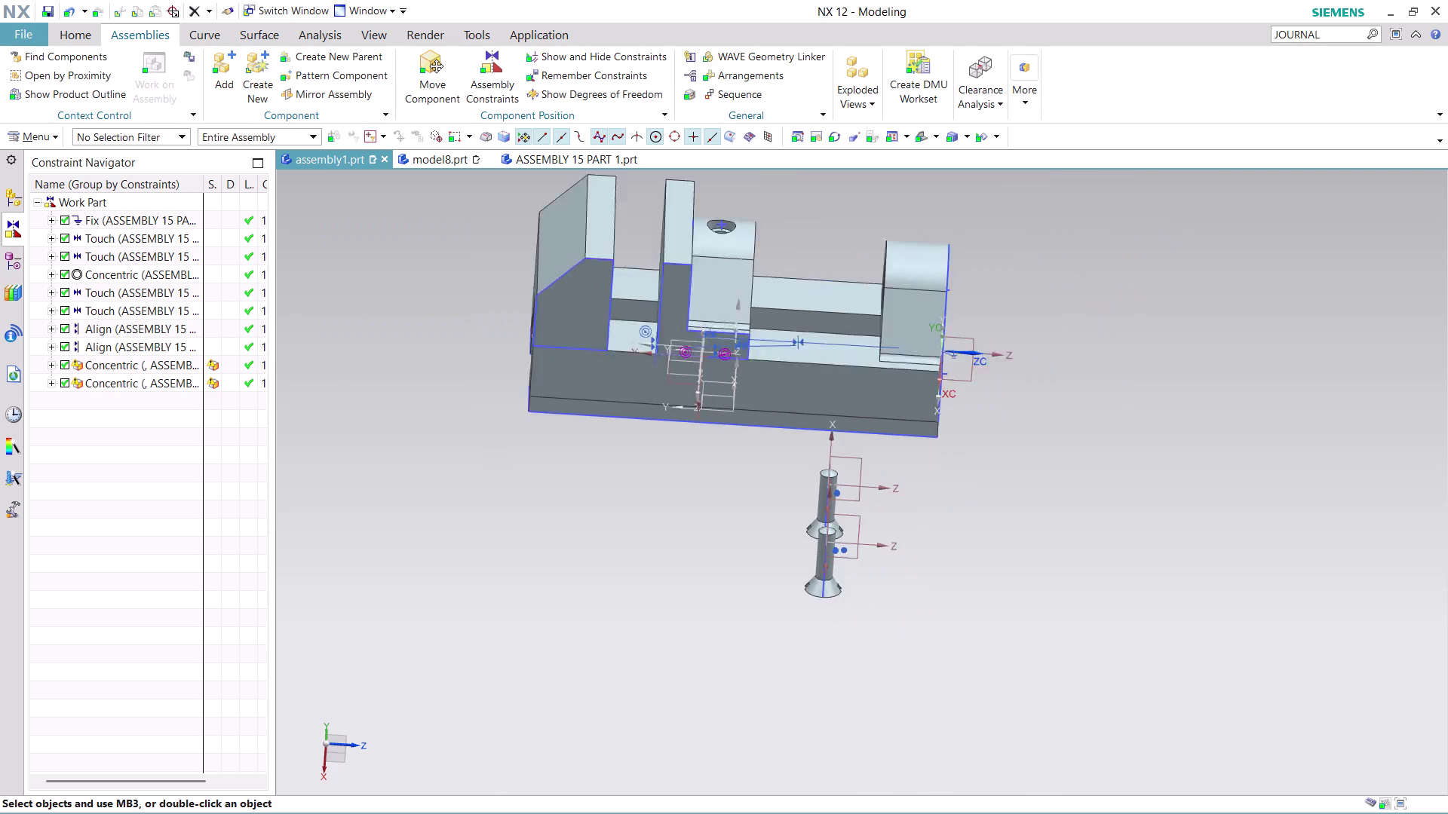
scroll(down, 3)
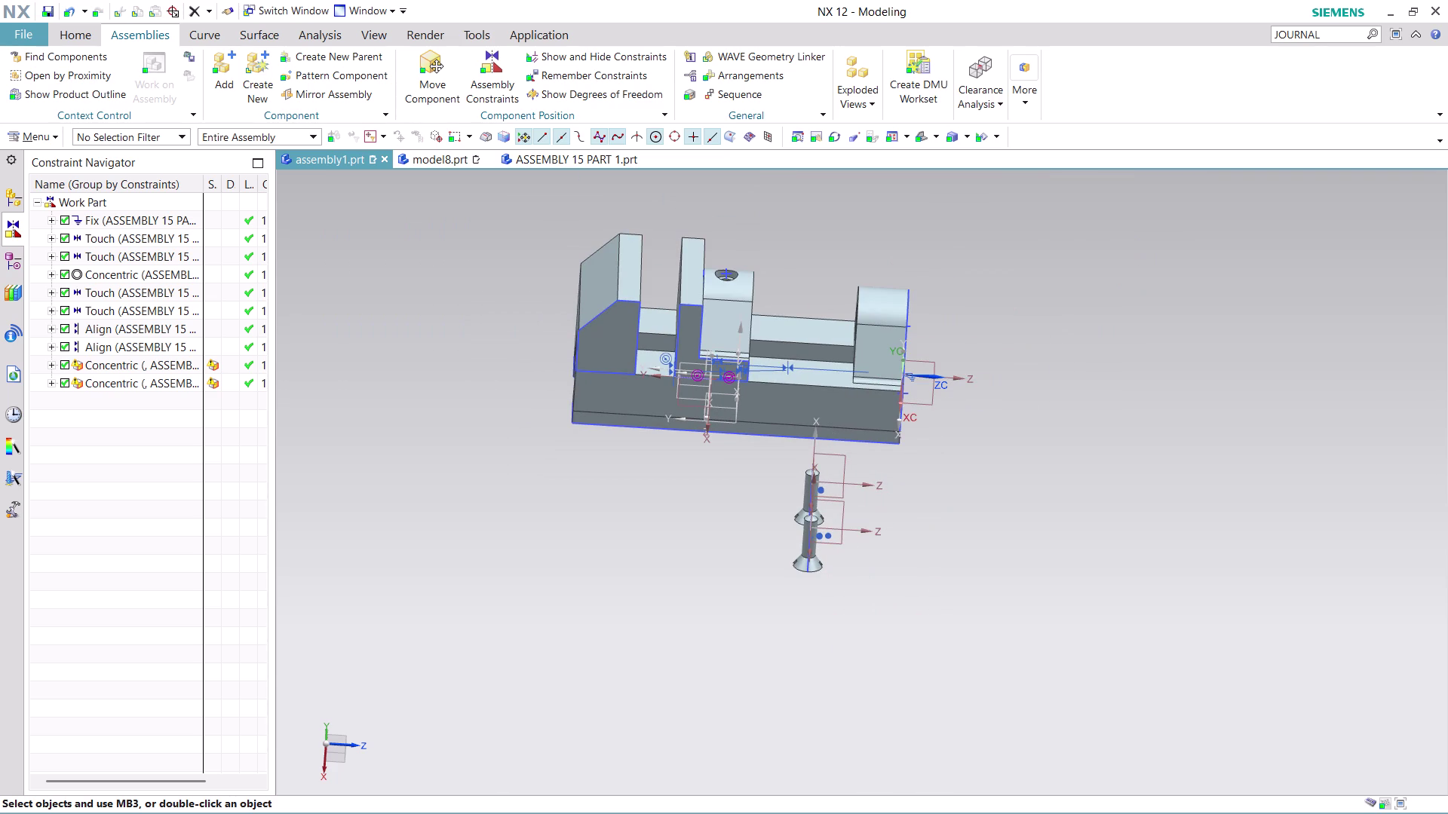
click(578, 160)
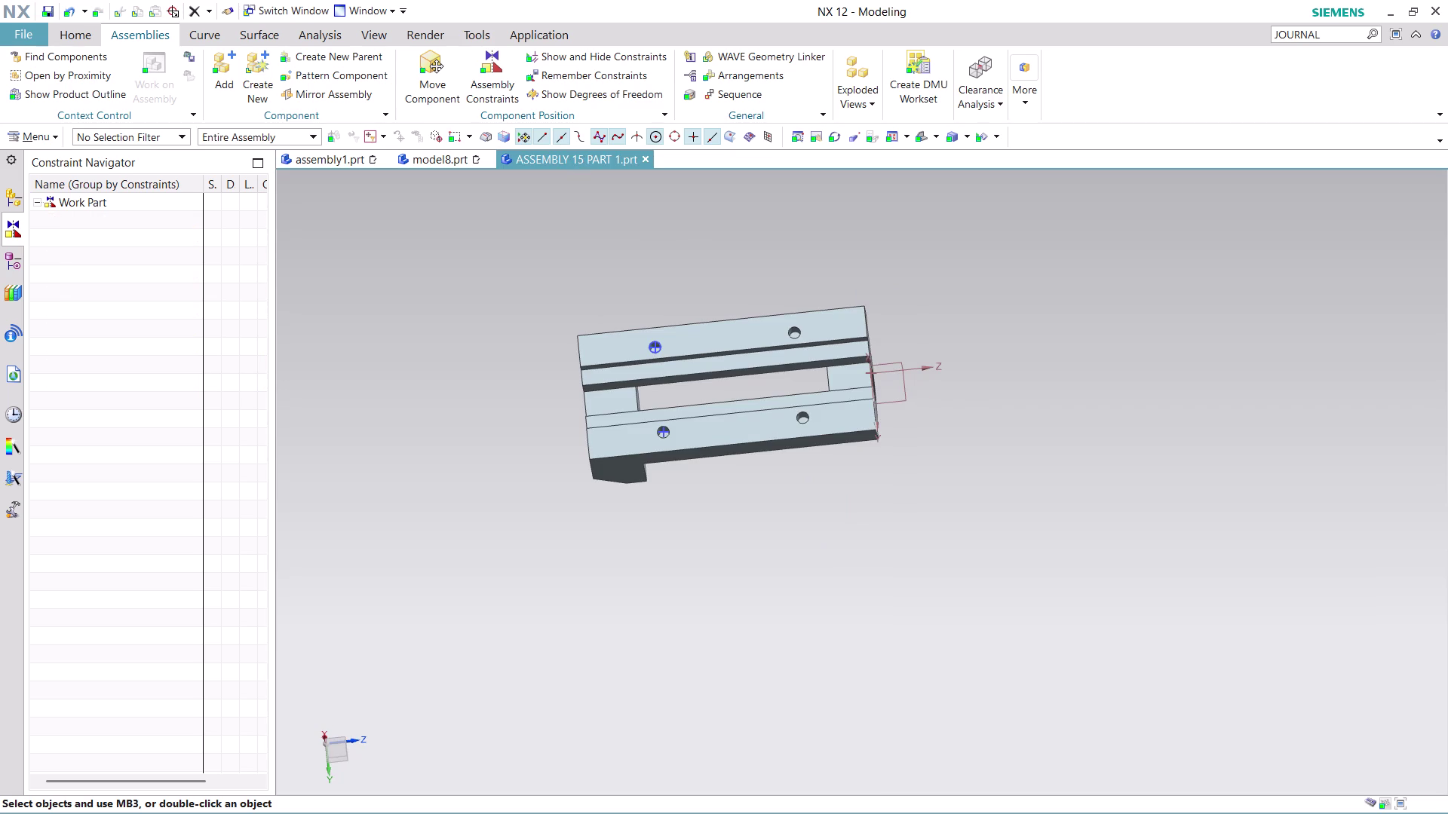
Close ASSEMBLY 15 PART 1, then close model8 without saving changes.
click(645, 158)
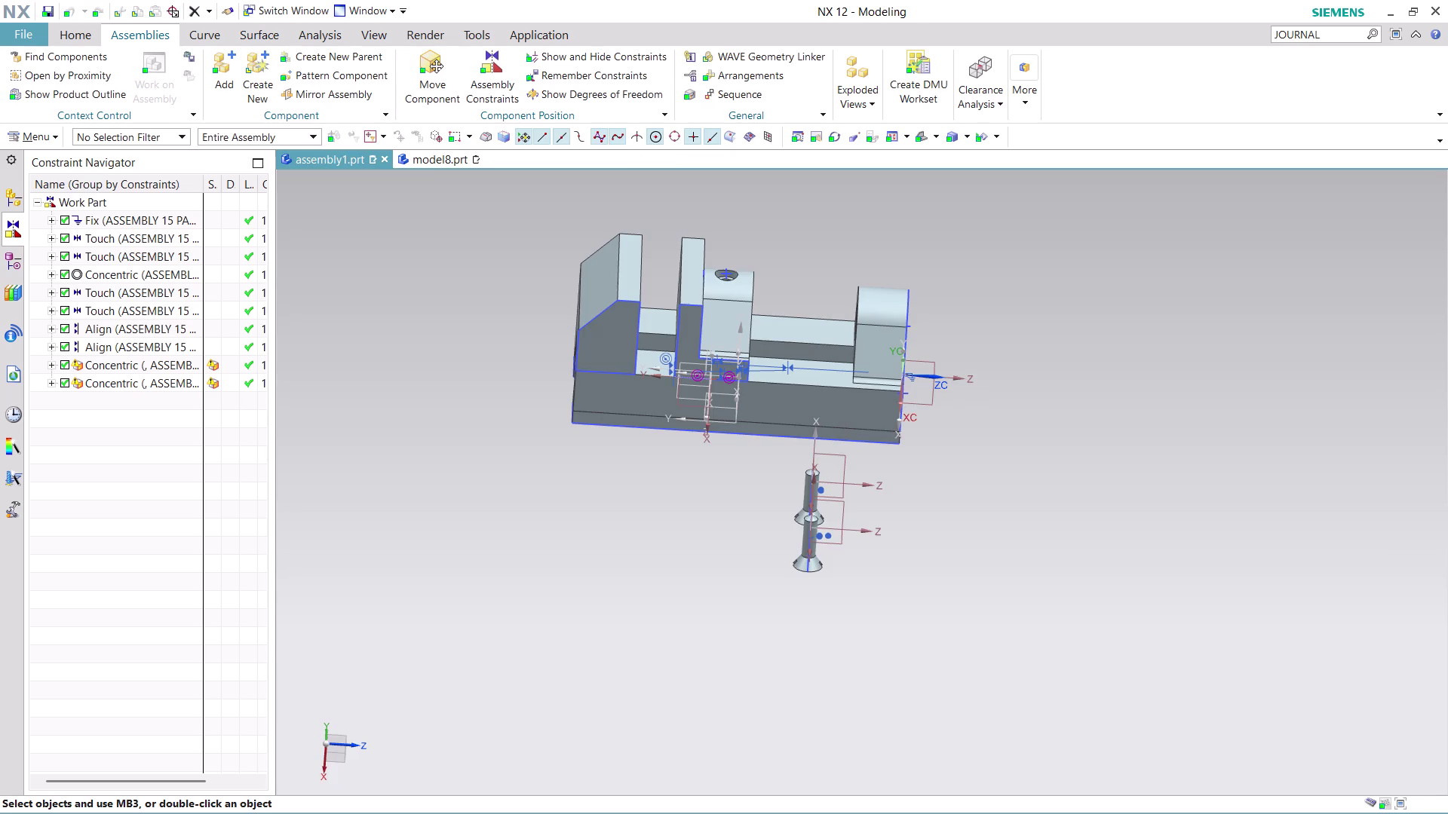
click(435, 155)
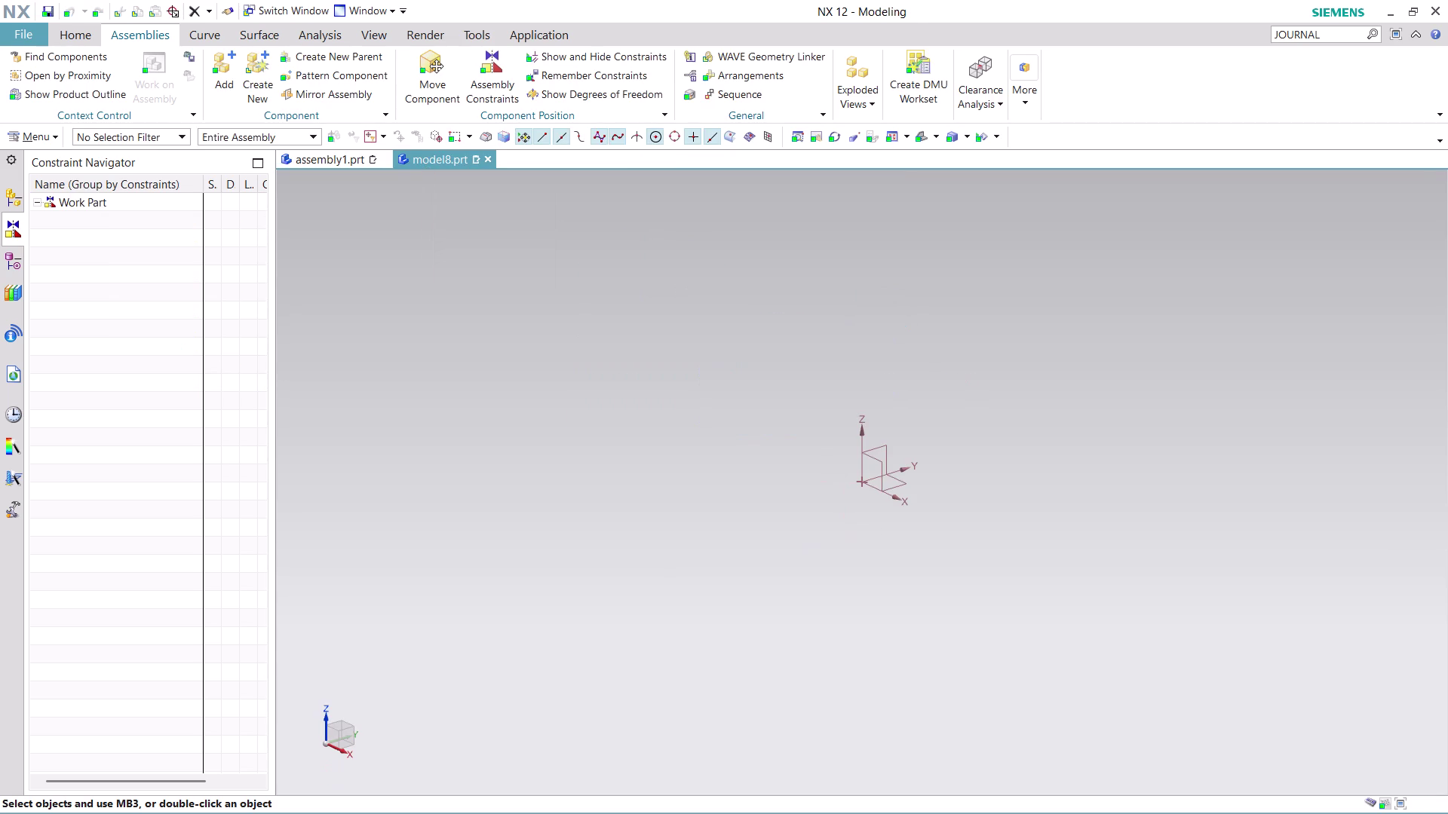
click(492, 158)
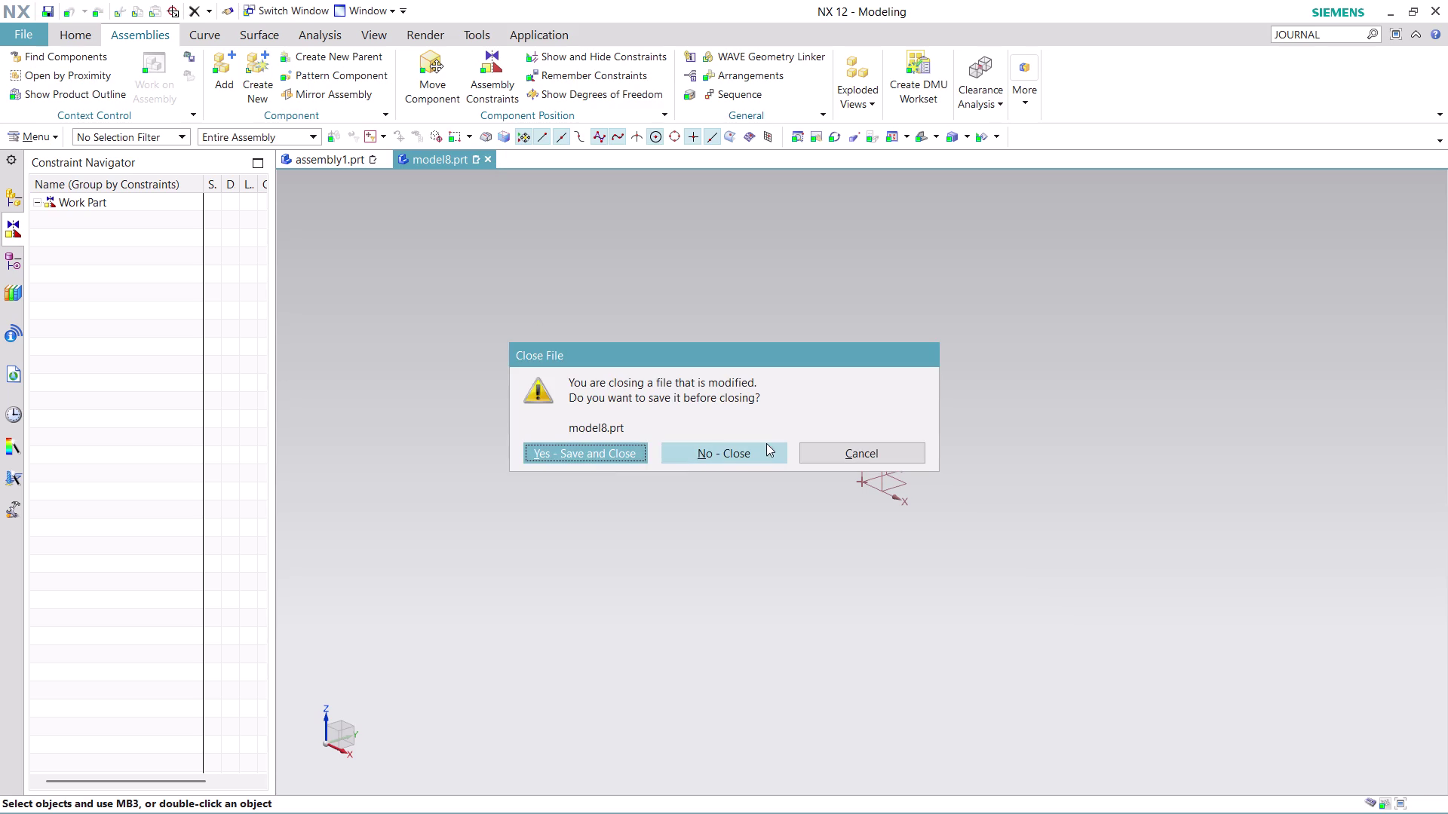
click(760, 454)
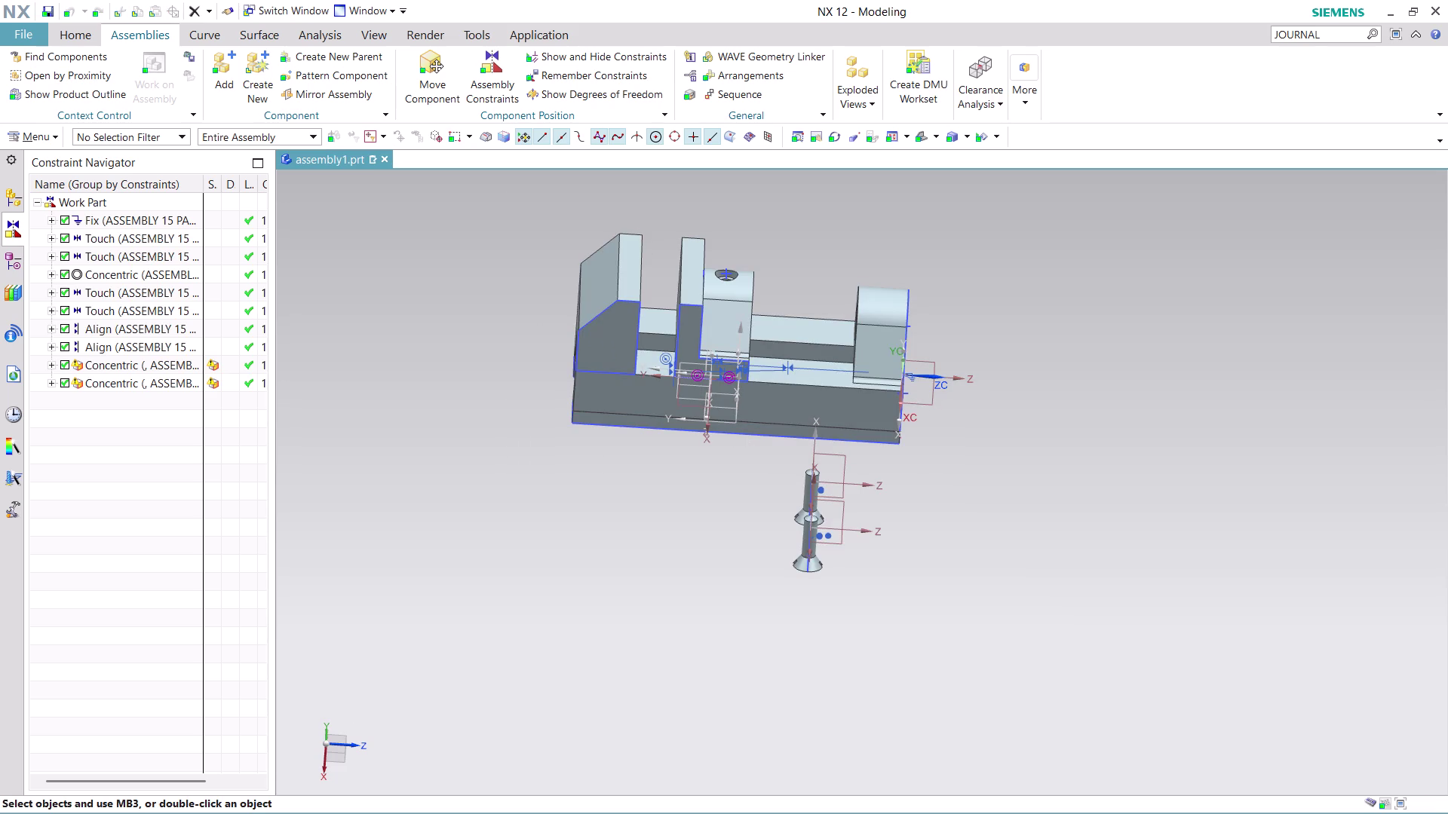
Close assembly1 together with its components.
click(381, 155)
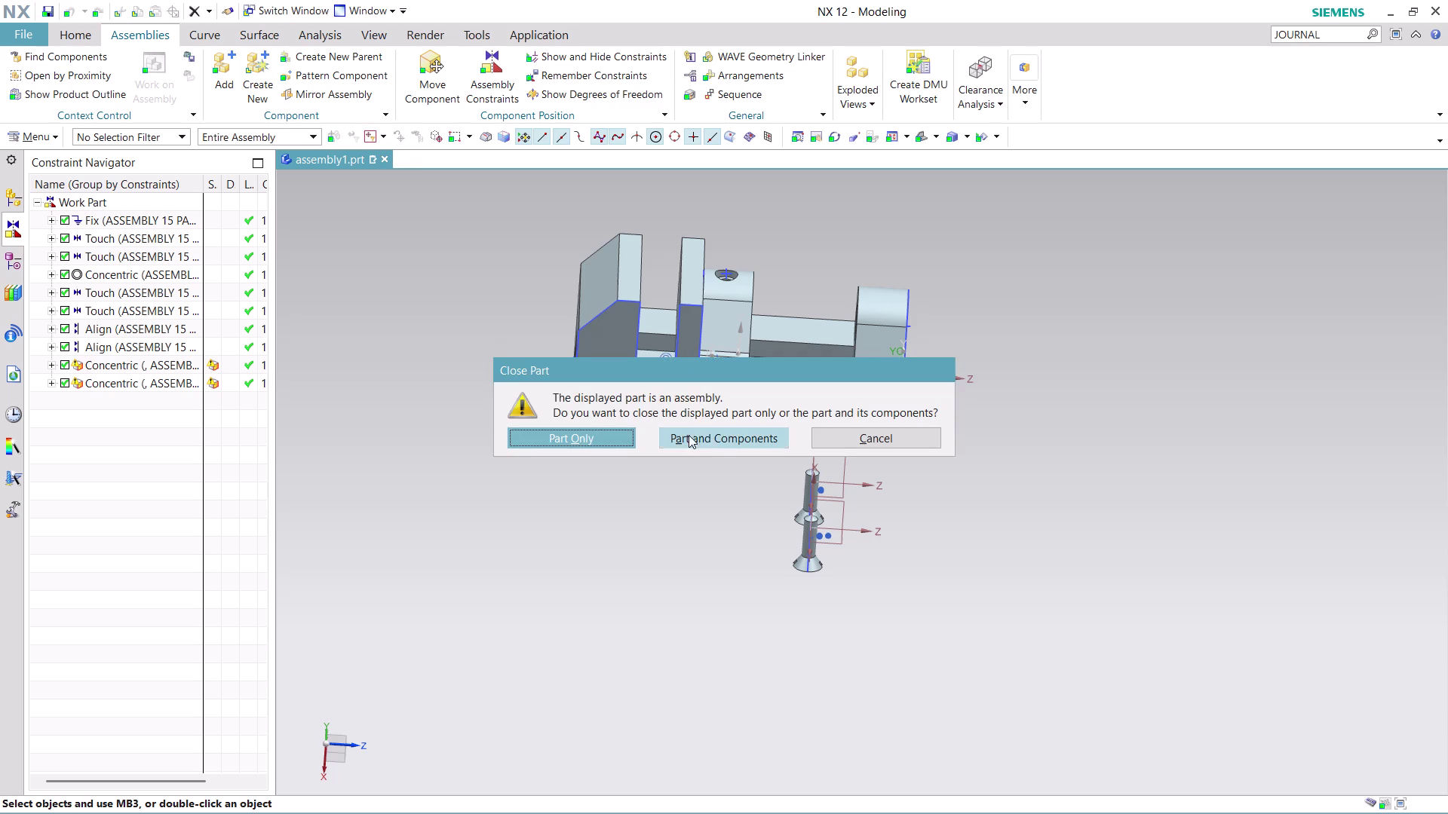
click(612, 439)
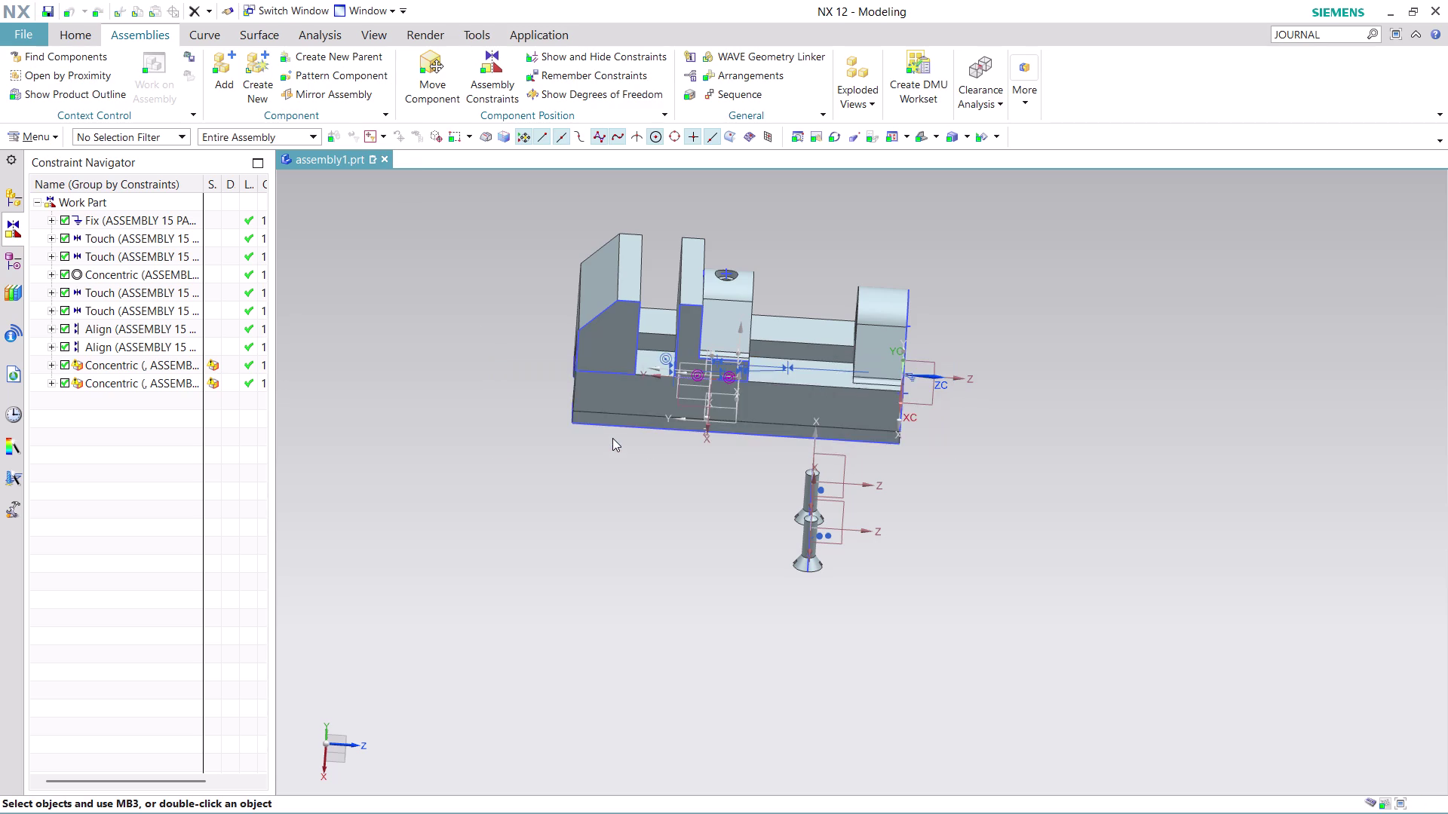
click(745, 447)
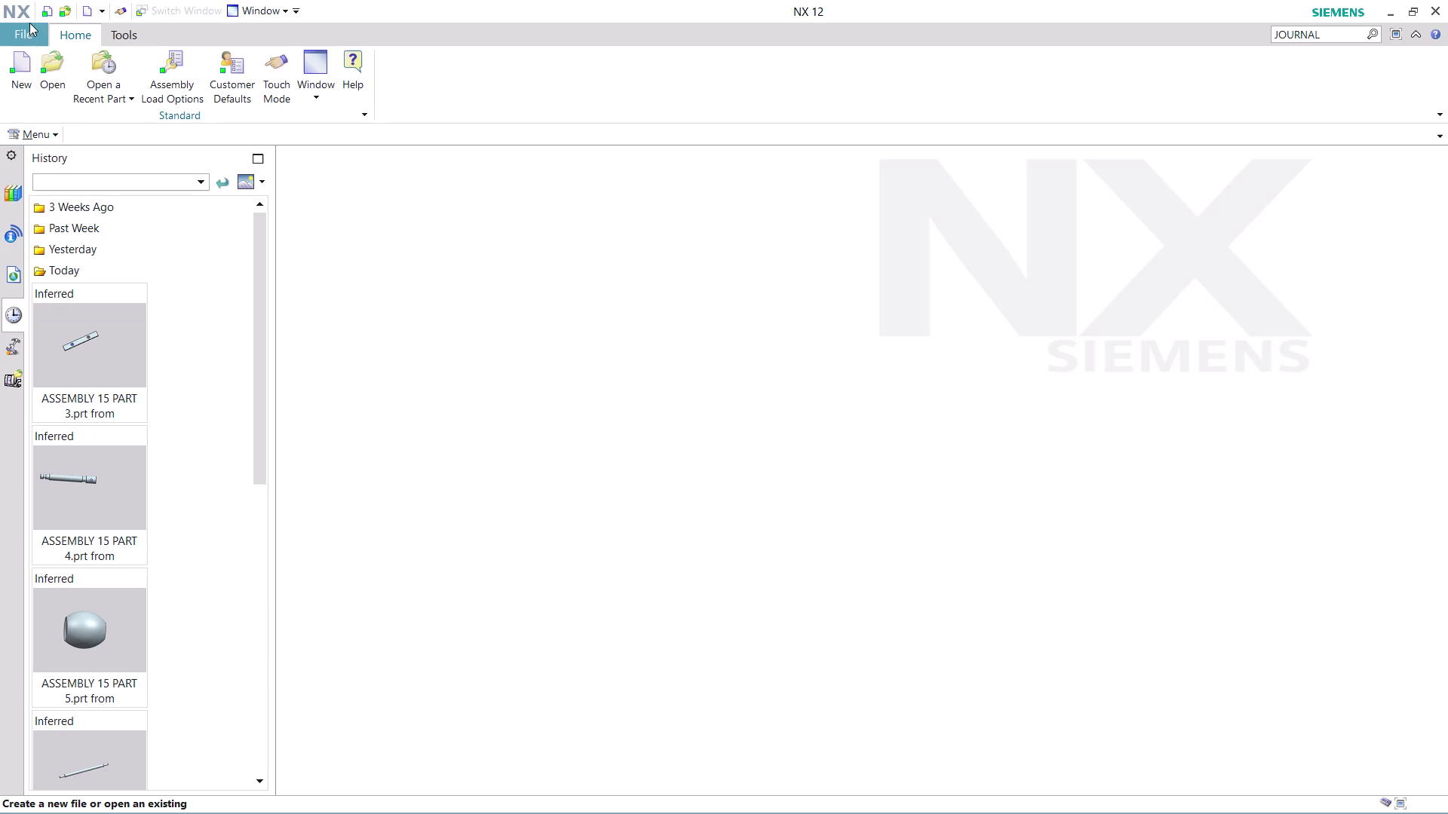
click(14, 81)
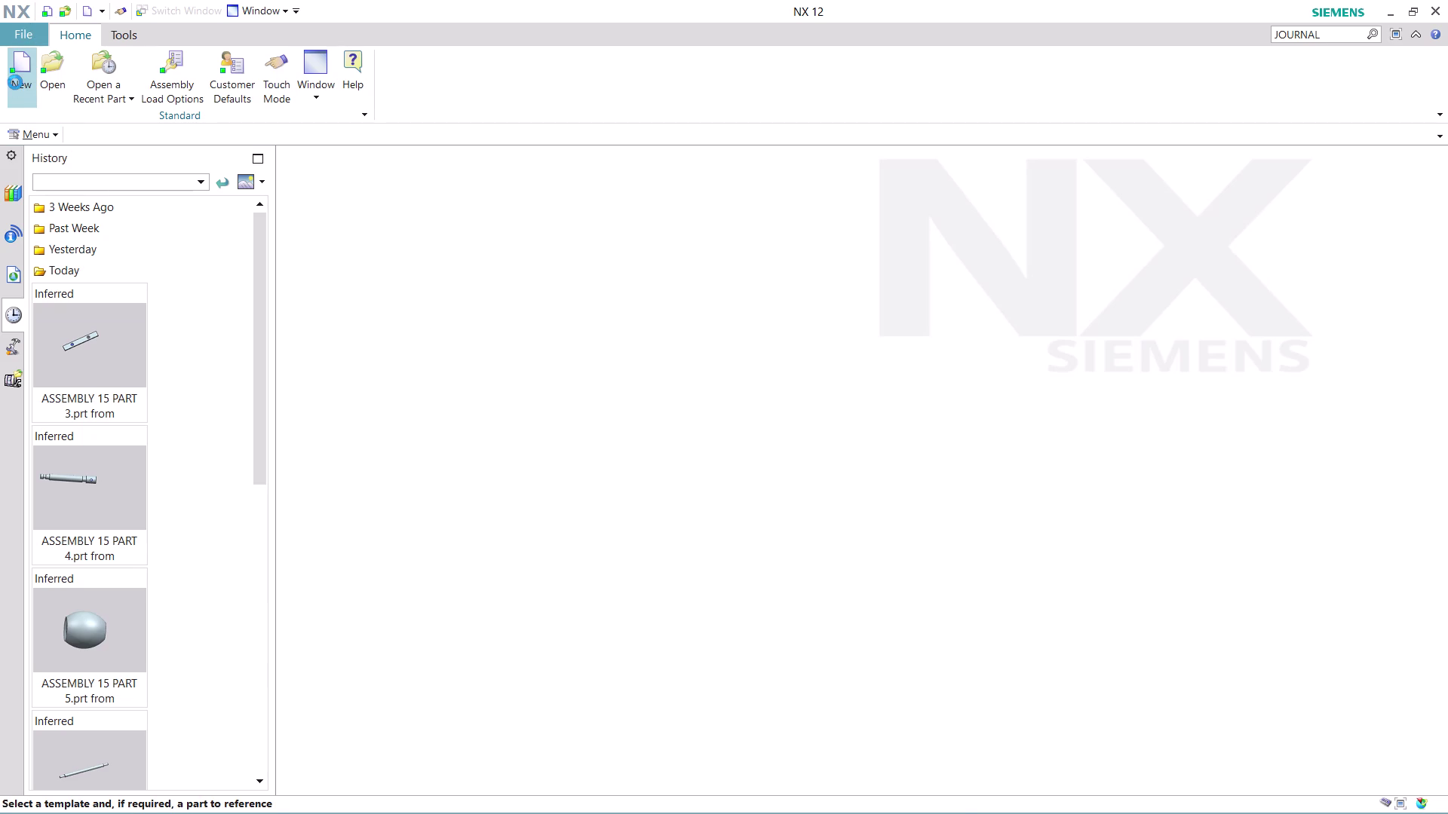
Create a new Assembly file and load ASSEMBLY 15 PART 1 as a component.
click(467, 526)
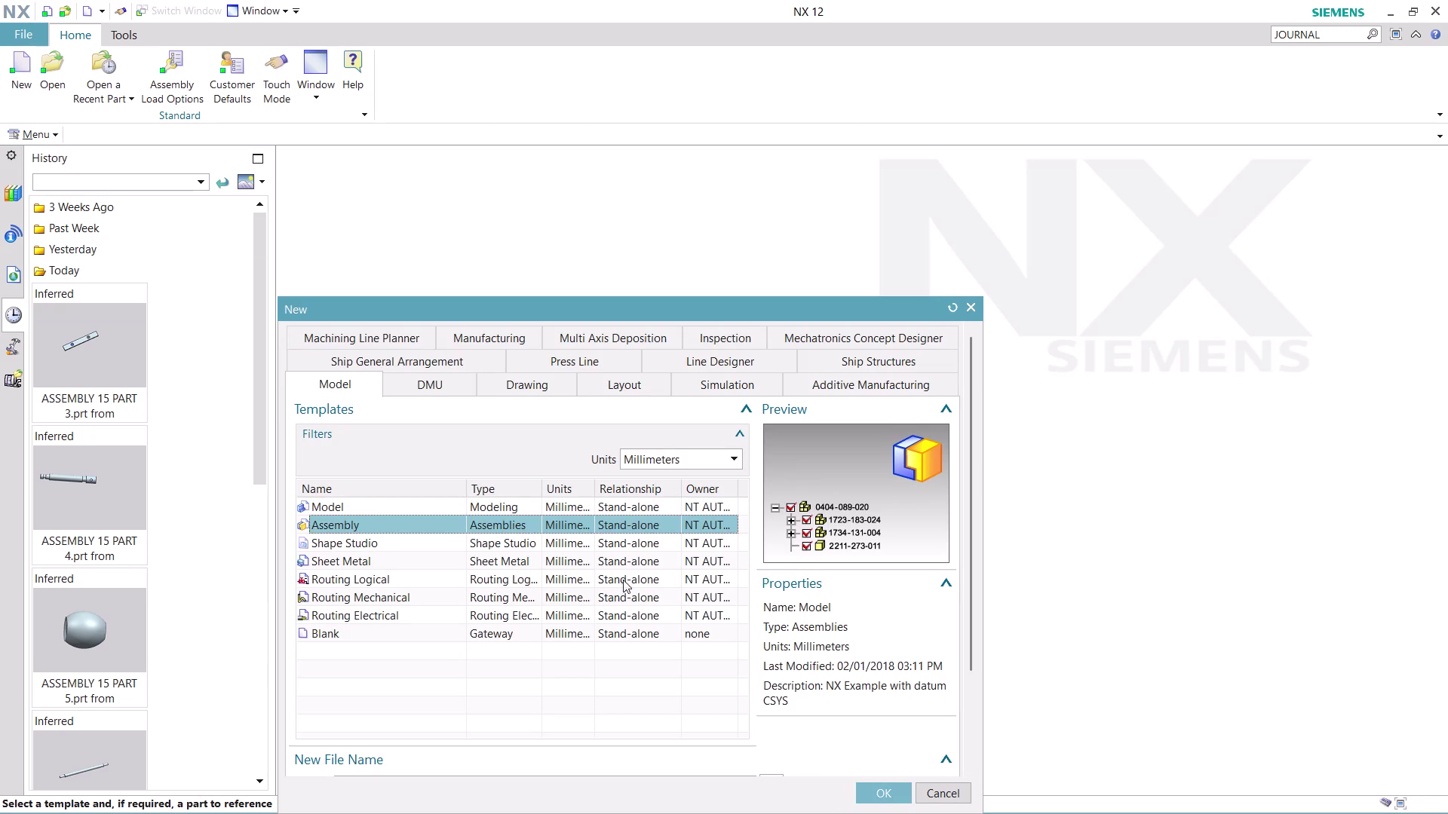
click(881, 797)
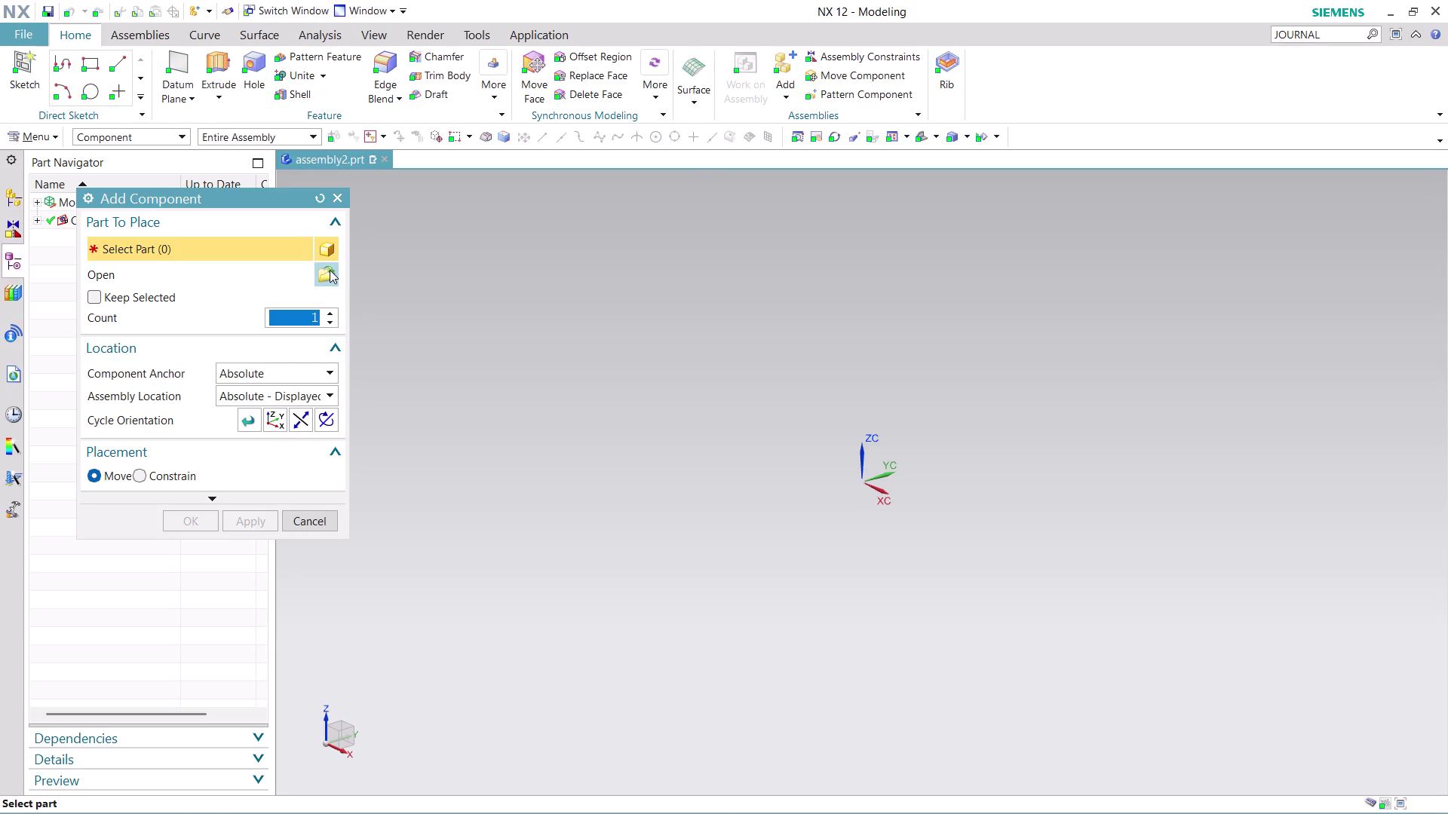
click(330, 270)
scroll(down, 3)
scroll(down, 3)
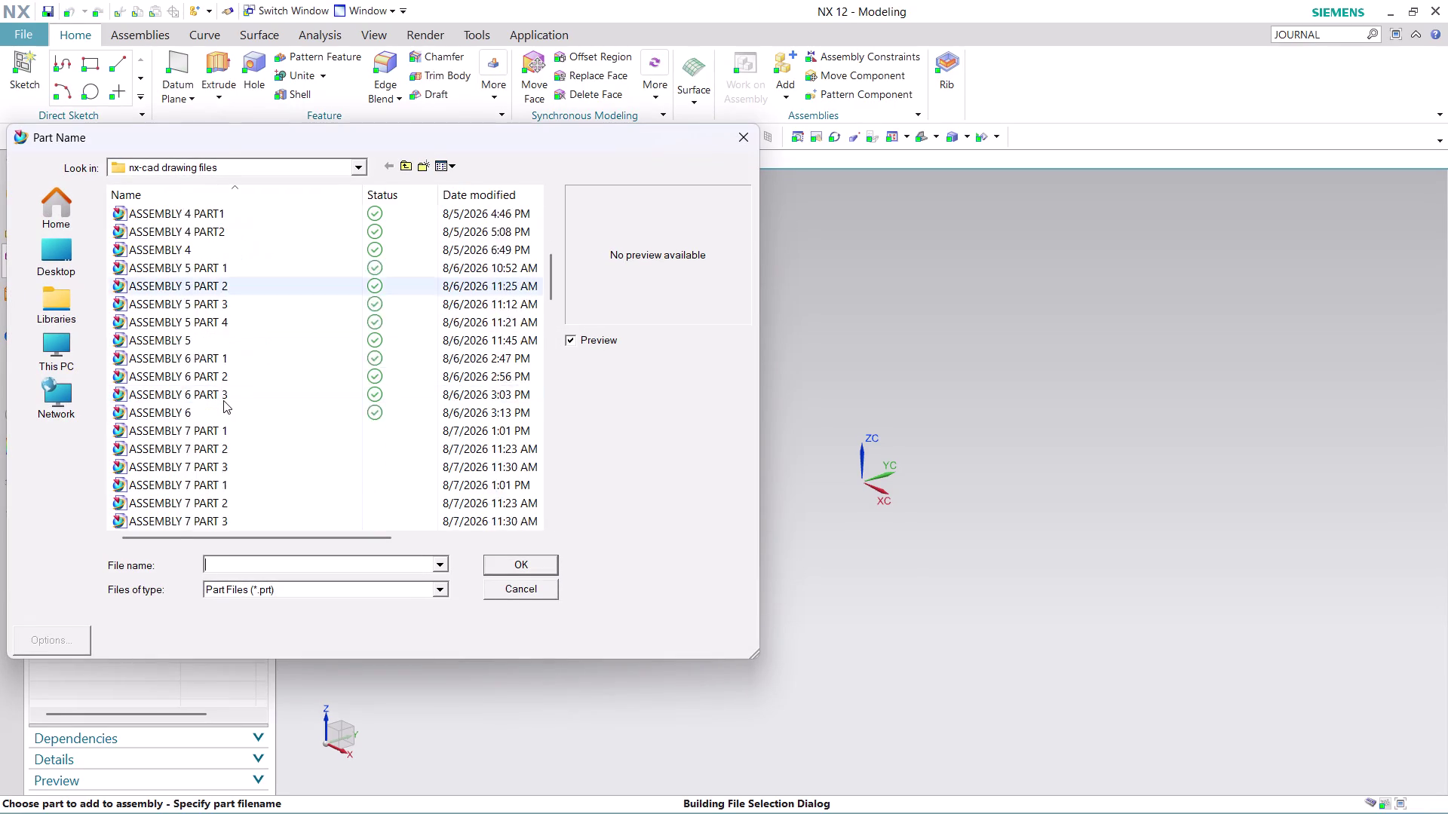
scroll(down, 3)
scroll(down, 3)
scroll(down, 3)
scroll(down, 3)
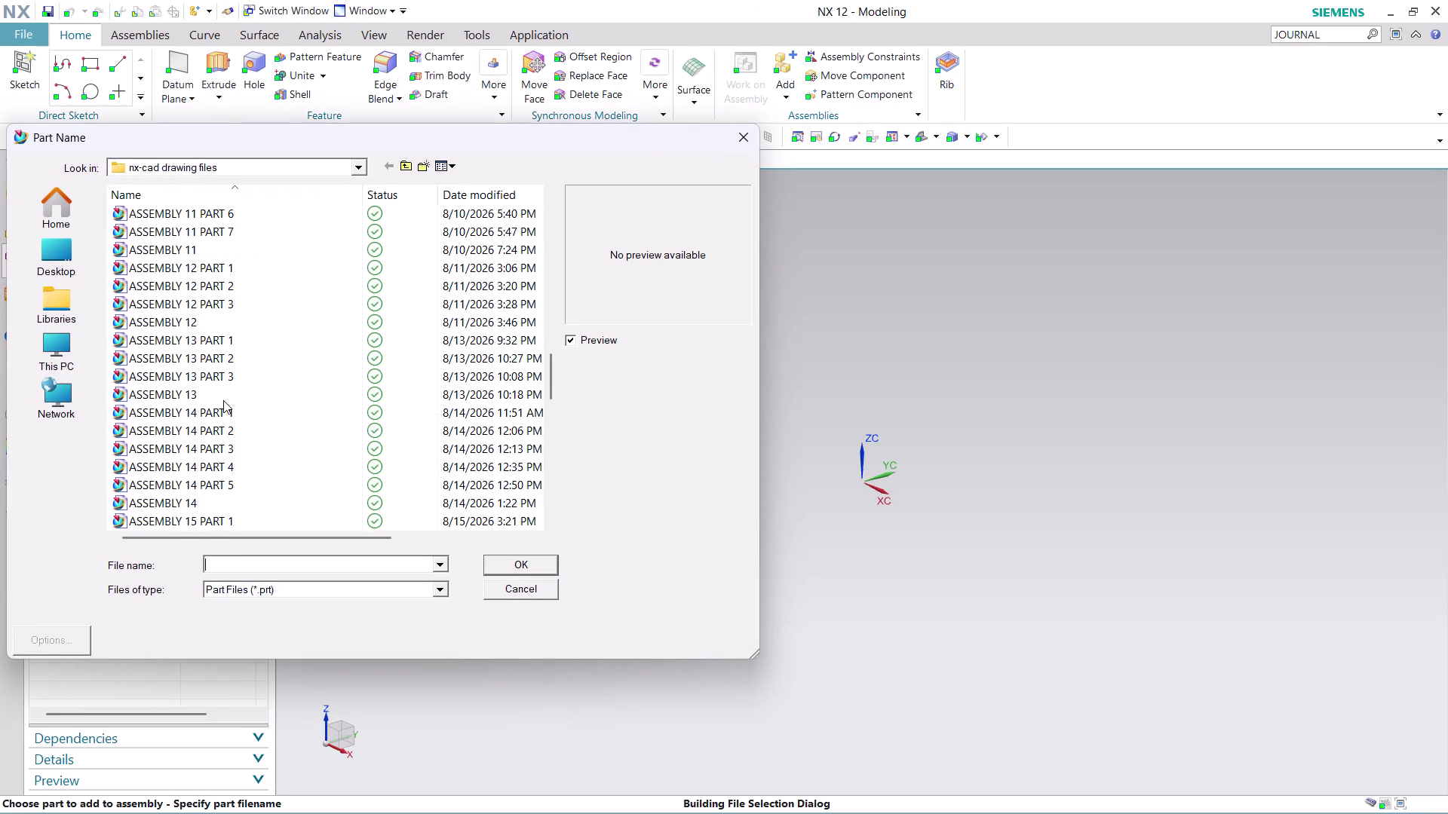
scroll(down, 3)
click(261, 309)
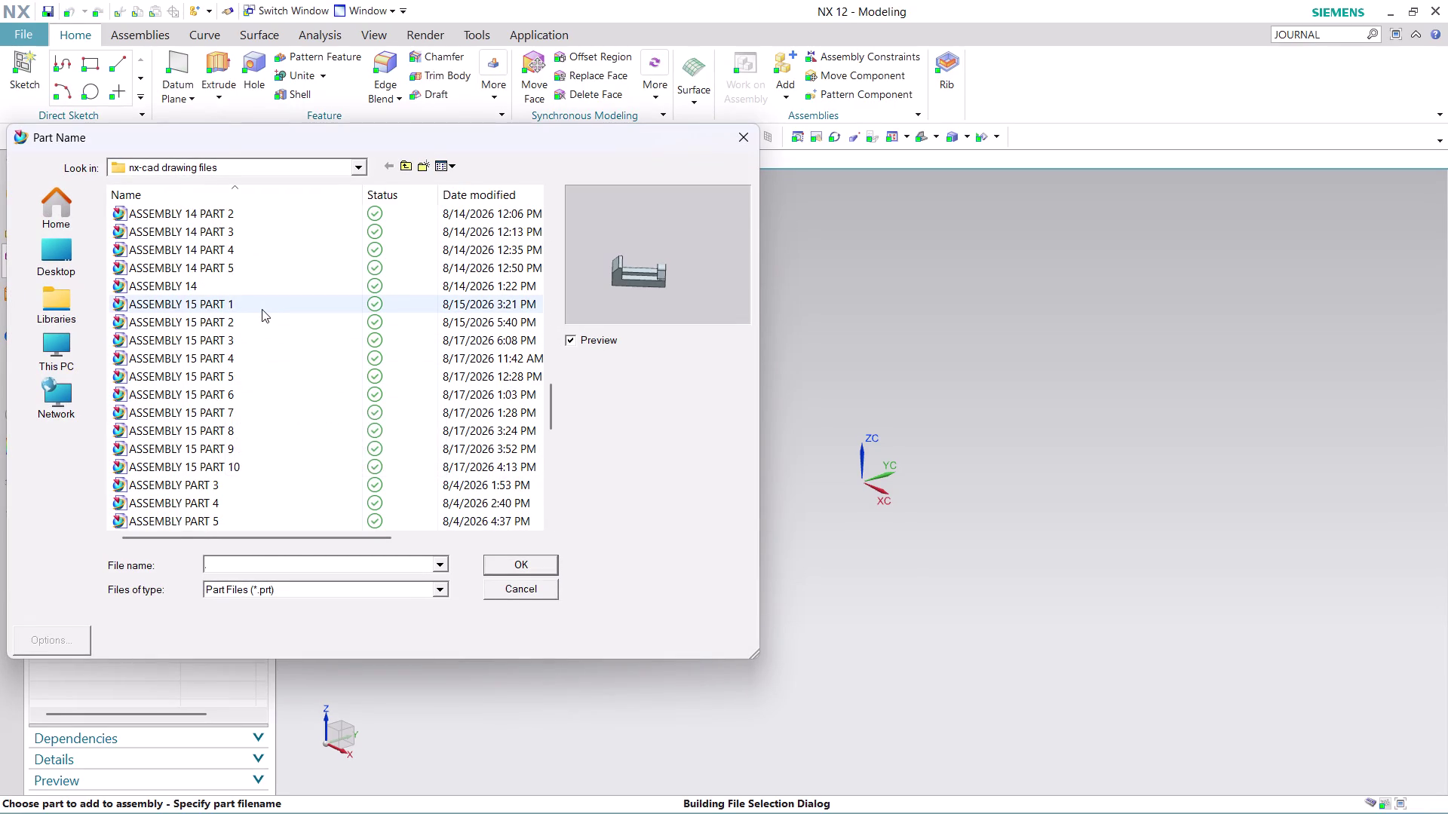
click(526, 562)
Place the base part in the assembly and fix it in place.
scroll(down, 3)
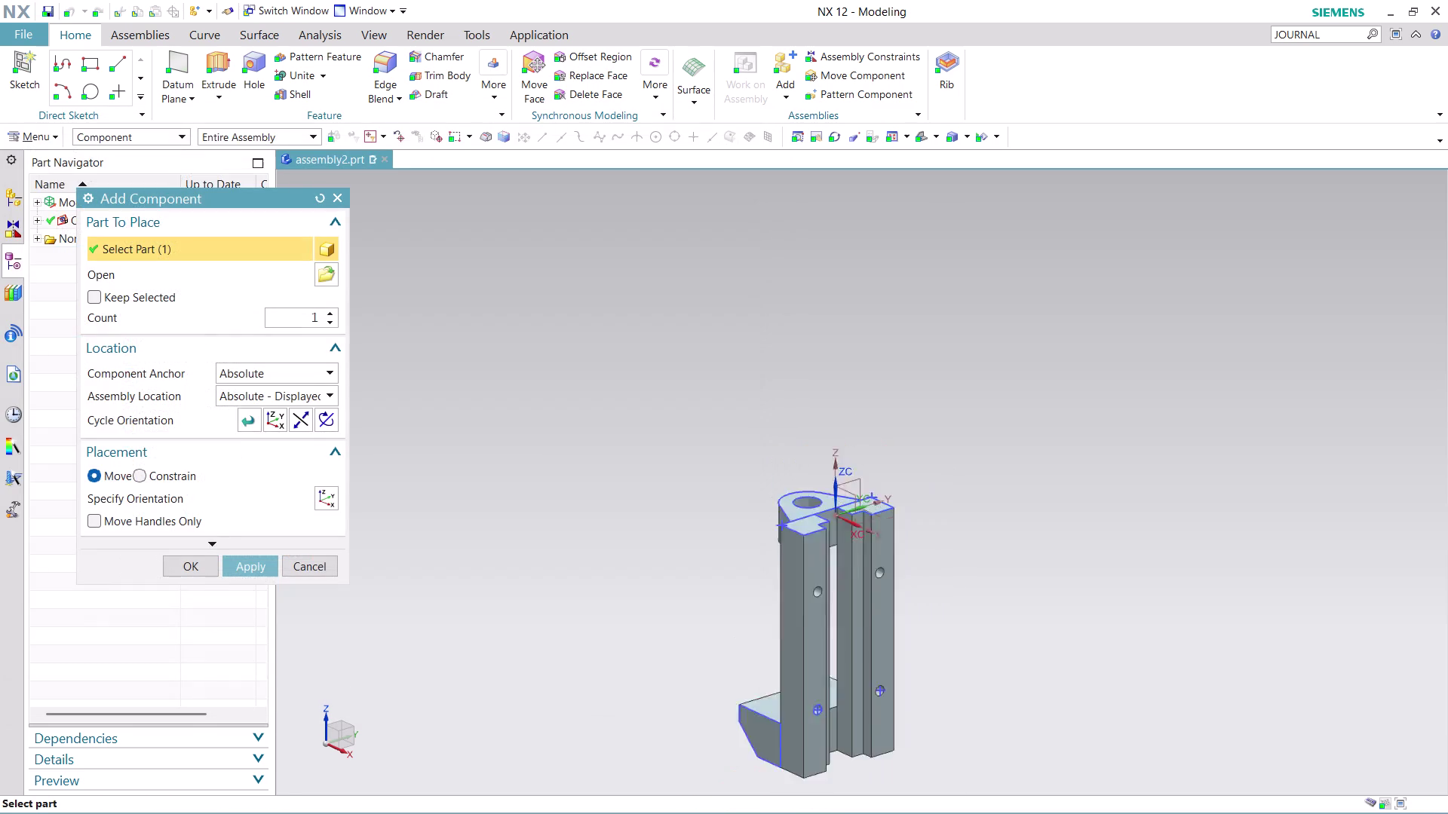
scroll(down, 3)
middle_drag(908, 602, 842, 753)
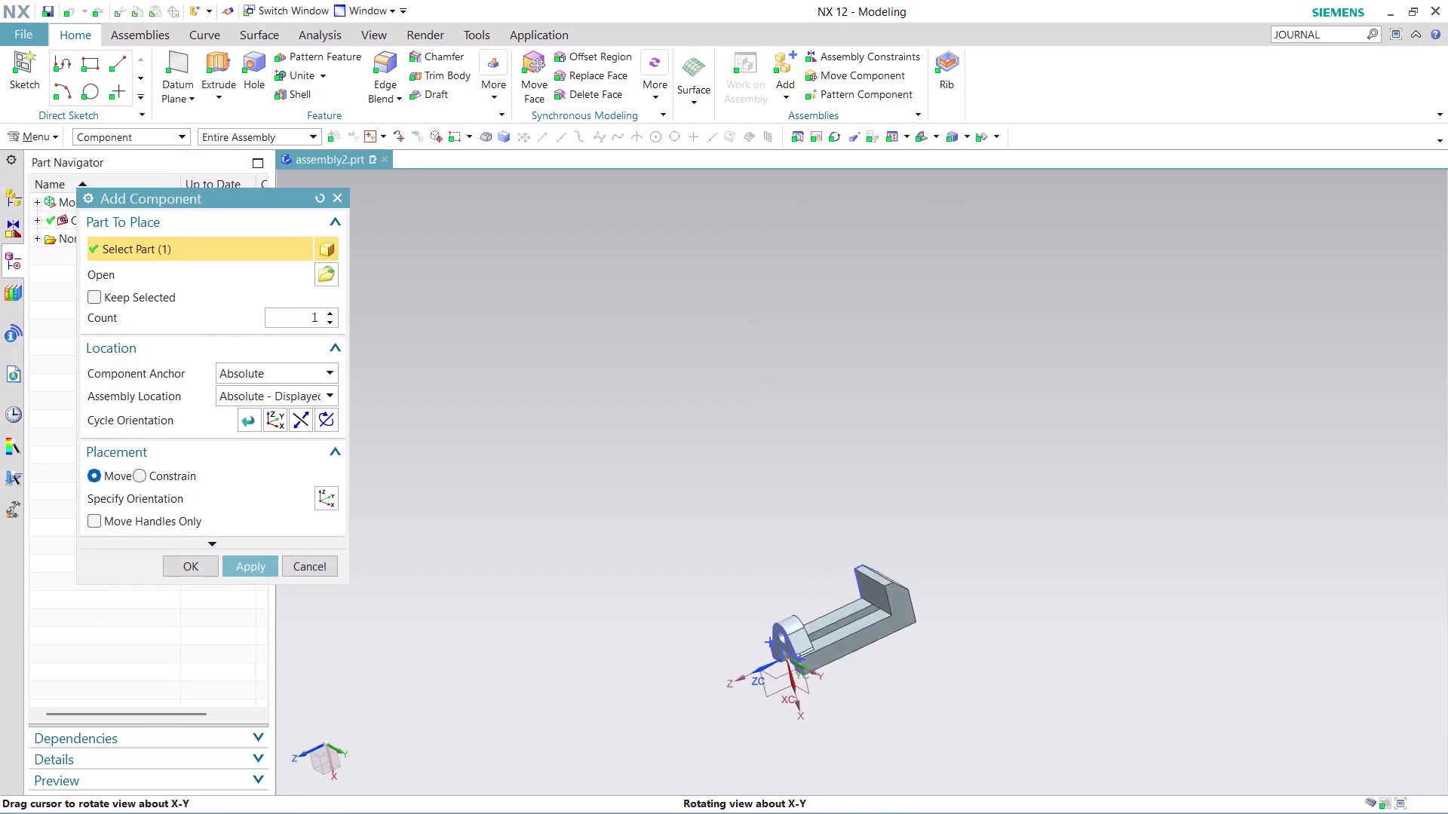
middle_drag(841, 754, 861, 763)
scroll(up, 3)
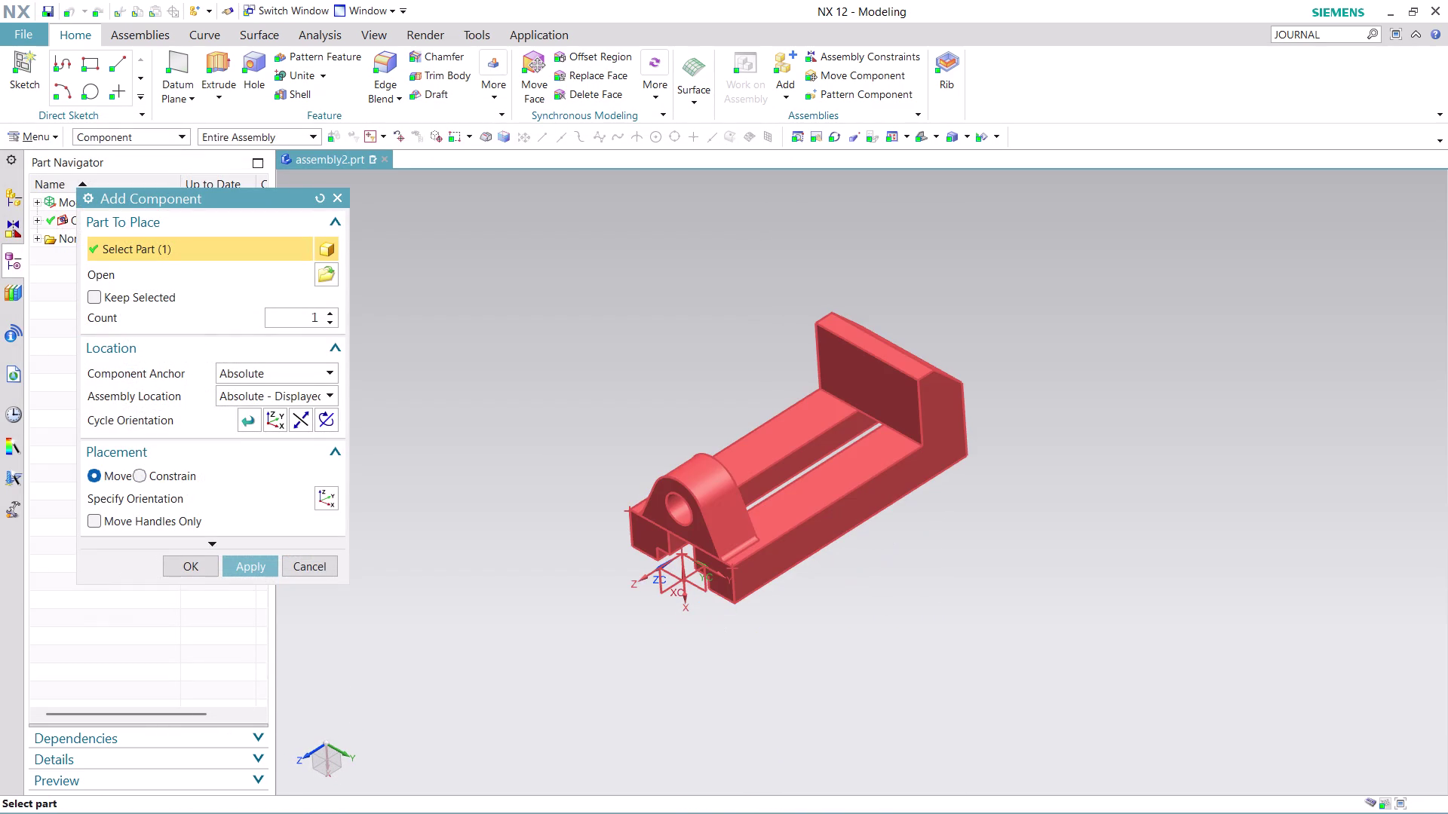
click(189, 571)
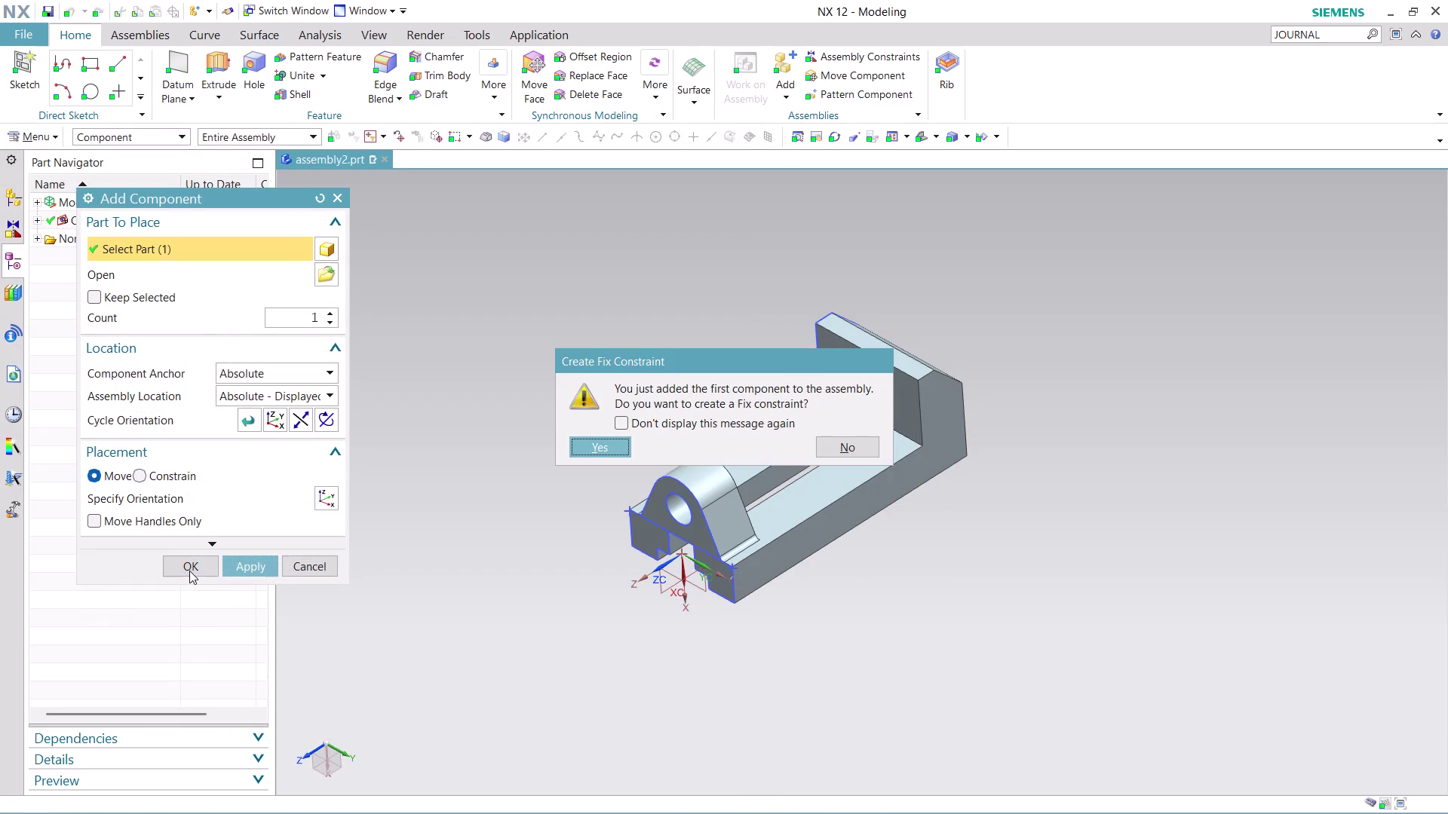
click(597, 453)
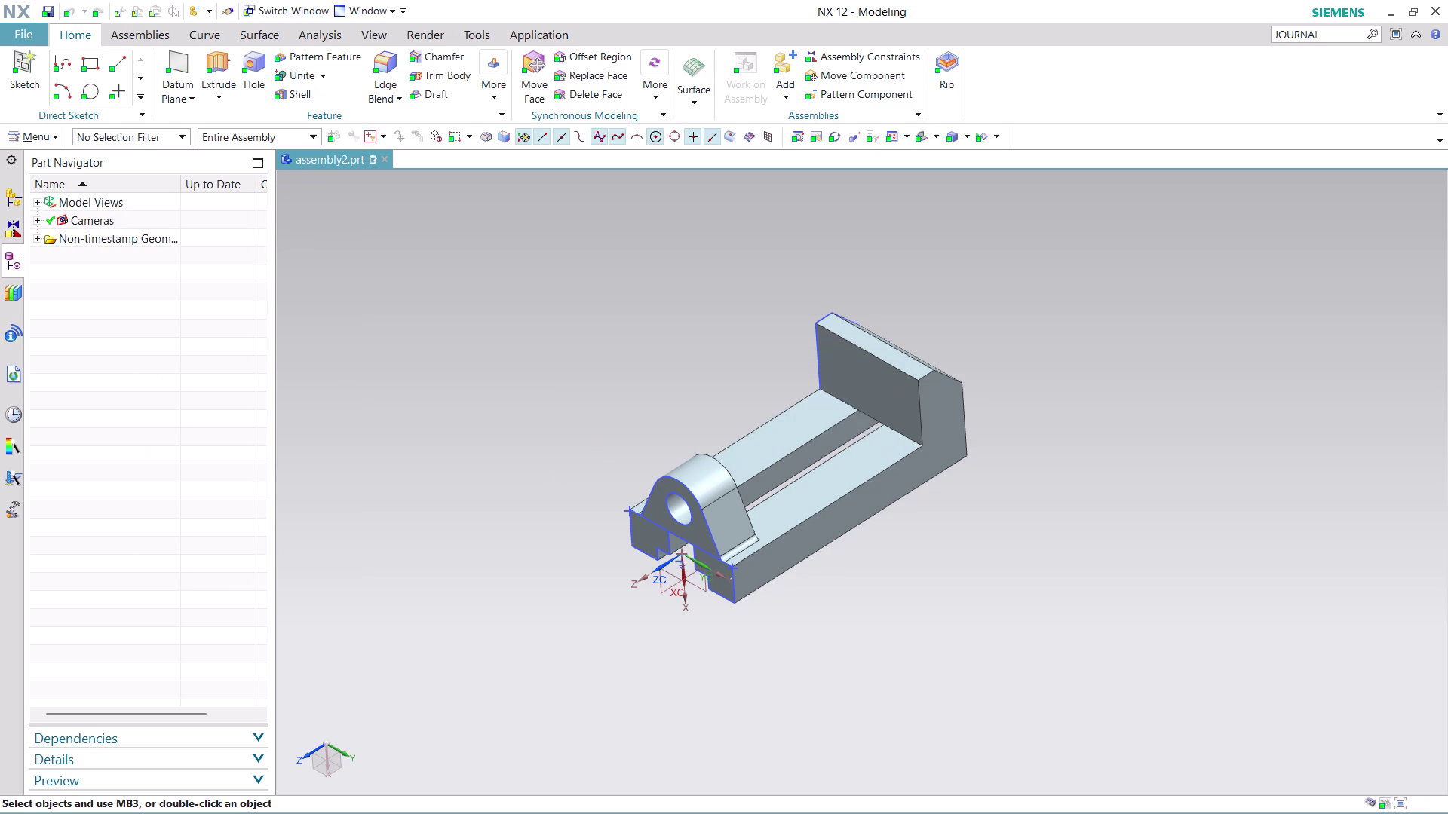
click(137, 40)
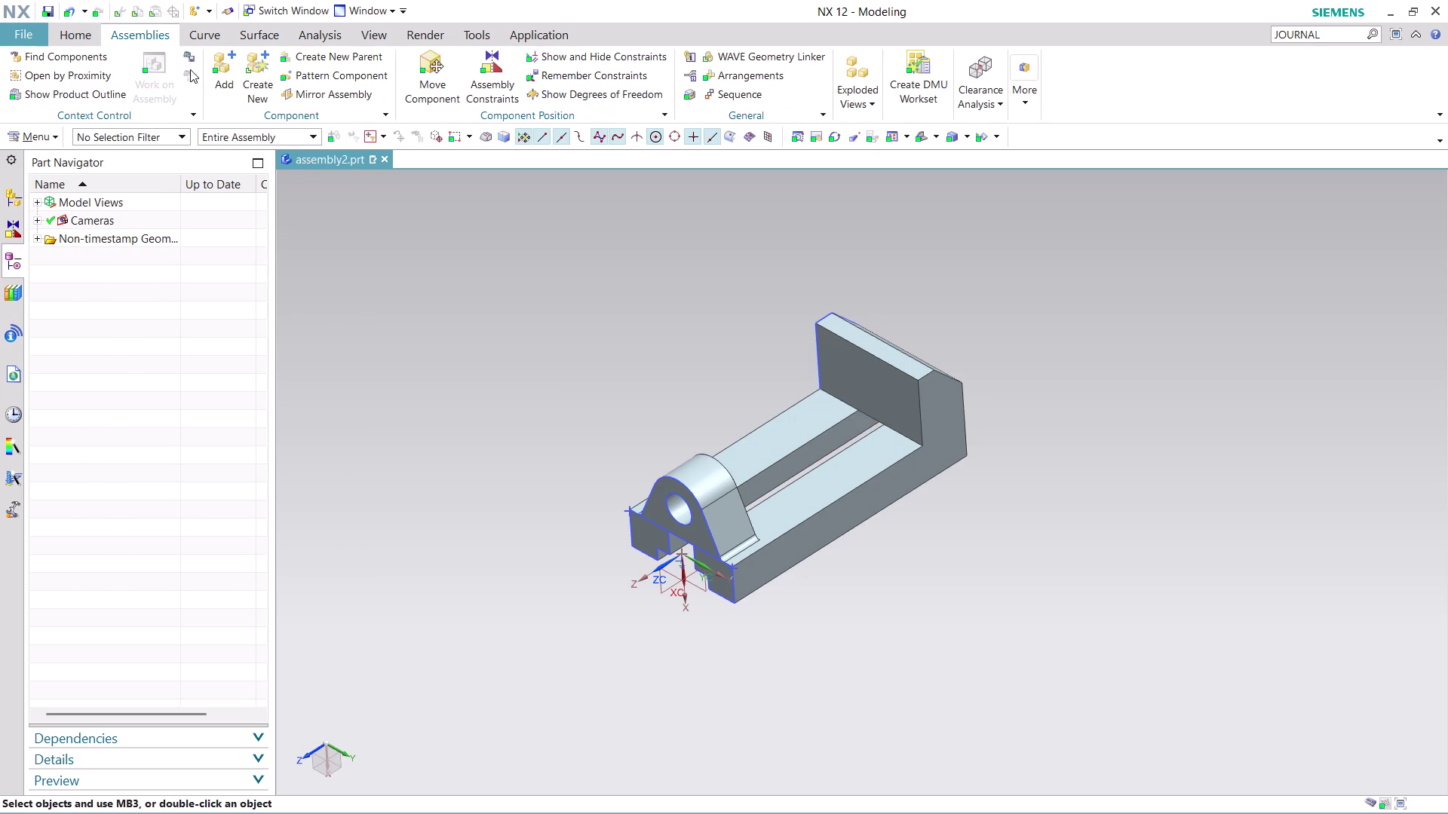
Add the ASSEMBLY 15 PART 2 support block as a new component.
click(217, 78)
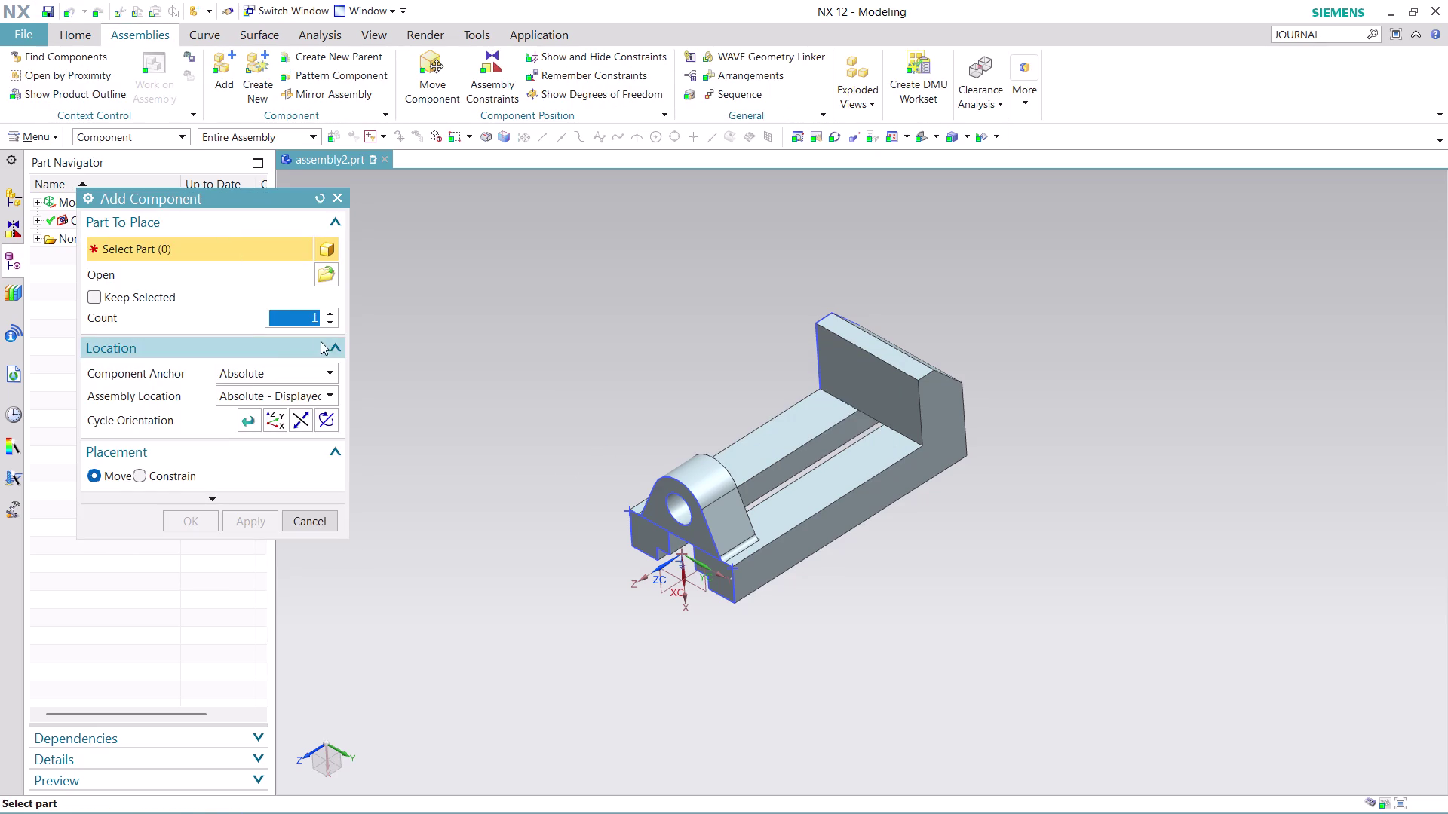
click(325, 270)
scroll(down, 3)
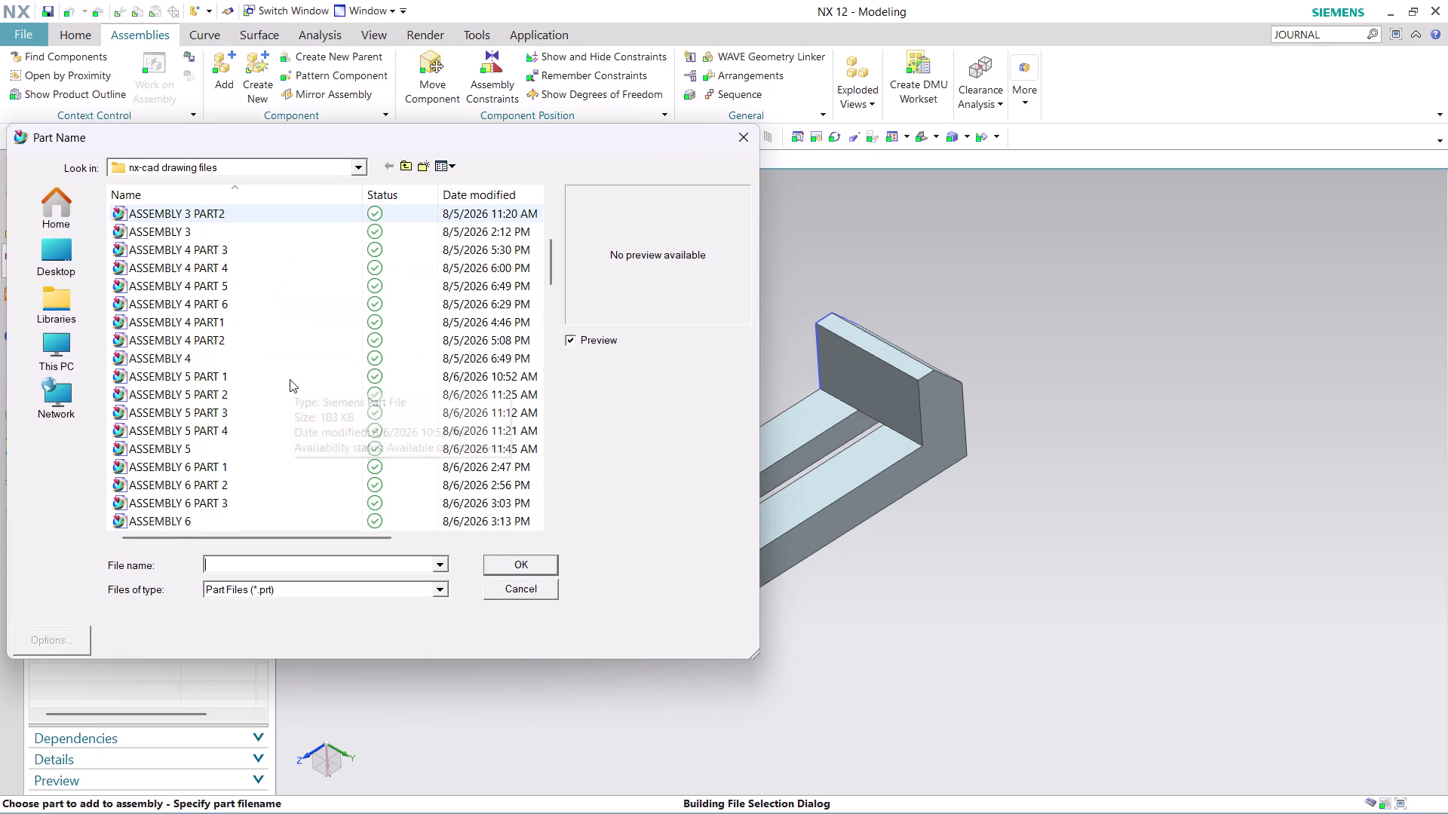
scroll(down, 3)
scroll(down, 3)
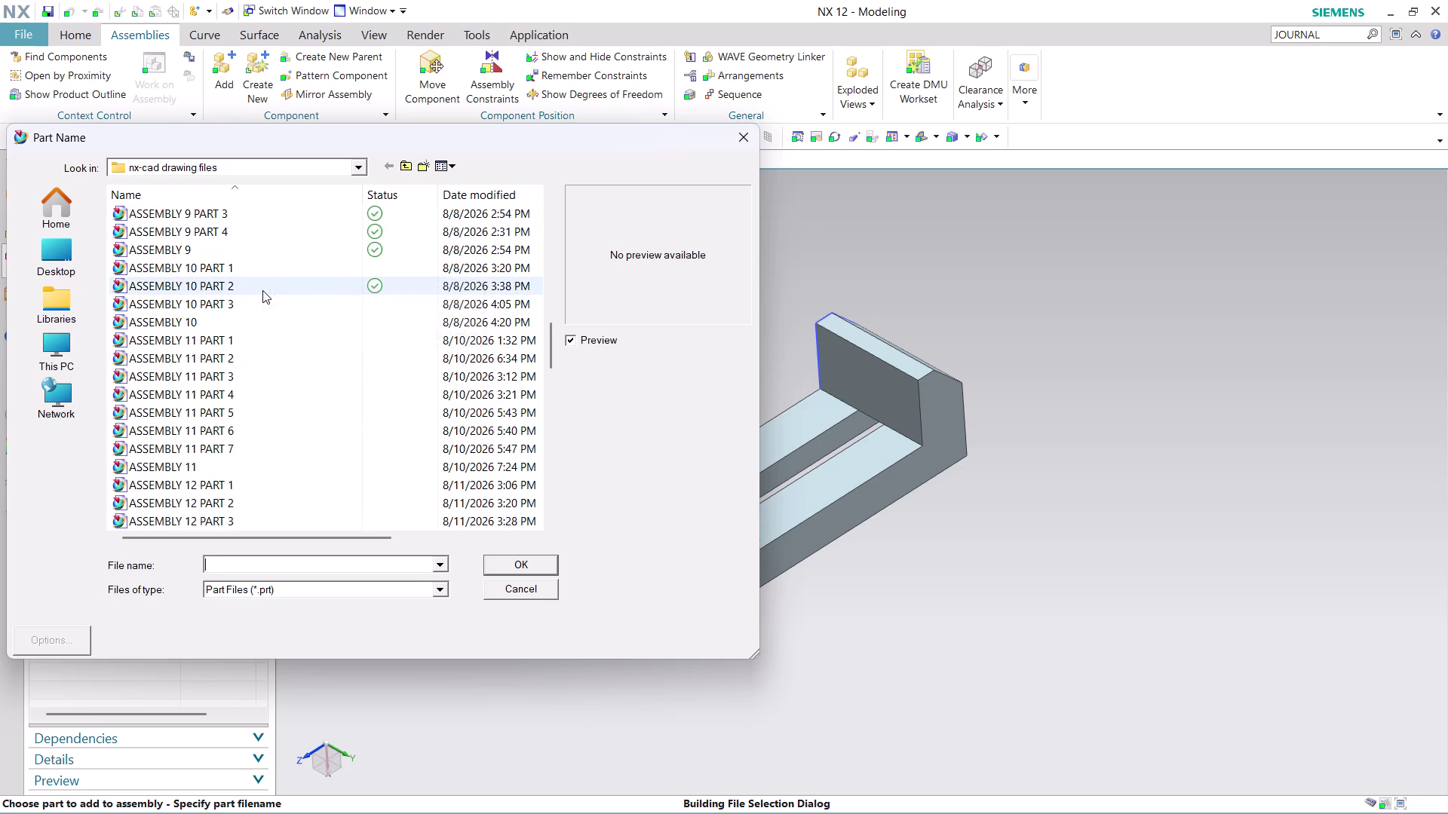
scroll(down, 3)
scroll(down, 3)
scroll(down, 3)
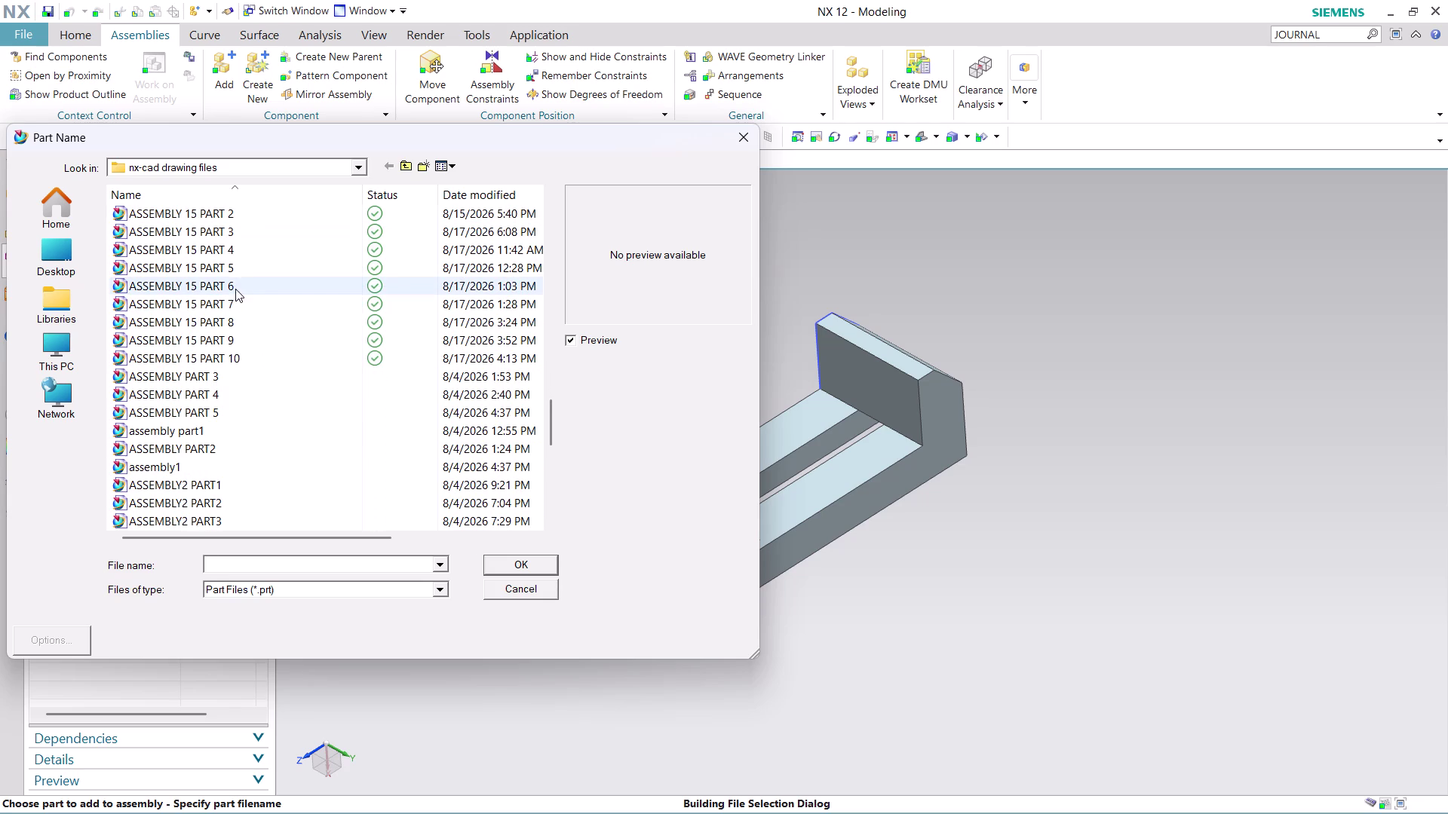
click(252, 237)
click(258, 212)
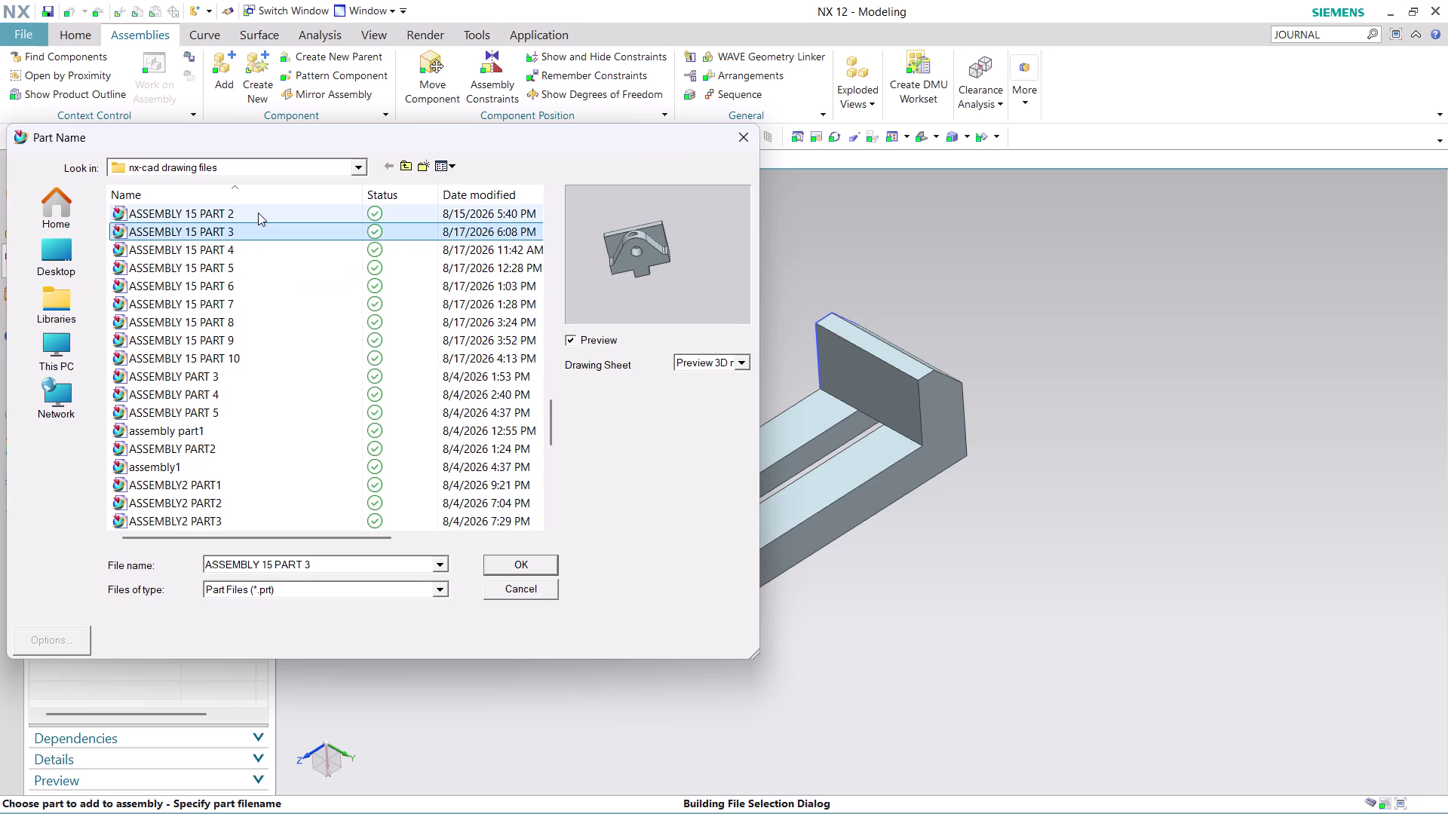
click(526, 565)
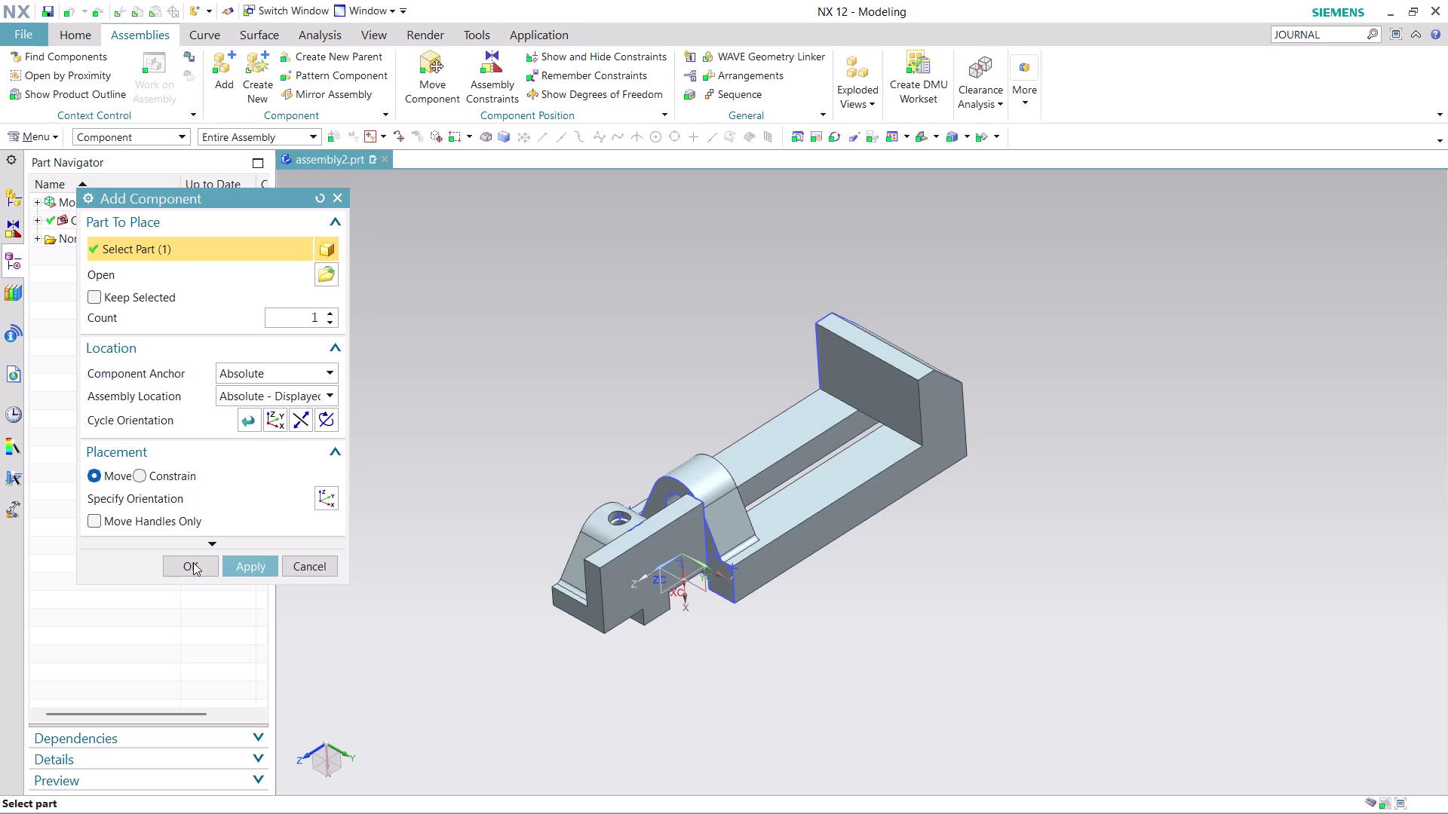
Rotate the support -90° about XC, slide it along YC between the walls, and place it.
click(295, 388)
click(310, 432)
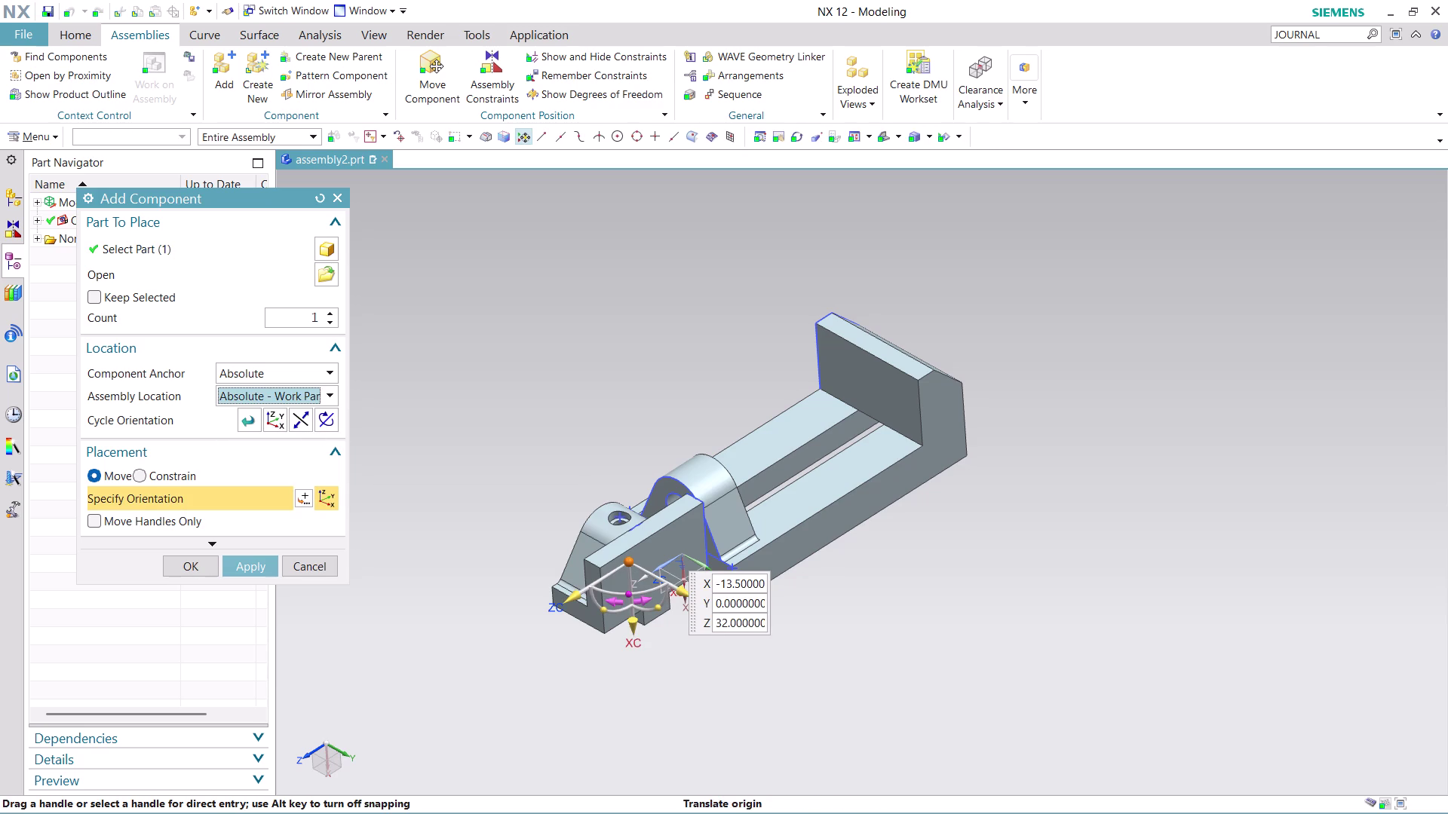
drag(629, 595, 720, 563)
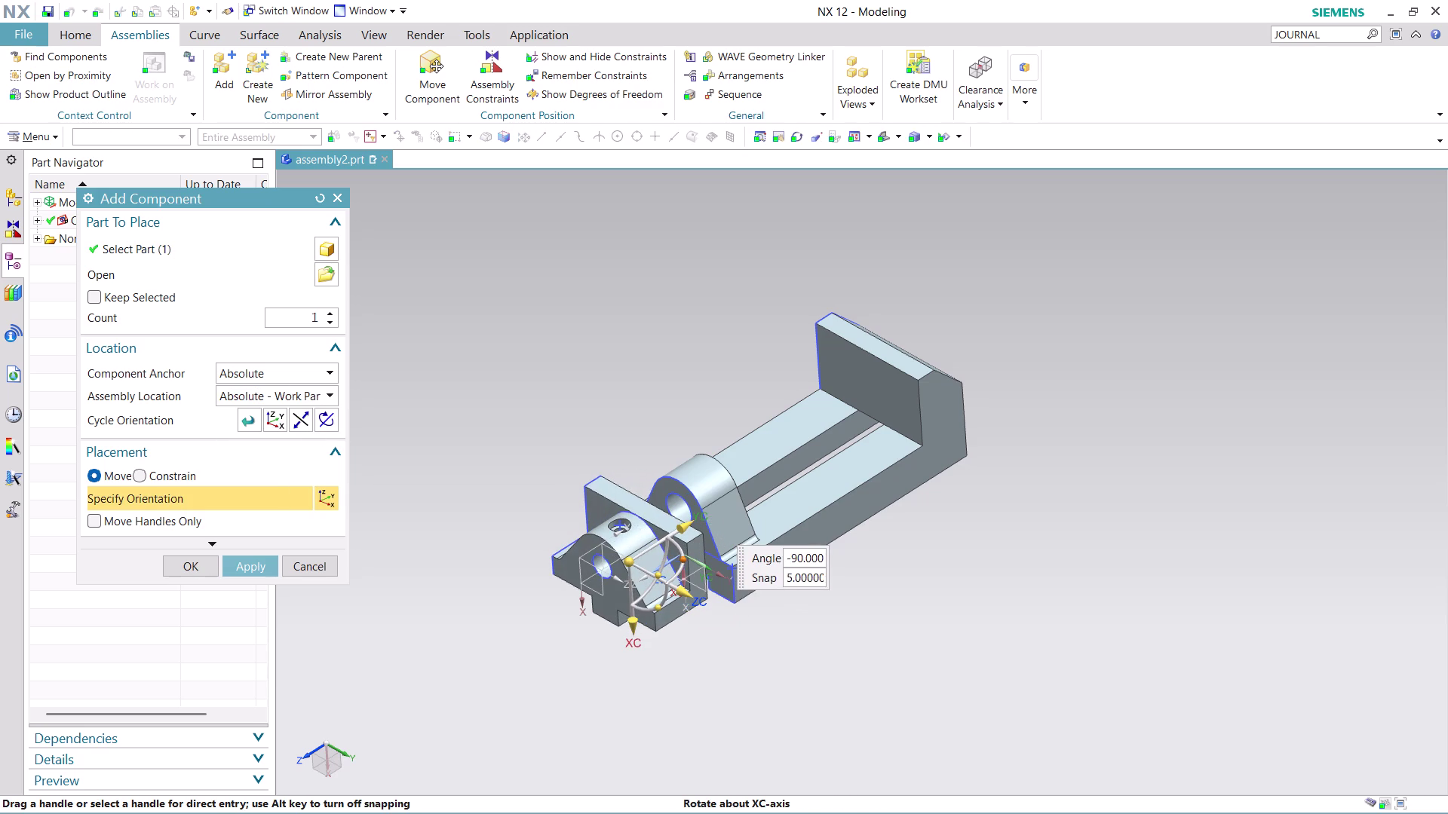
drag(720, 563, 721, 566)
drag(688, 523, 836, 418)
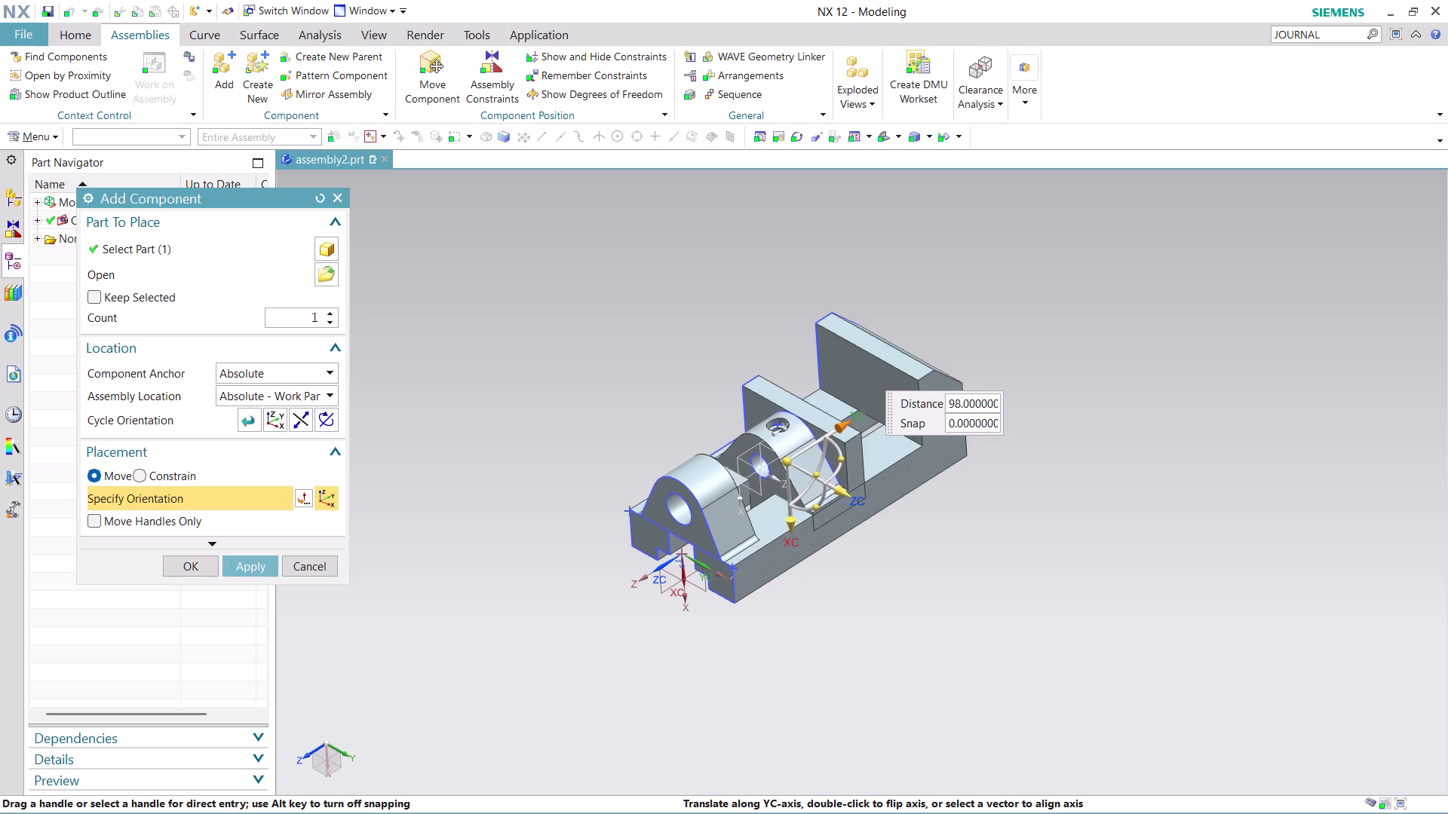
drag(836, 417, 852, 402)
drag(822, 521, 813, 452)
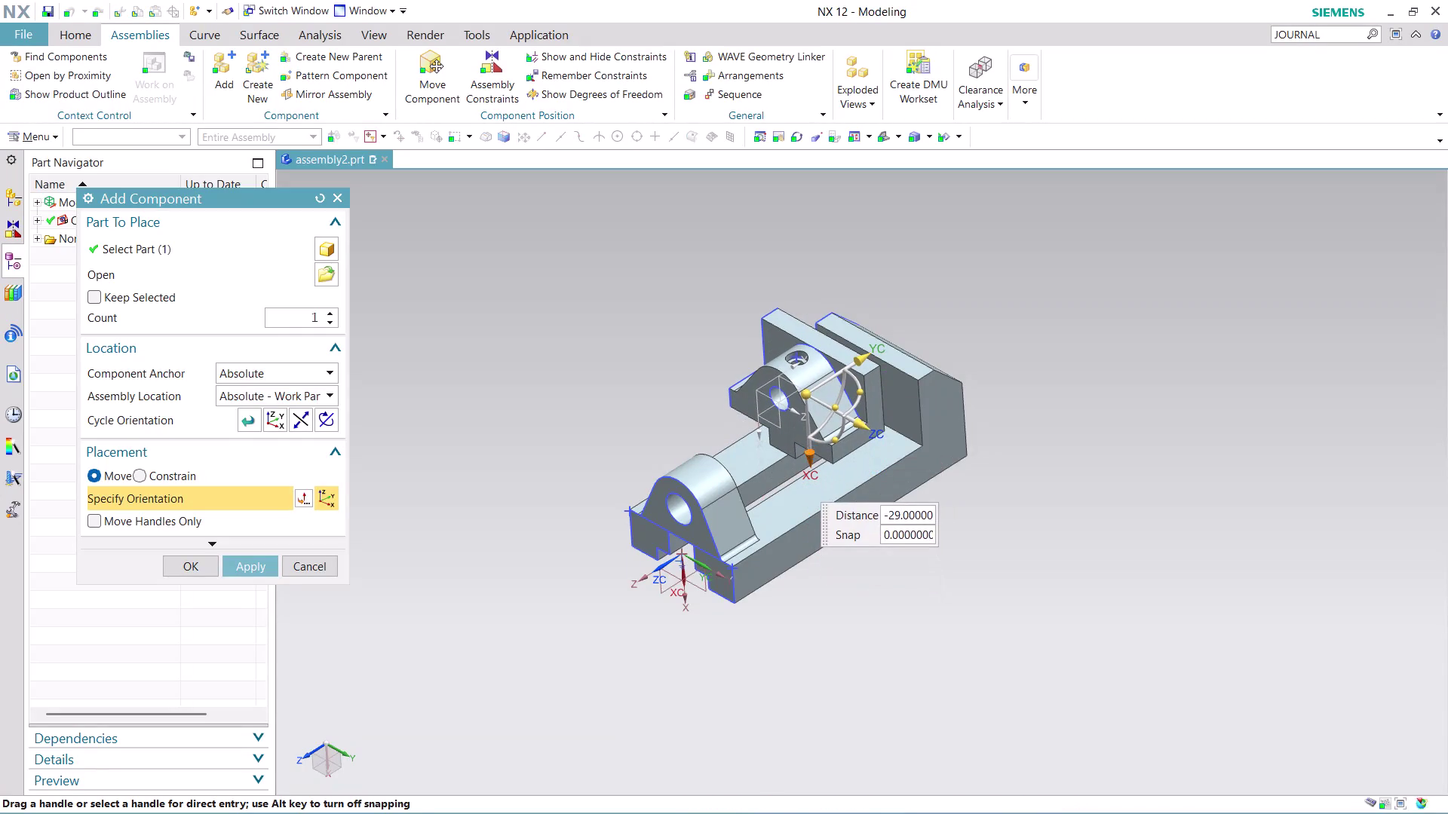
click(190, 560)
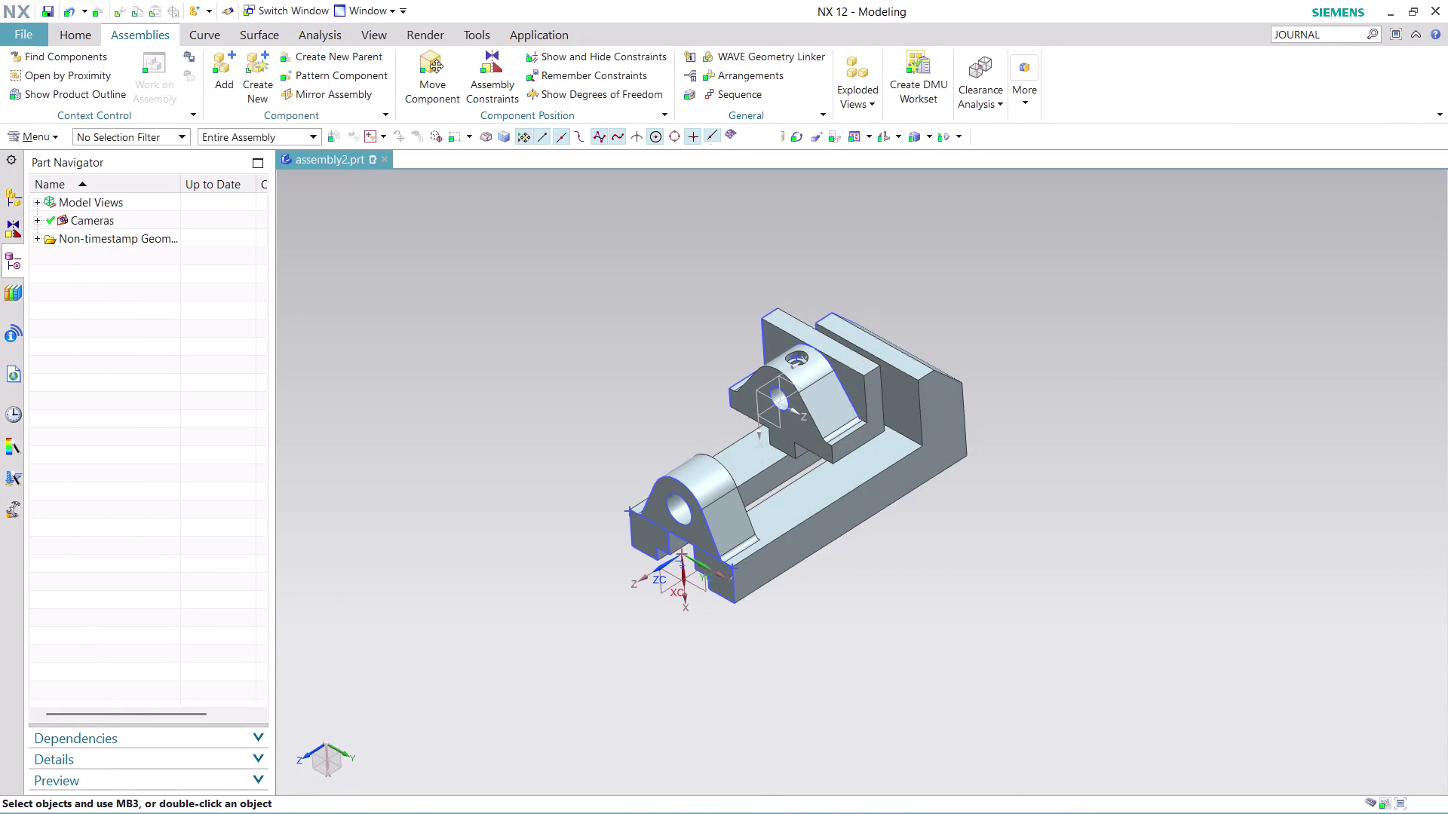
middle_drag(909, 584, 845, 534)
scroll(down, 3)
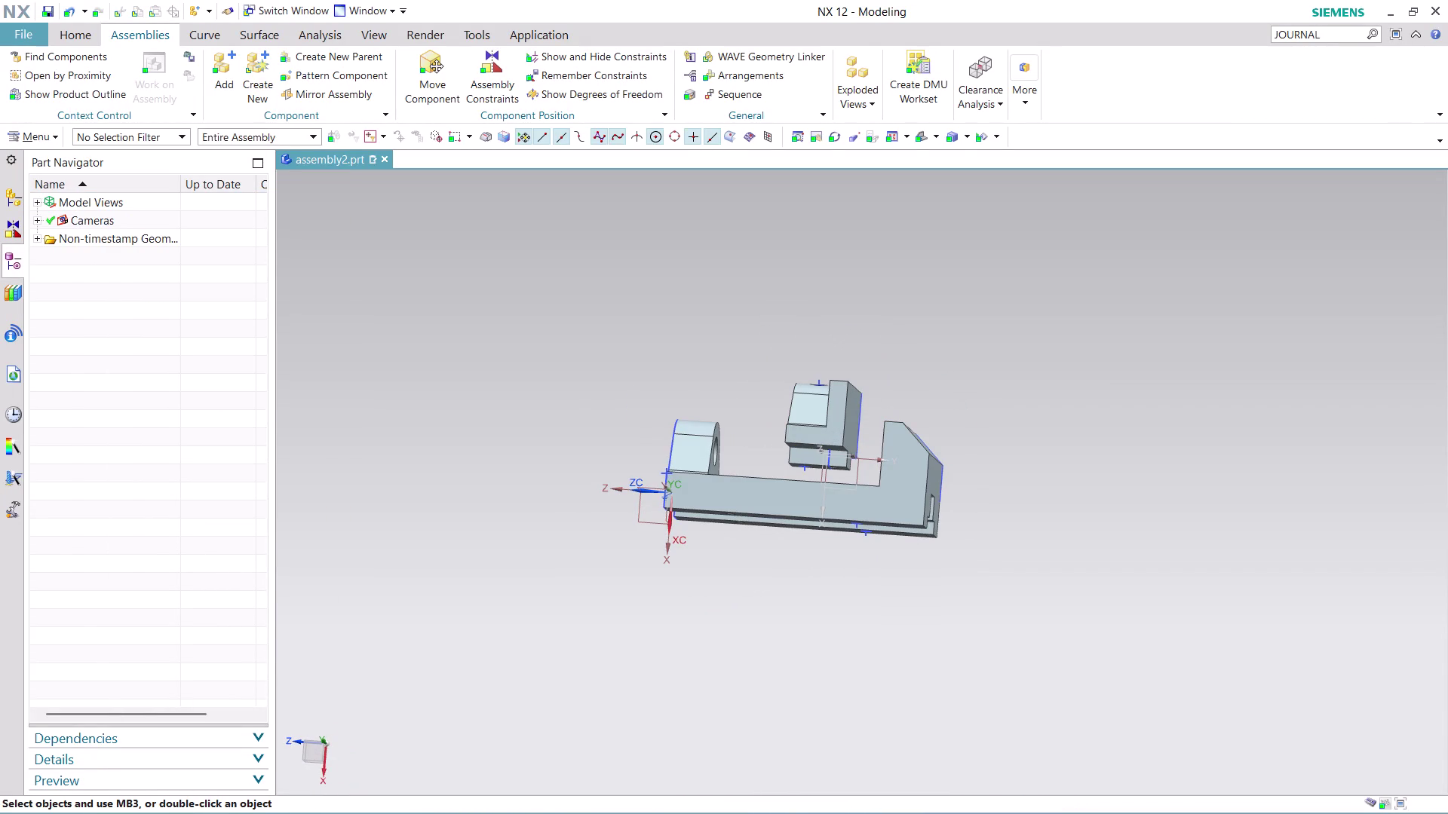
scroll(up, 3)
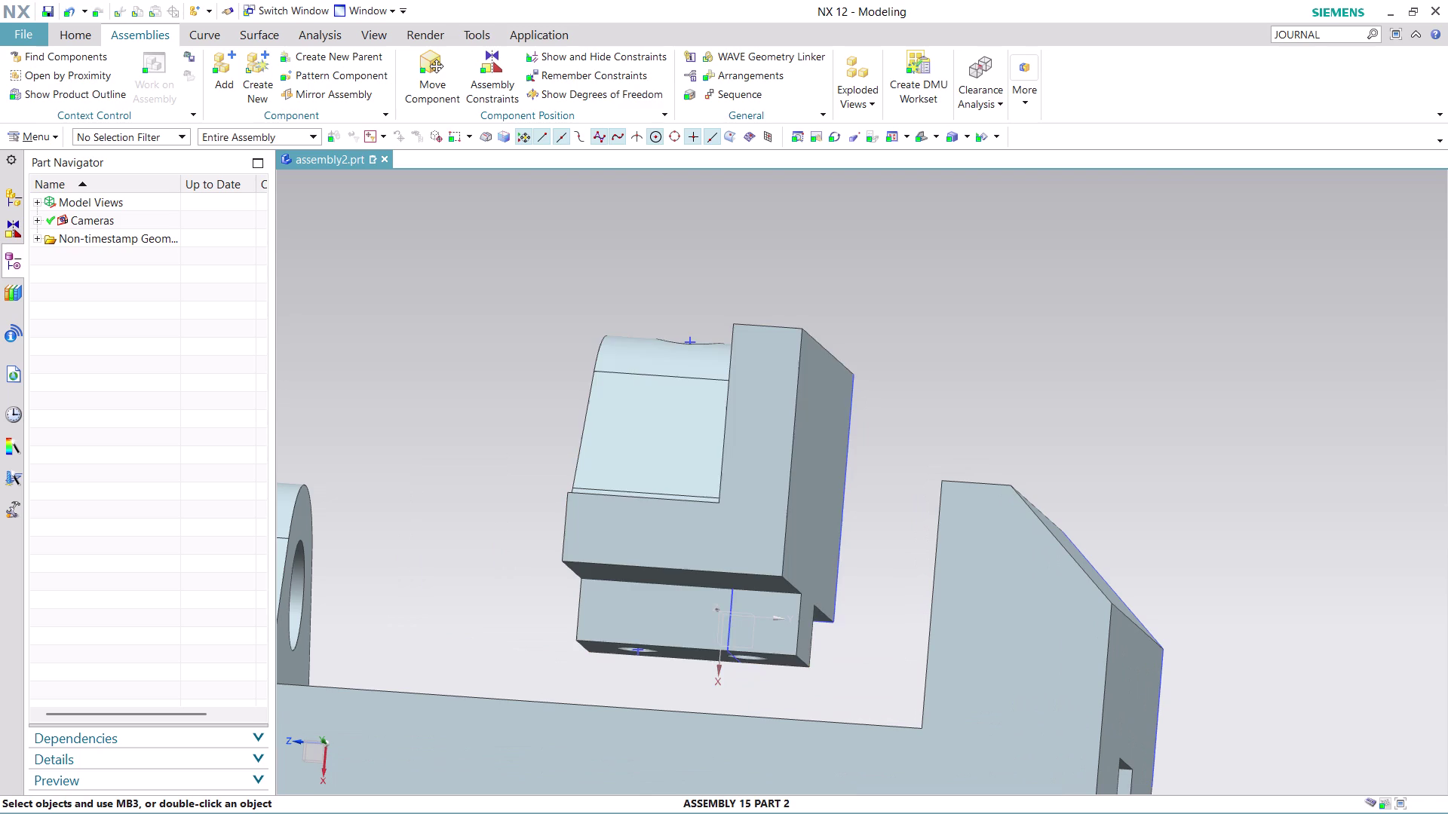
click(496, 67)
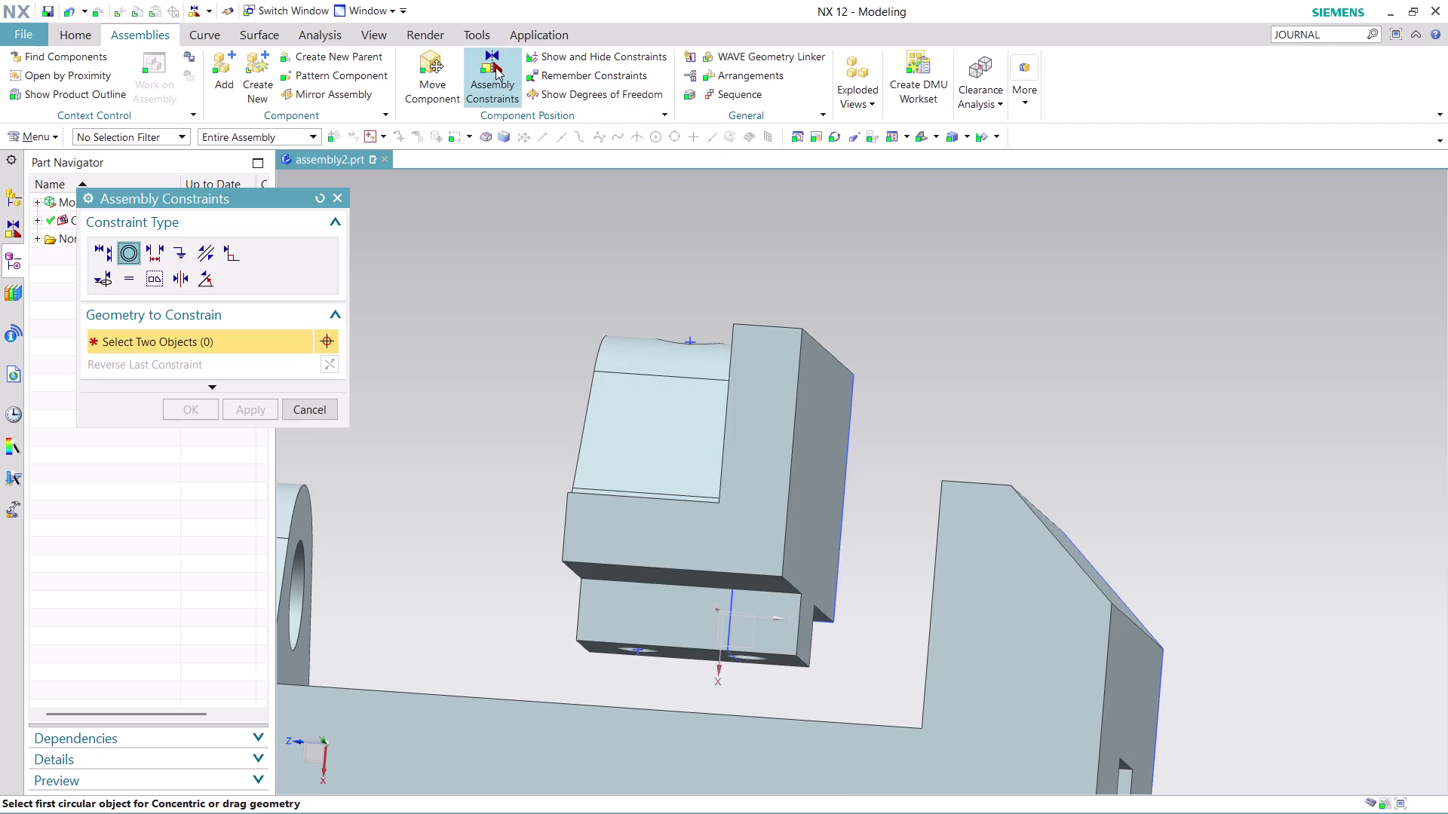
Choose Touch Align with Touch orientation and pick the support's bottom face.
click(106, 255)
click(299, 338)
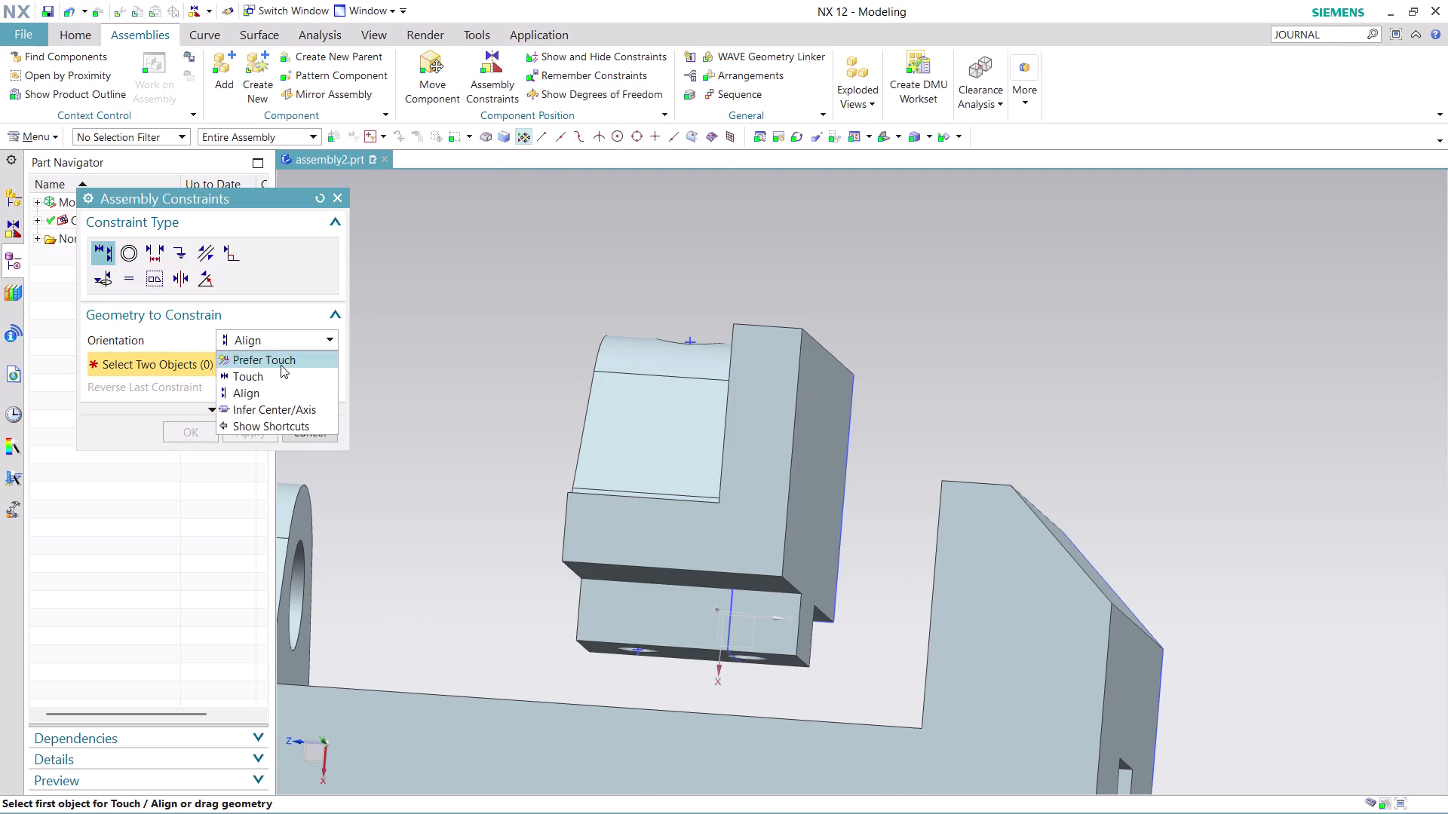
click(275, 380)
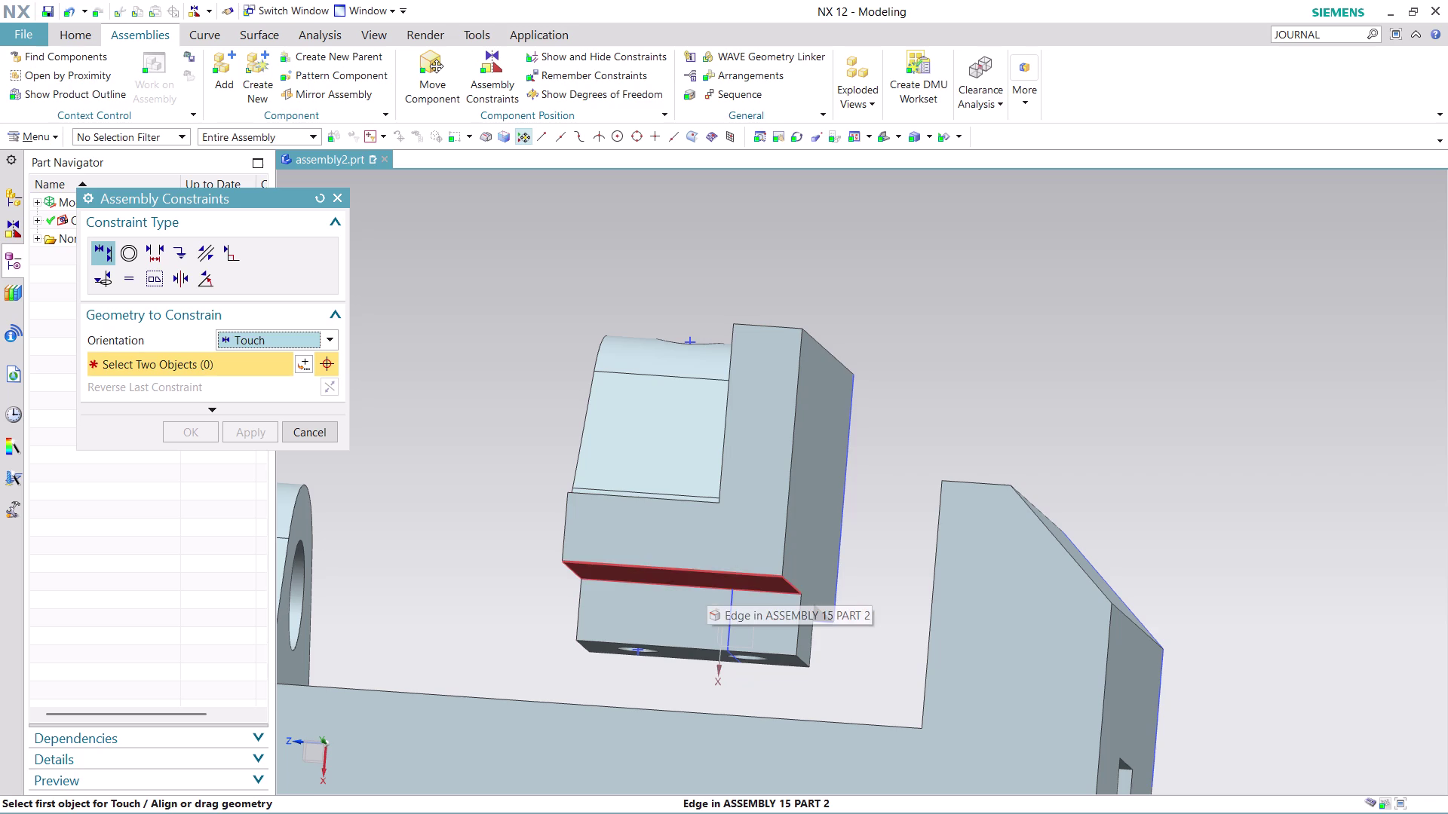
click(707, 580)
scroll(down, 3)
middle_drag(913, 451, 918, 474)
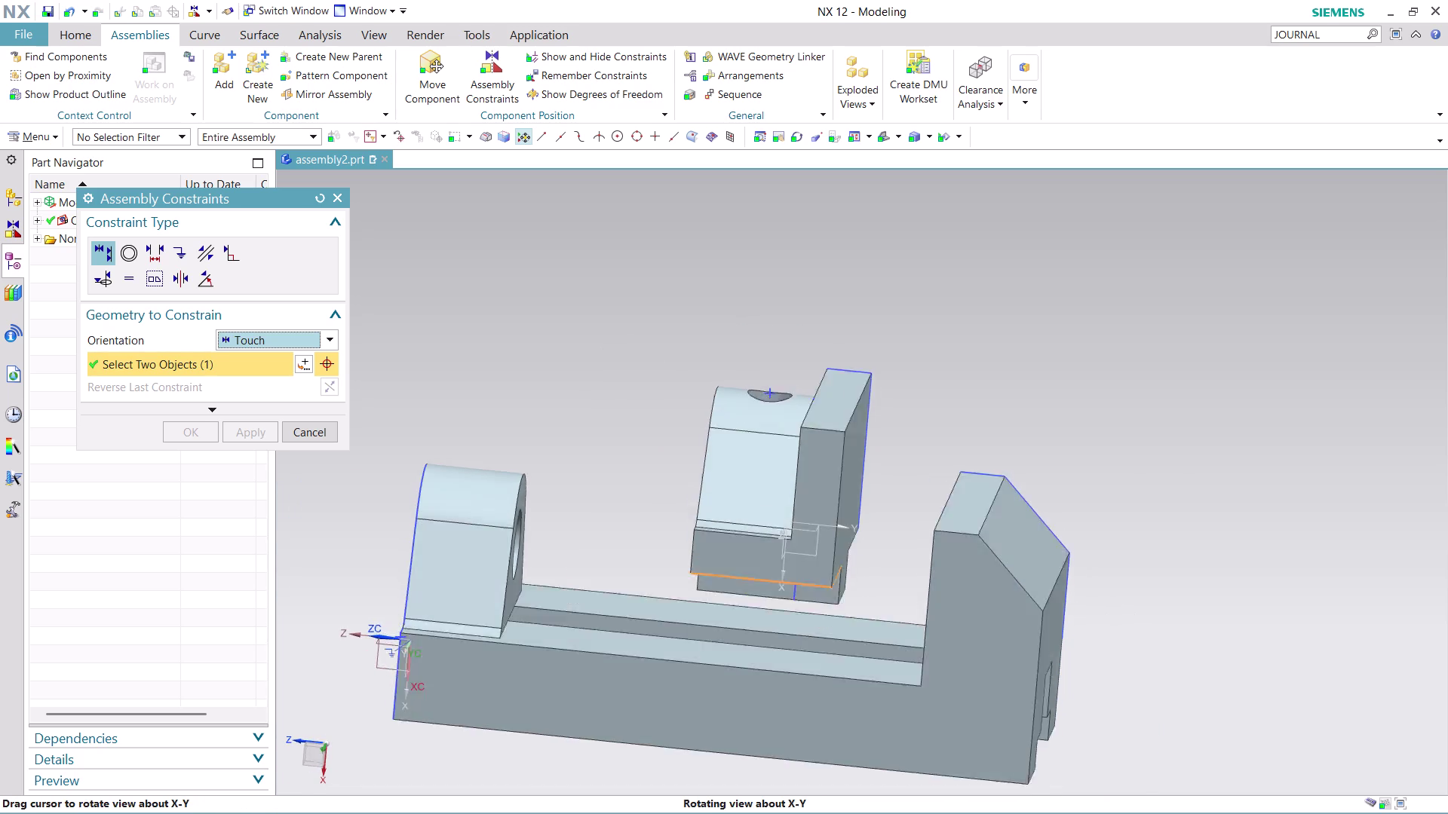
middle_drag(919, 474, 924, 505)
click(649, 459)
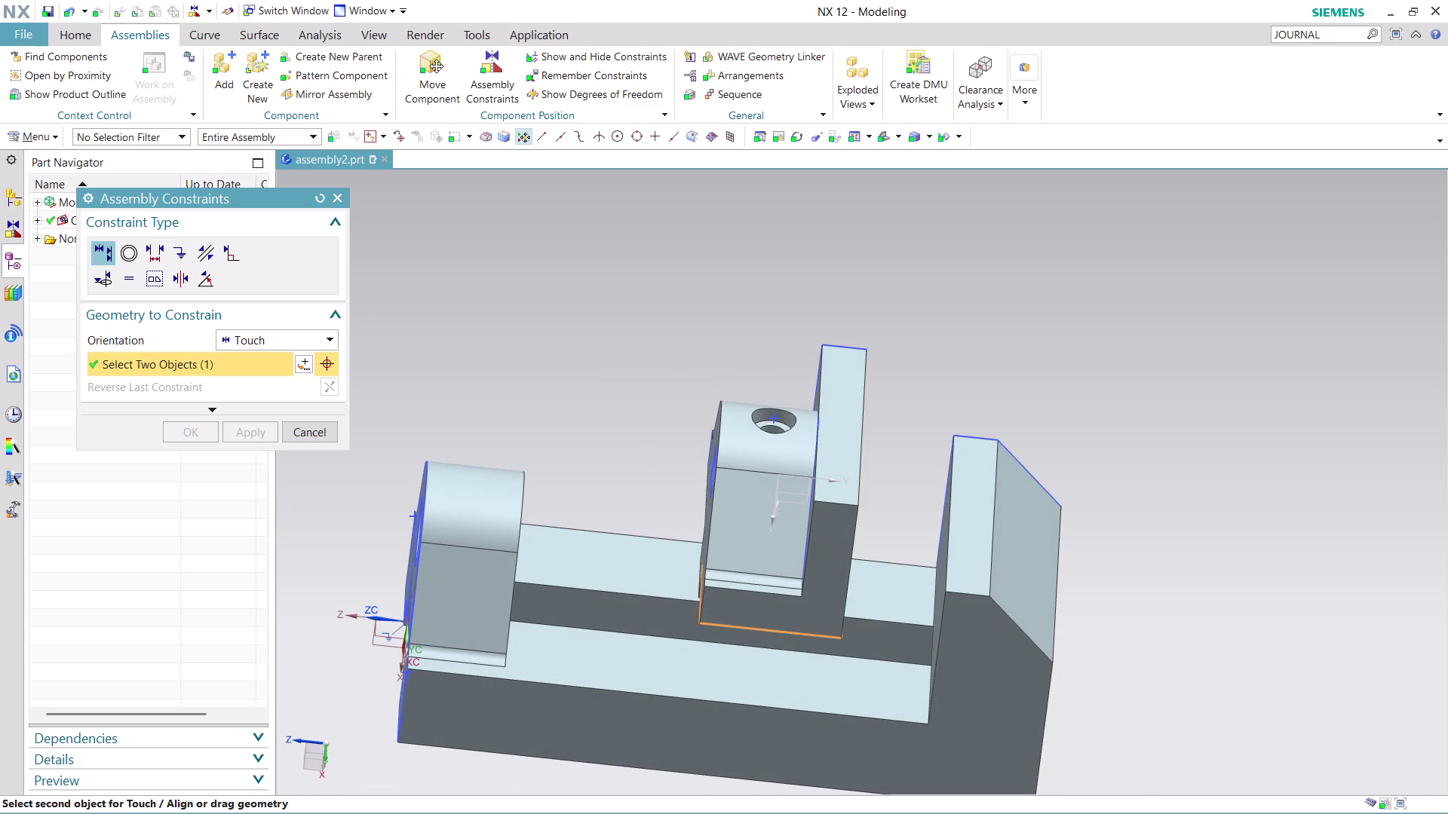
middle_drag(645, 430, 660, 356)
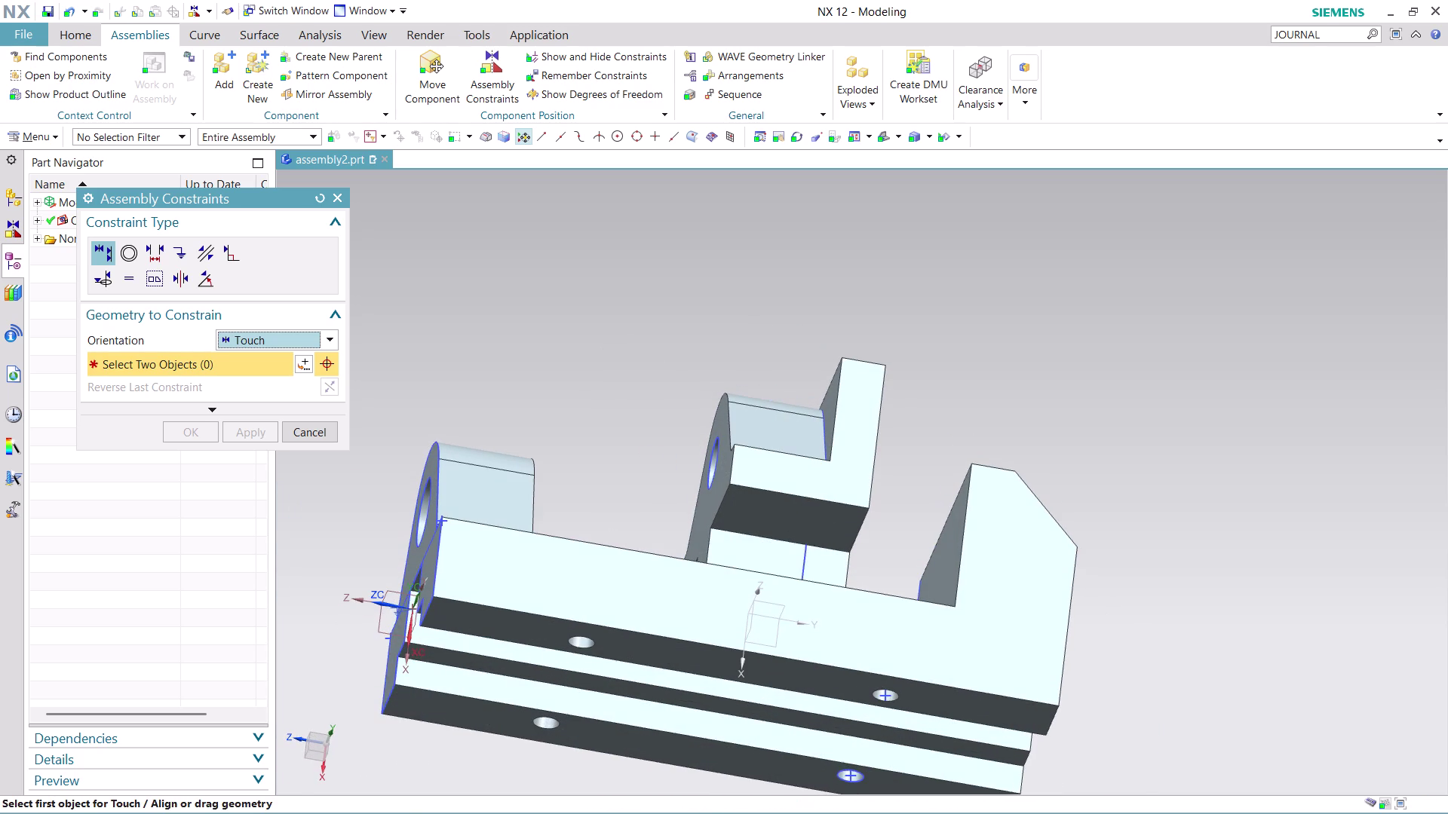
click(757, 552)
Pick the base face the support rests on and accept the touch constraint.
middle_drag(926, 464, 932, 563)
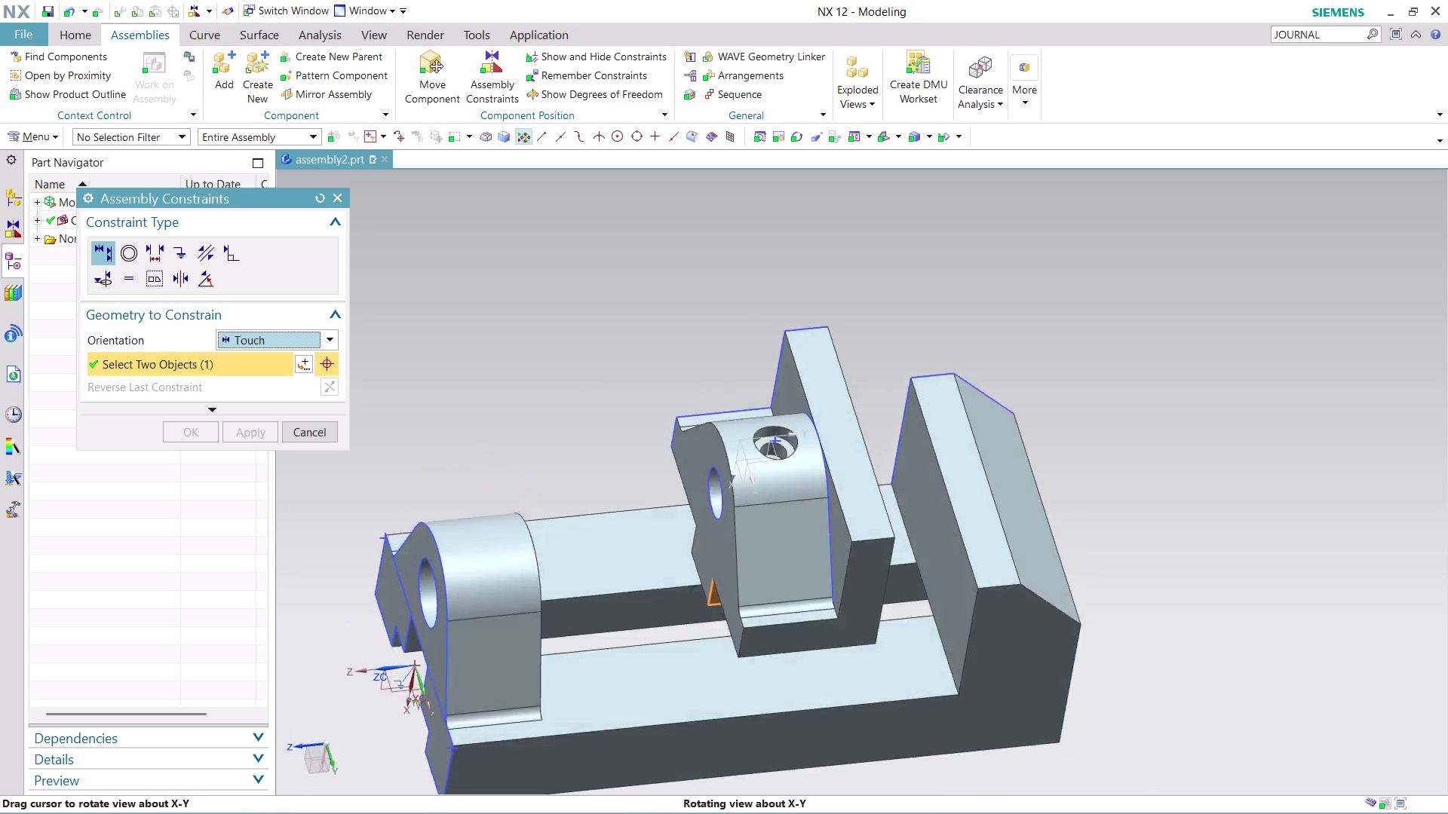
middle_drag(932, 564, 961, 619)
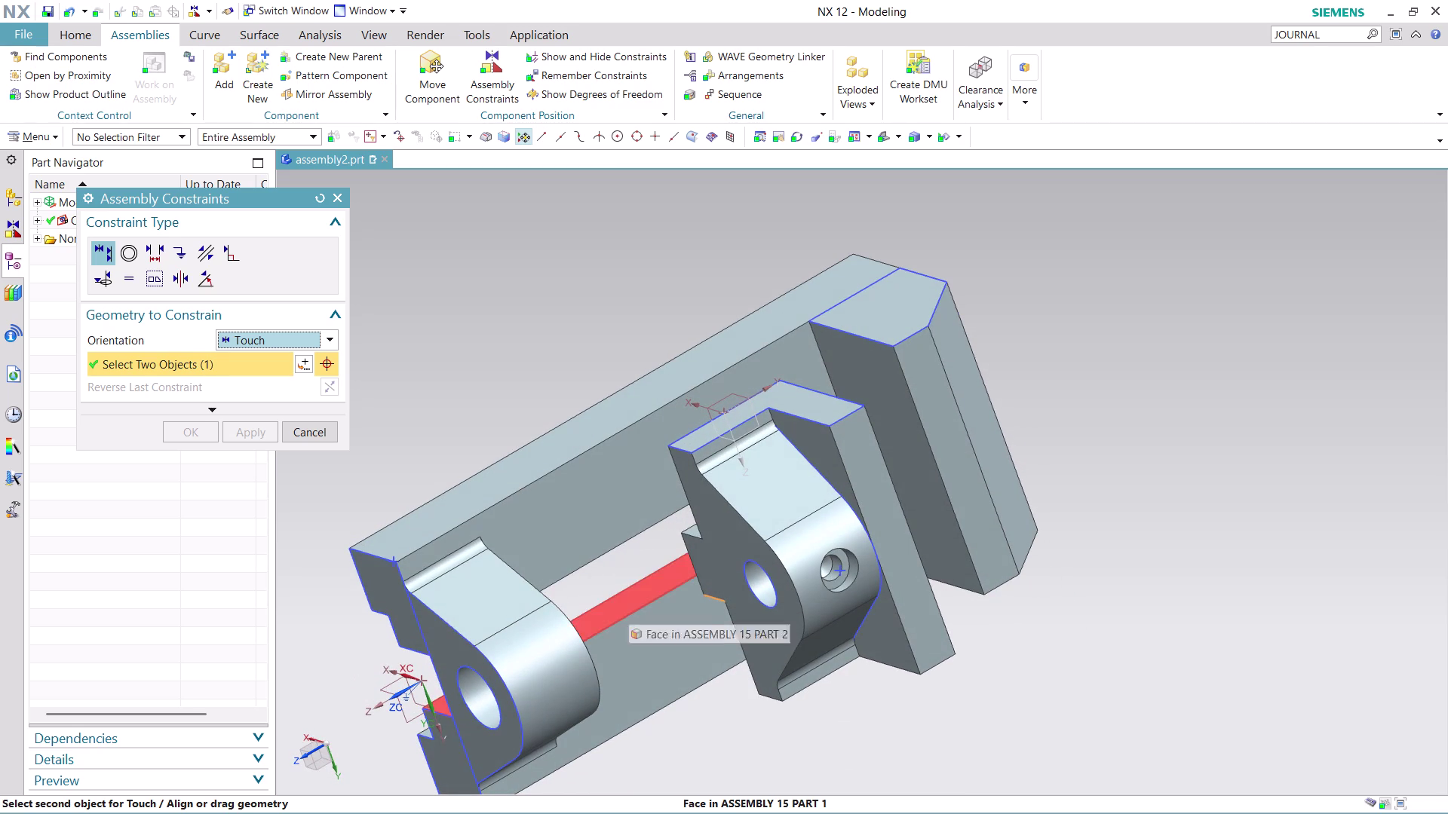
click(628, 605)
middle_drag(961, 694, 918, 508)
click(812, 511)
middle_drag(931, 406, 910, 513)
click(733, 697)
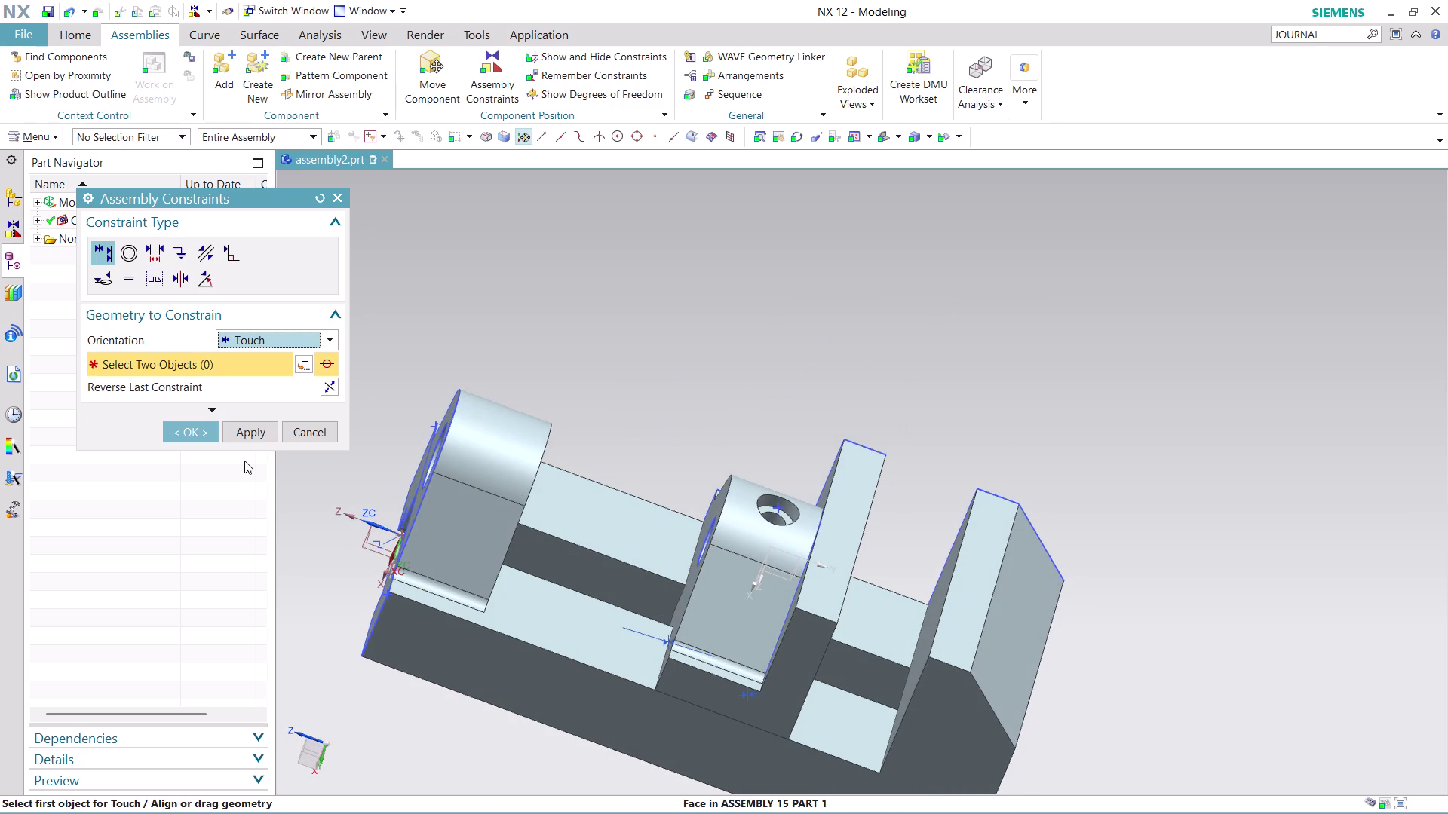
click(198, 425)
Zoom in on the base and launch Add from the Assemblies Component group.
scroll(down, 3)
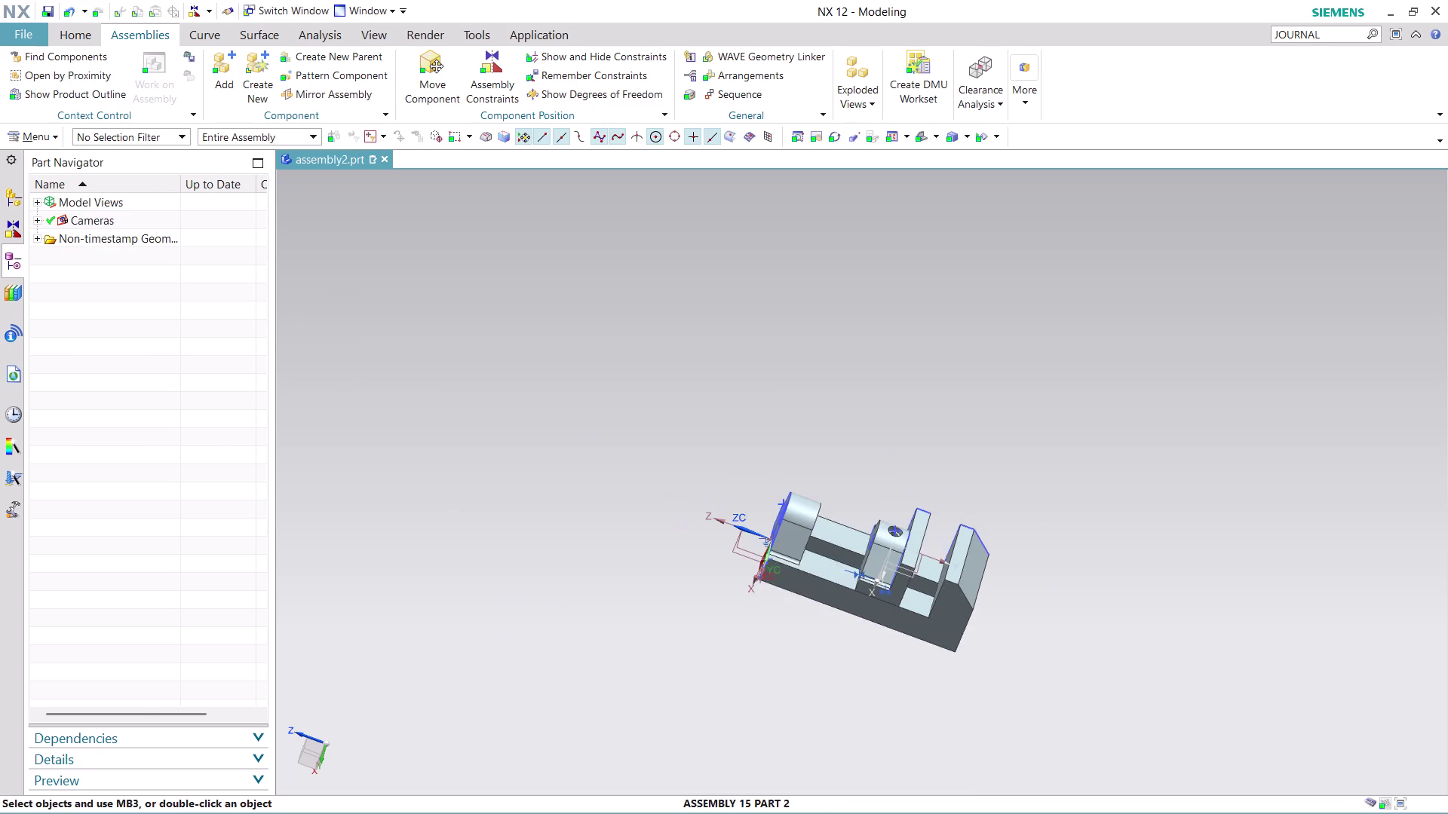
middle_drag(1033, 653, 1098, 476)
scroll(up, 3)
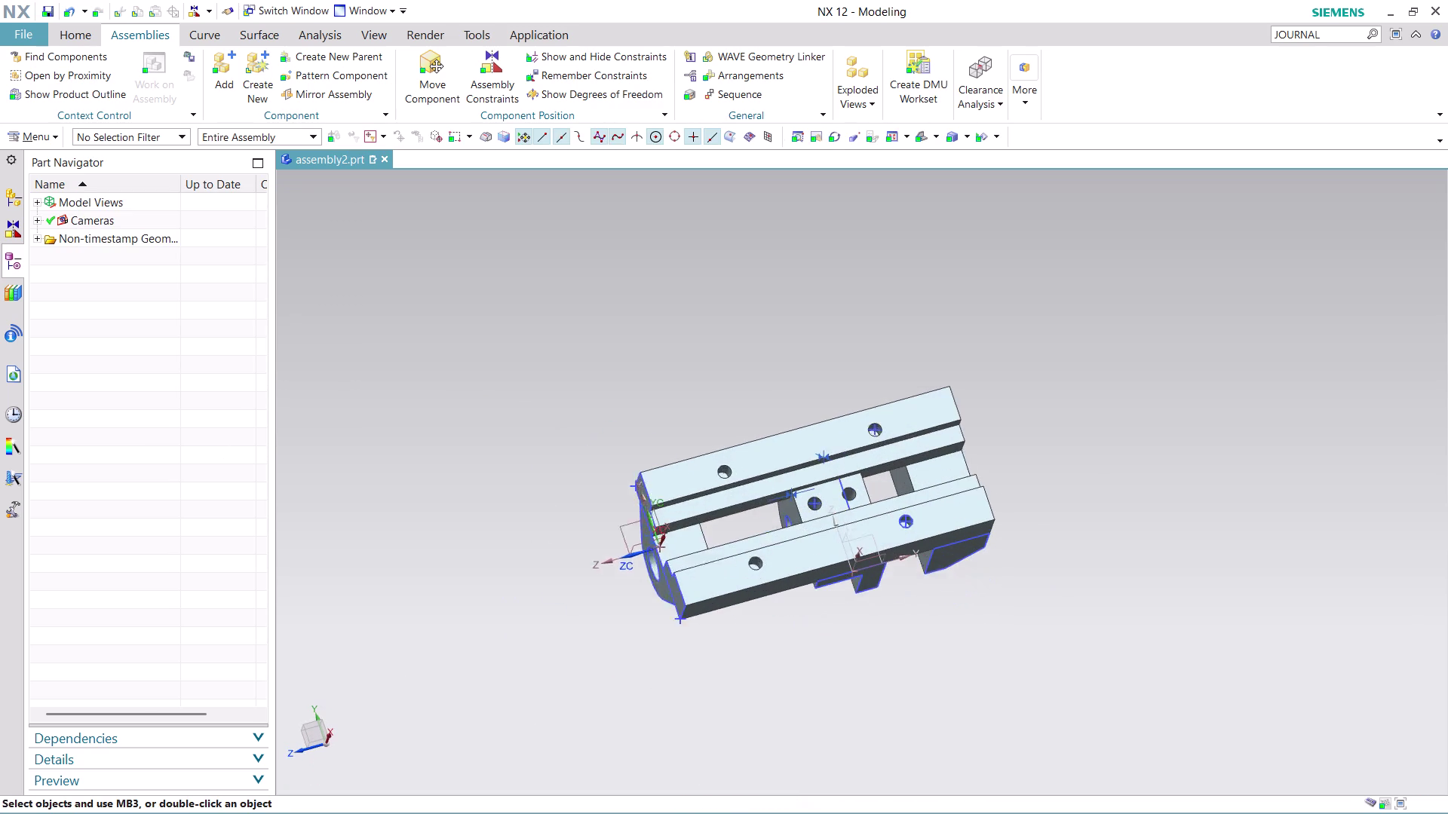
scroll(up, 3)
scroll(up, 3)
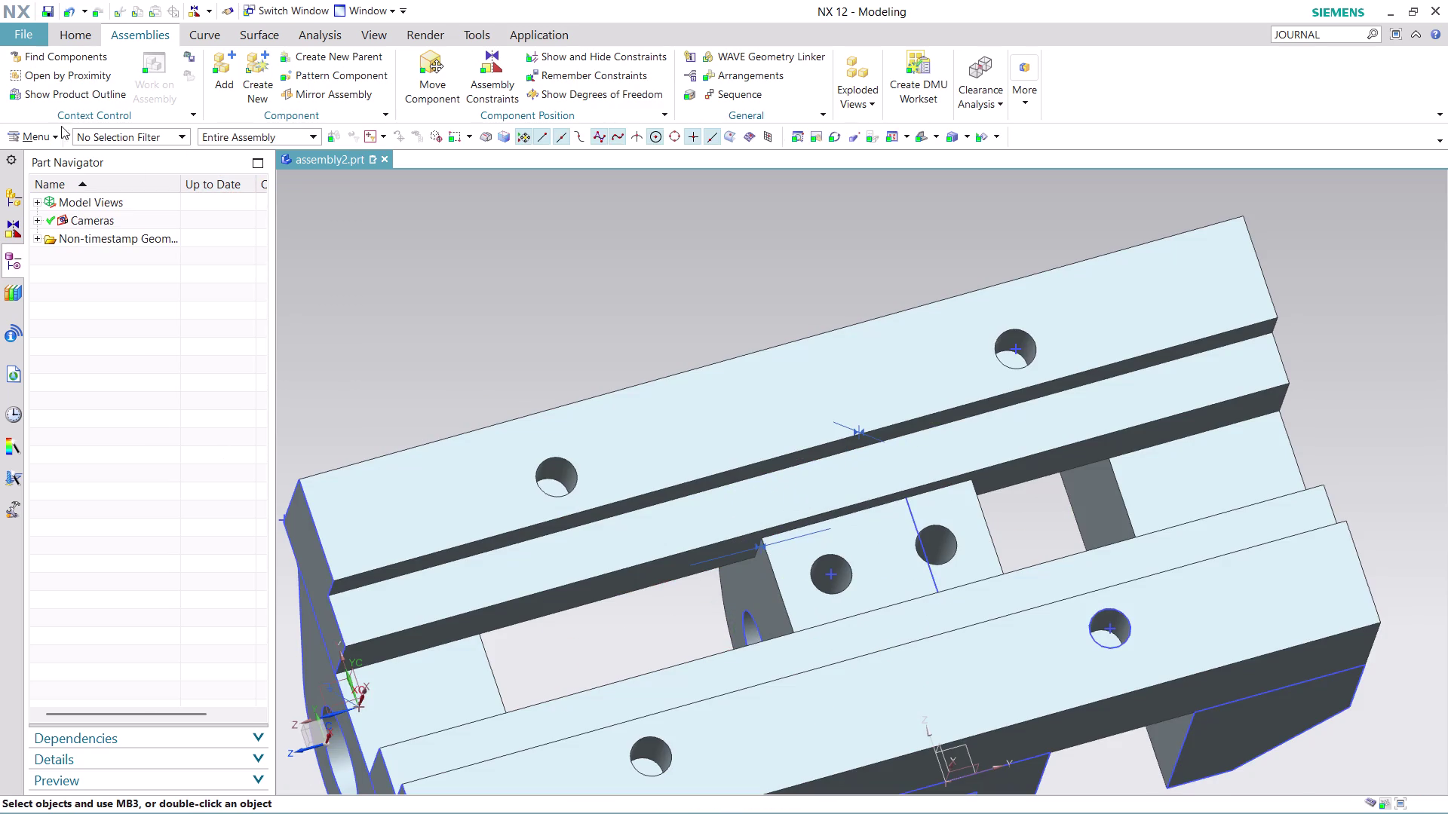
click(220, 67)
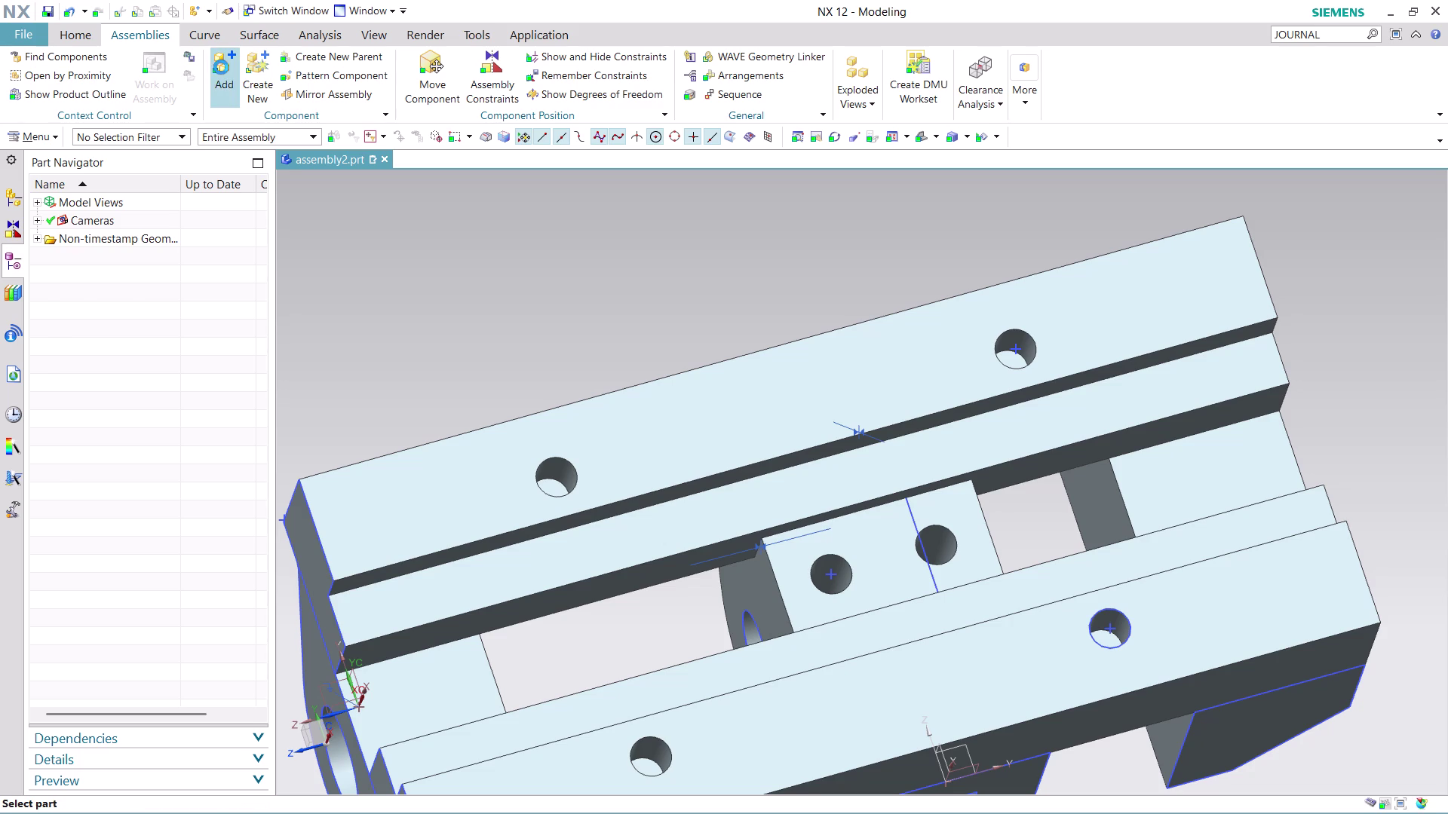
Browse the part list and preview ASSEMBLY 15 parts 3, 5 and 6.
click(325, 271)
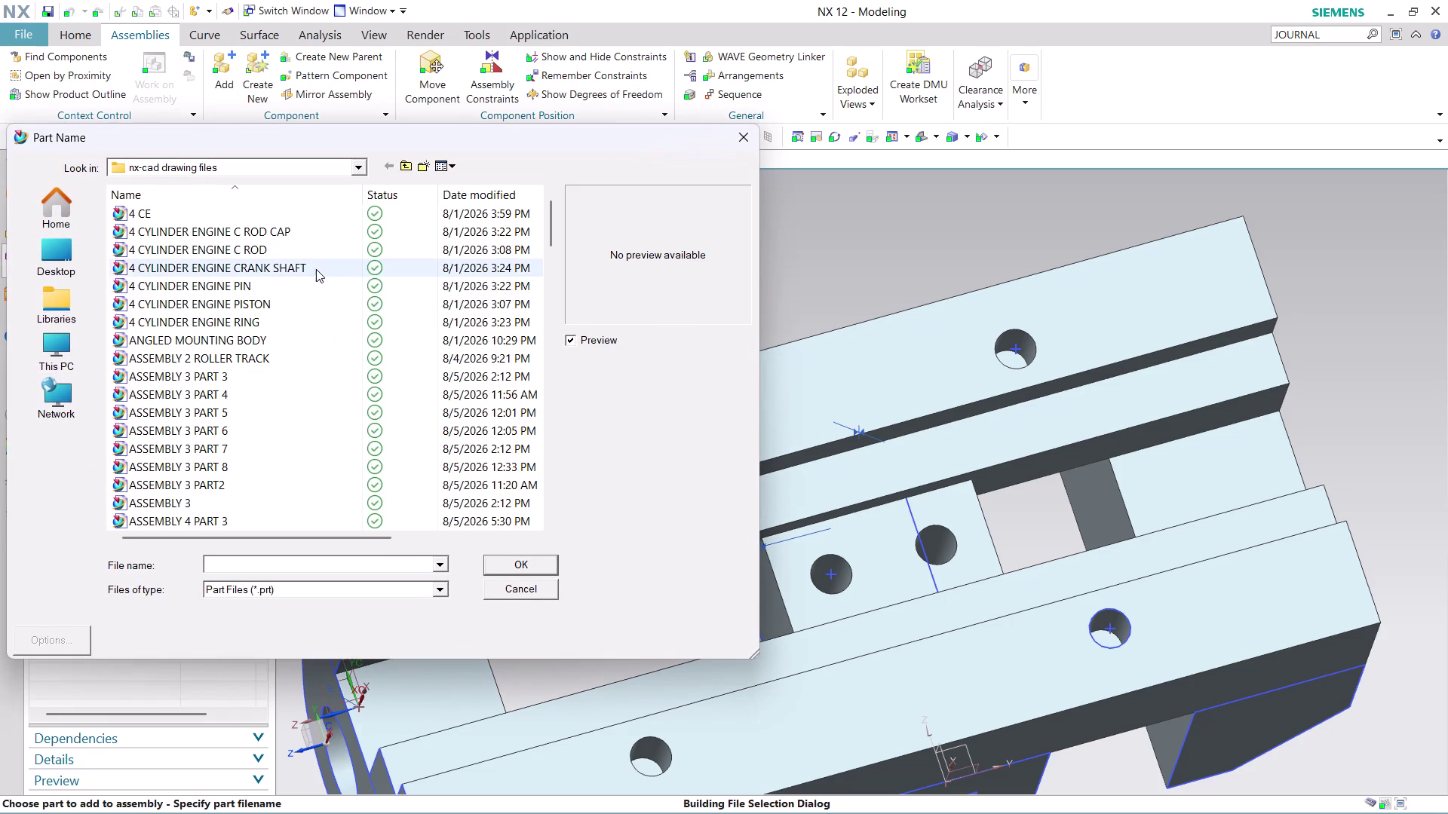
scroll(down, 3)
scroll(down, 3)
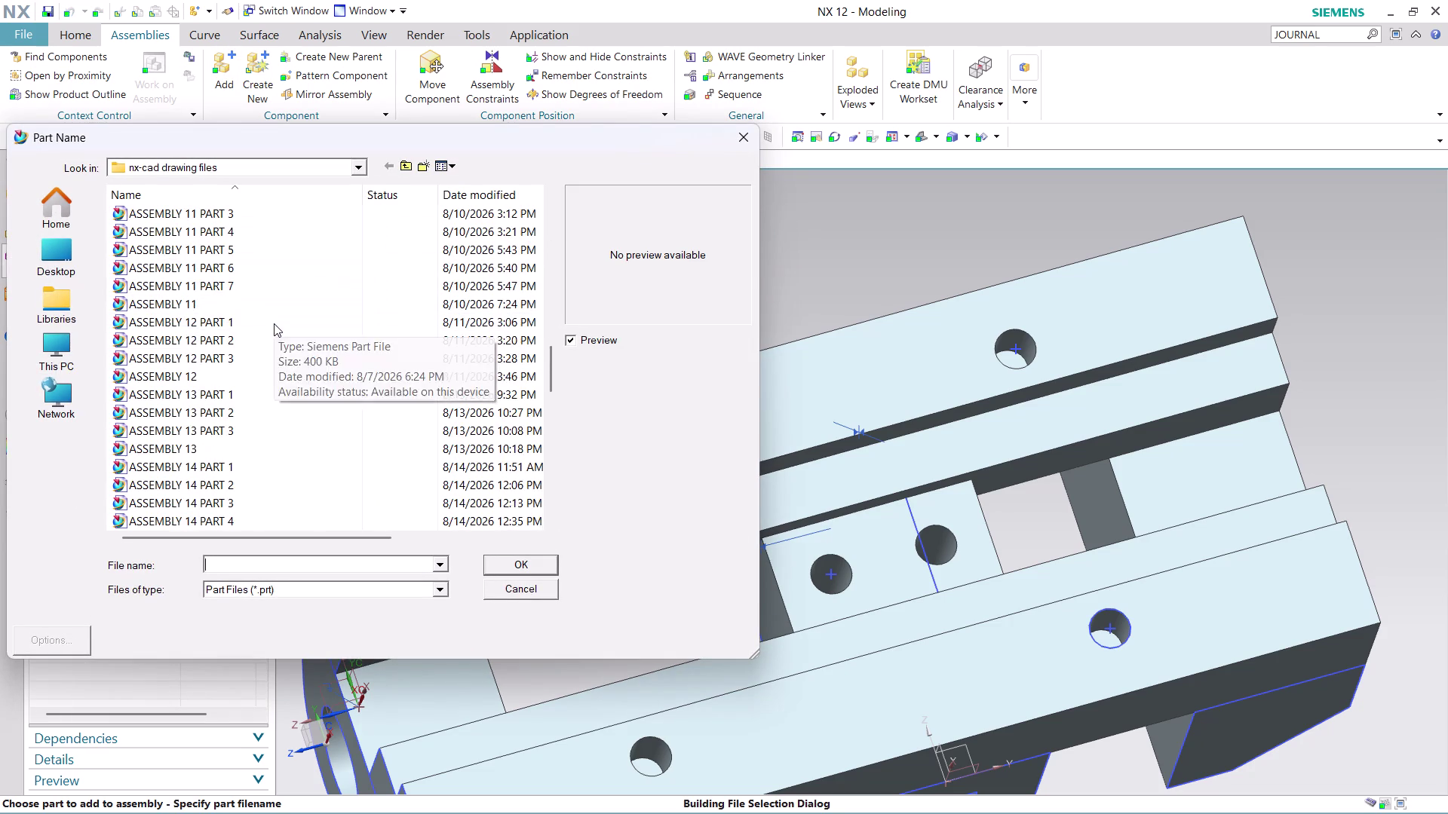
scroll(down, 3)
scroll(down, 3)
scroll(up, 3)
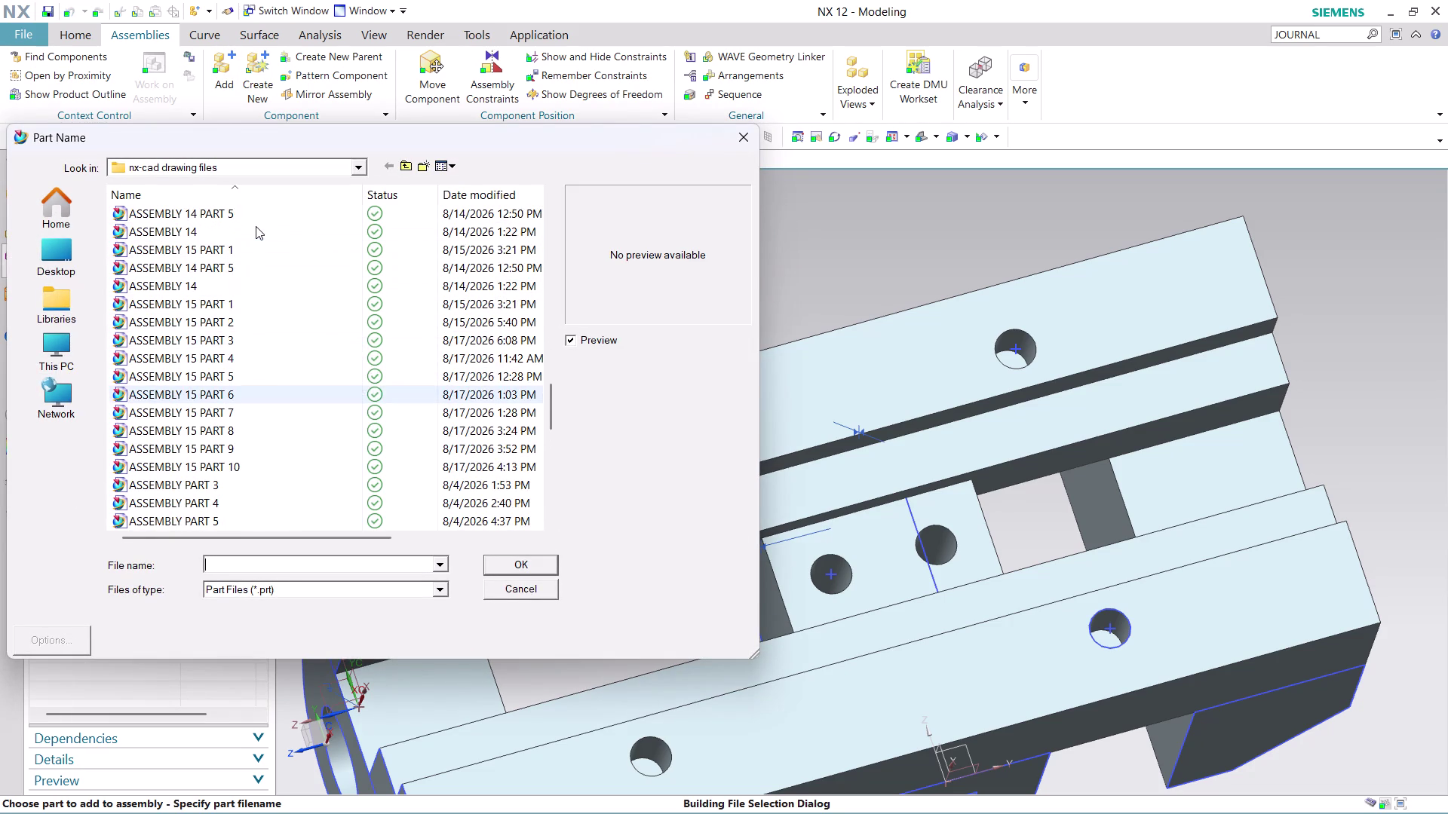
click(242, 333)
click(243, 319)
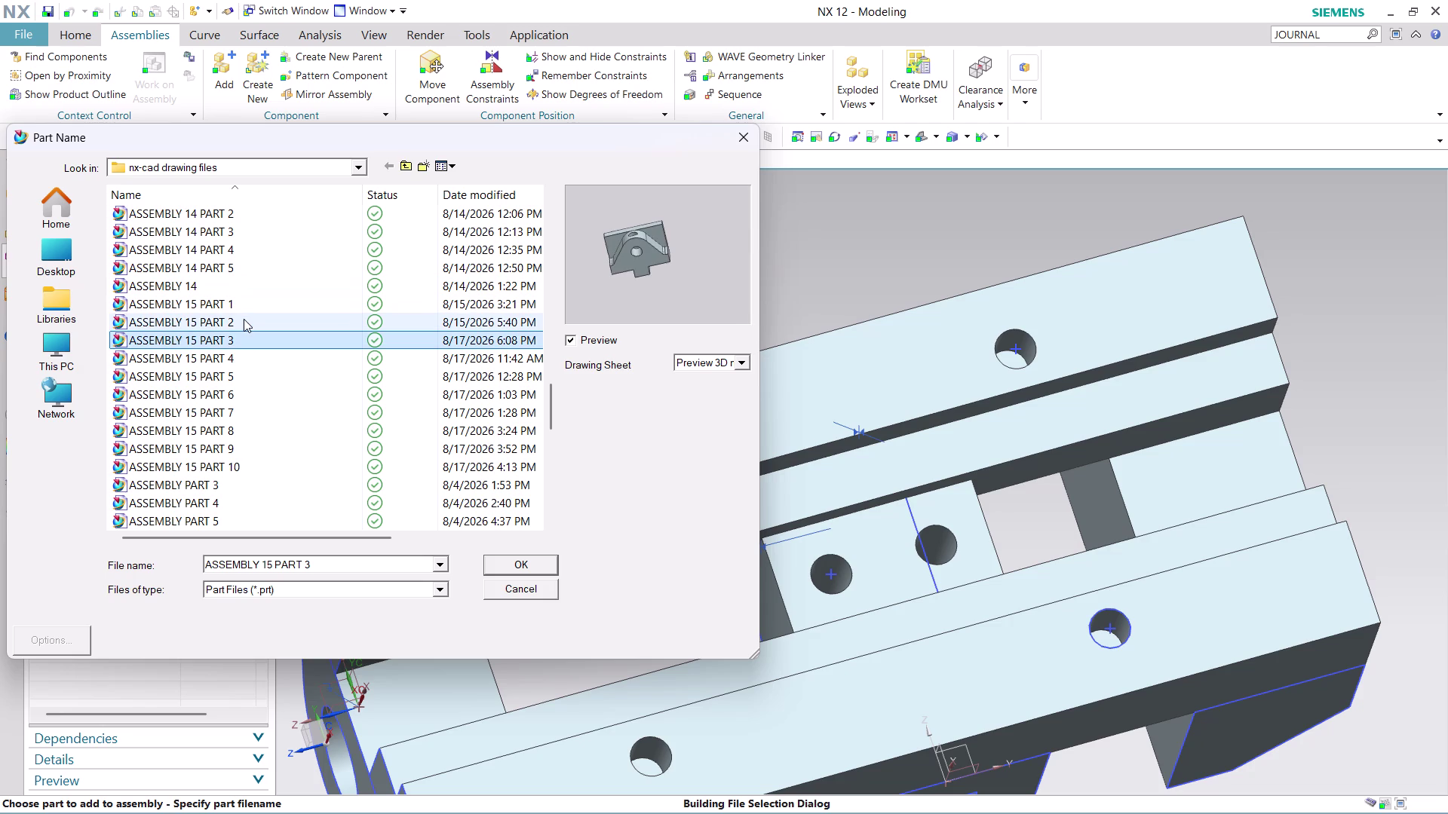
click(251, 374)
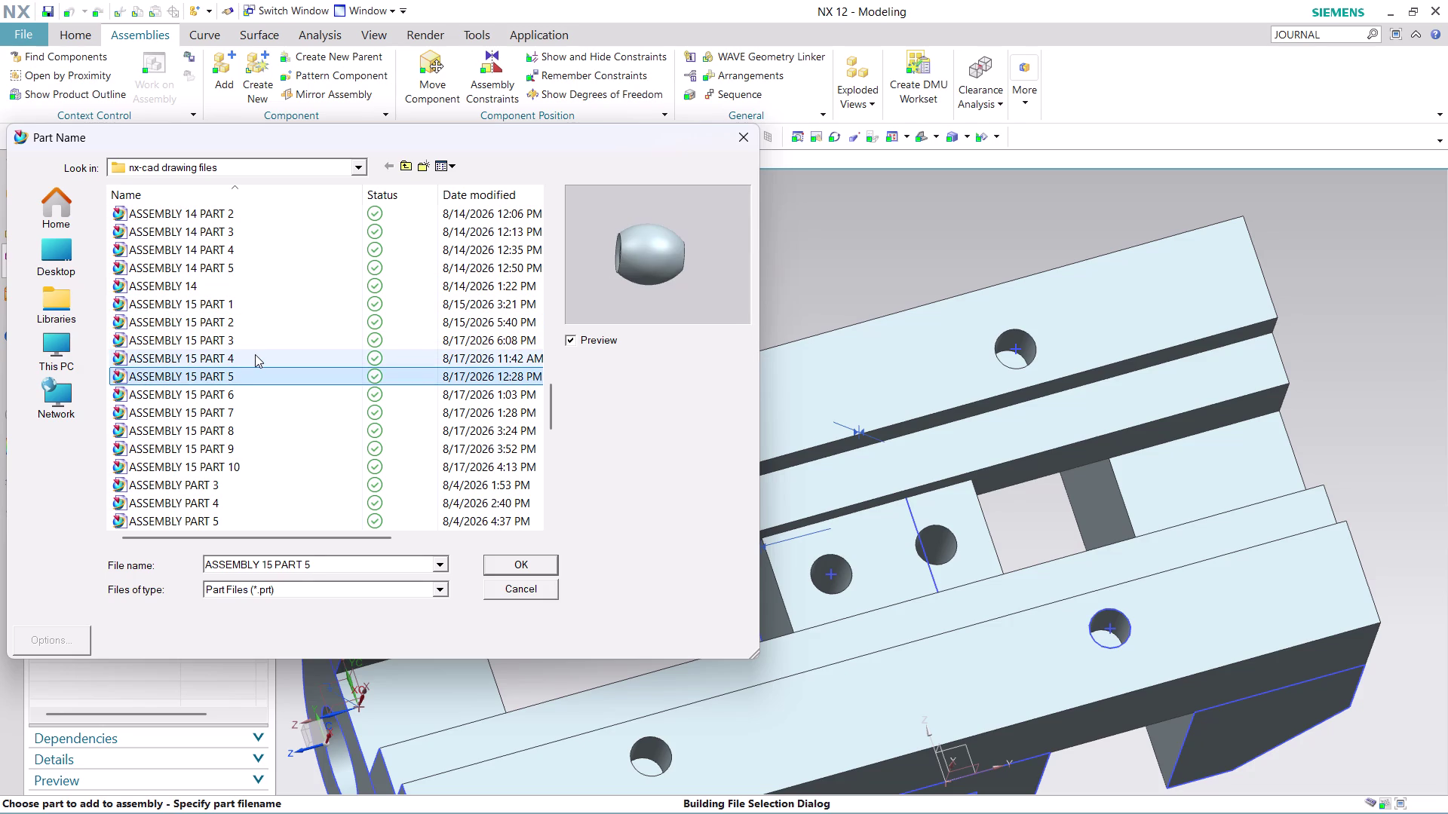
click(255, 354)
click(248, 399)
Re-check parts 6, 5 and 4, then load the two-hole block part.
click(247, 375)
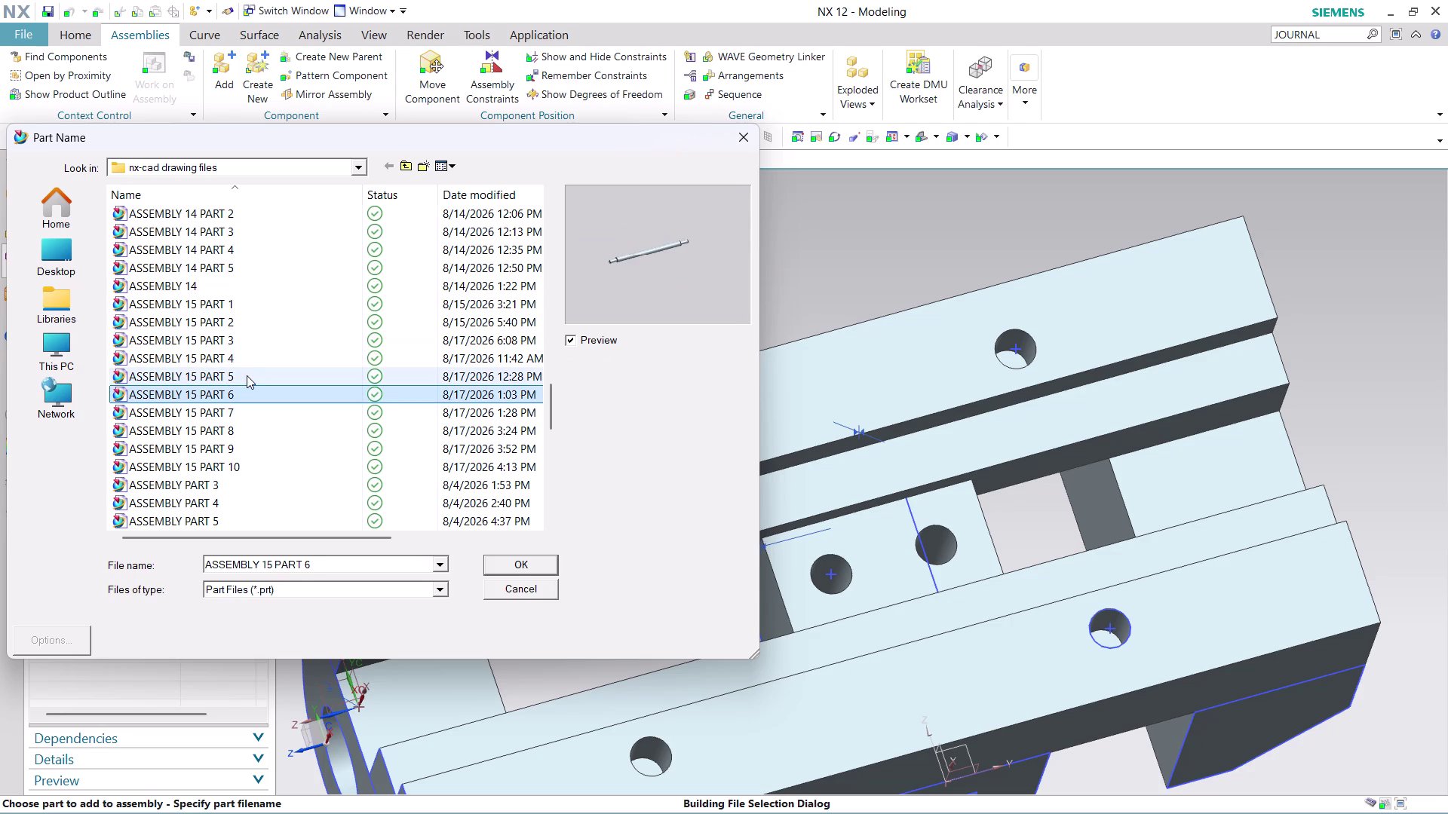
click(247, 344)
click(248, 367)
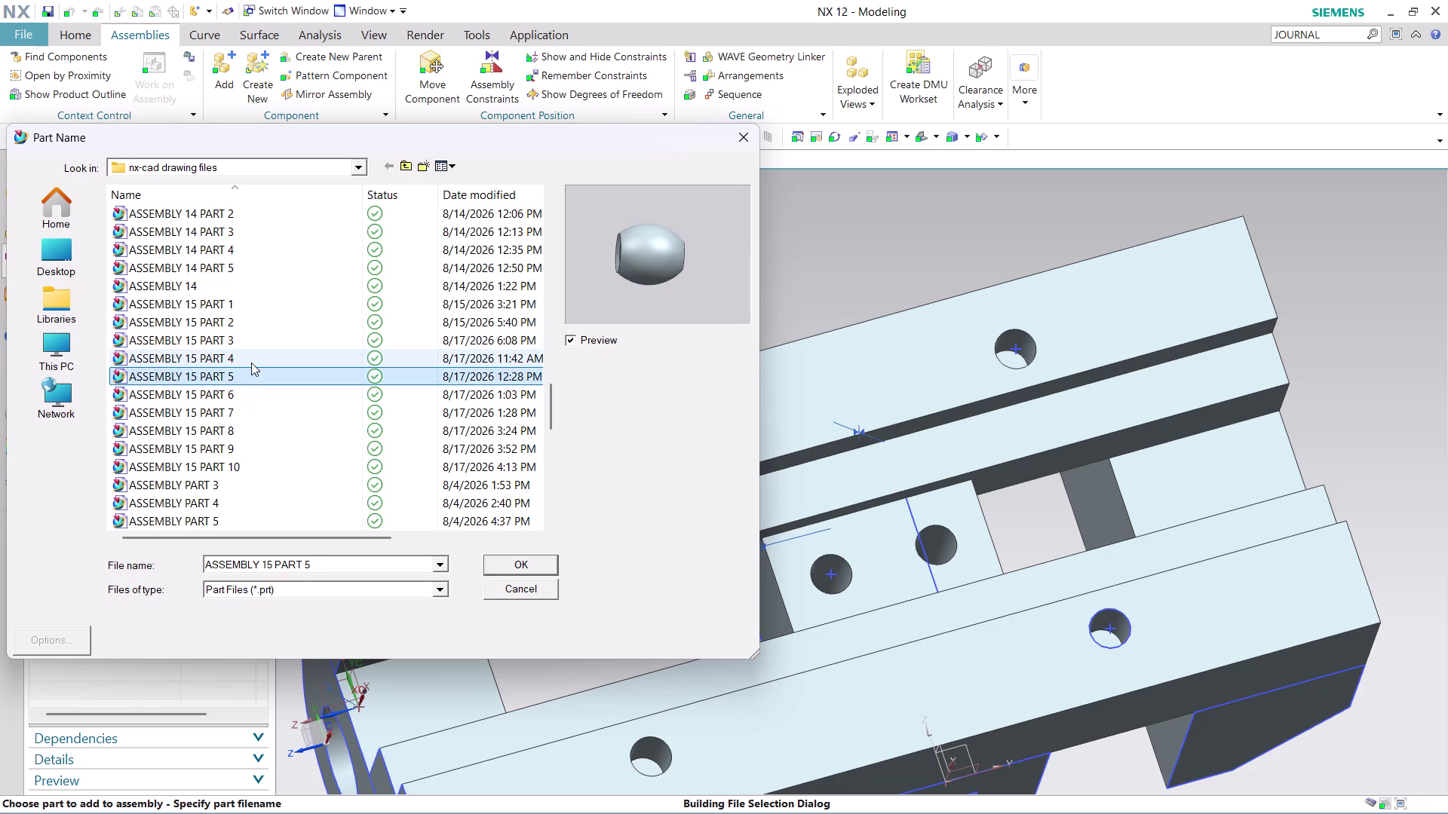
click(251, 361)
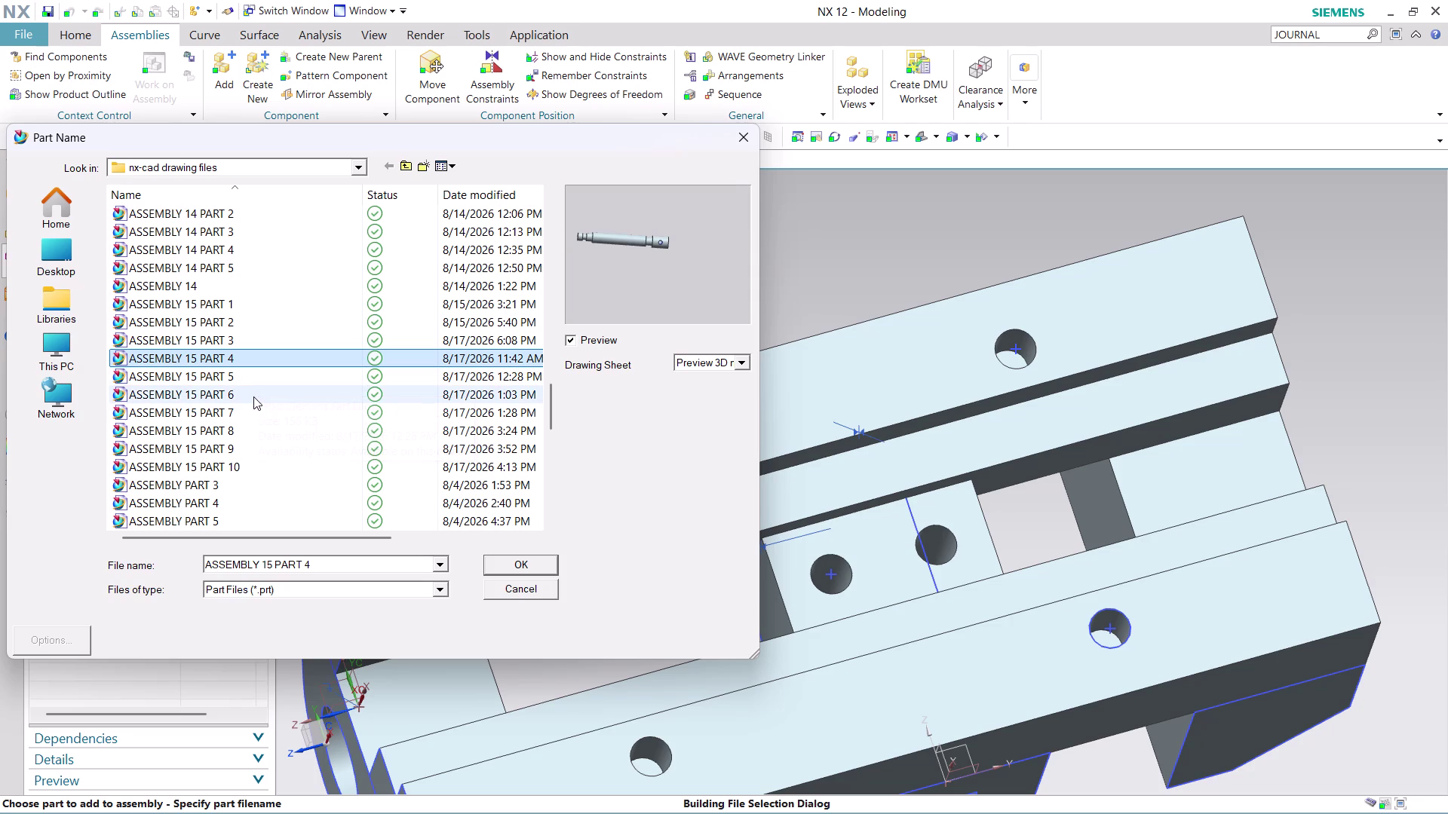
click(253, 397)
click(253, 406)
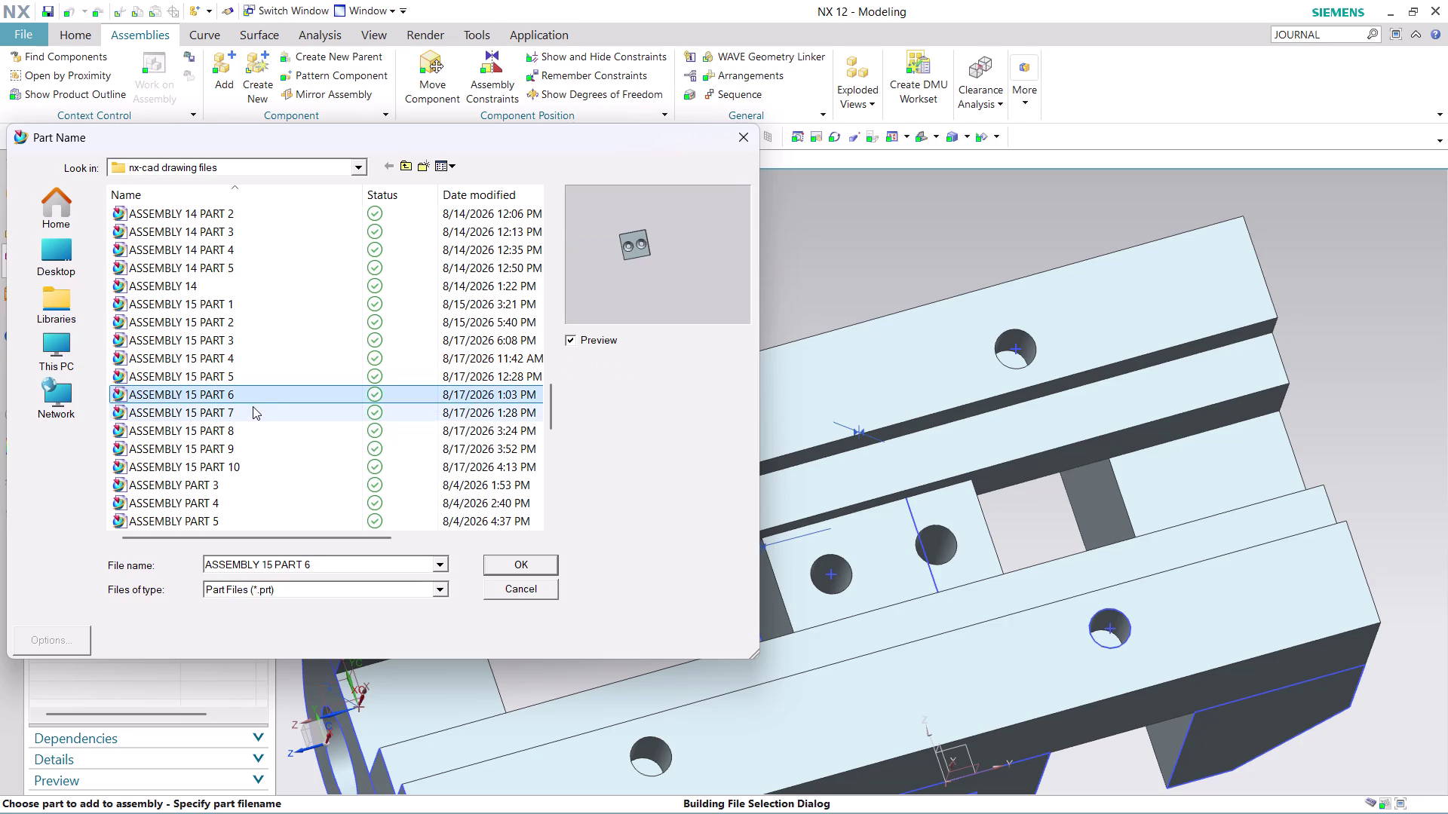
click(527, 563)
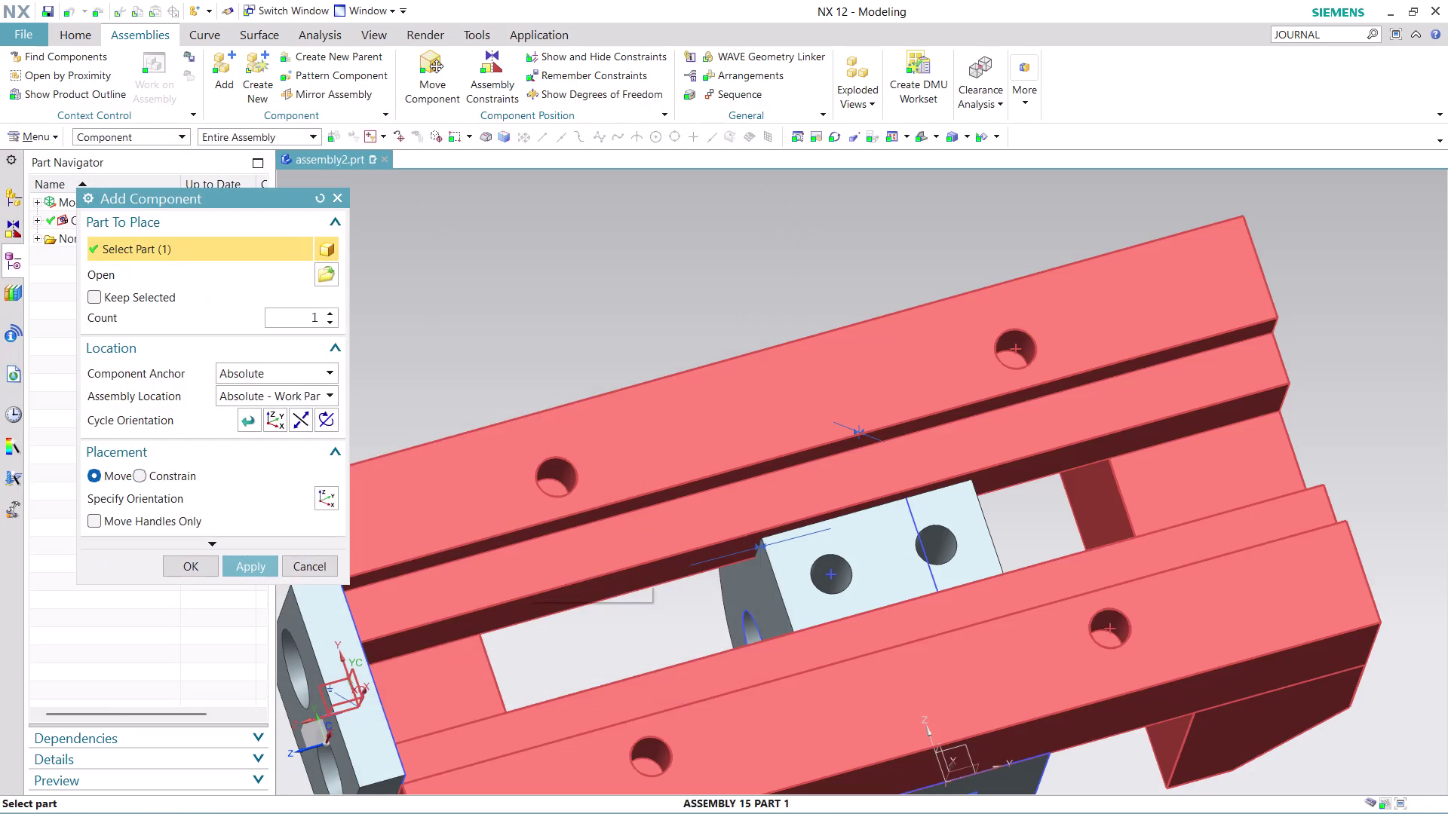
Set location to Absolute - Displayed Part, then move and rotate the block about Y.
click(314, 402)
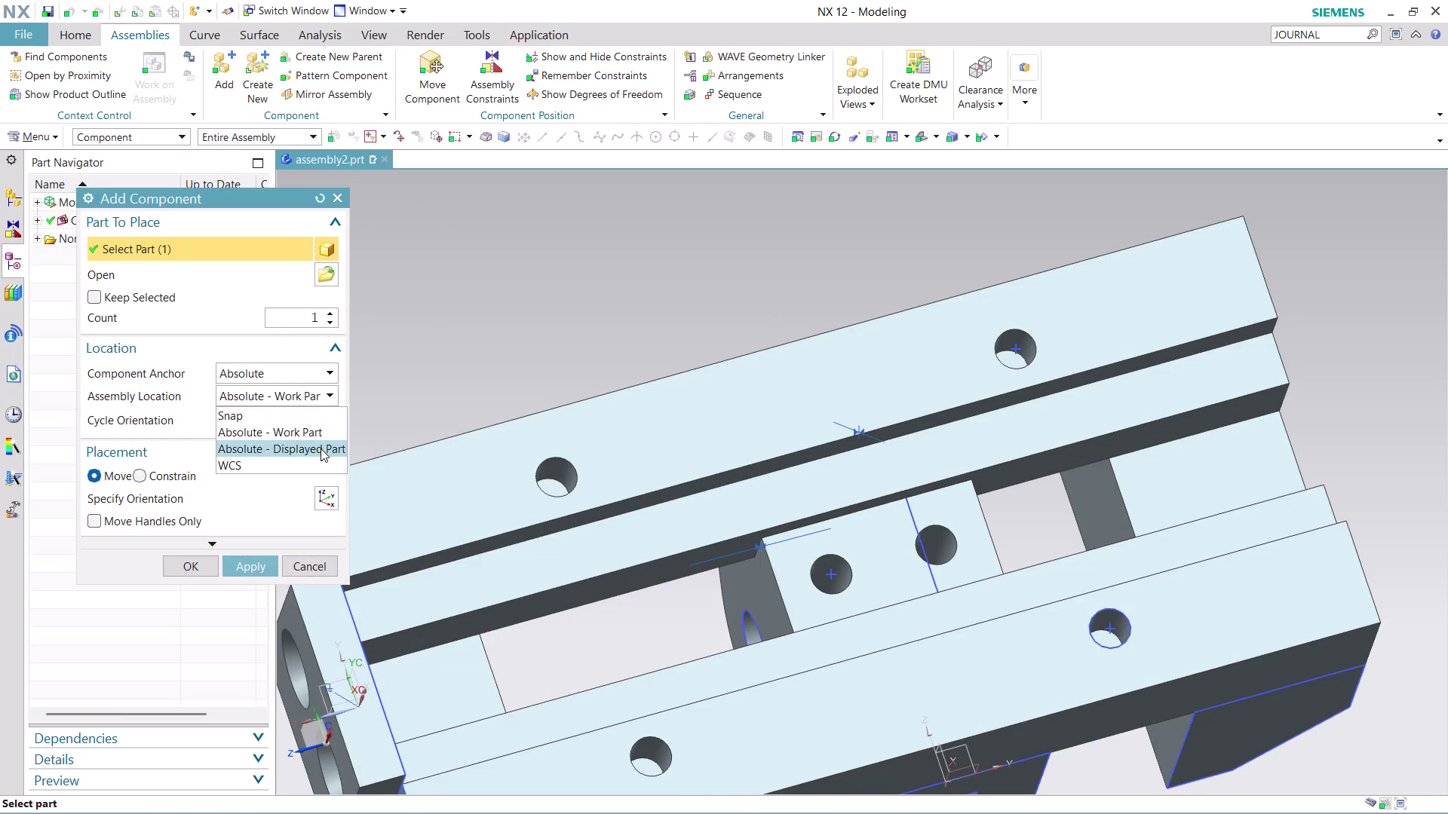
click(321, 449)
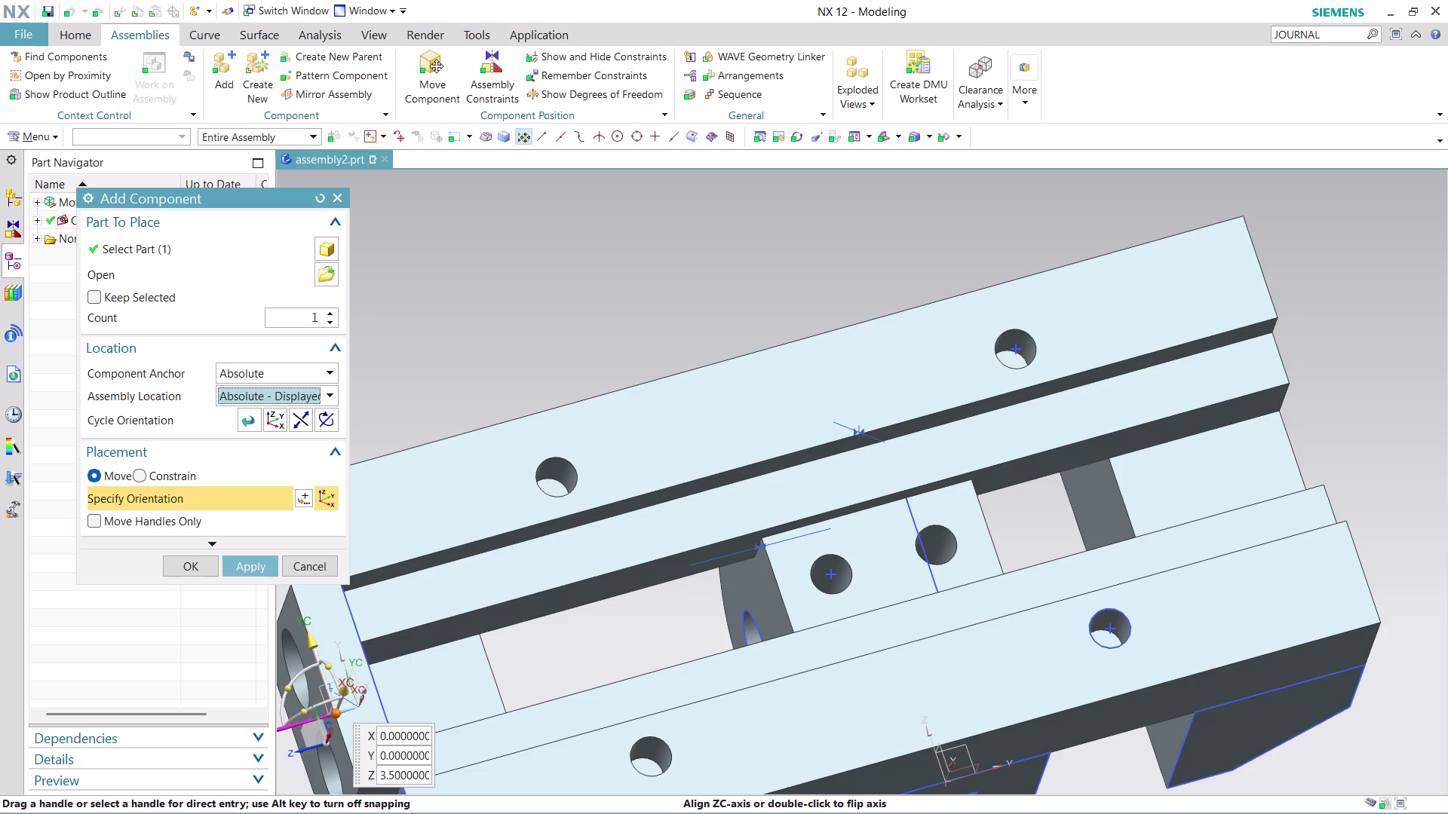
drag(282, 734, 418, 687)
scroll(down, 3)
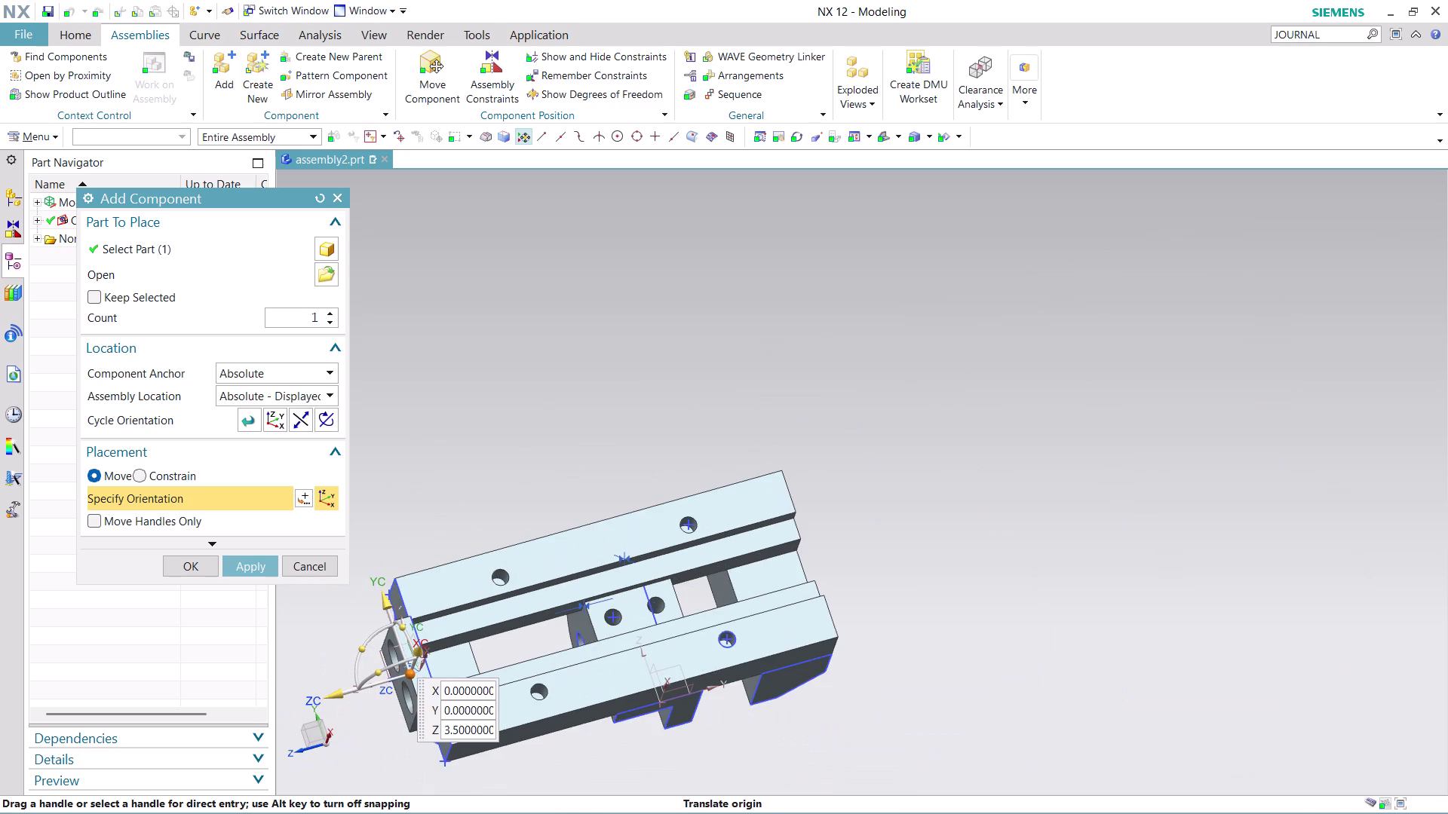
drag(330, 699, 490, 659)
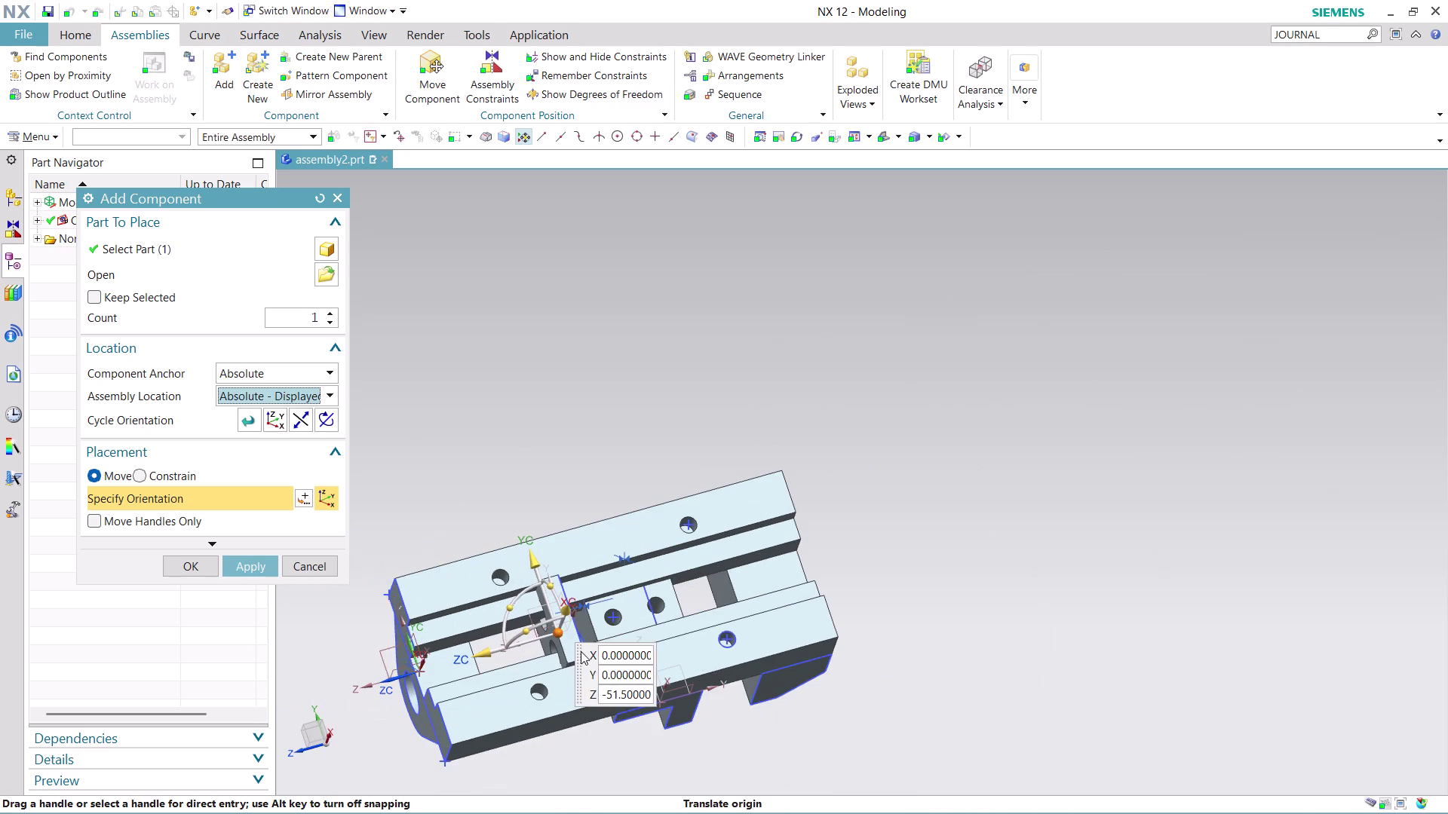
drag(521, 638, 567, 613)
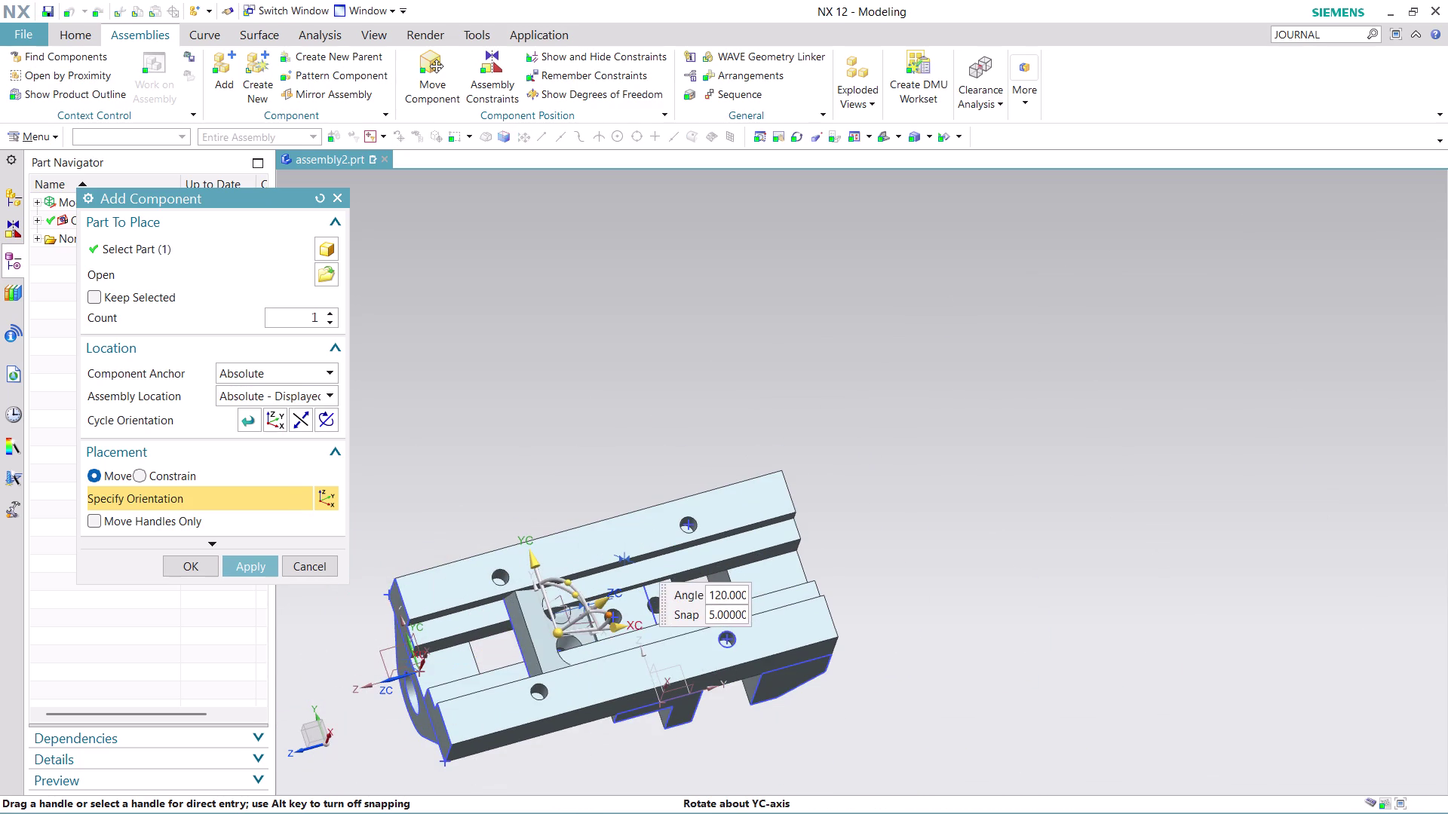
Raise the block above the base and shift it sideways along X.
drag(567, 612, 555, 615)
drag(562, 612, 567, 570)
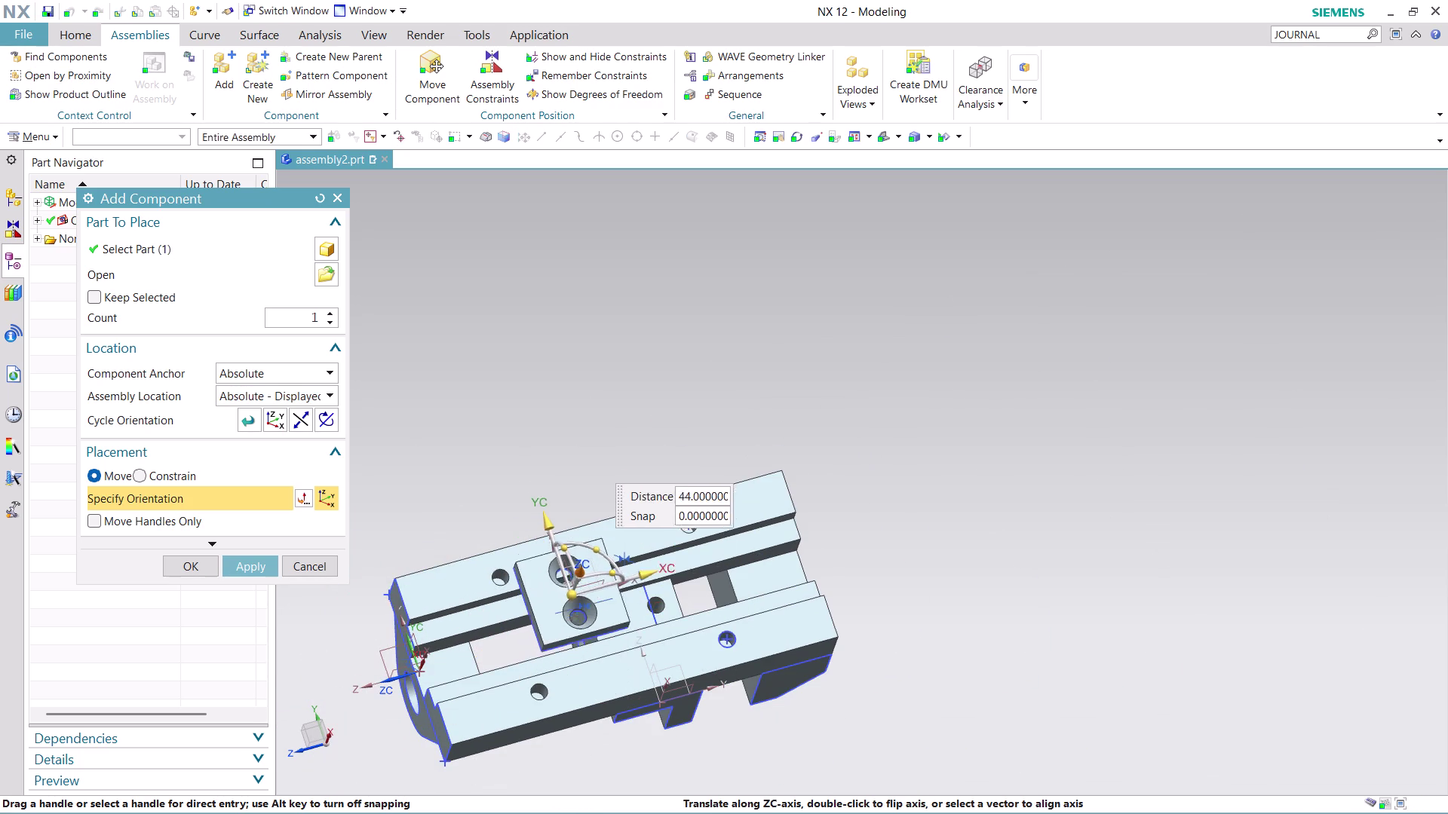
drag(566, 570, 569, 547)
drag(603, 526, 547, 554)
middle_drag(693, 448, 663, 373)
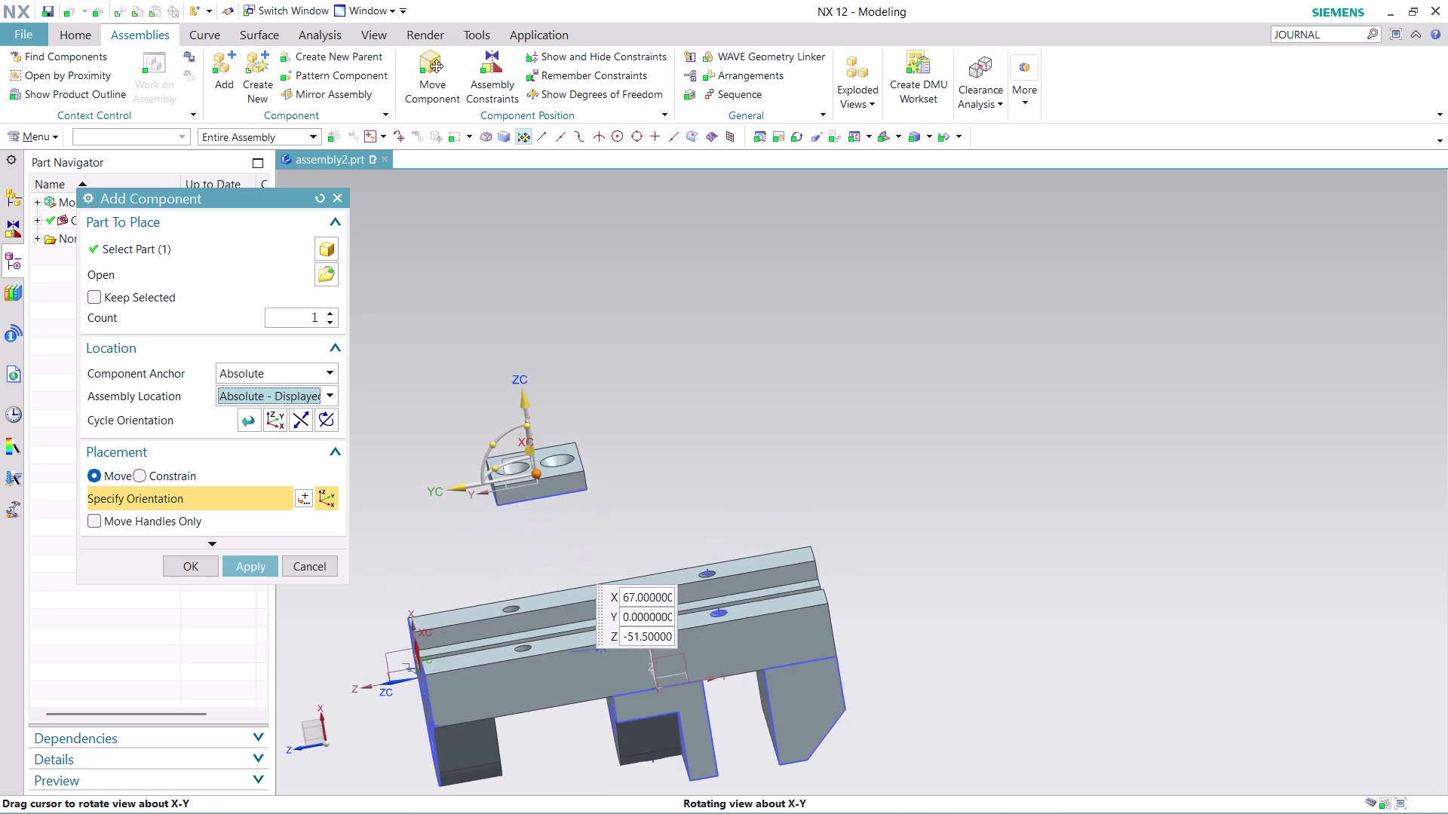
middle_drag(663, 373, 666, 387)
Lower the block onto the base's top and confirm its placement.
drag(451, 503, 543, 485)
drag(595, 394, 605, 414)
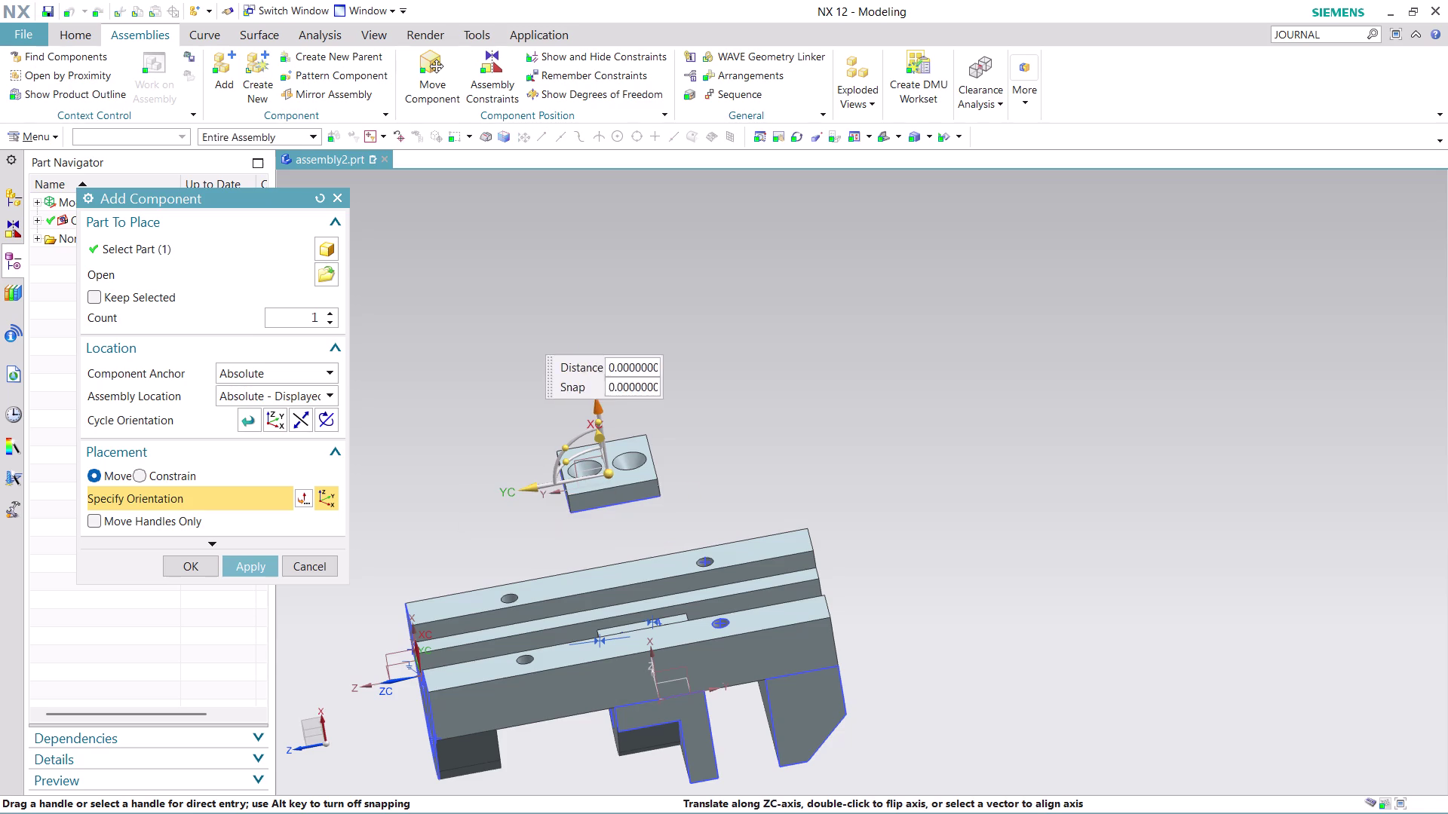
drag(605, 413, 635, 481)
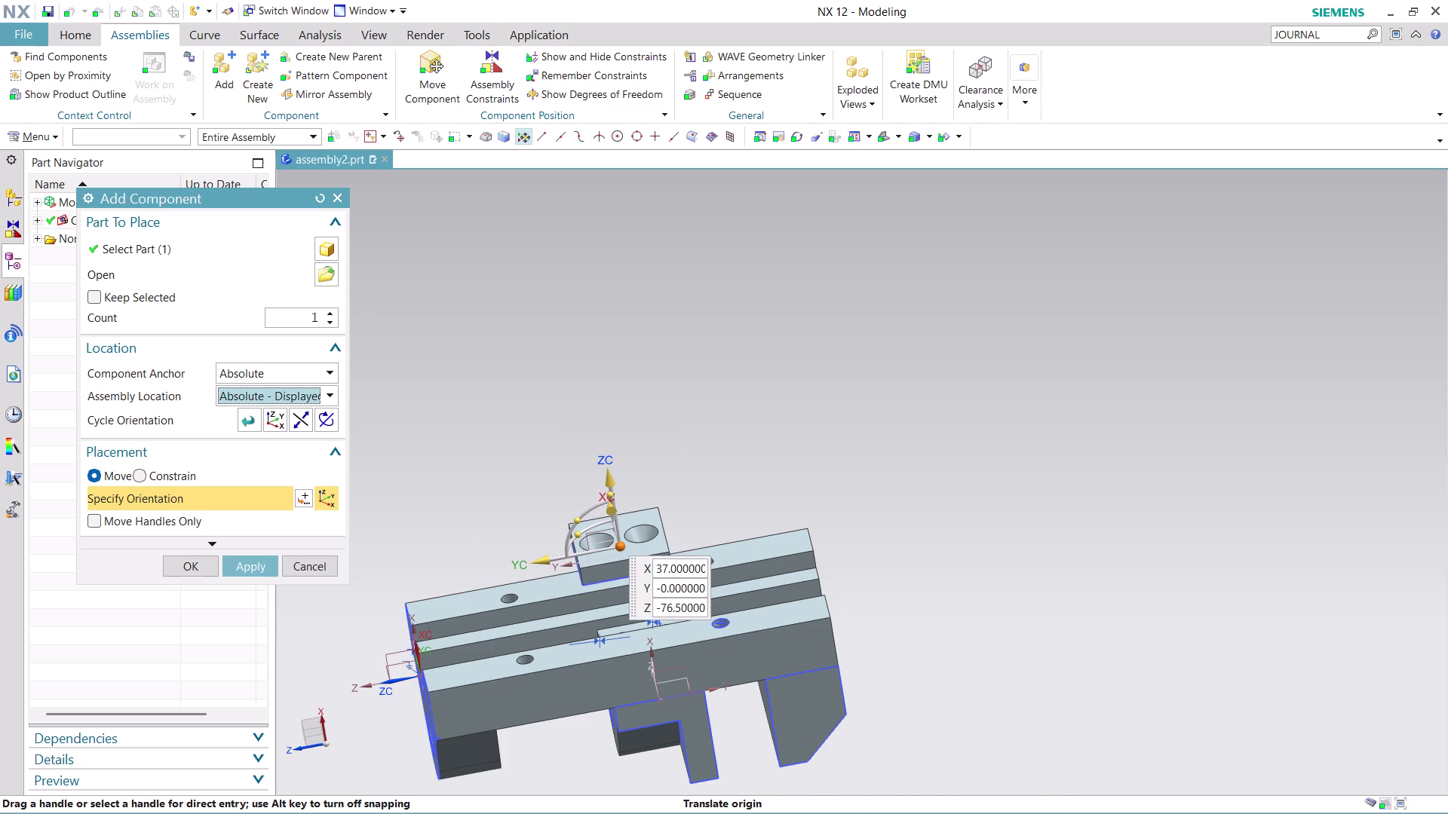
middle_drag(700, 426, 724, 469)
scroll(up, 3)
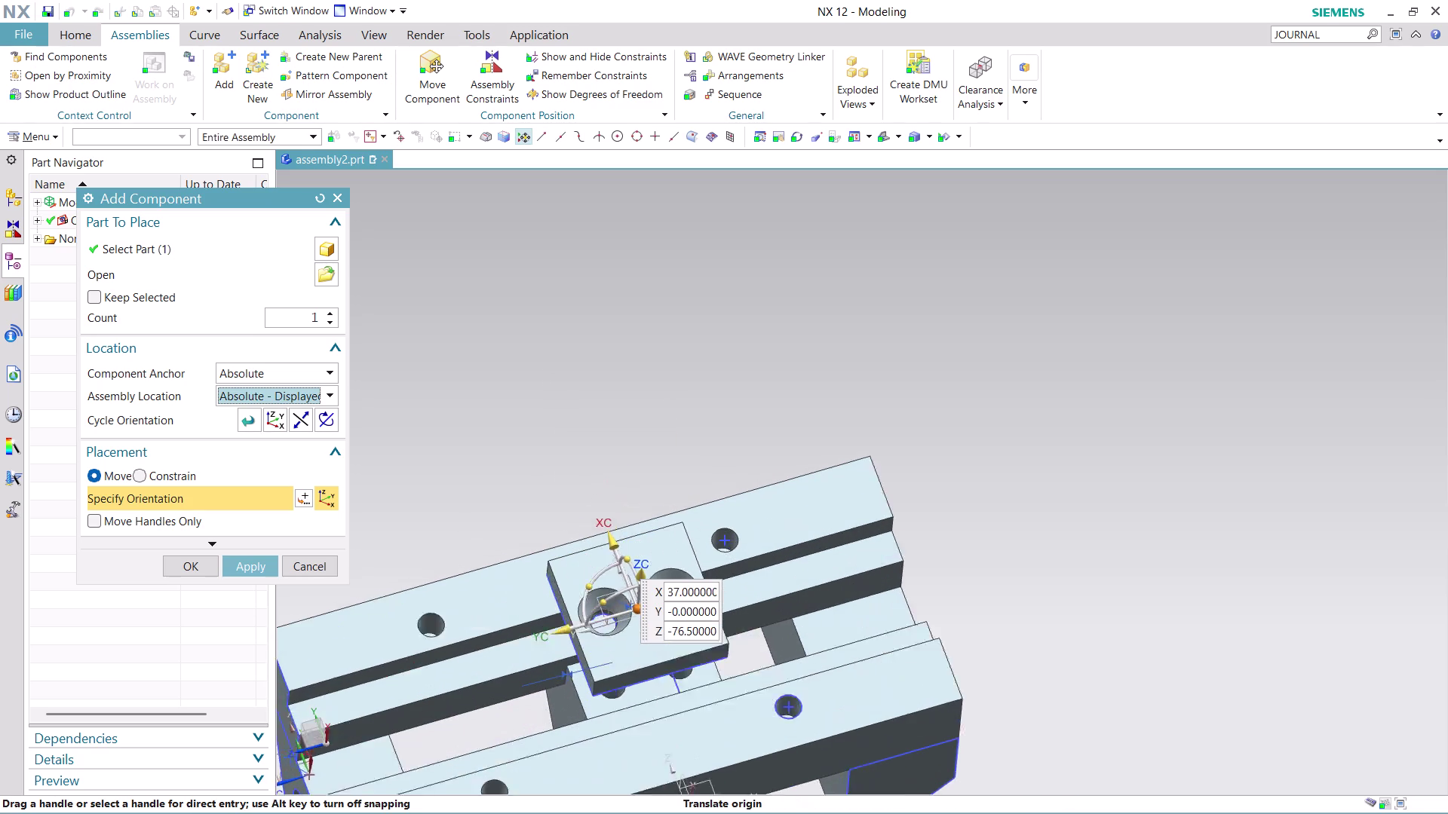
scroll(up, 3)
click(195, 564)
scroll(down, 3)
middle_drag(741, 582, 636, 553)
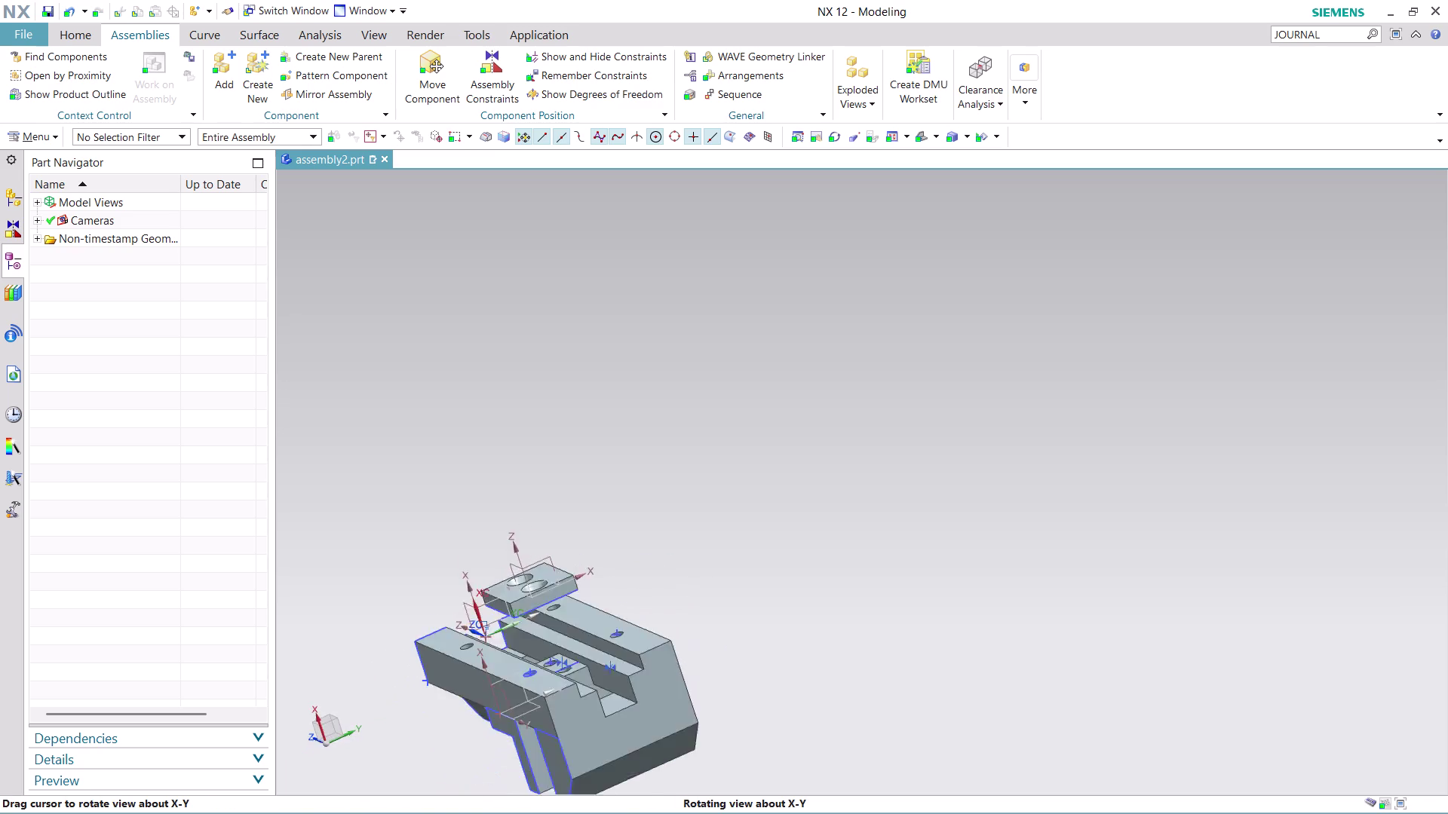
middle_drag(636, 553, 635, 577)
scroll(up, 3)
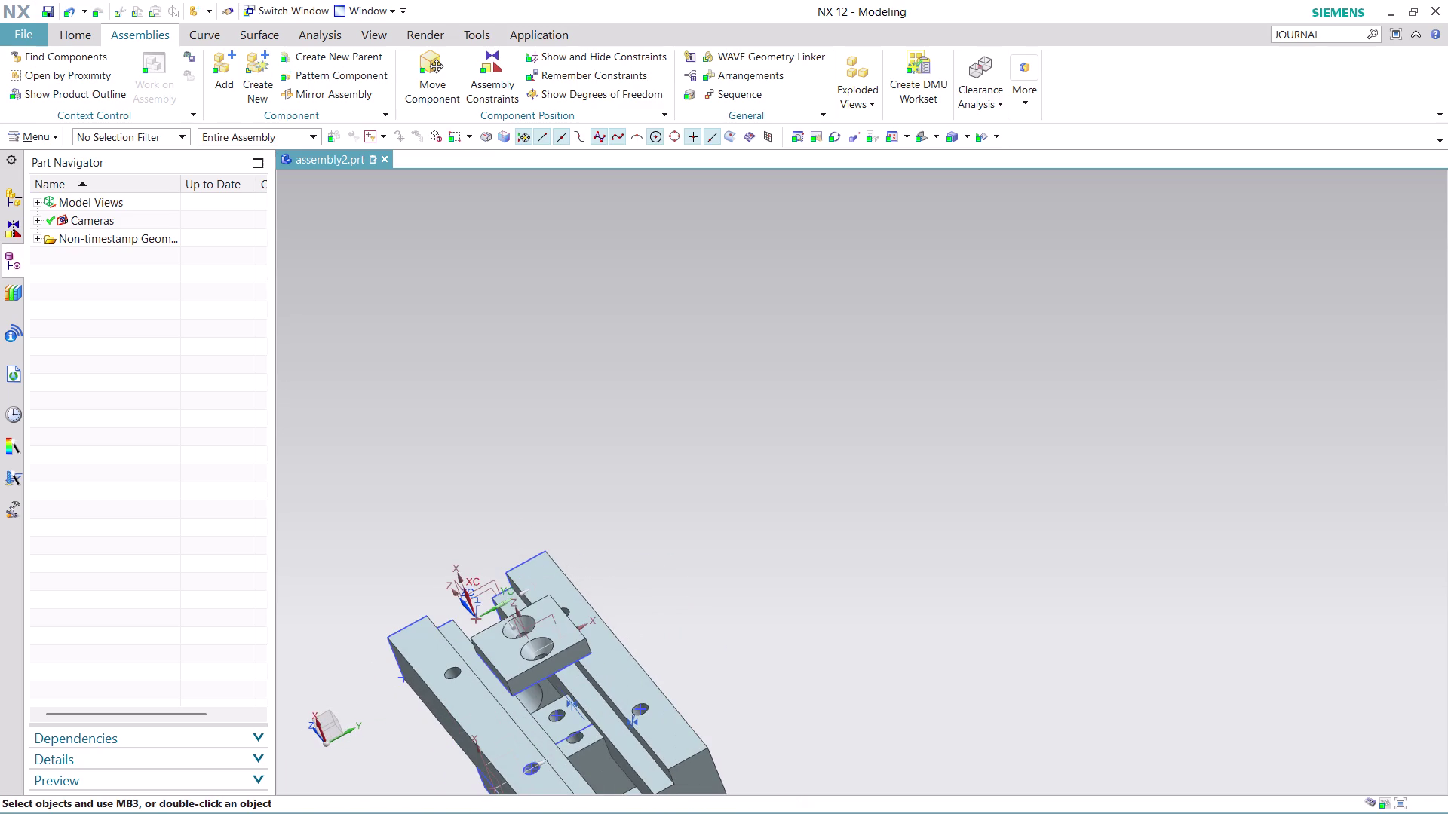
click(499, 68)
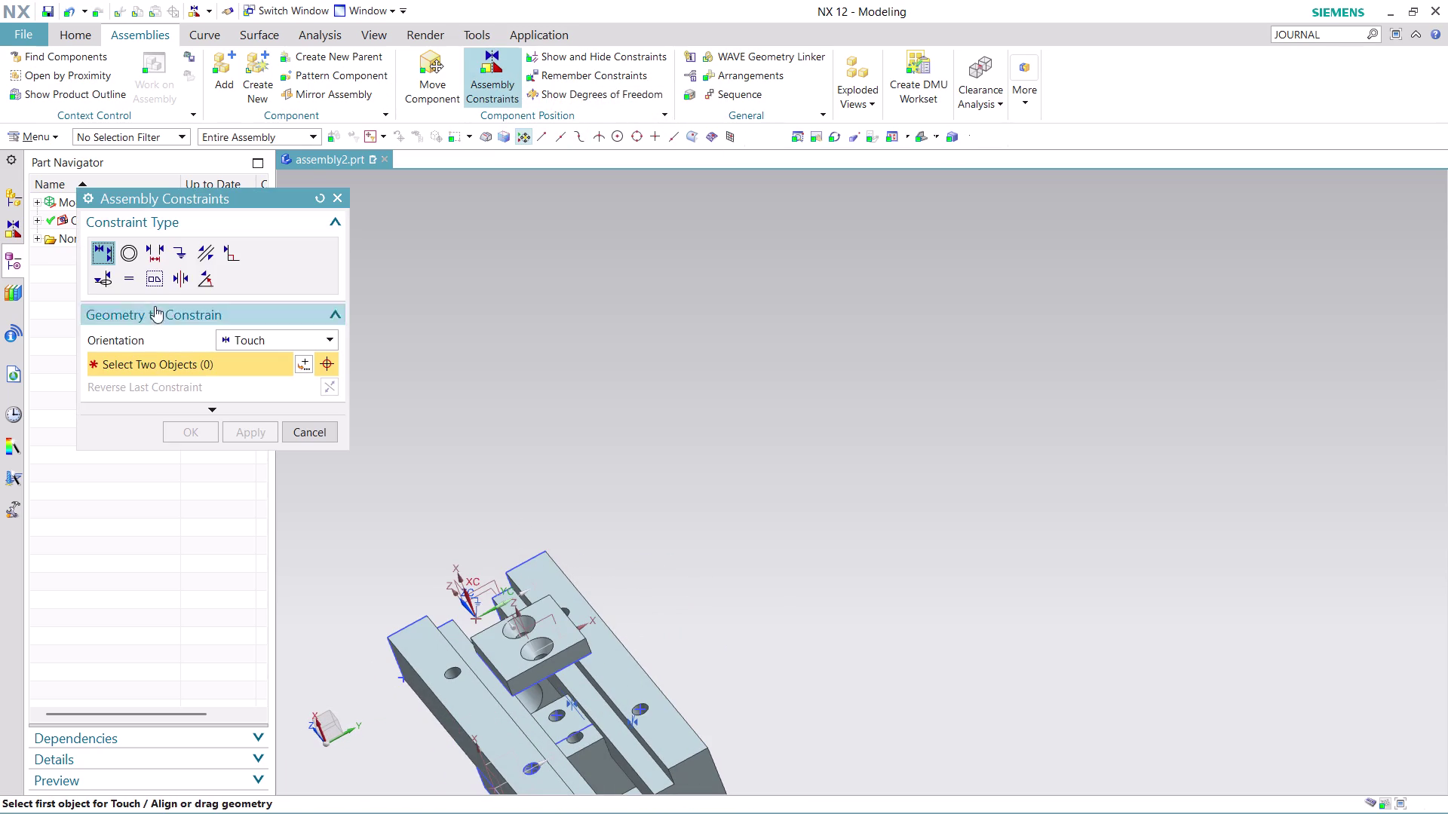
click(303, 342)
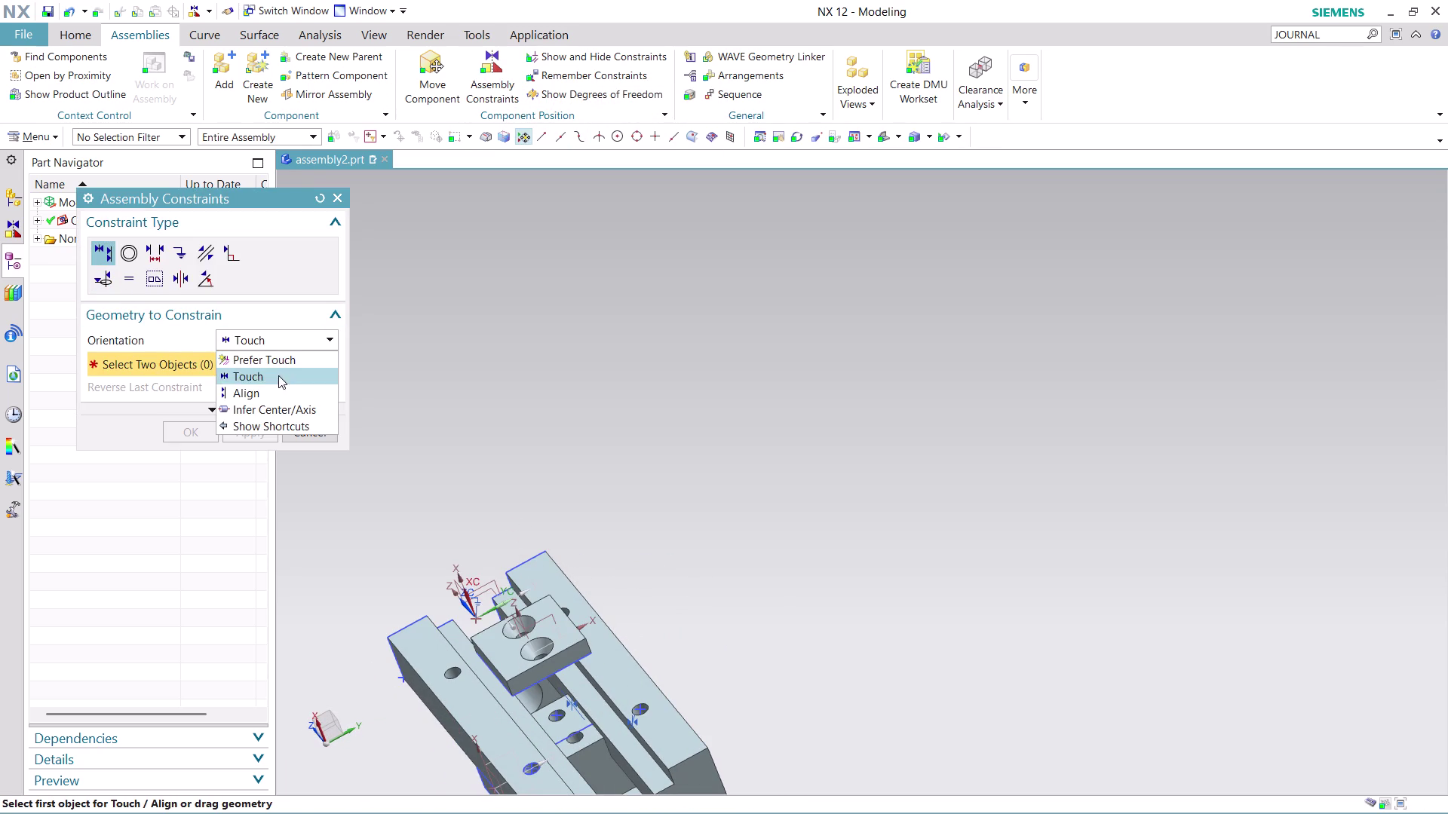
click(276, 387)
scroll(up, 3)
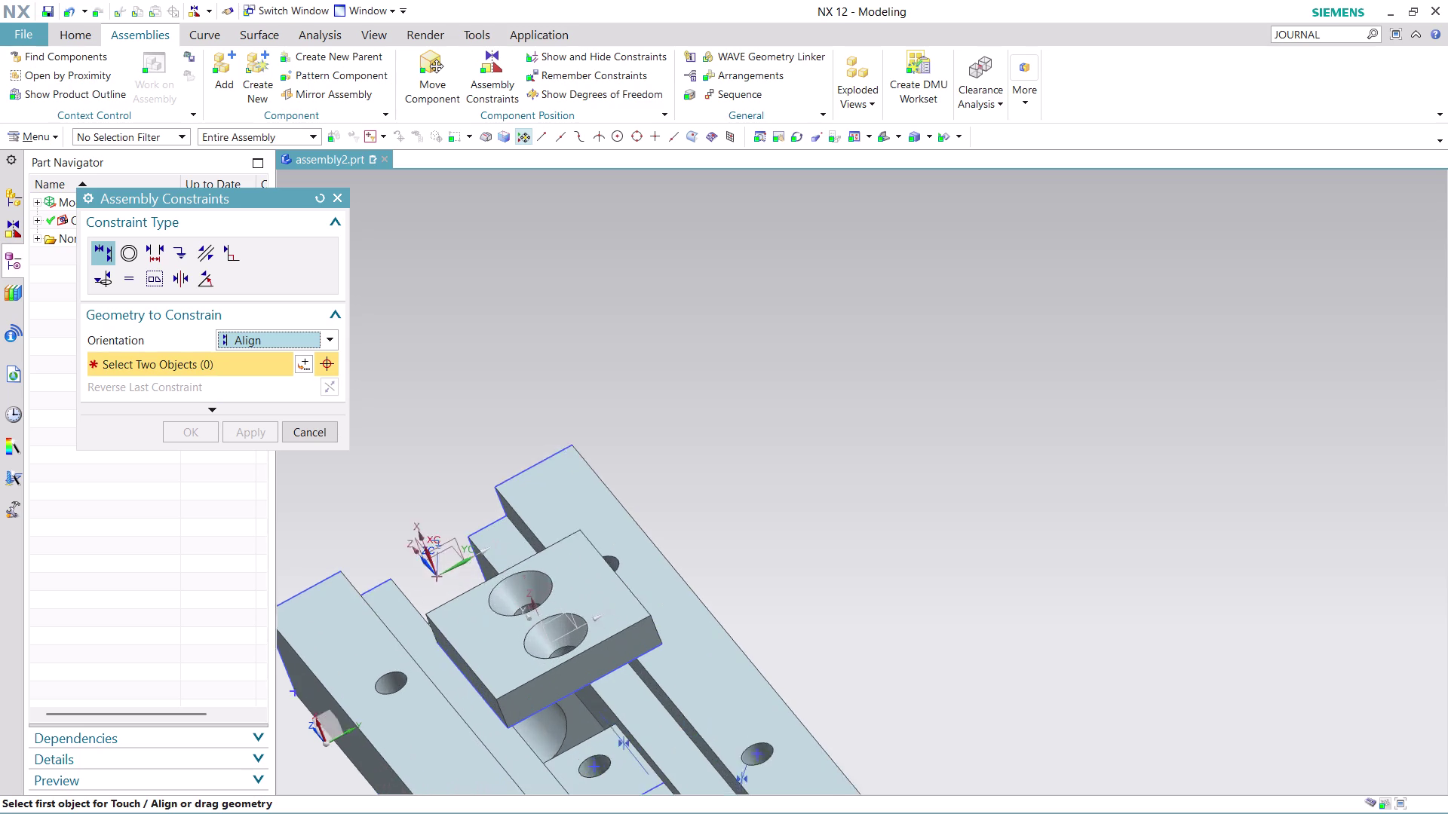
scroll(up, 3)
scroll(down, 3)
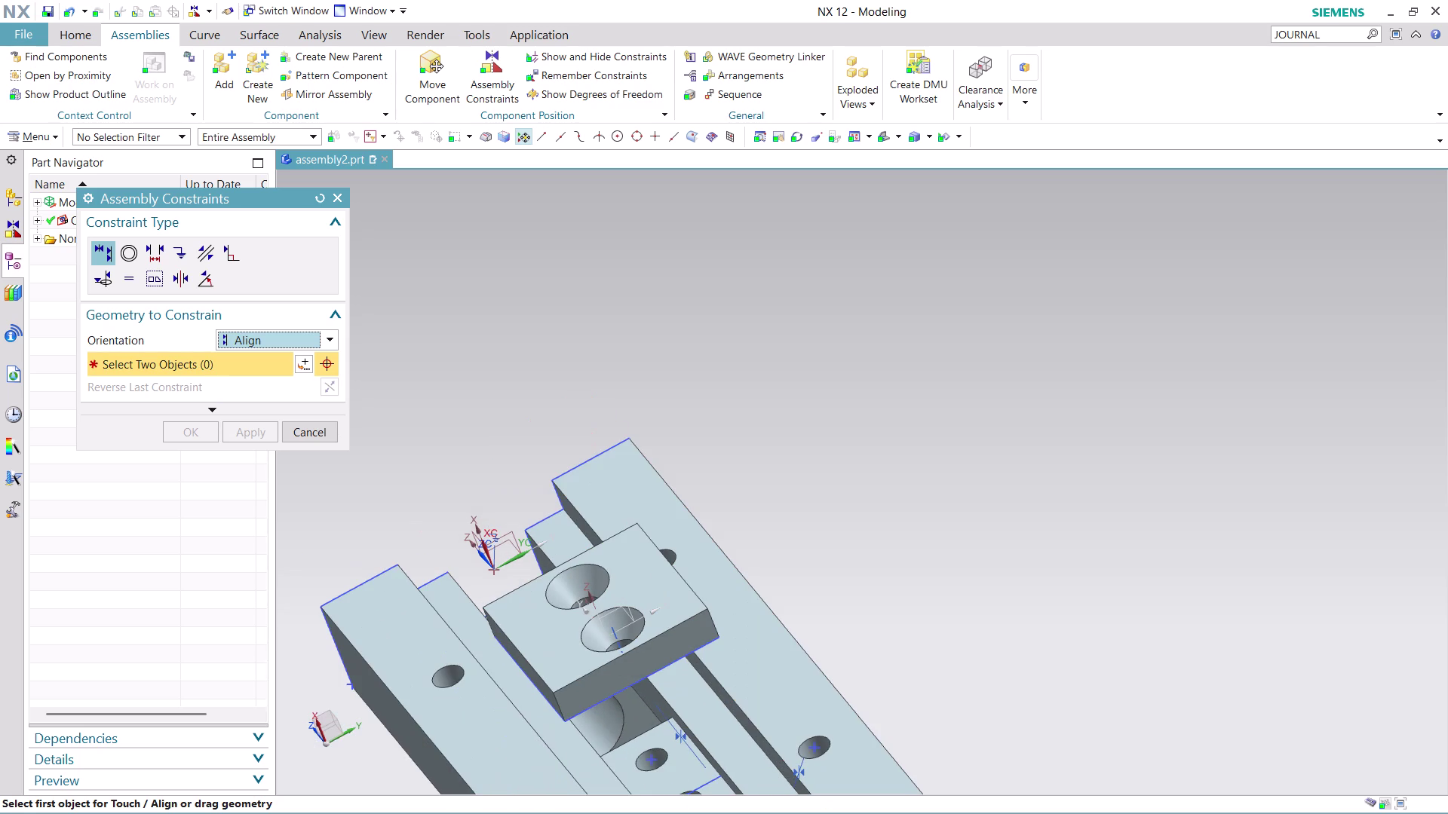
middle_drag(822, 573, 785, 517)
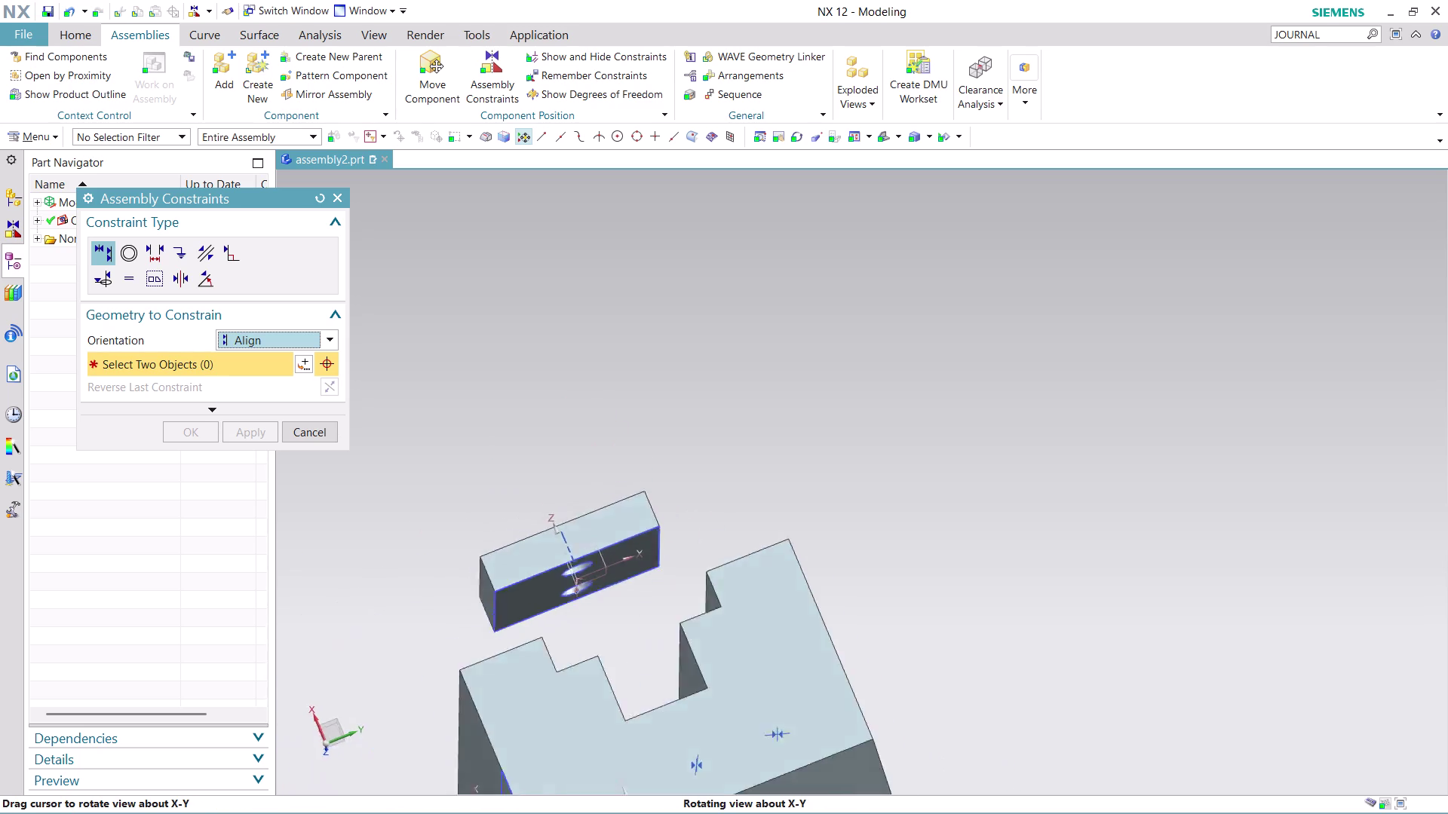
middle_drag(785, 517, 856, 576)
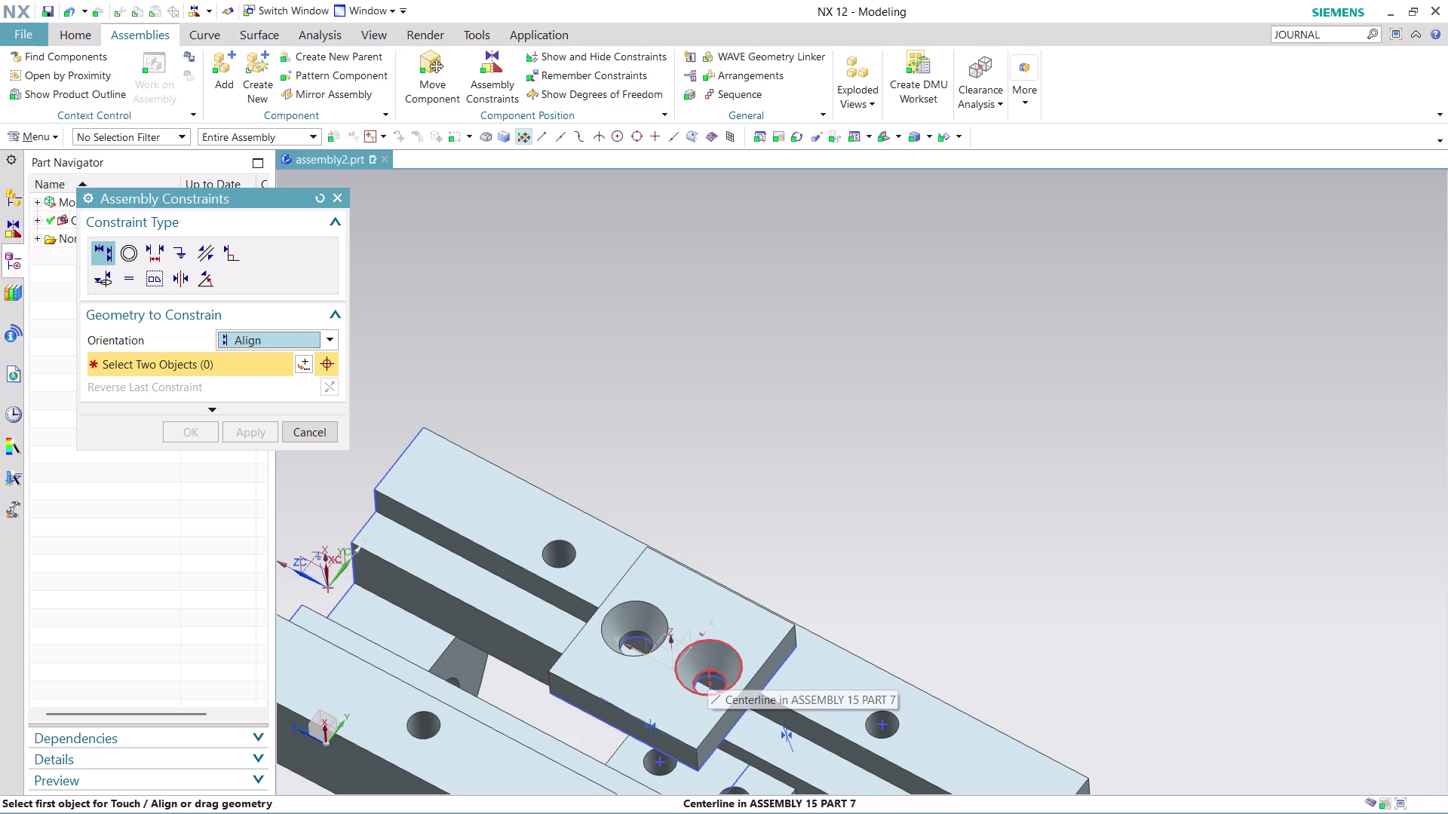
click(712, 671)
scroll(down, 3)
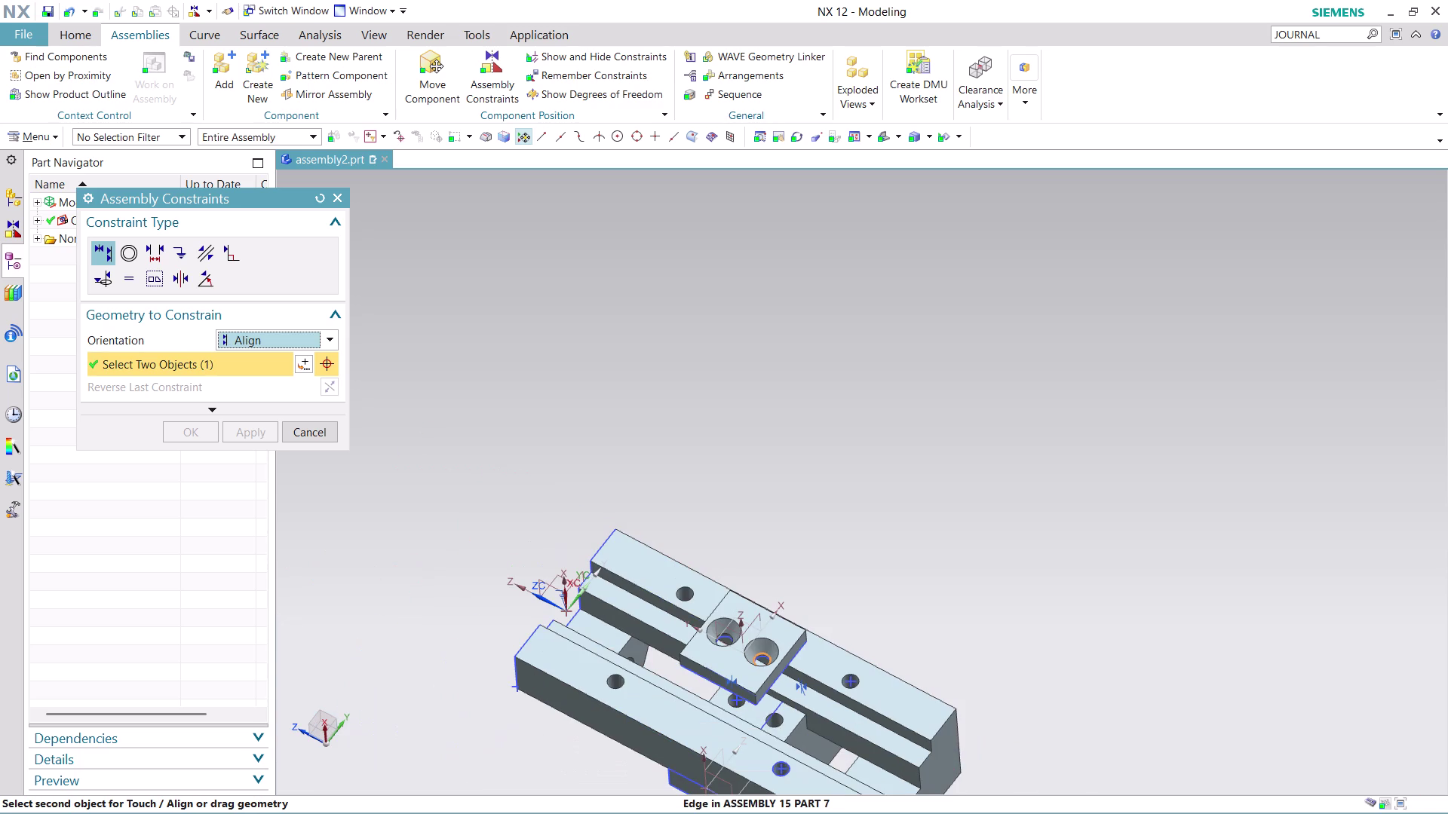
click(777, 726)
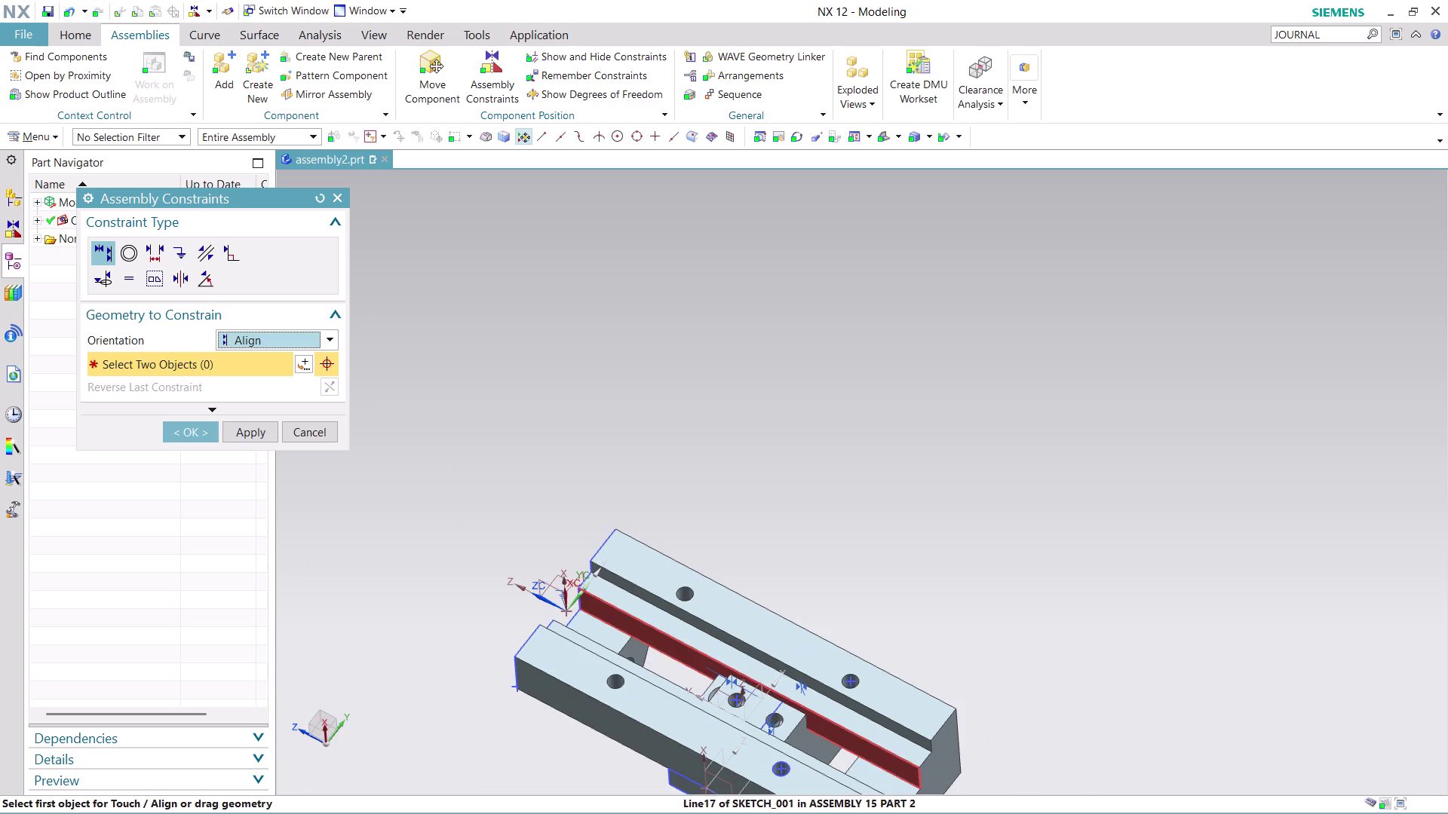
scroll(down, 3)
scroll(down, 3)
middle_drag(951, 642, 951, 564)
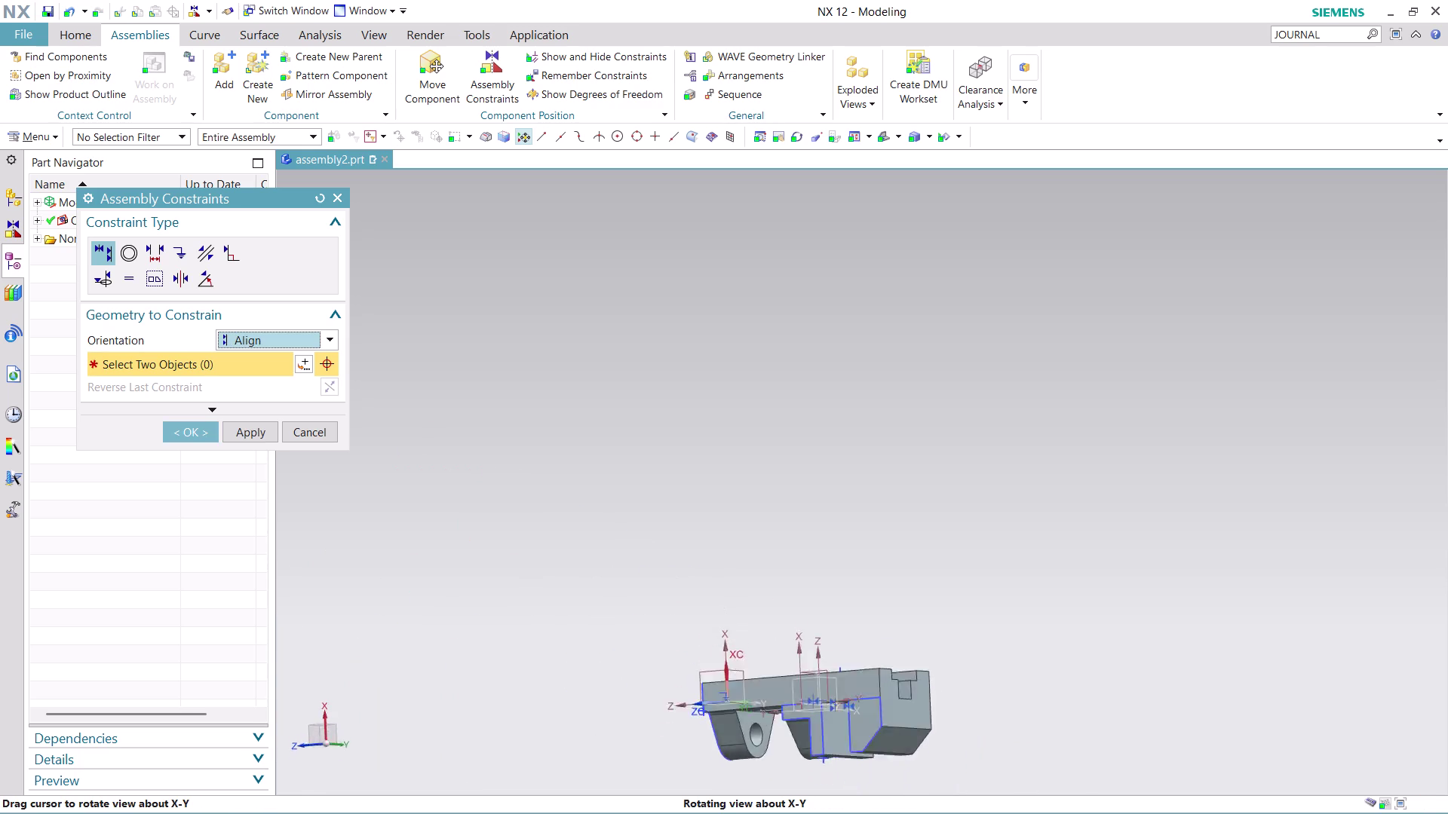
middle_drag(951, 564, 989, 610)
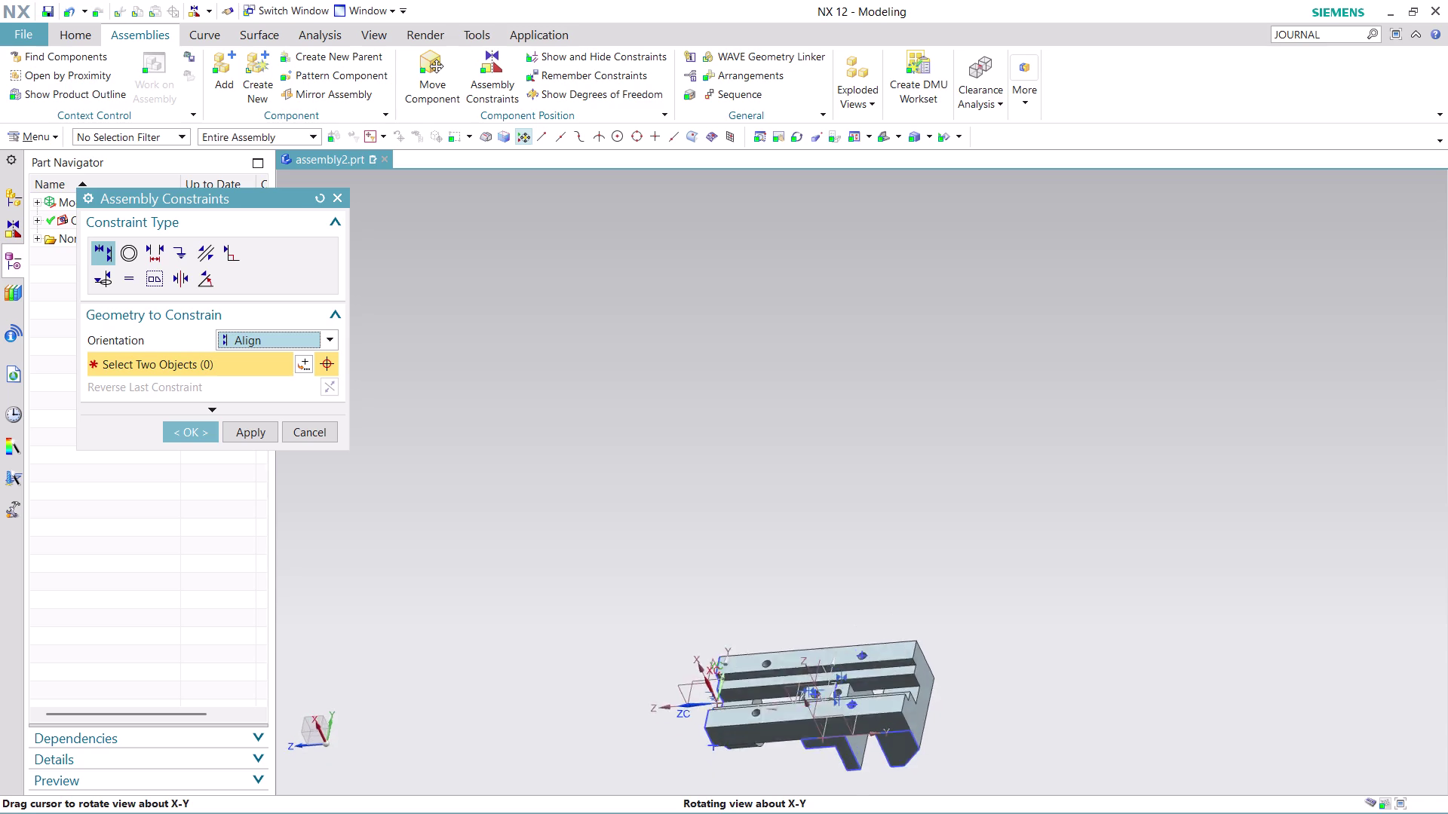
middle_drag(988, 610, 998, 638)
key(ctrl+z)
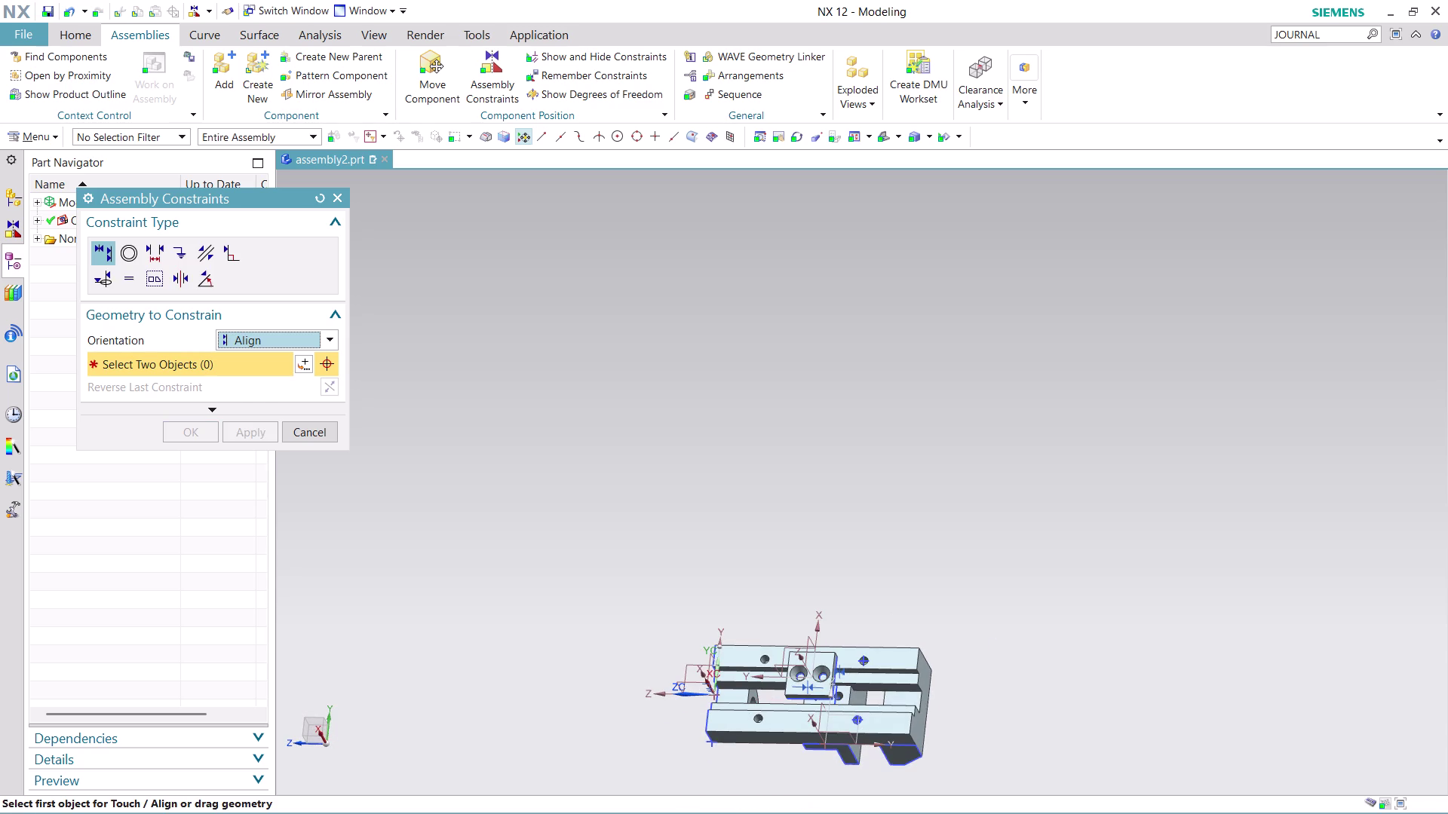
scroll(up, 3)
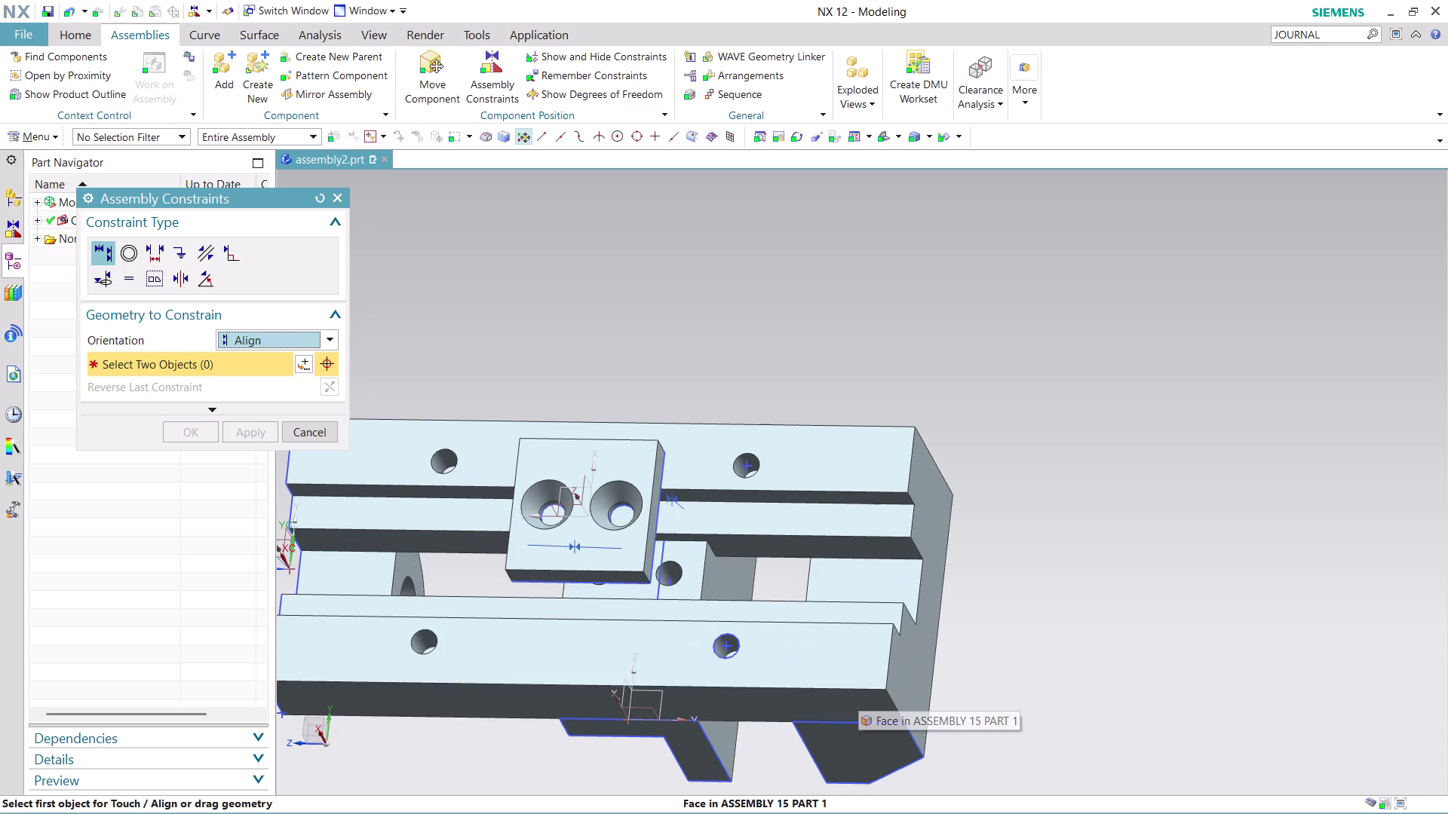
scroll(up, 3)
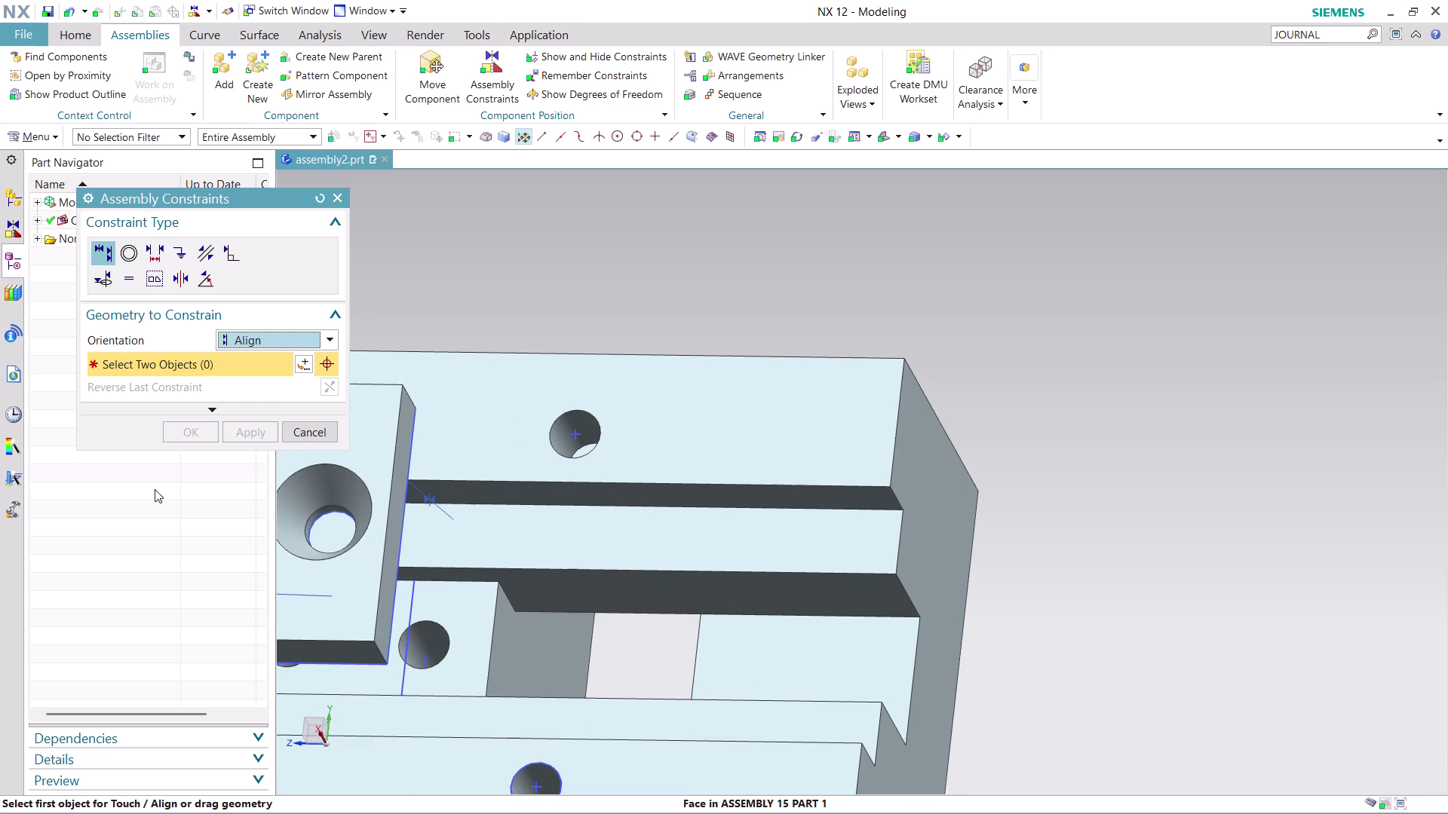
scroll(down, 3)
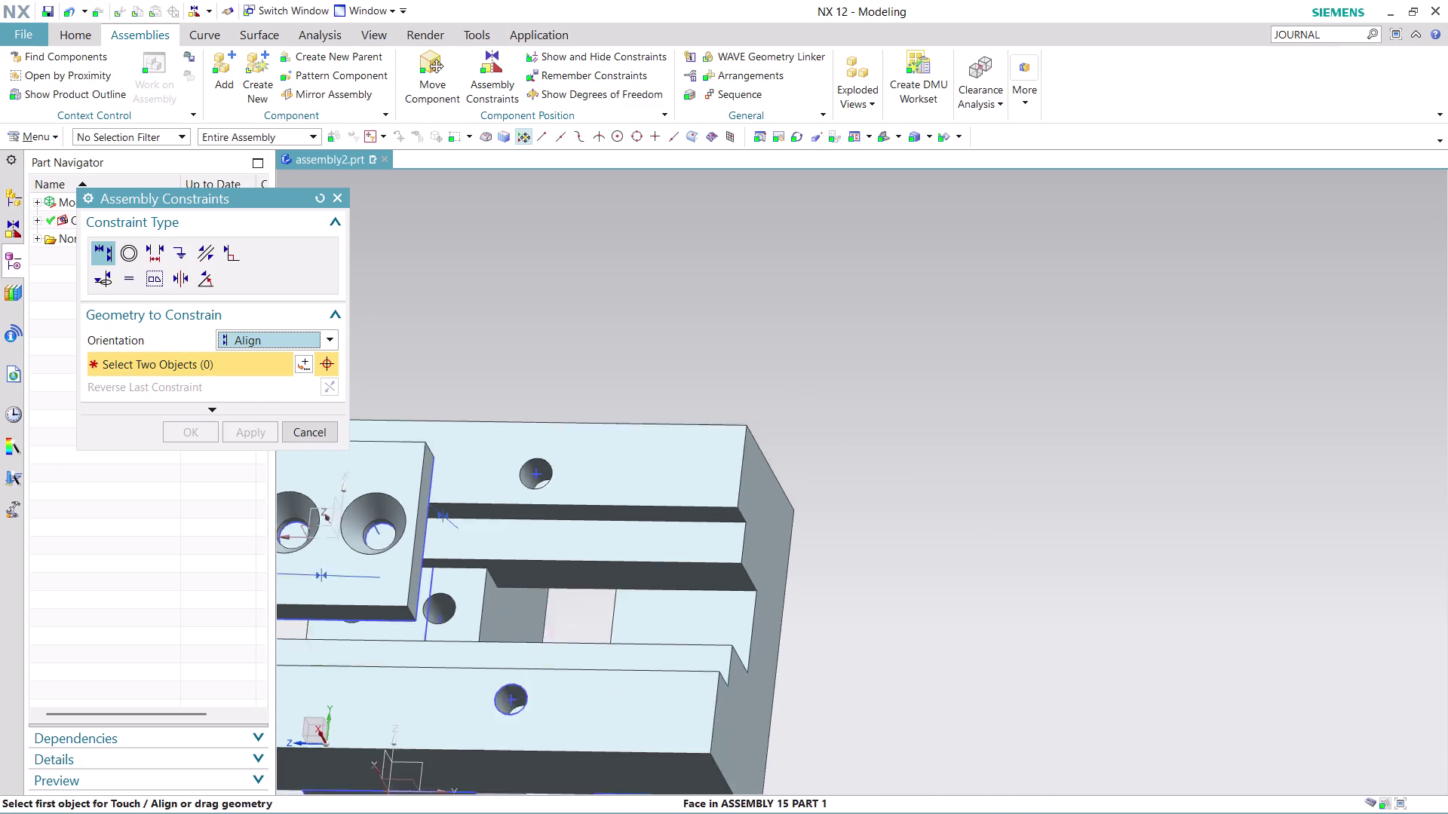
scroll(down, 3)
middle_drag(759, 494, 663, 450)
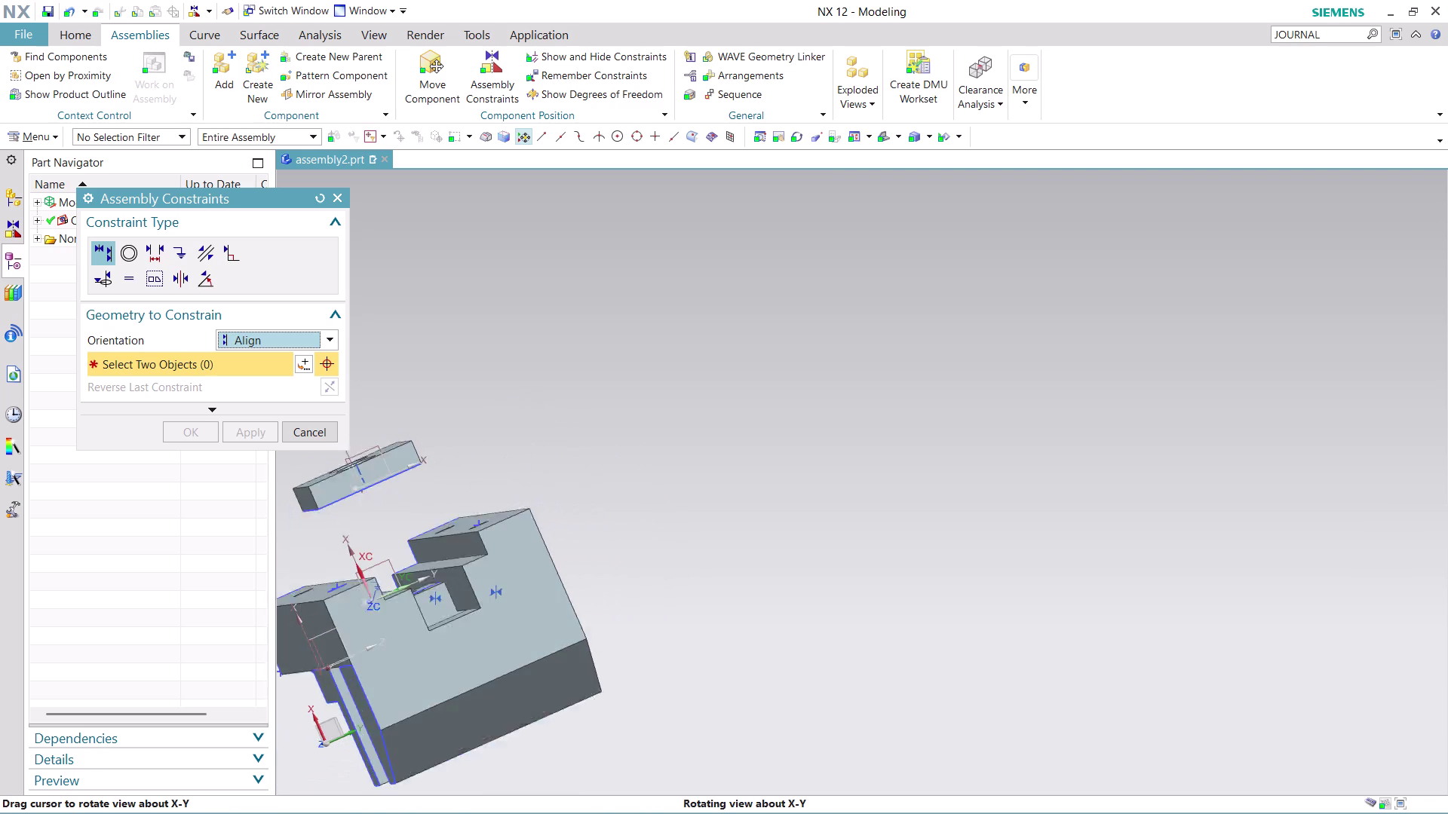
middle_drag(663, 450, 667, 455)
scroll(up, 3)
scroll(down, 3)
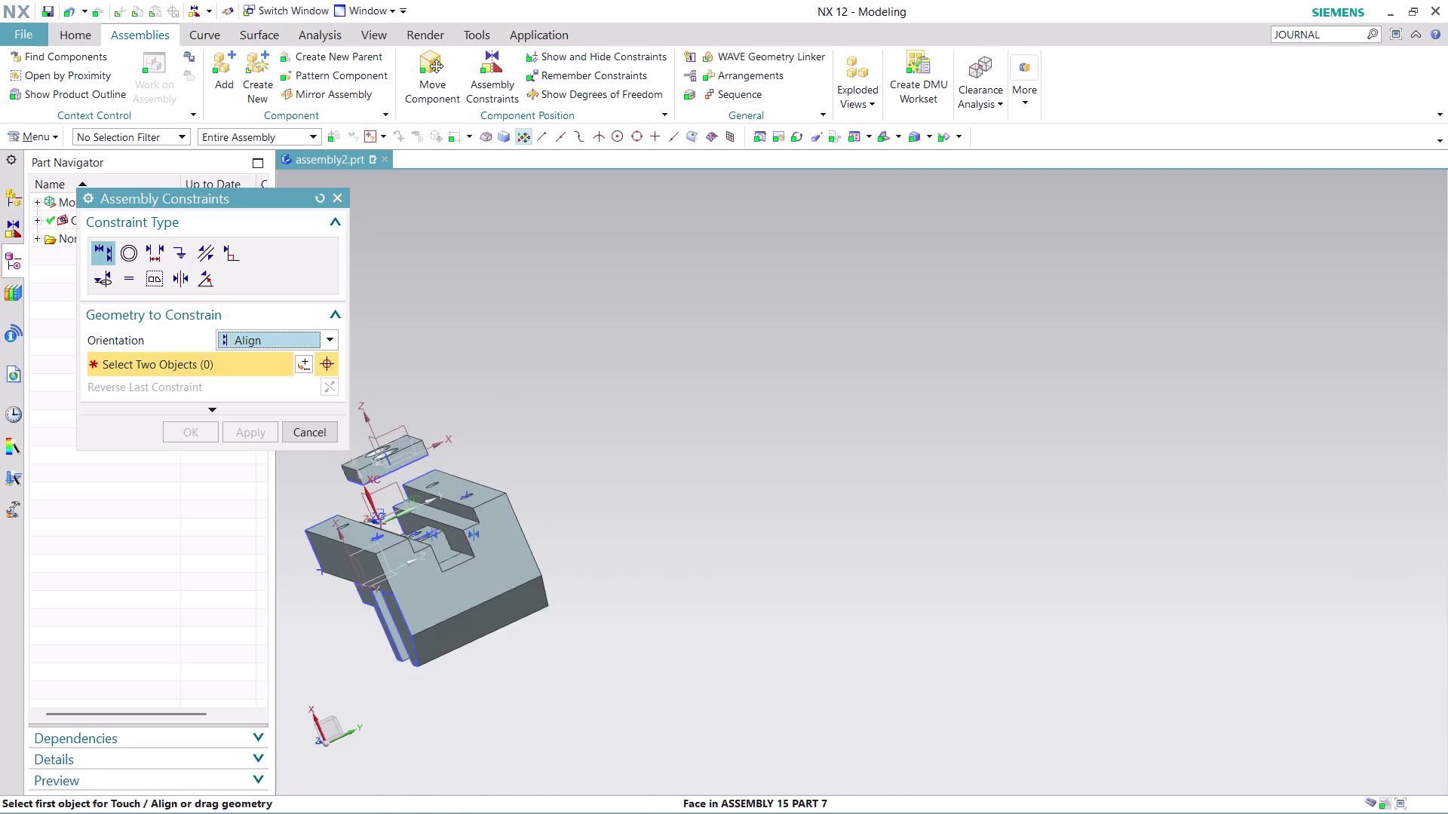
middle_drag(538, 382, 718, 408)
middle_drag(723, 673, 706, 659)
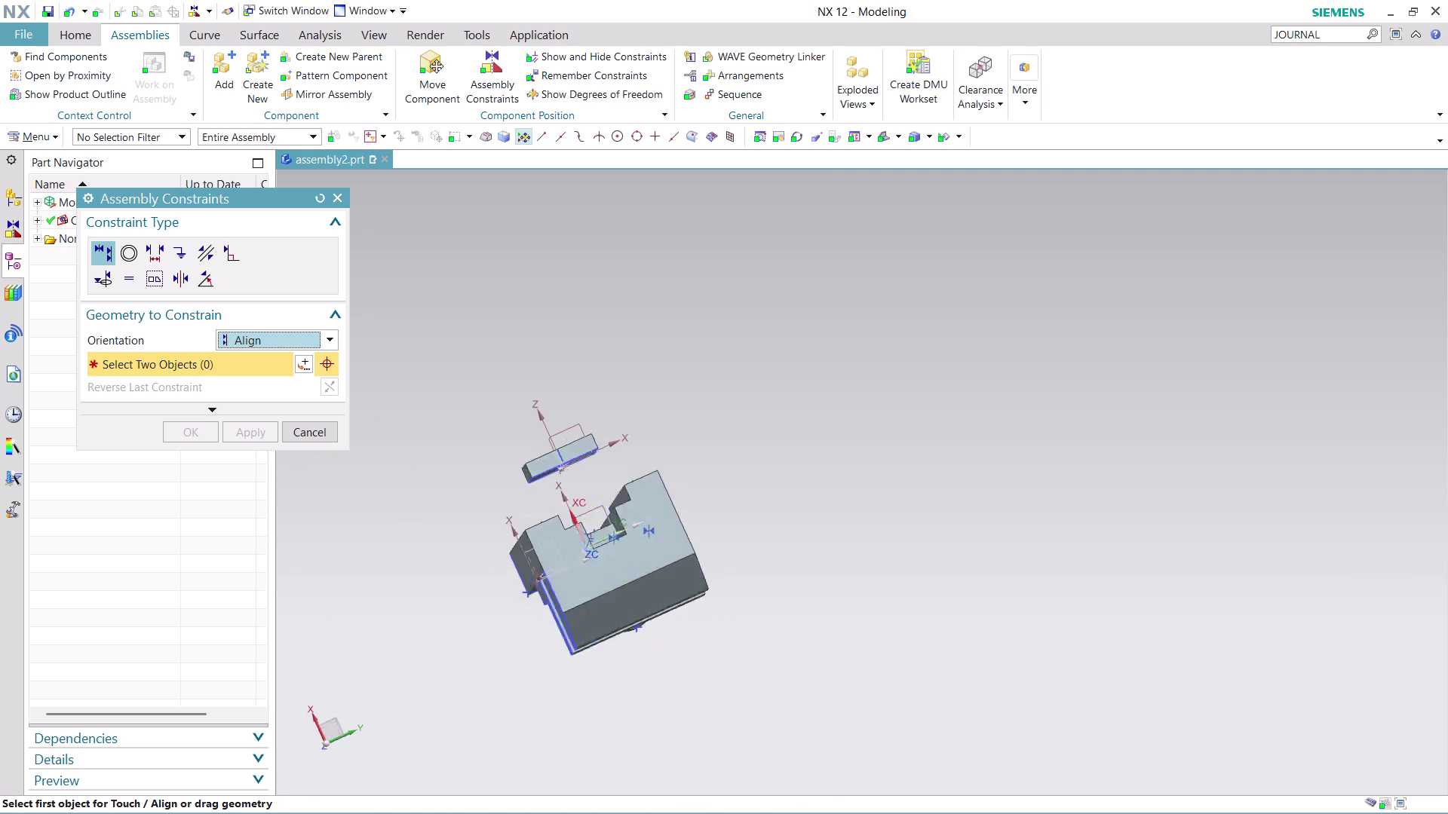
middle_drag(706, 659, 688, 670)
scroll(up, 3)
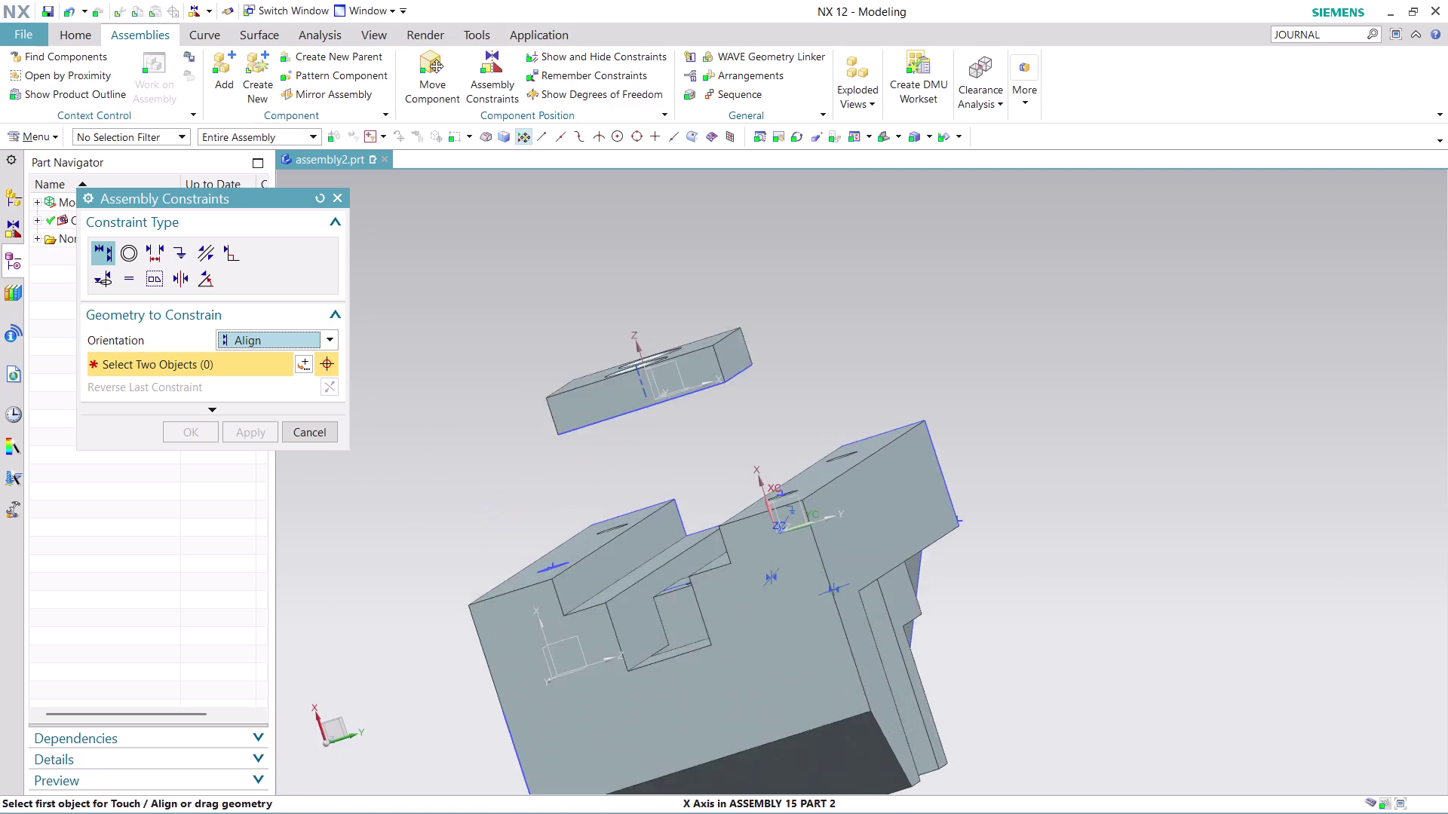
scroll(up, 3)
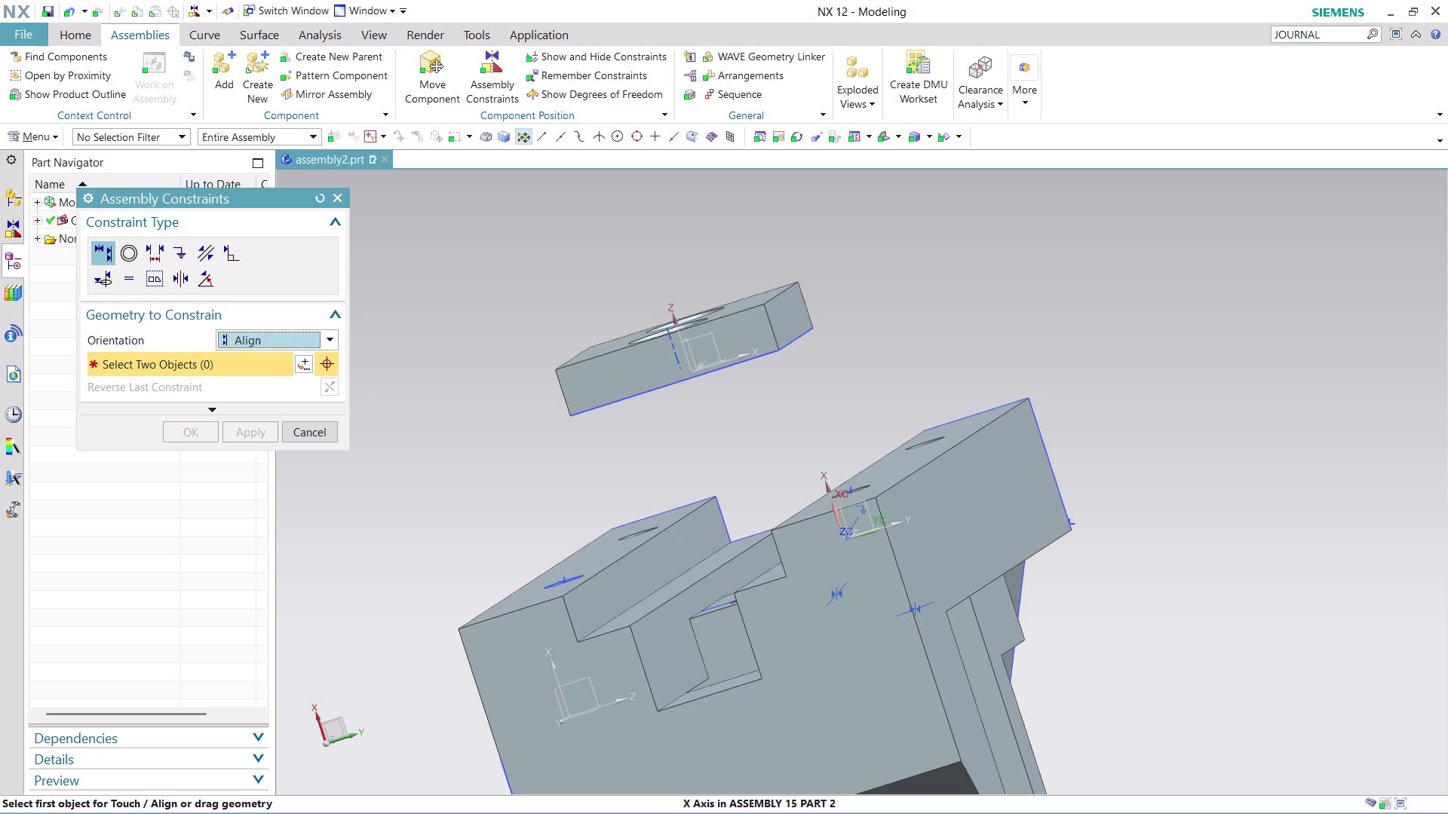
click(324, 333)
click(295, 379)
middle_drag(893, 365, 904, 323)
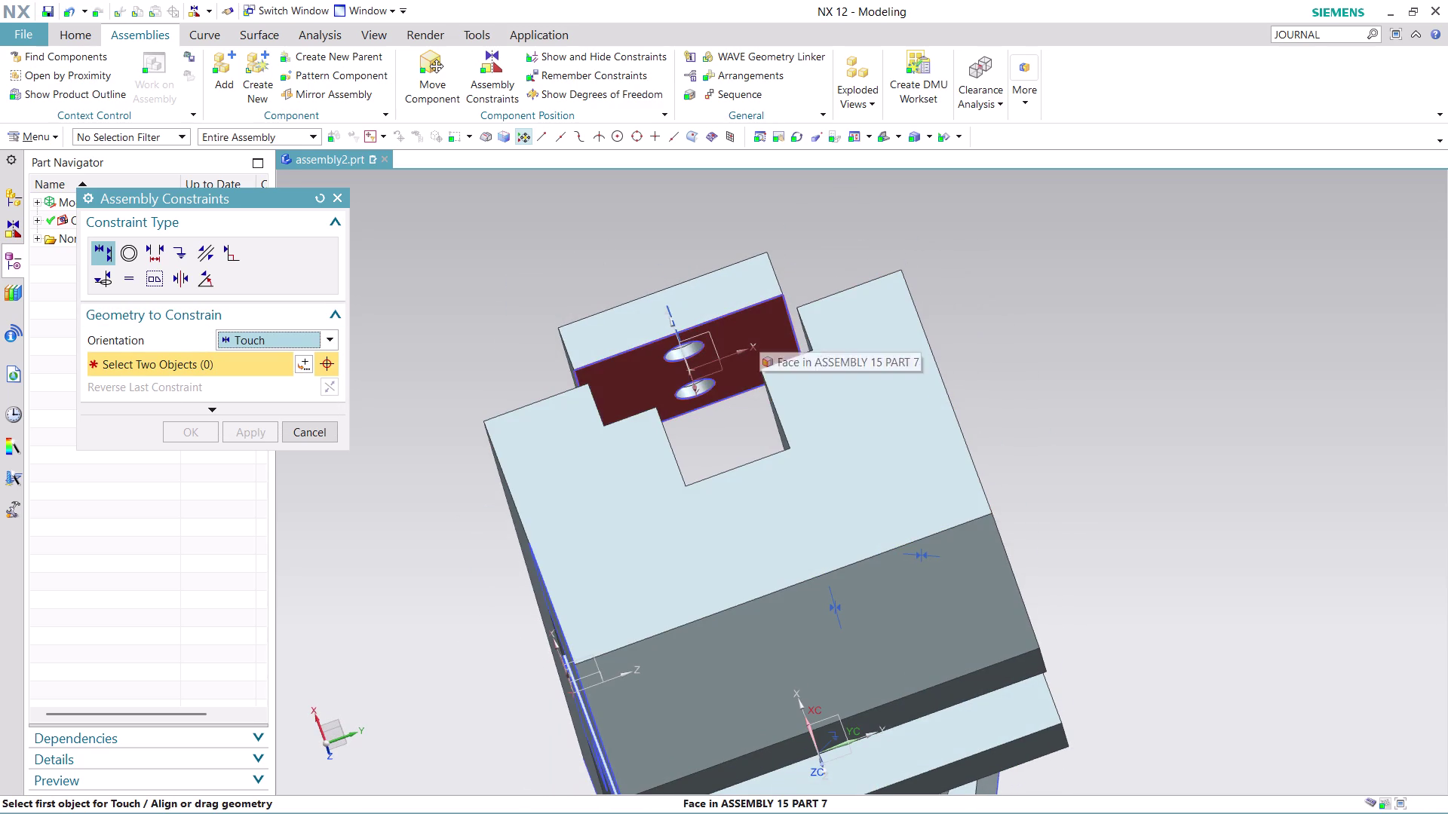
Touch the block's bottom face to the base's slot face.
click(759, 332)
middle_drag(863, 266, 898, 321)
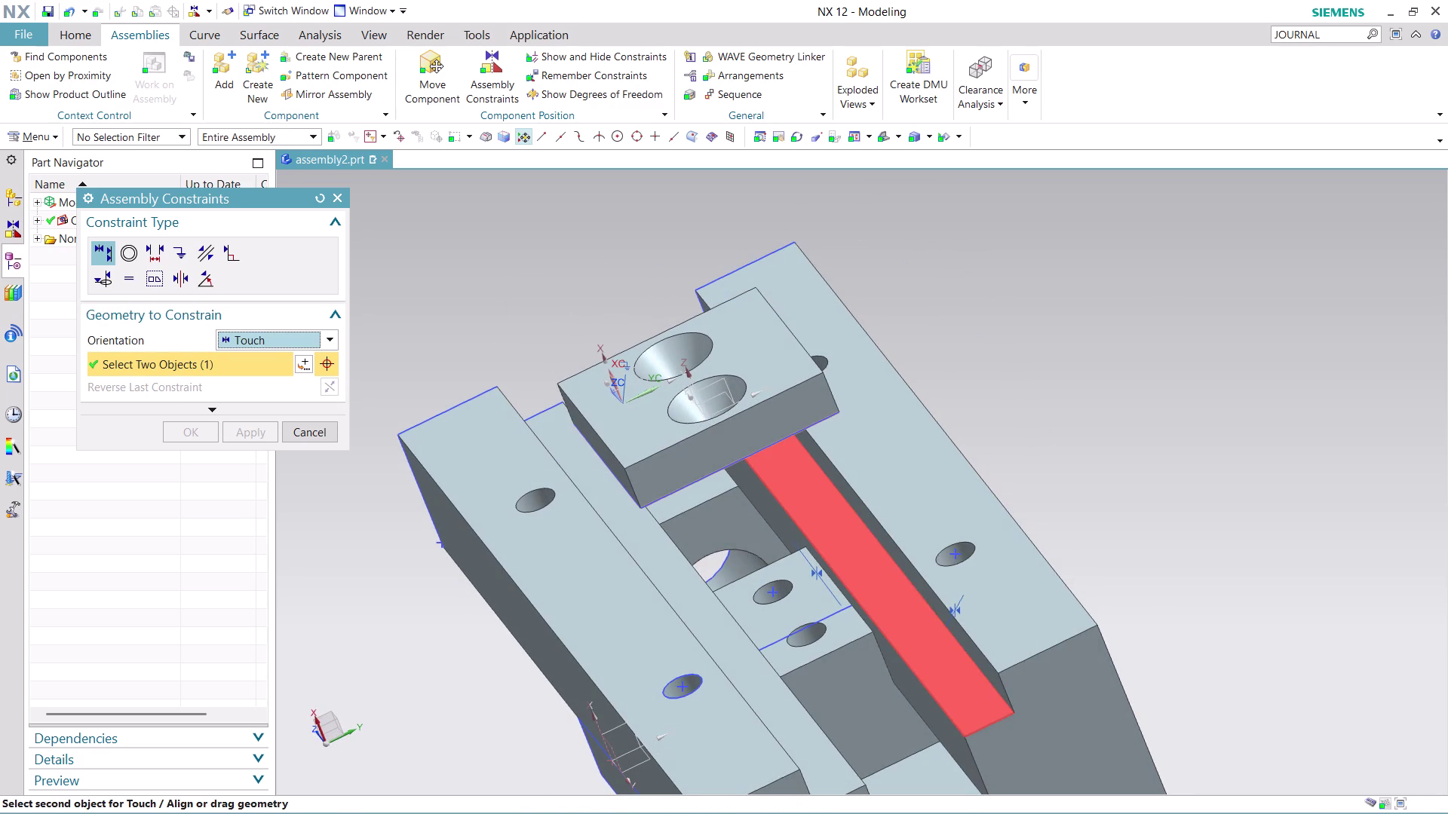
click(874, 566)
middle_drag(1088, 482, 1064, 453)
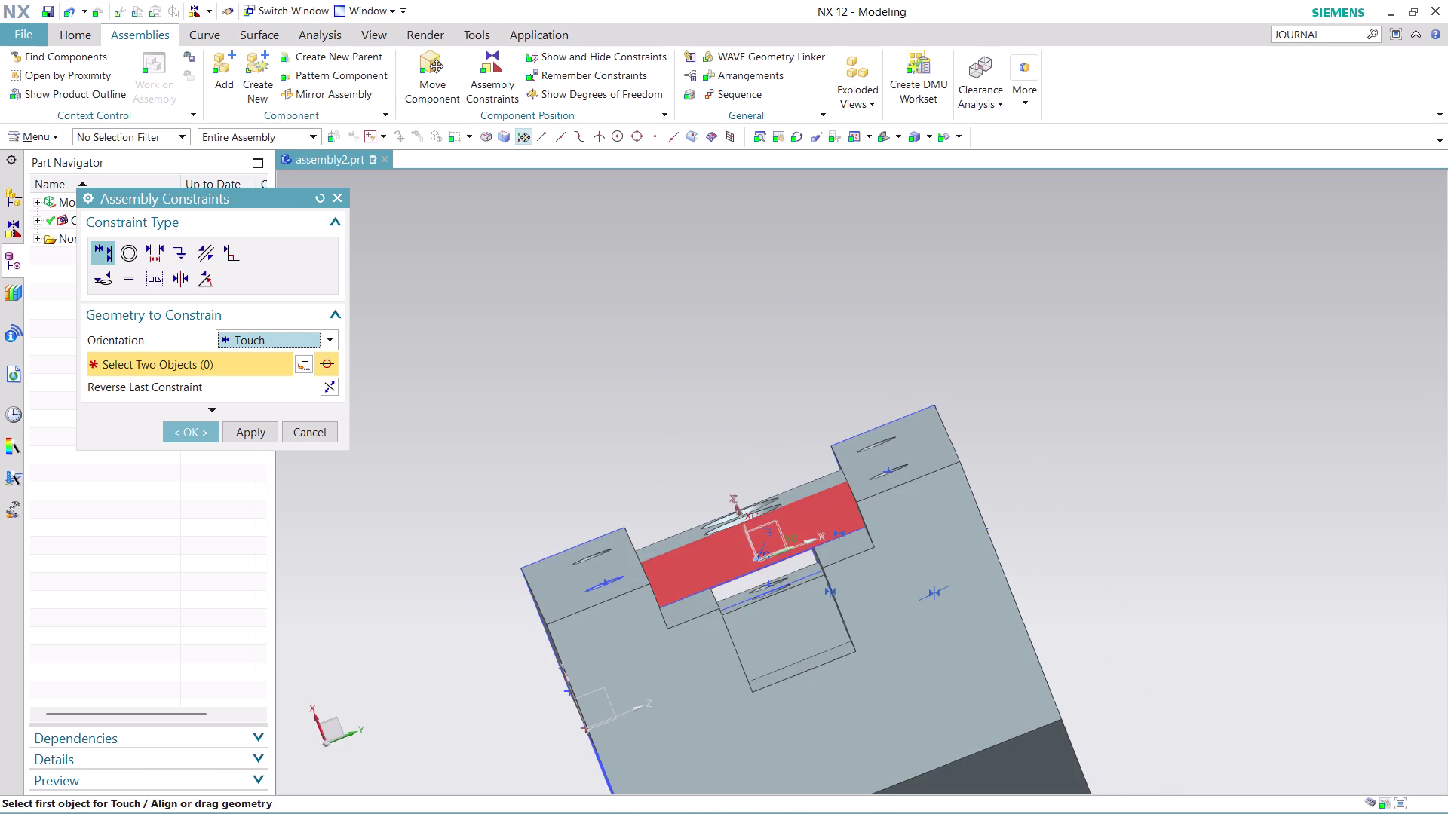
Switch the constraint orientation to Align and reselect the block and slot faces.
click(335, 336)
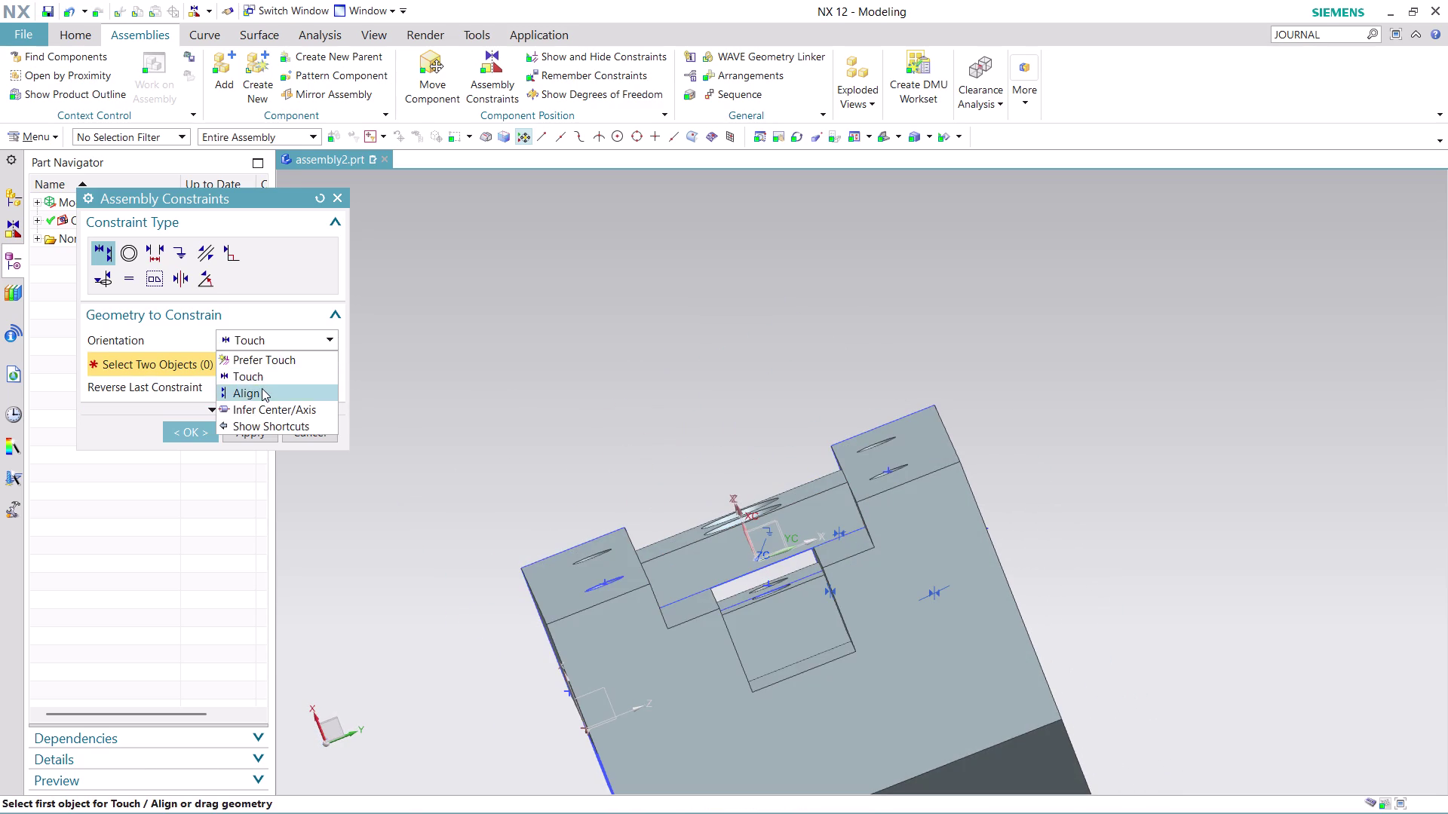
click(262, 388)
click(701, 556)
click(805, 635)
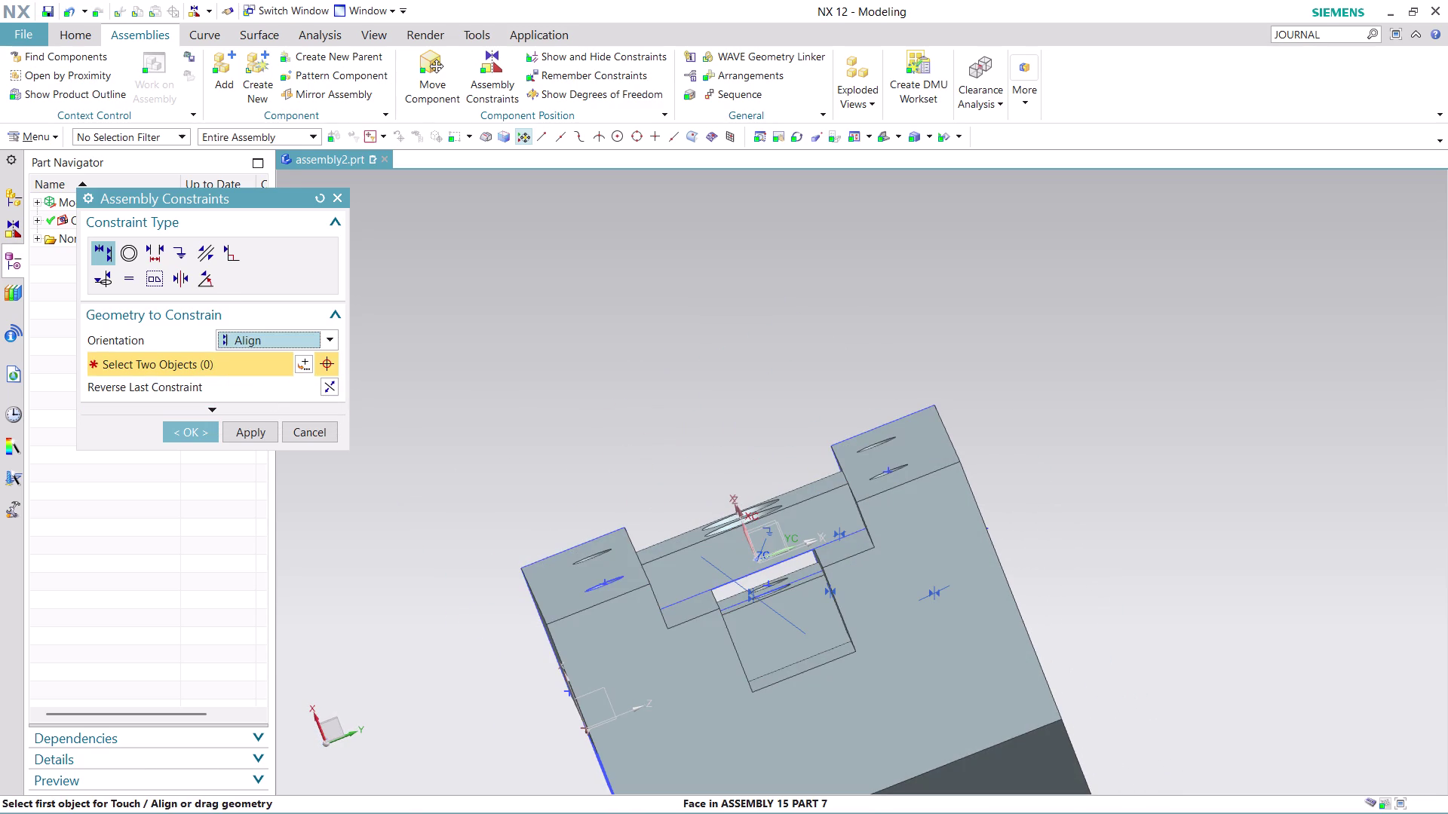
middle_drag(964, 322, 1015, 394)
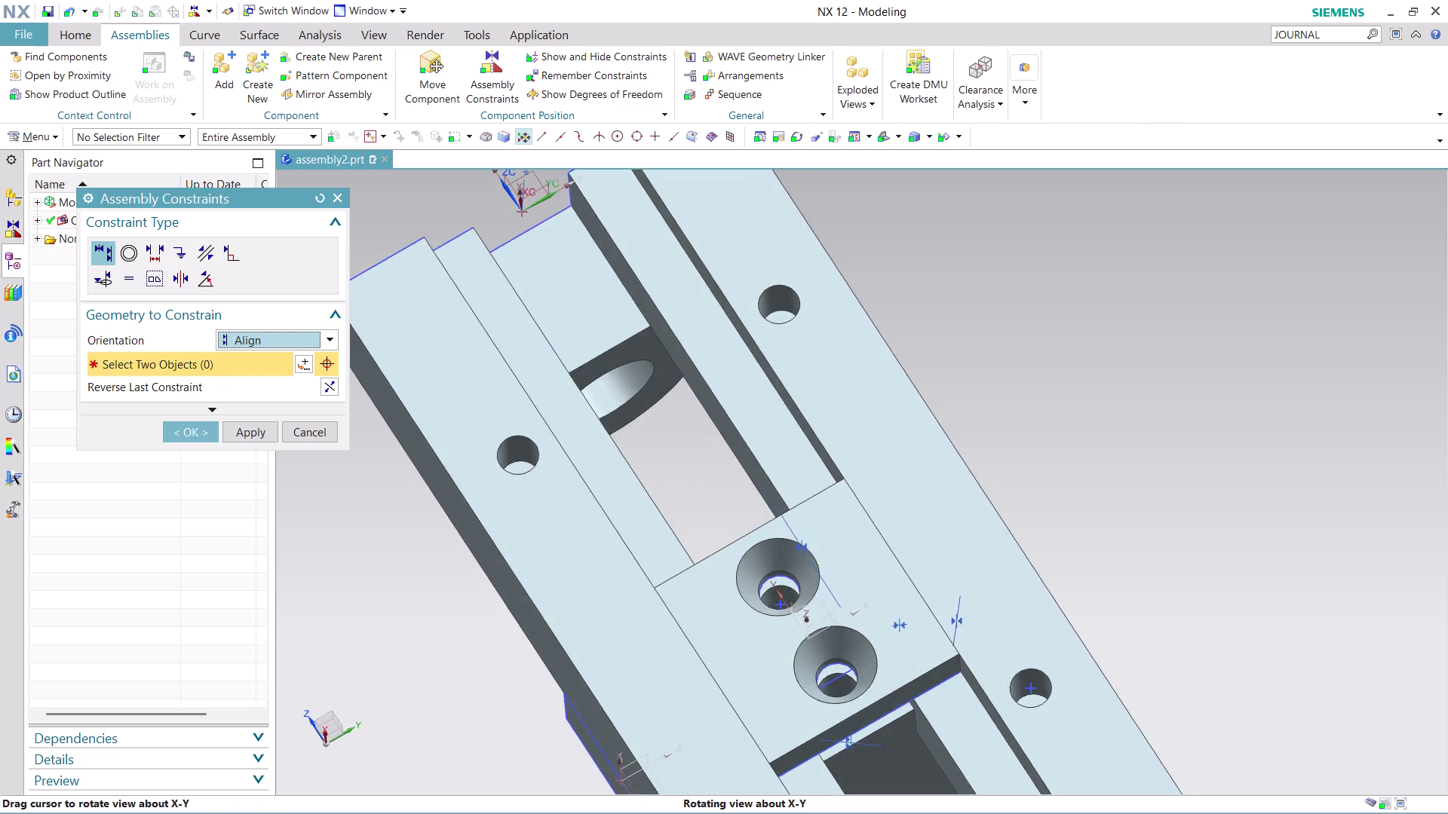
middle_drag(1016, 395, 1010, 331)
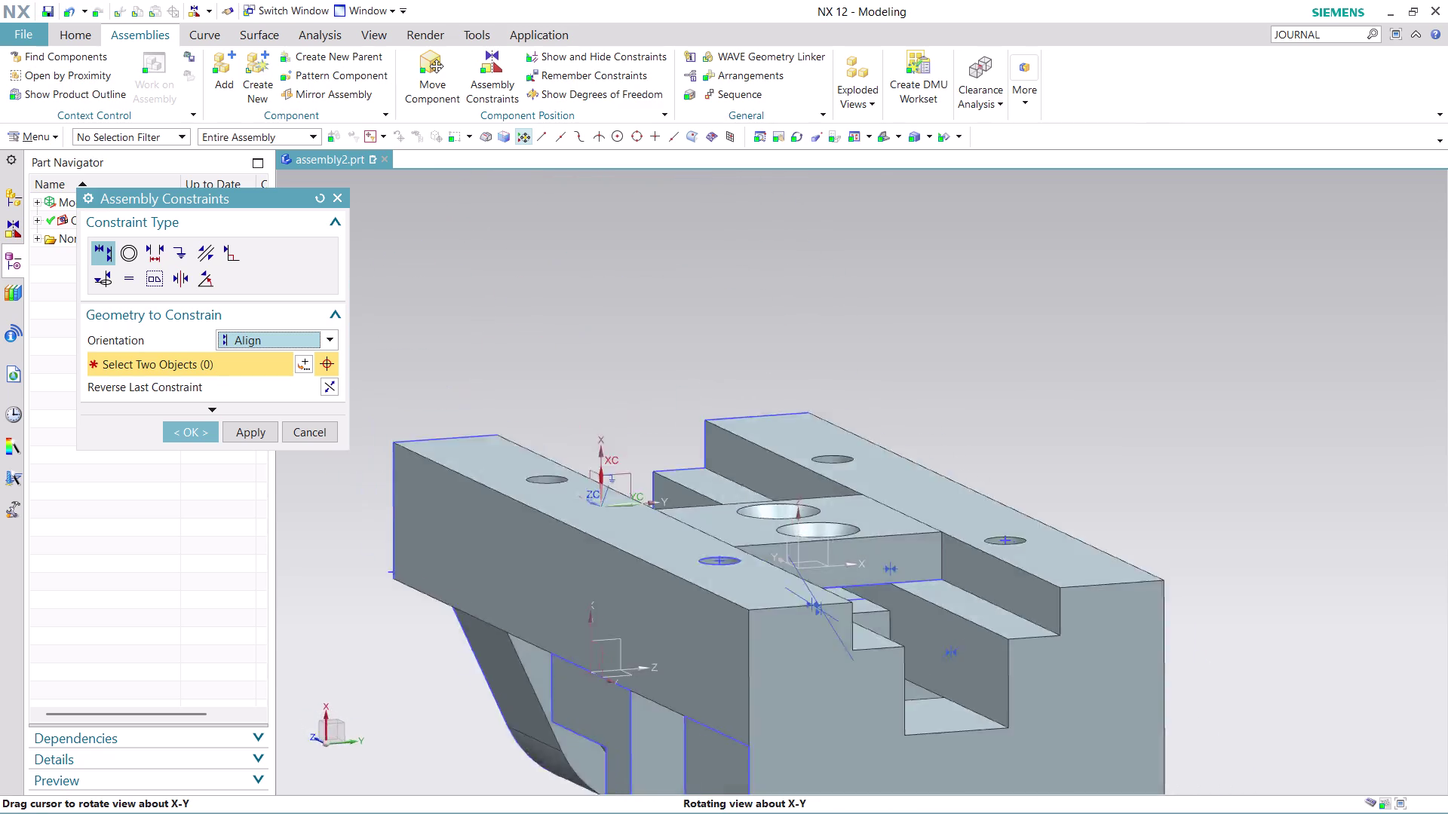
middle_drag(1011, 331, 879, 344)
Accept the constraint, review the seated block, and start adding another component.
scroll(down, 3)
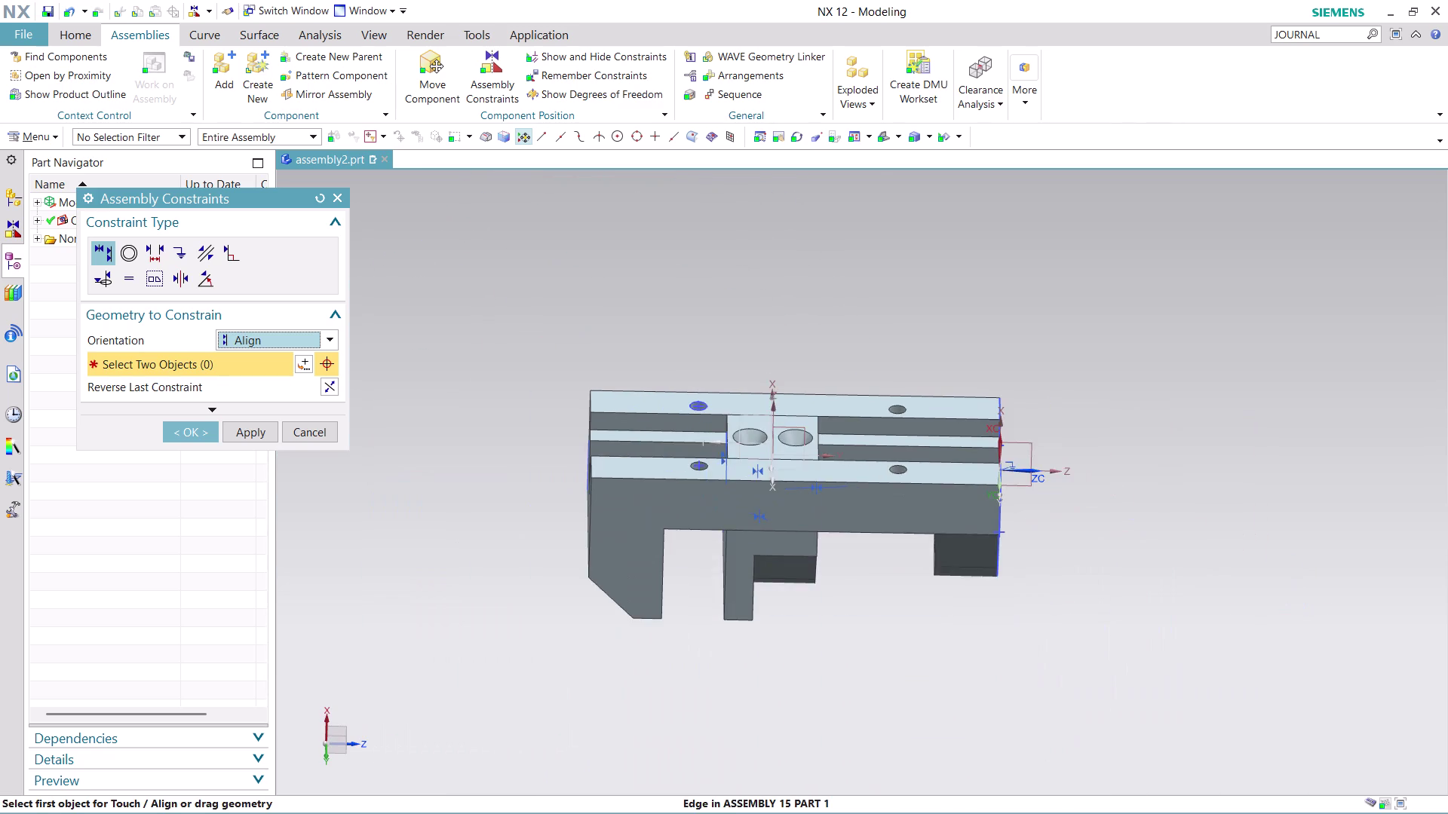
scroll(up, 3)
click(195, 439)
scroll(up, 3)
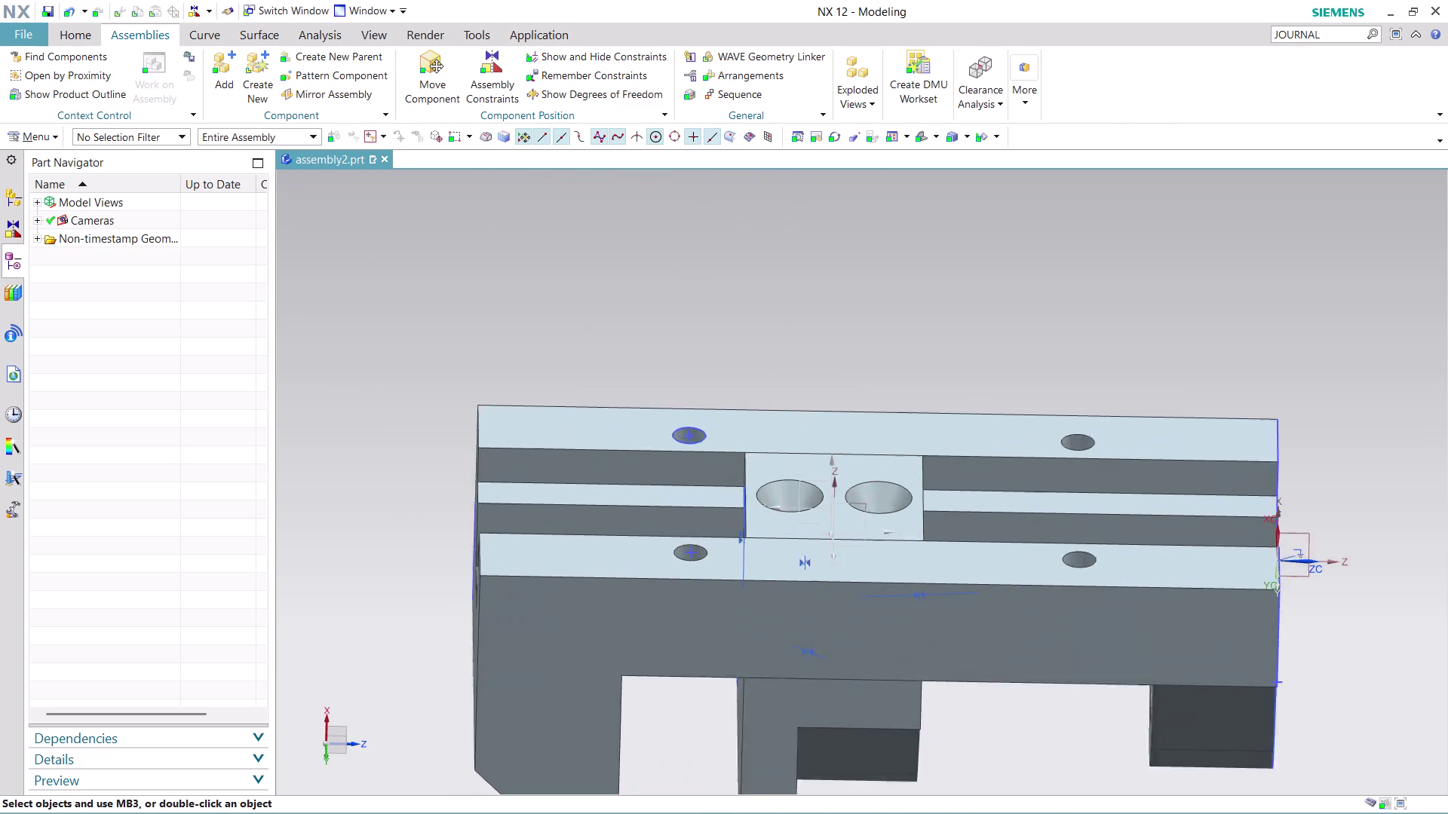
scroll(up, 3)
scroll(down, 3)
middle_drag(836, 333, 840, 383)
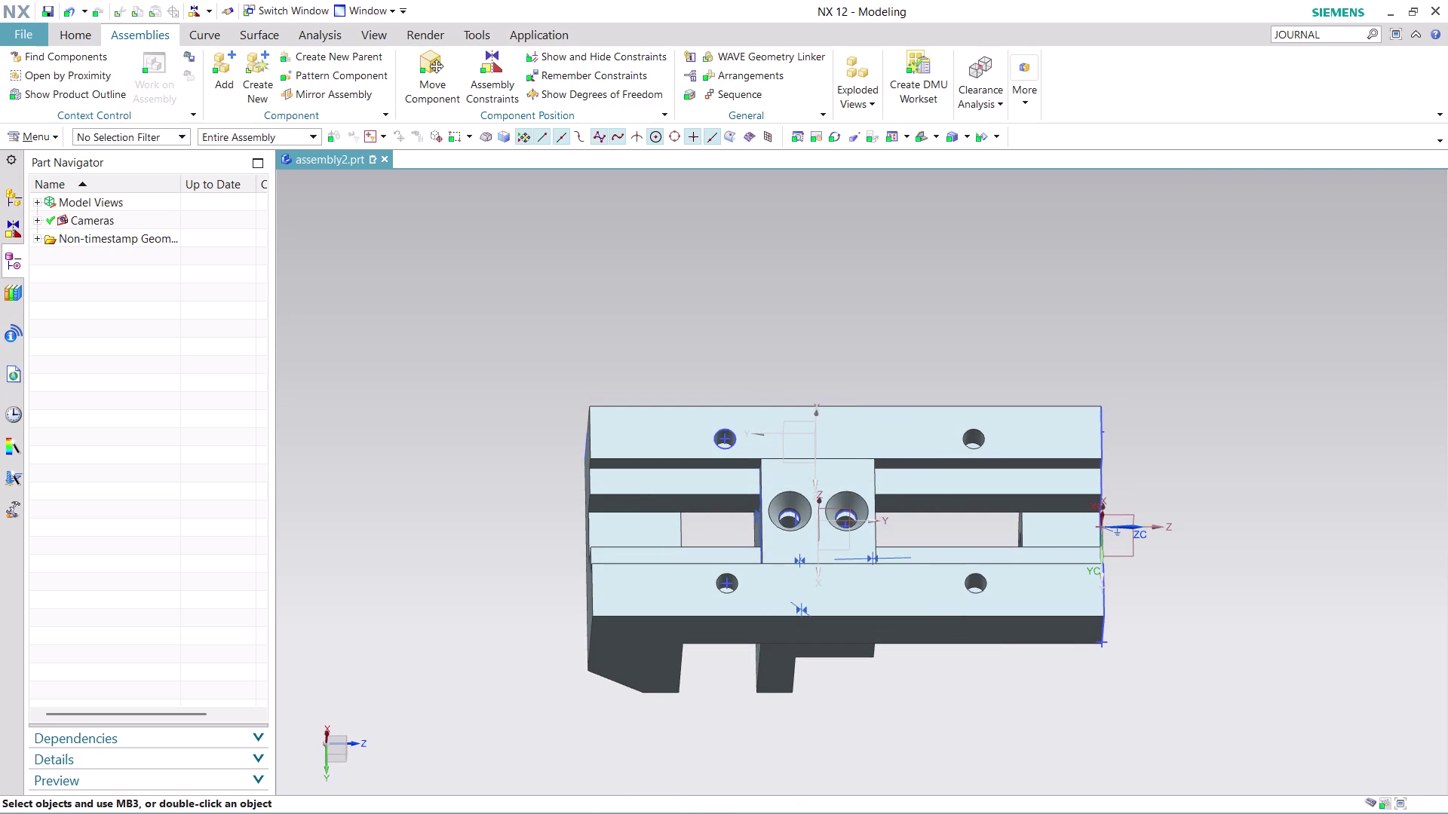
click(224, 75)
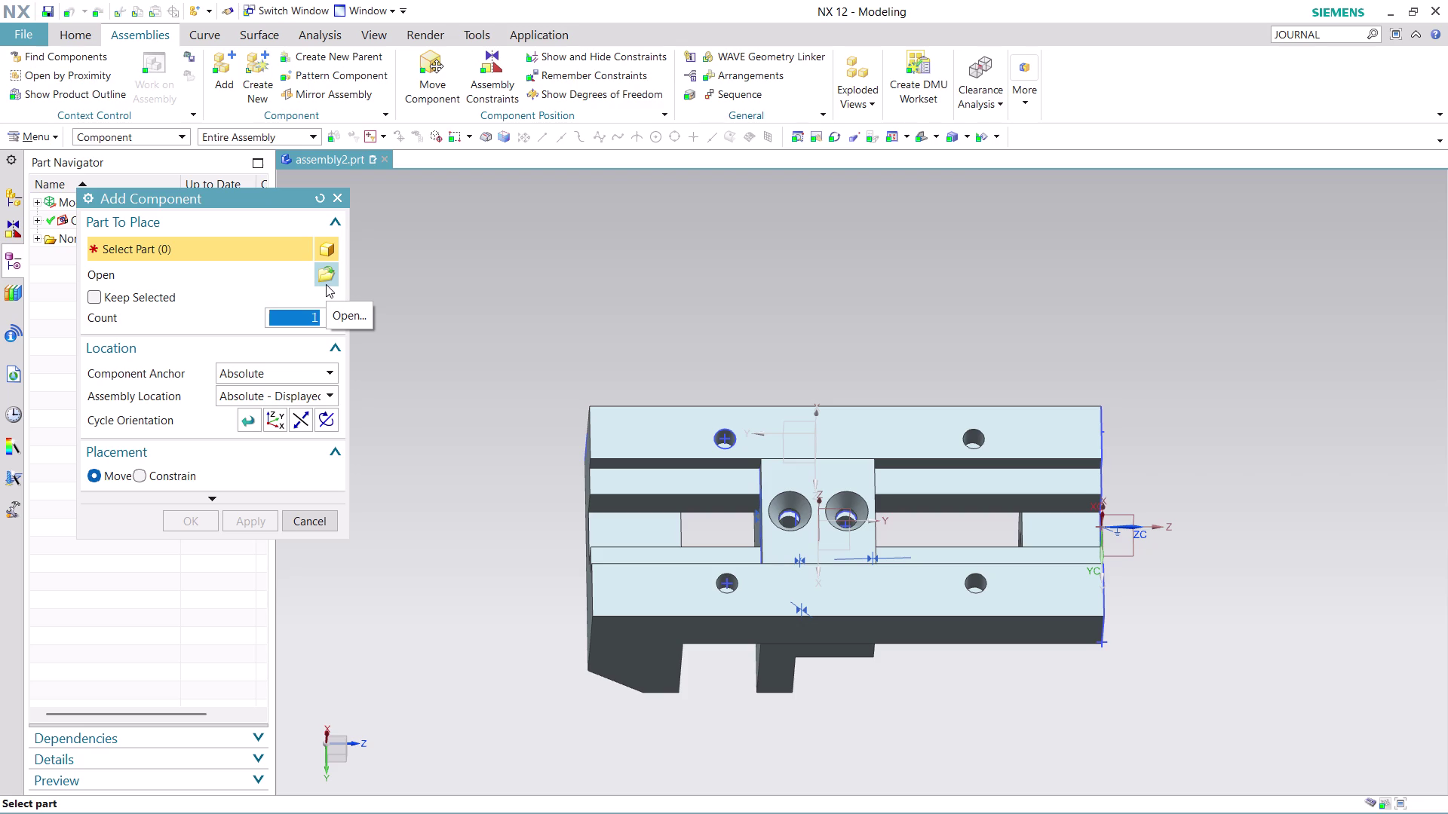
Choose the shaft part file and locate it relative to the work part.
click(326, 280)
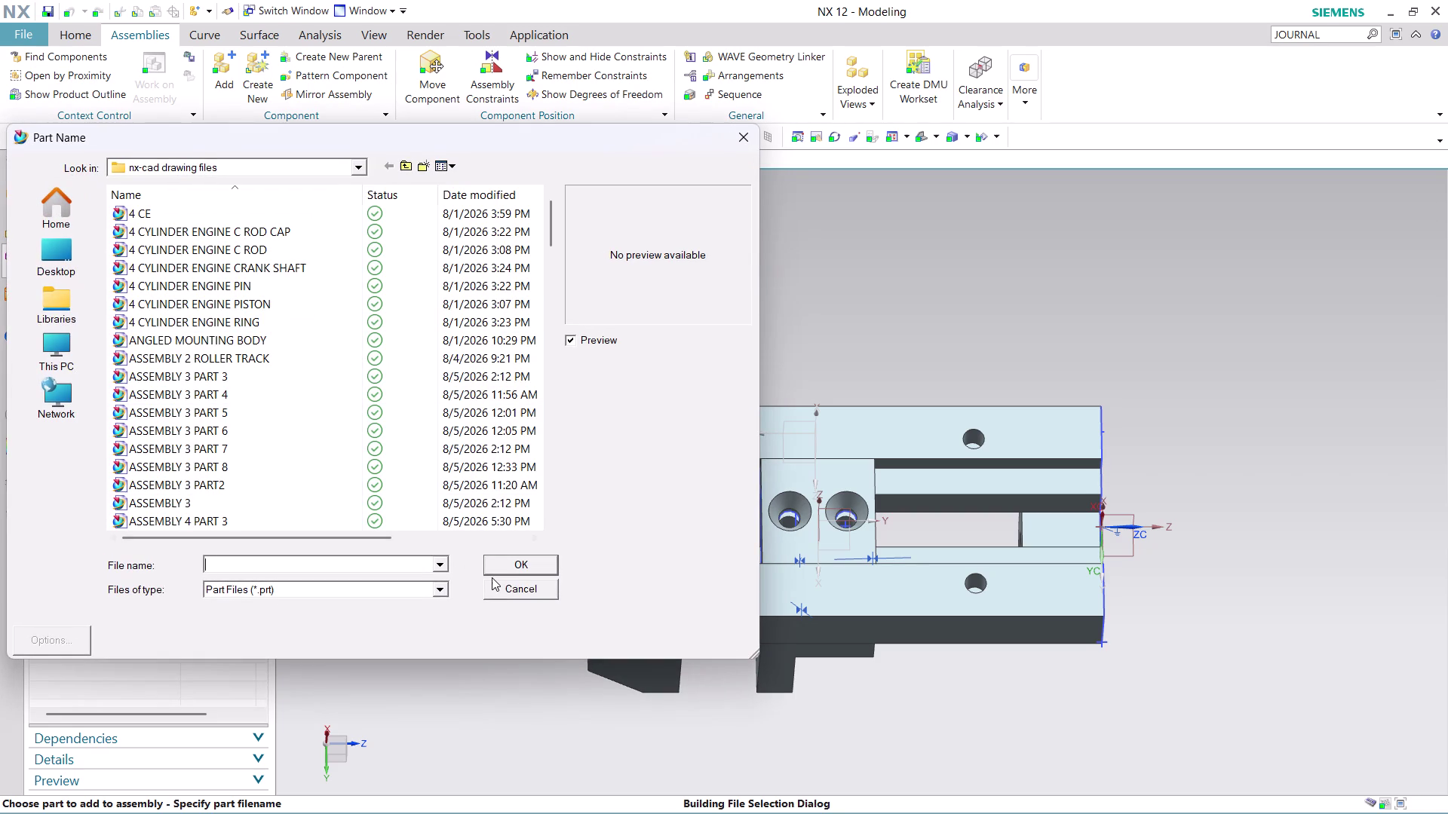
scroll(down, 3)
scroll(down, 3)
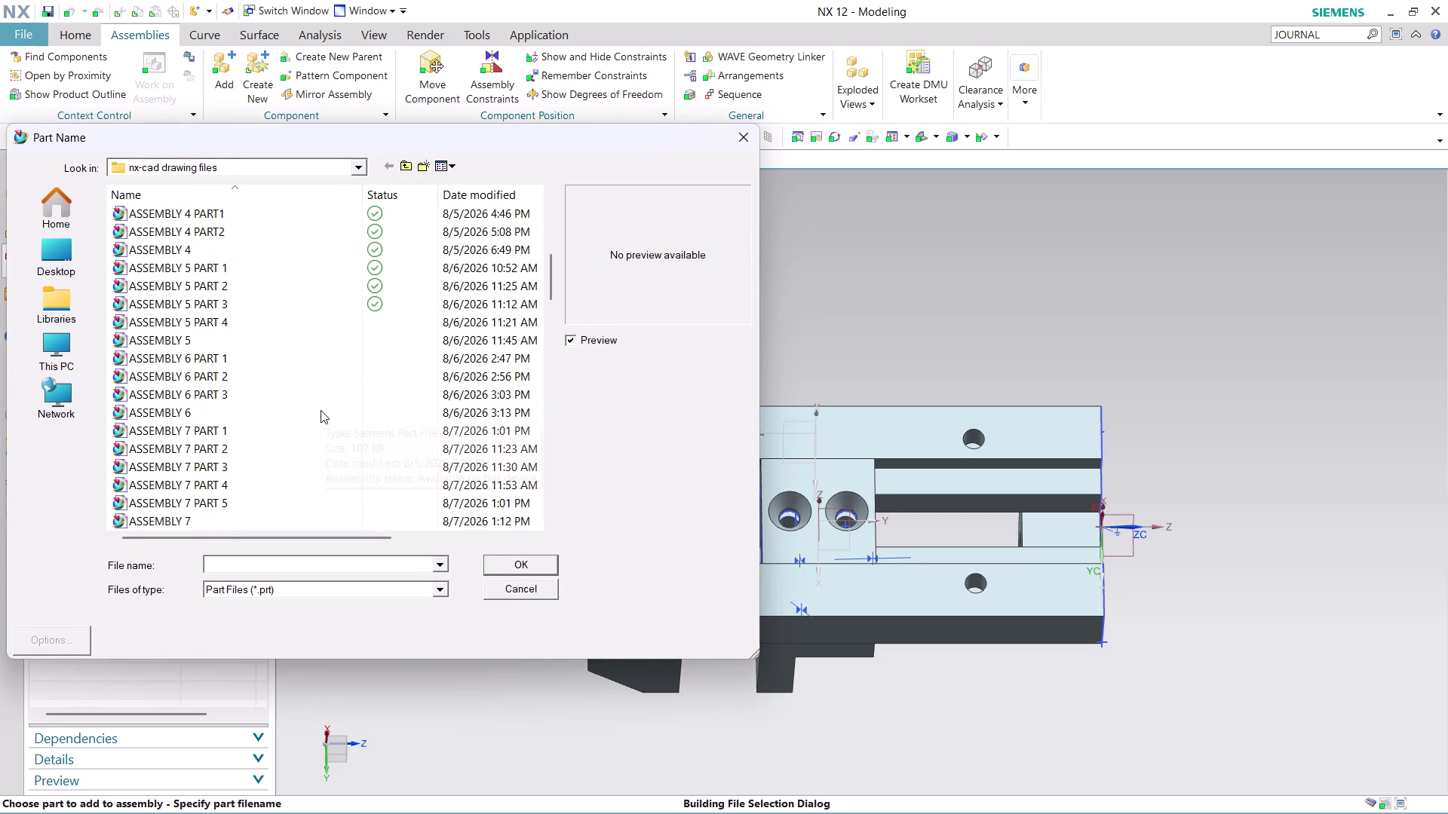
scroll(down, 3)
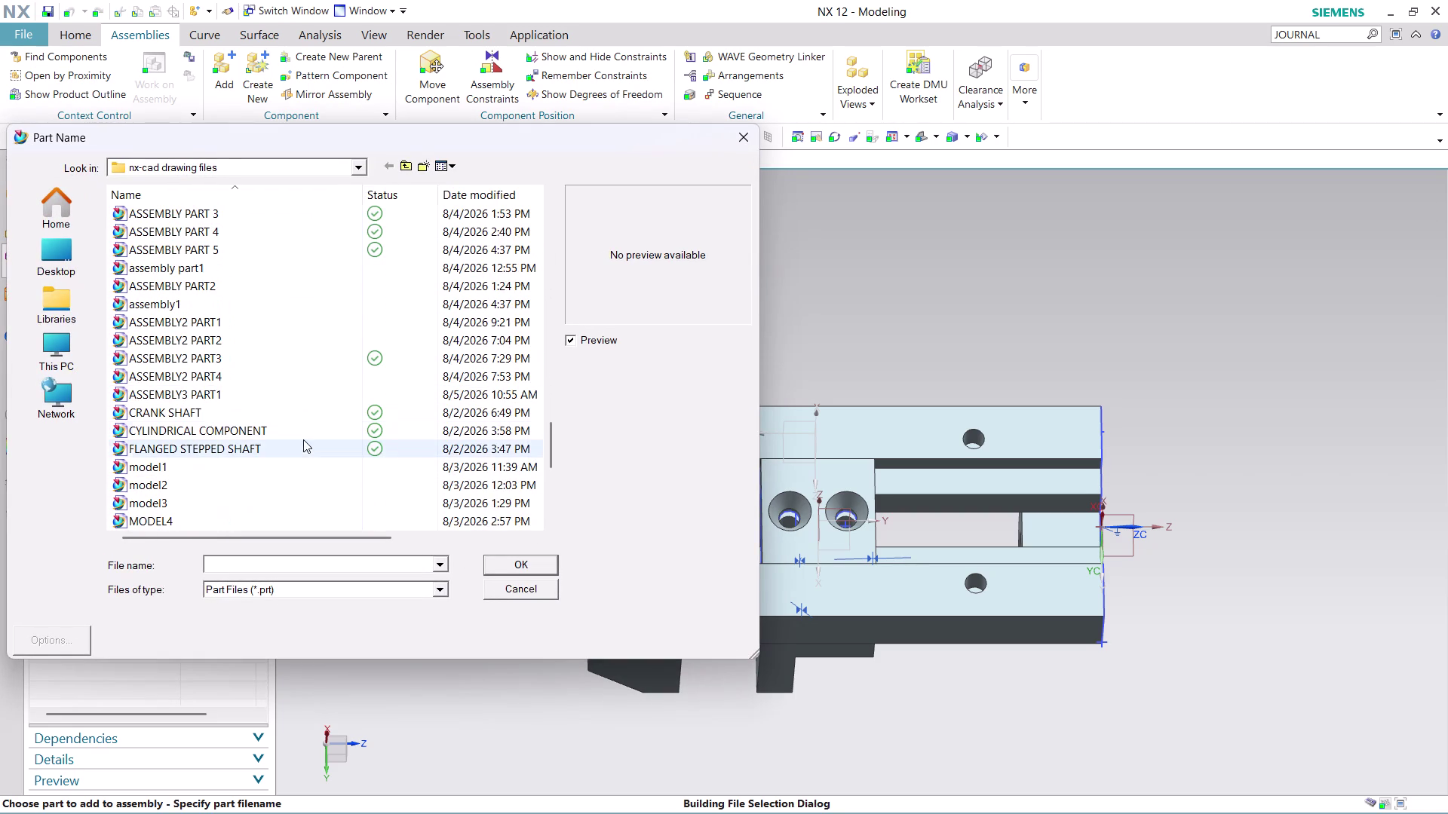
scroll(up, 3)
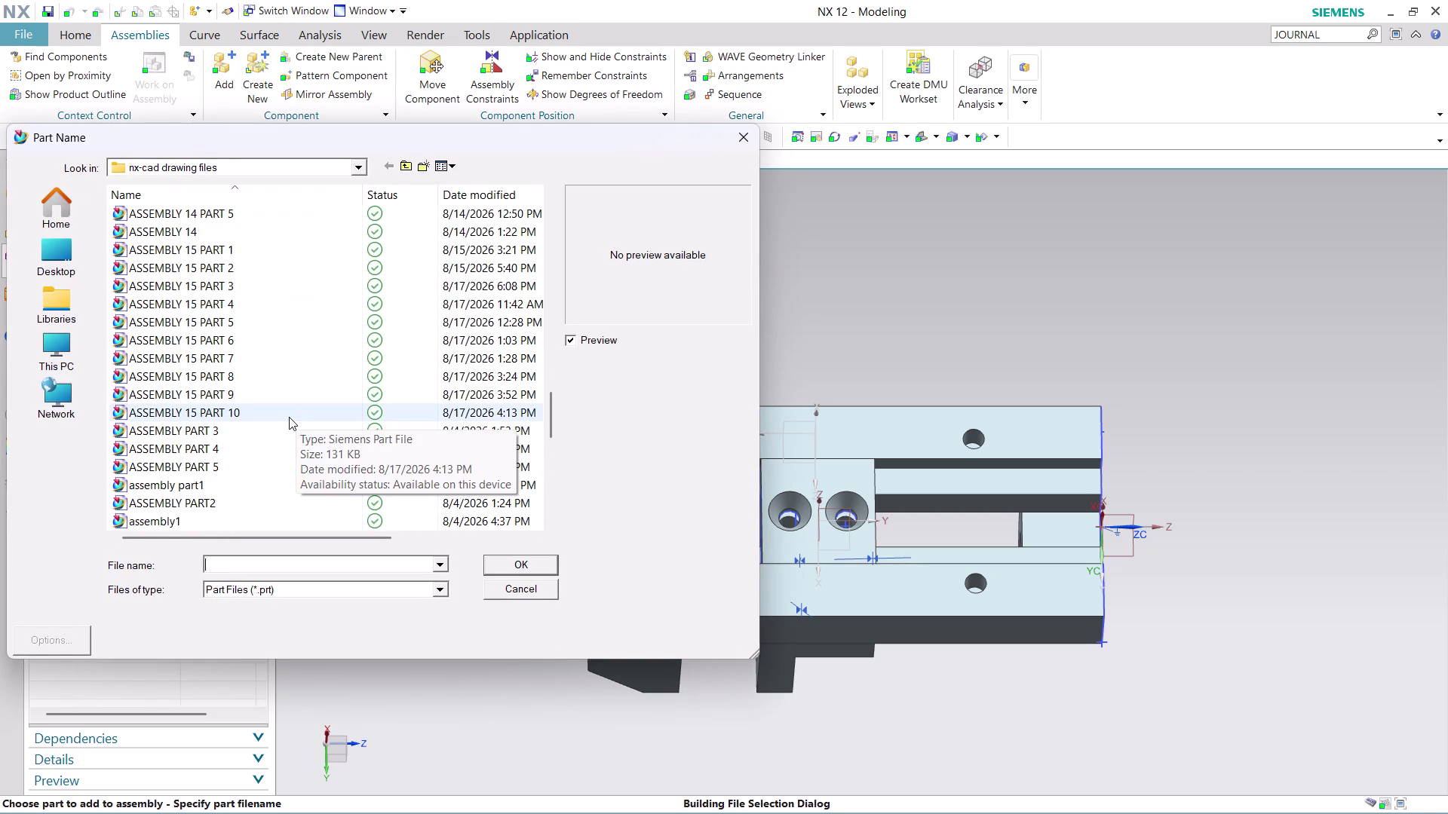
click(289, 417)
click(513, 559)
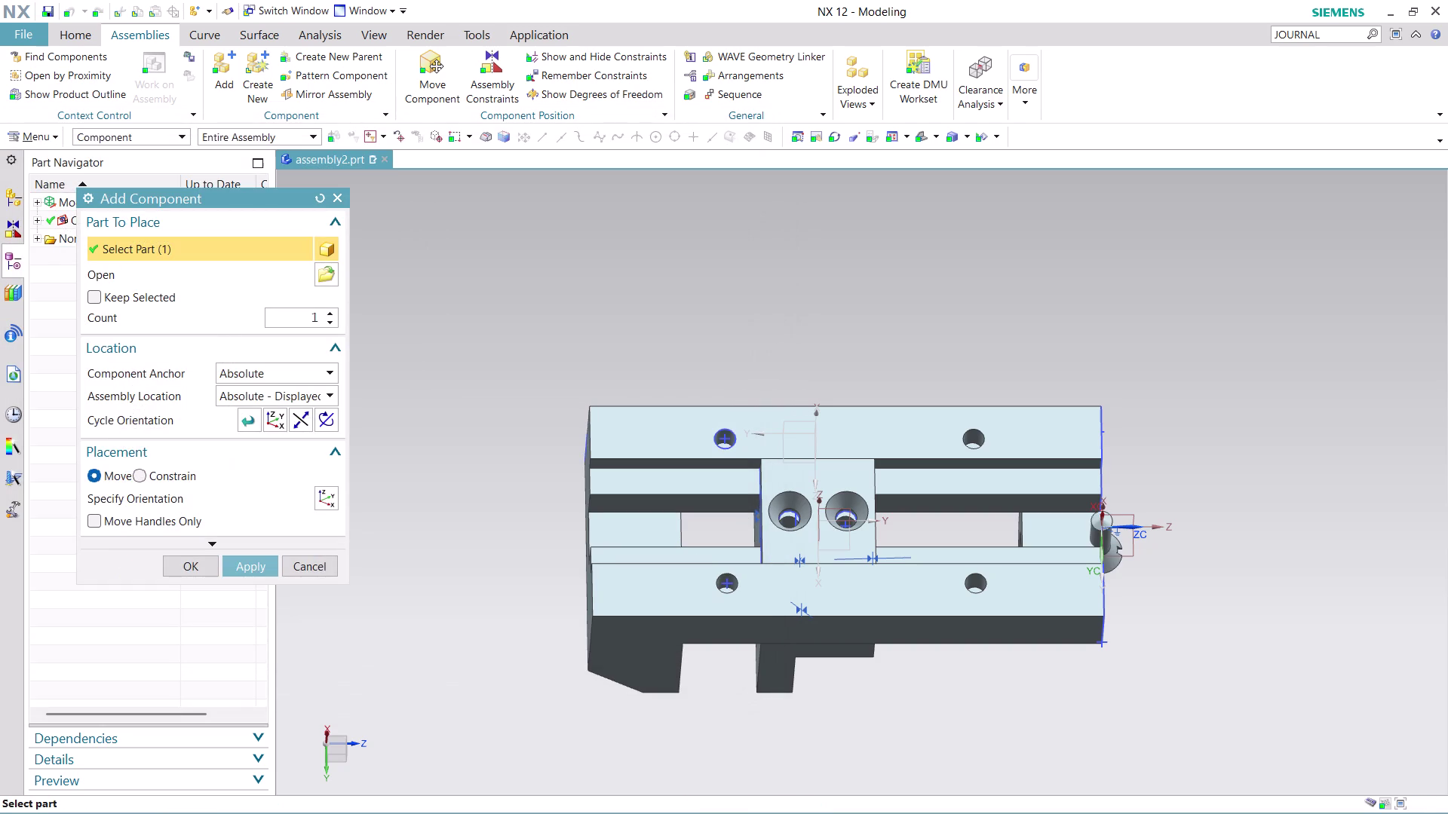
click(322, 393)
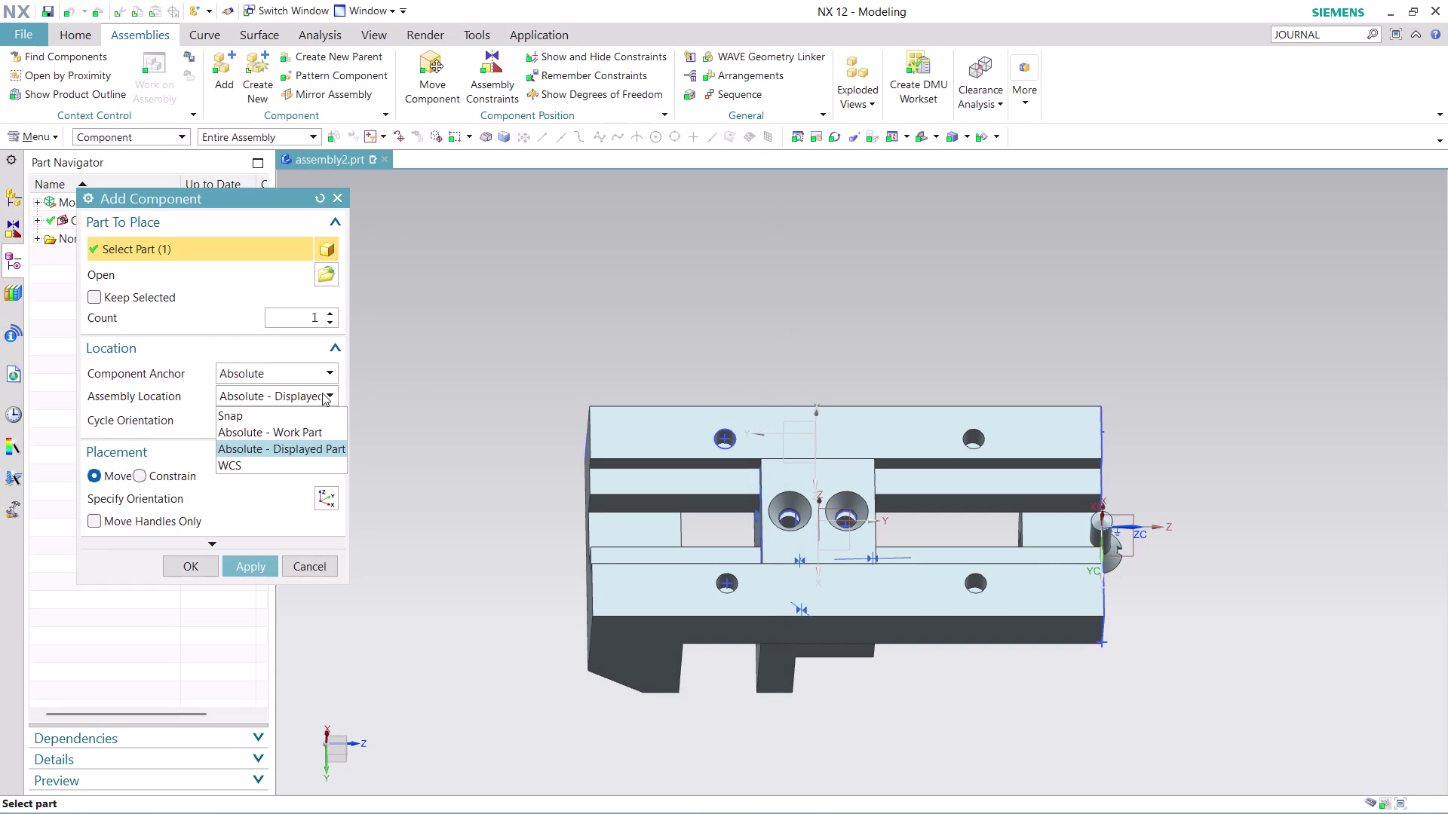
click(321, 431)
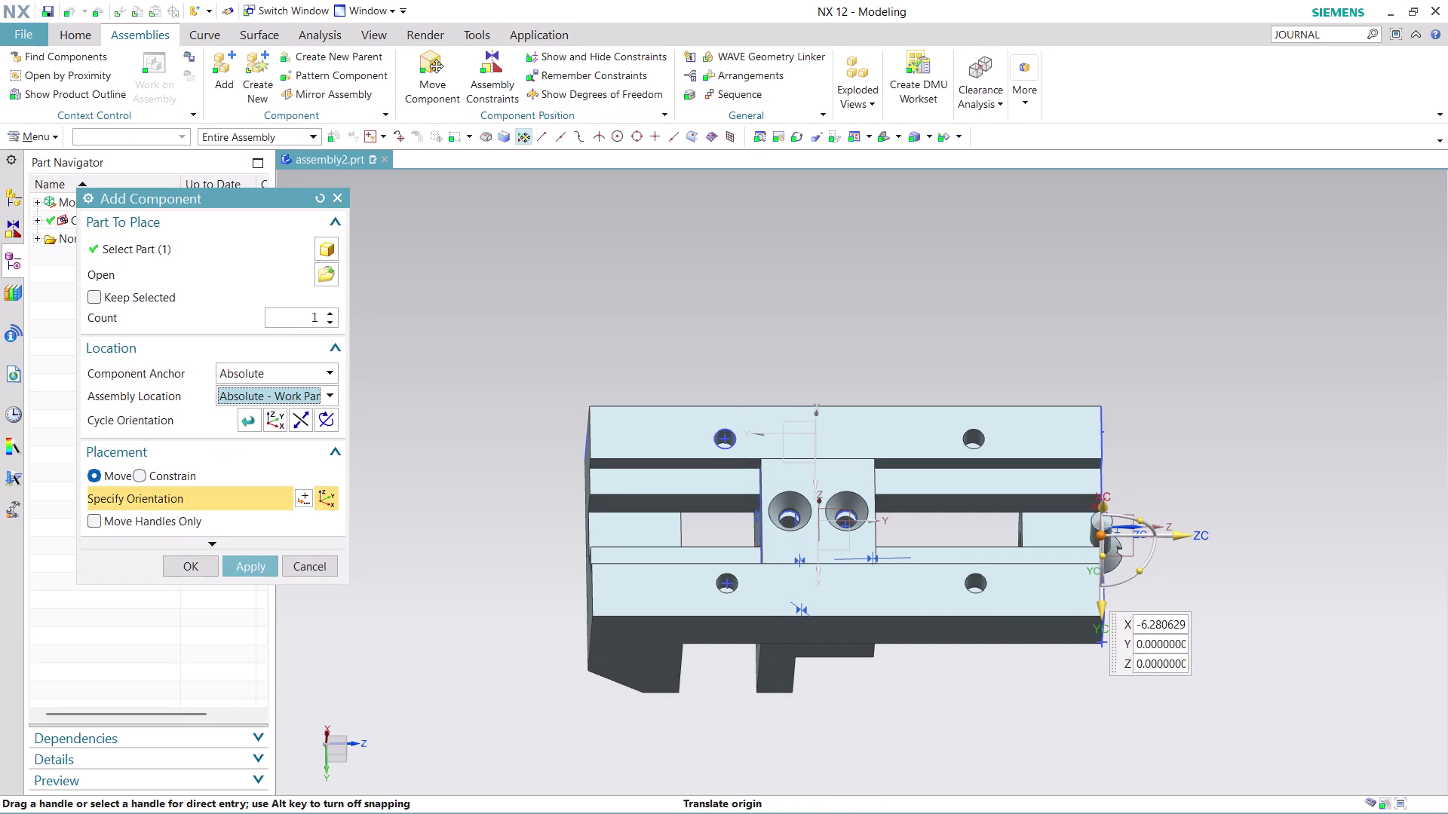
Rotate the shaft head-up and slide it above the central block's holes.
middle_drag(1222, 588, 1201, 536)
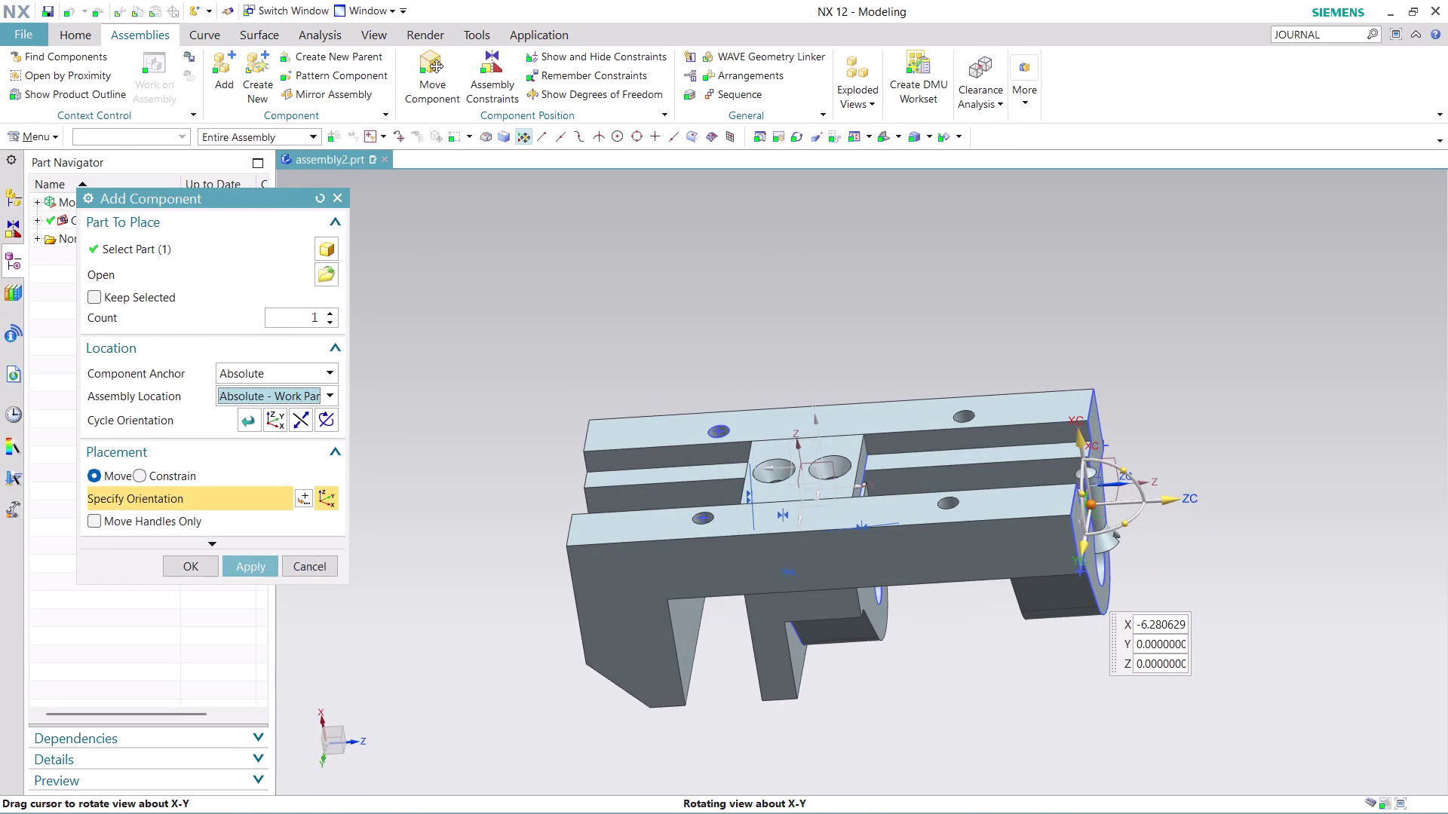
drag(1079, 418, 1043, 320)
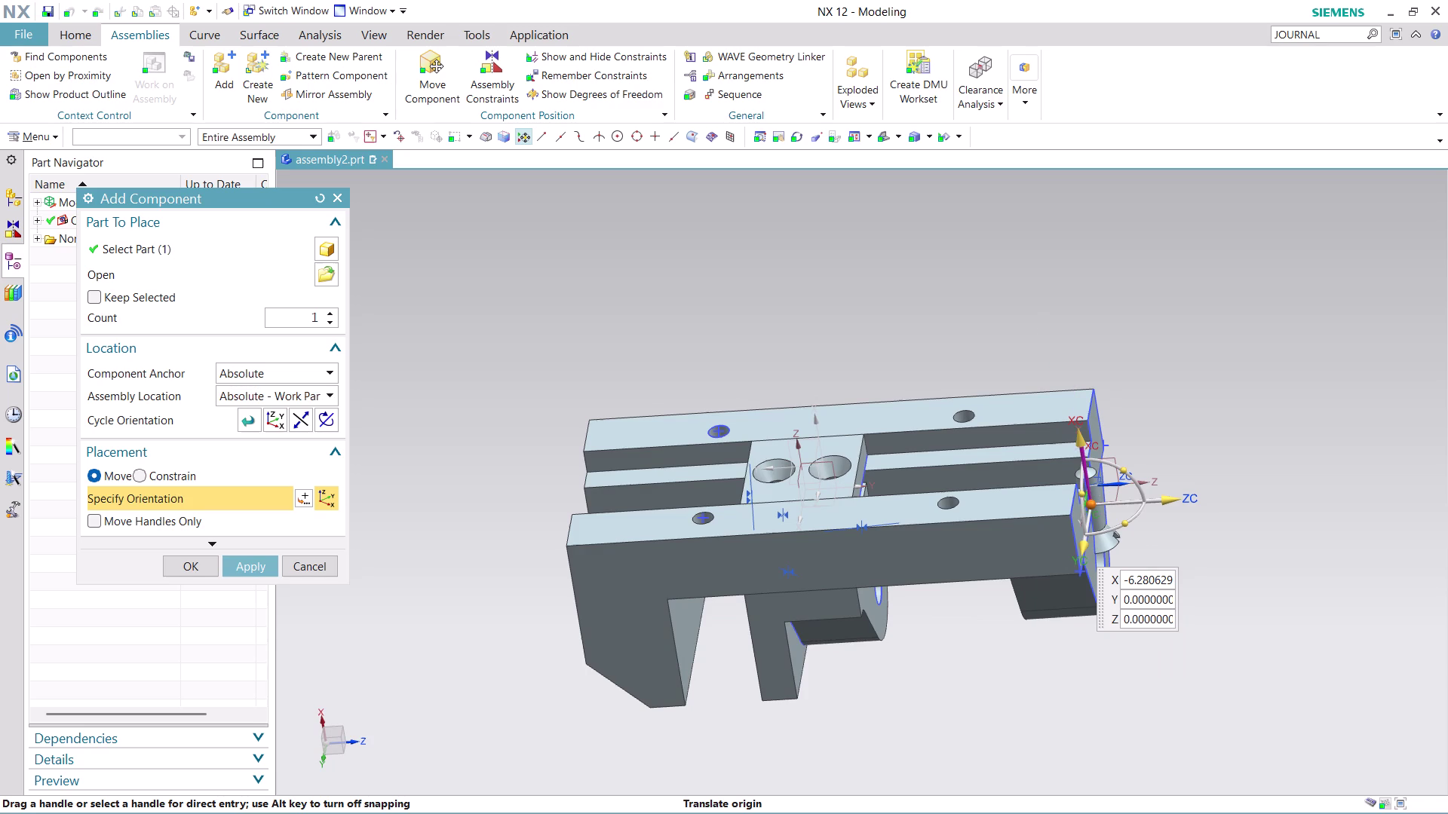
drag(1080, 424, 1067, 354)
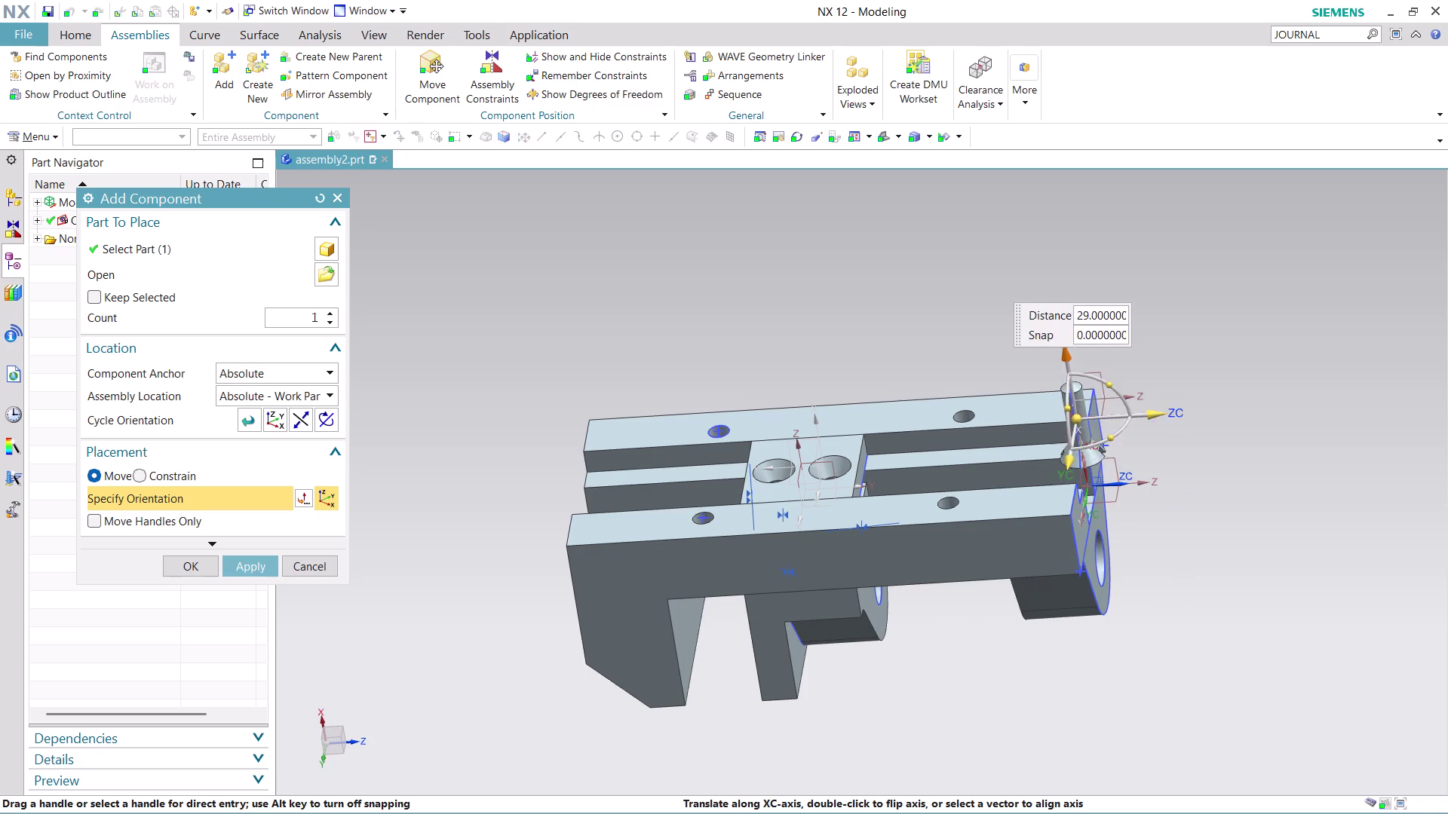
drag(1067, 354, 1050, 316)
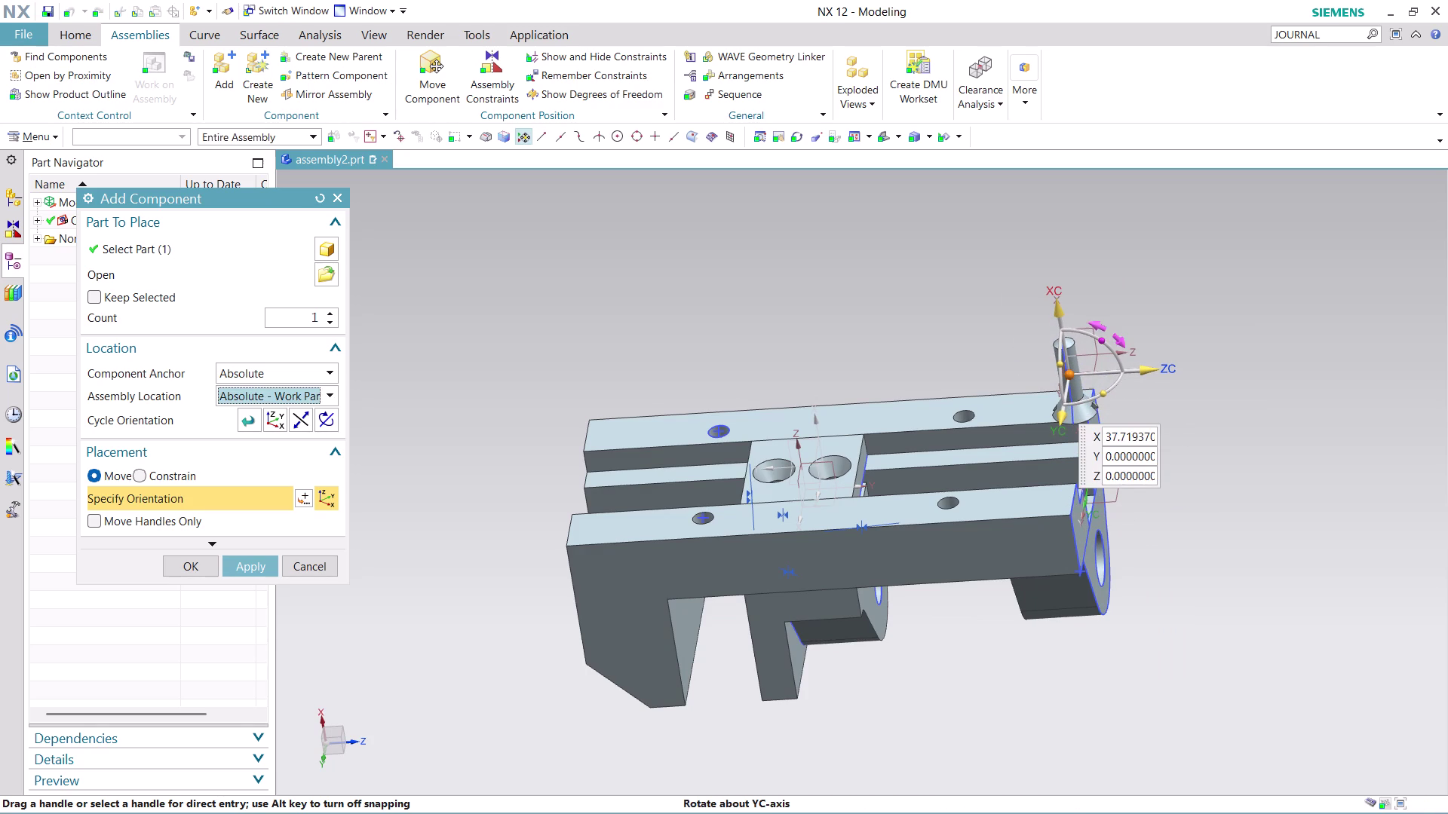
drag(1105, 339, 1031, 405)
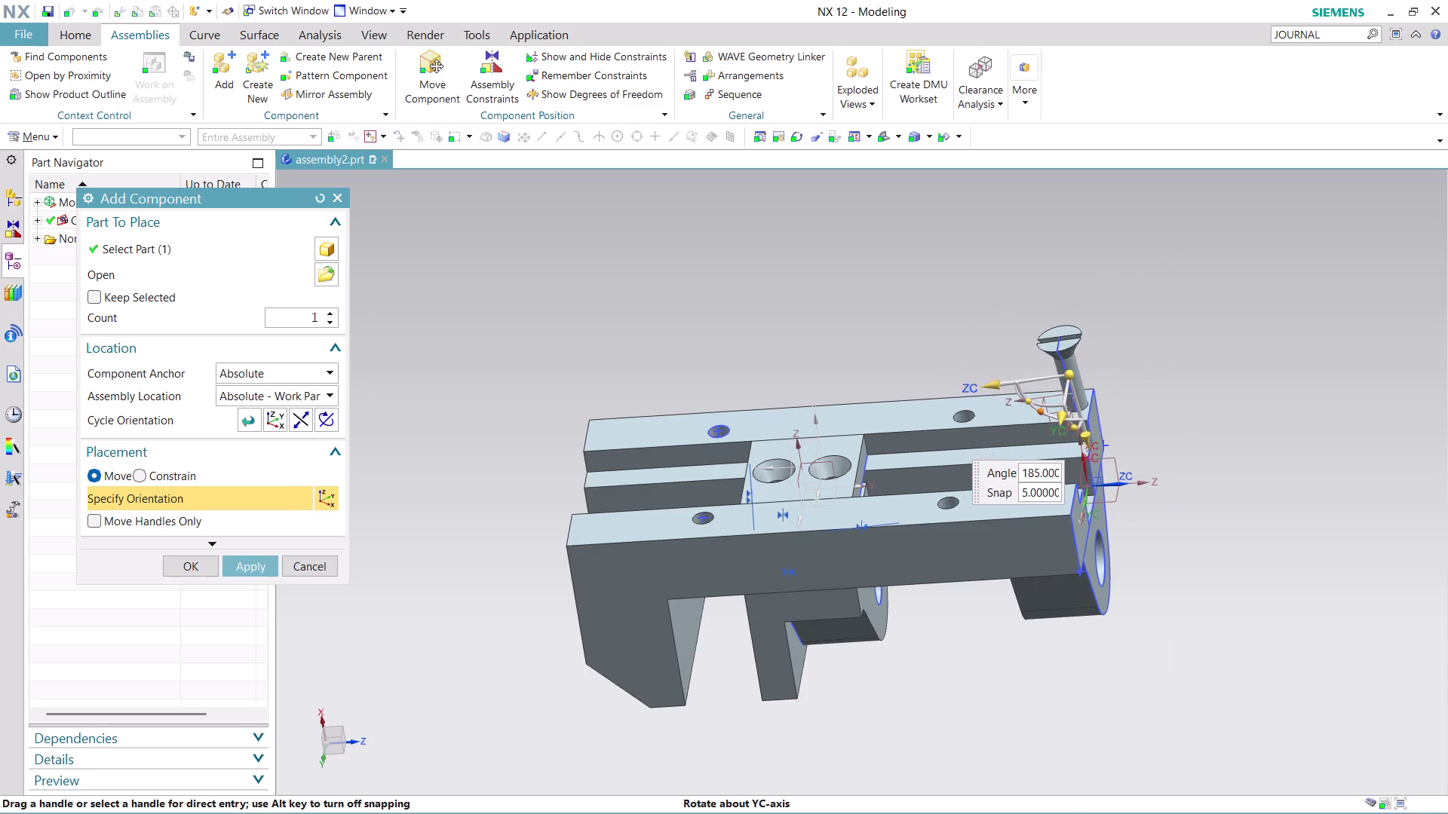
drag(1030, 405, 1028, 402)
drag(982, 379, 735, 403)
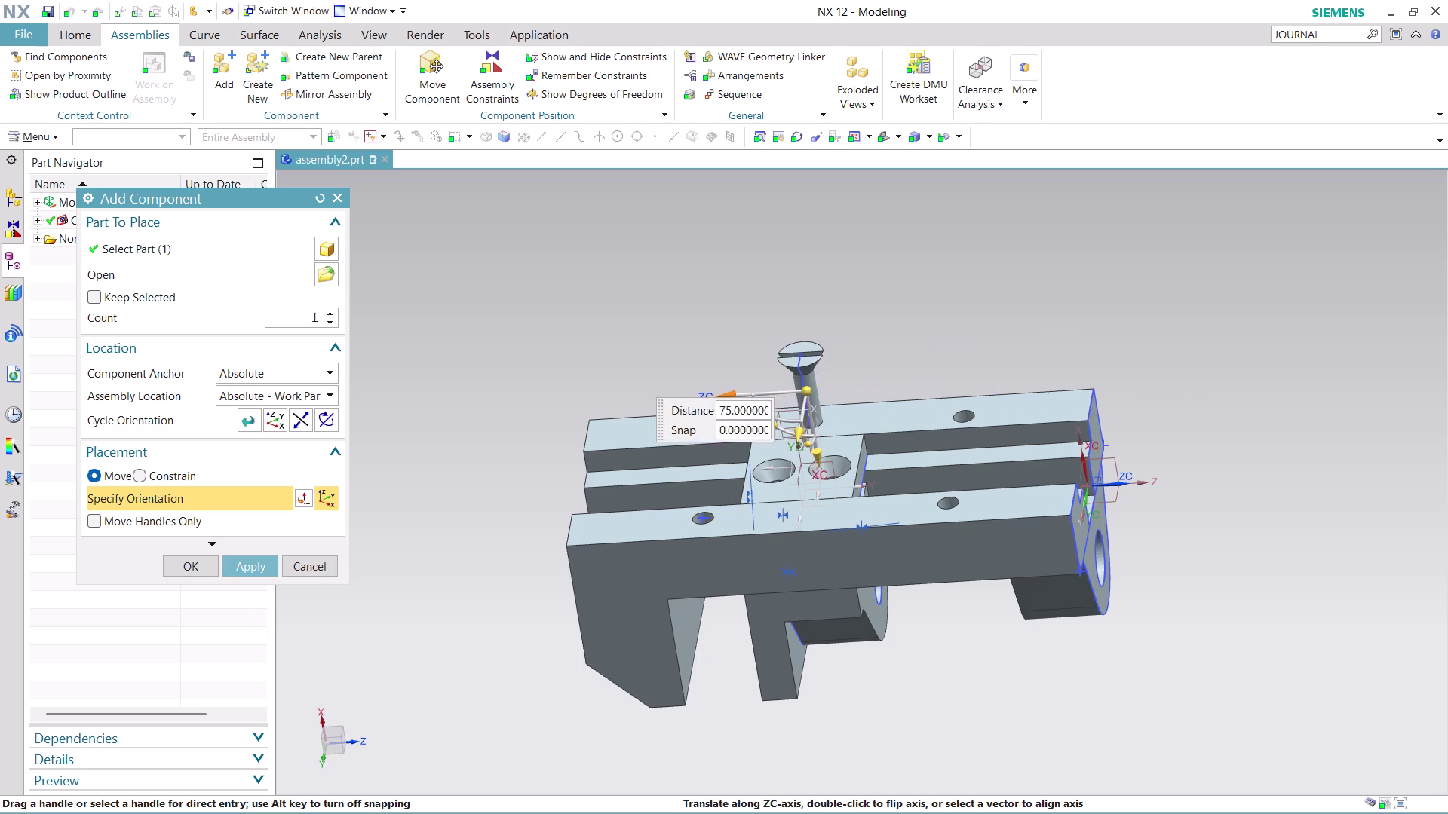
drag(736, 403, 684, 410)
Check the shaft's position from above and confirm its placement.
middle_drag(817, 333, 844, 356)
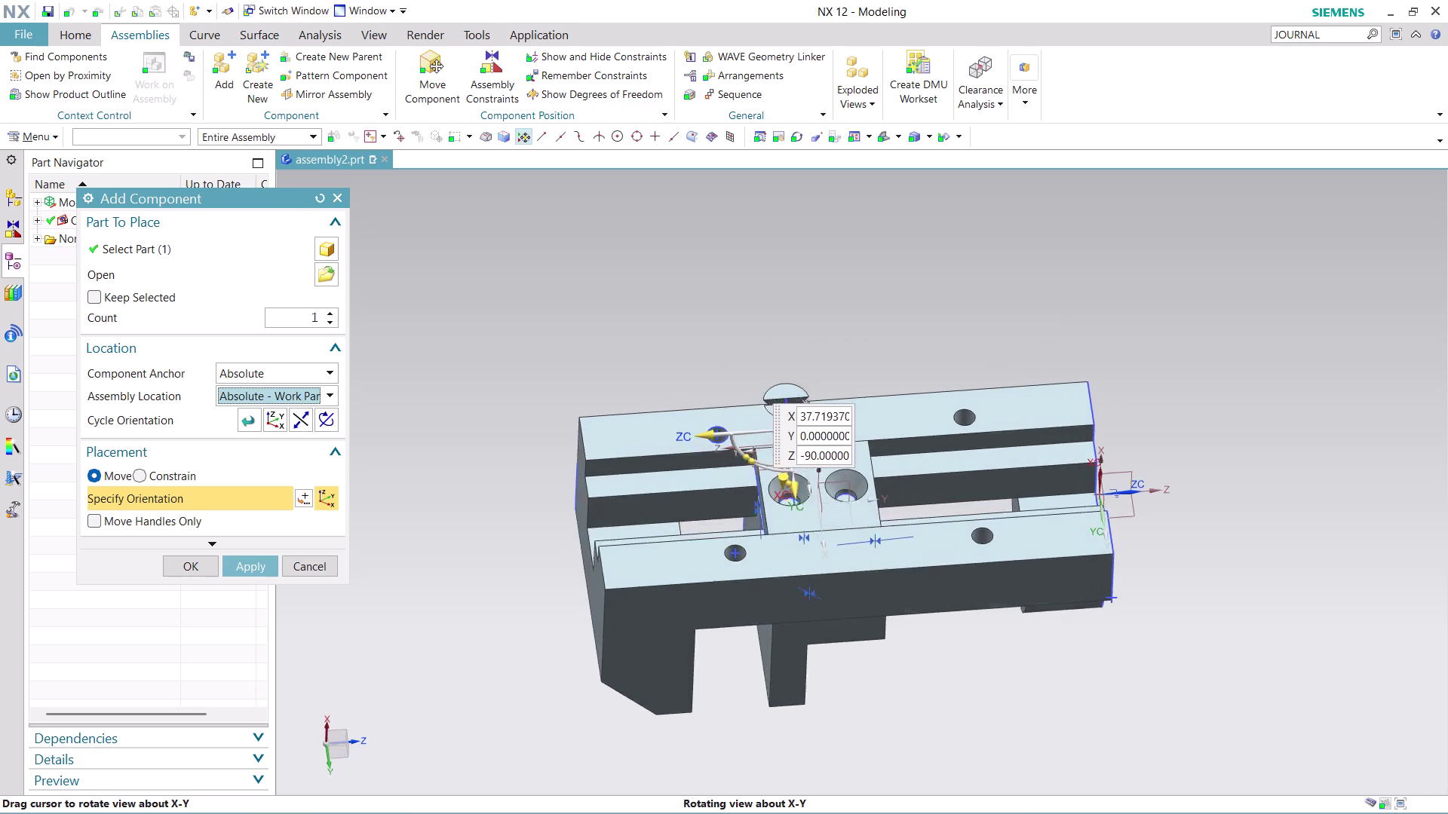
middle_drag(843, 356, 844, 373)
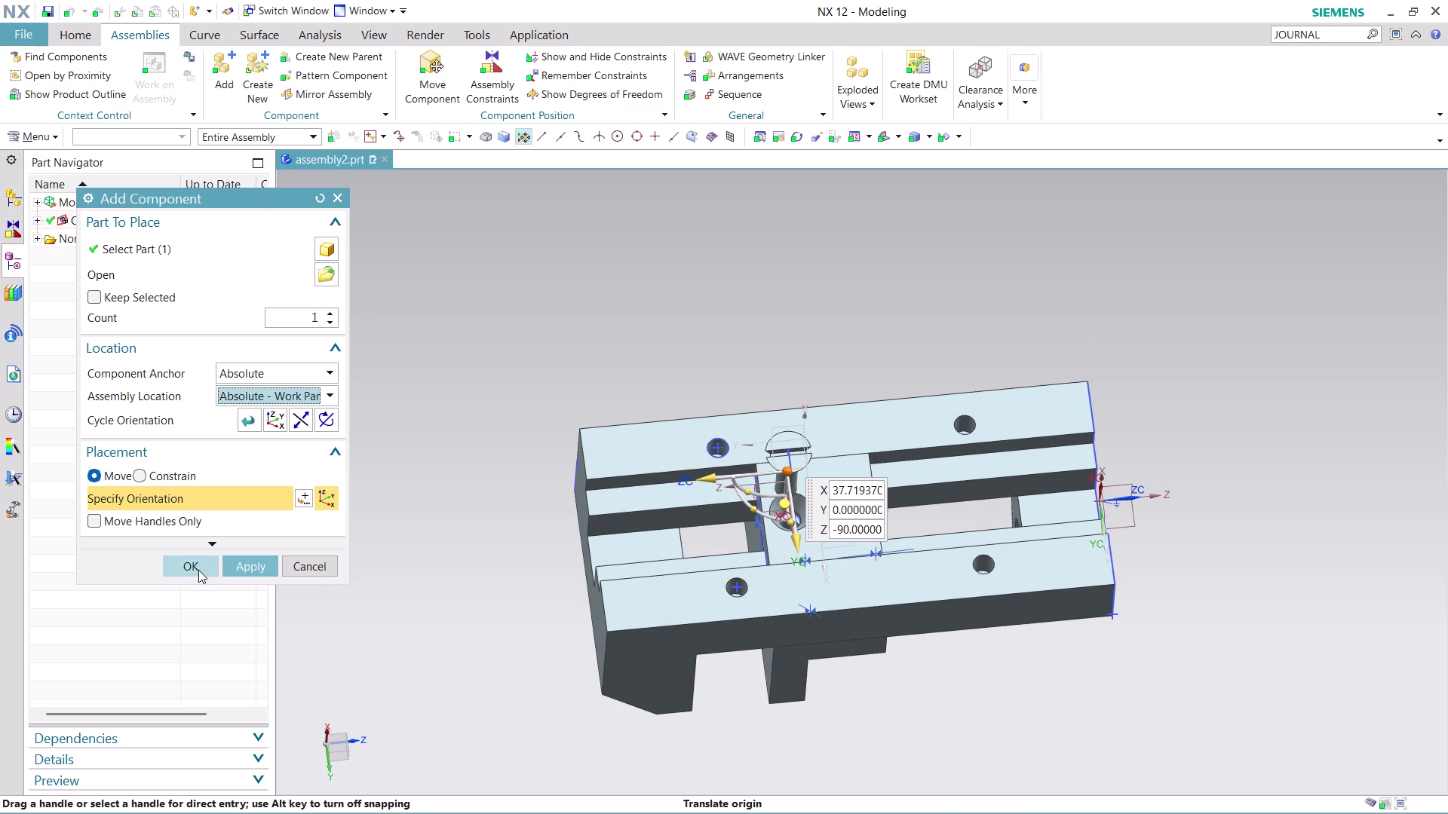
click(199, 571)
scroll(up, 3)
middle_drag(872, 371, 866, 306)
scroll(up, 3)
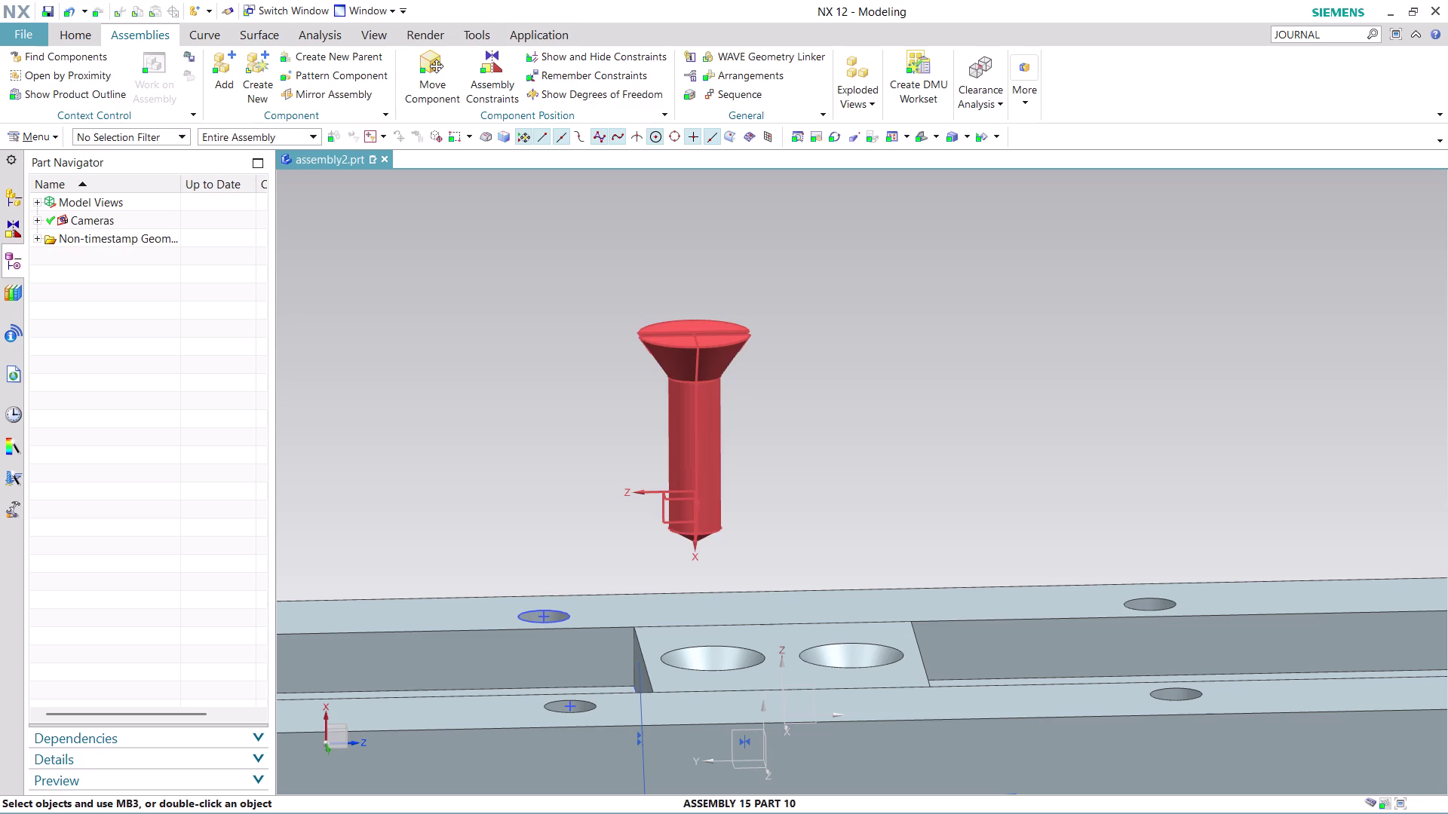
click(486, 77)
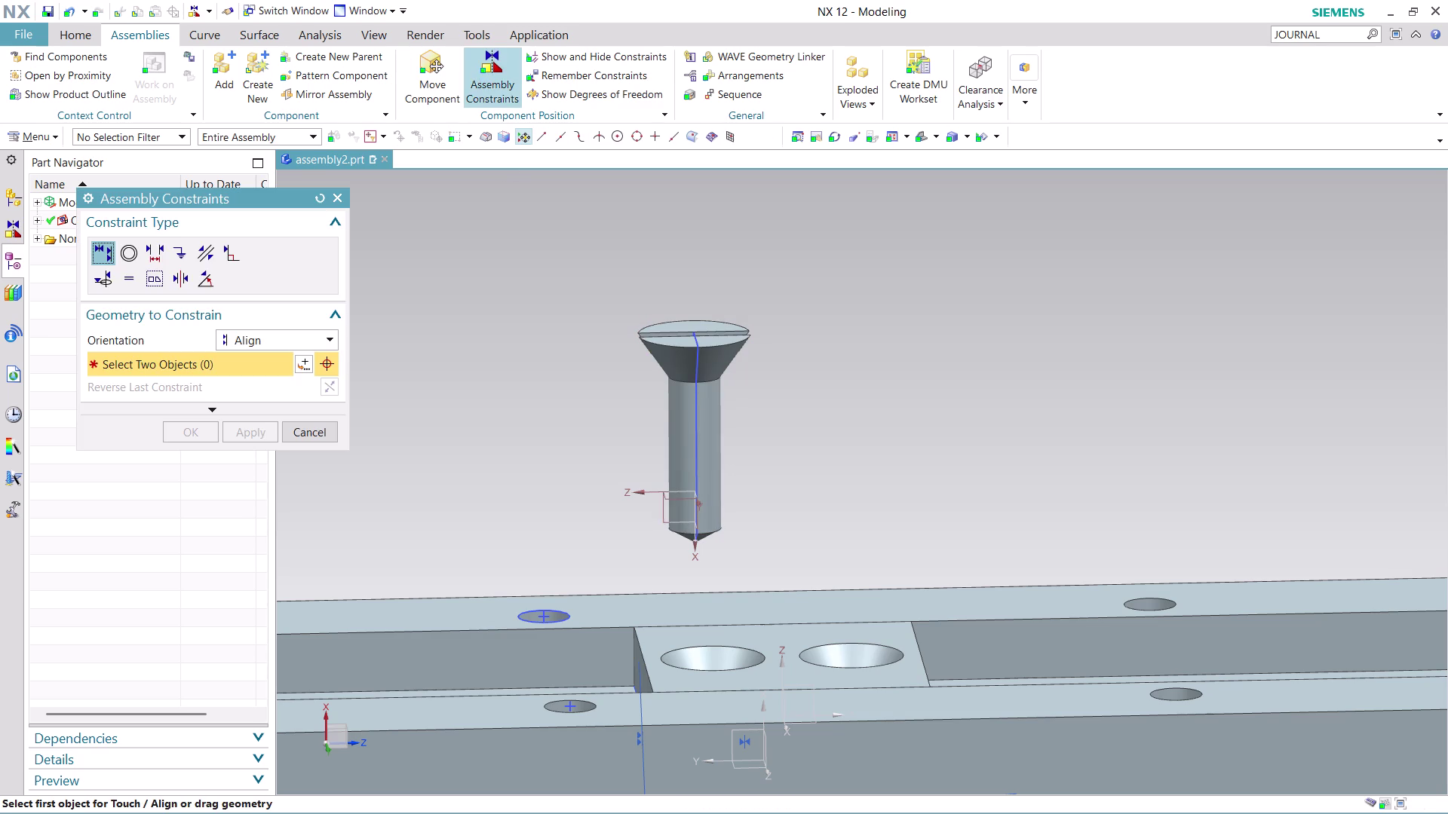
Set a Concentric constraint between the shaft's head edge and the right-hand hole edge.
click(118, 251)
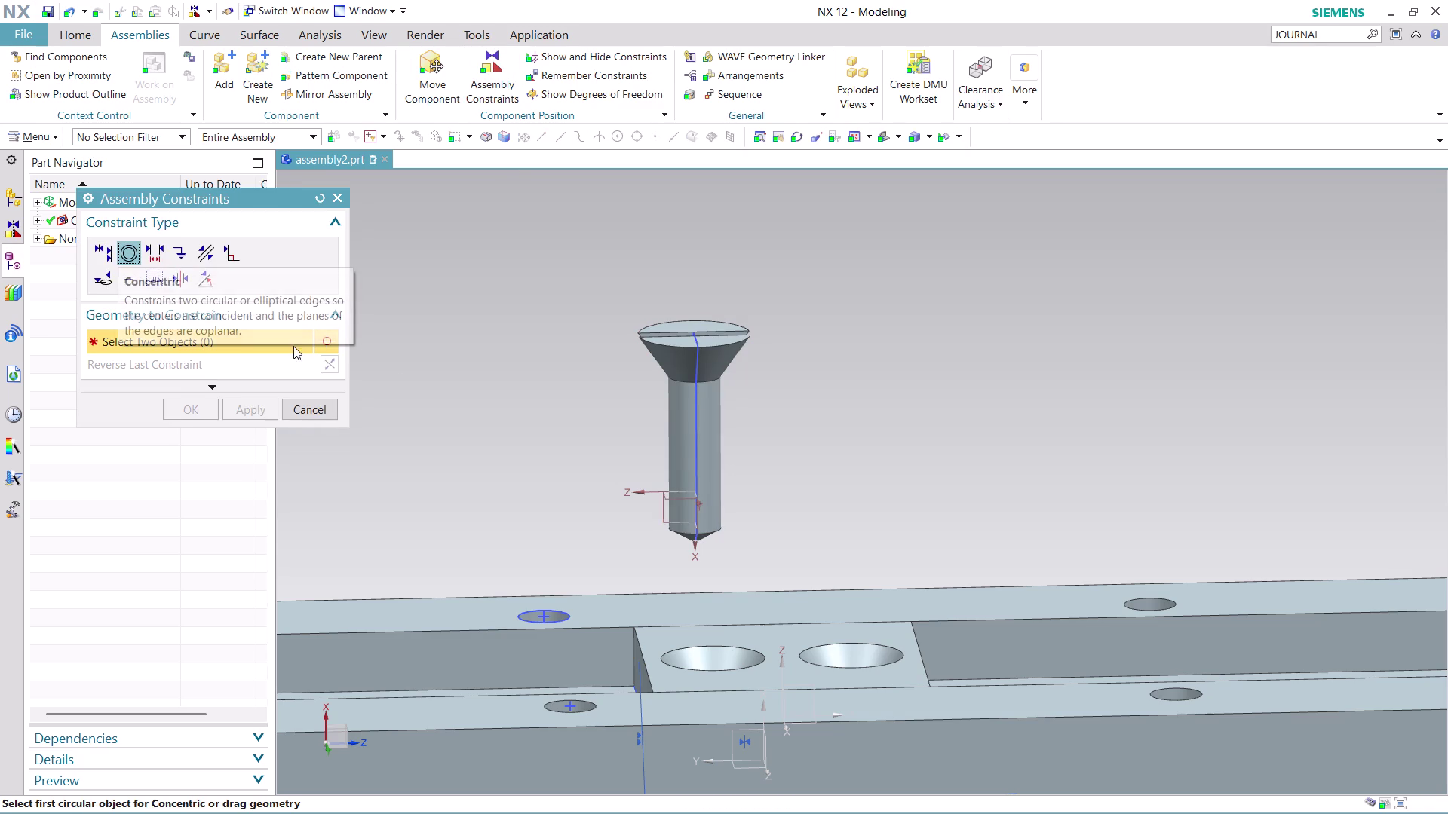
scroll(up, 3)
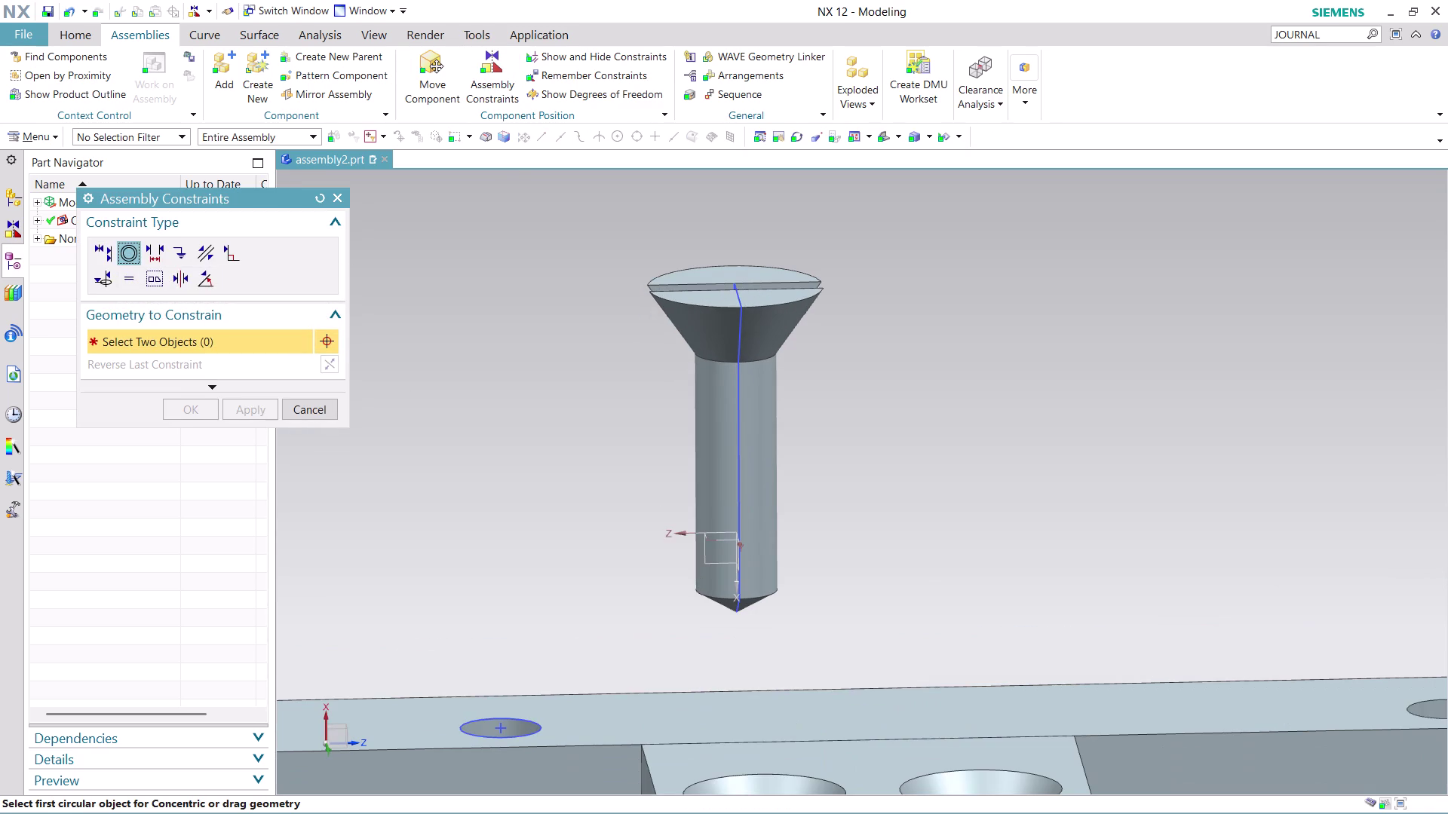
middle_drag(857, 346, 719, 345)
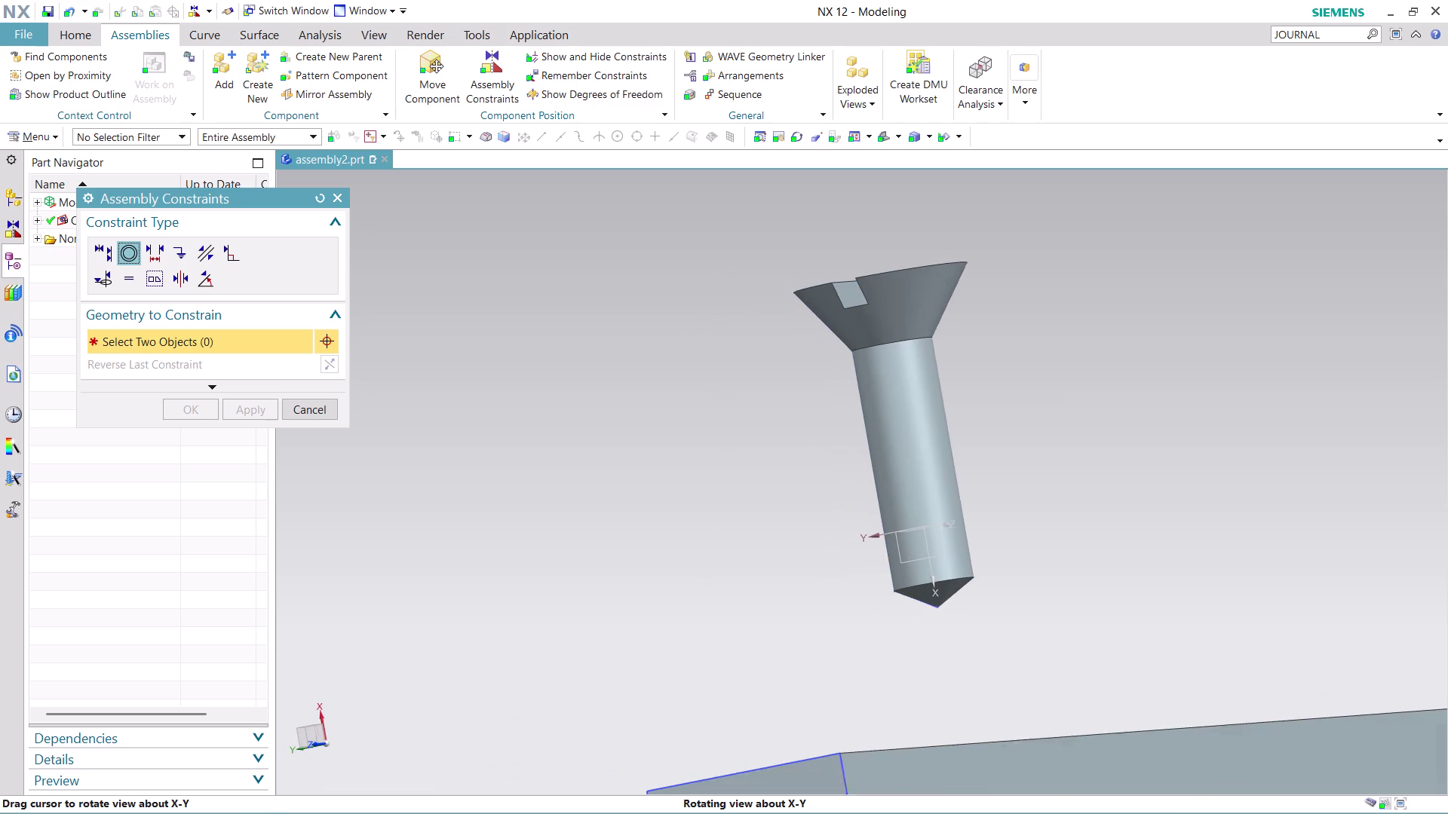
middle_drag(719, 345, 713, 344)
click(906, 338)
scroll(down, 3)
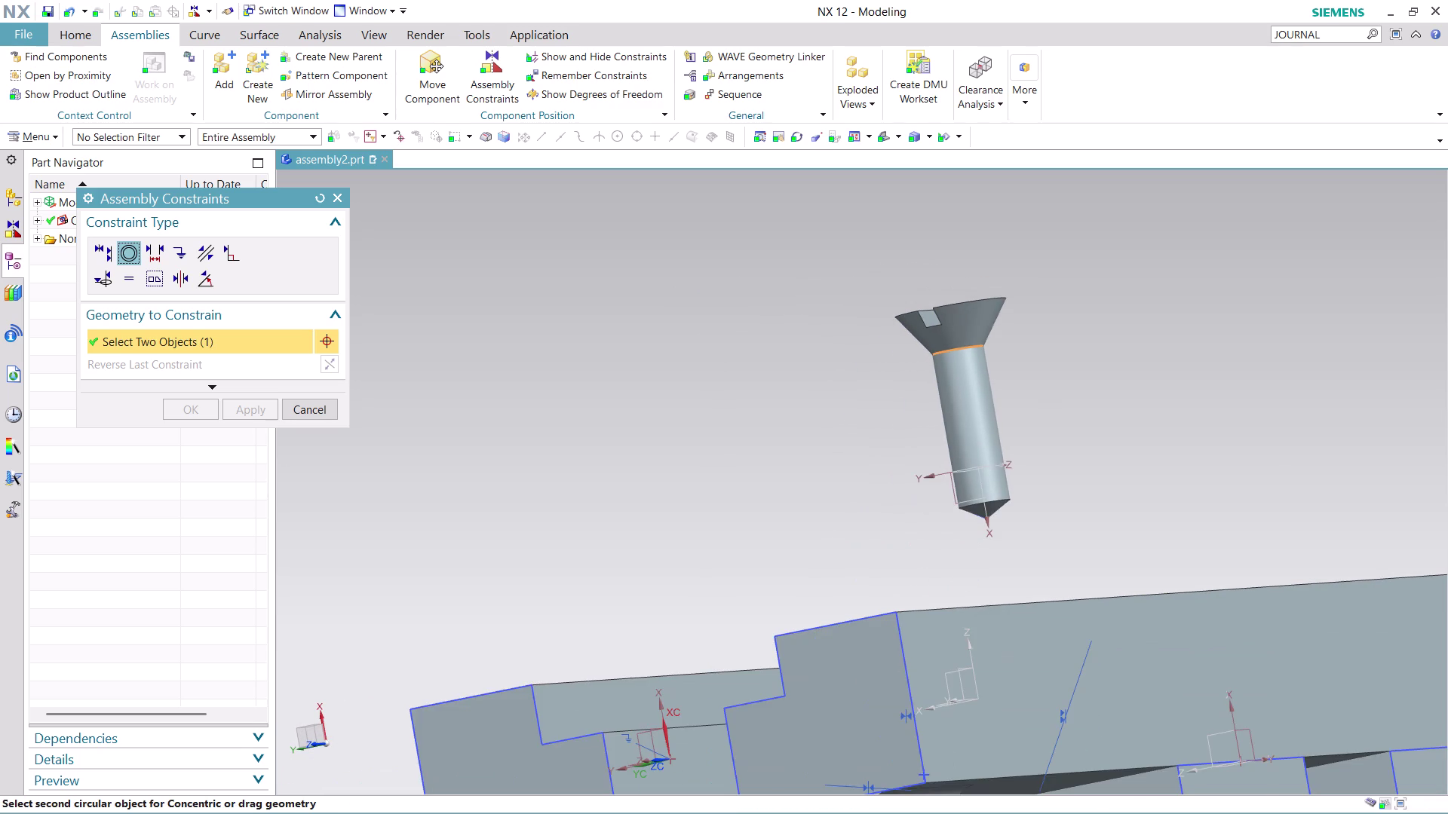
middle_drag(1079, 370, 1113, 440)
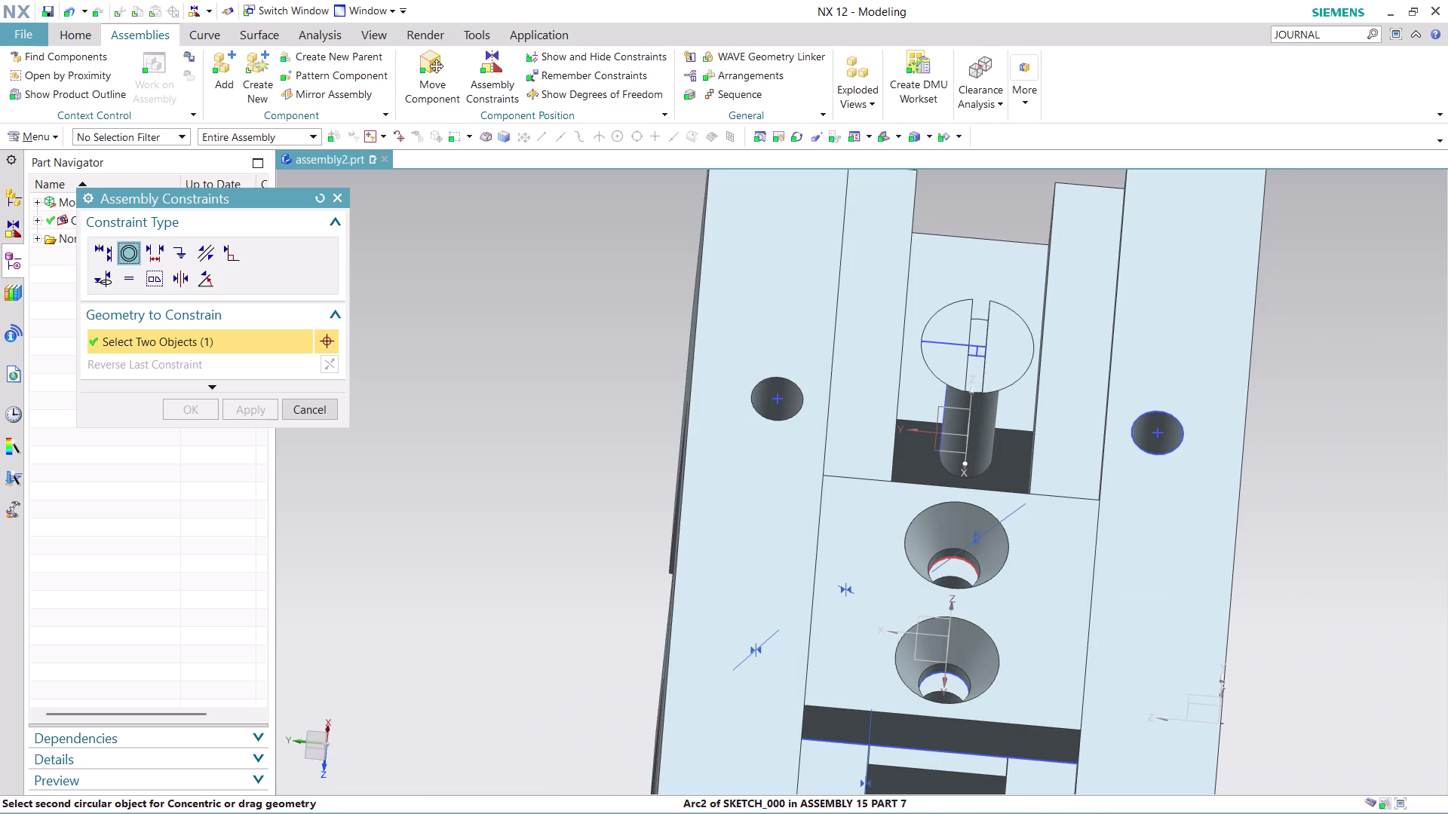
scroll(up, 3)
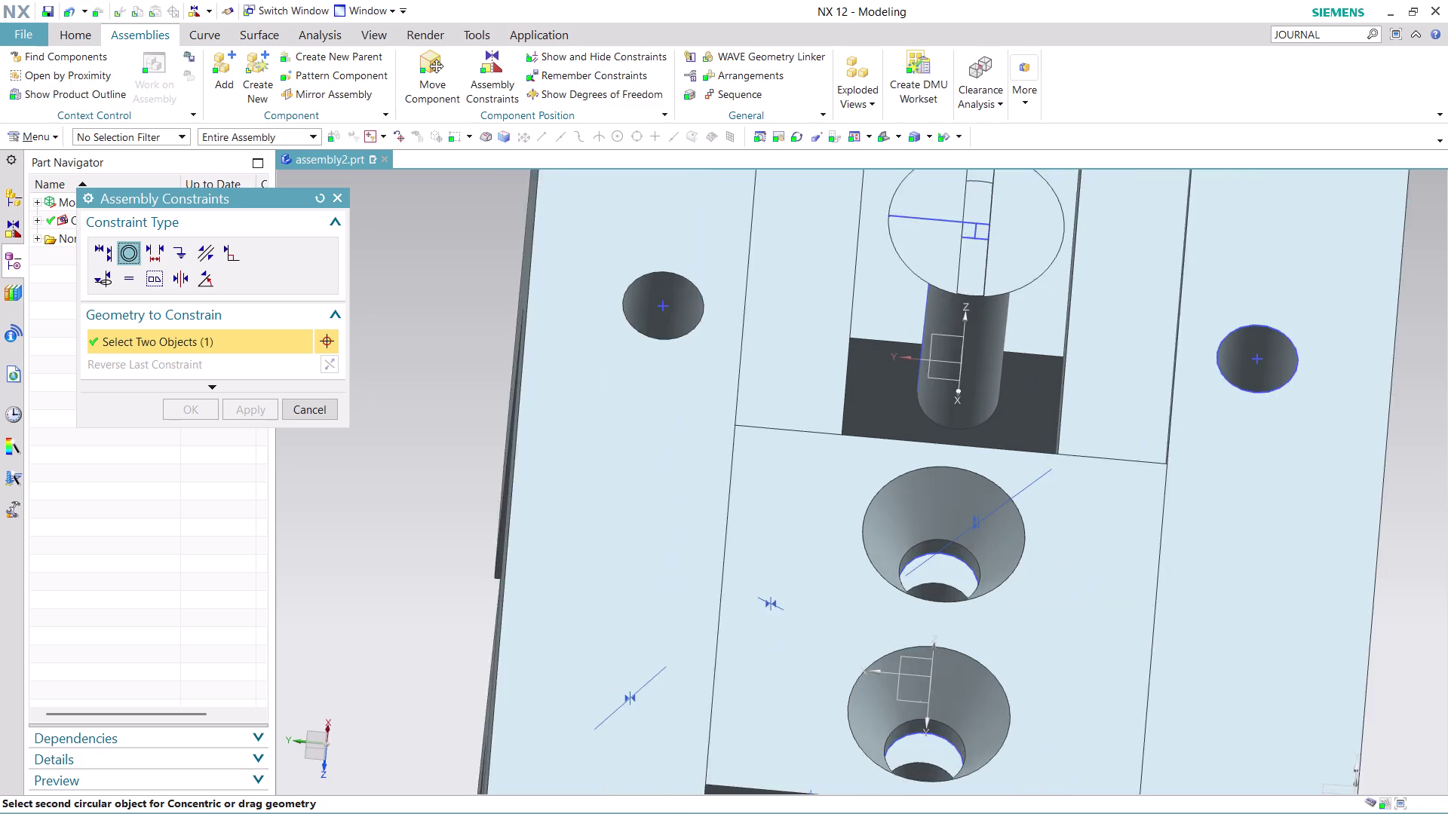
click(980, 562)
Orbit and zoom around the base to inspect the shaft's concentric position.
scroll(down, 3)
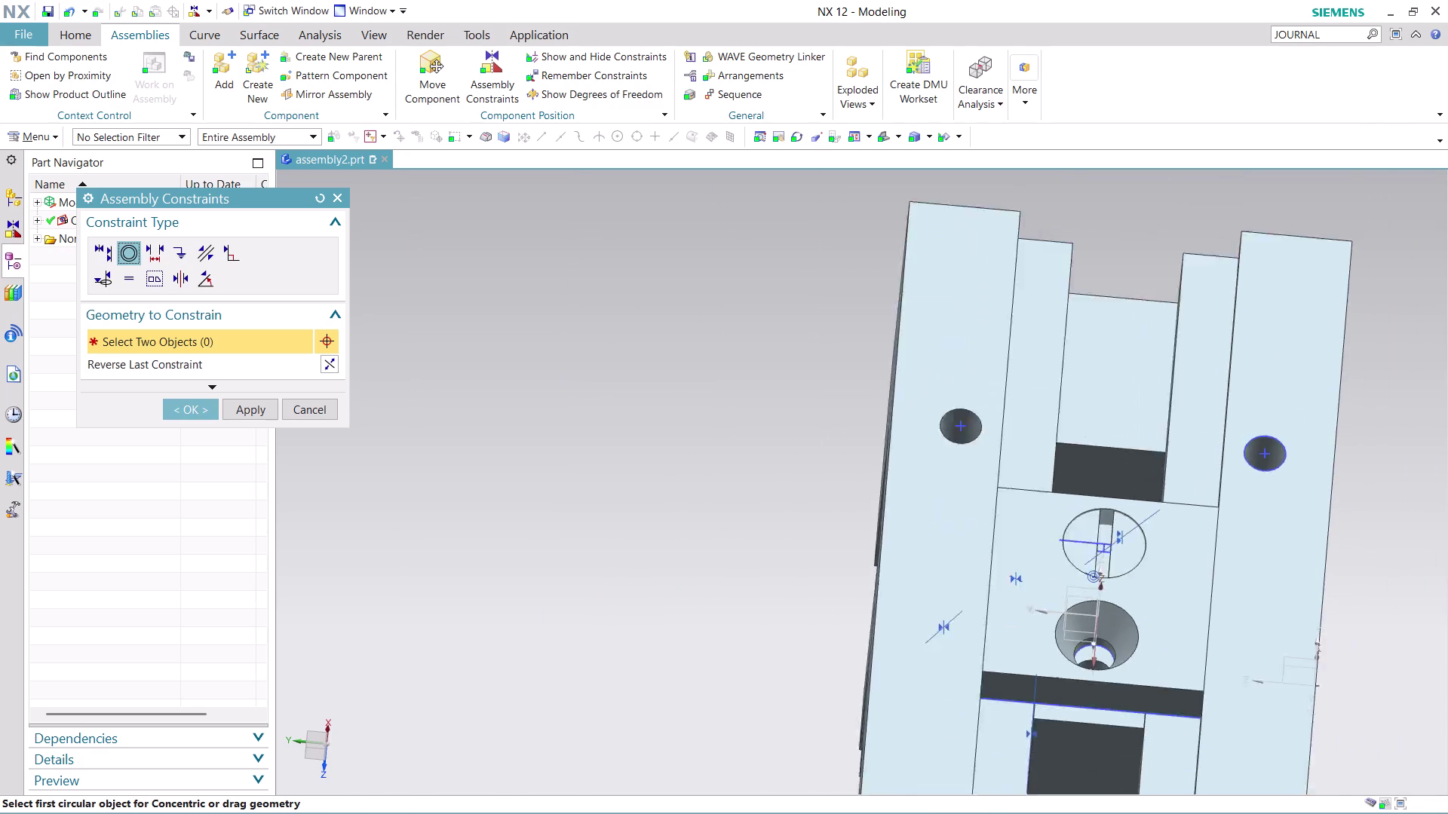
scroll(down, 3)
scroll(down, 3)
middle_drag(1283, 617, 1161, 562)
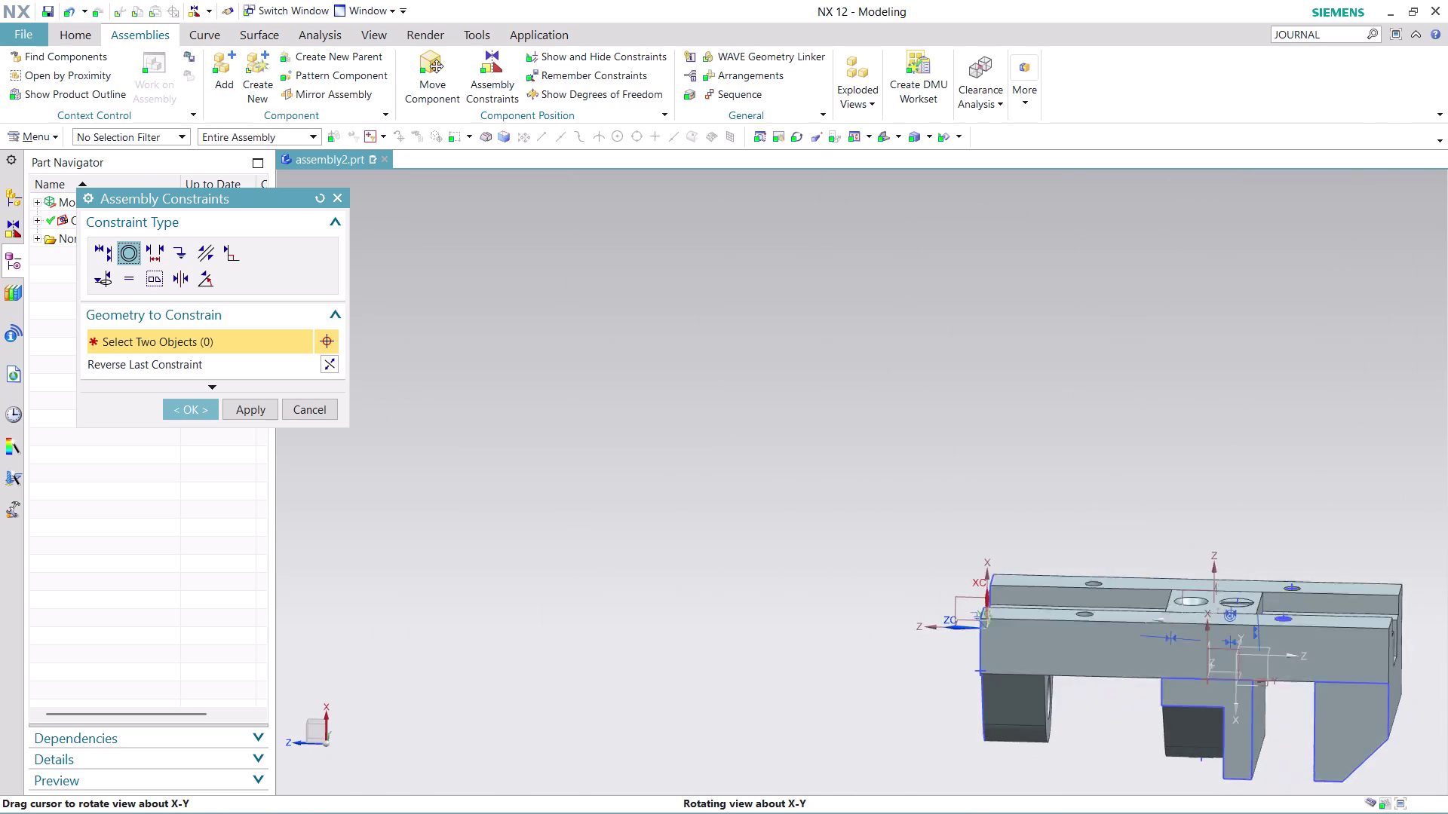
middle_drag(1161, 562, 1160, 569)
scroll(up, 3)
scroll(down, 3)
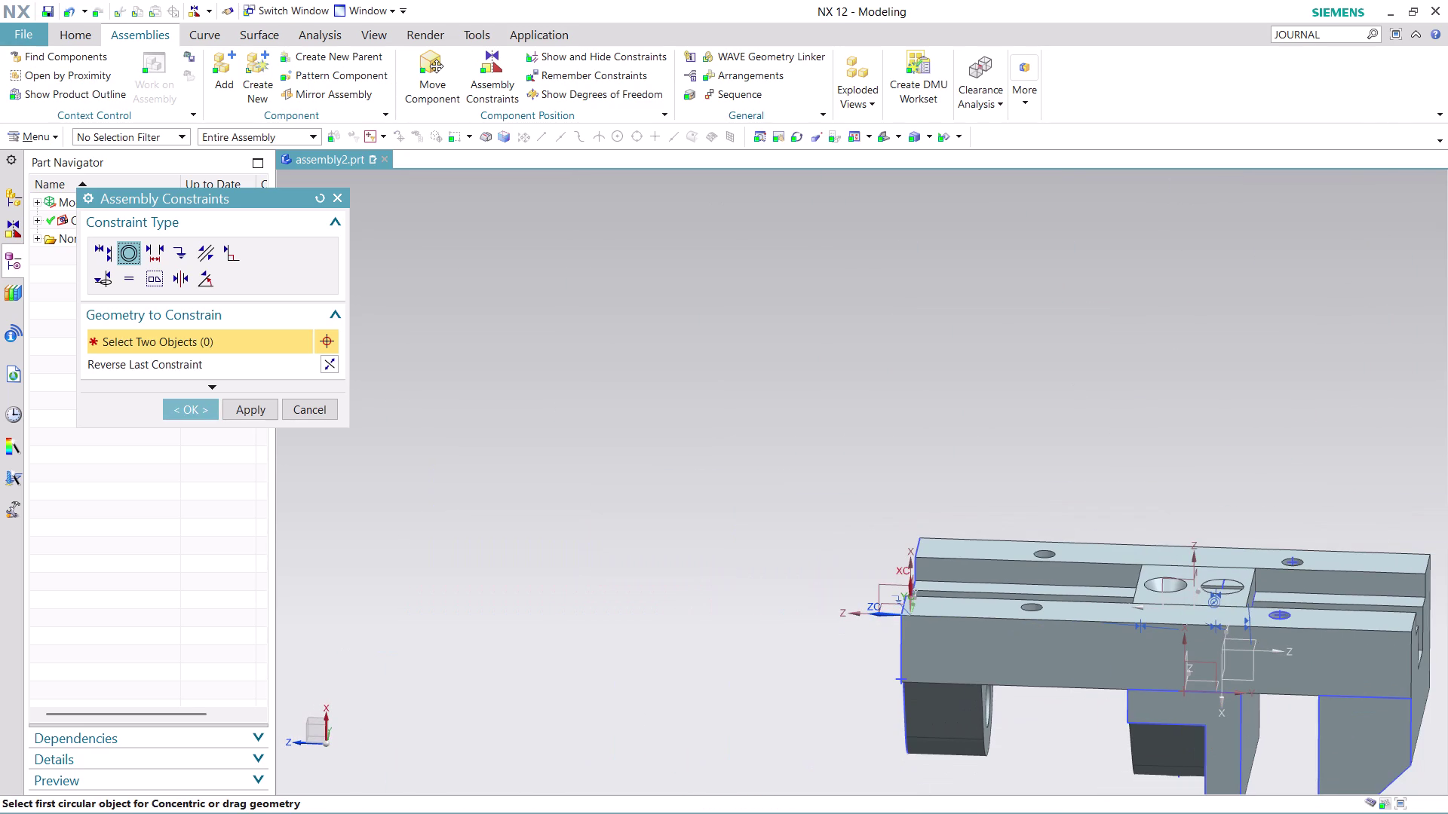
middle_drag(1188, 394, 835, 369)
scroll(up, 3)
scroll(down, 3)
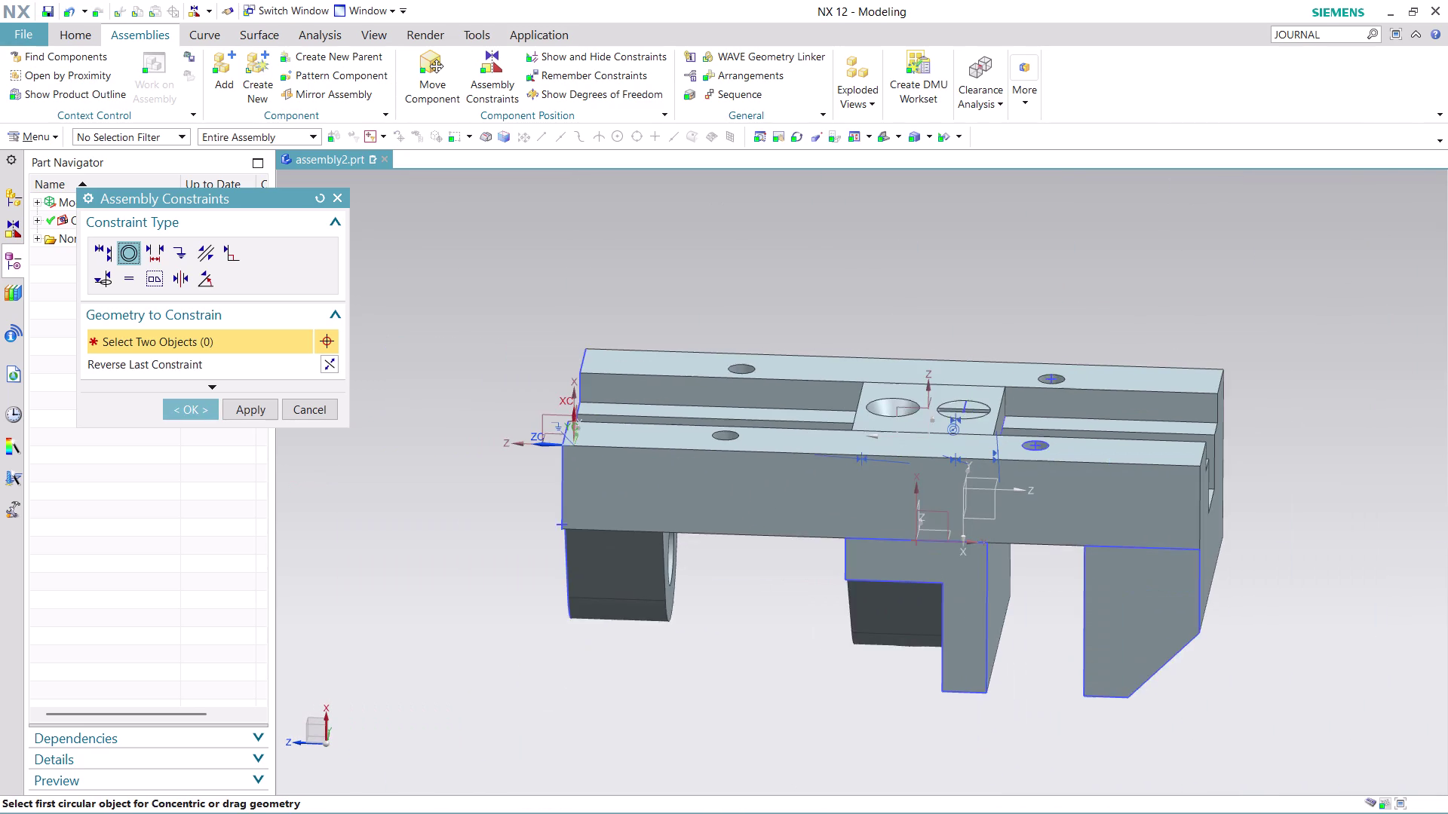
Accept the concentric constraint and start adding another component.
click(965, 307)
middle_drag(964, 307, 964, 355)
scroll(down, 3)
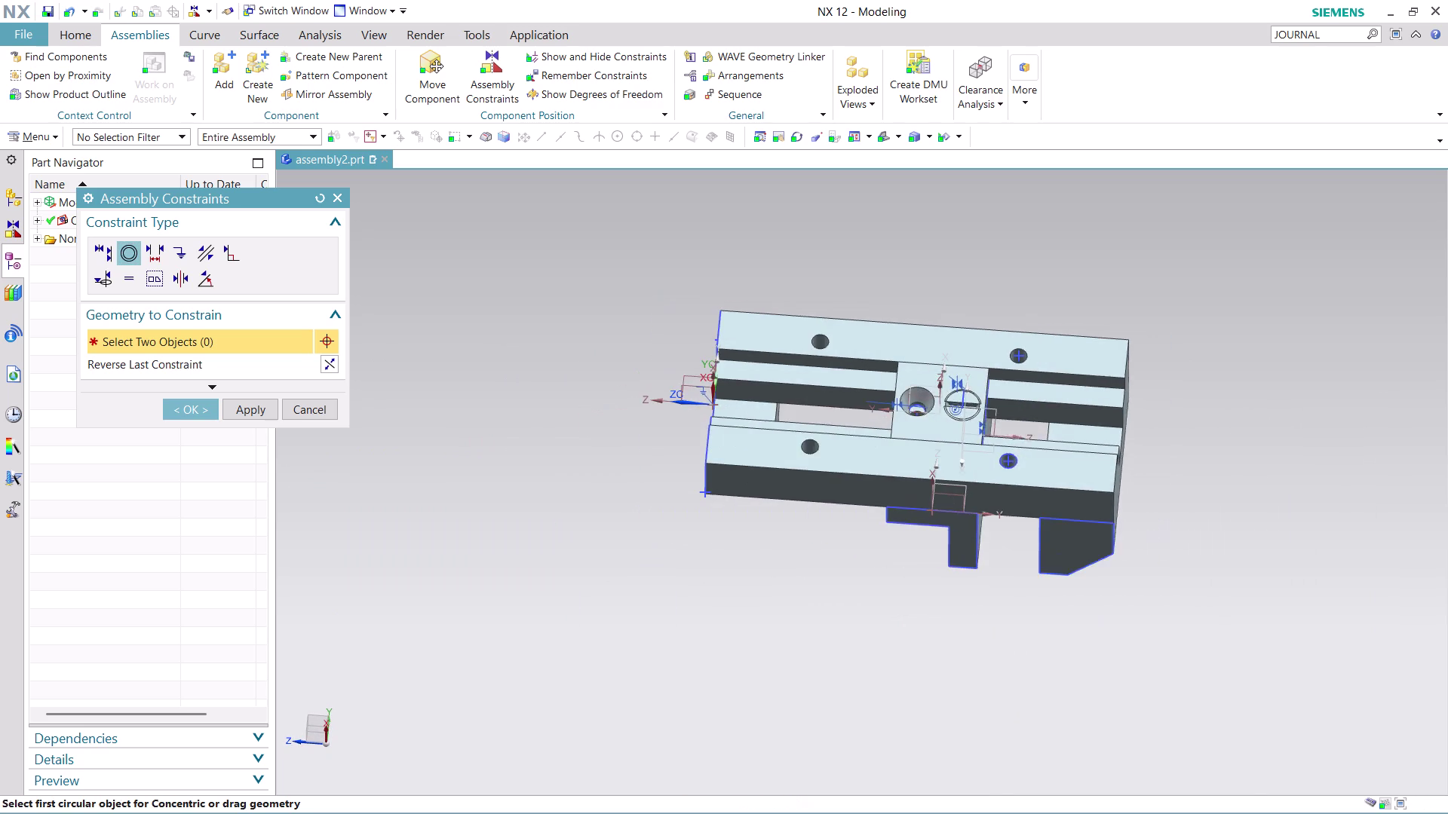
scroll(up, 3)
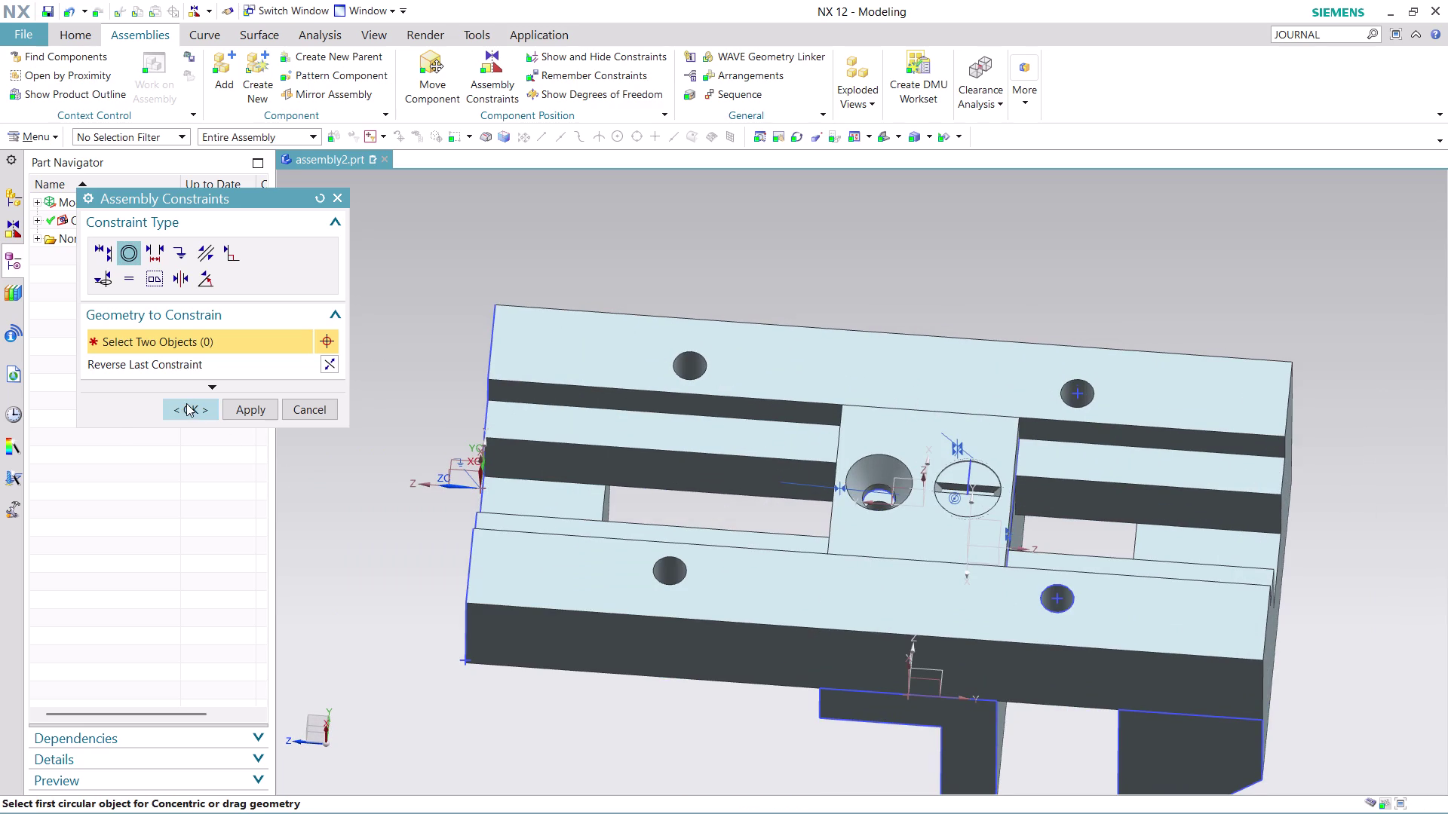
click(186, 404)
click(225, 80)
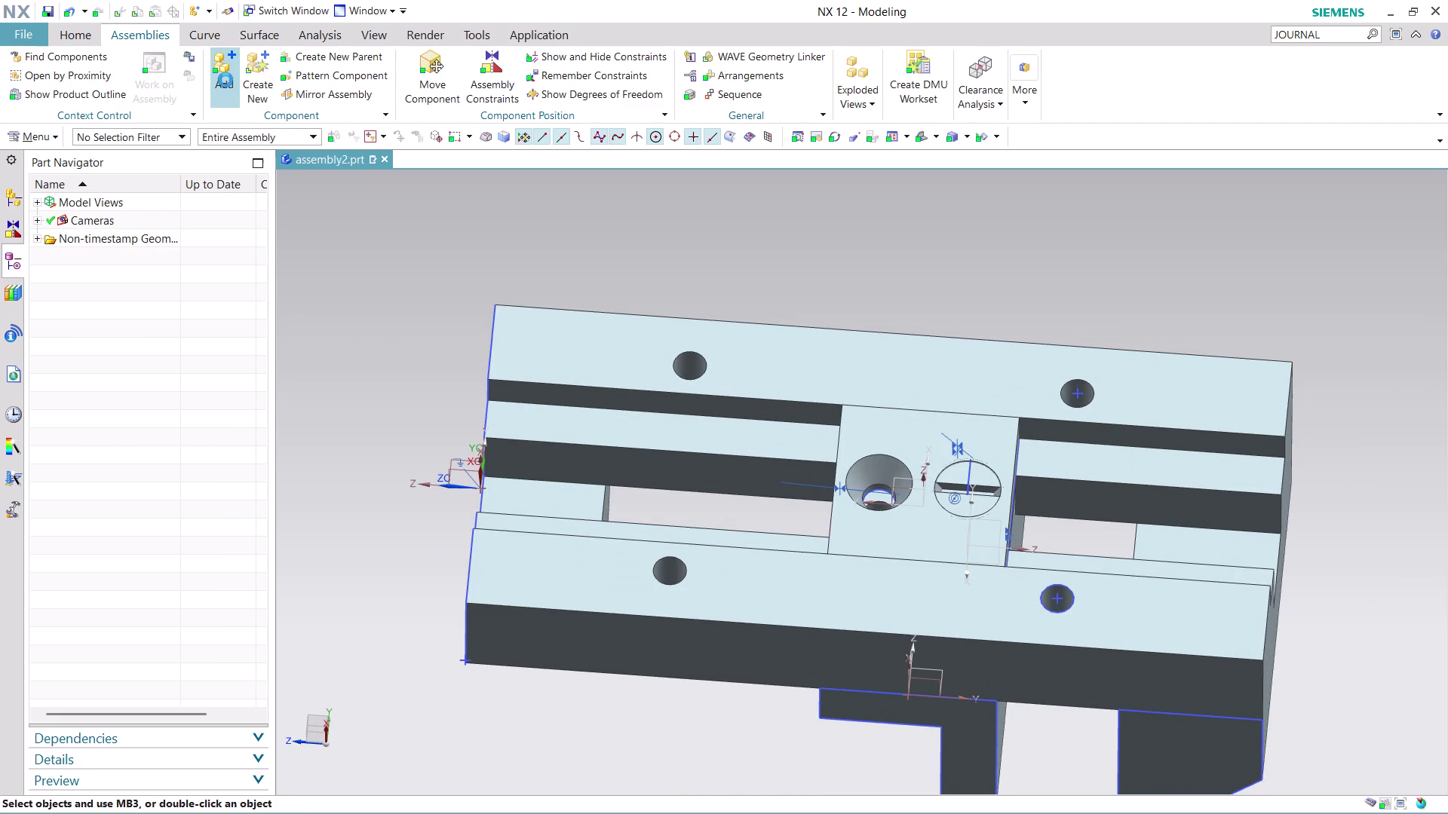
click(327, 278)
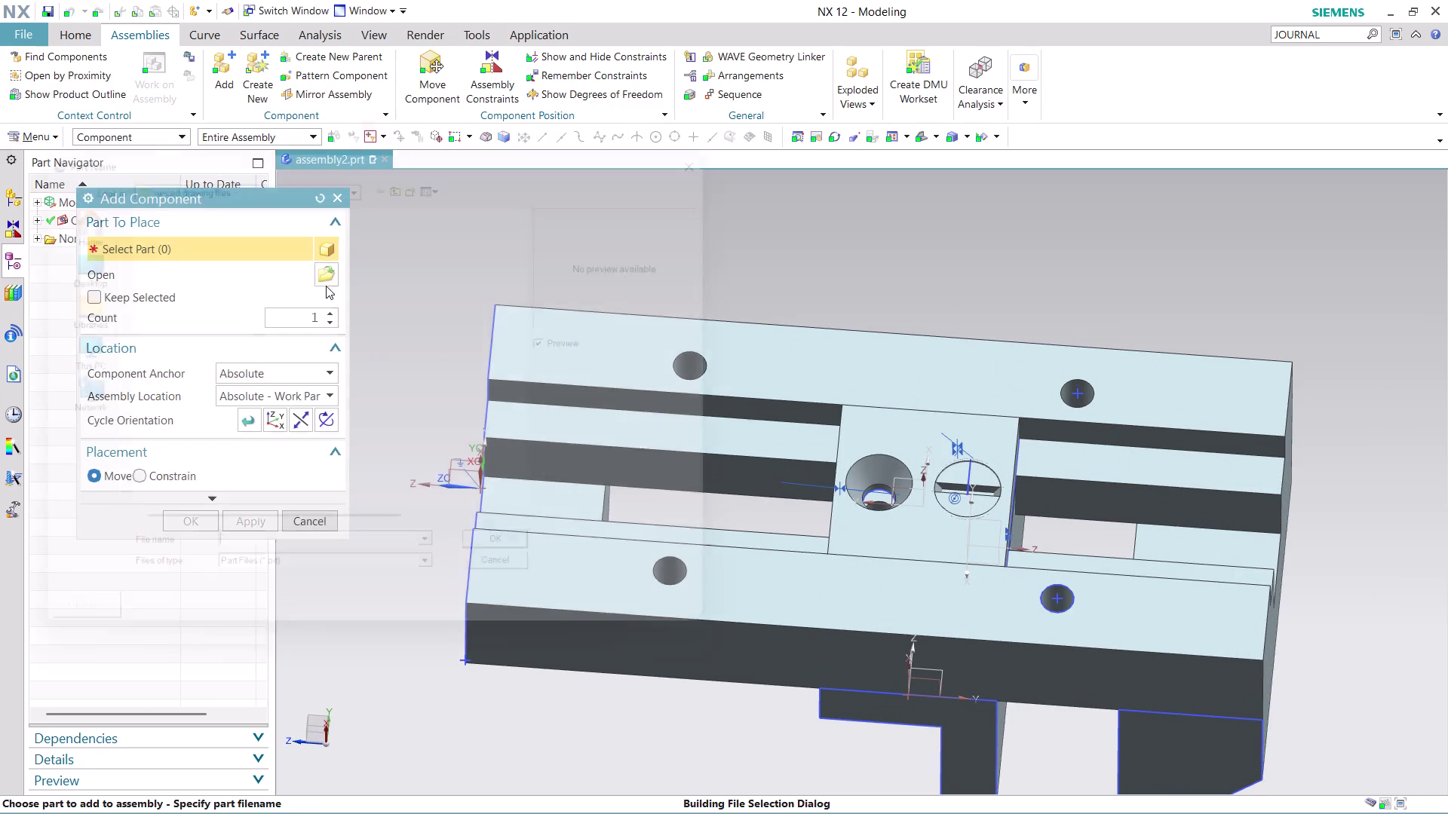
scroll(down, 3)
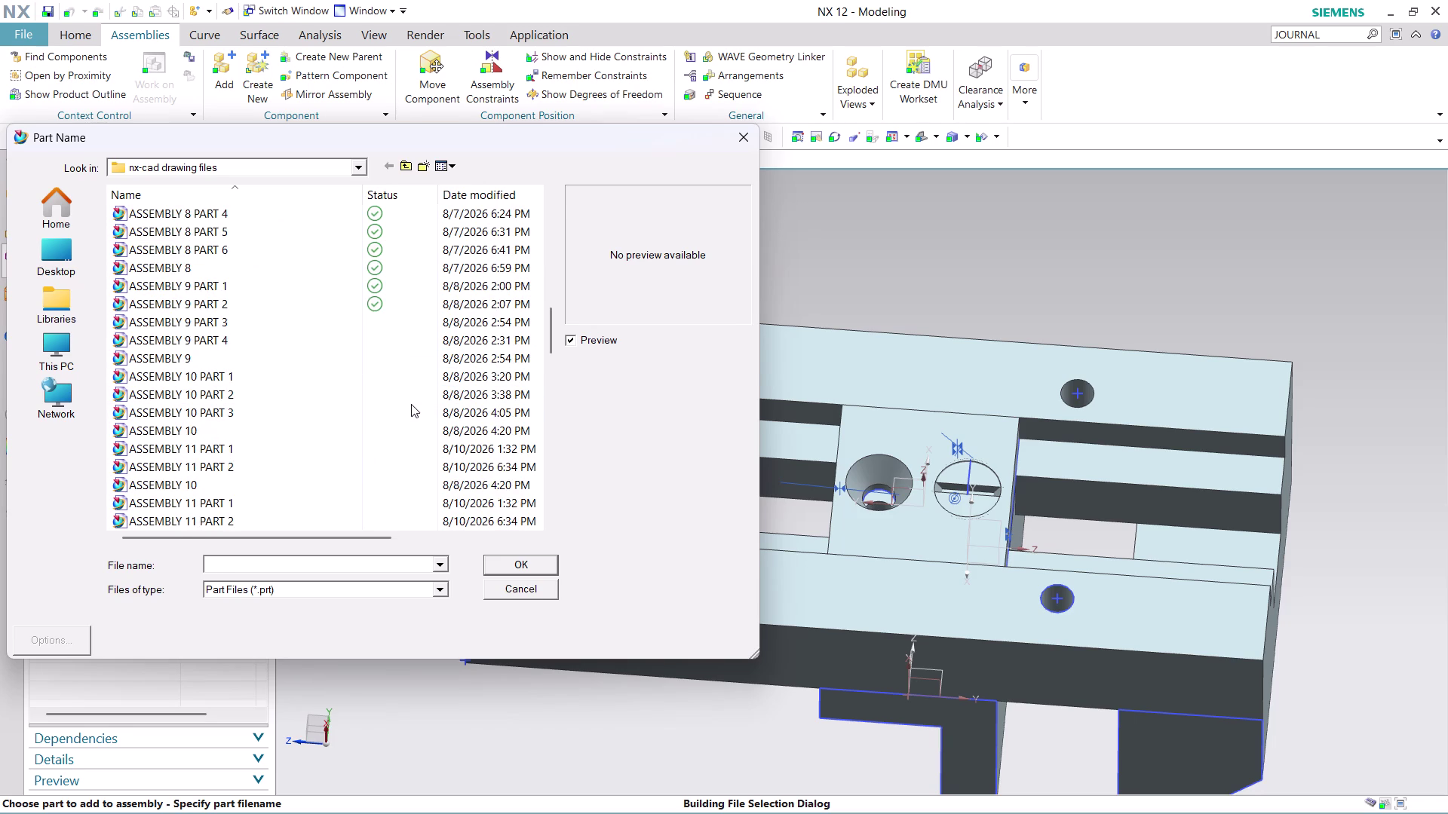
scroll(down, 3)
scroll(down, 3)
scroll(down, 3)
scroll(down, 3)
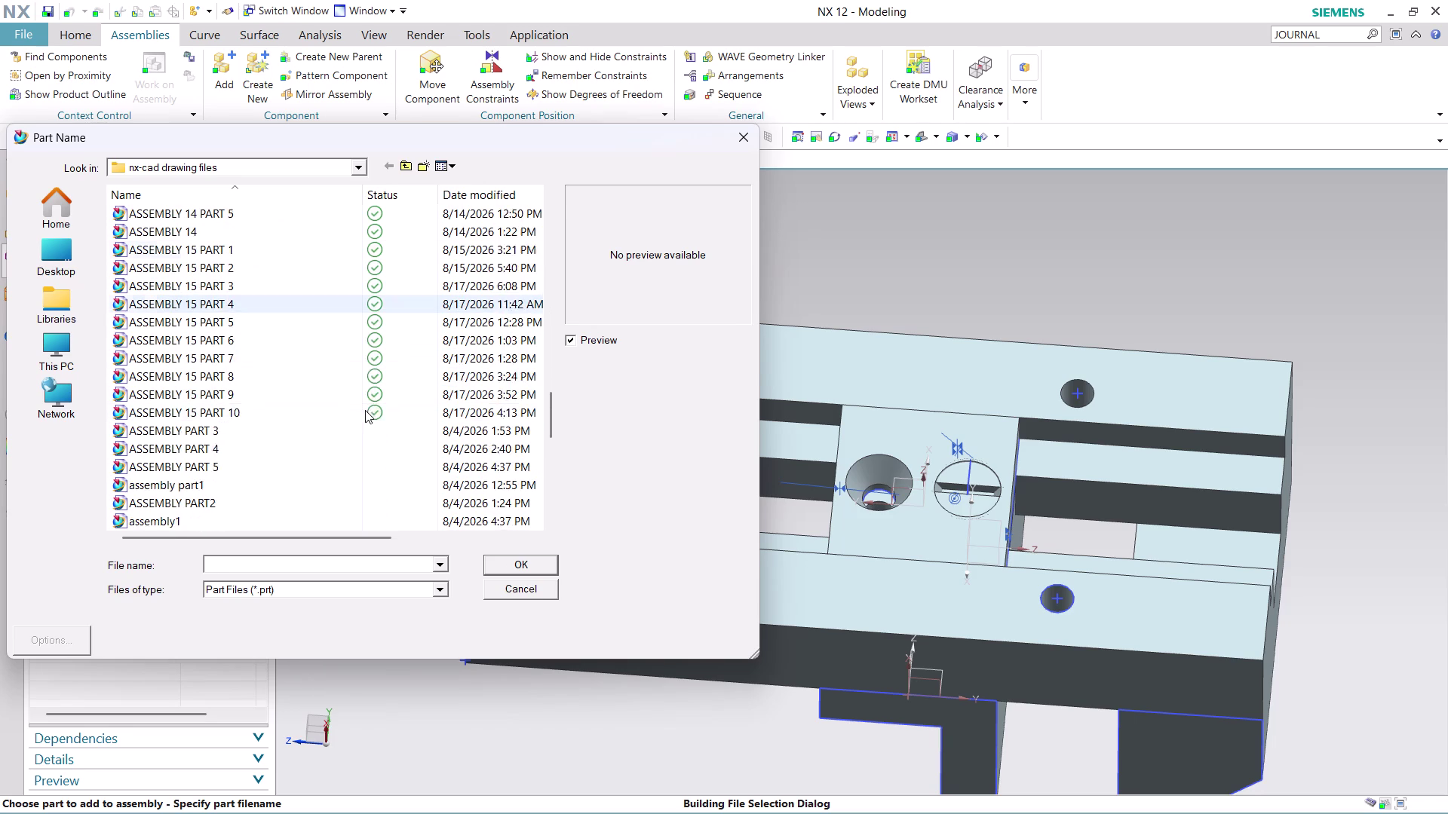
scroll(down, 3)
click(270, 357)
click(516, 571)
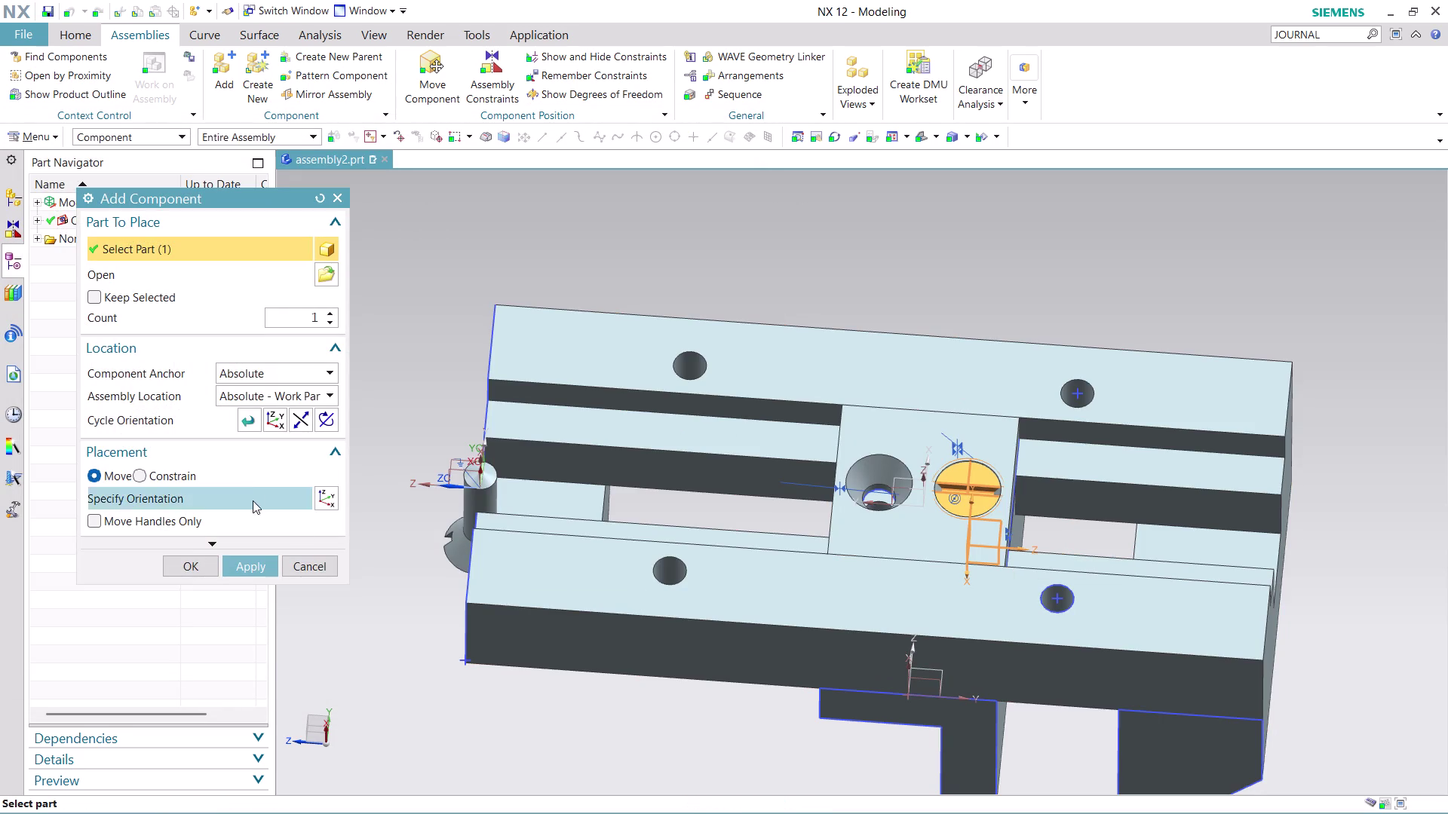
click(313, 394)
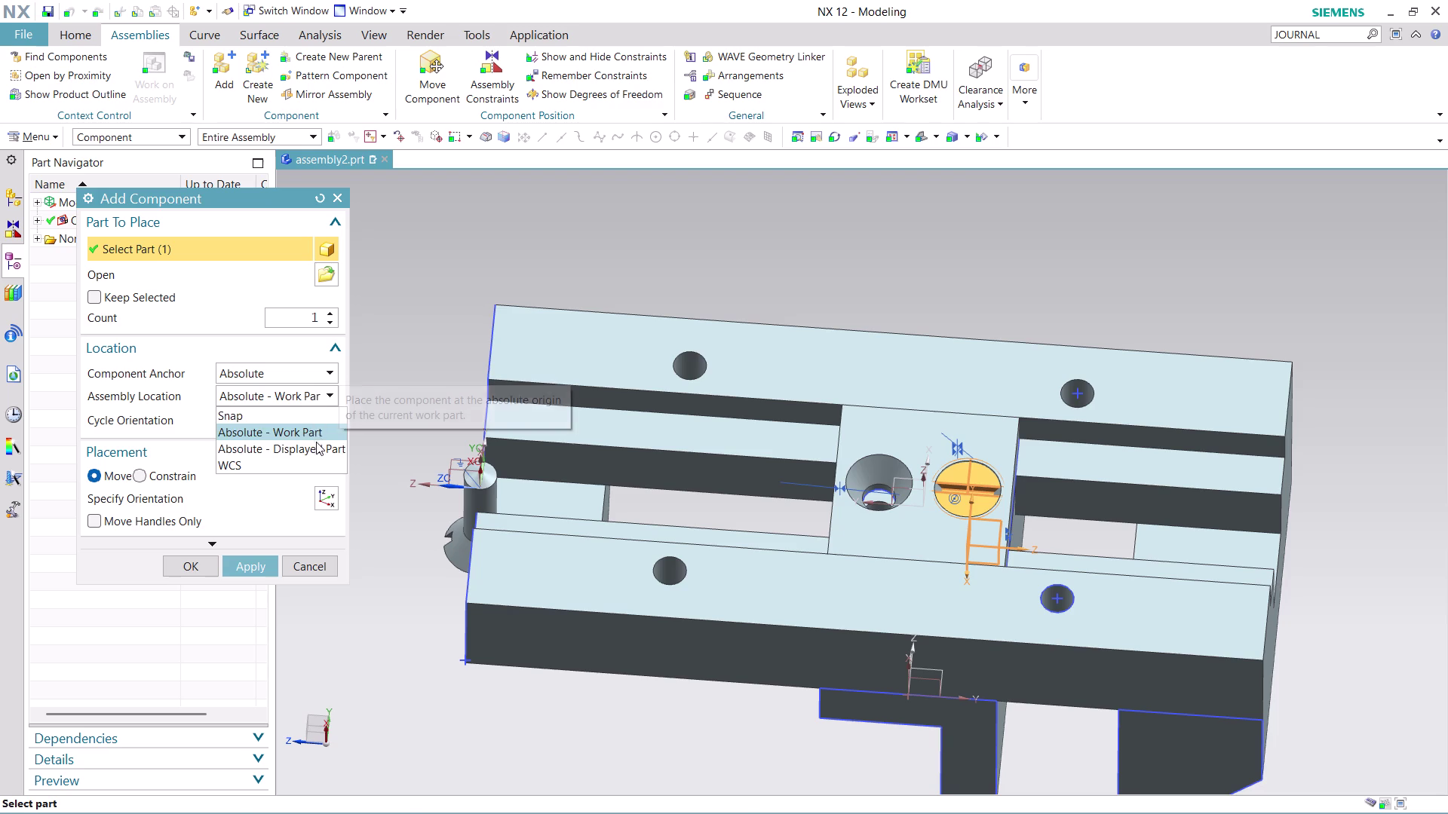
click(316, 445)
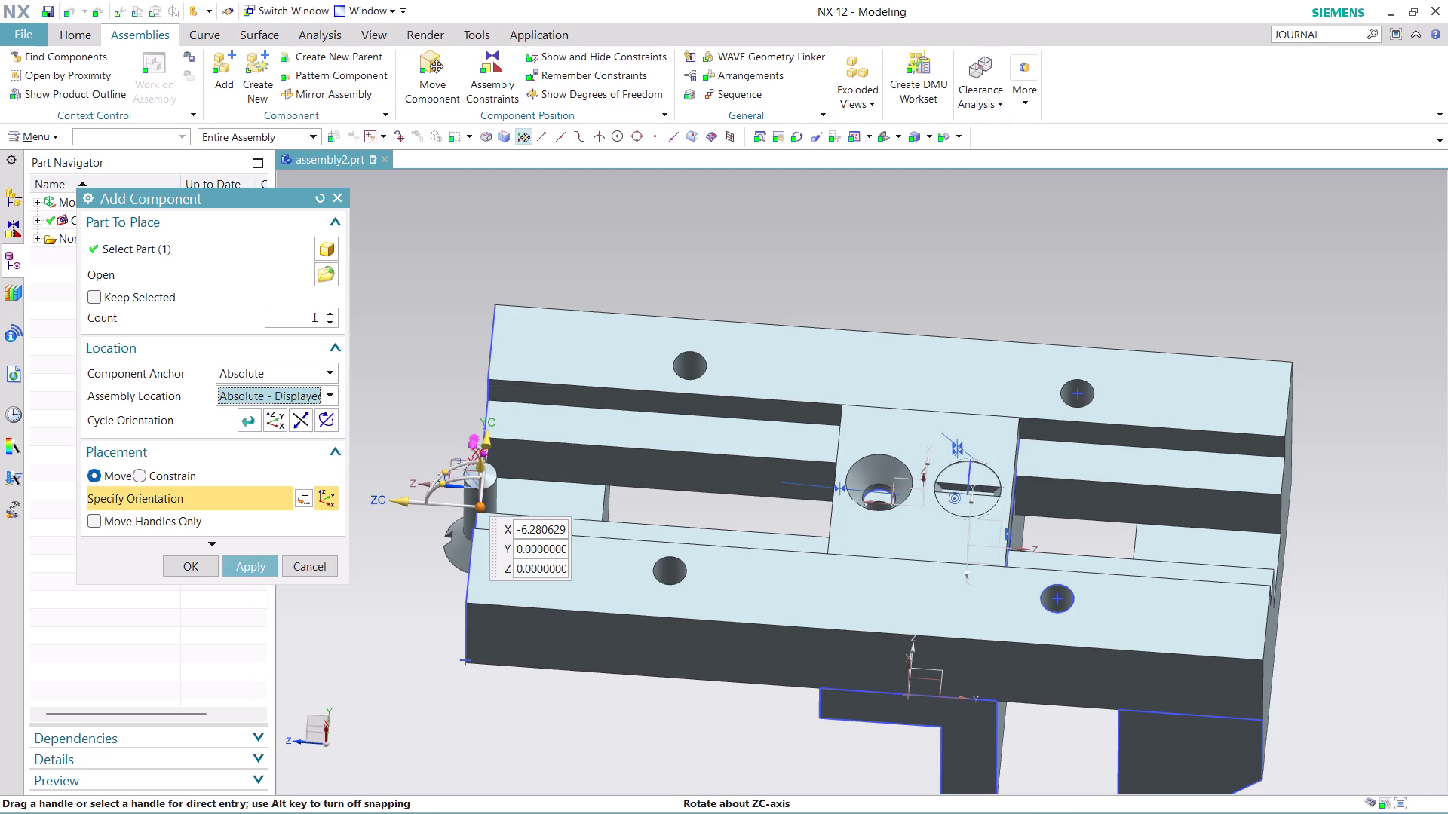
drag(477, 473, 475, 359)
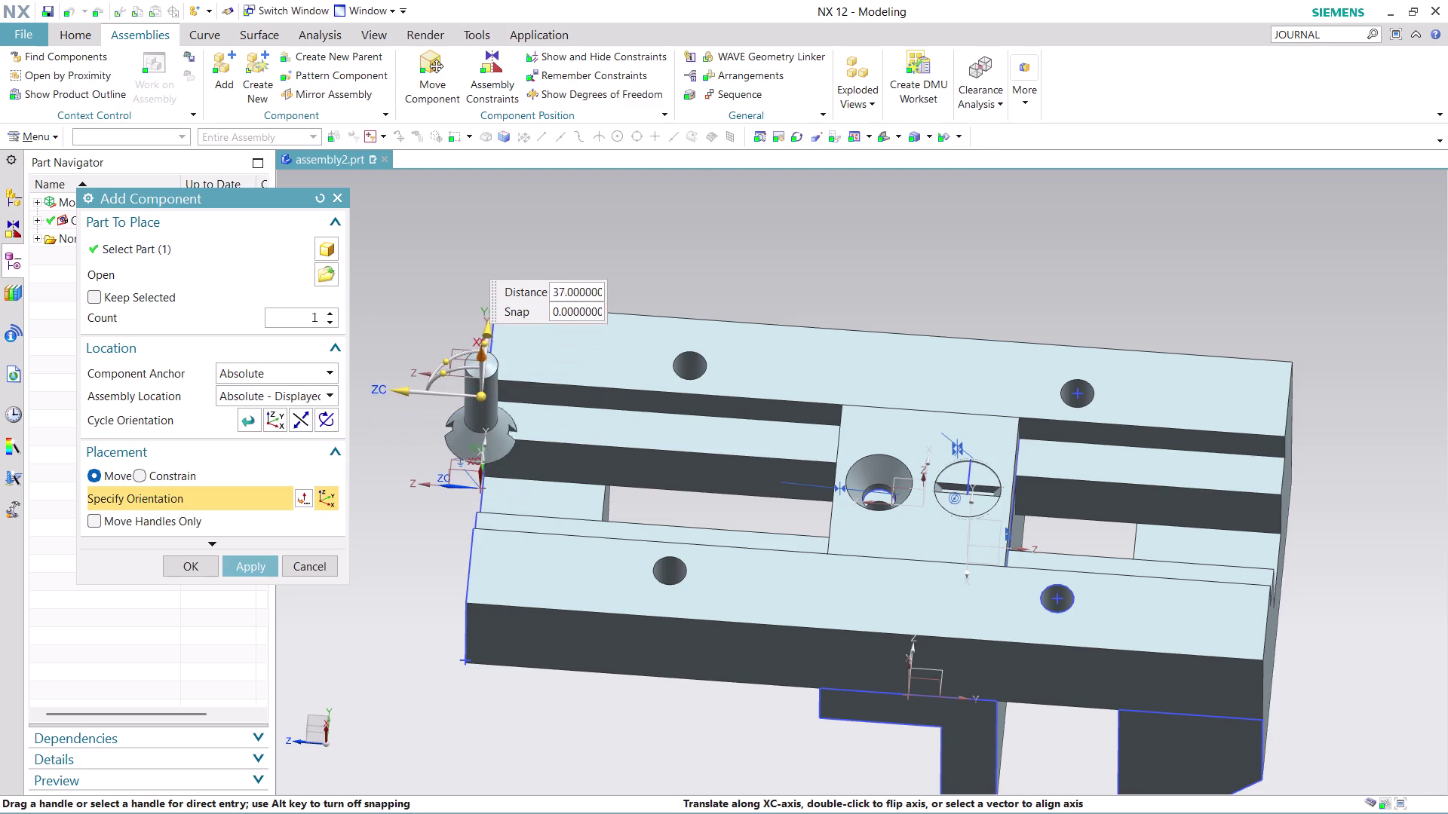
drag(475, 359, 478, 312)
drag(433, 326, 541, 315)
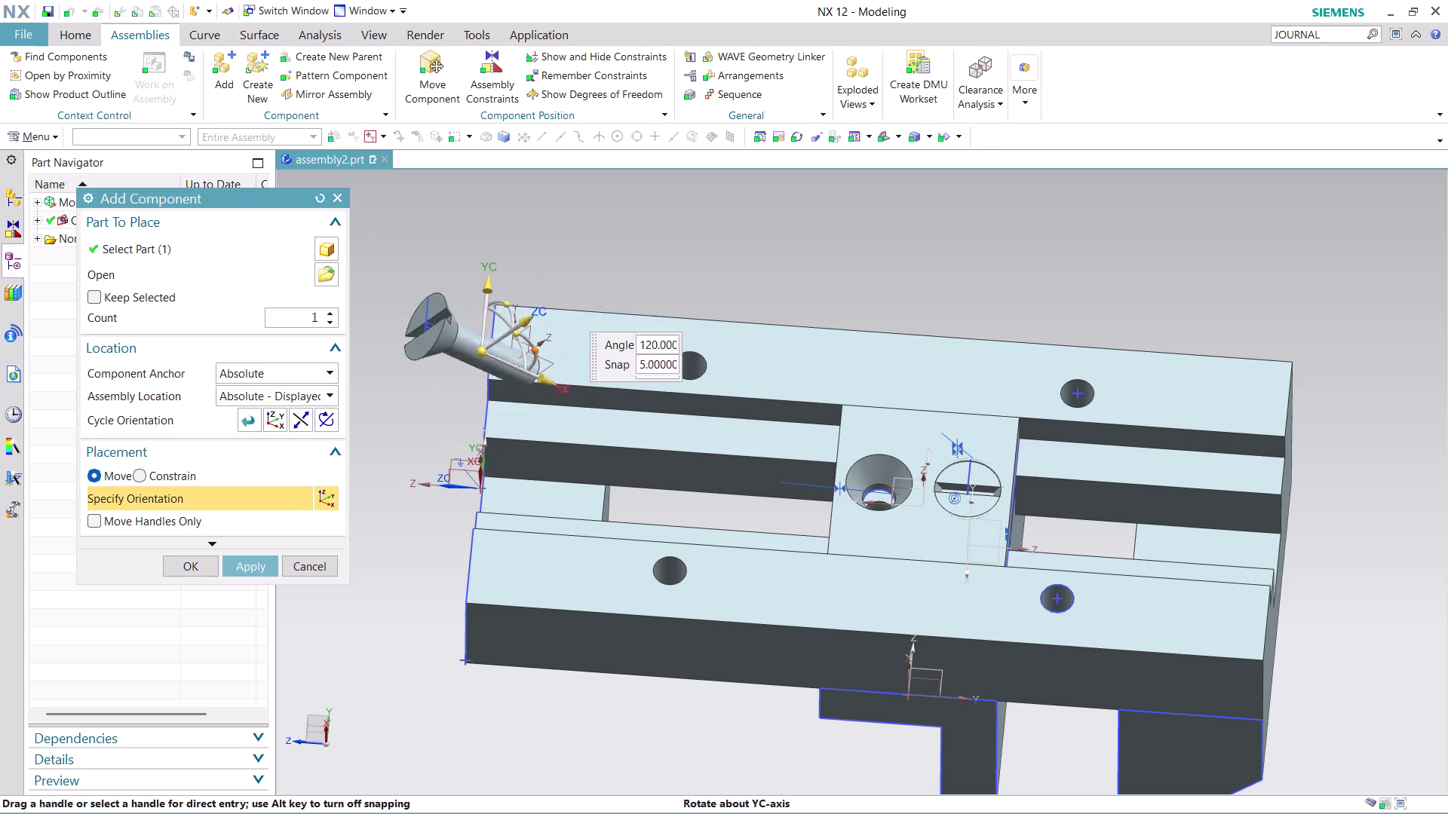
drag(541, 316, 564, 379)
drag(550, 358, 595, 356)
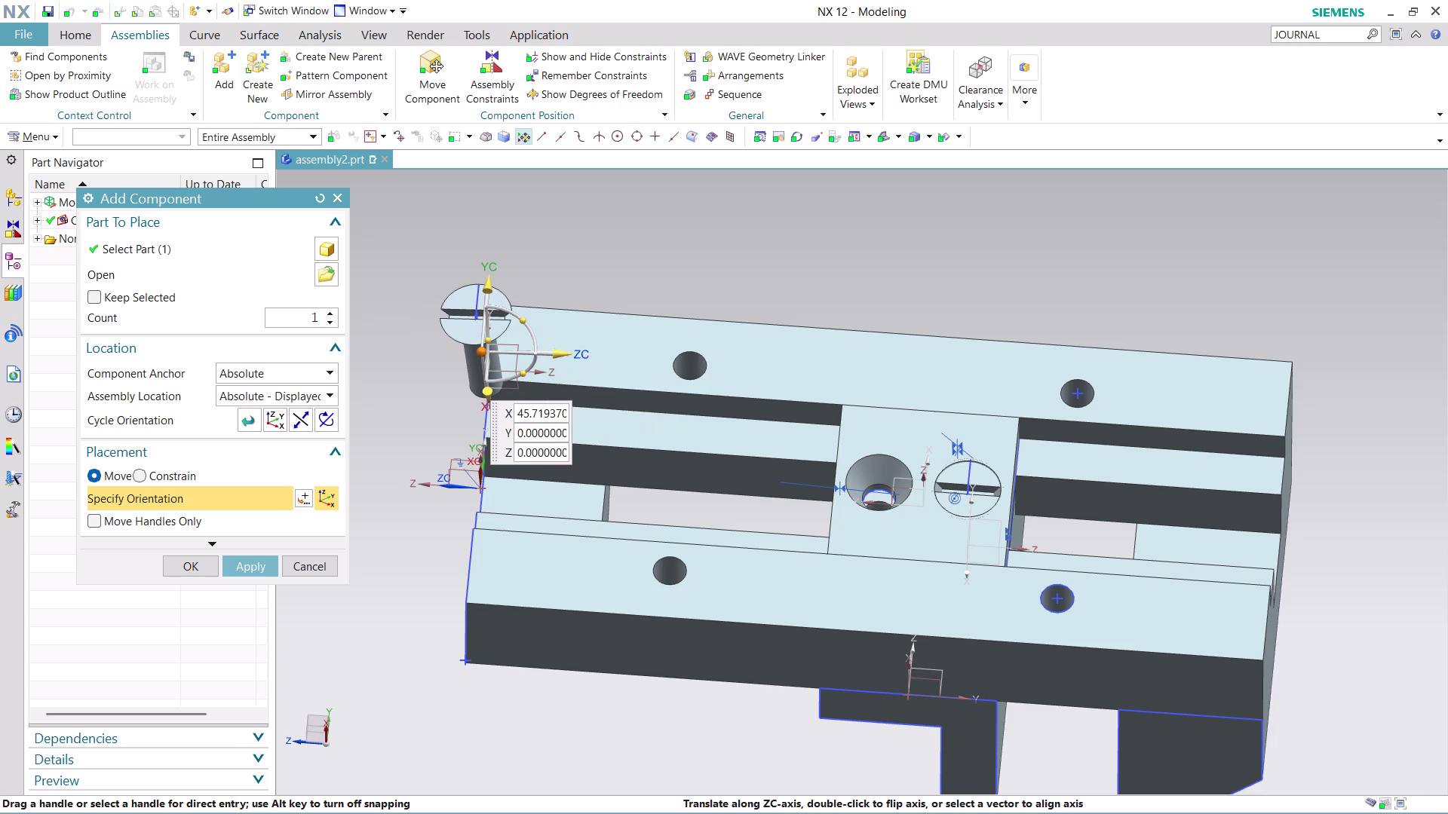
drag(595, 356, 962, 374)
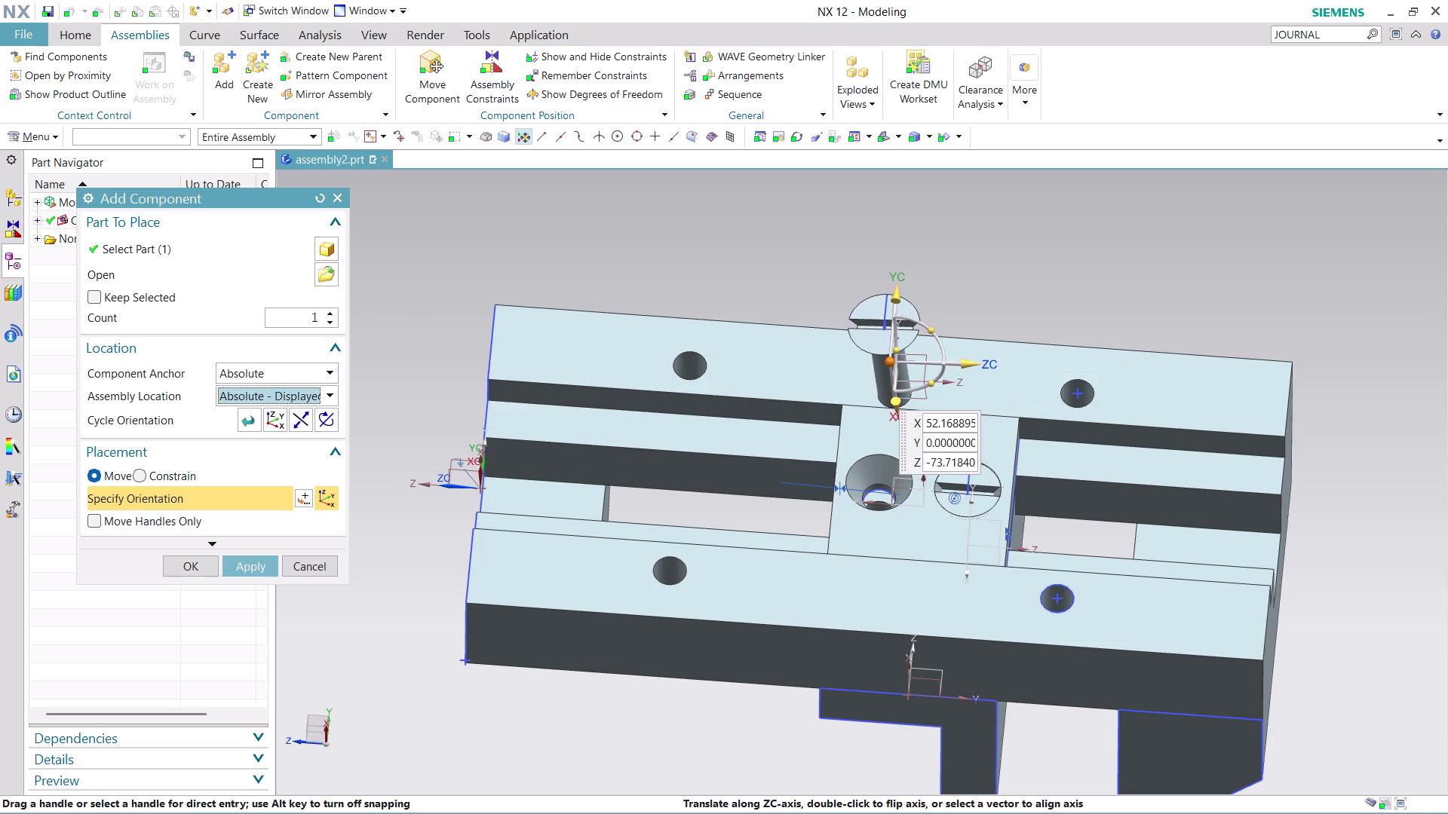
drag(897, 289, 897, 329)
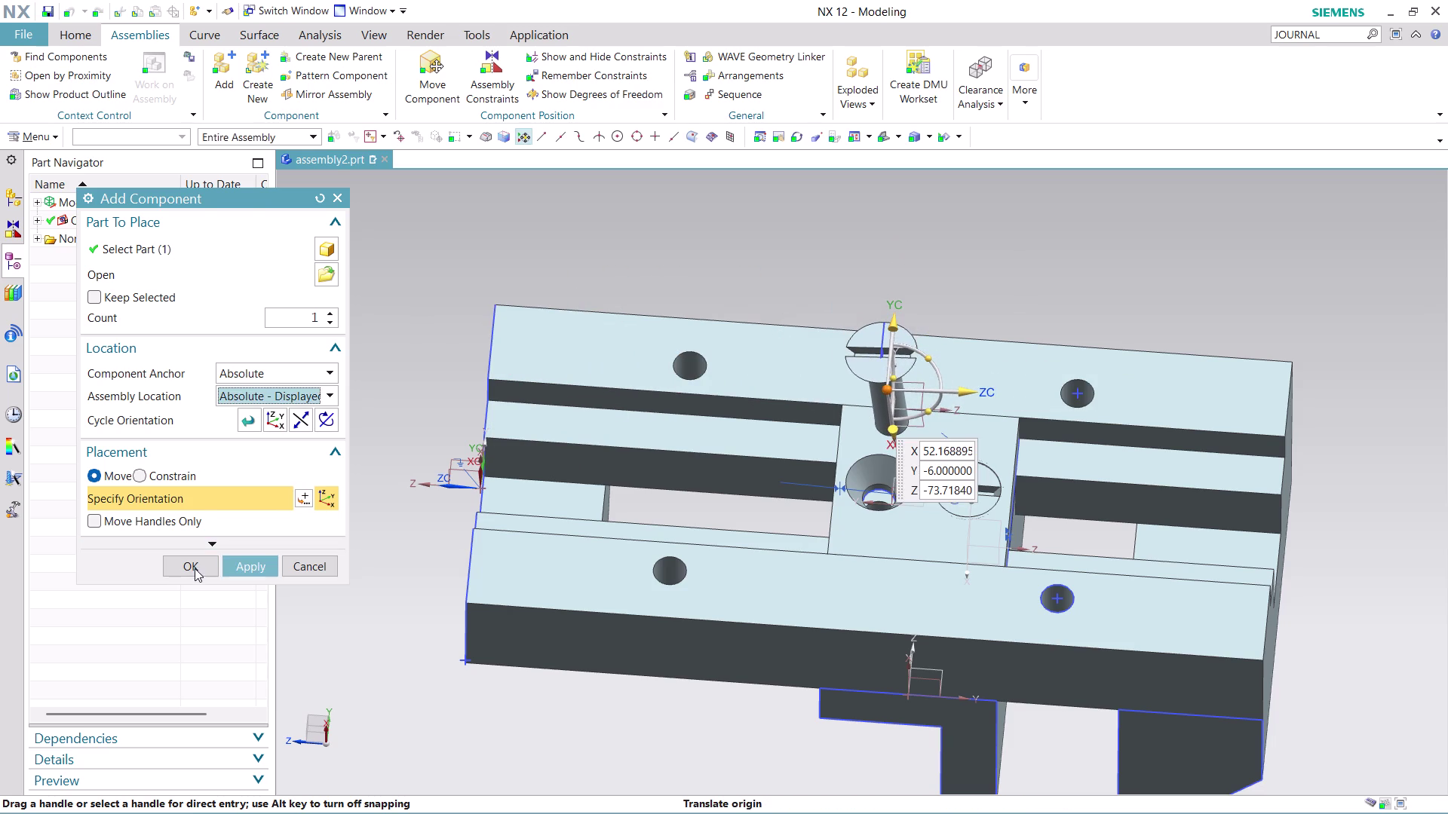
click(195, 569)
middle_drag(1008, 292, 1005, 239)
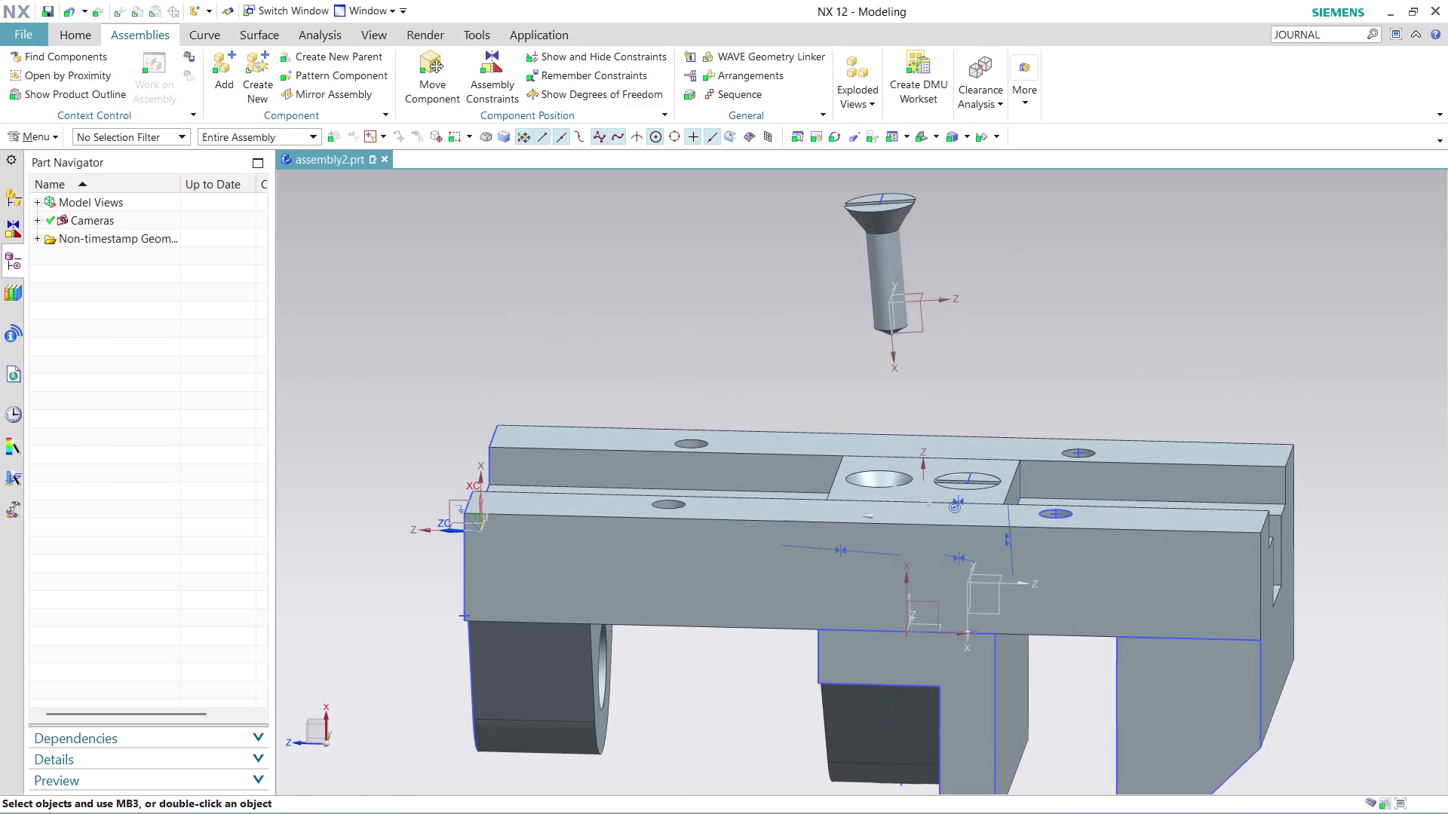
Start Assembly Constraints and orbit to expose the shaft and base holes.
click(499, 78)
scroll(up, 3)
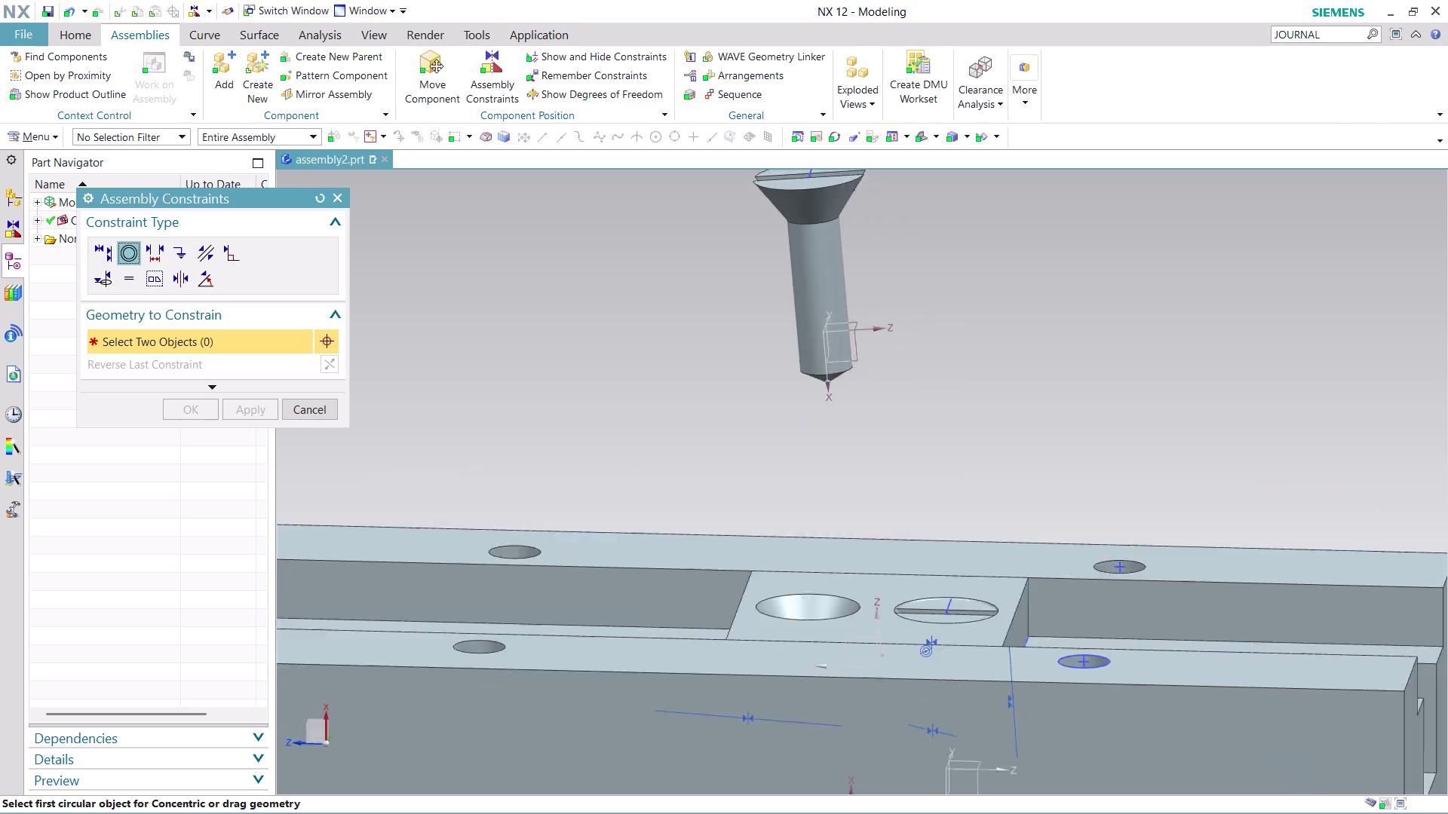
scroll(up, 3)
scroll(down, 3)
middle_drag(884, 247, 811, 259)
scroll(up, 3)
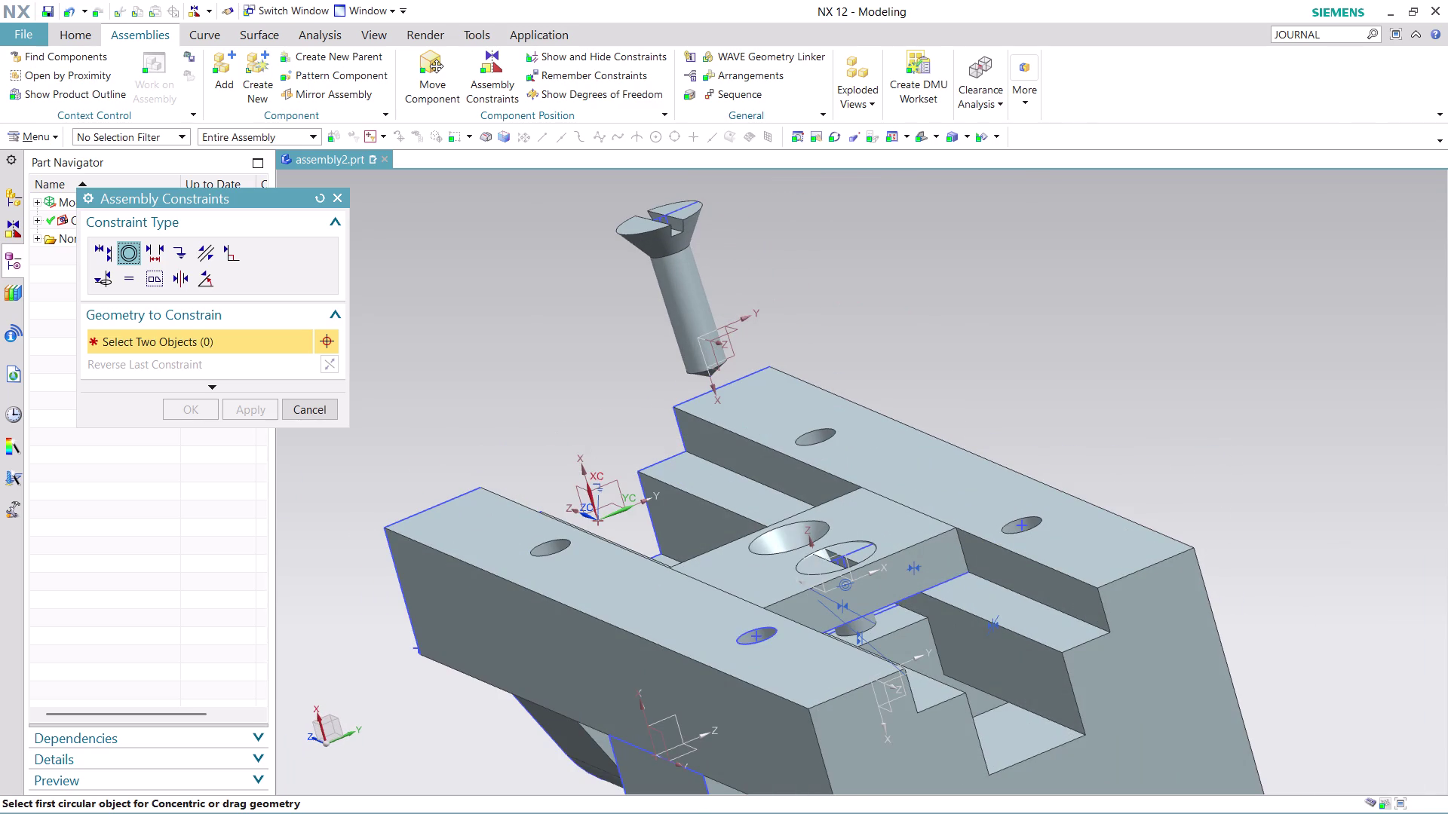
scroll(up, 3)
scroll(down, 3)
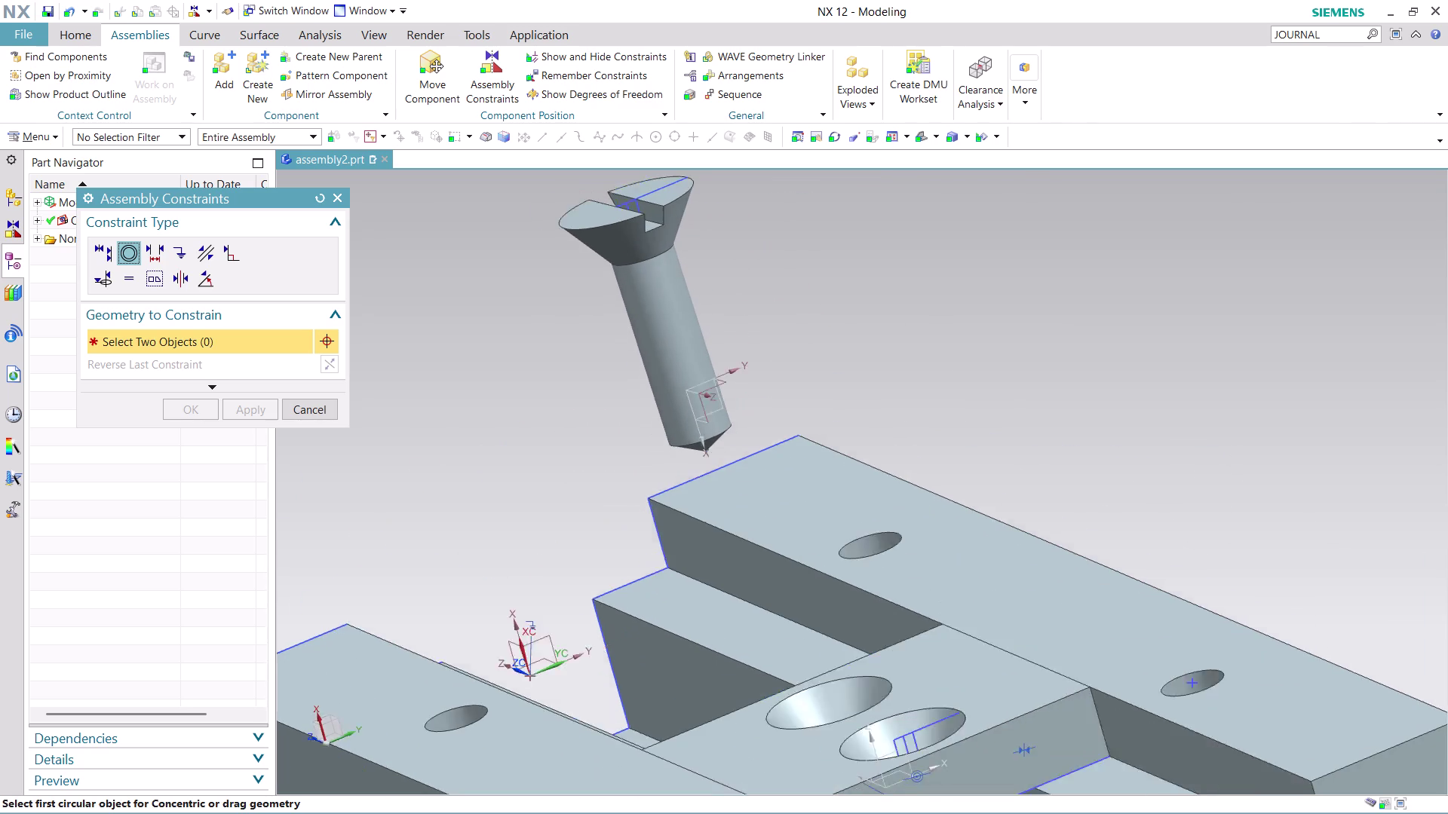
scroll(down, 3)
middle_drag(771, 251, 666, 282)
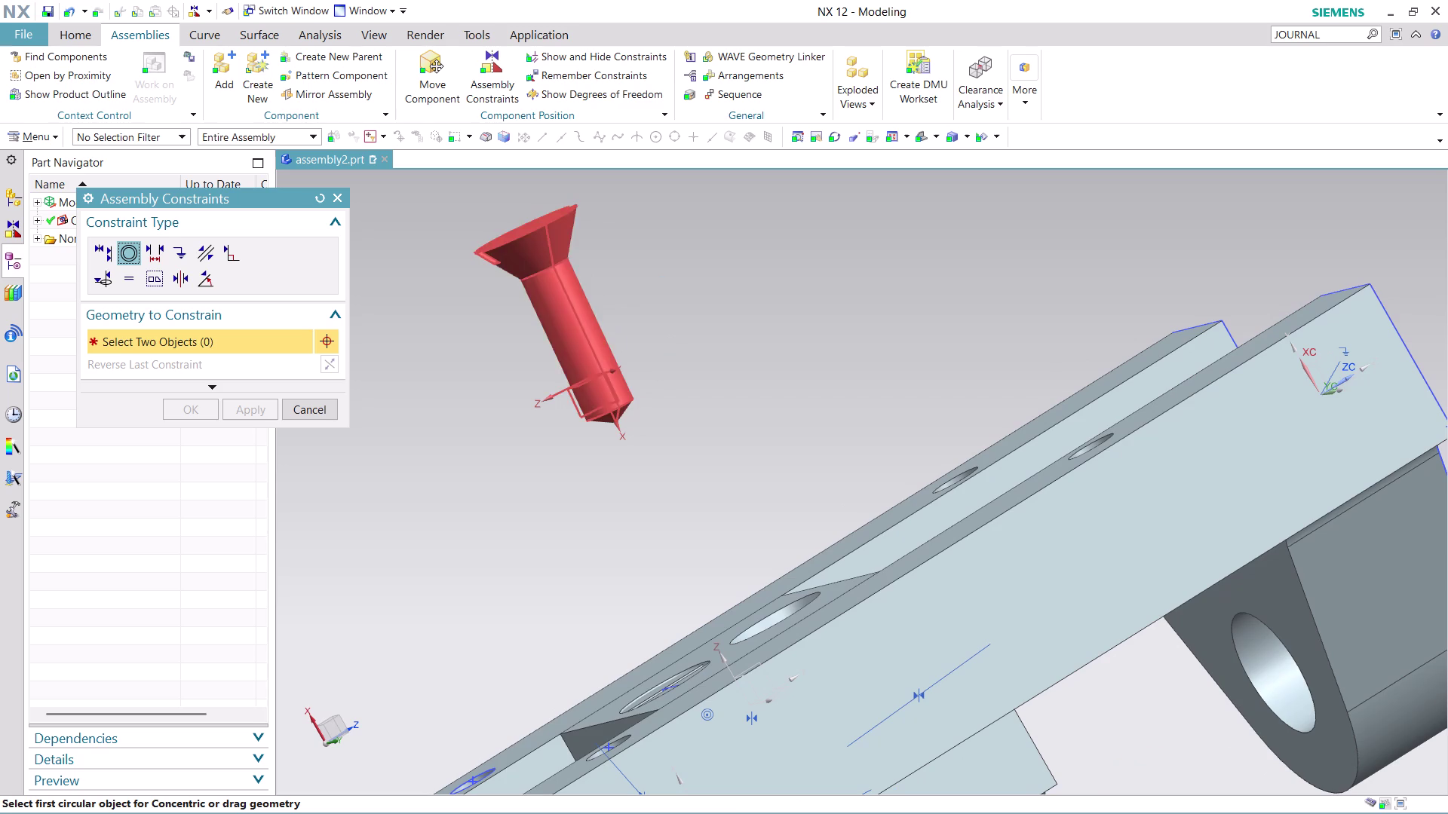
middle_drag(653, 250, 567, 307)
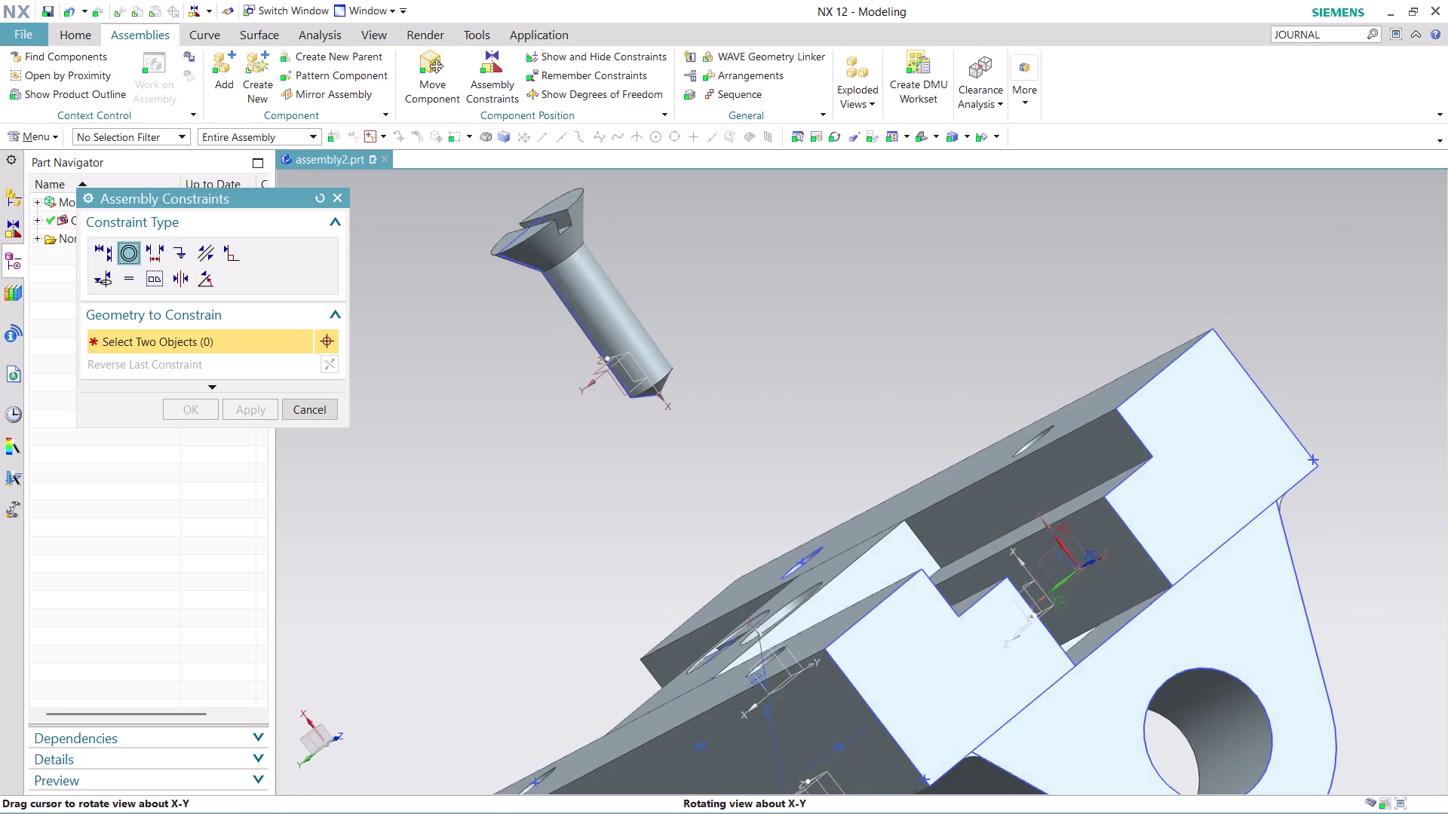
middle_drag(567, 307, 565, 308)
Make the shaft's circular edge concentric with the central block's hole edge.
click(571, 259)
scroll(down, 3)
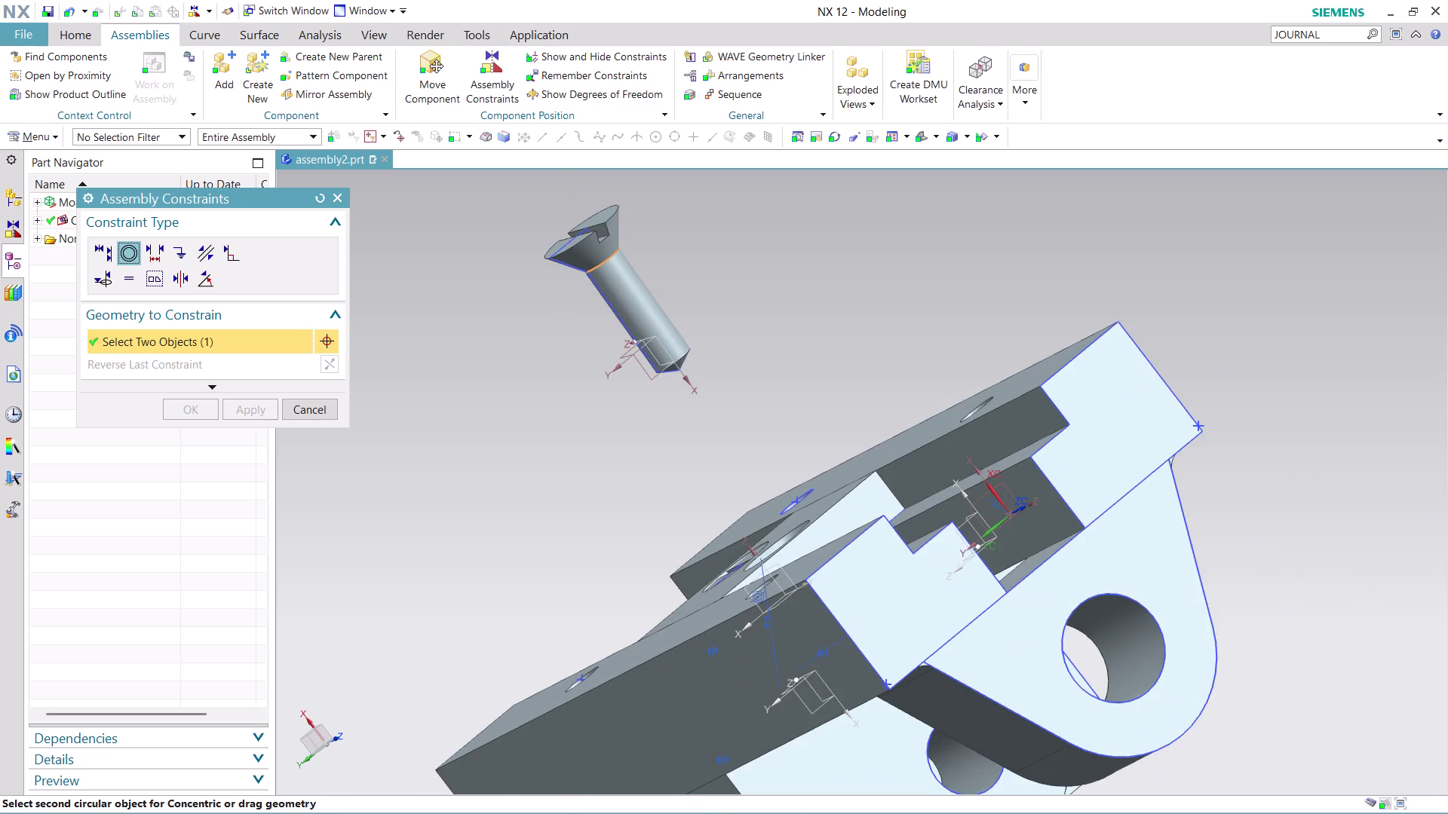
middle_drag(766, 276, 834, 318)
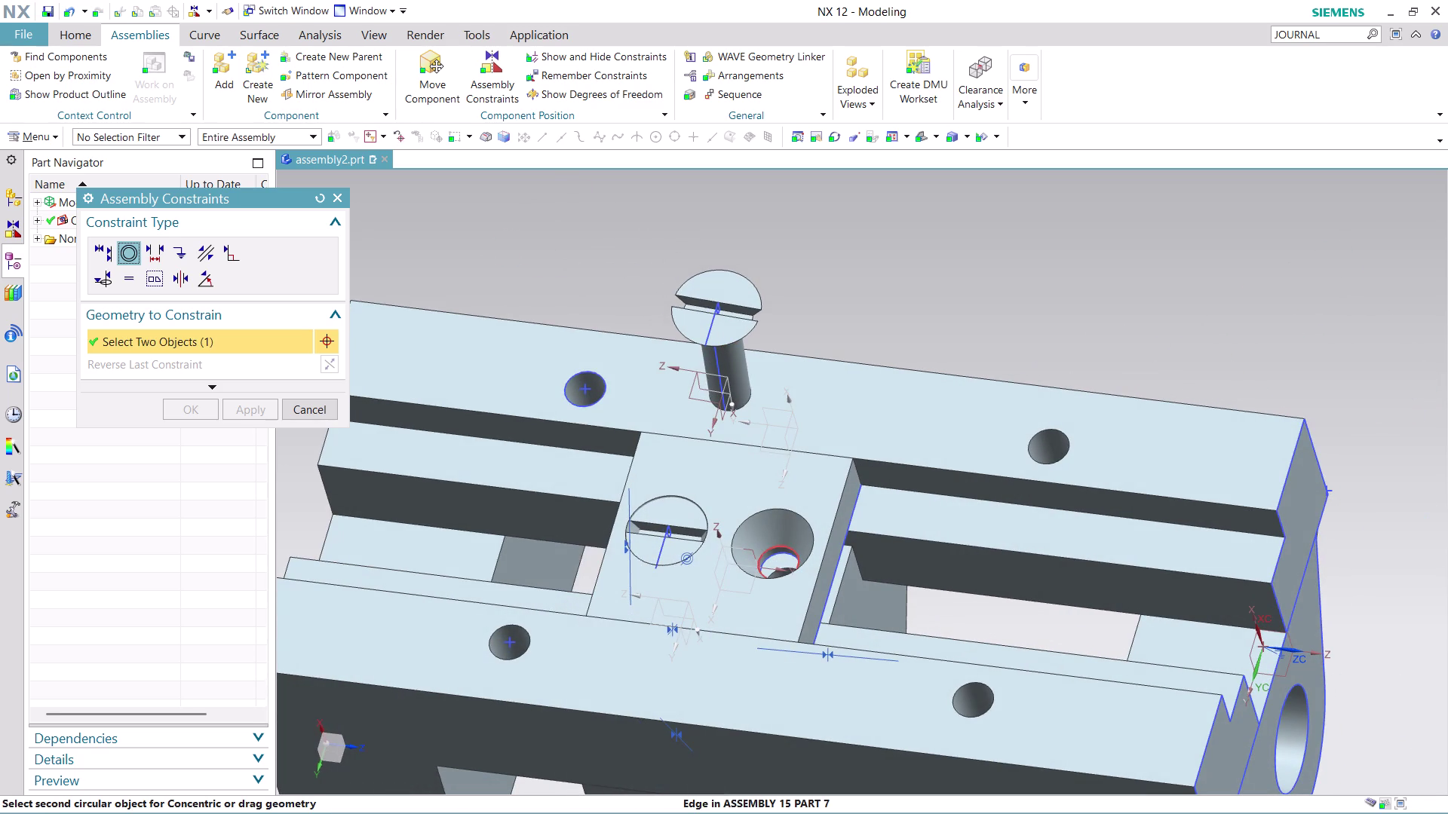
click(776, 546)
scroll(down, 3)
middle_drag(1256, 537, 1229, 512)
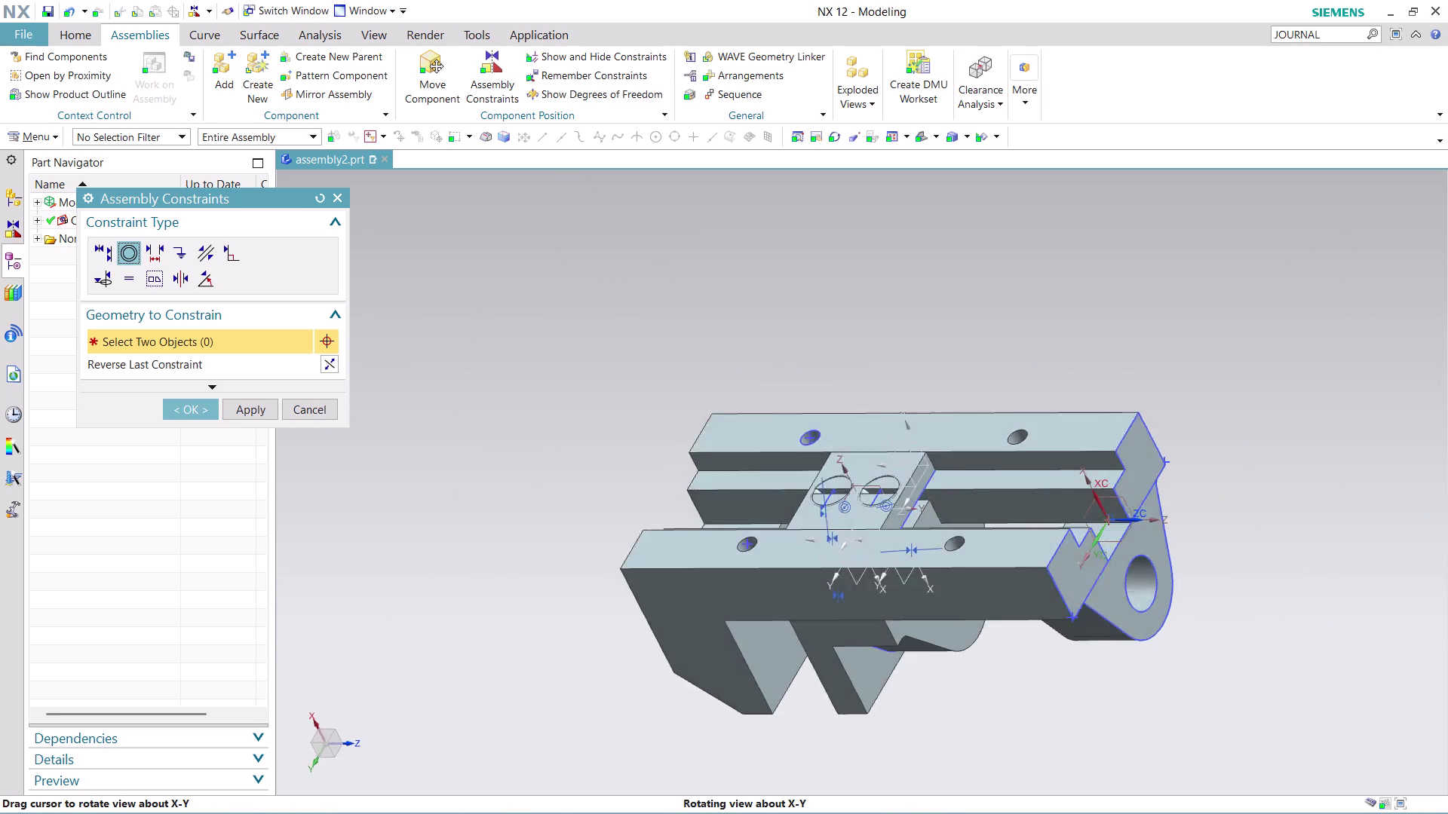
middle_drag(1229, 513, 1054, 638)
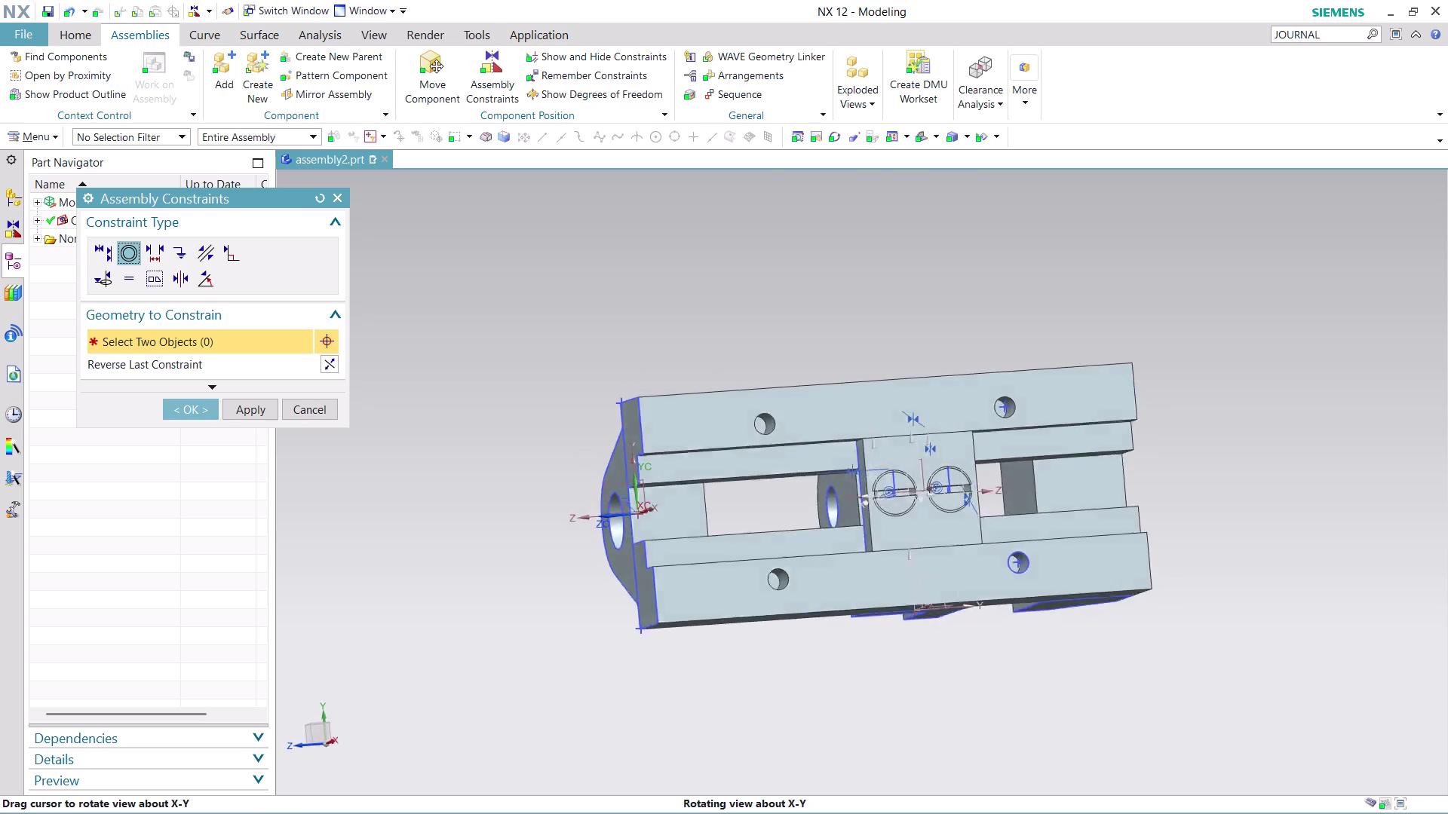
middle_drag(1055, 637, 930, 608)
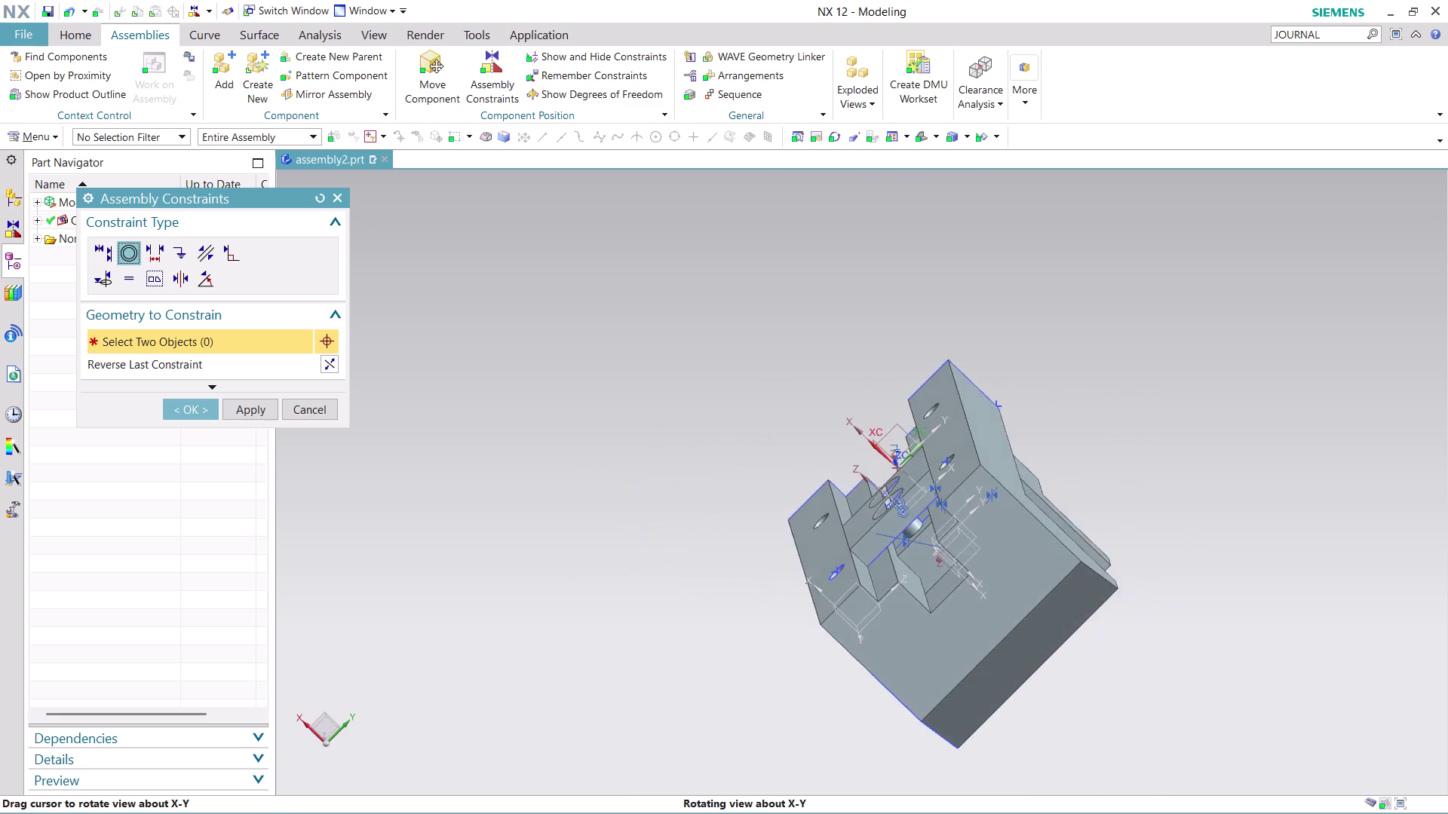
middle_drag(930, 608, 1052, 628)
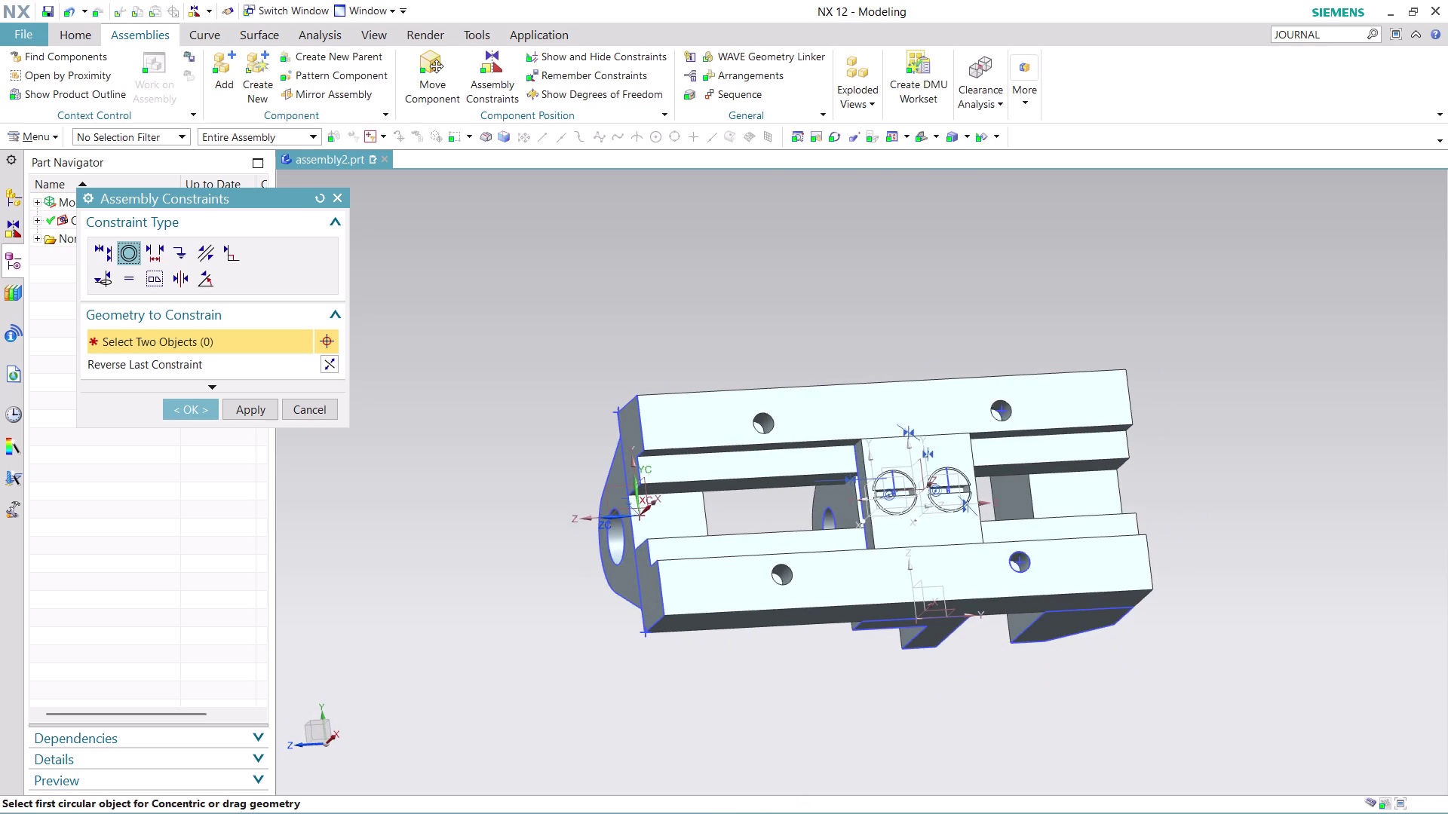
scroll(up, 3)
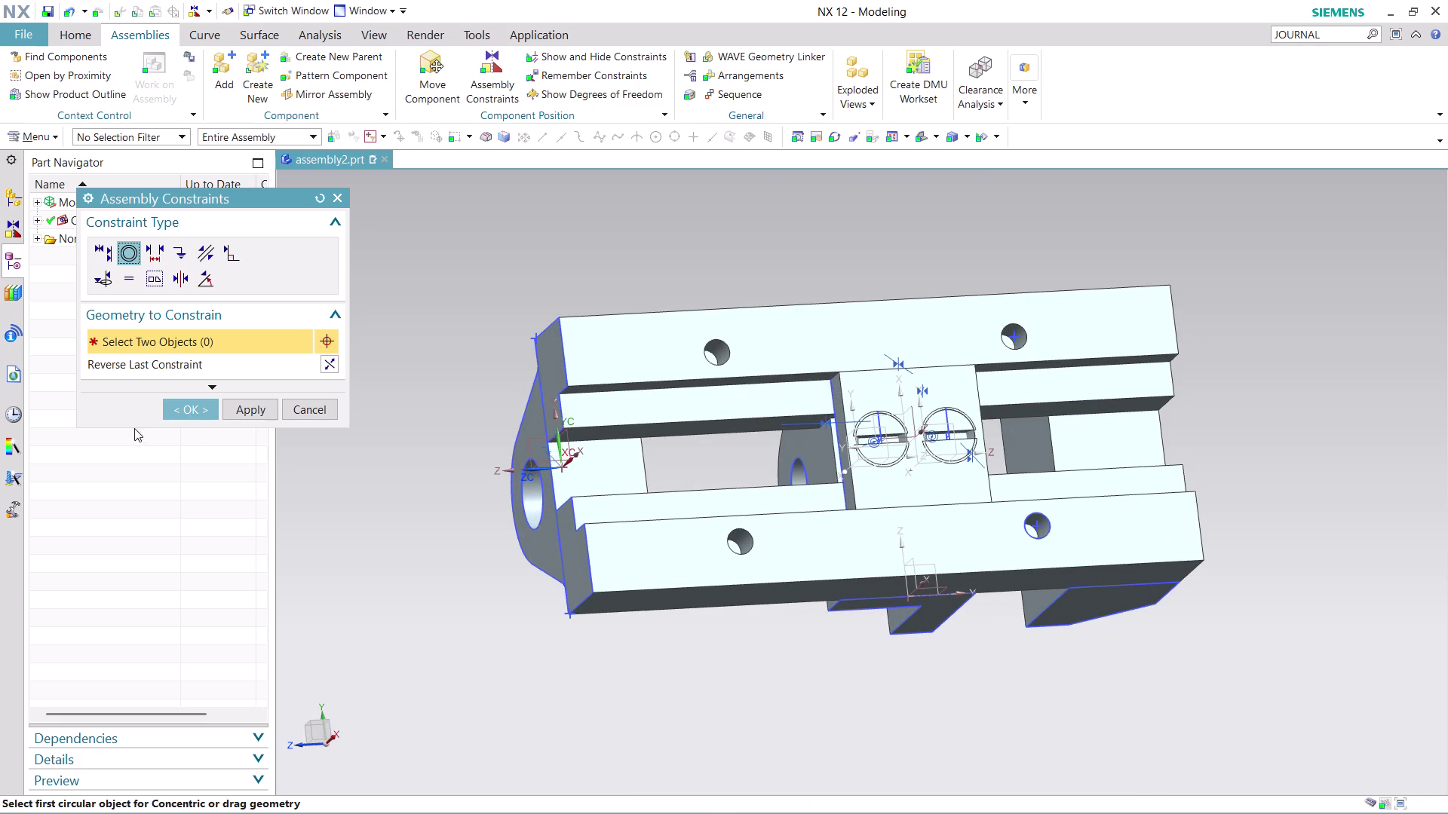
click(180, 401)
Inspect the constrained holes and start adding another component.
scroll(down, 3)
scroll(up, 3)
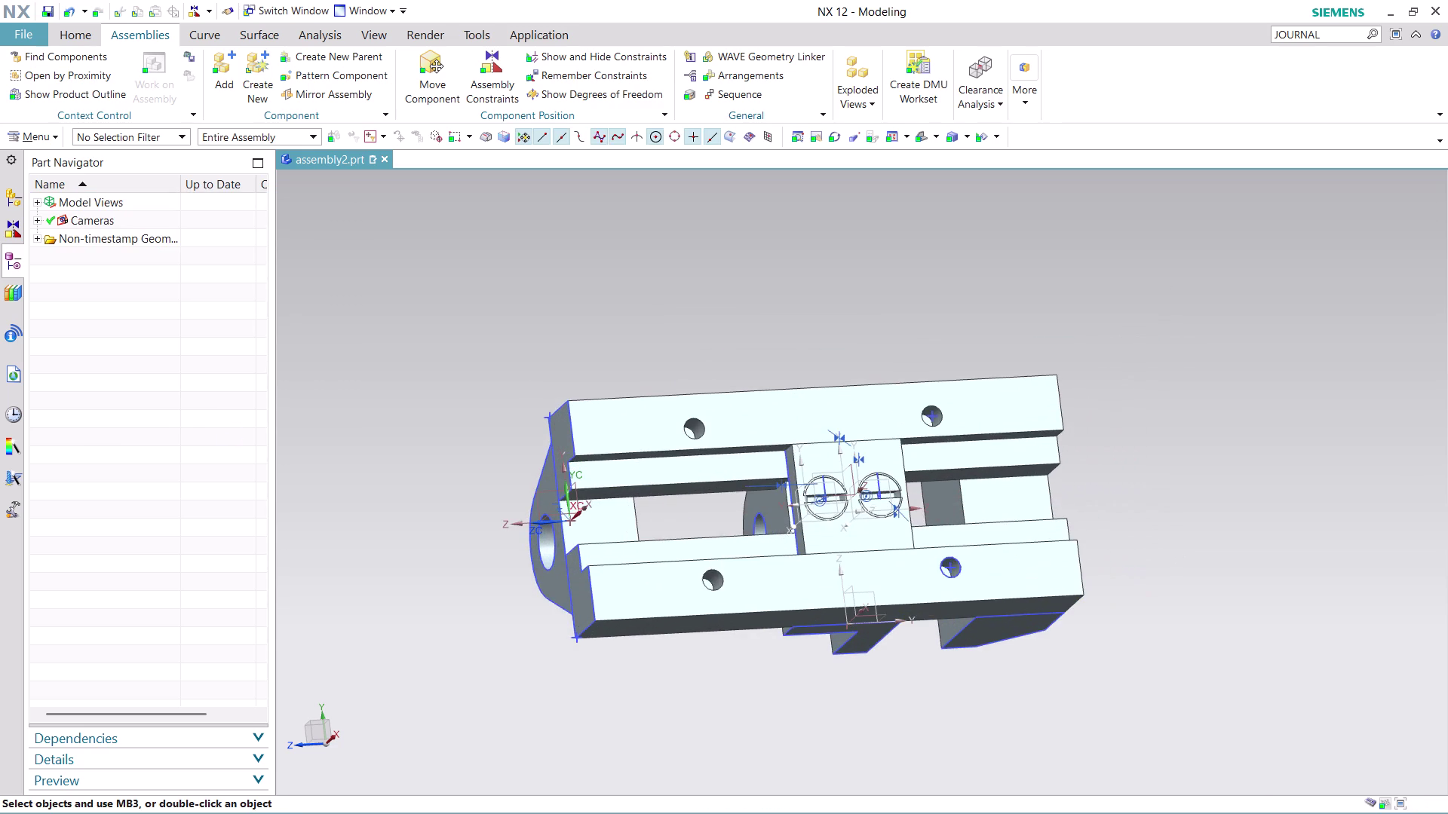
middle_drag(957, 711, 939, 680)
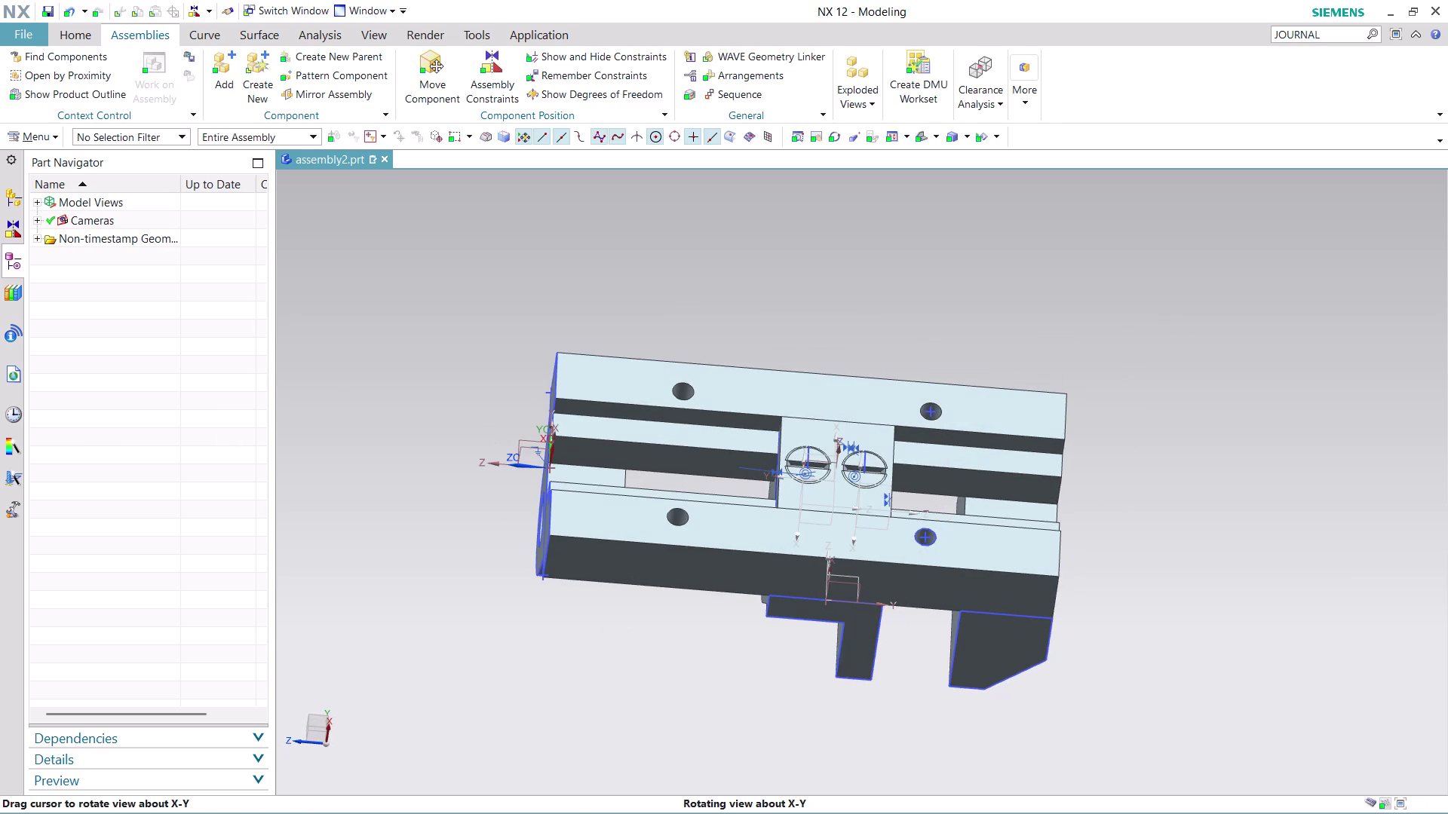
scroll(up, 3)
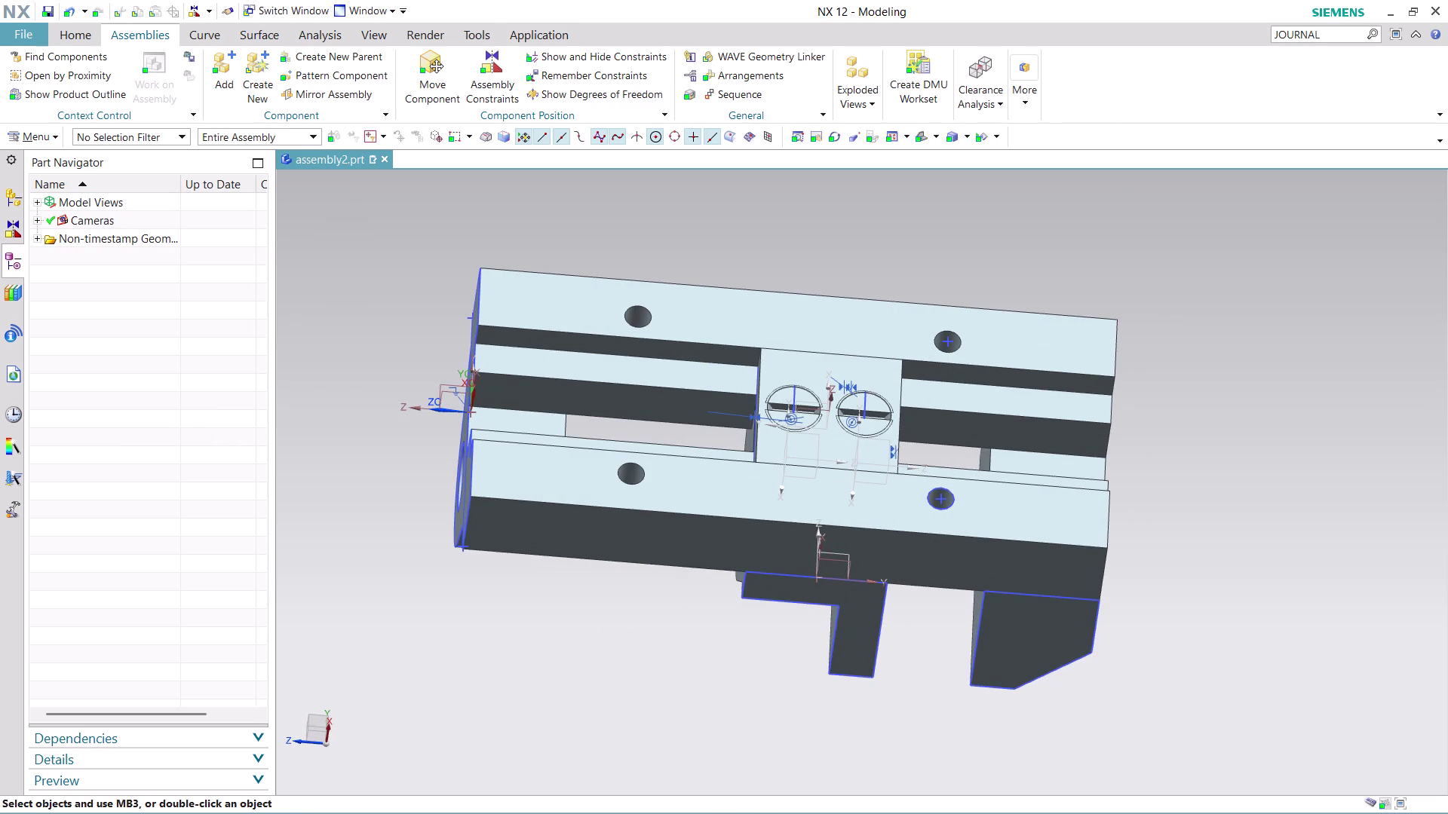
click(221, 67)
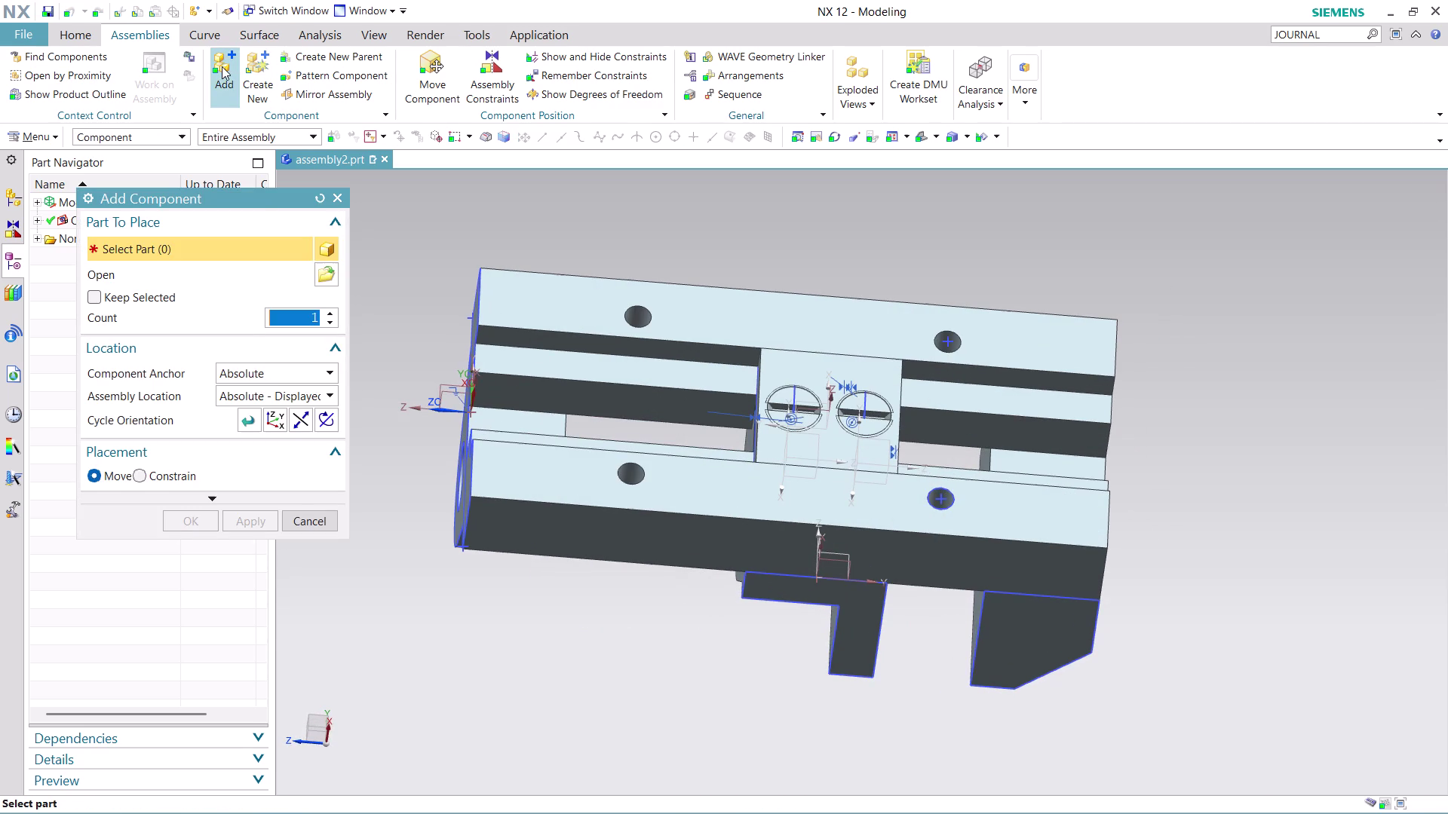
Browse the part list and load ASSEMBLY 15 PART 3 into Add Component.
click(328, 281)
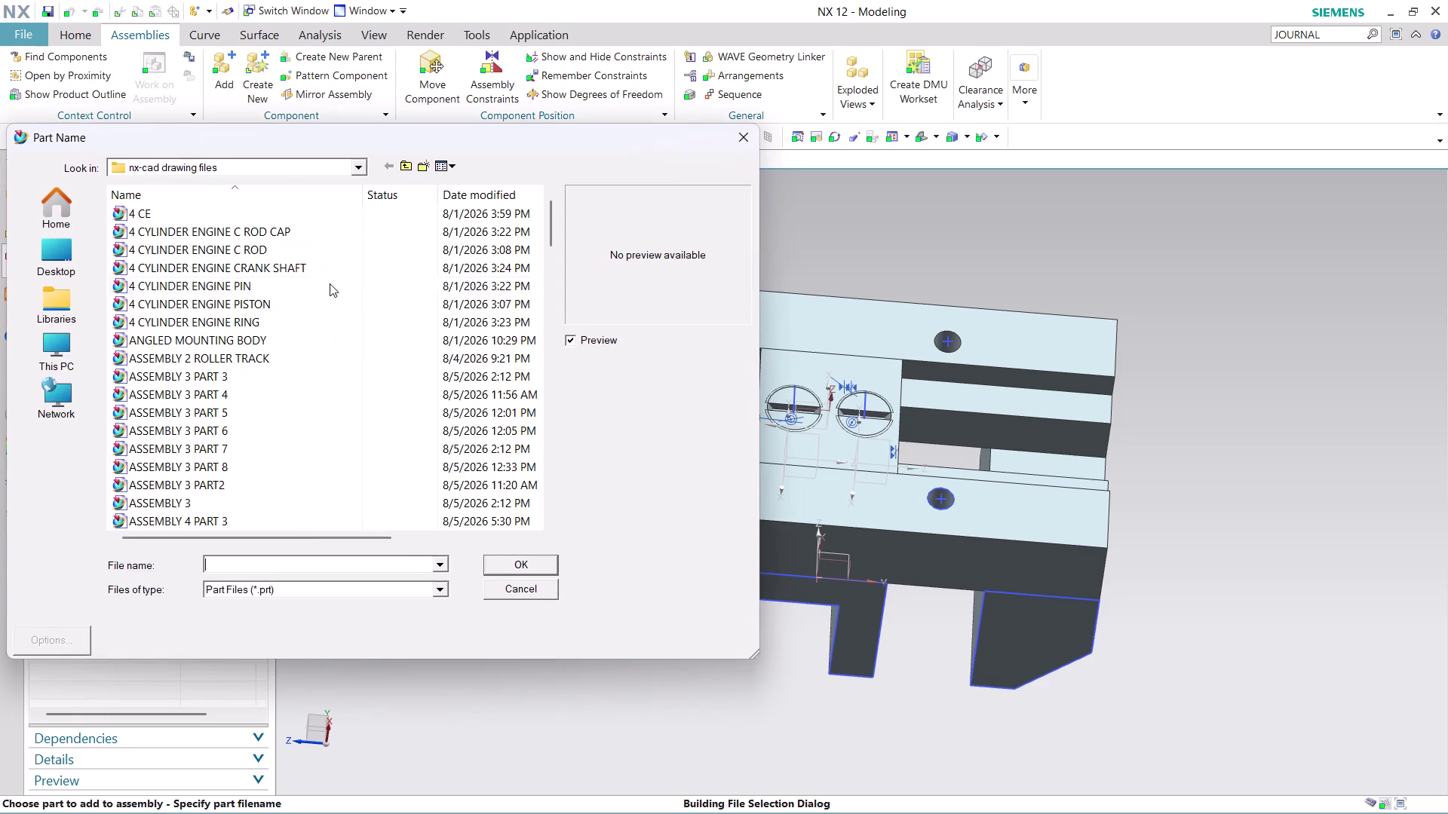
scroll(down, 3)
scroll(down, 3)
scroll(down, 3)
scroll(down, 3)
scroll(down, 3)
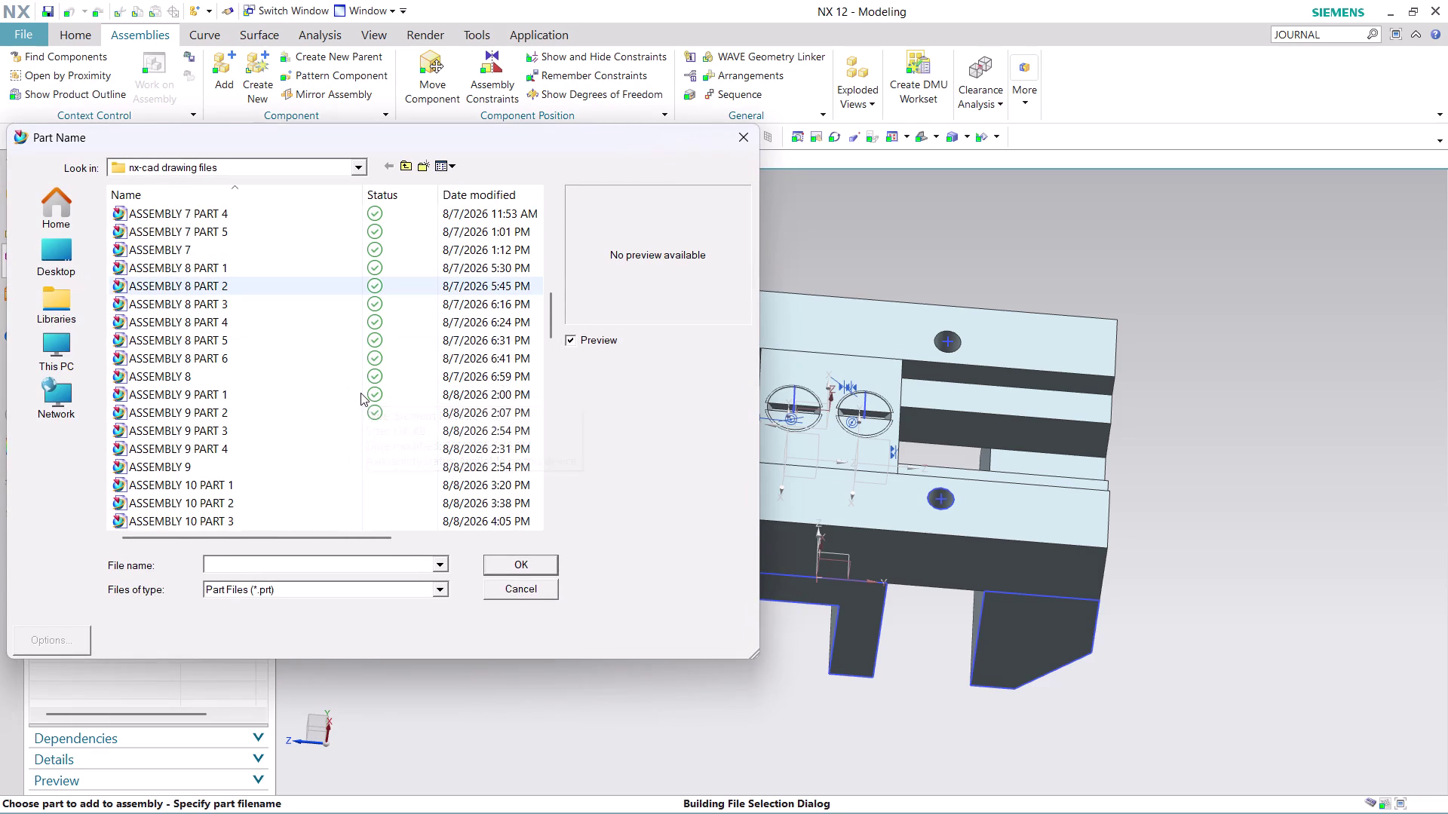
scroll(down, 3)
scroll(down, 3)
scroll(down, 3)
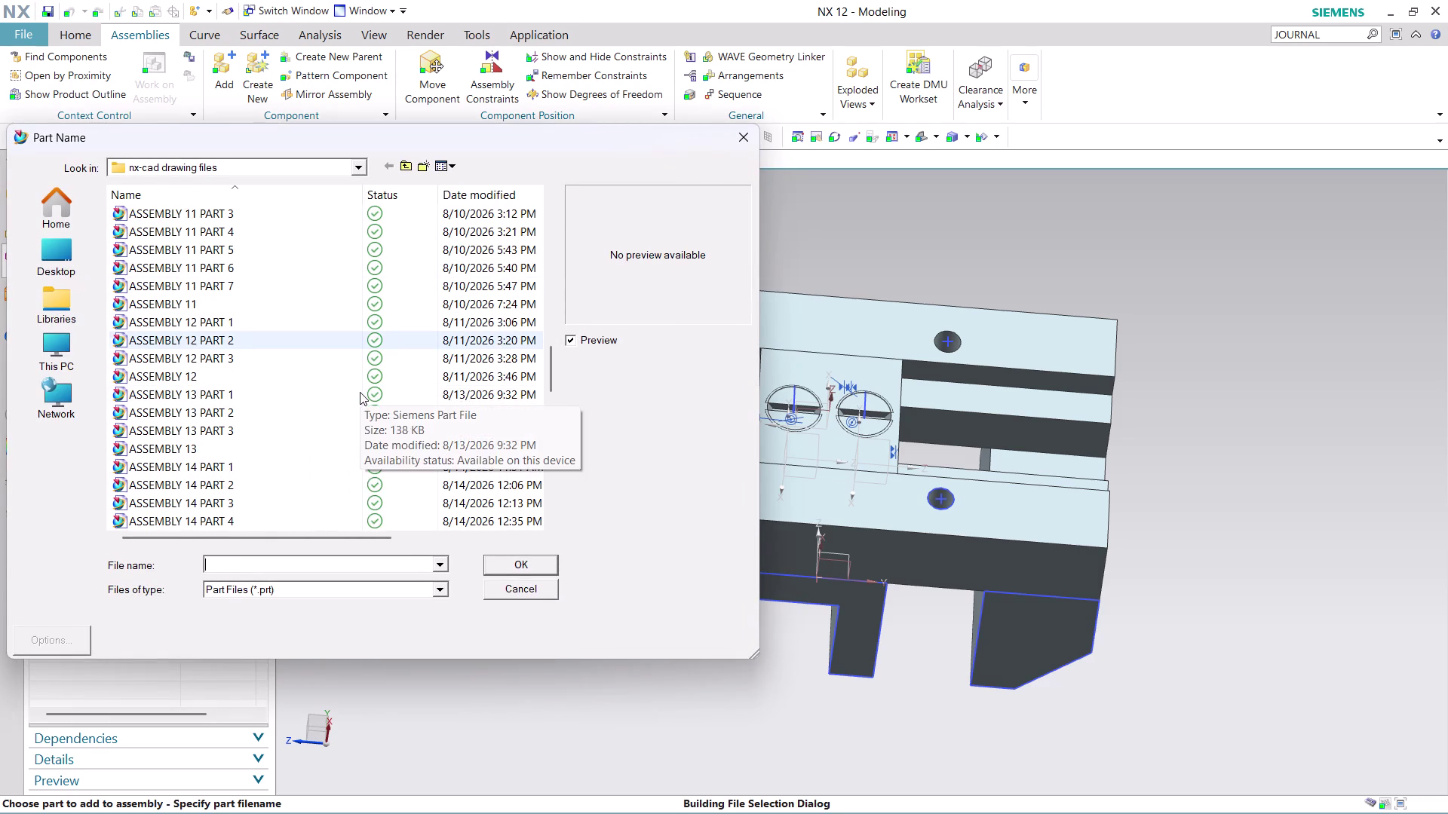
scroll(down, 3)
scroll(down, 3)
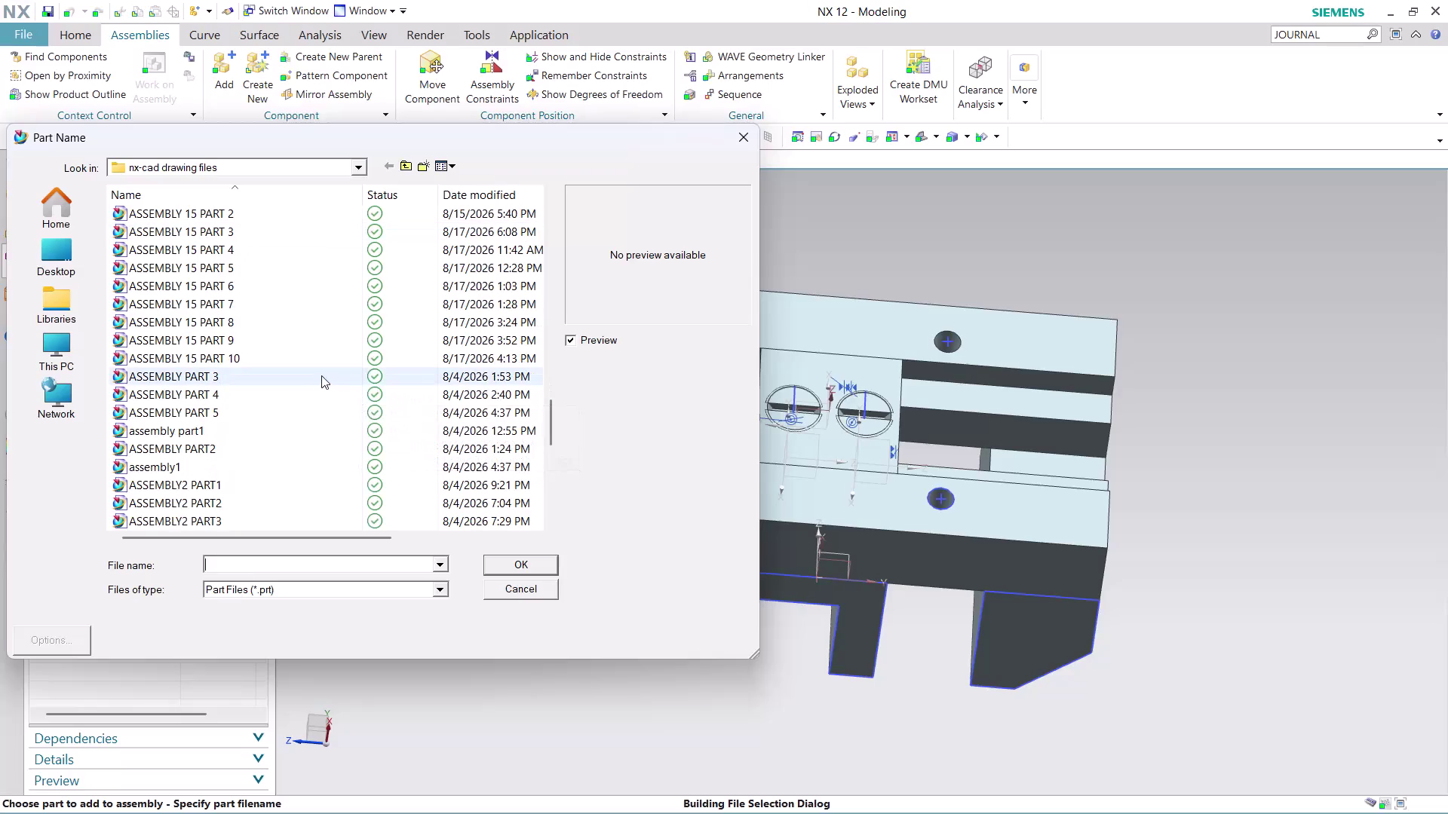
click(263, 237)
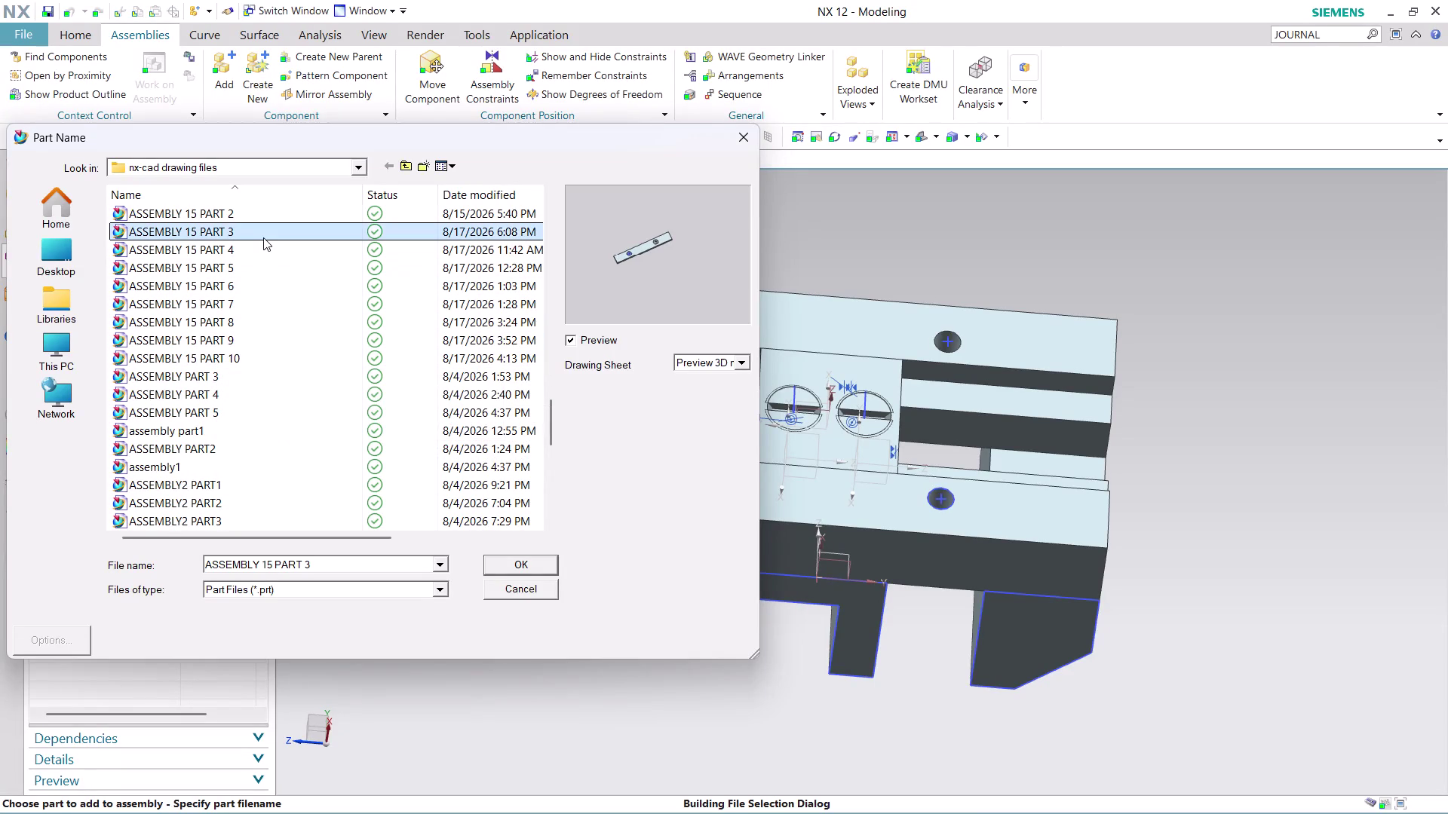
click(522, 558)
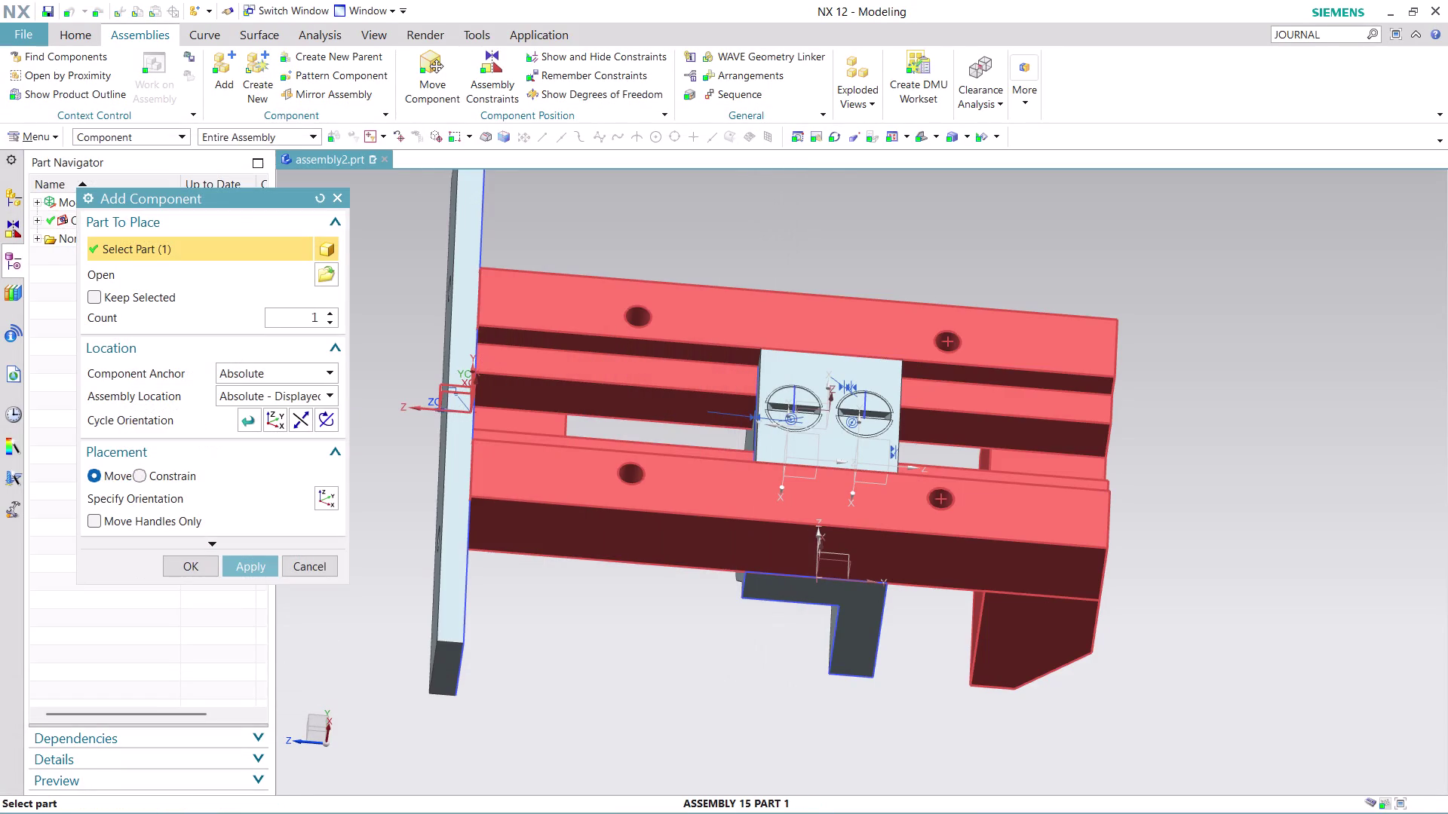
Set the component count to 2 and adjust the assembly location options.
scroll(down, 3)
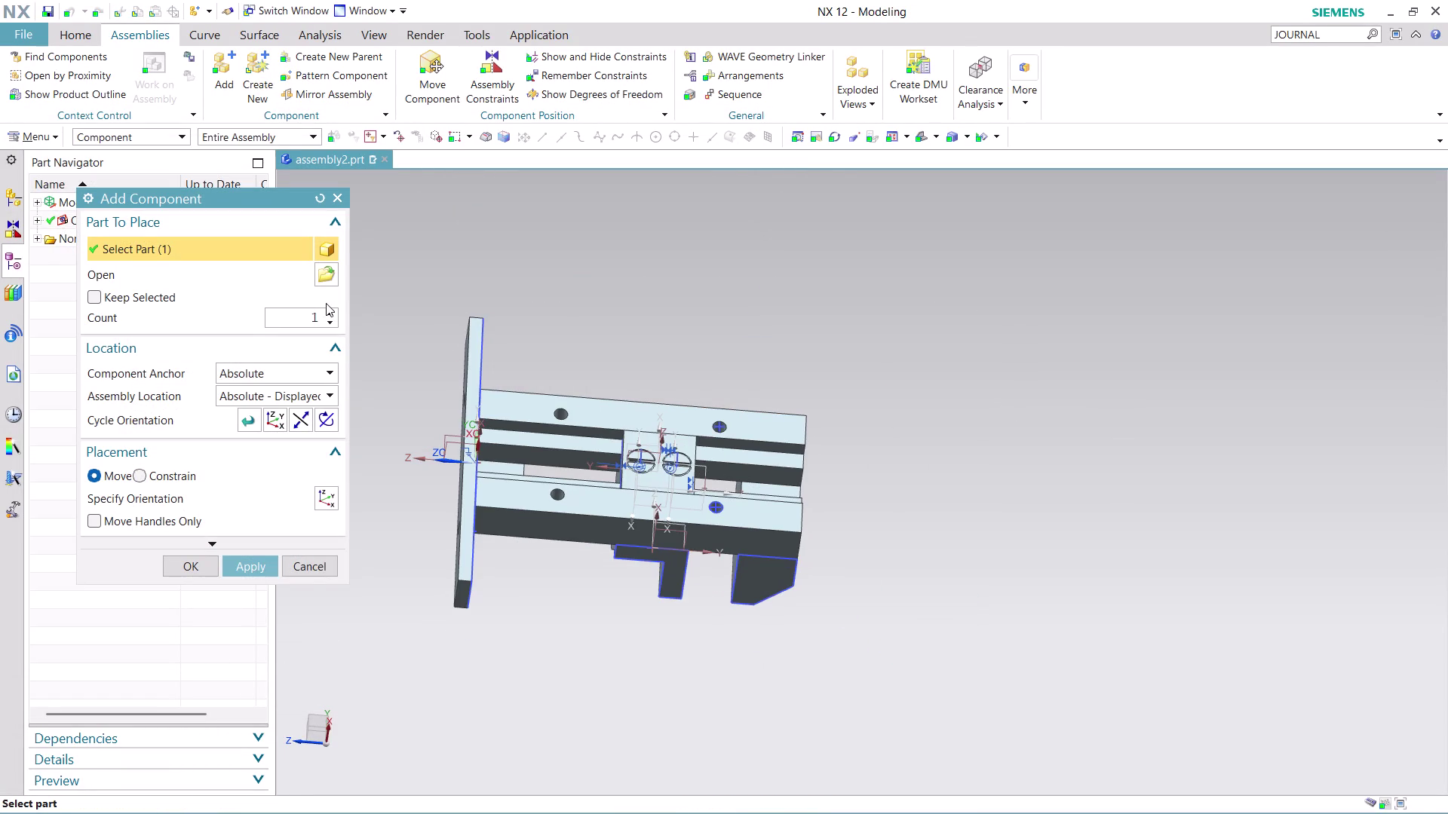
click(325, 312)
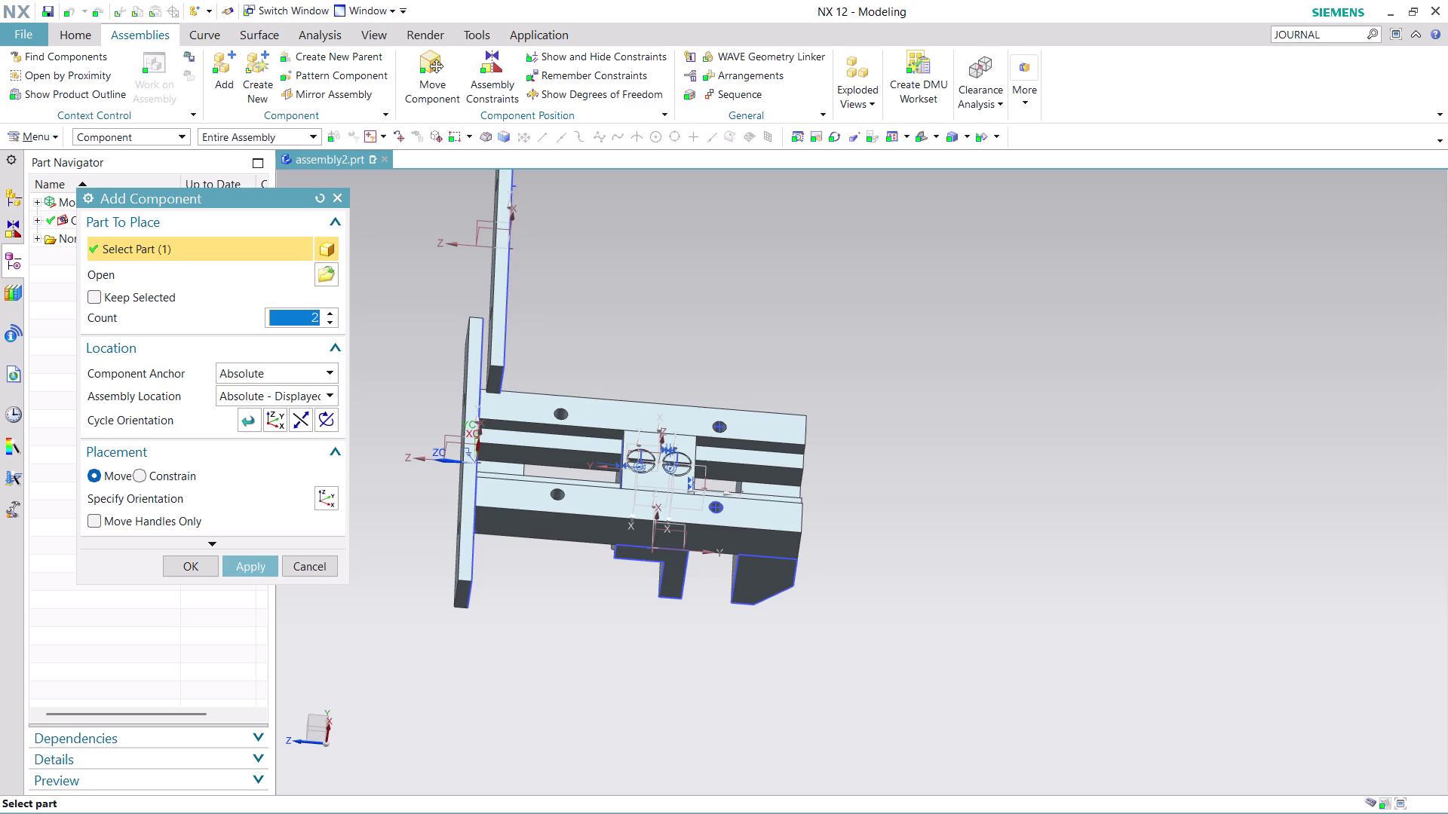
scroll(up, 3)
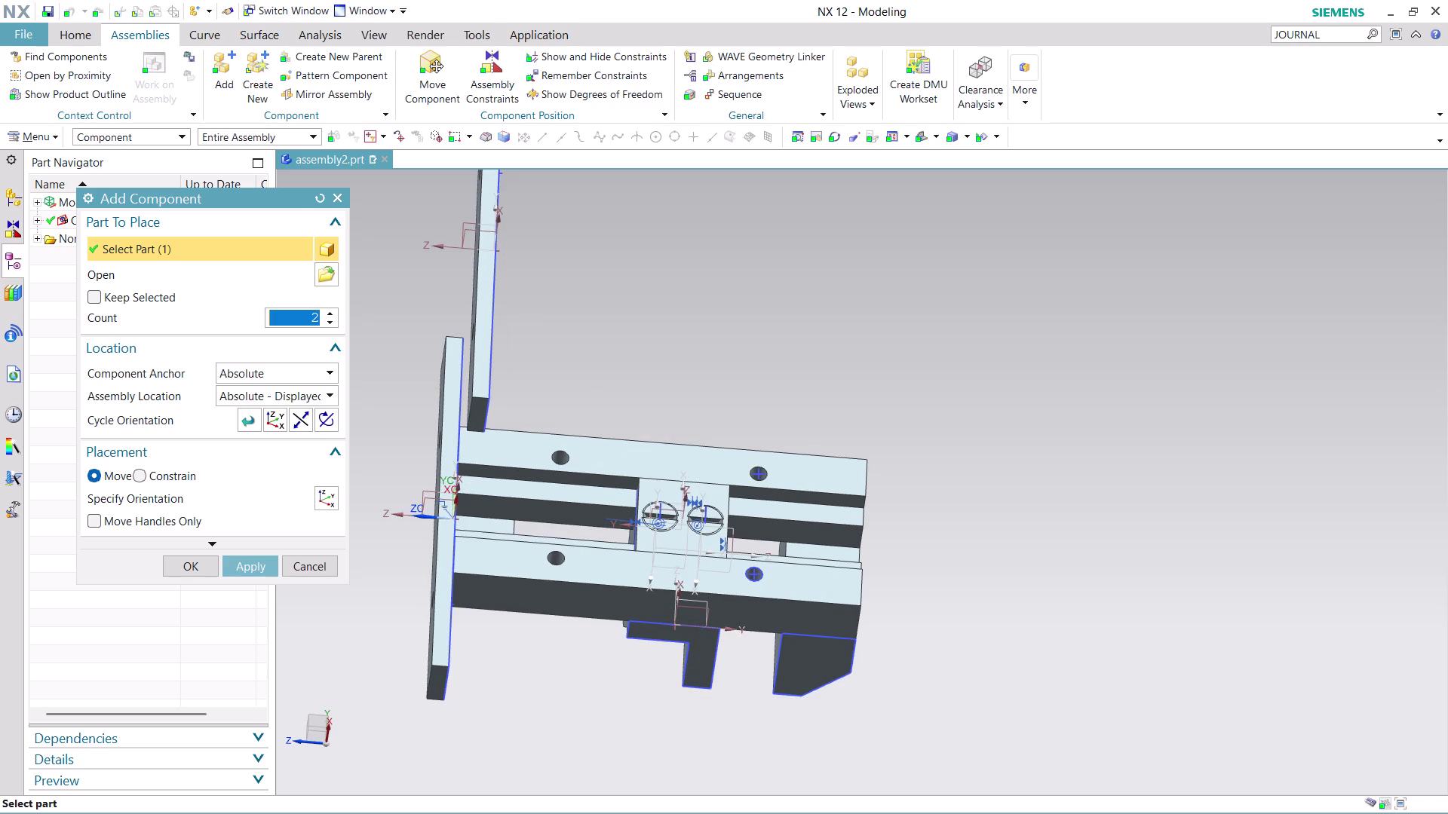
click(323, 389)
click(298, 429)
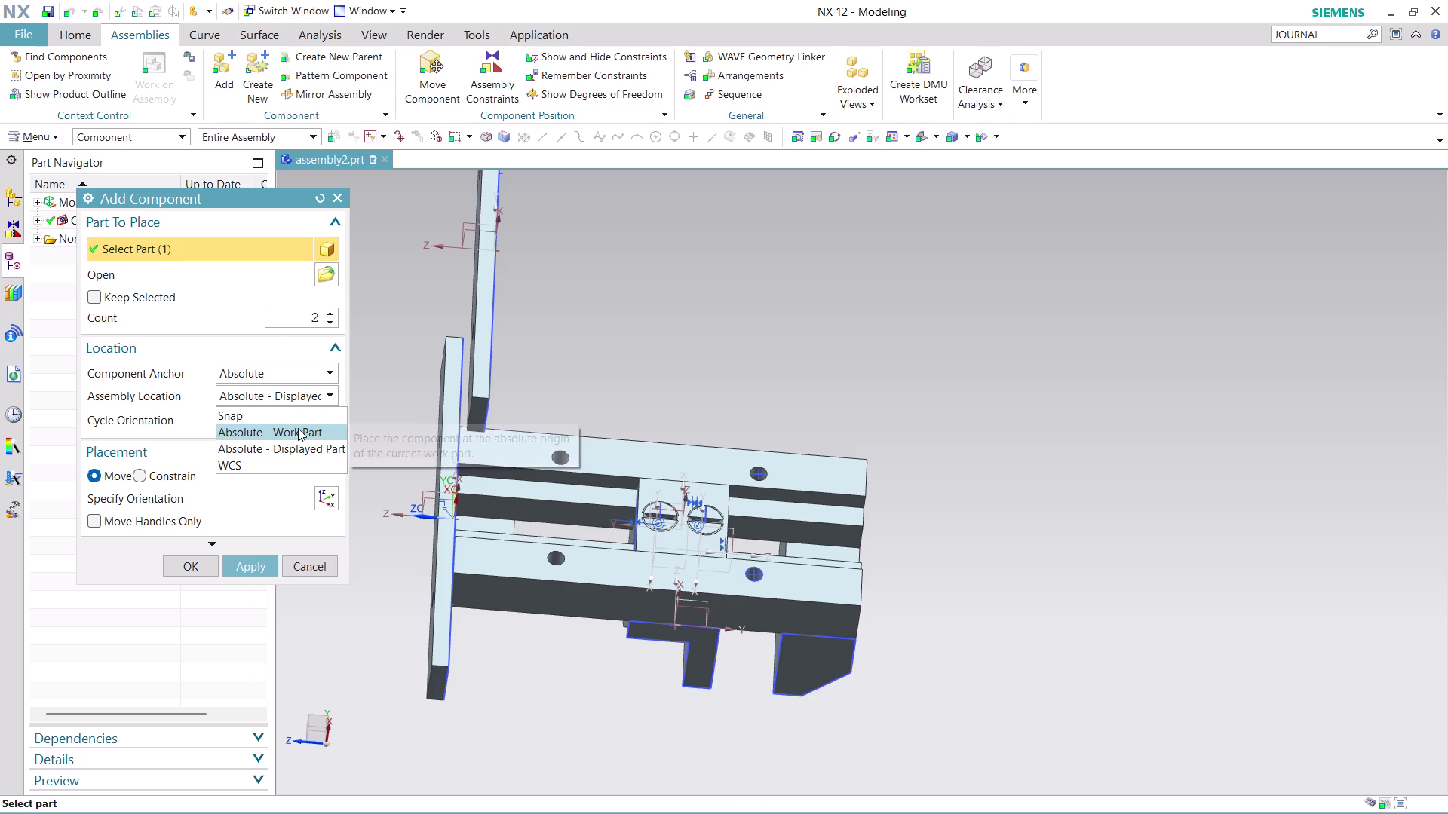
Move and rotate the two plates into rough position near the base.
drag(386, 378, 505, 389)
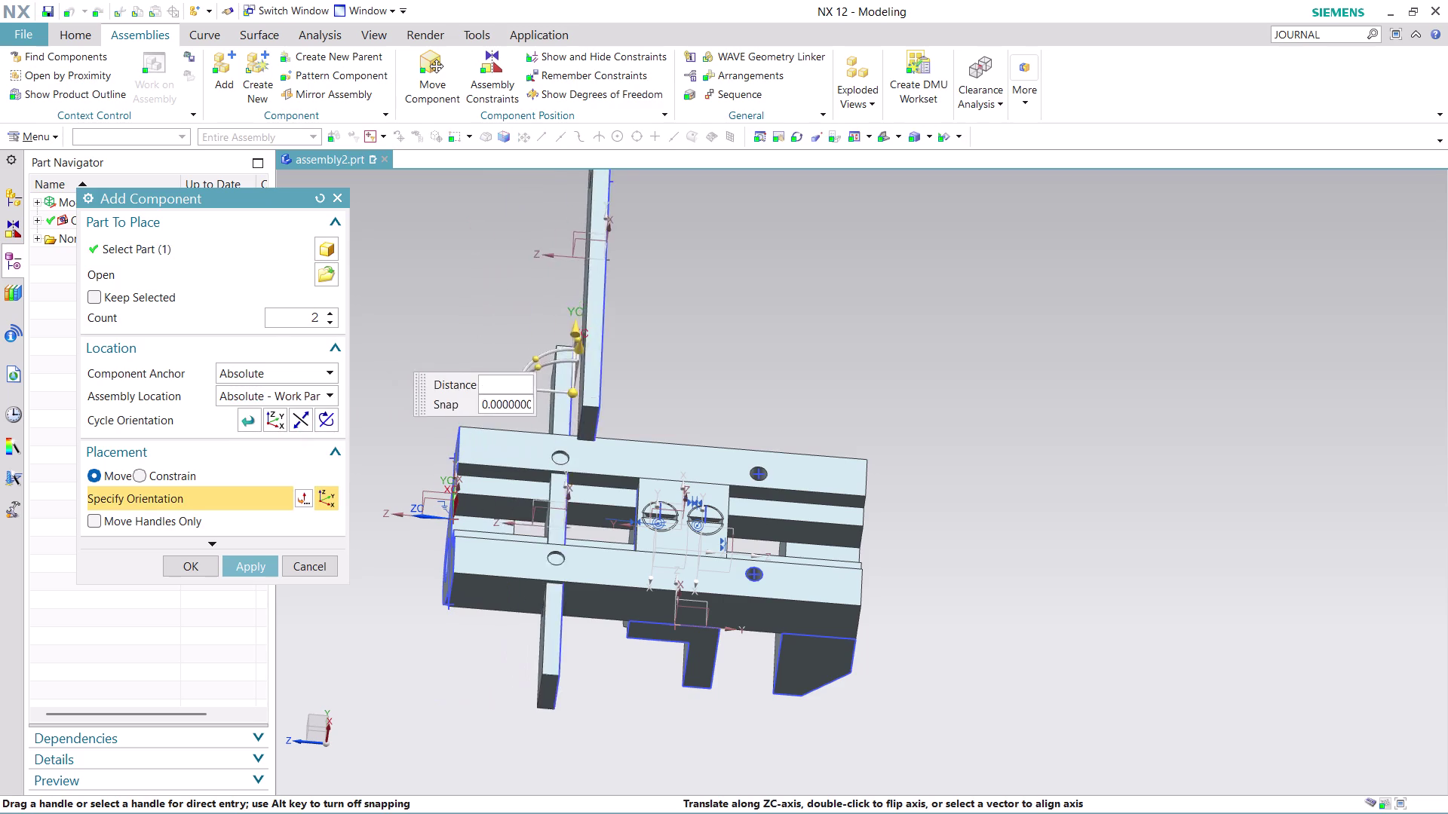
drag(505, 389, 885, 444)
drag(931, 389, 1039, 335)
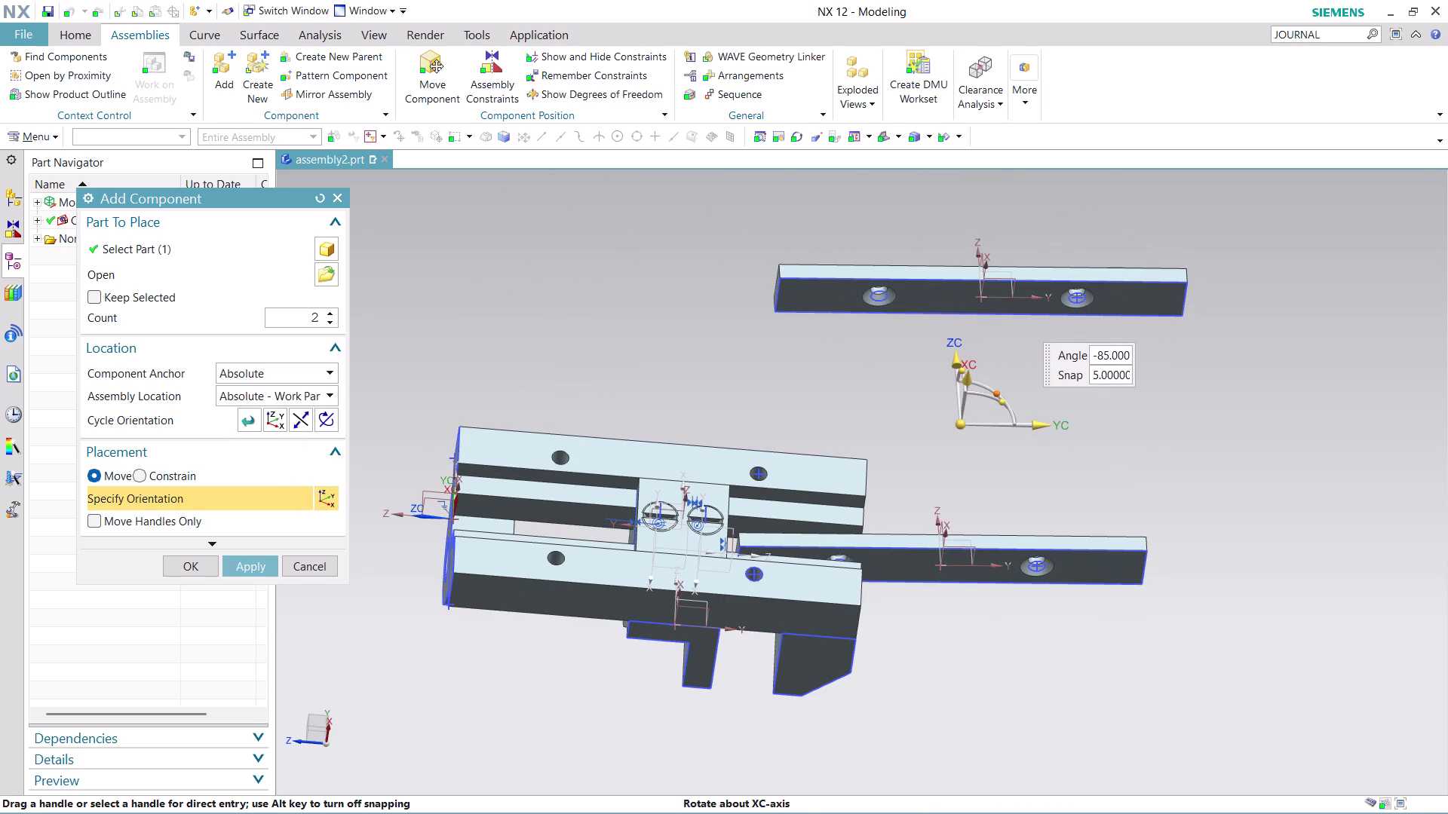
drag(1039, 335, 1044, 342)
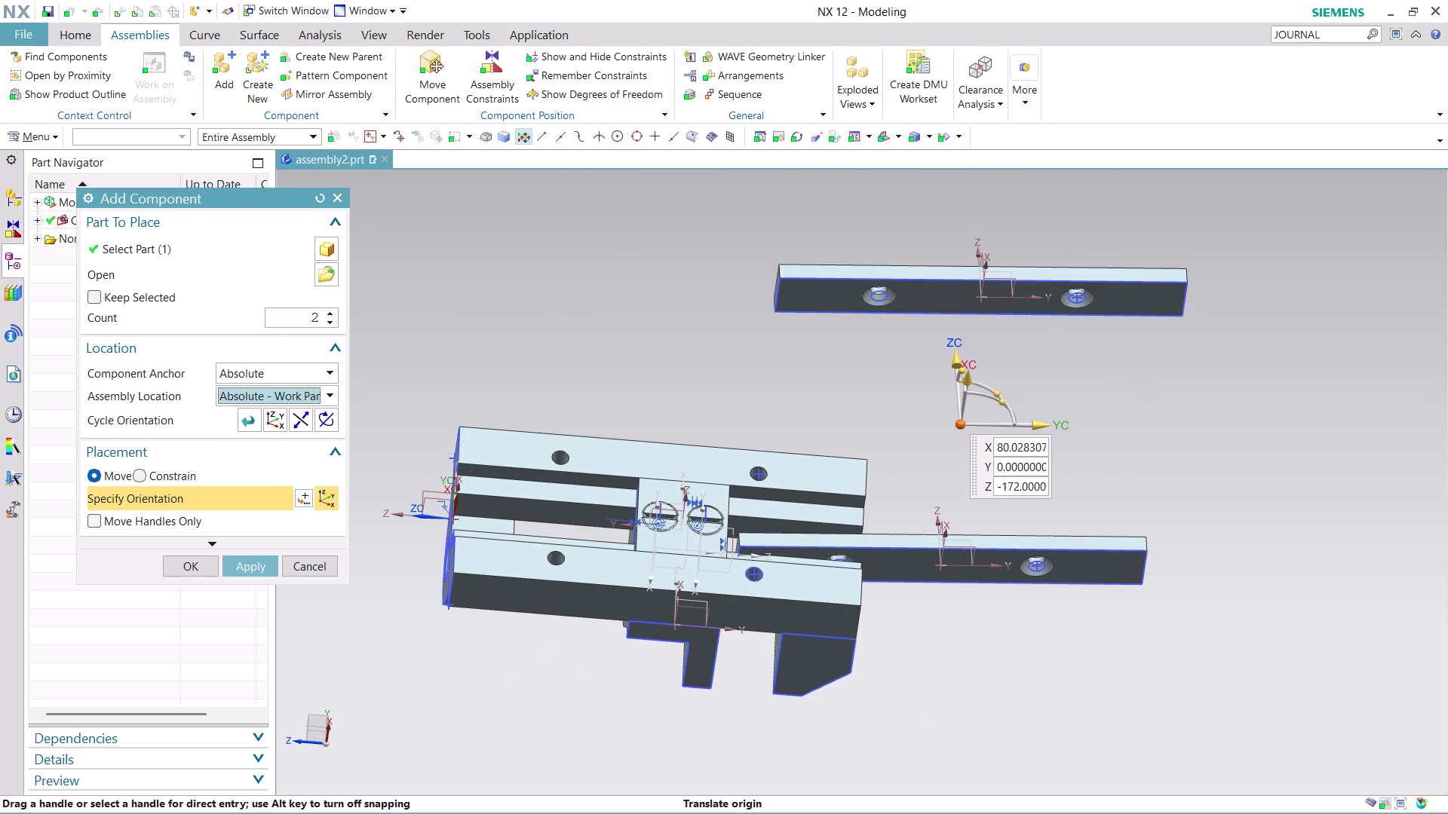
middle_drag(1162, 418, 1112, 378)
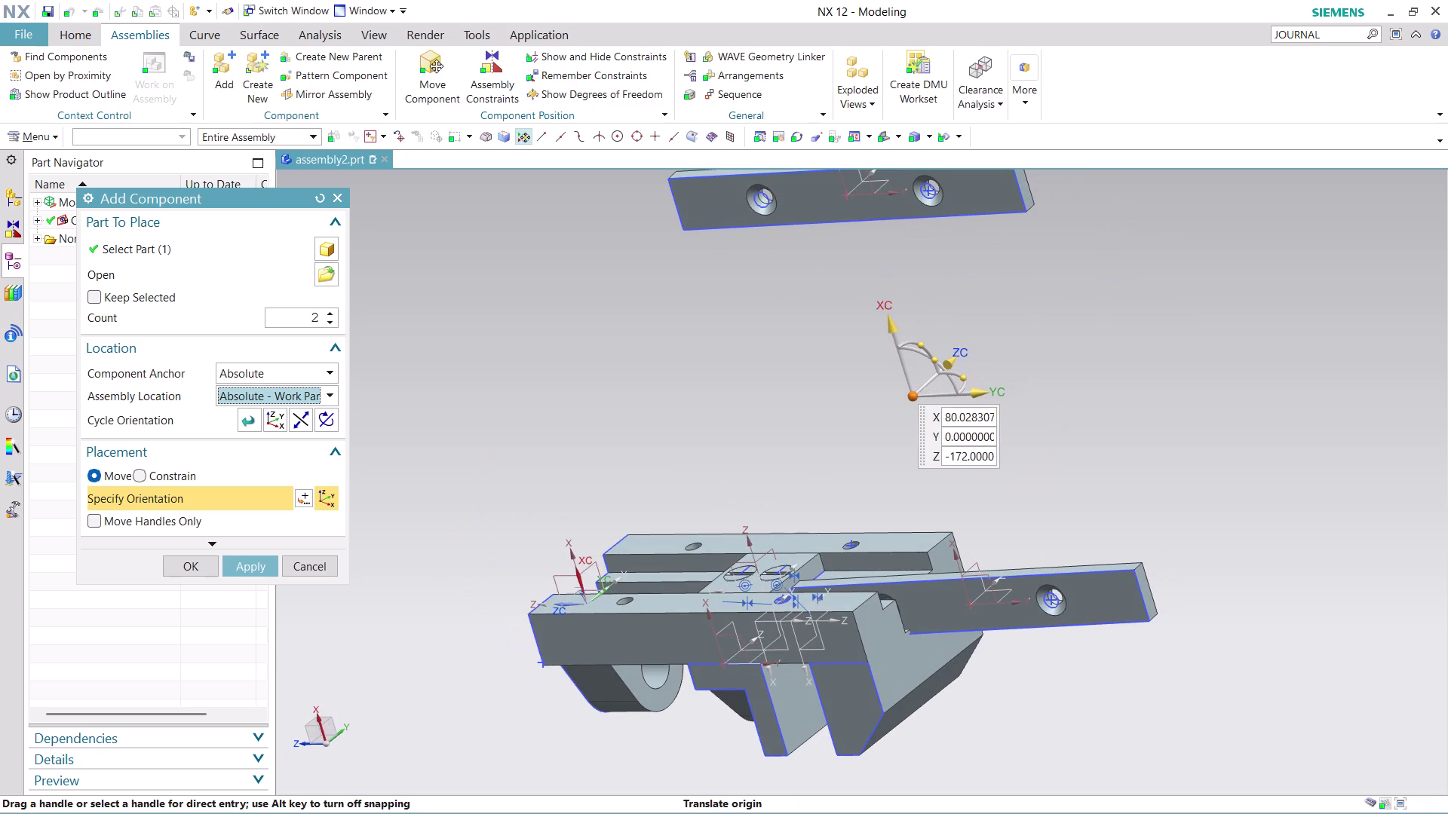
drag(915, 340, 916, 340)
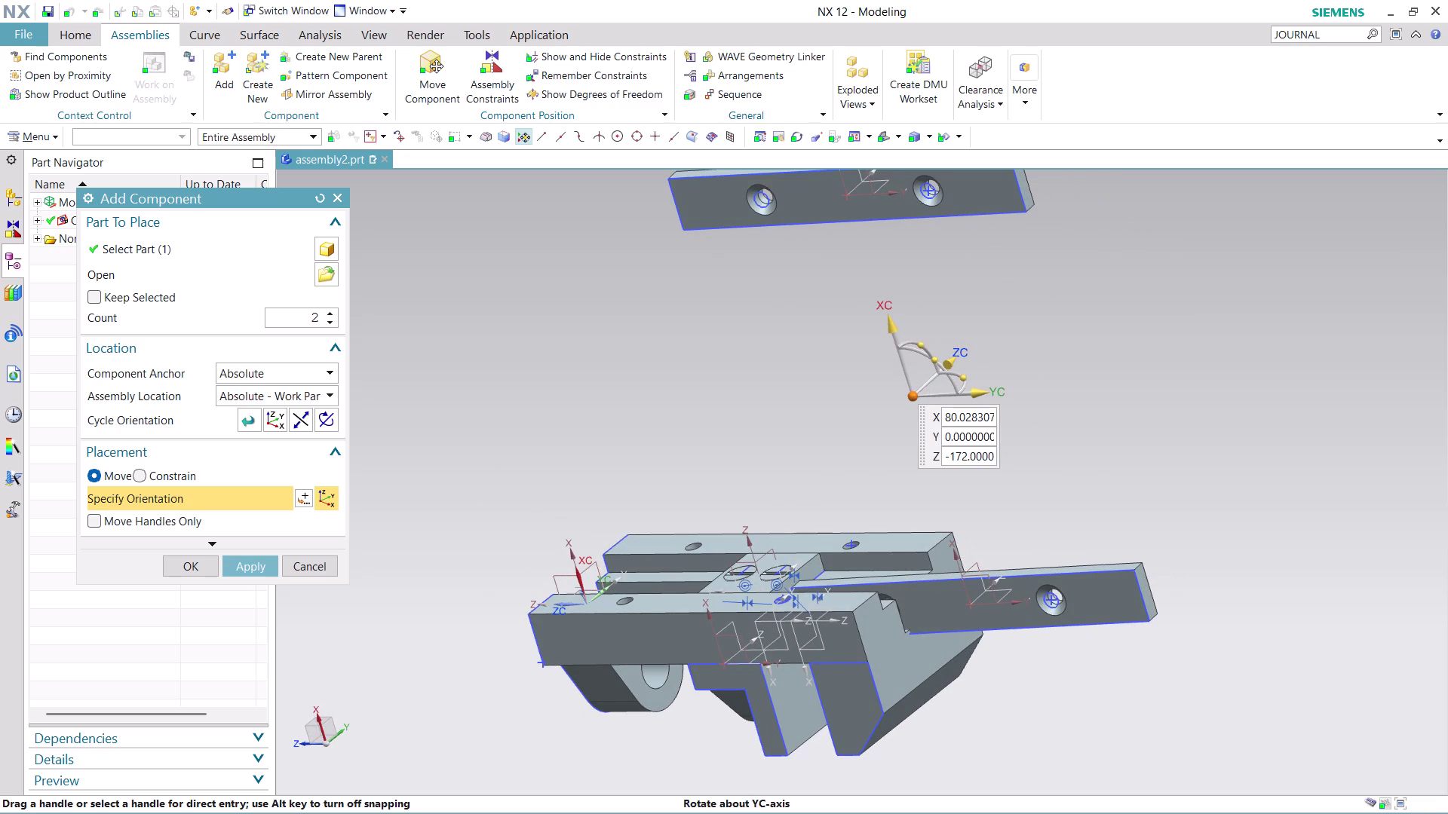
drag(915, 340, 987, 418)
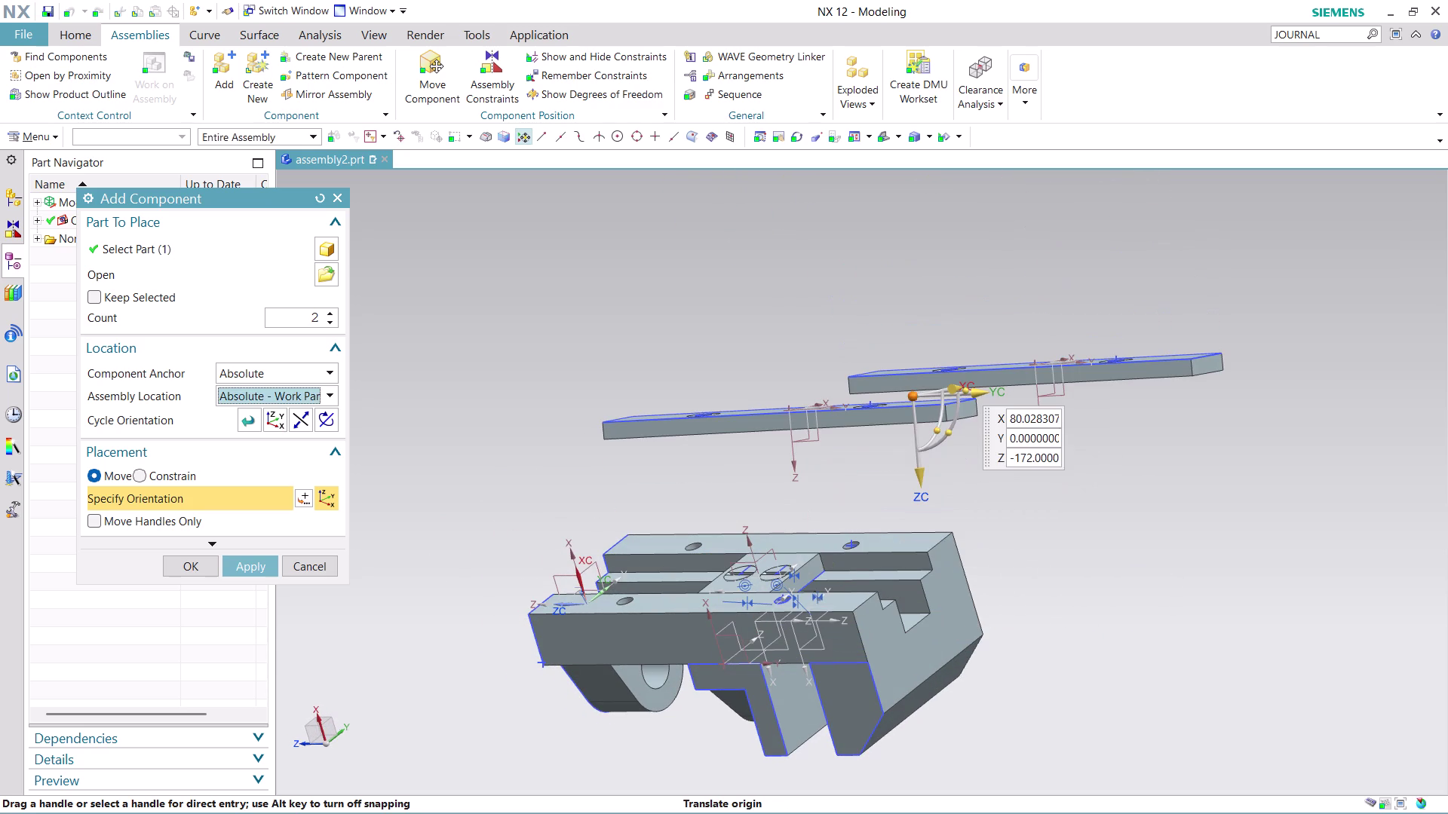
scroll(down, 3)
middle_drag(1133, 284, 1162, 333)
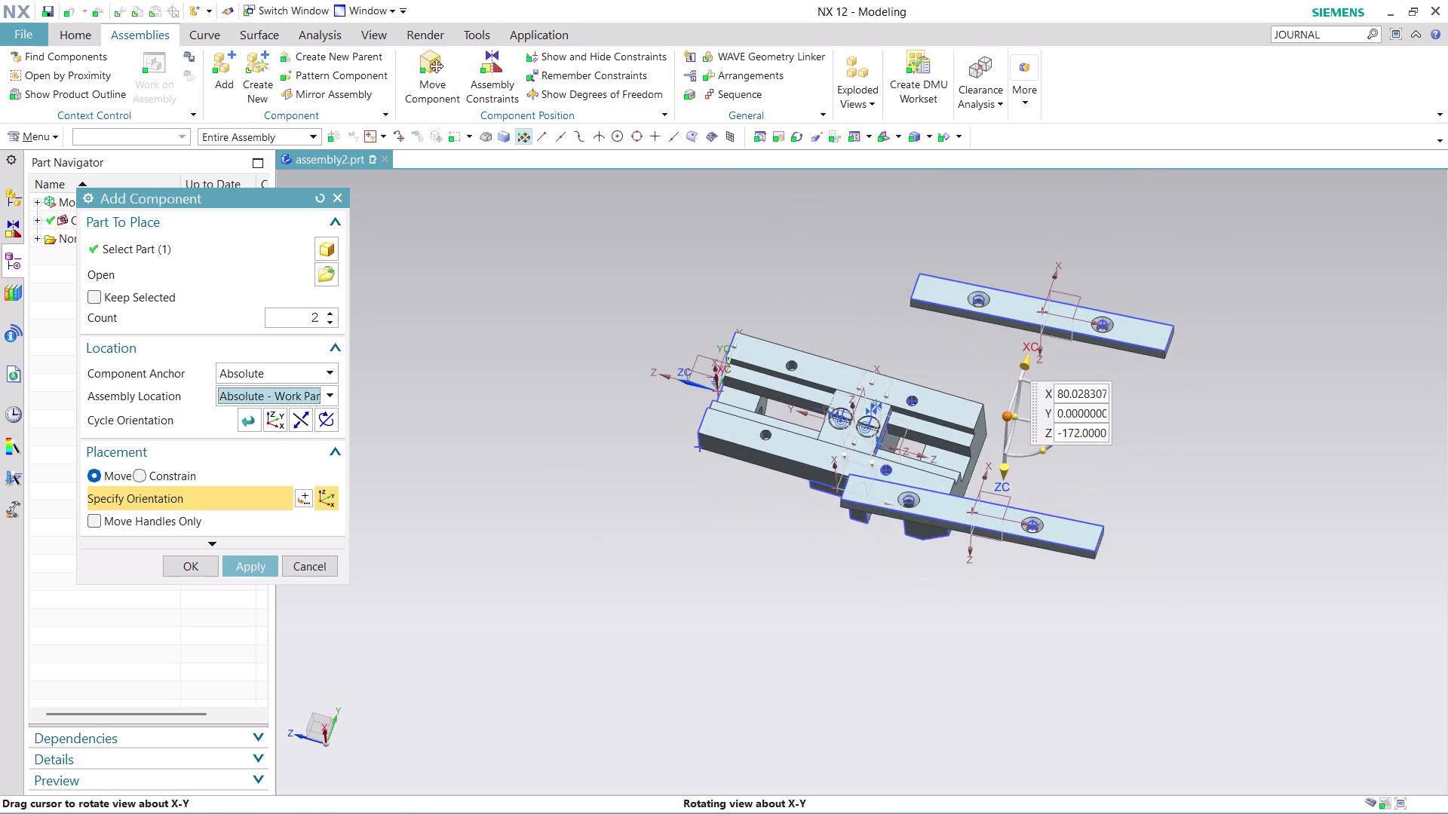
middle_drag(1161, 333, 1163, 337)
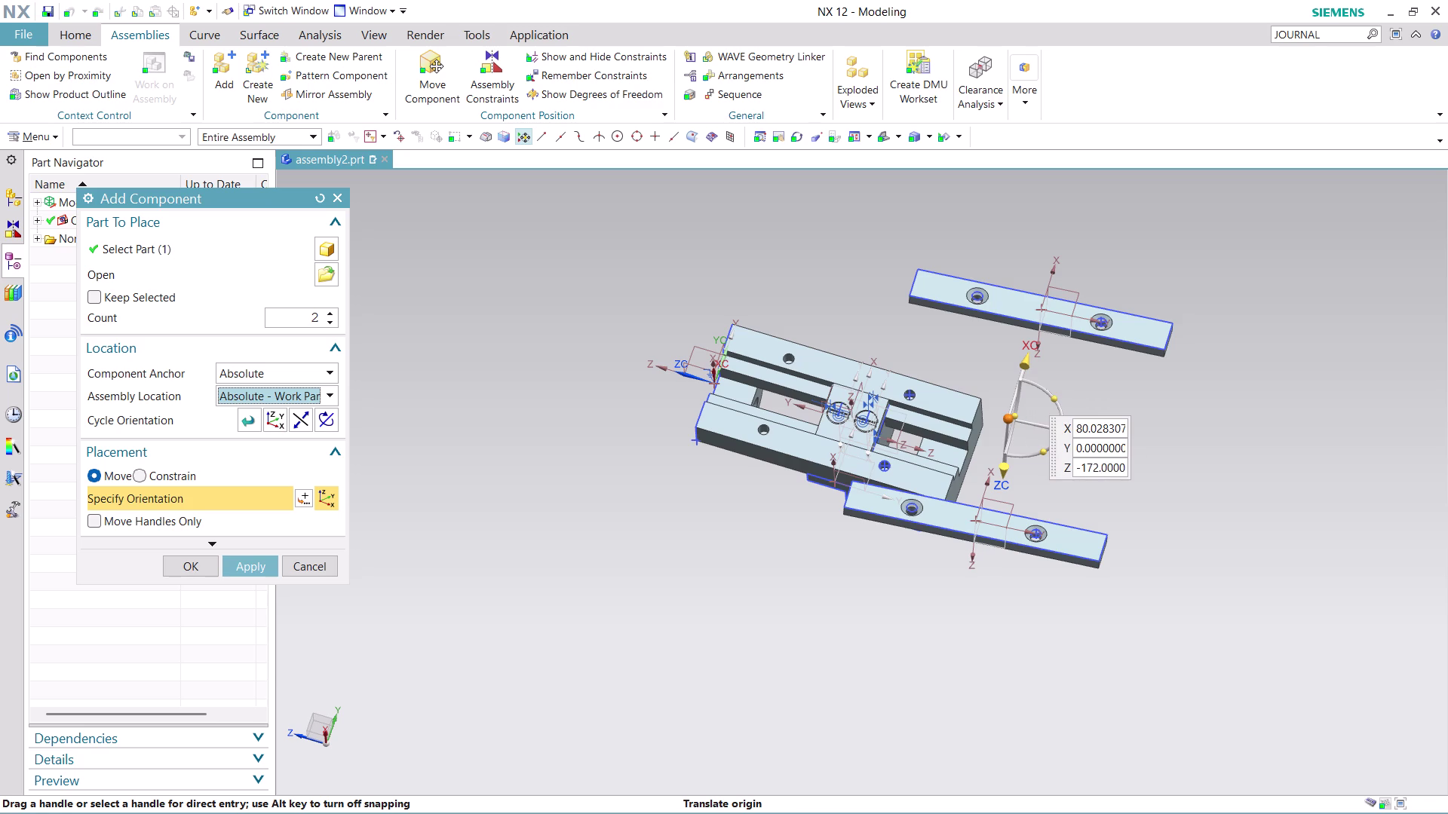
scroll(up, 3)
Shift the bars along the Y and X axes to sit over the base.
drag(855, 396, 712, 339)
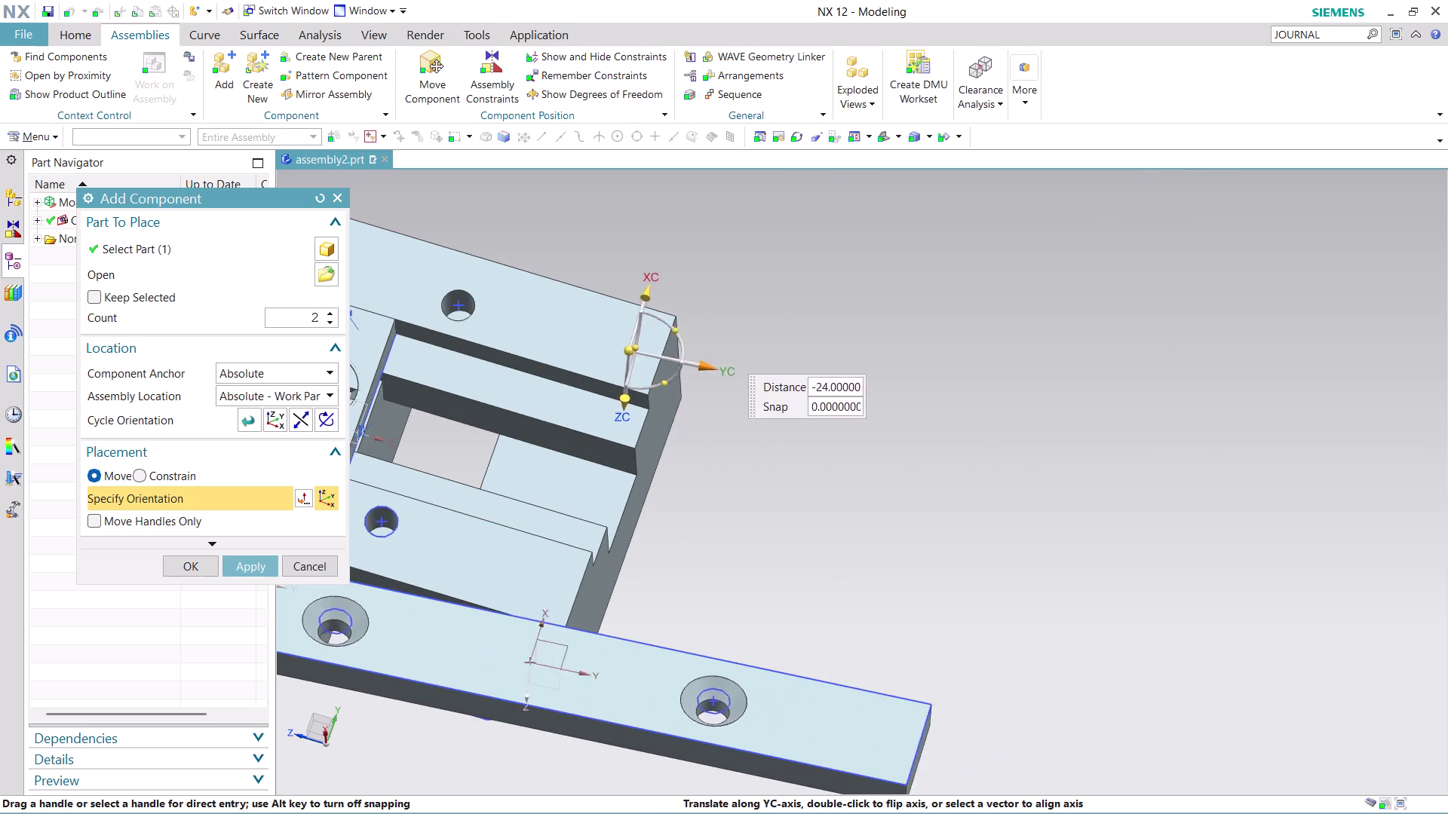
drag(711, 339, 579, 288)
scroll(down, 3)
scroll(up, 3)
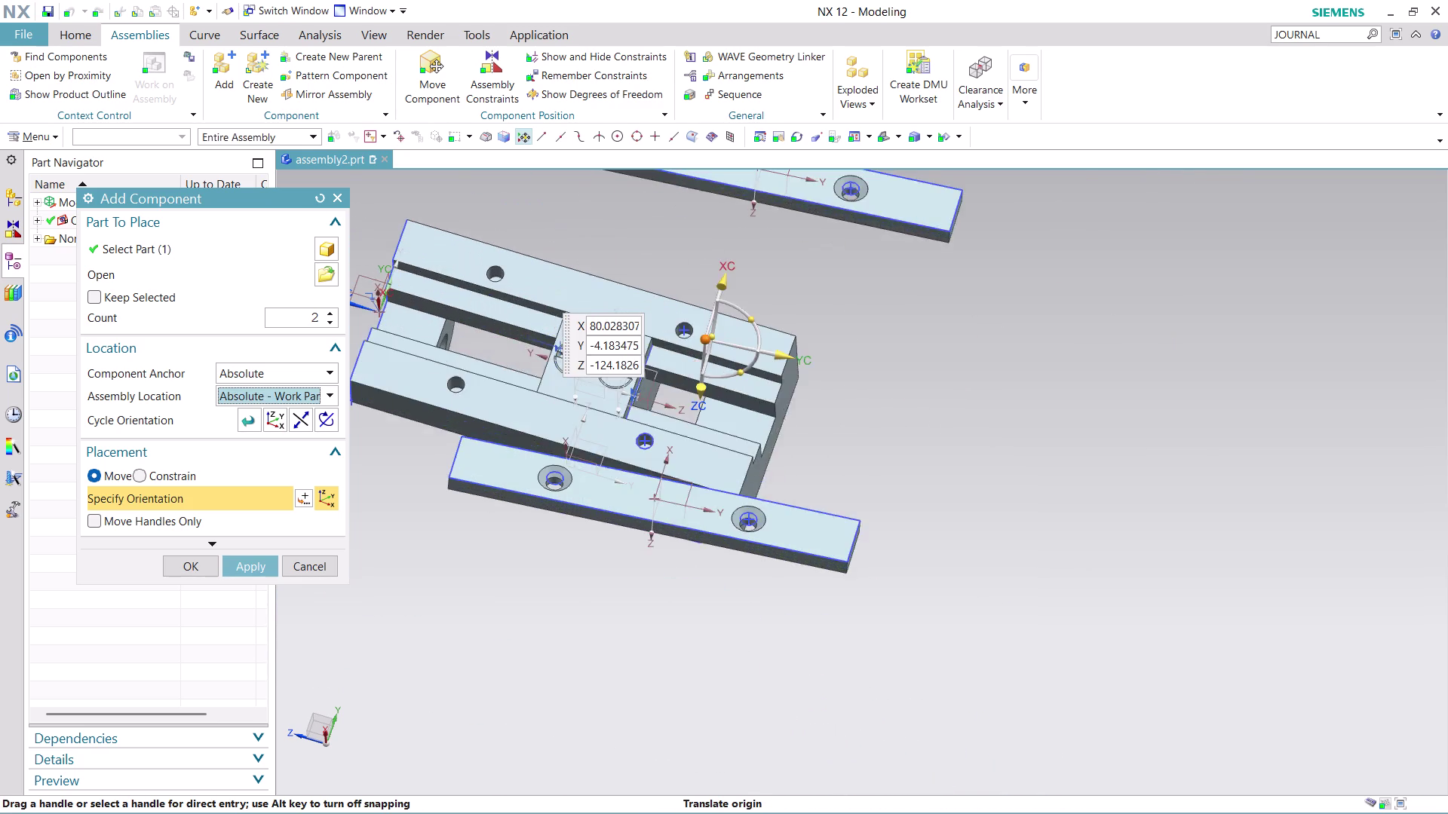
scroll(up, 3)
scroll(down, 3)
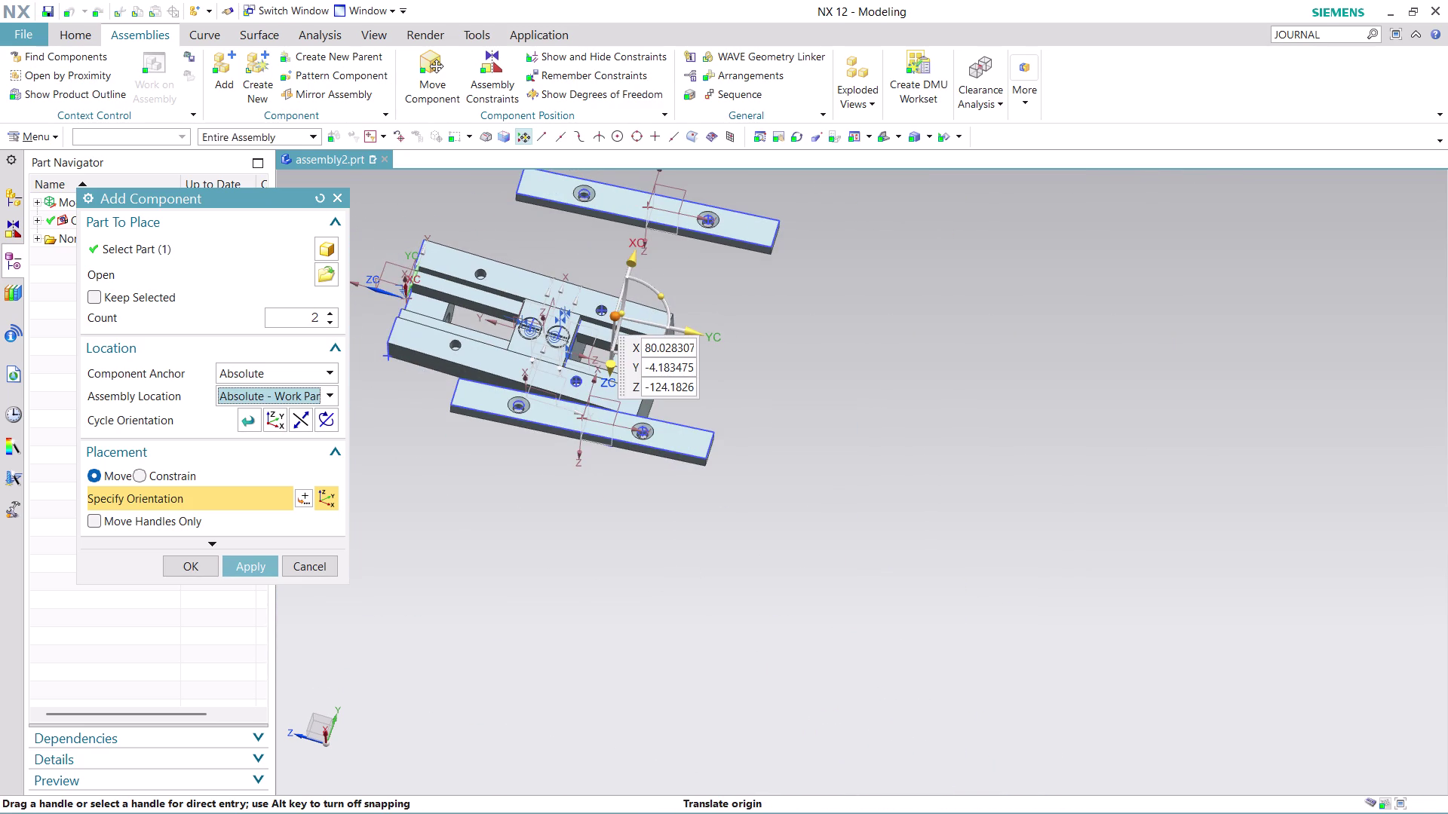
middle_drag(525, 231, 852, 357)
scroll(up, 3)
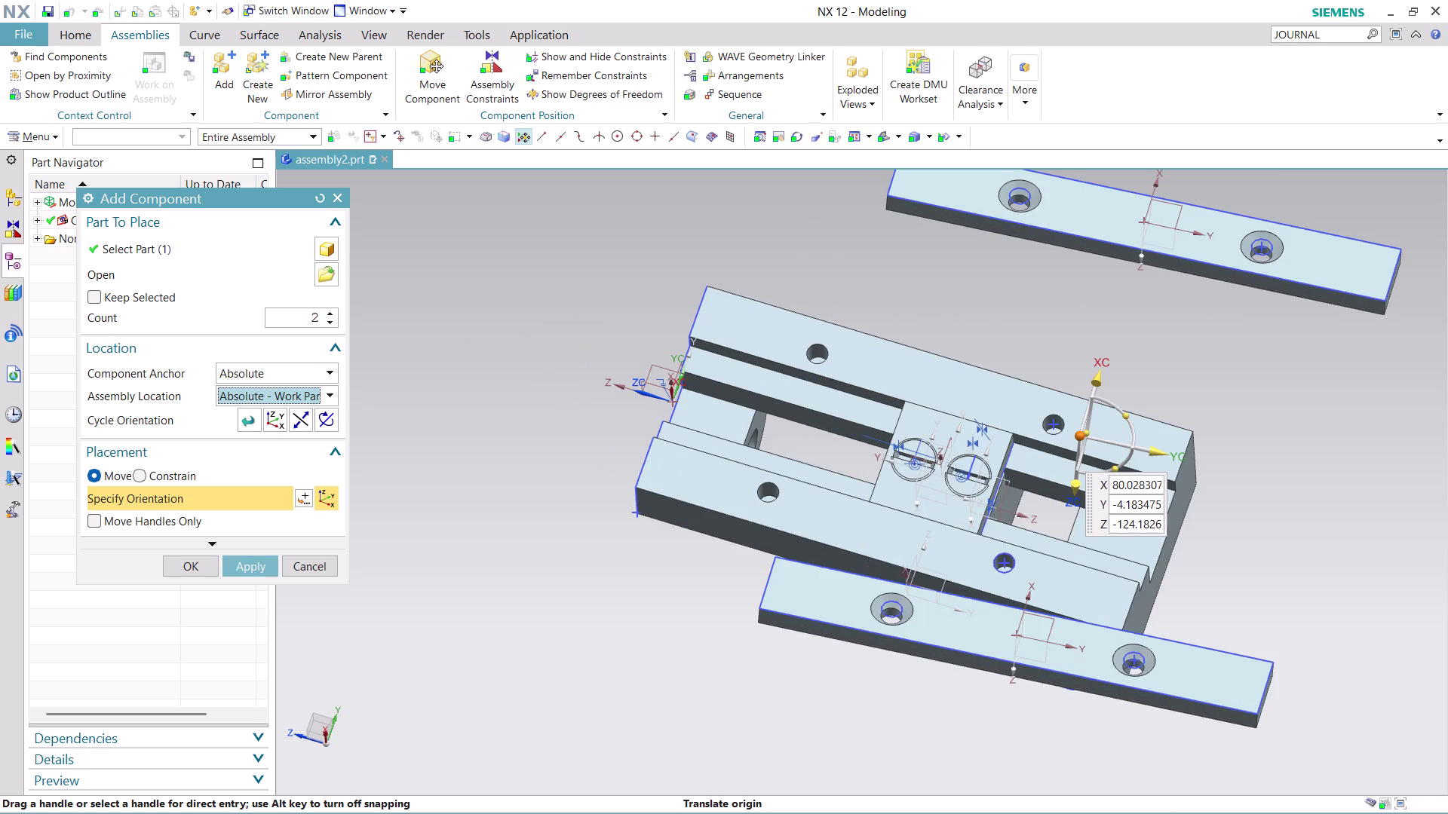
drag(1097, 382, 1084, 291)
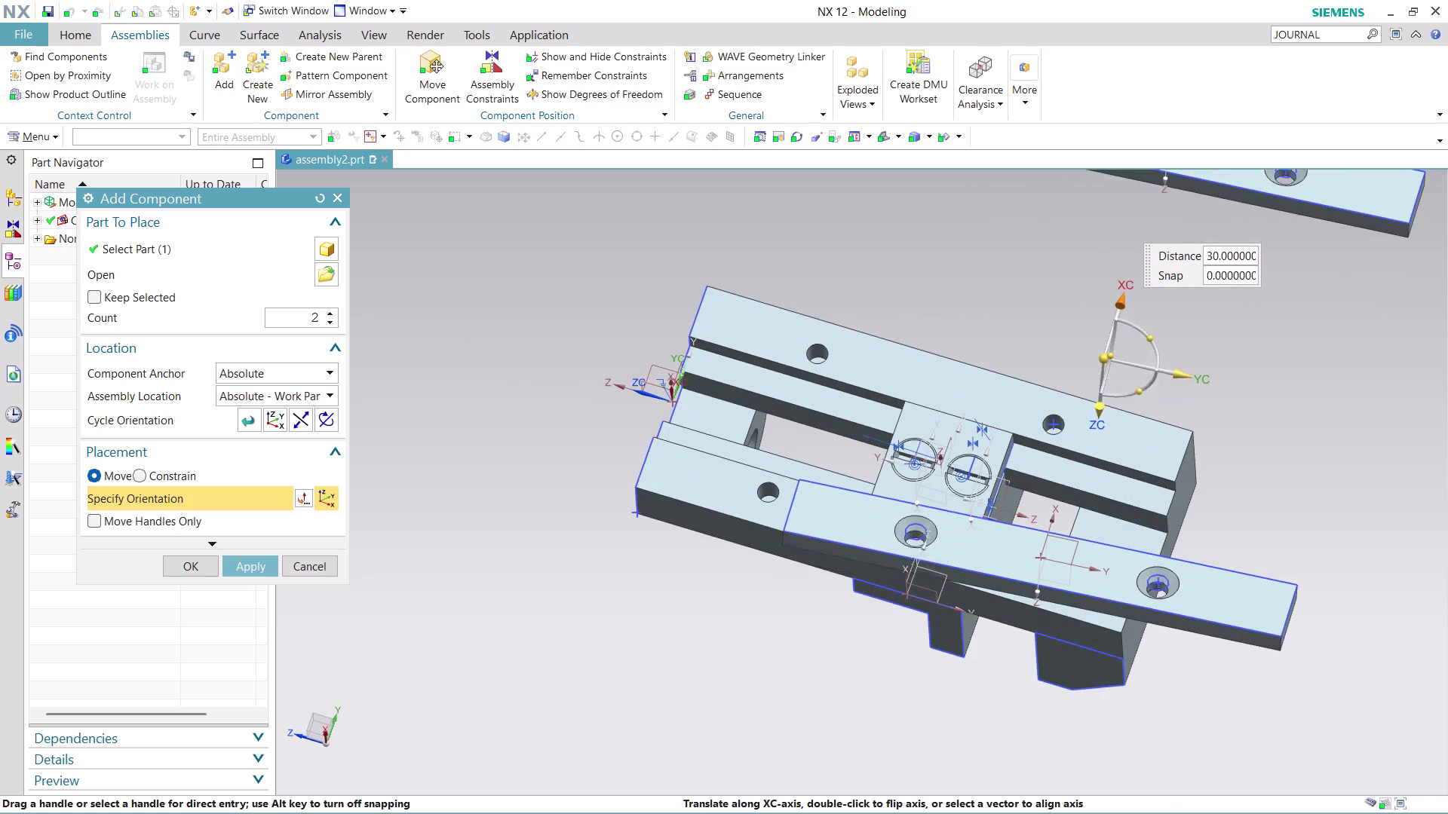
drag(1085, 292, 1085, 285)
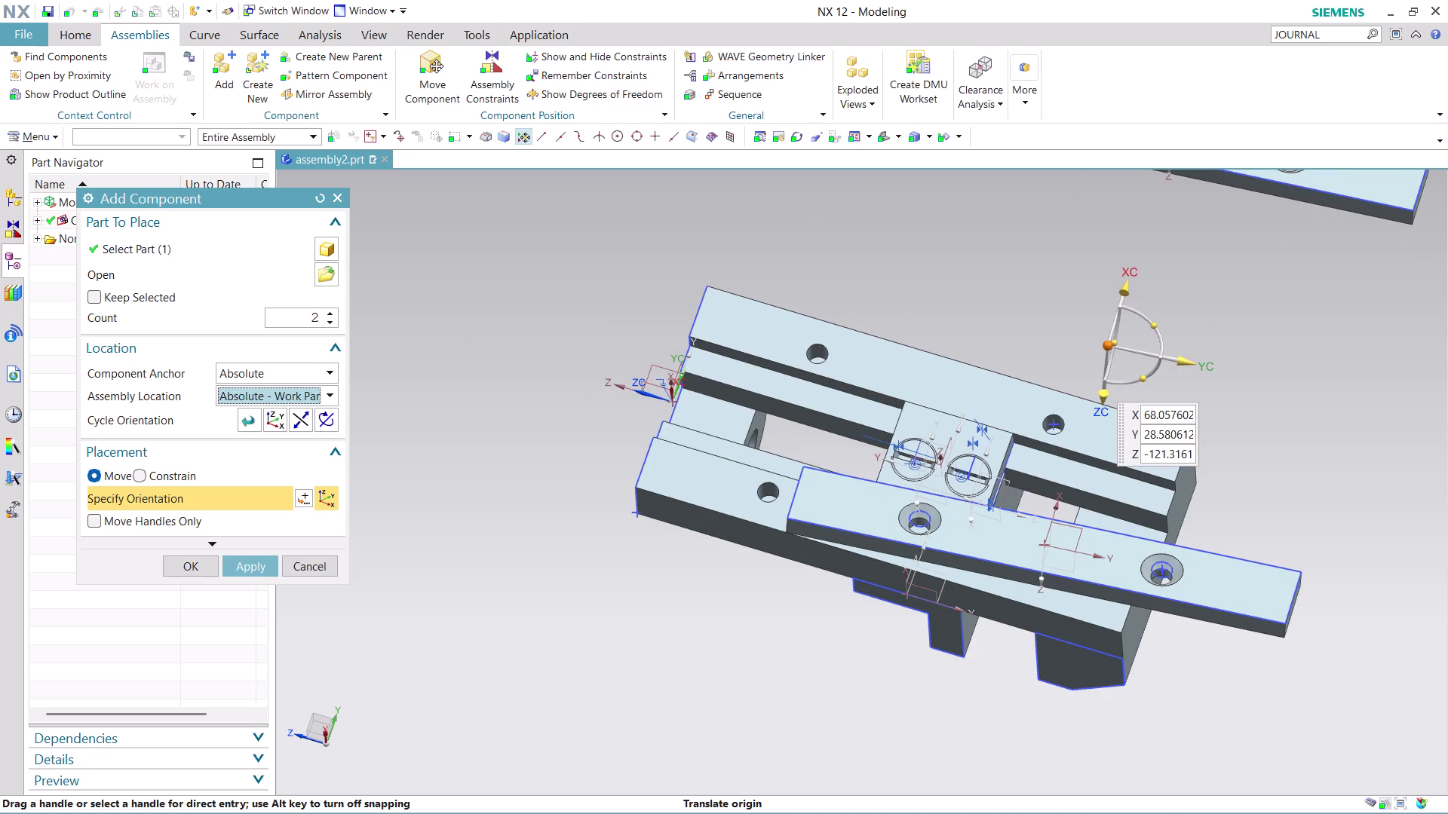
scroll(down, 3)
scroll(up, 3)
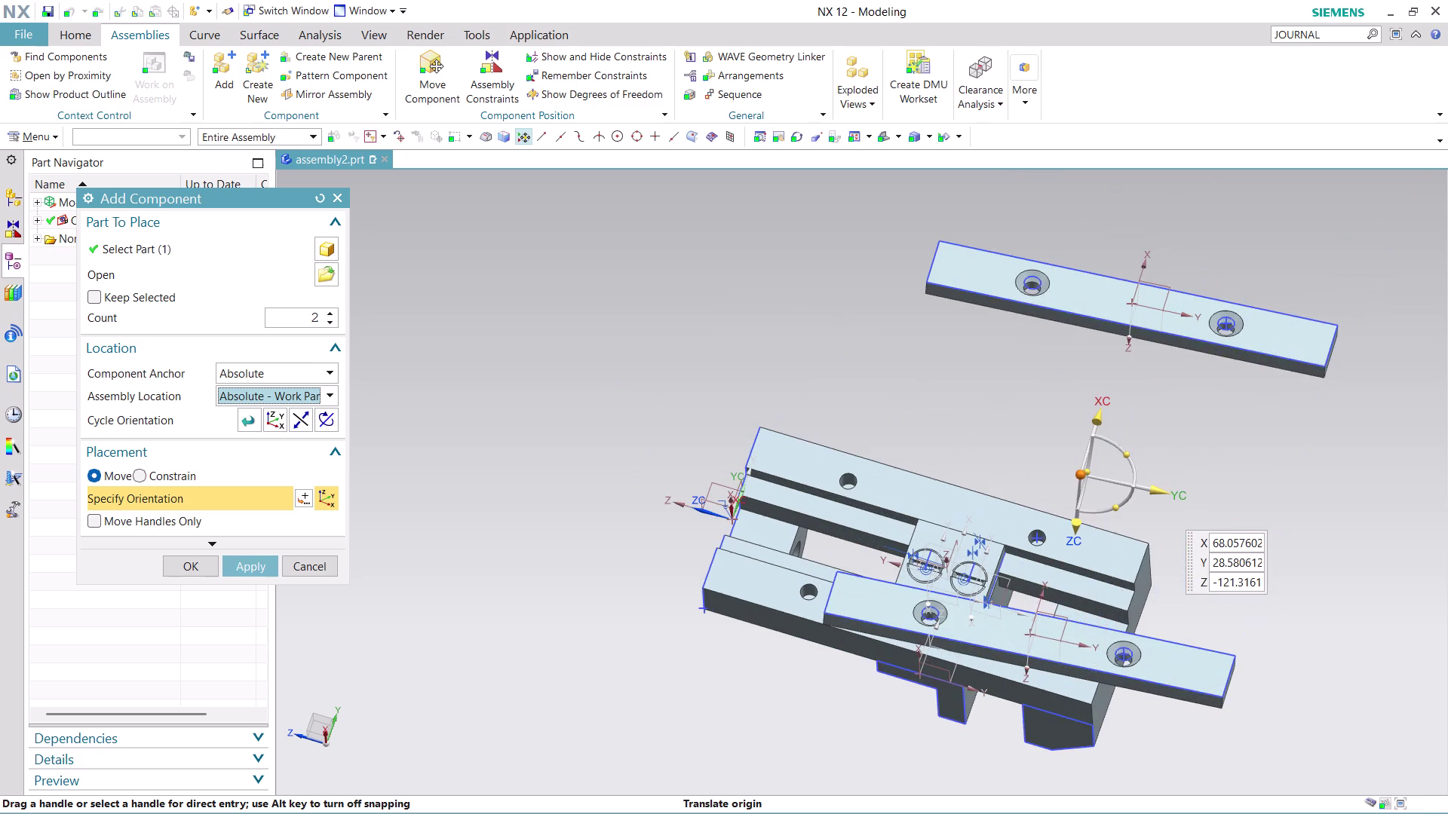
Lower the bars toward the base, check placement, and confirm adding them.
middle_drag(1261, 648, 1263, 580)
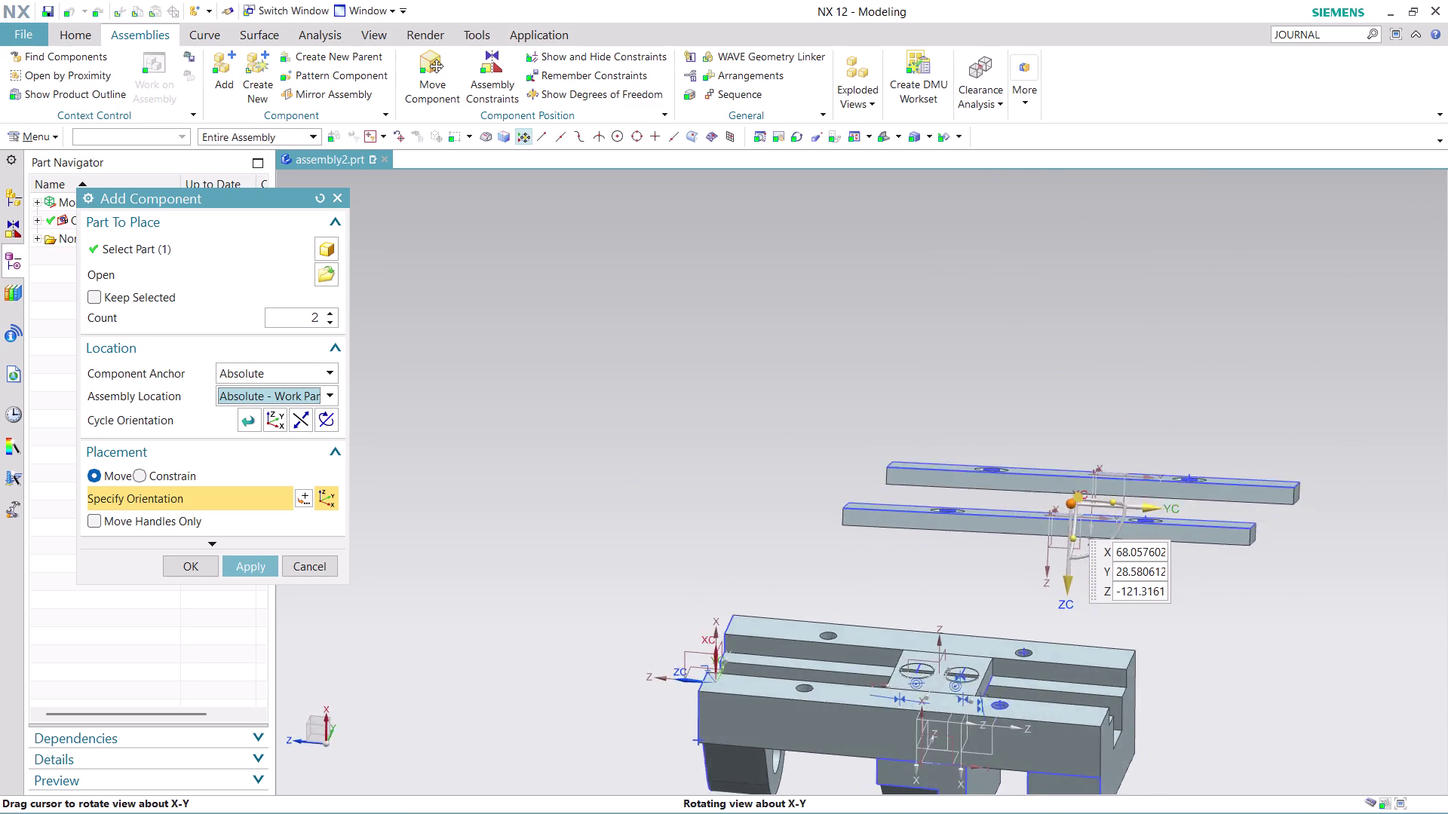
middle_drag(1263, 580, 1312, 560)
drag(1029, 596, 1029, 599)
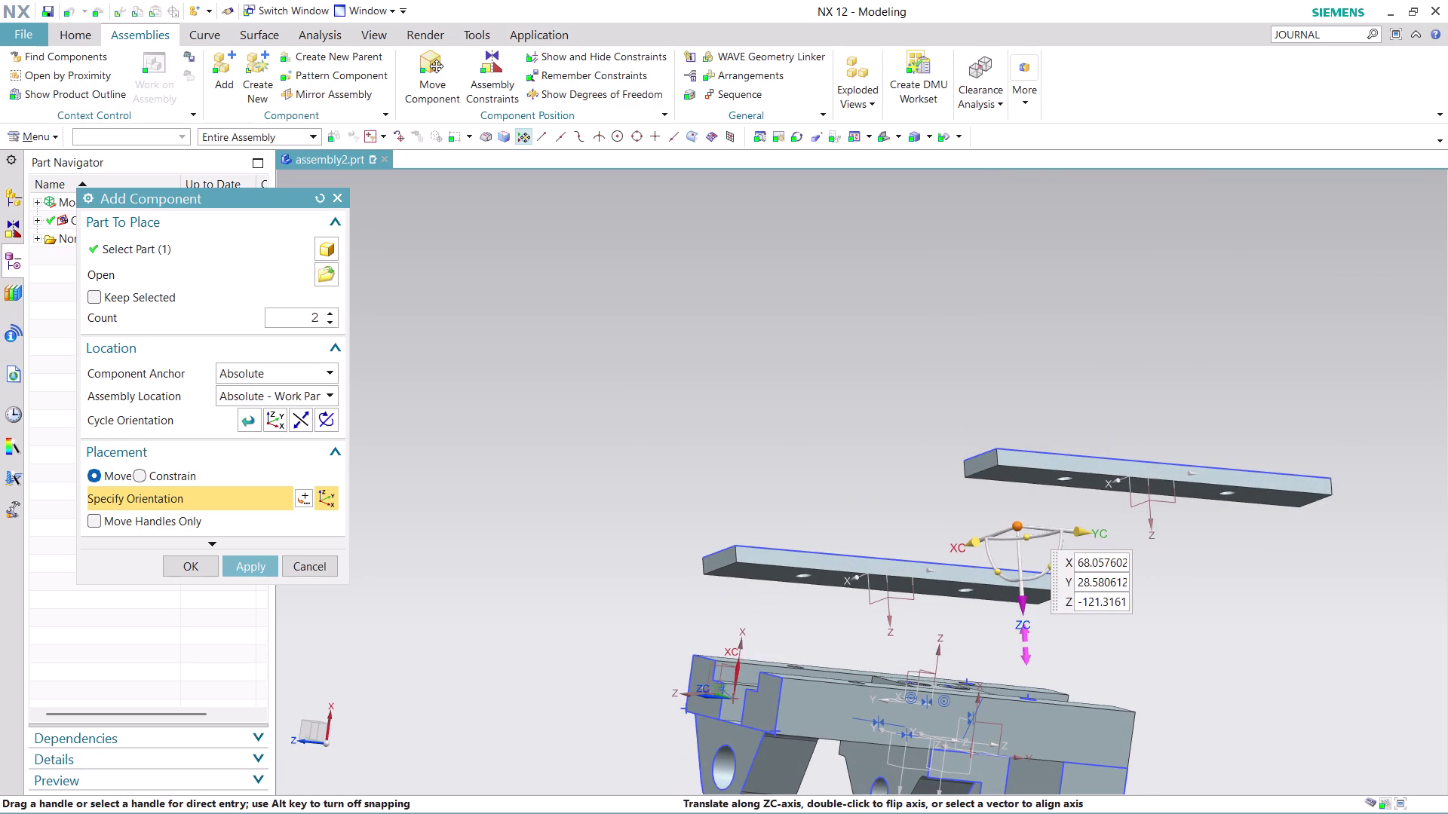
drag(1029, 599, 1030, 645)
drag(980, 593, 946, 588)
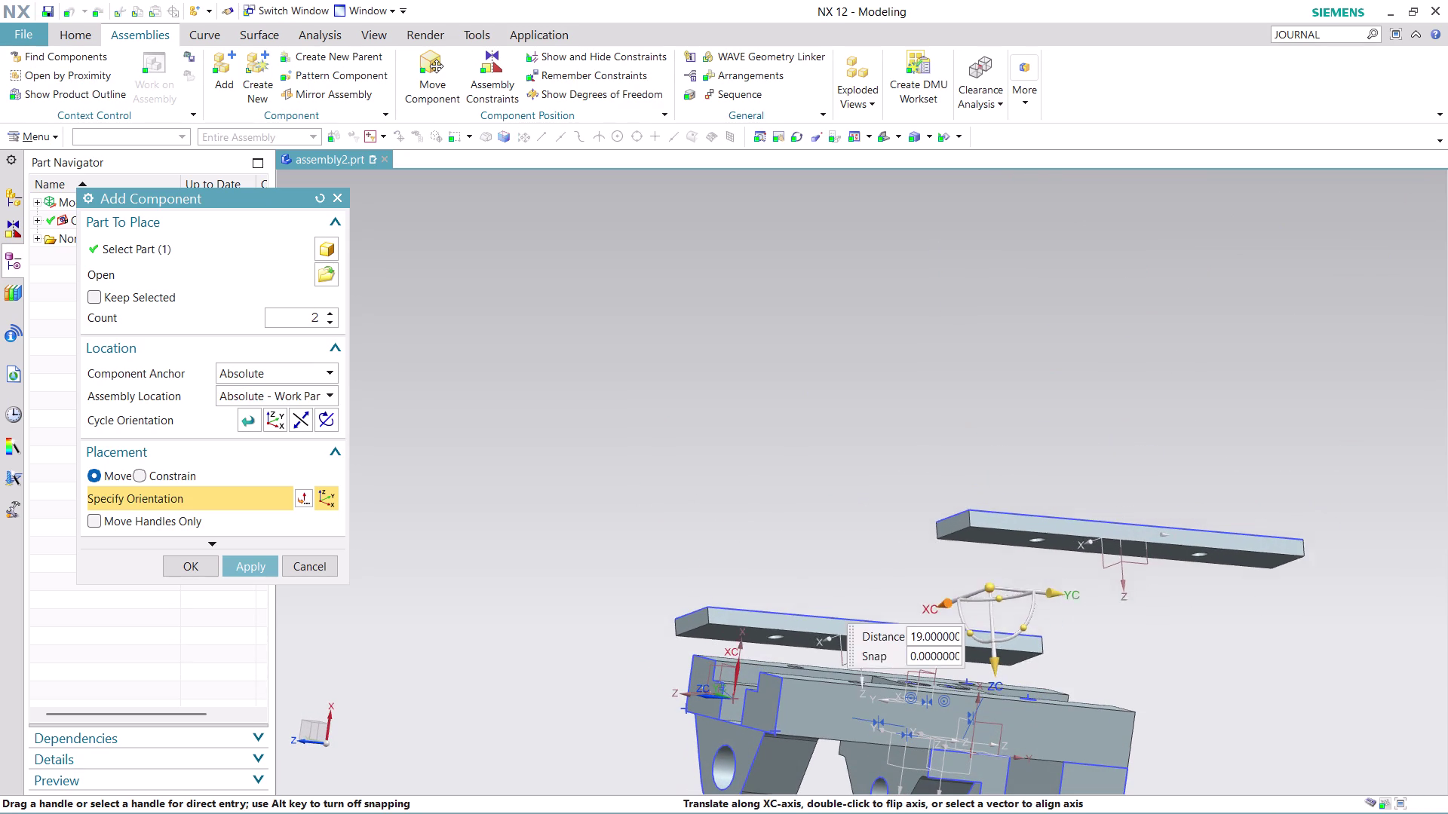
drag(946, 588, 849, 581)
middle_drag(1242, 508, 1220, 536)
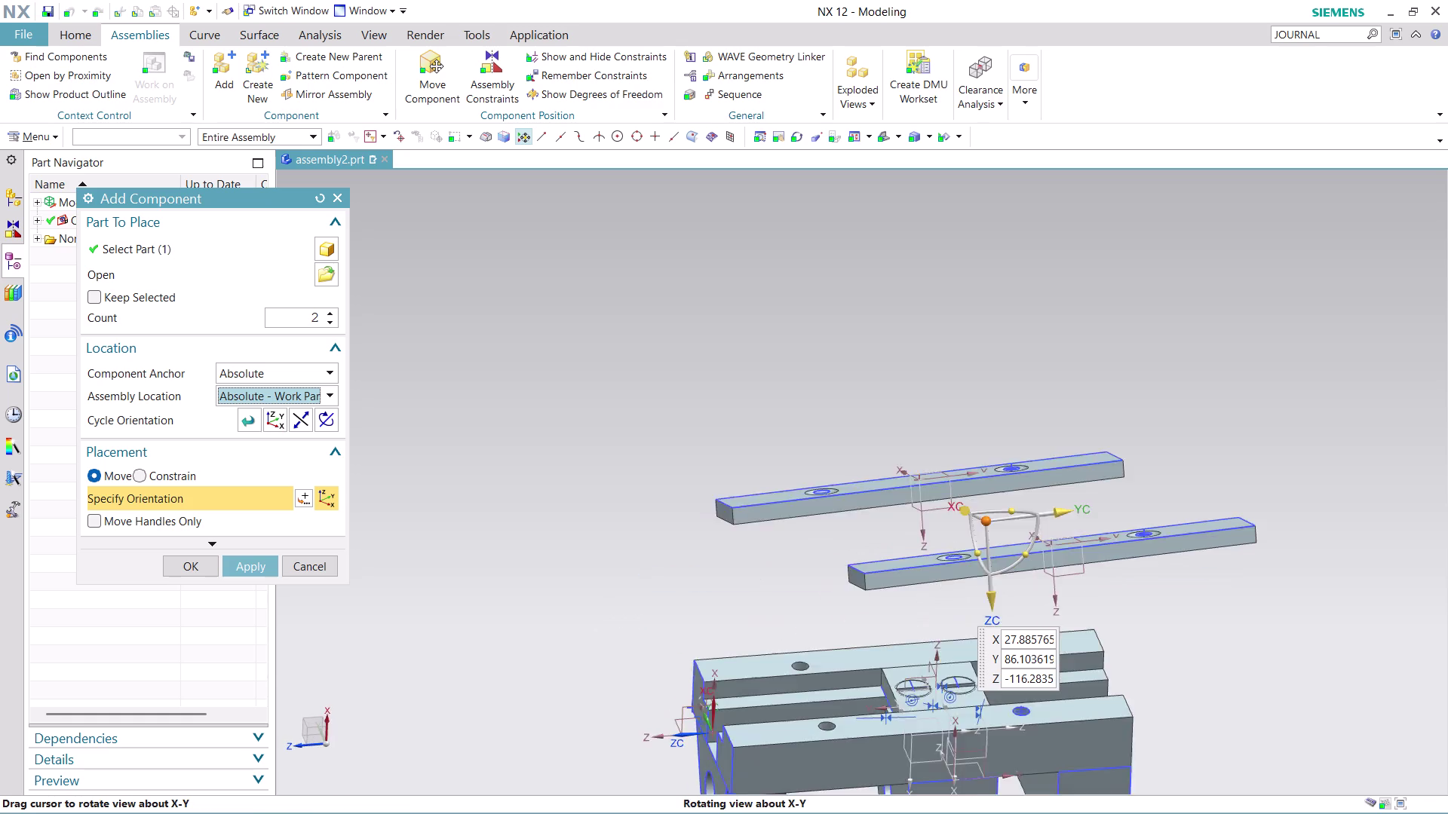
middle_drag(1221, 536, 1175, 546)
scroll(up, 3)
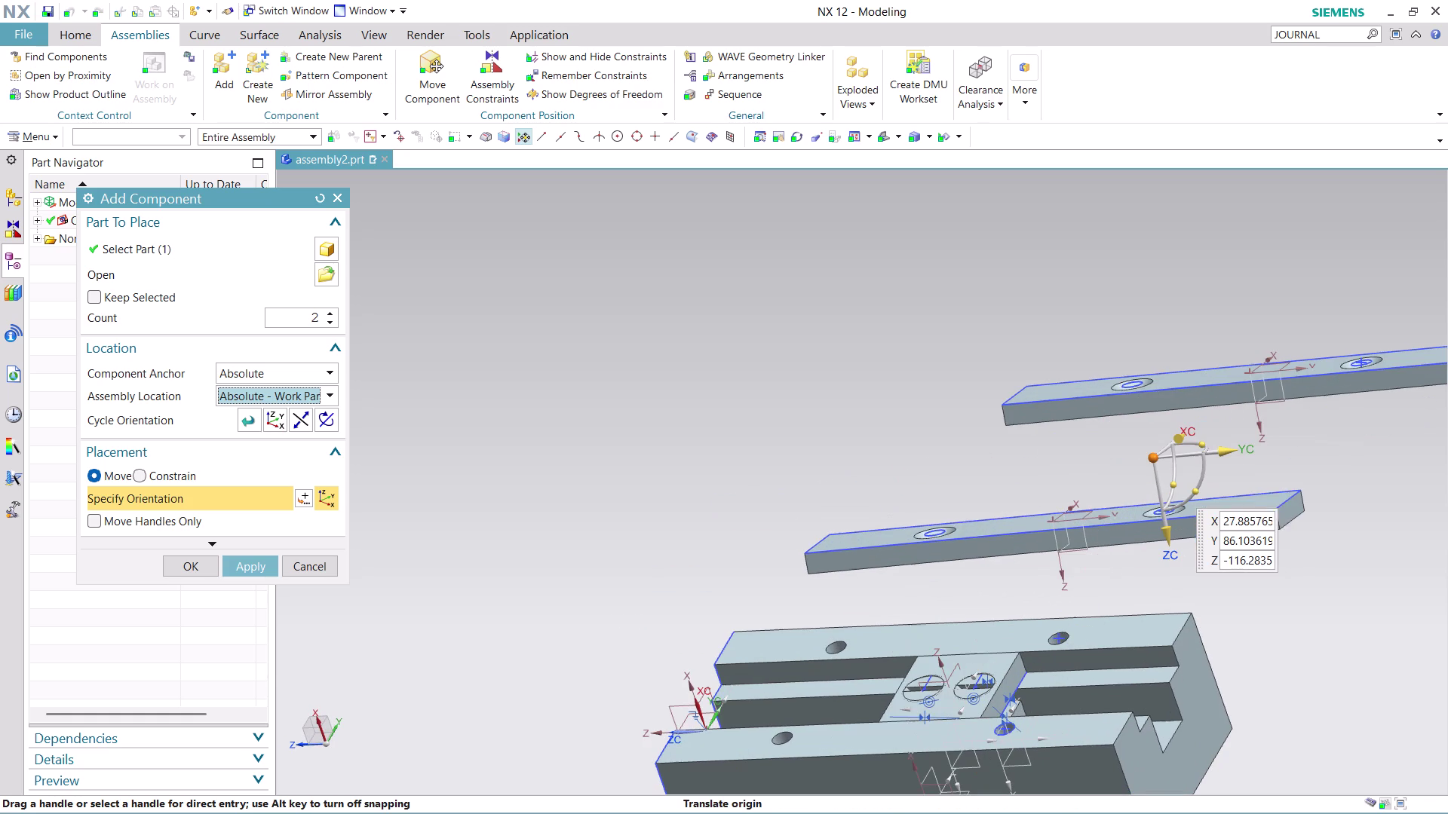
click(194, 564)
Orbit around the new bars and base, then launch Assembly Constraints.
scroll(up, 3)
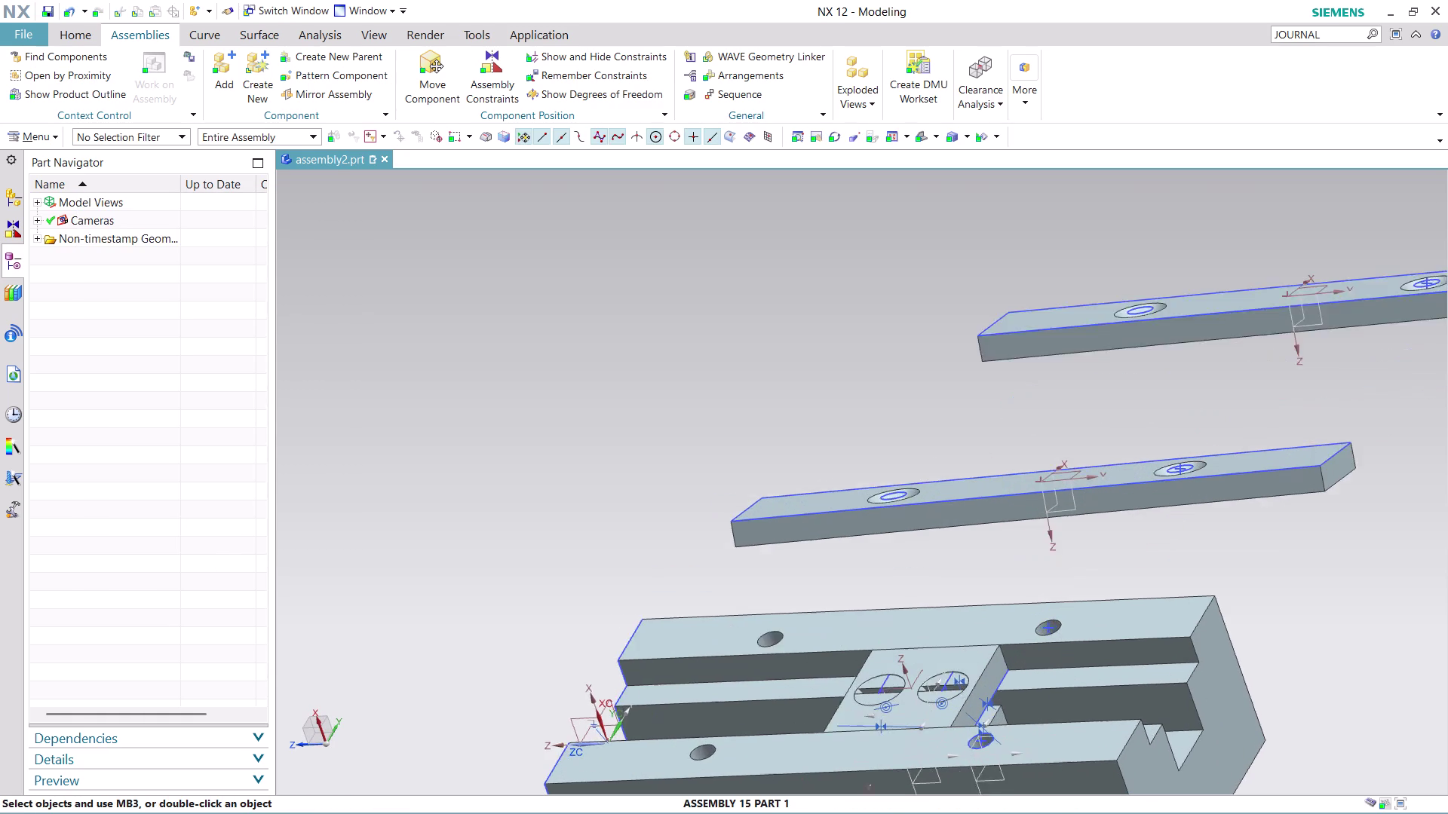
scroll(up, 3)
scroll(down, 3)
middle_drag(1237, 637, 1149, 571)
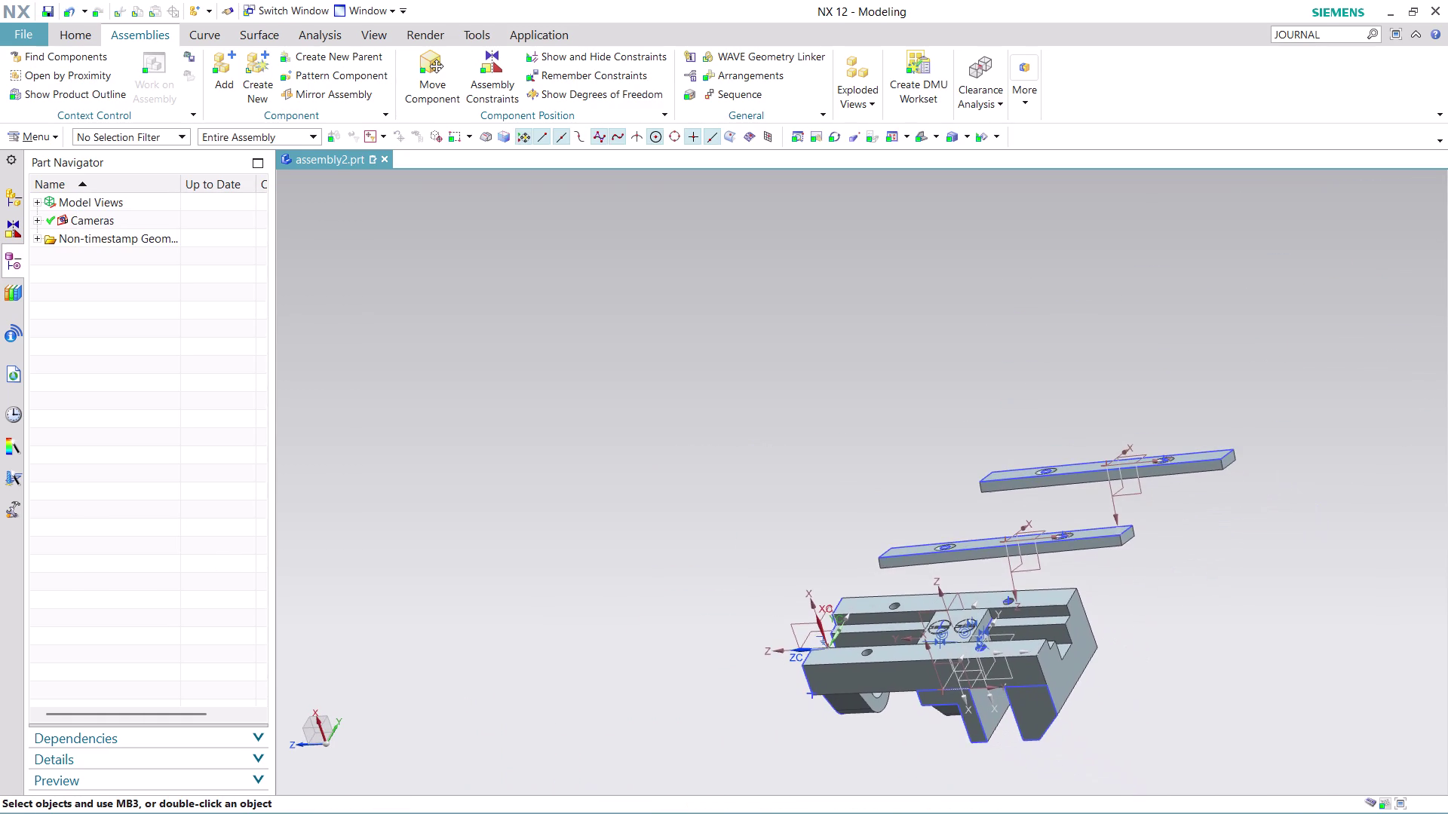
middle_drag(1148, 571, 1148, 572)
scroll(up, 3)
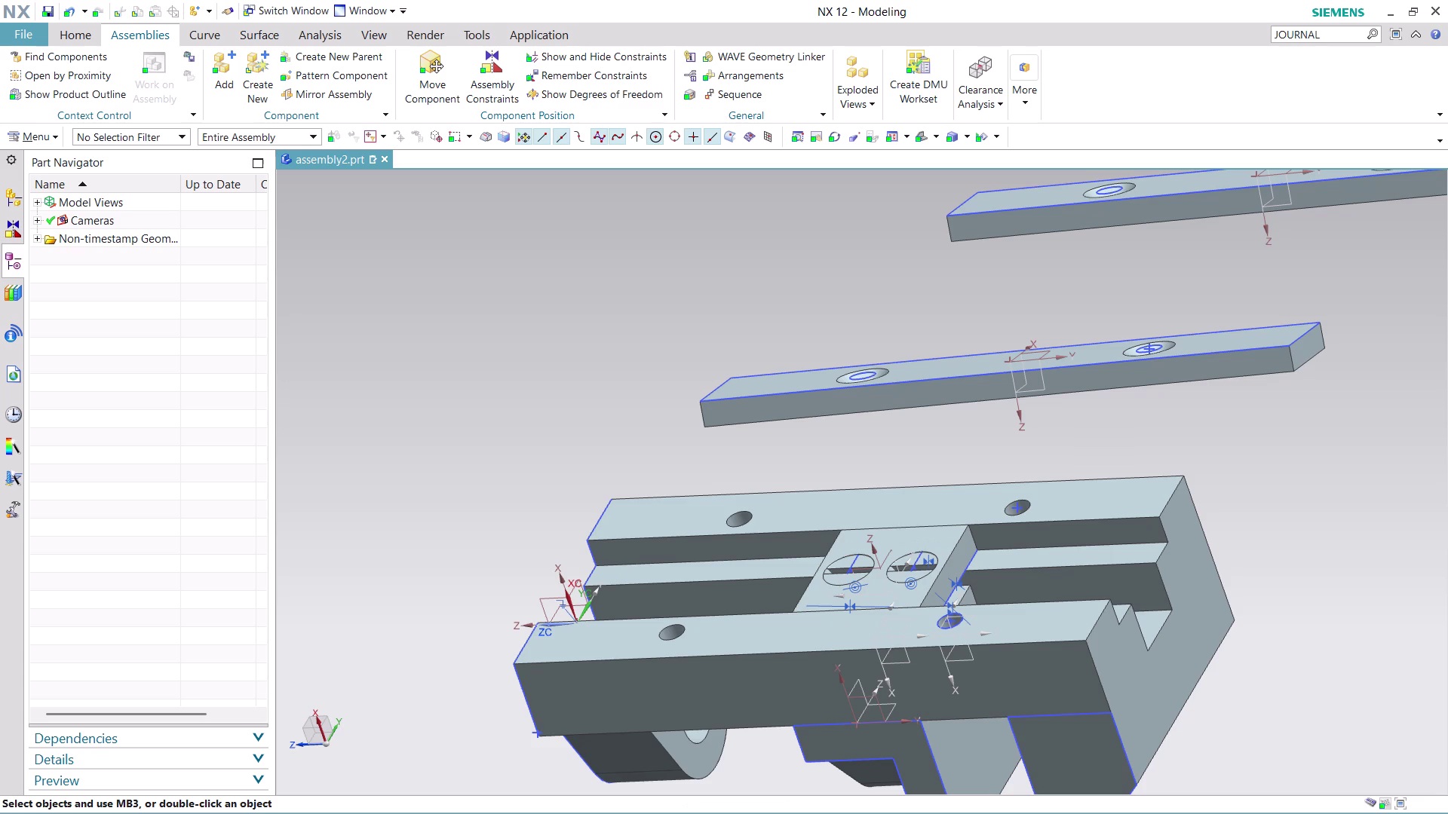
middle_drag(834, 463, 854, 440)
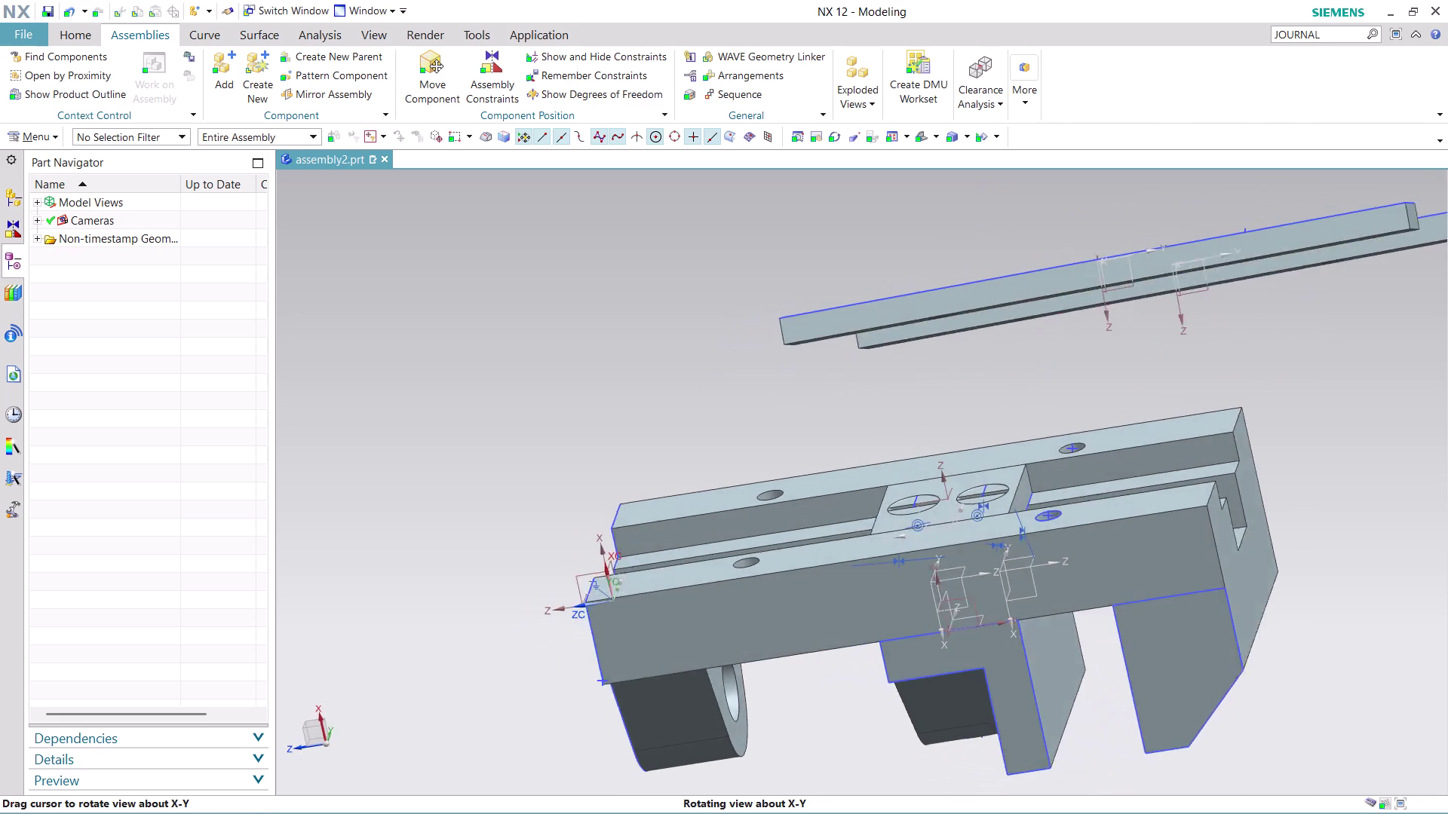
middle_drag(854, 439, 862, 443)
scroll(down, 3)
scroll(up, 3)
middle_drag(1219, 367, 1203, 340)
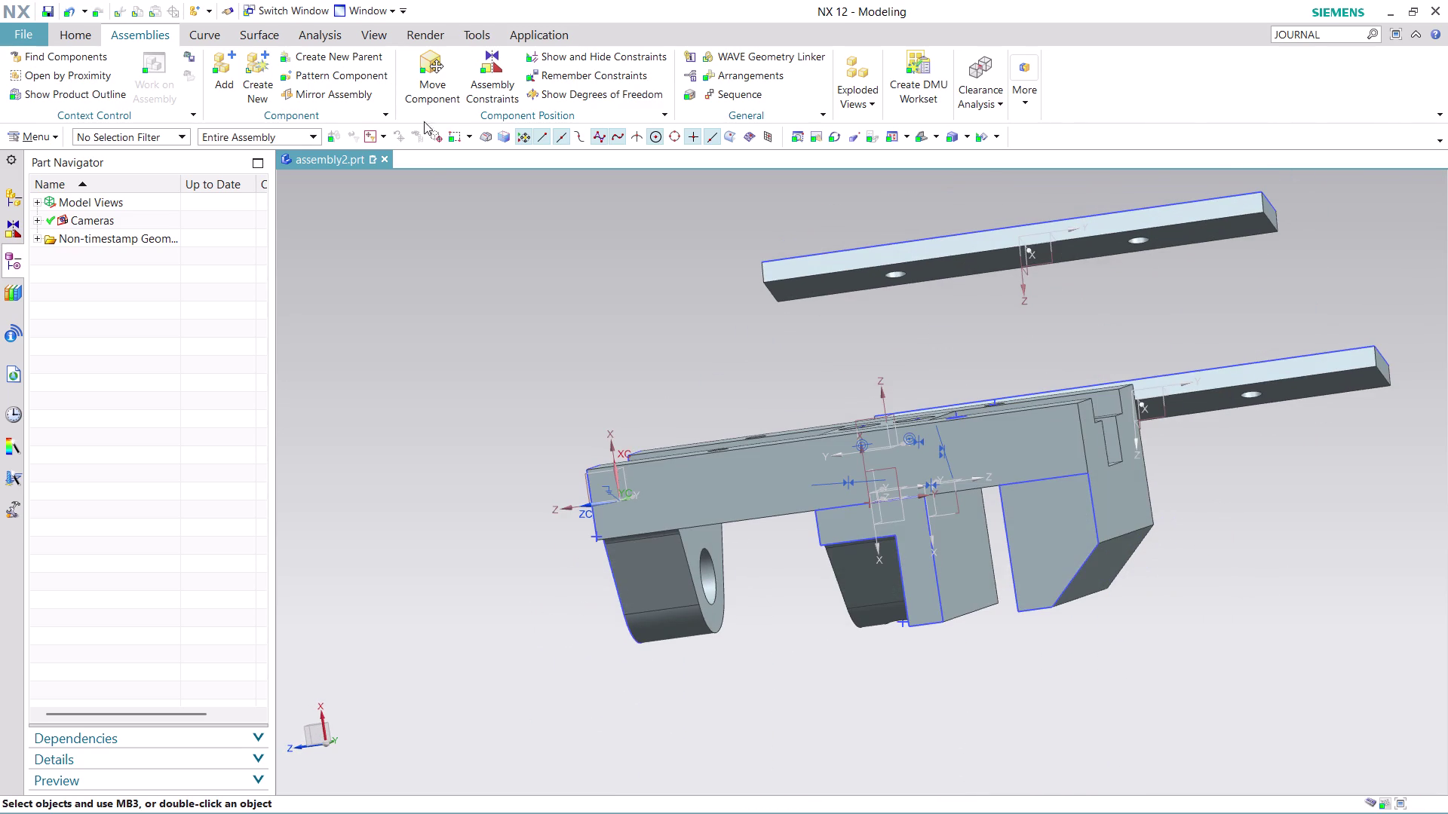
click(492, 80)
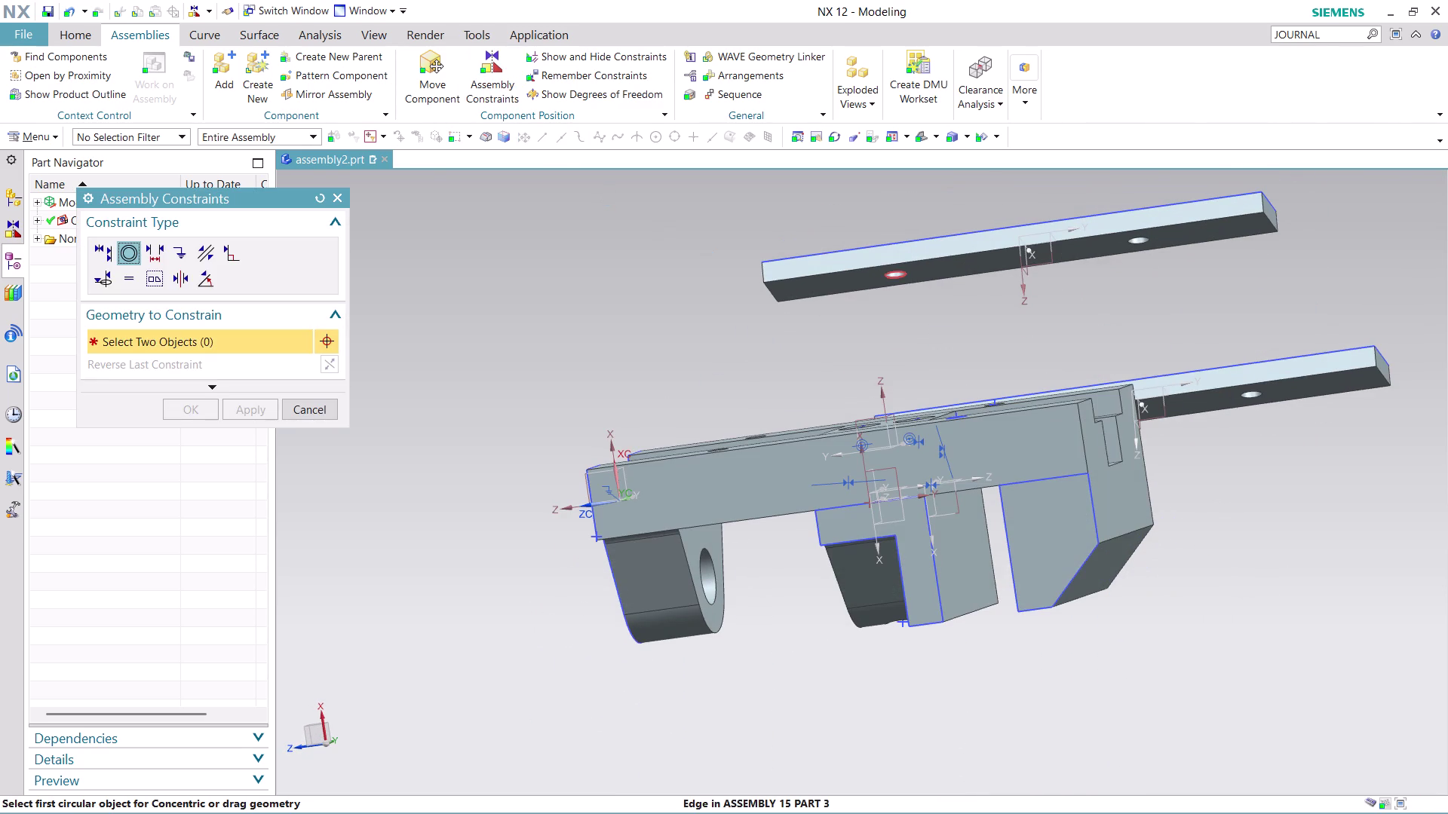
Mate a hole on the upper bar concentric with the matching base hole.
click(900, 283)
middle_drag(815, 327, 845, 375)
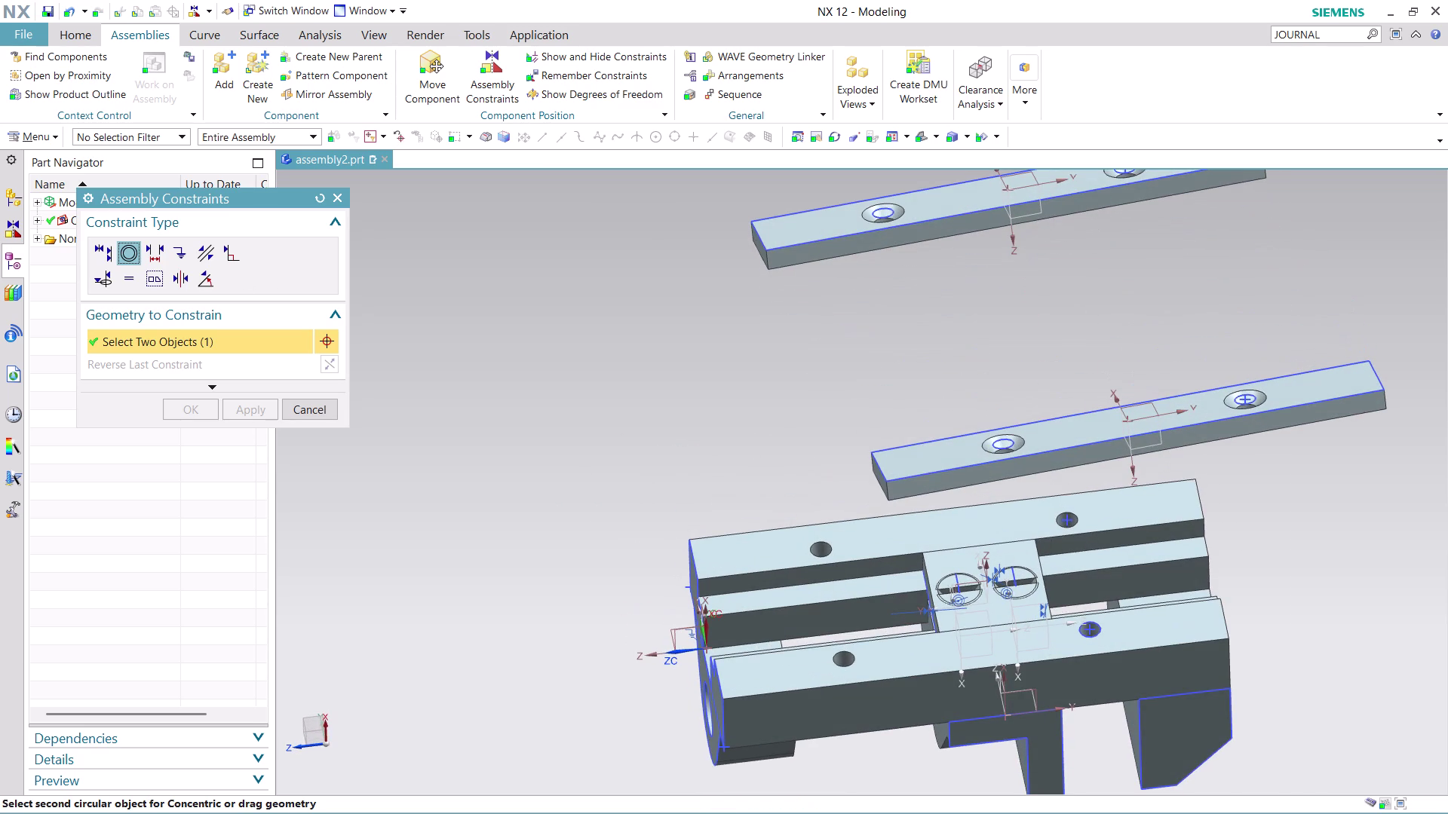
click(857, 655)
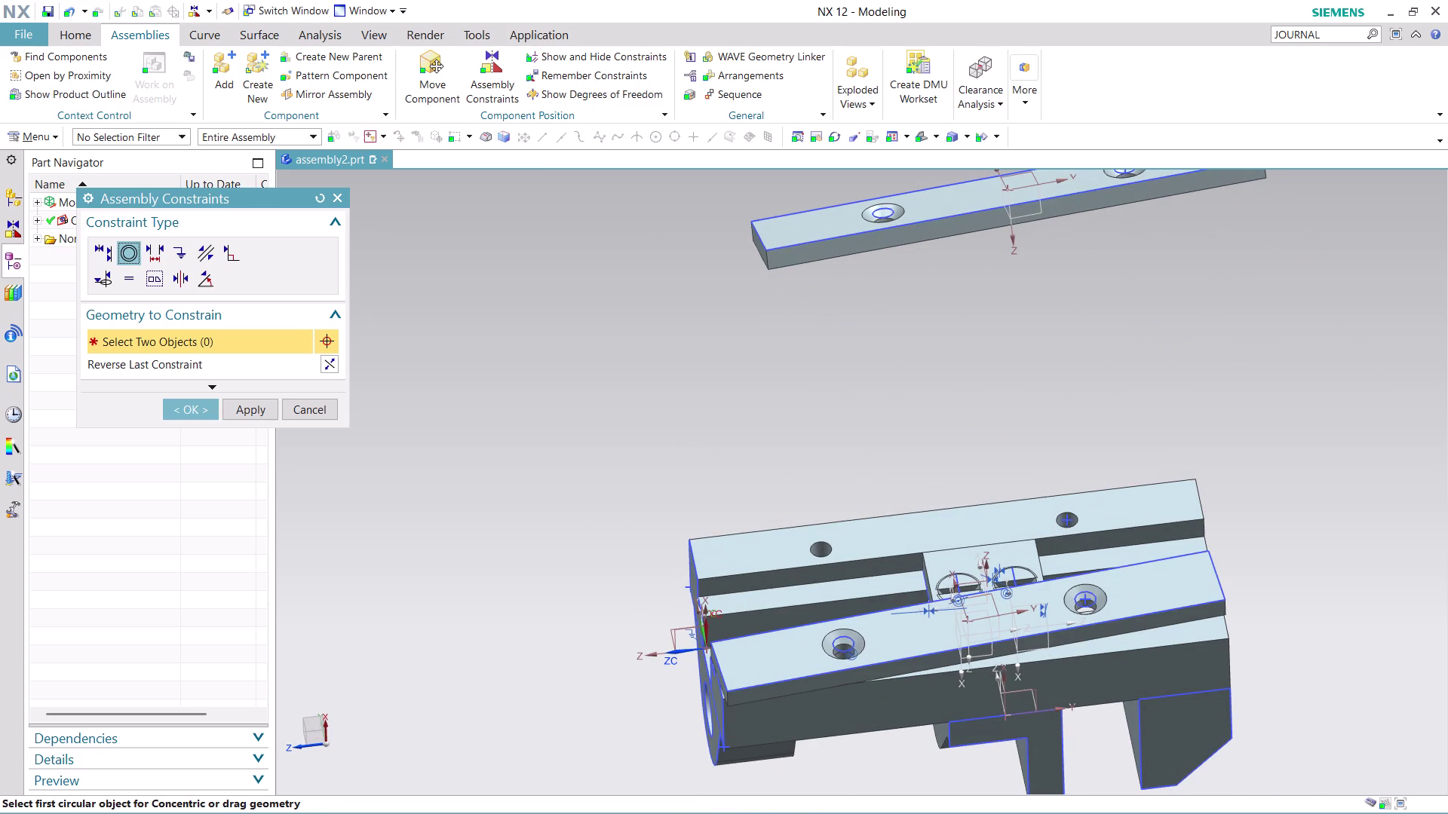
middle_drag(1271, 527, 1225, 511)
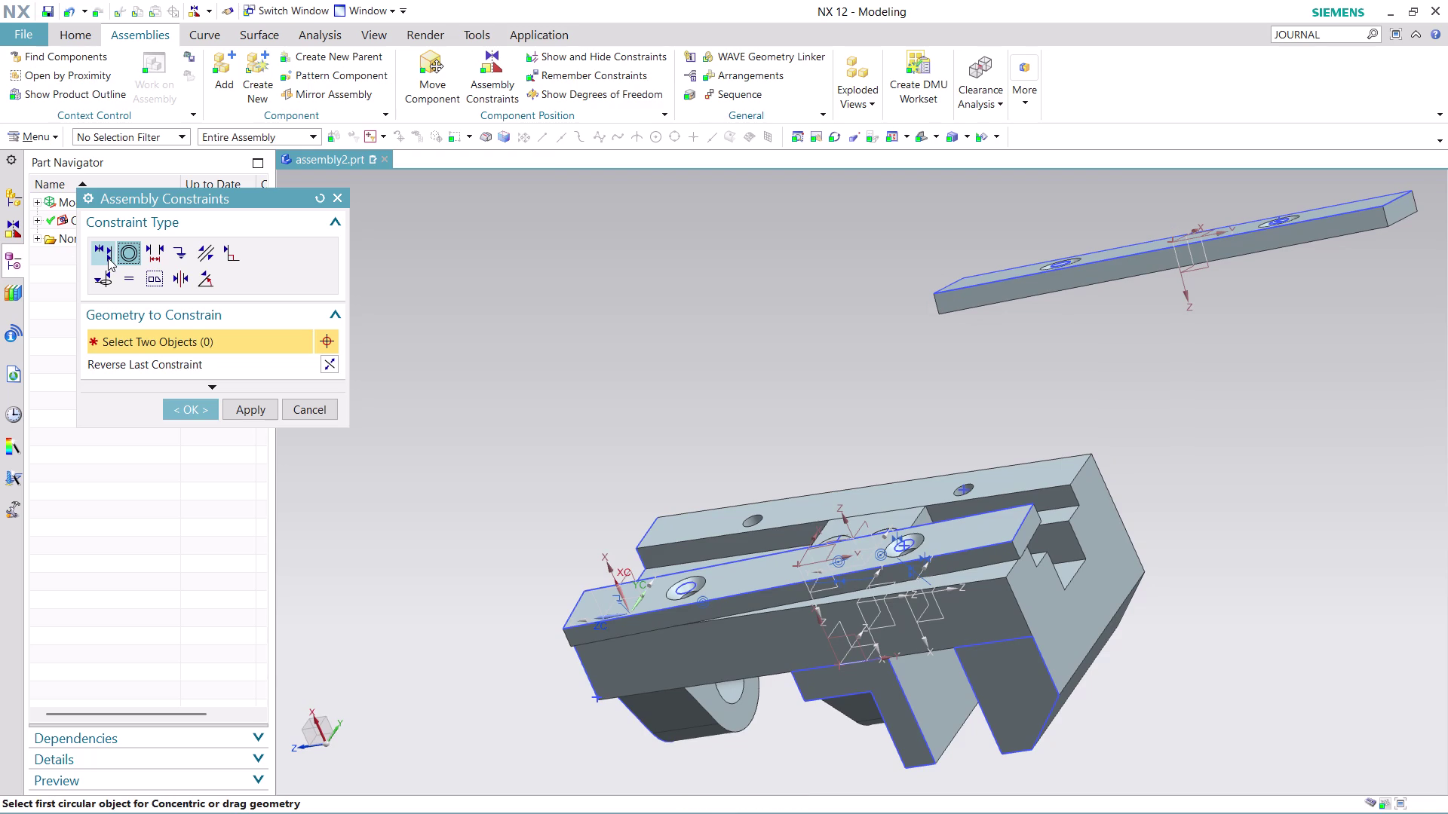
Switch to Touch Align and pick two faces to align the bar.
click(108, 258)
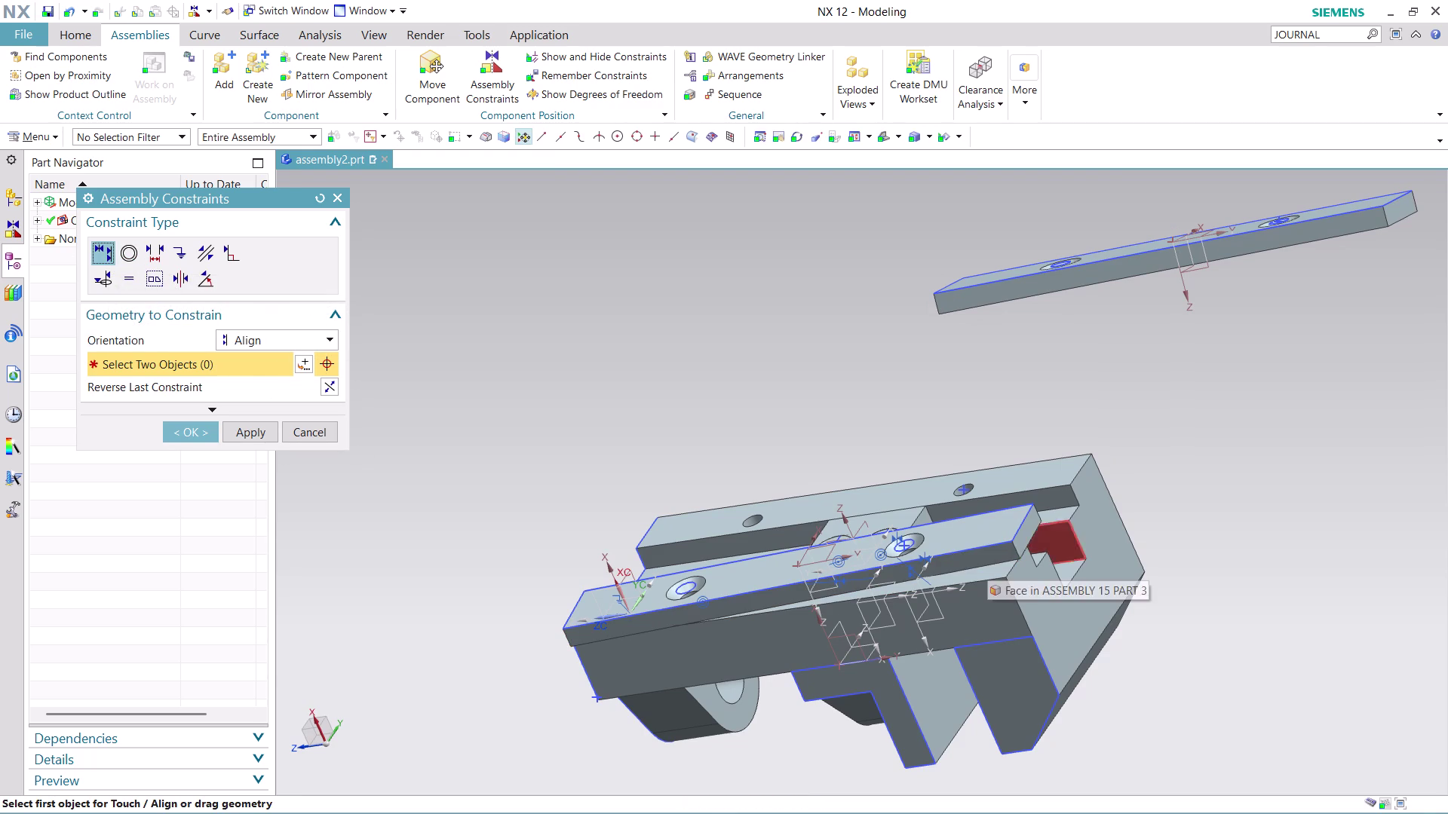
click(985, 559)
click(982, 621)
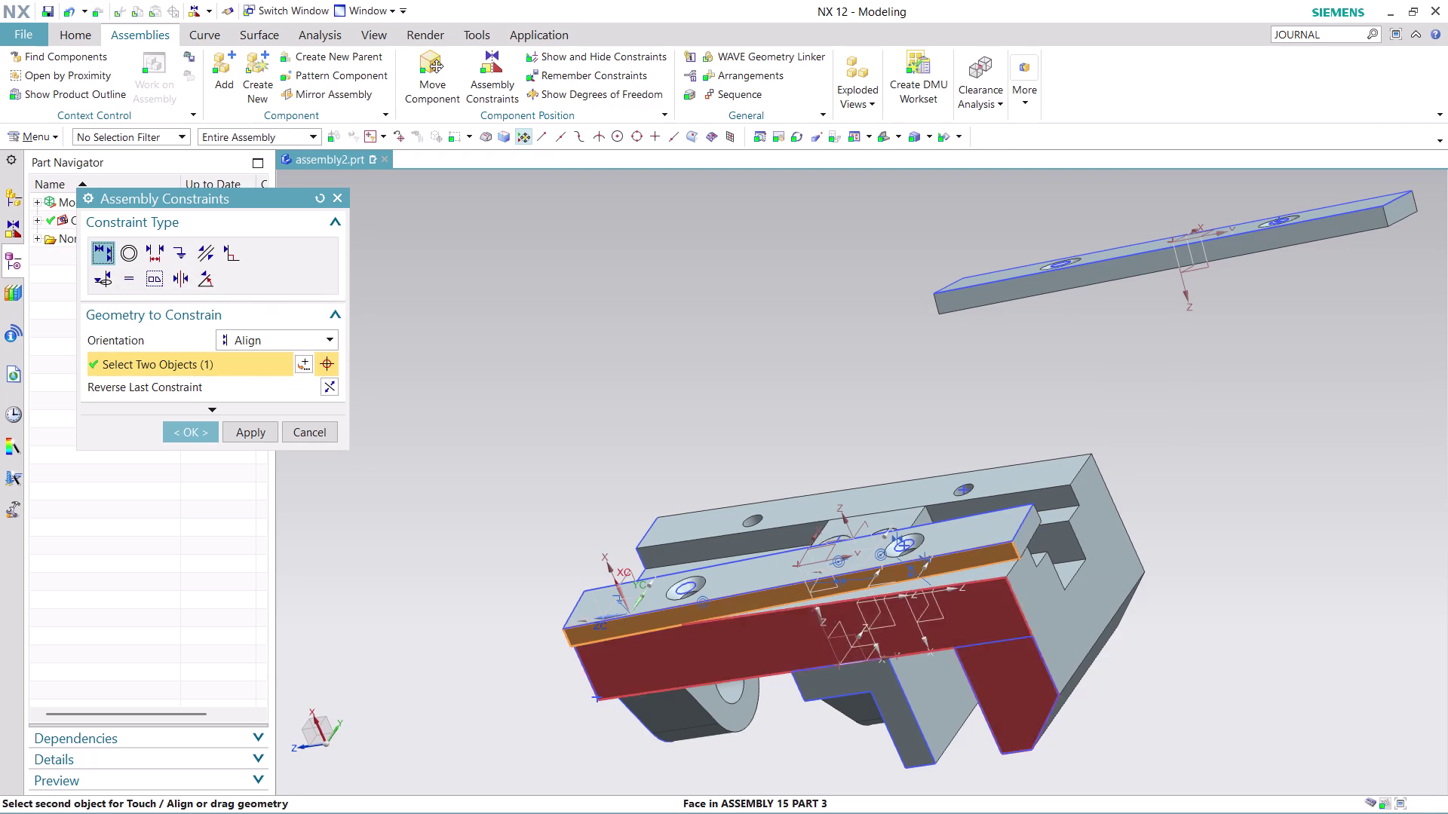
middle_drag(1171, 469, 1199, 474)
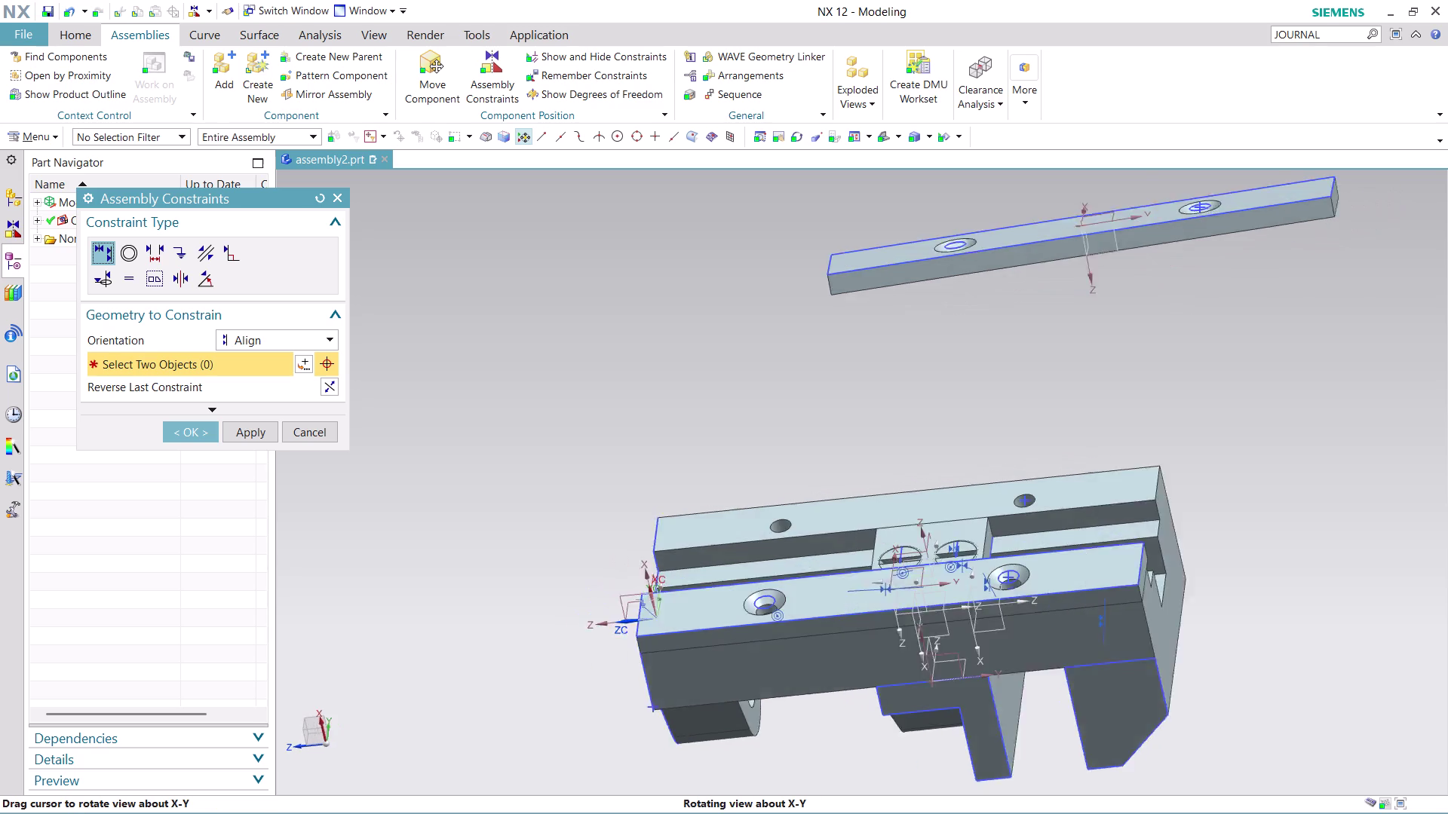
middle_drag(1199, 474, 1220, 480)
scroll(up, 3)
scroll(down, 3)
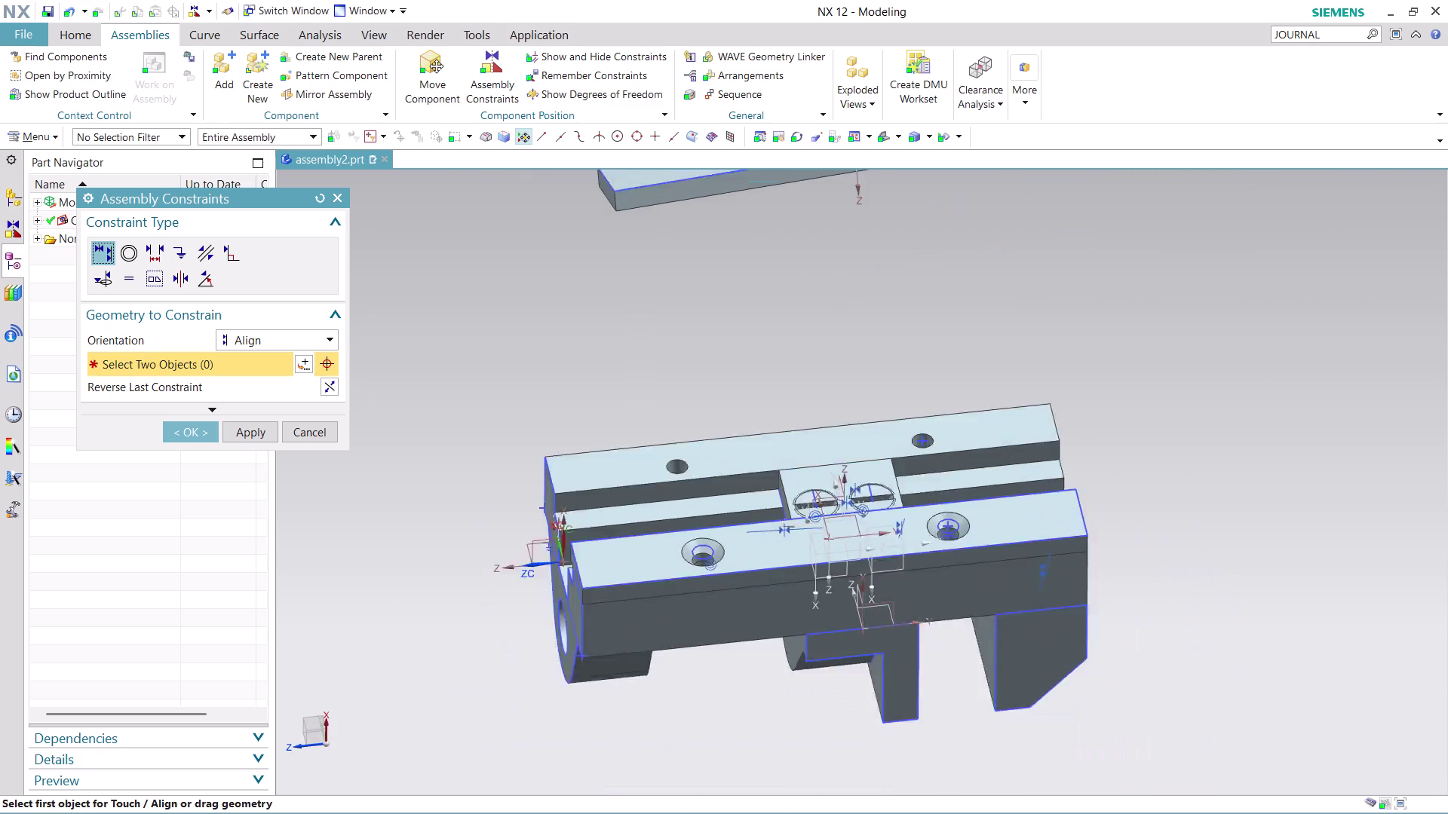
scroll(down, 3)
Return to Concentric and pick a hole on the second bar near the bearing holes.
click(127, 252)
scroll(down, 3)
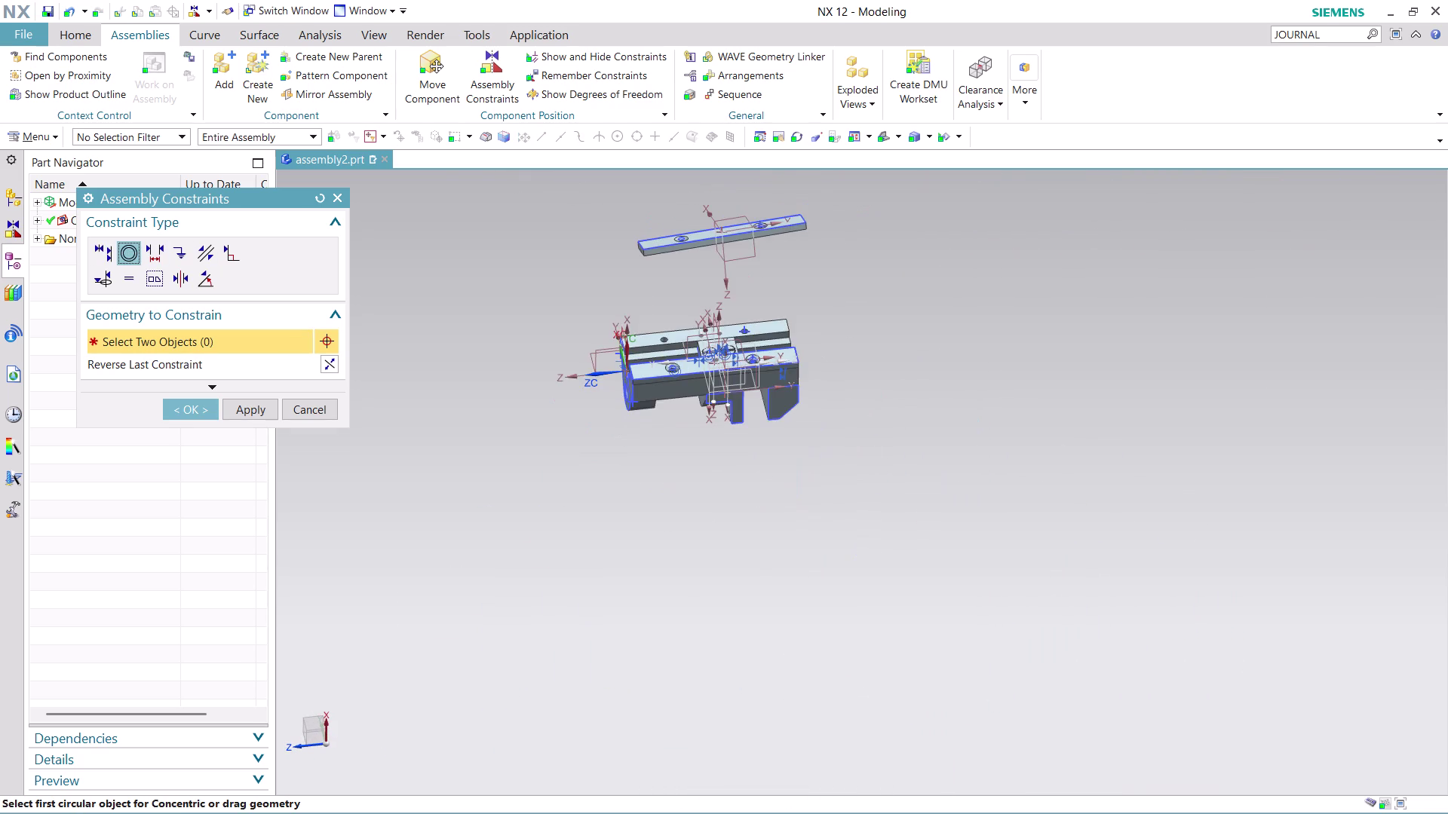
scroll(up, 3)
middle_drag(876, 361, 862, 306)
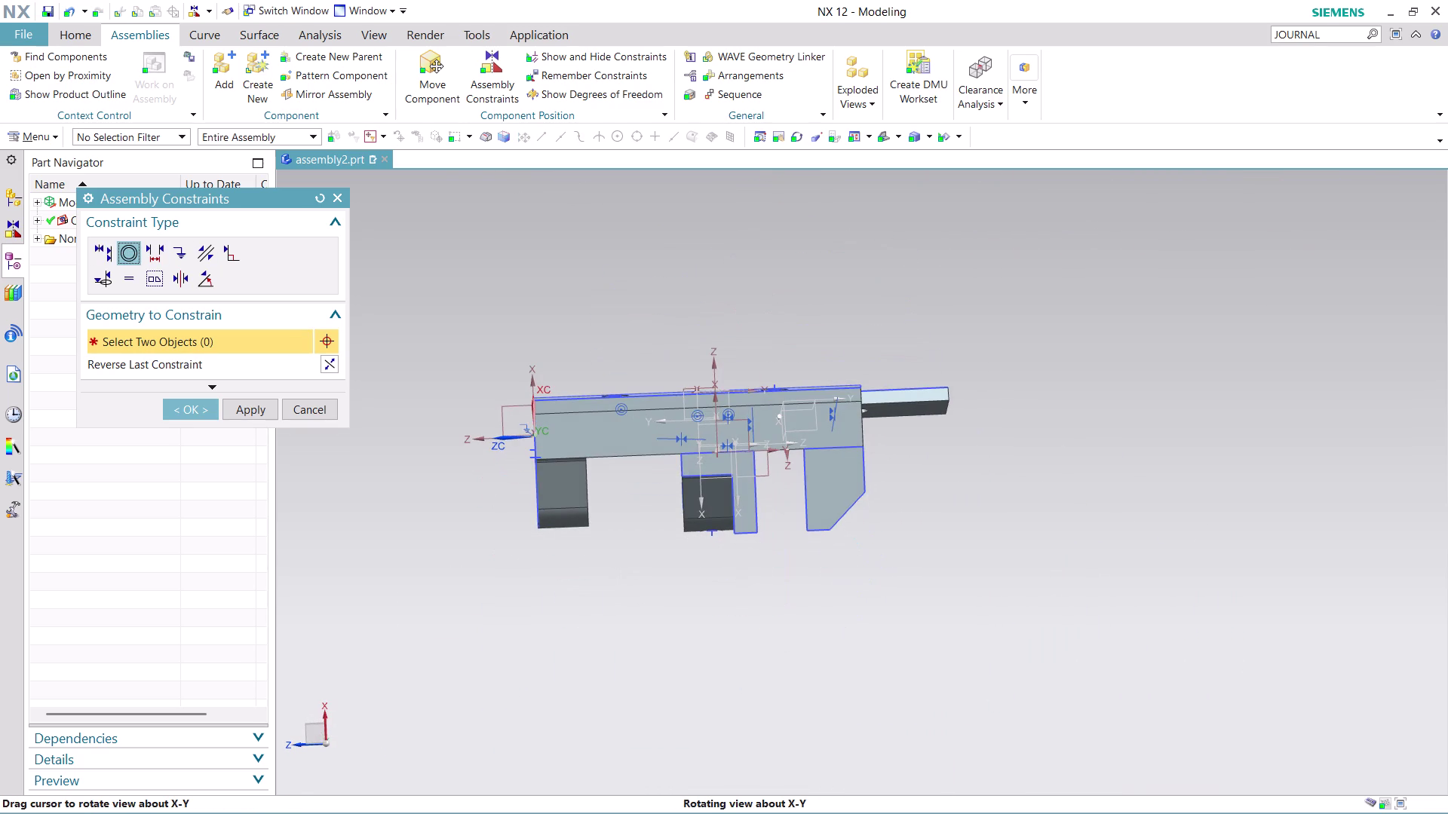
middle_drag(949, 469, 896, 448)
scroll(up, 3)
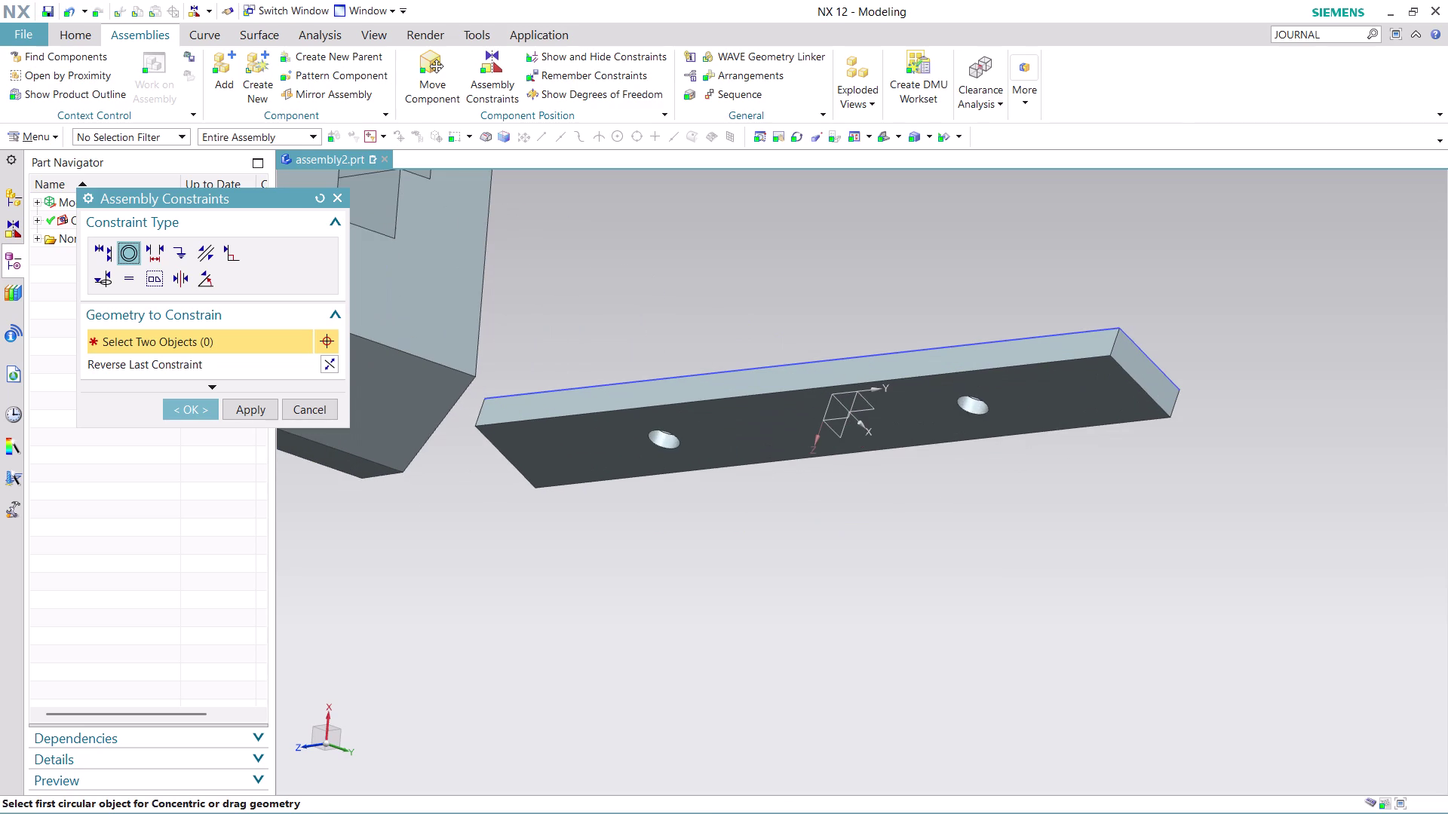
click(979, 417)
scroll(down, 3)
middle_drag(724, 262, 725, 293)
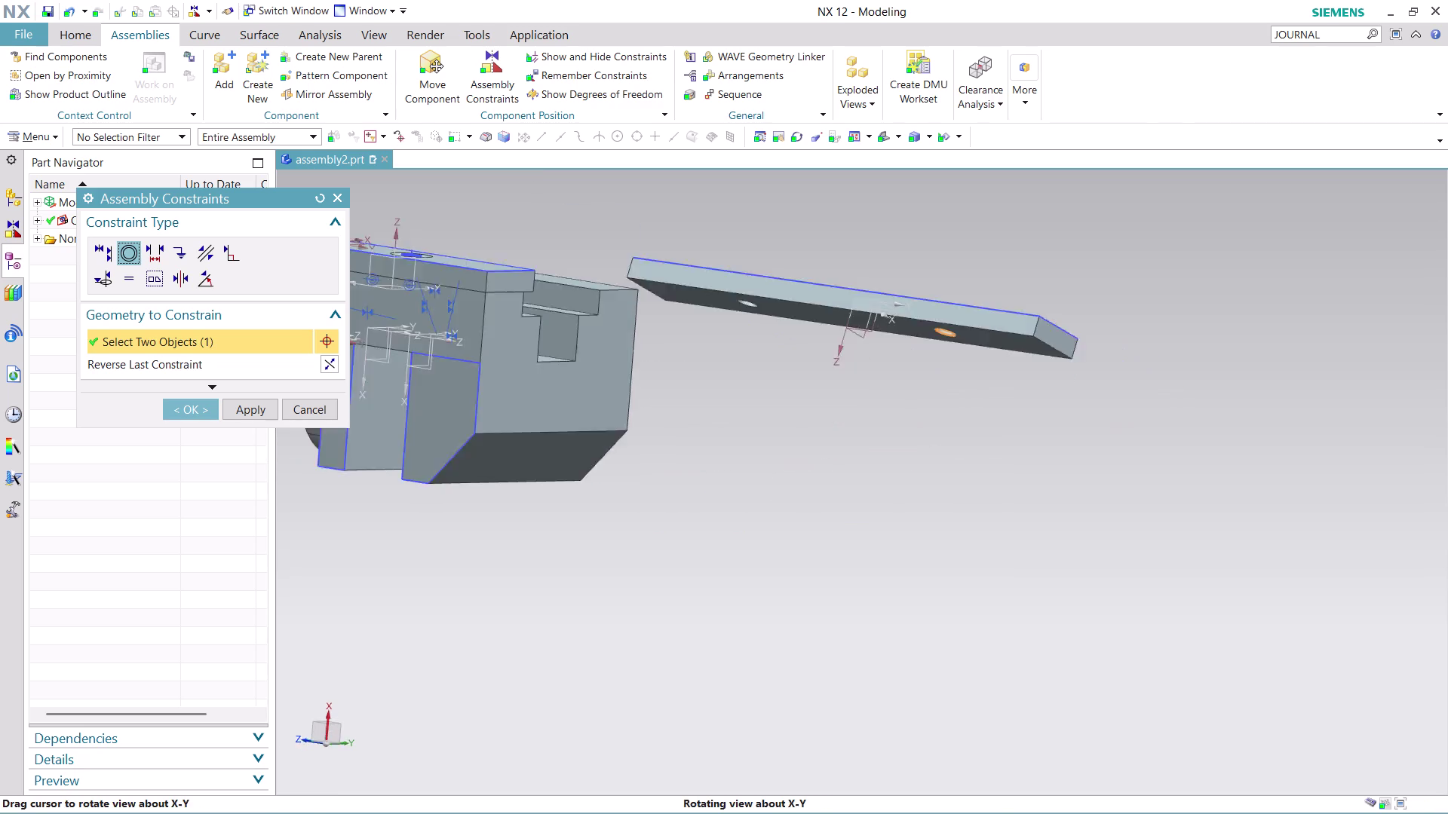
middle_drag(725, 293, 733, 380)
Toggle between Concentric and Touch Align while reviewing the model.
click(534, 443)
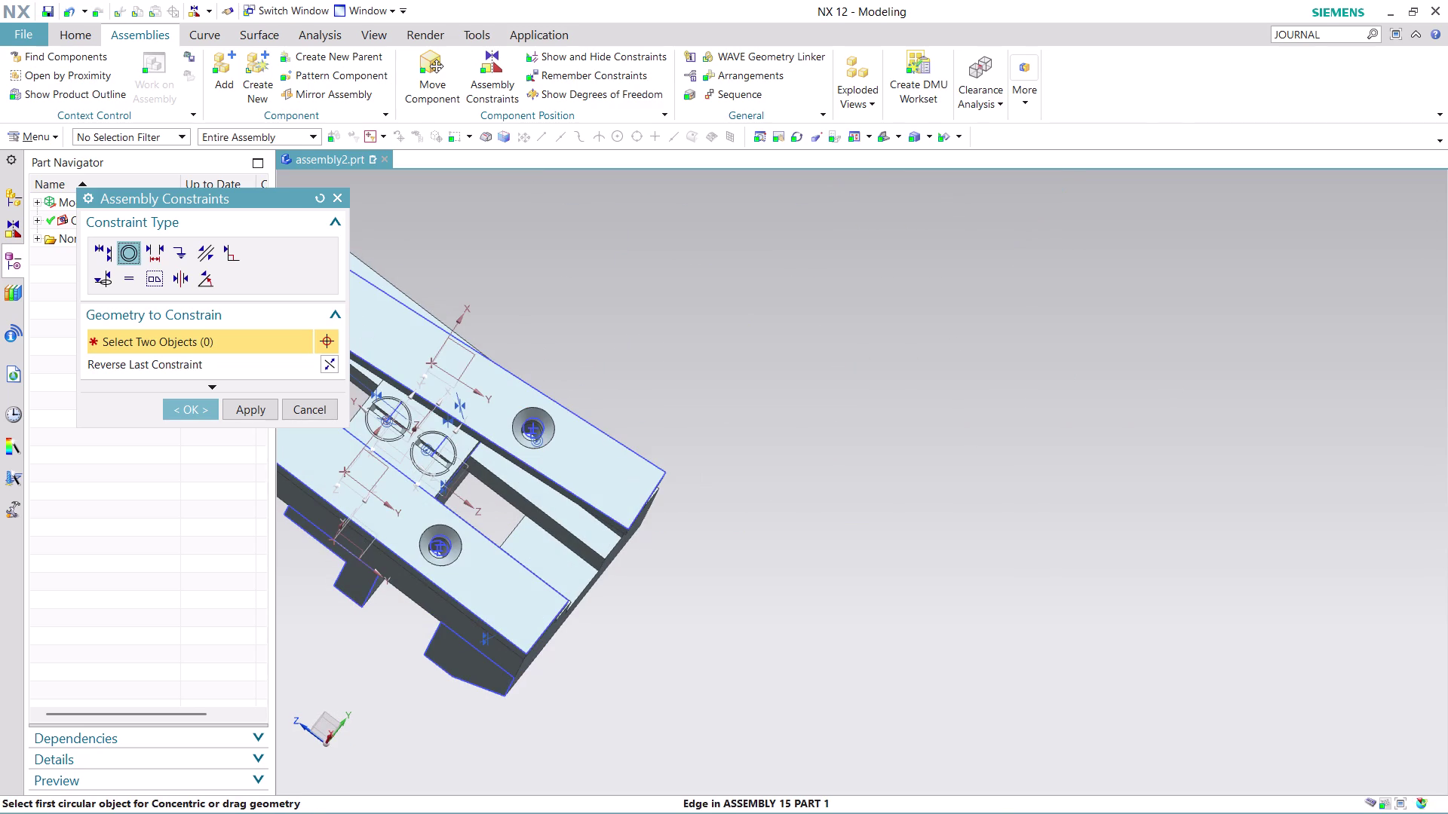
scroll(down, 3)
click(102, 252)
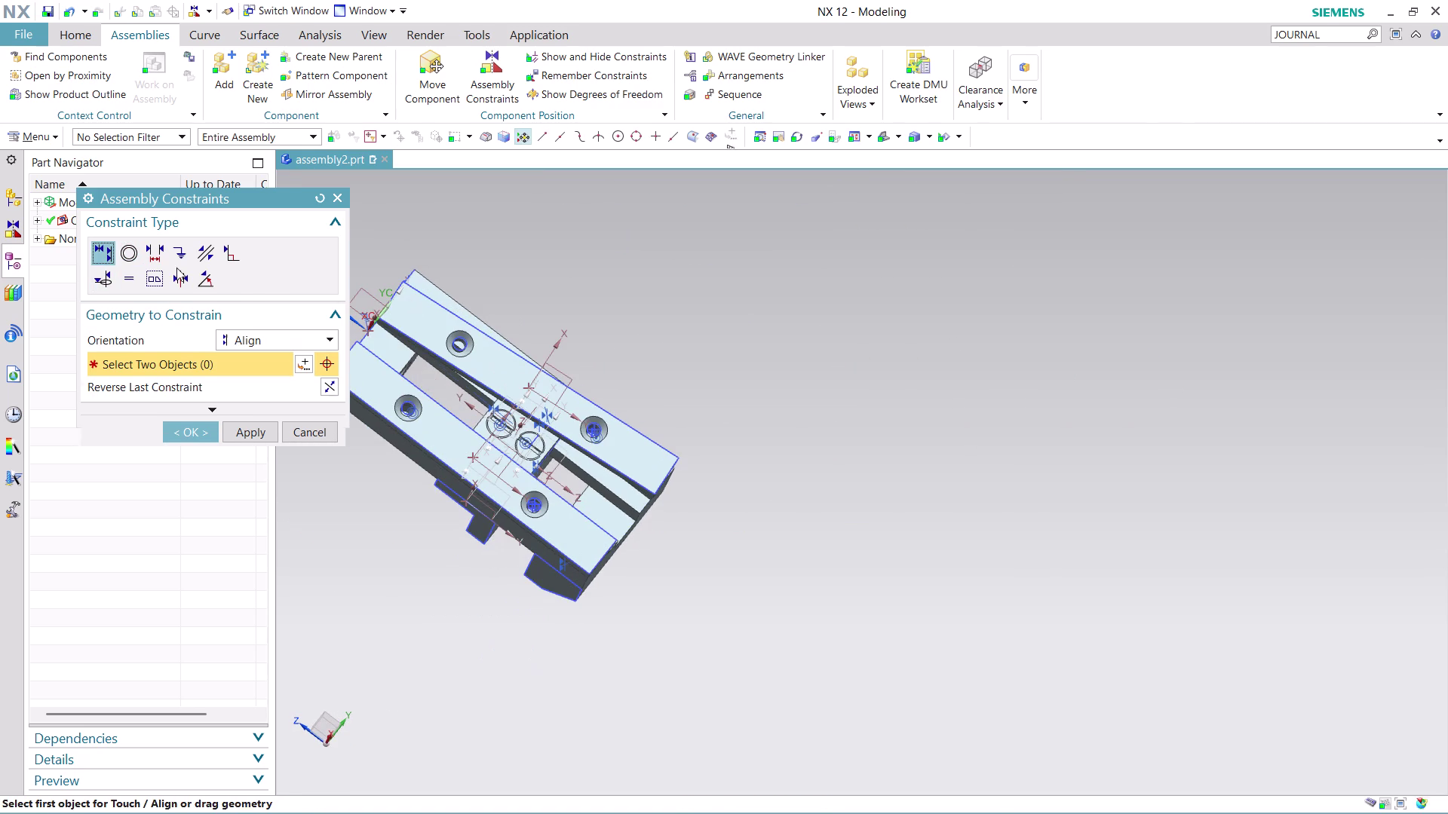
middle_drag(493, 266, 354, 298)
scroll(down, 3)
scroll(up, 3)
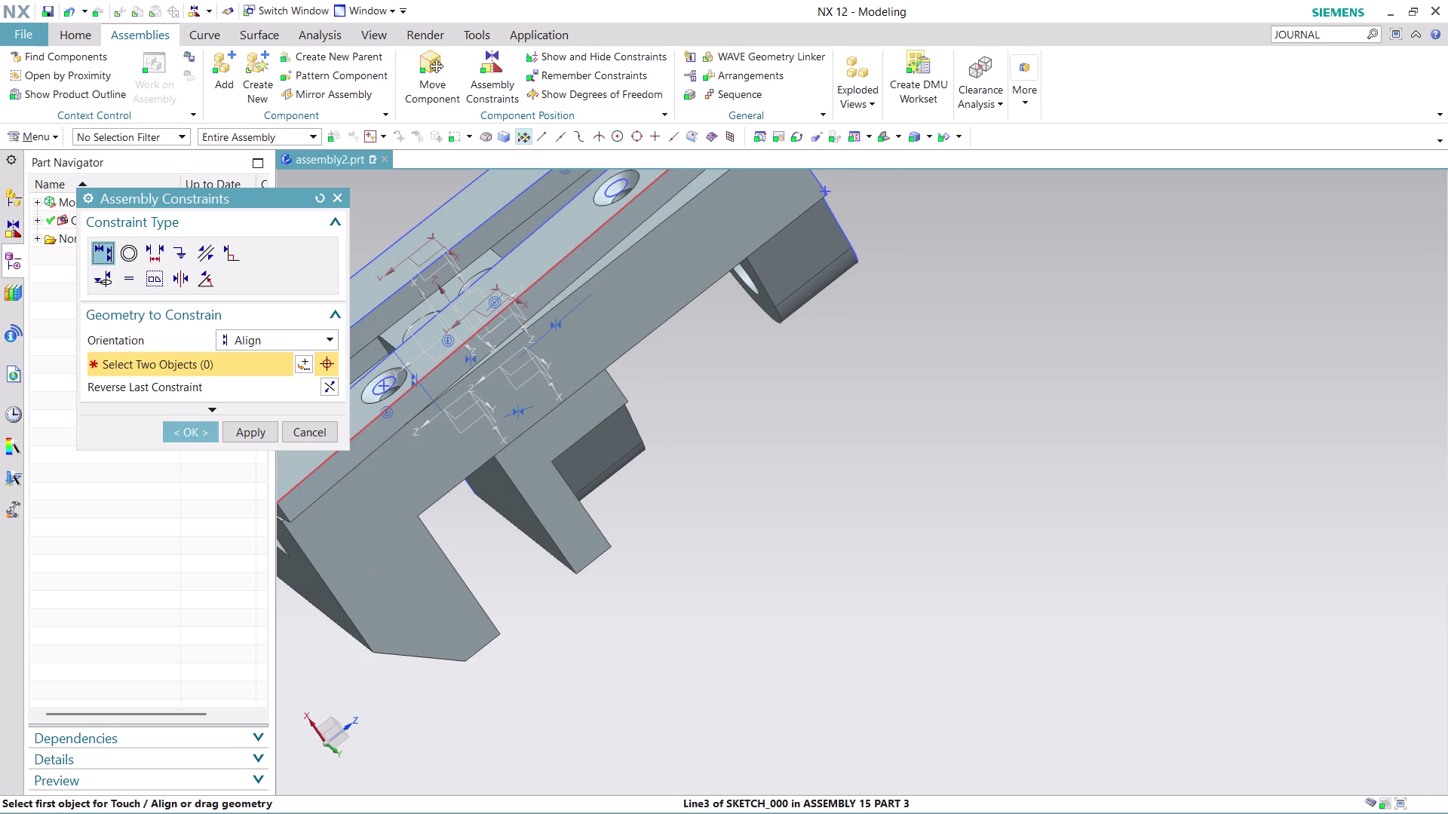
Make two picks, undo them, and orbit to inspect the base underside.
click(630, 226)
click(690, 252)
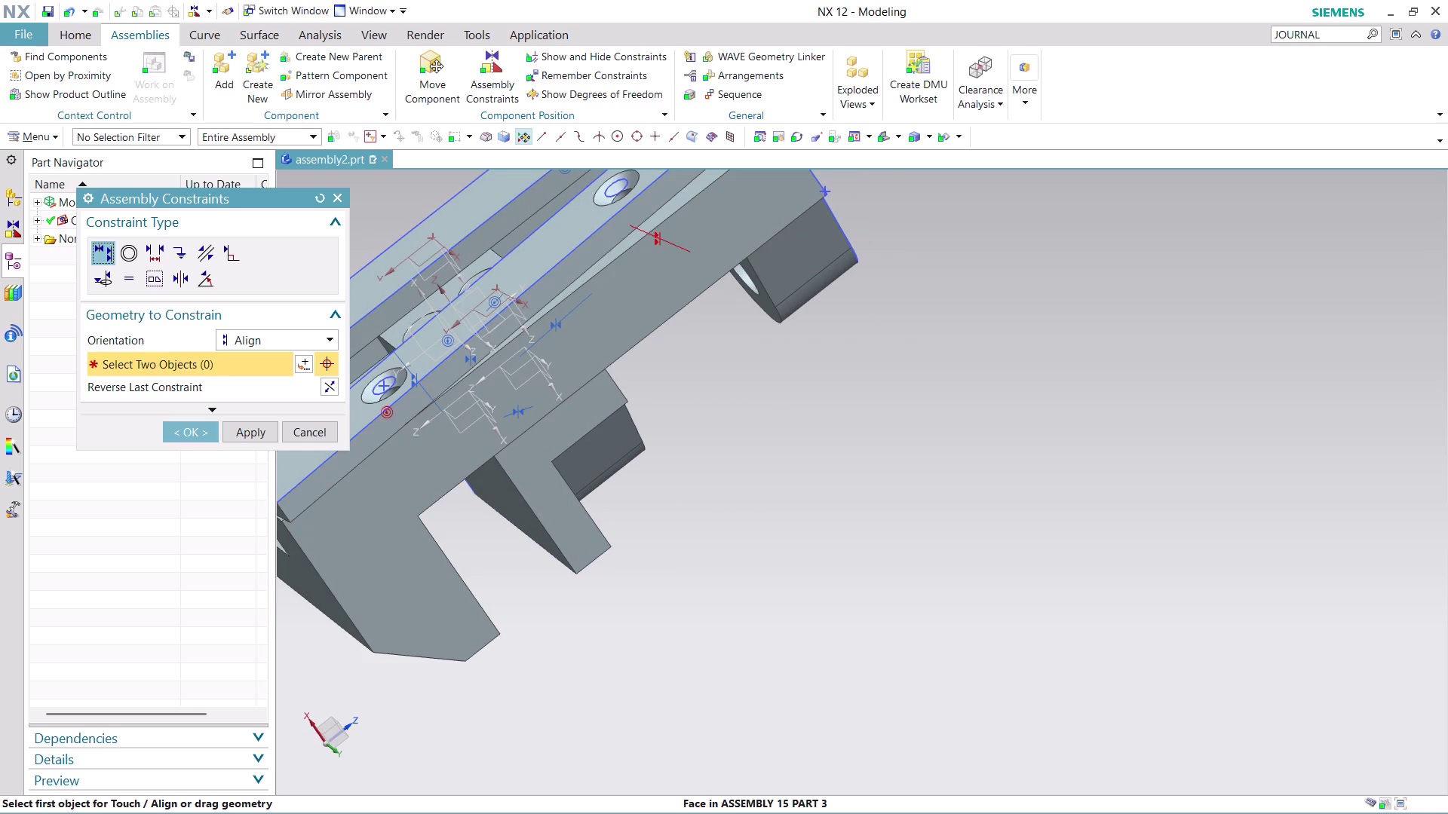
scroll(down, 3)
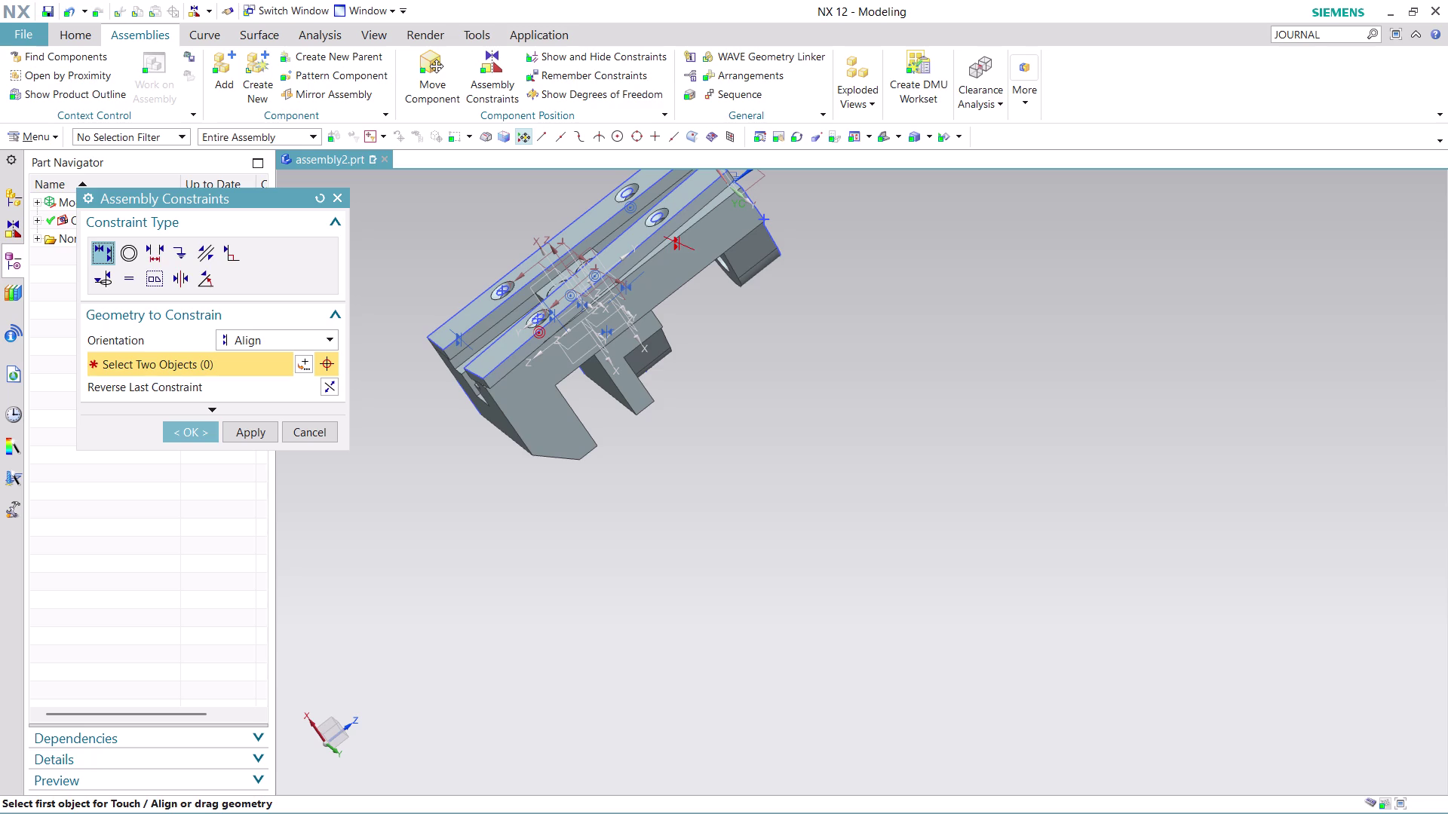
key(ctrl+z)
scroll(down, 3)
scroll(down, 3)
middle_drag(782, 222, 782, 221)
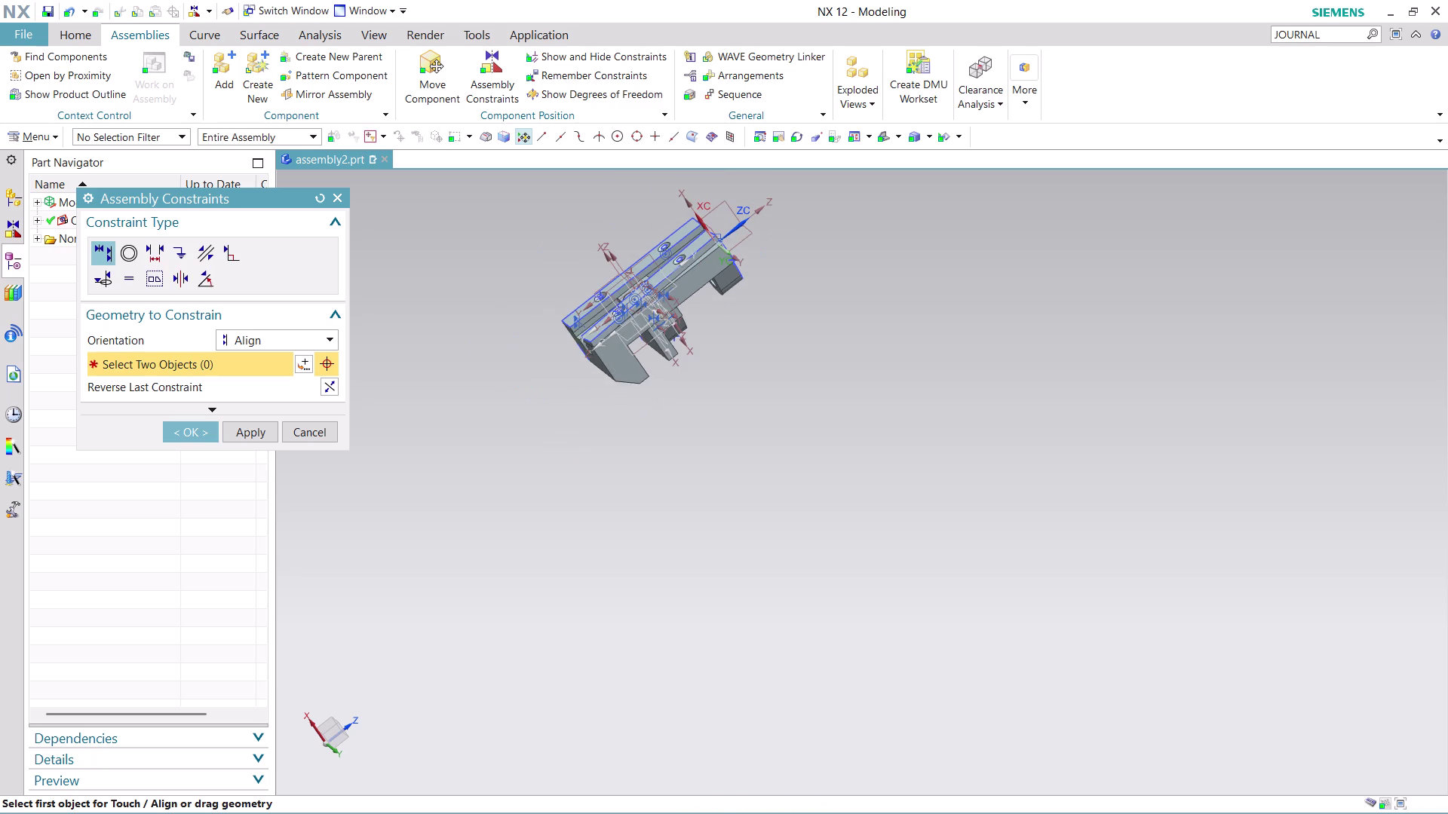
middle_drag(782, 222, 748, 251)
scroll(up, 3)
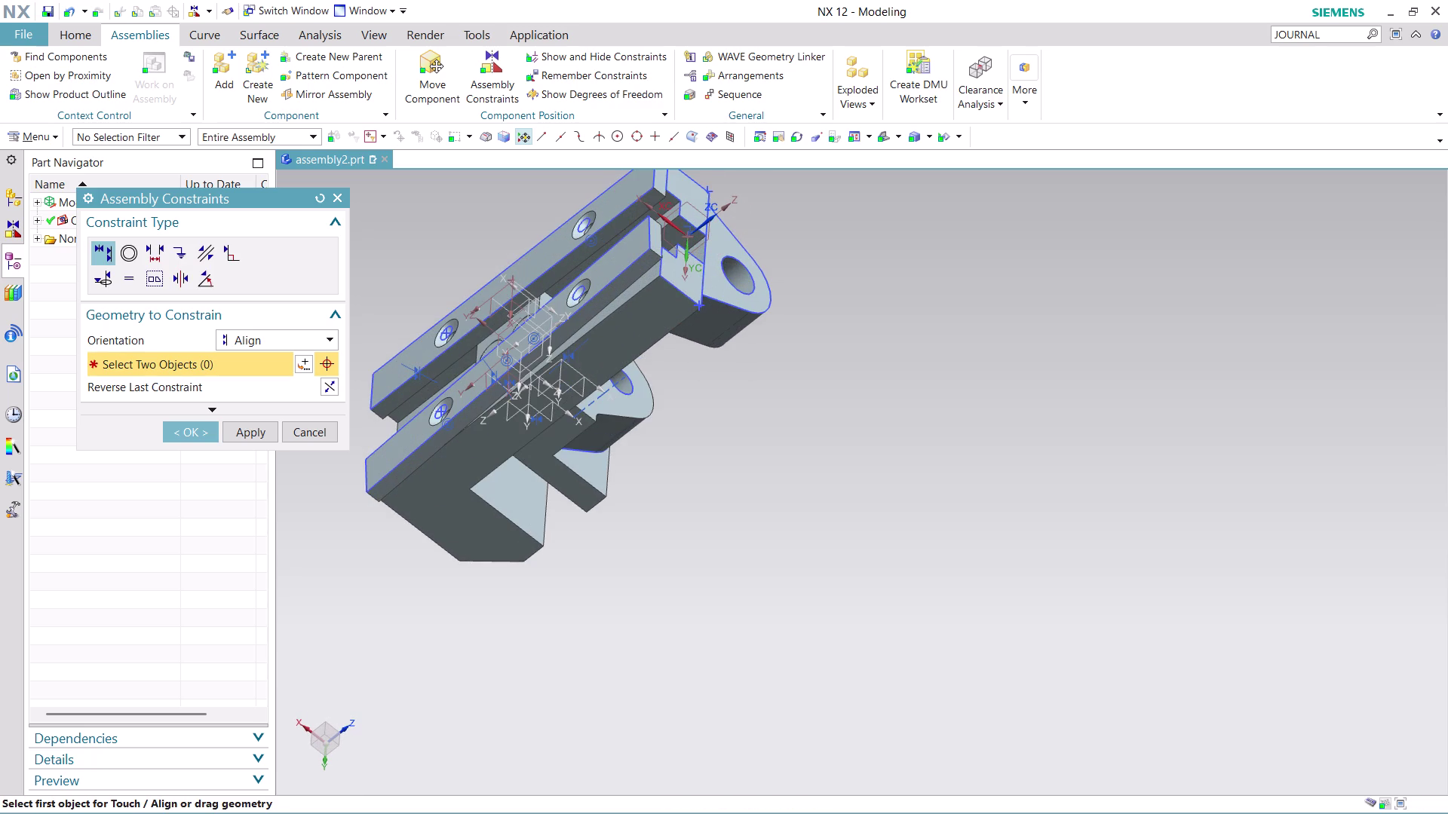
scroll(up, 3)
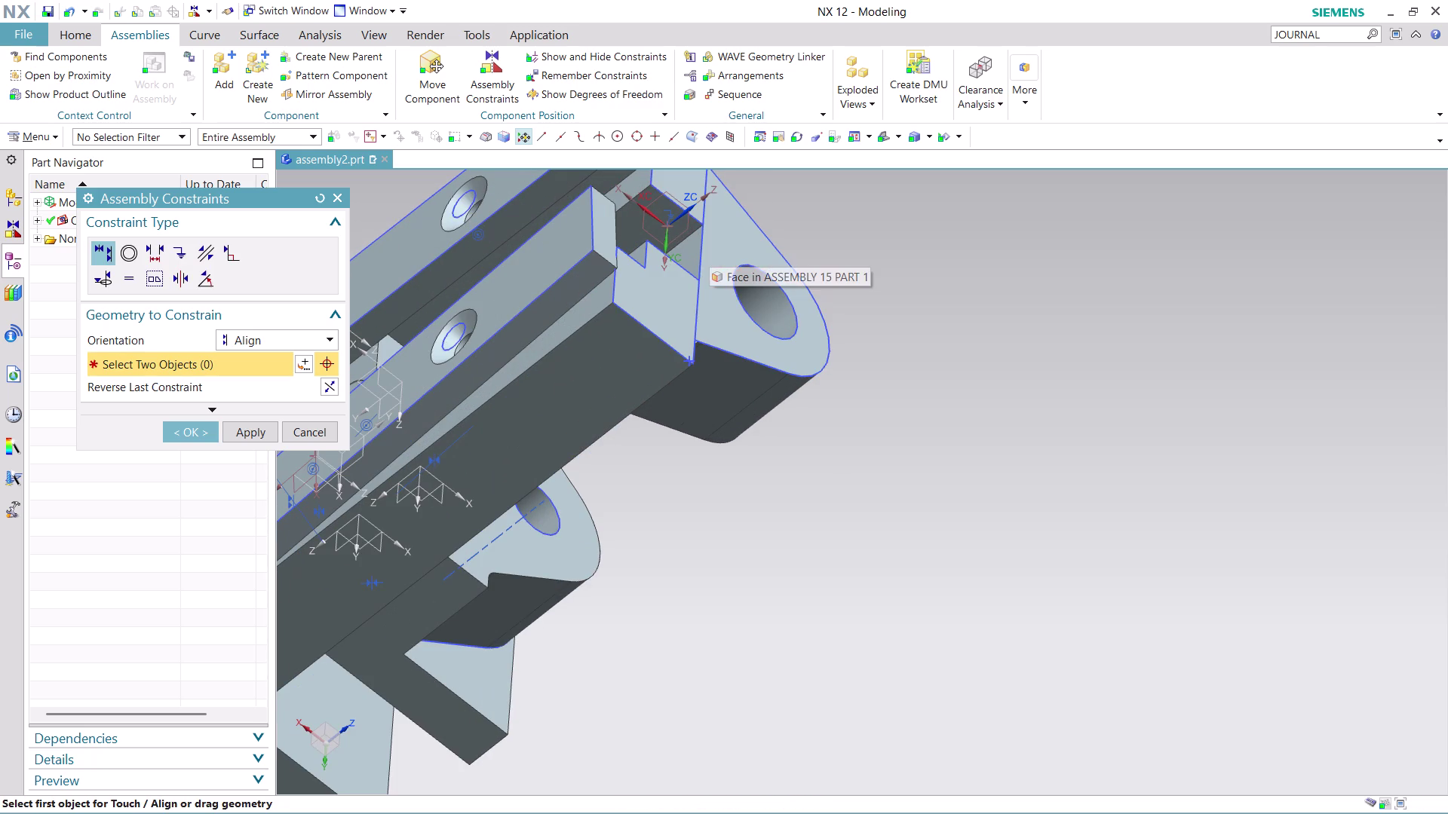
Make two more picks, inspect the supports, and close constraints without applying.
click(608, 225)
click(656, 293)
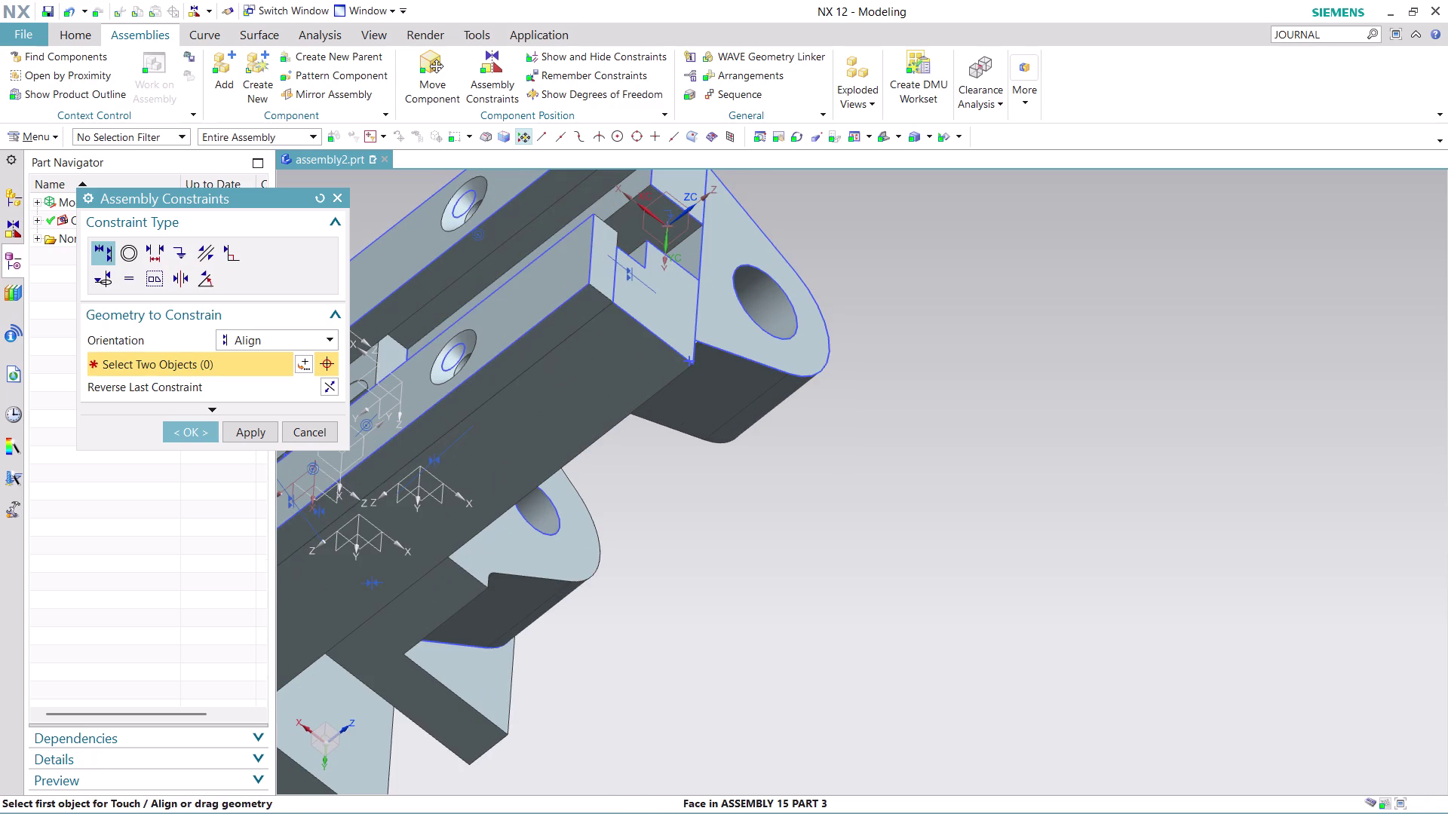
scroll(down, 3)
middle_drag(830, 250, 720, 265)
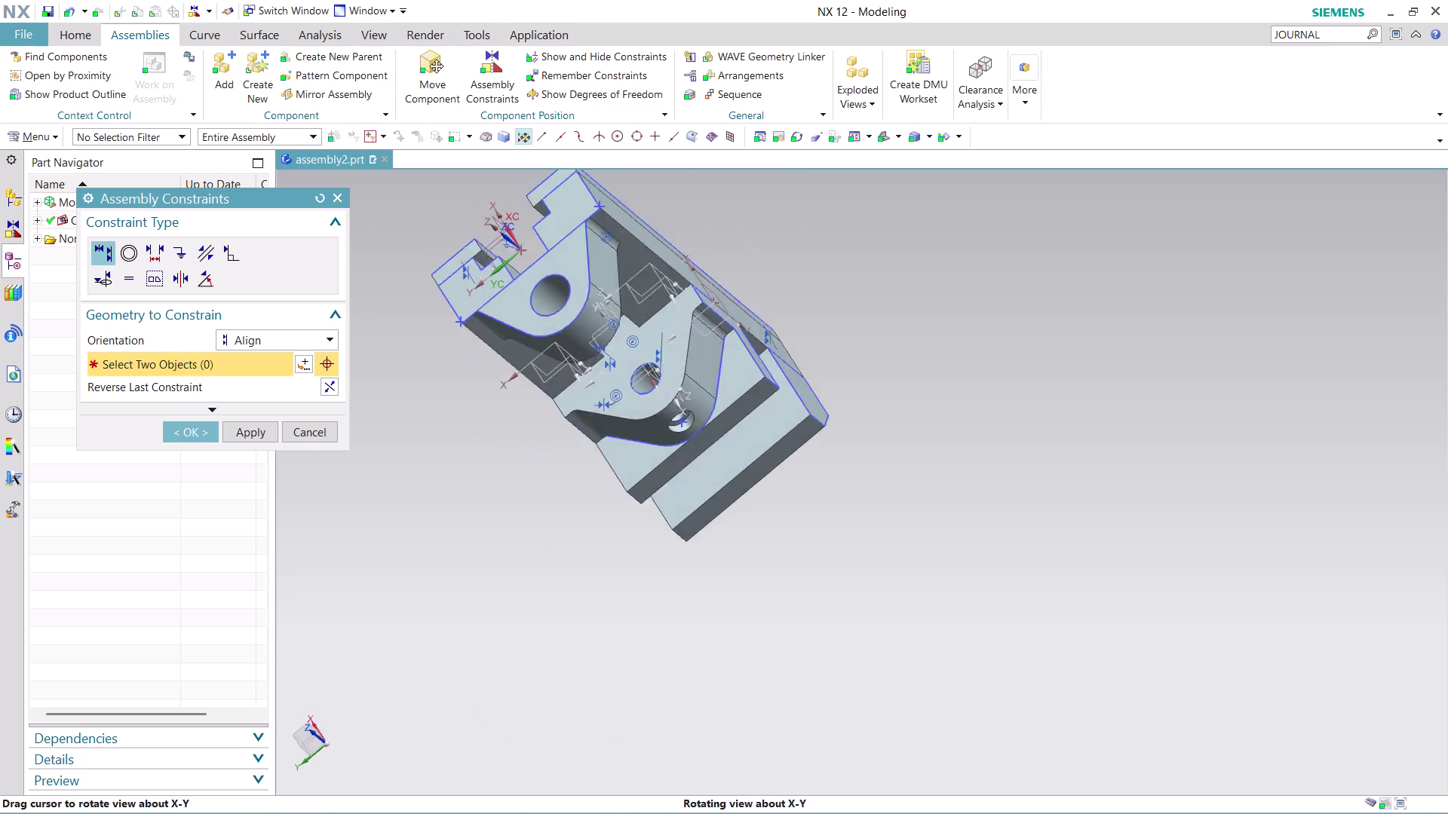
middle_drag(720, 265, 778, 380)
scroll(down, 3)
scroll(up, 3)
scroll(up, 3)
middle_drag(877, 501, 854, 447)
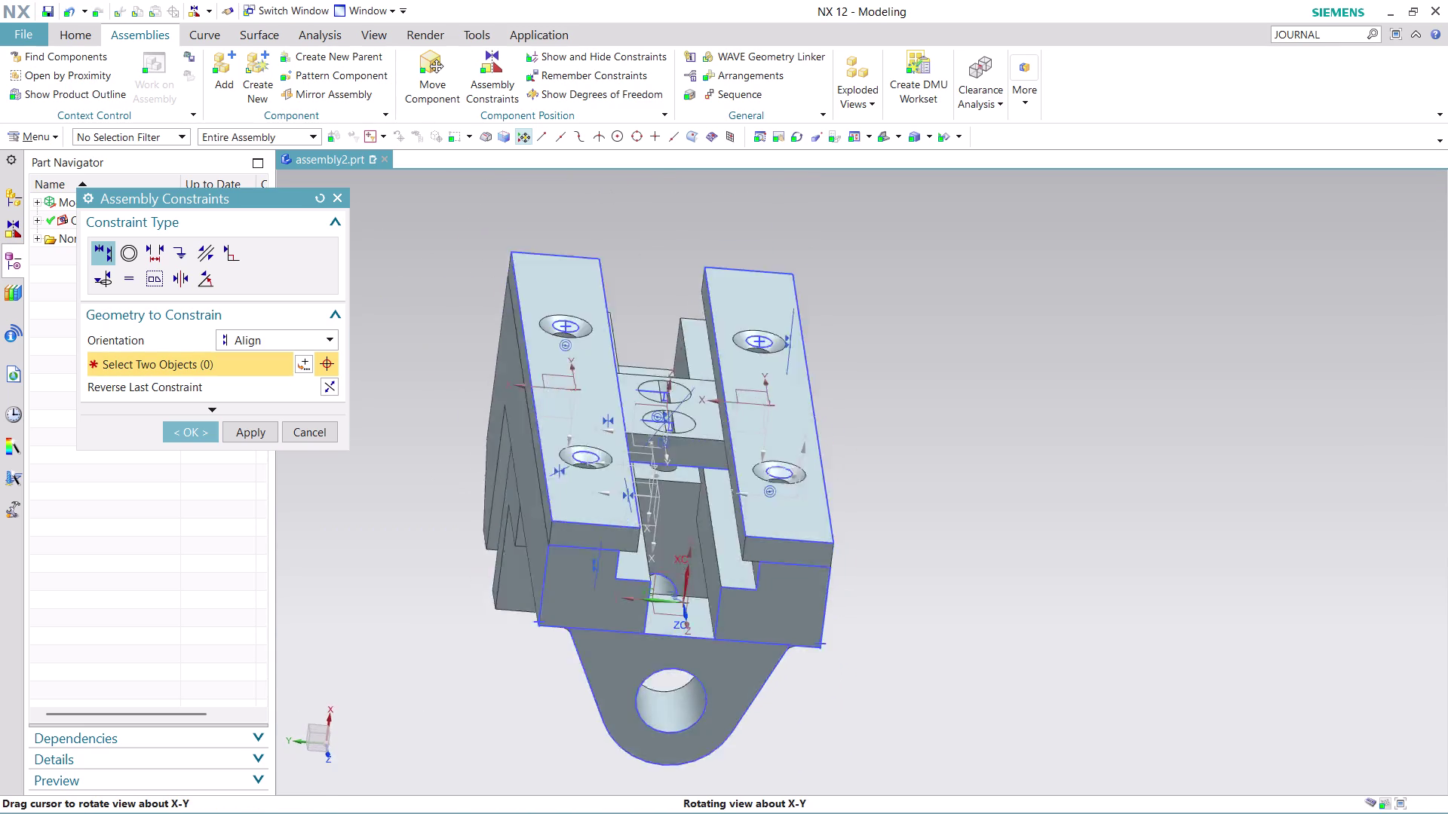
middle_drag(855, 447, 857, 472)
click(181, 432)
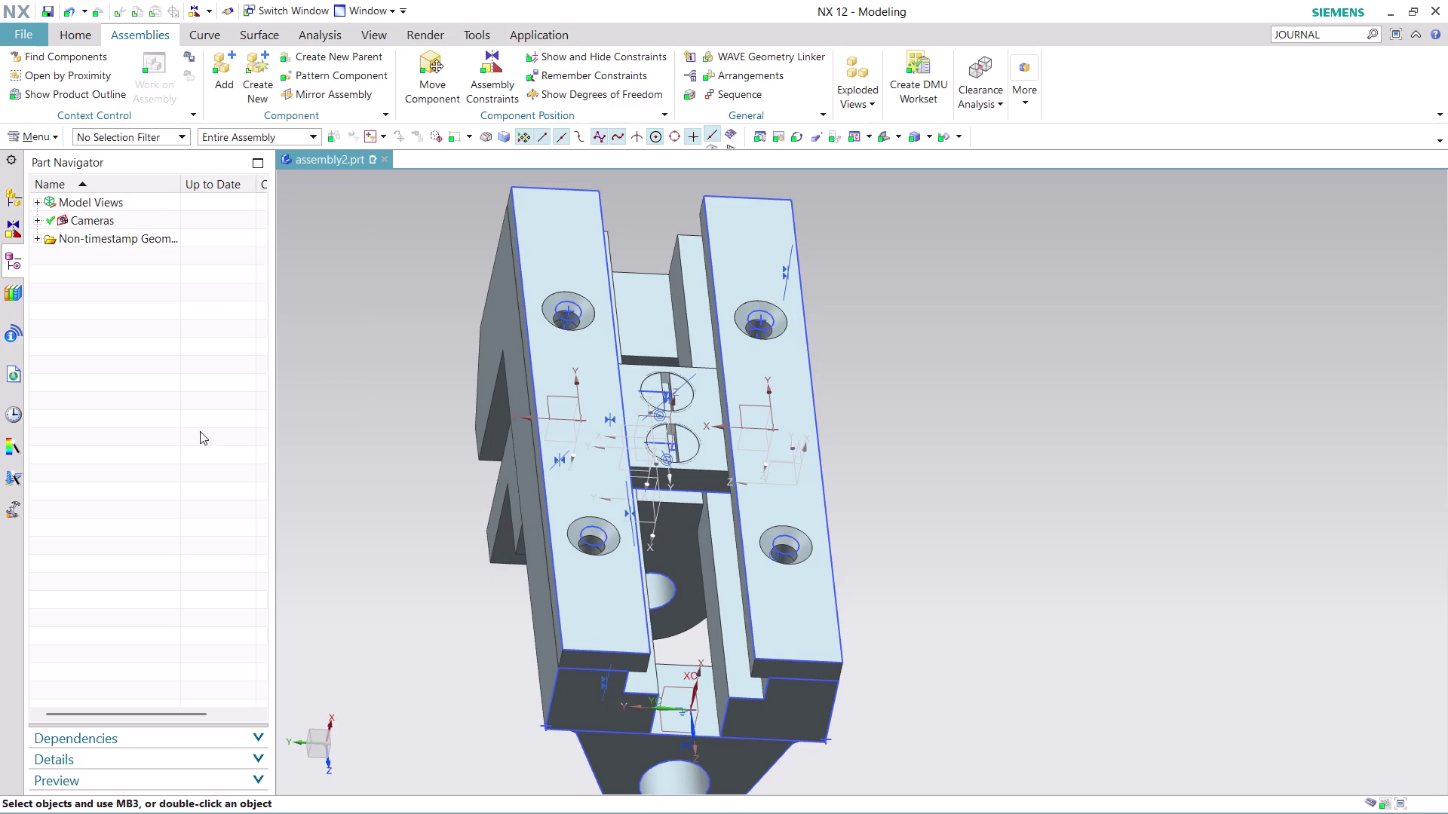
Choose a single copy of ASSEMBLY 15 PART 9, the countersunk screw, to add.
scroll(up, 3)
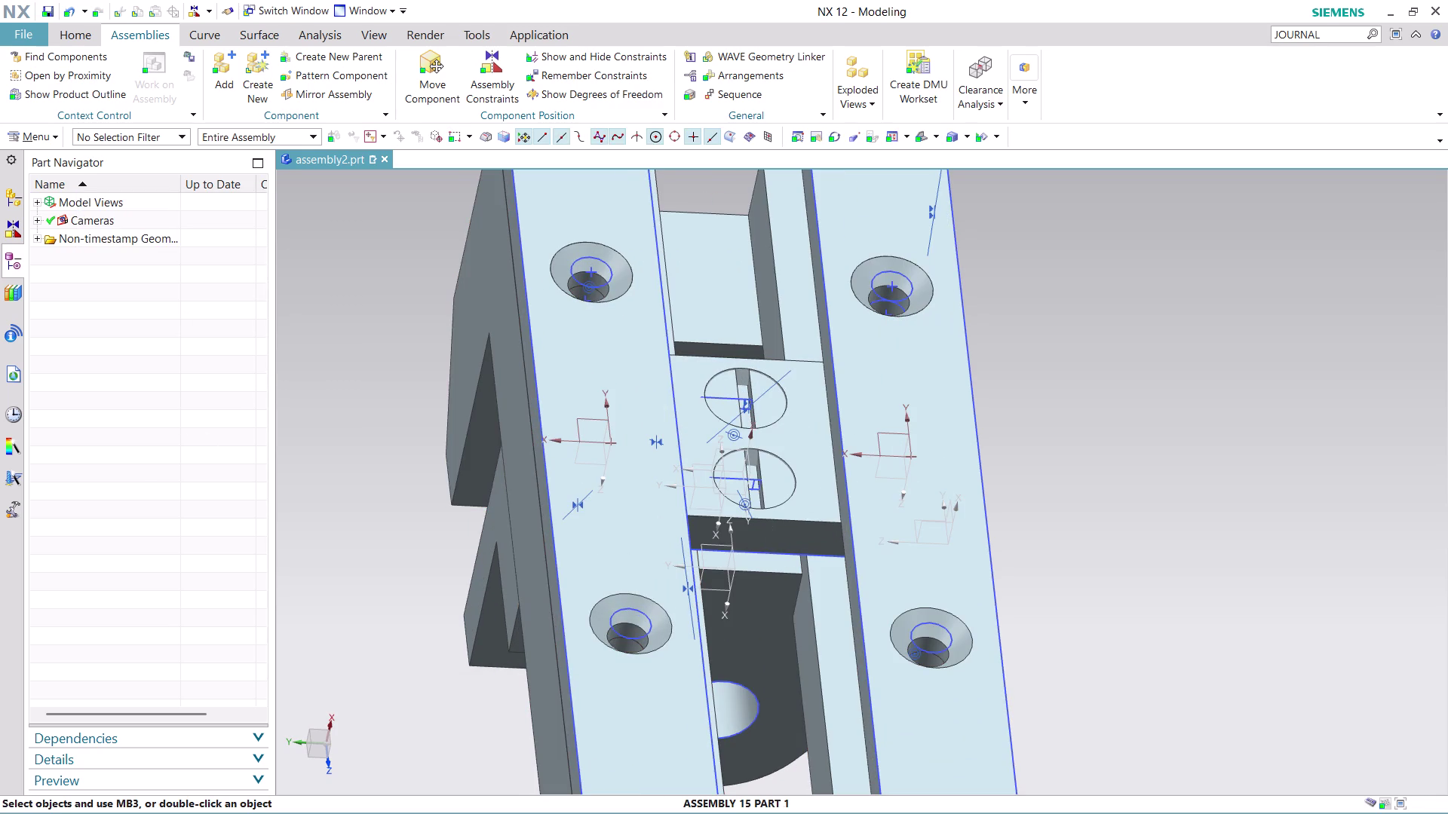
click(222, 70)
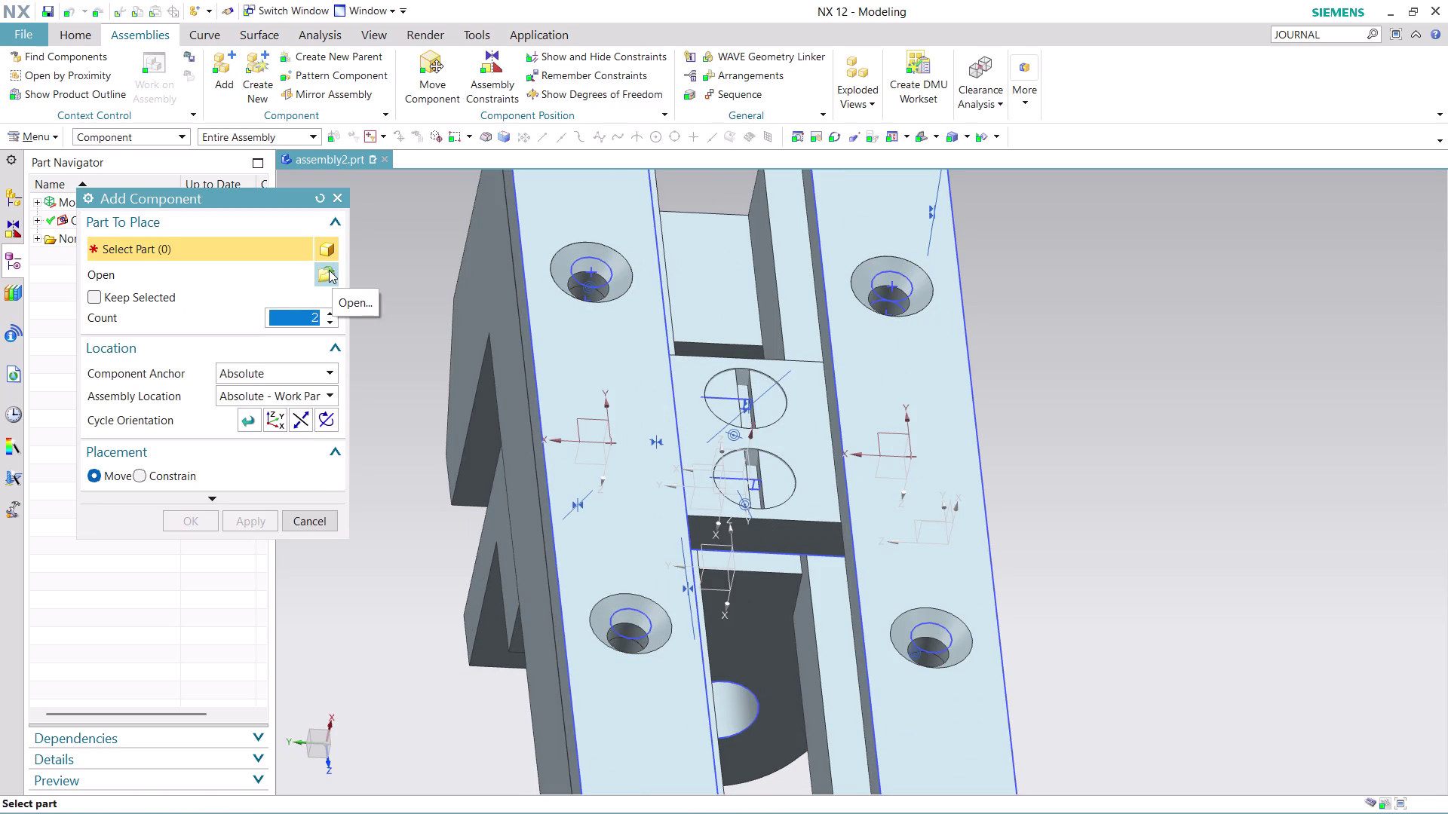
click(329, 310)
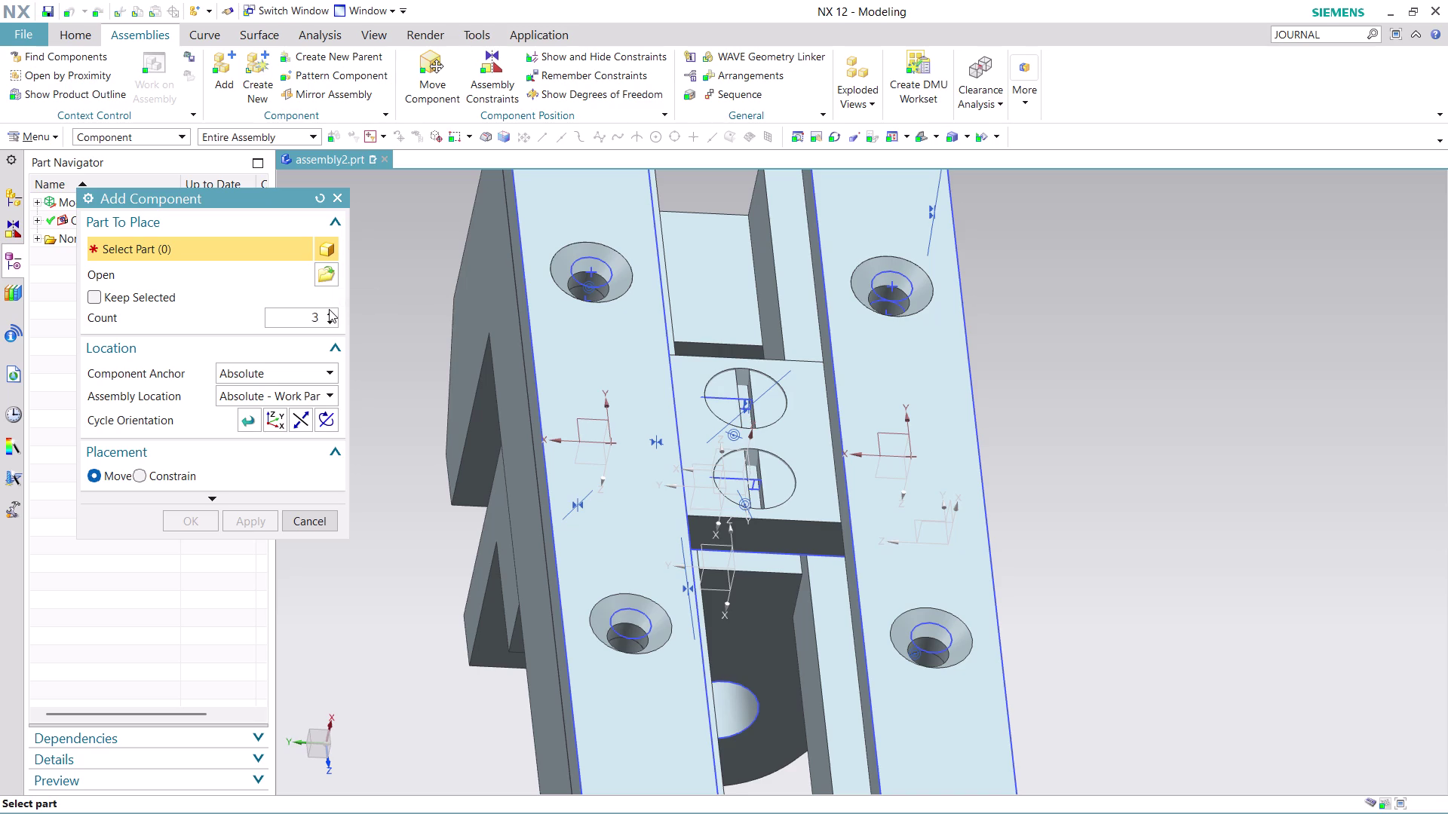
double_click(335, 322)
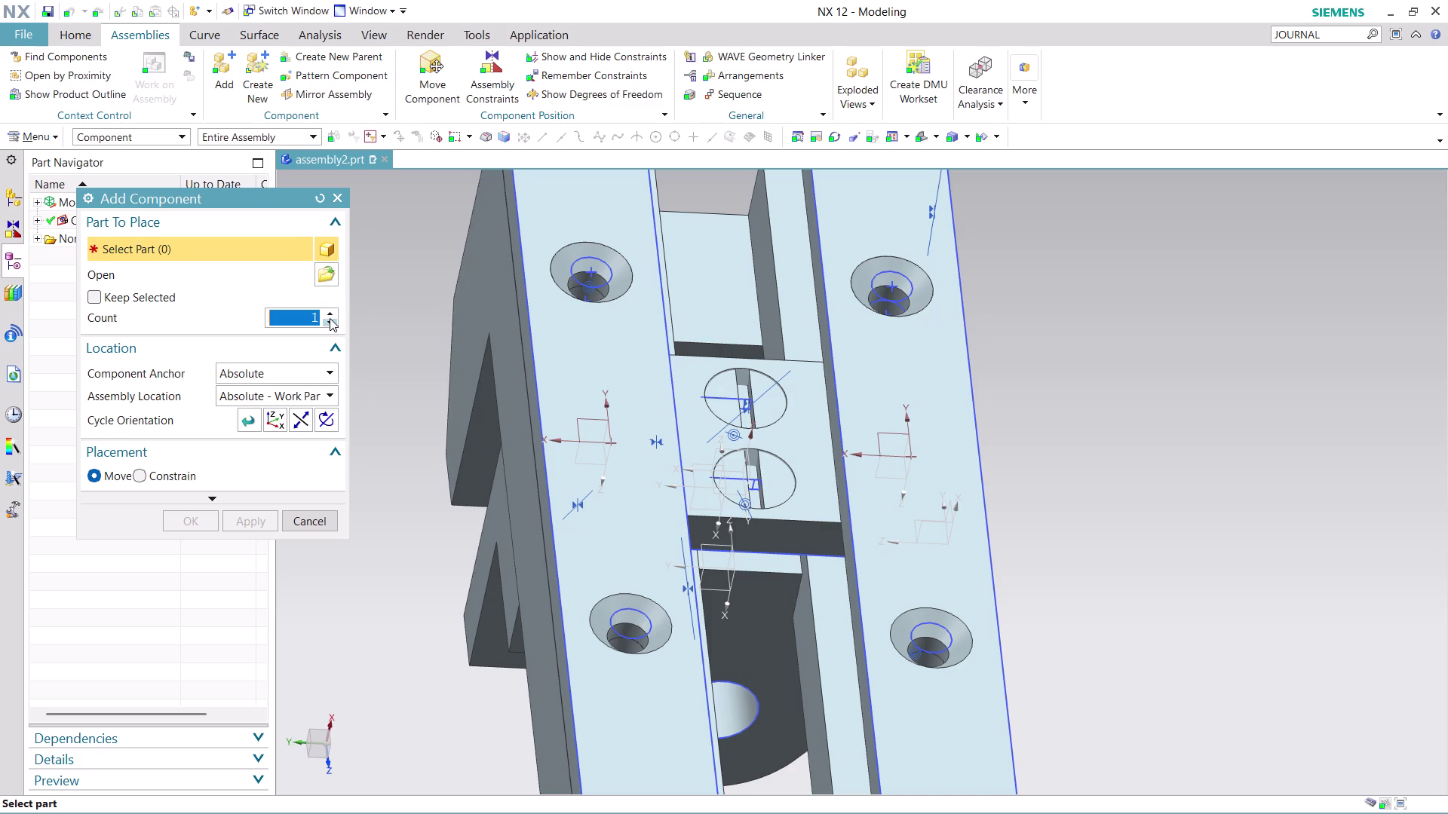
click(327, 273)
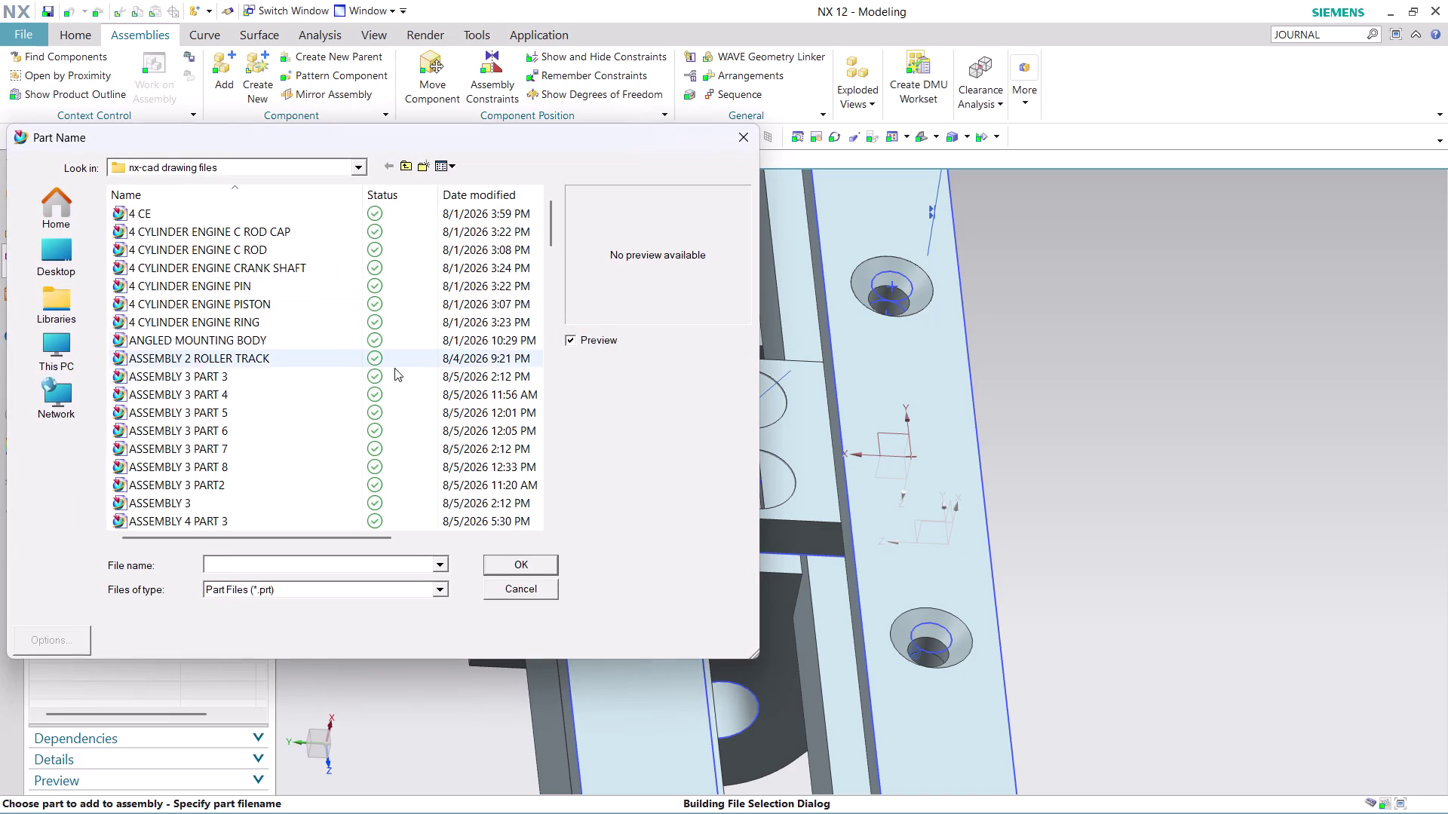
scroll(down, 3)
scroll(down, 3)
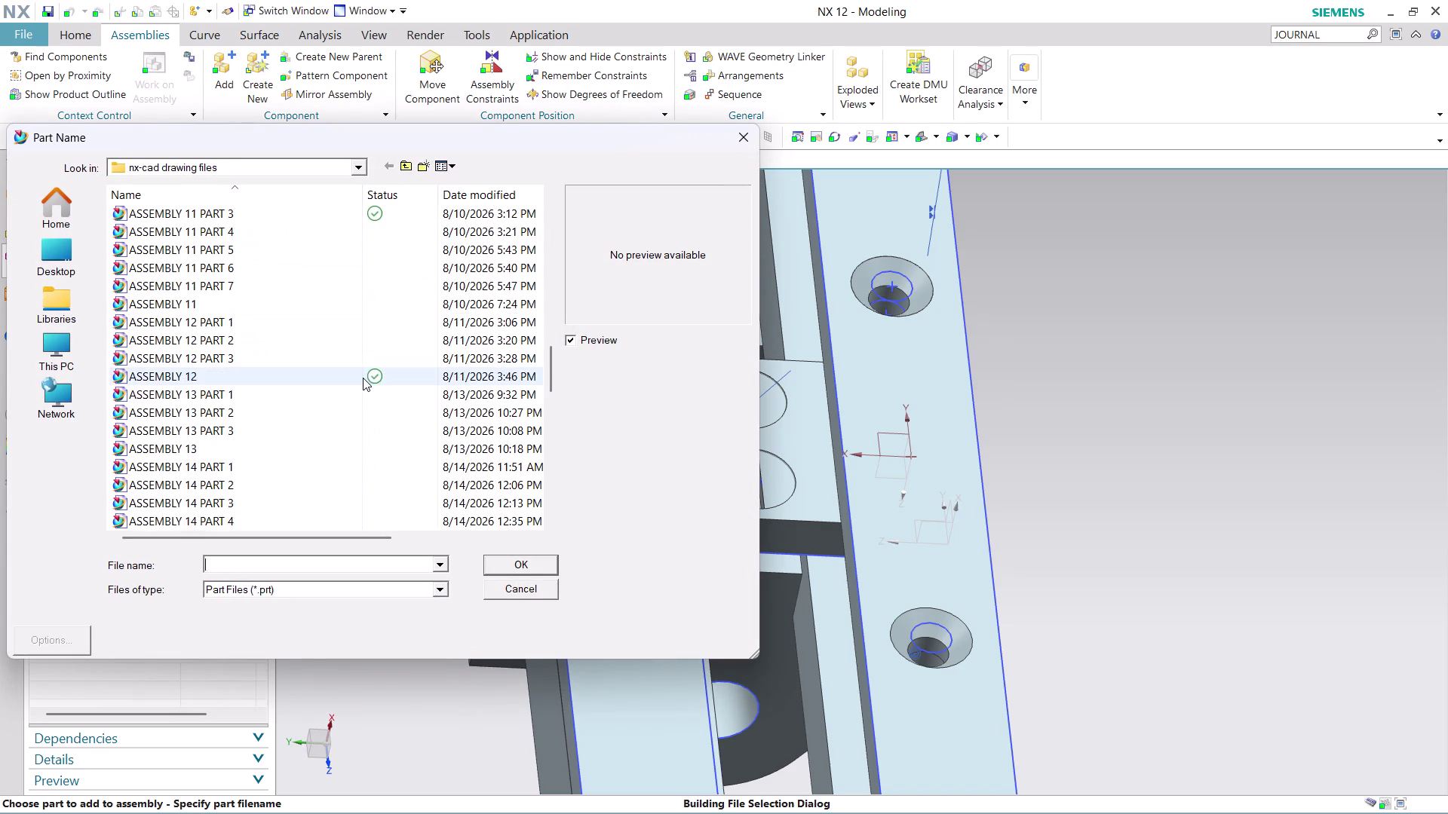
scroll(down, 3)
click(265, 250)
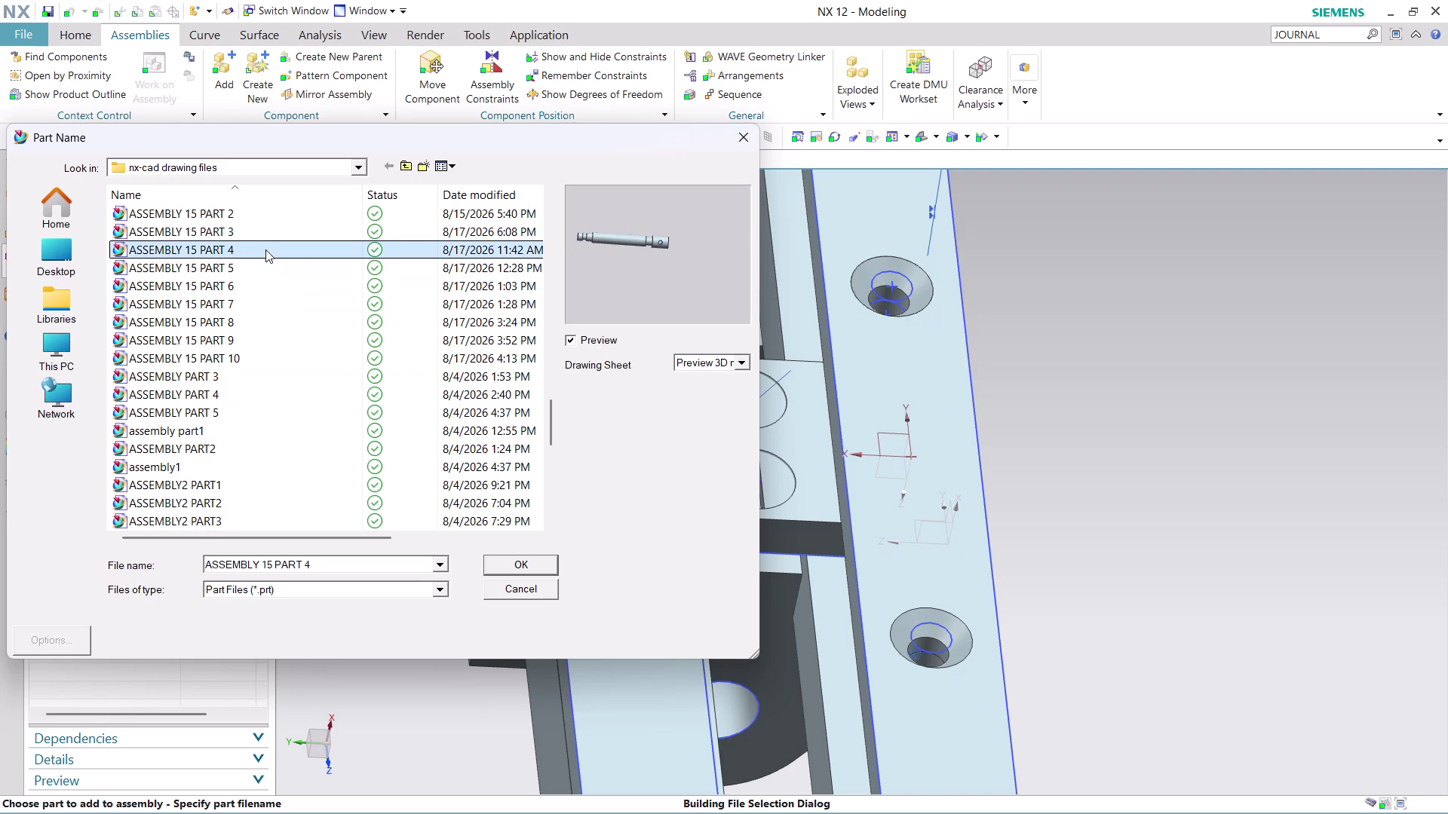
click(279, 228)
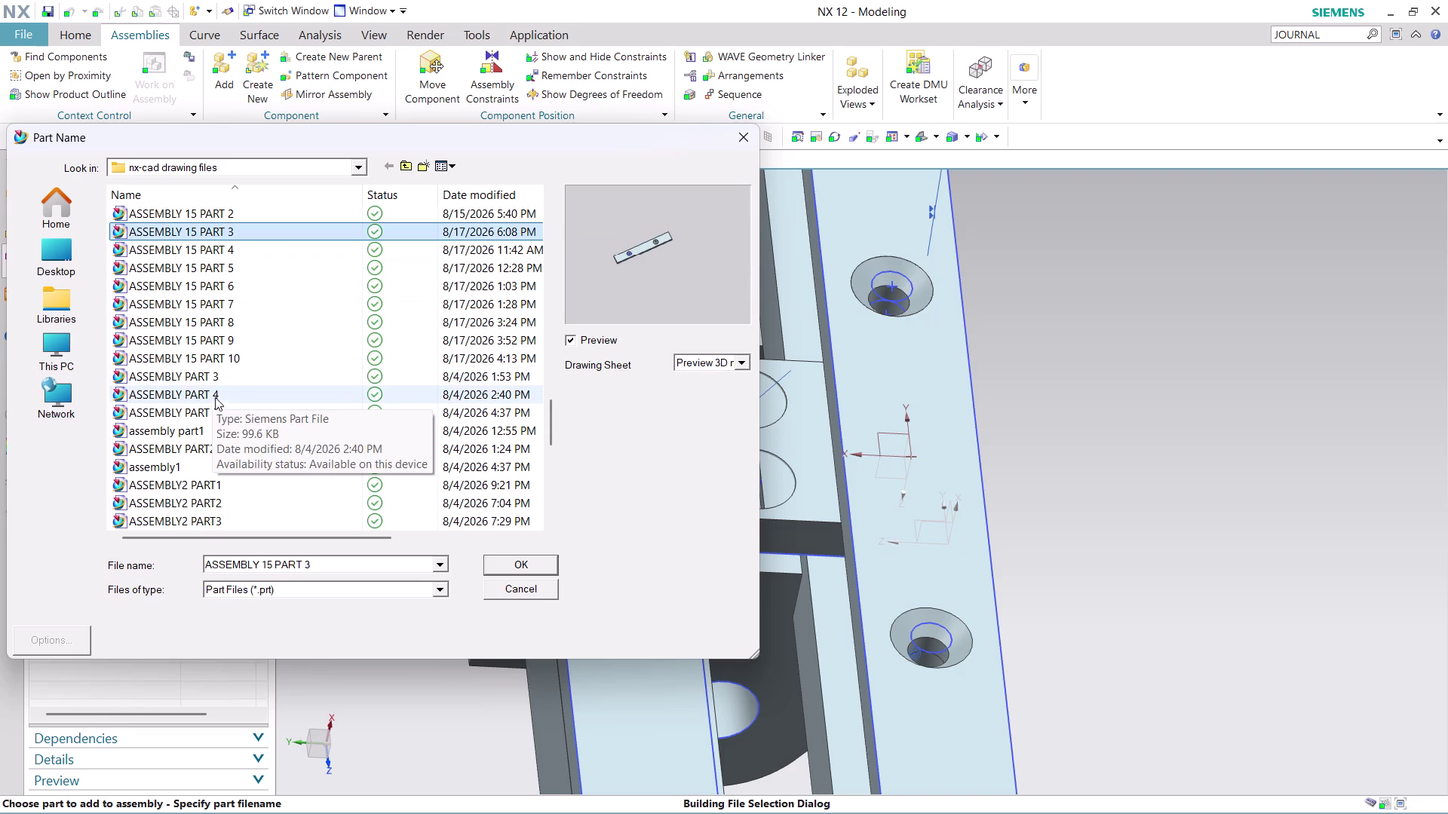
click(240, 332)
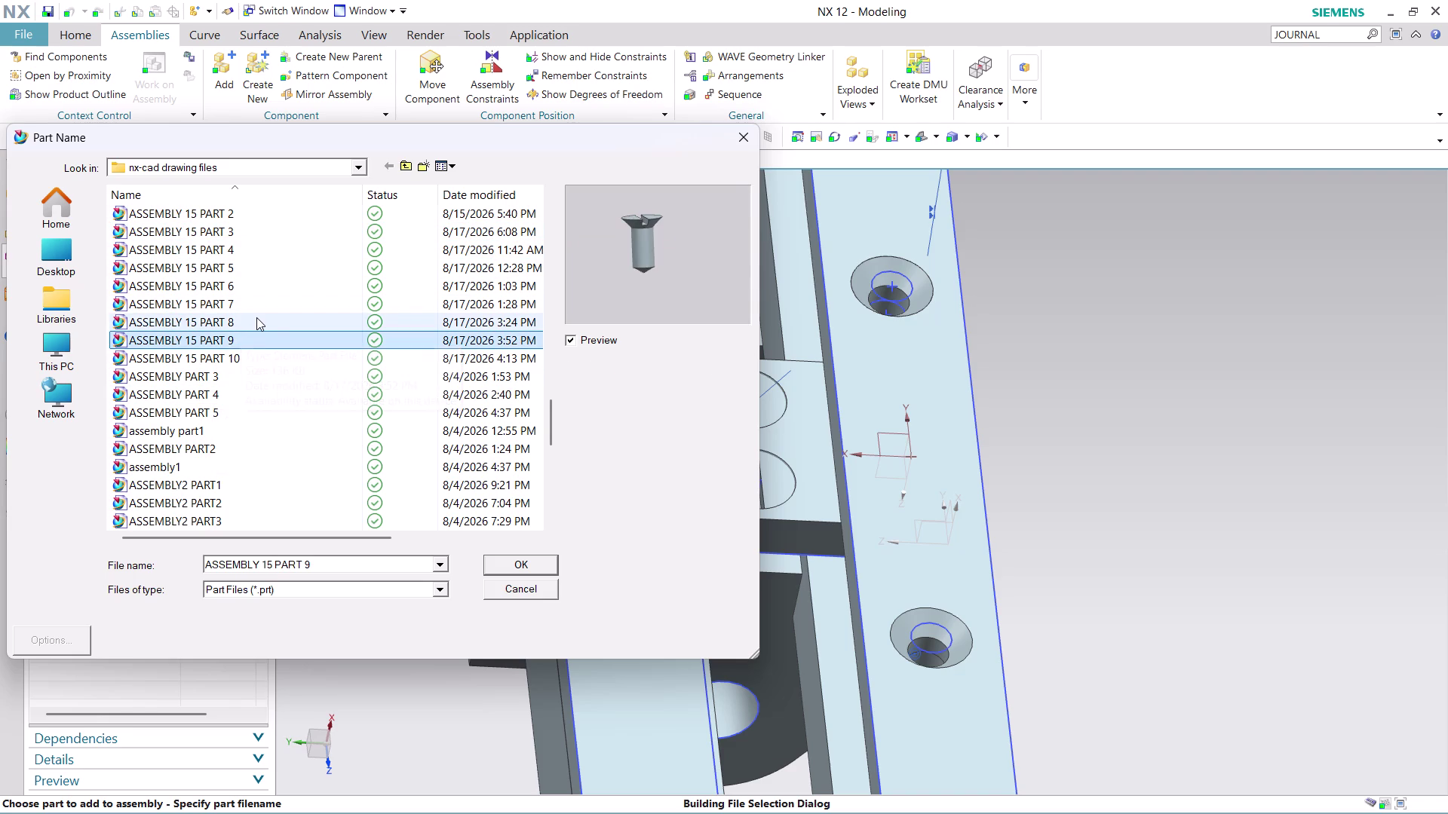
click(256, 318)
click(239, 344)
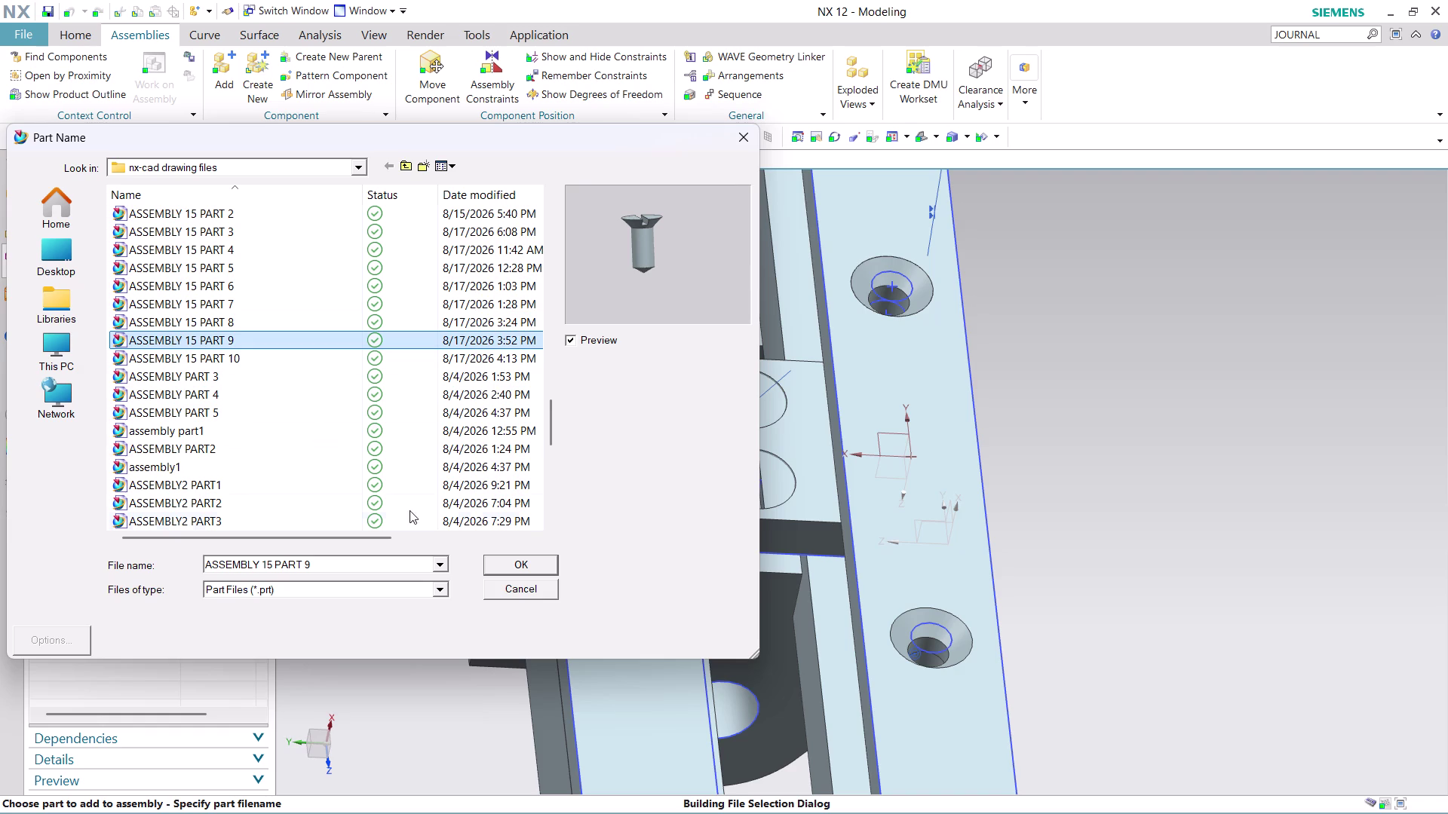
click(527, 561)
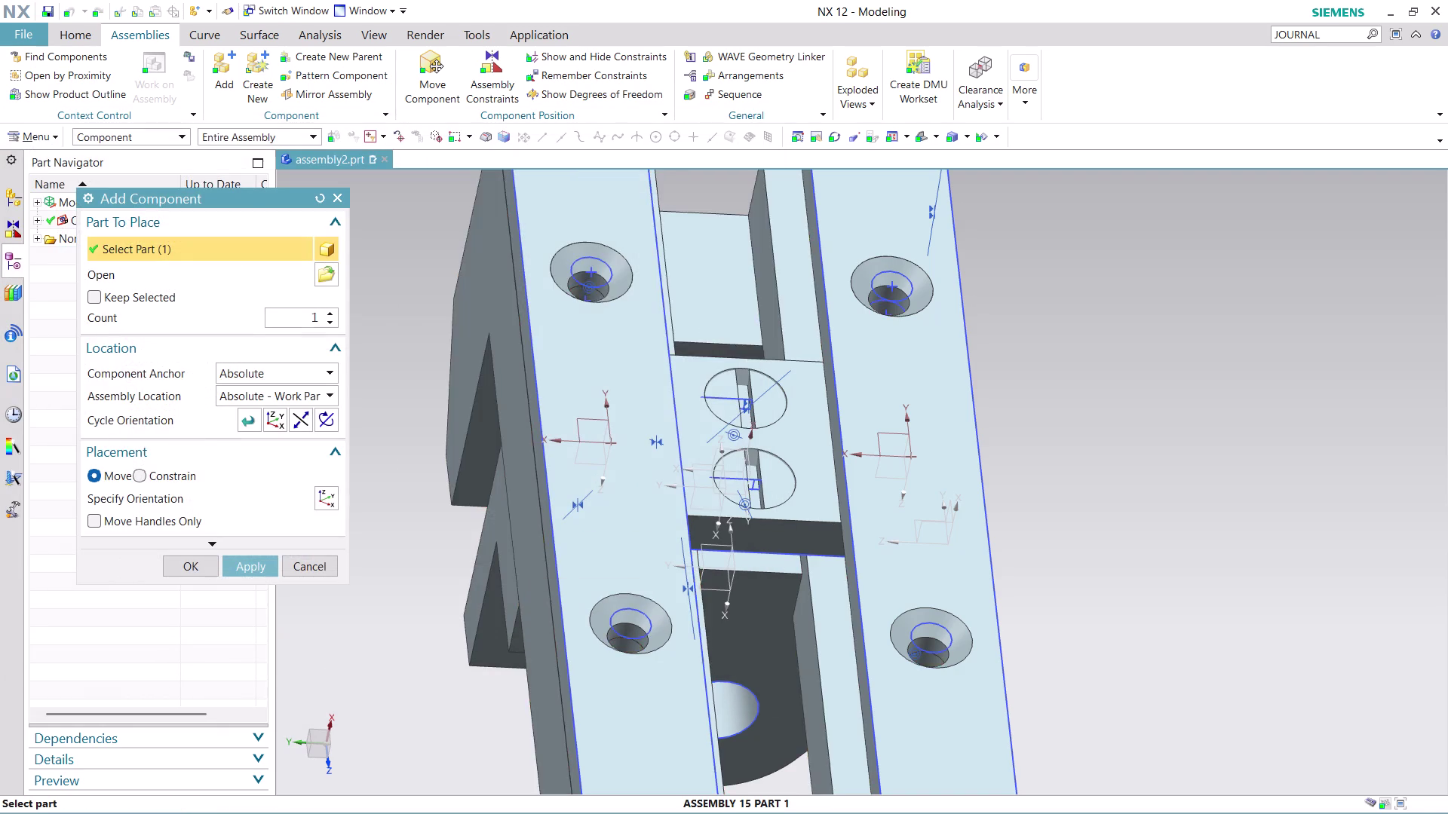
Place the screw at Absolute - Displayed Part, drag and rotate it above the supports.
scroll(down, 3)
scroll(up, 3)
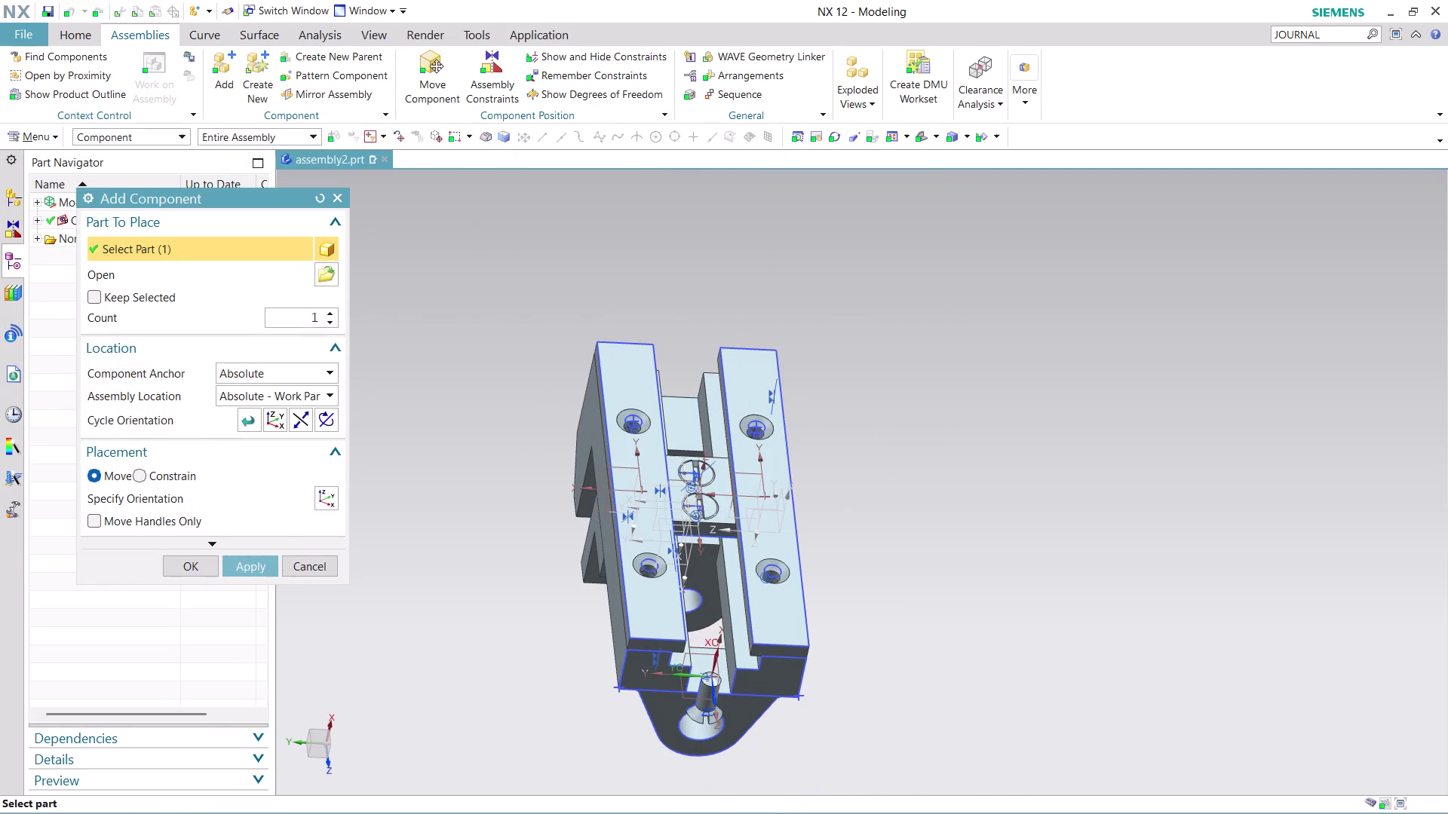
click(311, 385)
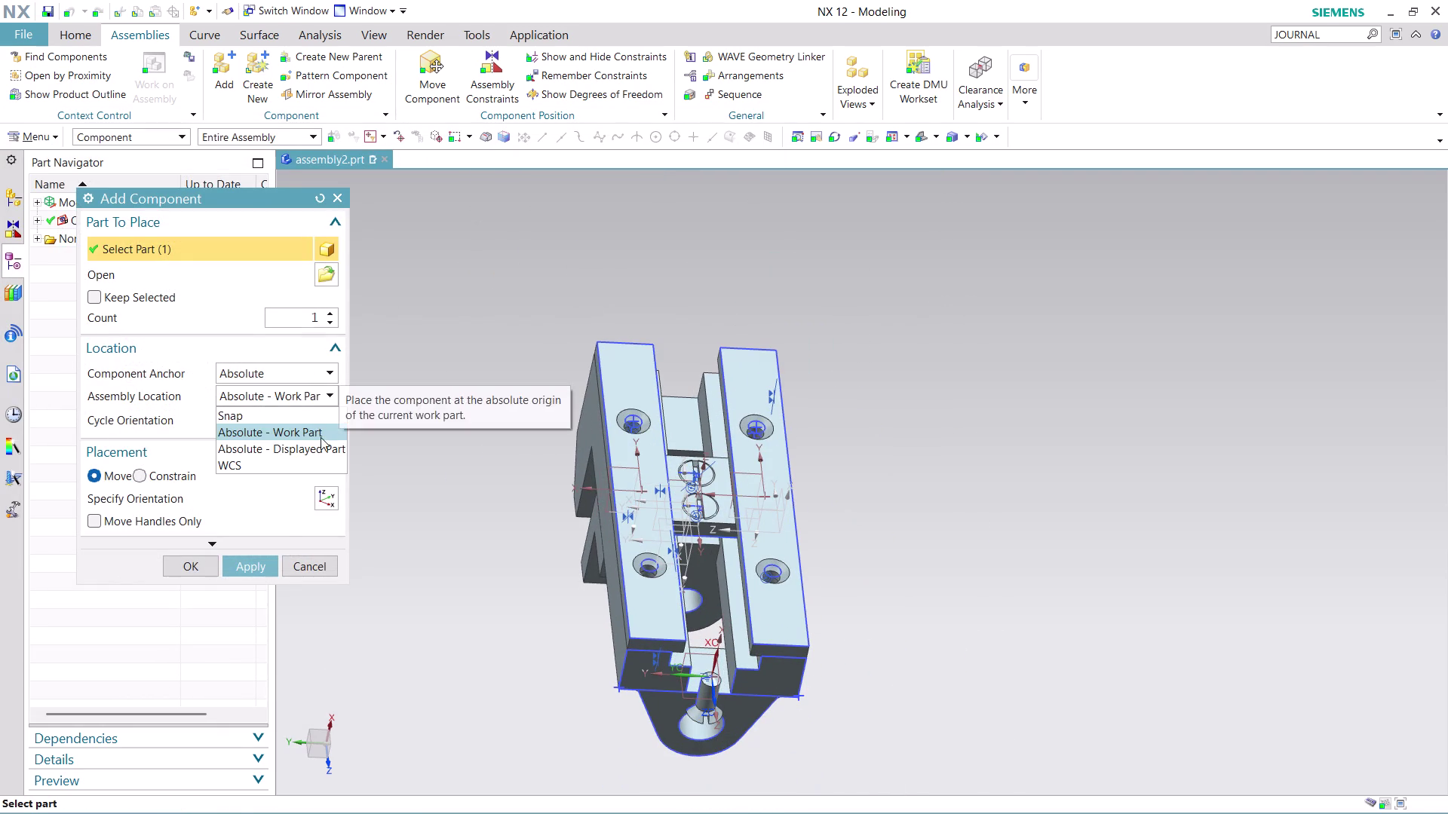
click(320, 442)
drag(720, 646, 715, 554)
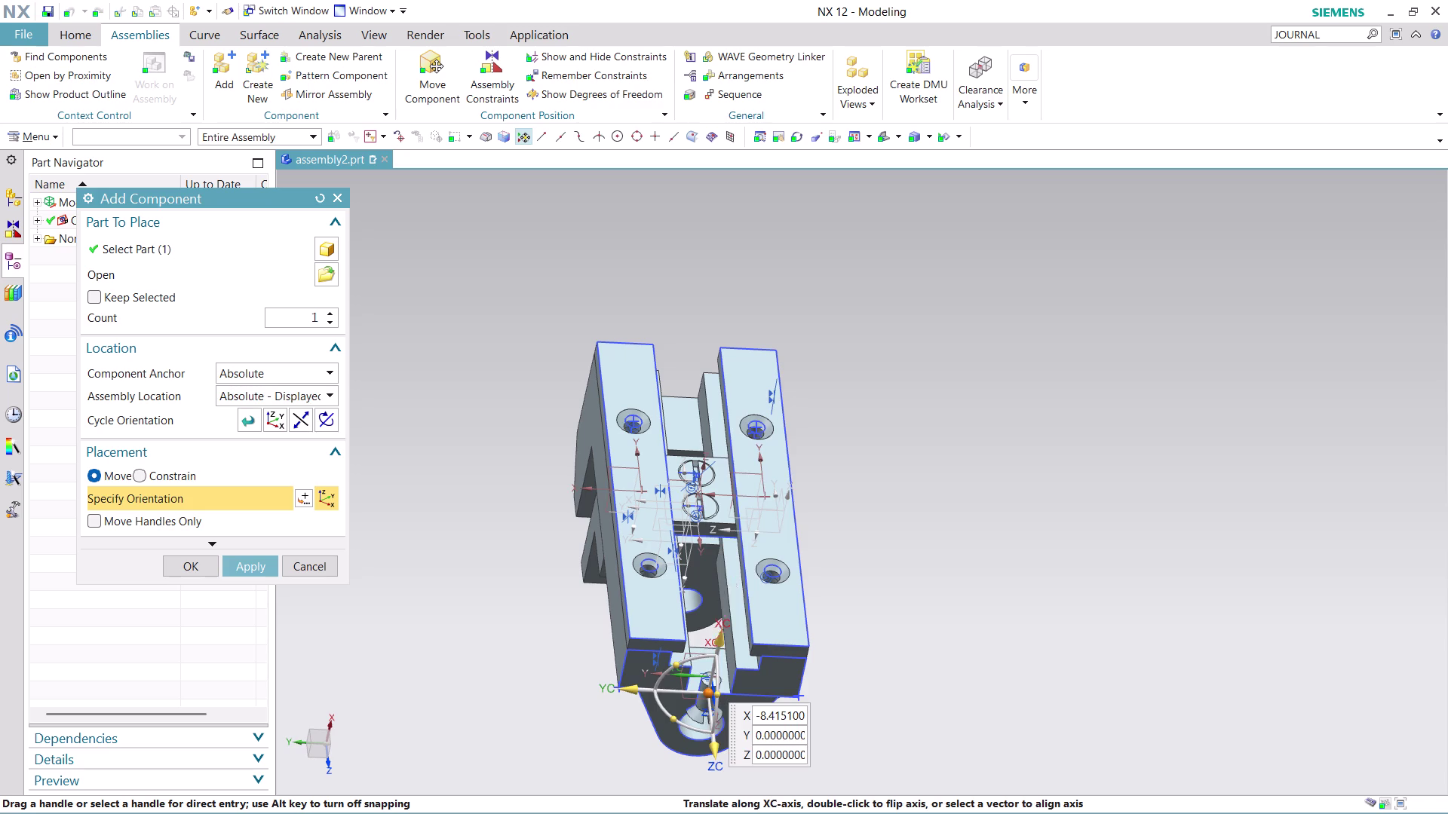
drag(716, 554, 823, 304)
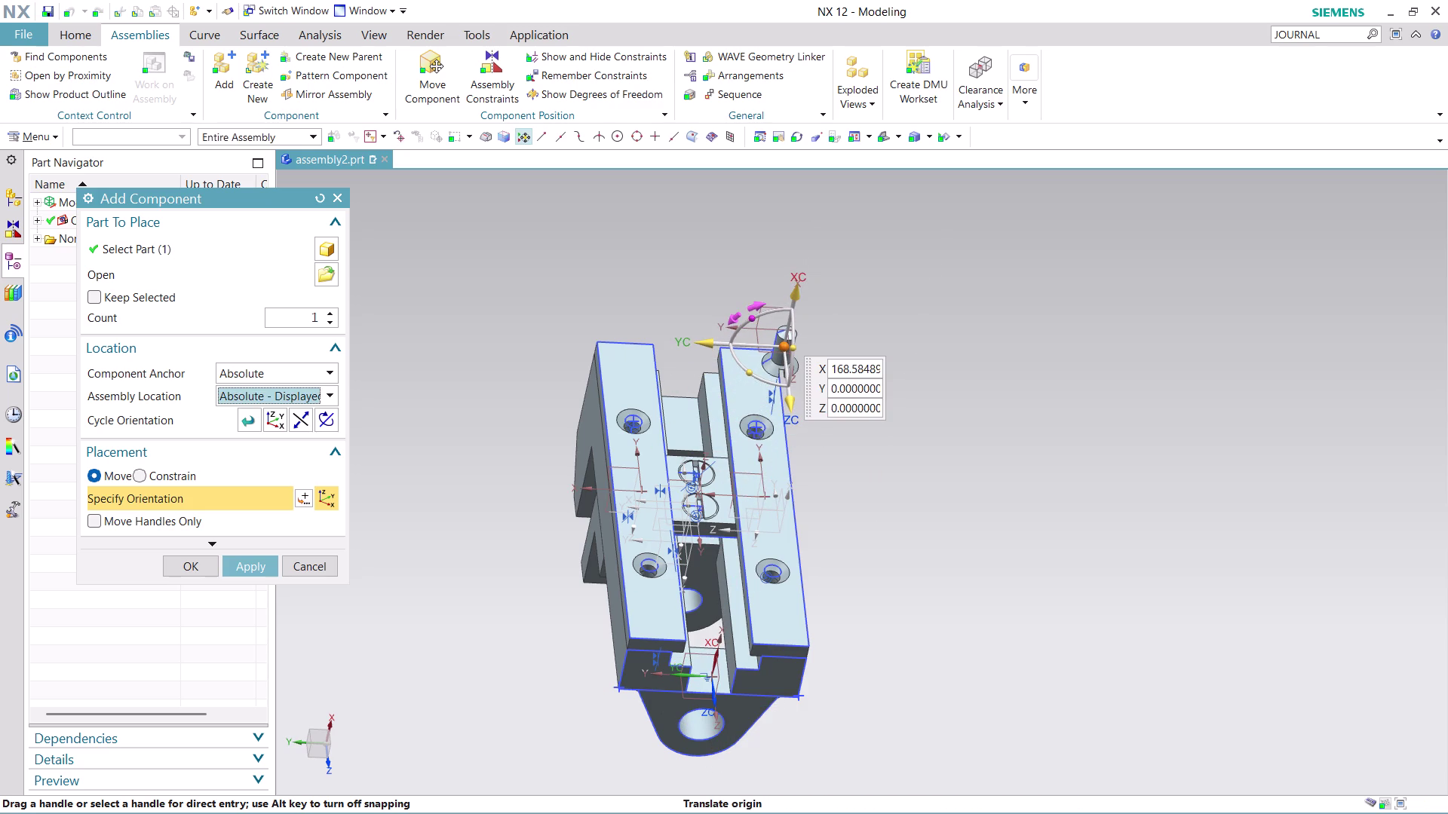
drag(754, 313, 830, 444)
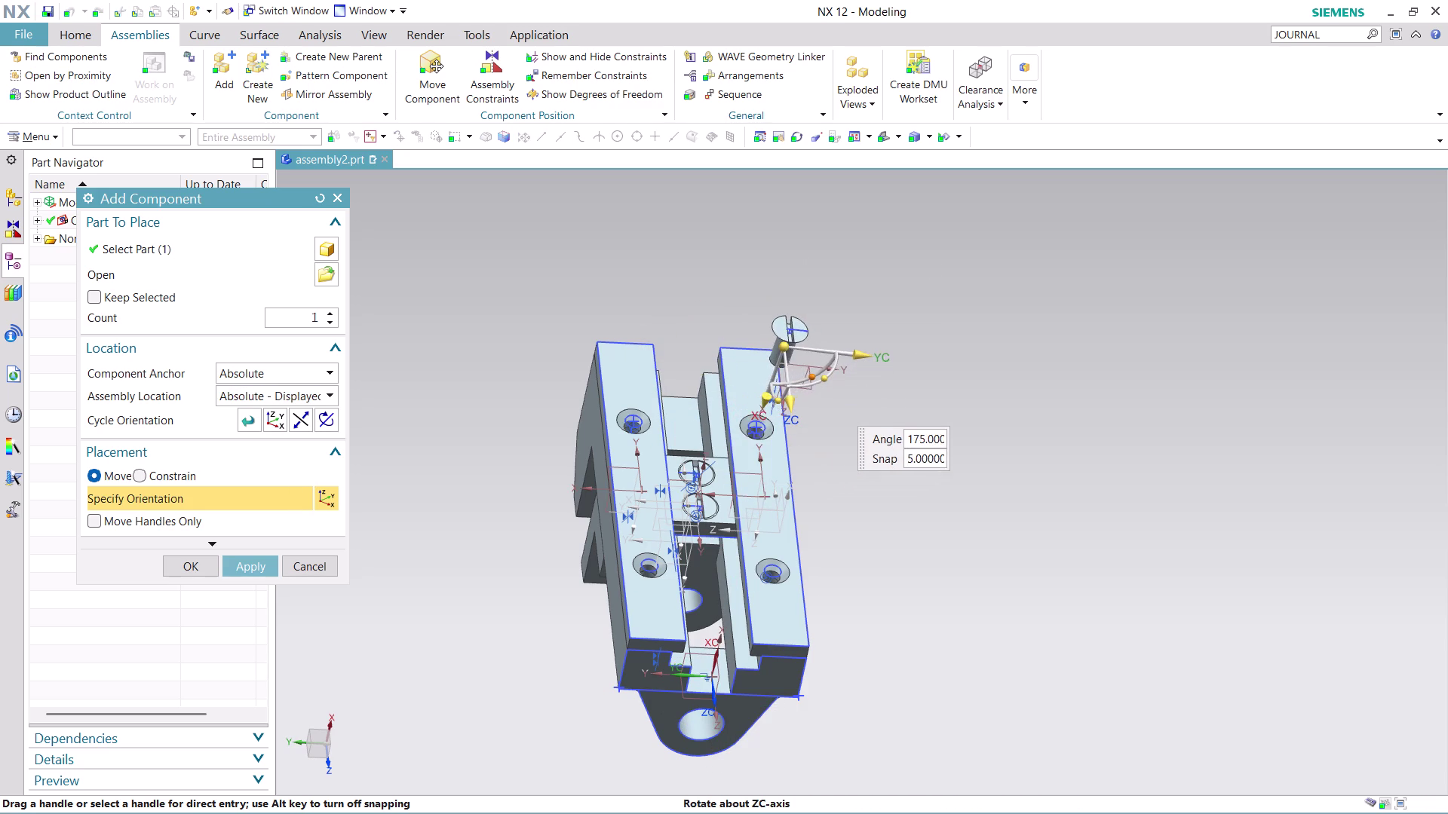
drag(829, 444, 828, 455)
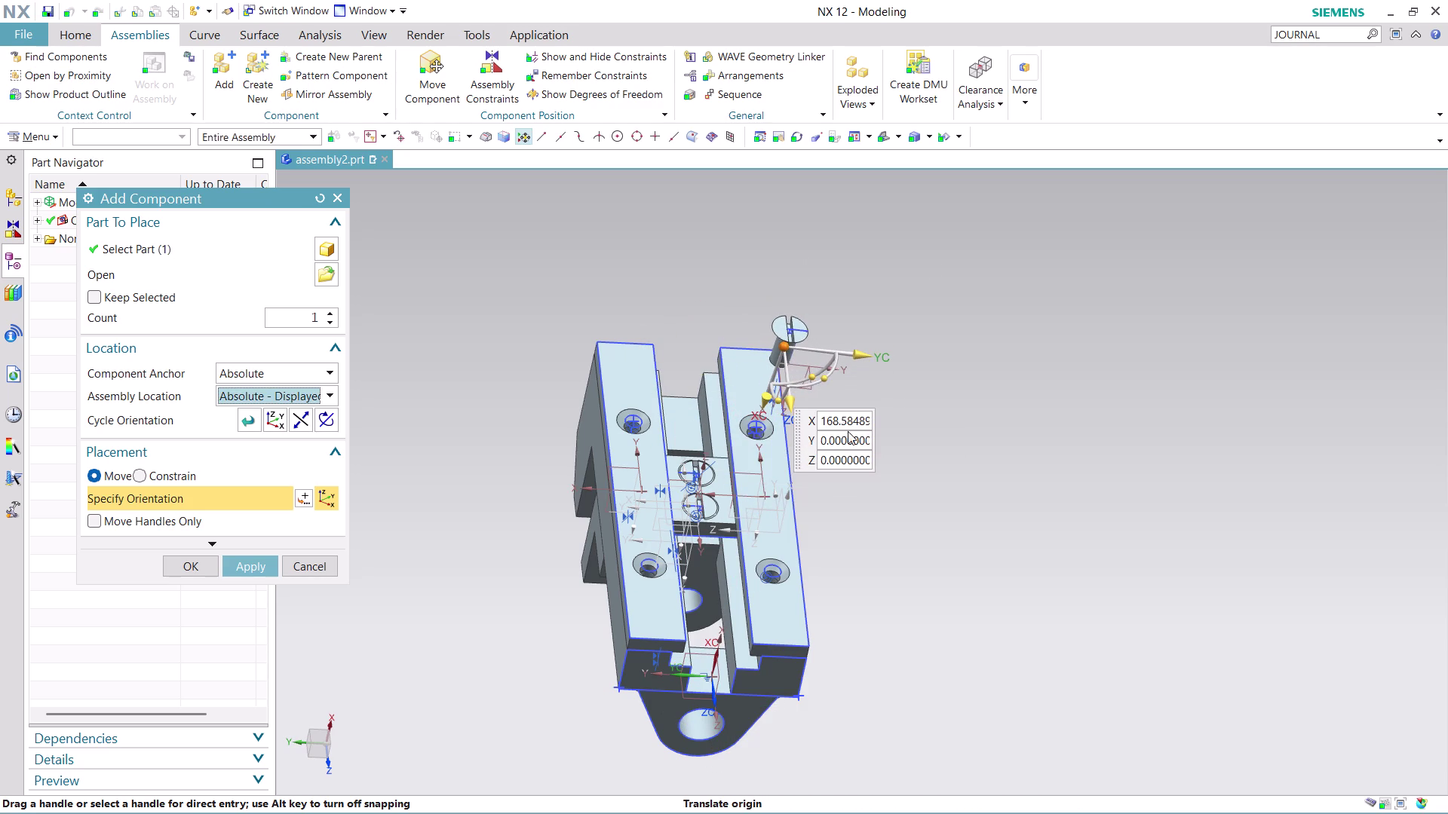
scroll(up, 3)
click(178, 562)
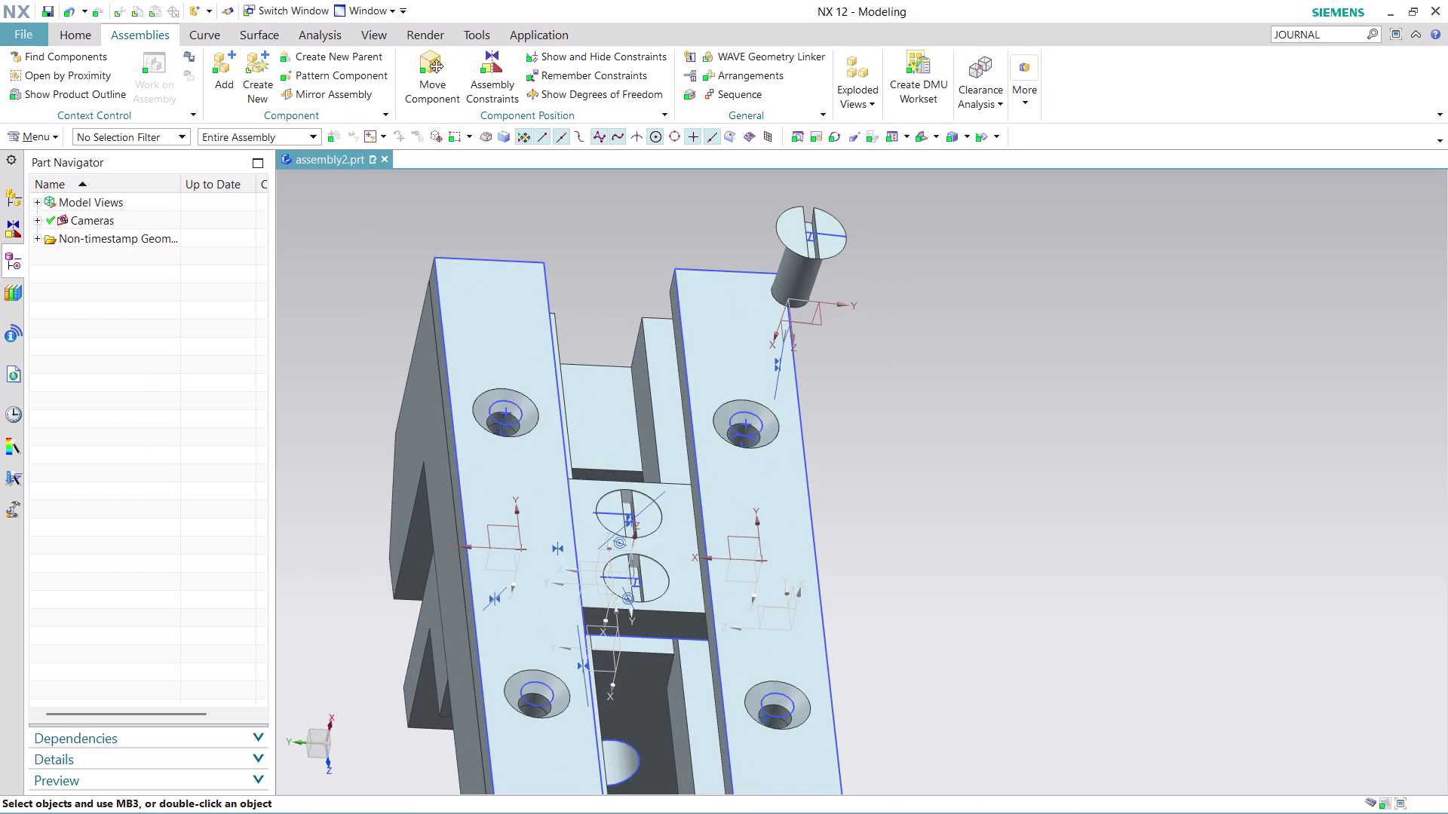
Start a Concentric assembly constraint and pick the screw's circular edge.
middle_drag(855, 523, 800, 486)
scroll(down, 3)
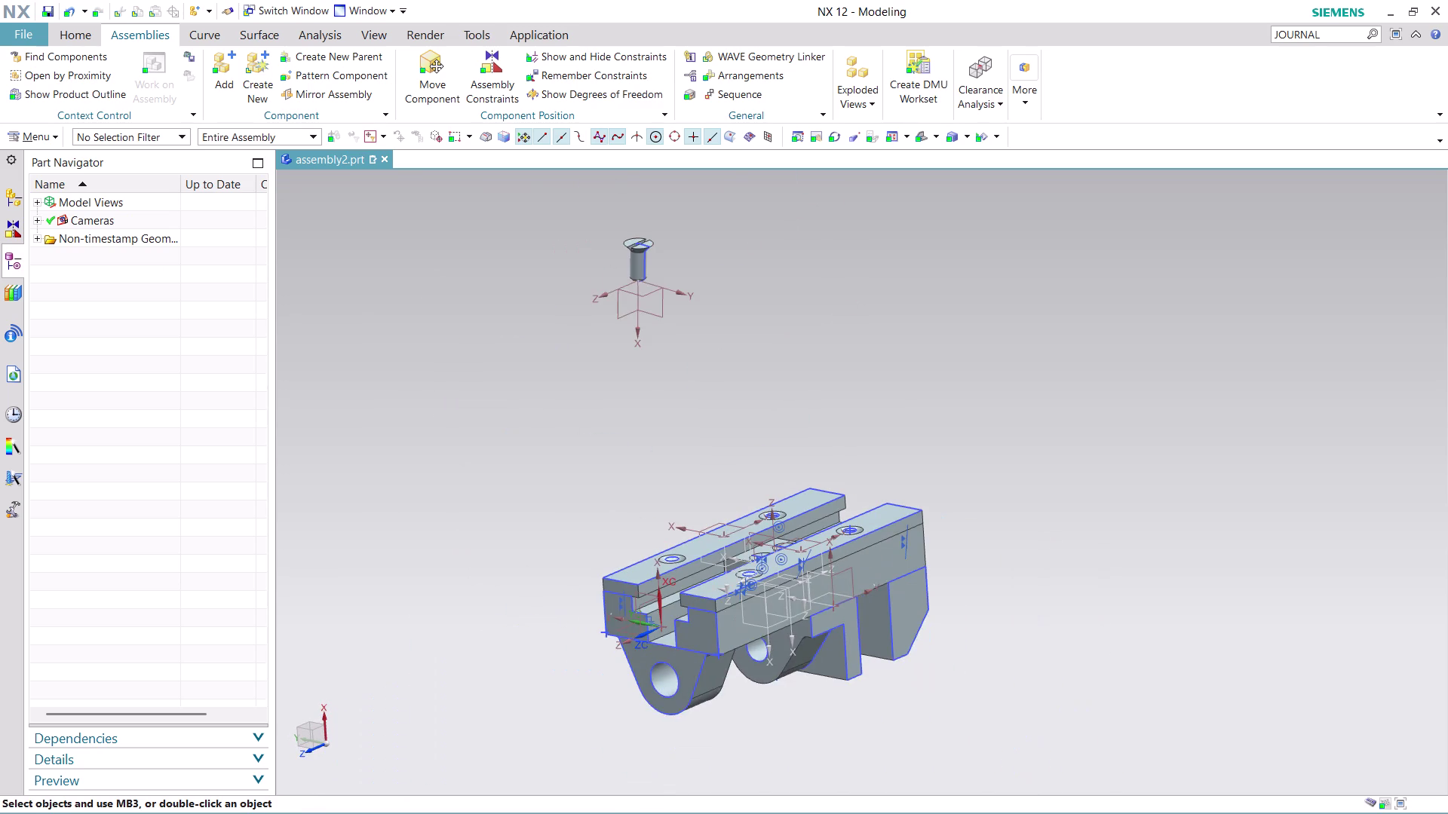
scroll(up, 3)
scroll(up, 3)
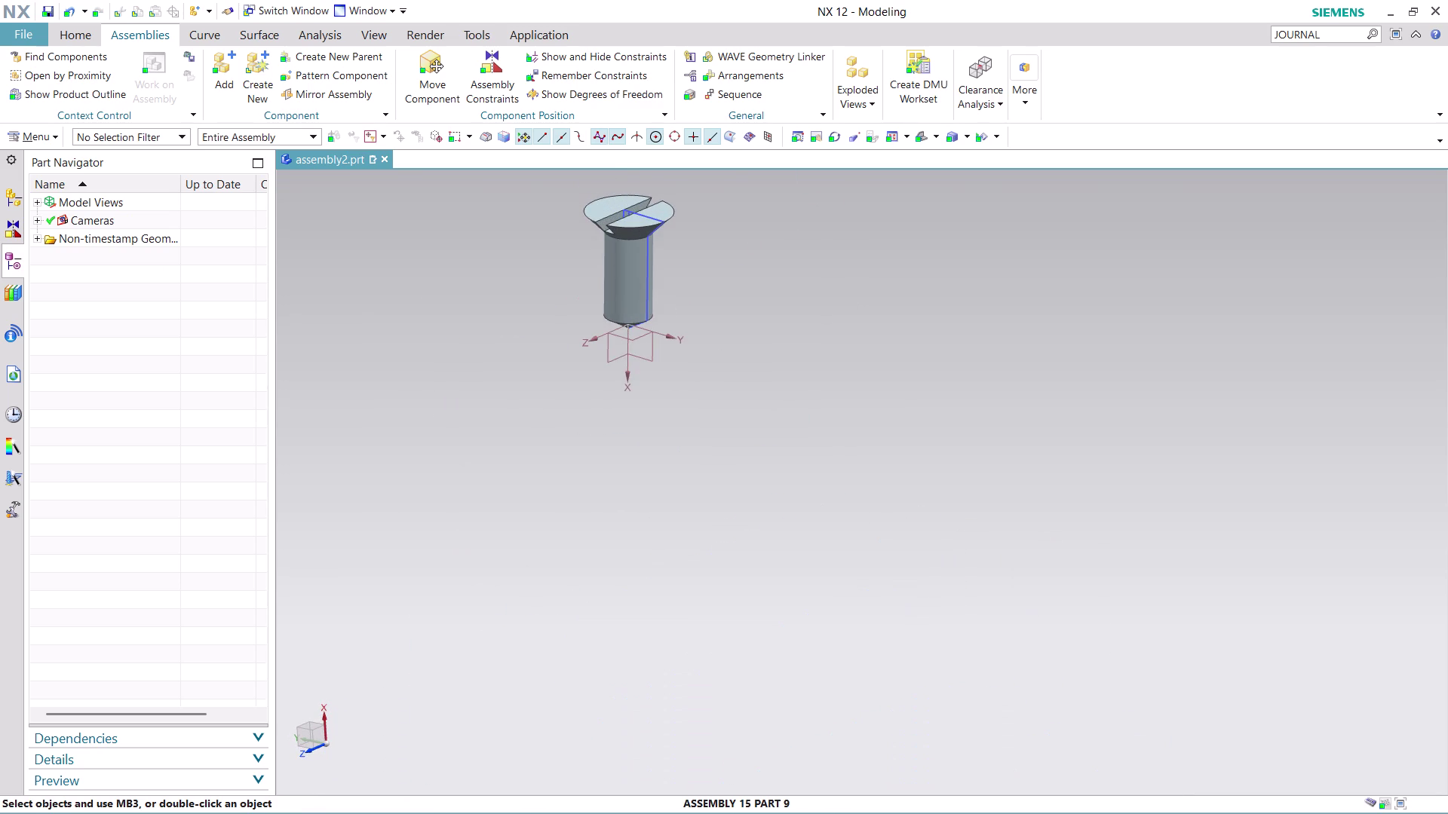
click(485, 77)
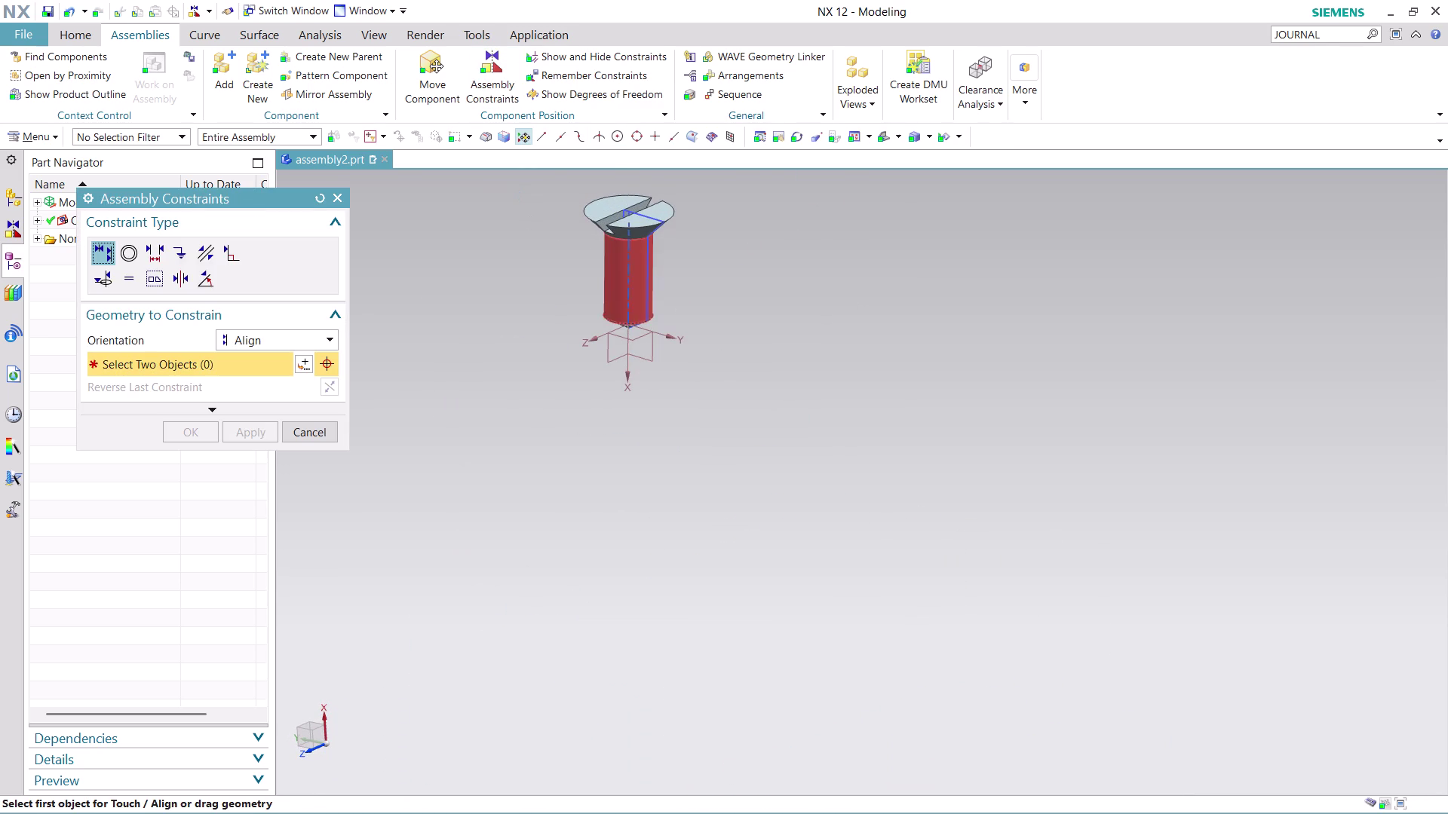
click(127, 249)
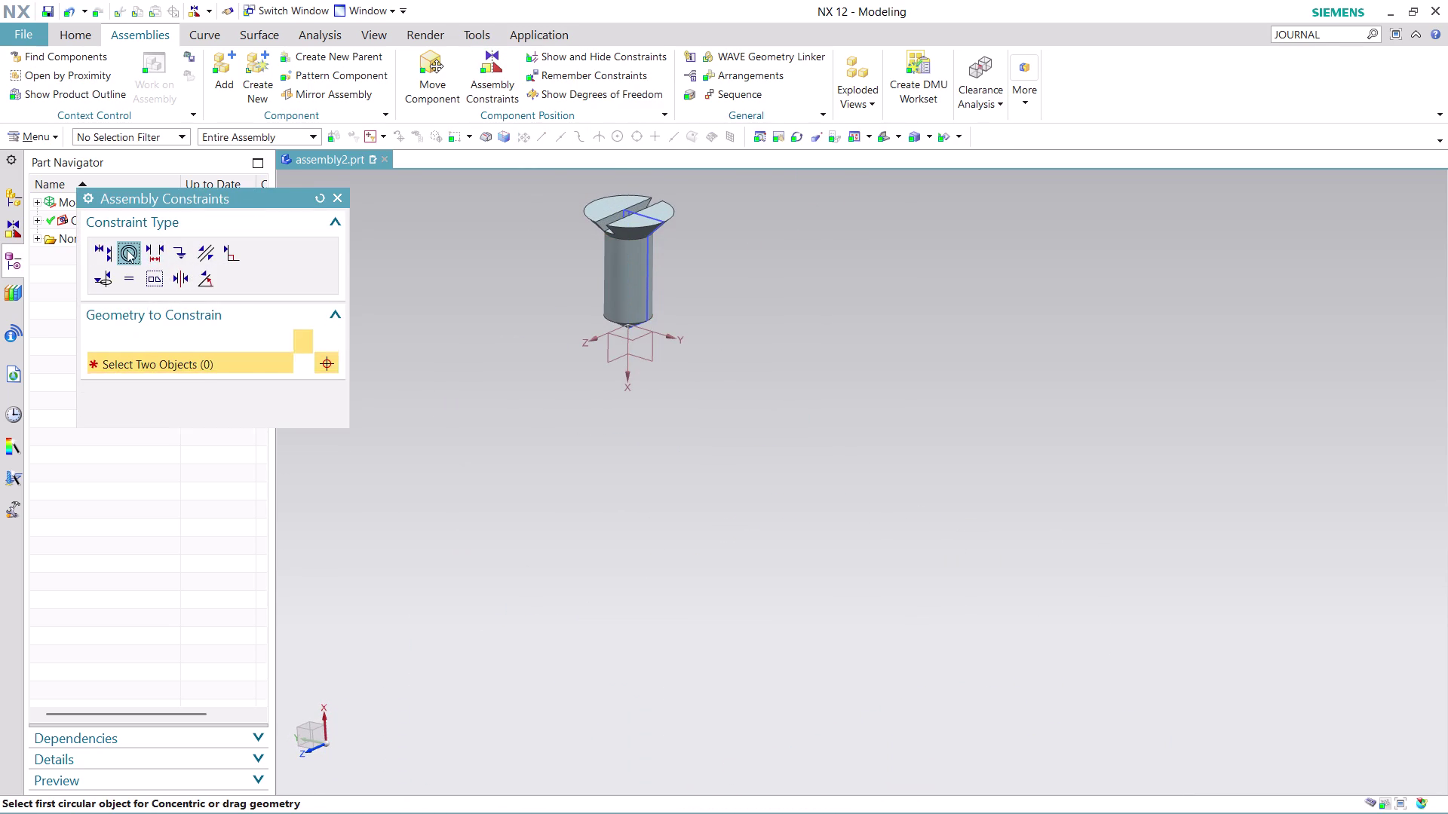
scroll(up, 3)
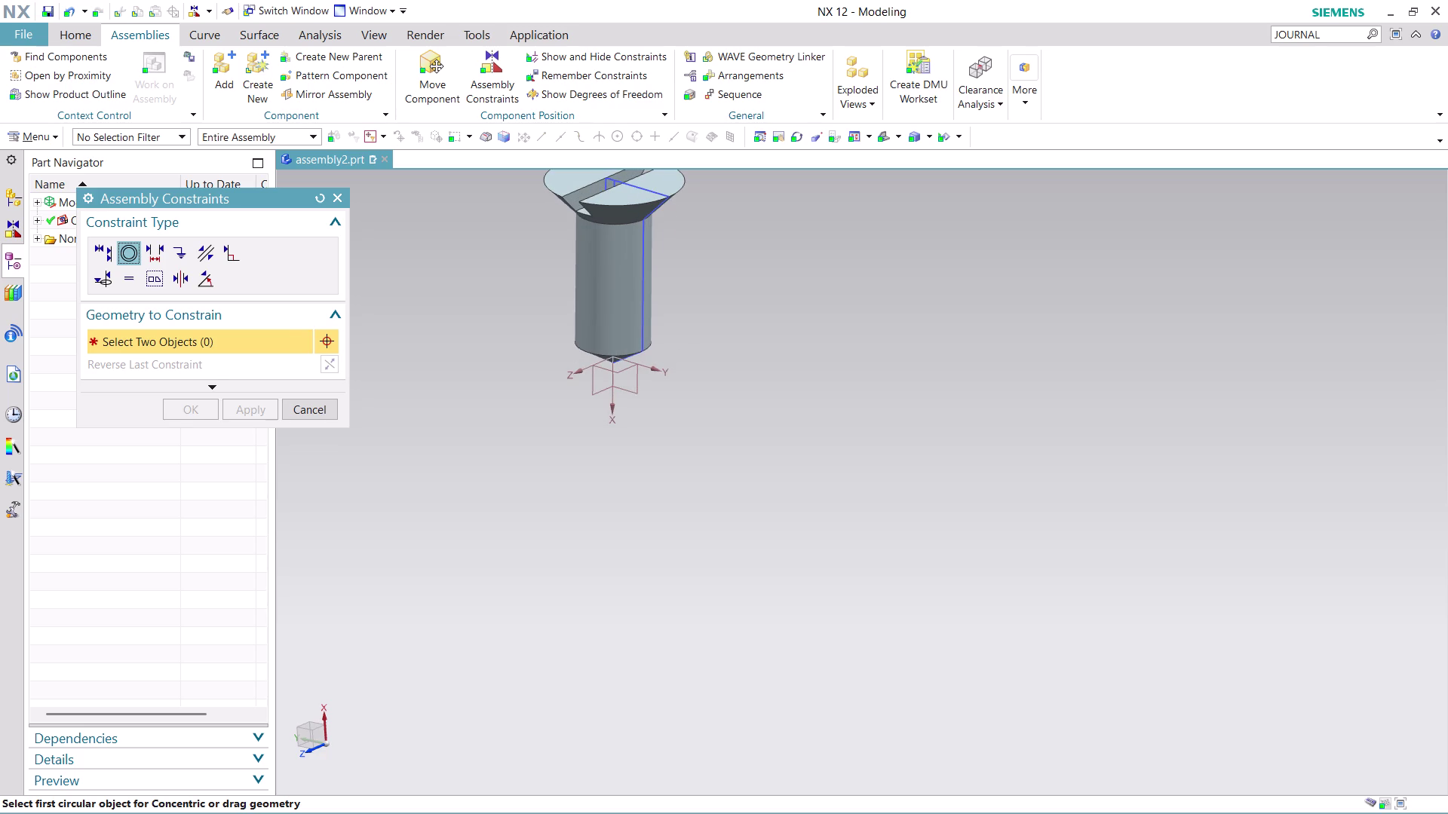
scroll(down, 3)
scroll(down, 3)
scroll(down, 3)
middle_drag(865, 301, 825, 275)
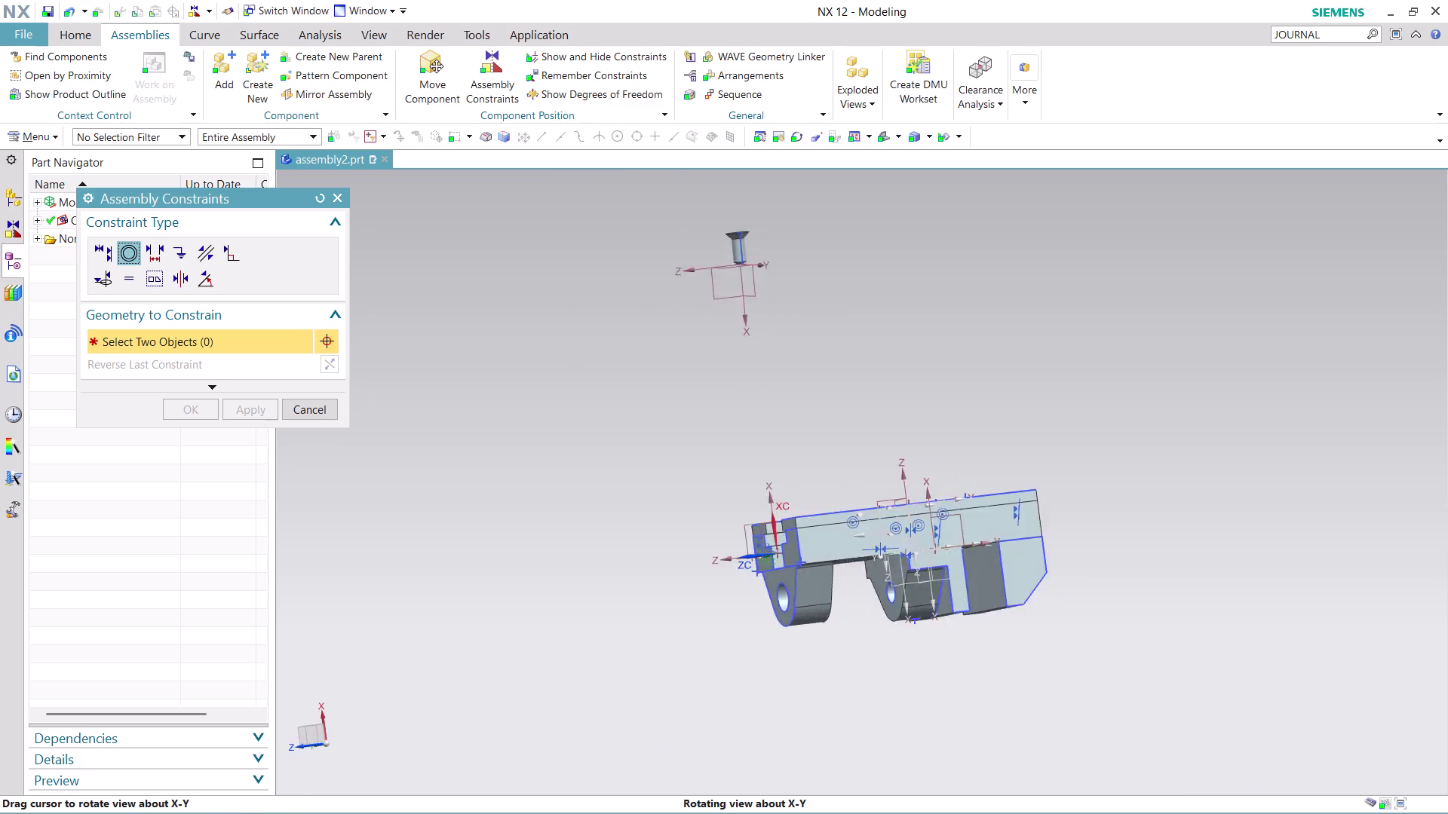
middle_drag(825, 275, 721, 274)
scroll(up, 3)
scroll(up, 3)
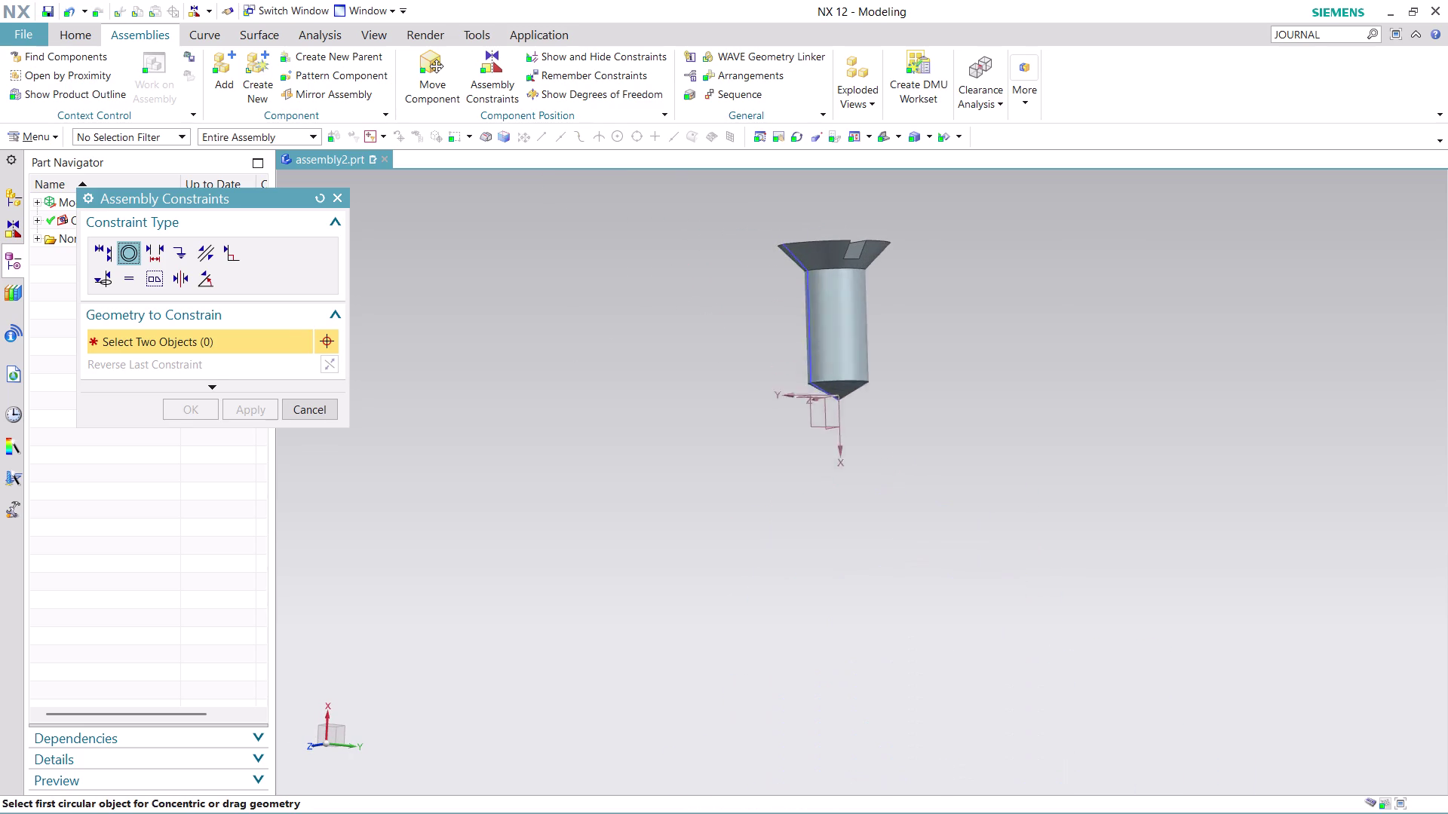
scroll(up, 3)
click(849, 270)
Pick the countersunk hole's circular edge to seat the screw concentrically.
scroll(down, 3)
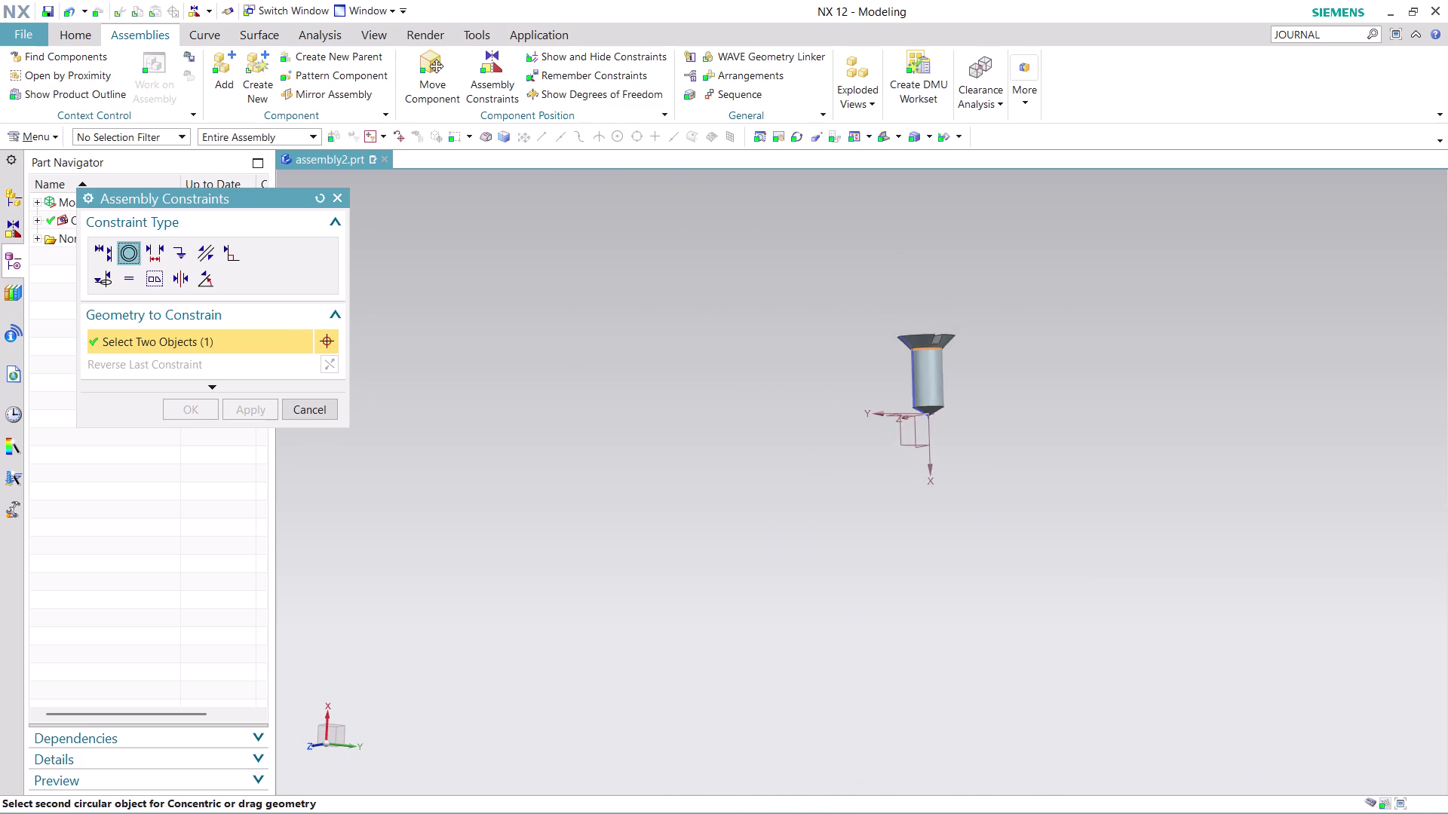
scroll(down, 3)
middle_drag(1036, 483, 1045, 558)
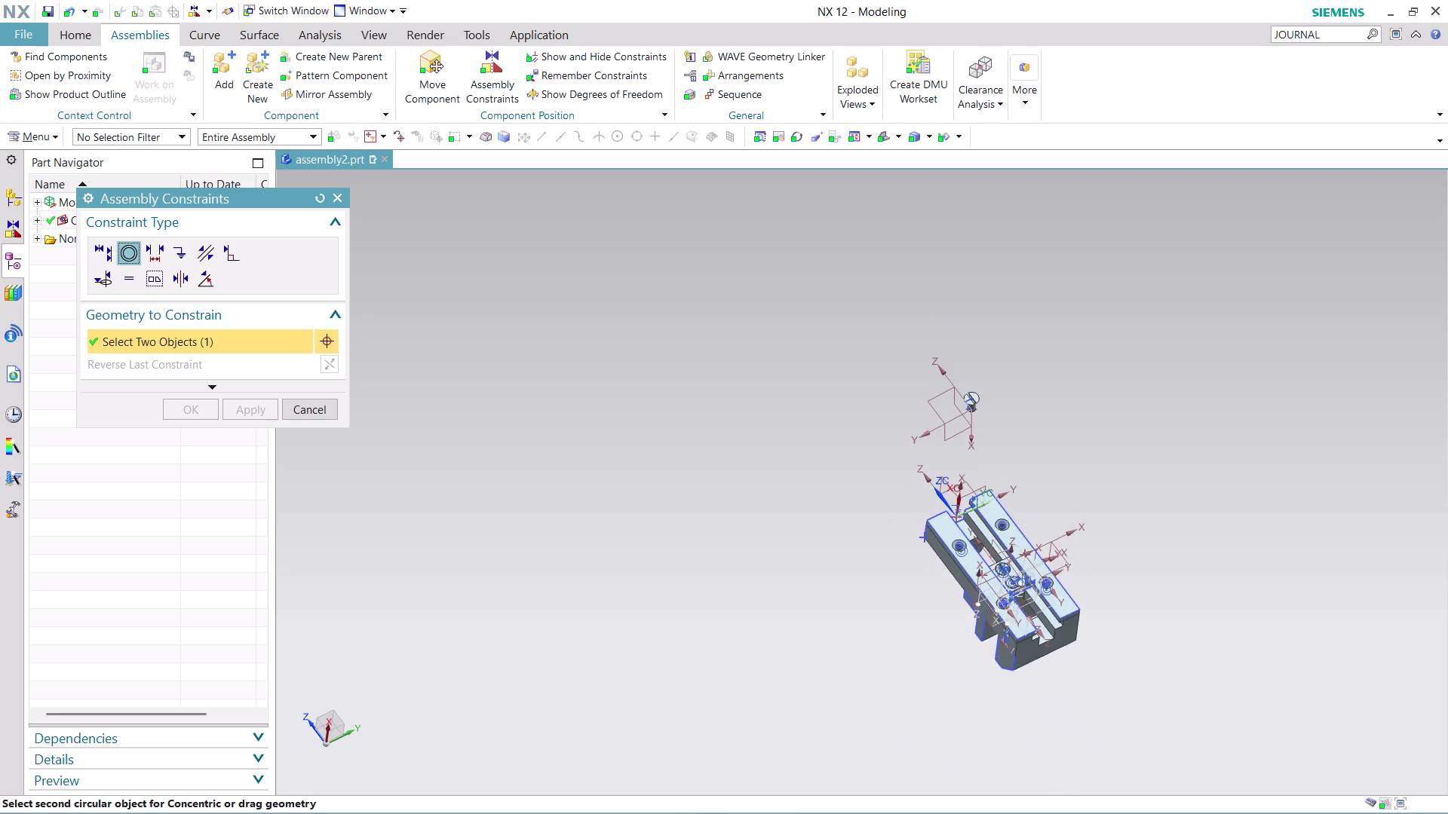
scroll(up, 3)
scroll(up, 3)
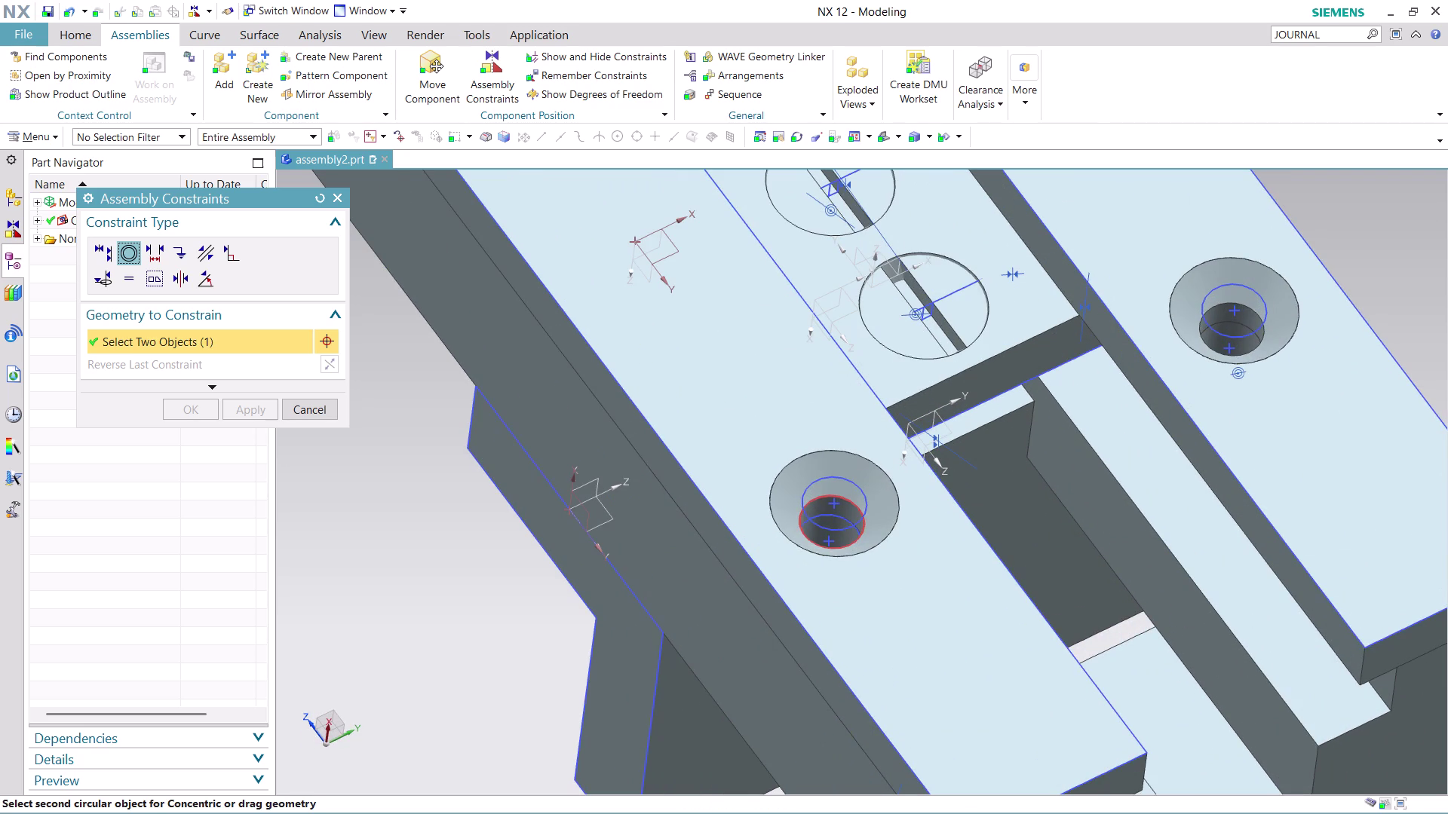
click(840, 496)
scroll(down, 3)
scroll(up, 3)
click(183, 415)
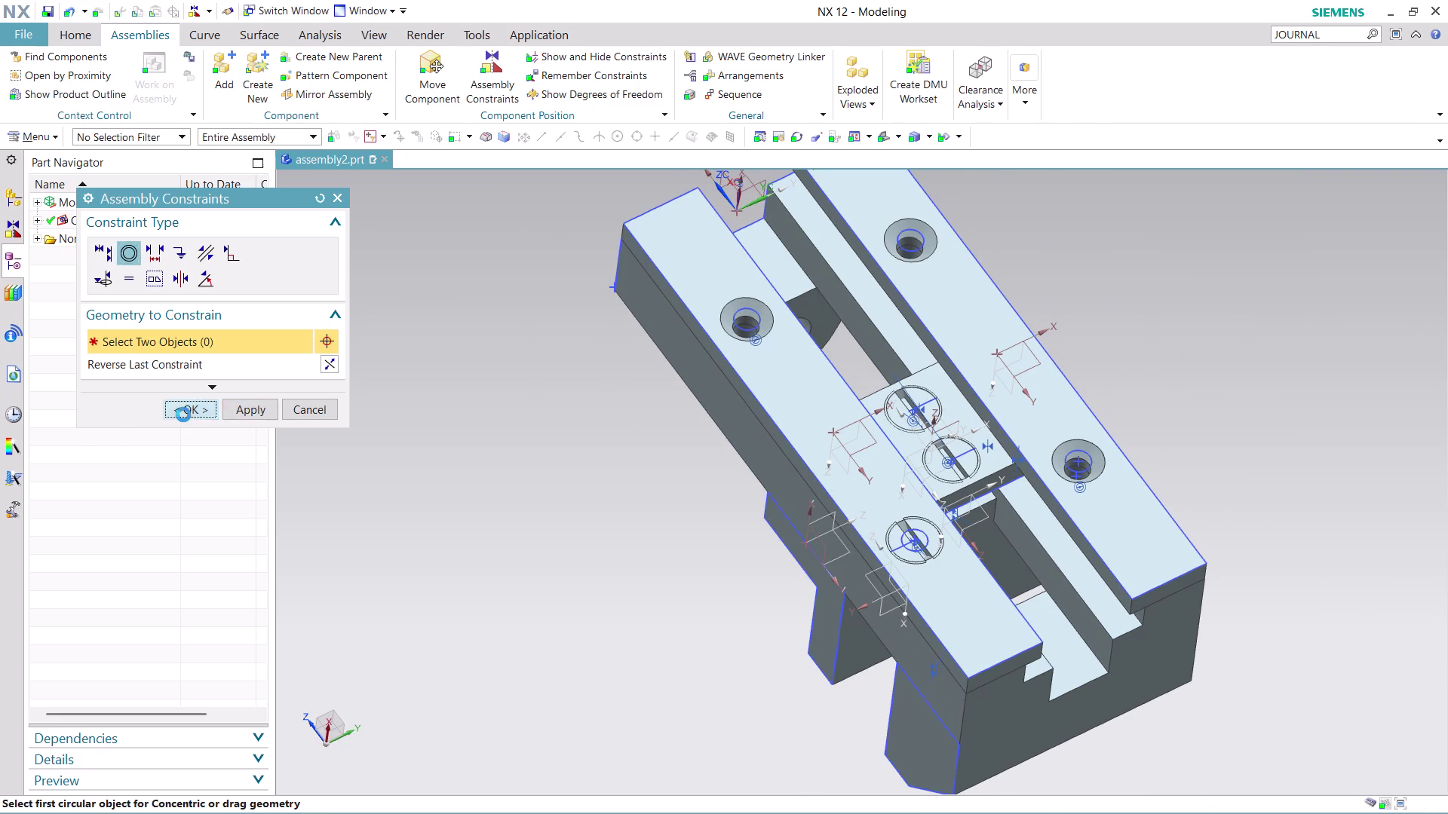
scroll(down, 3)
scroll(up, 3)
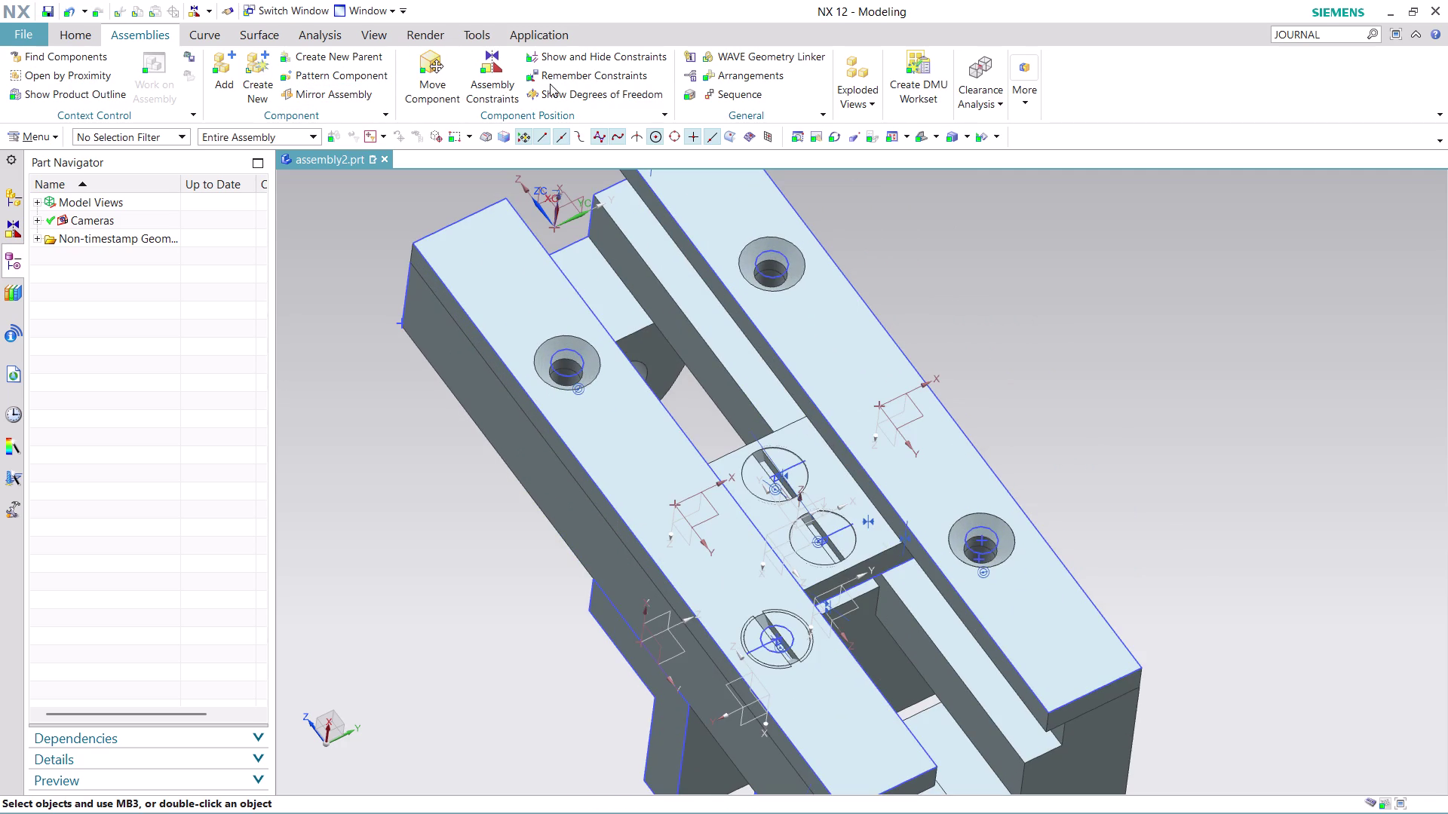
Pattern the screw linearly, Direction 1 along the plate's long edge (count 2, pitch 70).
click(360, 74)
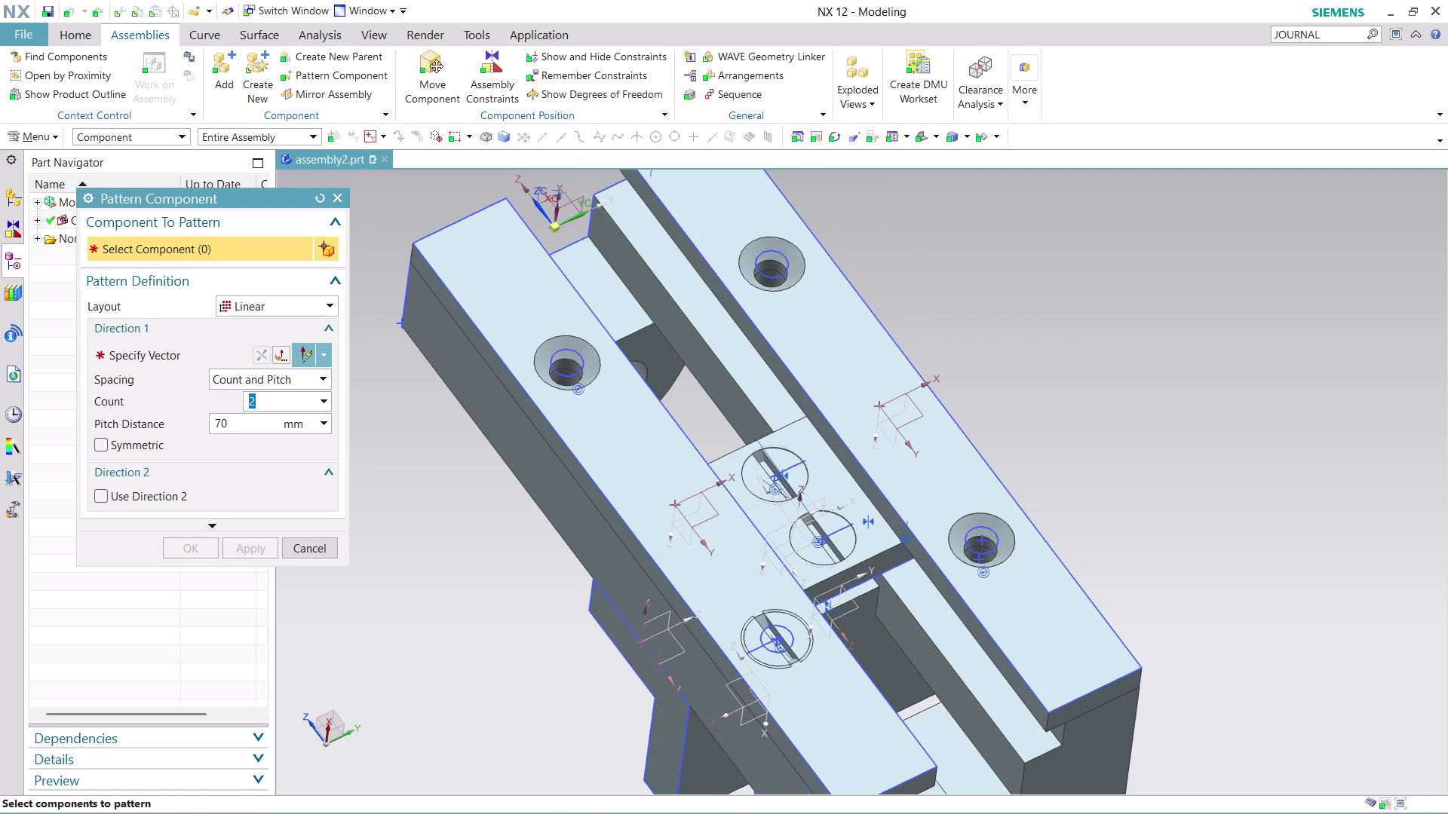
click(769, 637)
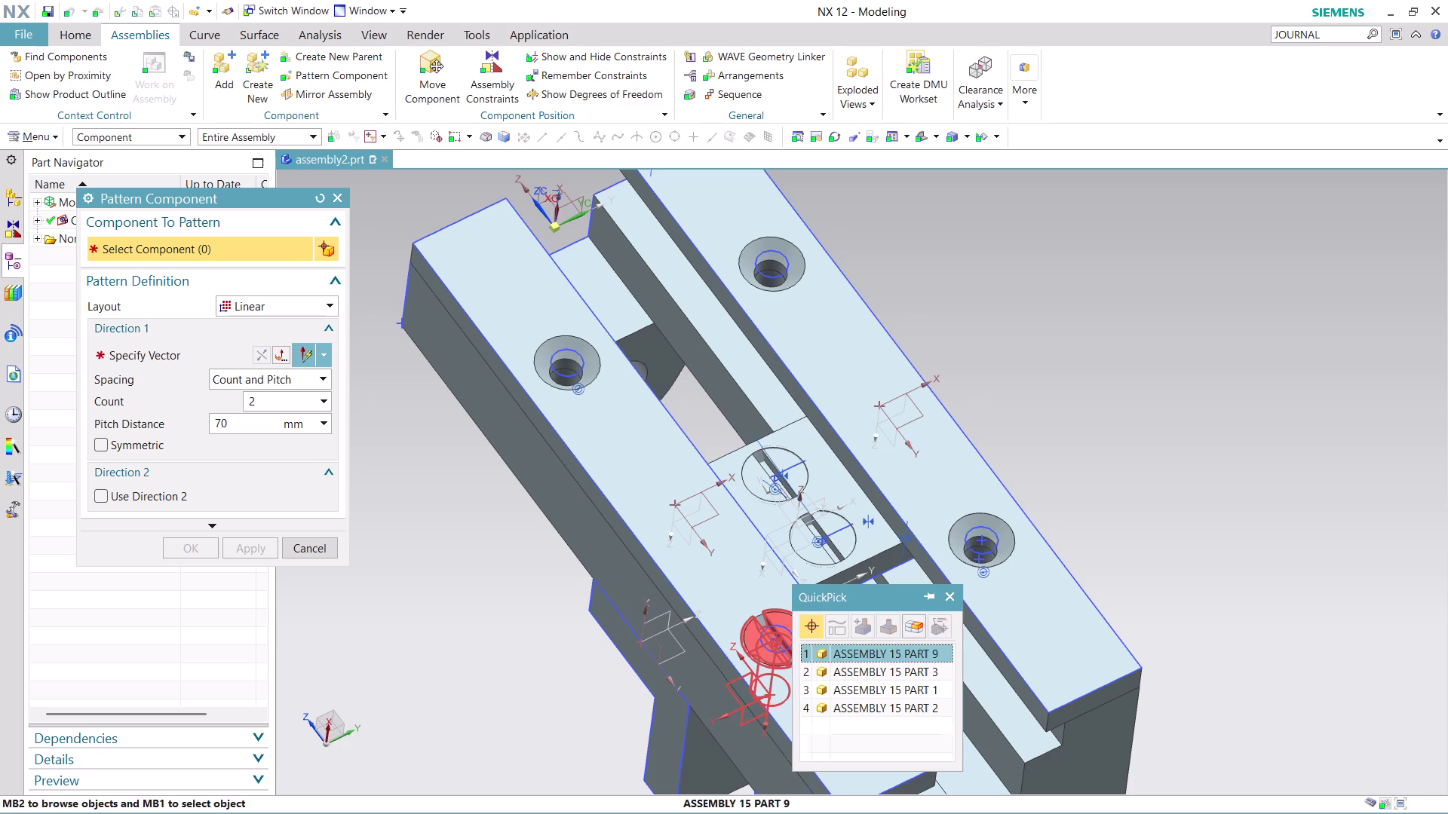
click(867, 654)
scroll(down, 3)
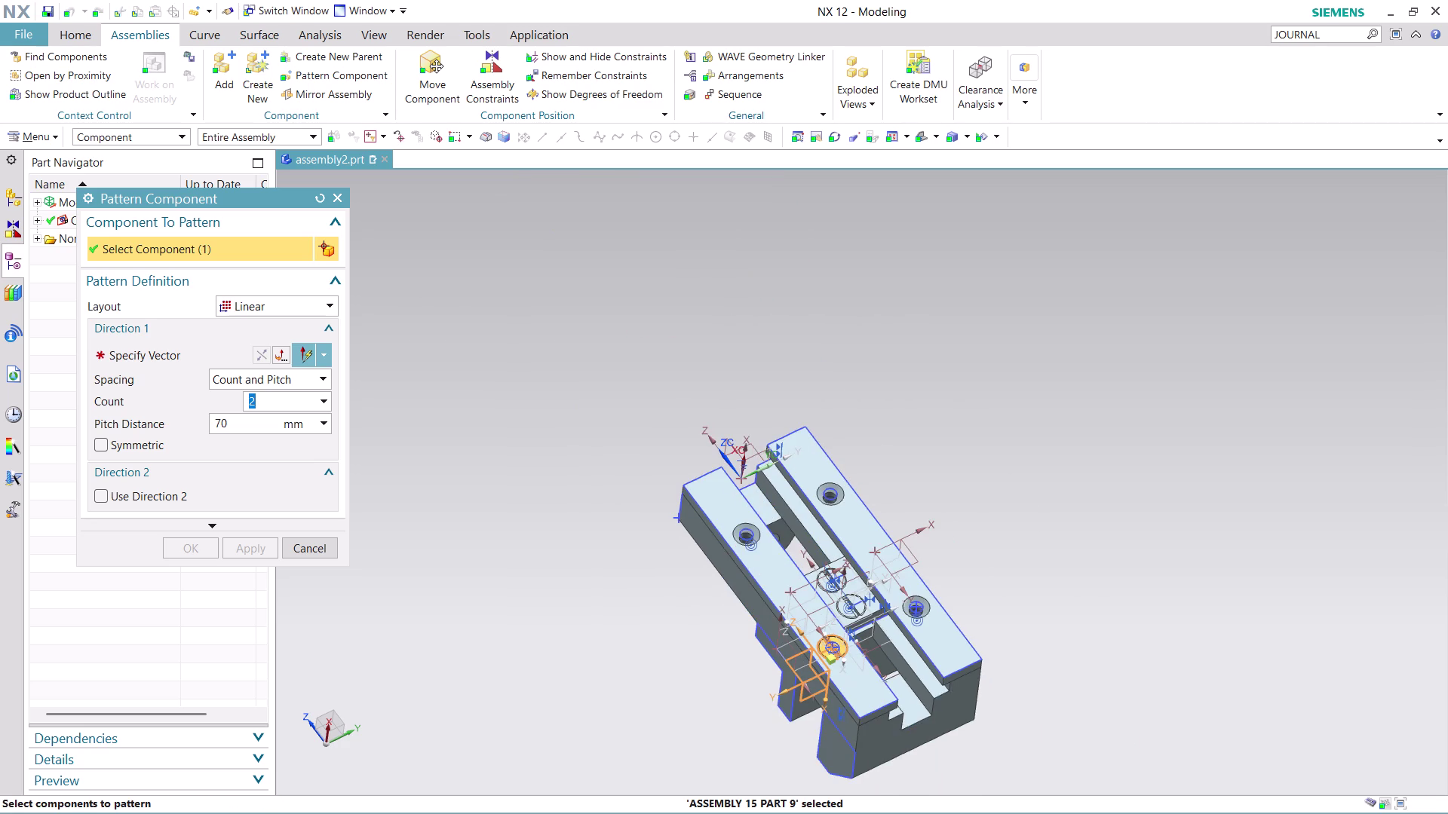
scroll(up, 3)
click(211, 352)
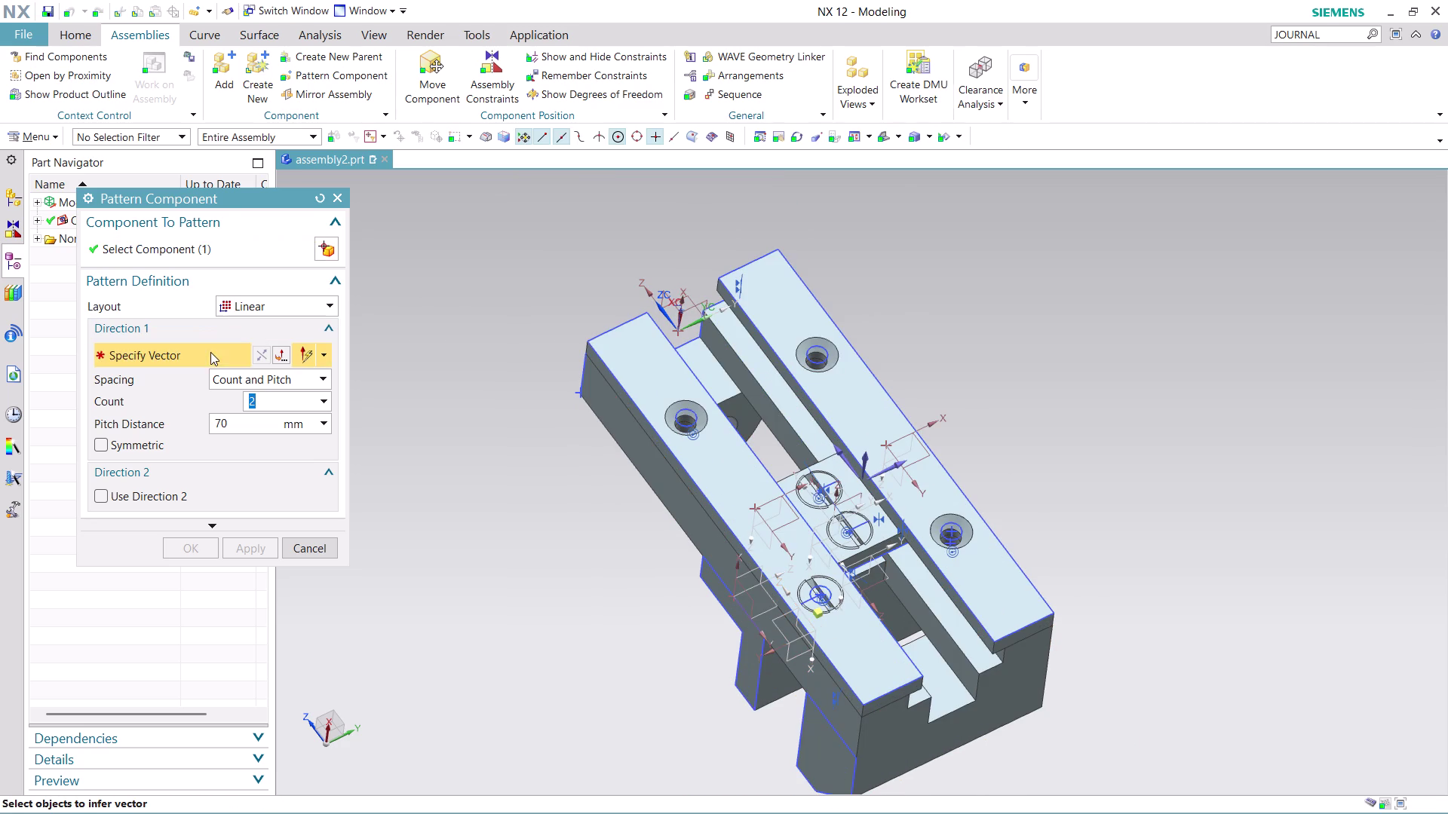
click(717, 511)
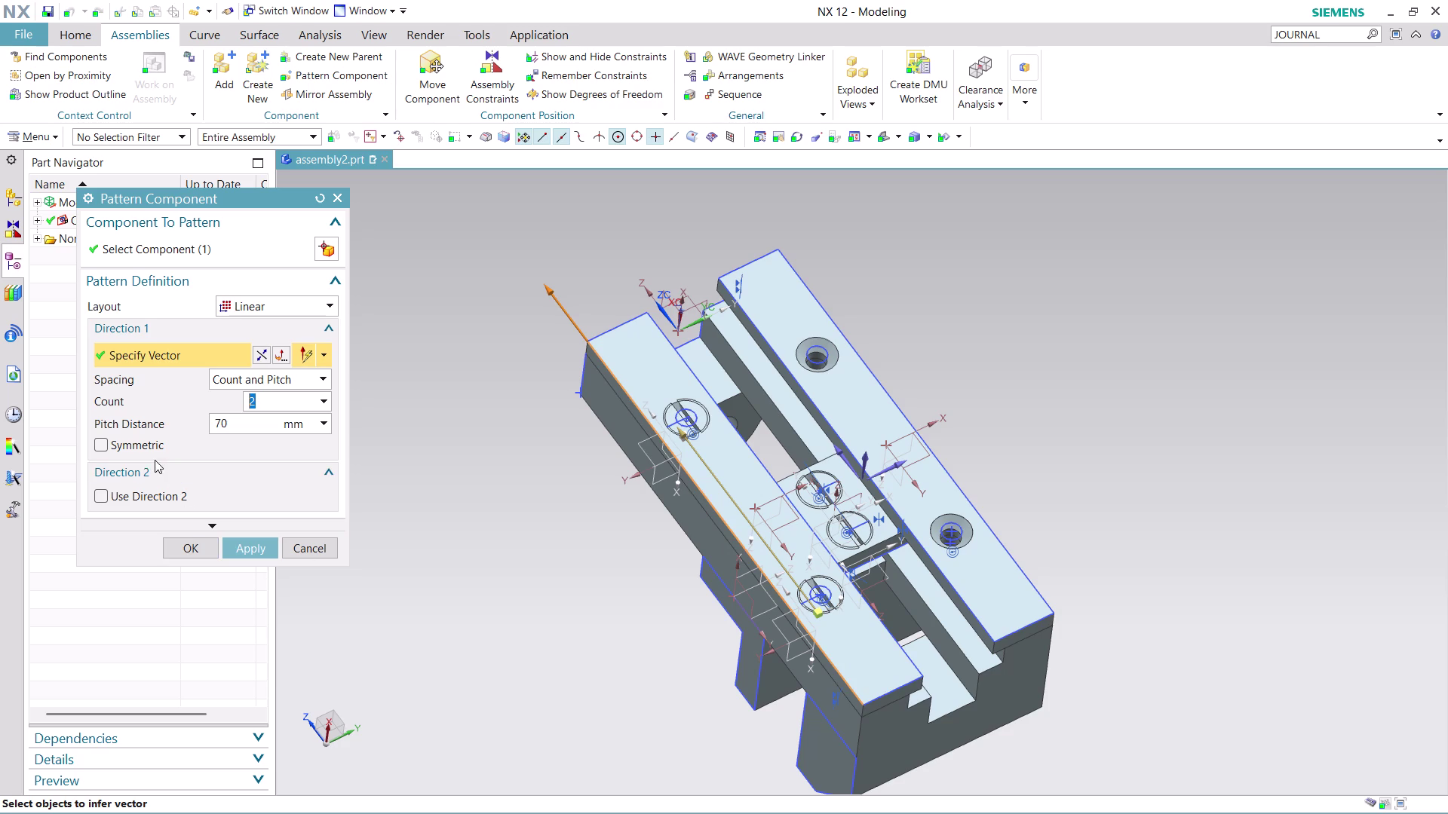
Add a reversed Direction 2 along the short edge with 44 mm pitch and create the pattern.
click(102, 496)
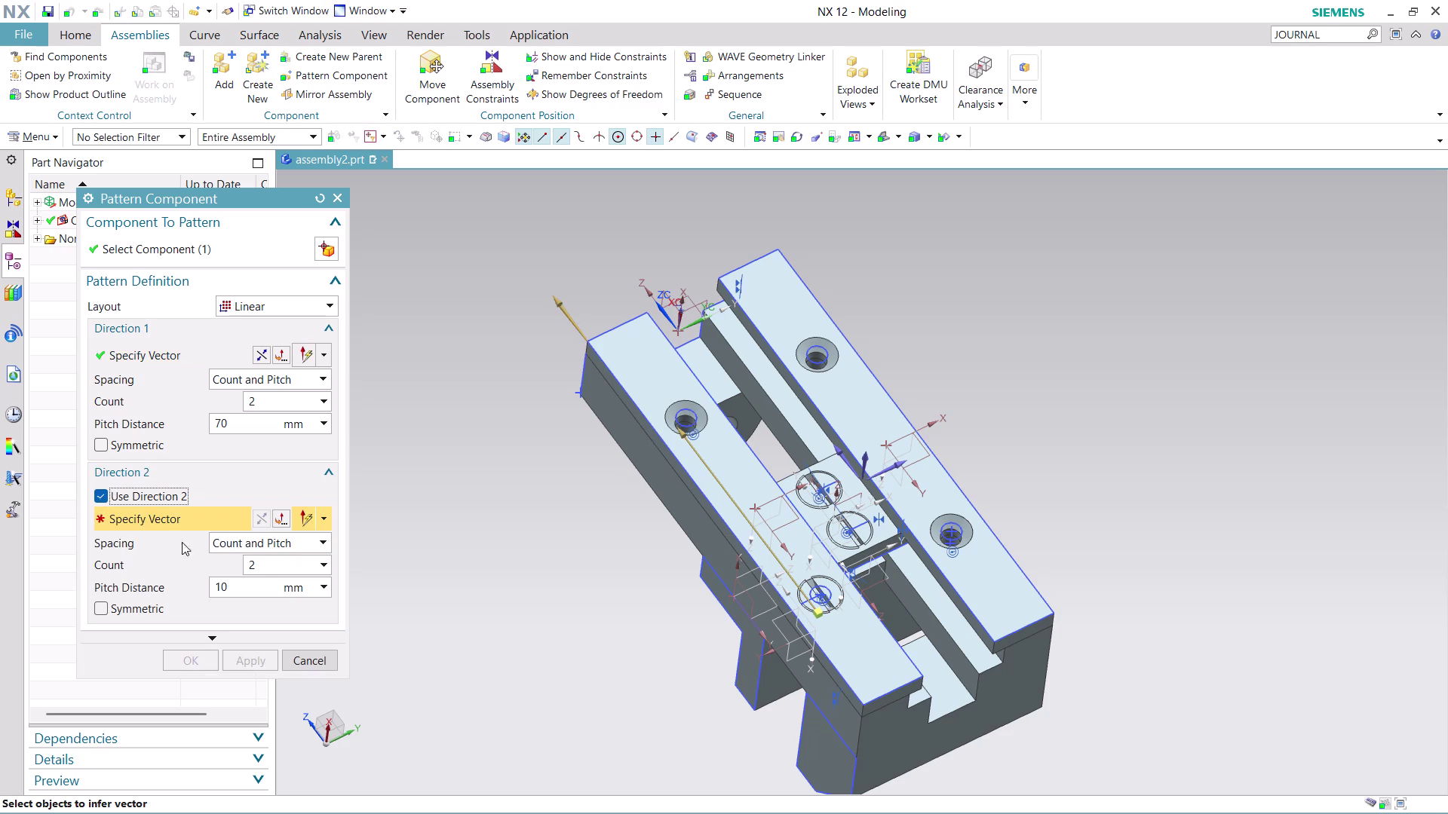
double_click(240, 587)
text(44)
click(1025, 629)
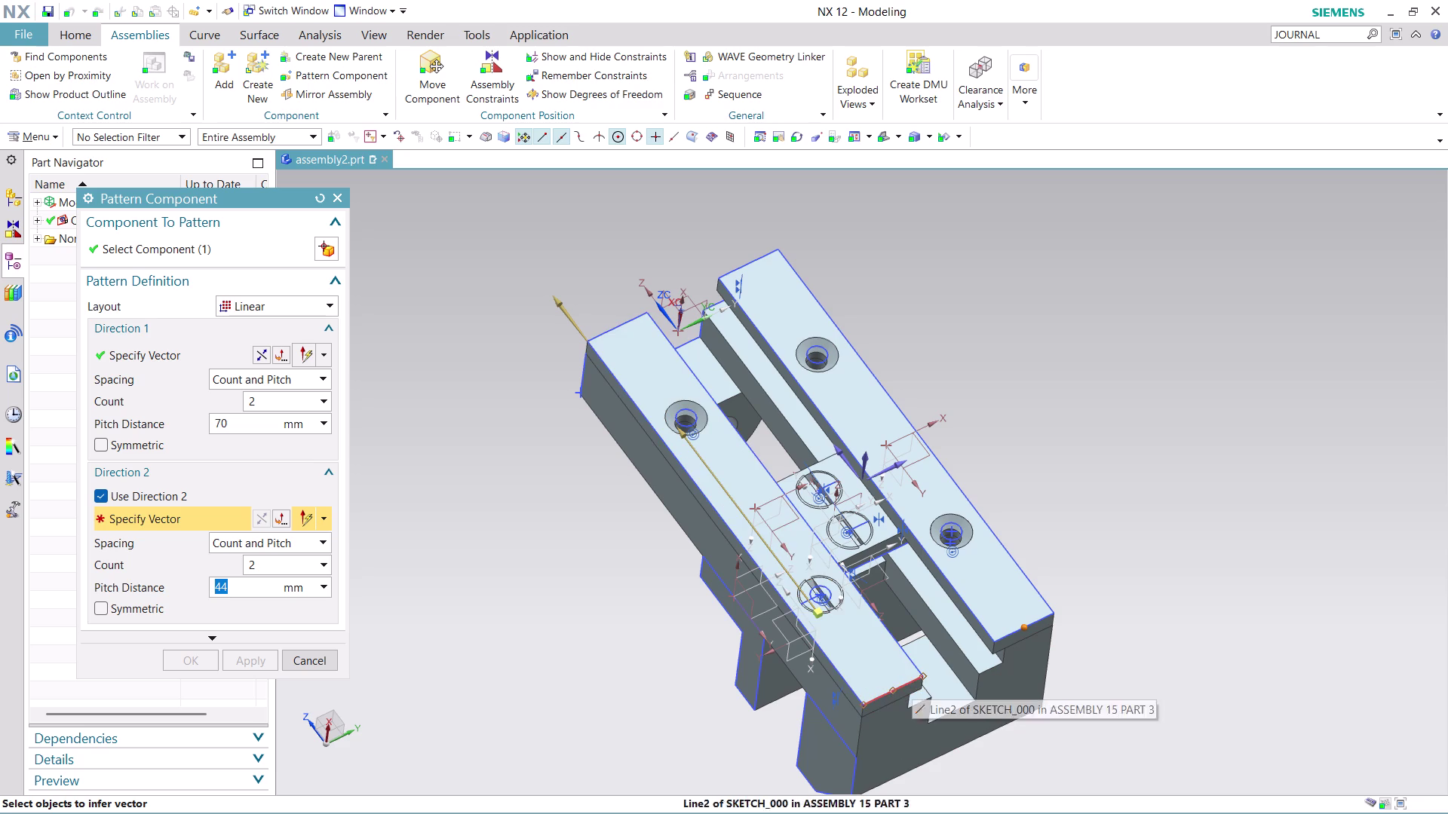
scroll(down, 3)
scroll(up, 3)
middle_drag(1045, 740, 1035, 727)
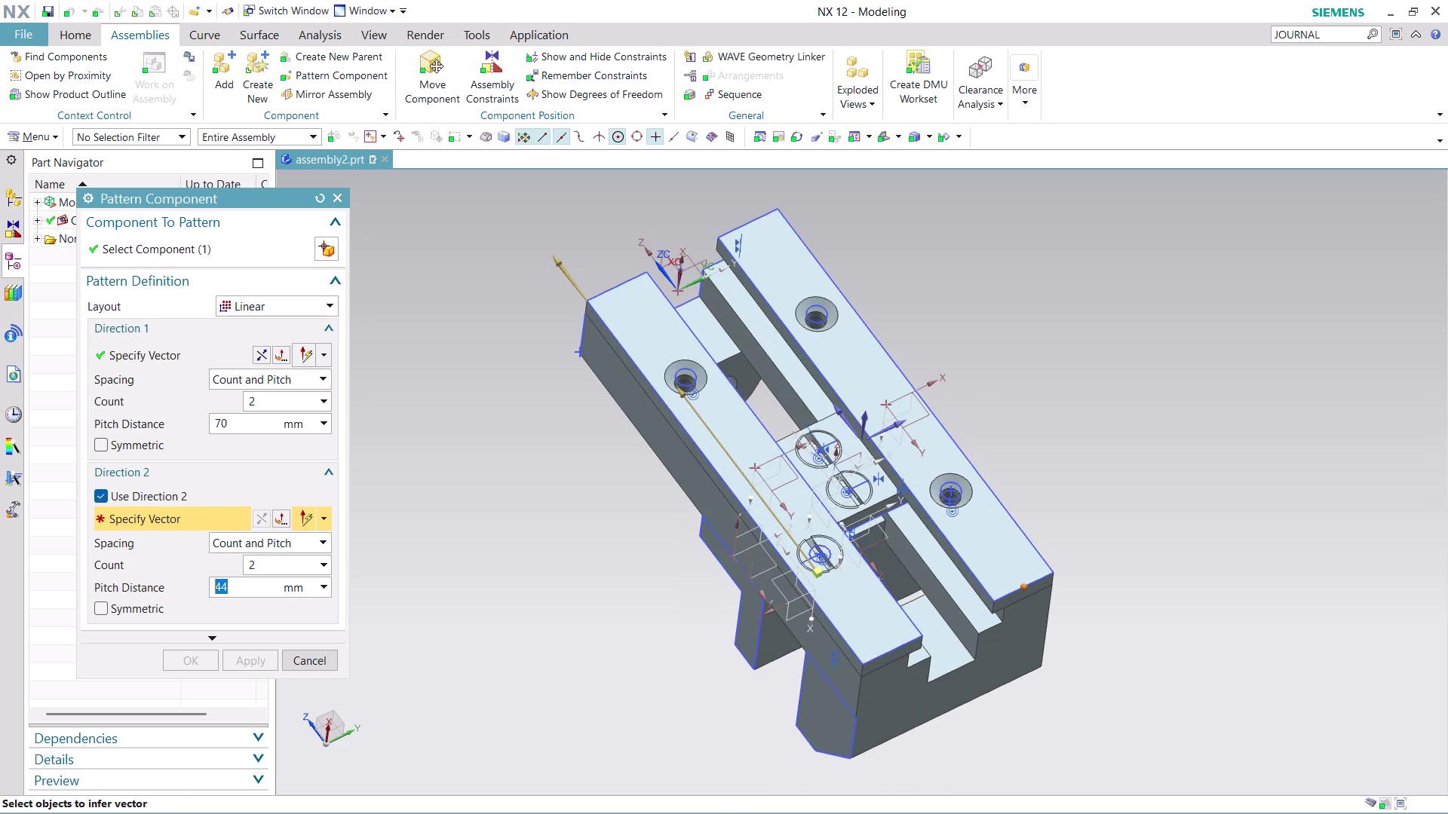
middle_drag(1036, 726, 1020, 698)
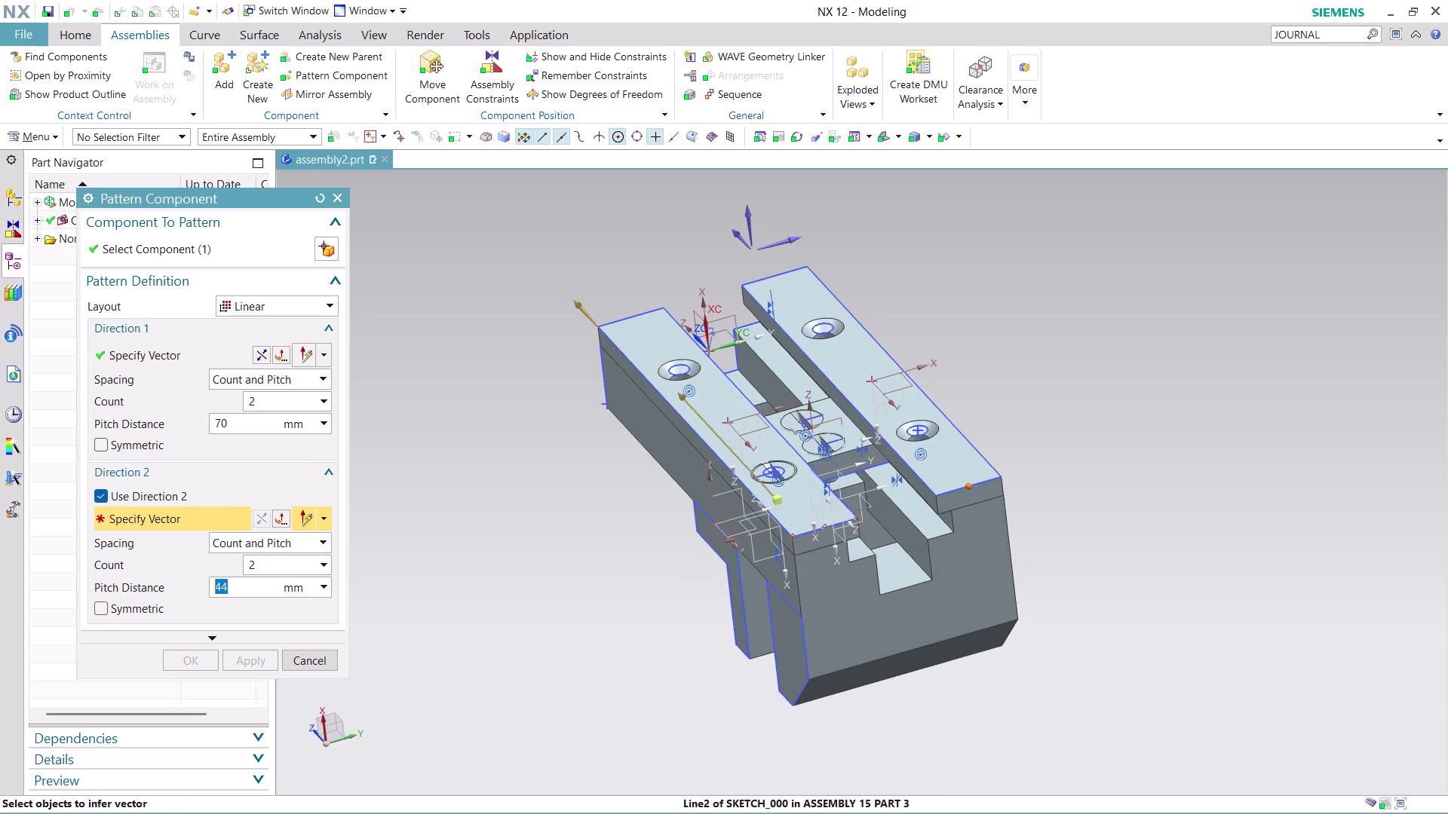
scroll(up, 3)
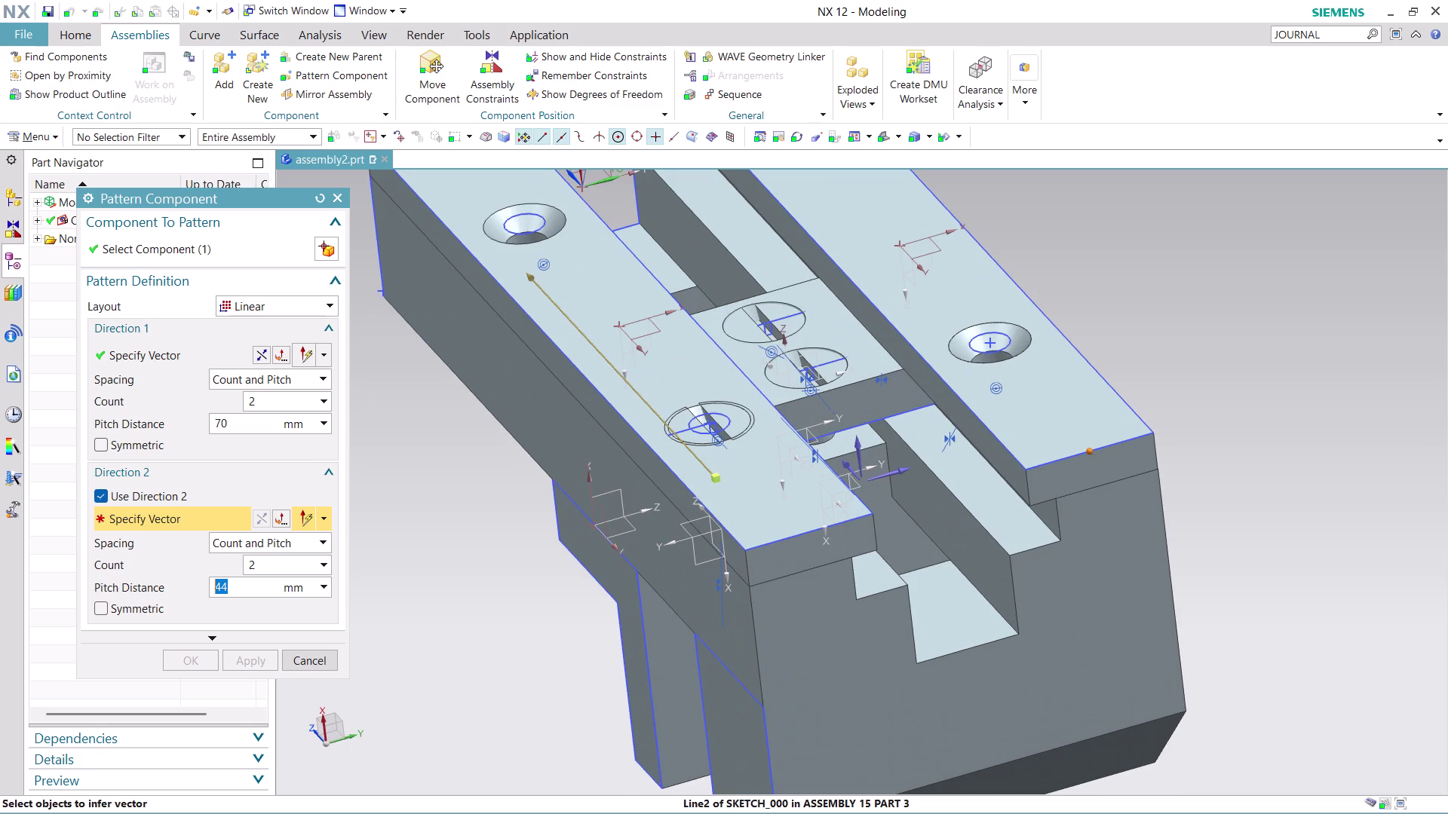
click(779, 543)
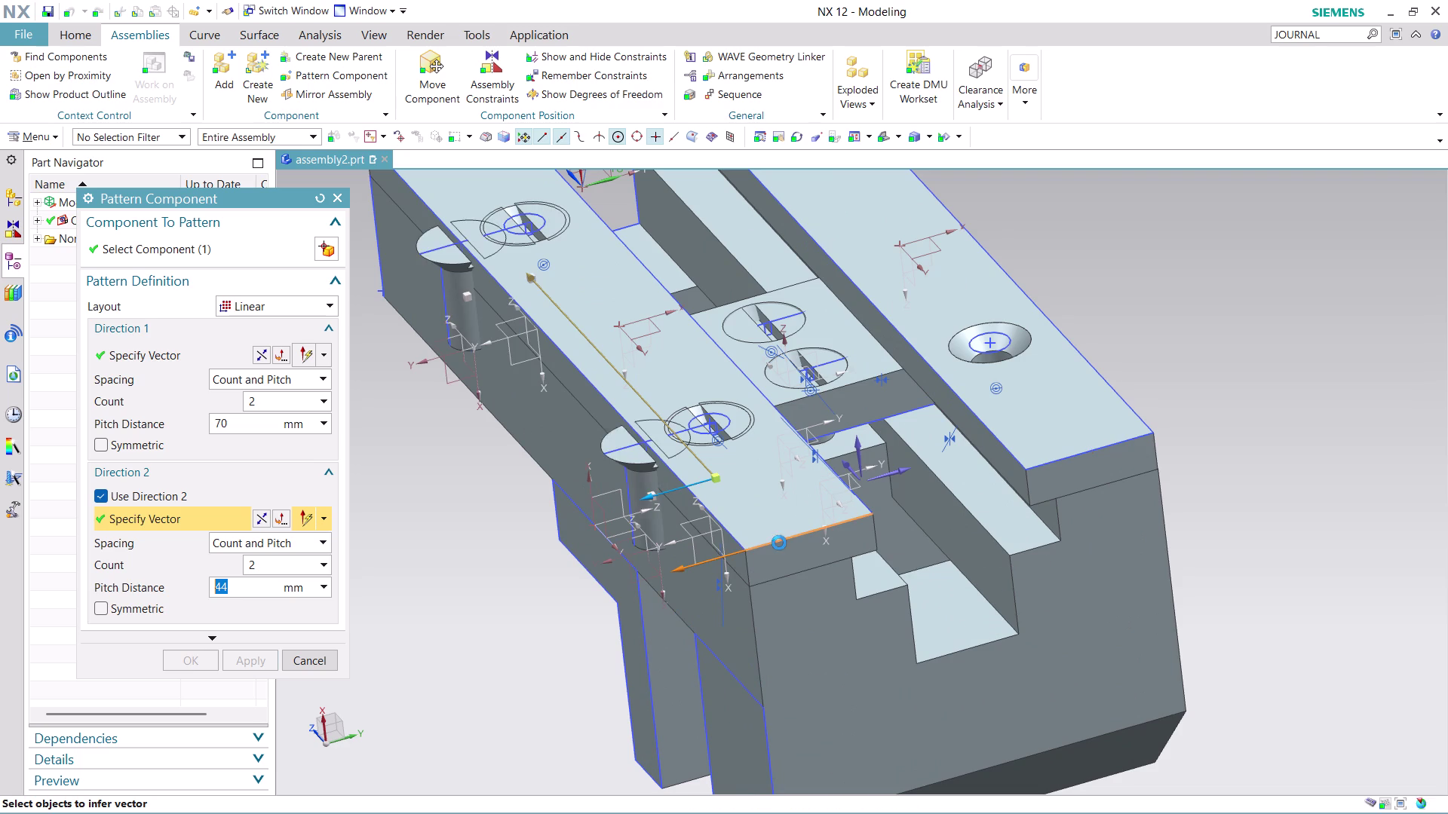
click(264, 519)
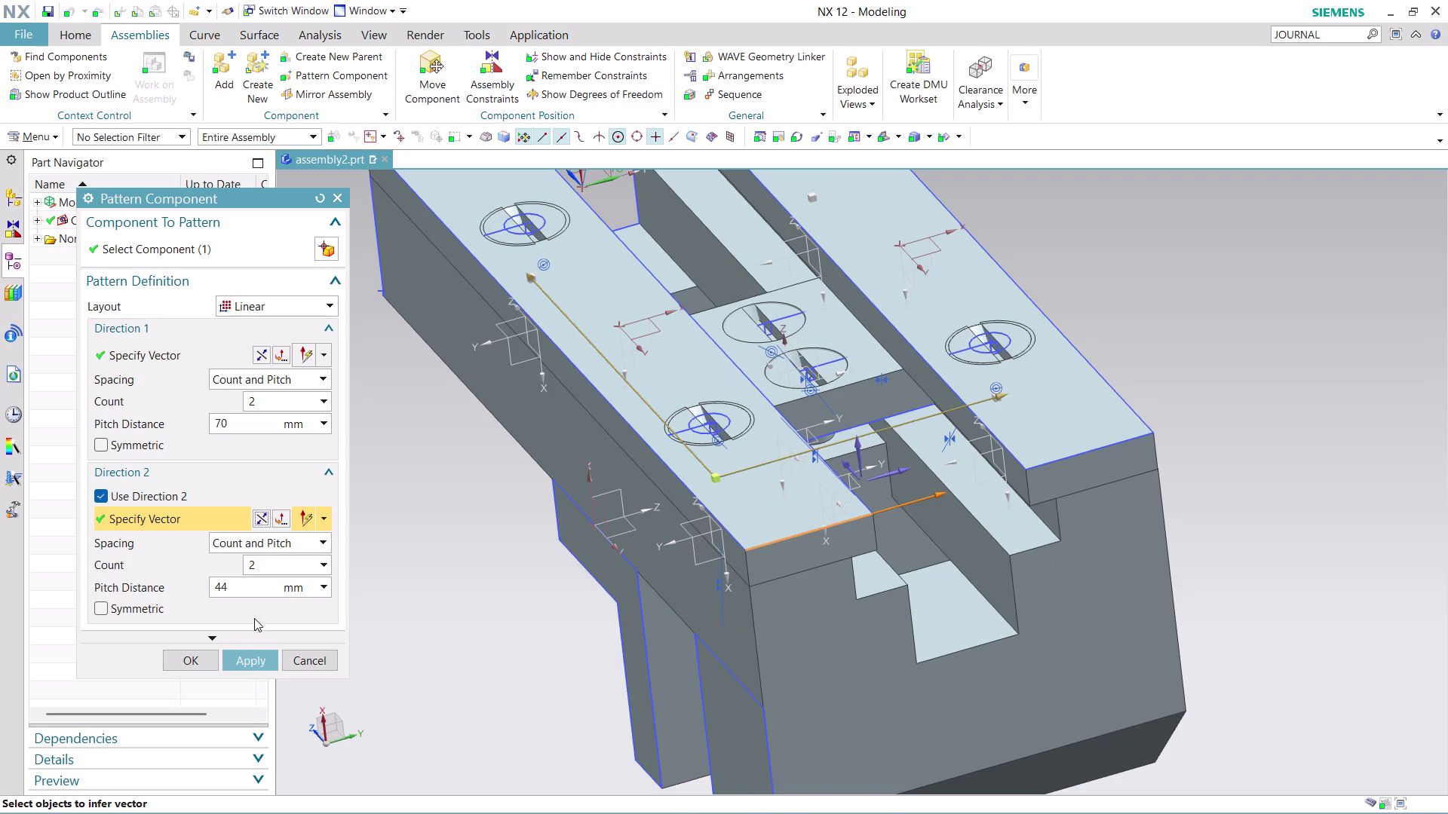
click(232, 661)
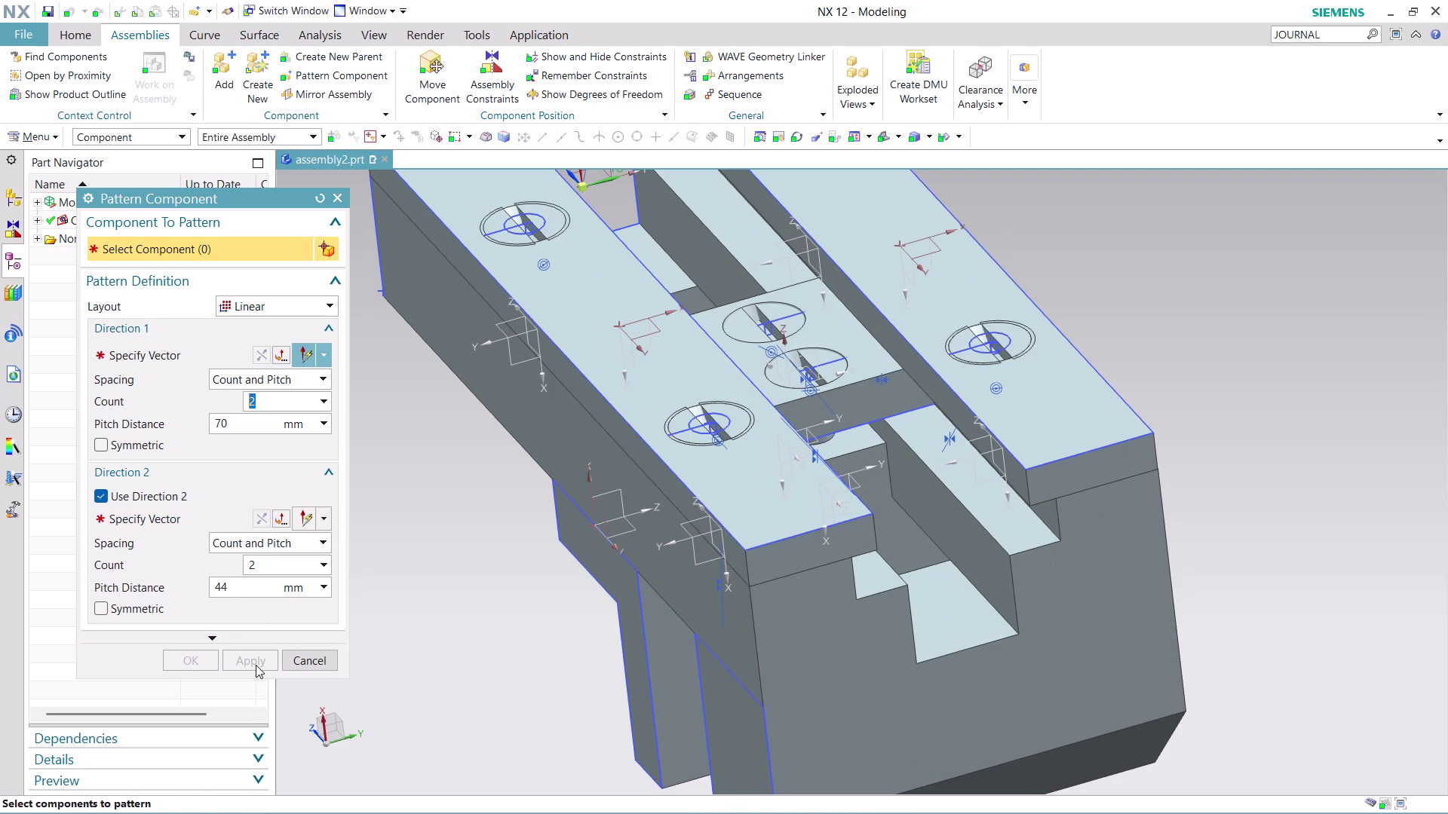
click(319, 666)
Orbit around the base and supports, then open the Add Component dialog.
scroll(down, 3)
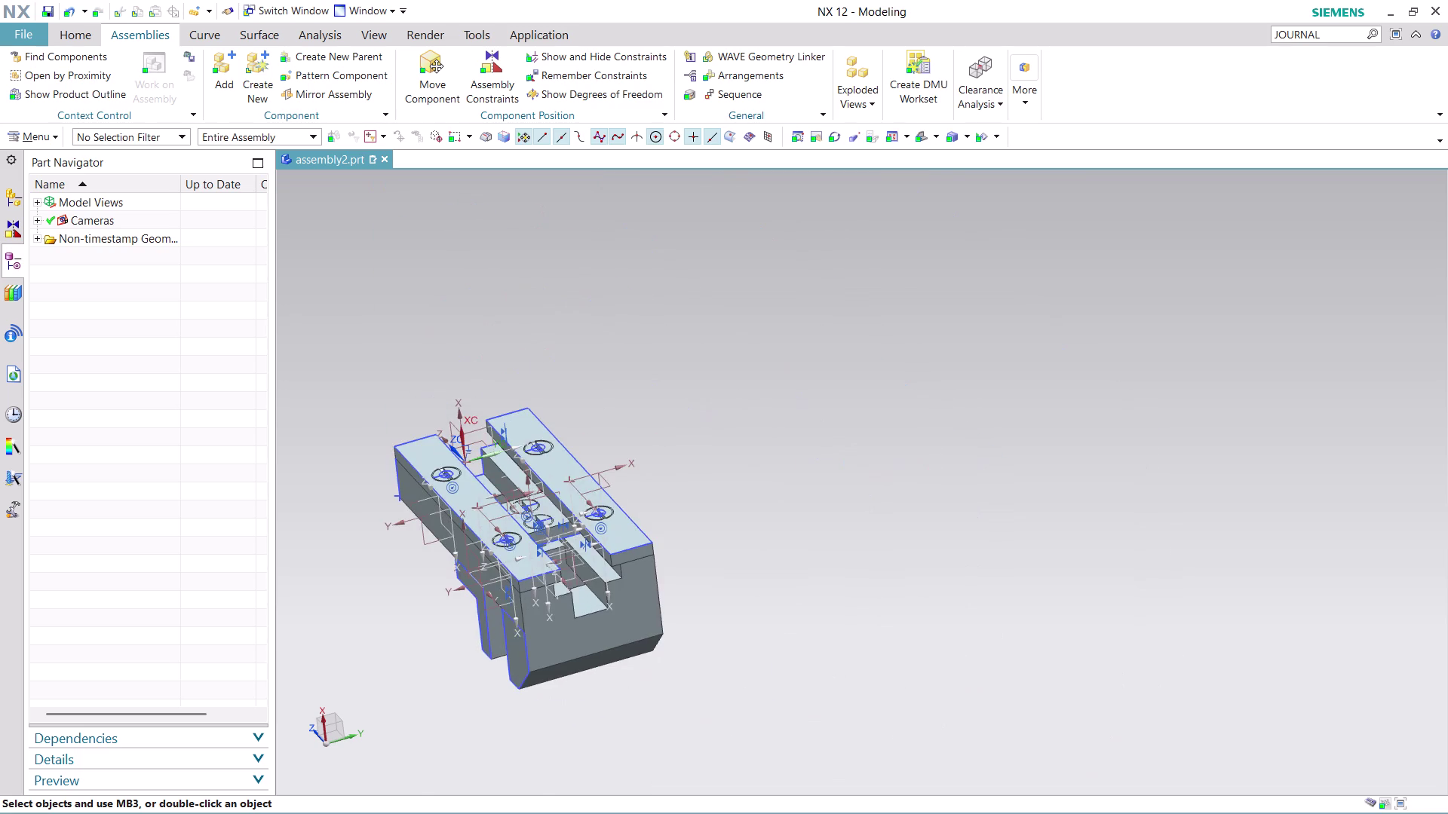
scroll(up, 3)
scroll(down, 3)
scroll(up, 3)
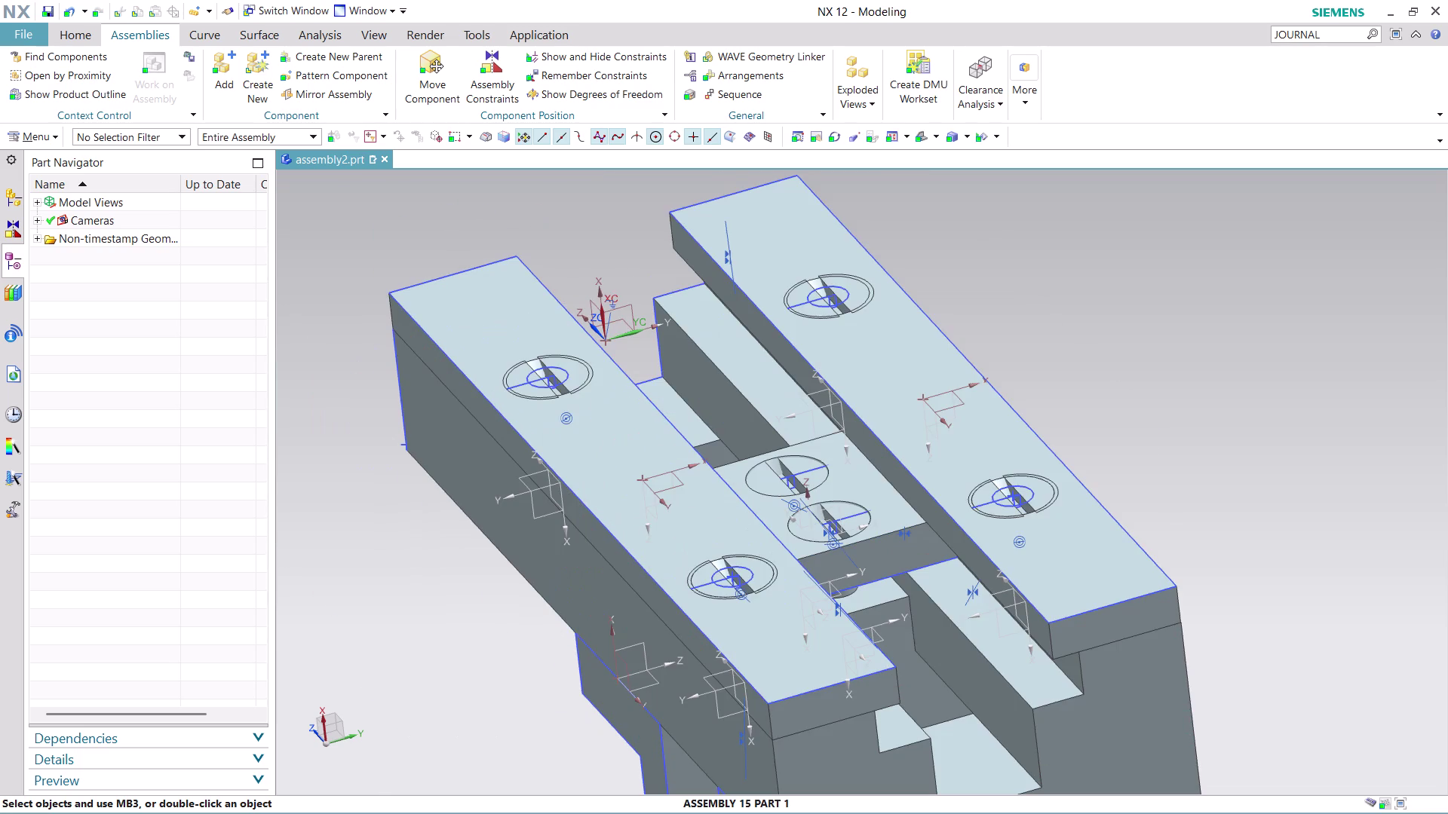
middle_drag(1088, 338, 988, 327)
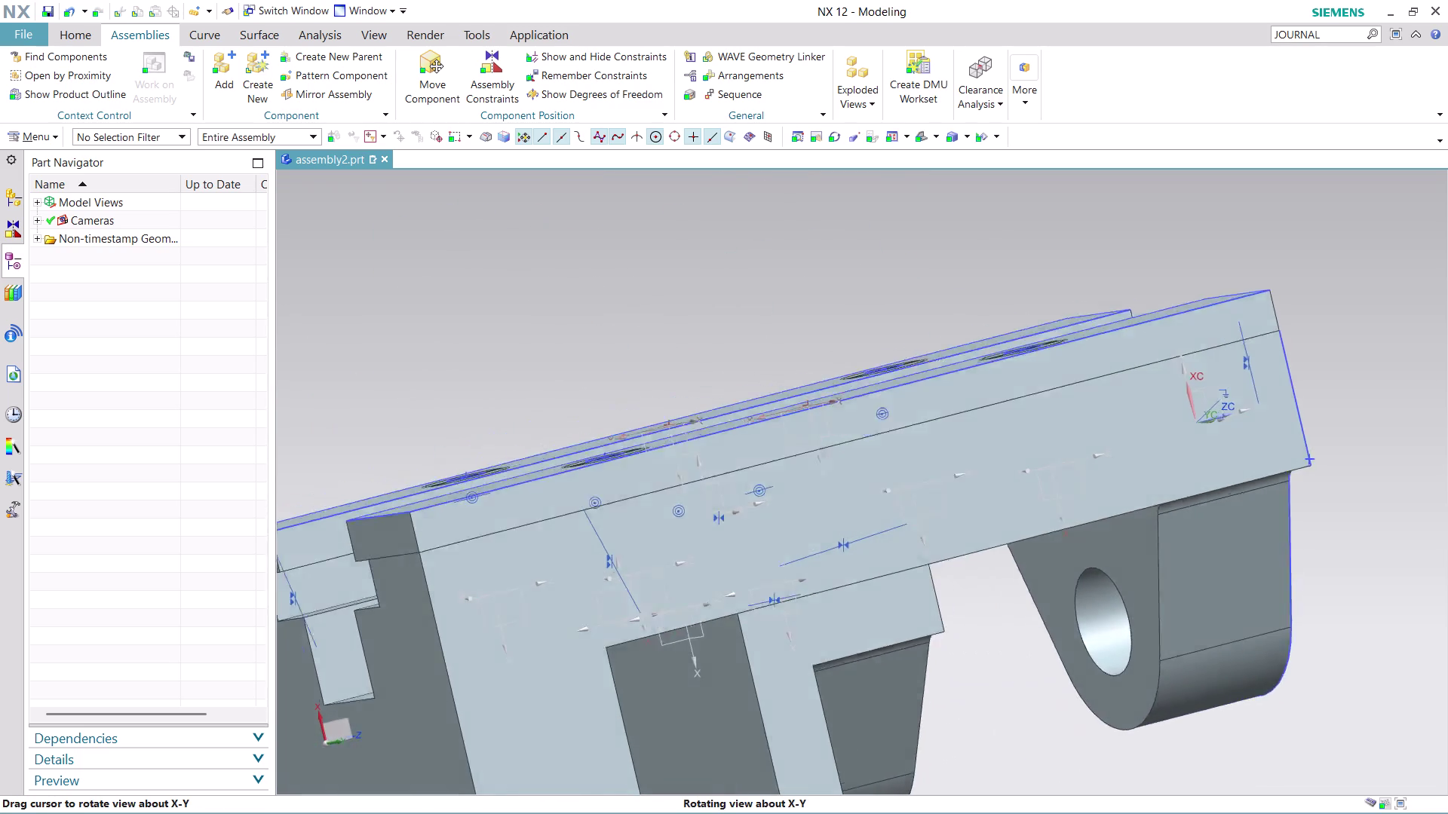
middle_drag(989, 326, 1007, 374)
scroll(up, 3)
scroll(down, 3)
scroll(down, 3)
middle_drag(1105, 688, 1047, 469)
scroll(up, 3)
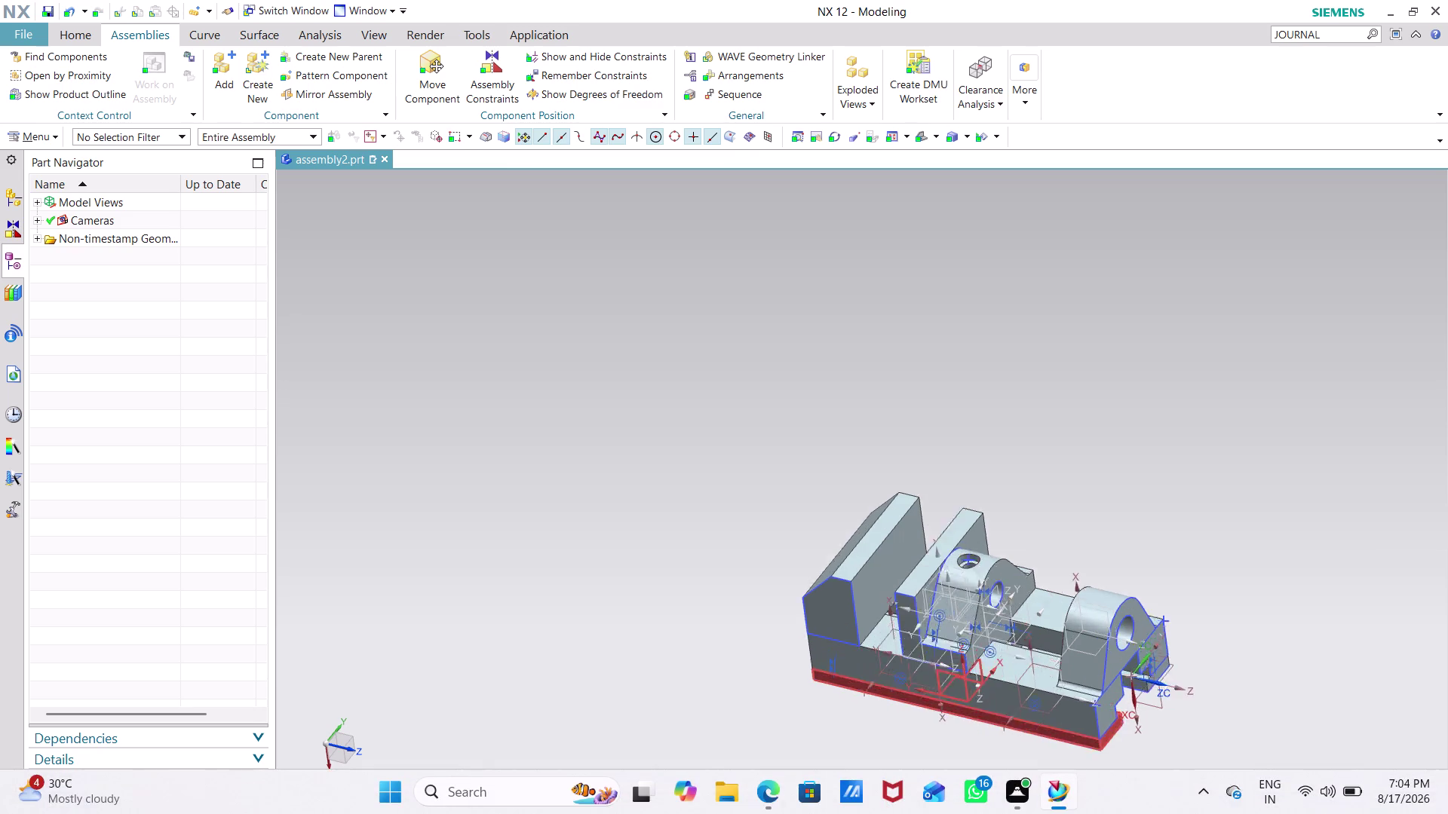
scroll(up, 3)
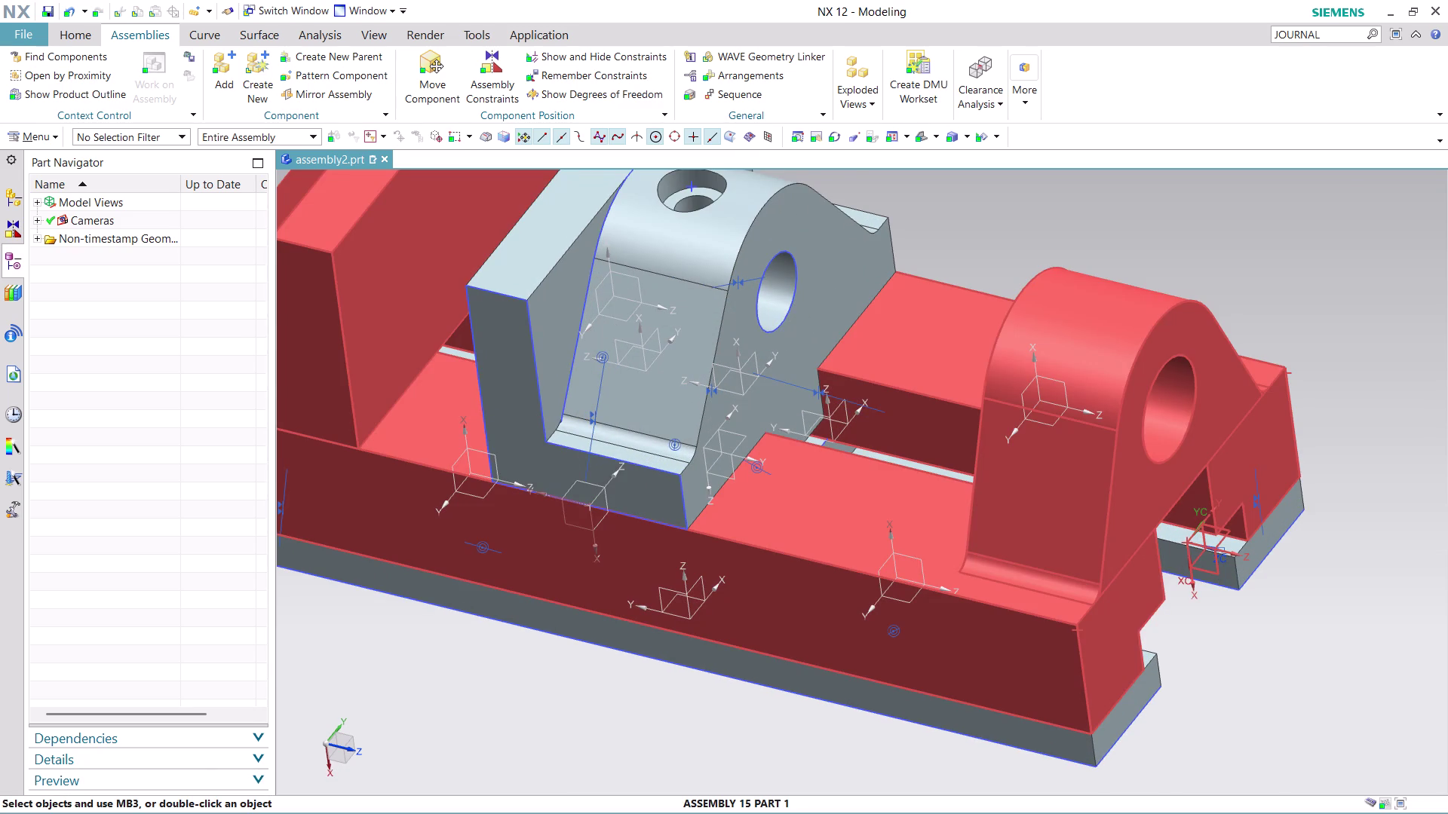
scroll(down, 3)
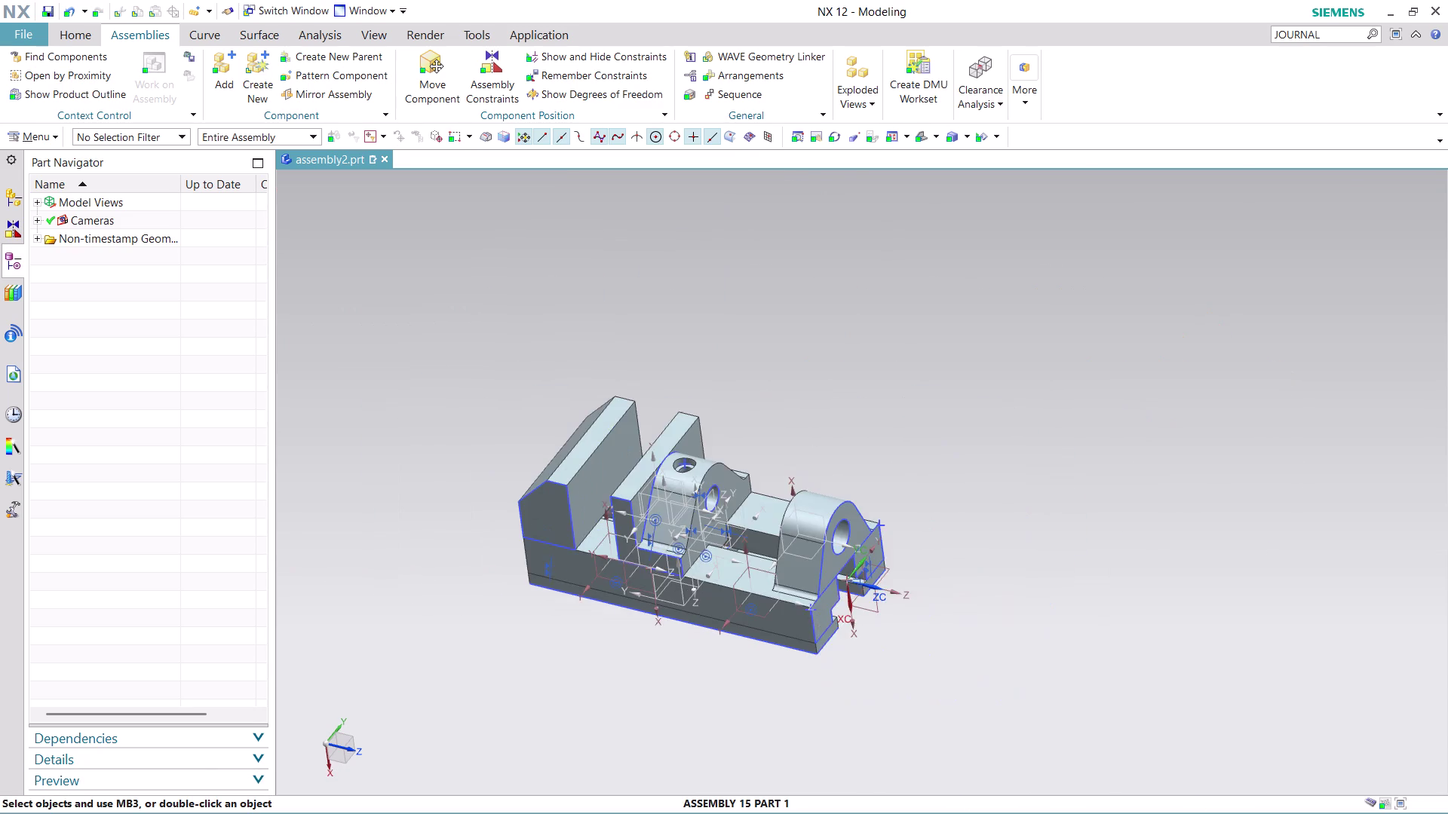
scroll(up, 3)
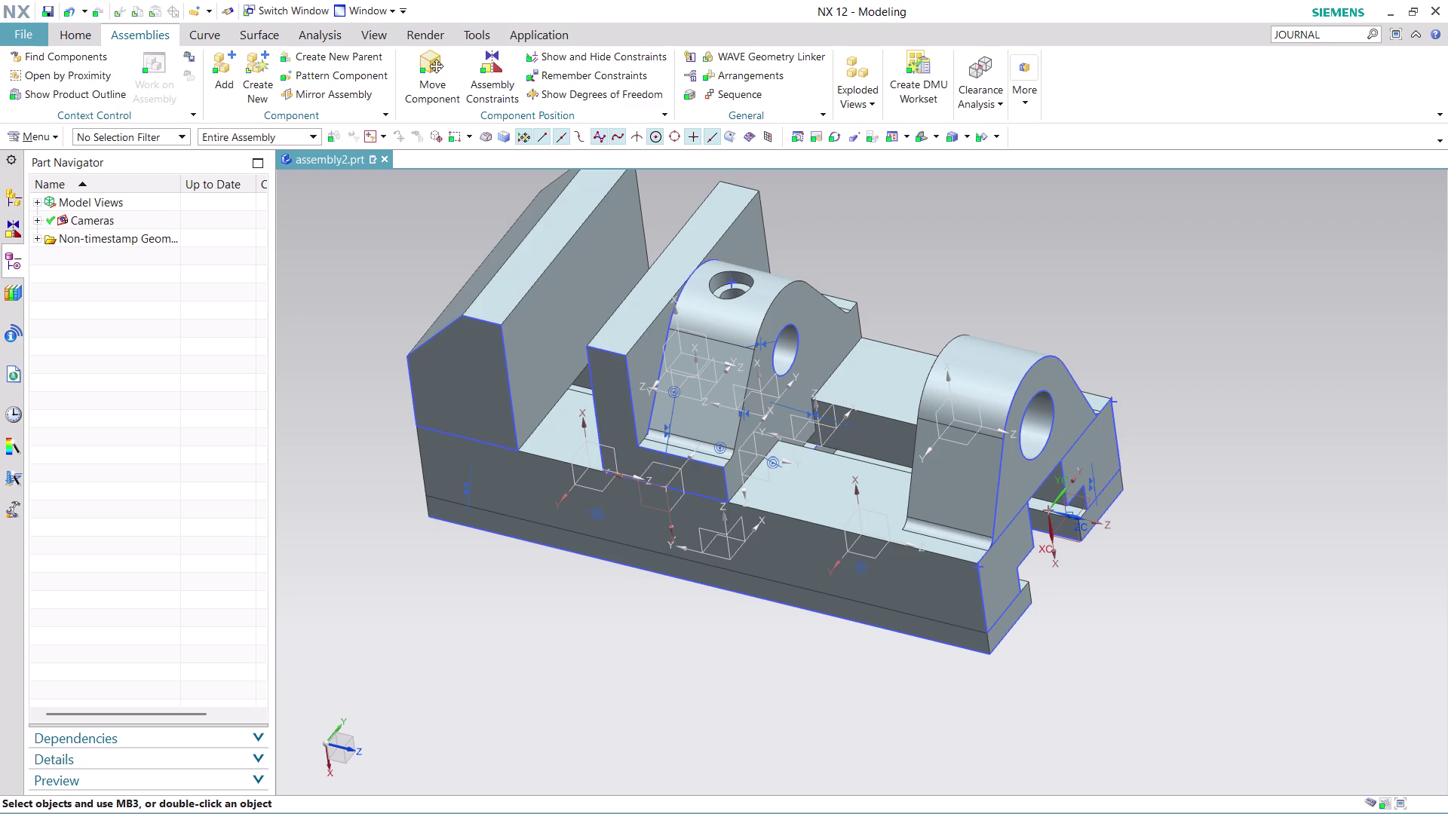
click(223, 71)
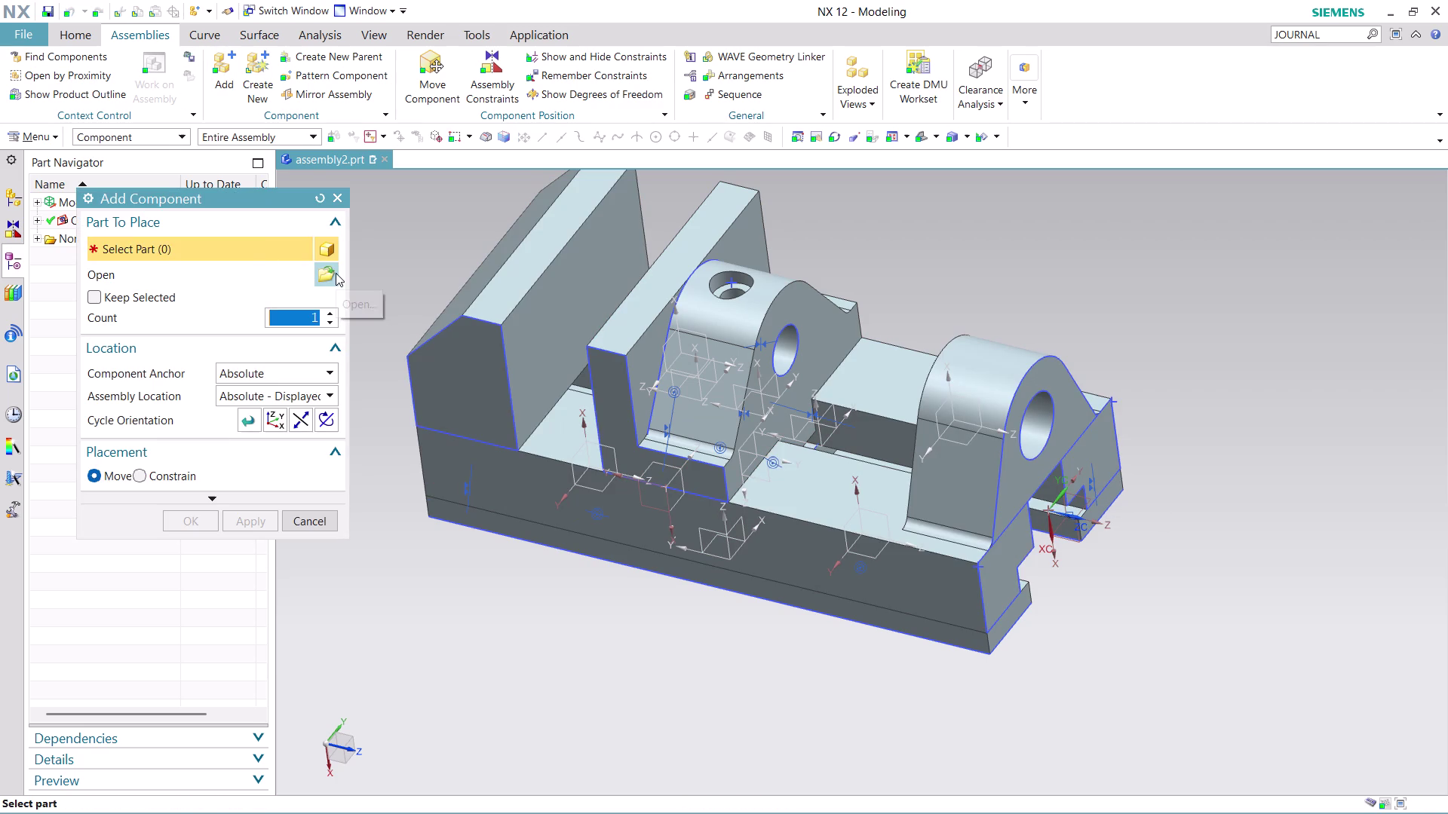
Select and load the ASSEMBLY 15 PART 3 shaft file.
click(335, 272)
scroll(down, 3)
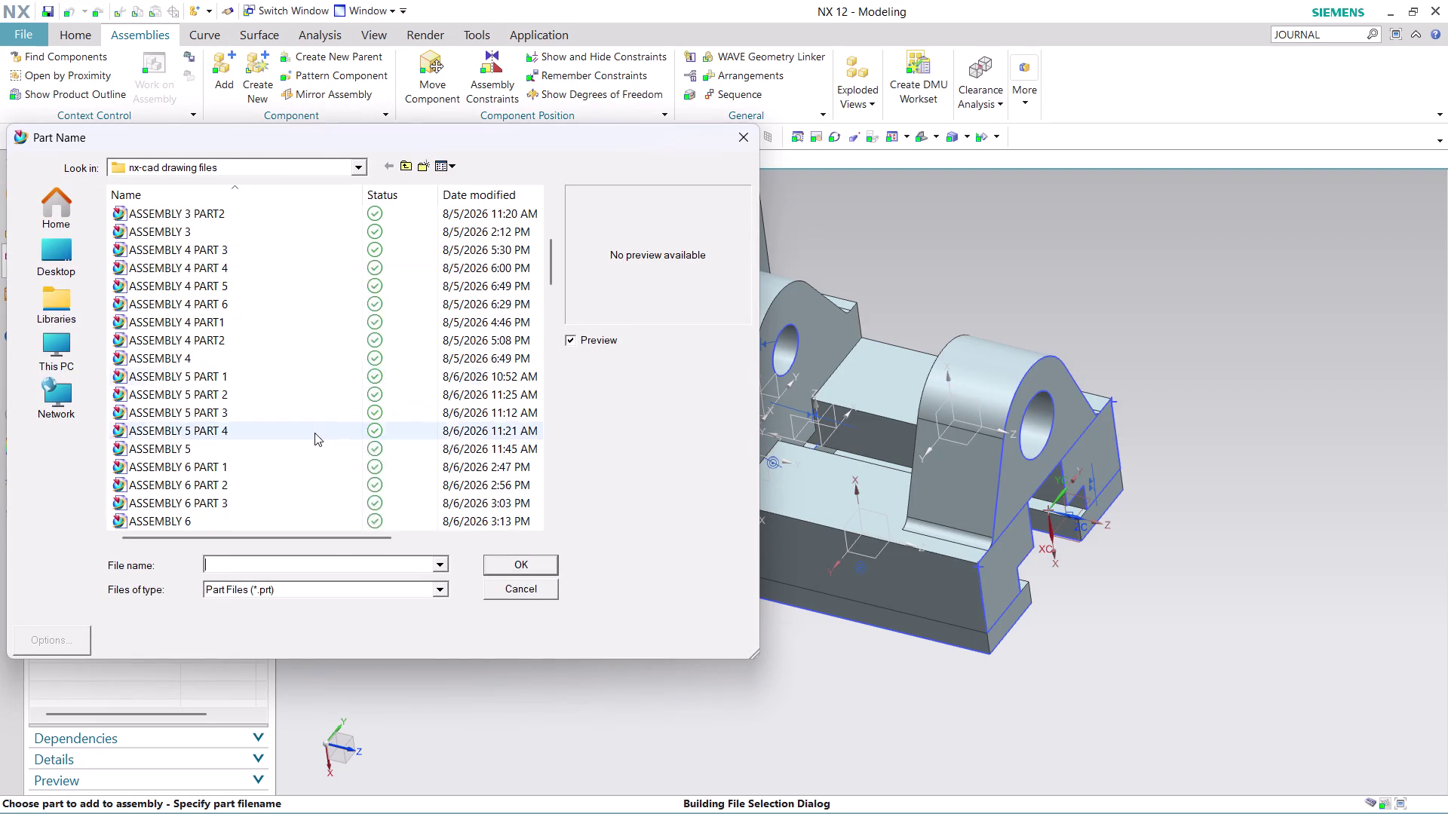
scroll(down, 3)
scroll(down, 3)
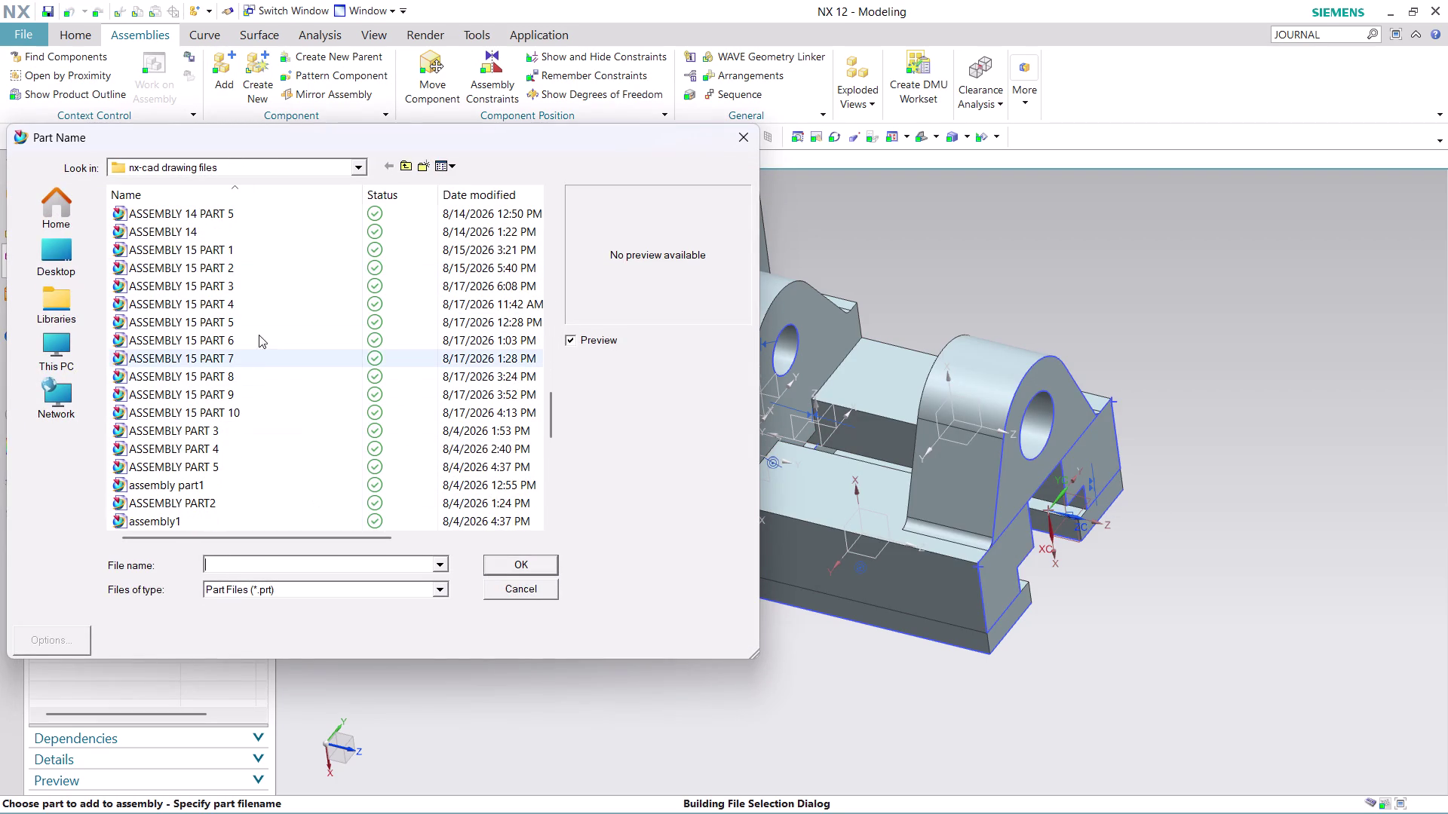
click(248, 276)
click(238, 284)
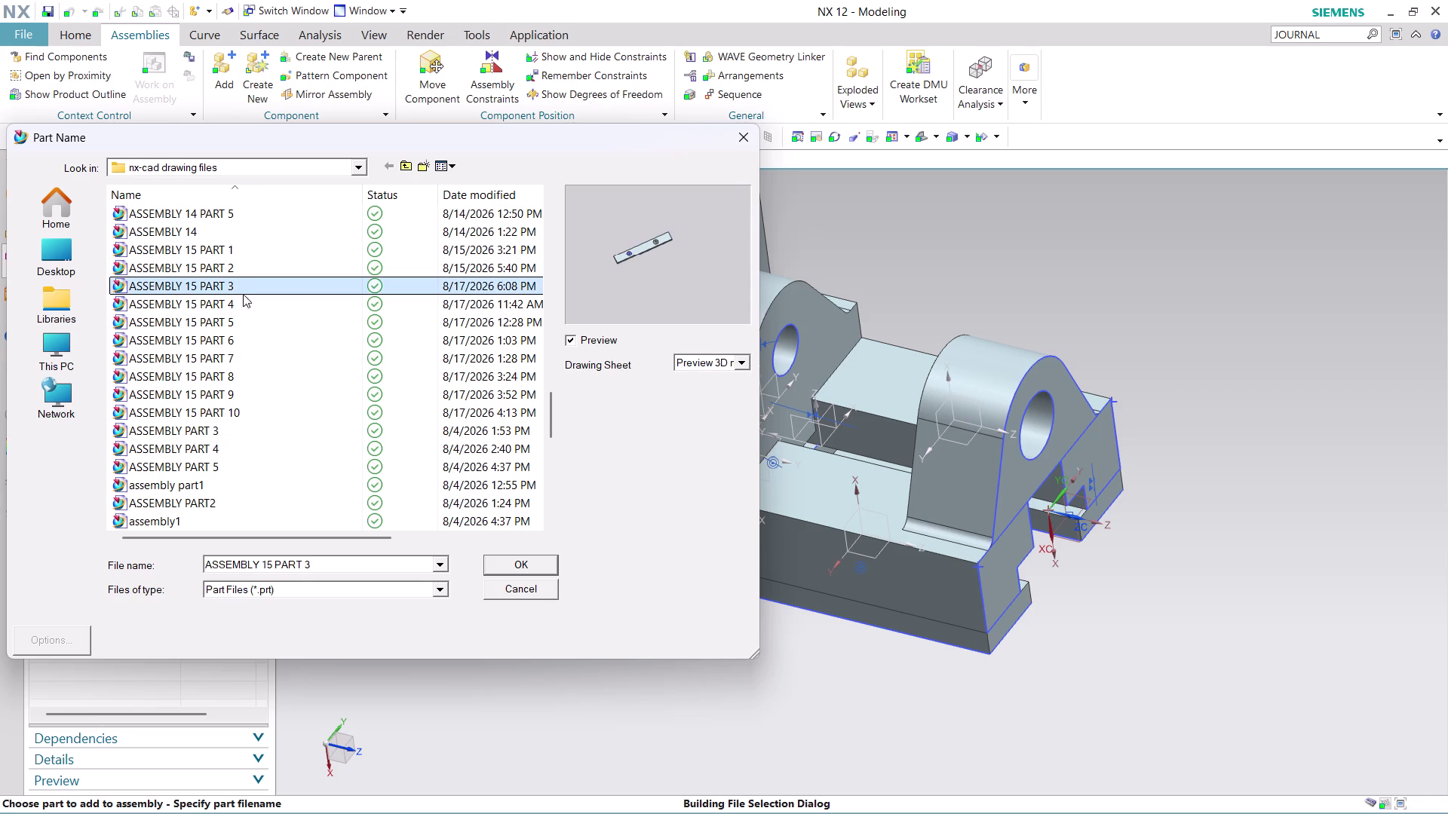
click(246, 301)
click(530, 559)
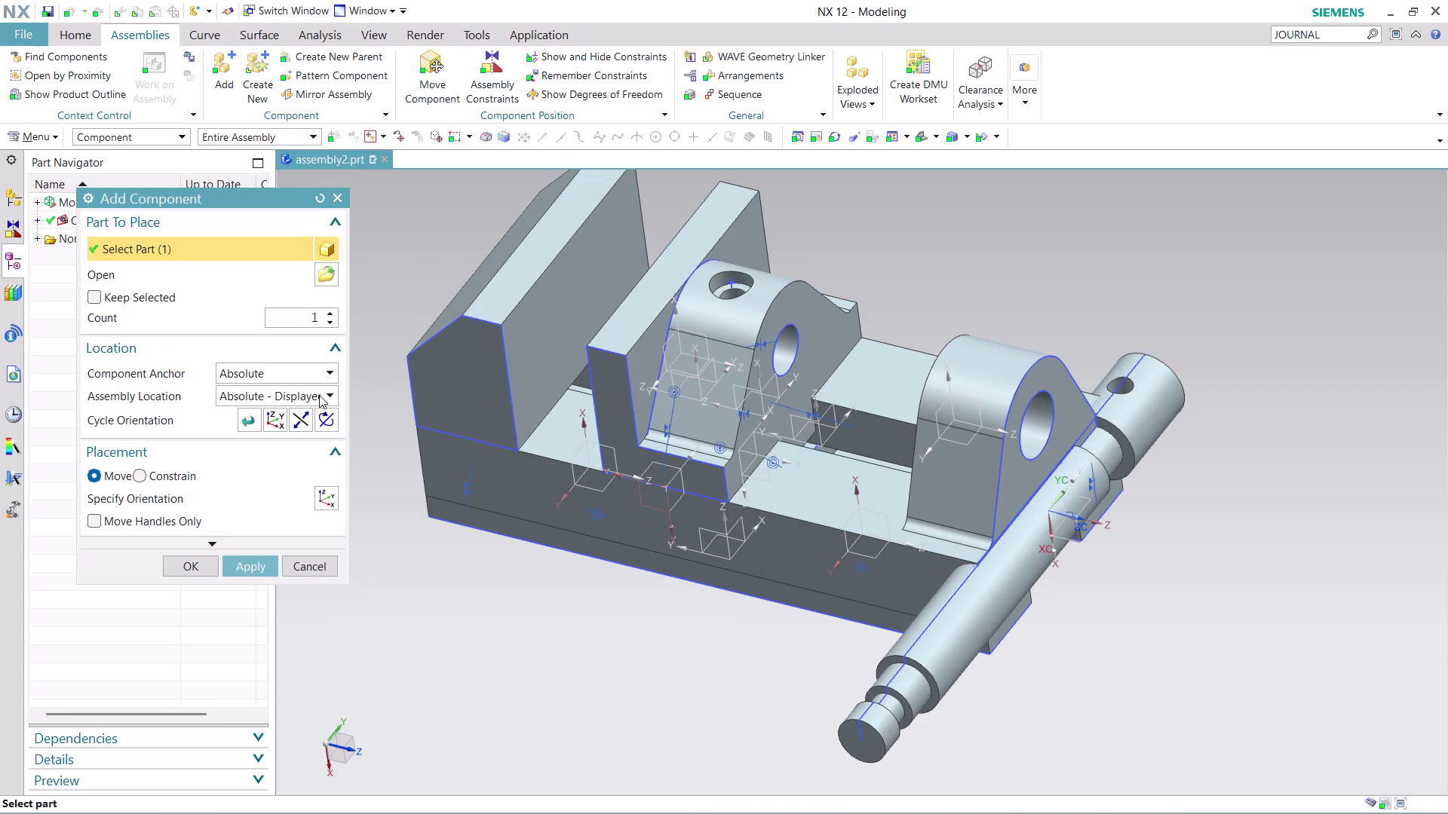
Place the shaft relative to the work part, rotated and lifted over the supports.
click(319, 395)
click(309, 434)
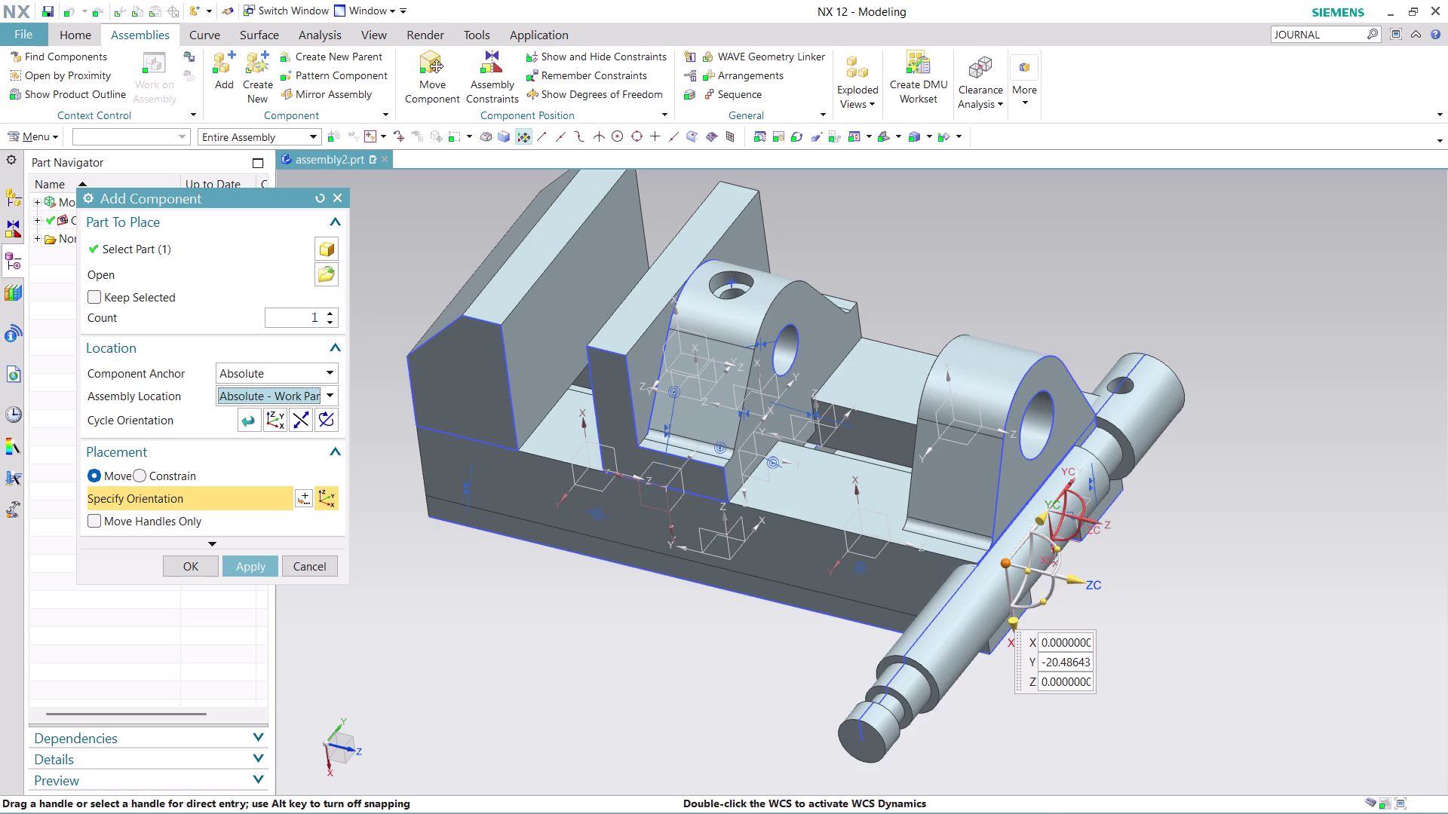
drag(1055, 545, 979, 580)
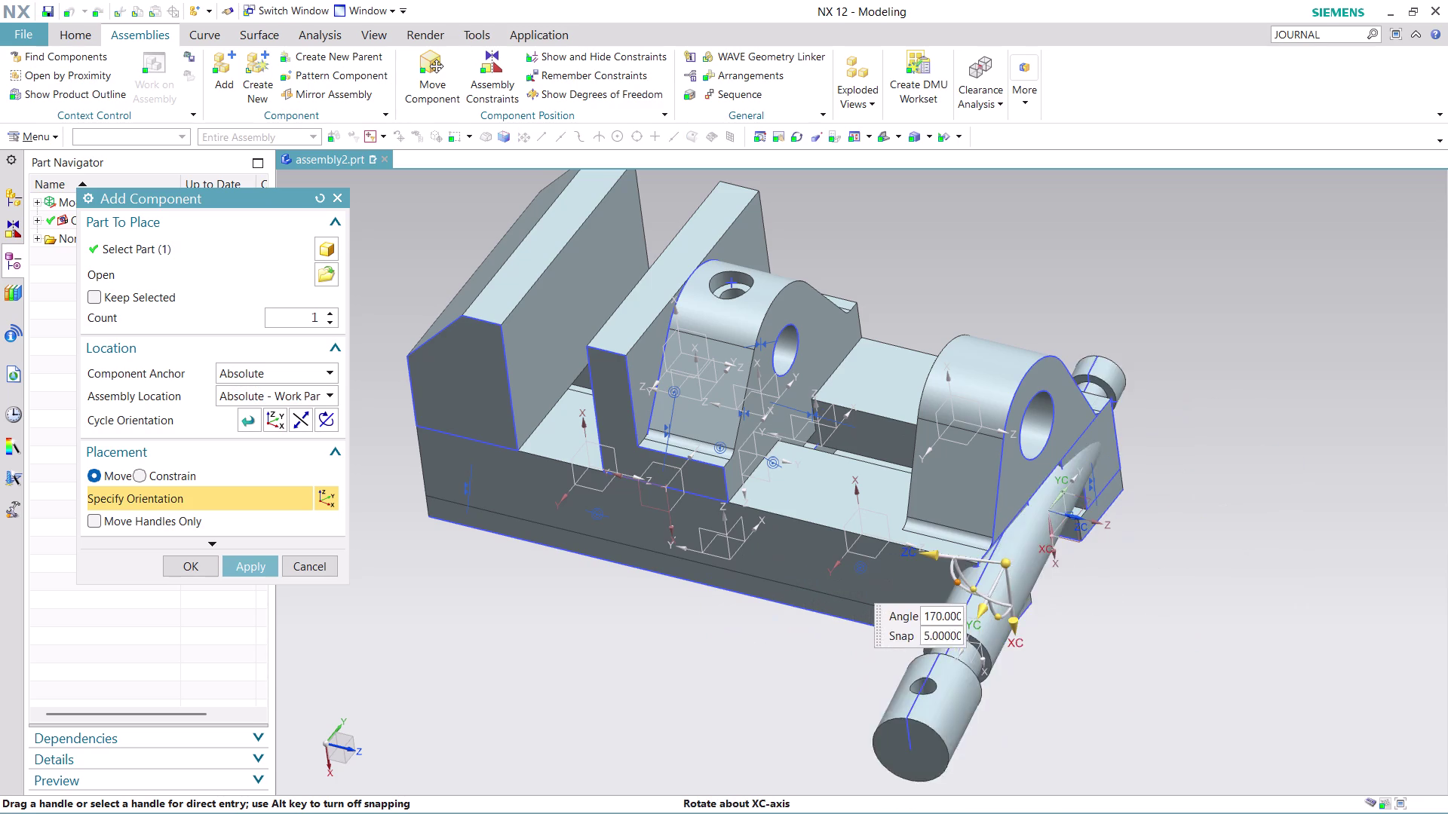
drag(980, 580, 1016, 586)
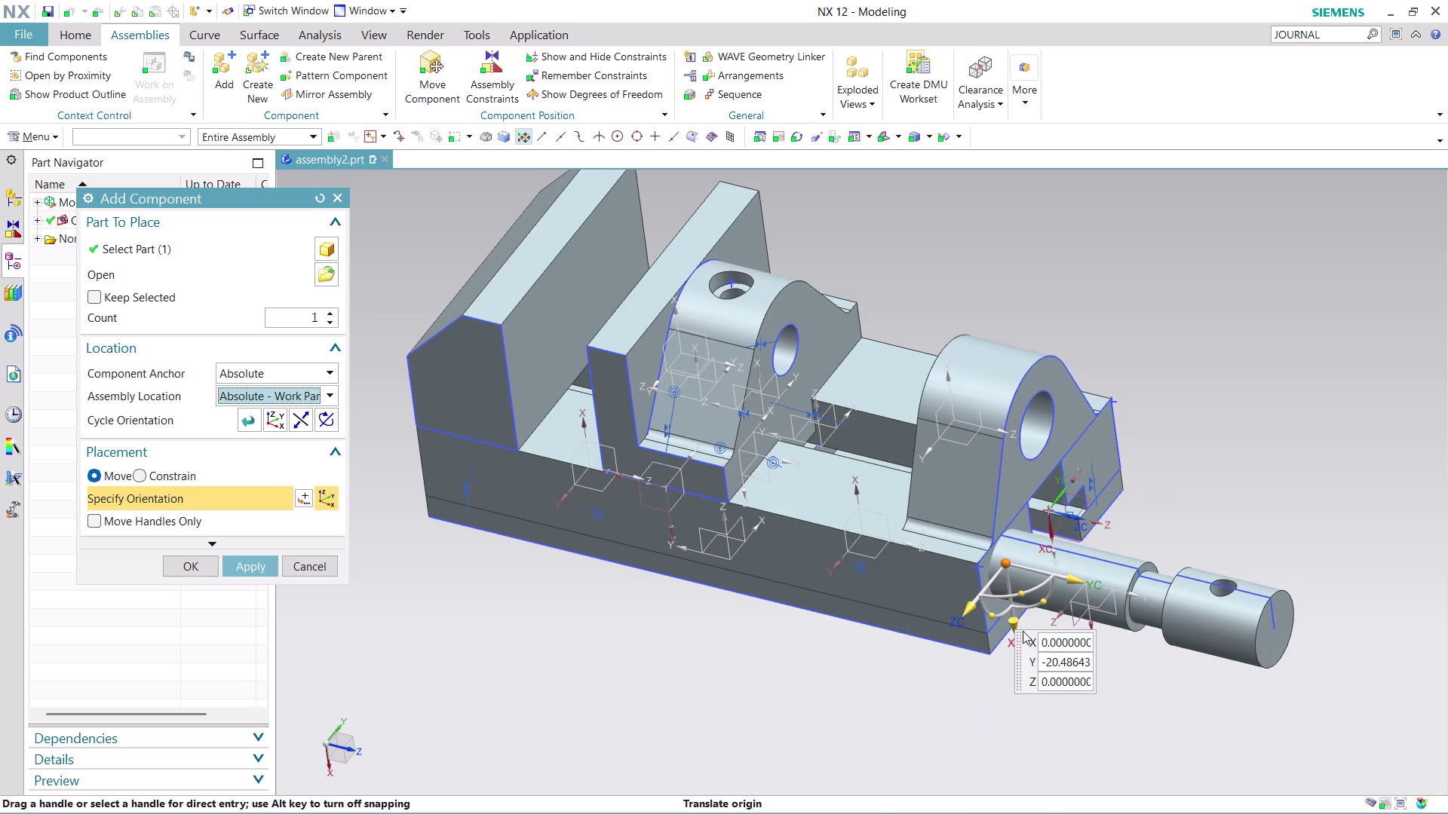
drag(1010, 632, 973, 435)
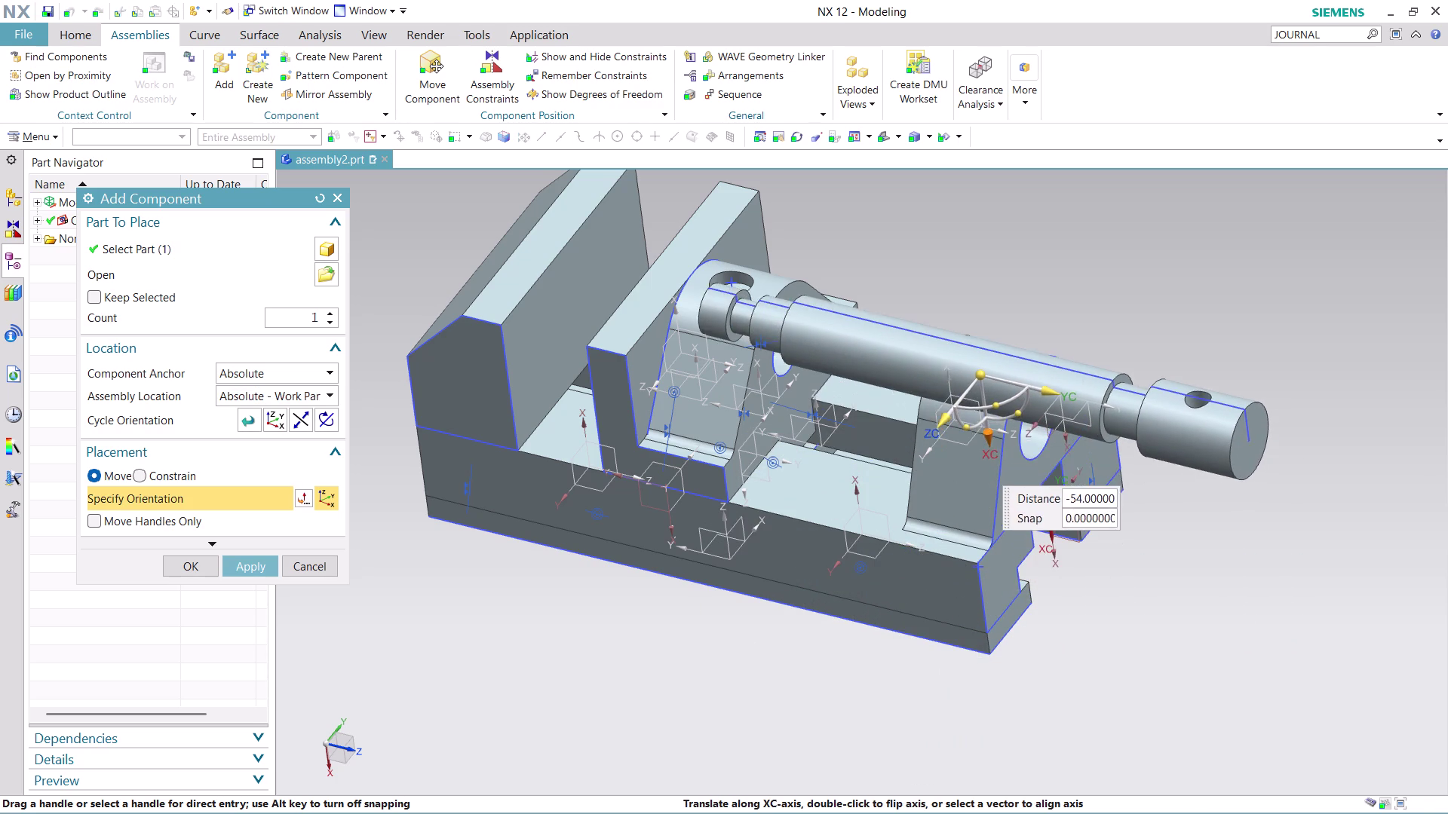
drag(973, 435, 980, 397)
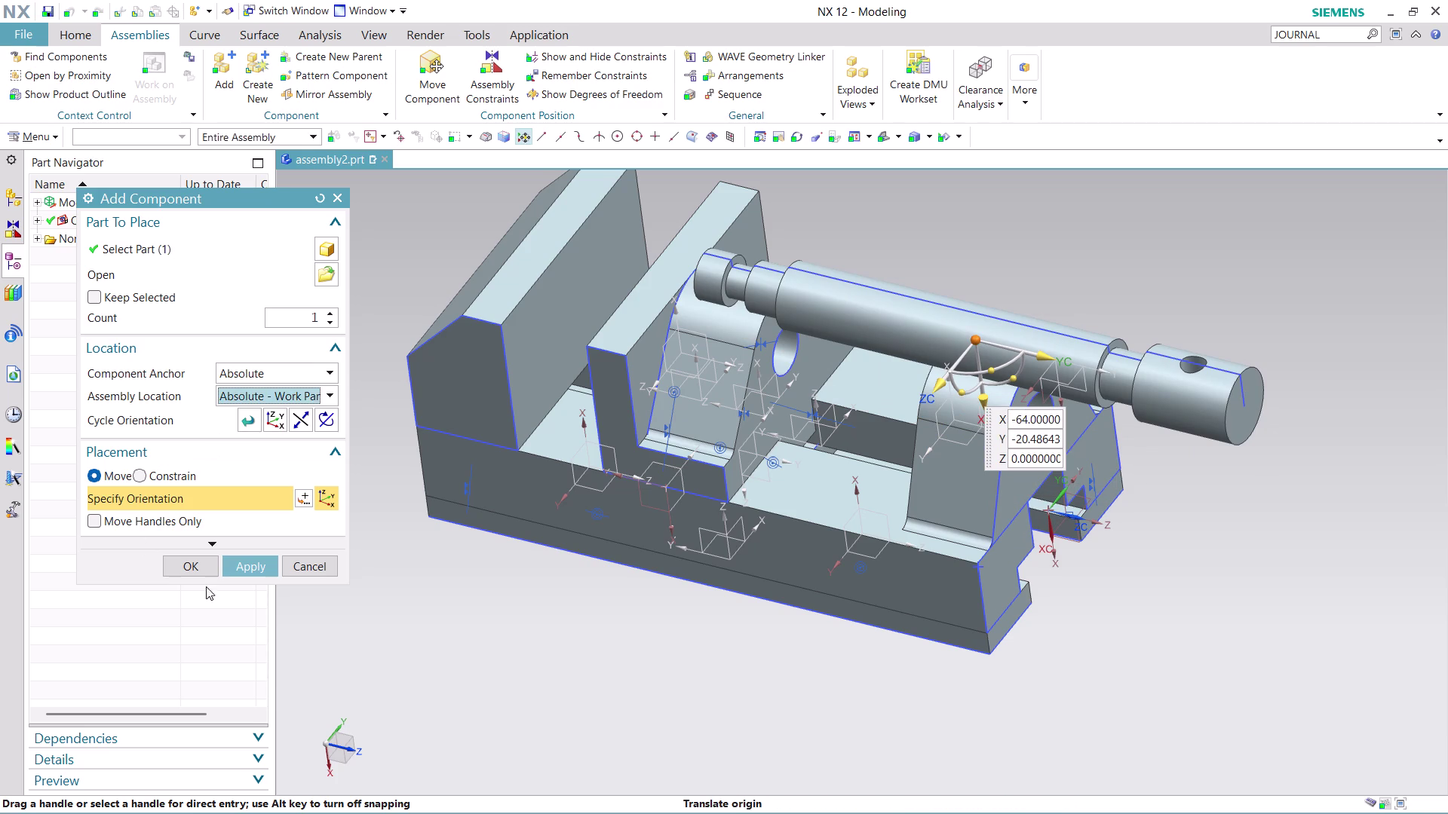
click(215, 564)
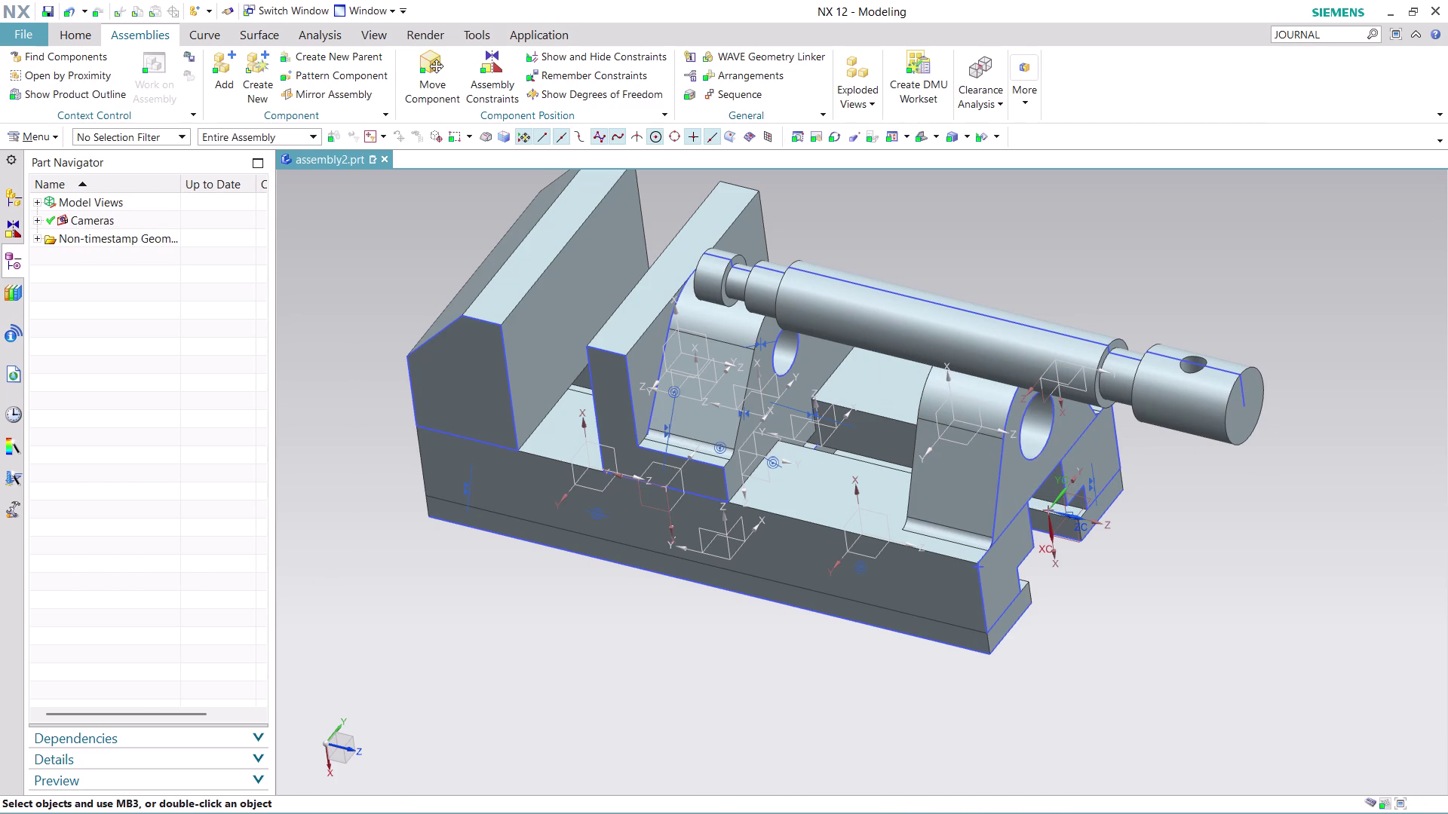
Orbit around the shaft and support holes, then launch Assembly Constraints.
middle_drag(711, 657, 616, 629)
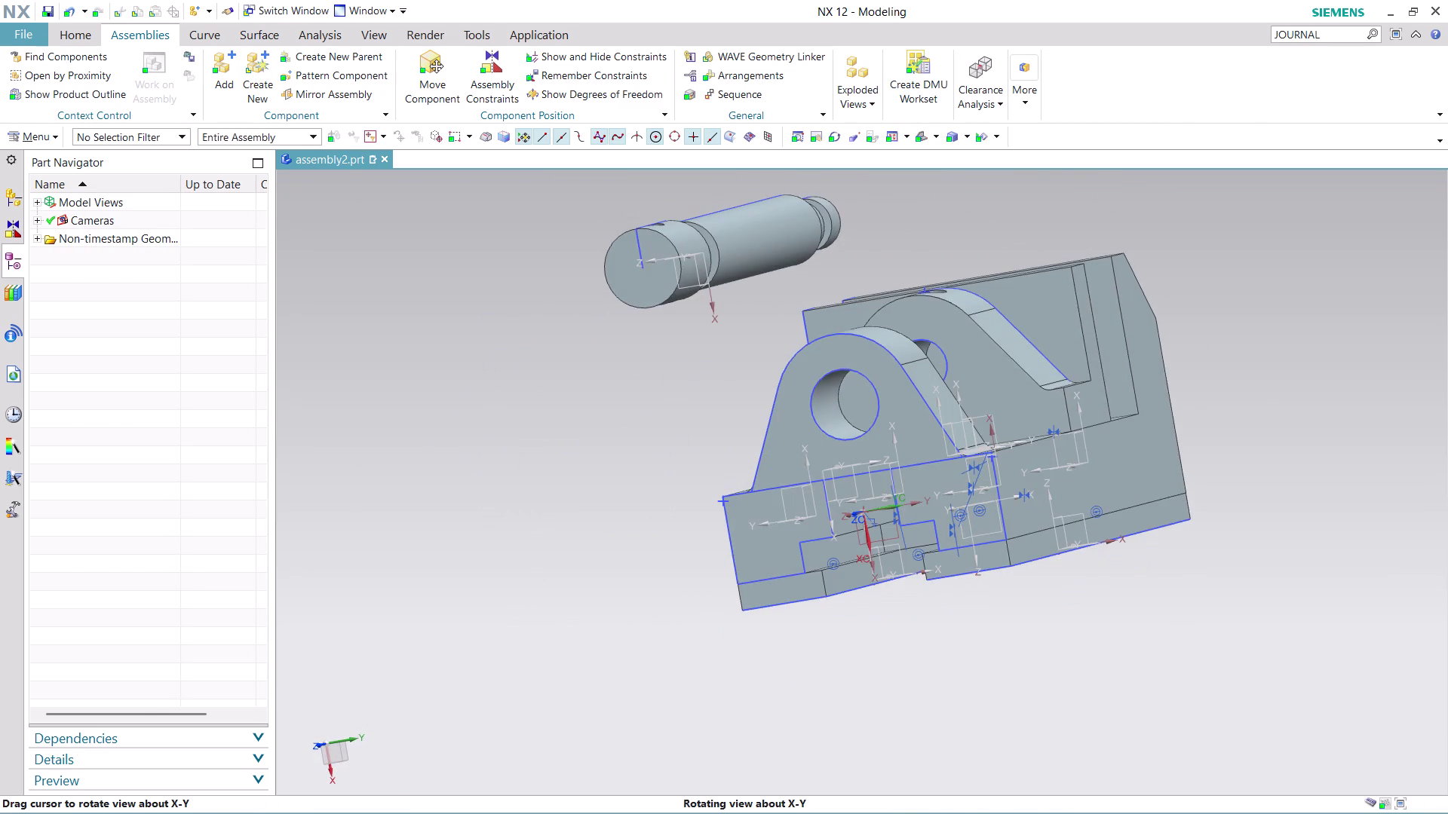
scroll(up, 3)
middle_drag(922, 254, 939, 242)
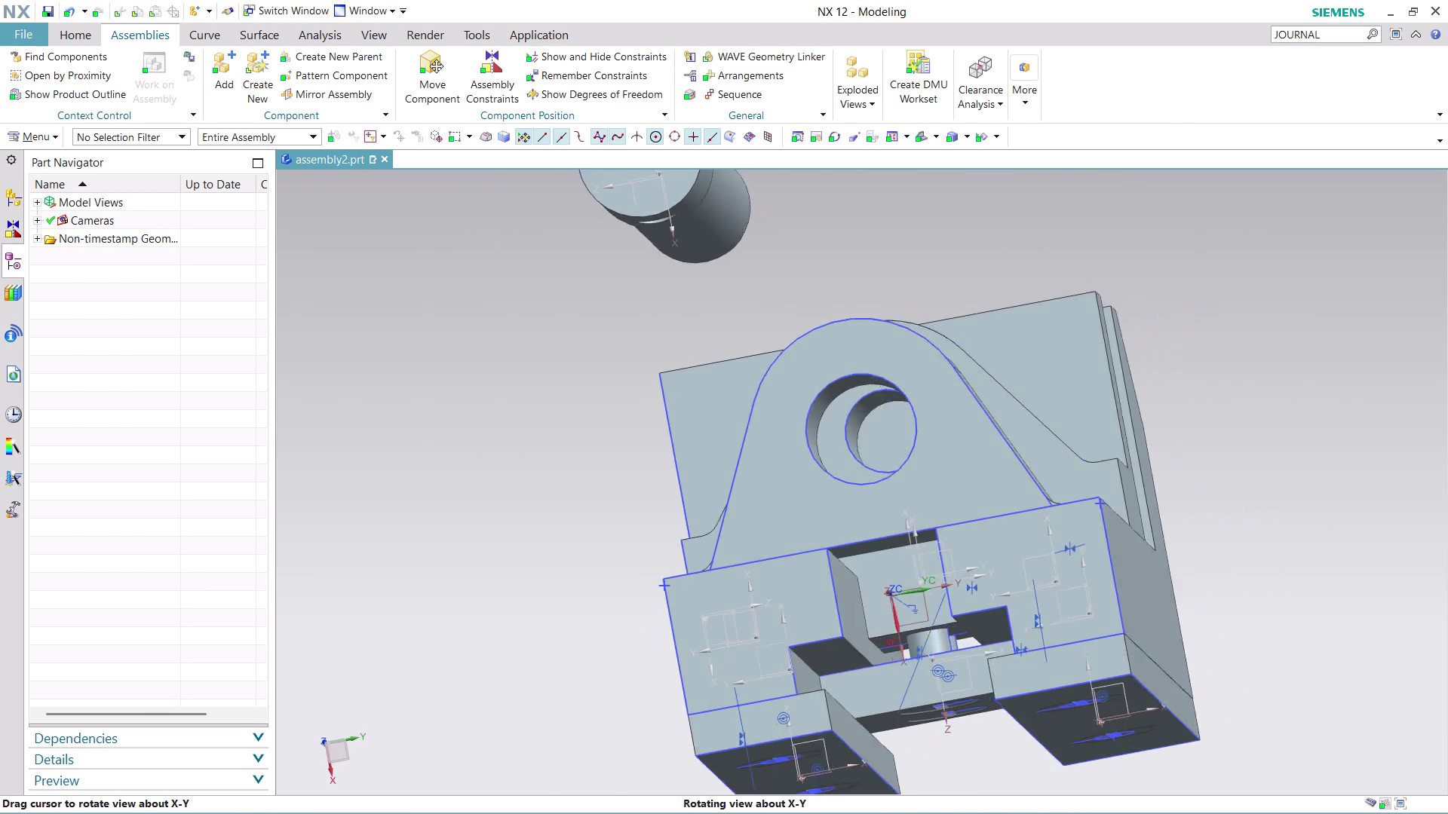
middle_drag(939, 242, 944, 243)
scroll(down, 3)
middle_drag(914, 221, 922, 231)
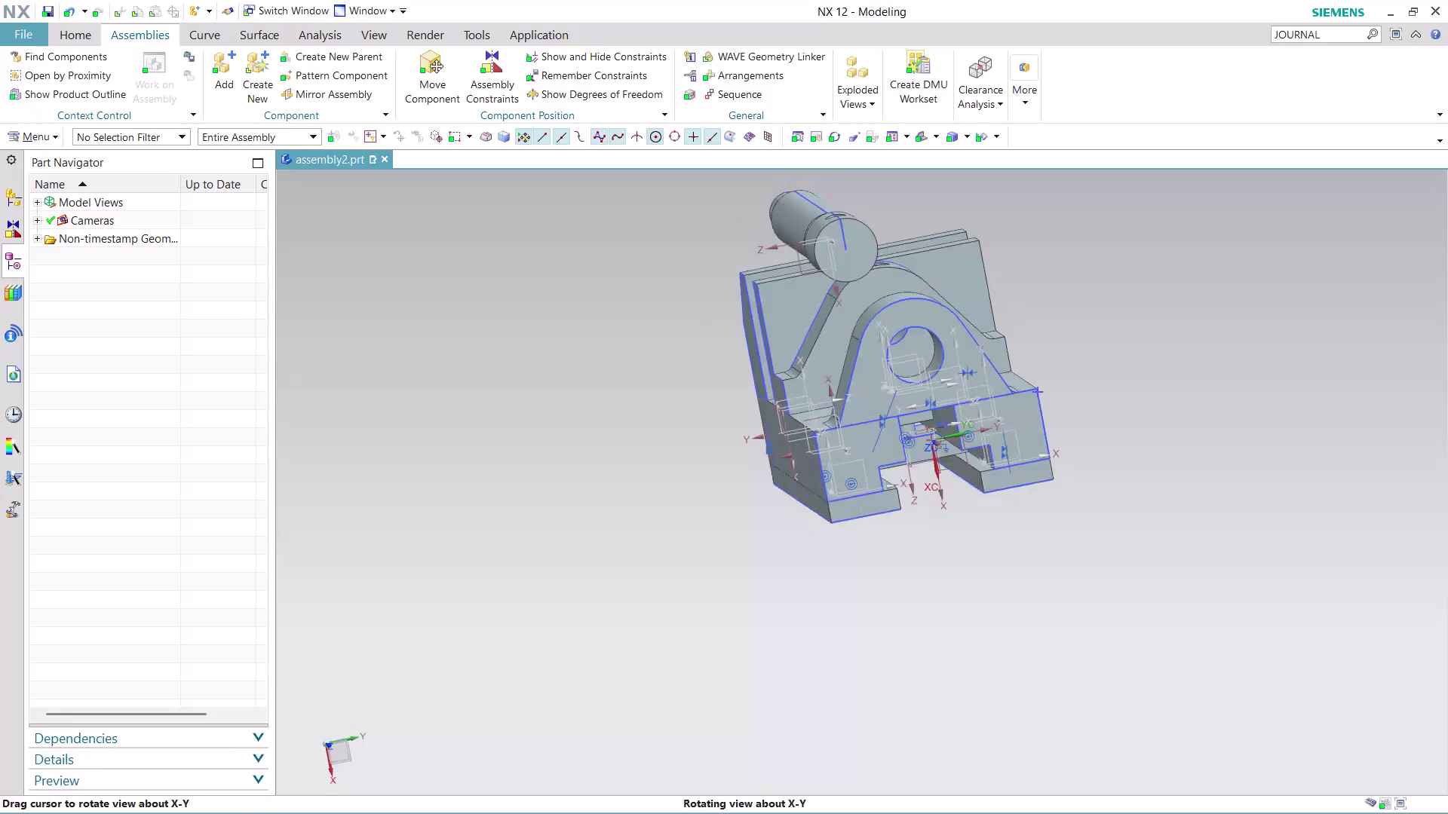
middle_drag(922, 231, 1011, 298)
middle_drag(1011, 299, 997, 318)
middle_drag(997, 317, 981, 327)
scroll(down, 3)
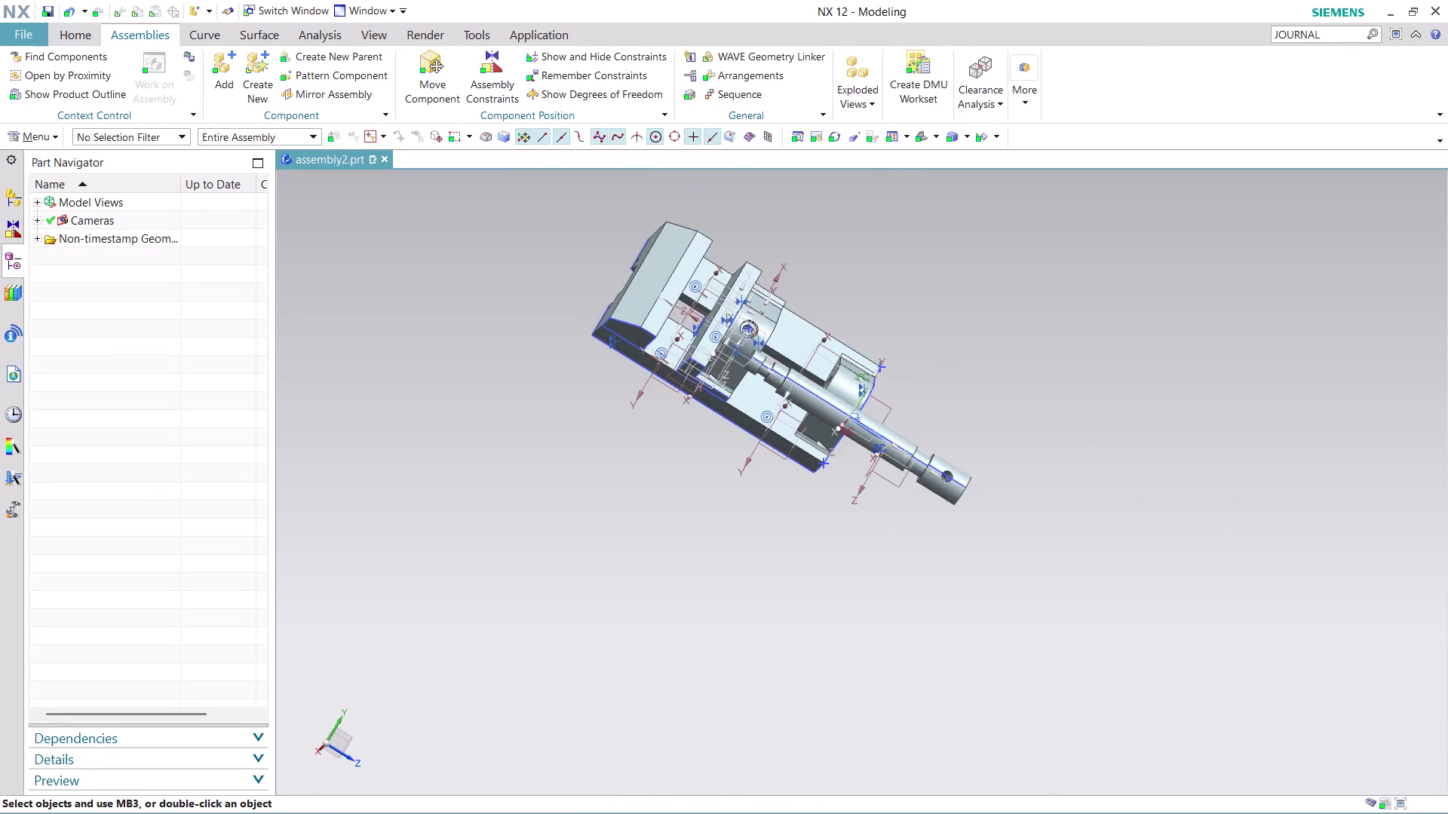
scroll(up, 3)
middle_drag(915, 287, 953, 288)
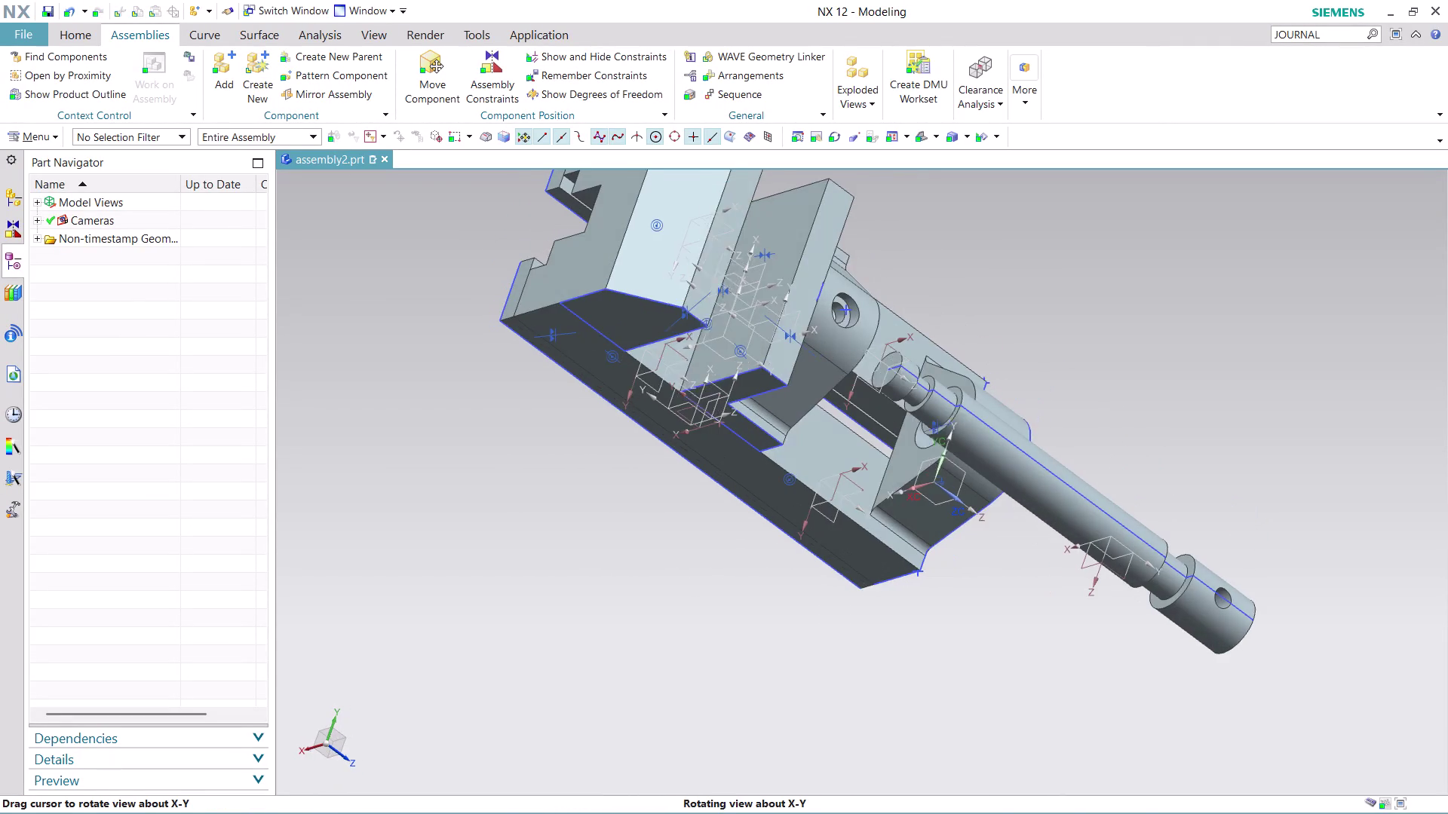
middle_drag(953, 288, 955, 289)
scroll(up, 3)
scroll(up, 3)
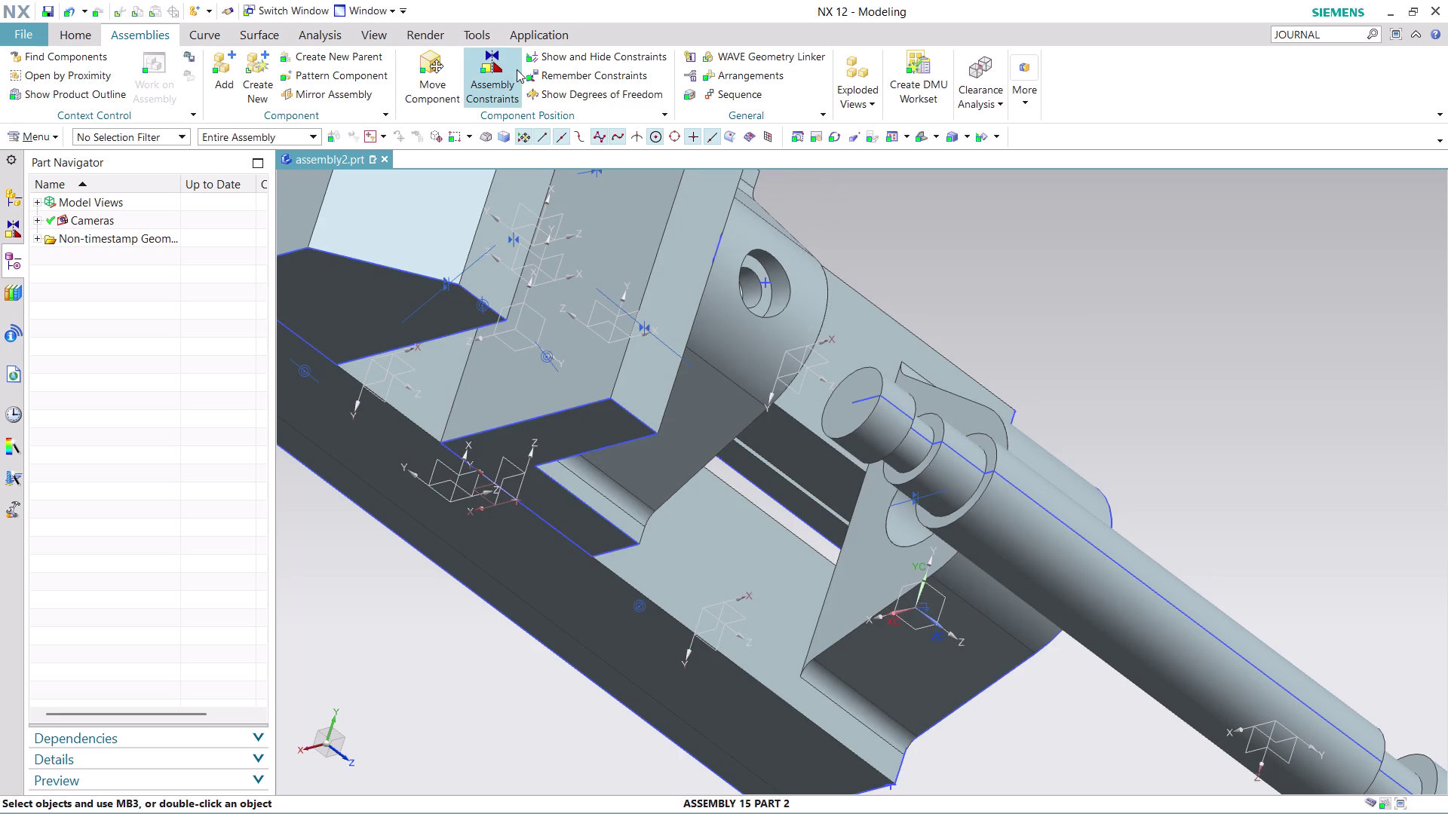
click(504, 69)
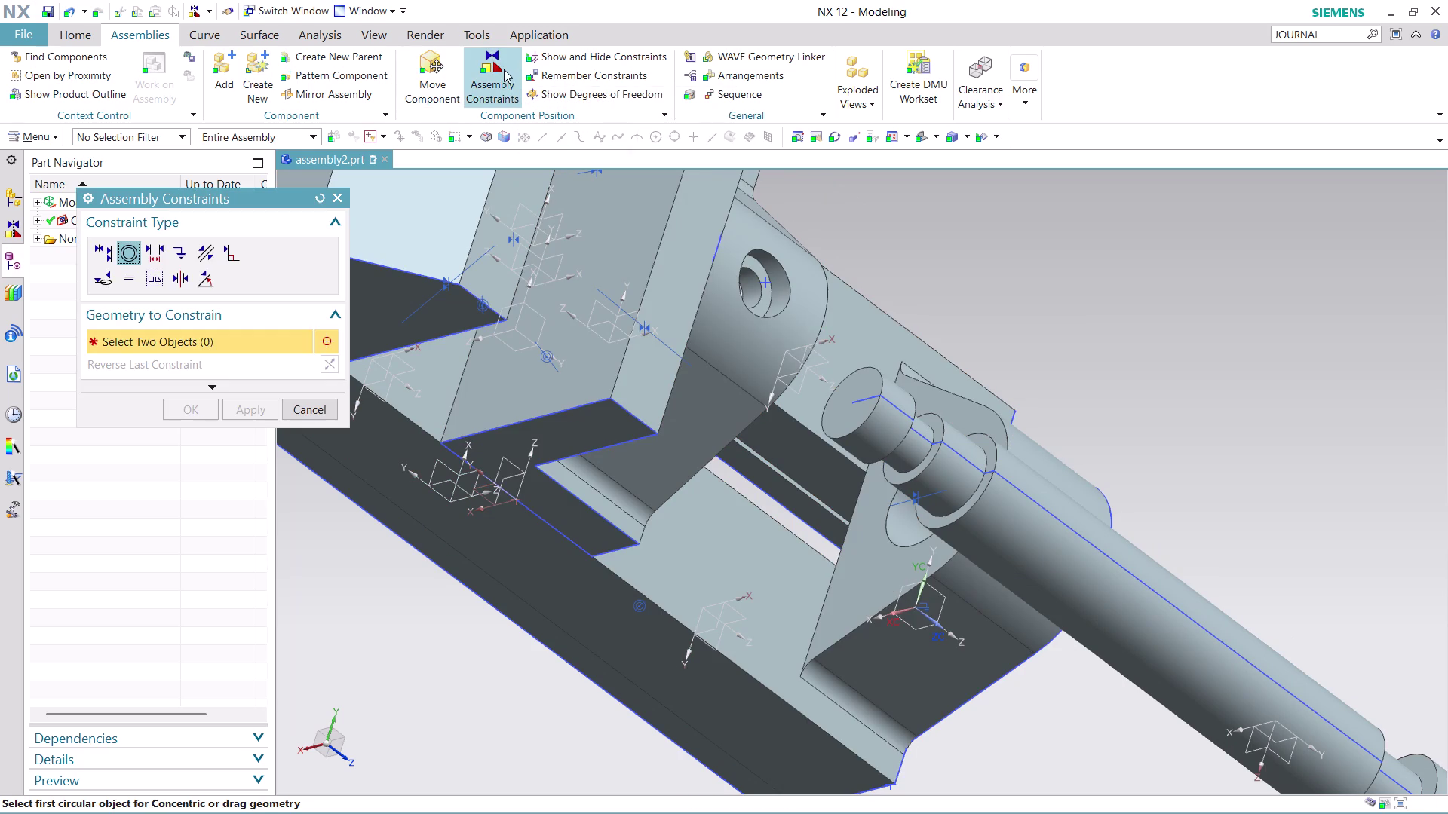
scroll(down, 3)
middle_drag(968, 270, 927, 223)
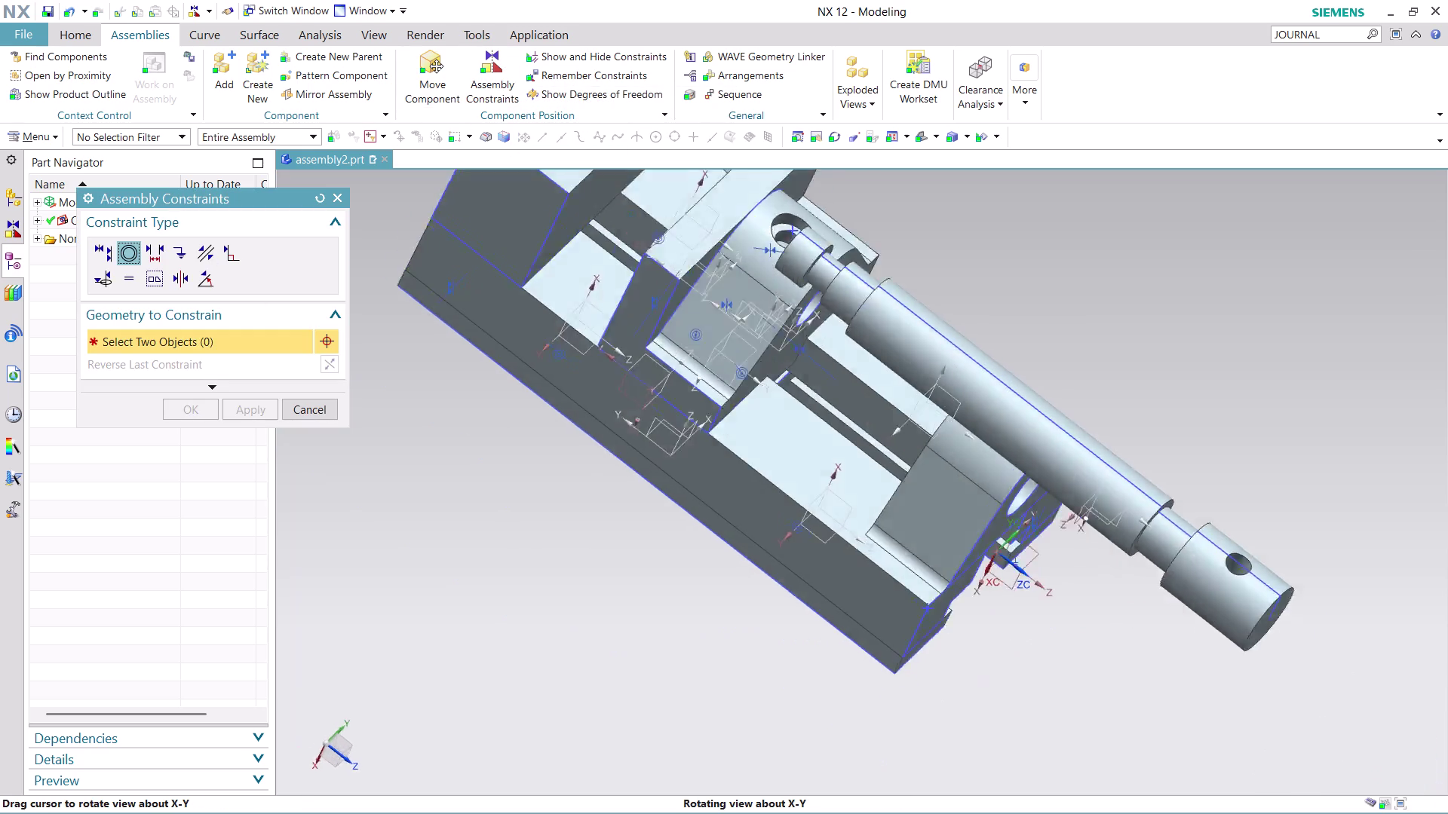
middle_drag(927, 223, 844, 157)
scroll(up, 3)
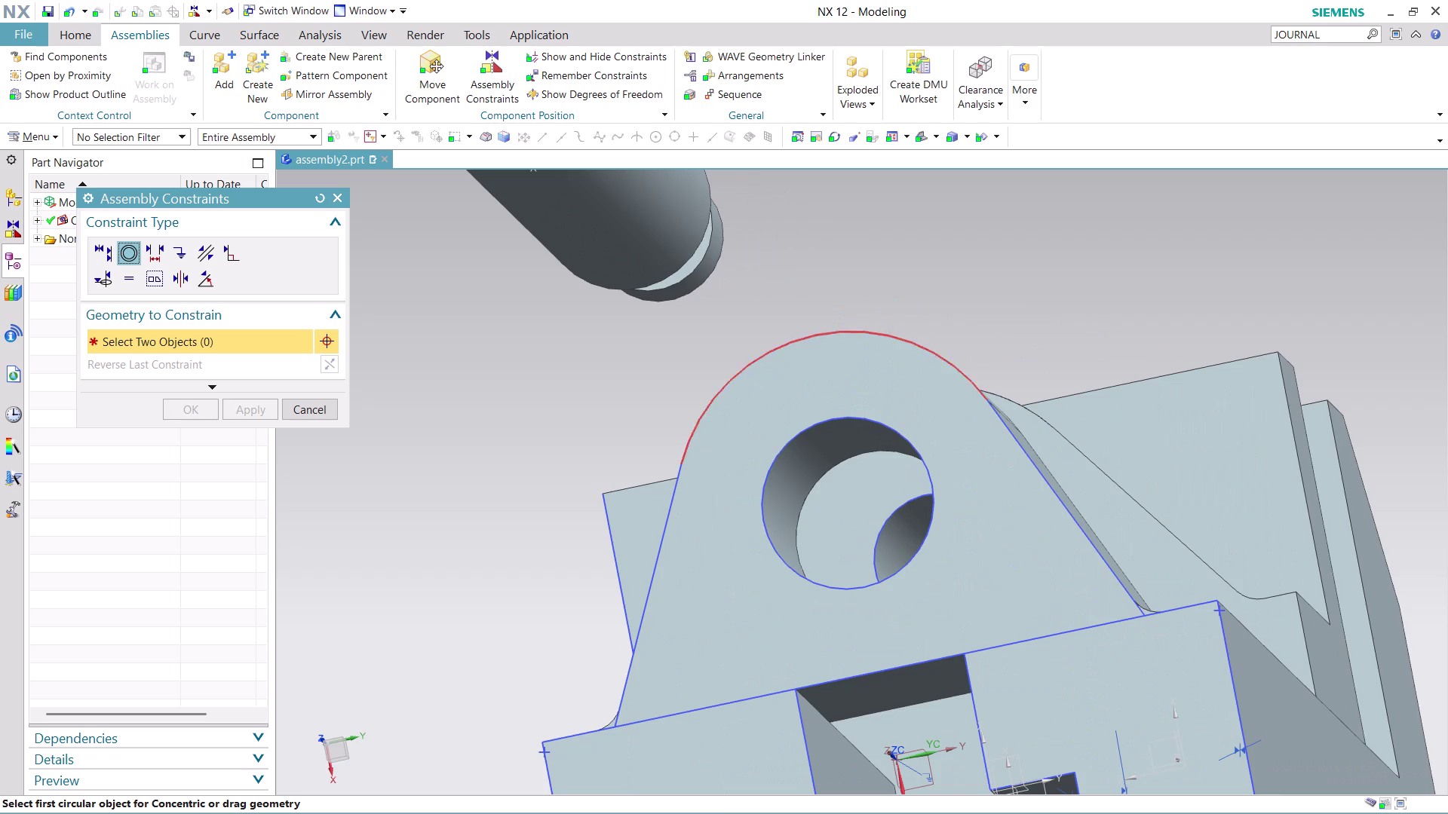
middle_drag(1003, 234, 1027, 250)
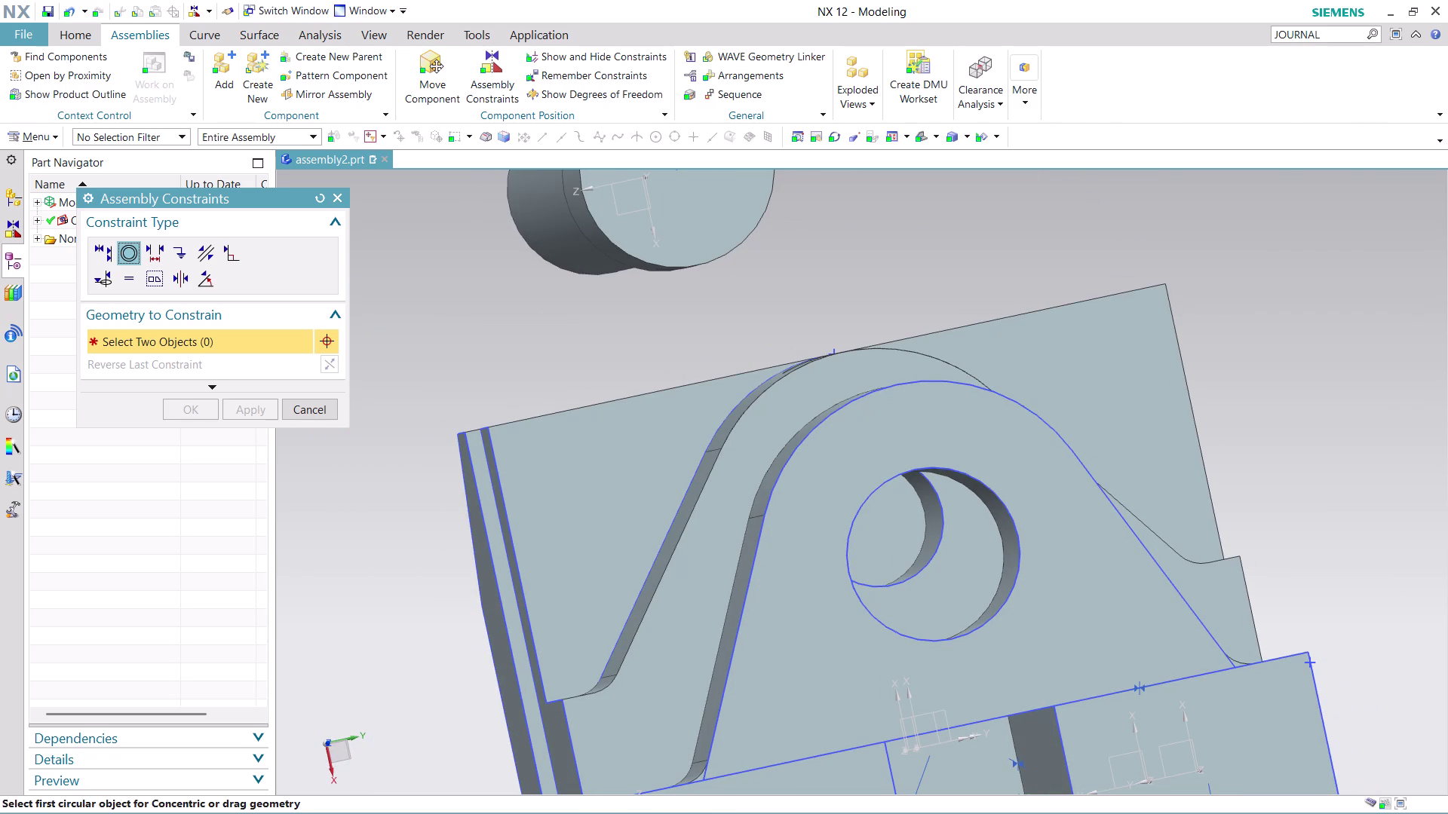
scroll(down, 3)
middle_drag(908, 315, 862, 319)
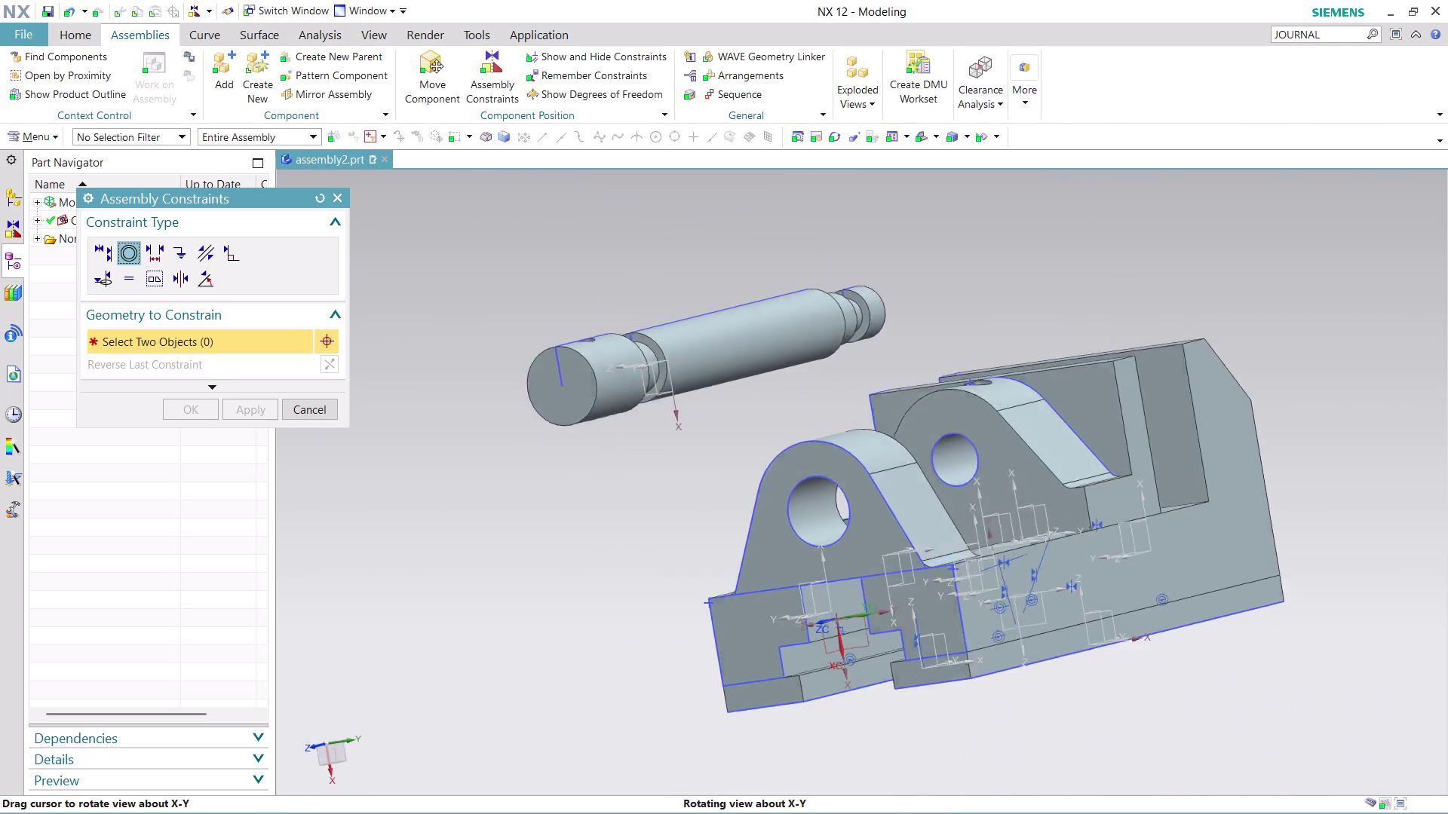
middle_drag(862, 319, 754, 362)
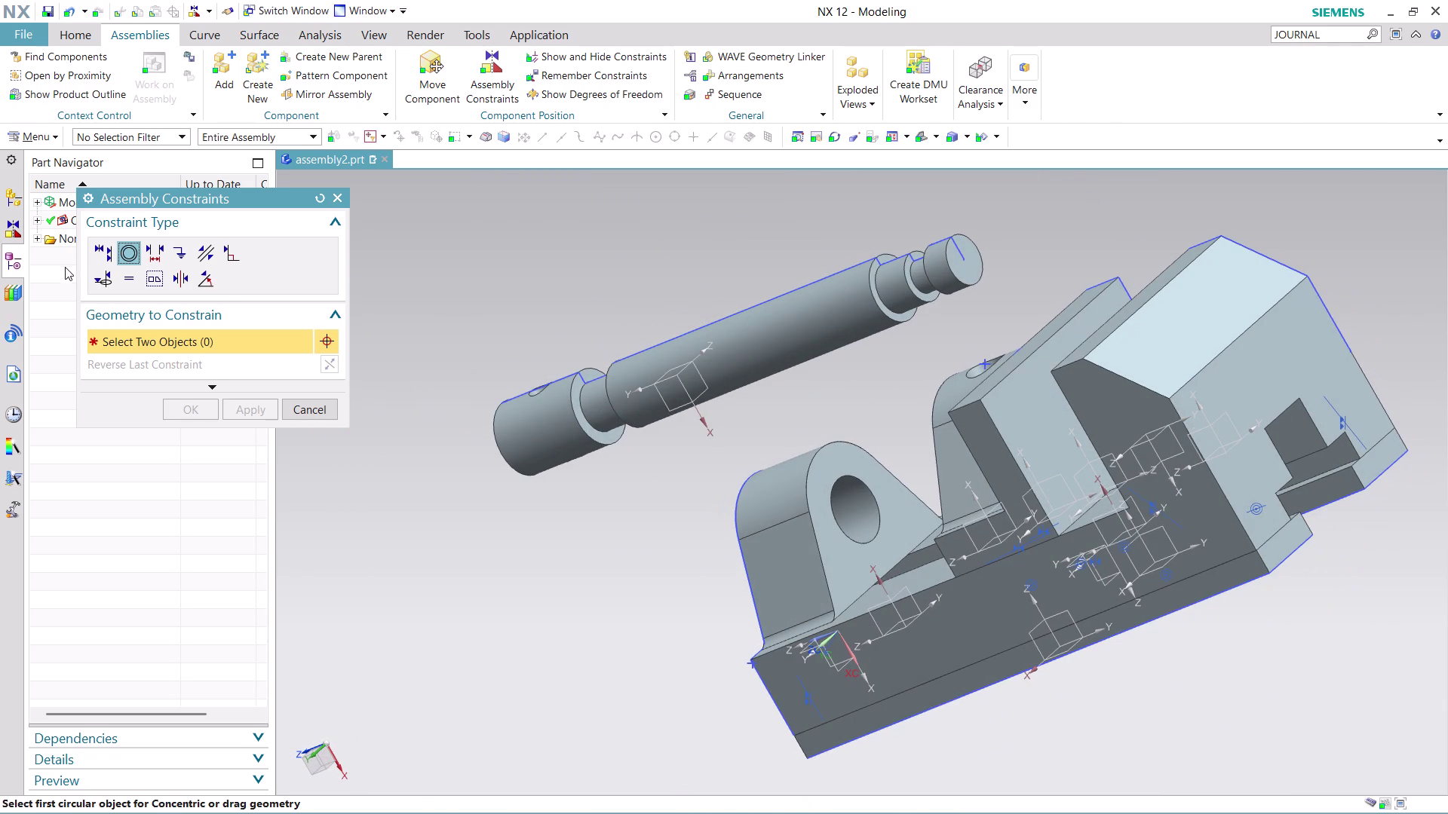
click(101, 253)
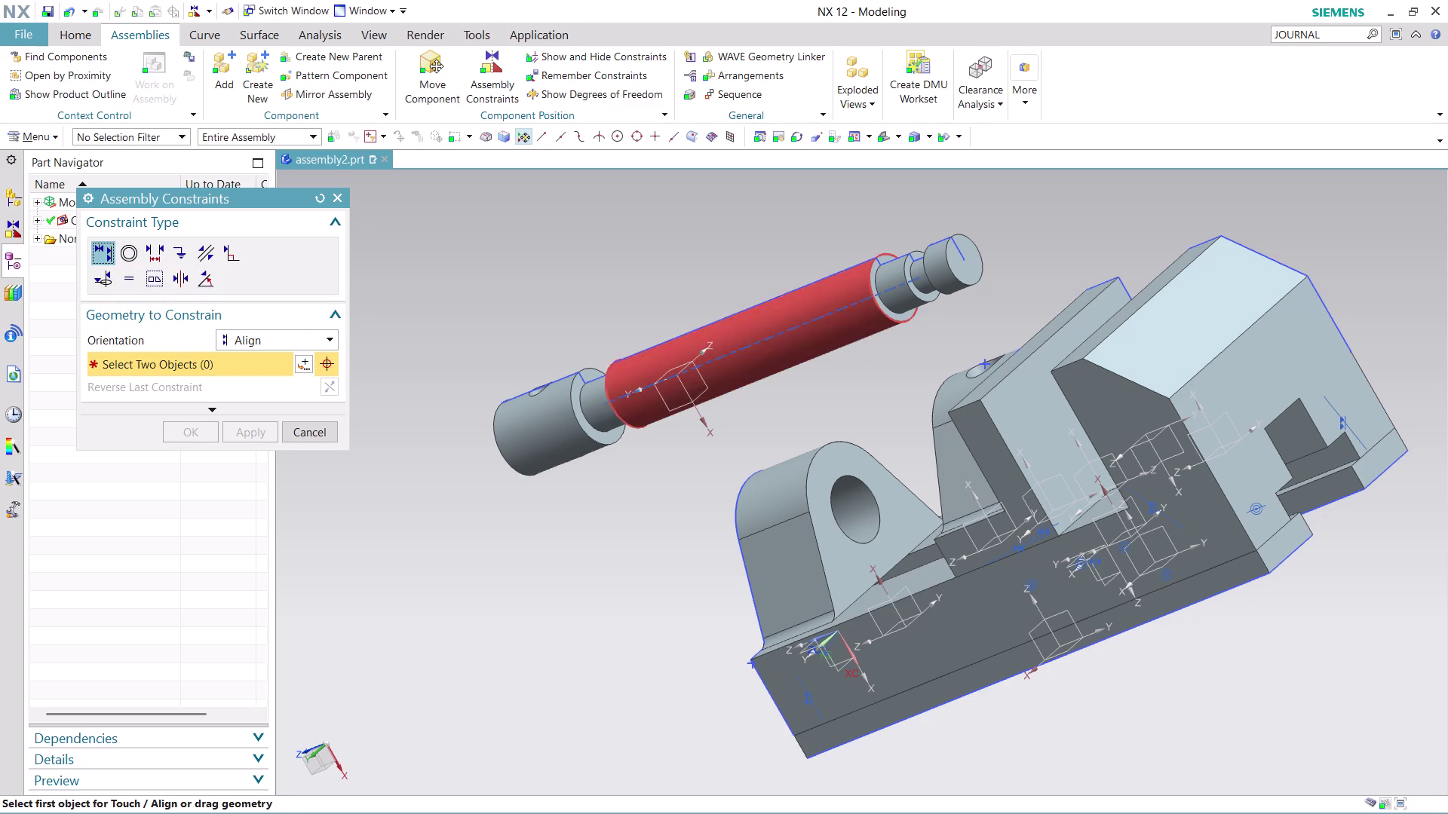
click(301, 336)
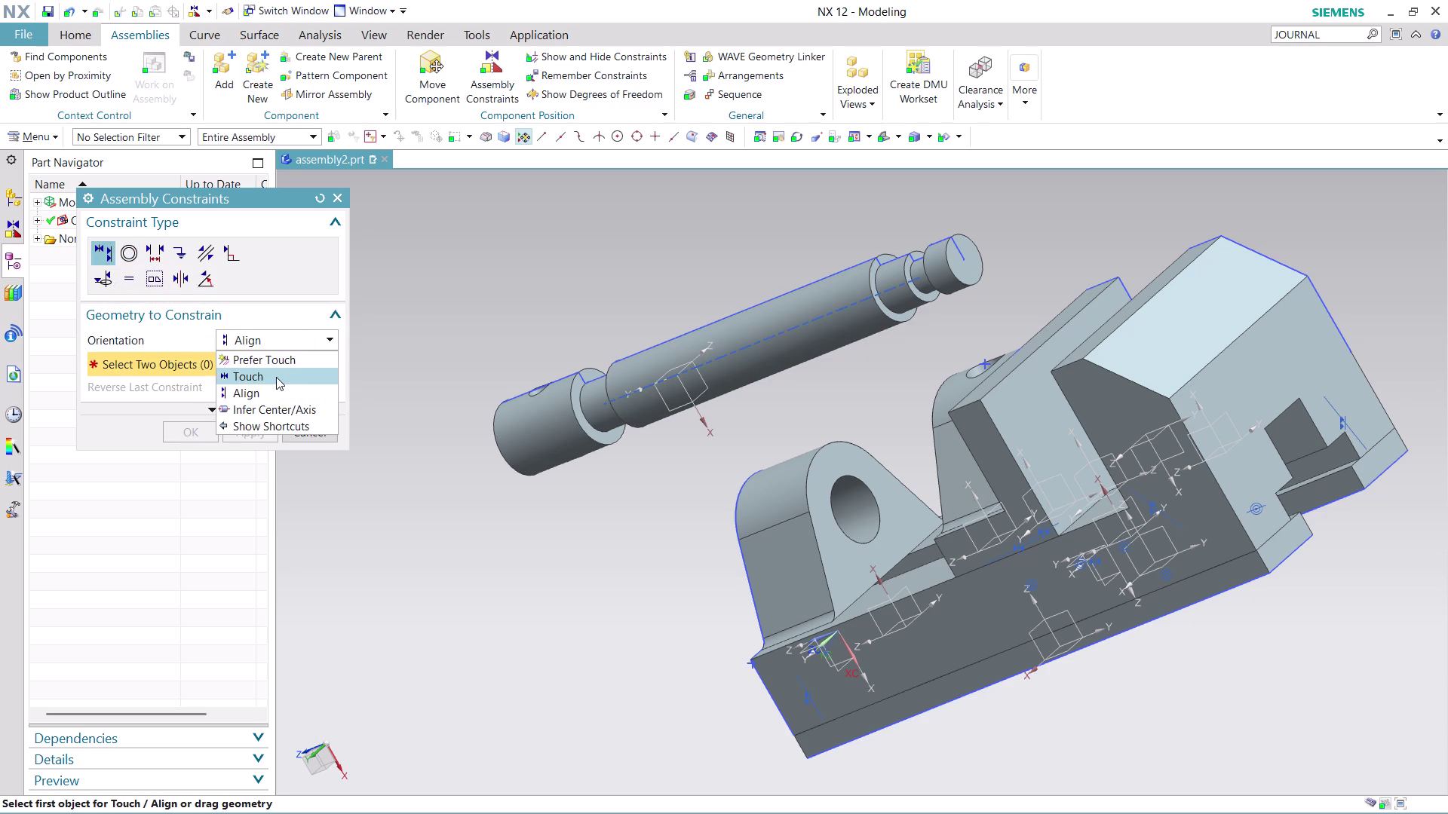
click(276, 377)
click(972, 259)
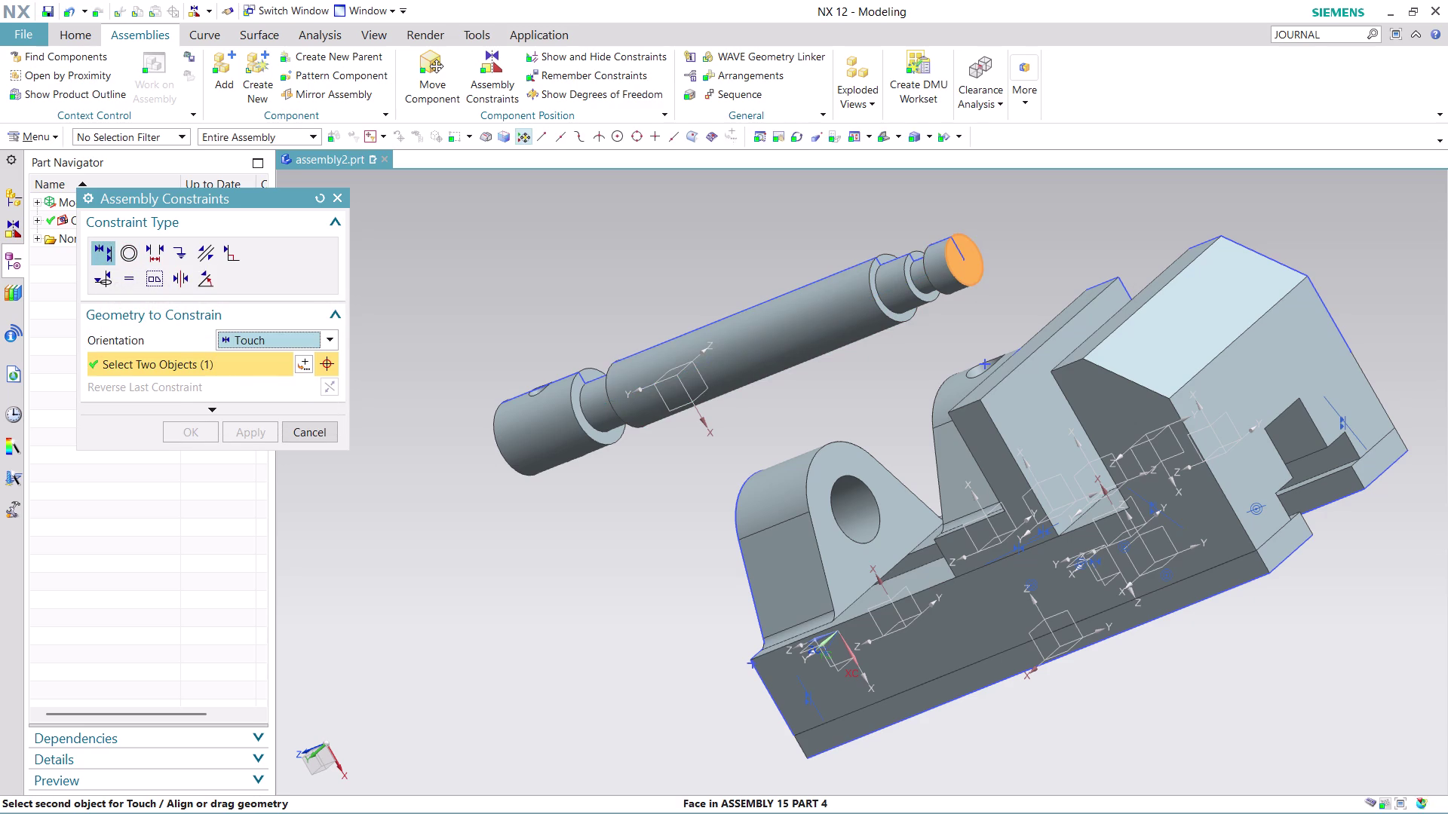
middle_drag(1040, 272, 1192, 203)
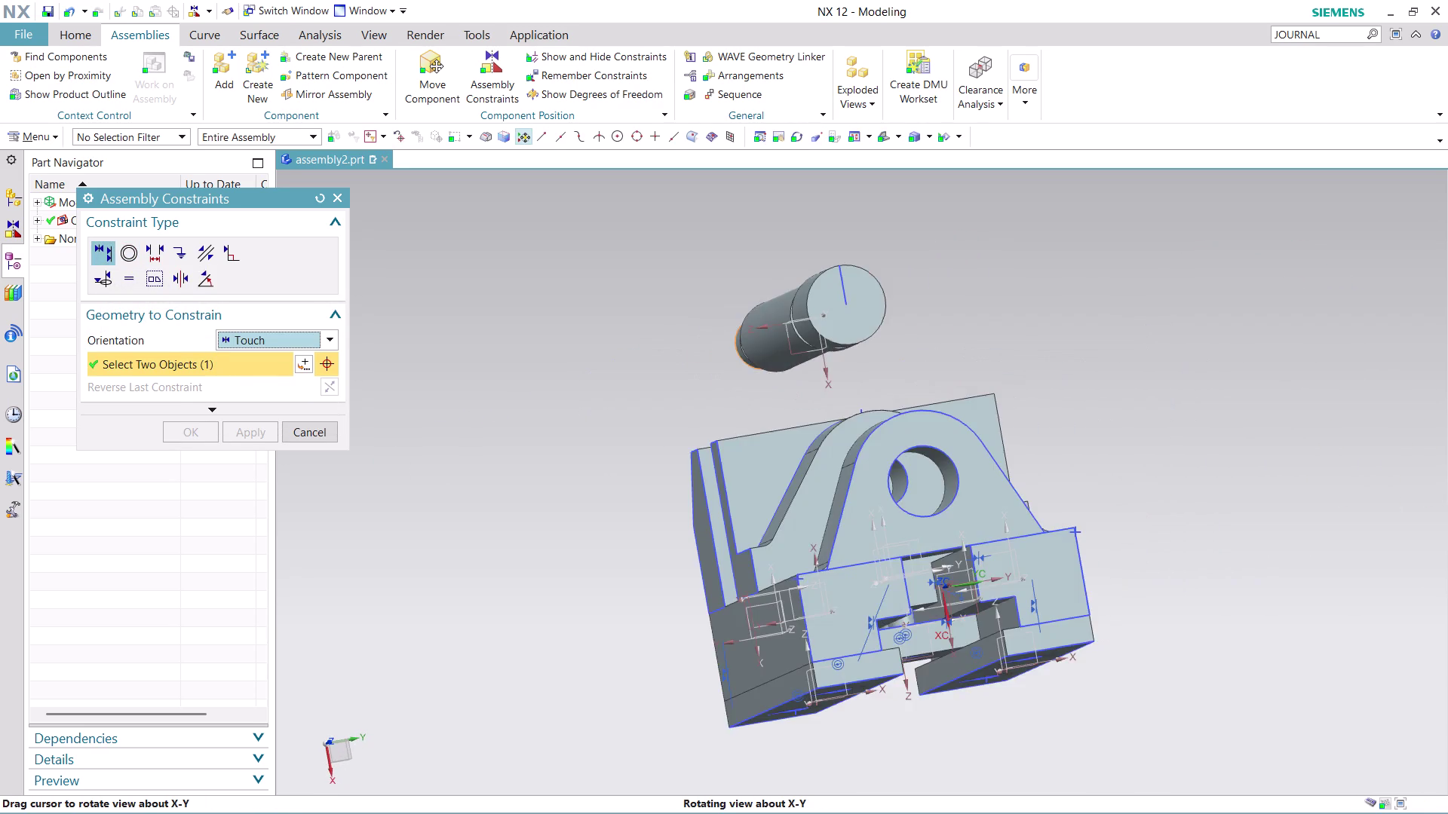
middle_drag(1192, 204, 1179, 204)
click(899, 486)
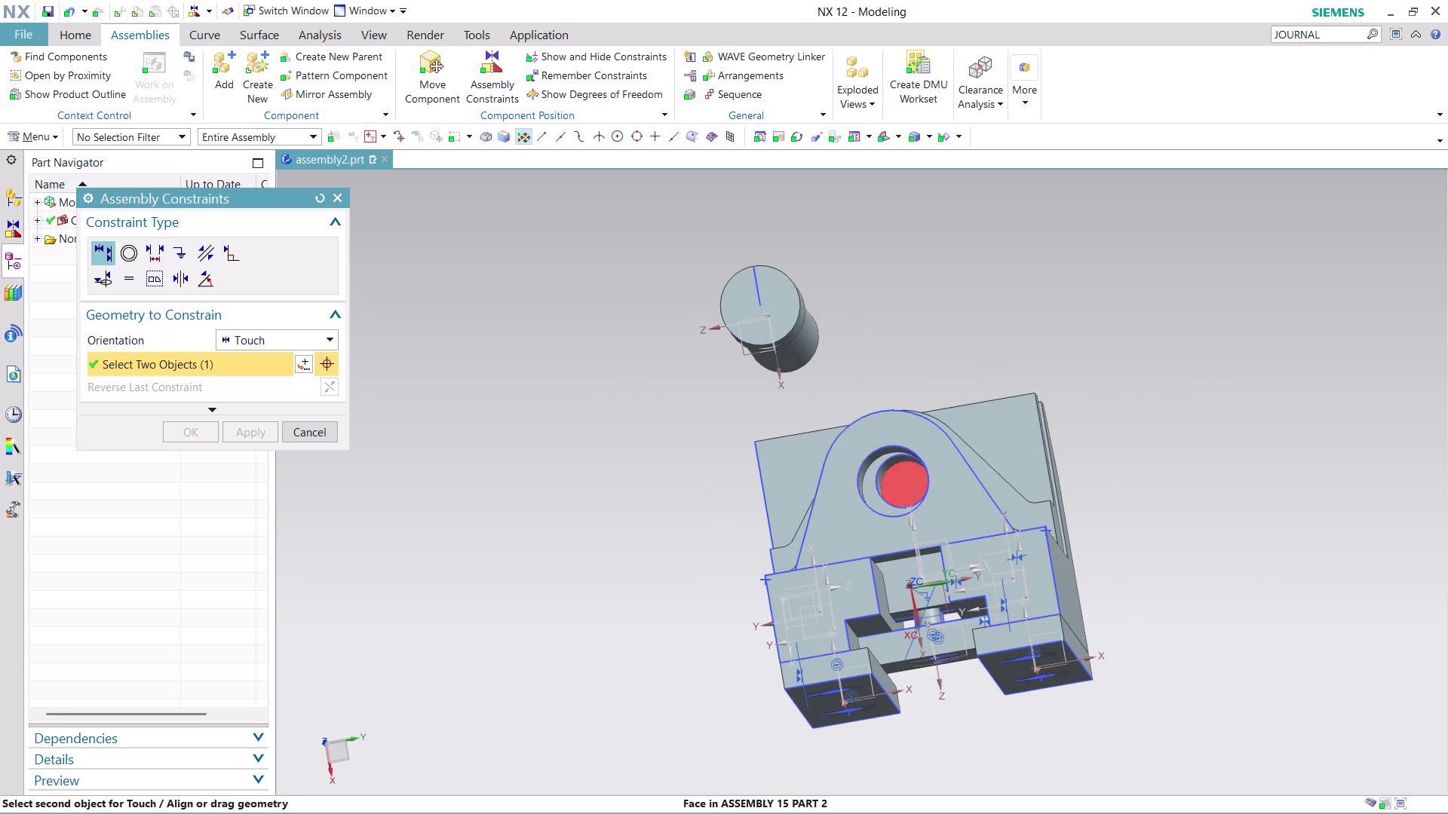
middle_drag(936, 285, 960, 319)
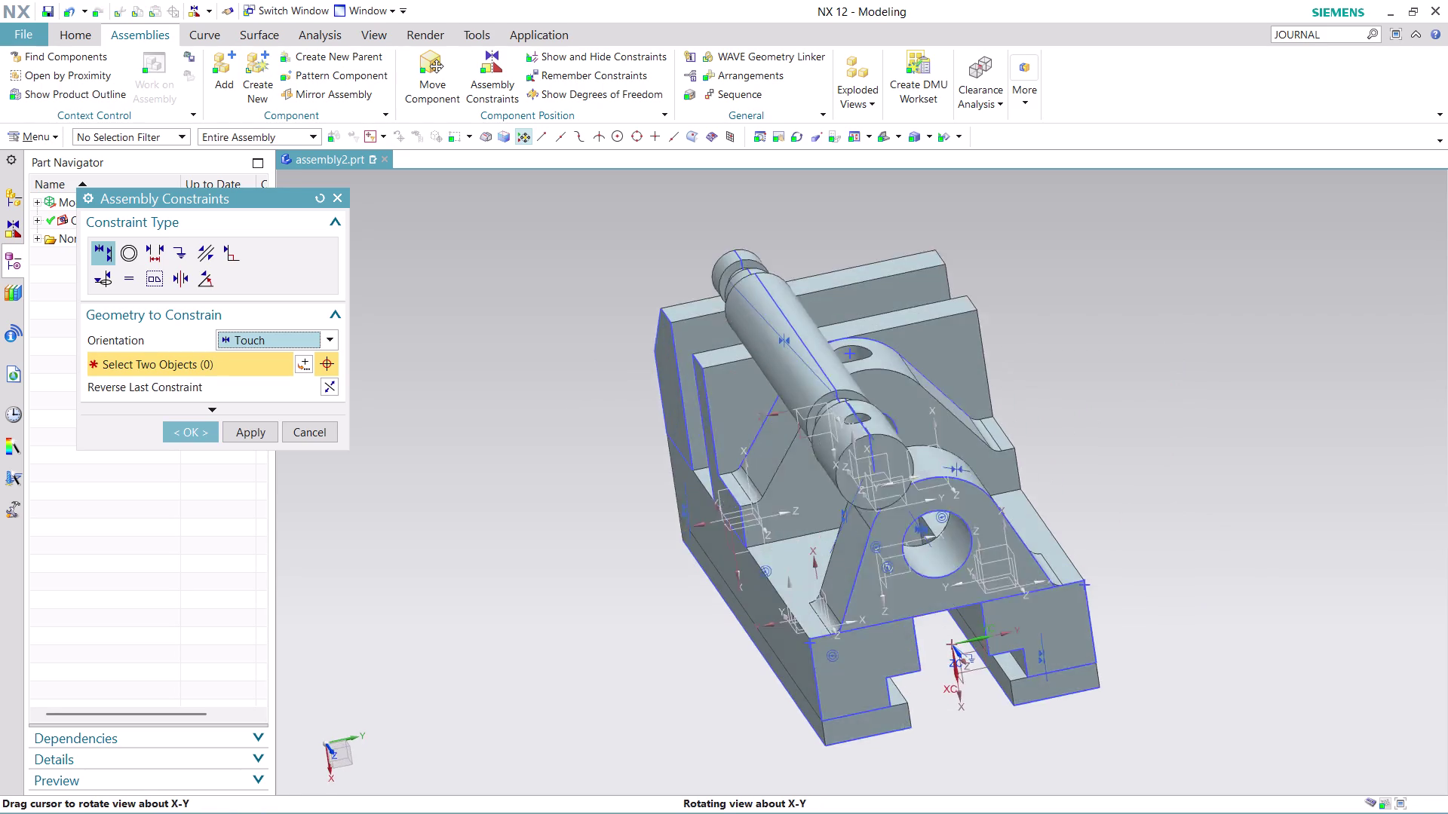
middle_drag(960, 318, 966, 331)
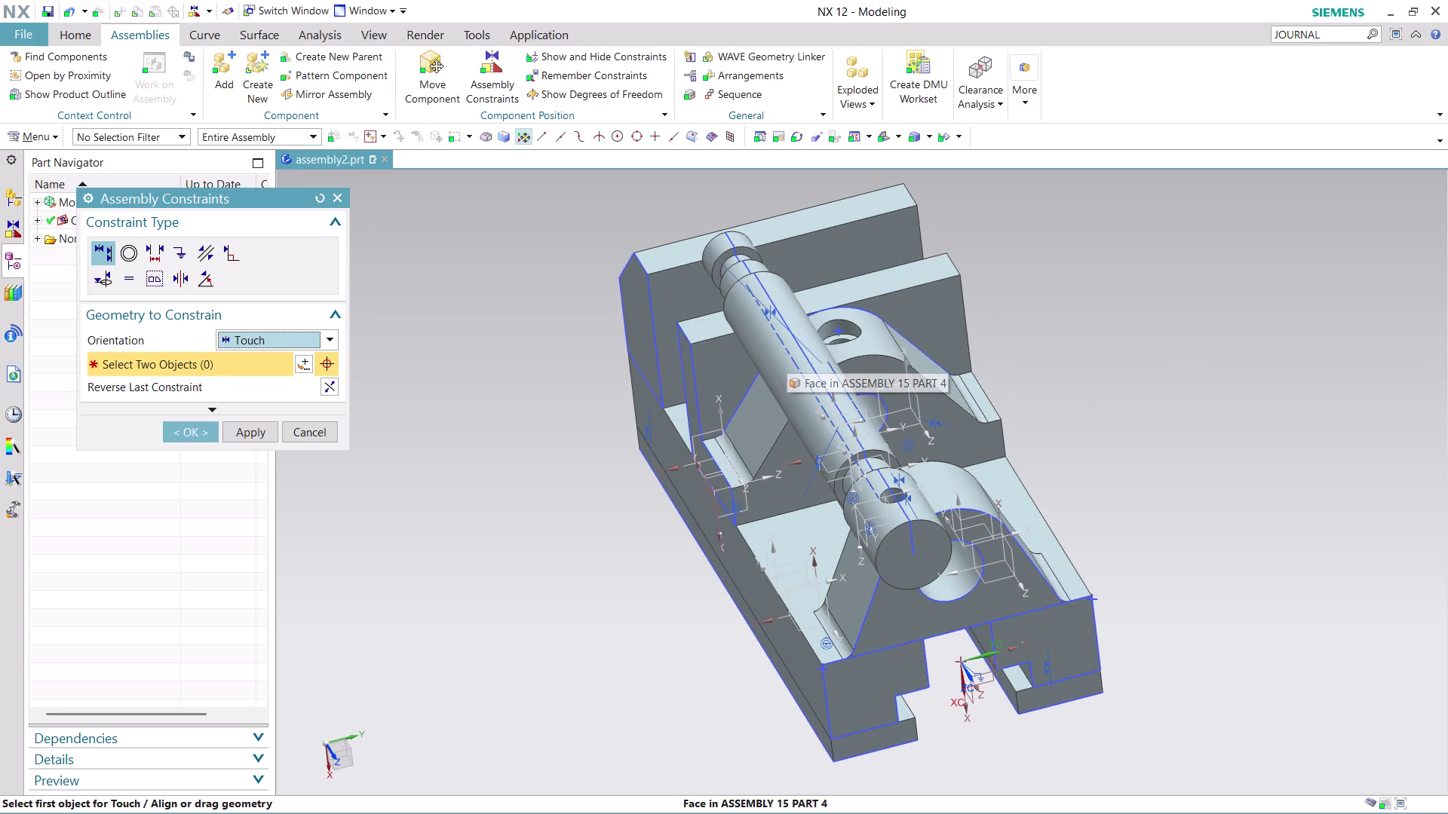
middle_drag(1007, 316, 951, 281)
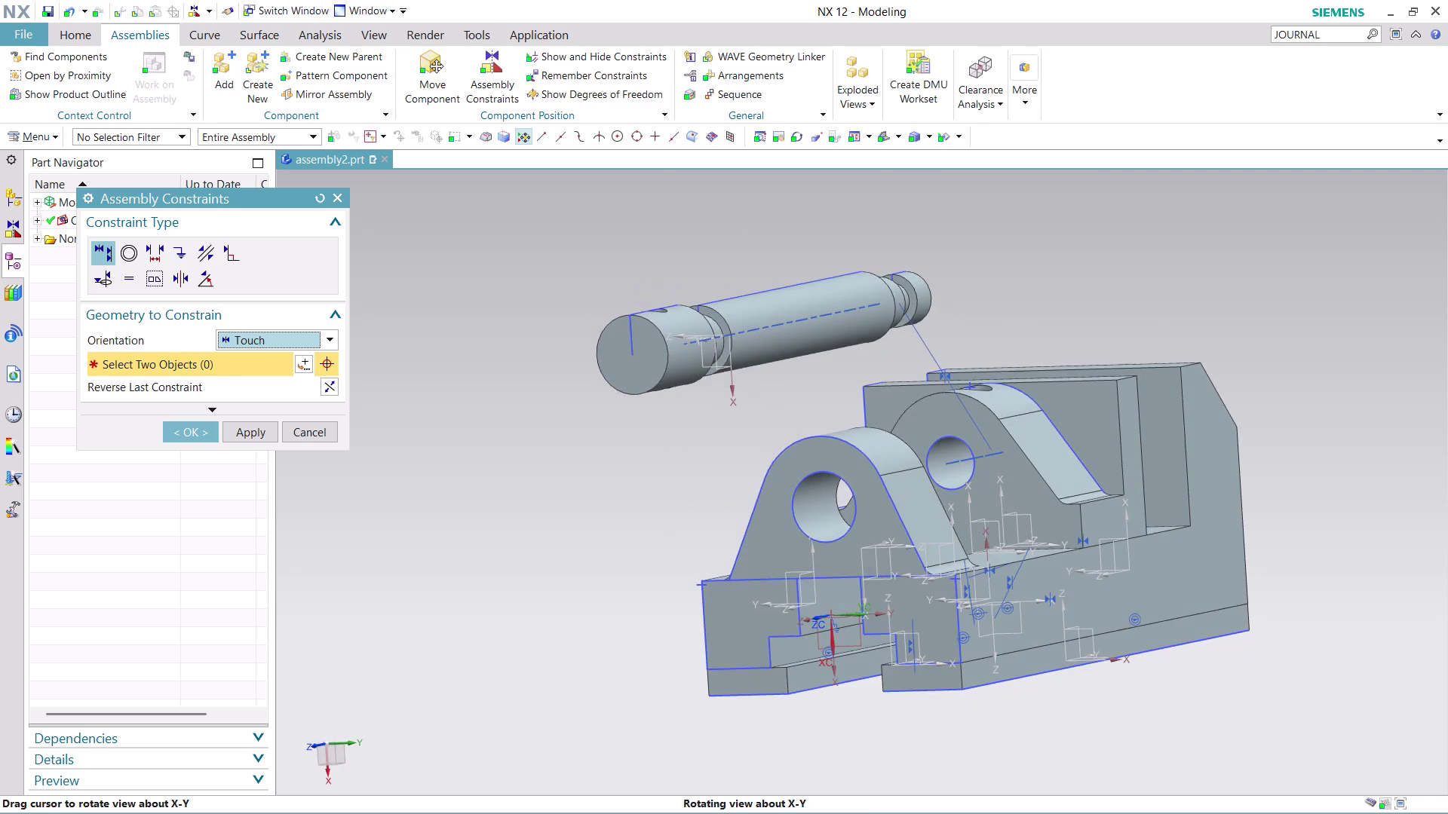
middle_drag(950, 280, 973, 309)
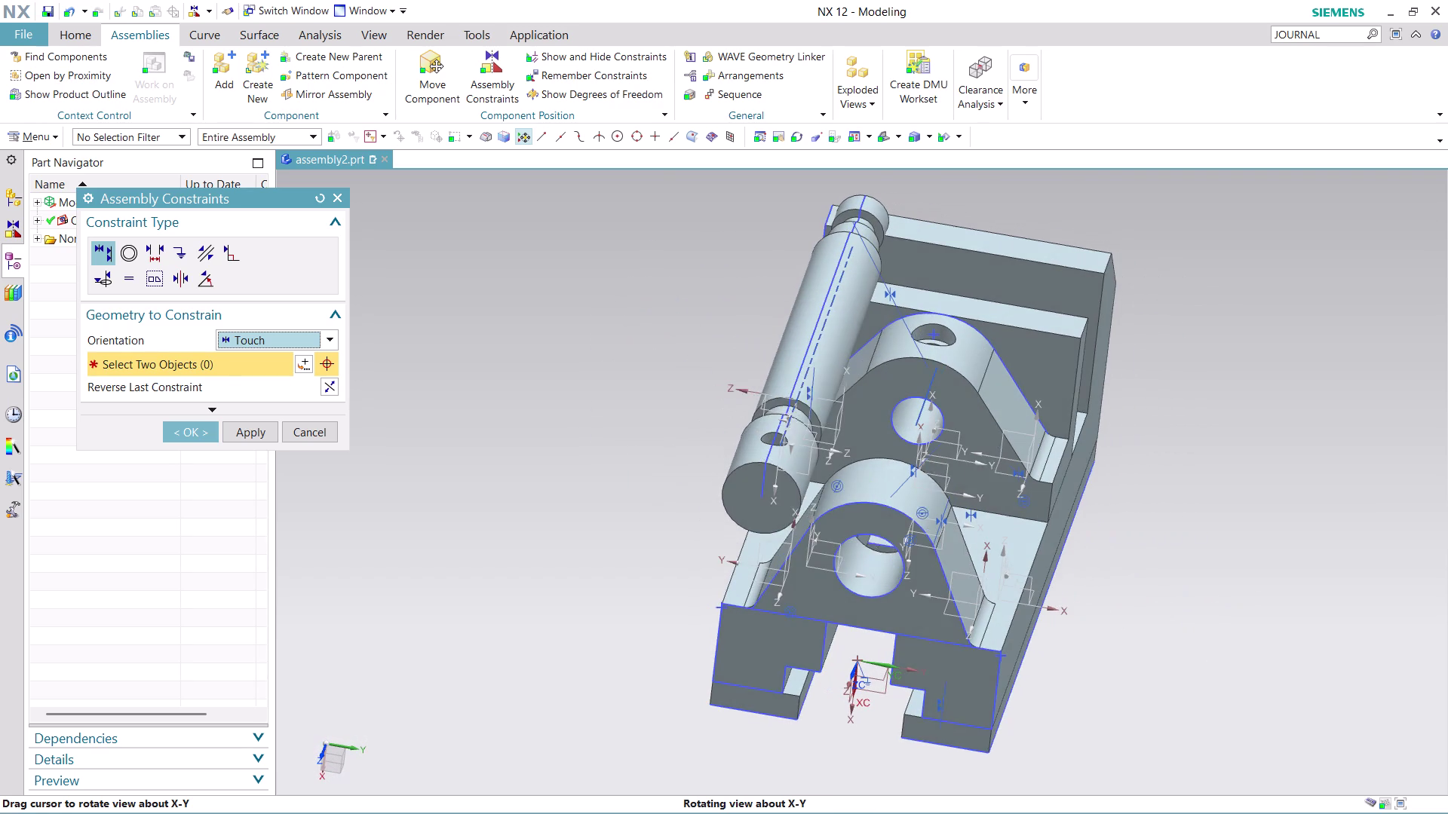
middle_drag(973, 310, 971, 355)
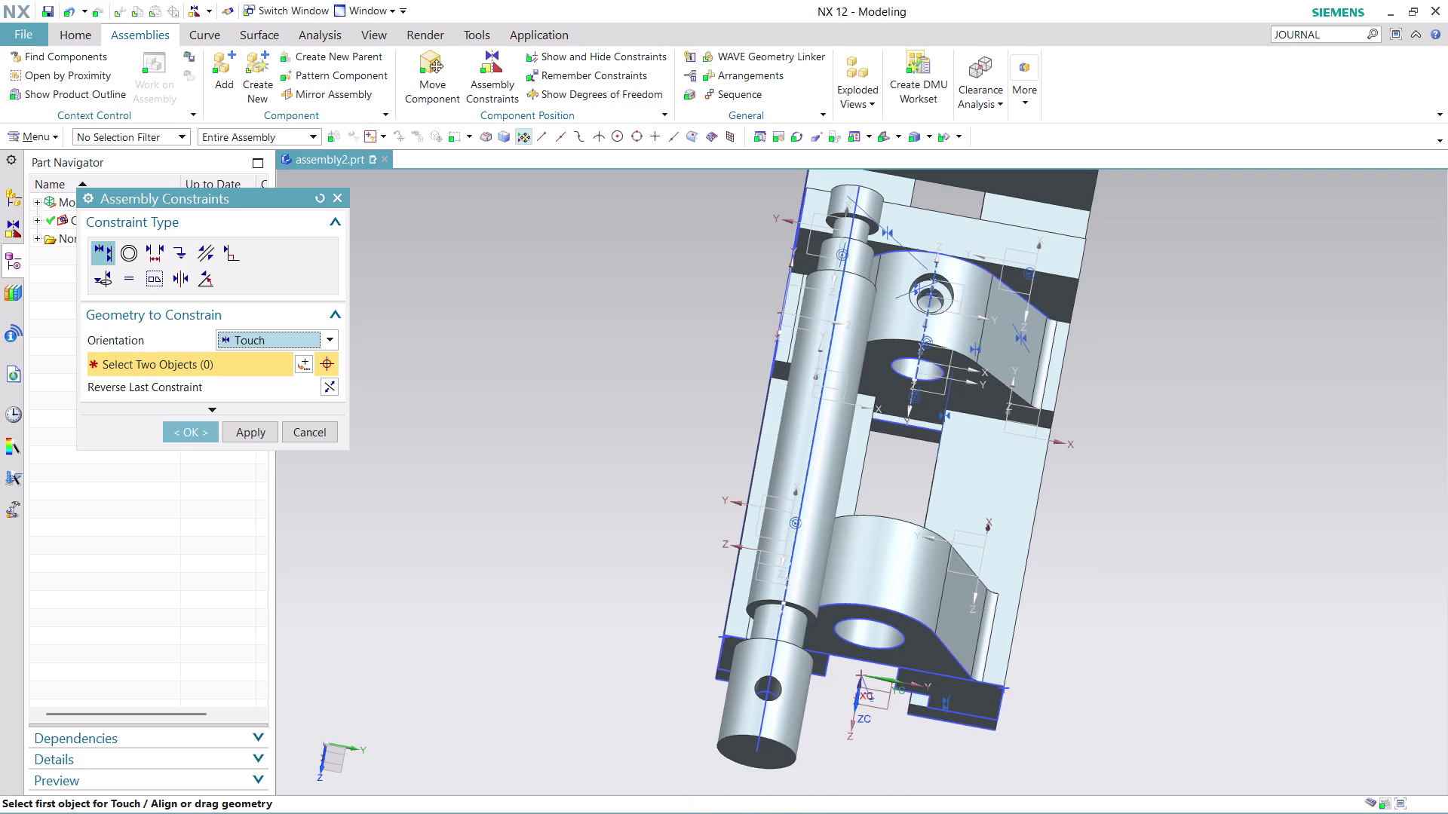
click(863, 263)
middle_drag(1135, 285, 1153, 193)
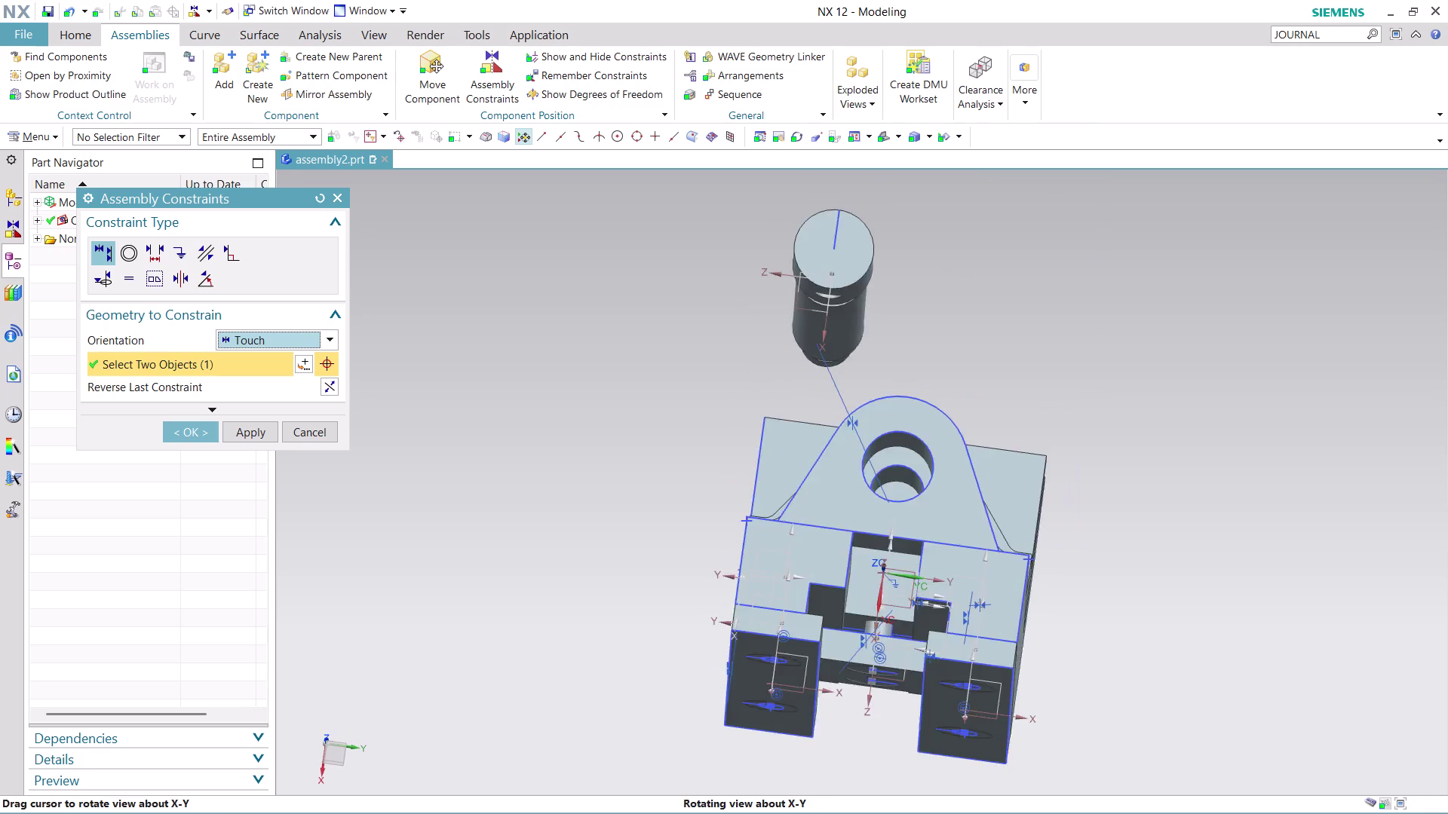
middle_drag(1153, 193, 1158, 202)
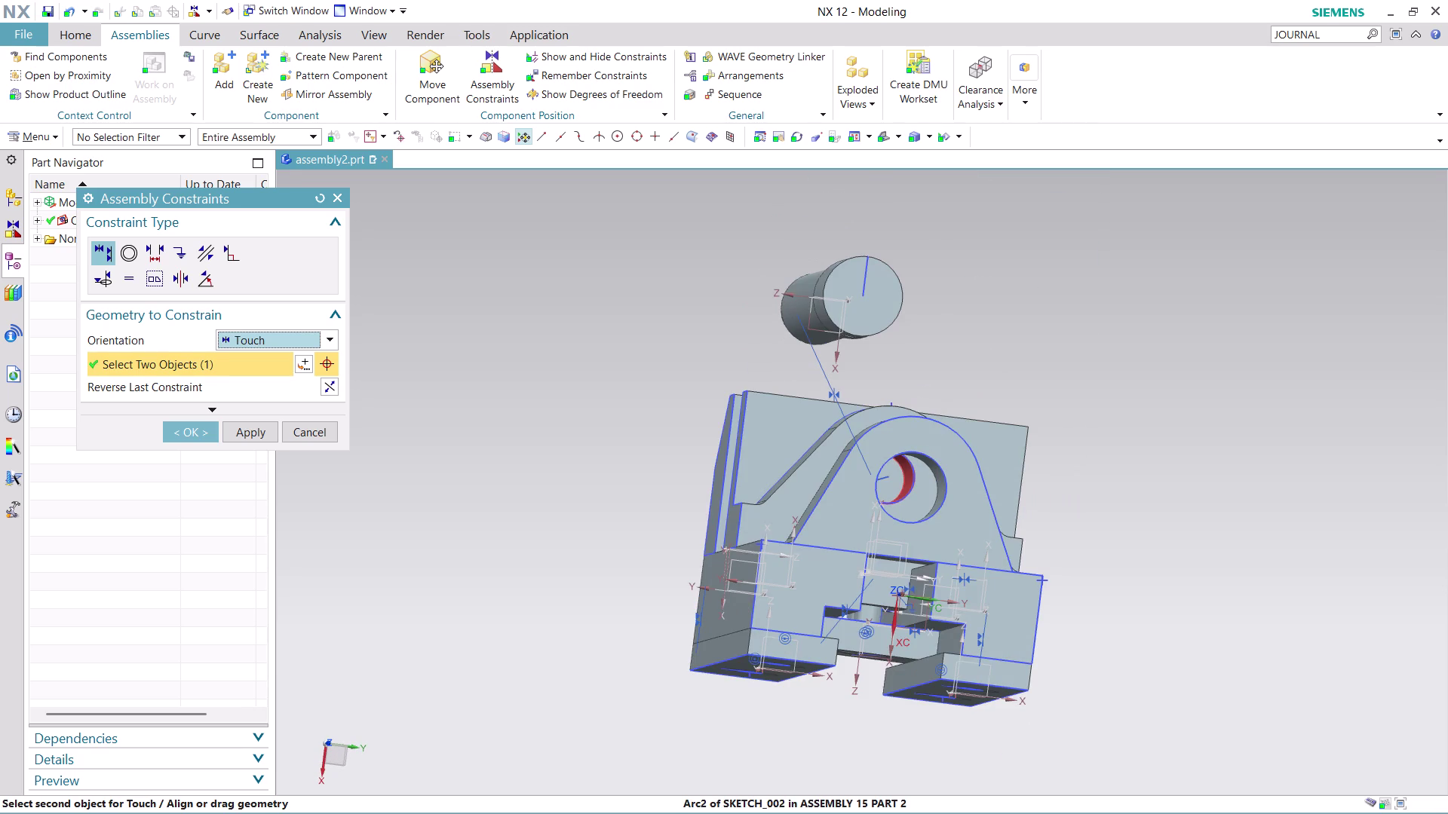
click(905, 477)
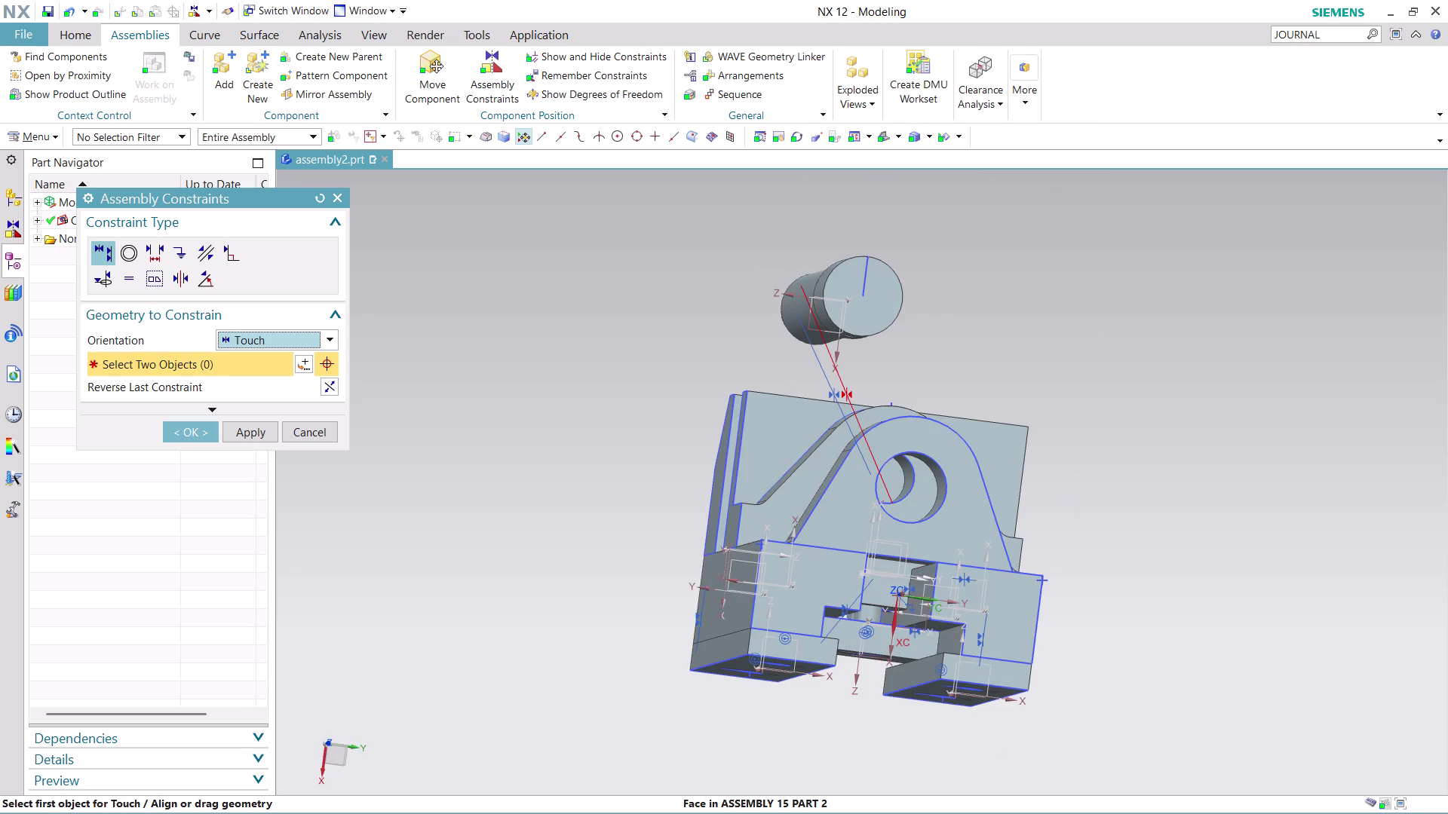
key(ctrl+z)
middle_drag(975, 300, 982, 325)
scroll(down, 3)
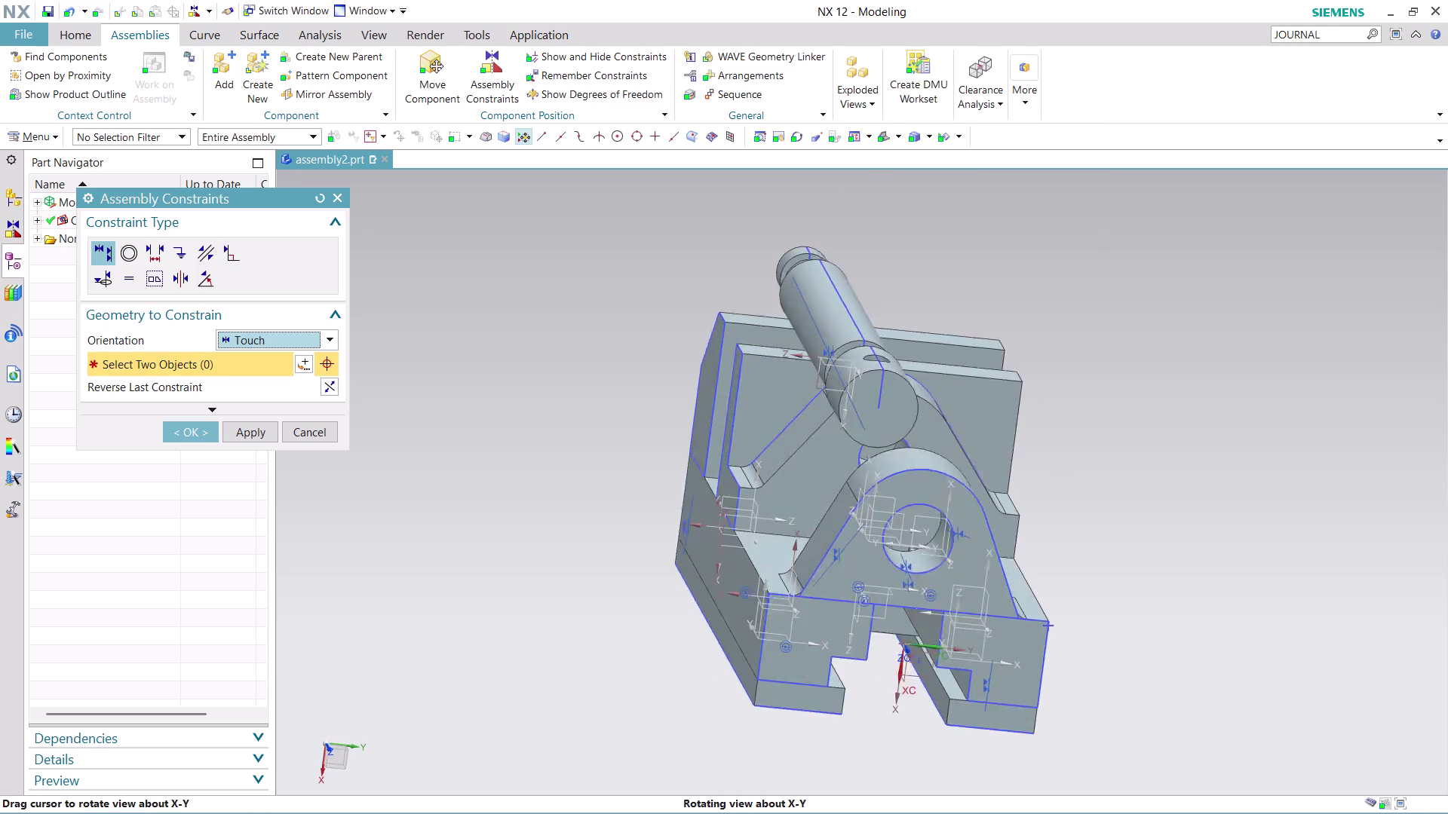
middle_drag(982, 325, 931, 329)
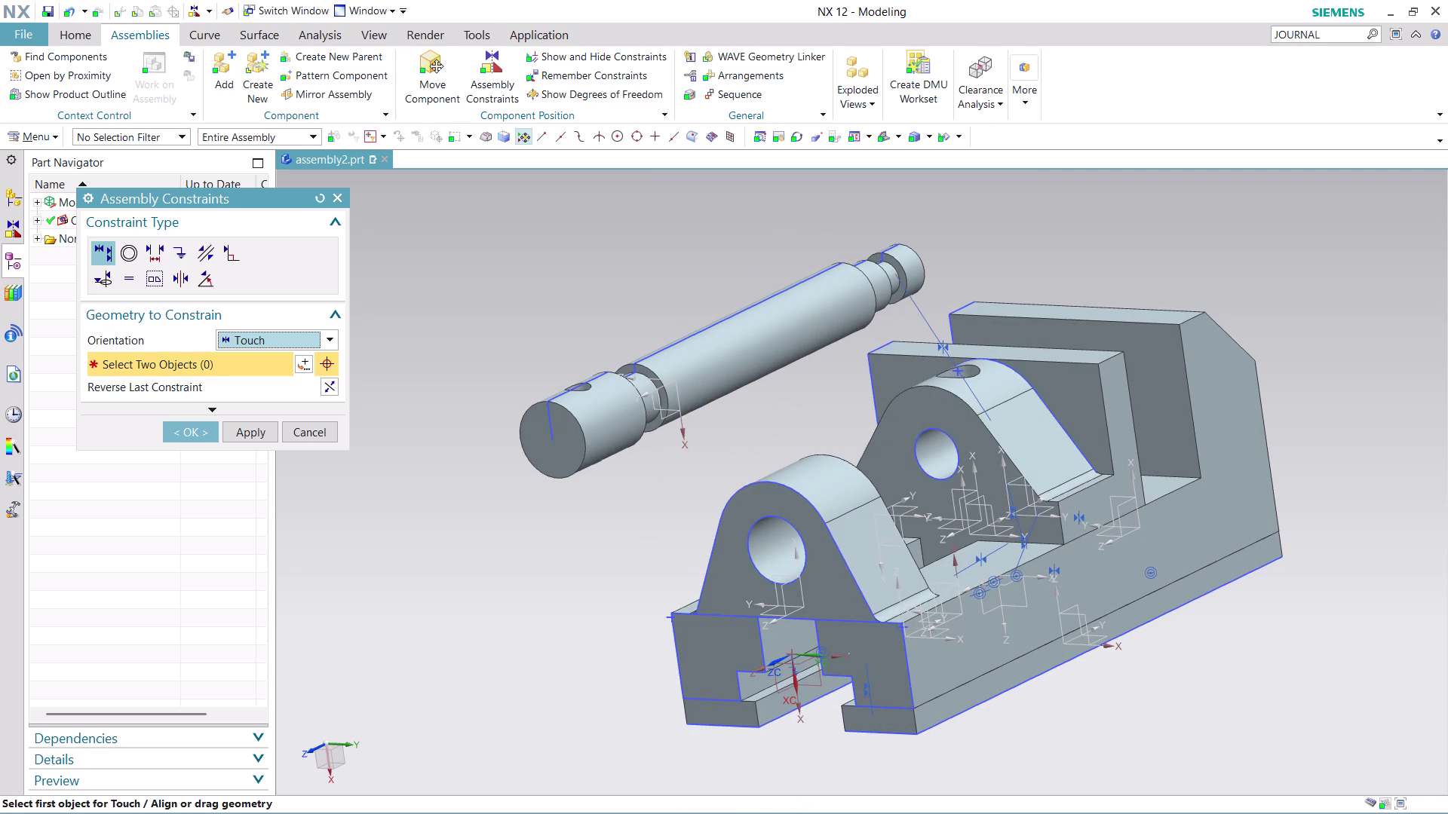
click(836, 311)
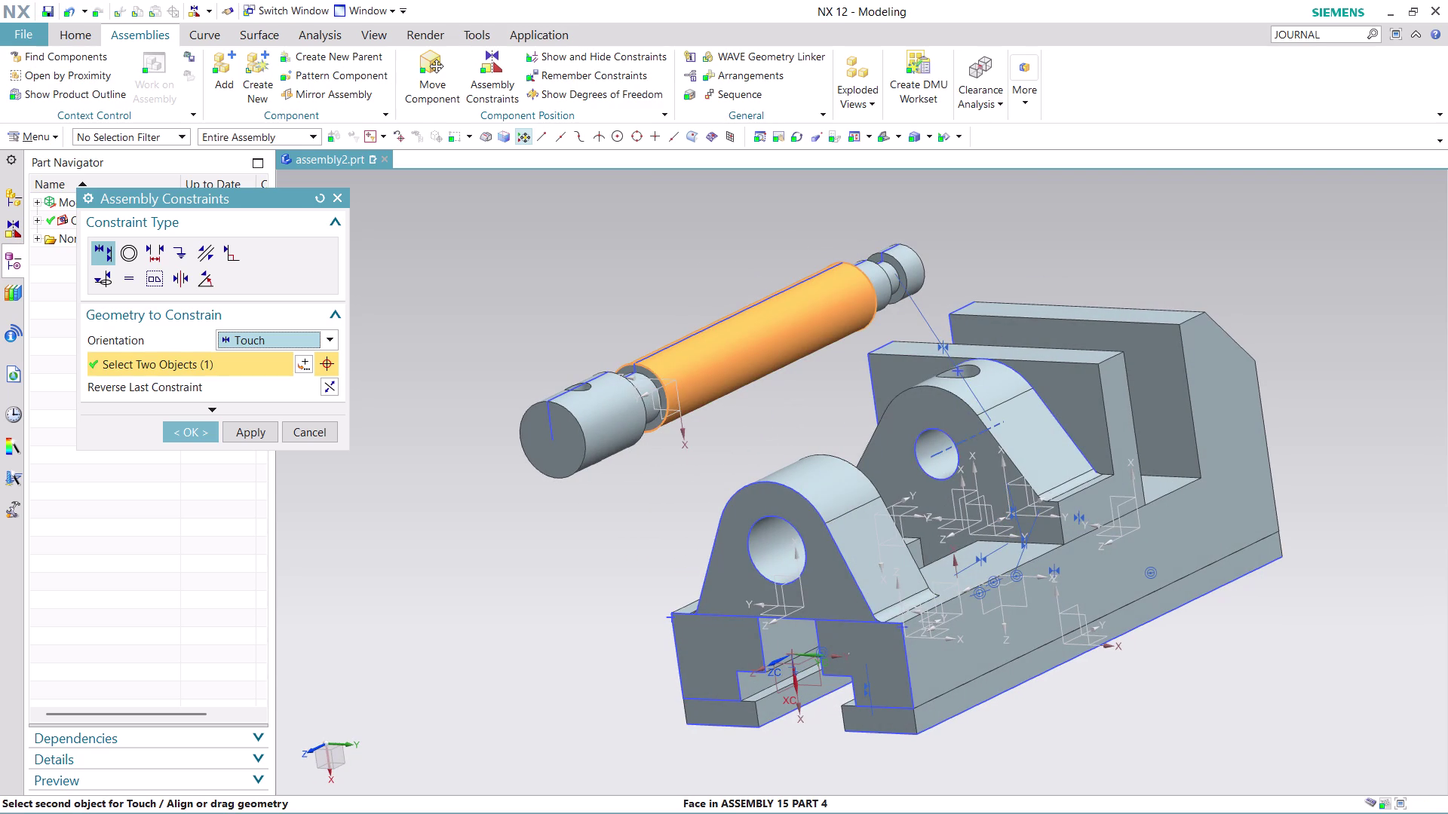
scroll(up, 3)
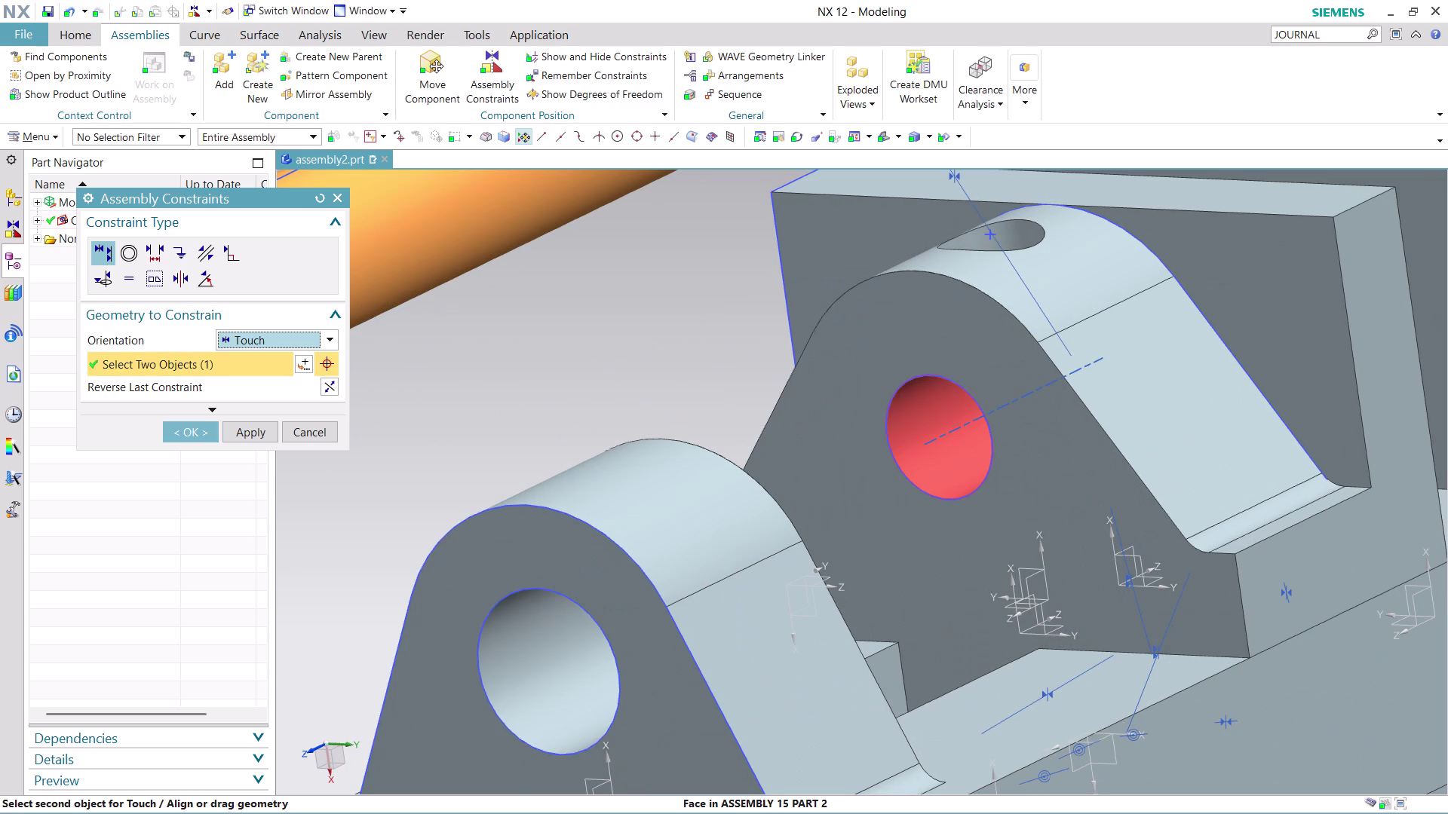
click(926, 452)
scroll(down, 3)
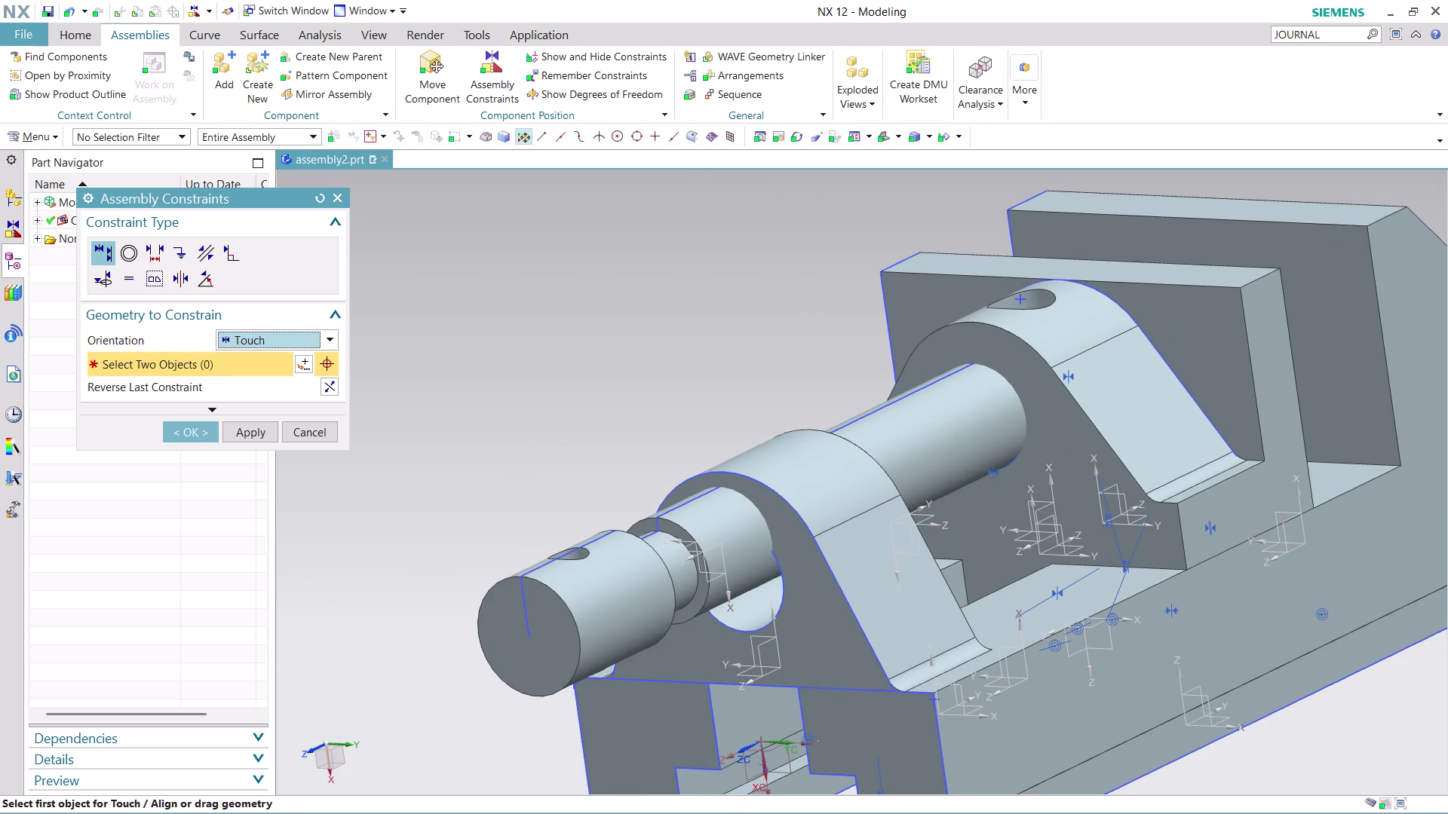
middle_drag(800, 322, 822, 361)
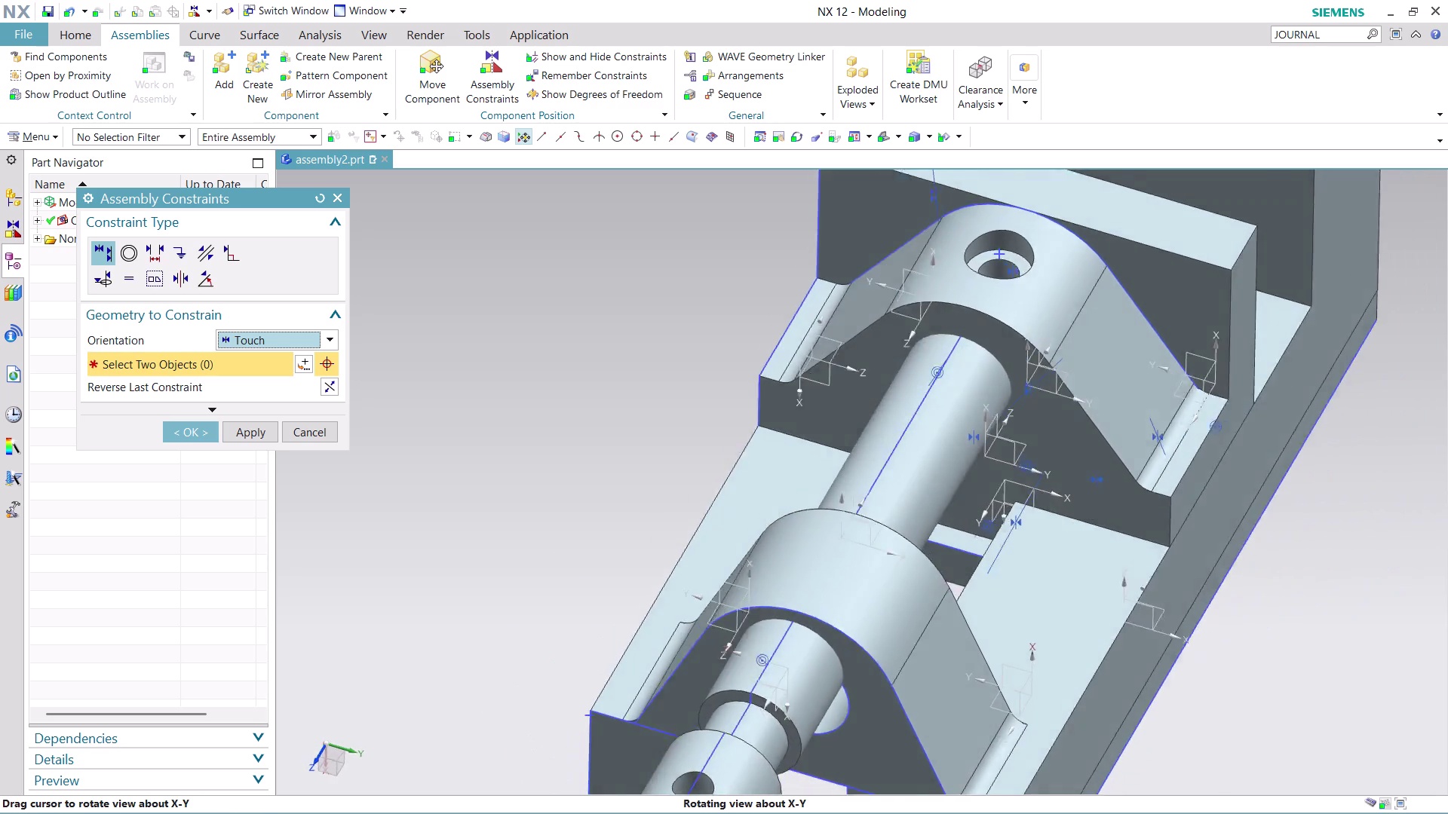
middle_drag(823, 361, 836, 369)
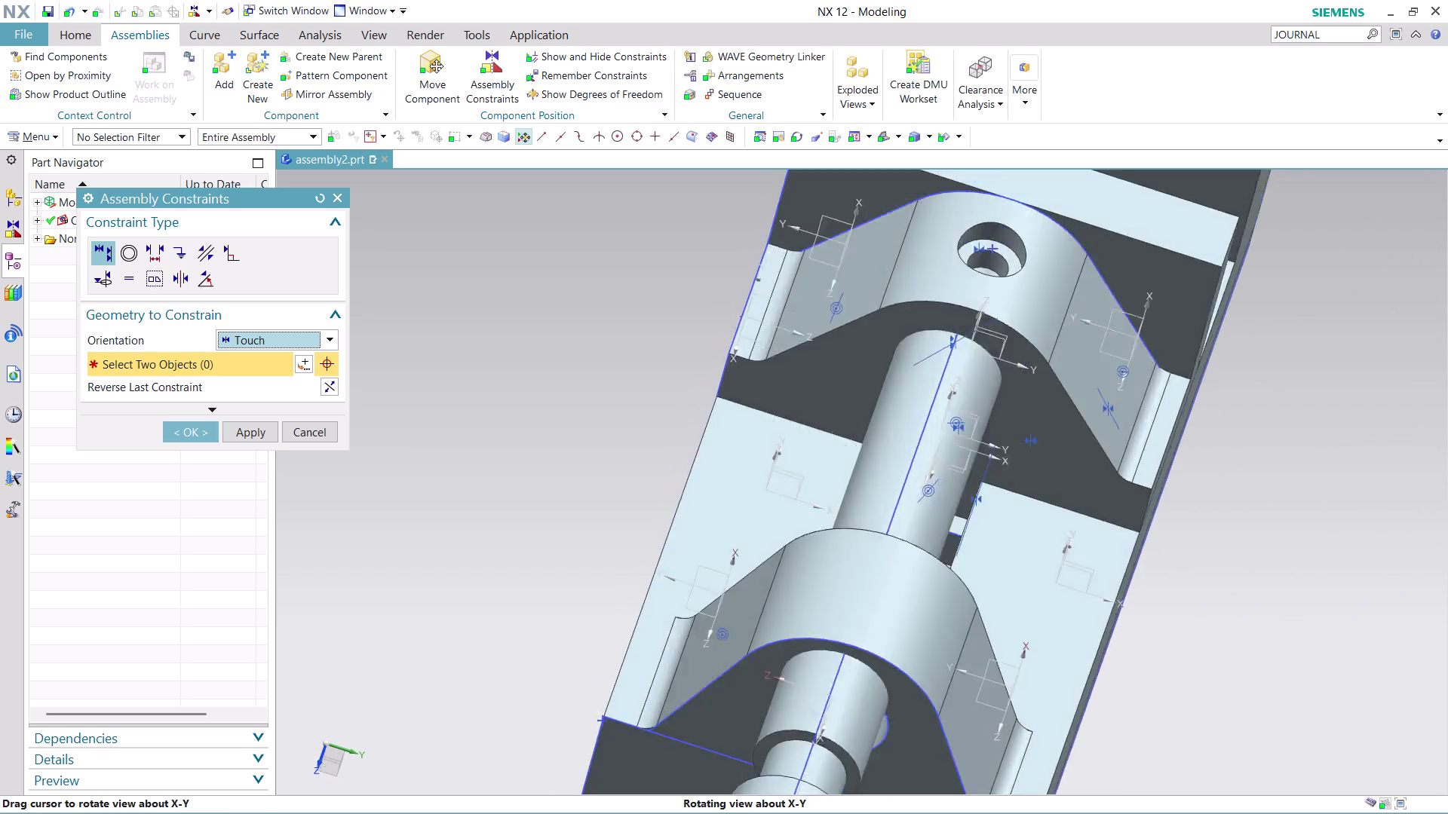
middle_drag(835, 369, 857, 333)
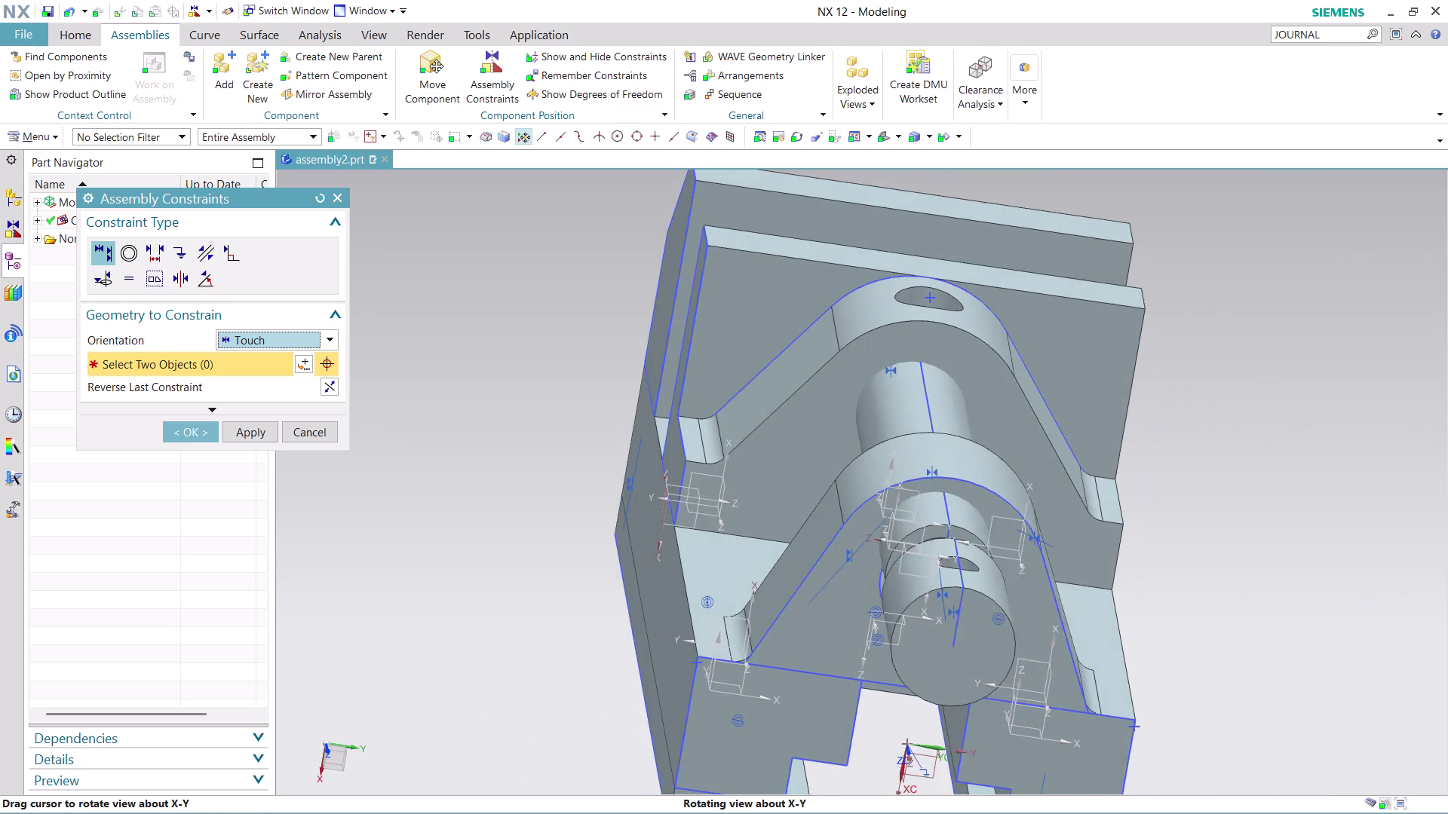
middle_drag(857, 332, 858, 332)
scroll(up, 3)
scroll(down, 3)
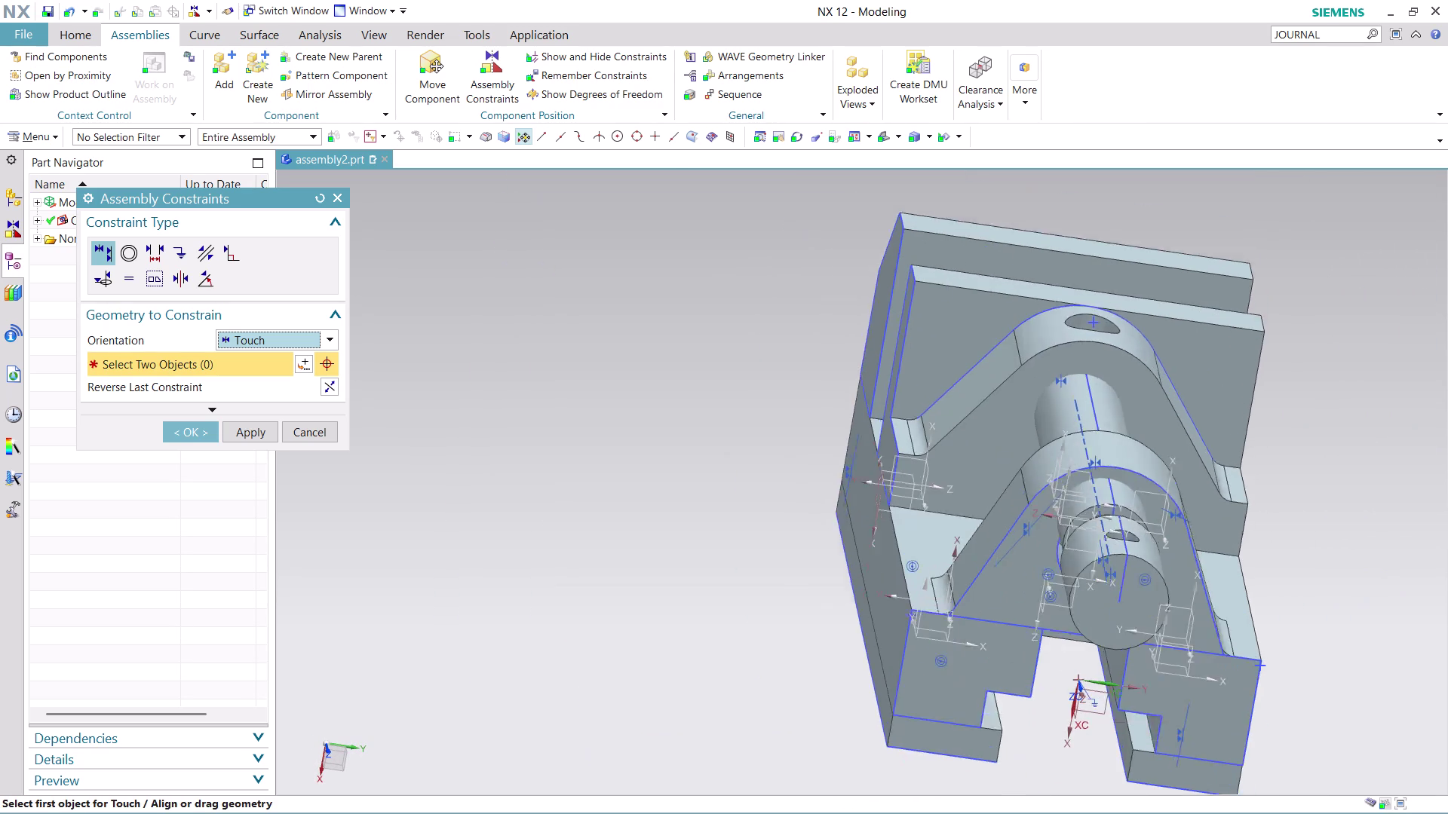
scroll(down, 3)
scroll(up, 3)
middle_drag(1311, 522, 1262, 455)
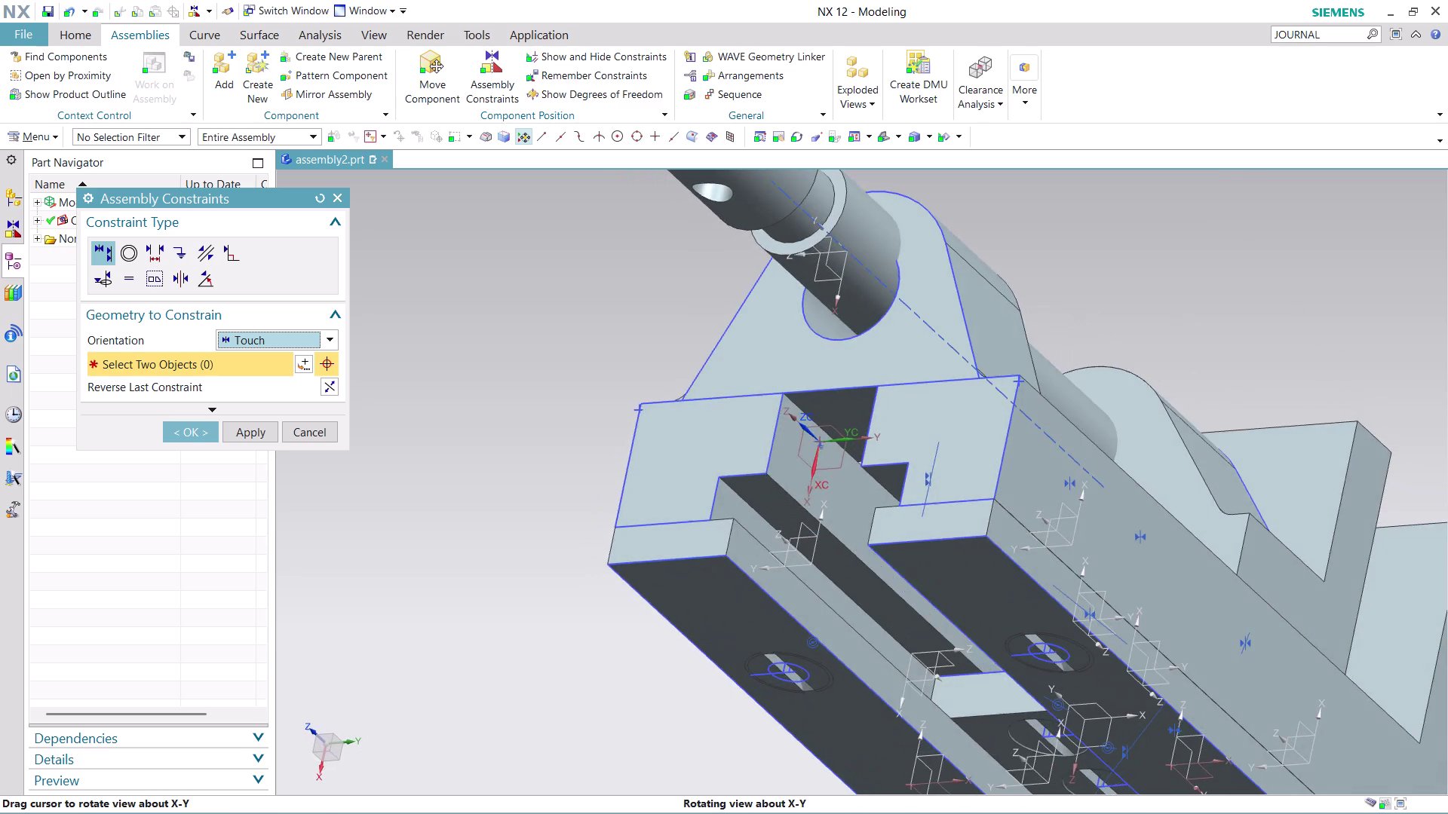
middle_drag(1262, 455, 1272, 465)
key(ctrl+z)
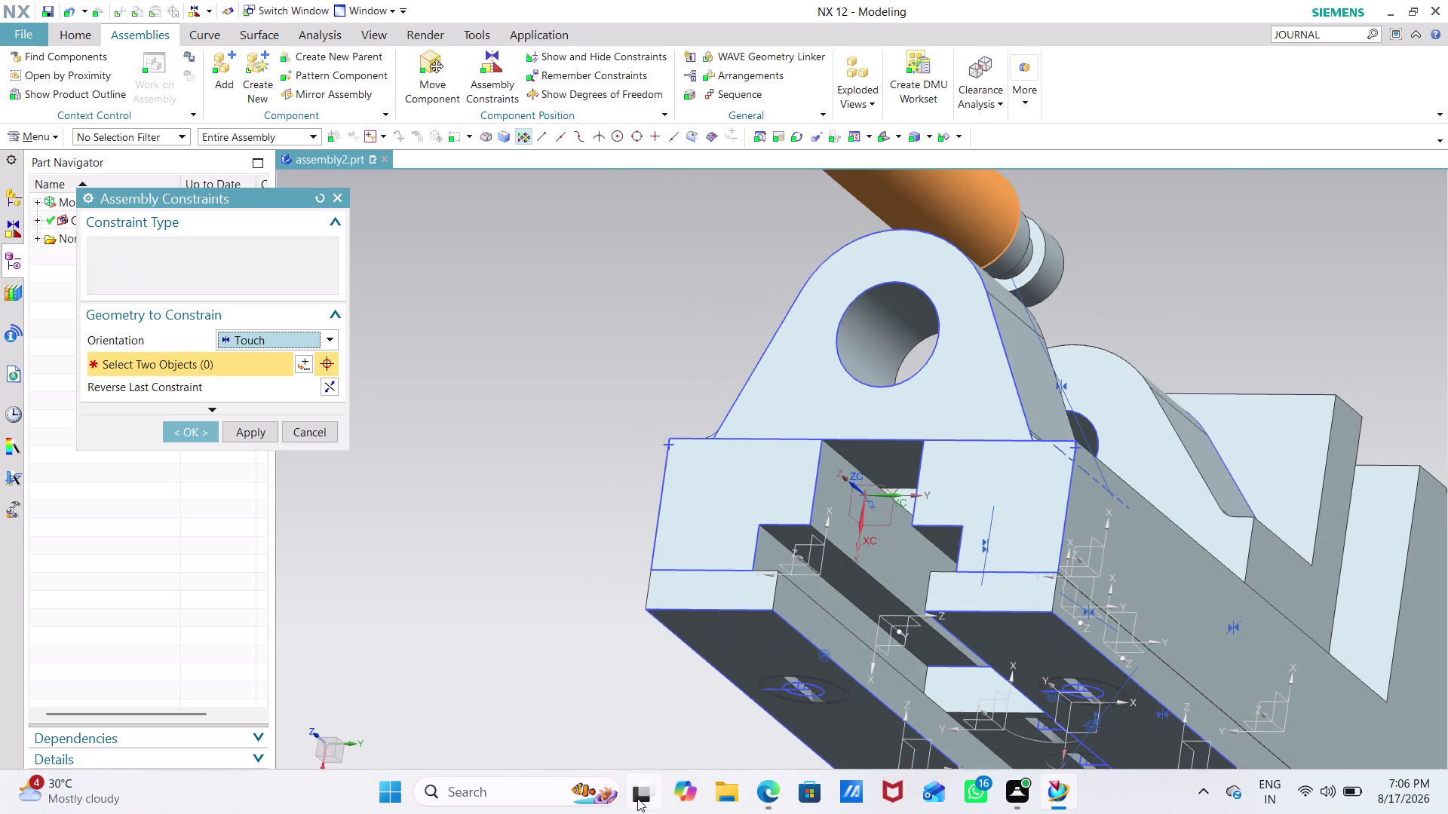
scroll(down, 3)
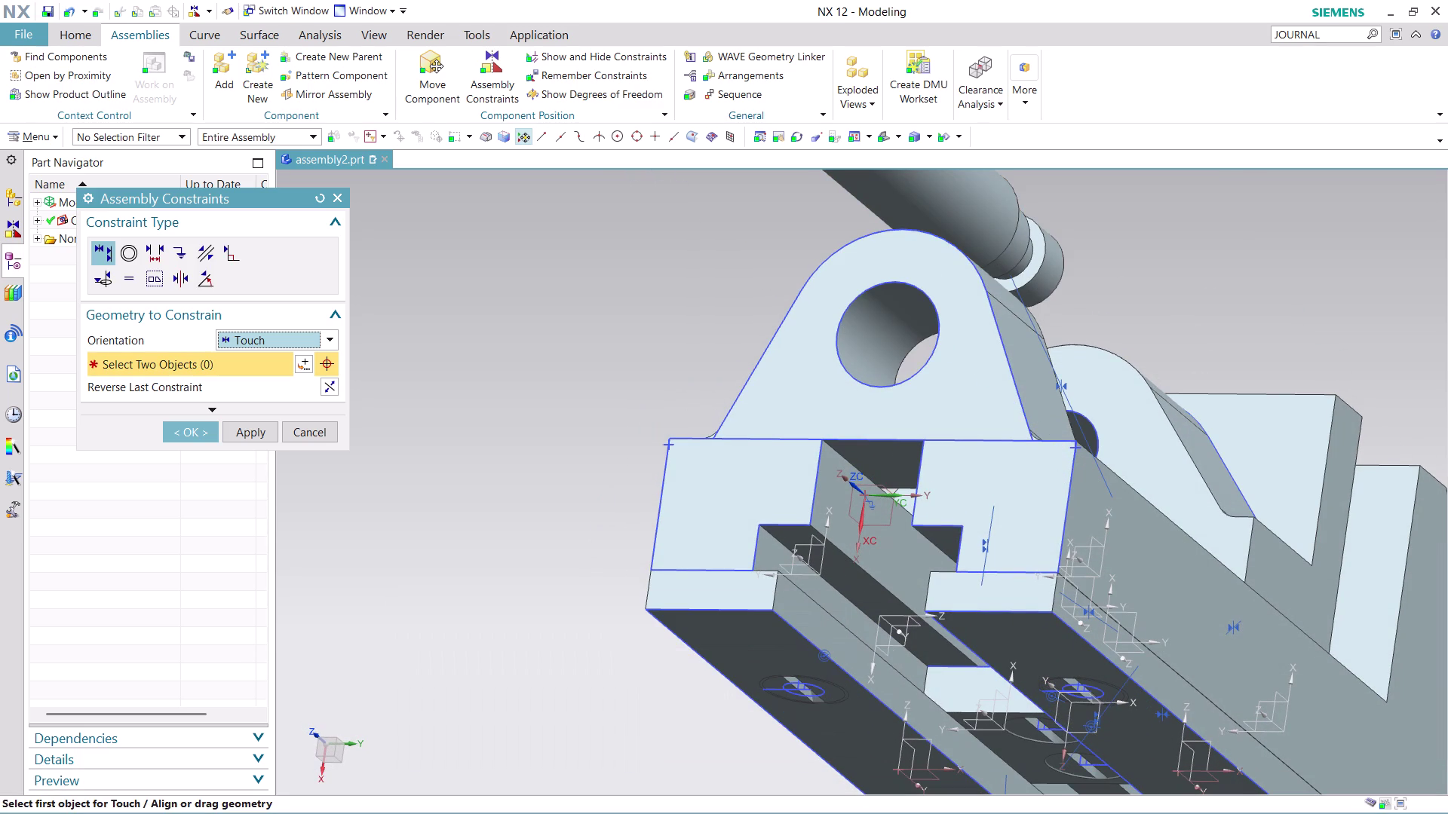
key(ctrl+z)
scroll(down, 3)
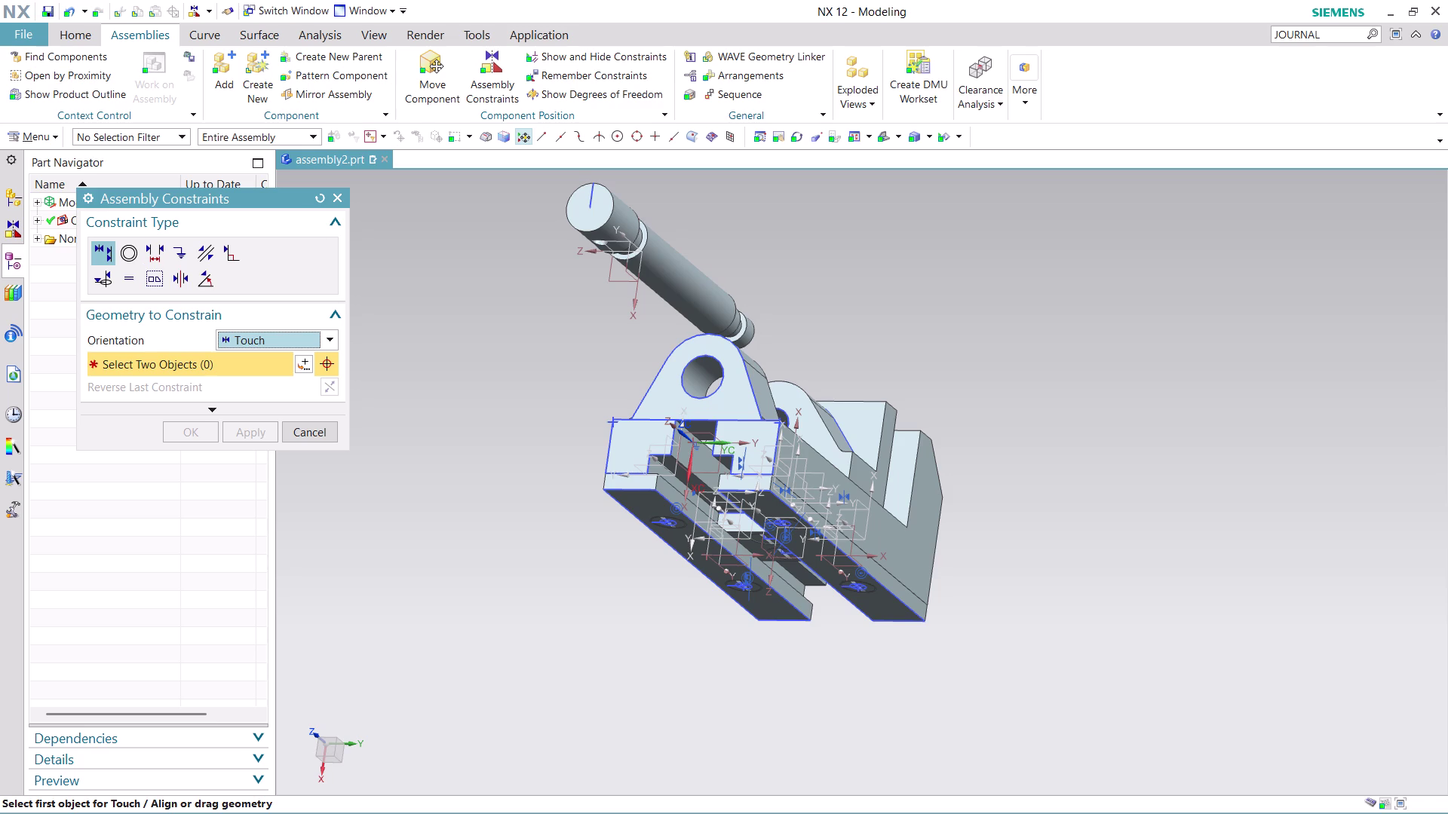
Pick shaft and support geometry, undo that constraint, and open the Orientation options.
click(673, 275)
click(703, 381)
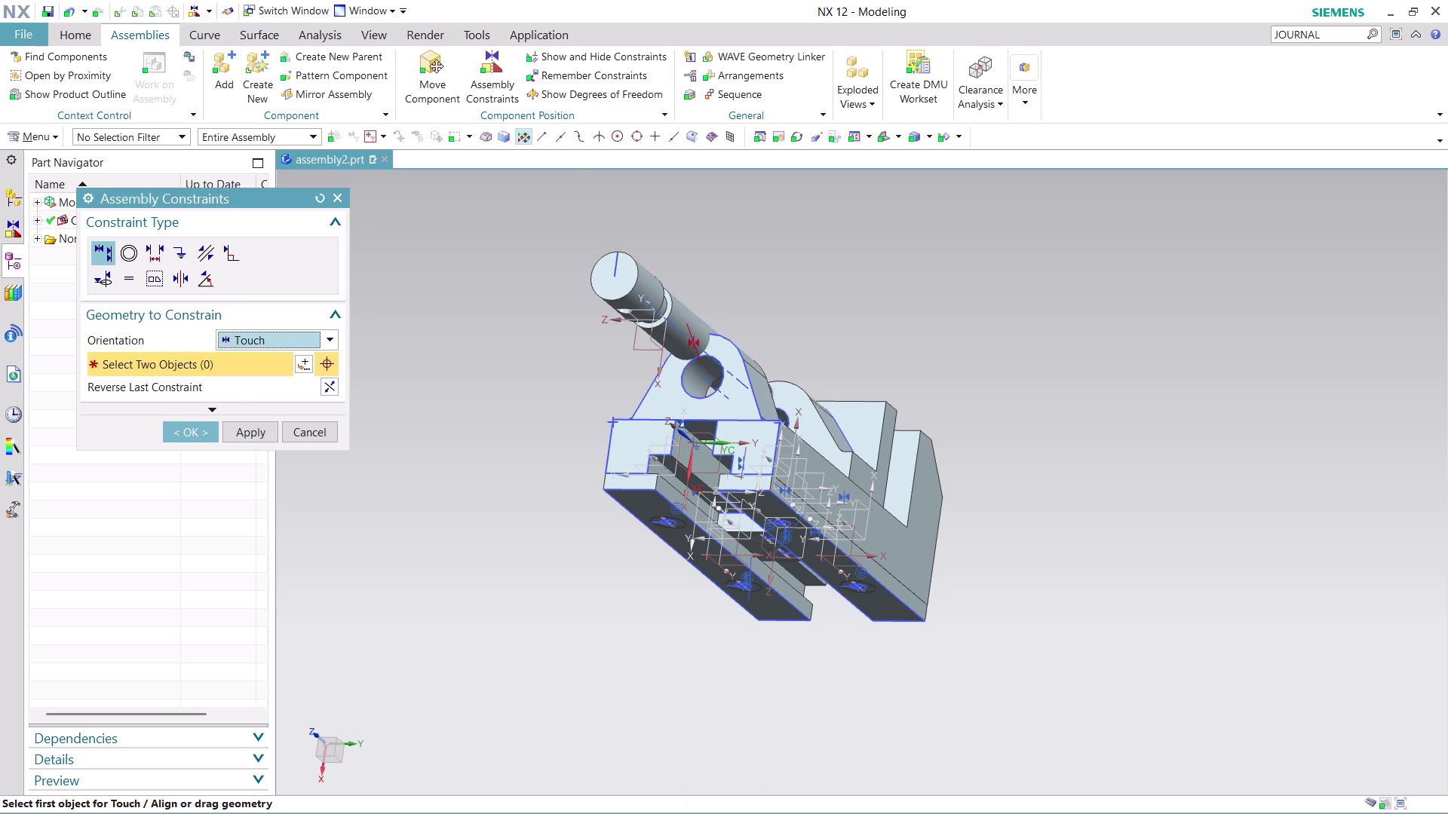
key(ctrl+z)
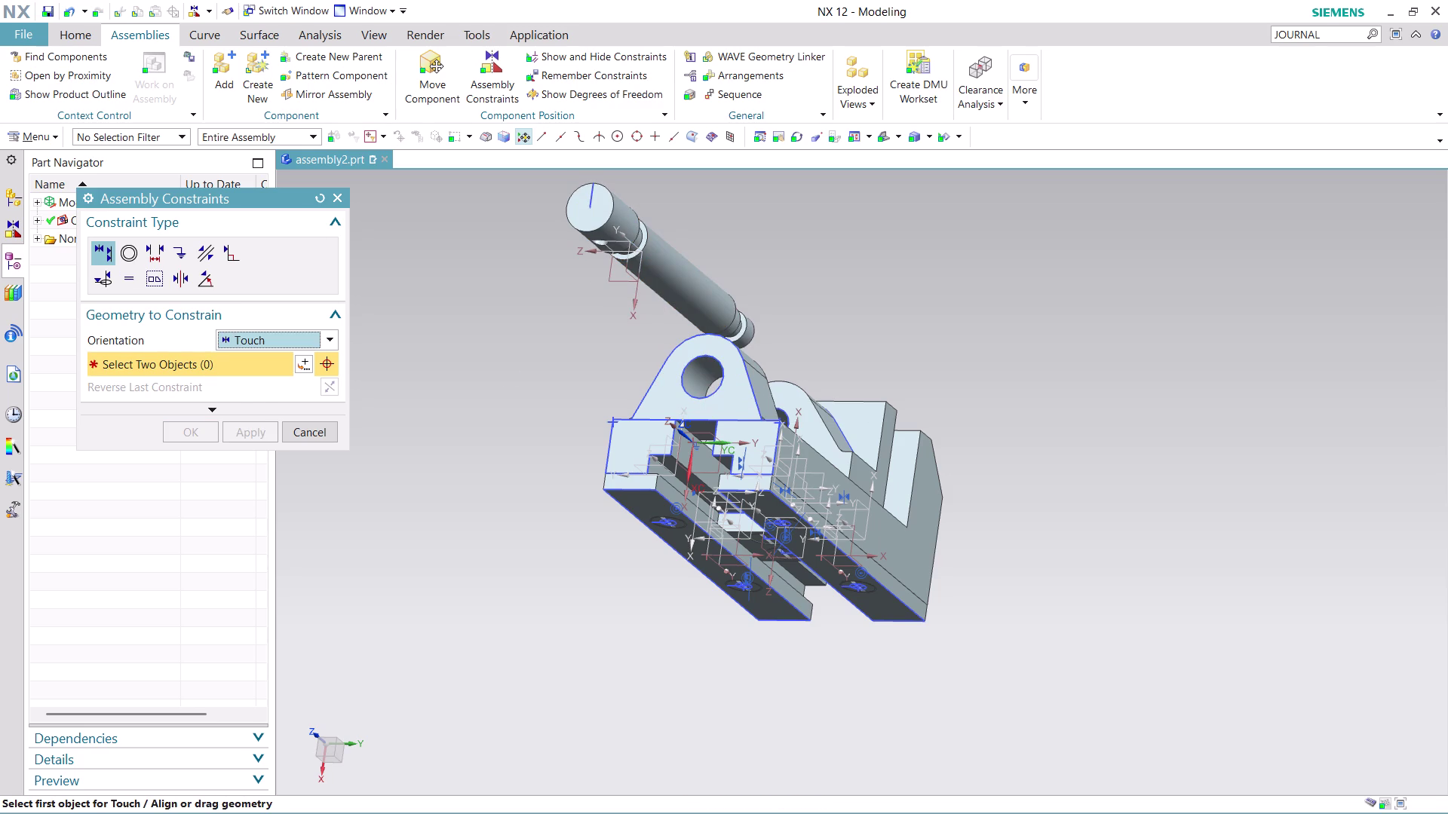
scroll(down, 3)
middle_drag(809, 266, 761, 303)
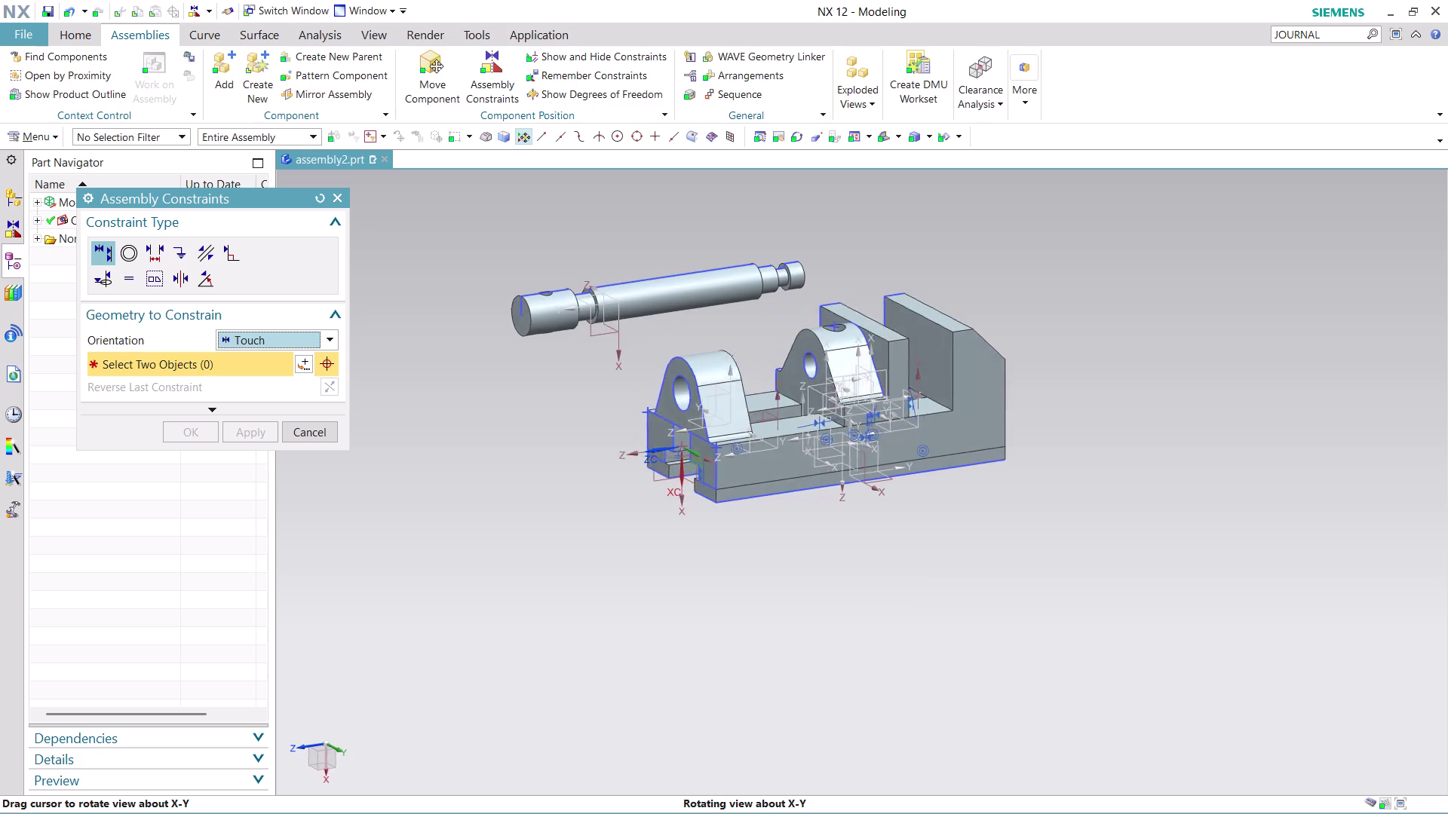
middle_drag(760, 303, 739, 301)
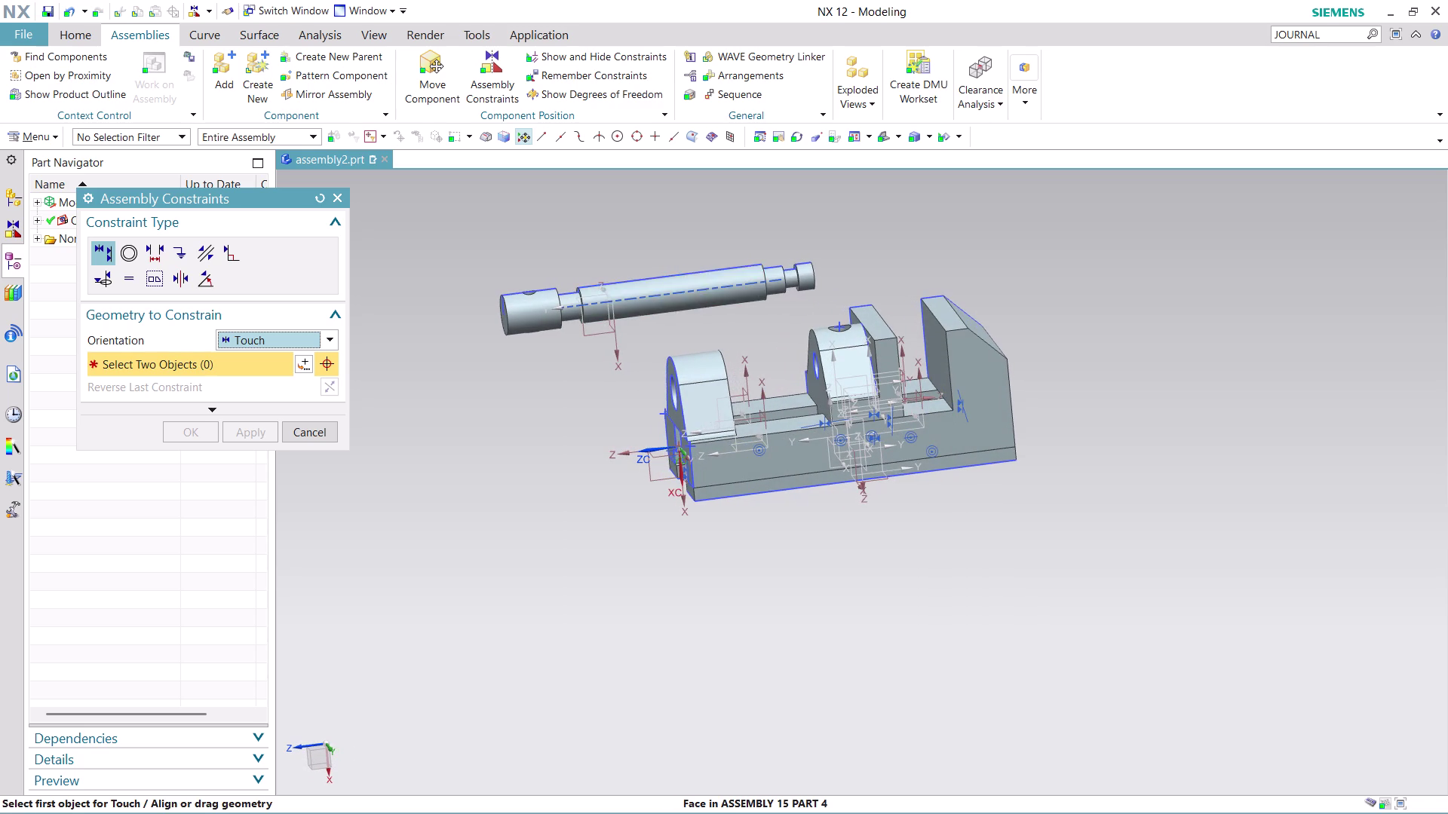
click(333, 338)
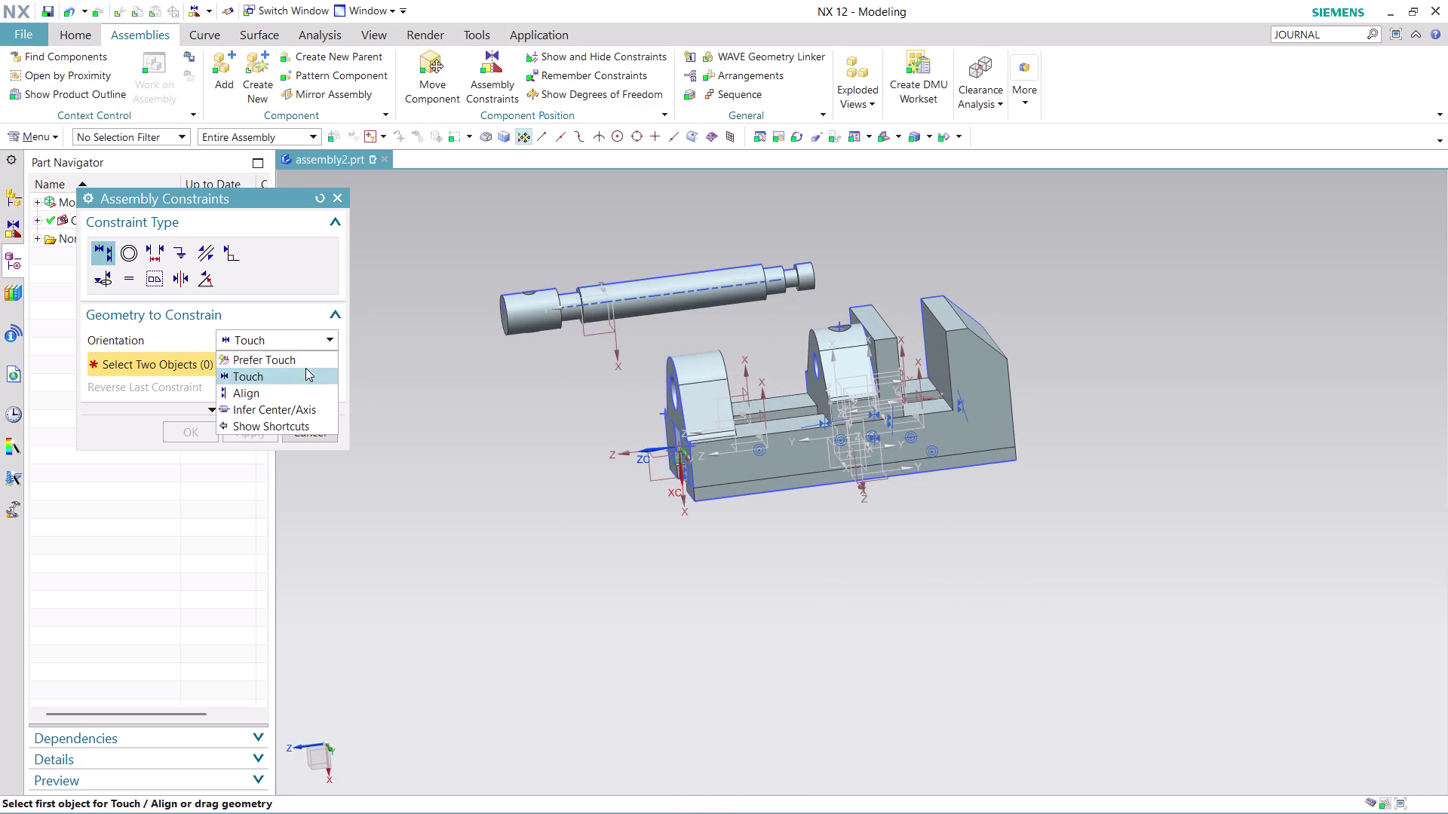
Use Prefer Touch to align the shaft centerline with the bearing hole axis.
click(305, 368)
click(324, 336)
click(302, 361)
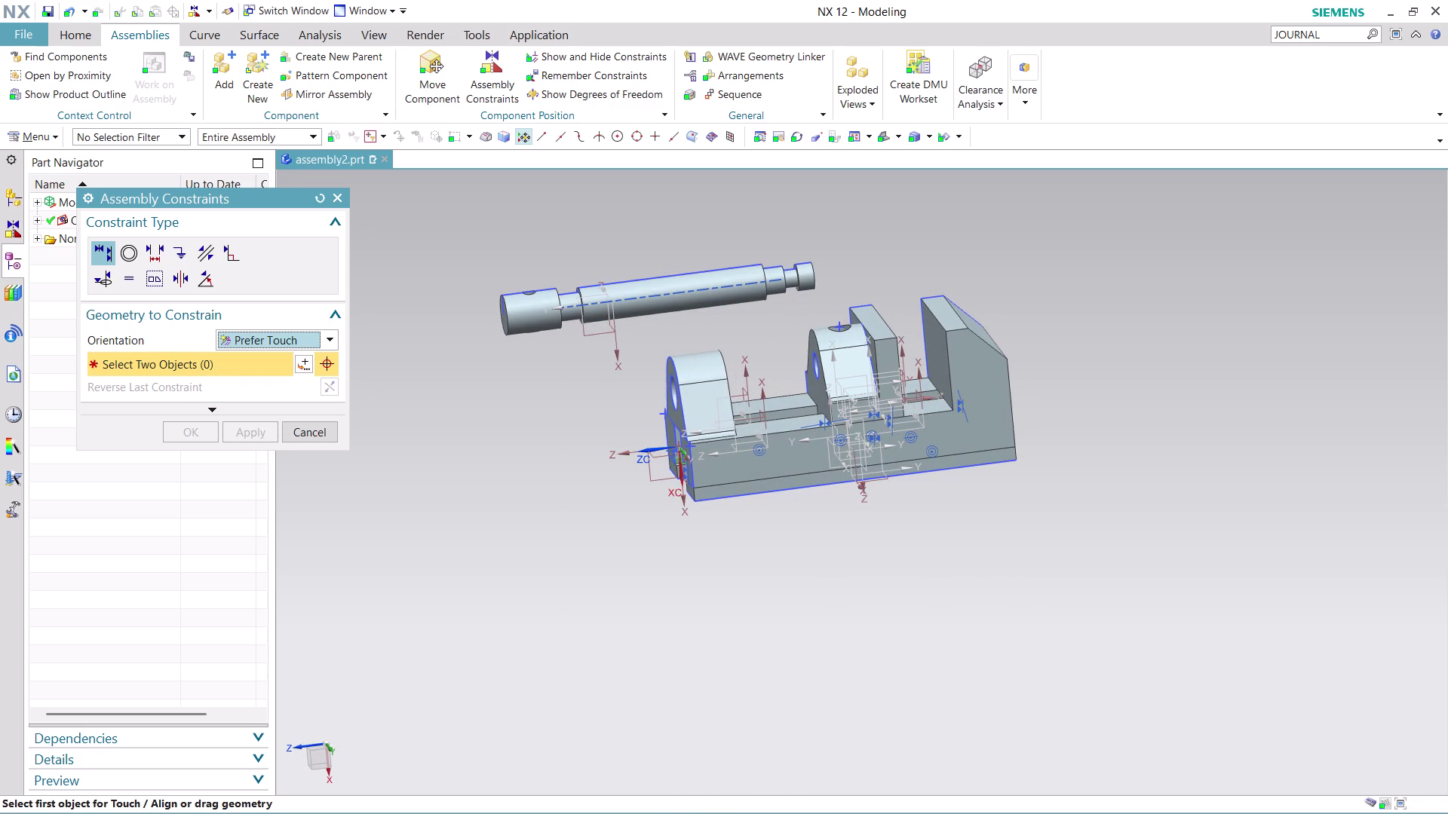
click(688, 295)
middle_drag(705, 333, 744, 312)
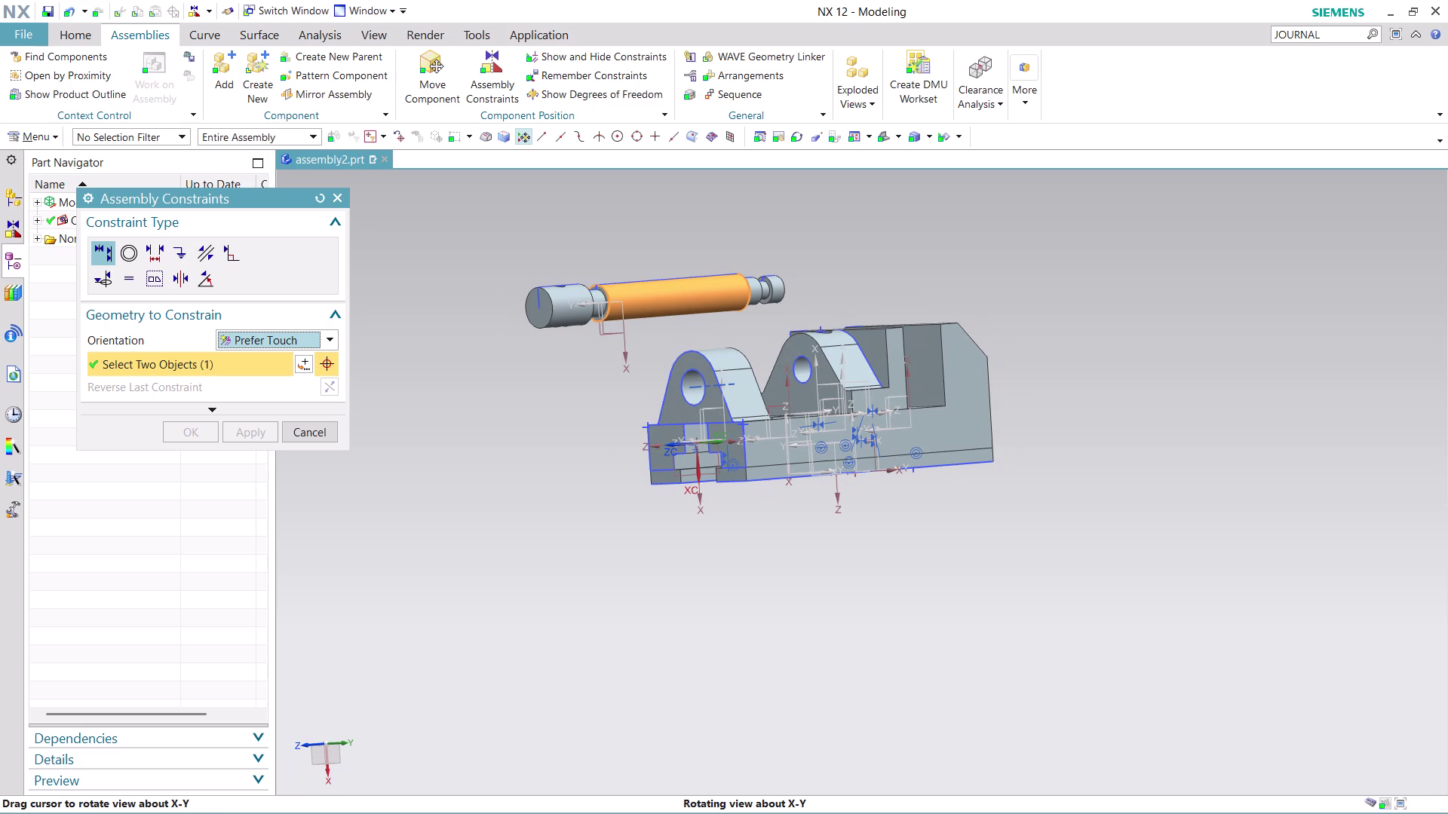
click(699, 391)
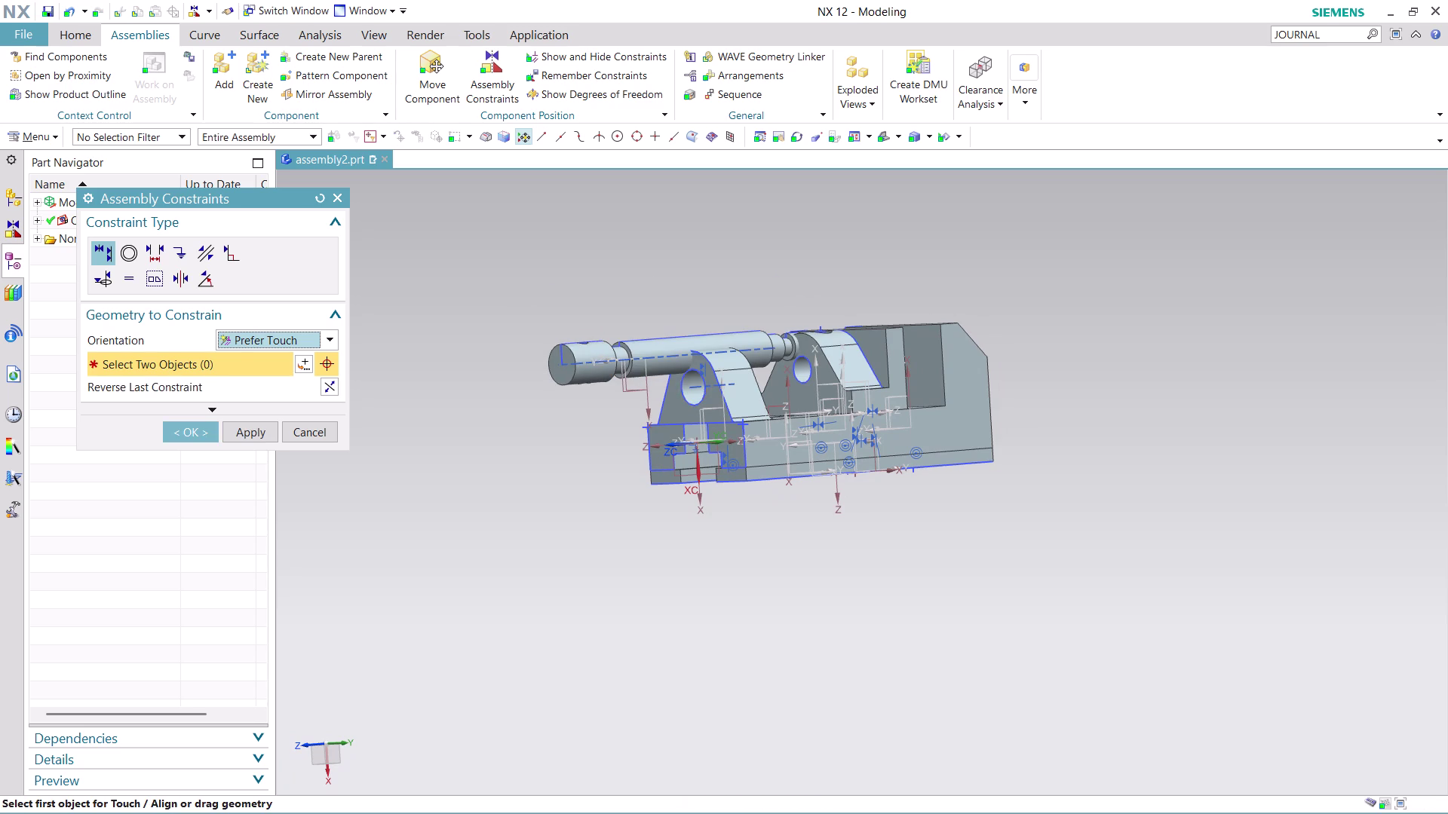
key(ctrl+z)
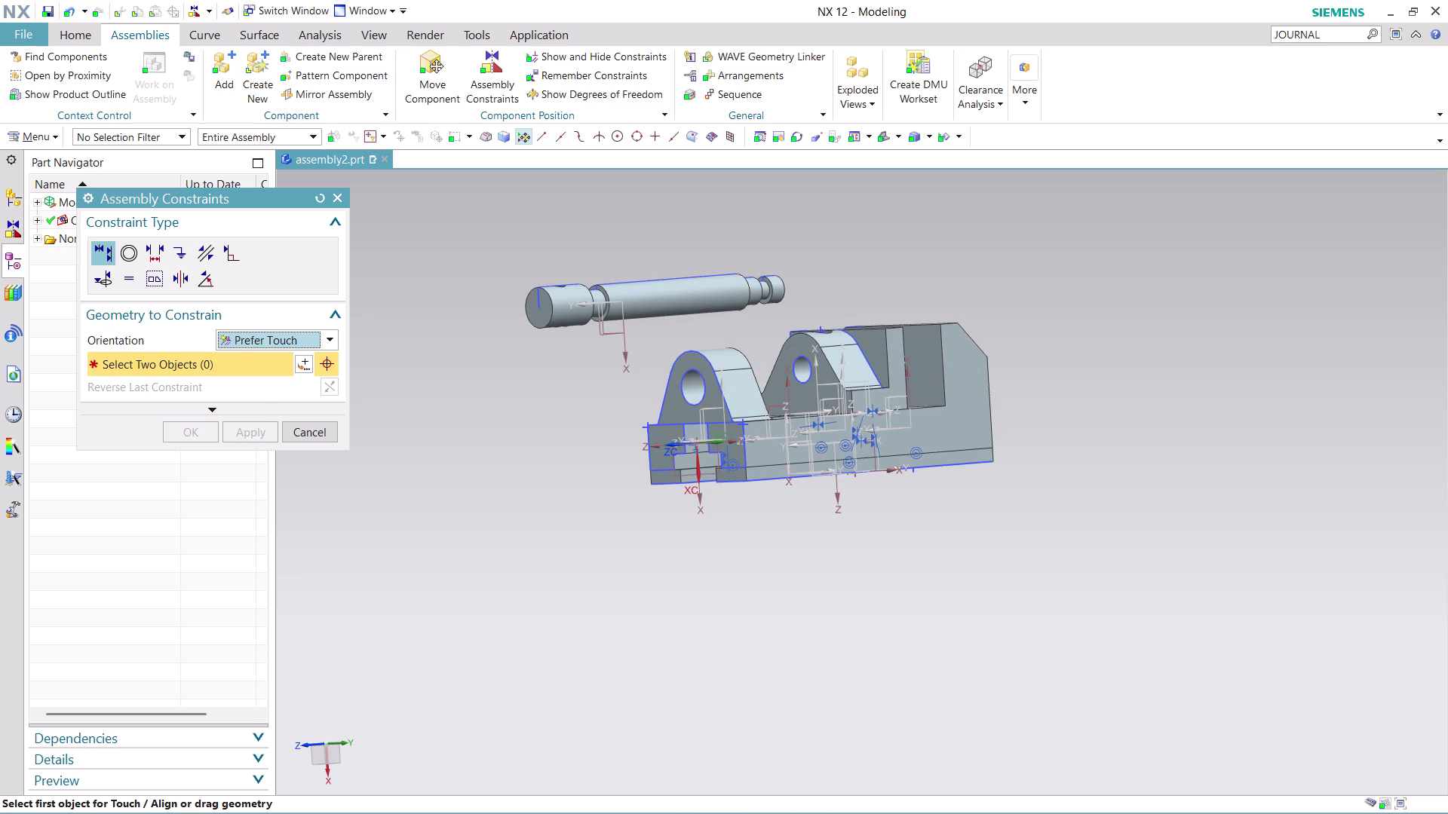
click(647, 299)
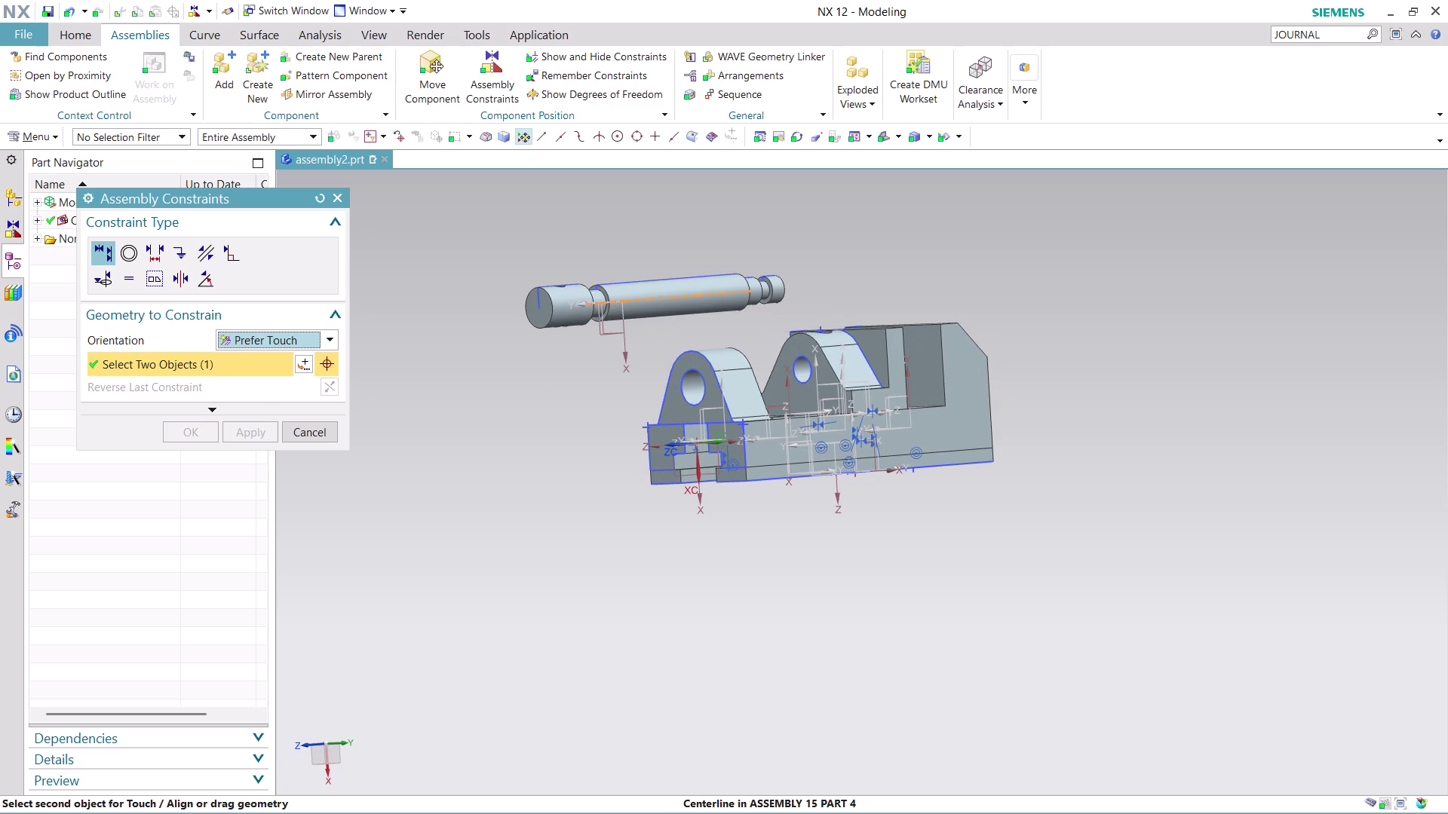
click(696, 385)
scroll(up, 3)
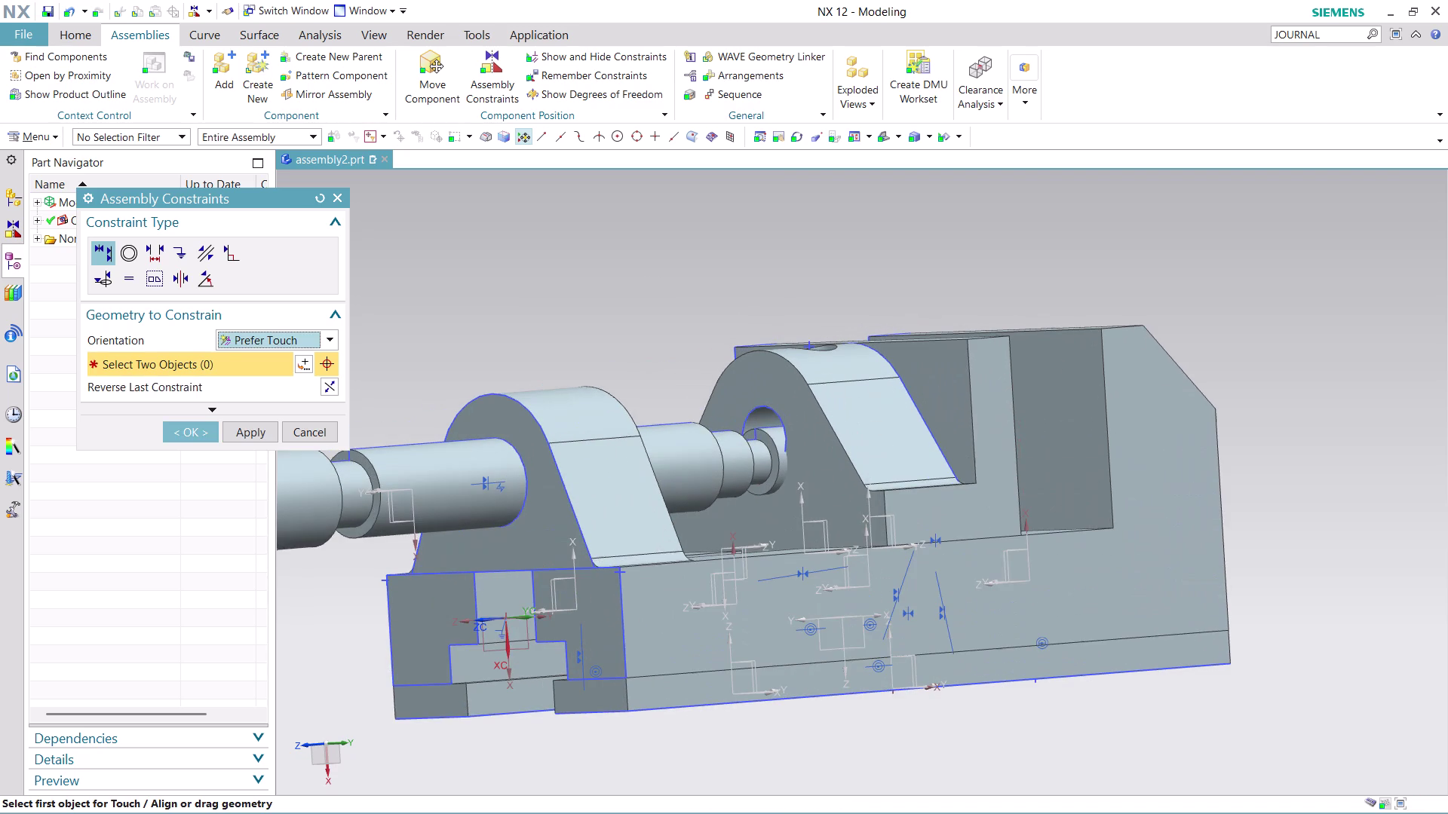
scroll(down, 3)
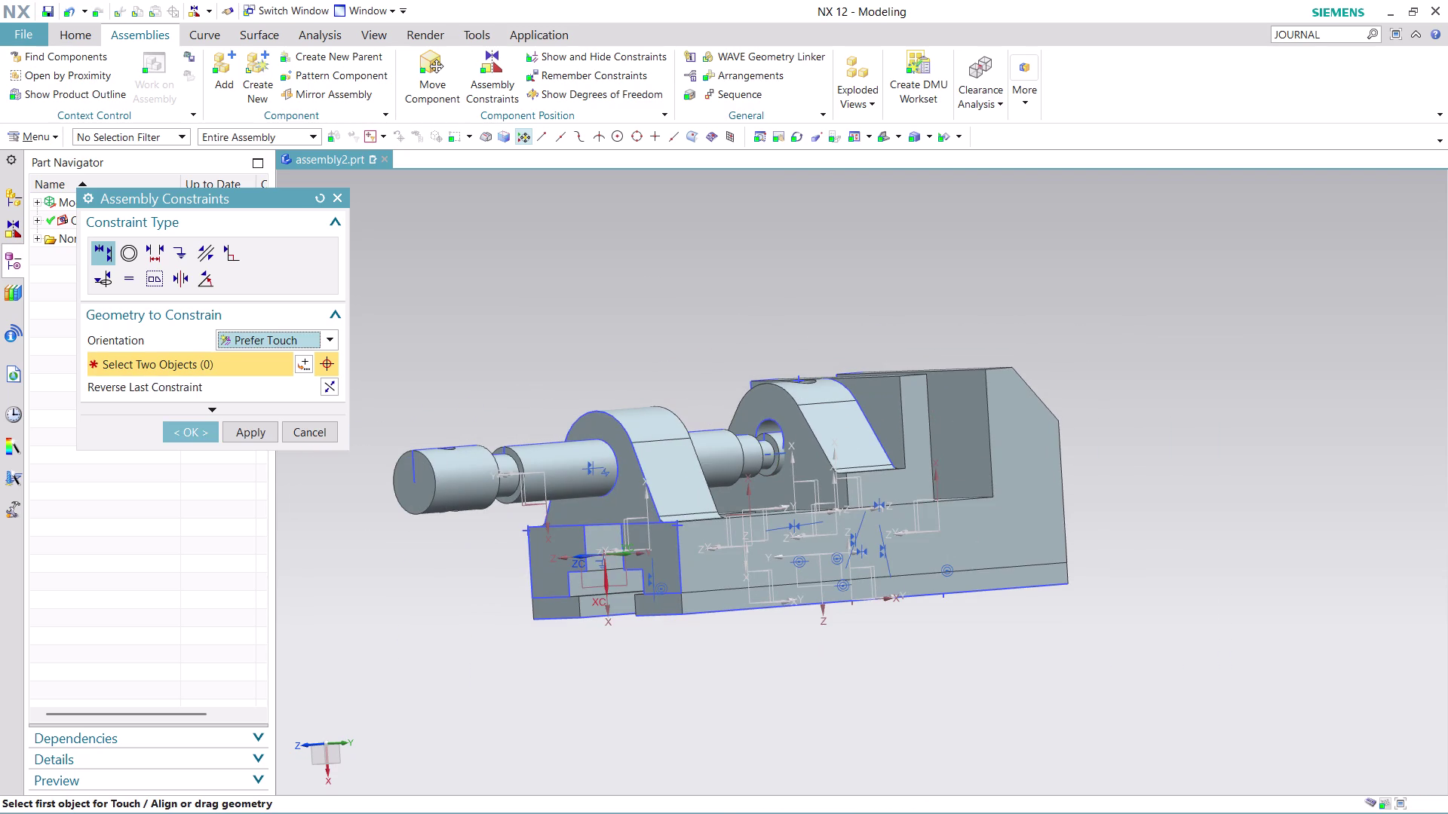
middle_drag(1051, 301, 1132, 337)
scroll(up, 3)
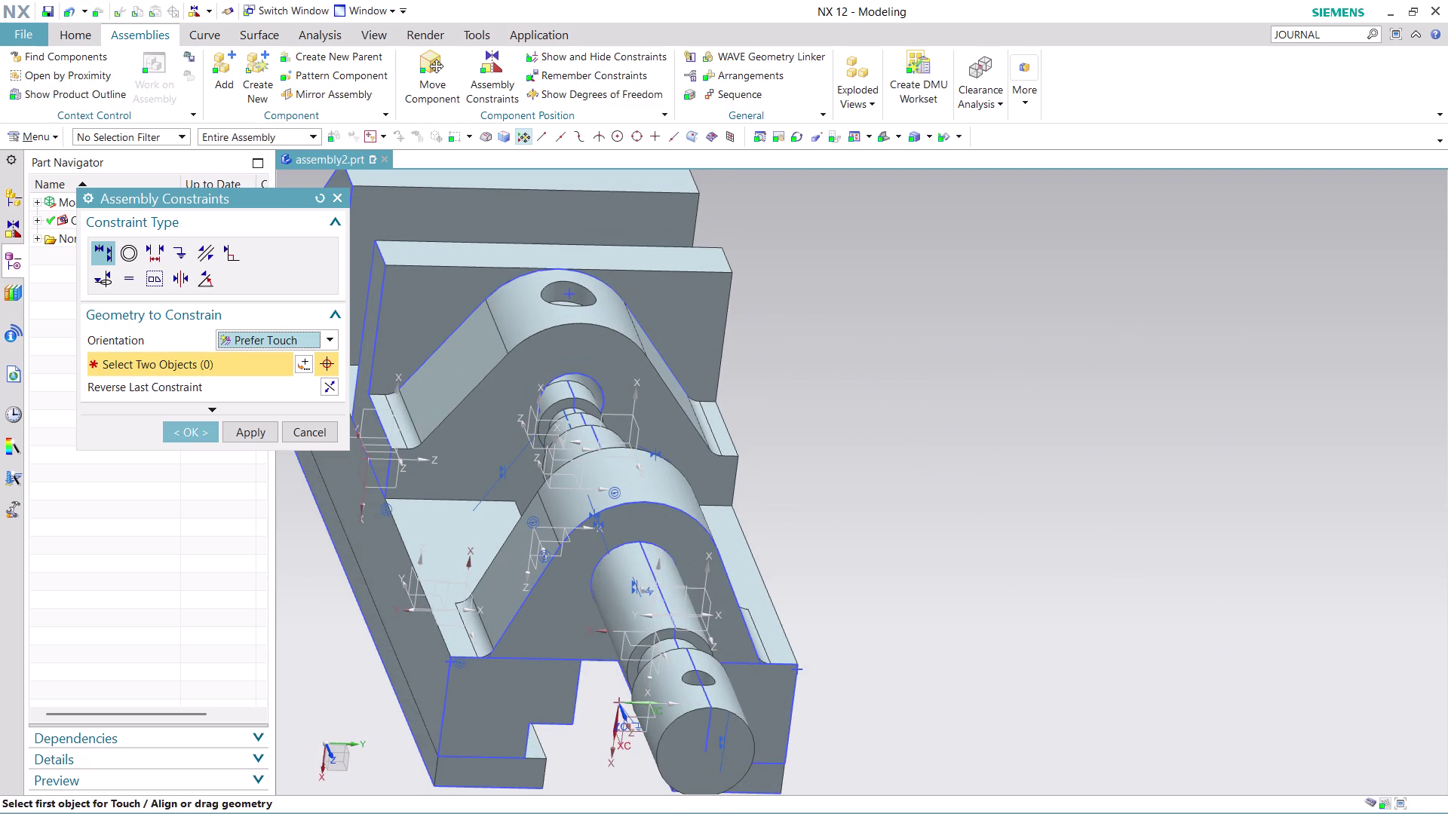
scroll(up, 3)
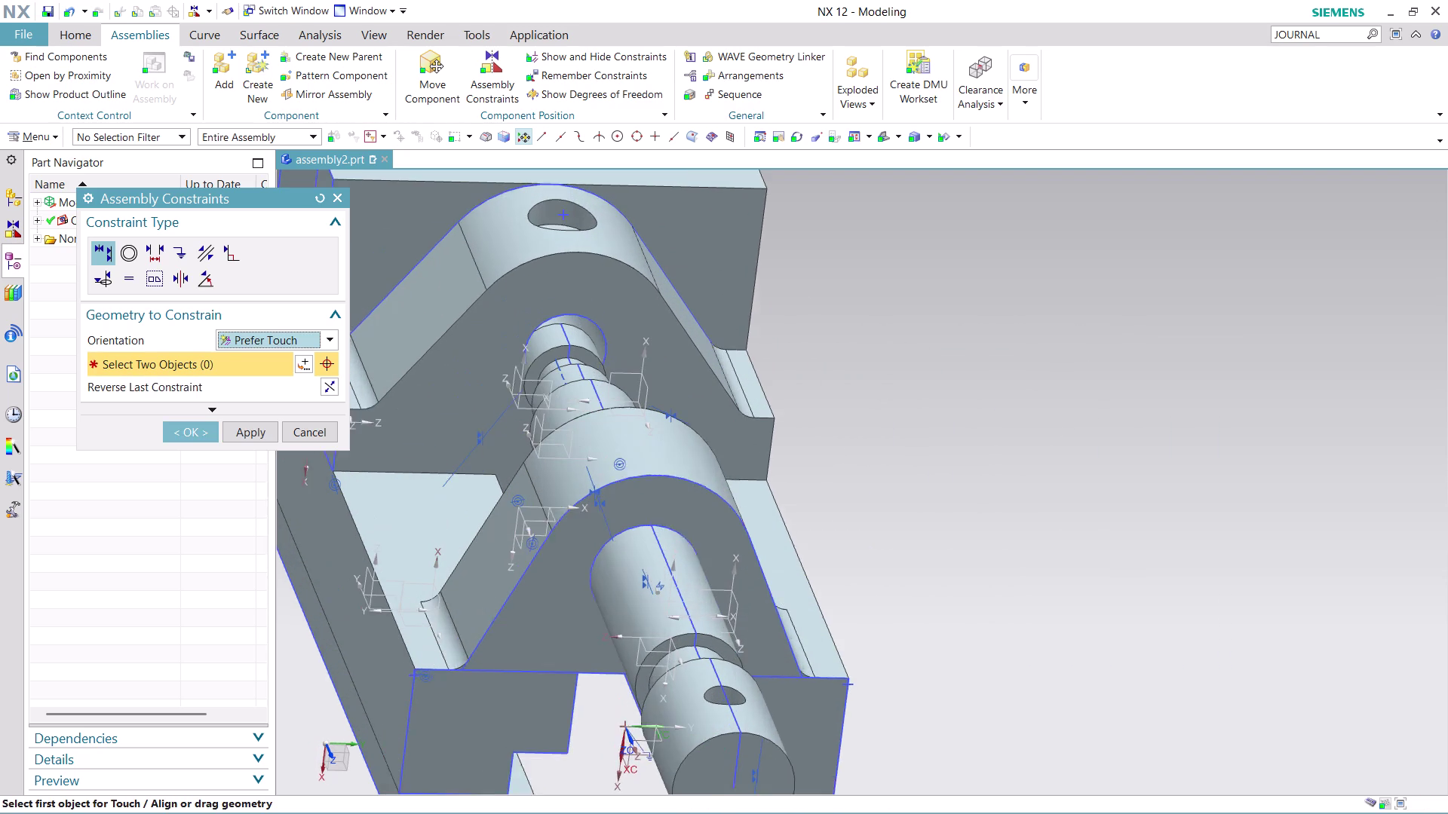
scroll(up, 3)
scroll(down, 3)
middle_drag(869, 461, 859, 451)
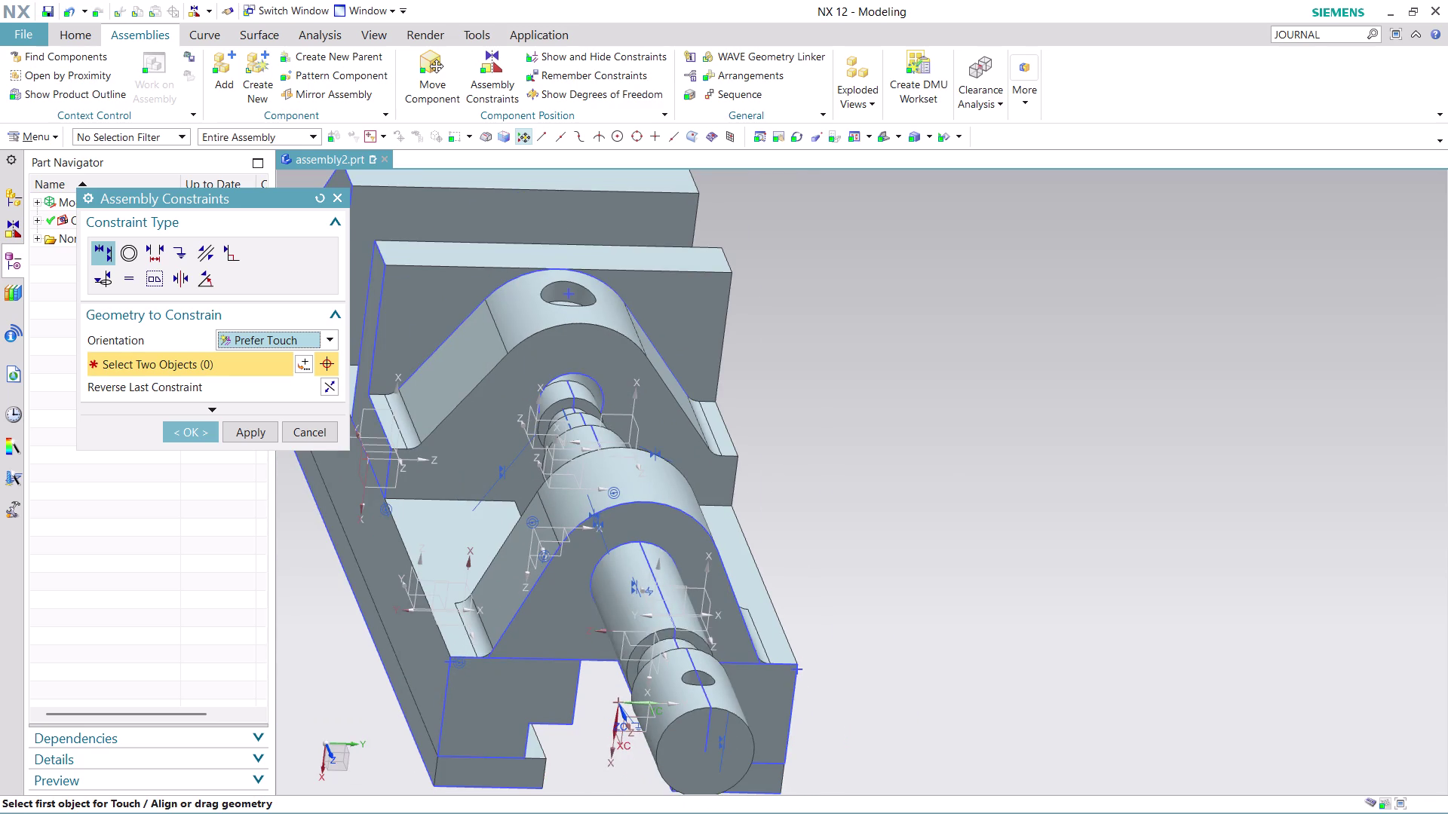
middle_drag(859, 451, 761, 420)
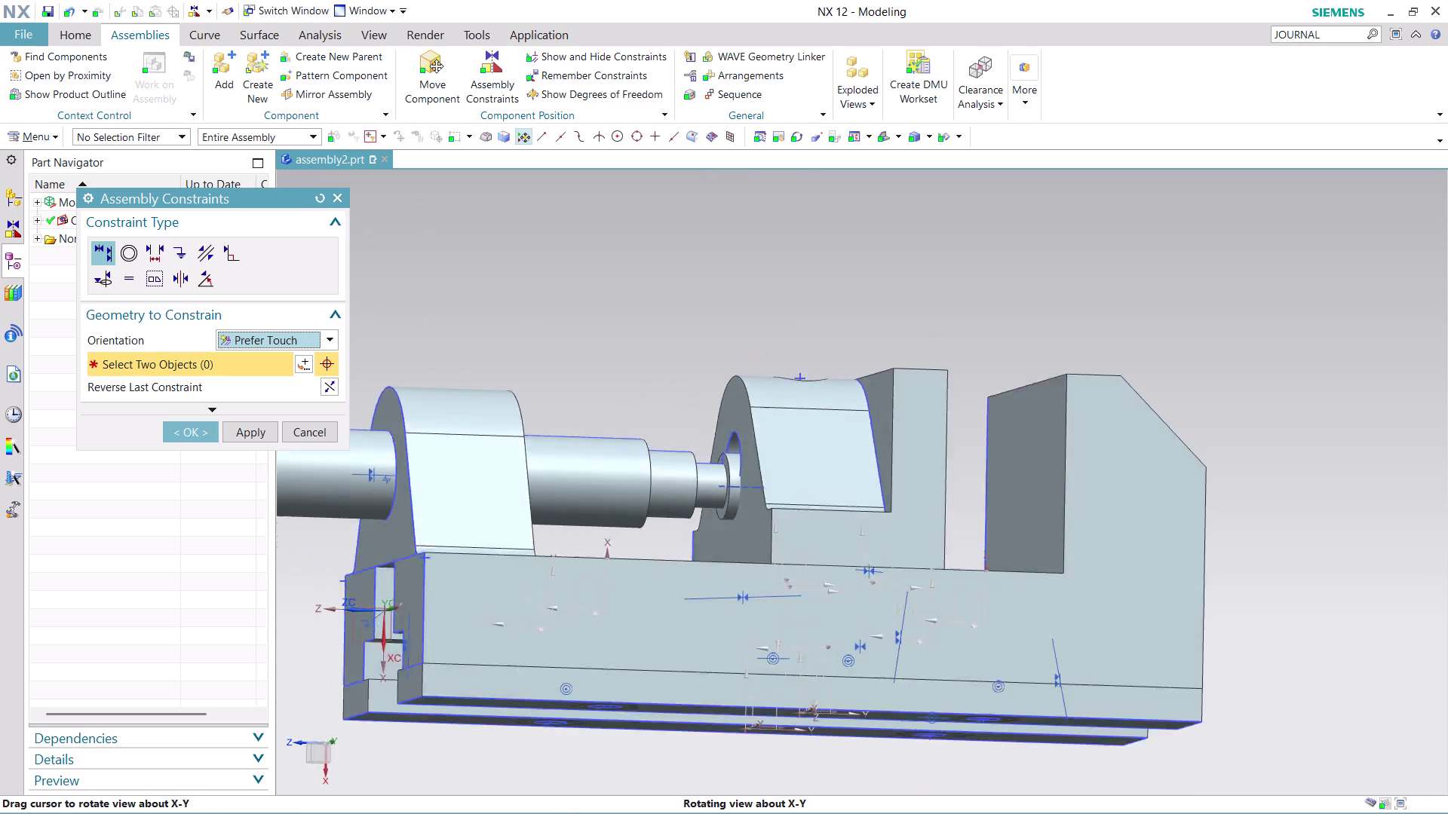
middle_drag(761, 420, 762, 466)
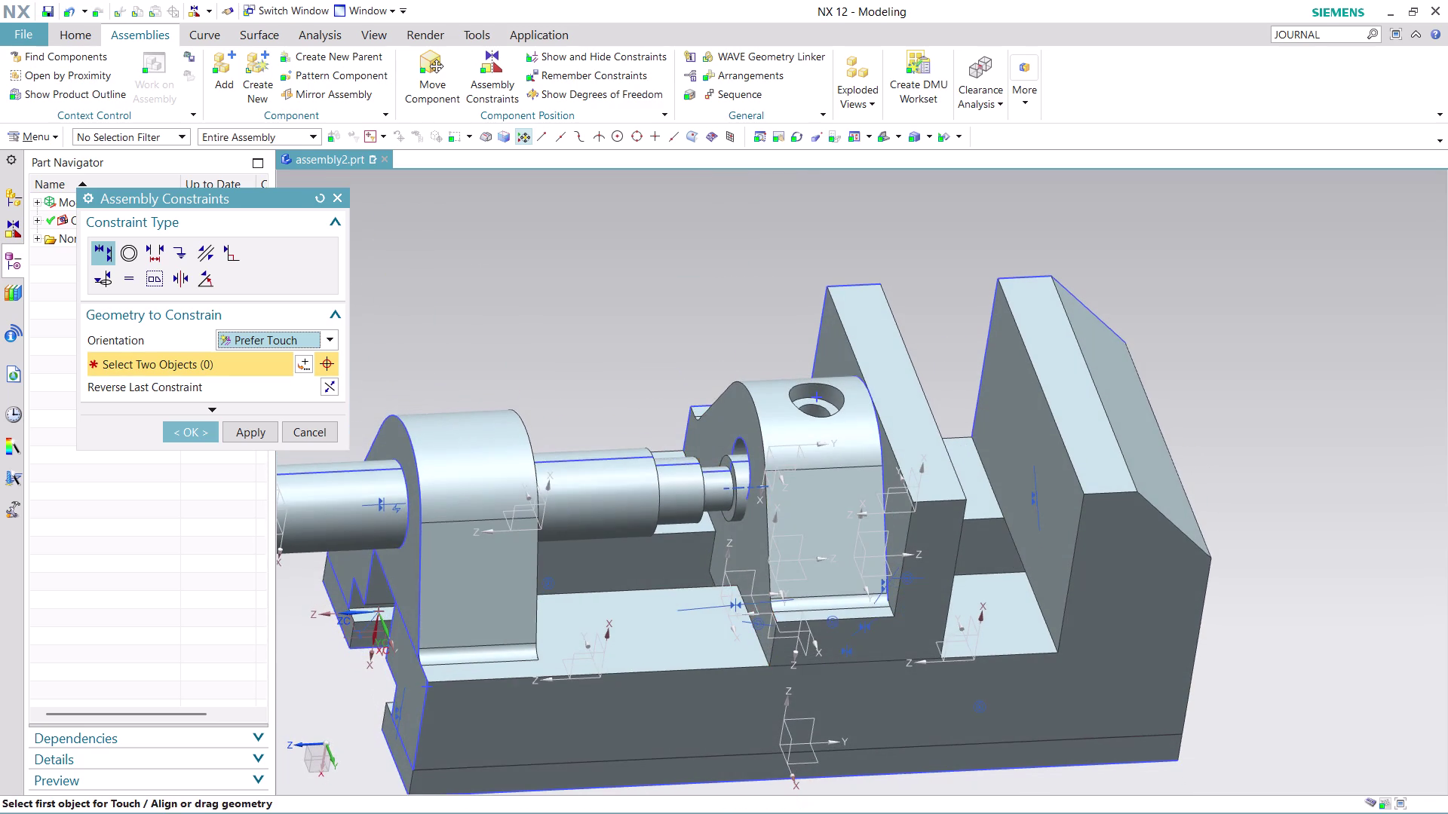
scroll(up, 3)
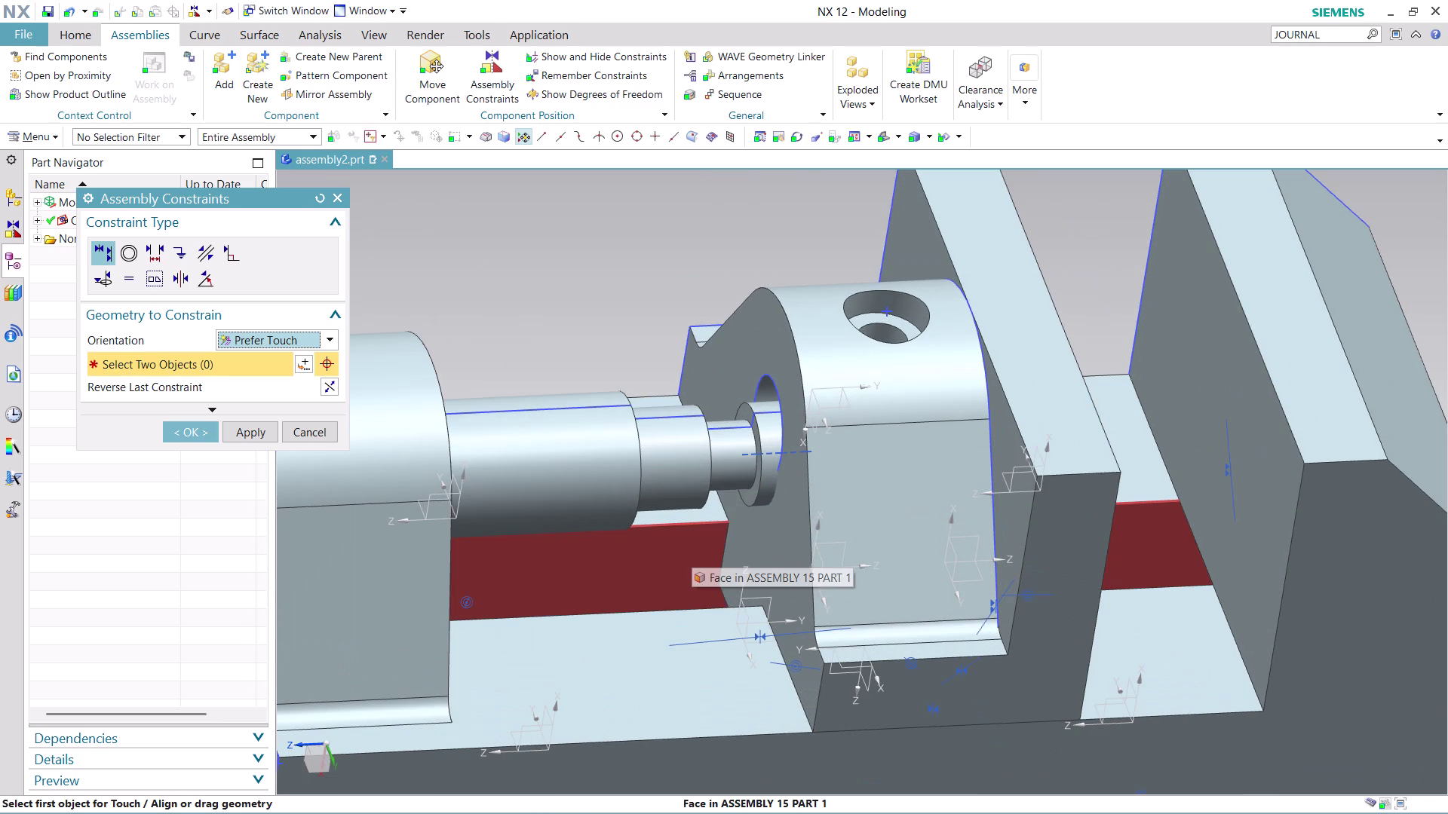
scroll(down, 3)
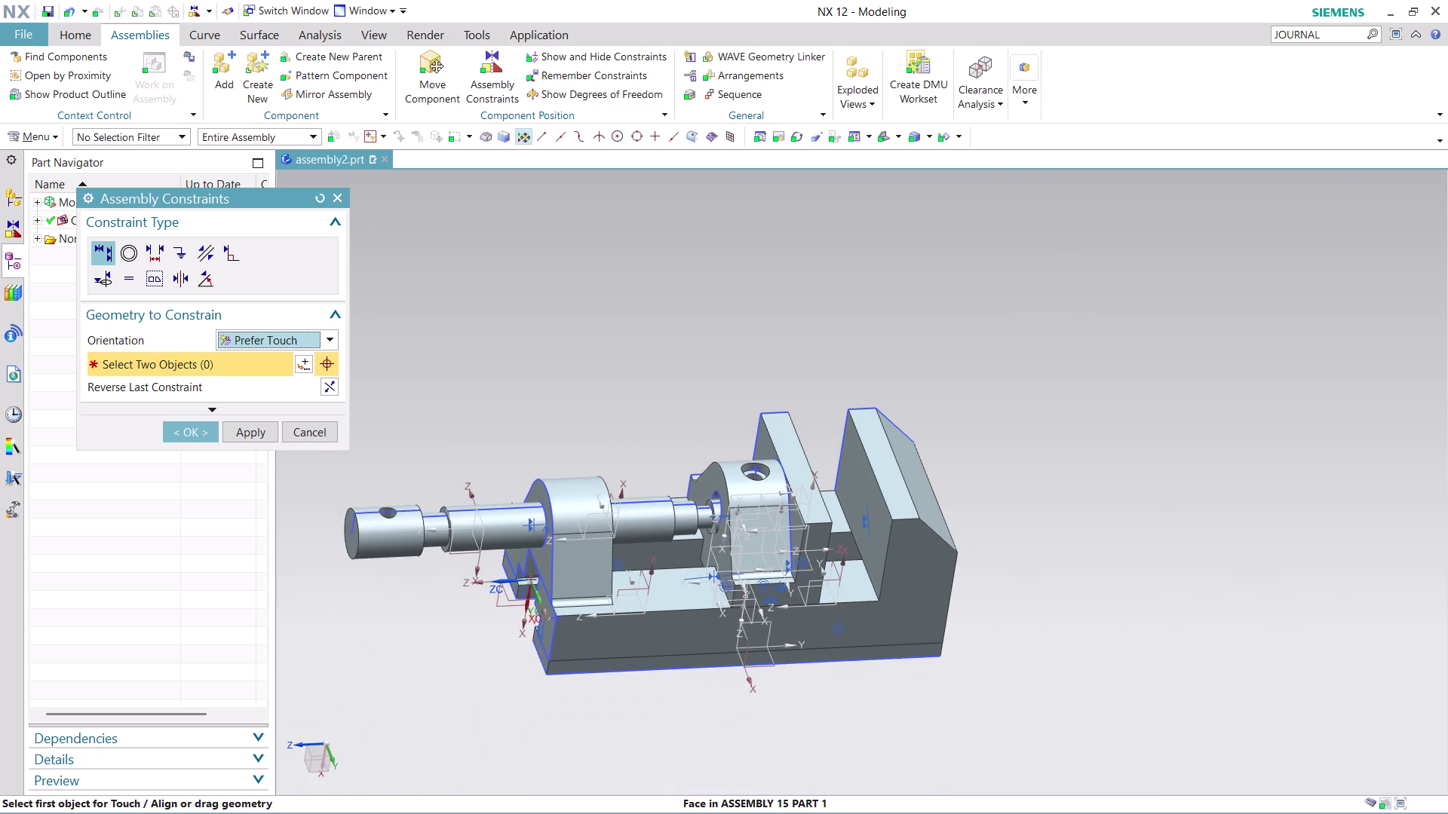
scroll(up, 3)
scroll(down, 3)
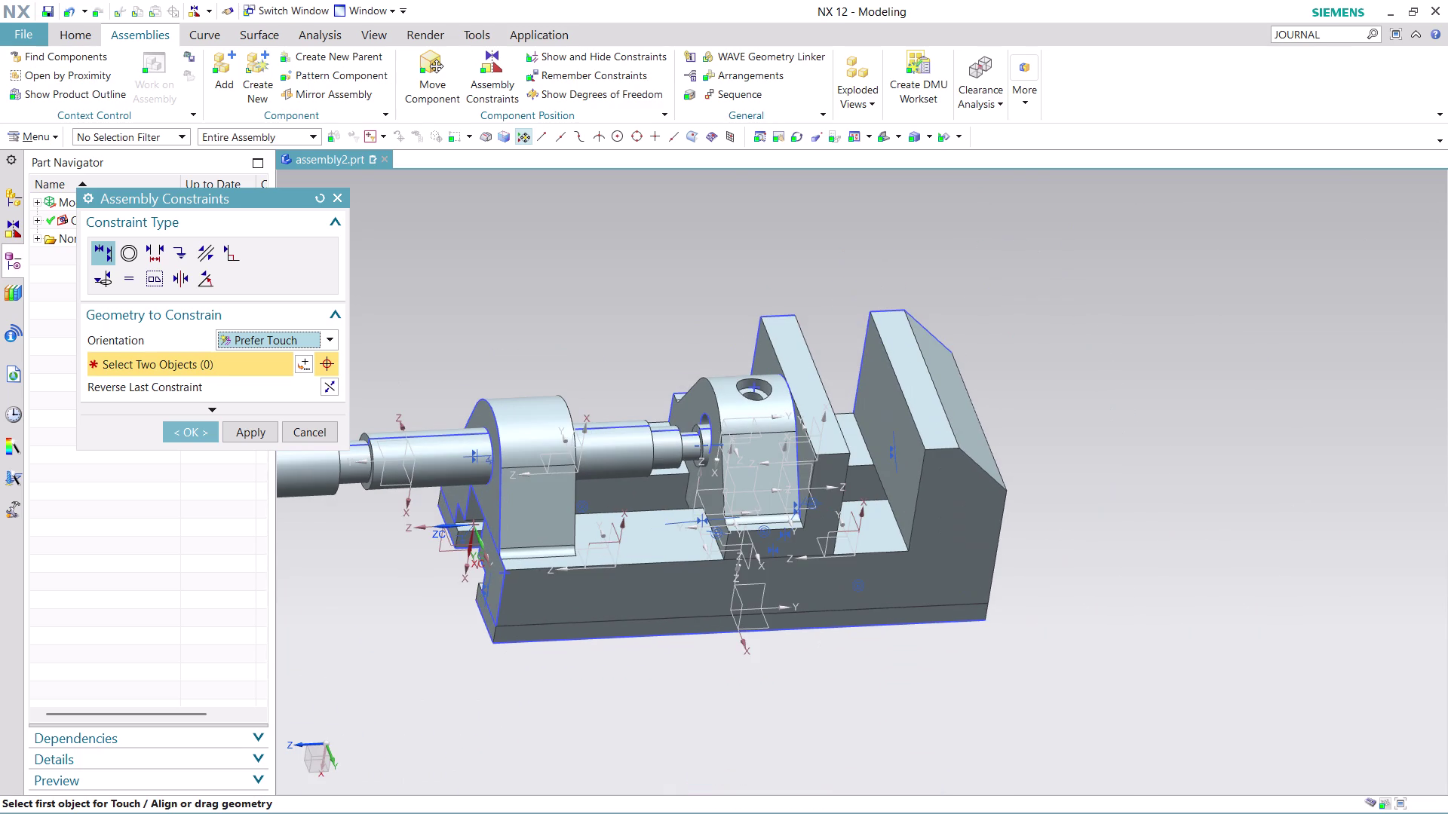
middle_drag(328, 540, 384, 547)
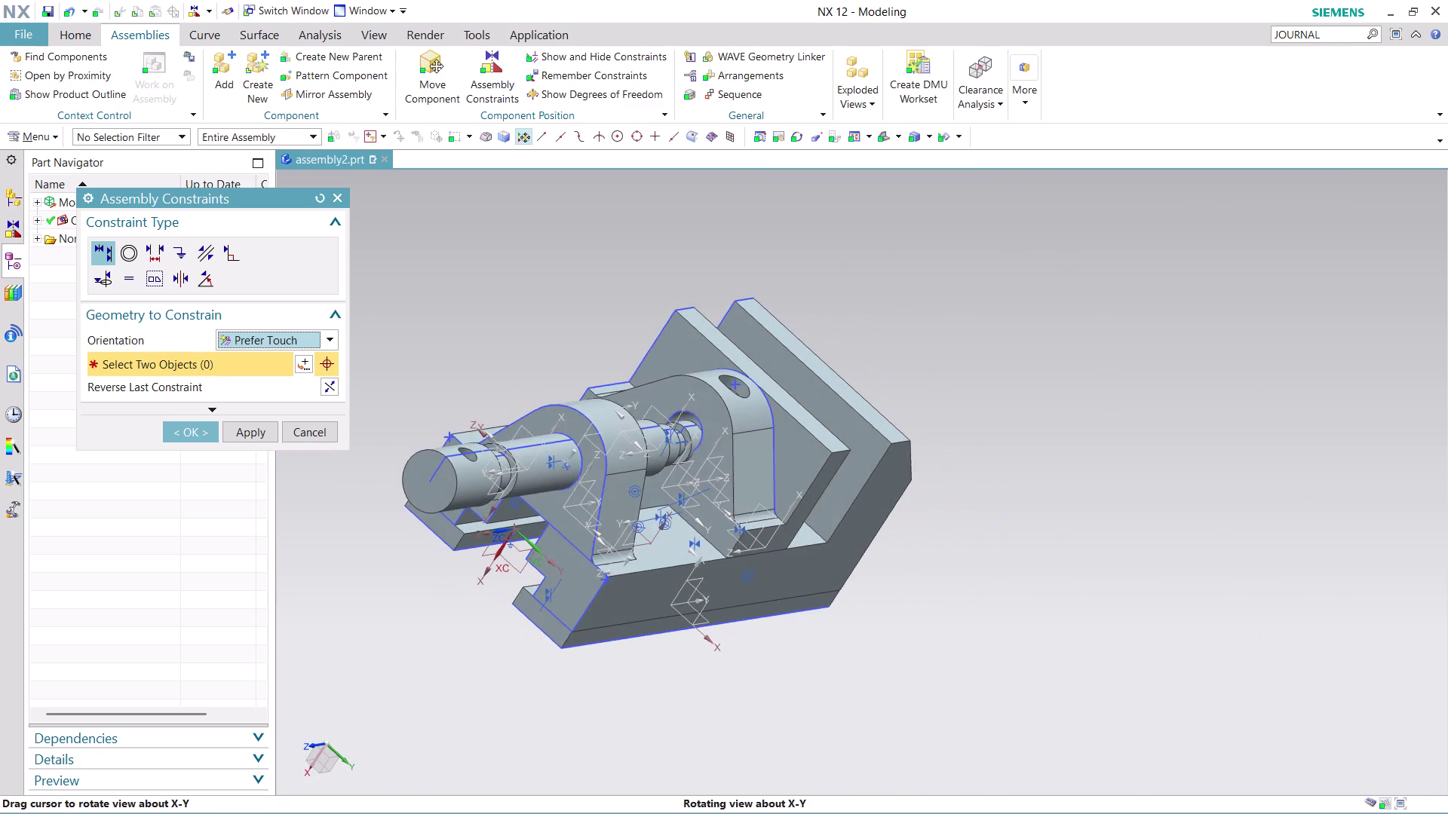
middle_drag(384, 547, 386, 548)
scroll(up, 3)
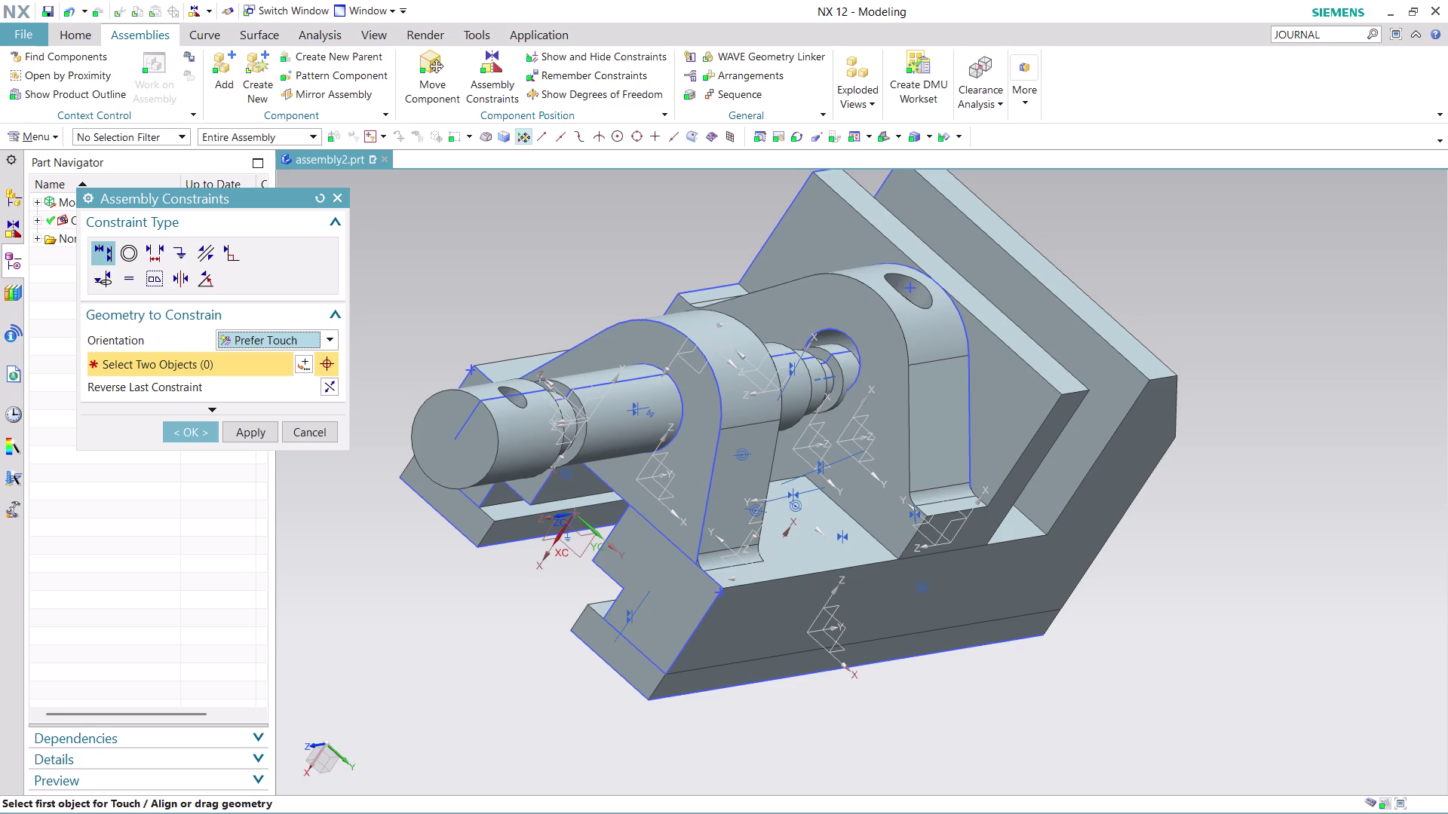
Undo the shaft's last constraint and orbit around the supports to inspect the bearing holes.
key(ctrl+z)
scroll(down, 3)
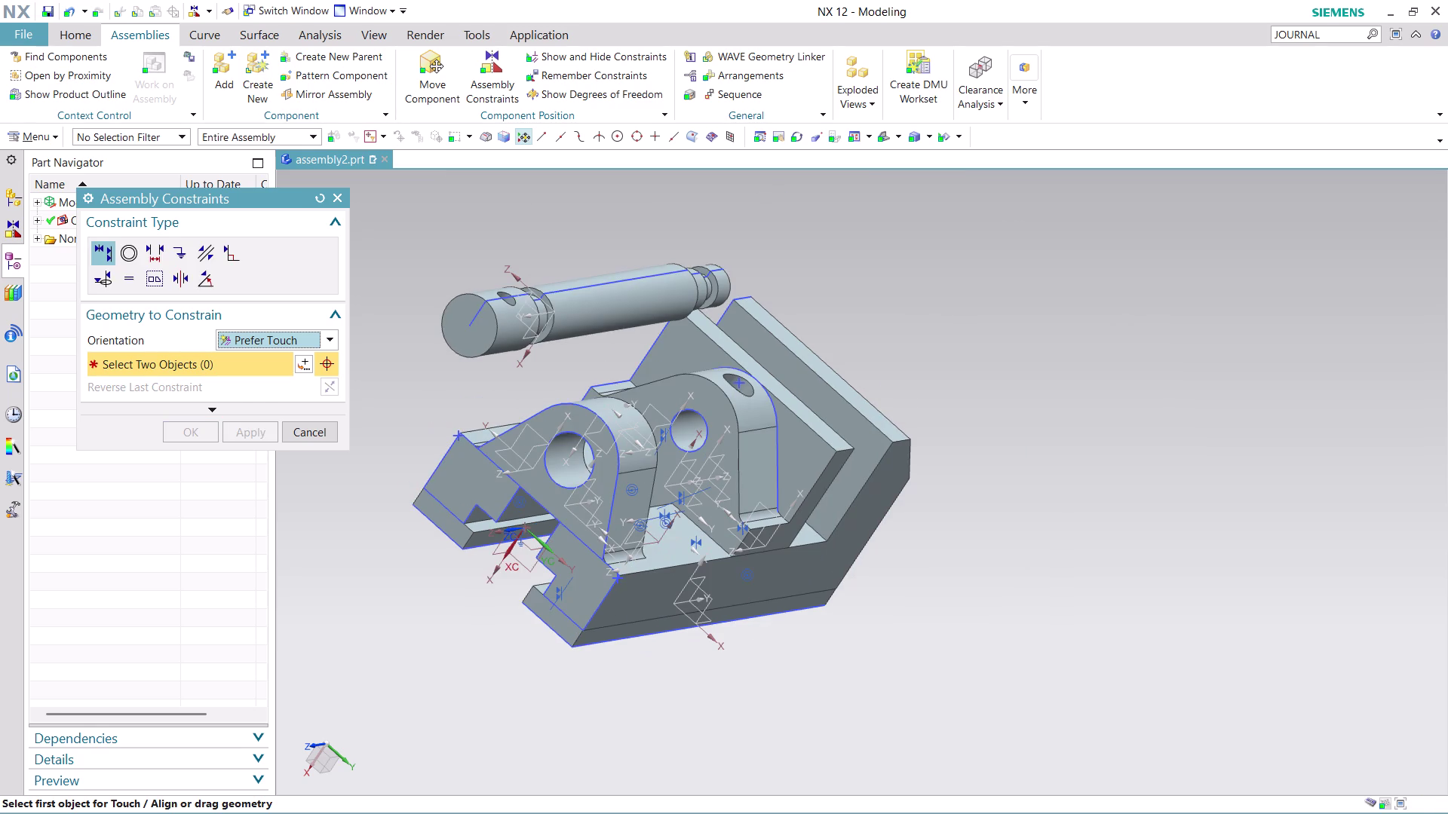
scroll(down, 3)
middle_drag(899, 361, 942, 356)
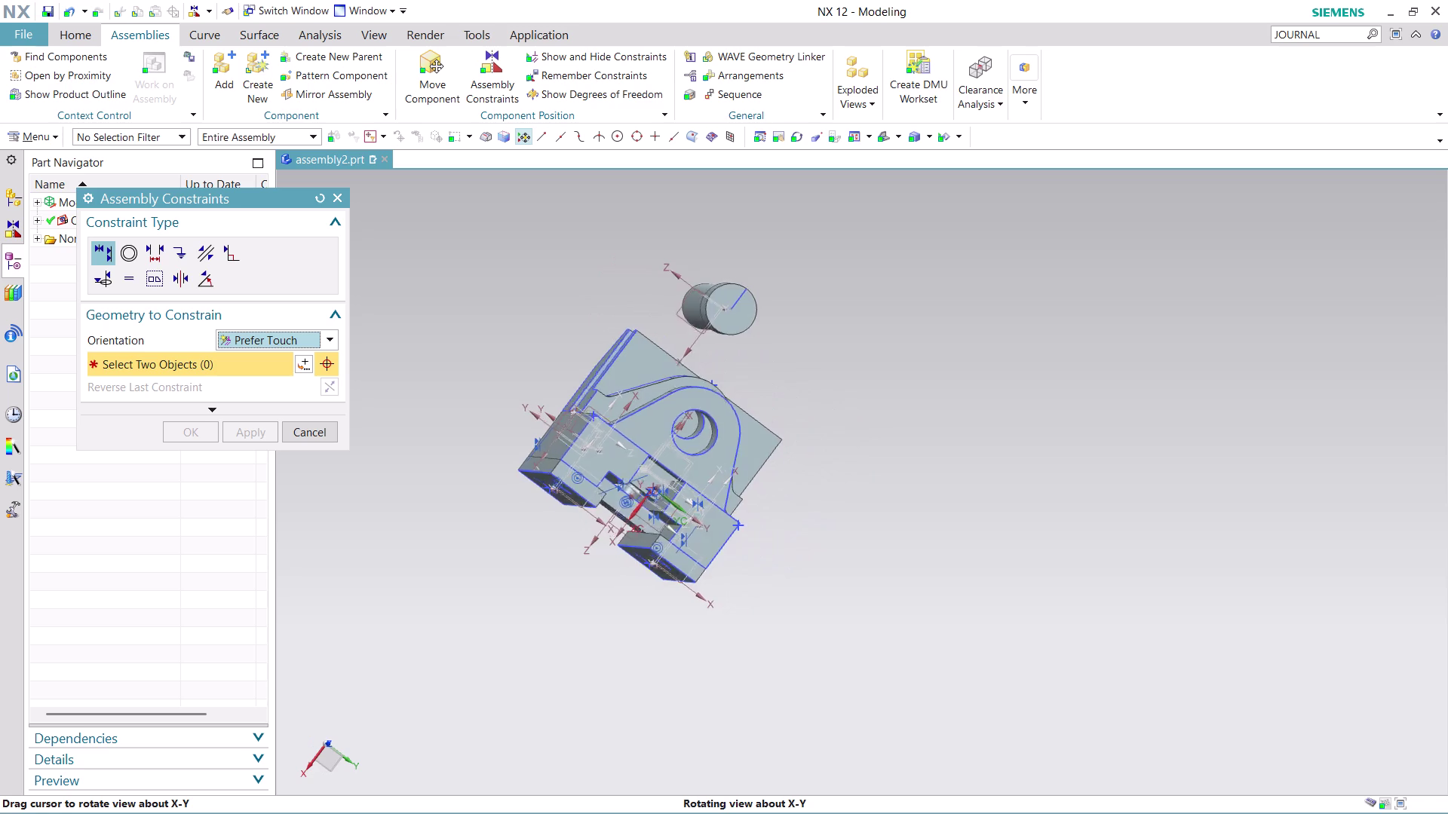
middle_drag(942, 356, 805, 344)
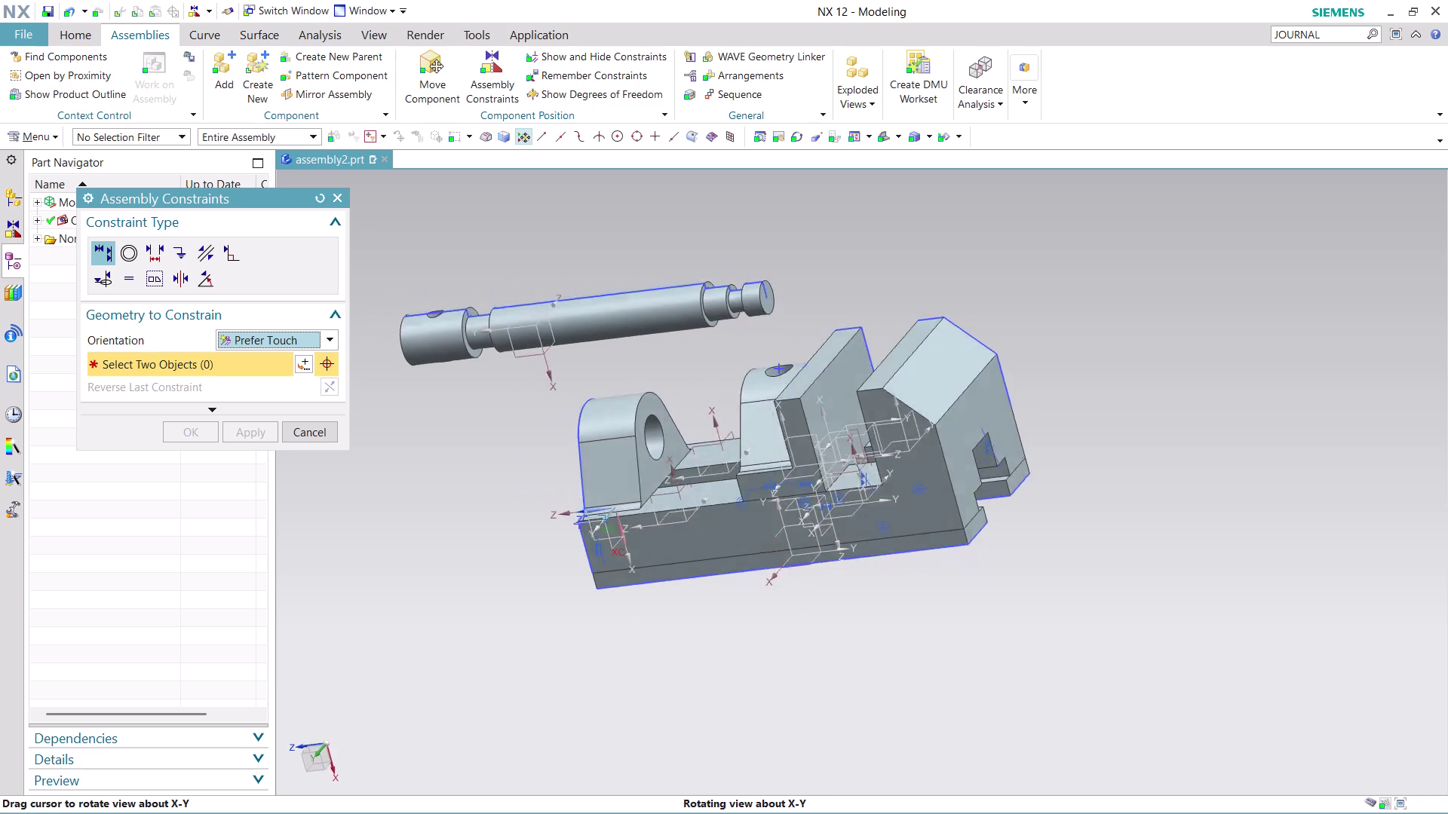
middle_drag(805, 344, 900, 343)
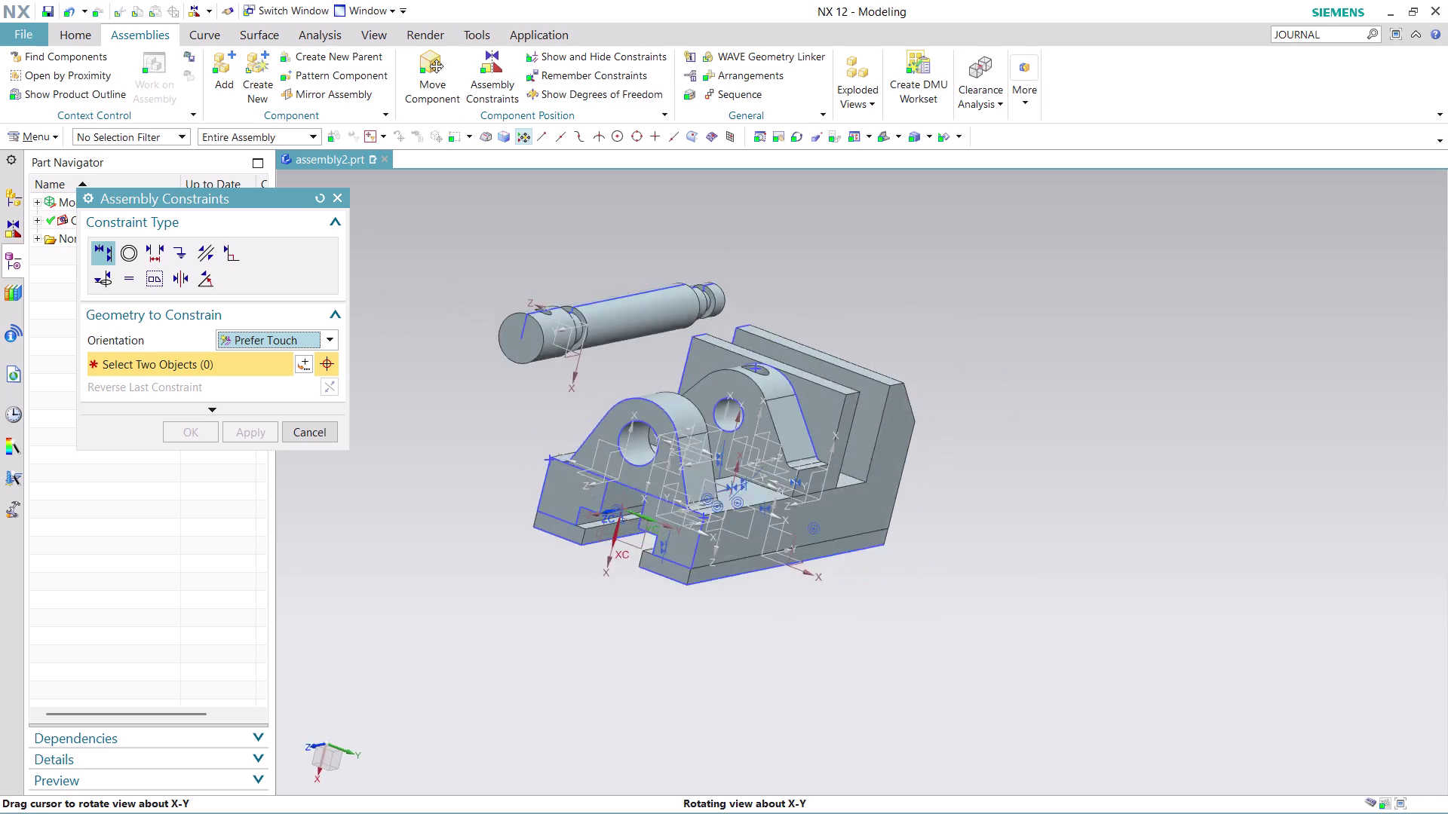
middle_drag(900, 343, 931, 352)
scroll(up, 3)
scroll(down, 3)
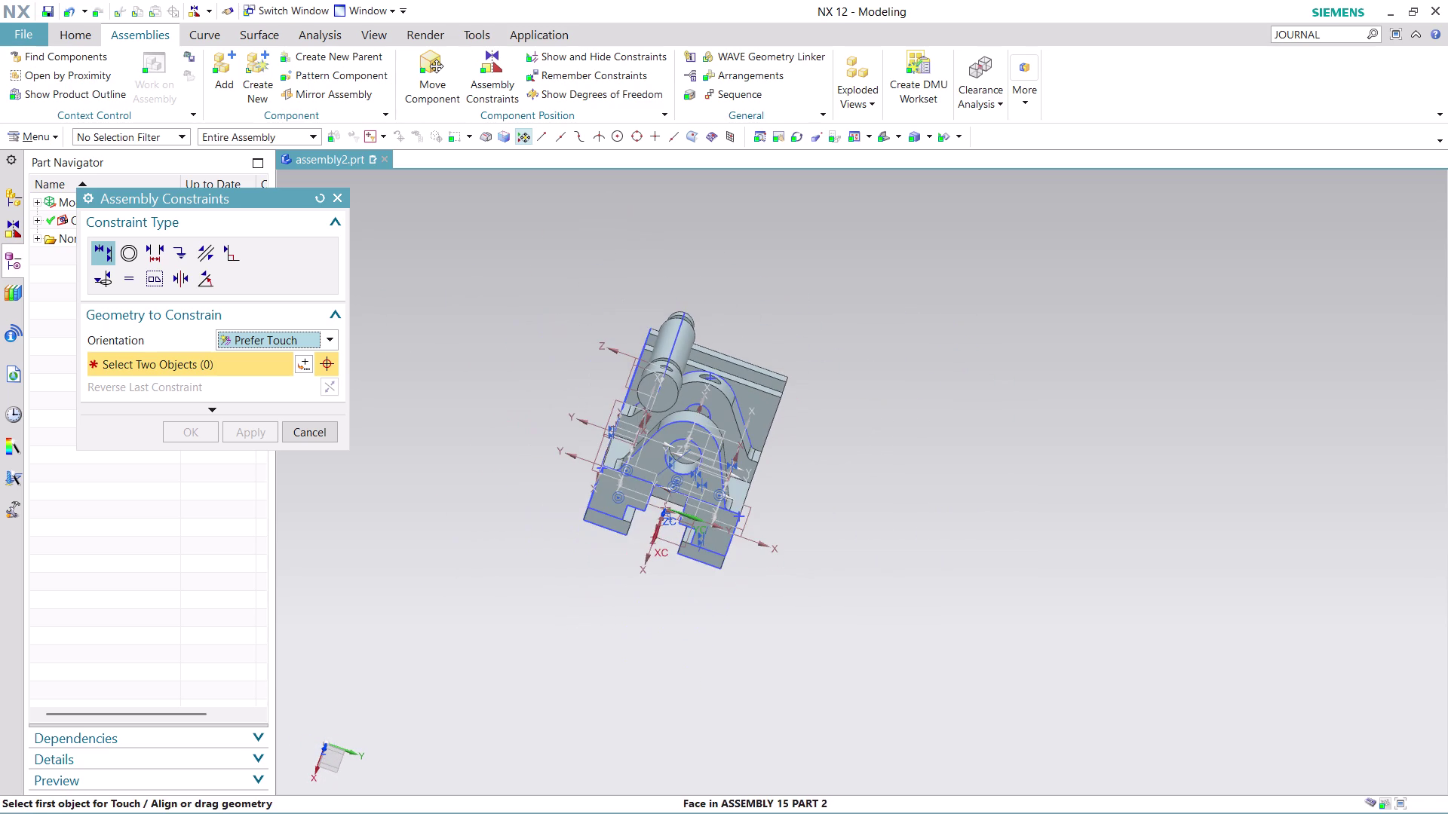
scroll(down, 3)
scroll(up, 3)
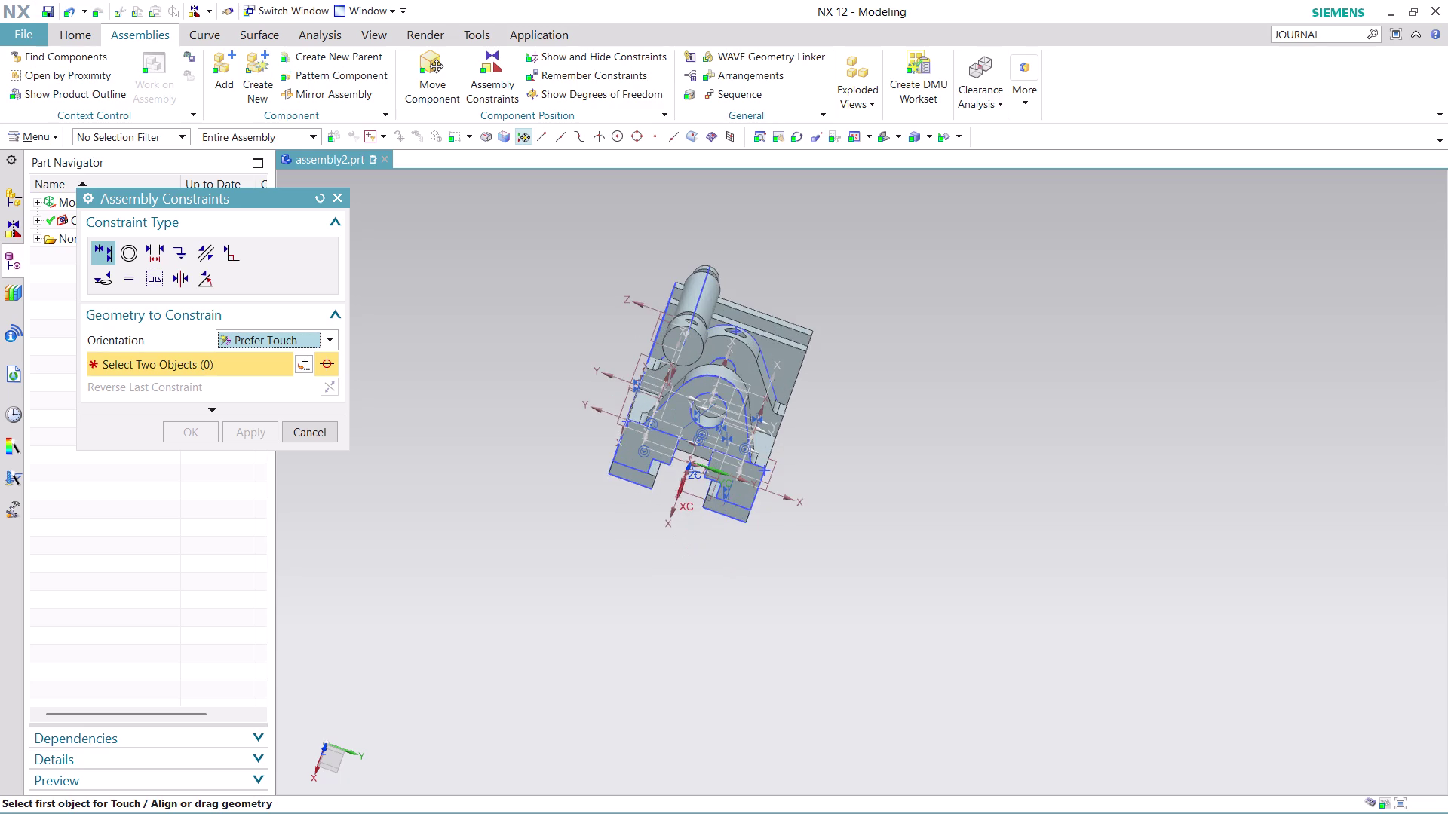
middle_drag(835, 458, 852, 449)
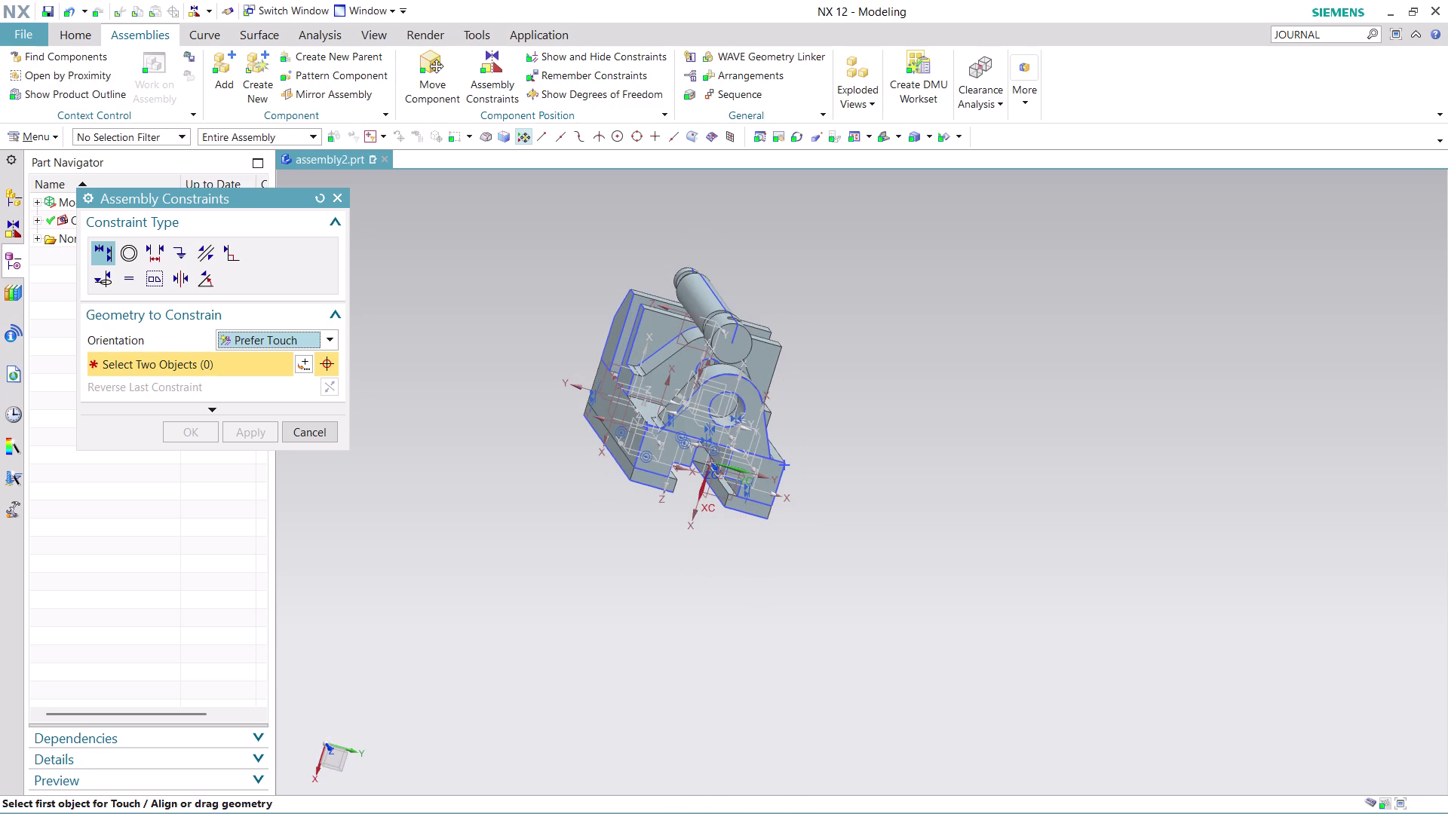
middle_drag(827, 347, 815, 326)
scroll(up, 3)
scroll(down, 3)
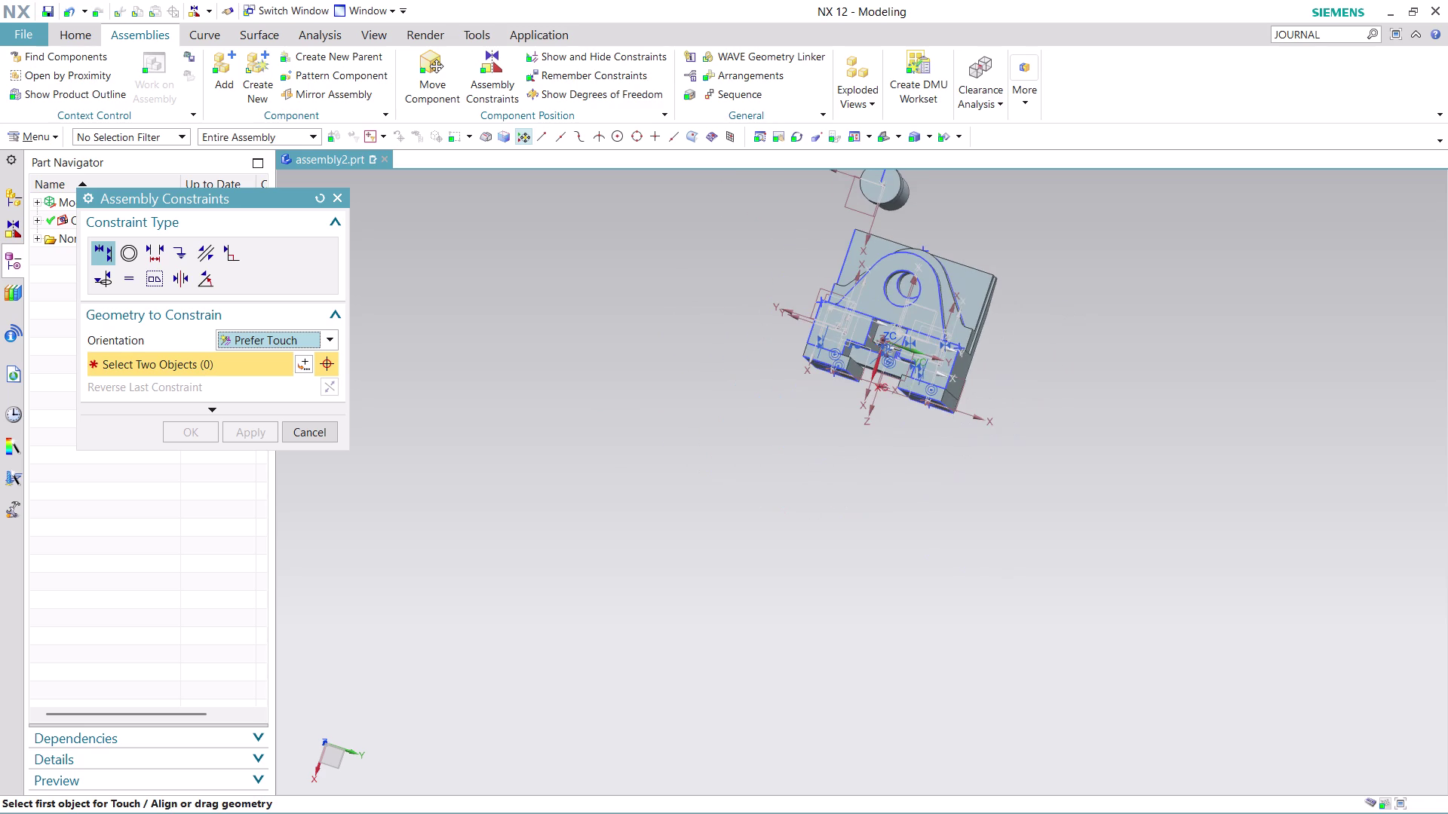
middle_drag(1095, 294, 1052, 478)
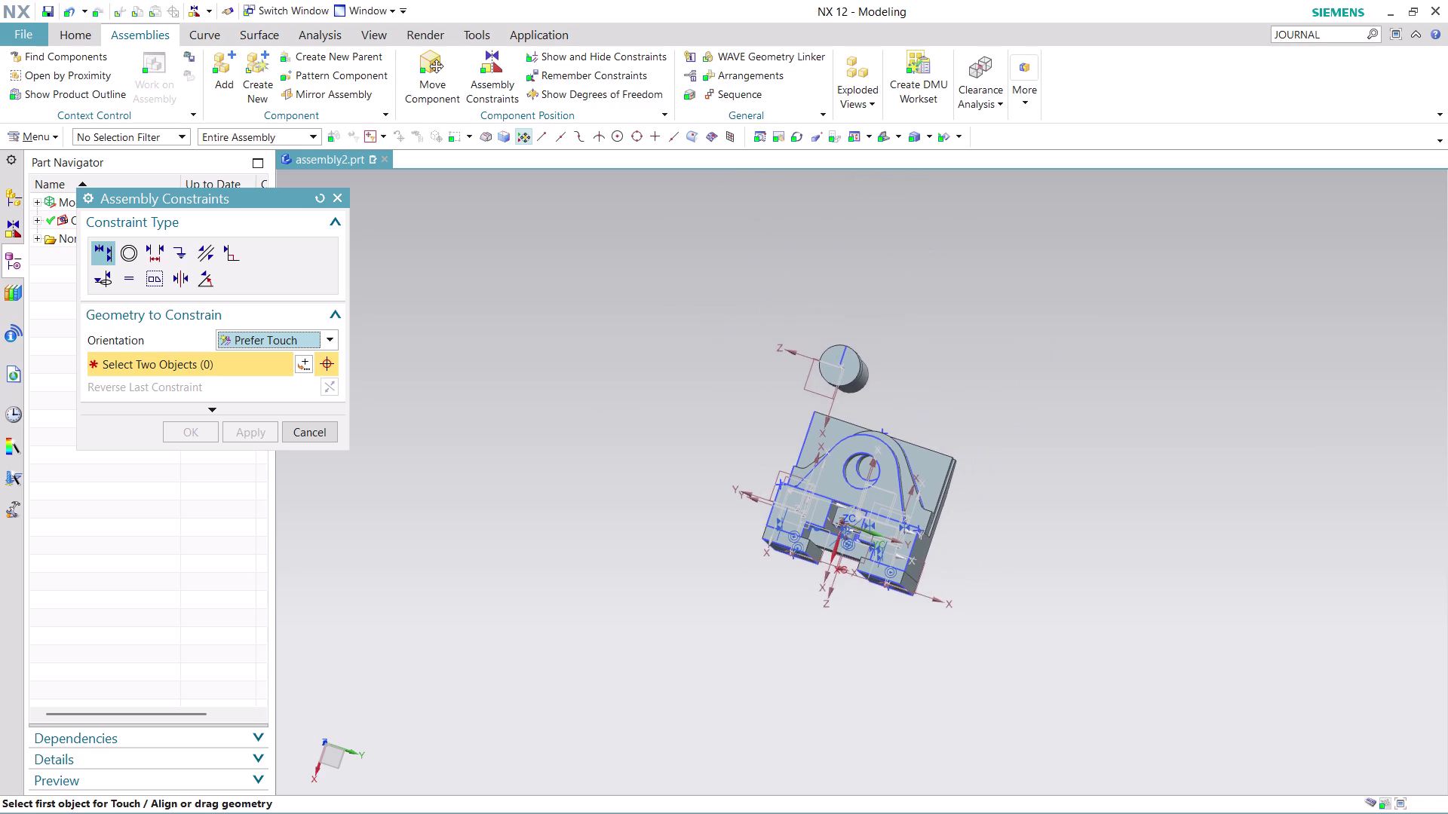
scroll(up, 3)
middle_drag(1018, 377, 1021, 404)
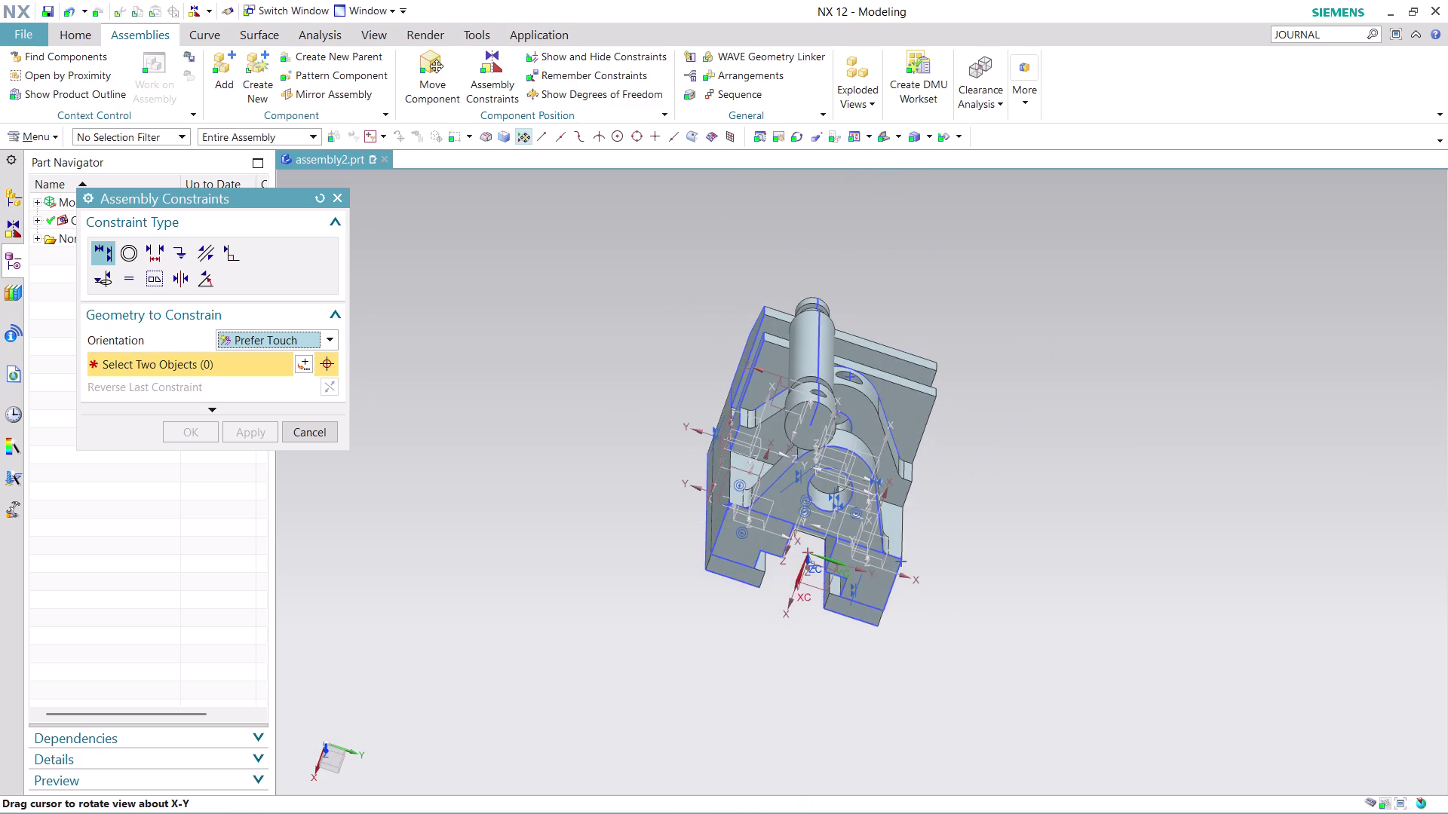
scroll(up, 3)
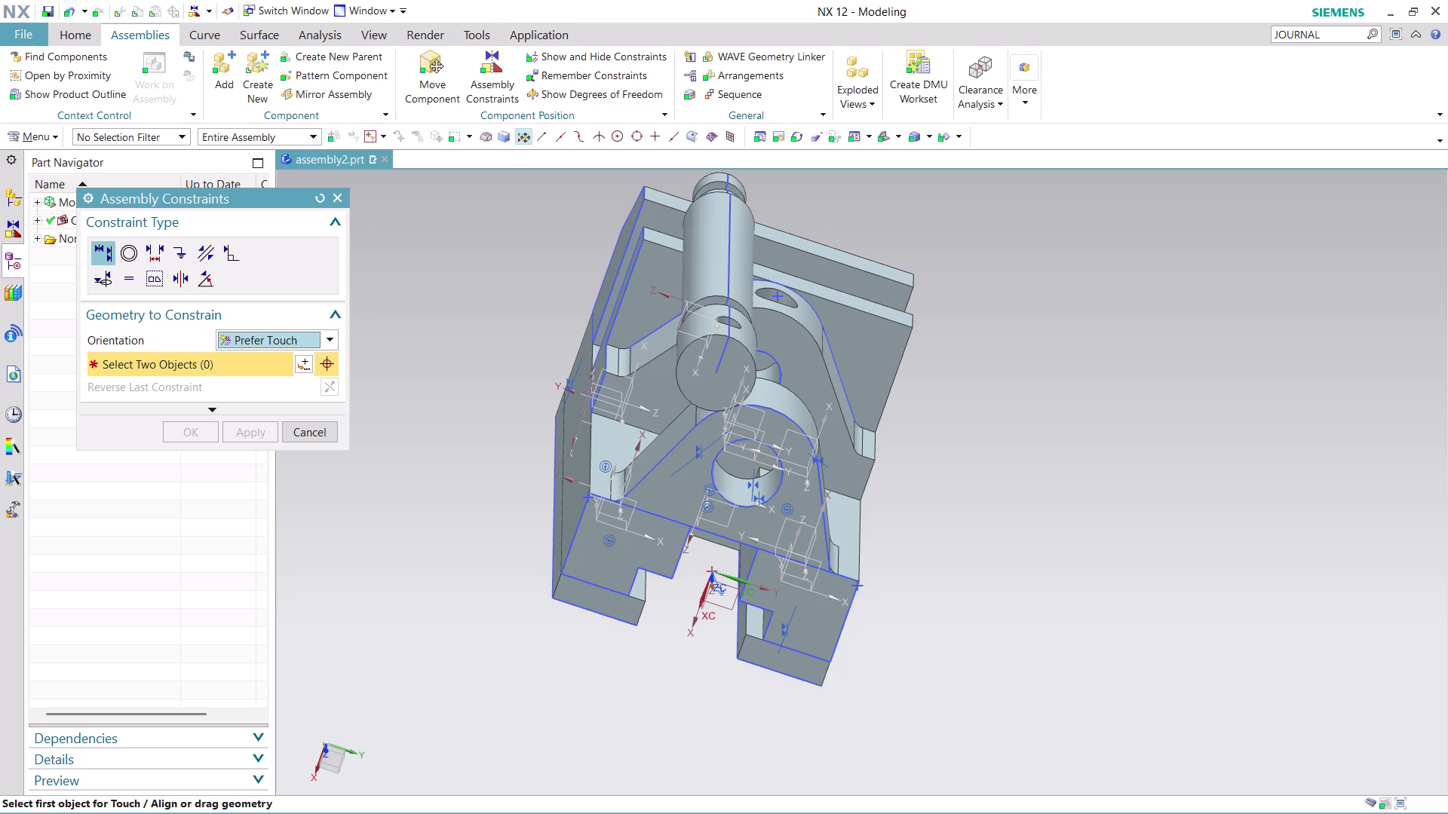
scroll(down, 3)
middle_drag(948, 311, 920, 313)
scroll(up, 3)
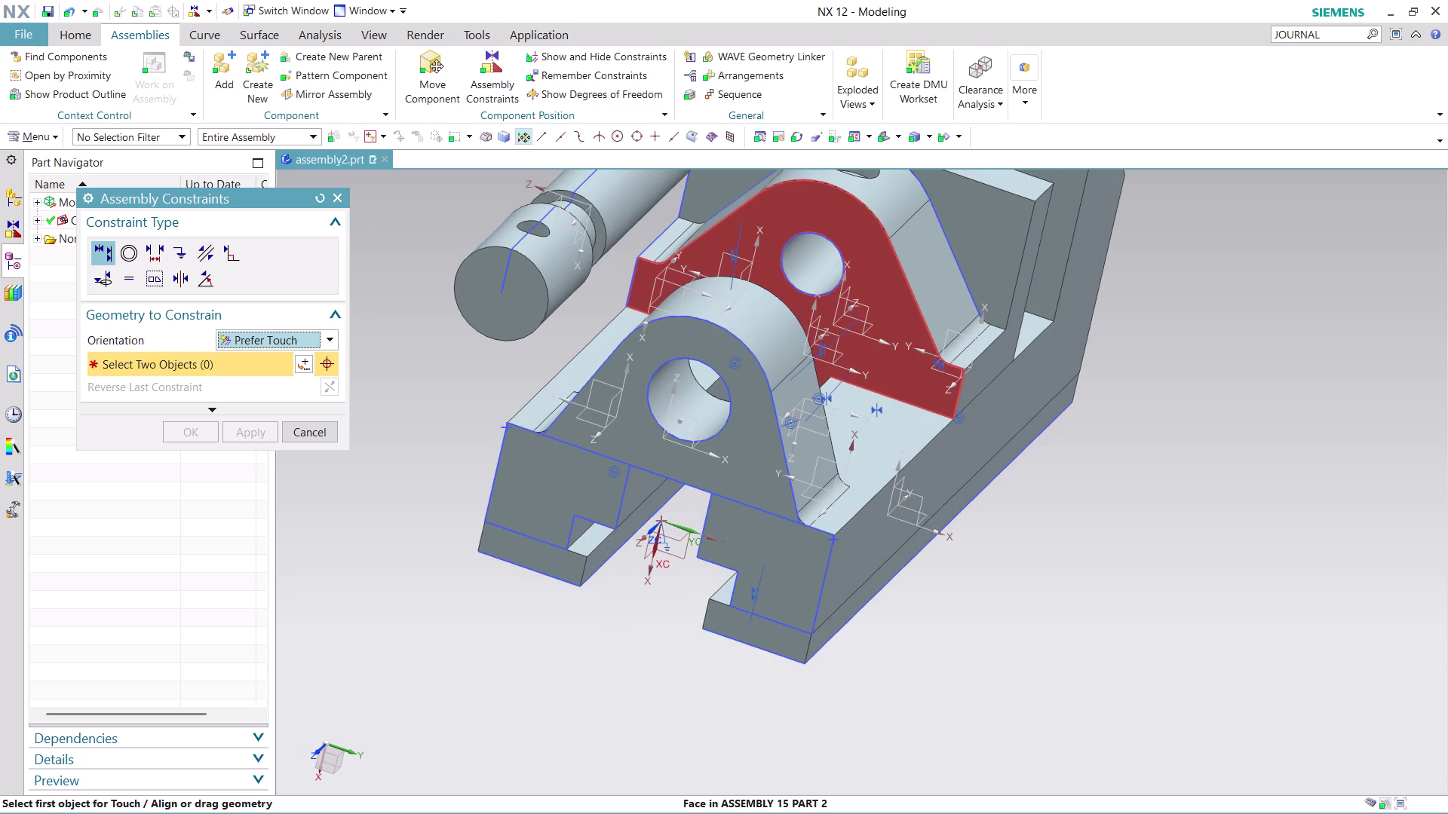
scroll(down, 3)
scroll(up, 3)
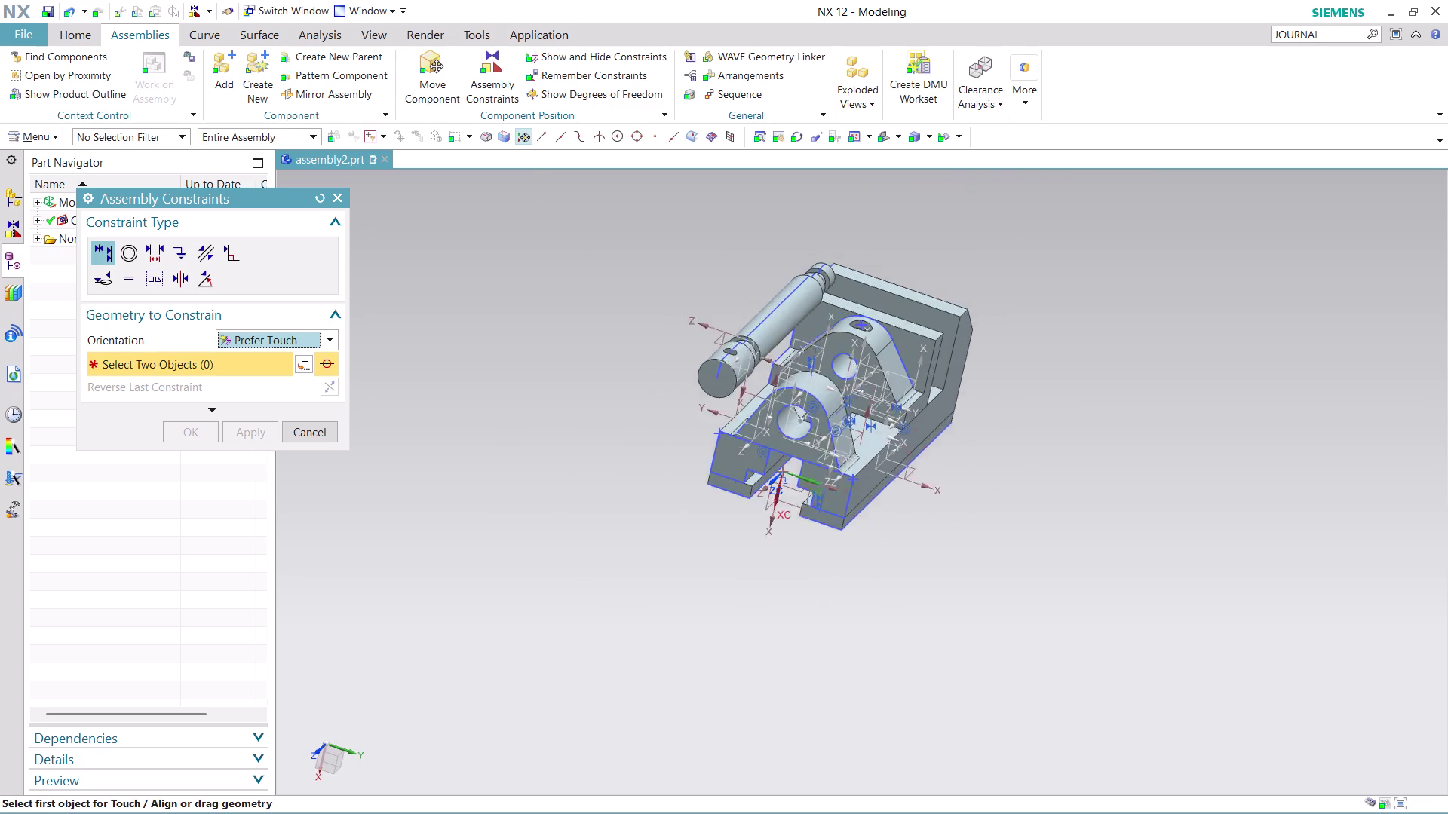
scroll(up, 3)
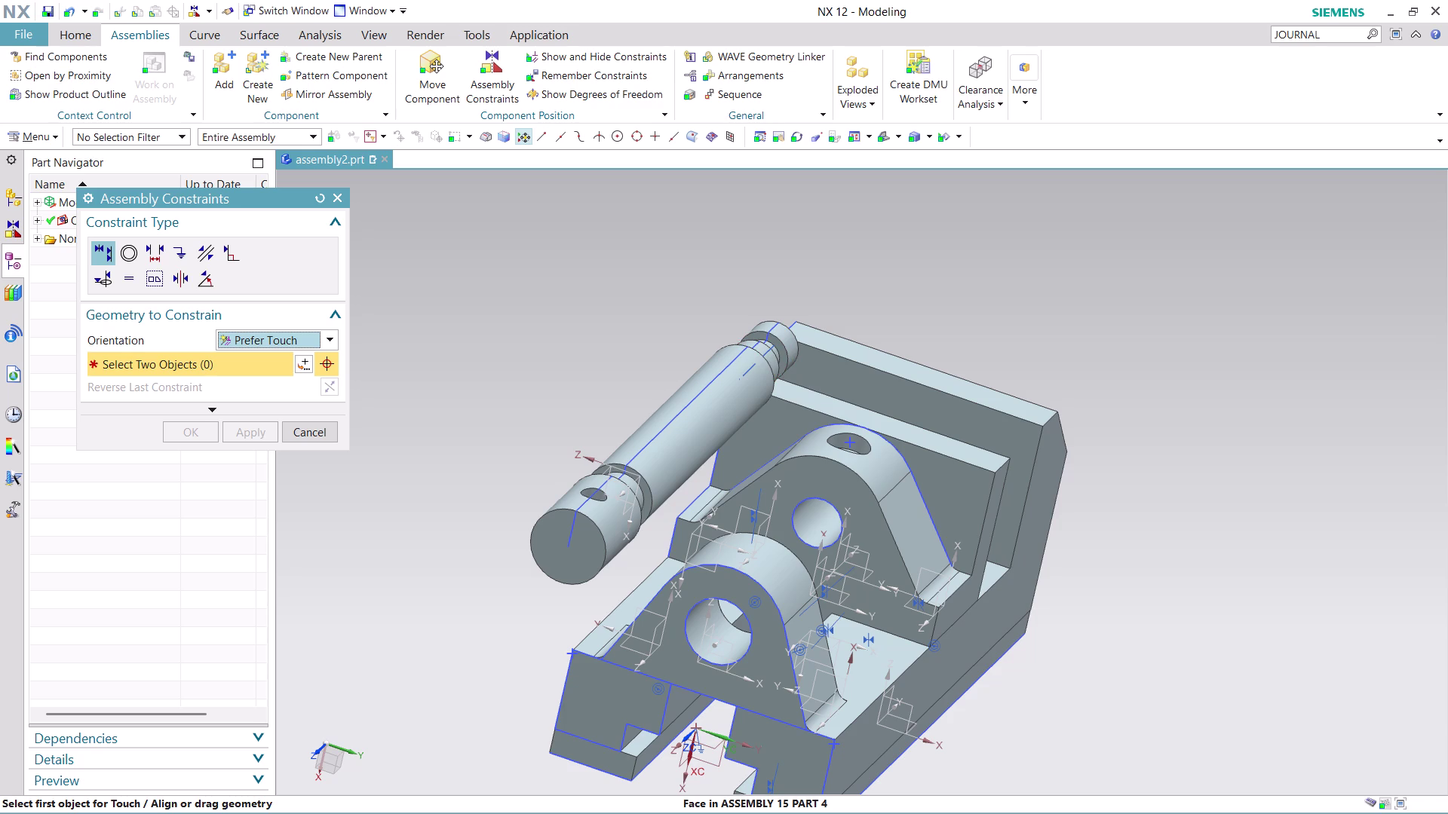
middle_drag(853, 287, 767, 275)
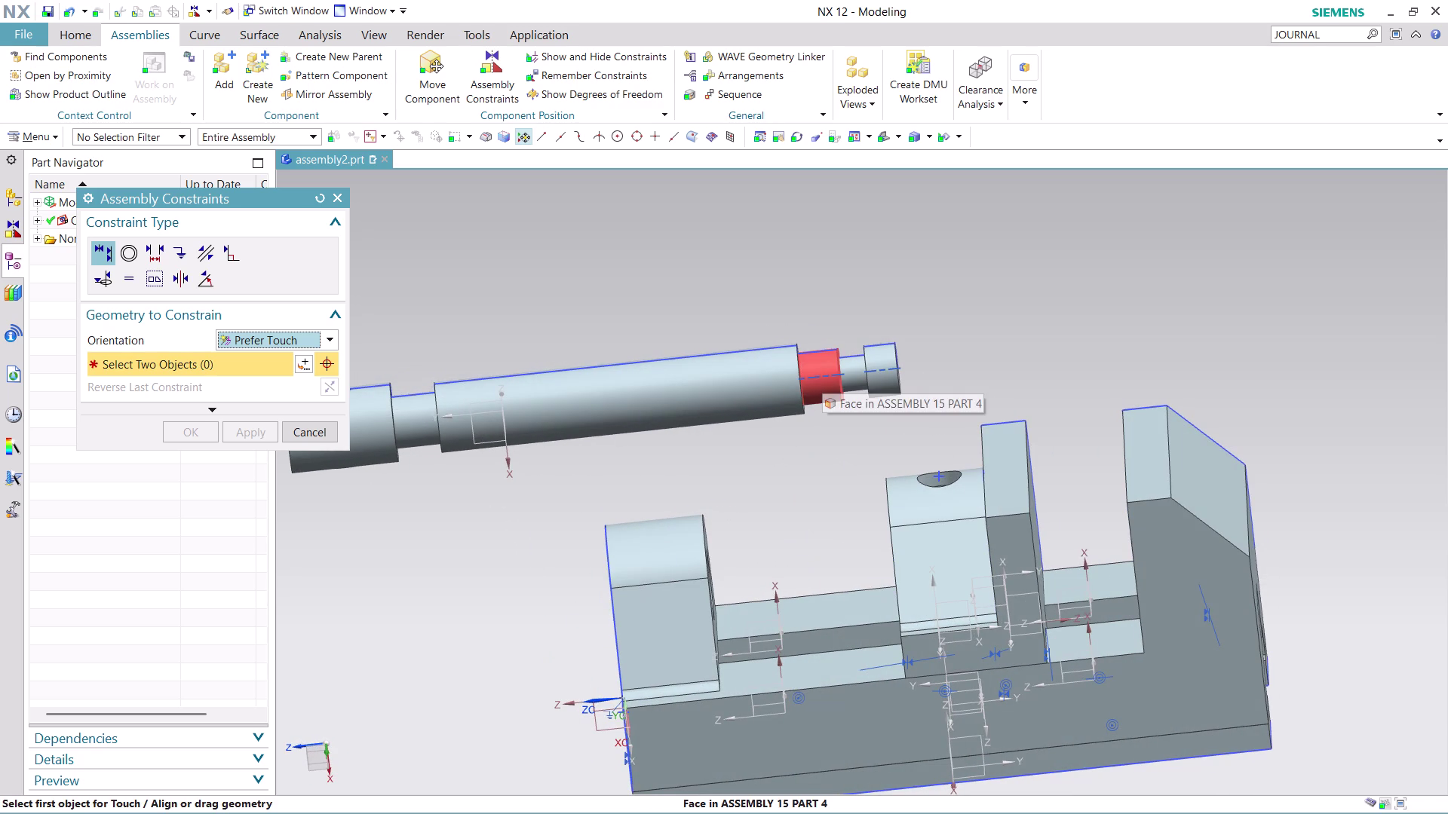
Touch Align the shaft's centerline, picked via QuickPick, to the support's bearing-hole arc.
click(837, 375)
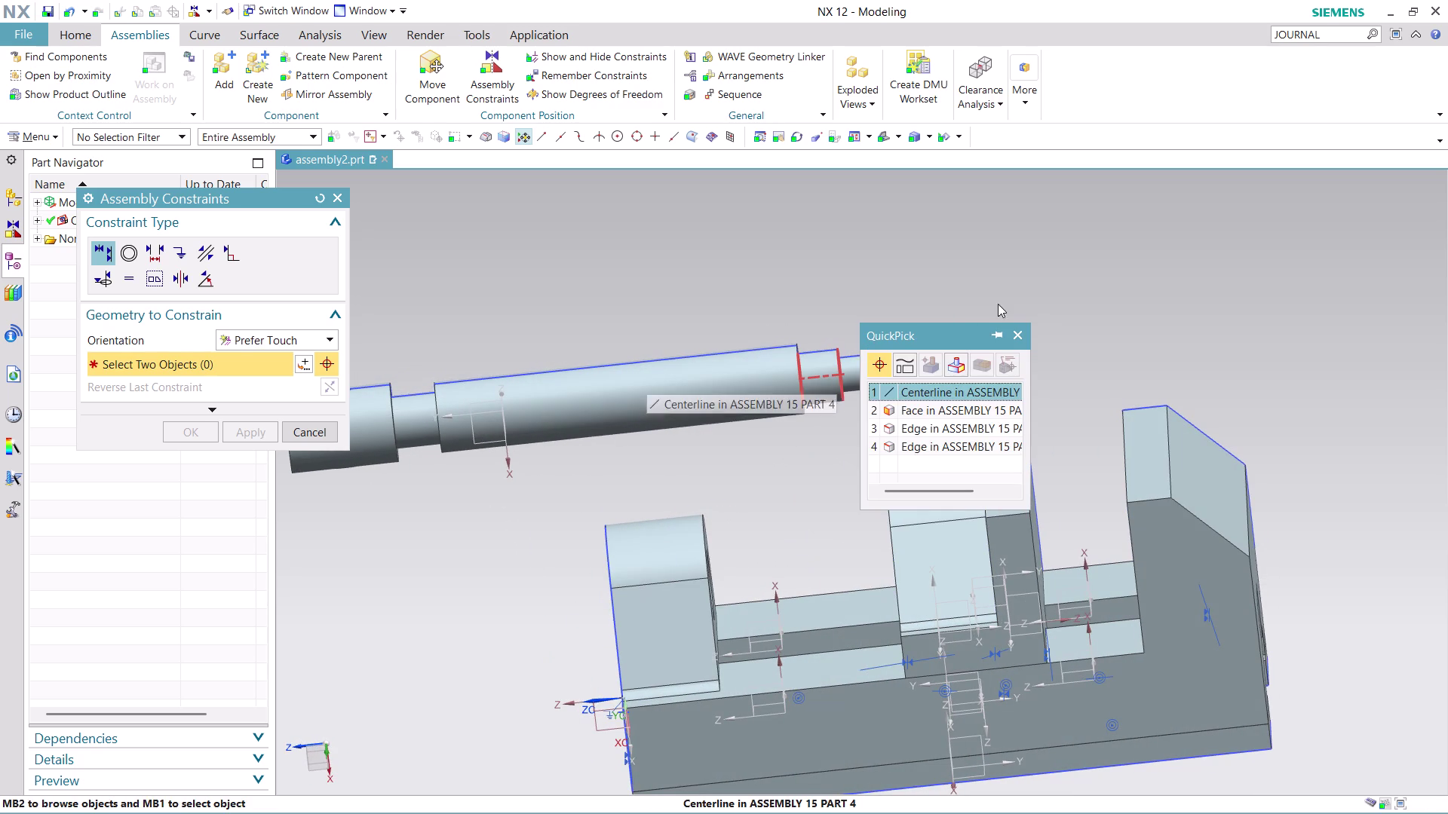
click(971, 391)
scroll(down, 3)
middle_drag(973, 380, 1002, 381)
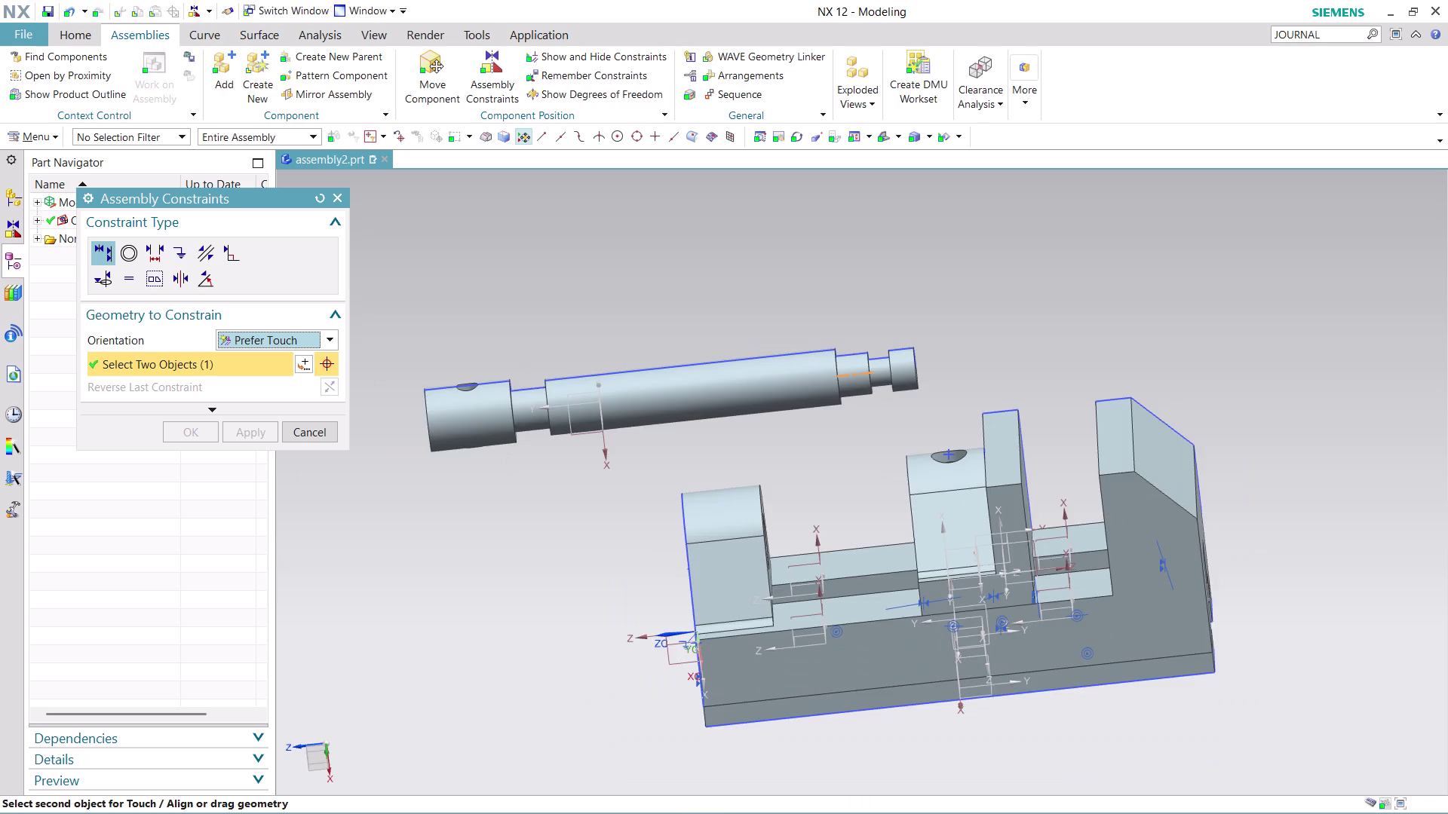
middle_drag(1002, 380, 1050, 365)
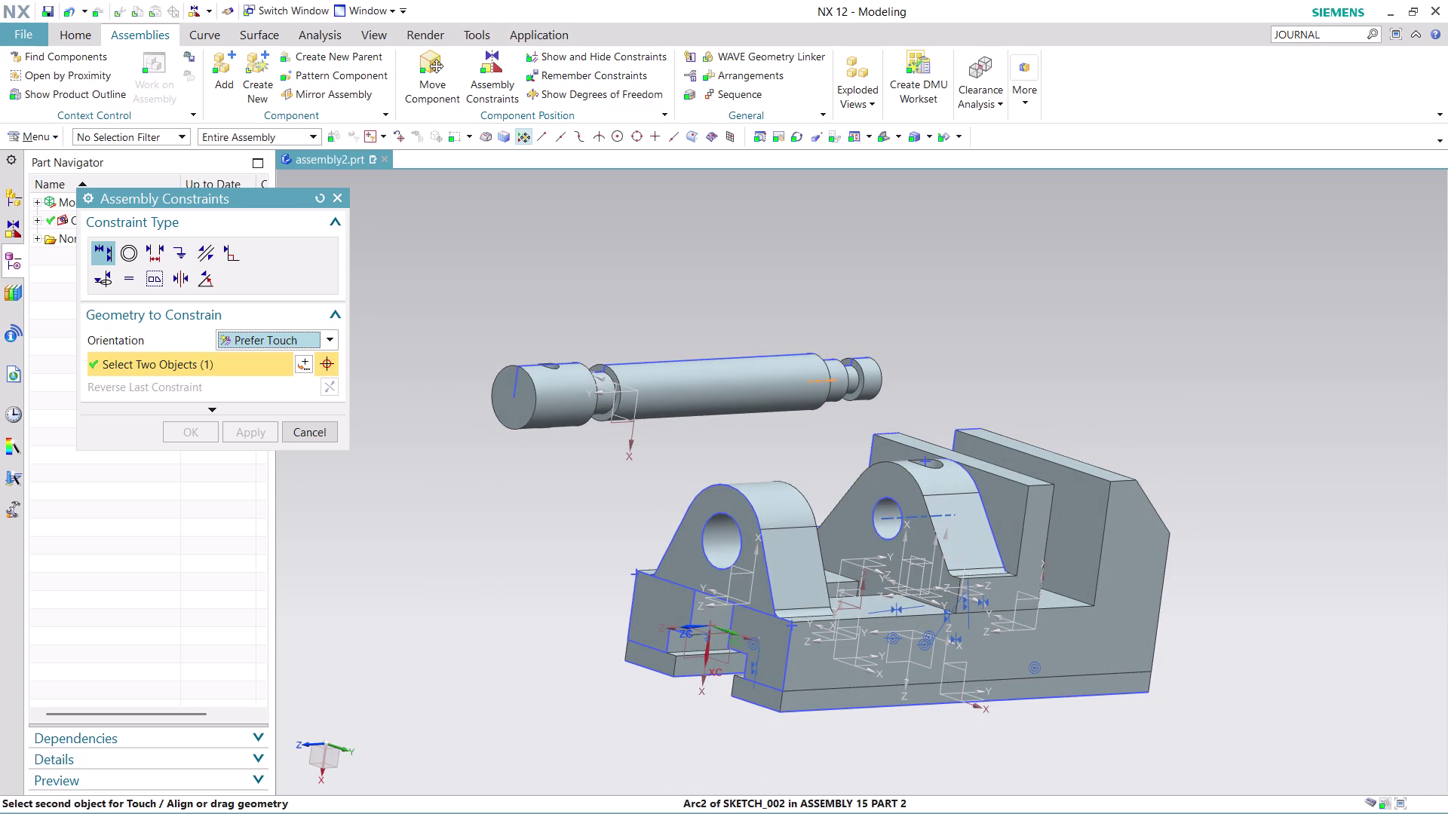
click(886, 519)
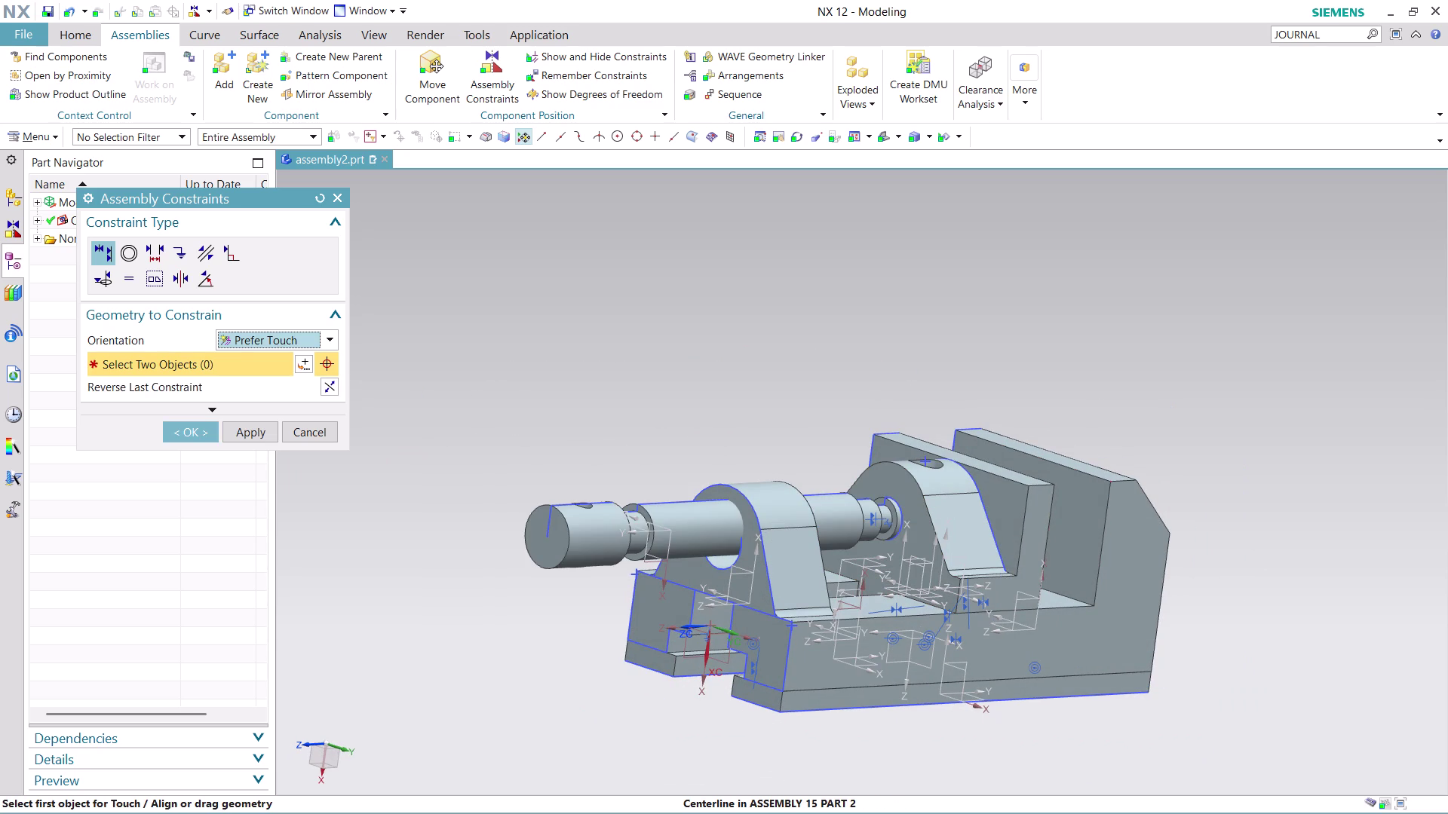
Check the shaft sits inside both supports and confirm the constraint with OK.
scroll(down, 3)
middle_drag(837, 395, 834, 395)
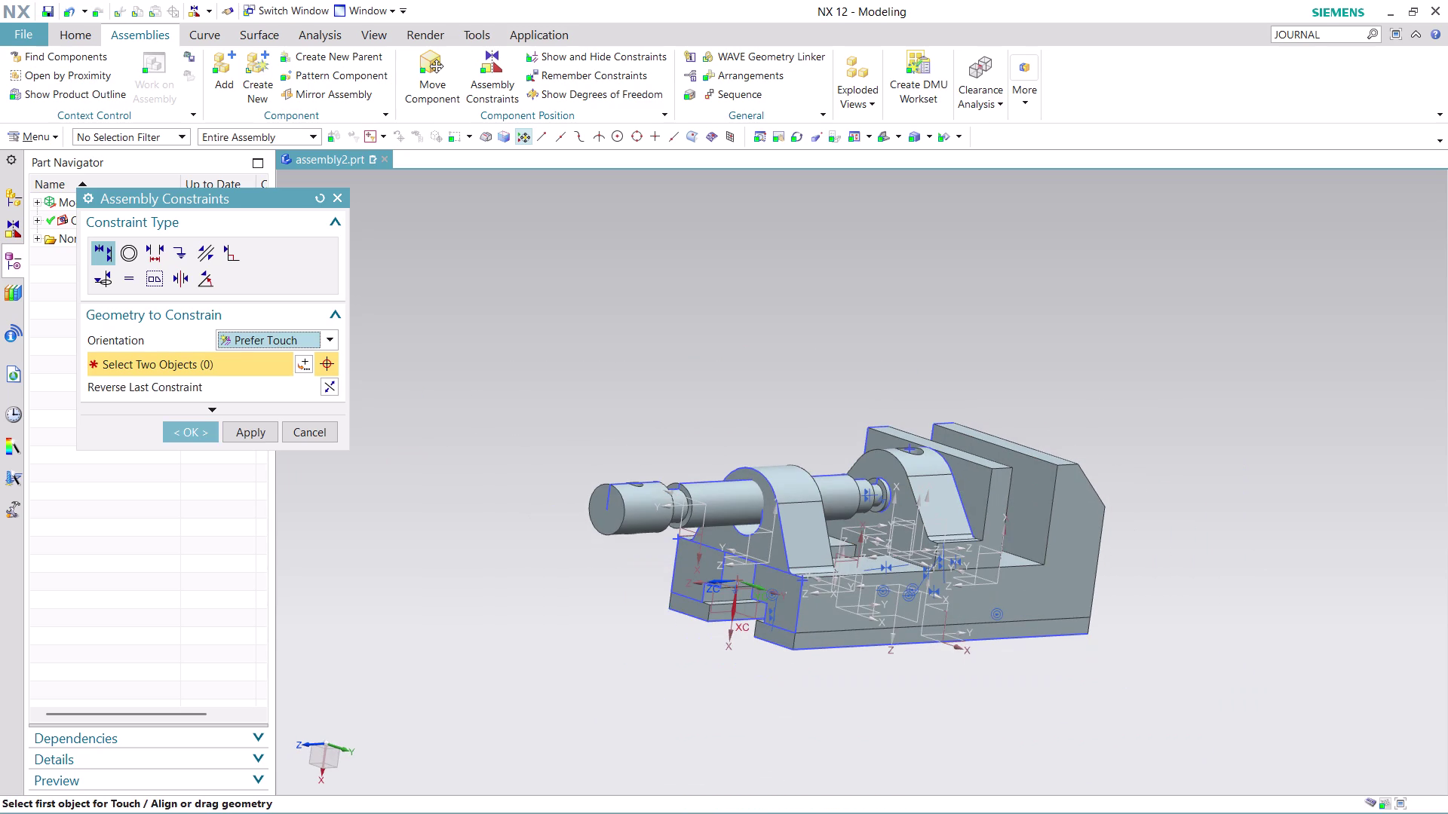
middle_drag(834, 396, 790, 404)
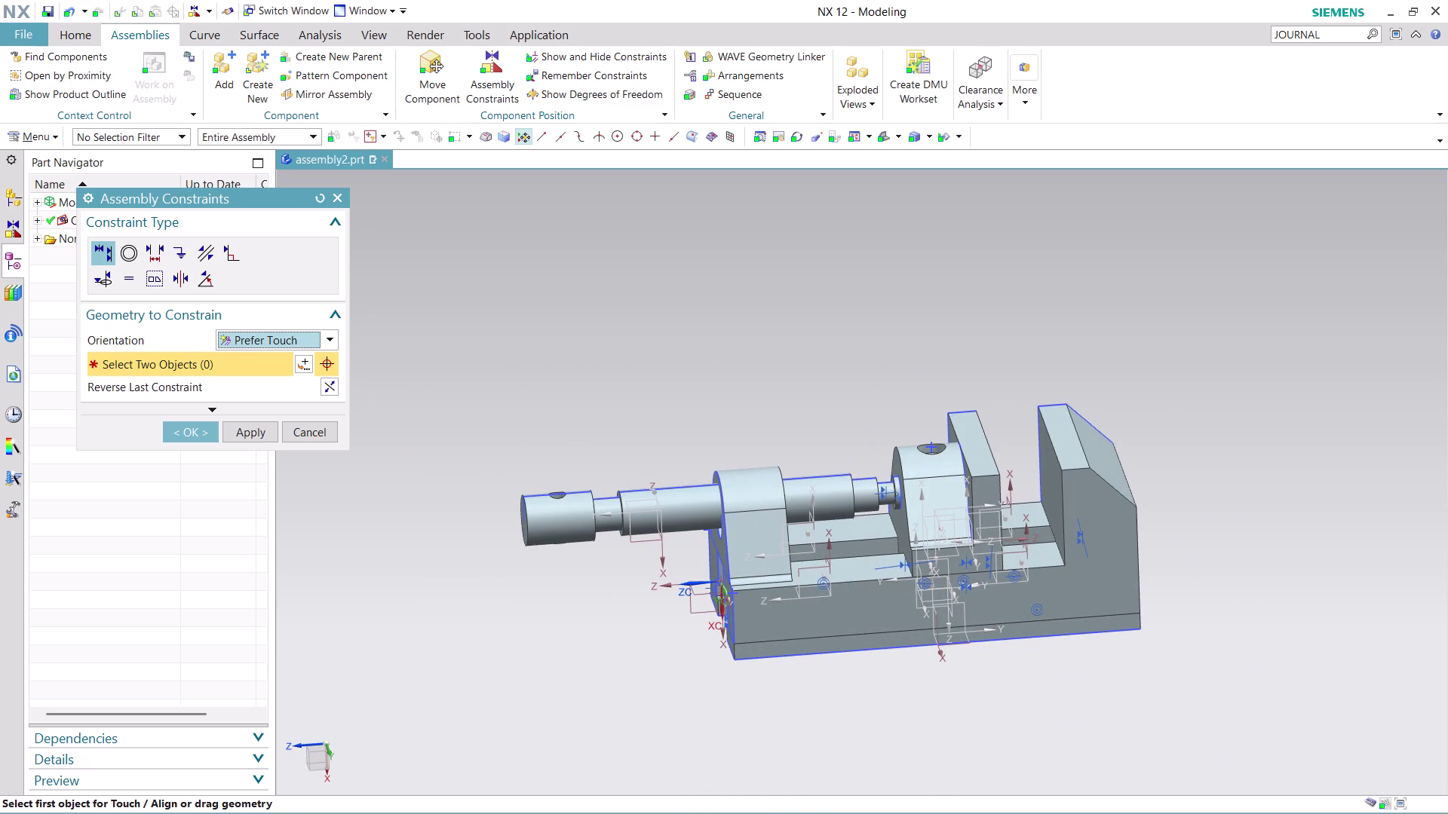
click(199, 432)
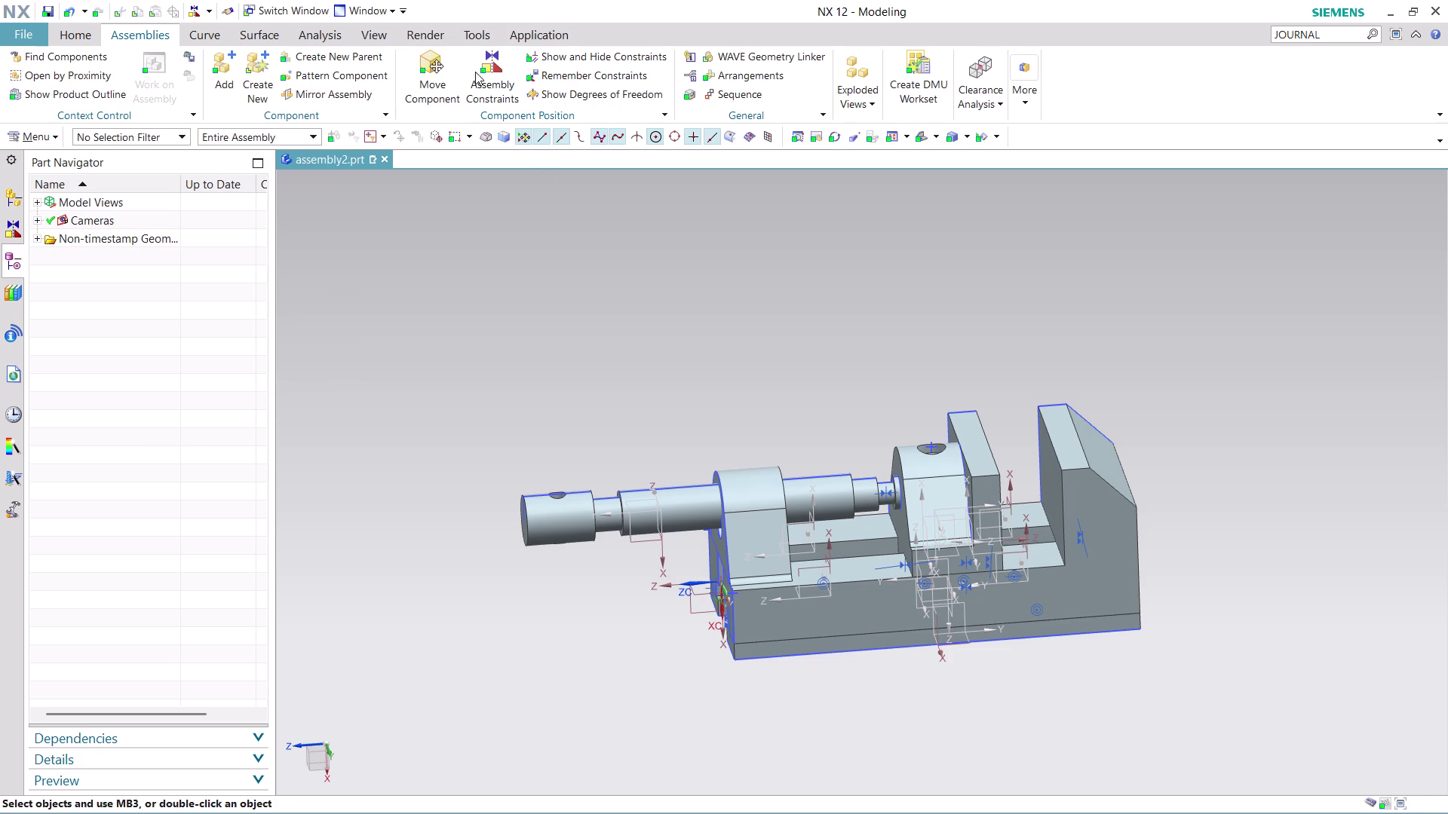
Drag the shaft with Move Component handles along its axis and up above the supports.
click(442, 83)
click(822, 500)
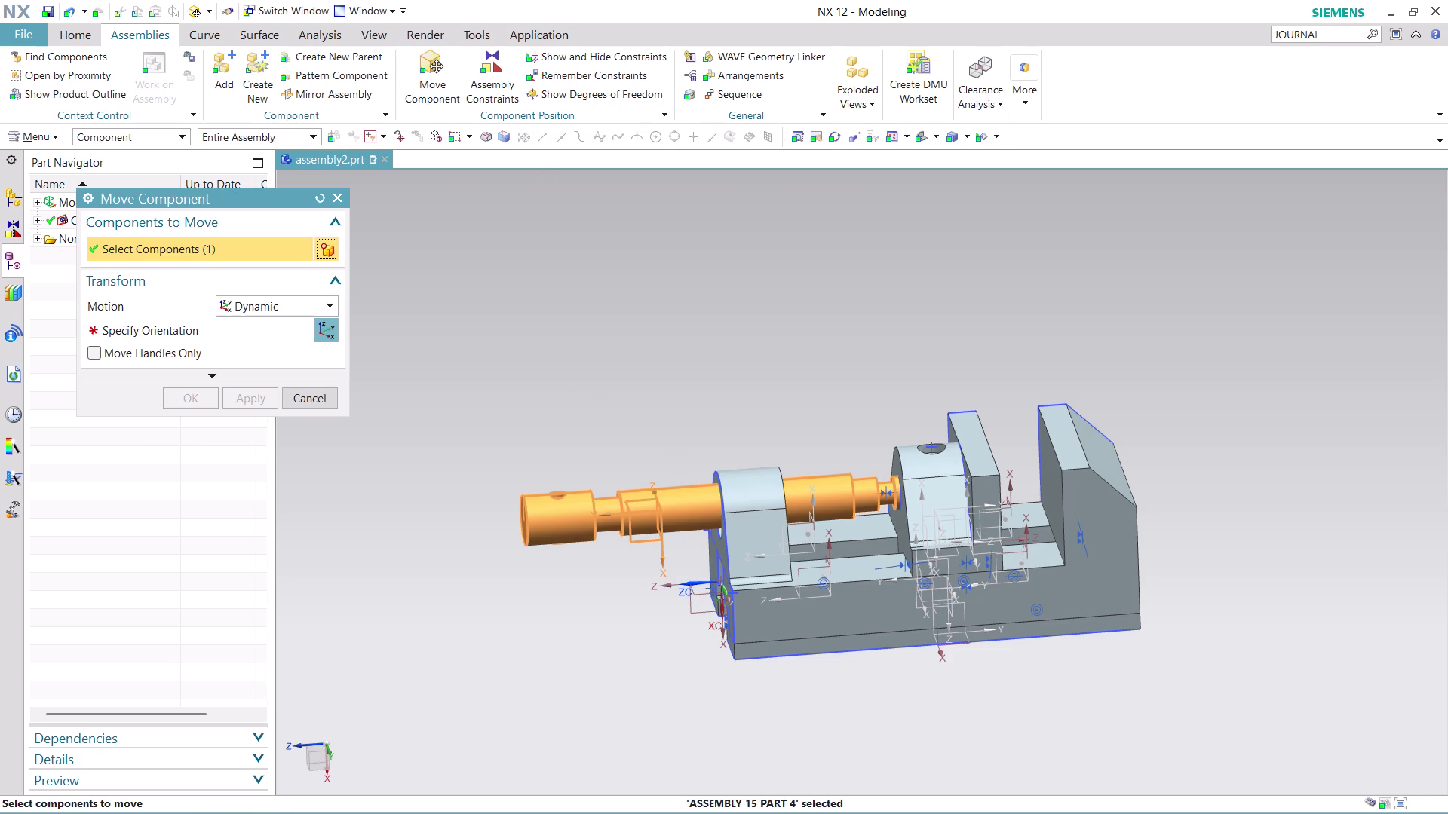
click(326, 333)
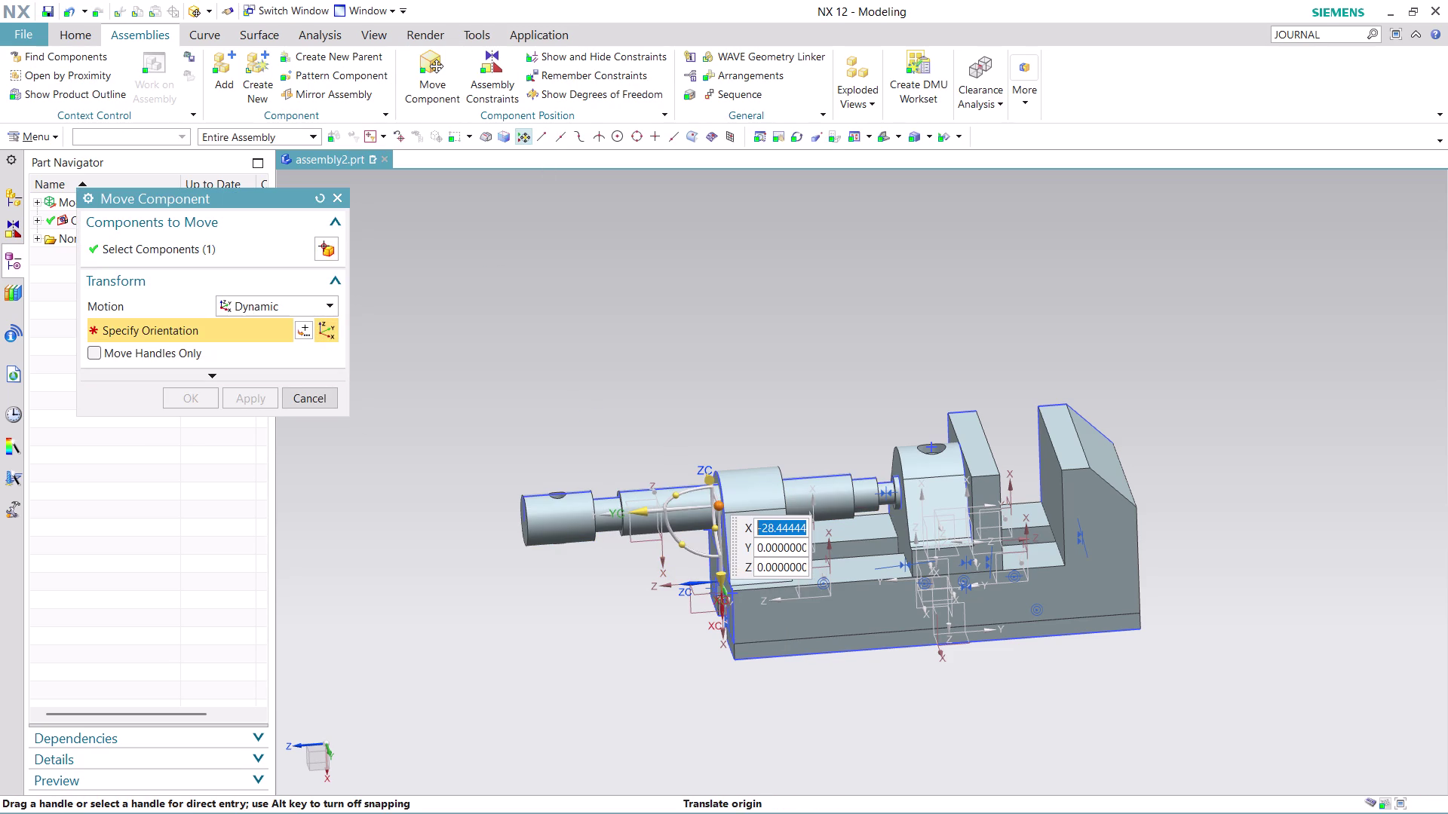
drag(626, 510, 698, 511)
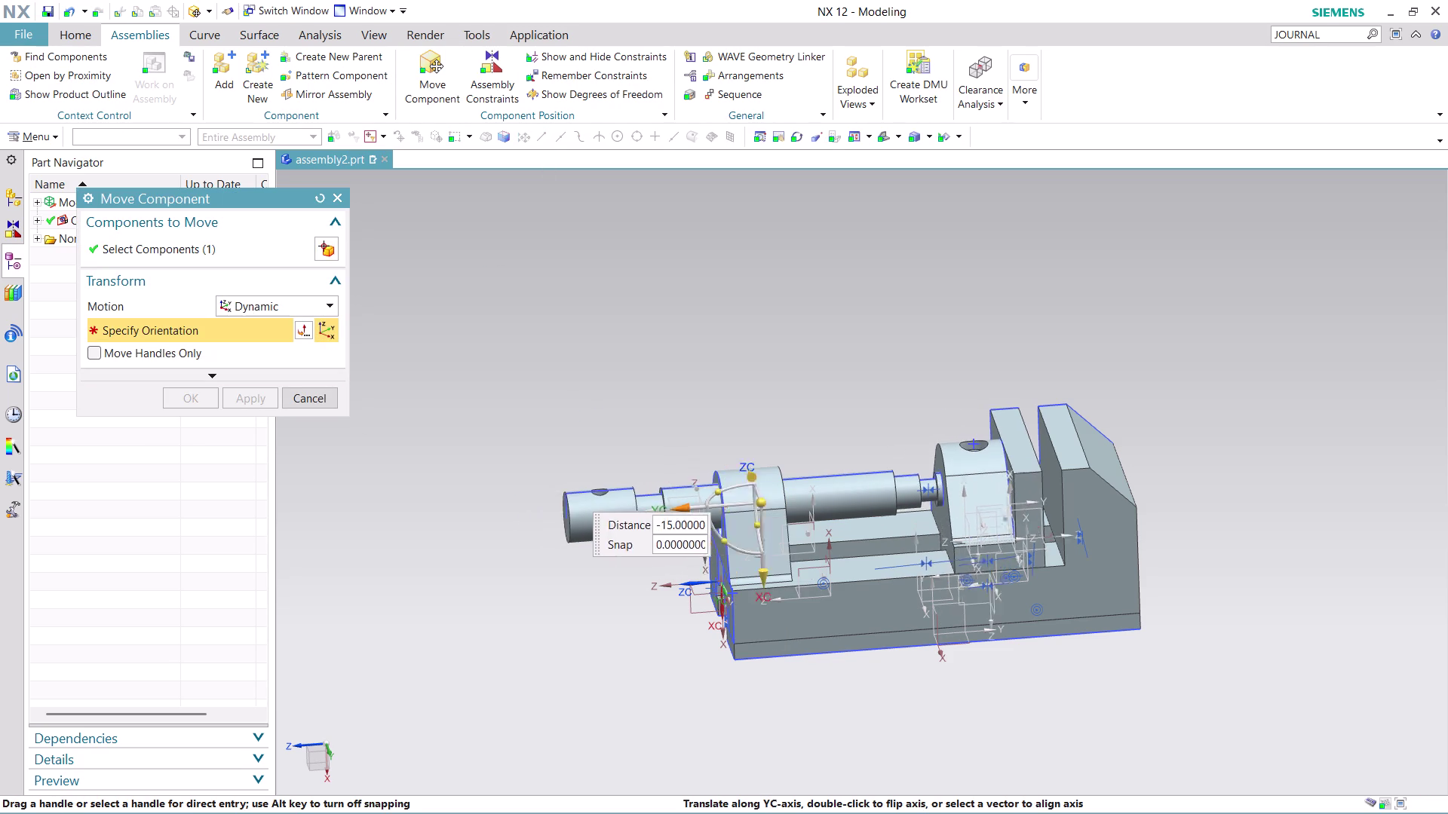
drag(698, 511, 552, 530)
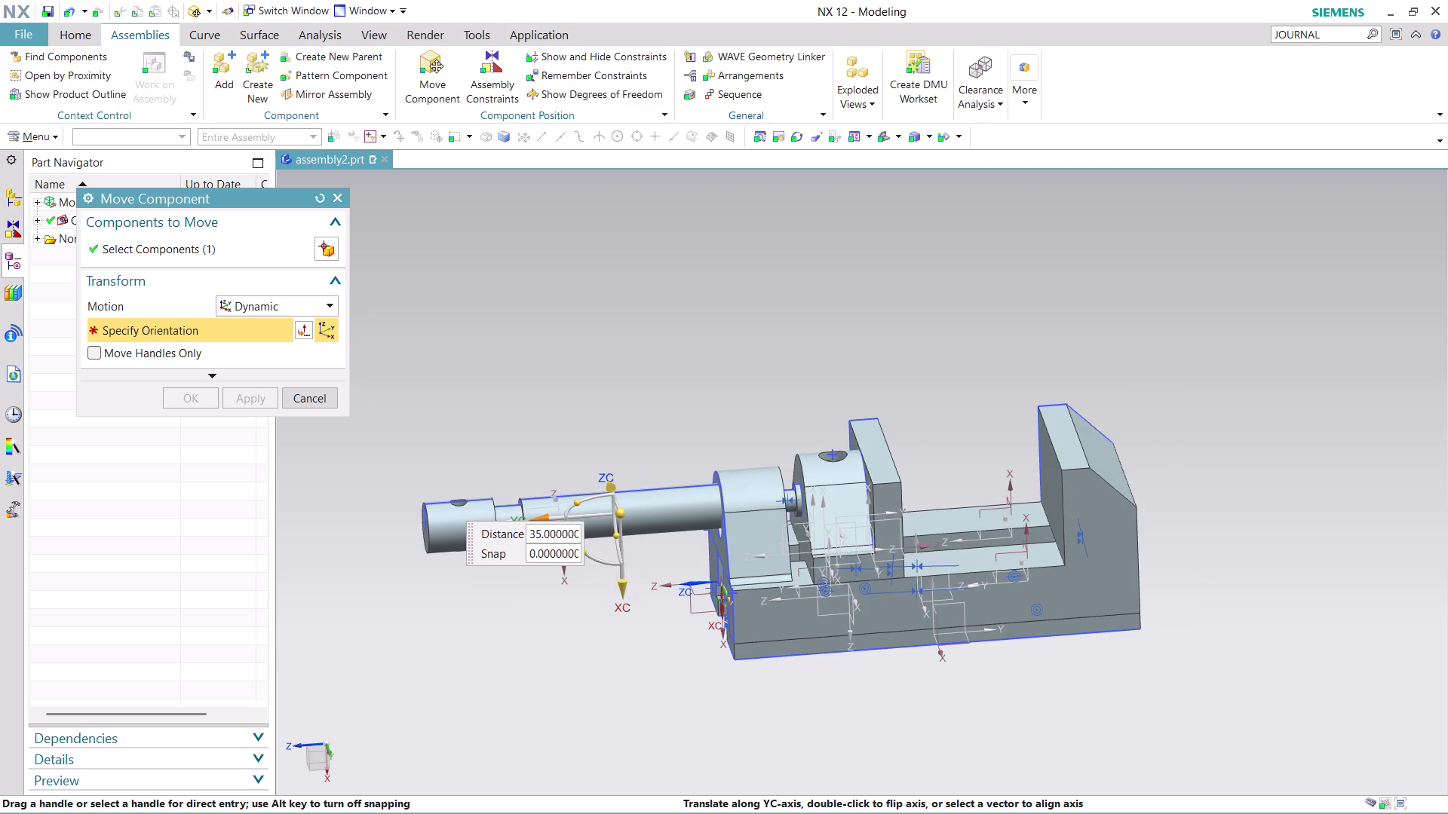
drag(552, 530, 615, 528)
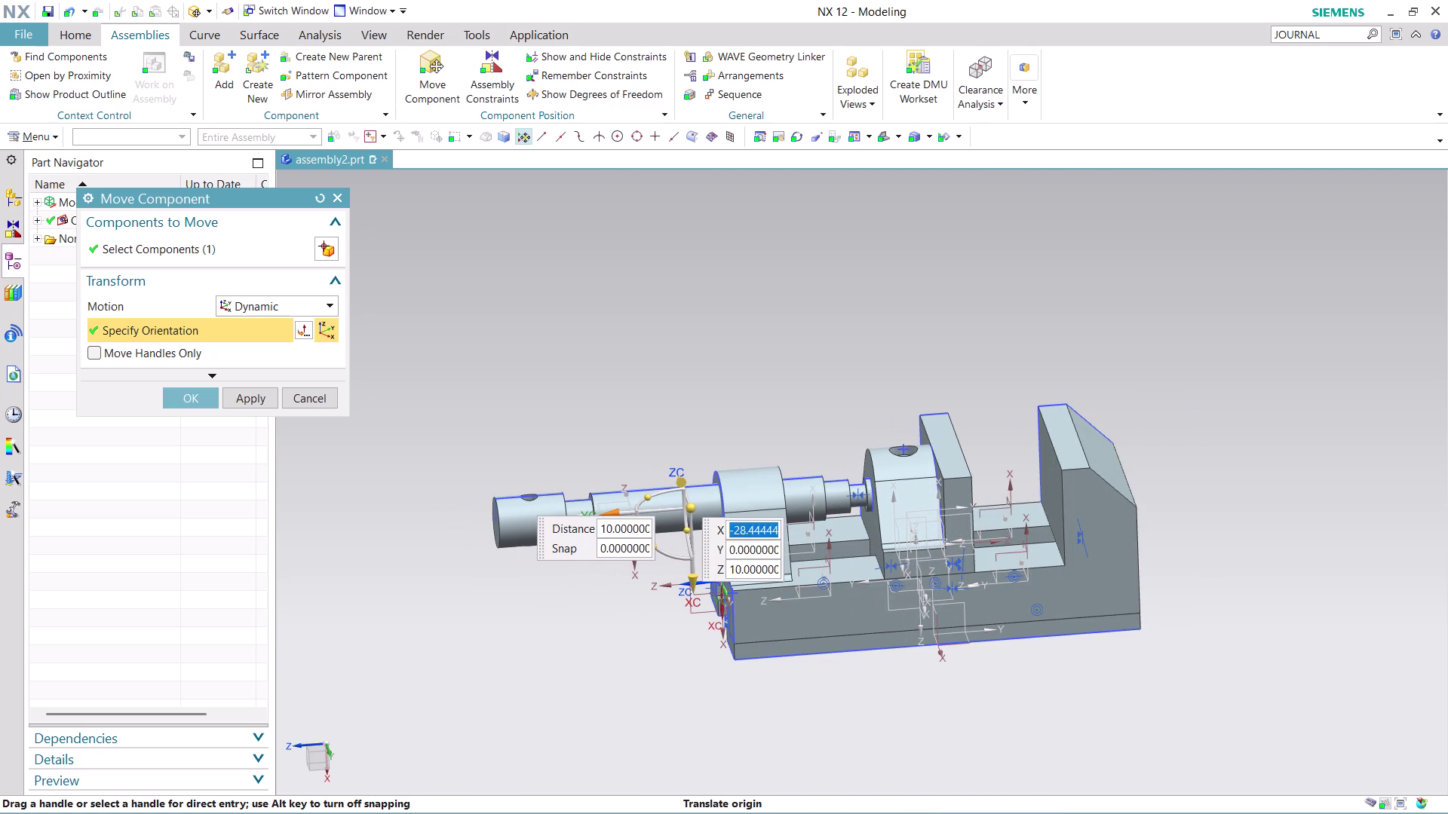
Cancel the shaft move, discard the unapplied changes, and undo twice.
click(316, 401)
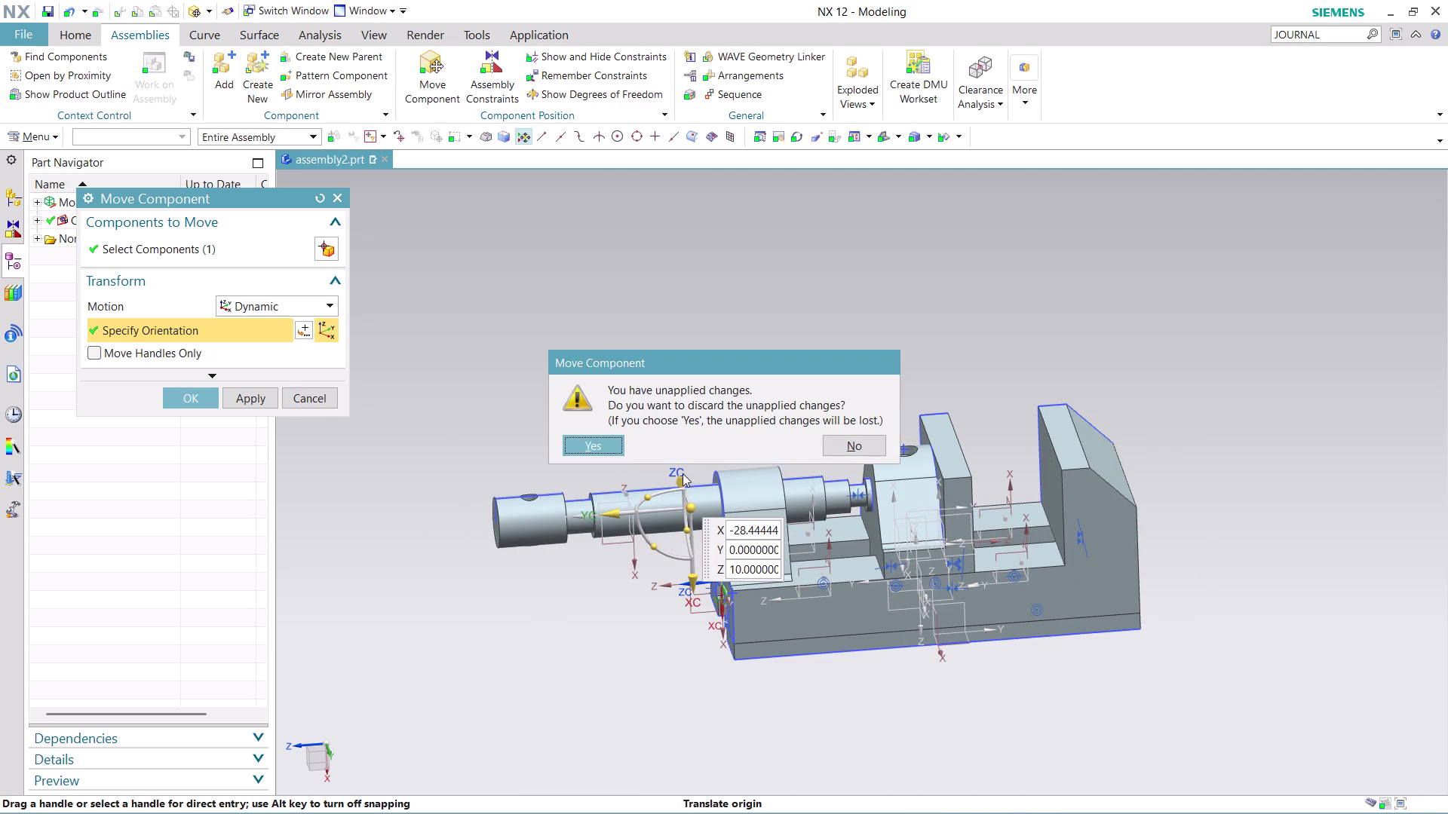
click(866, 453)
key(ctrl+z)
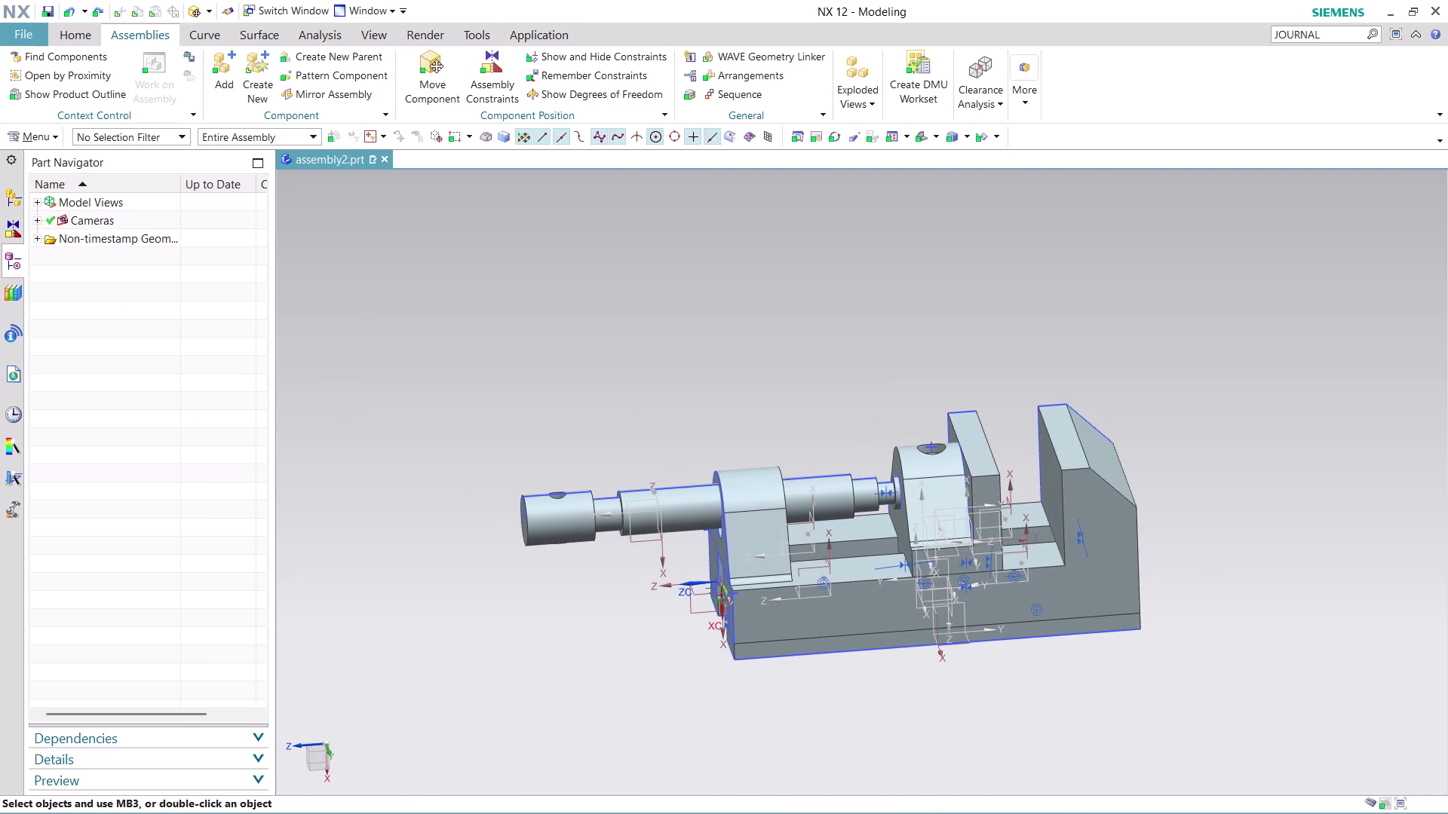
key(ctrl+z)
Orbit around the base and shaft to view the support holes from the other side.
middle_drag(941, 323, 943, 332)
scroll(down, 3)
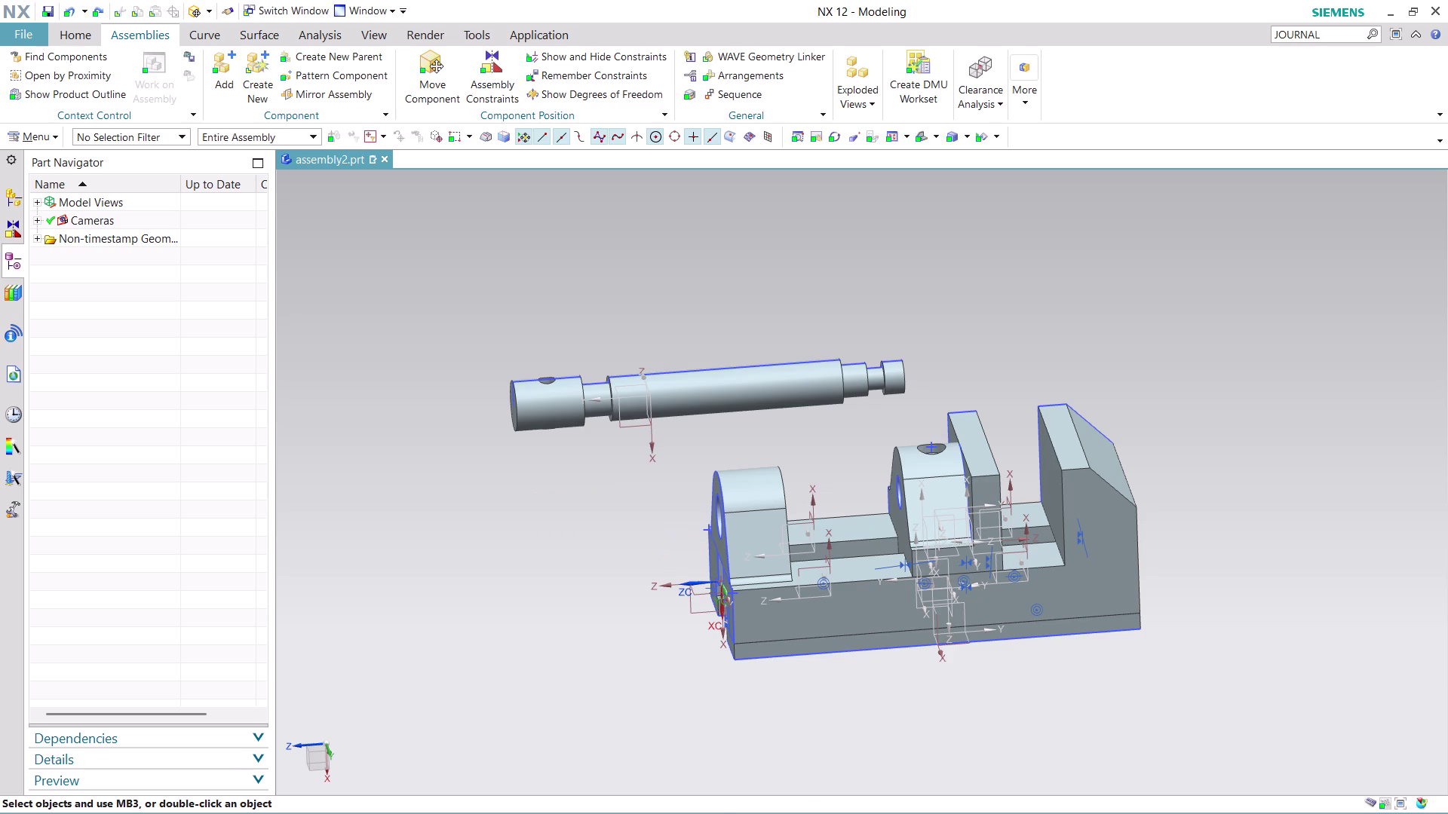
middle_drag(942, 331, 945, 367)
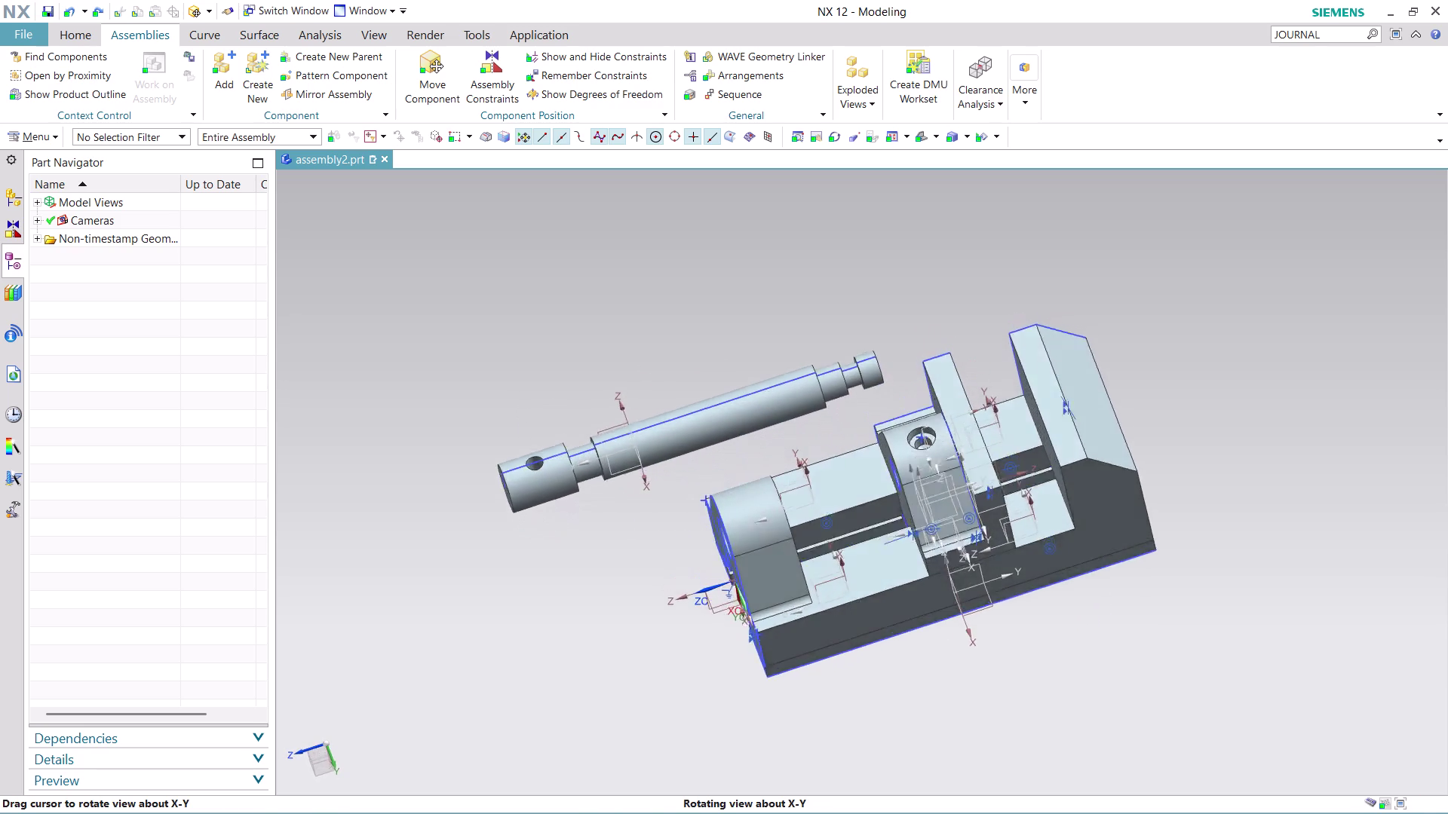
middle_drag(945, 367, 1091, 311)
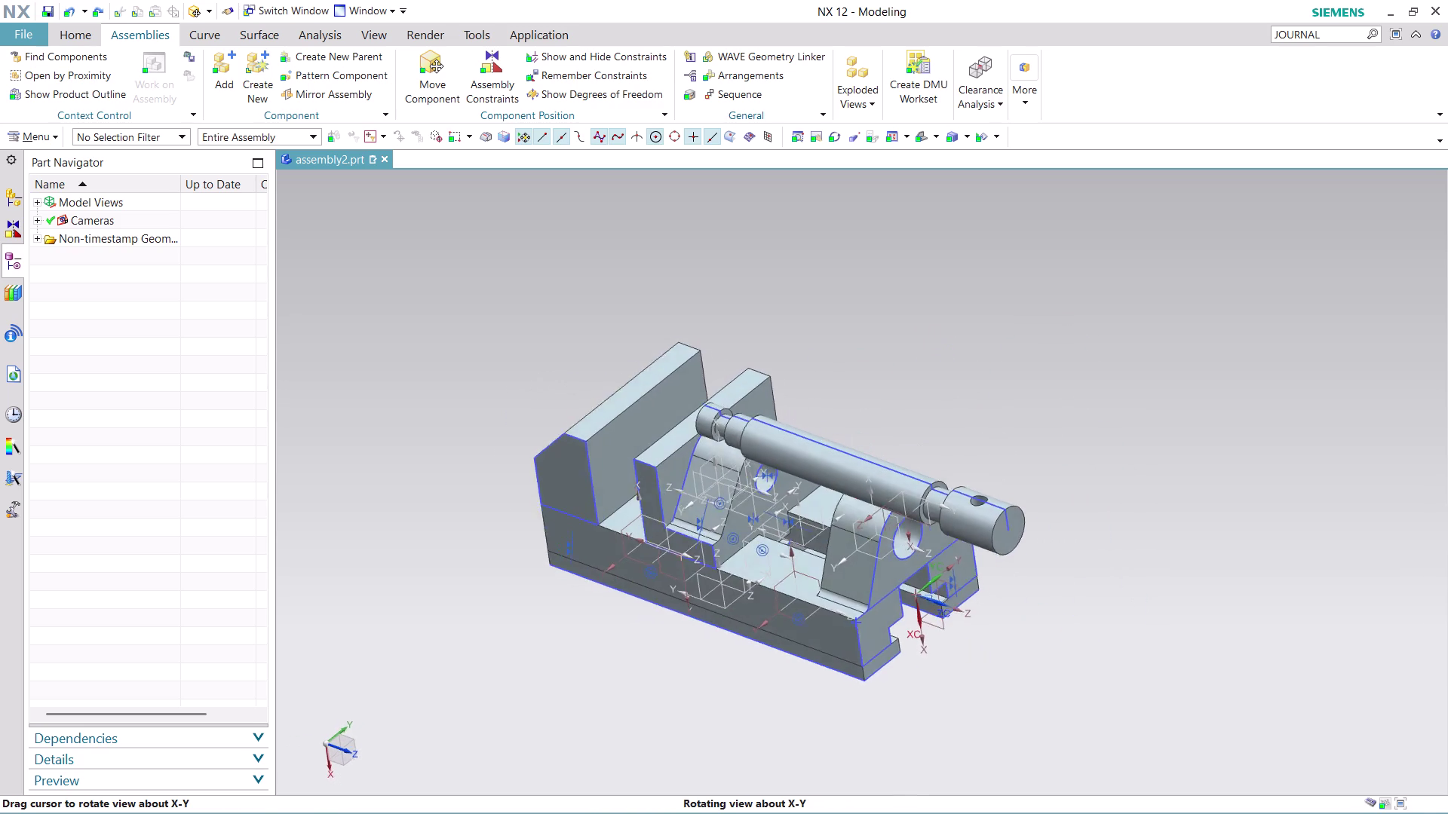
middle_drag(1092, 311, 1102, 317)
middle_click(1102, 316)
middle_drag(1109, 319, 1100, 292)
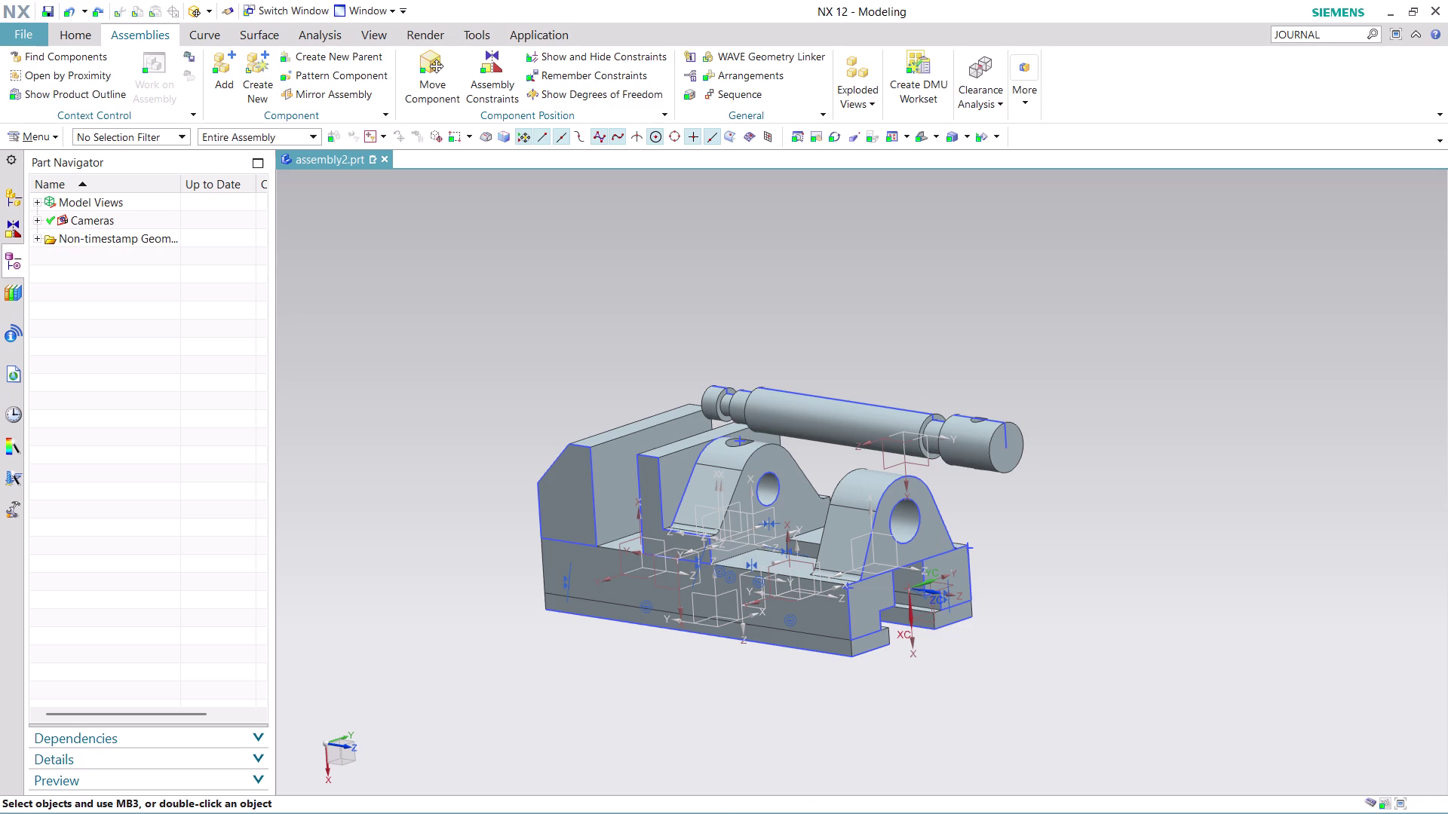
middle_drag(833, 348, 943, 396)
scroll(up, 3)
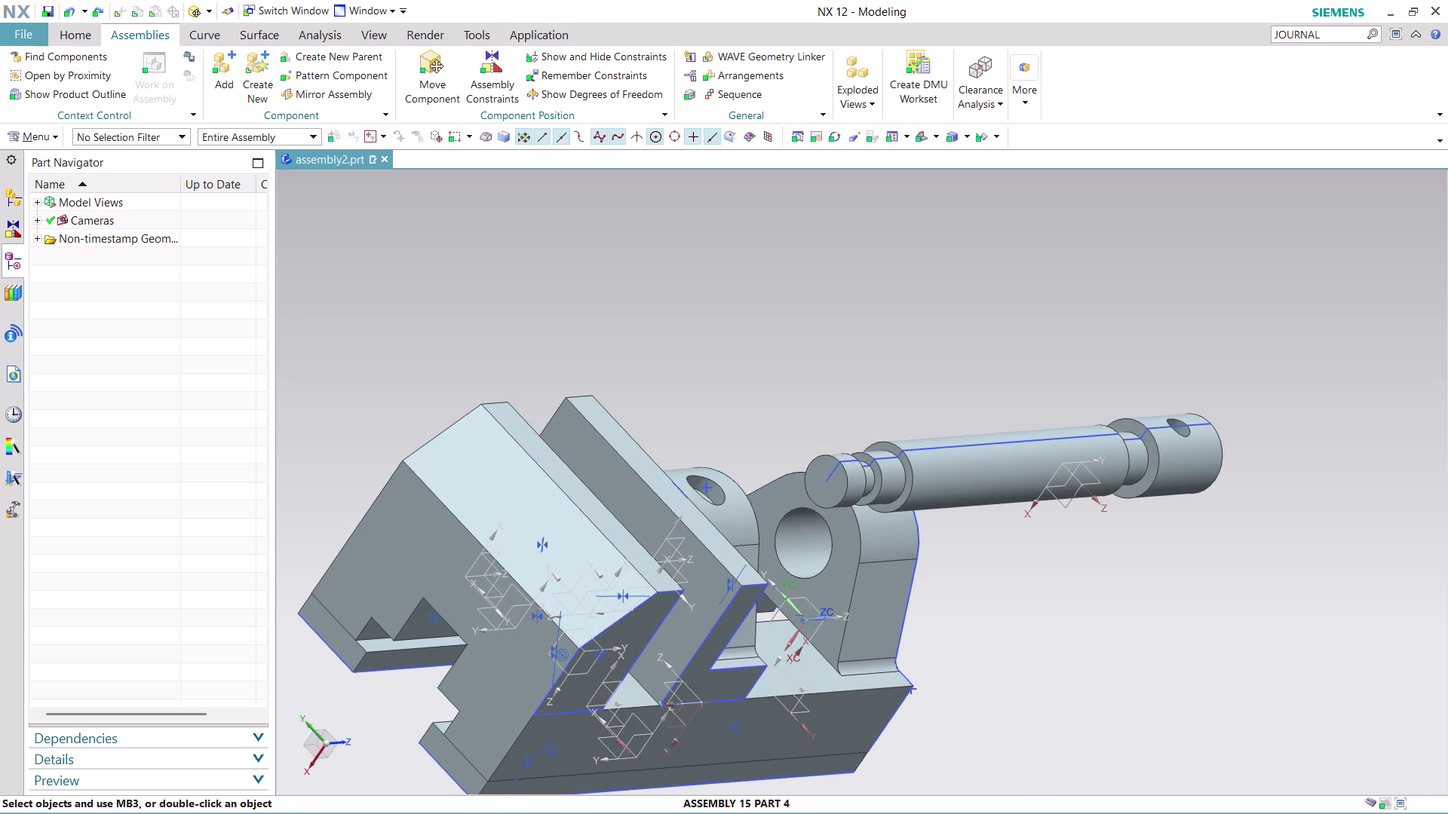
click(503, 80)
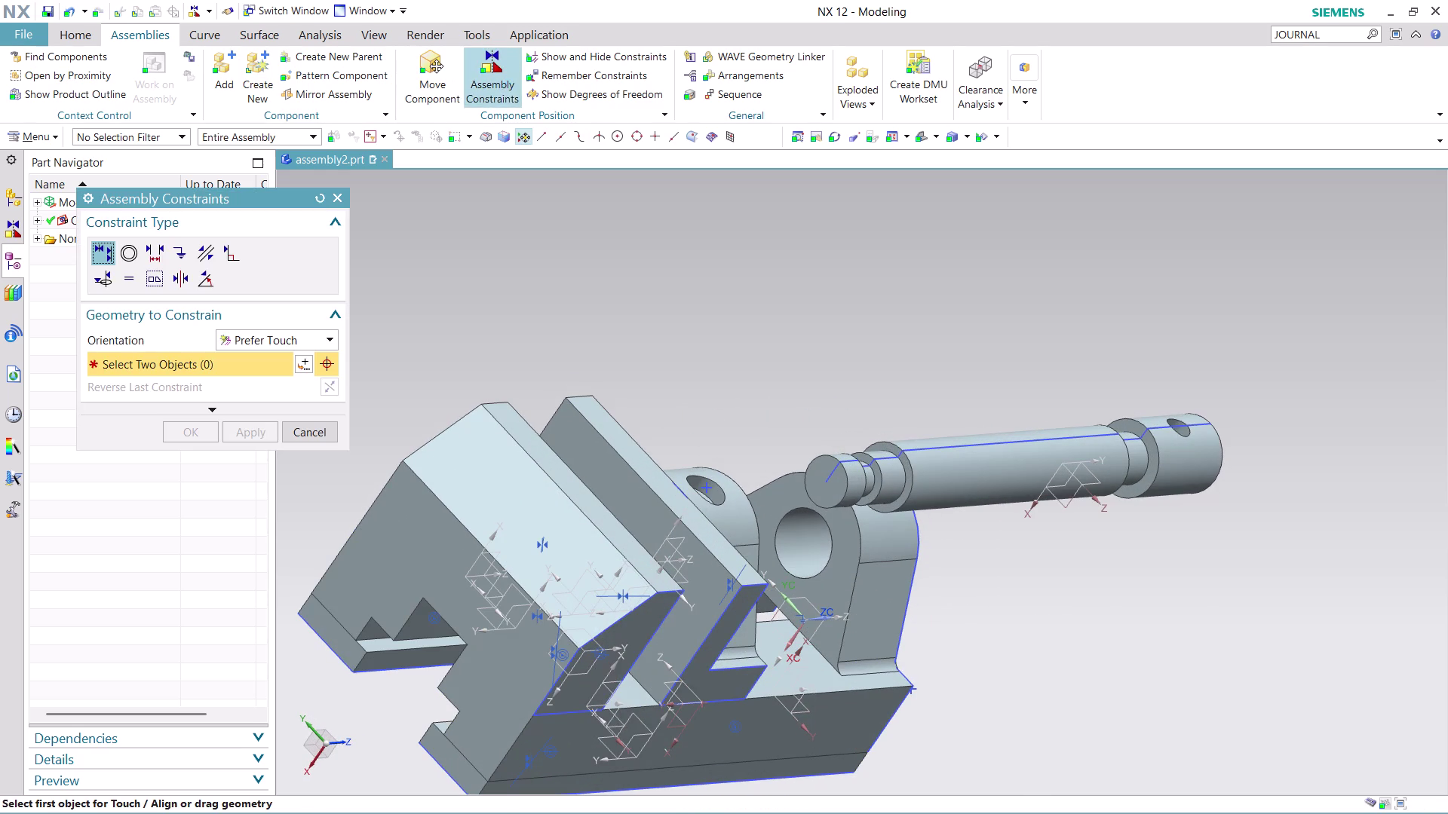
click(331, 340)
click(295, 381)
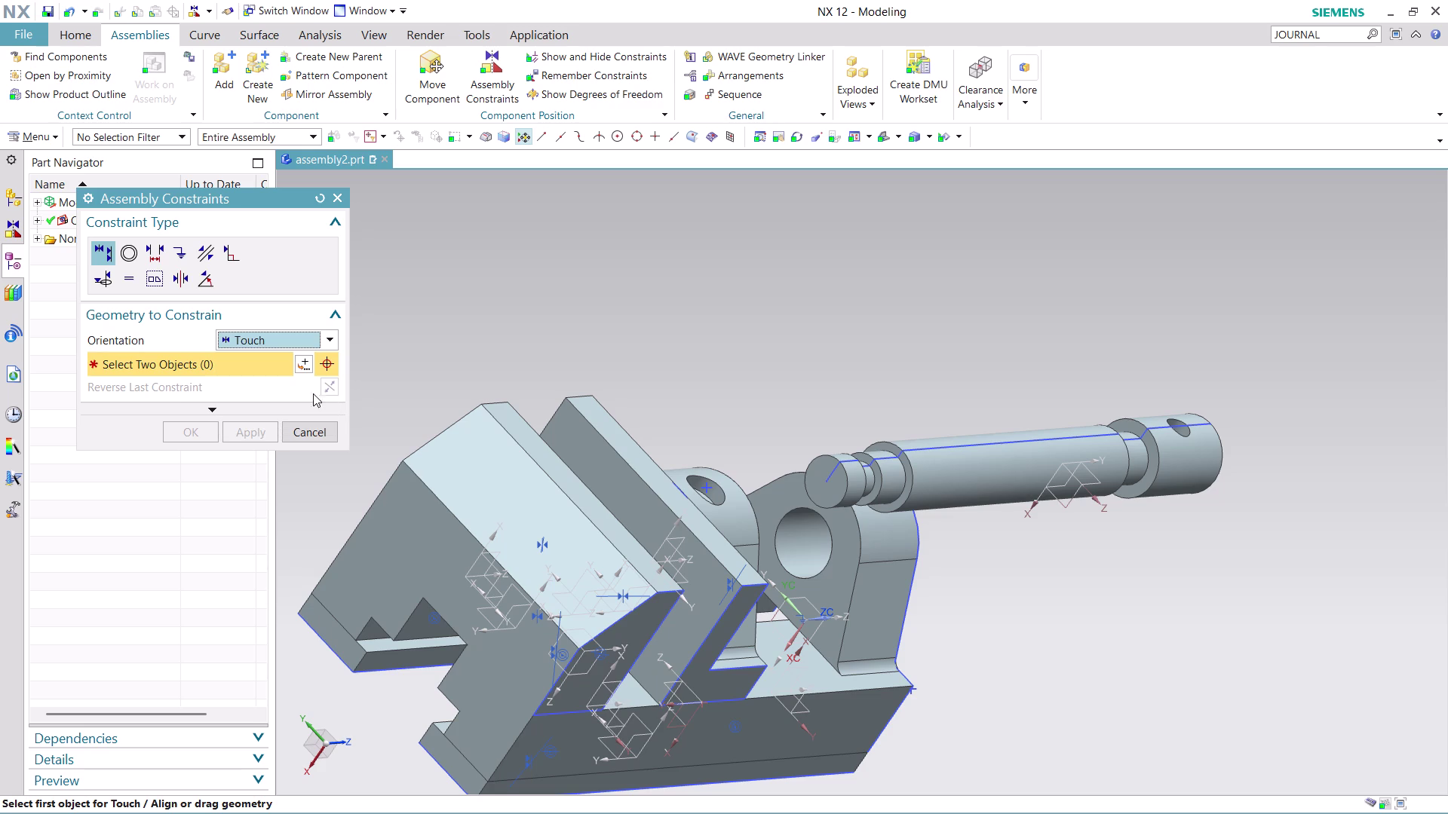
click(907, 465)
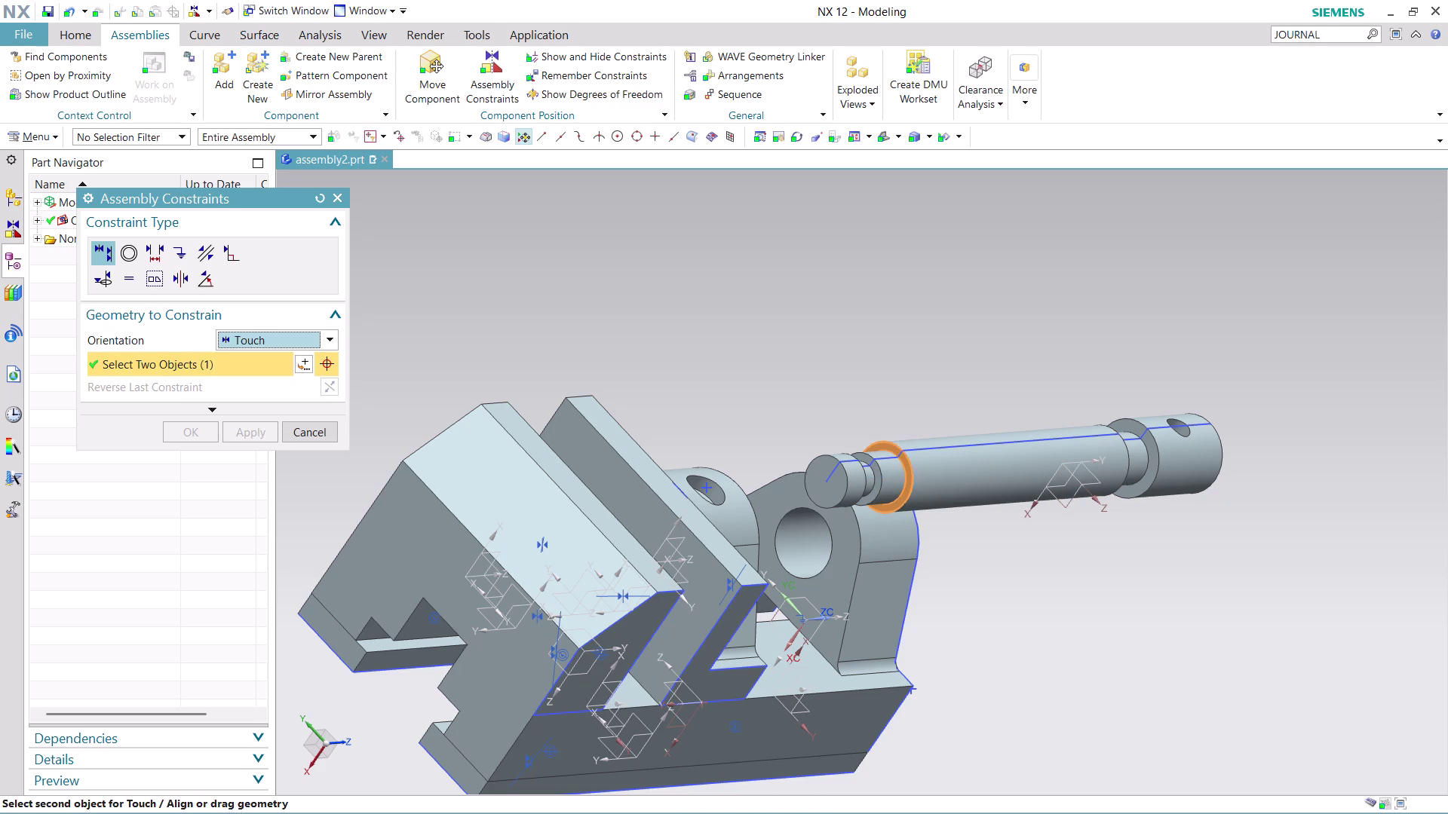
middle_drag(1031, 538, 908, 500)
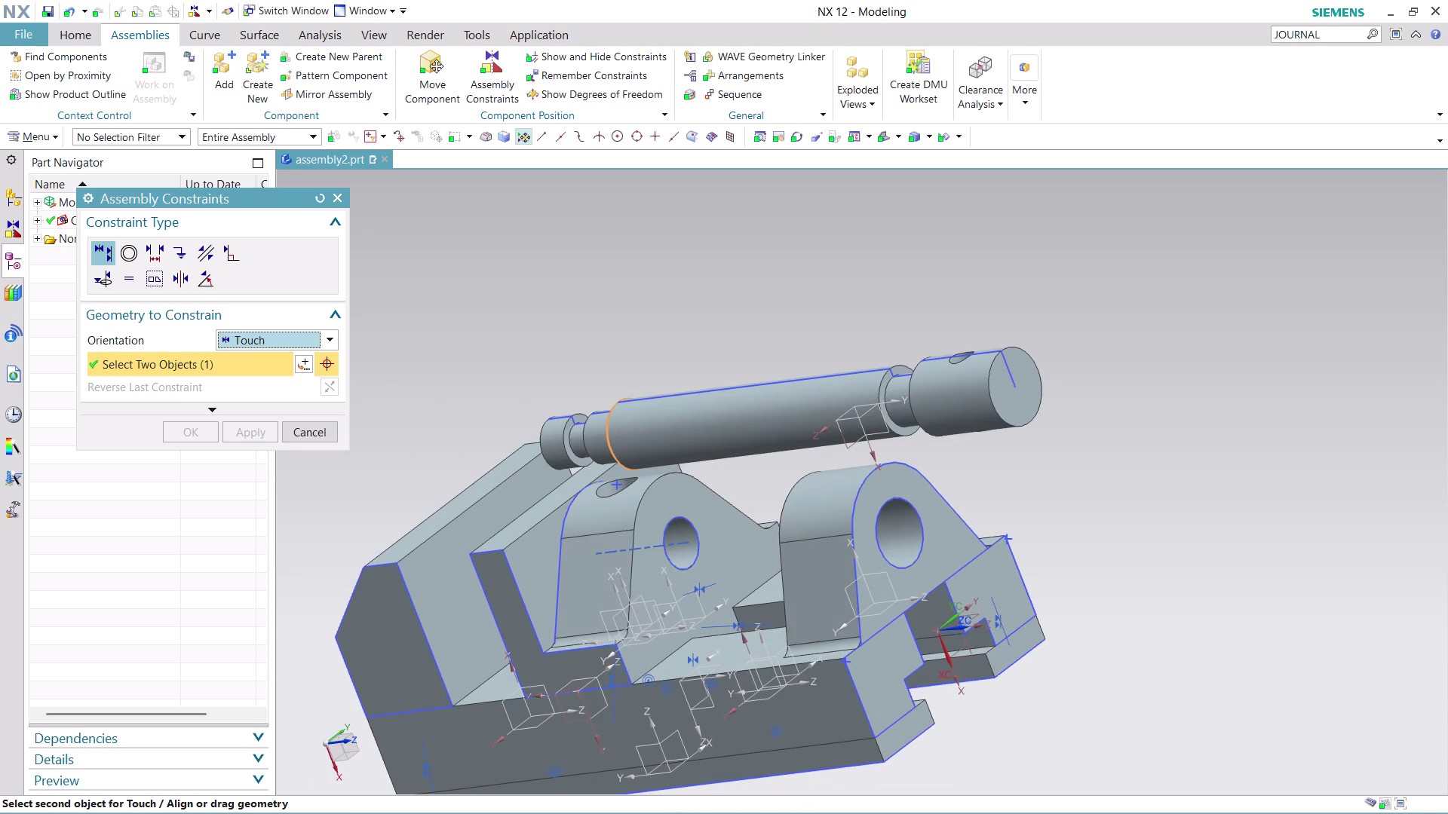
click(669, 518)
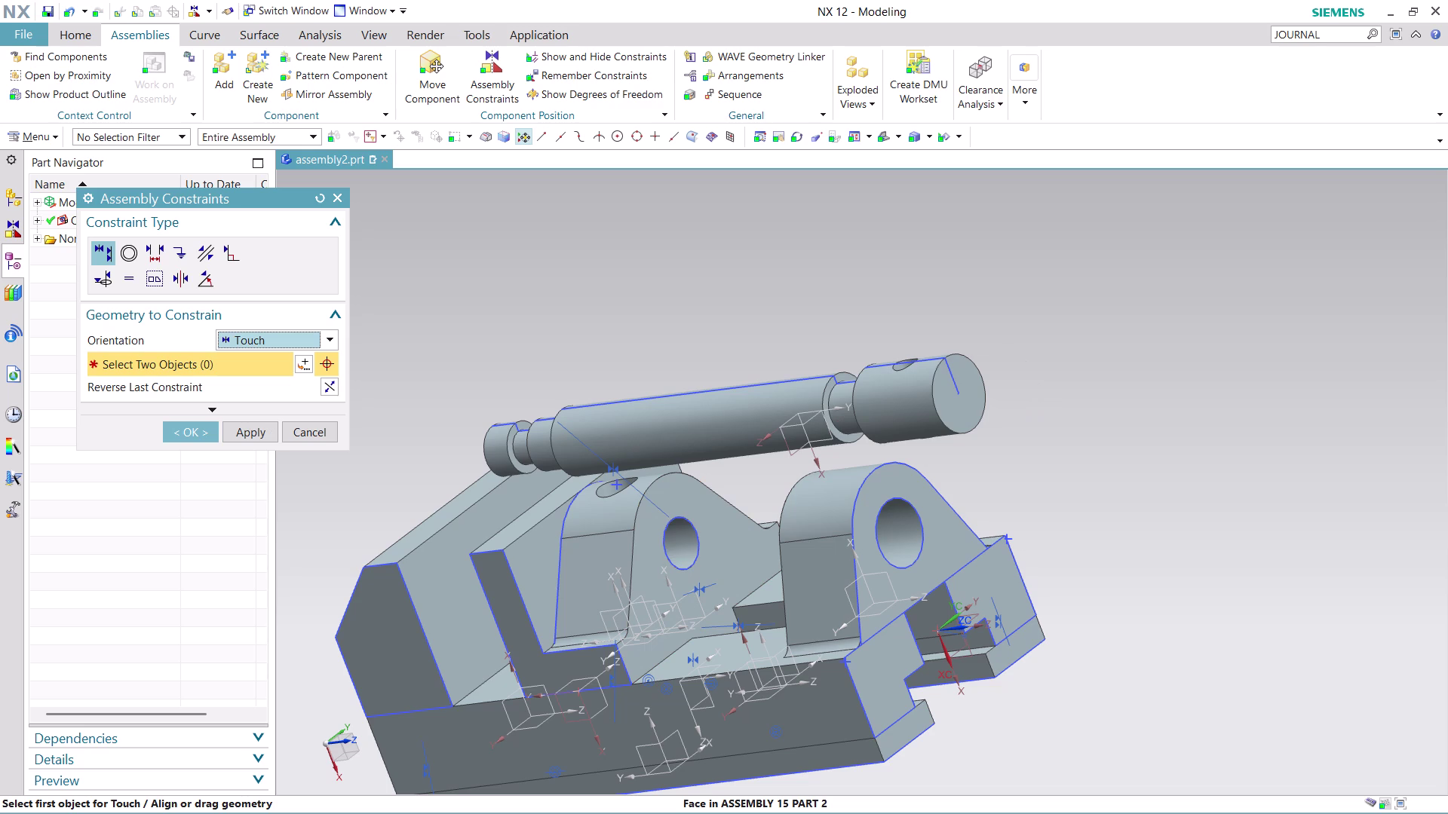
middle_drag(491, 372, 563, 380)
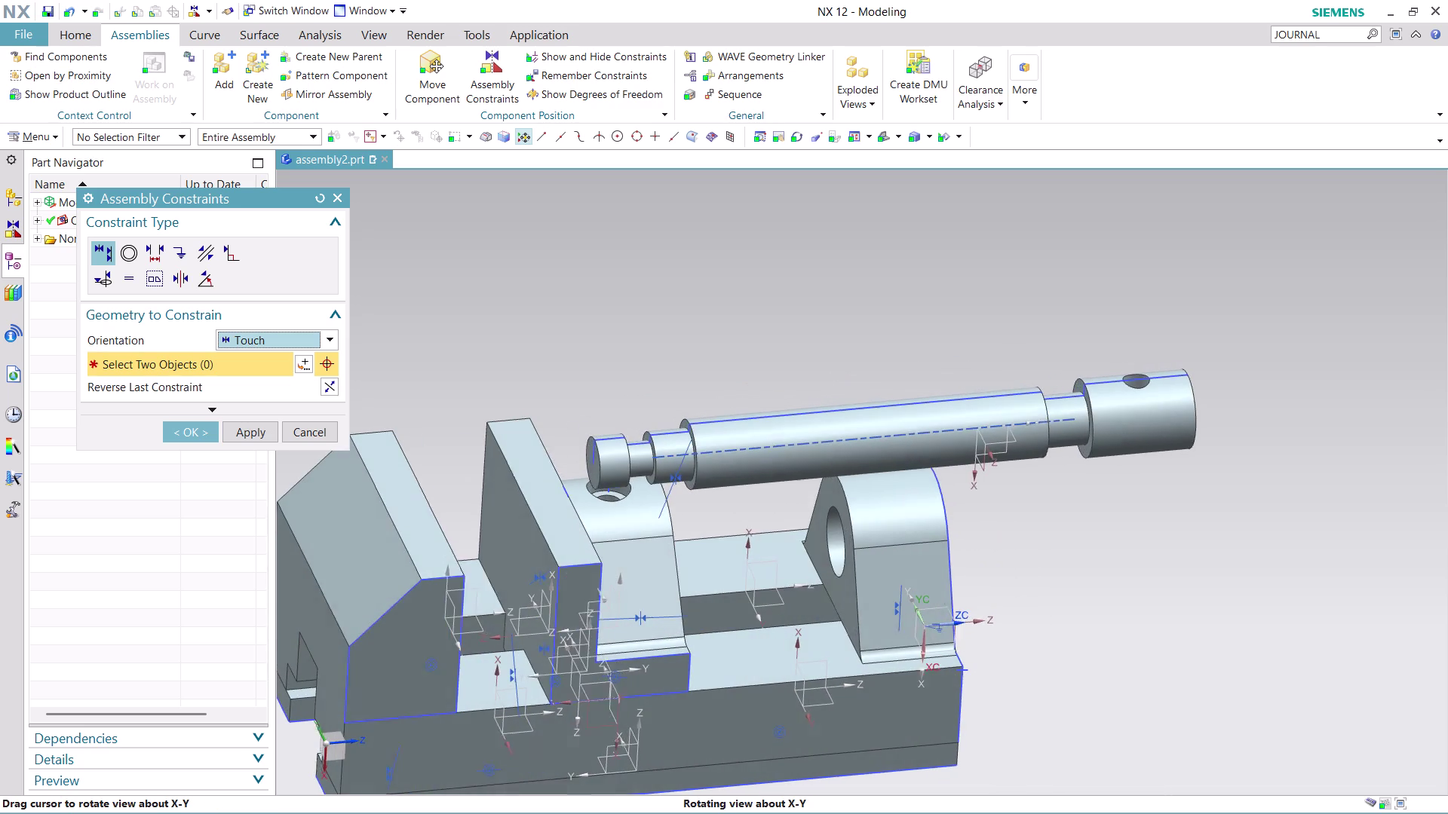
middle_drag(563, 380, 566, 380)
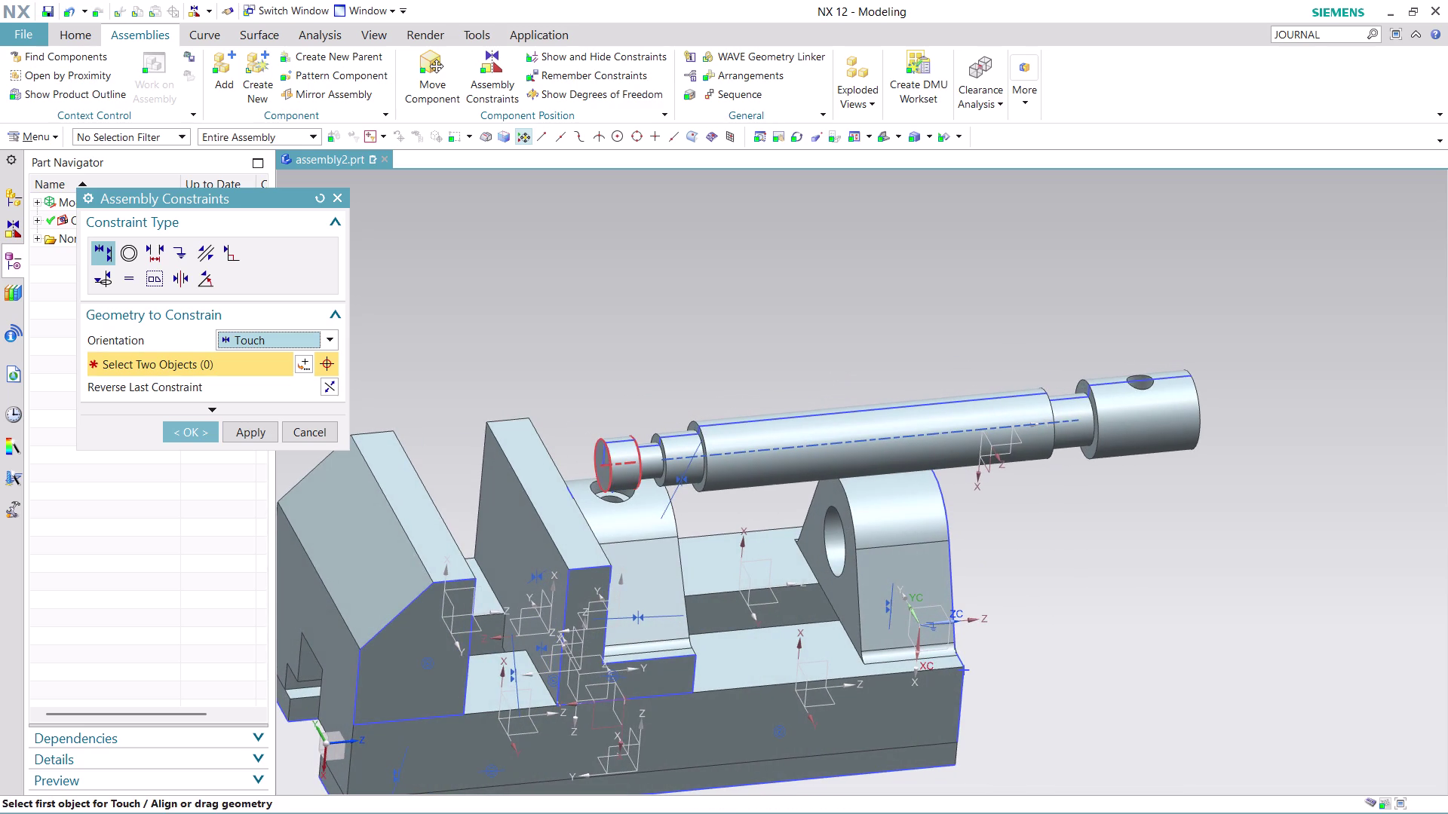
click(606, 468)
middle_drag(648, 385, 628, 373)
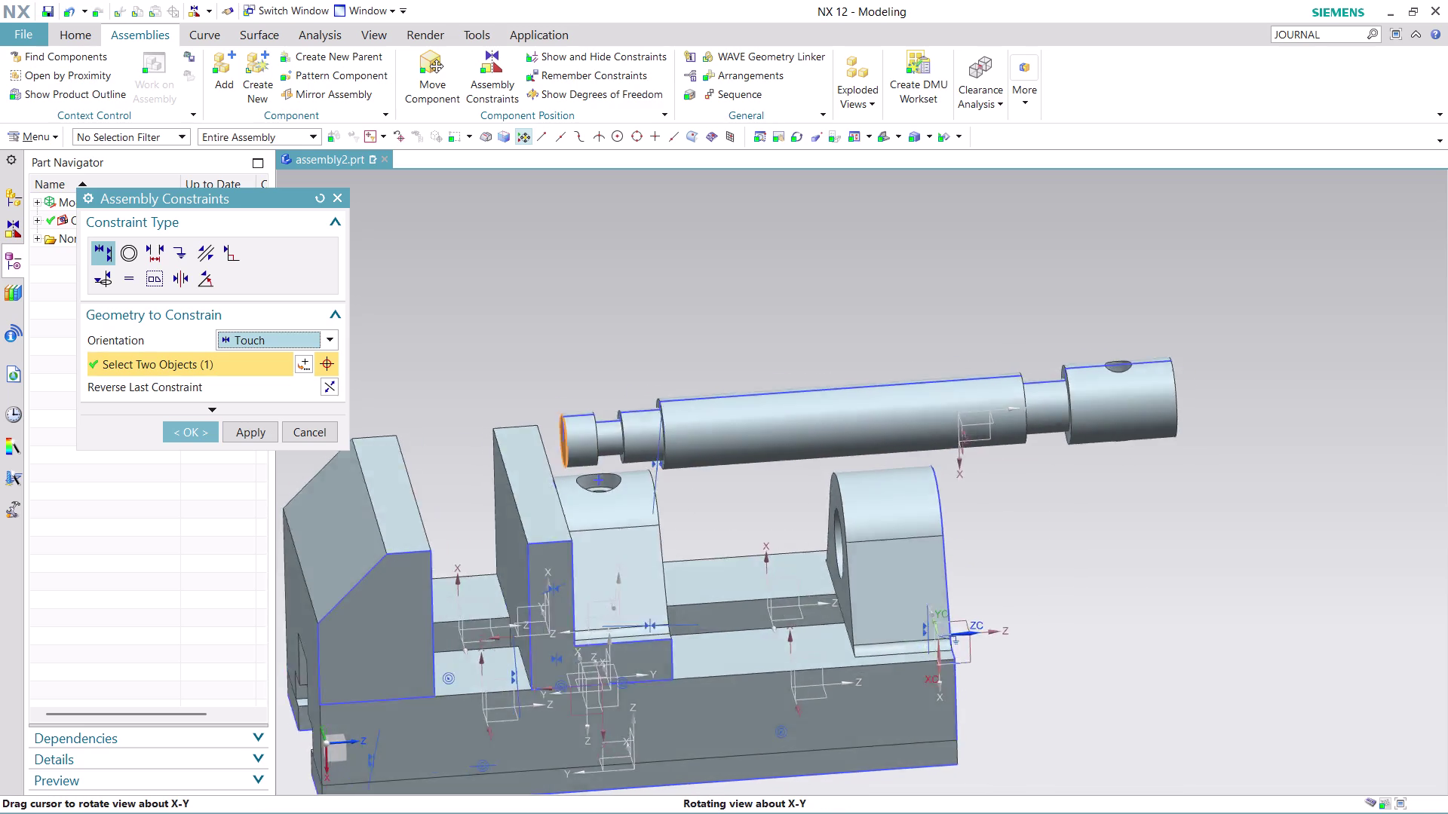
middle_drag(628, 373, 507, 371)
scroll(up, 3)
middle_drag(1100, 363, 1108, 336)
click(718, 592)
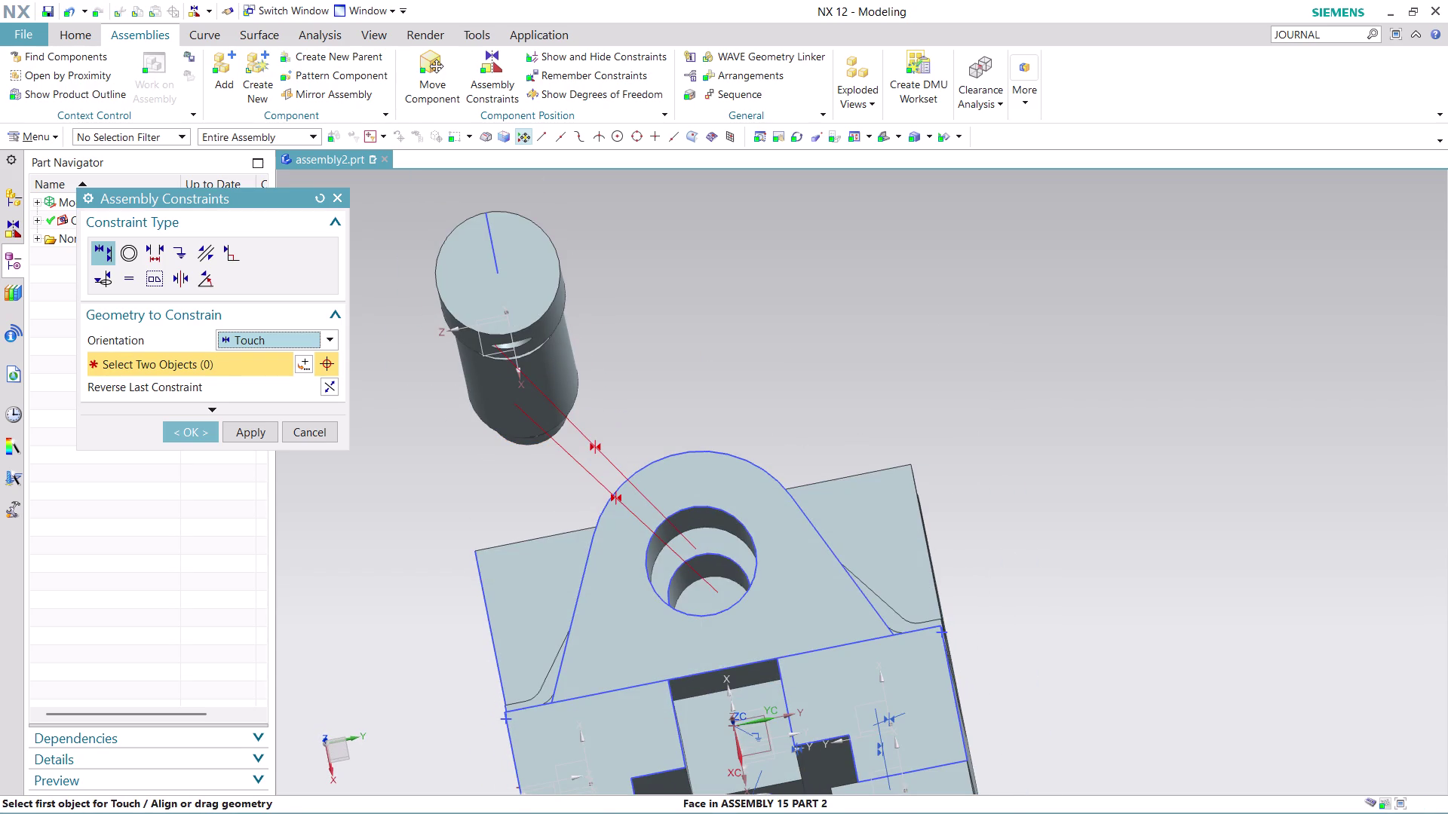
click(312, 428)
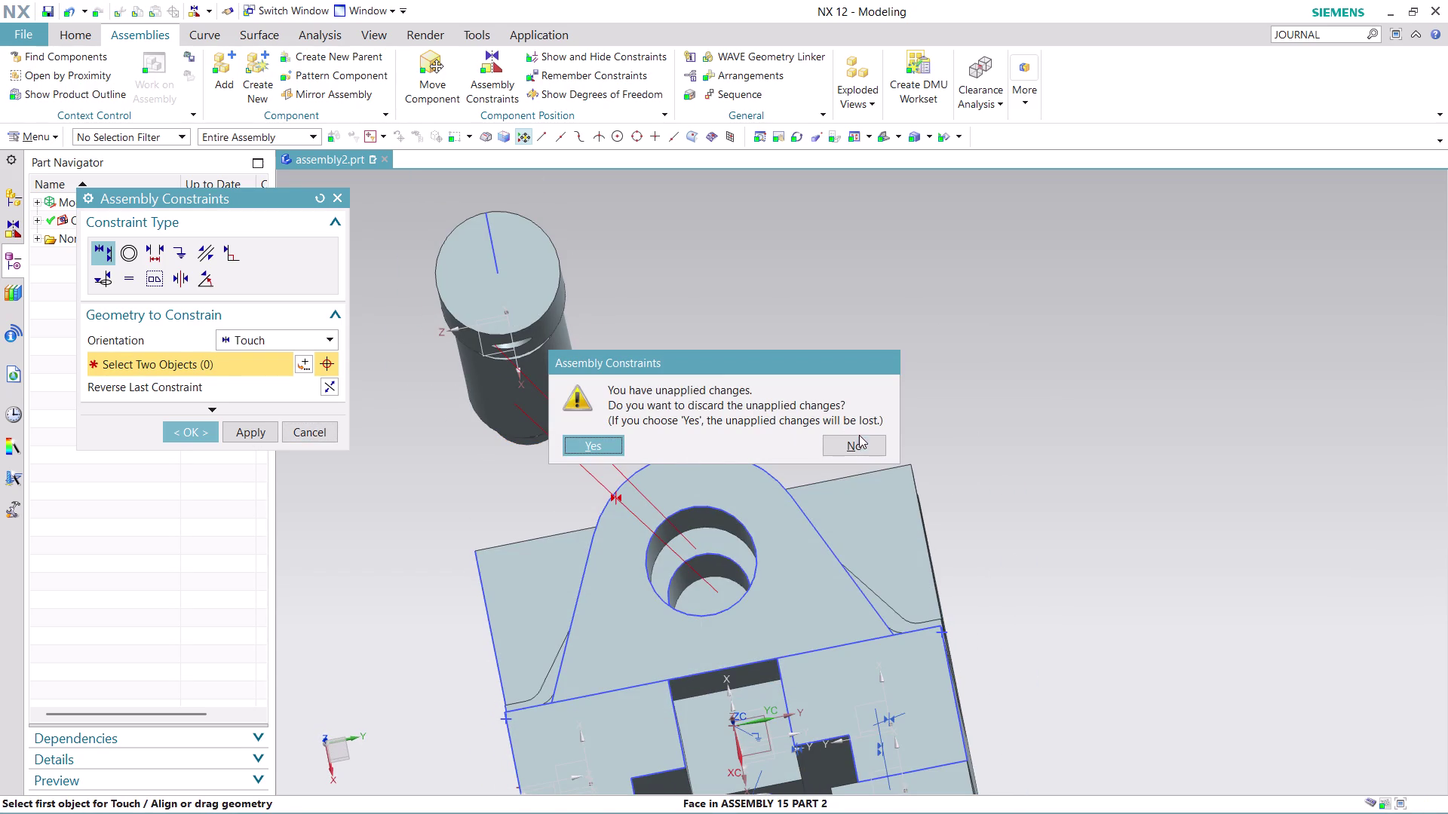
click(859, 435)
key(ctrl+z)
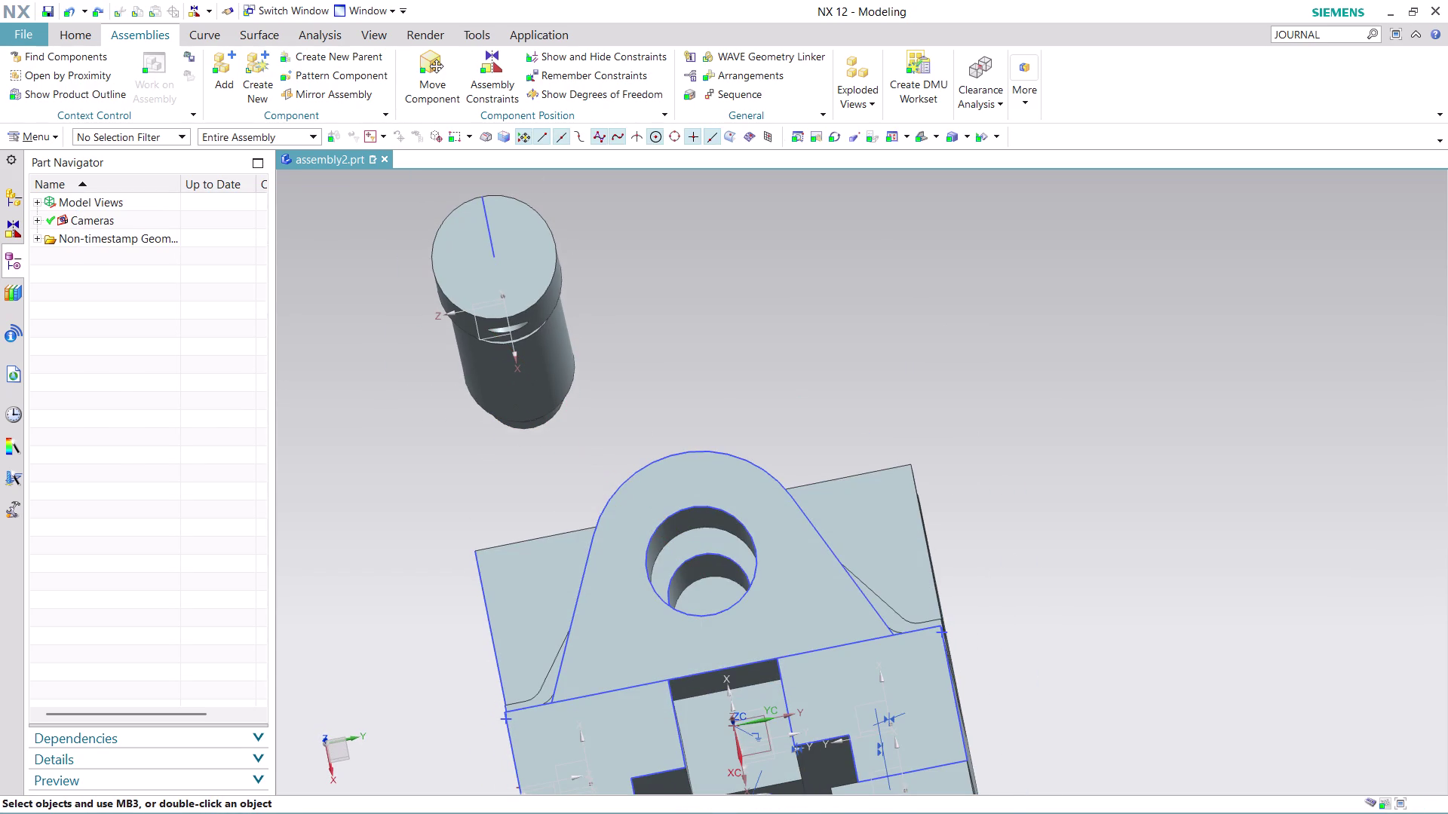
middle_drag(749, 371, 813, 425)
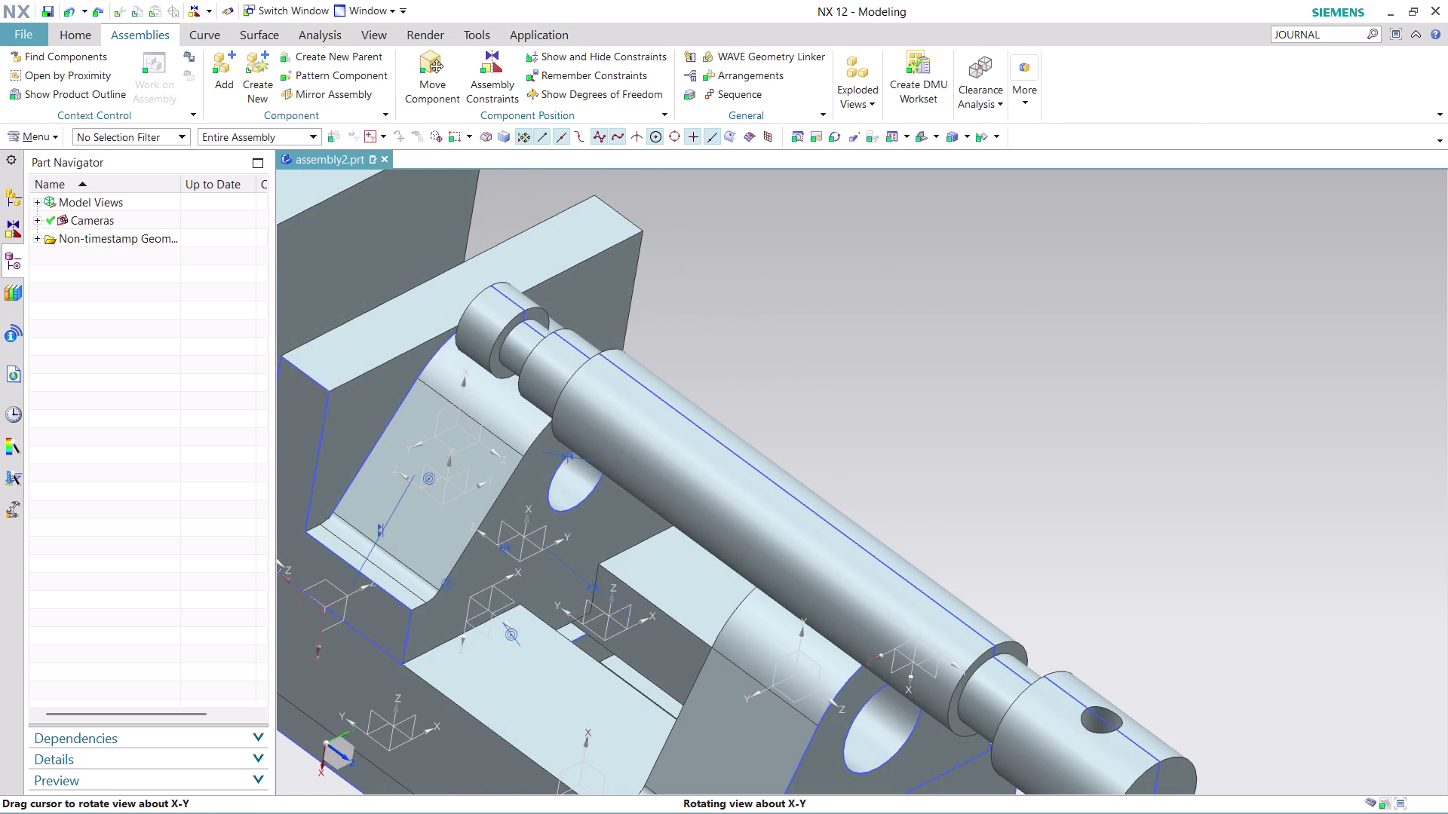
scroll(down, 3)
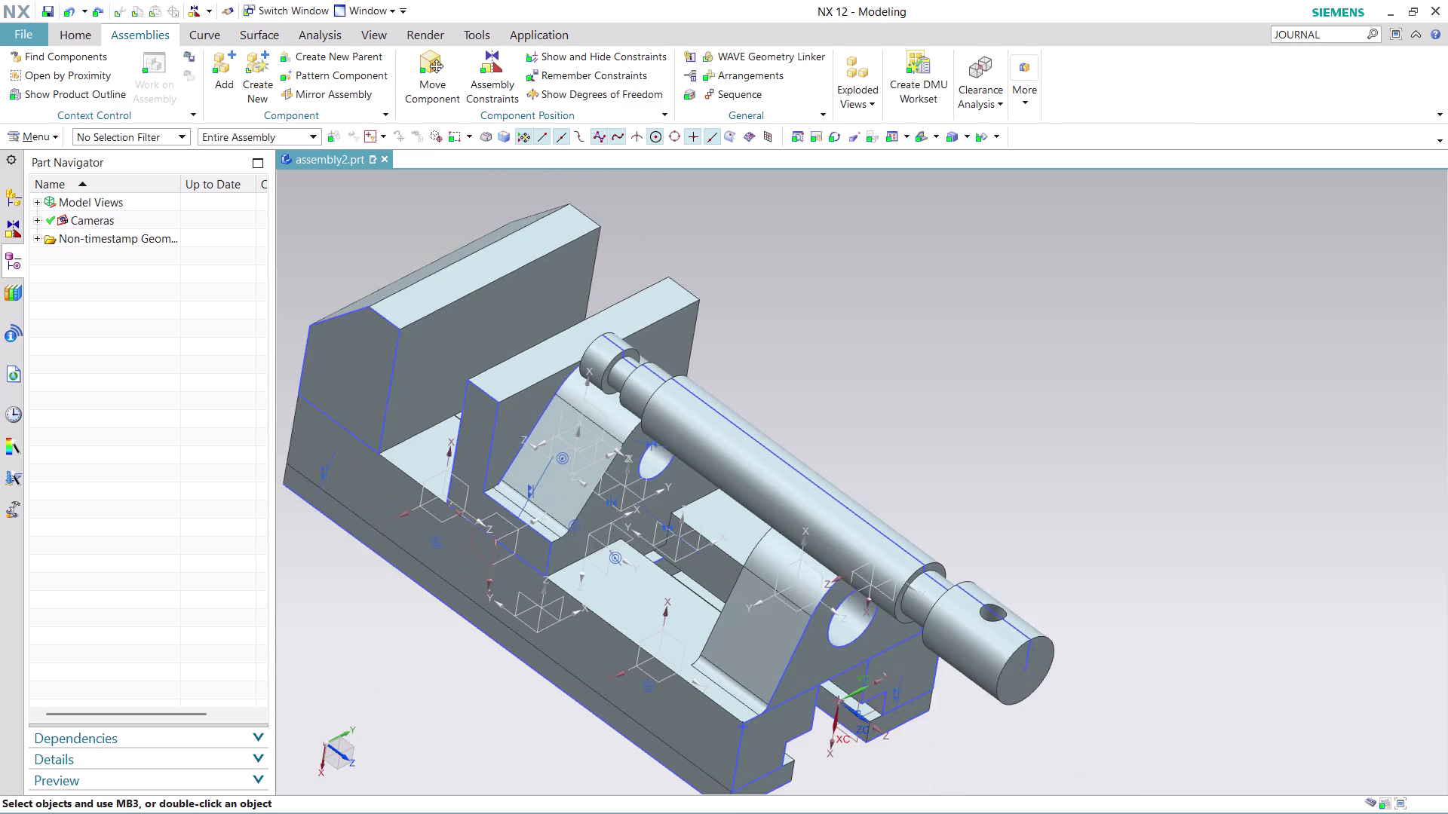
middle_drag(900, 443, 846, 407)
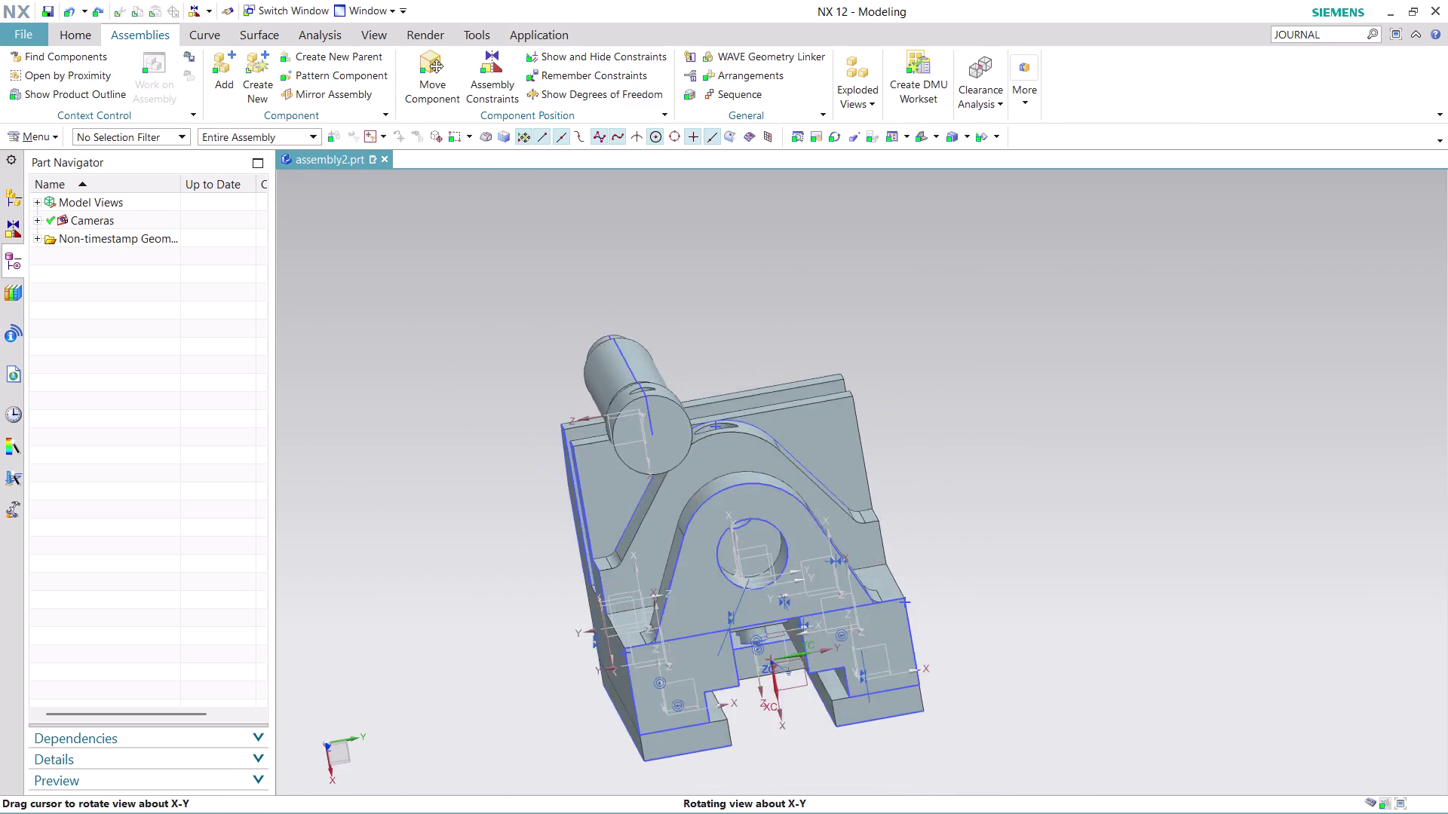
middle_drag(846, 406, 843, 397)
scroll(up, 3)
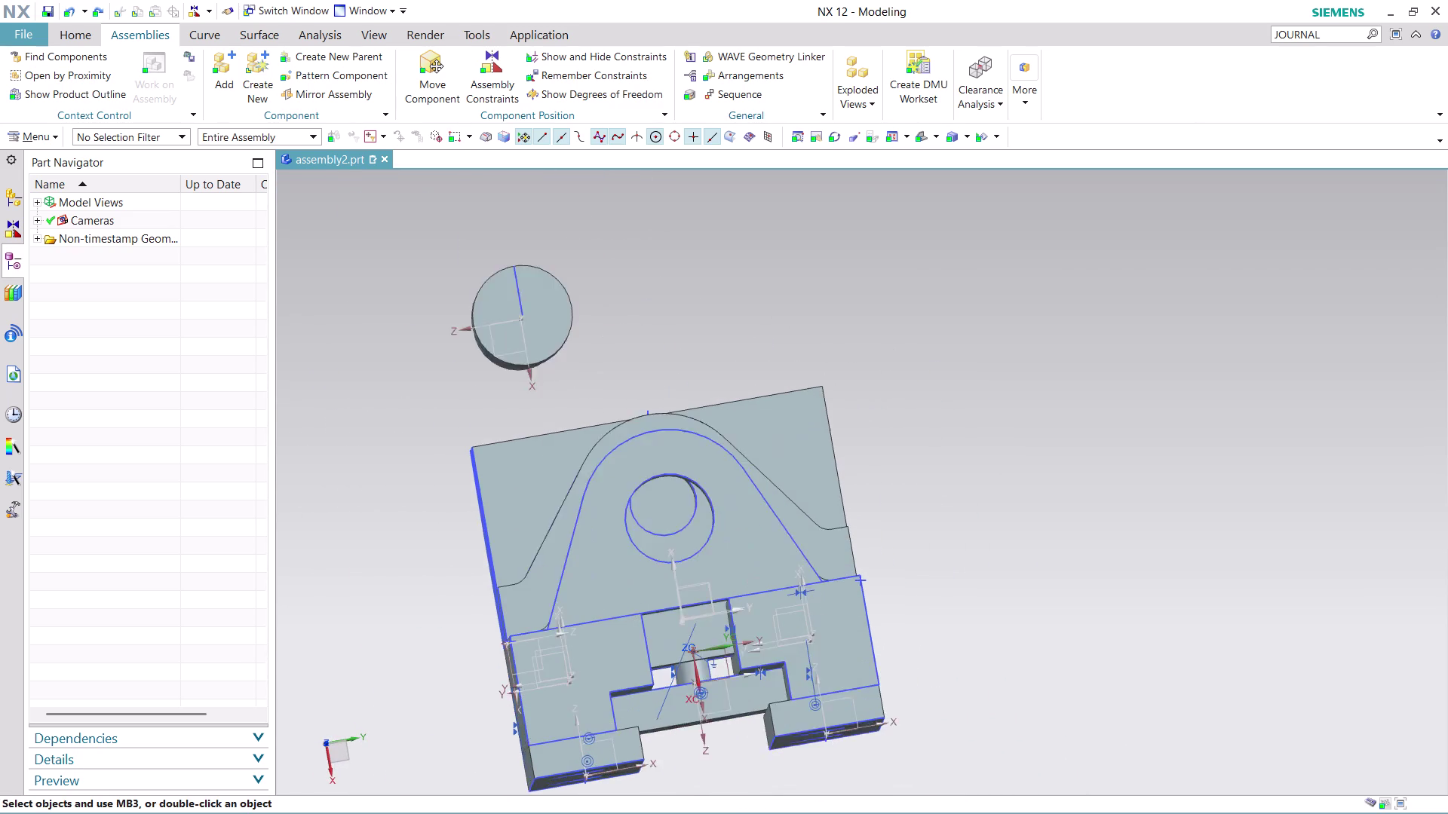
scroll(up, 3)
scroll(down, 3)
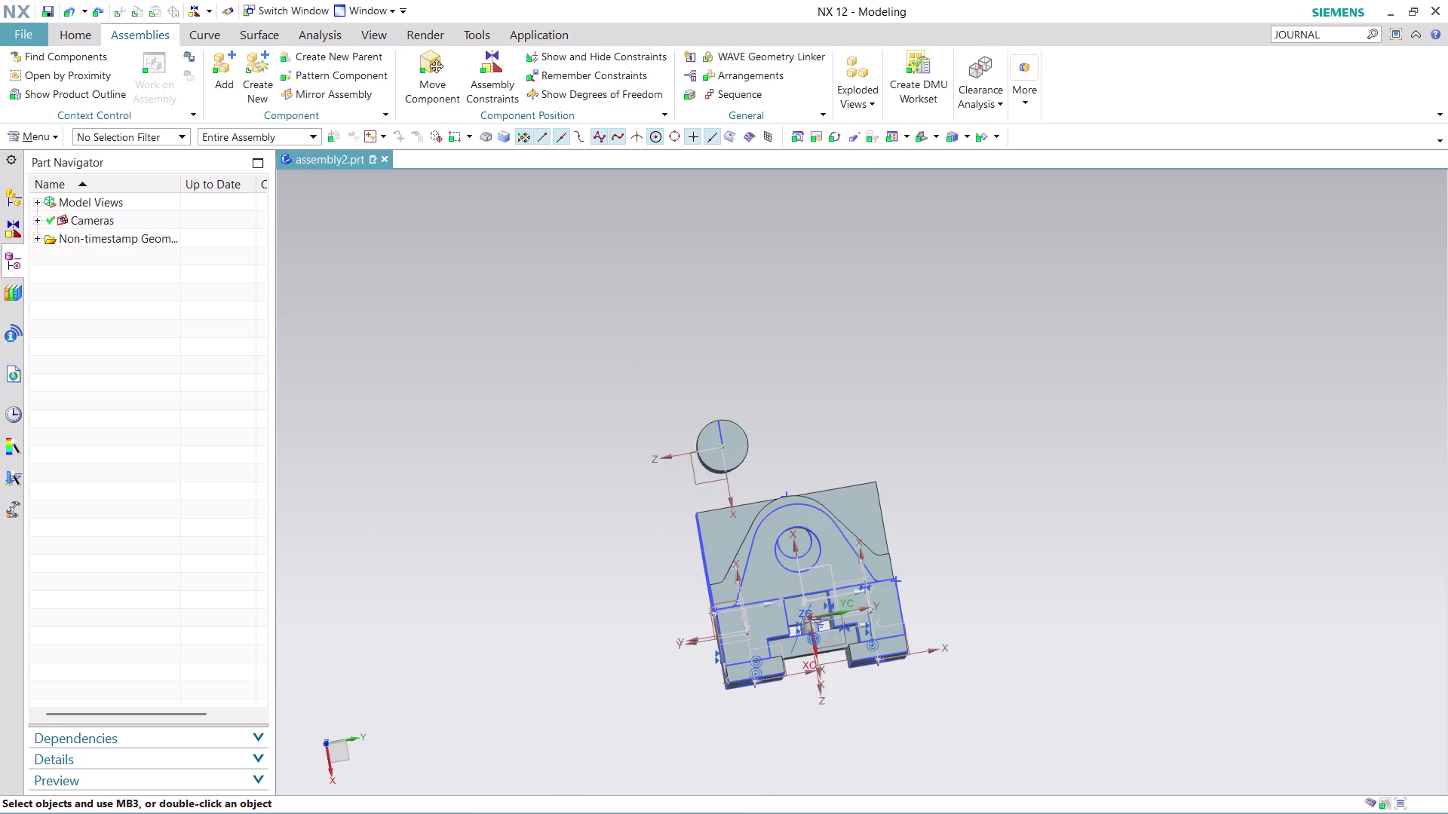
scroll(up, 3)
middle_drag(811, 397, 801, 425)
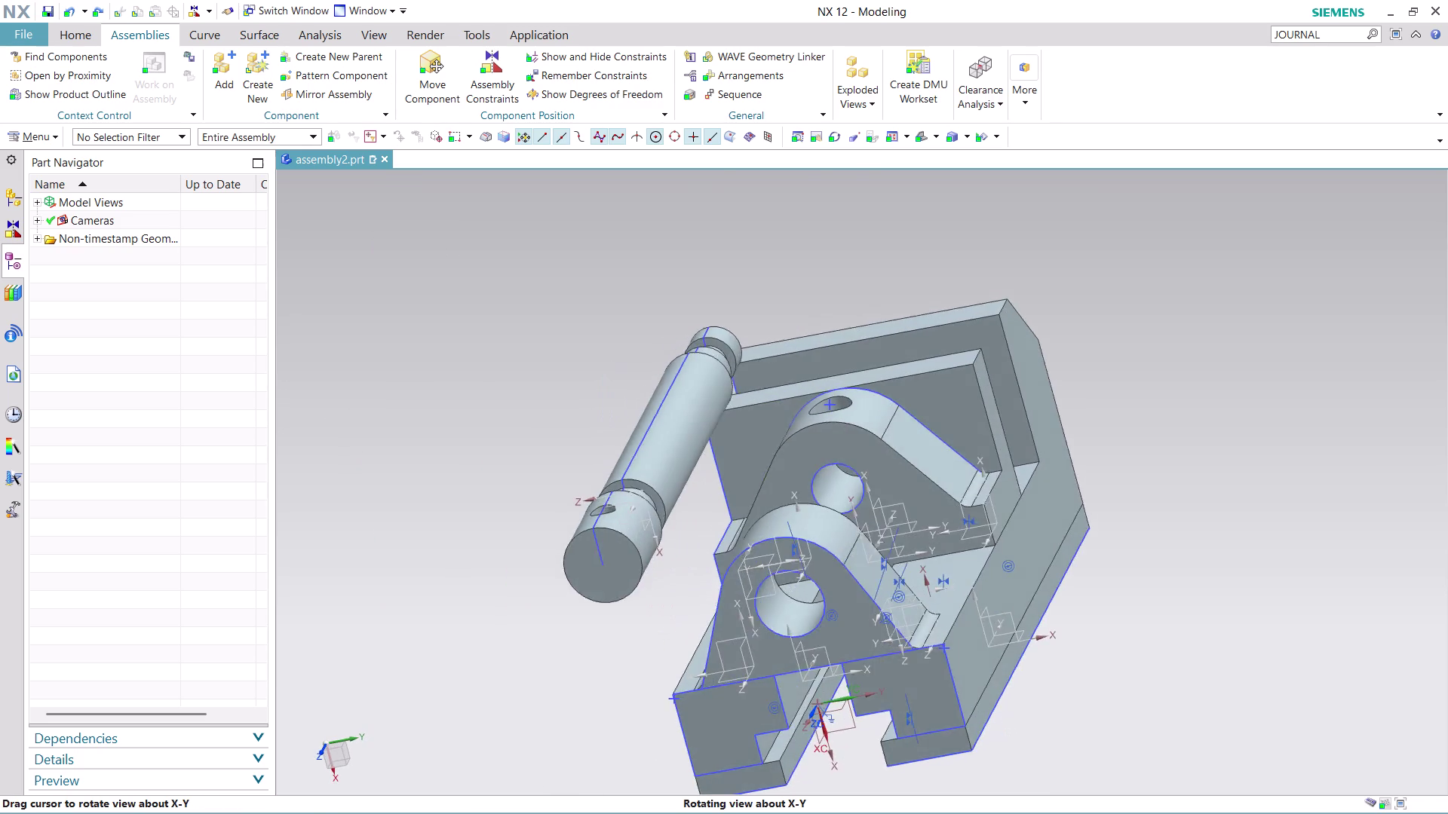
middle_drag(801, 426, 803, 433)
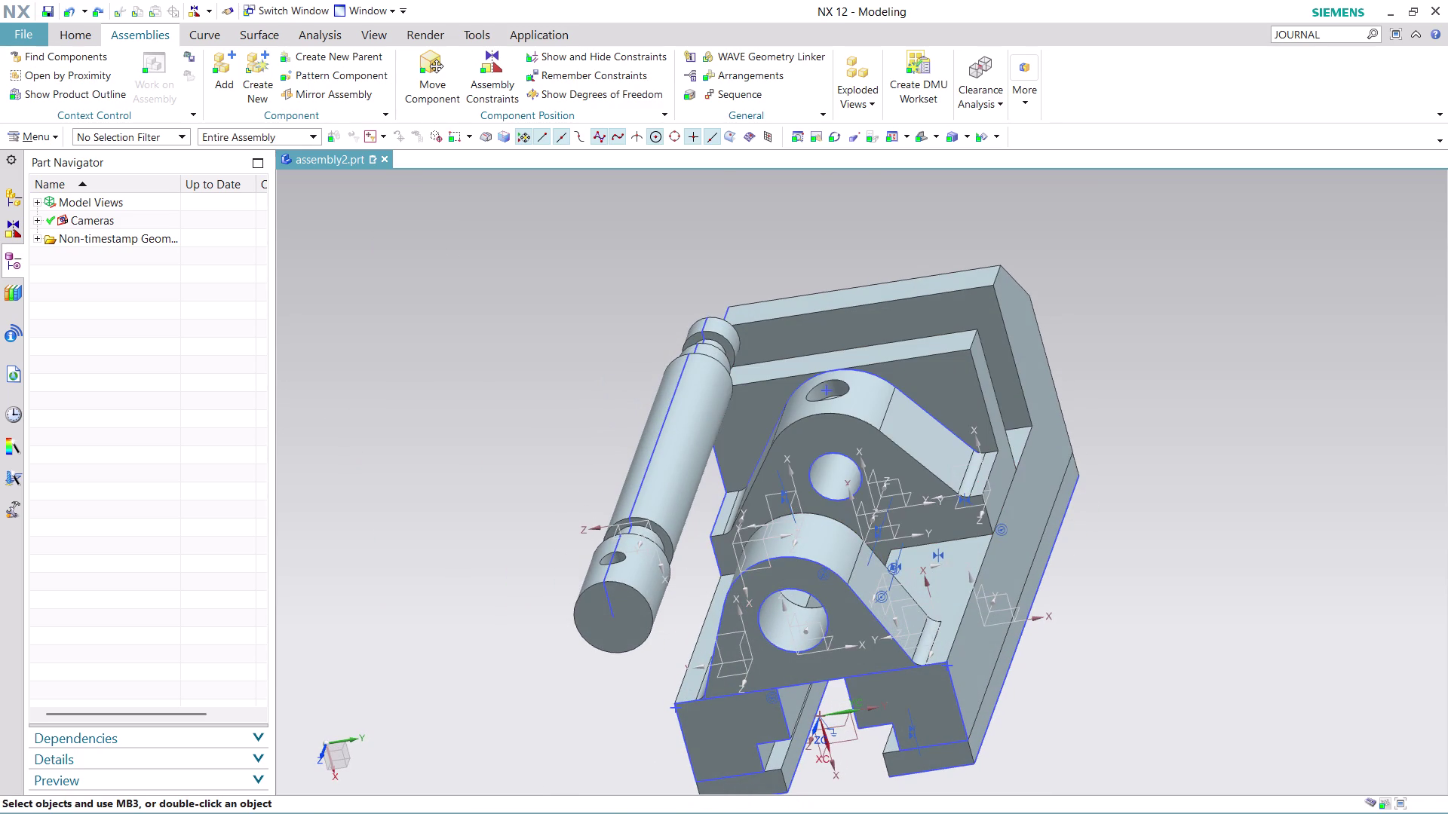